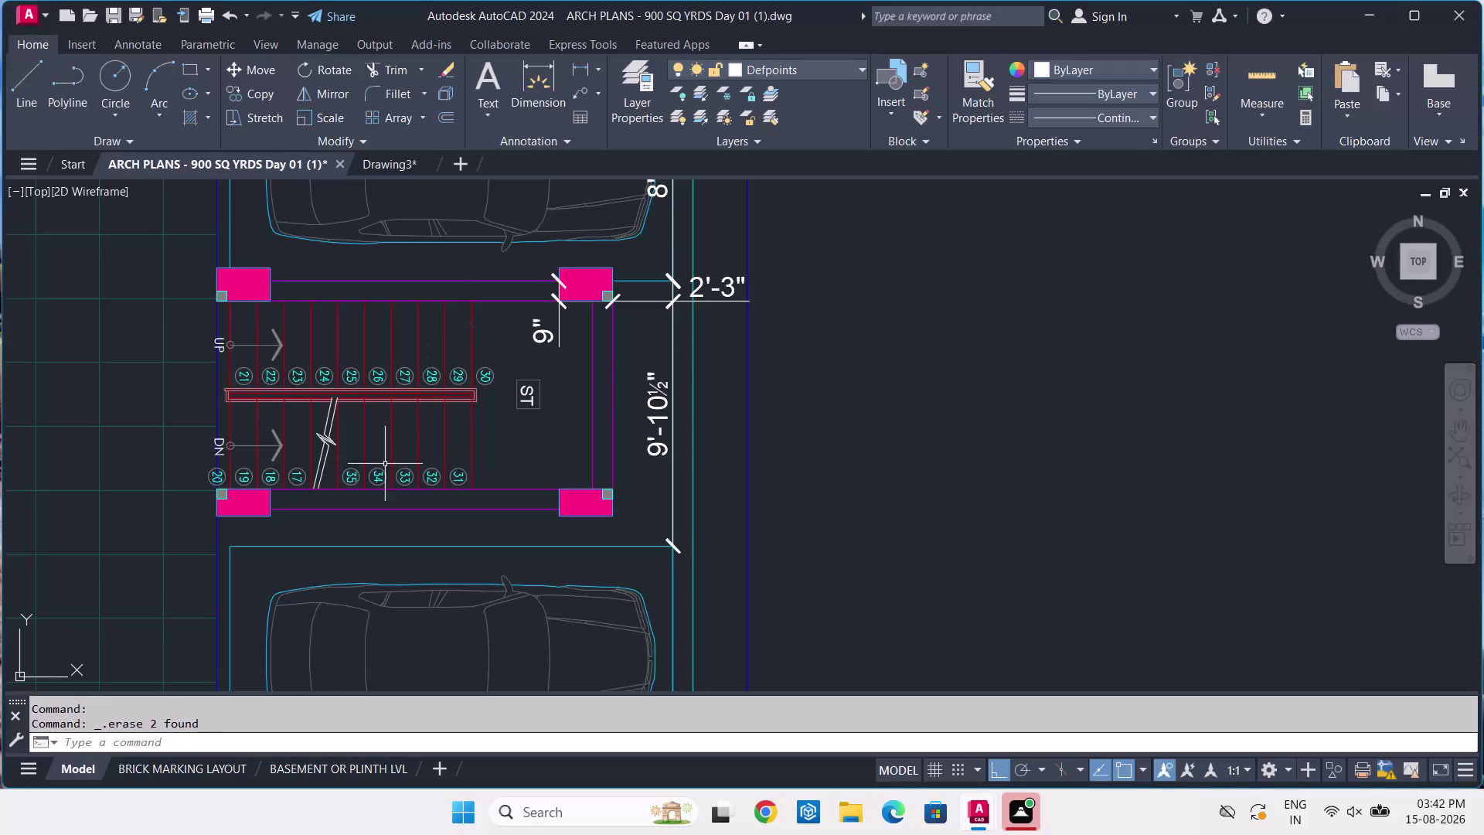
Dimension 3'-3" from the top-left column corner to the handrail end near step 21.
scroll(up, 3)
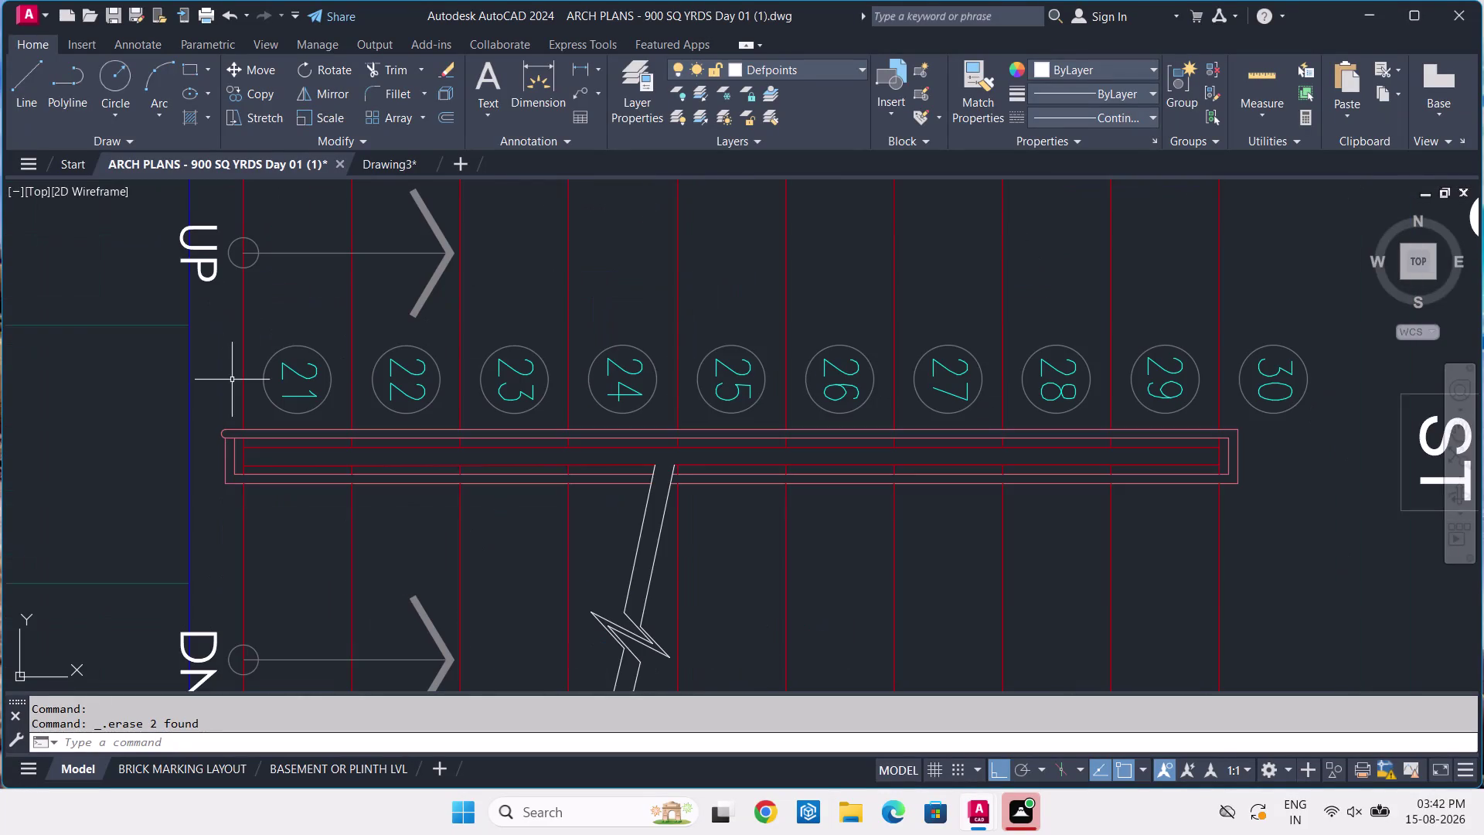
middle_drag(234, 380, 323, 385)
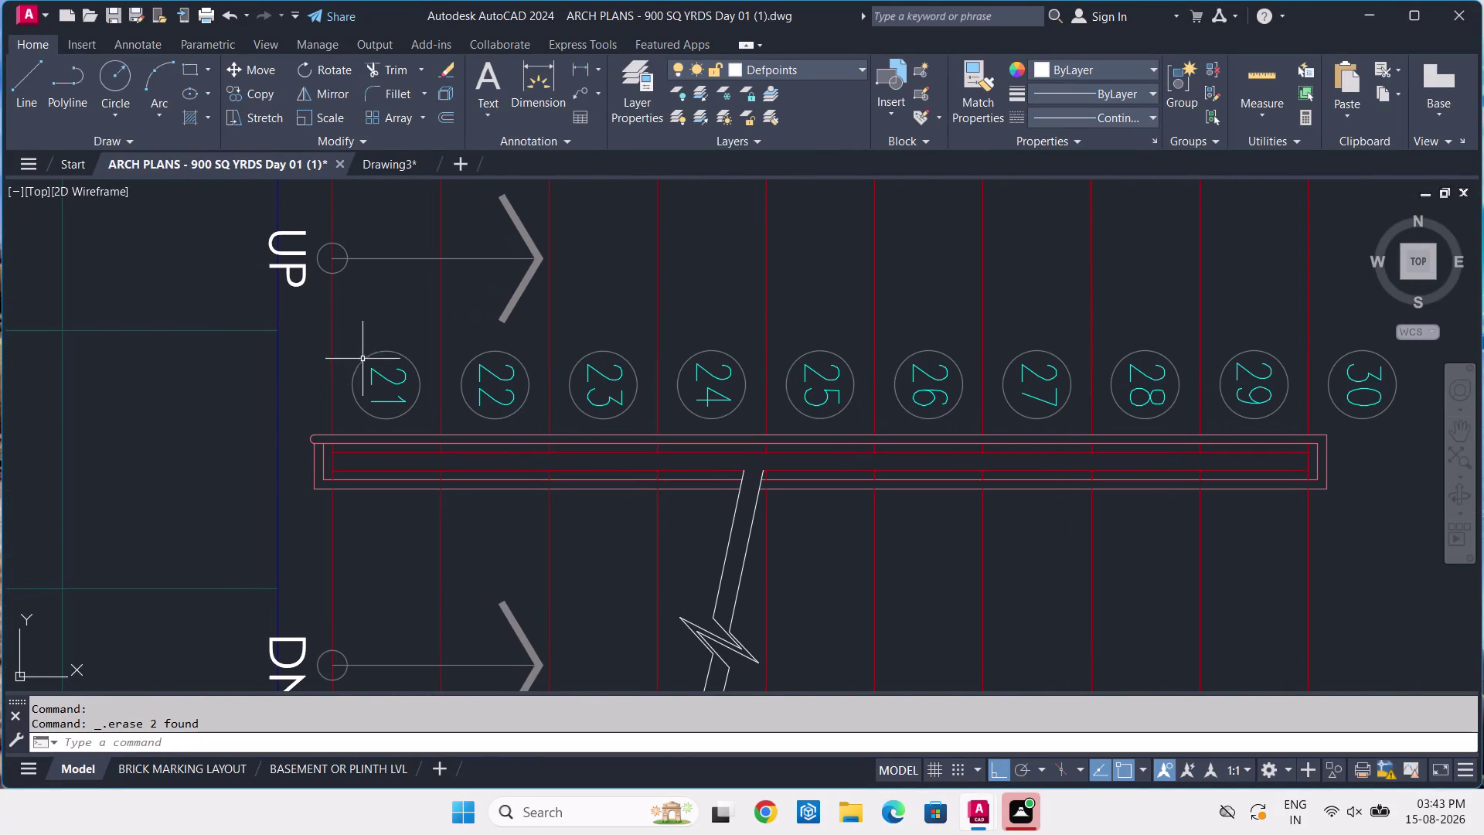
middle_drag(355, 335, 425, 445)
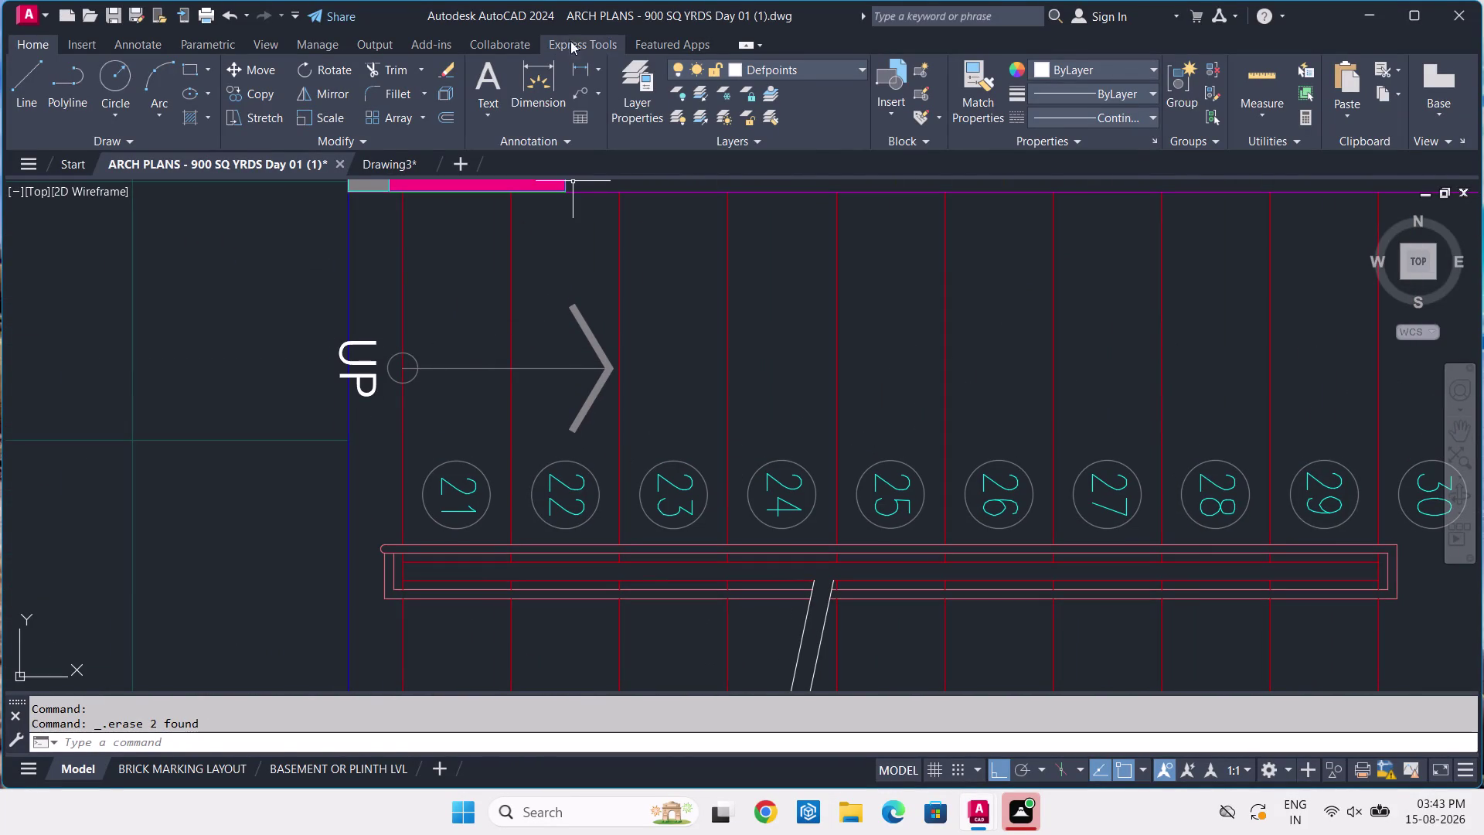
click(581, 72)
middle_drag(471, 272, 541, 339)
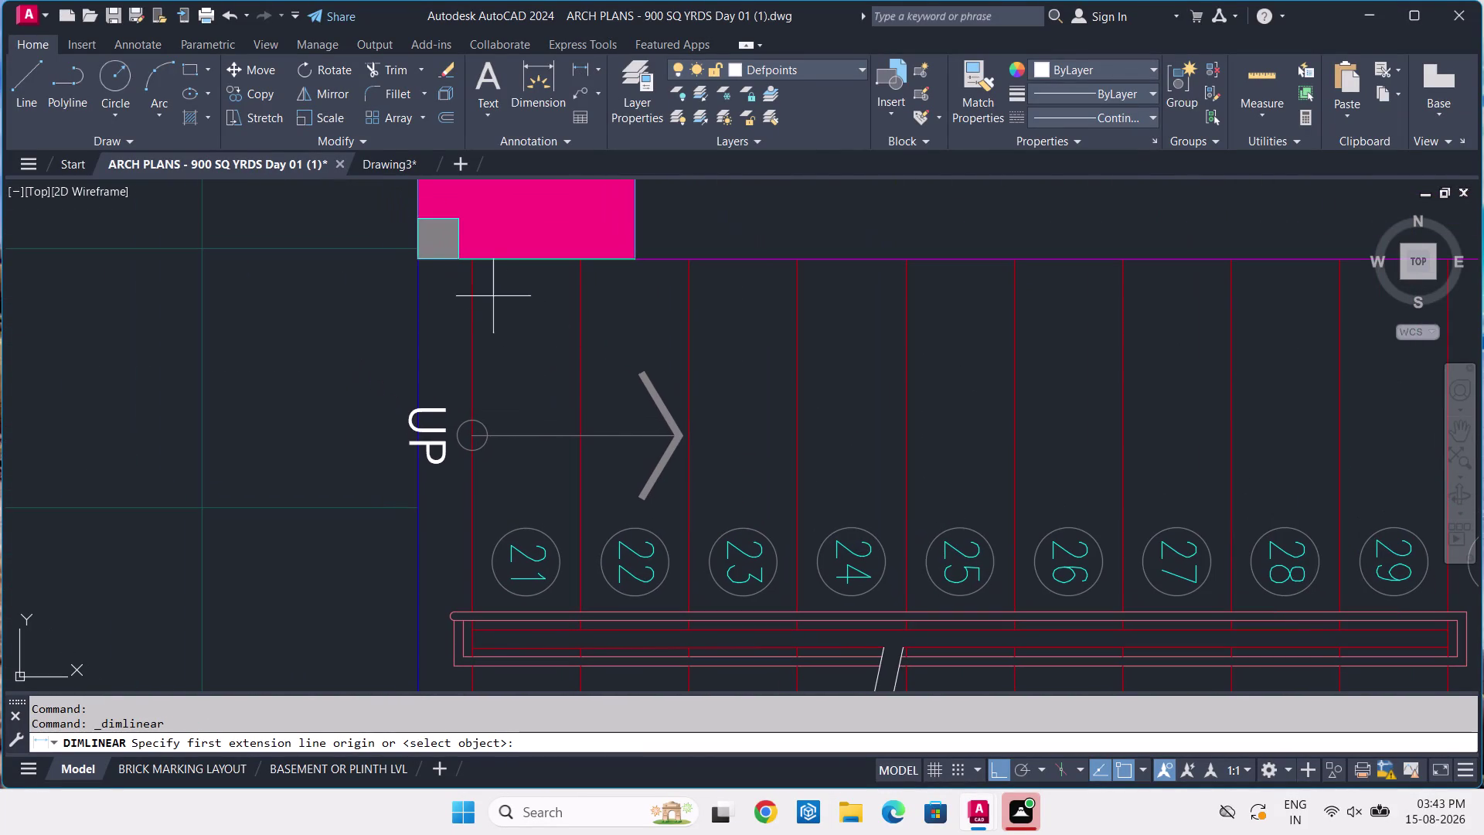
click(470, 259)
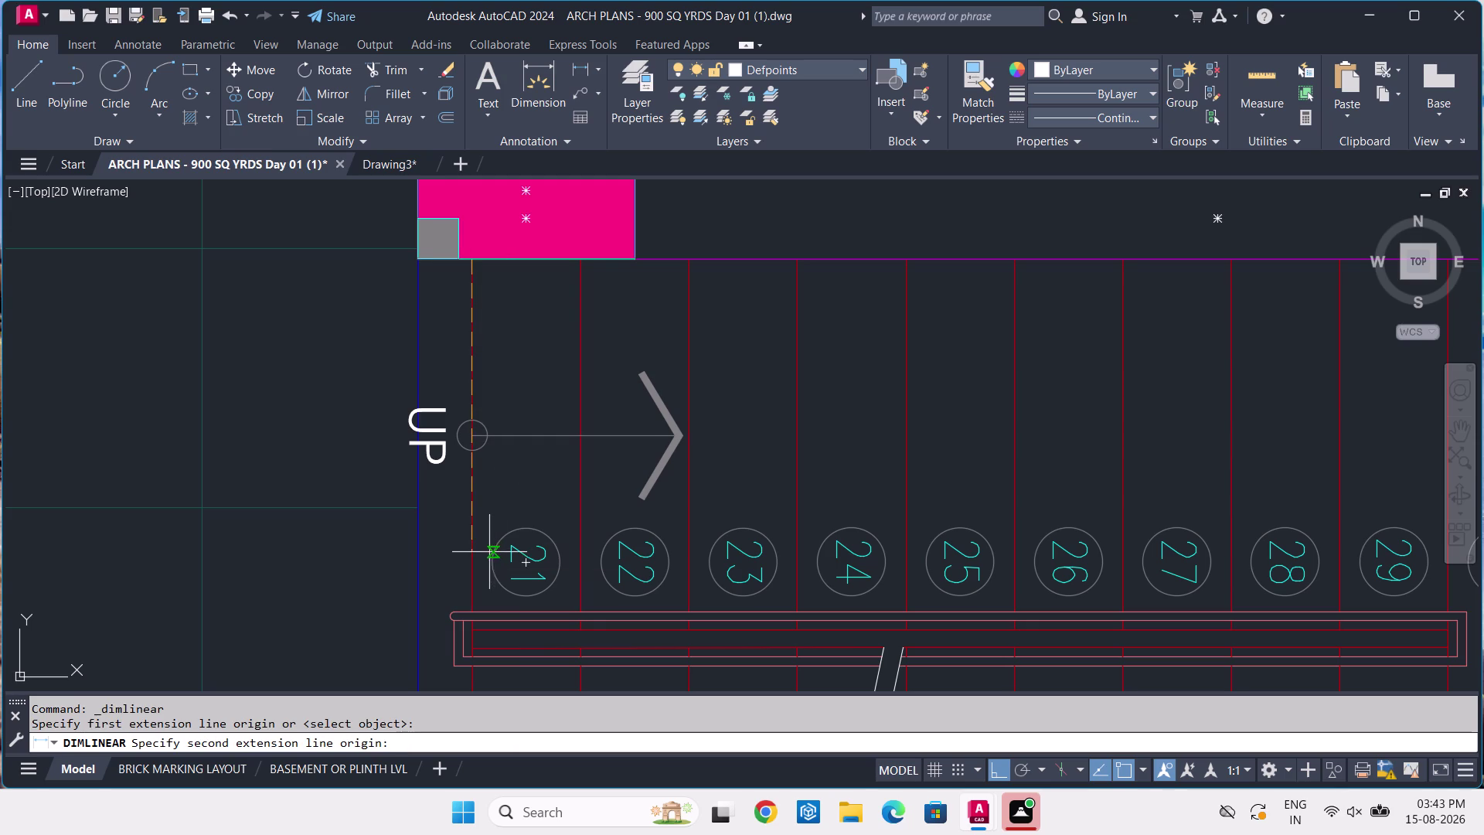
middle_drag(488, 552, 547, 394)
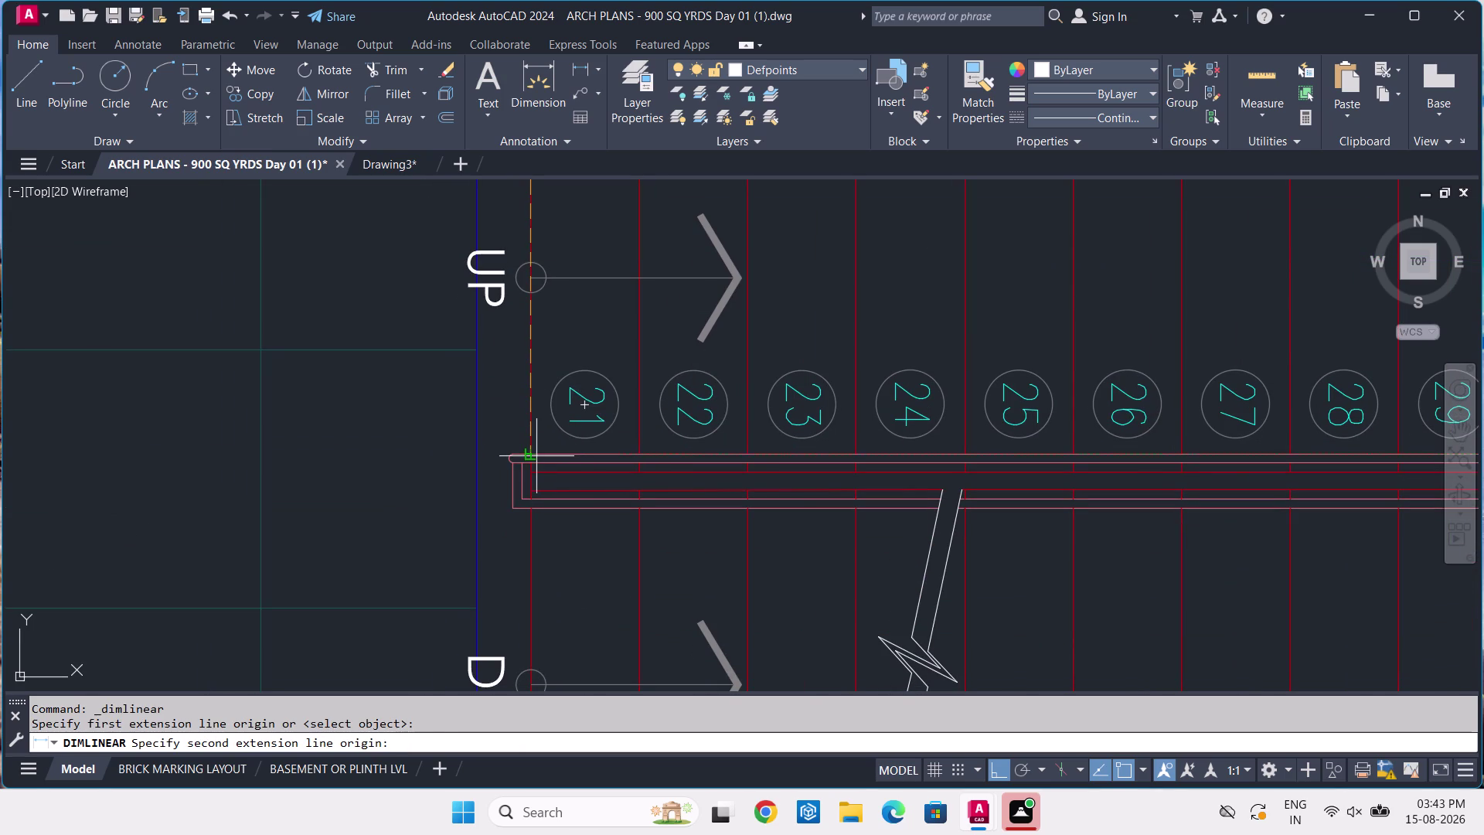
click(530, 453)
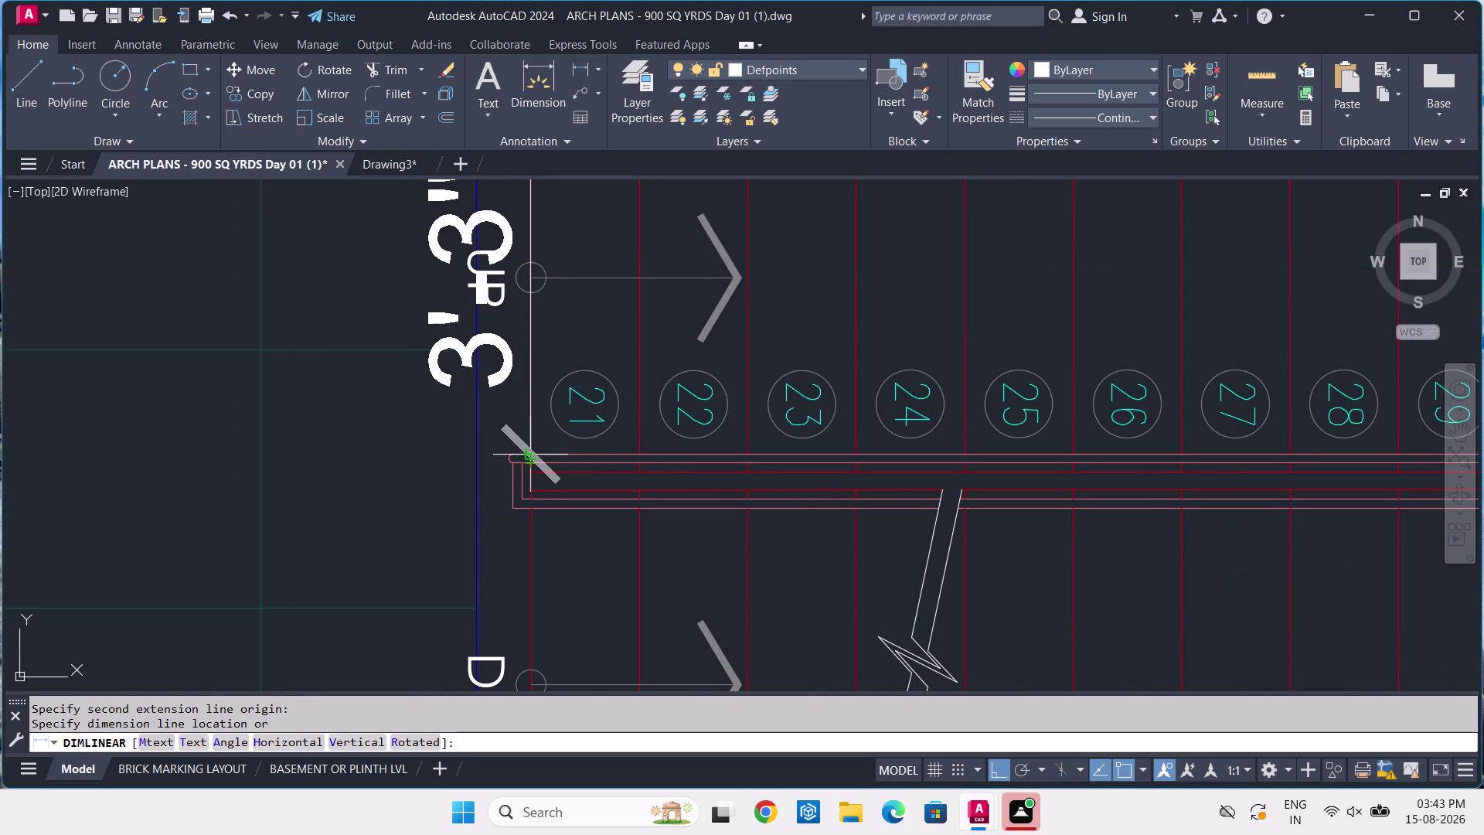
click(527, 453)
key(Return)
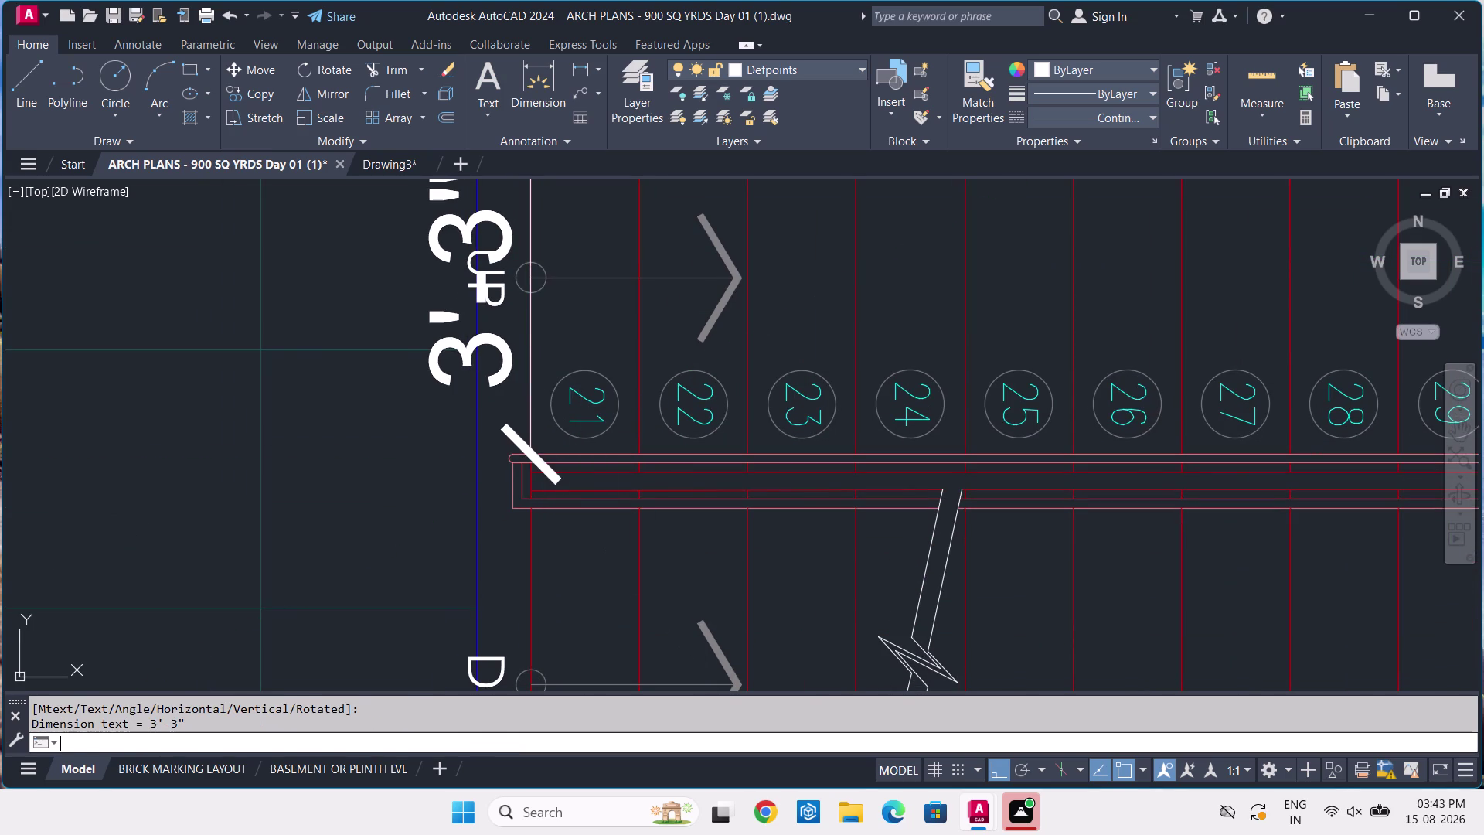
Dimension 3'-3" from the lower handrail corner to the bottom-left column.
scroll(down, 3)
middle_drag(643, 566, 656, 528)
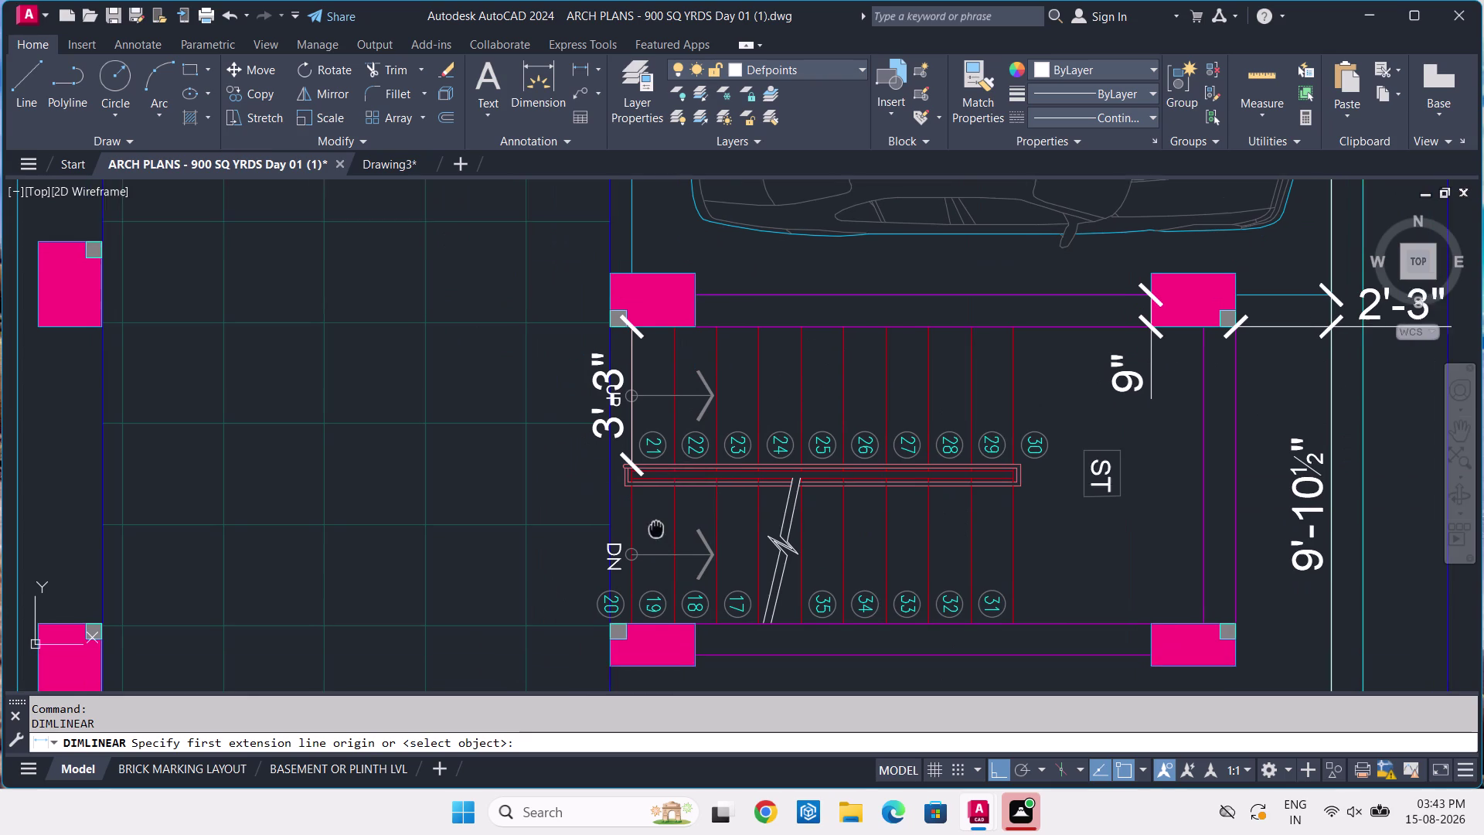
middle_drag(656, 528, 651, 510)
scroll(up, 3)
click(623, 482)
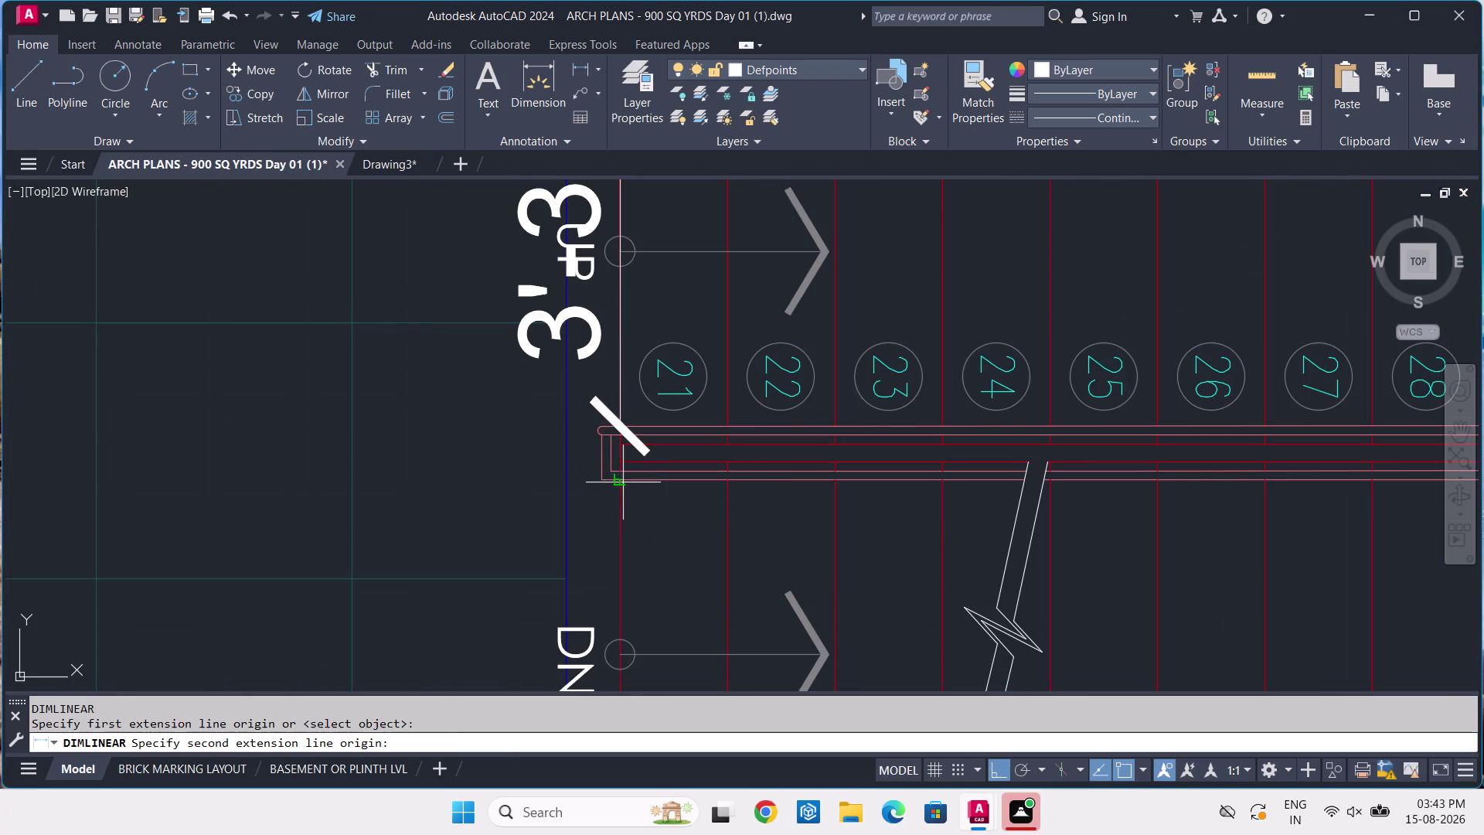
scroll(down, 3)
middle_drag(612, 594, 637, 519)
scroll(up, 3)
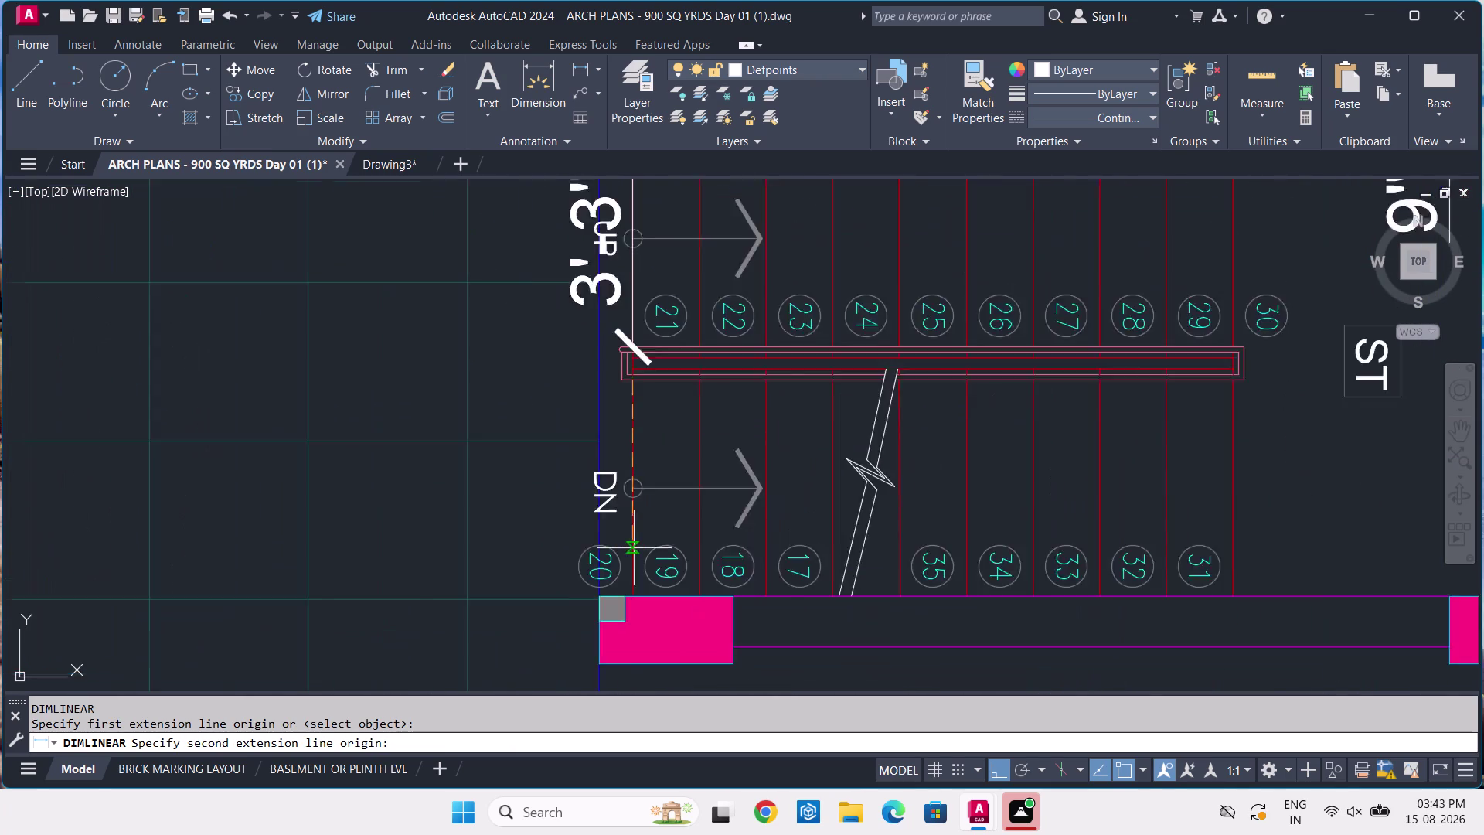
scroll(up, 3)
click(635, 629)
click(634, 629)
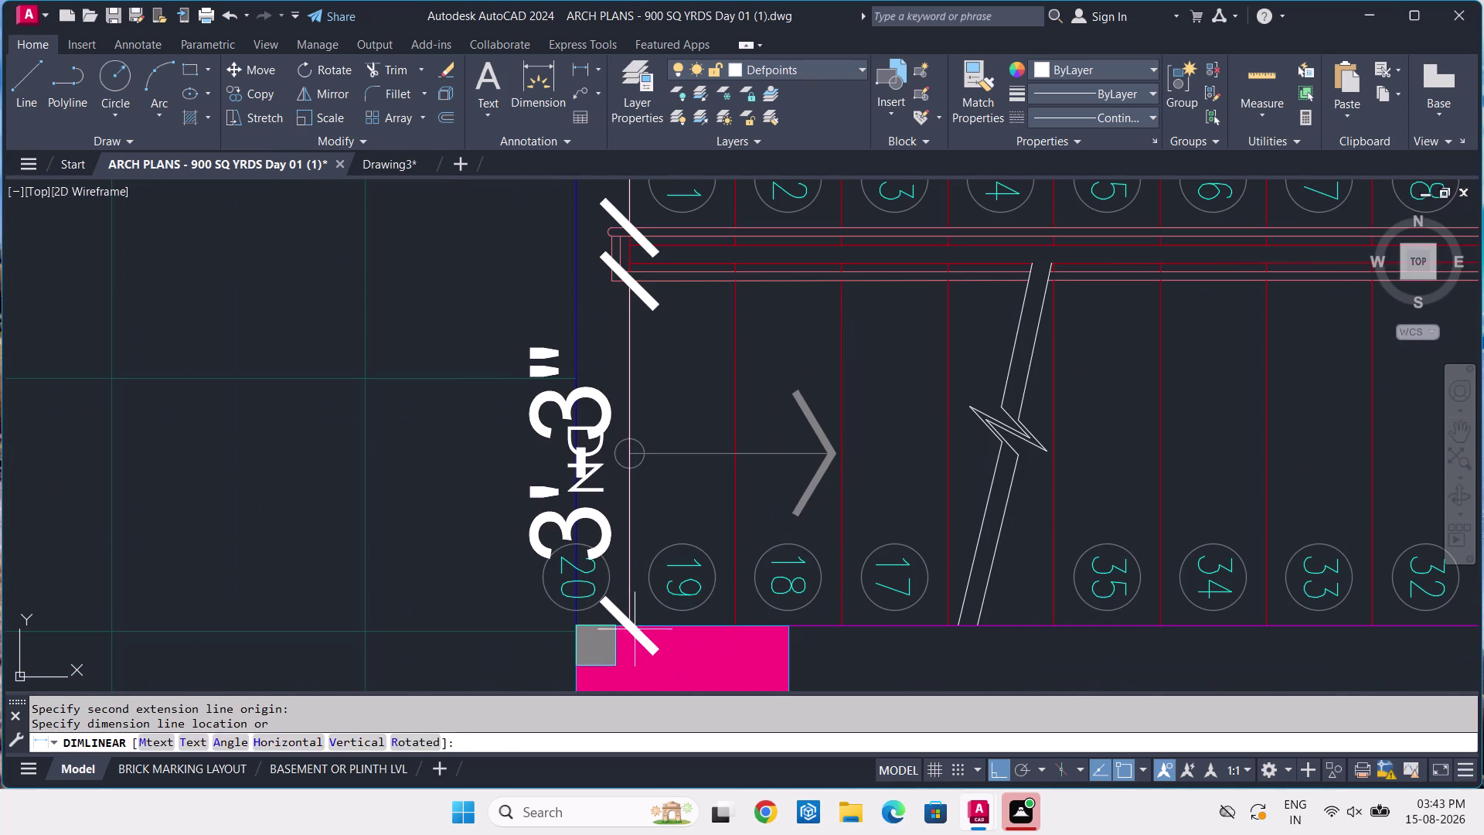
key(Return)
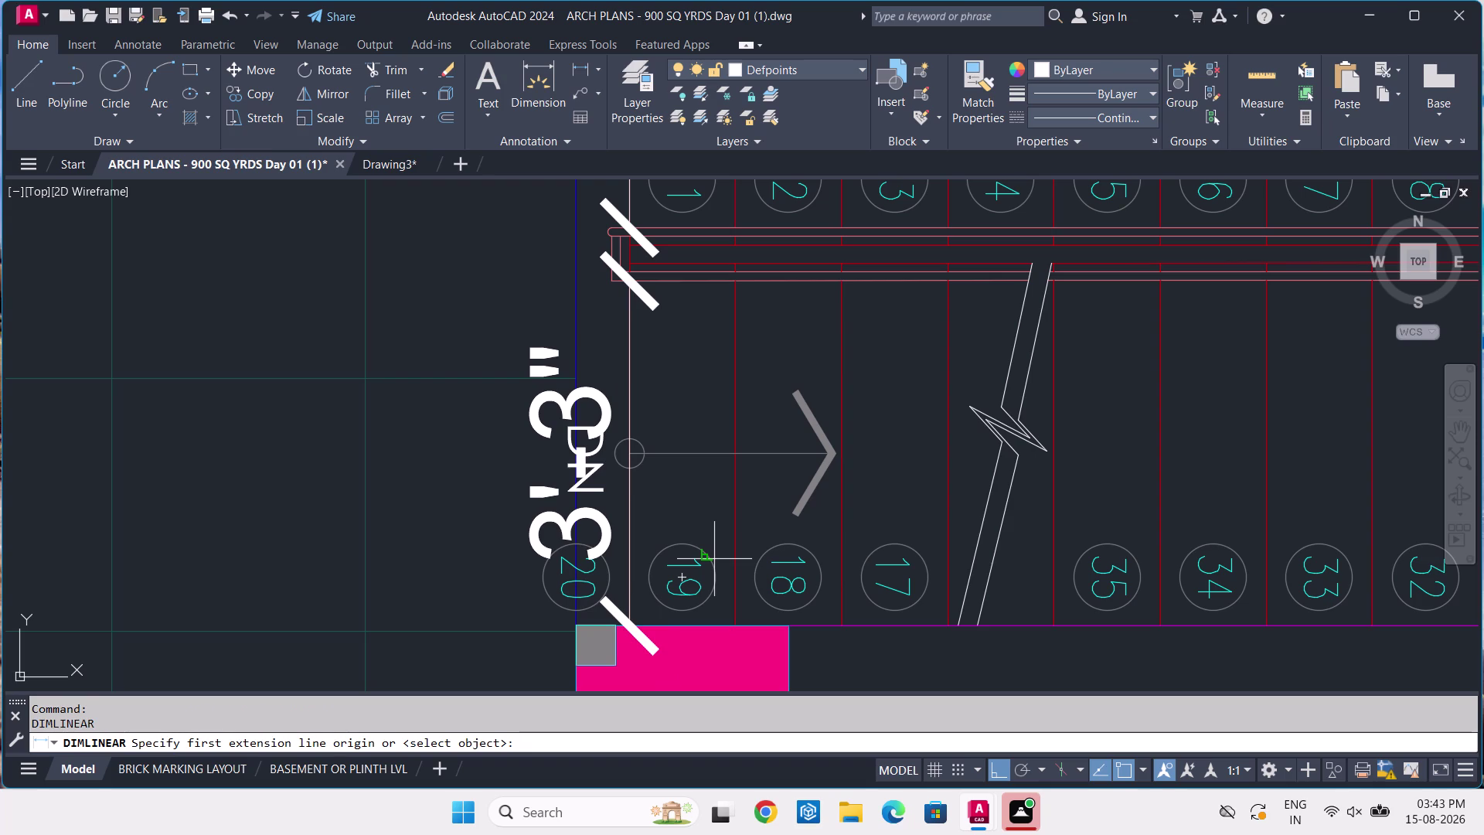
Add a 9" dimension across the handrail's far end near step 30.
scroll(down, 3)
middle_drag(1022, 414, 965, 445)
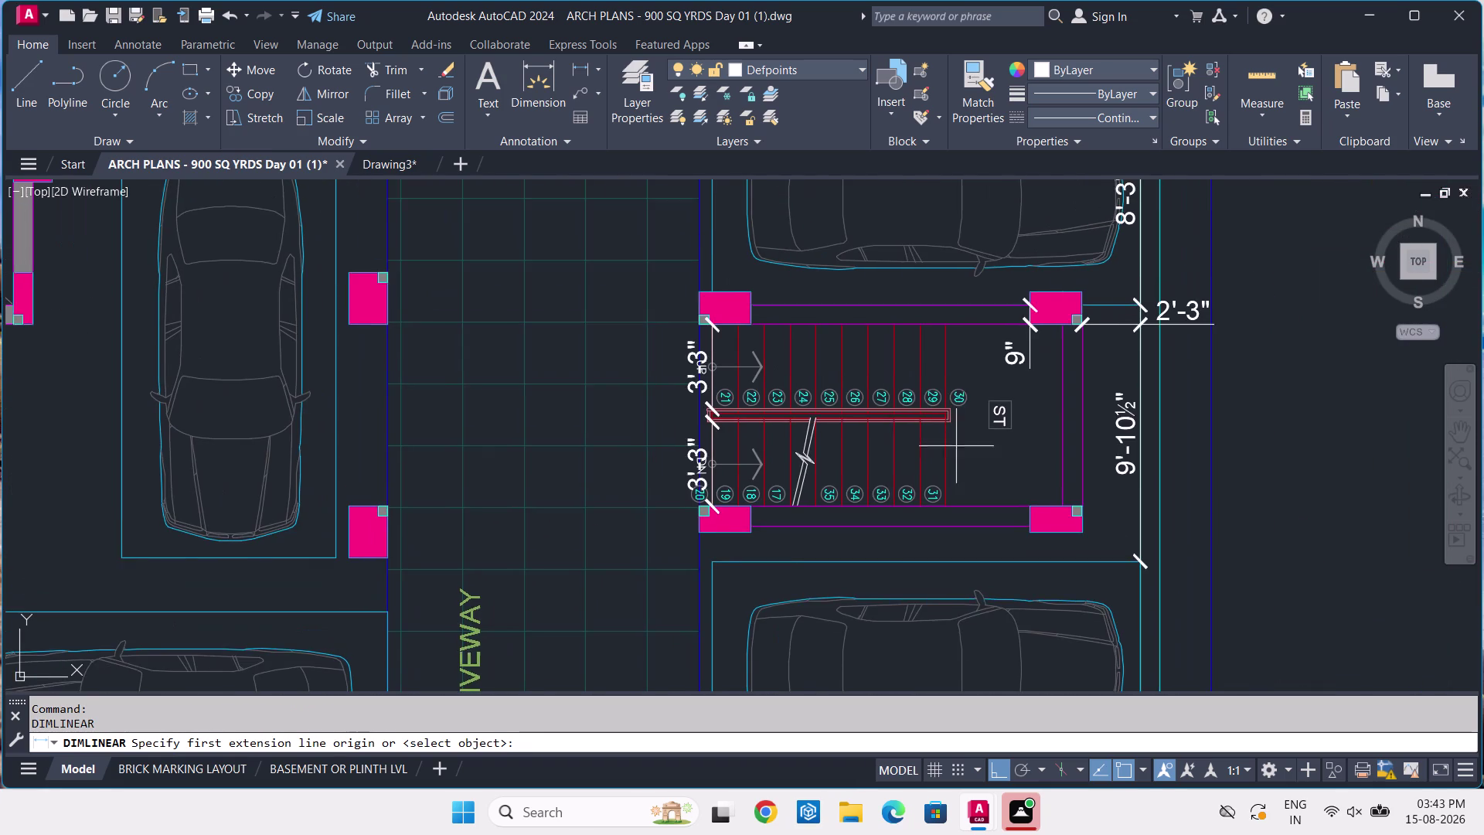
scroll(up, 3)
click(1012, 424)
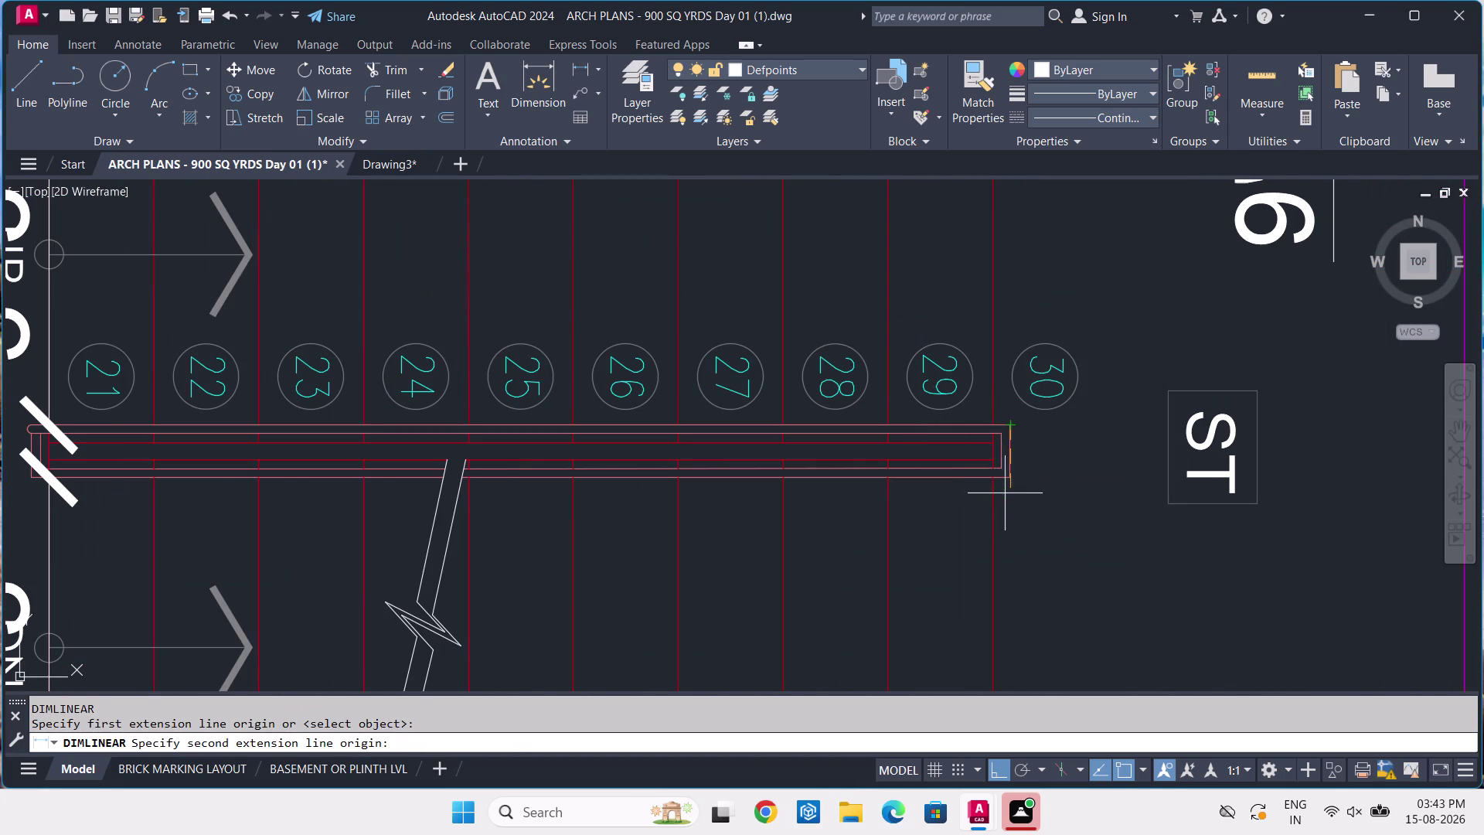
click(1008, 477)
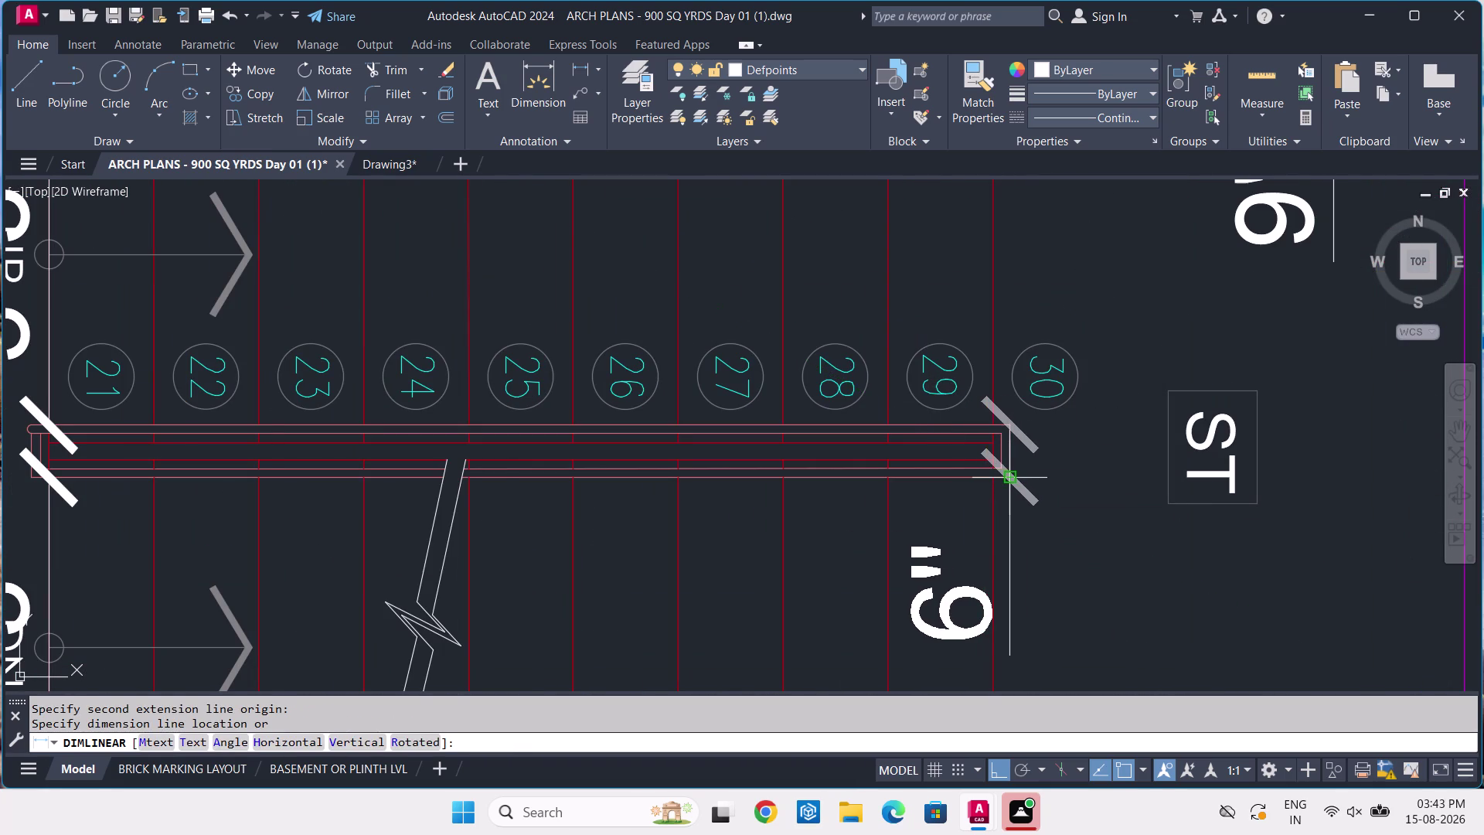
click(1009, 479)
key(Return)
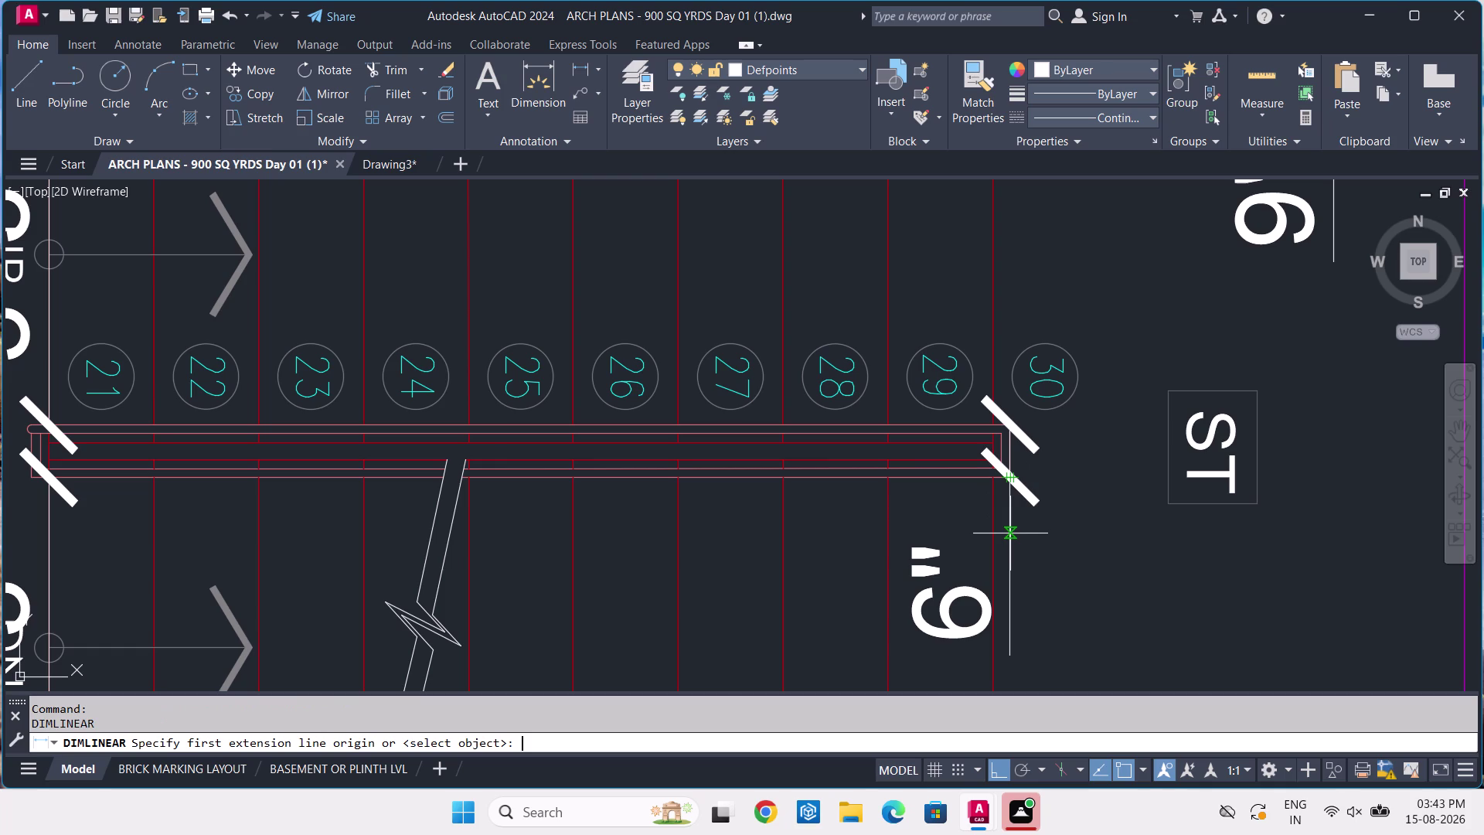
Cancel an incorrect 6¼" measurement of the handrail-to-side-line gap.
scroll(down, 3)
scroll(up, 3)
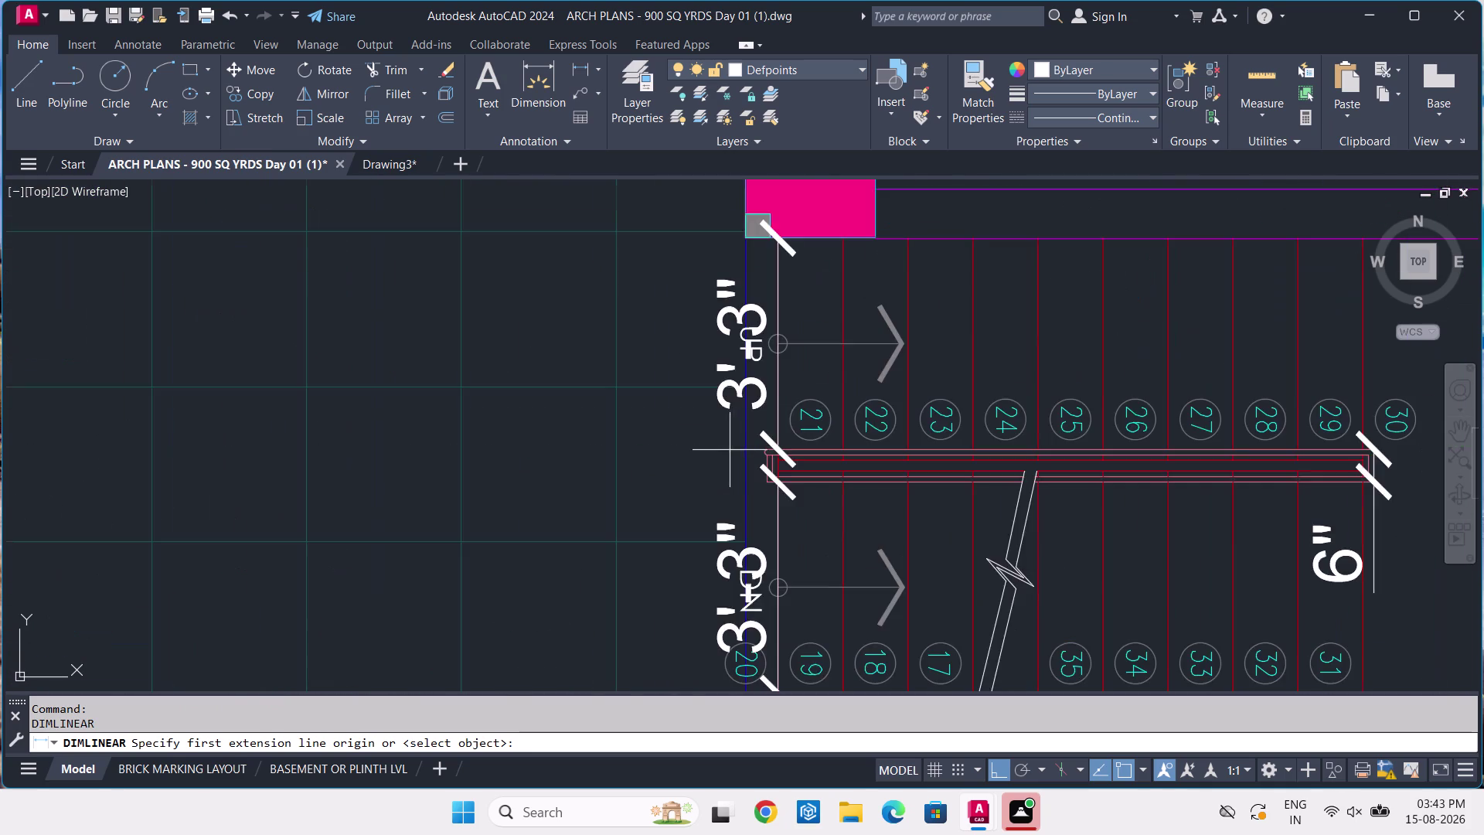
scroll(up, 3)
click(838, 540)
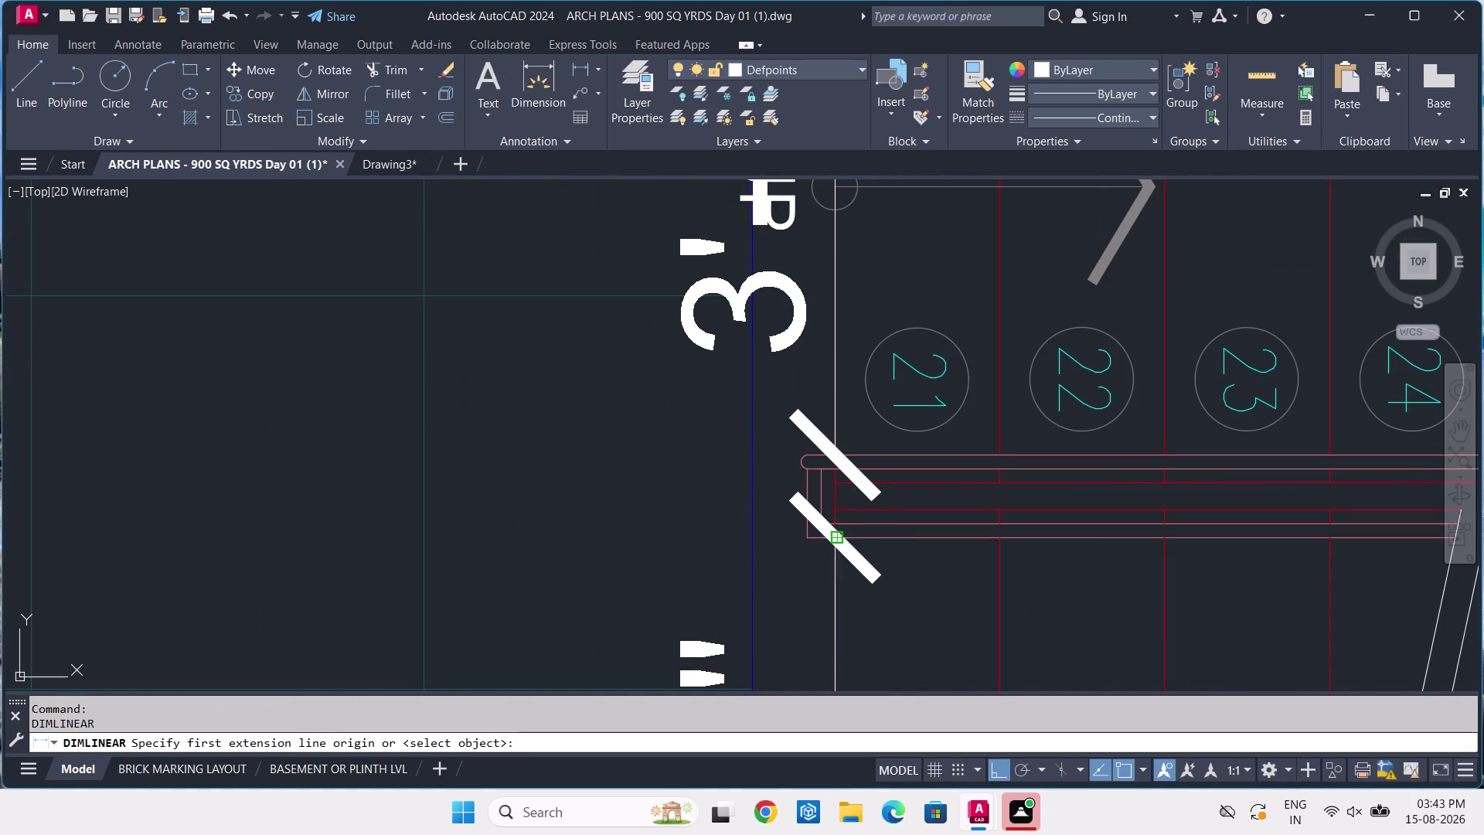
click(749, 541)
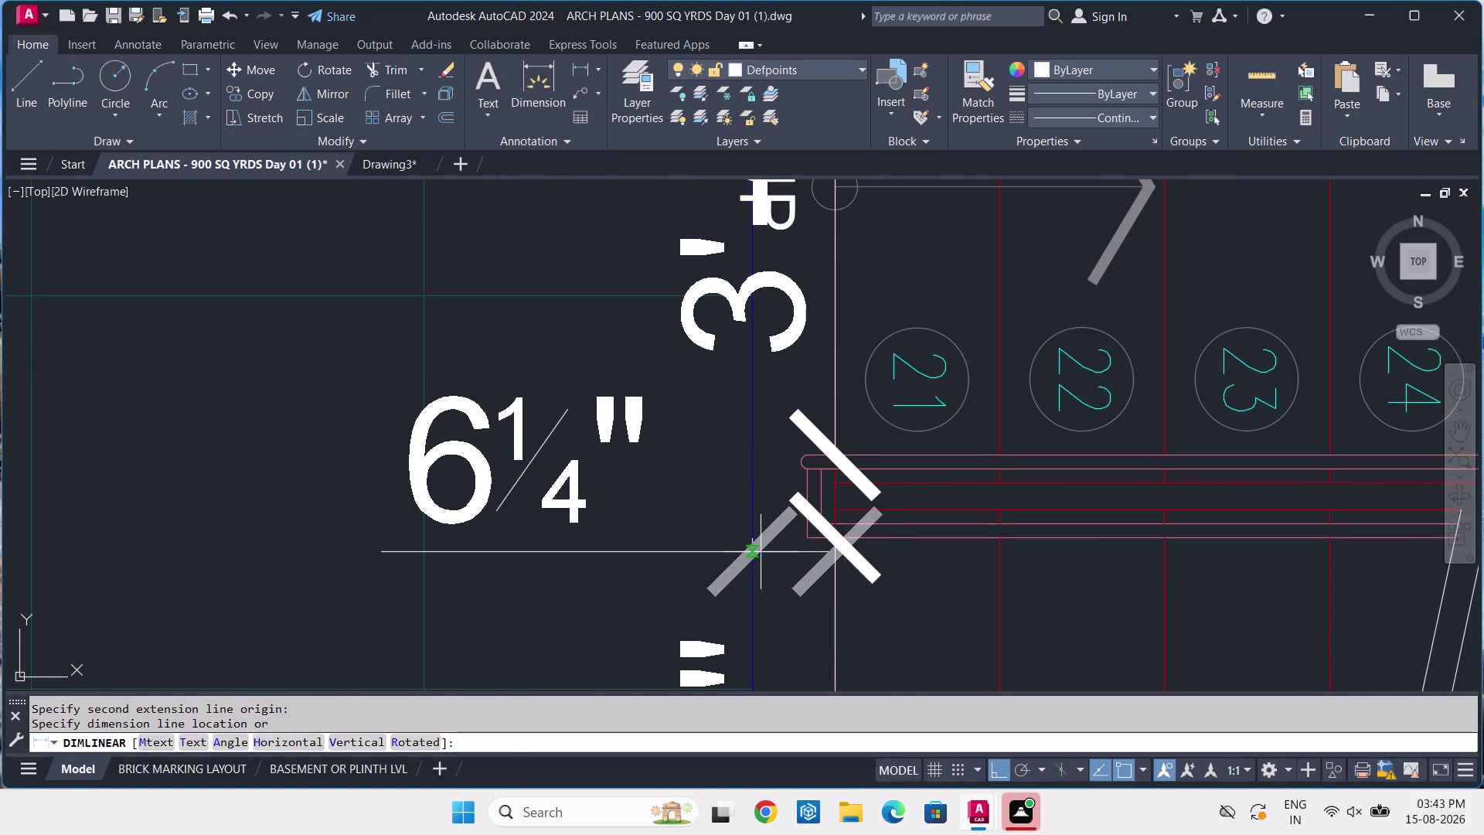
key(Return)
key(Return)
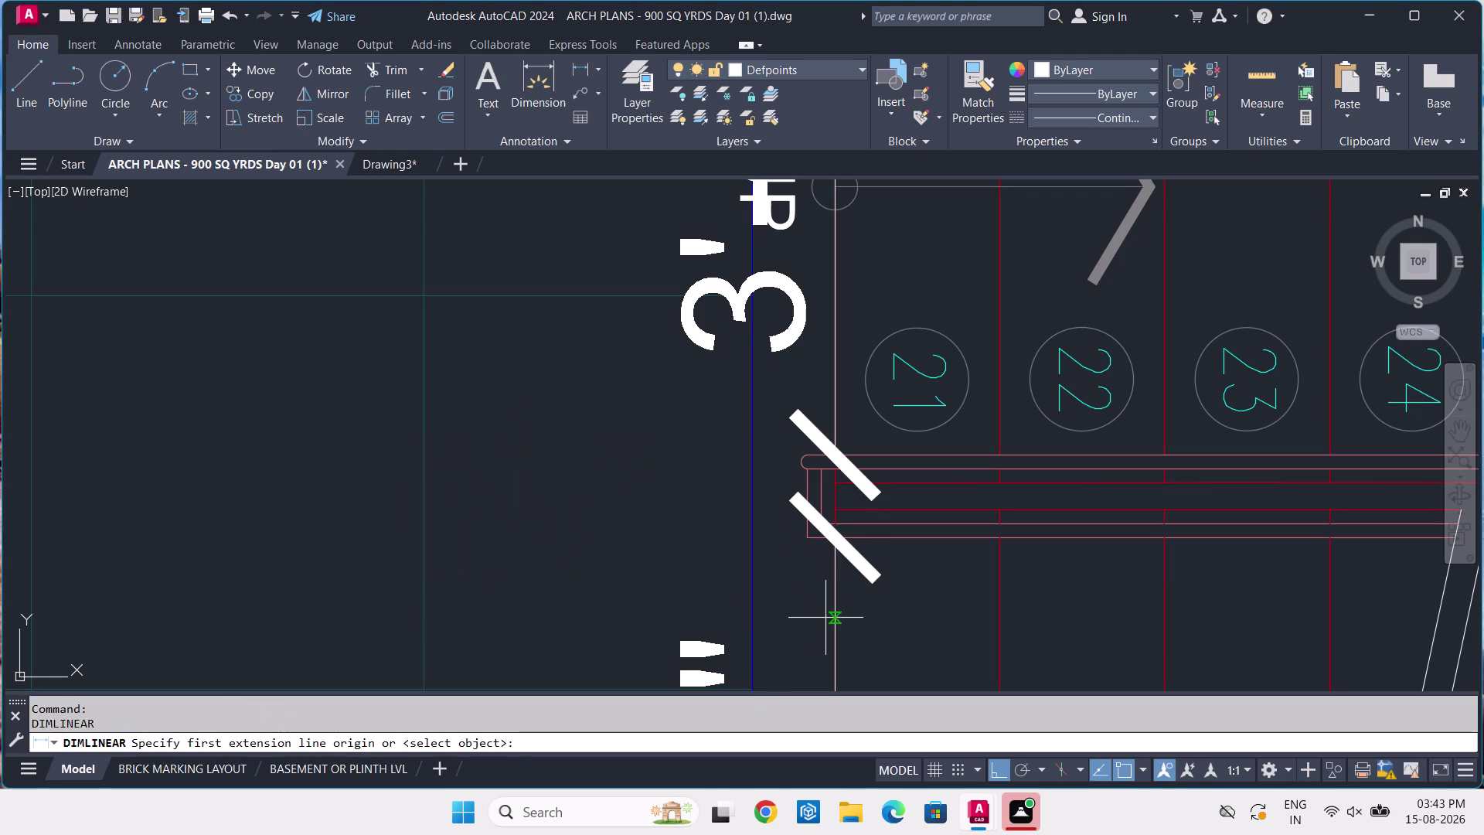
Place a 6" dimension from the handrail corner to the stair side line, then switch to Drawing3.
click(835, 610)
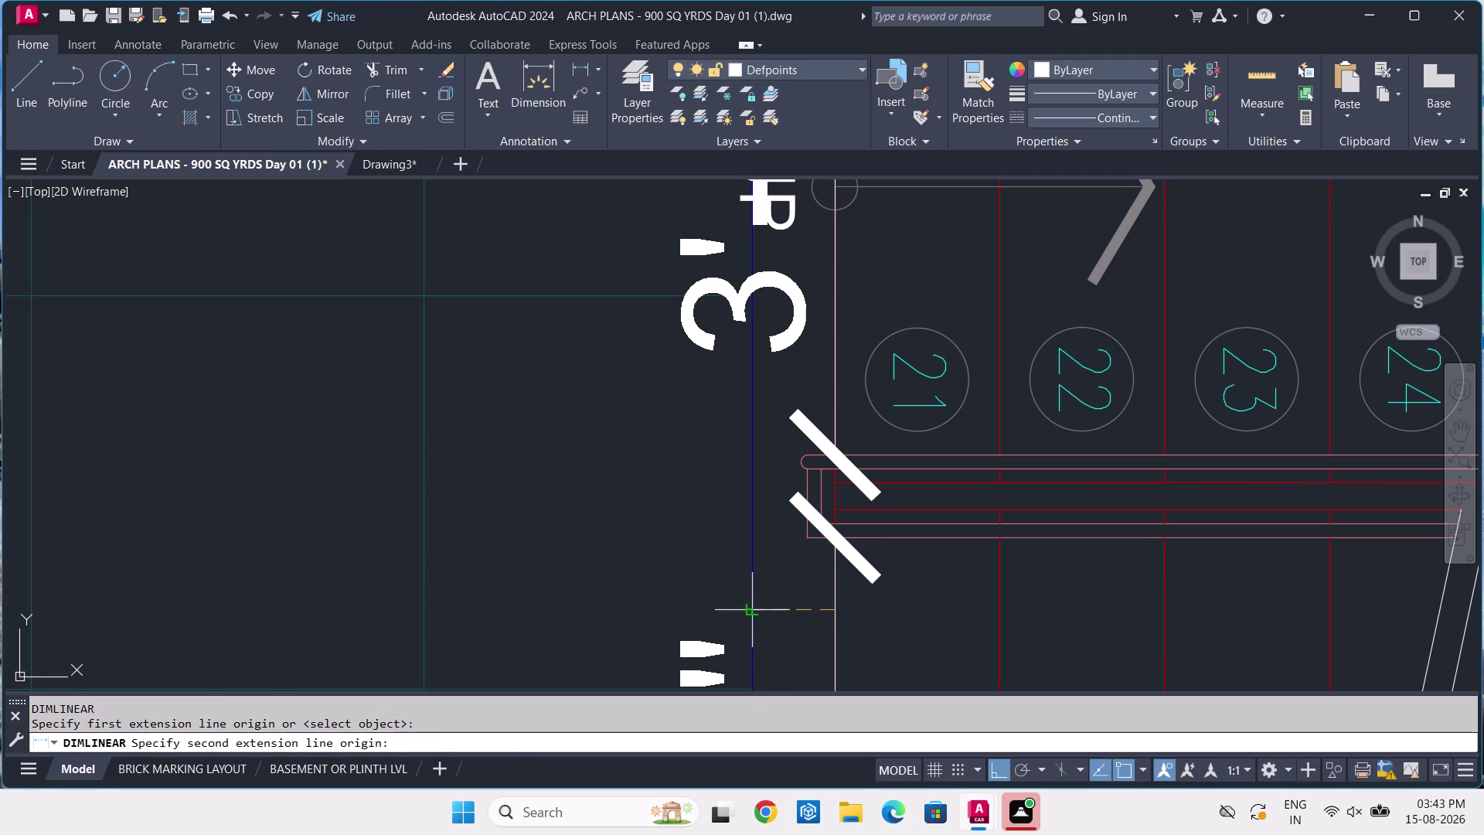
click(752, 612)
click(752, 612)
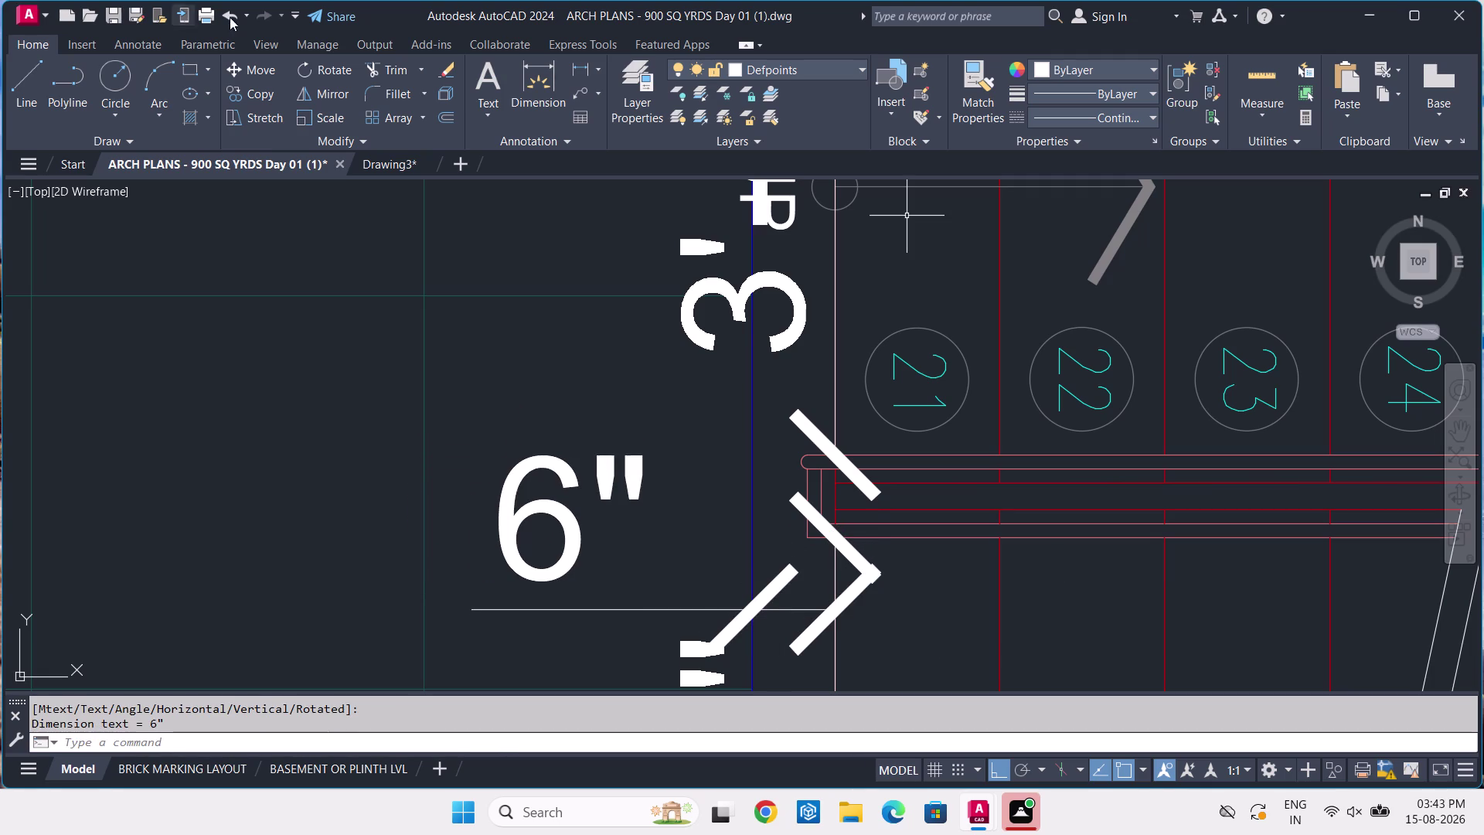
click(418, 162)
Start a line tracked 6 units down from the bay rectangle's corner.
scroll(down, 3)
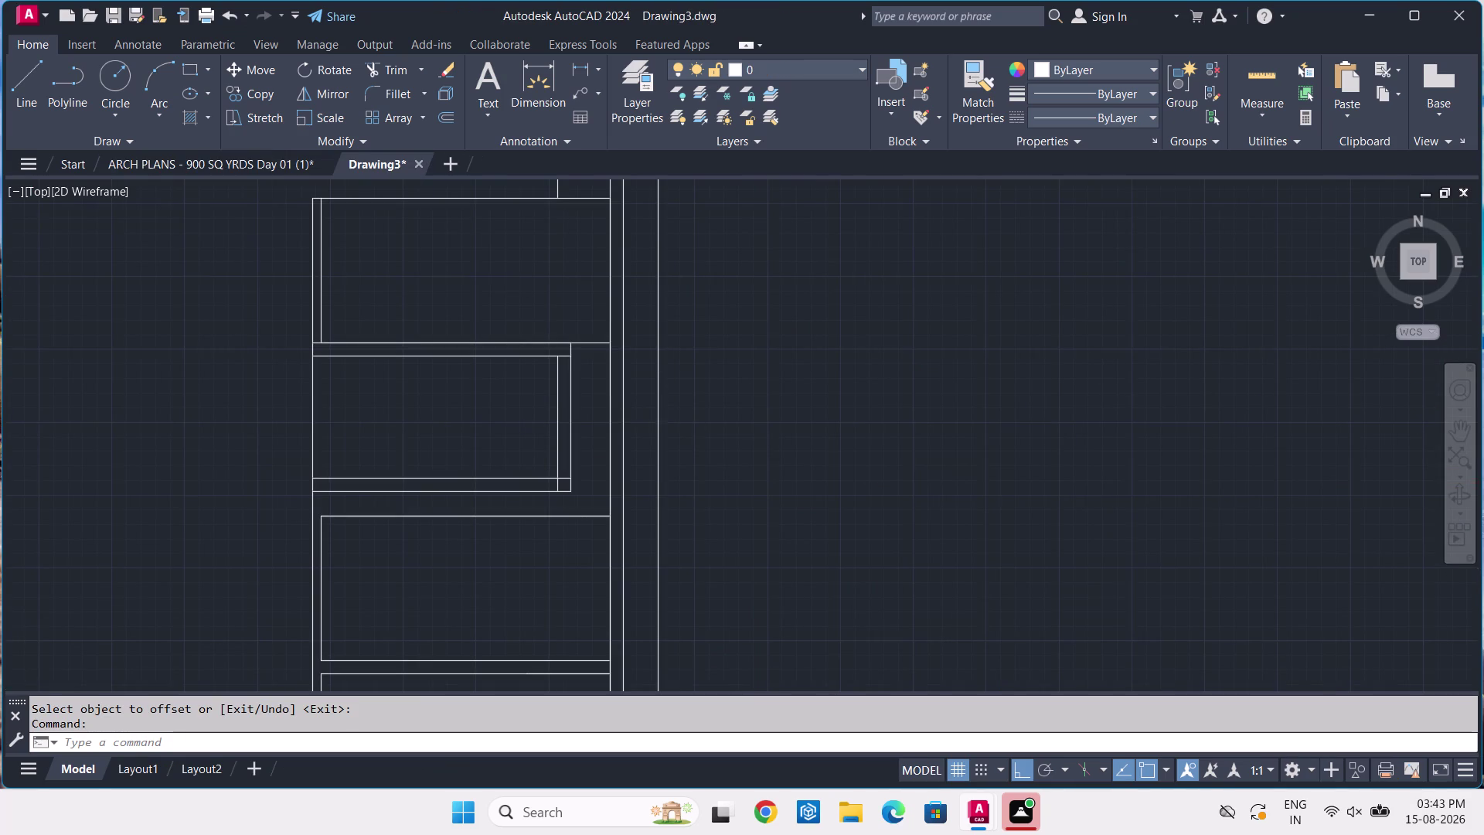
middle_drag(555, 410, 629, 421)
text(L)
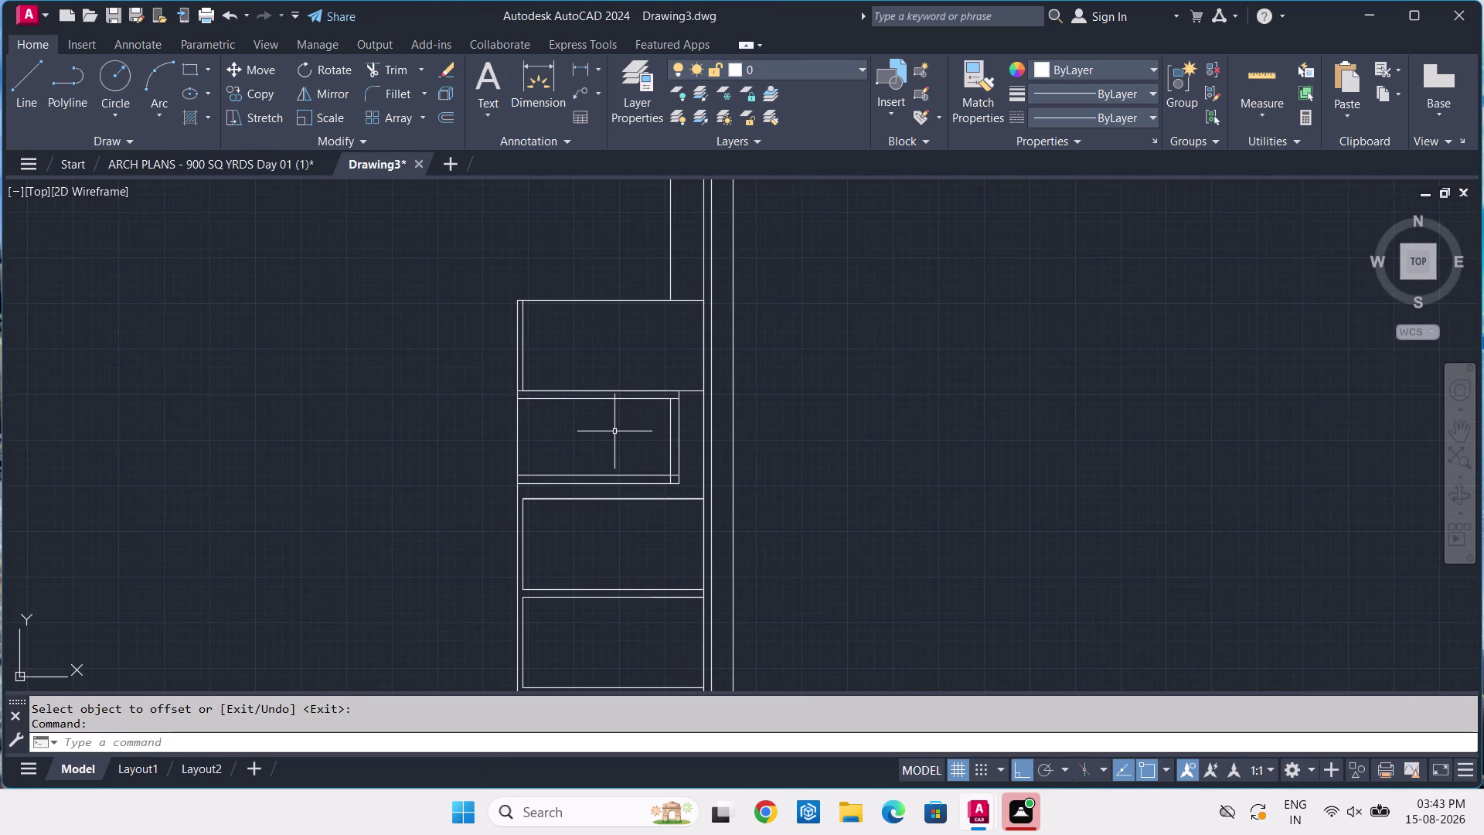
key(space)
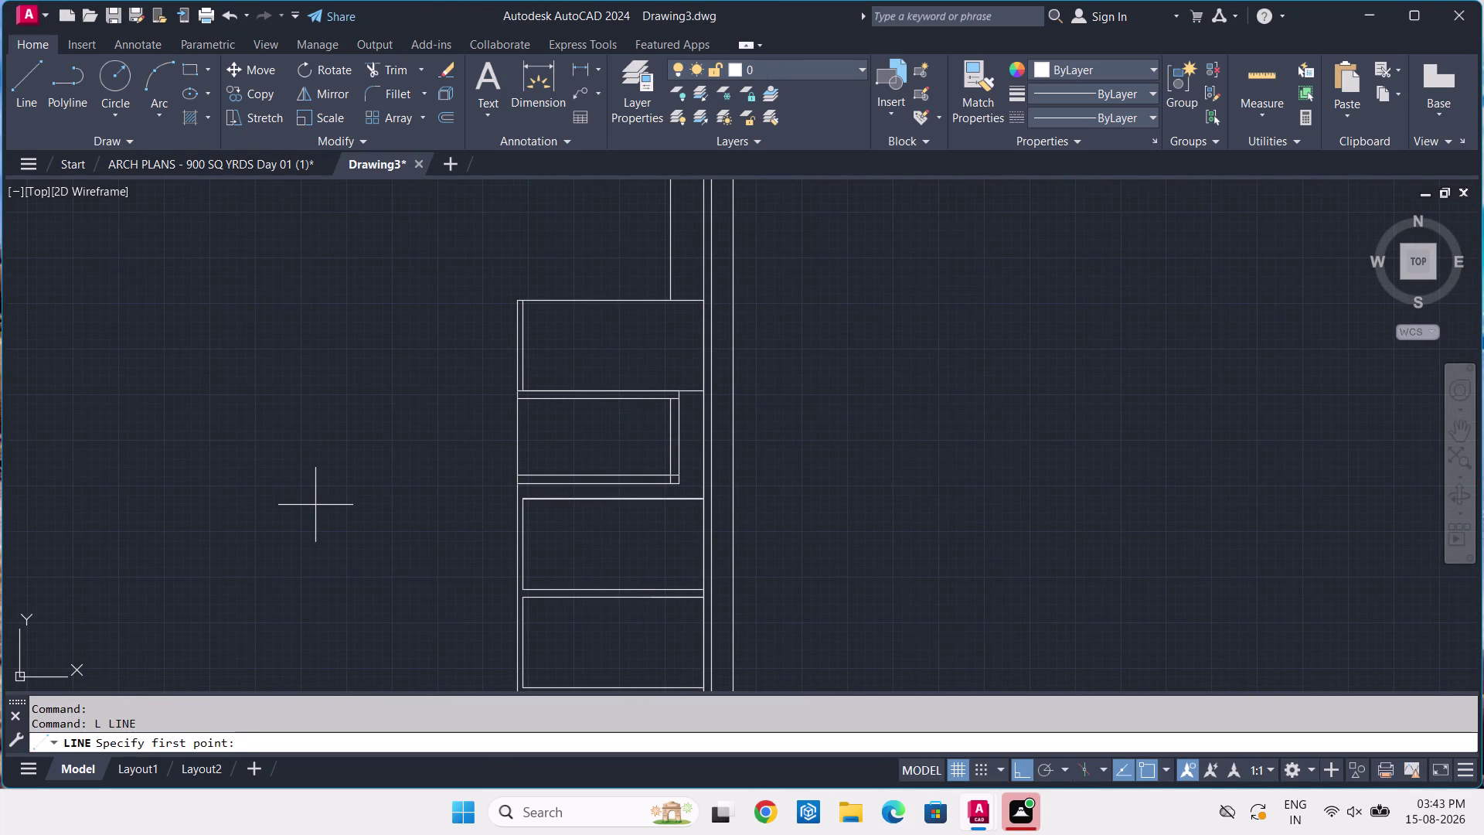
text(TK)
key(space)
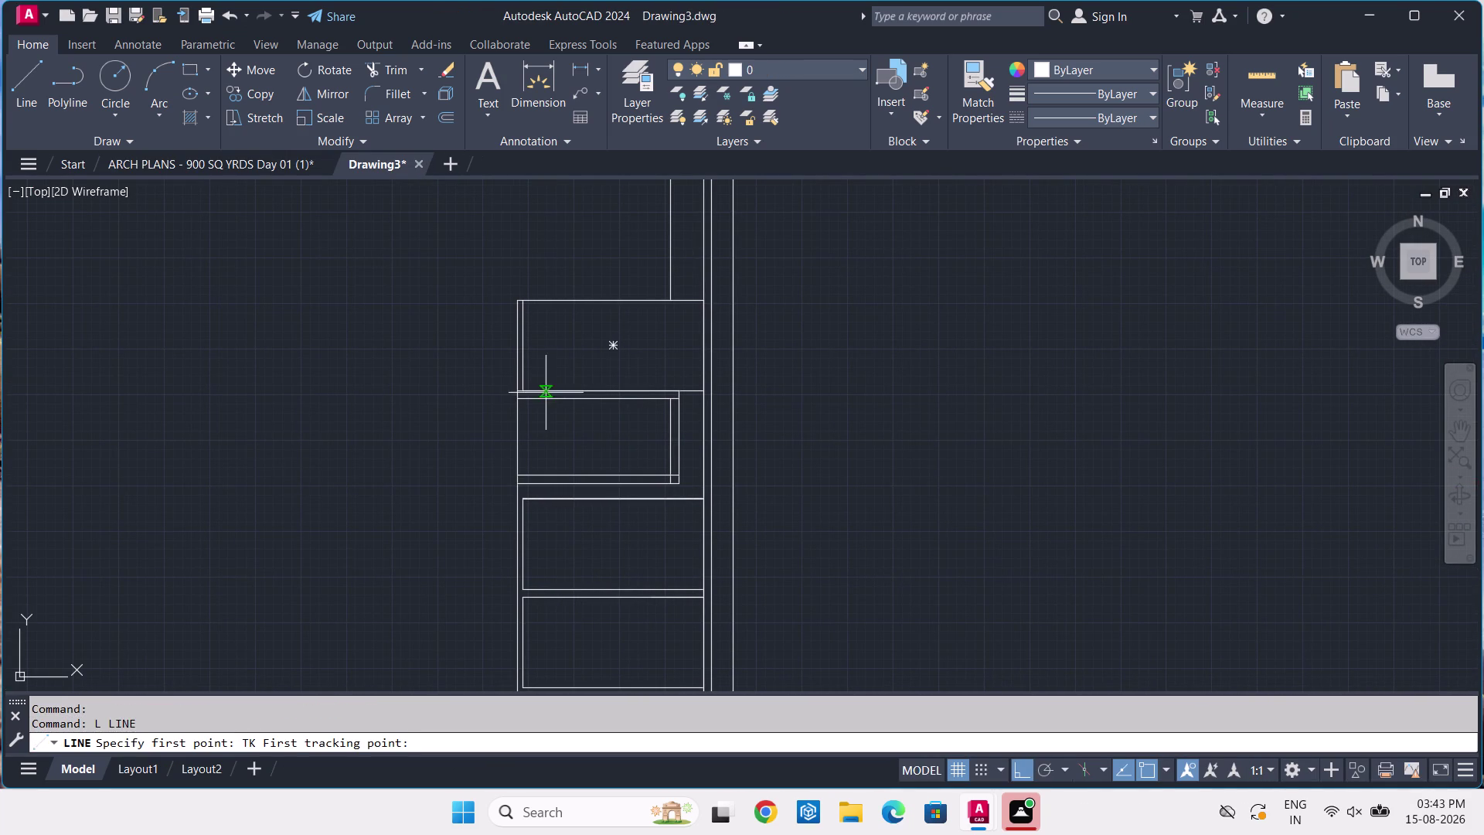
scroll(up, 3)
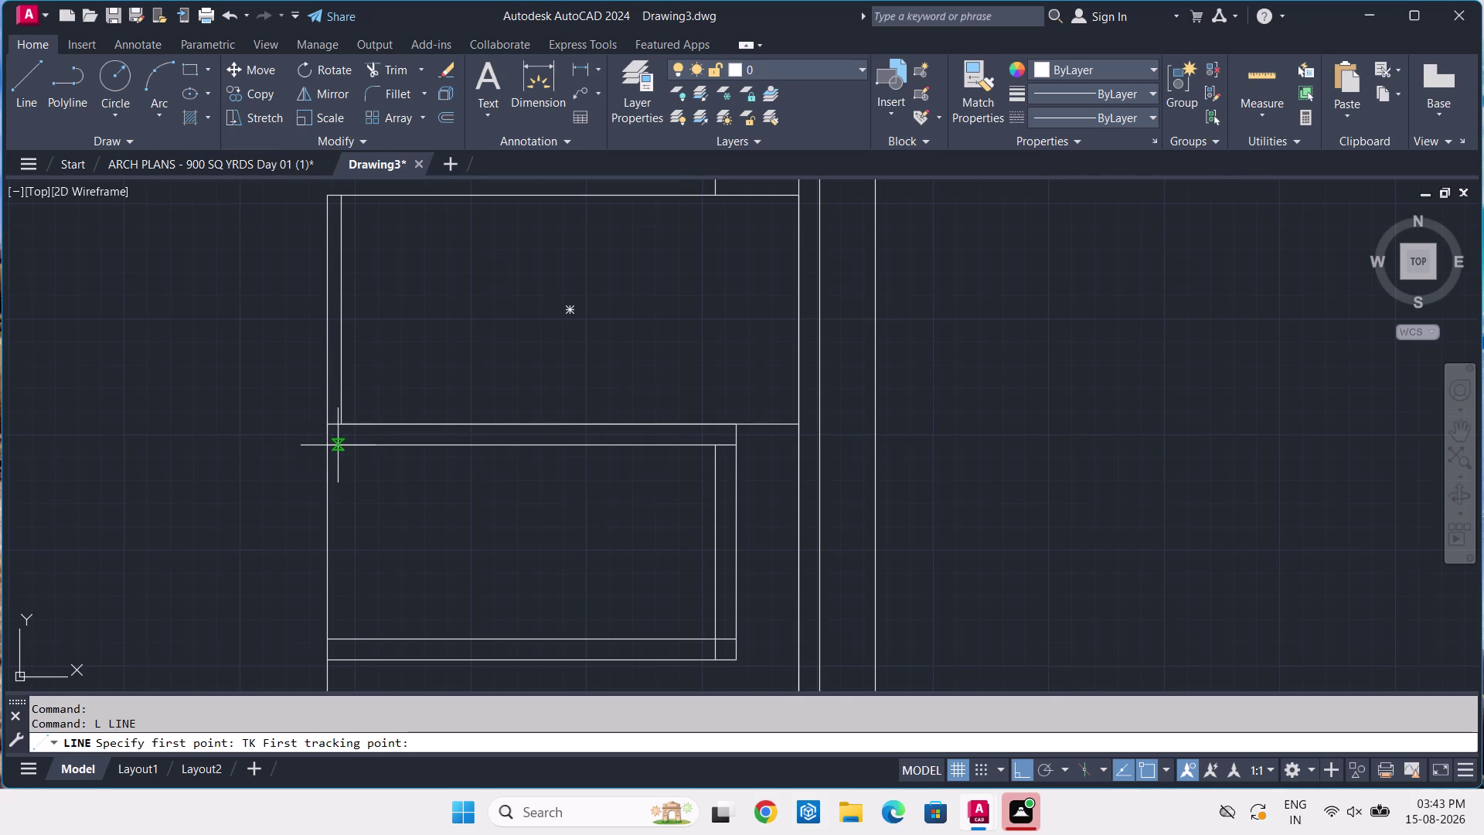
click(325, 443)
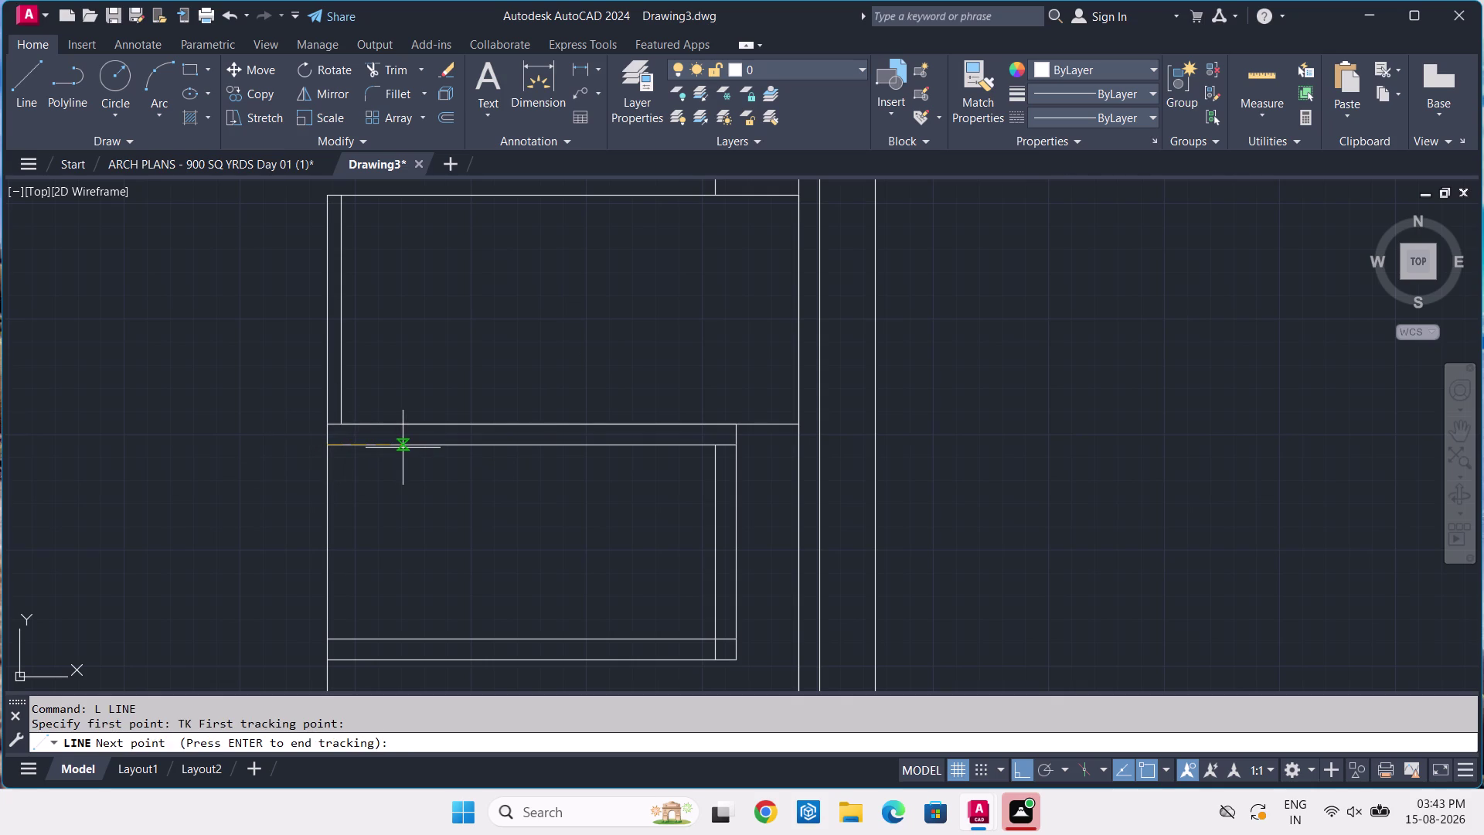
key(6)
key(Return)
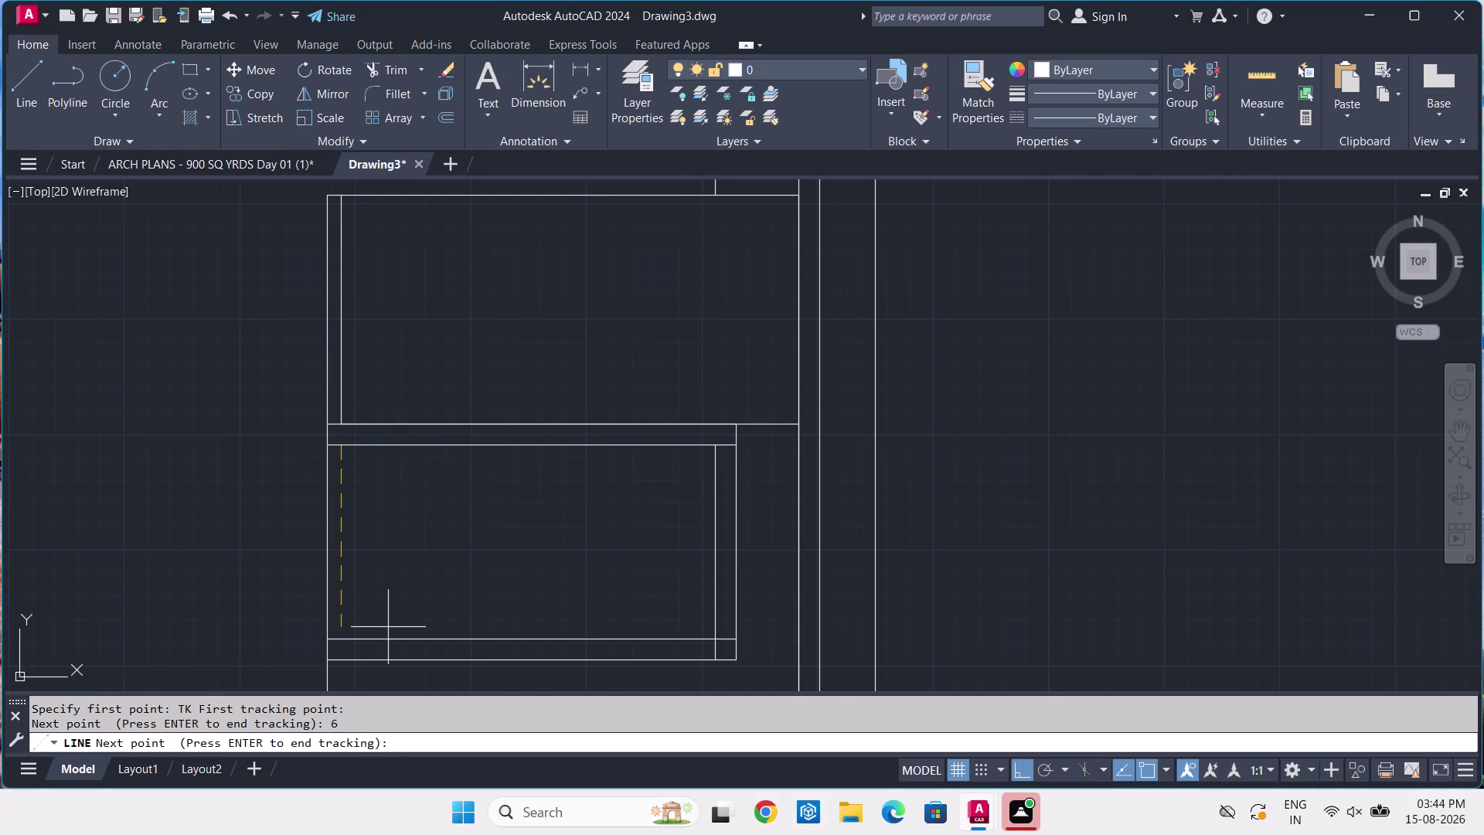
key(Return)
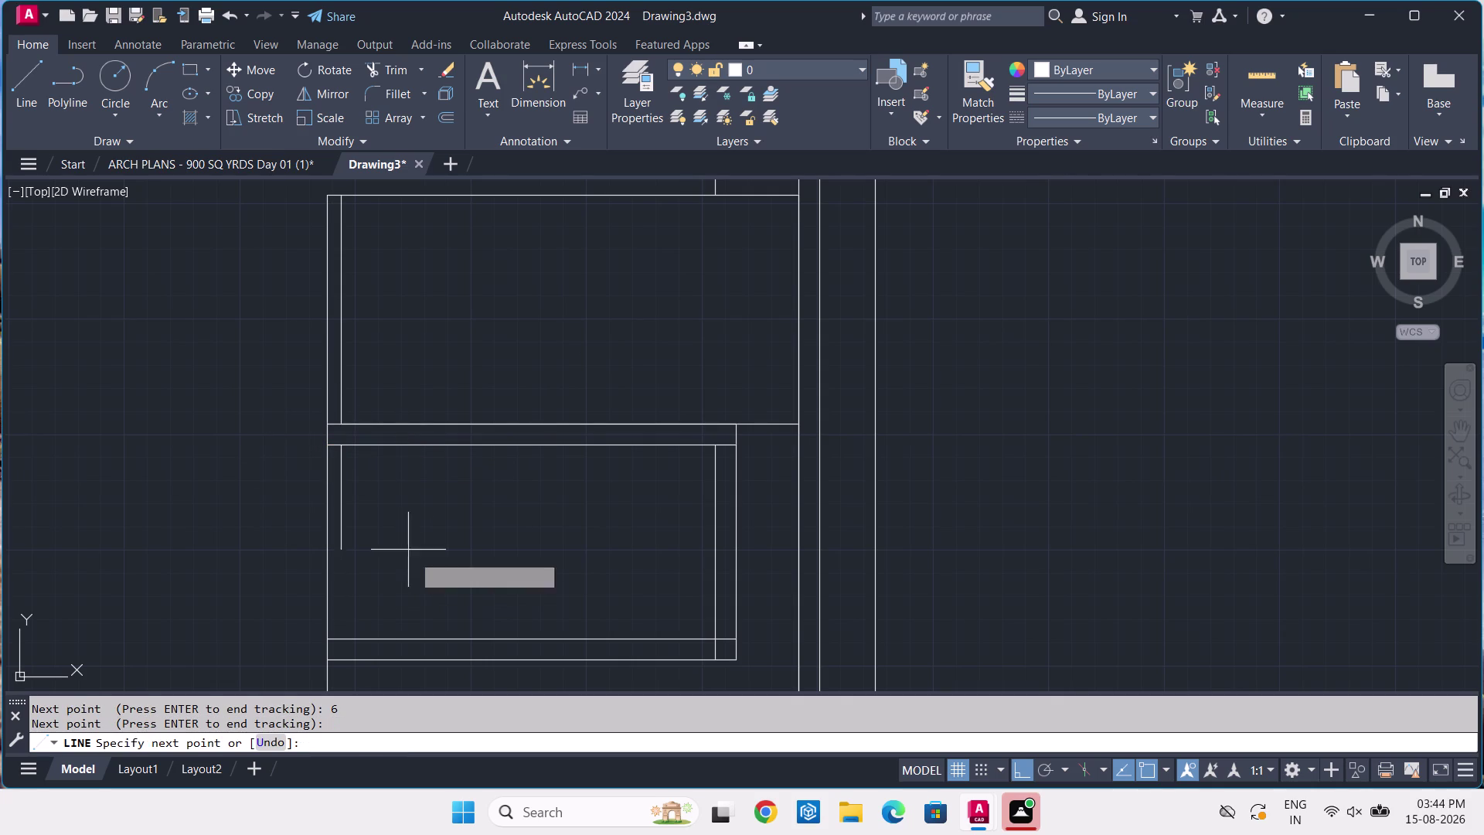
Give the line a 3'-3" length, then switch to the reference plan.
text(3')
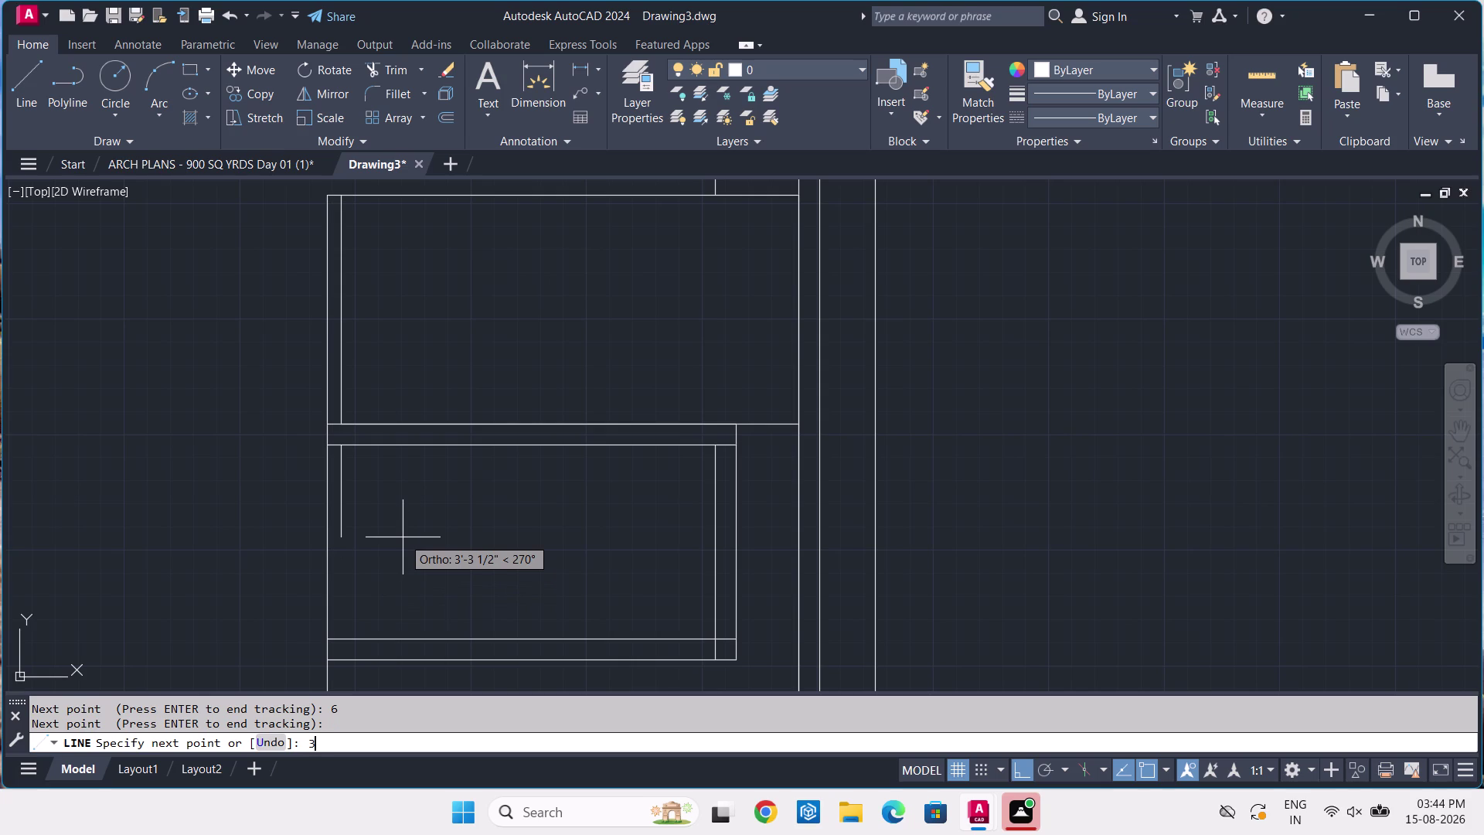
text(-)
key(3)
key(Return)
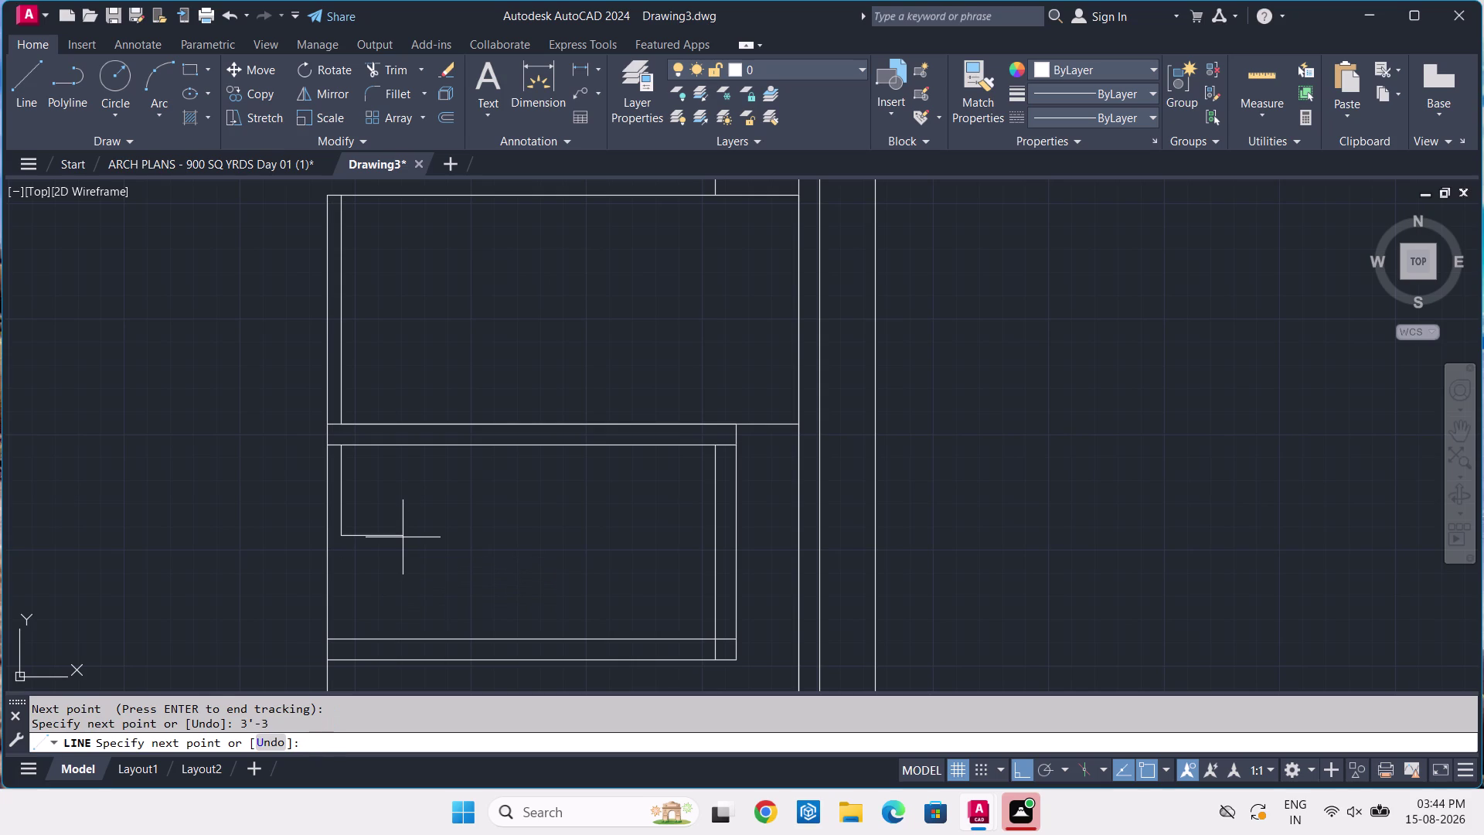
key(Return)
click(239, 154)
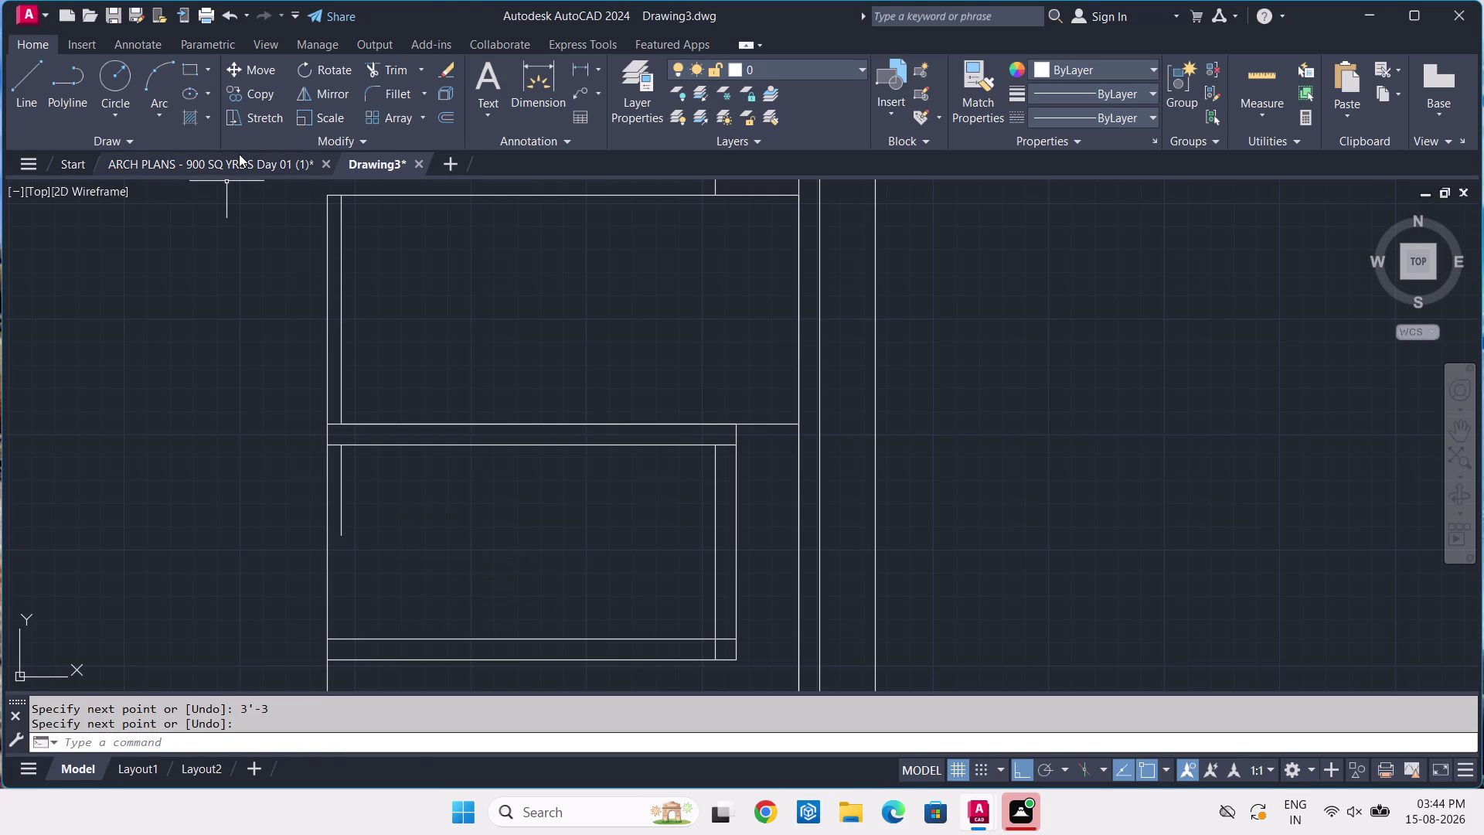
scroll(down, 3)
scroll(down, 3)
Pan to the reference staircase to read its 3'-3" and 6" dimensions, then return to Drawing3.
middle_drag(1233, 612, 901, 517)
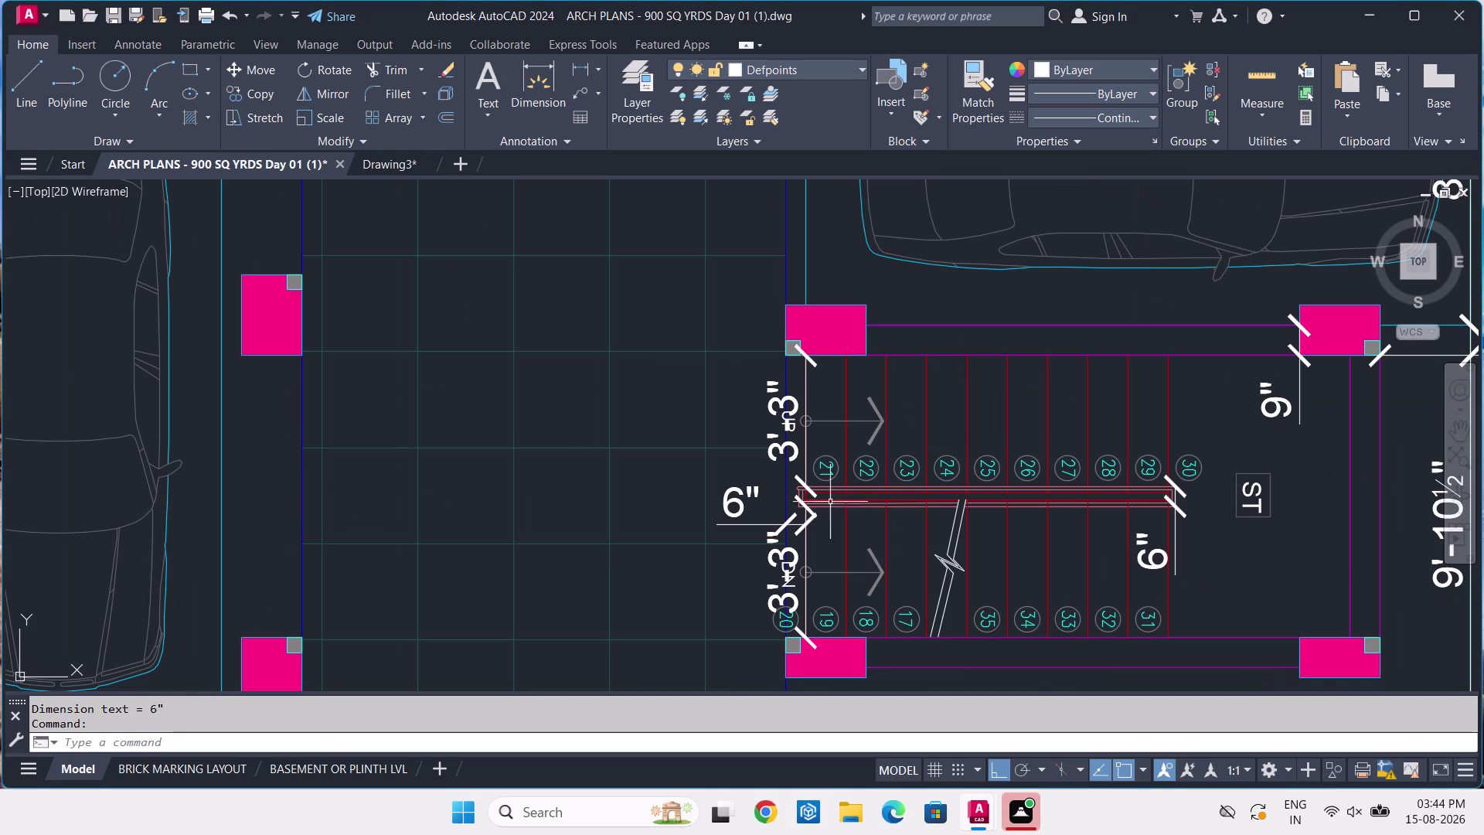
scroll(up, 3)
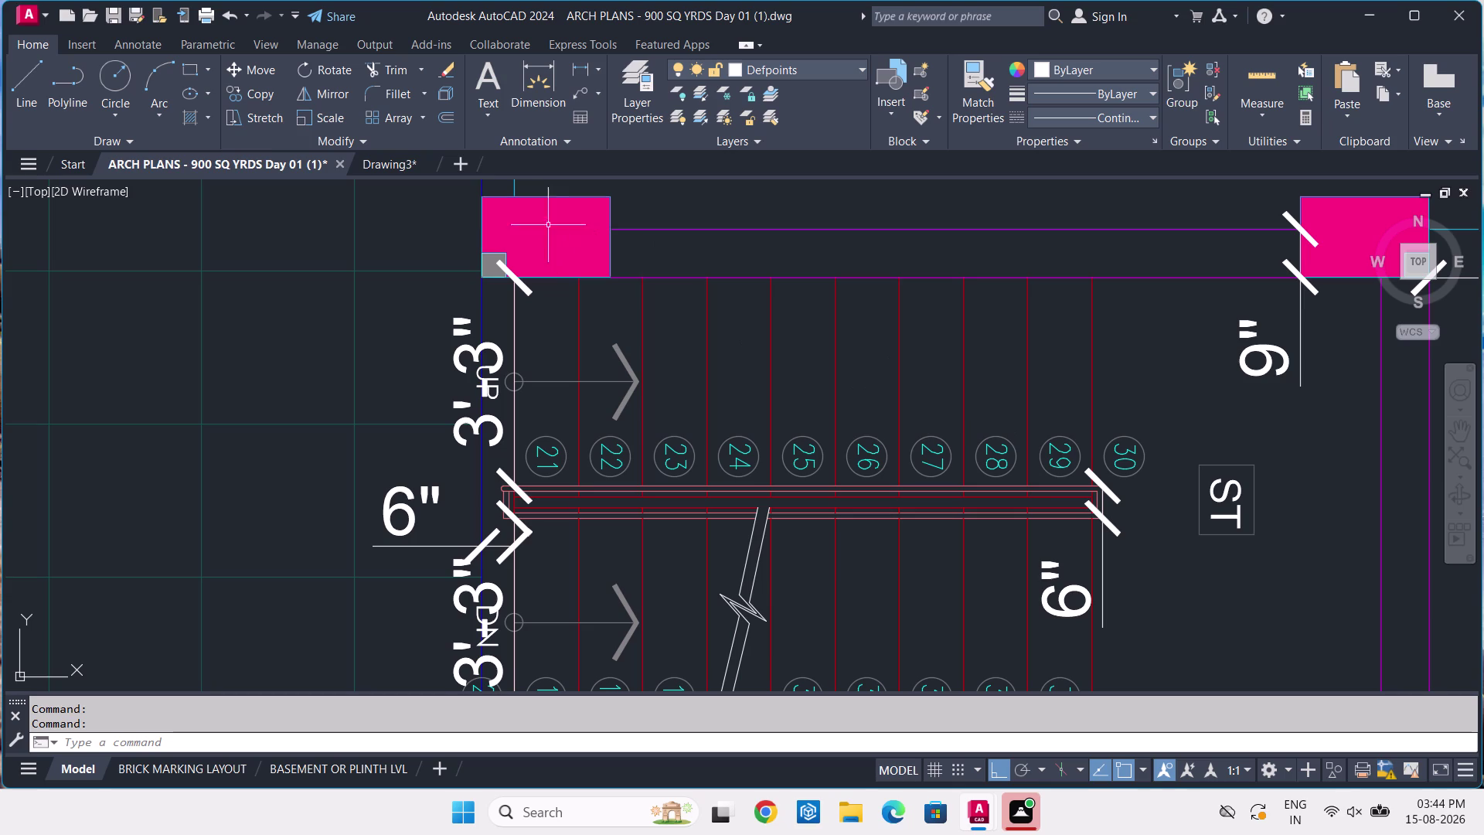
click(390, 159)
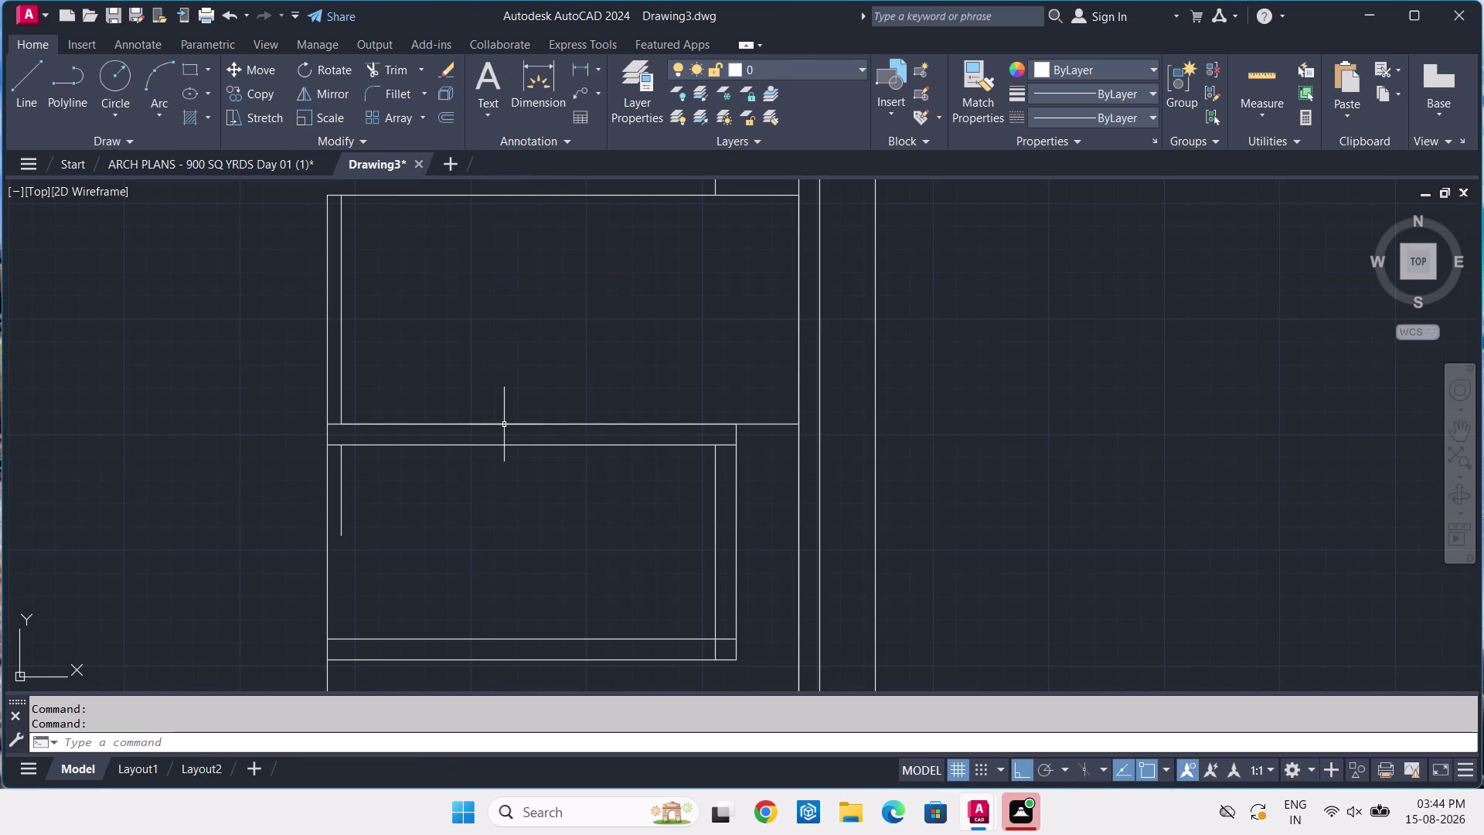
Draw a line from the inner wall edge, 6" then 3'-3" downward, then switch to ARCH PLANS.
text(L)
key(space)
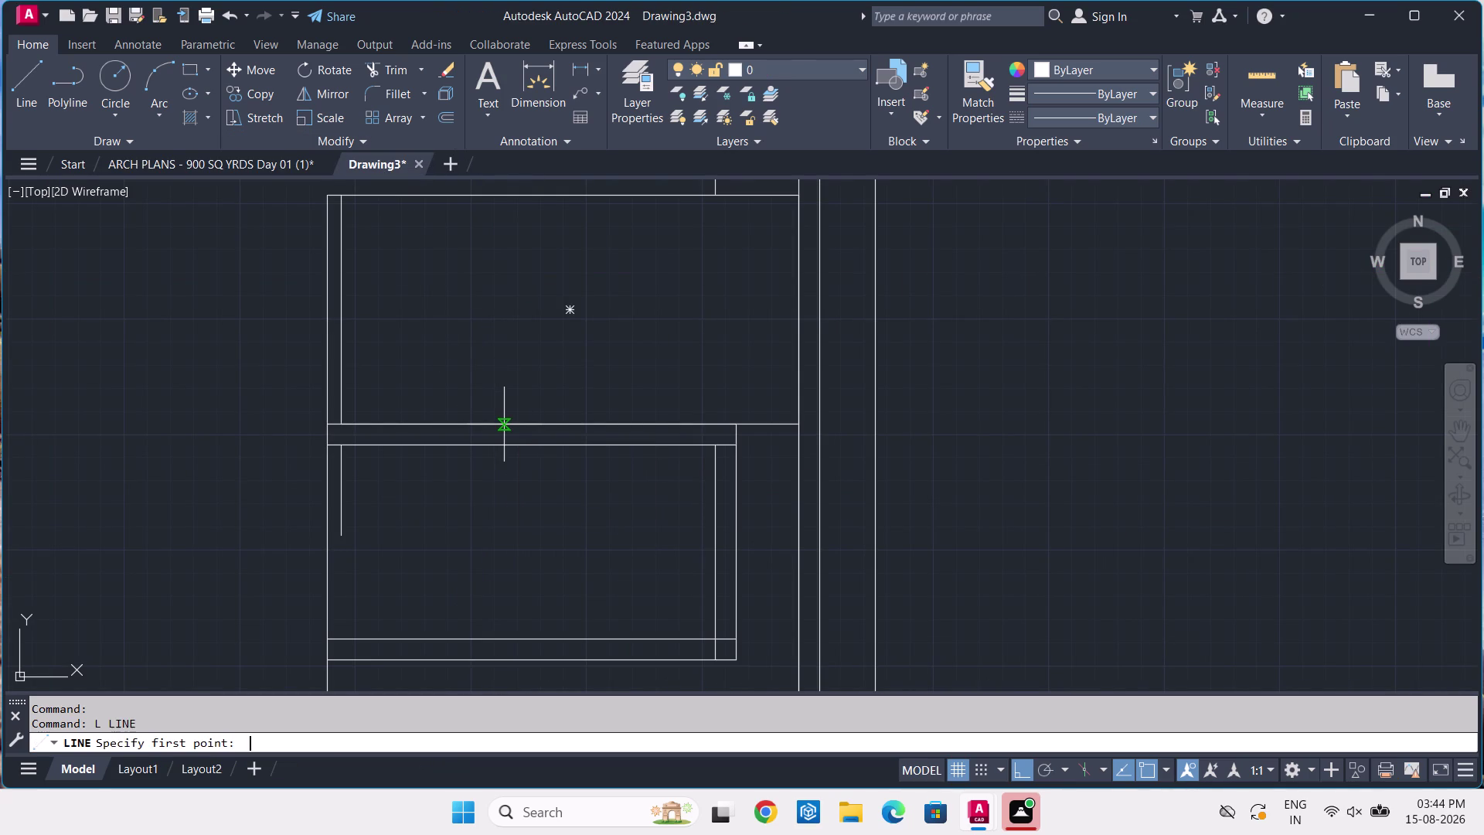
scroll(up, 3)
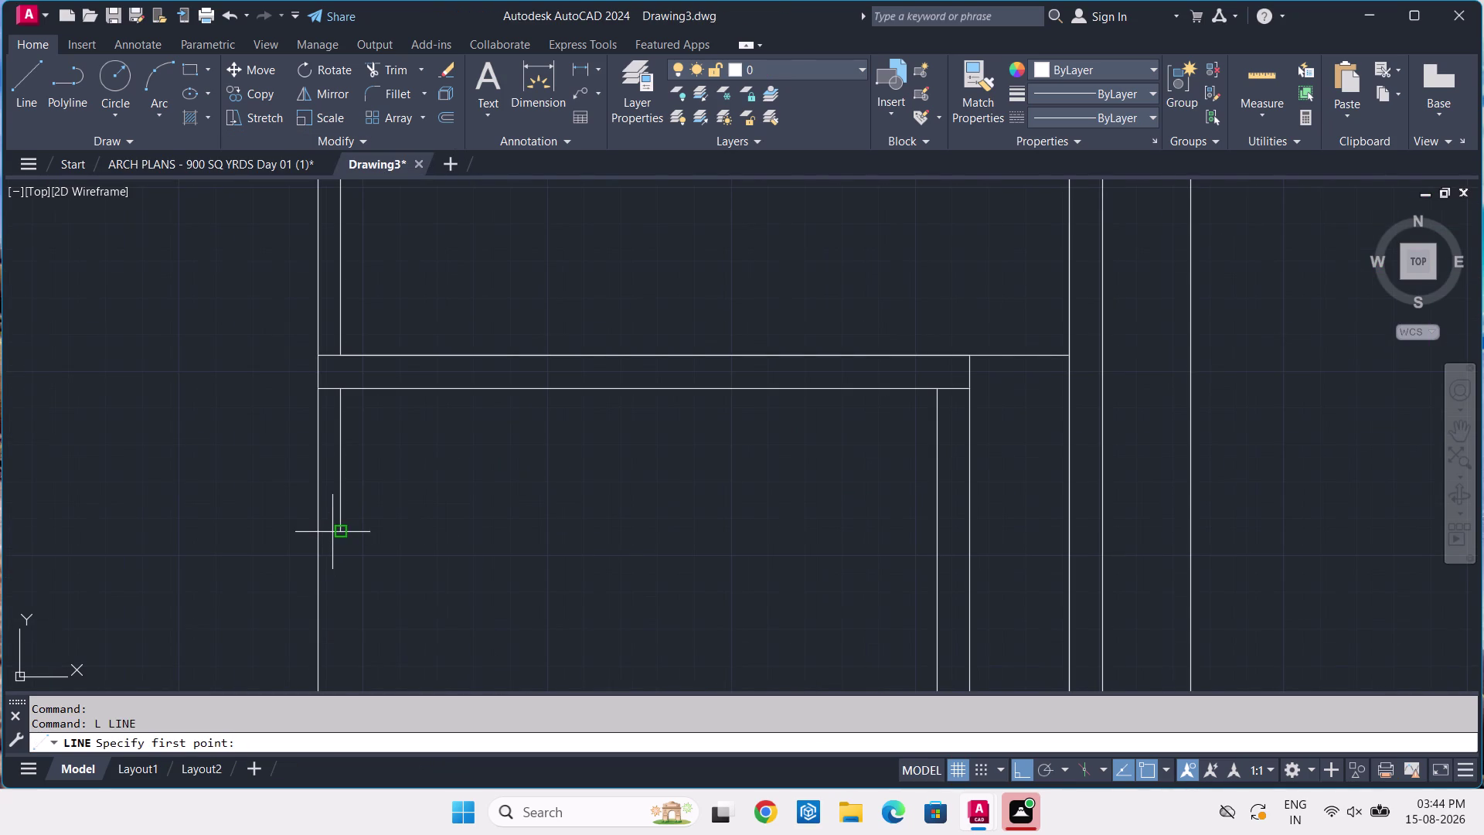
click(340, 528)
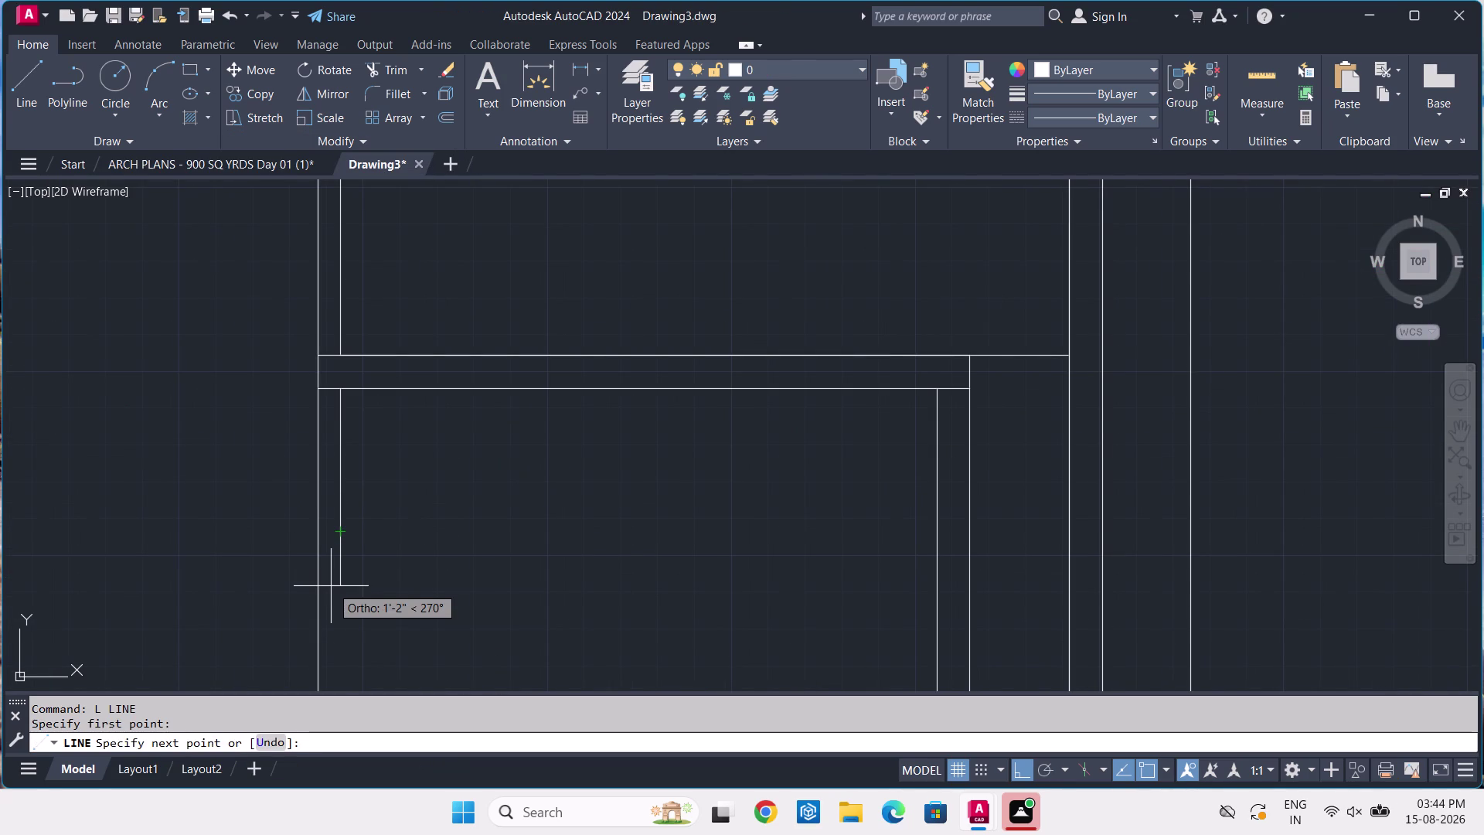
key(6)
key(Return)
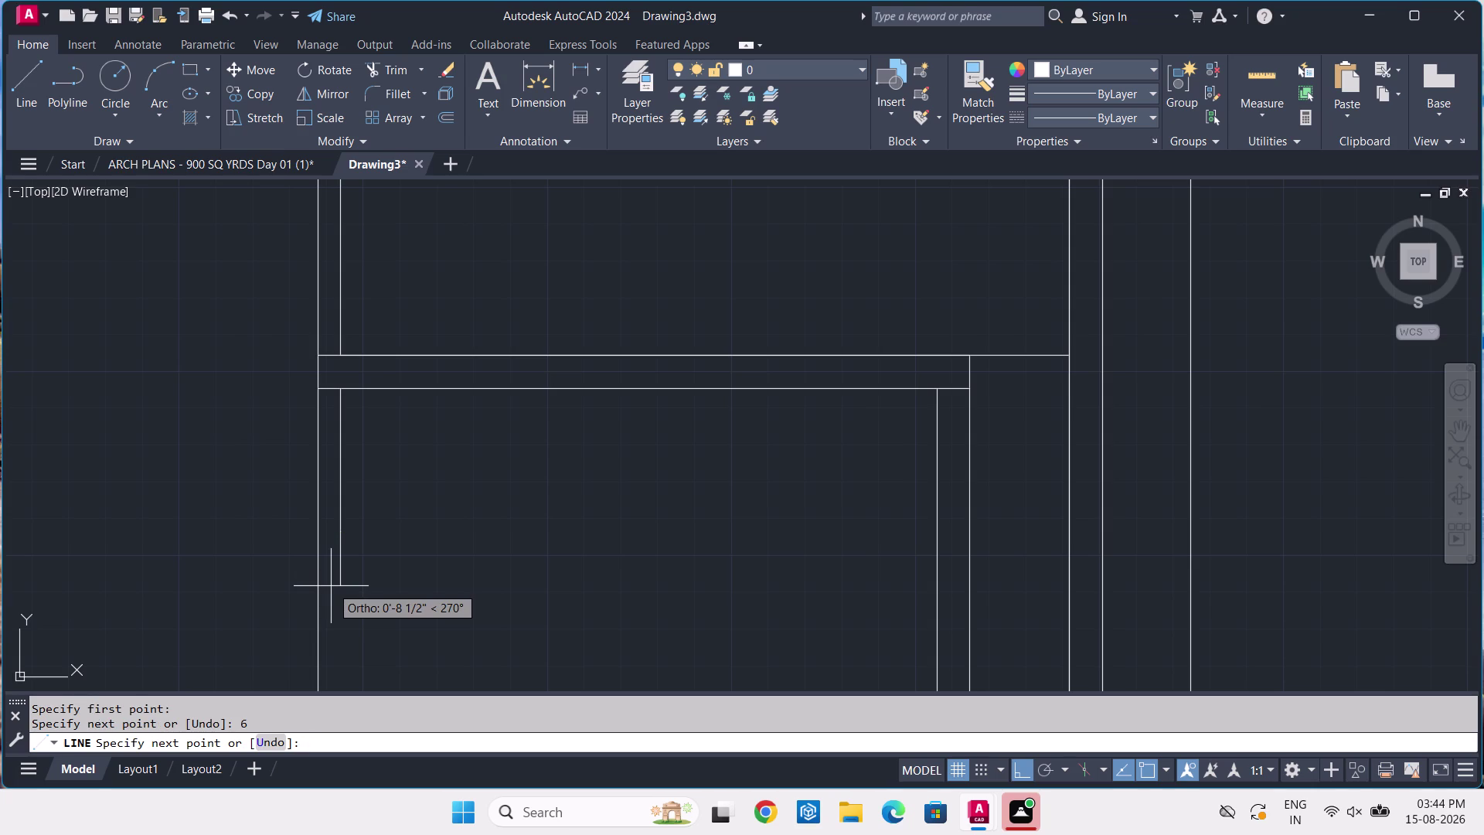
text(3)
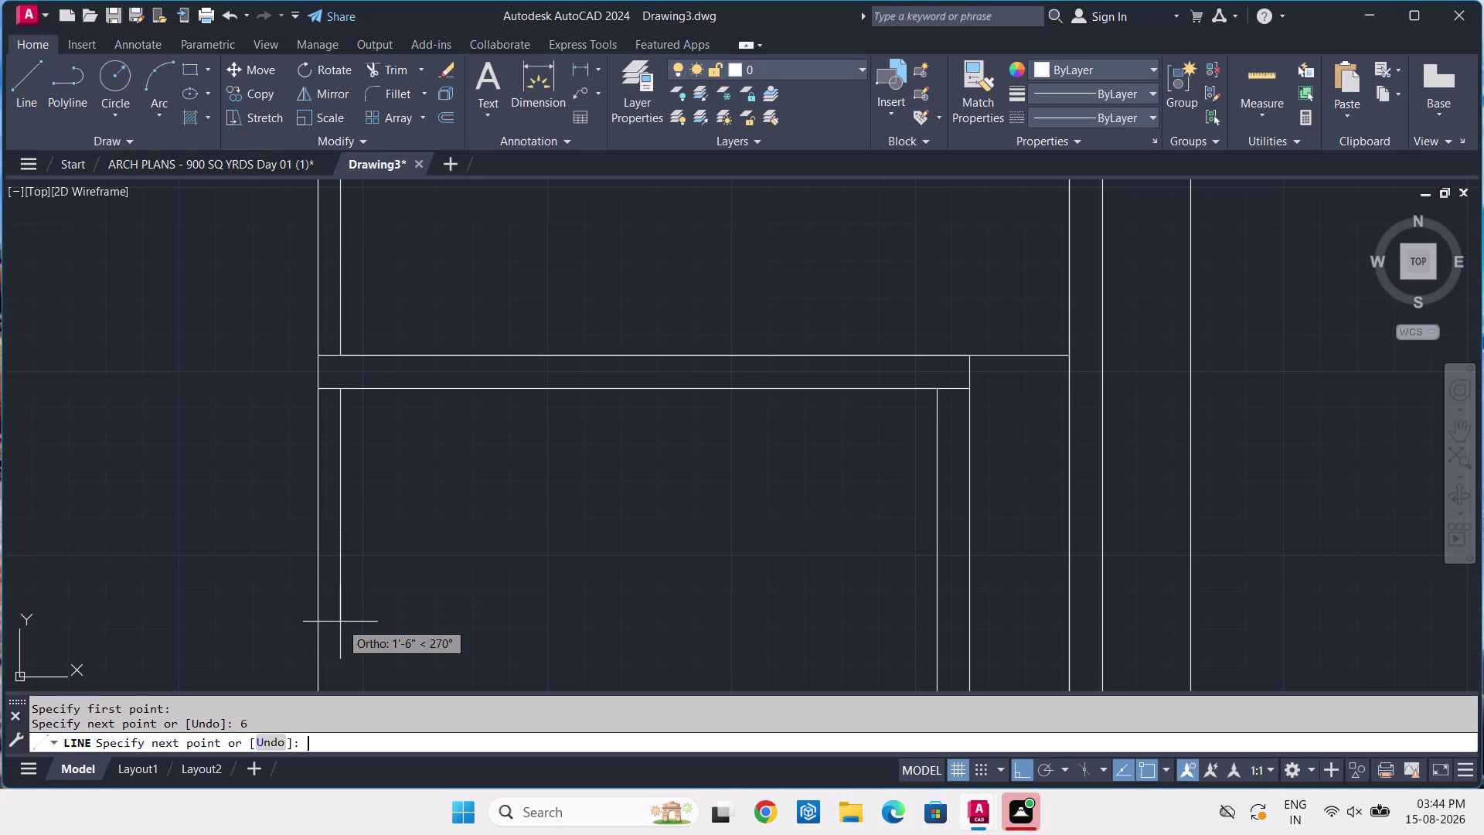
text('-3)
key(Return)
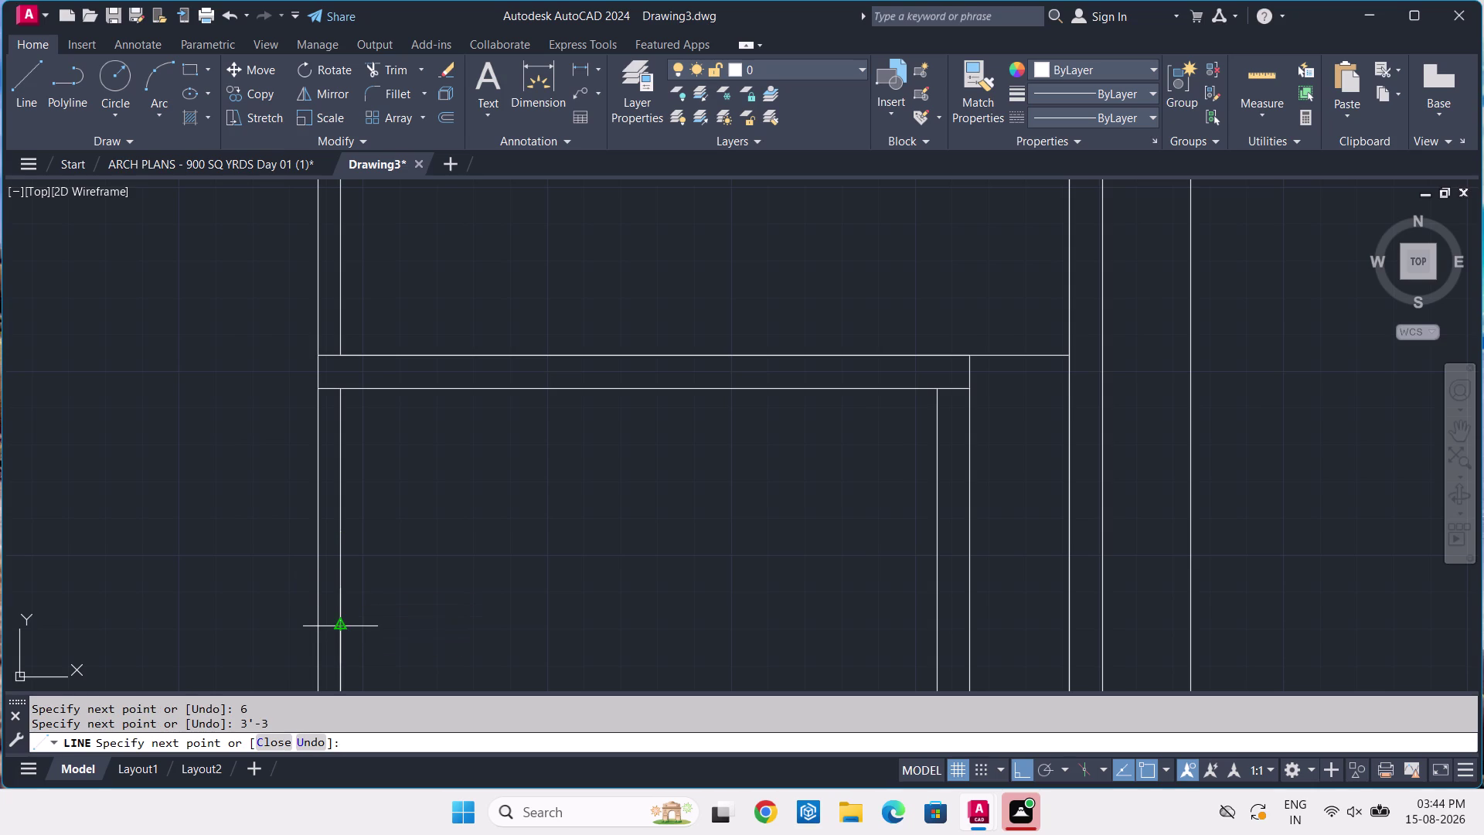
scroll(down, 3)
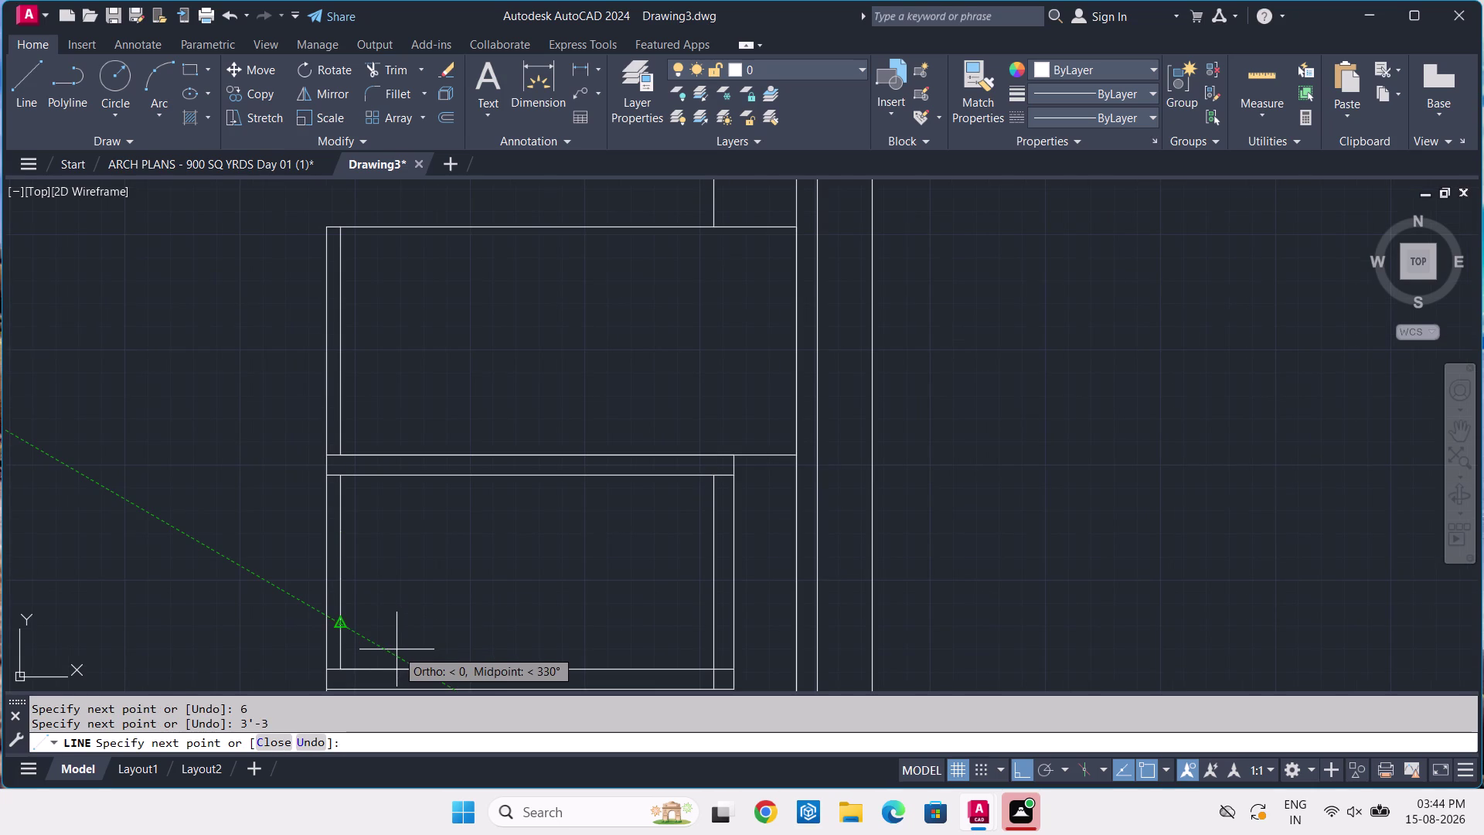
key(Return)
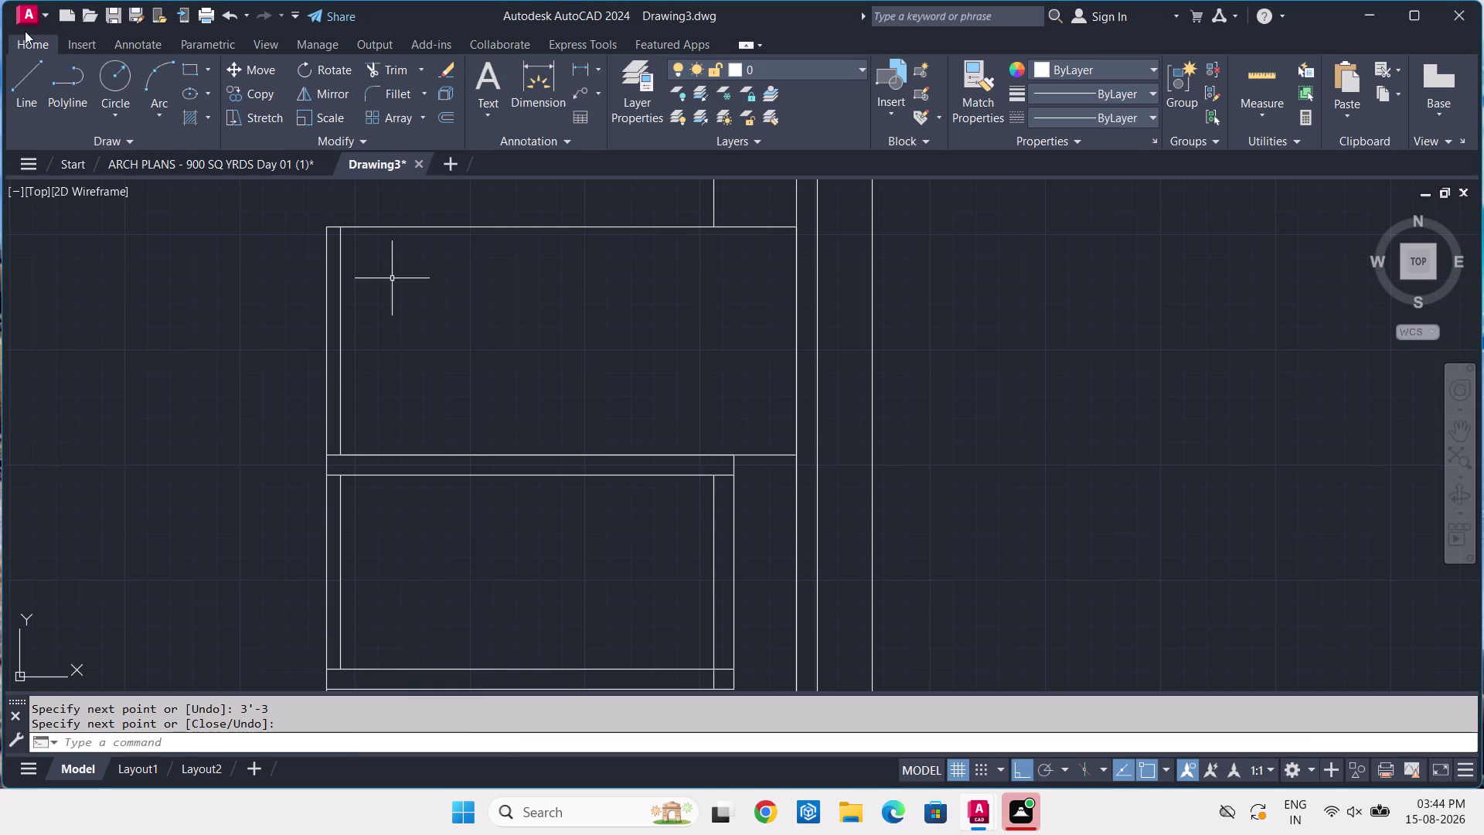
click(171, 152)
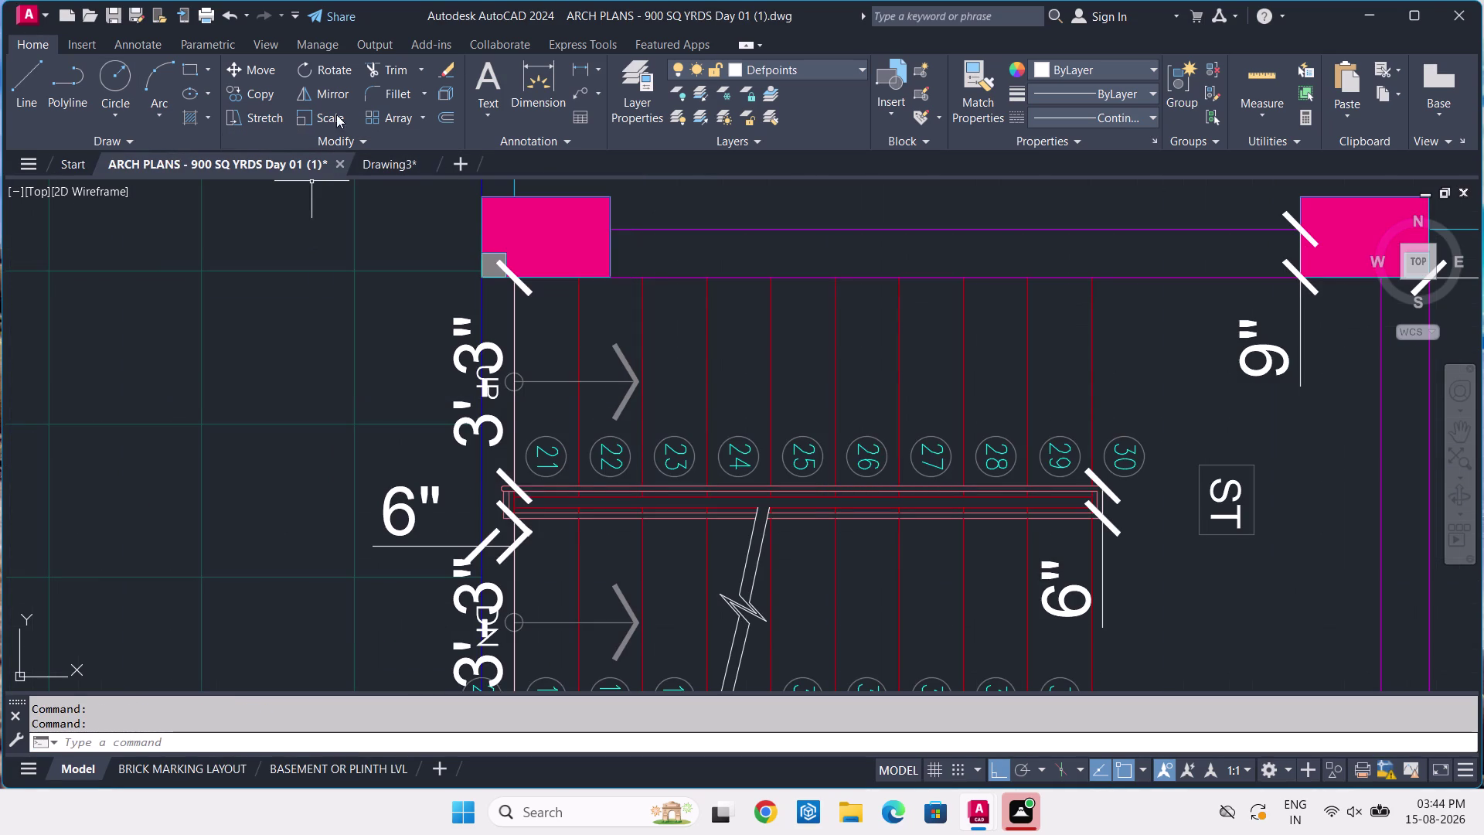
Select the upper and lower 3'-3" dimensions and the 6" dimension, and delete them.
scroll(down, 3)
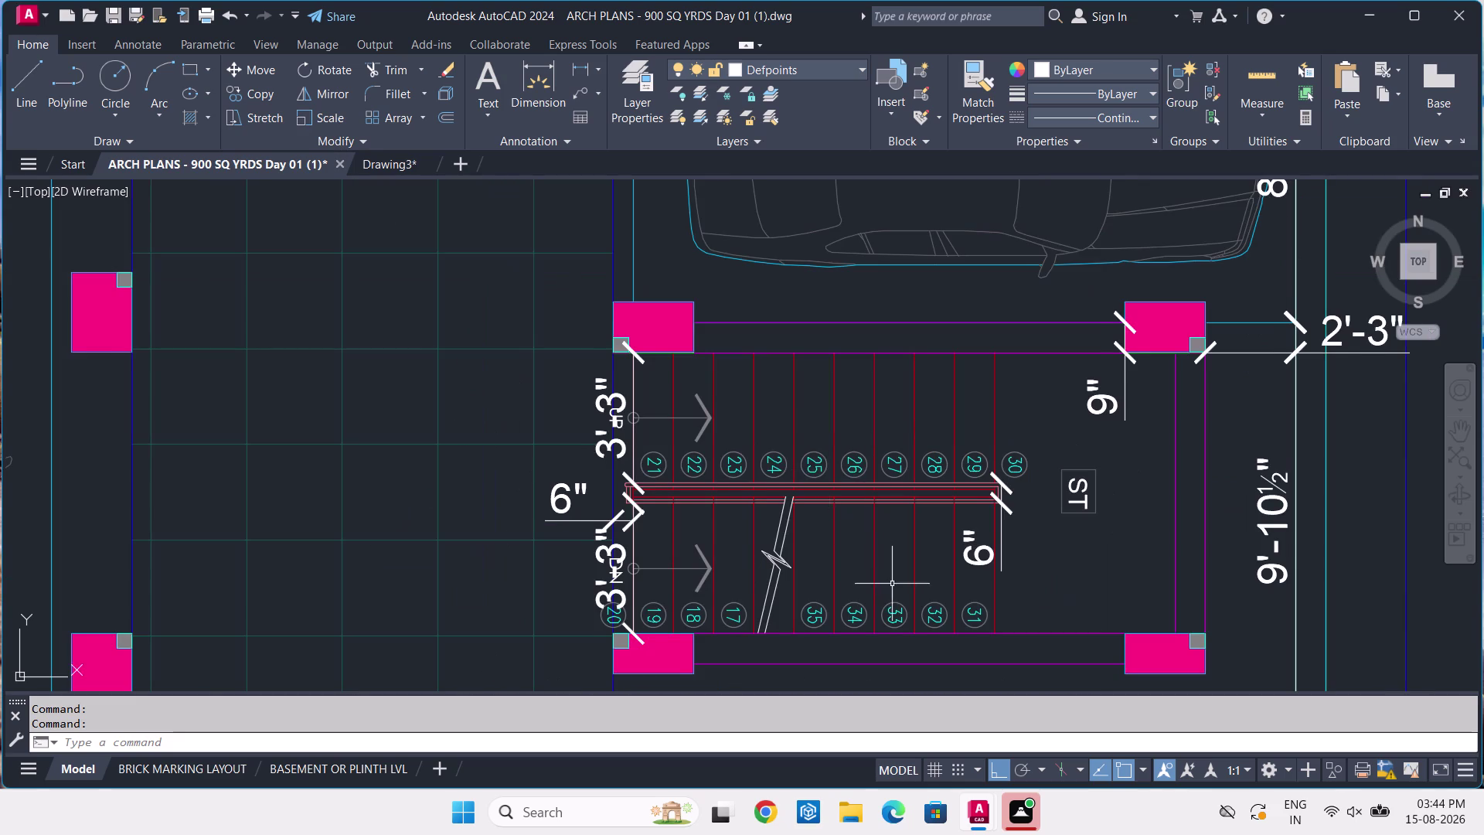
middle_drag(892, 582, 889, 455)
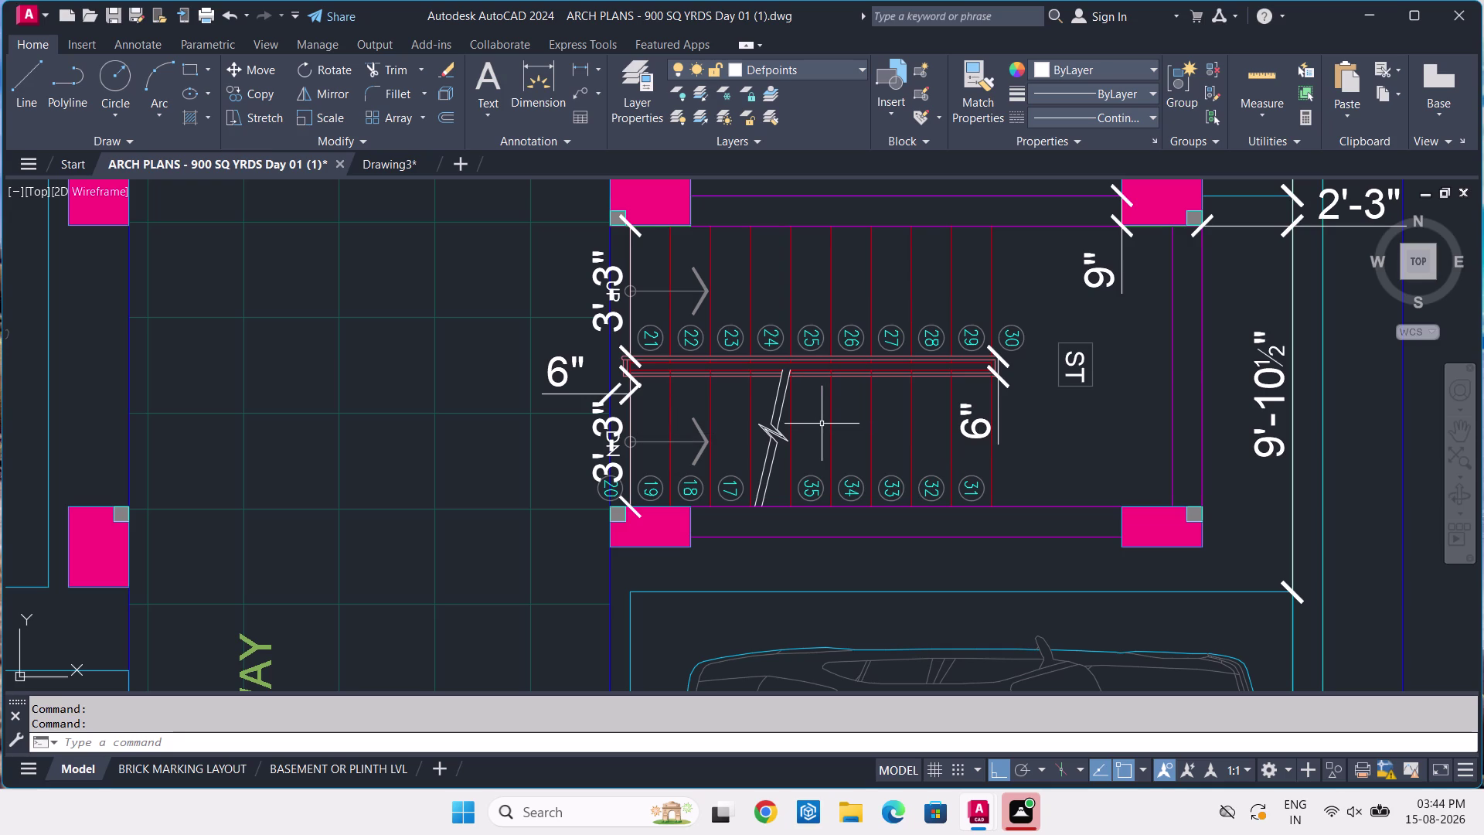
scroll(up, 3)
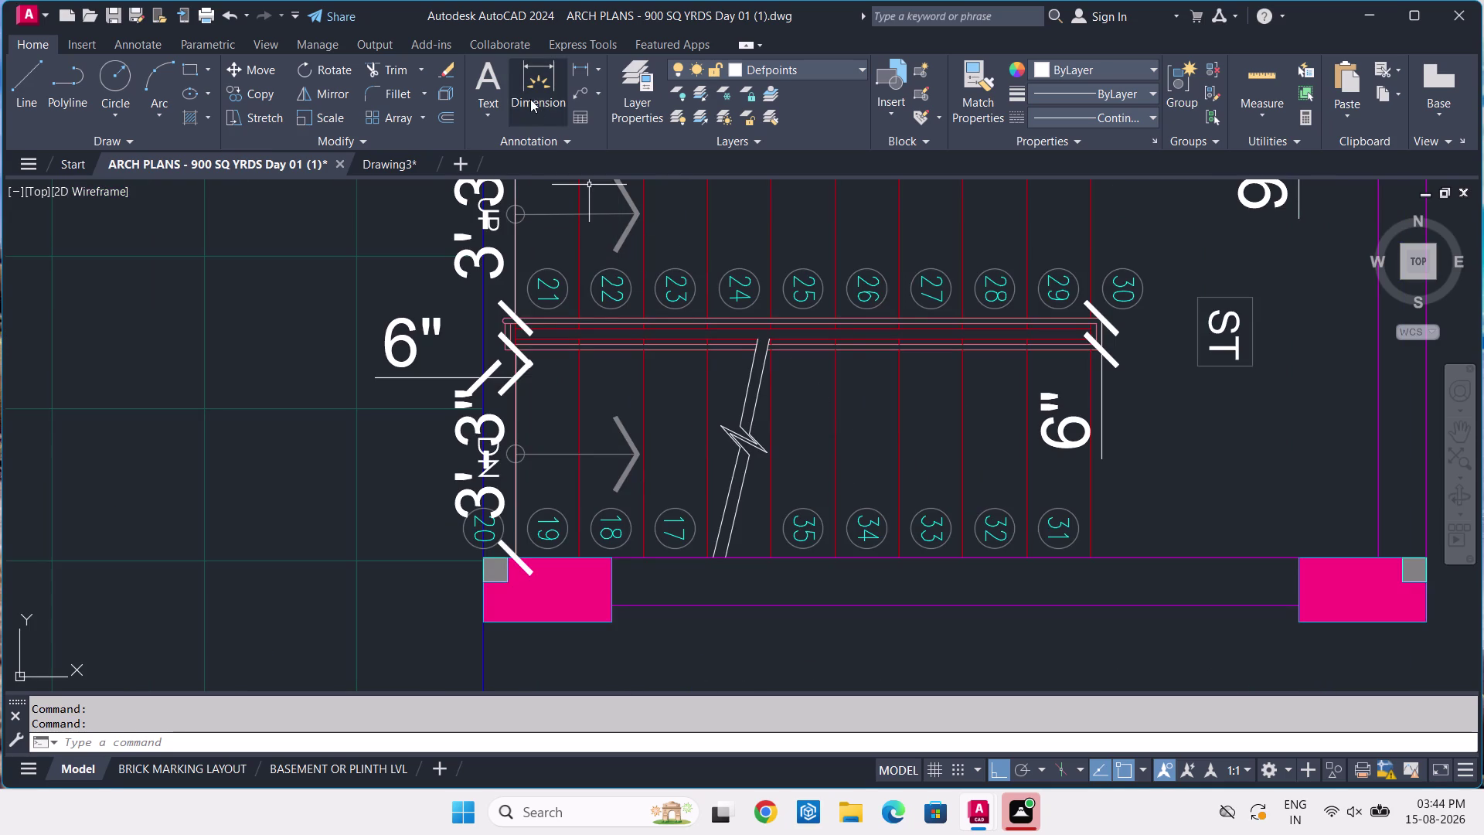
click(491, 260)
double_click(497, 269)
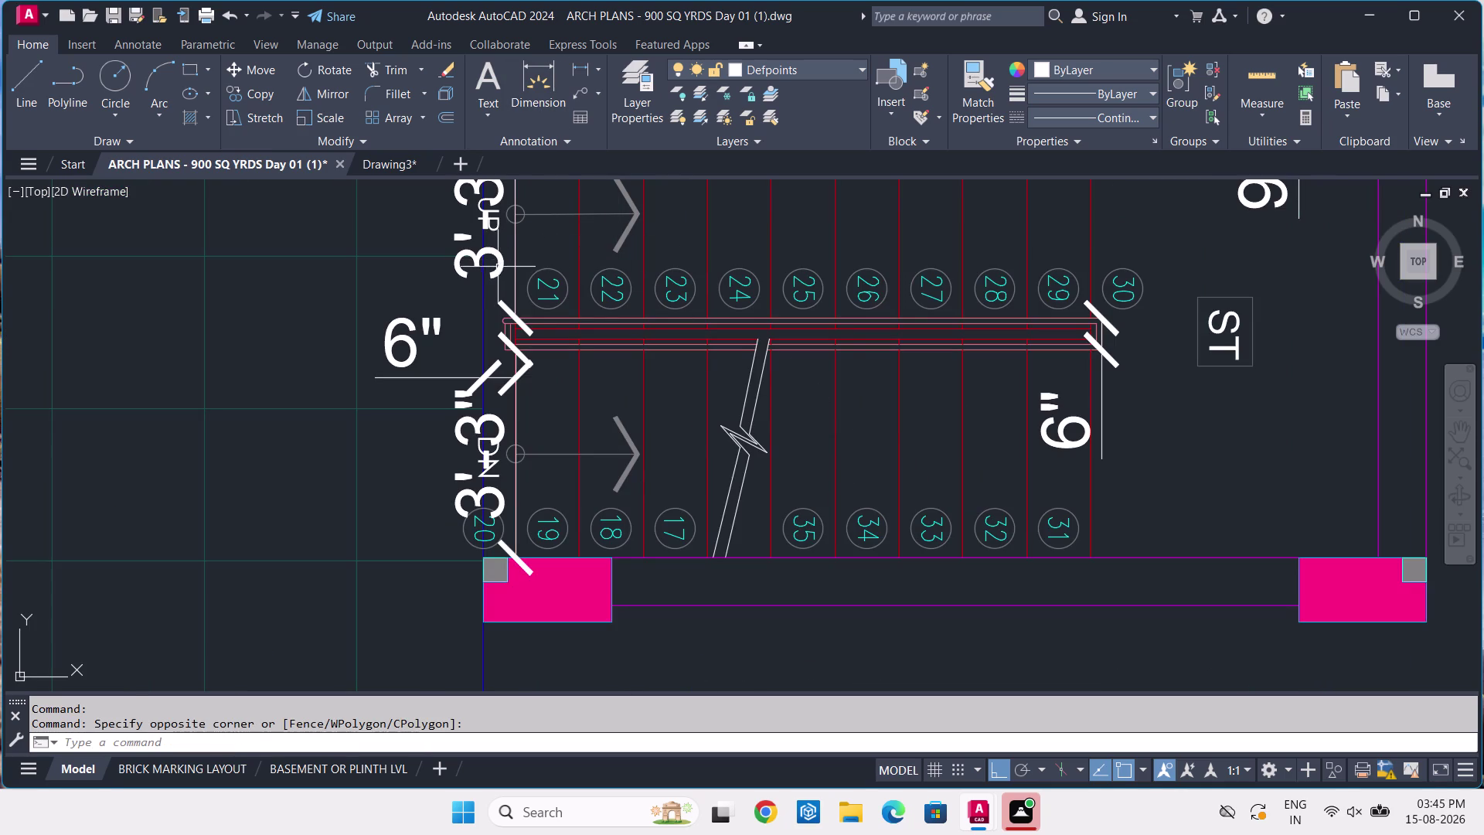
click(504, 266)
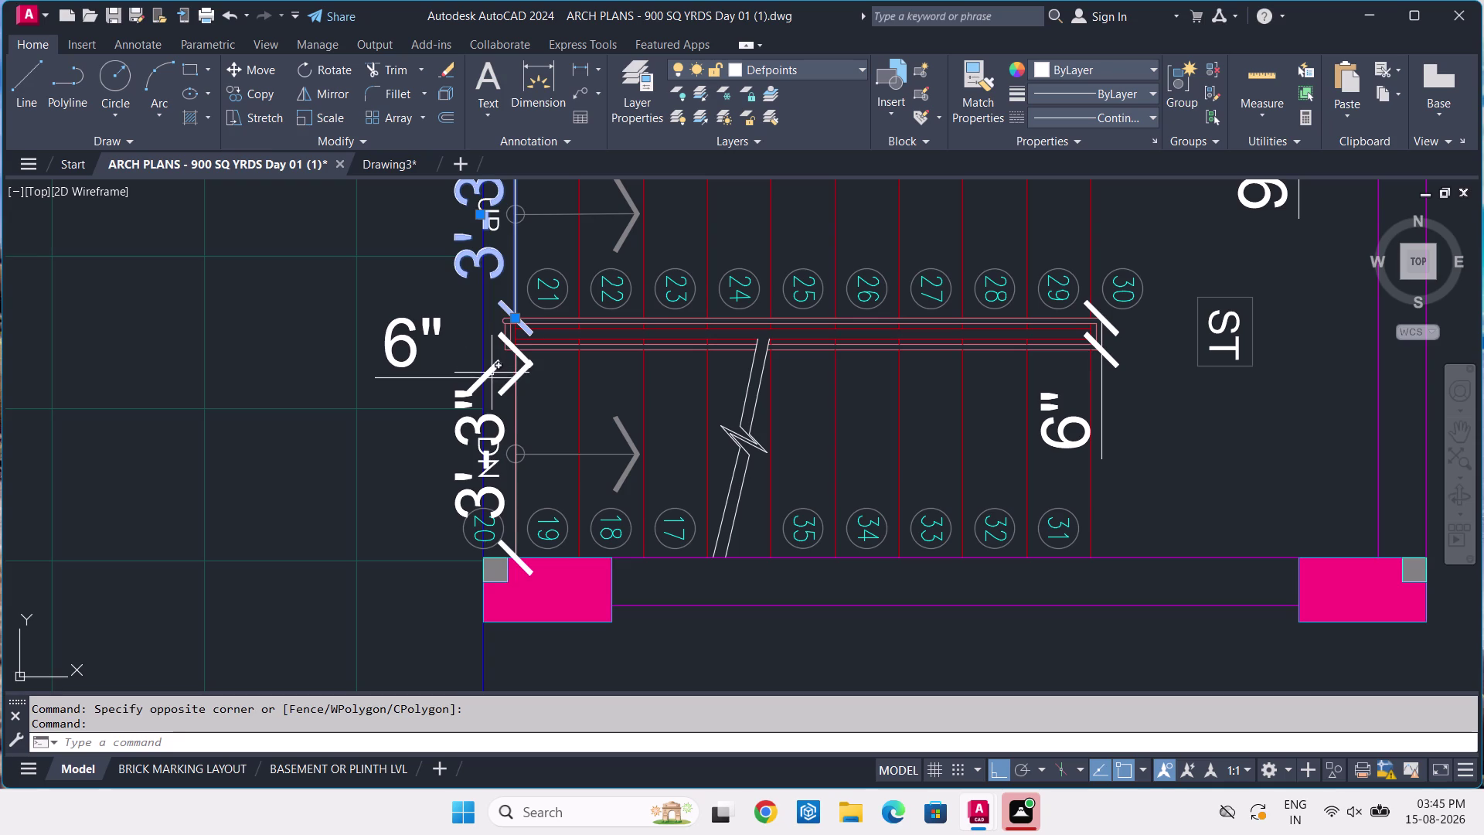
click(492, 373)
click(463, 418)
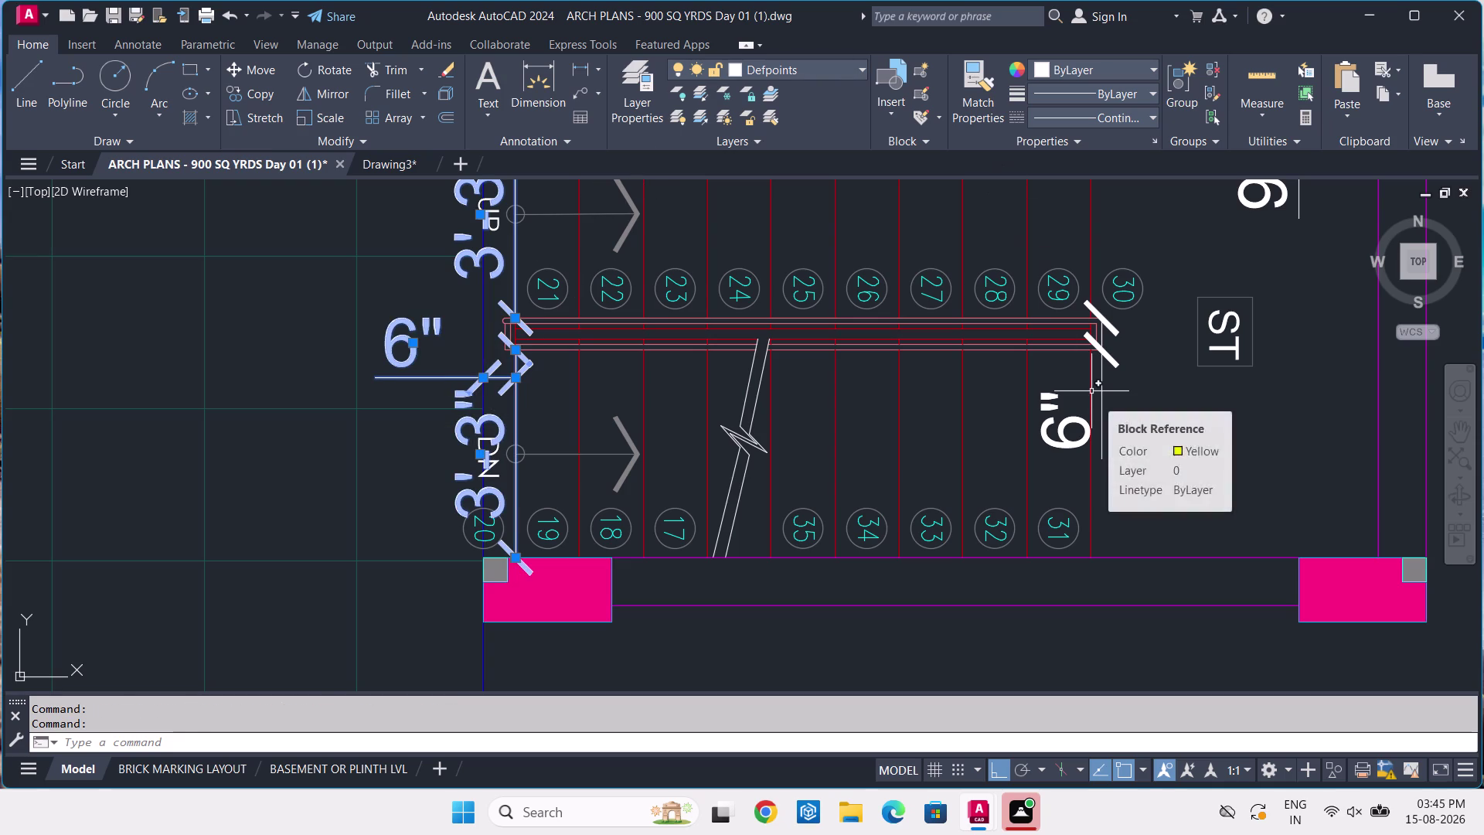
key(Delete)
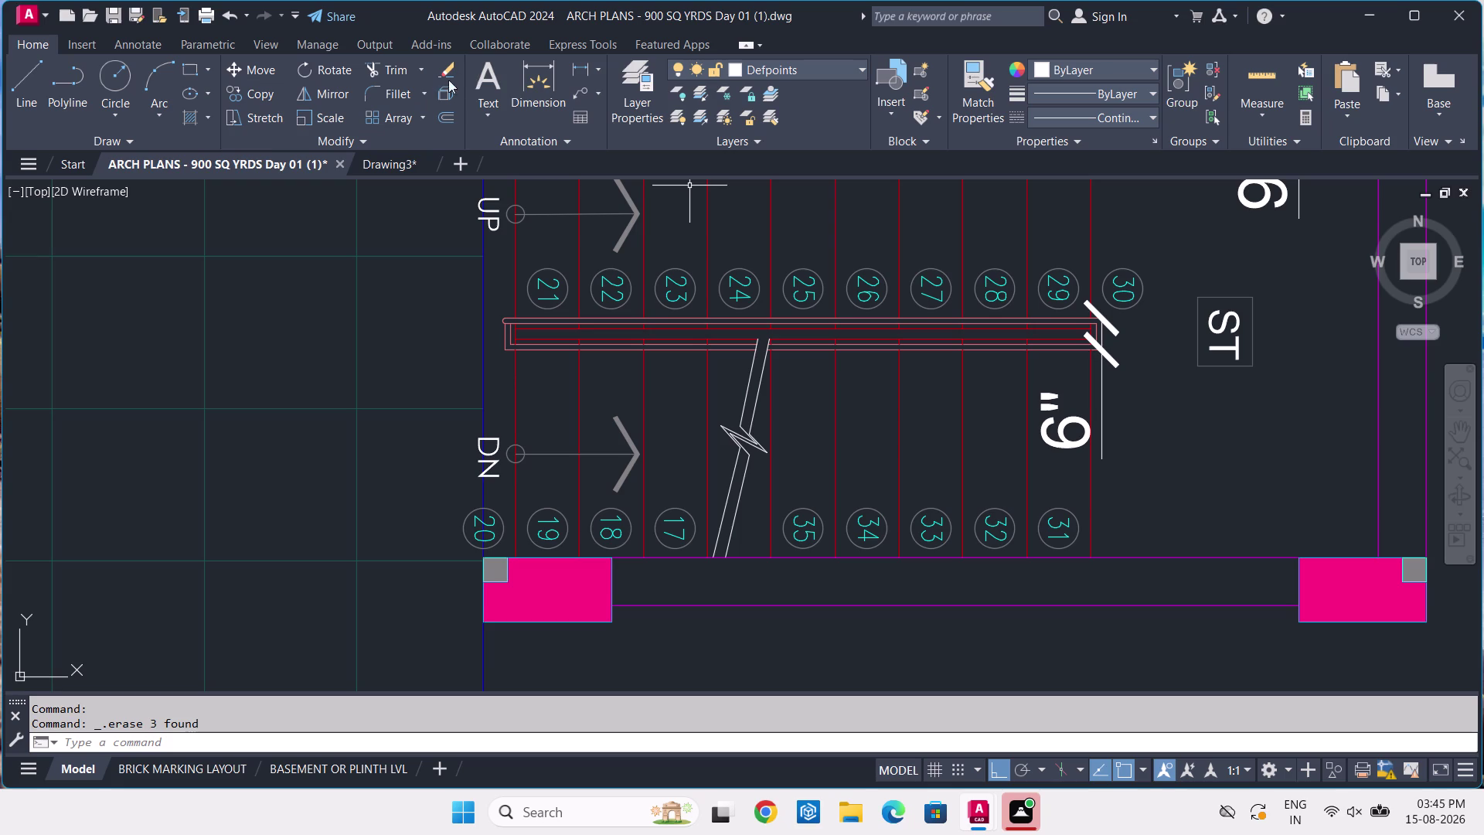
click(544, 67)
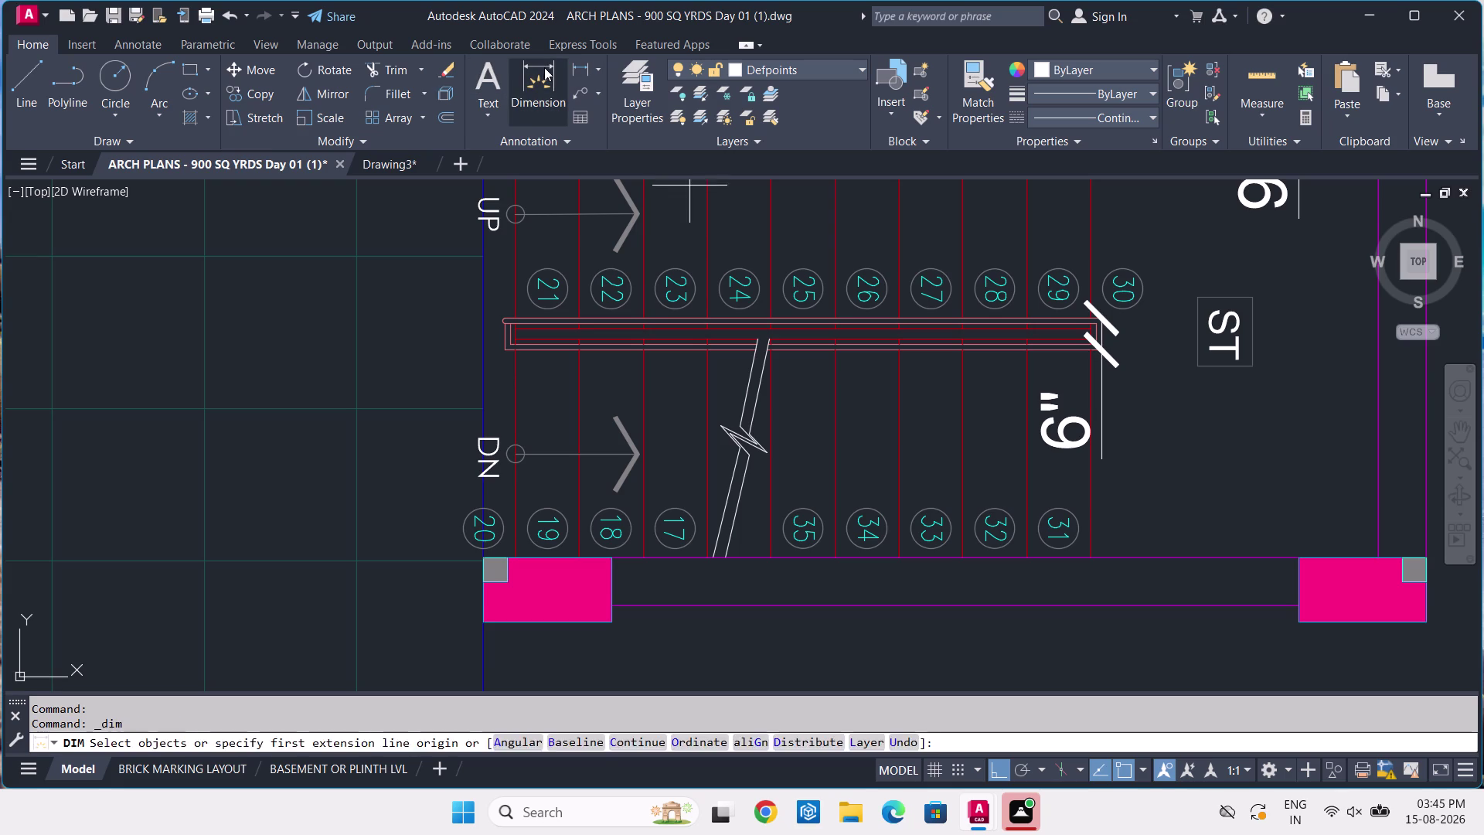
Dimension the stair's bottom edge at 9', then return to the Drawing3 plan.
scroll(up, 3)
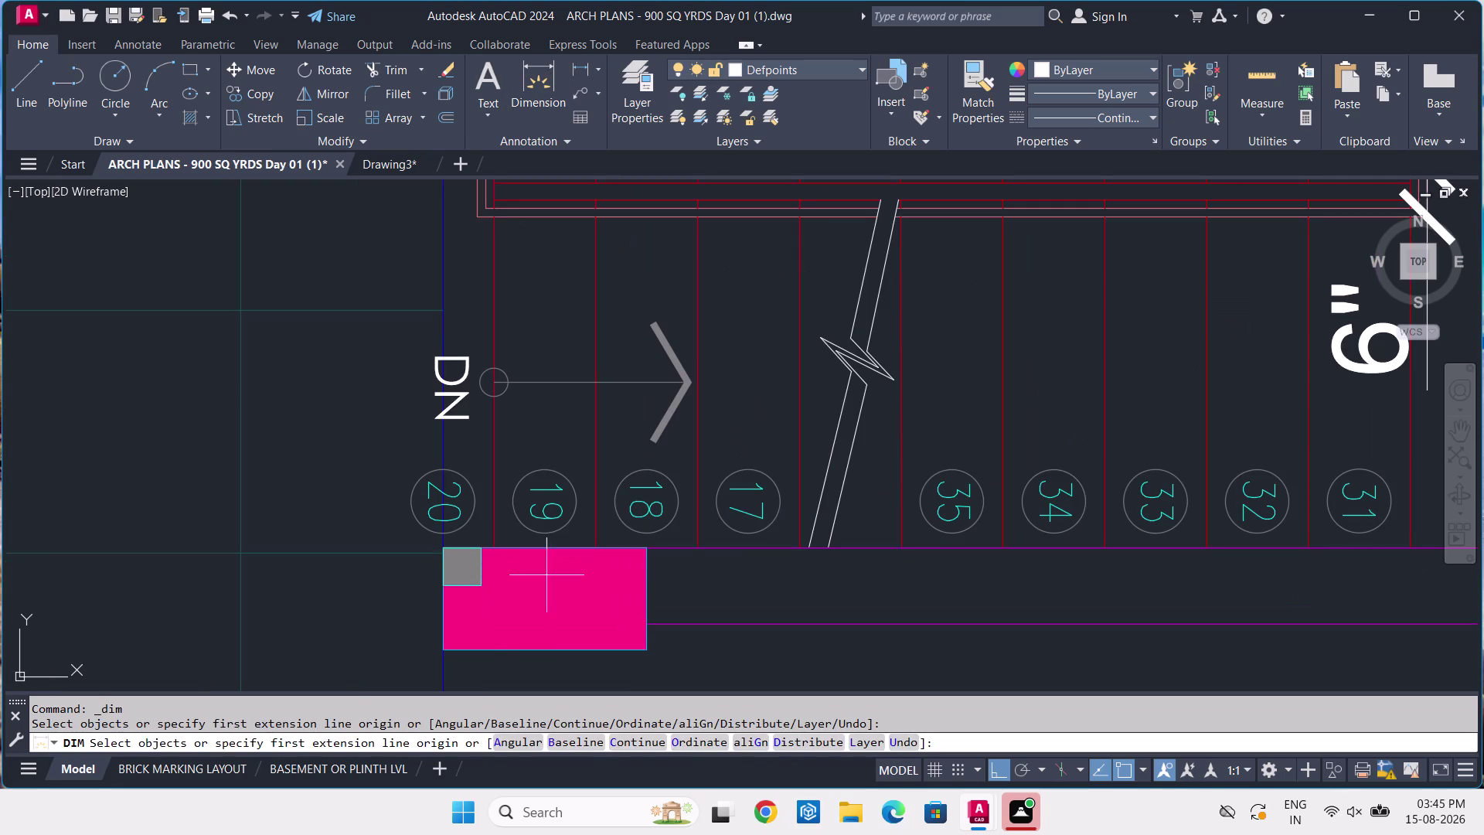
click(492, 545)
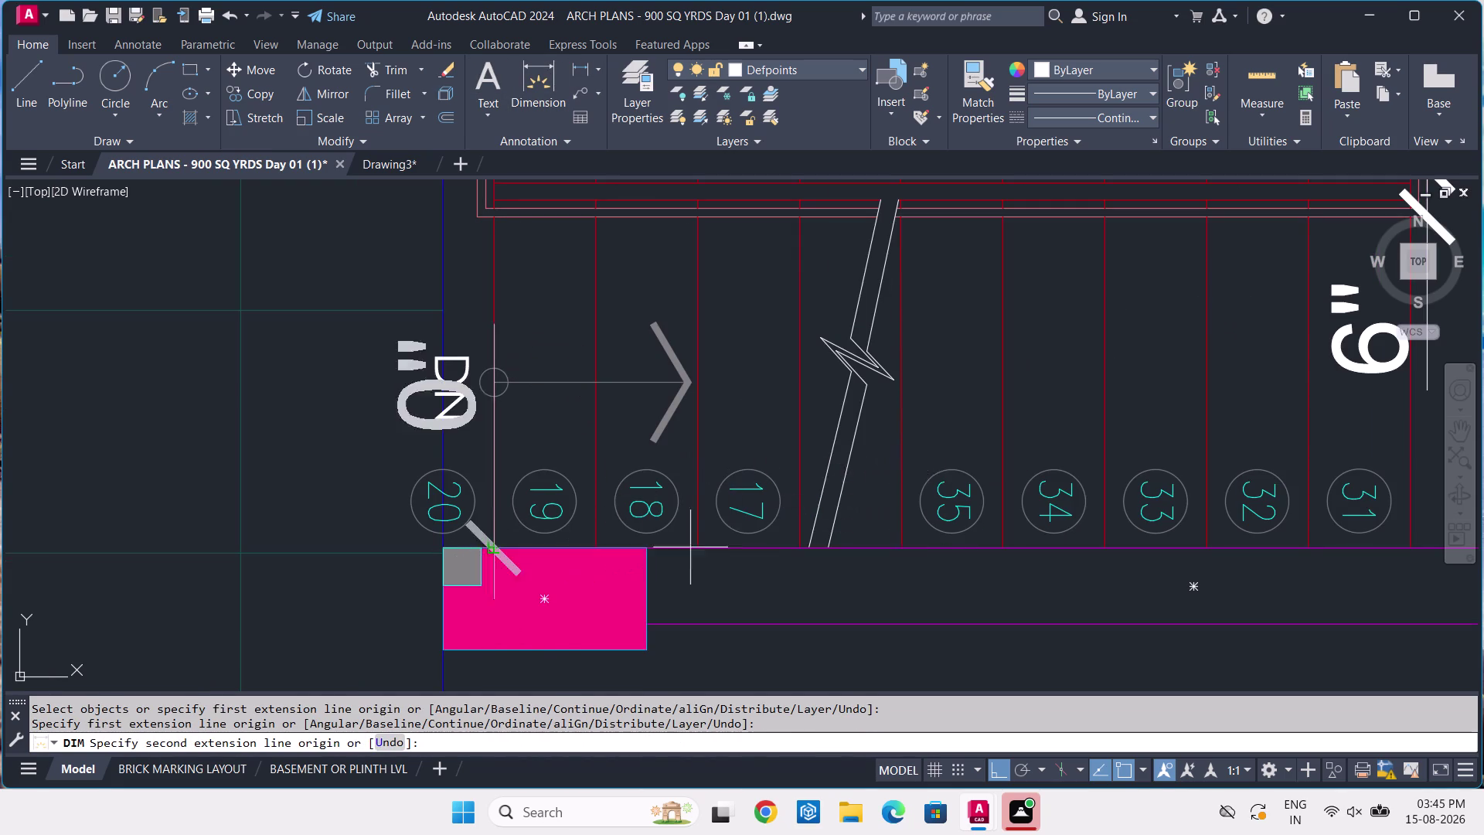
middle_drag(1043, 555, 192, 551)
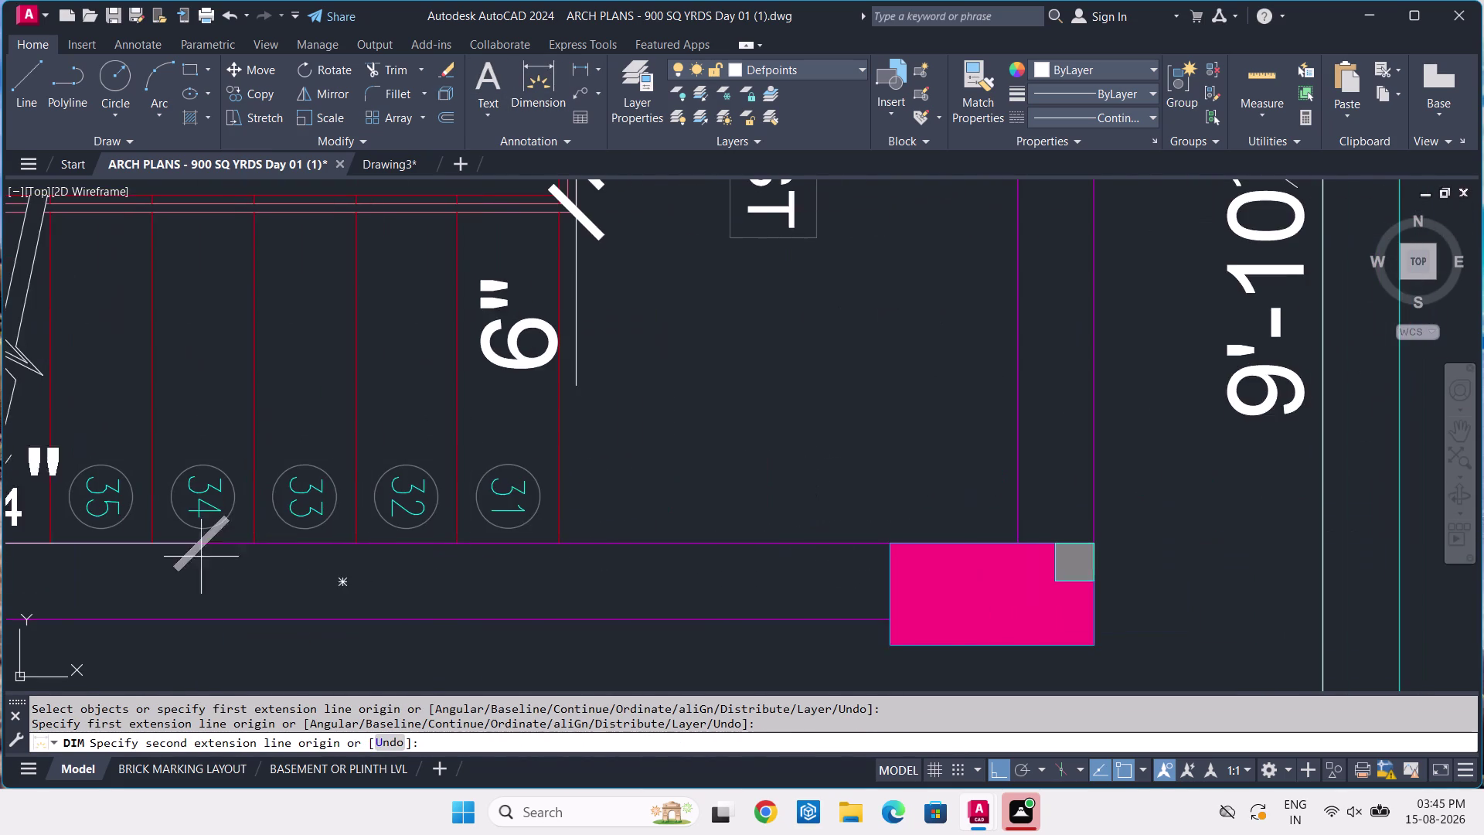
scroll(down, 3)
click(391, 540)
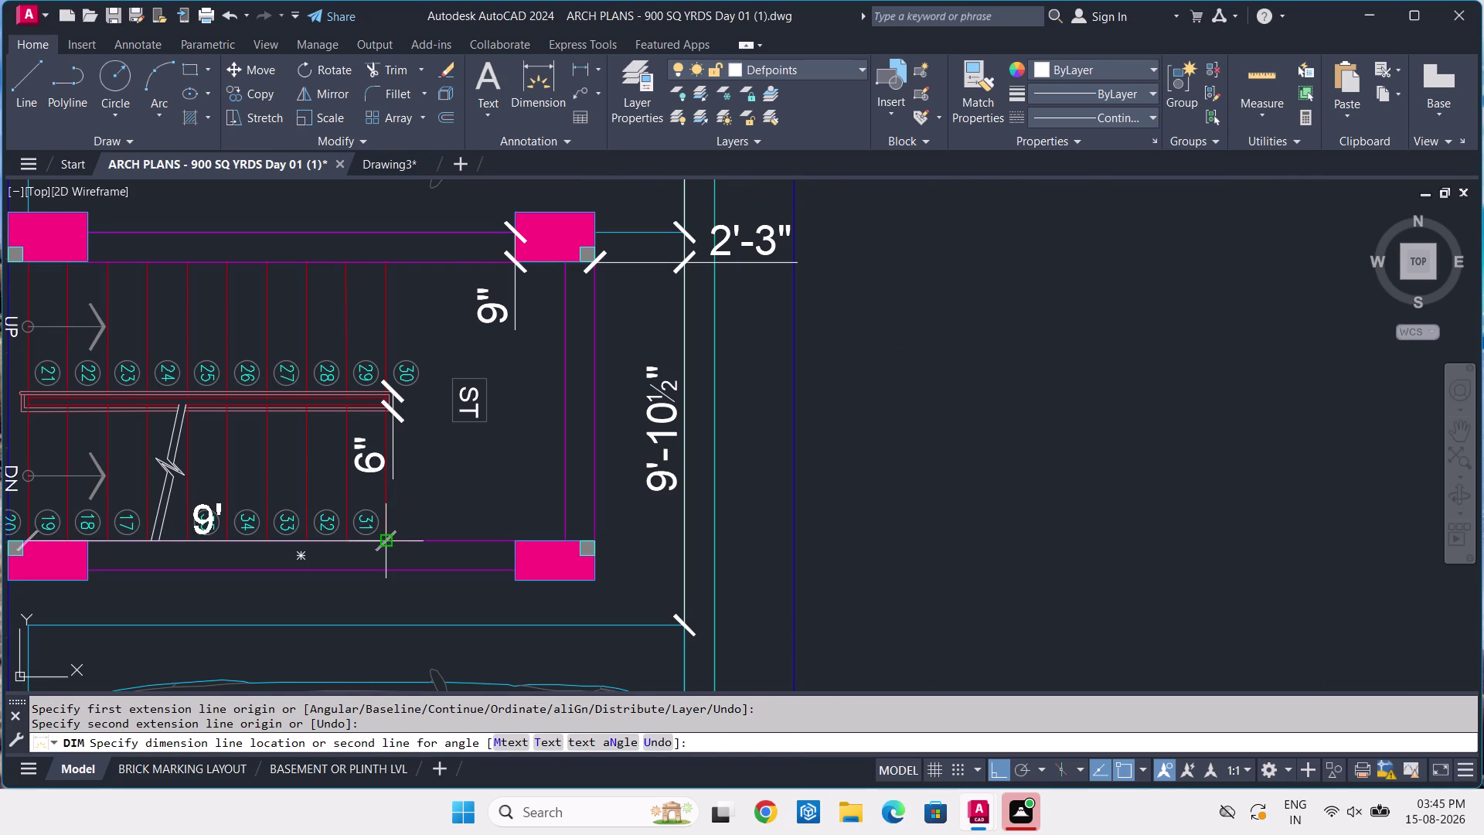
click(382, 540)
scroll(down, 3)
middle_drag(364, 522, 511, 552)
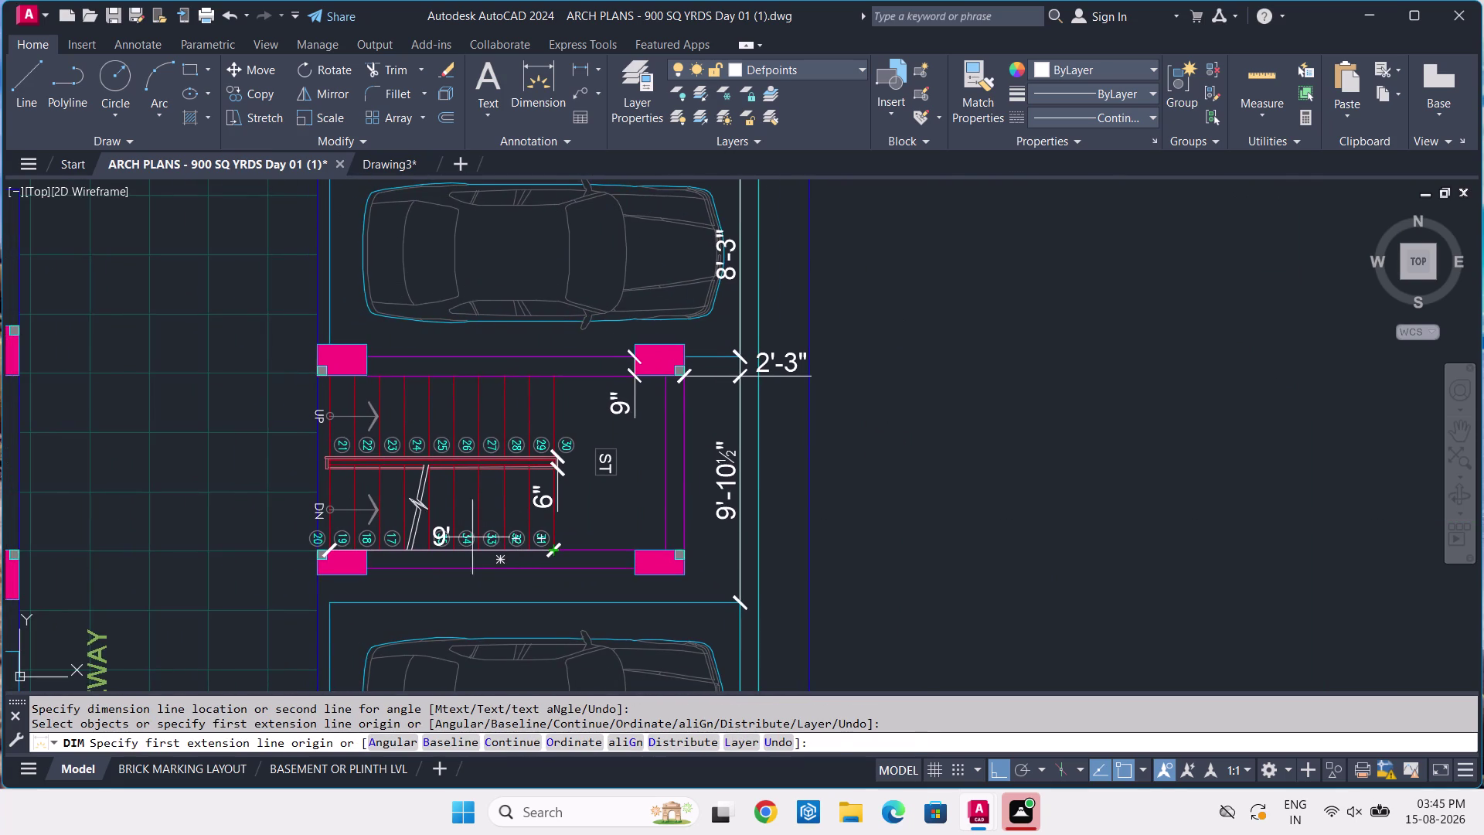
scroll(up, 3)
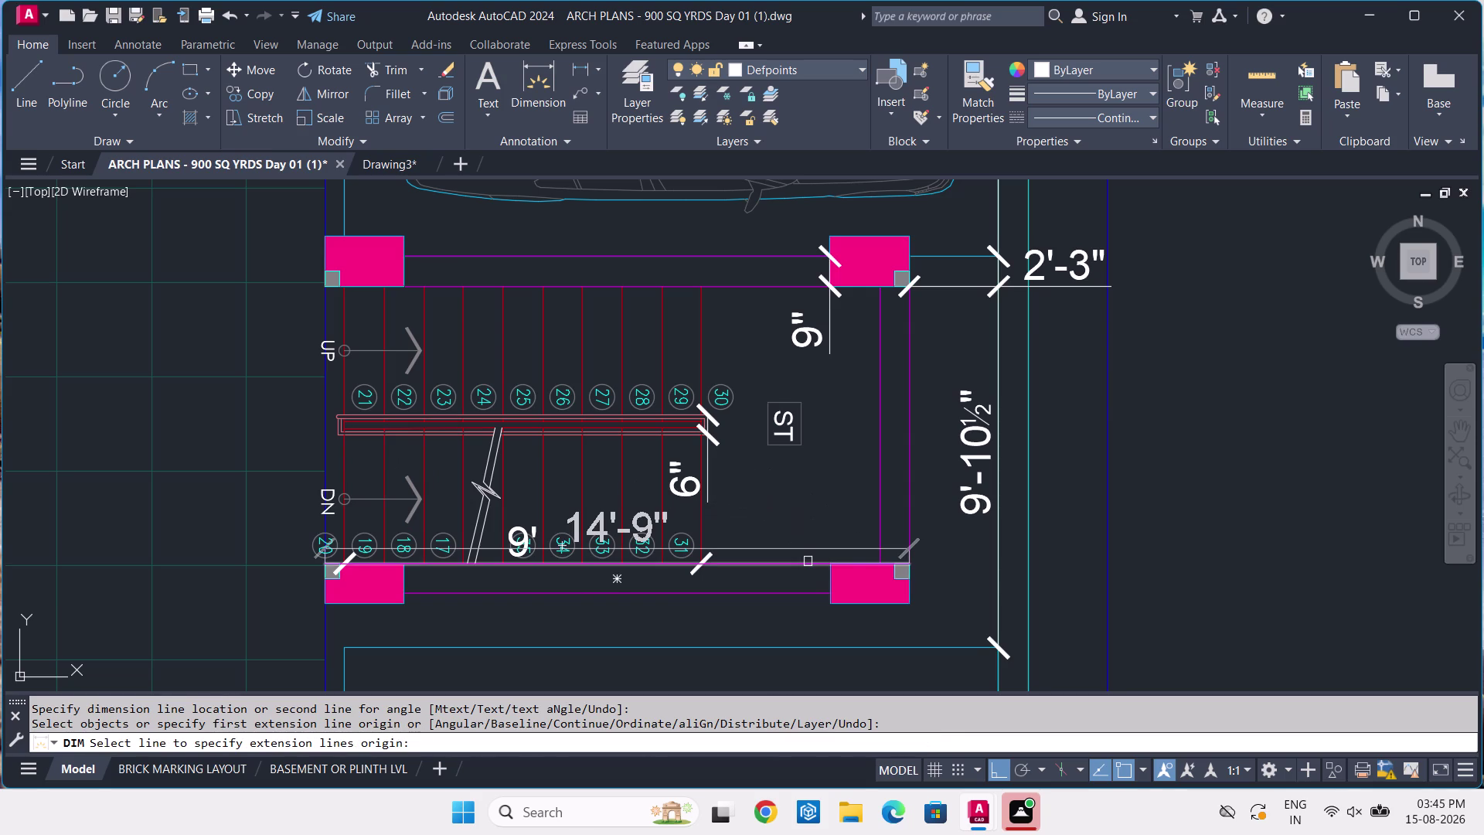
key(Escape)
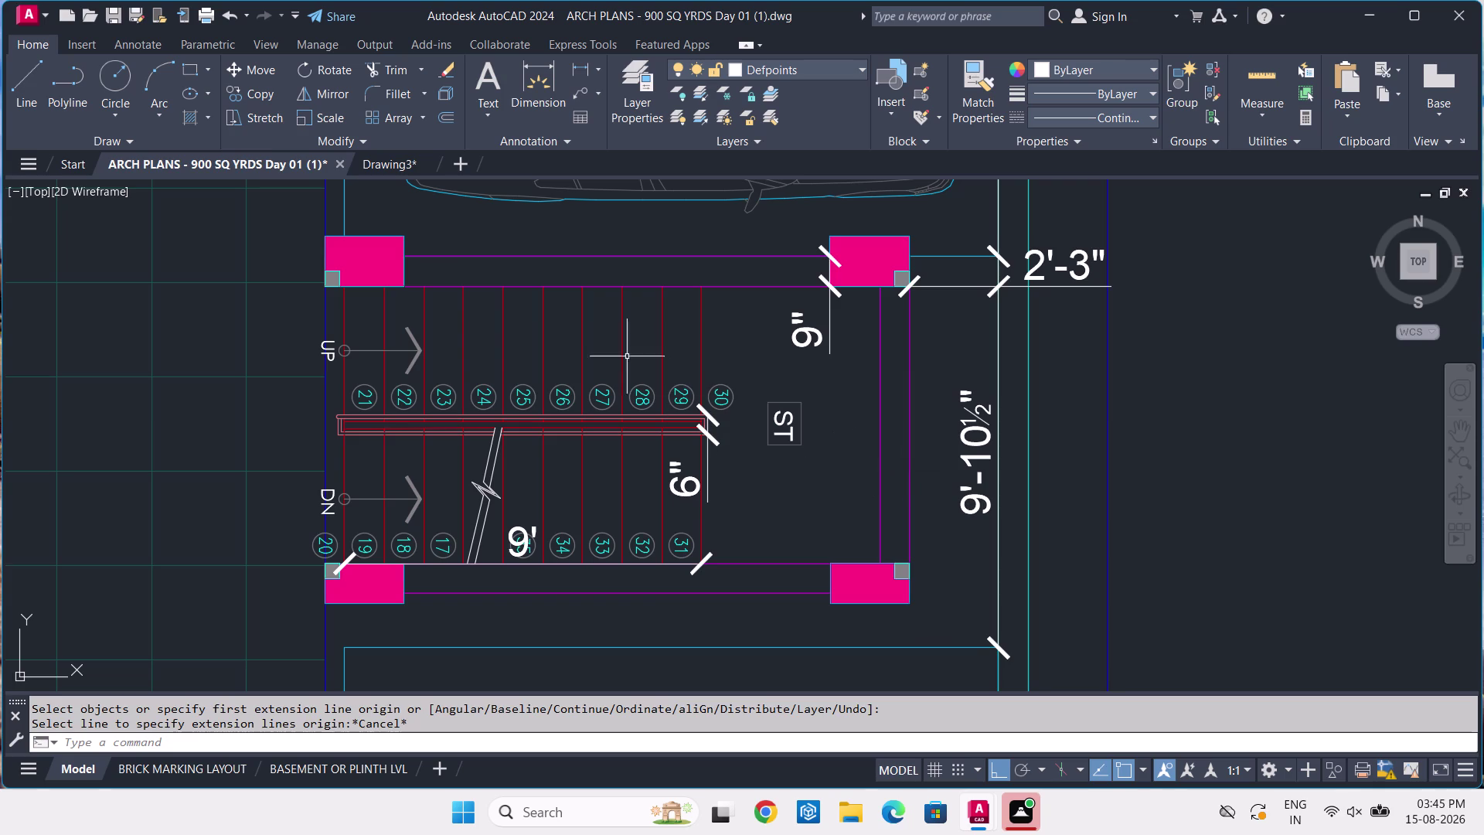
click(379, 170)
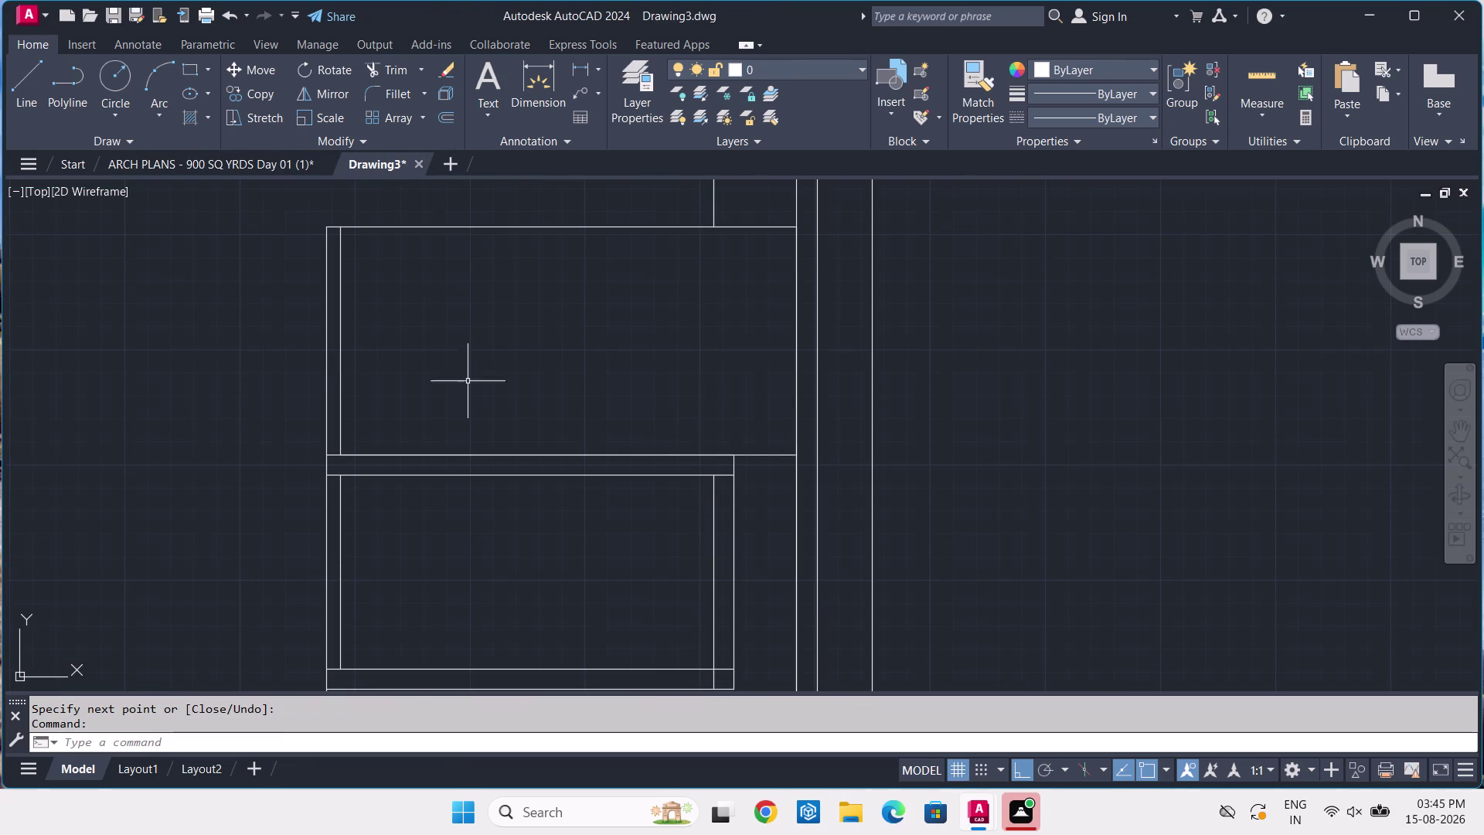
Pan to the inner vertical wall line, select it, then clear the selection.
scroll(down, 3)
middle_drag(546, 522, 661, 481)
scroll(down, 3)
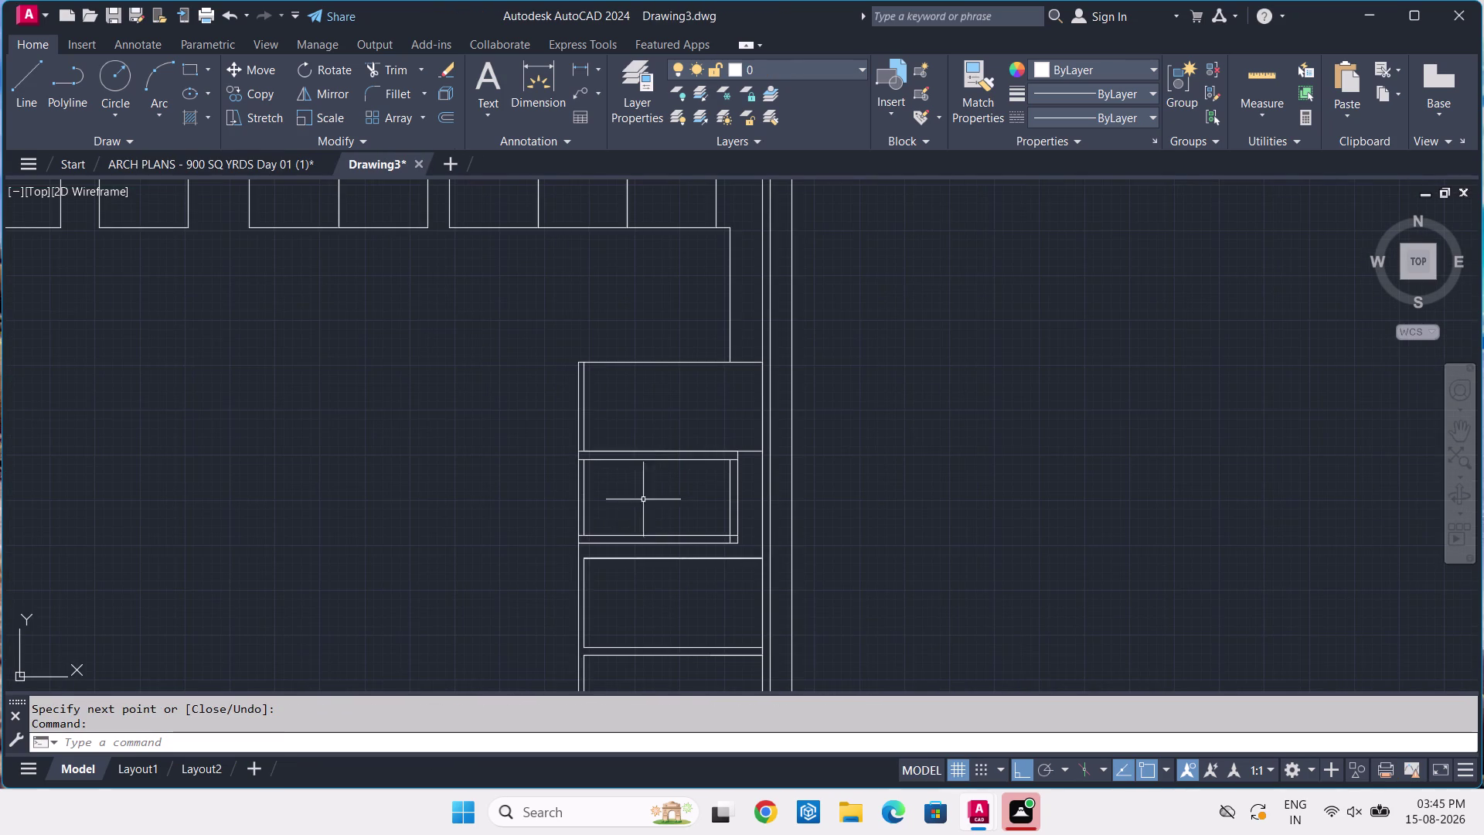
scroll(up, 3)
middle_drag(575, 533, 578, 516)
scroll(up, 3)
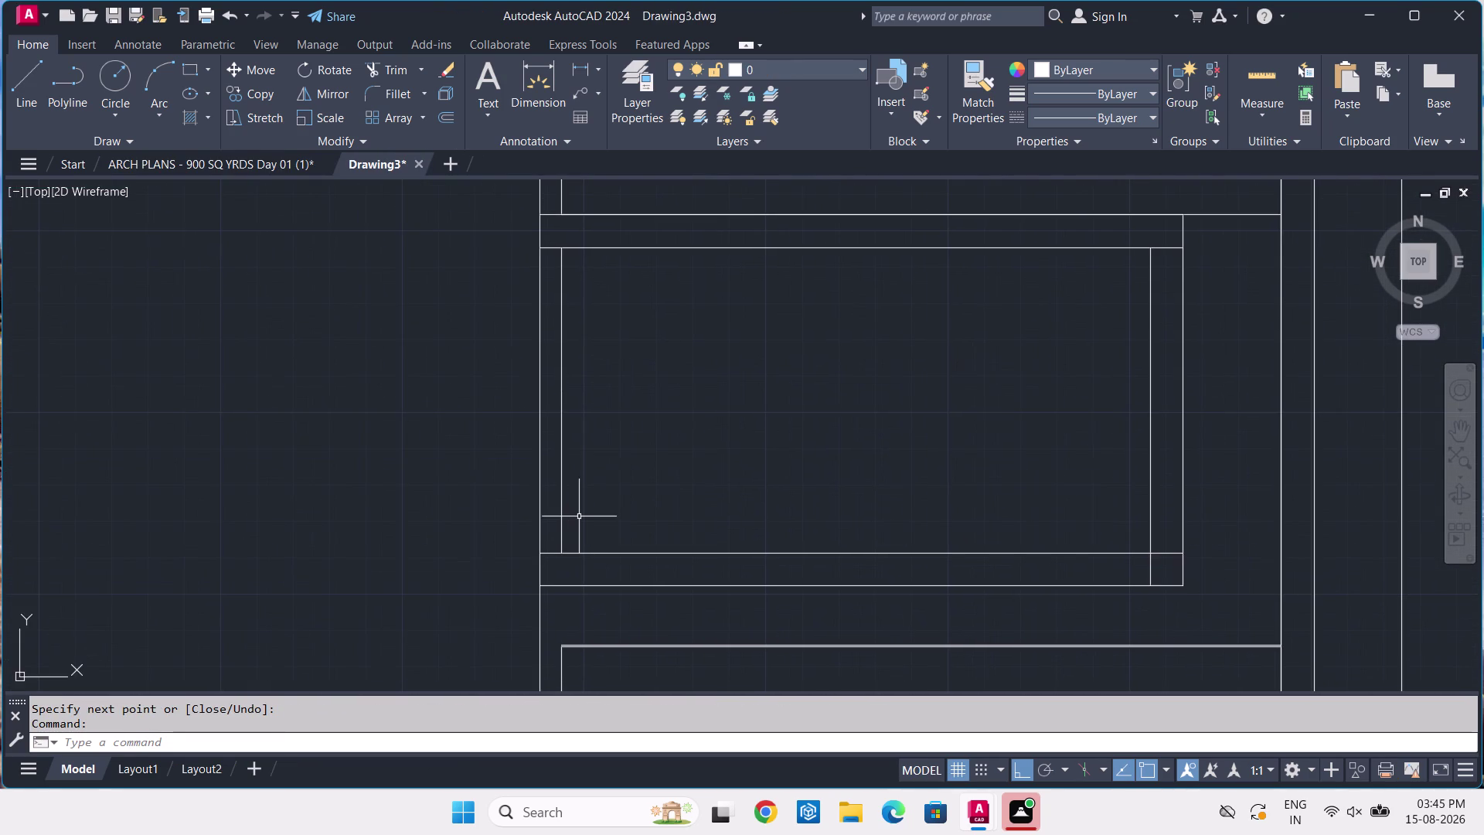
scroll(up, 3)
click(546, 459)
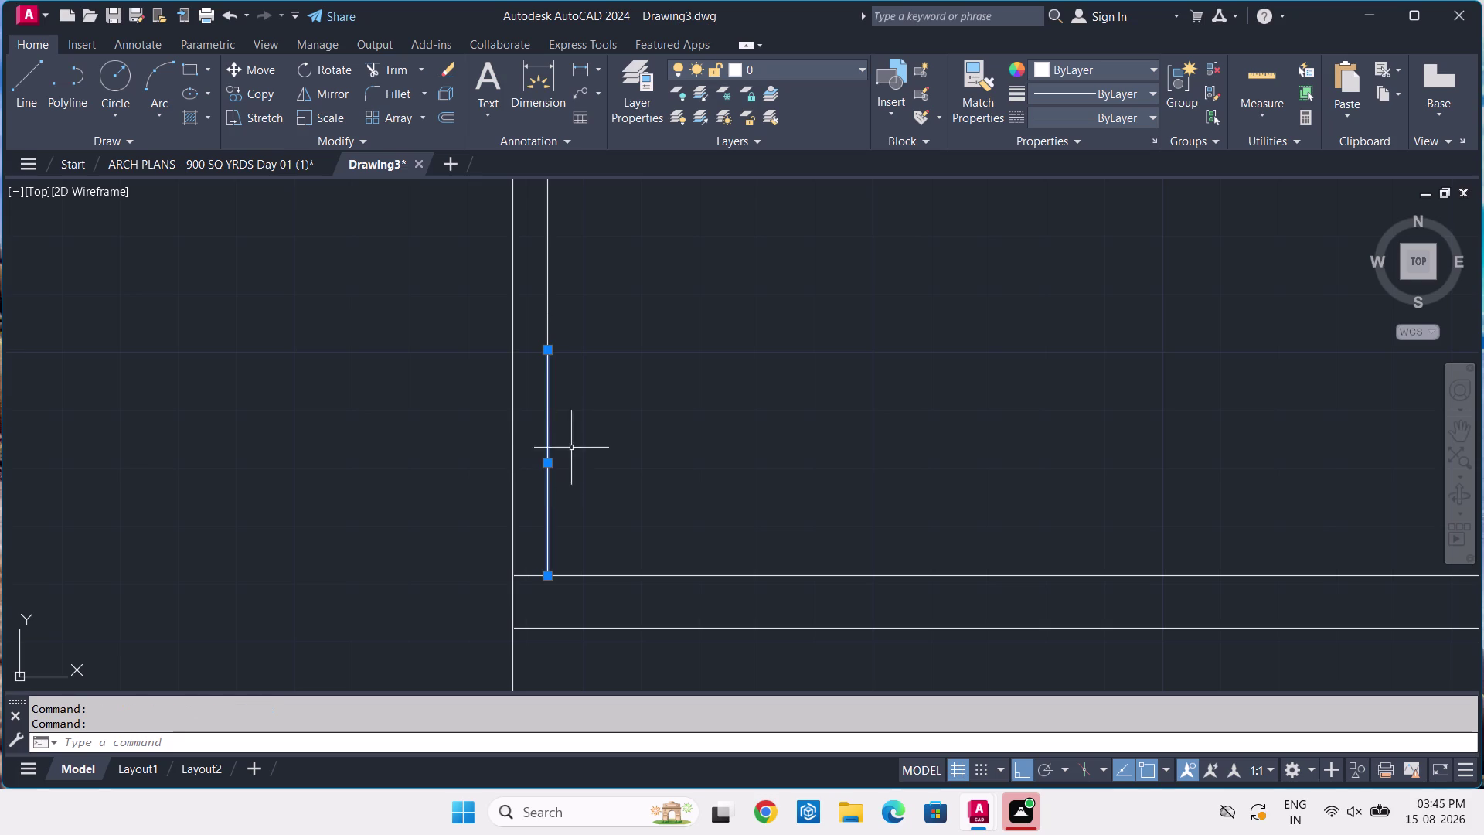
middle_drag(591, 434, 603, 603)
click(562, 405)
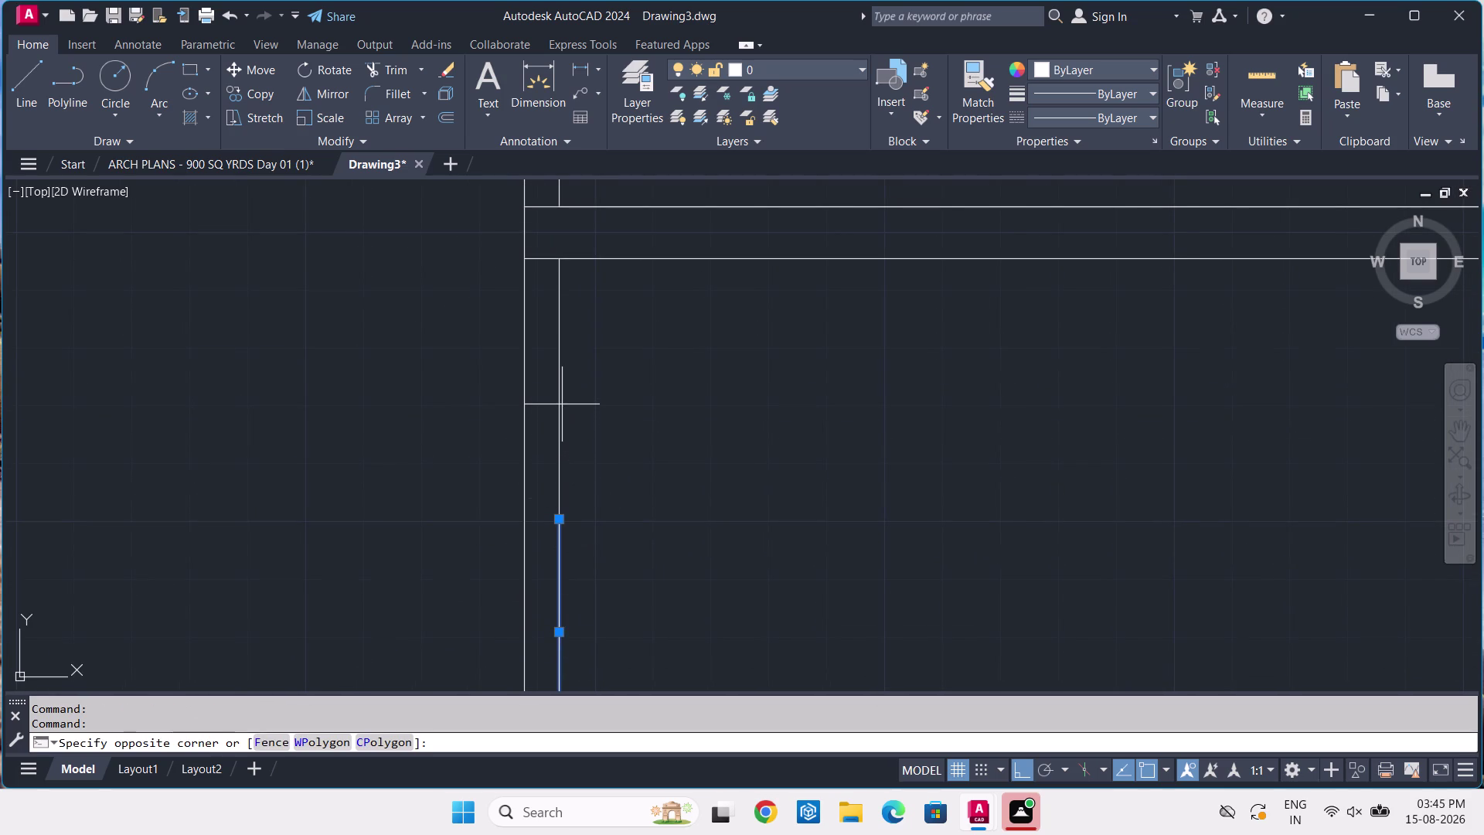
click(556, 392)
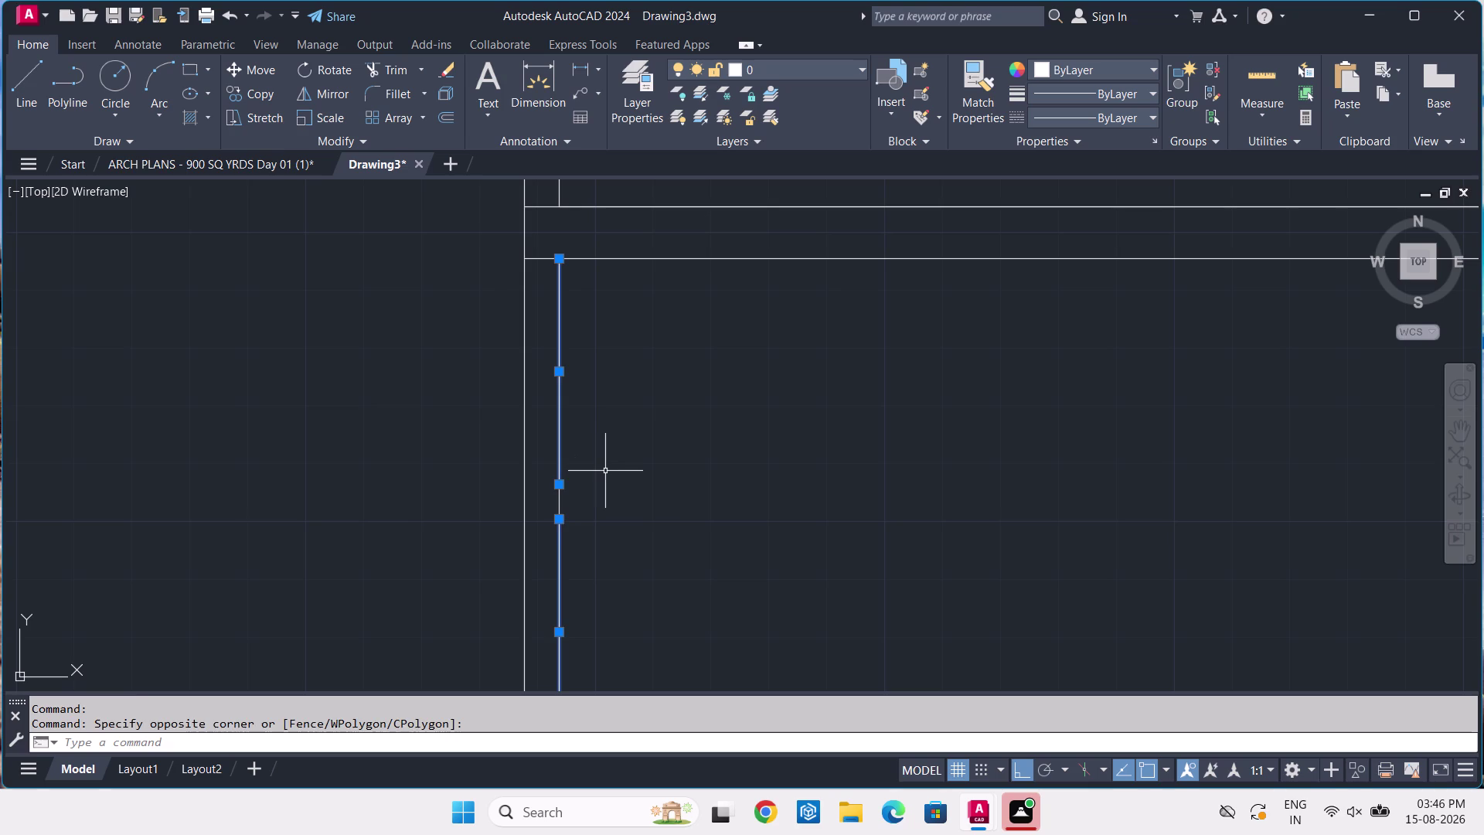
key(Escape)
Start a line with tracking (L, TK) from the upper wall corner.
text(L)
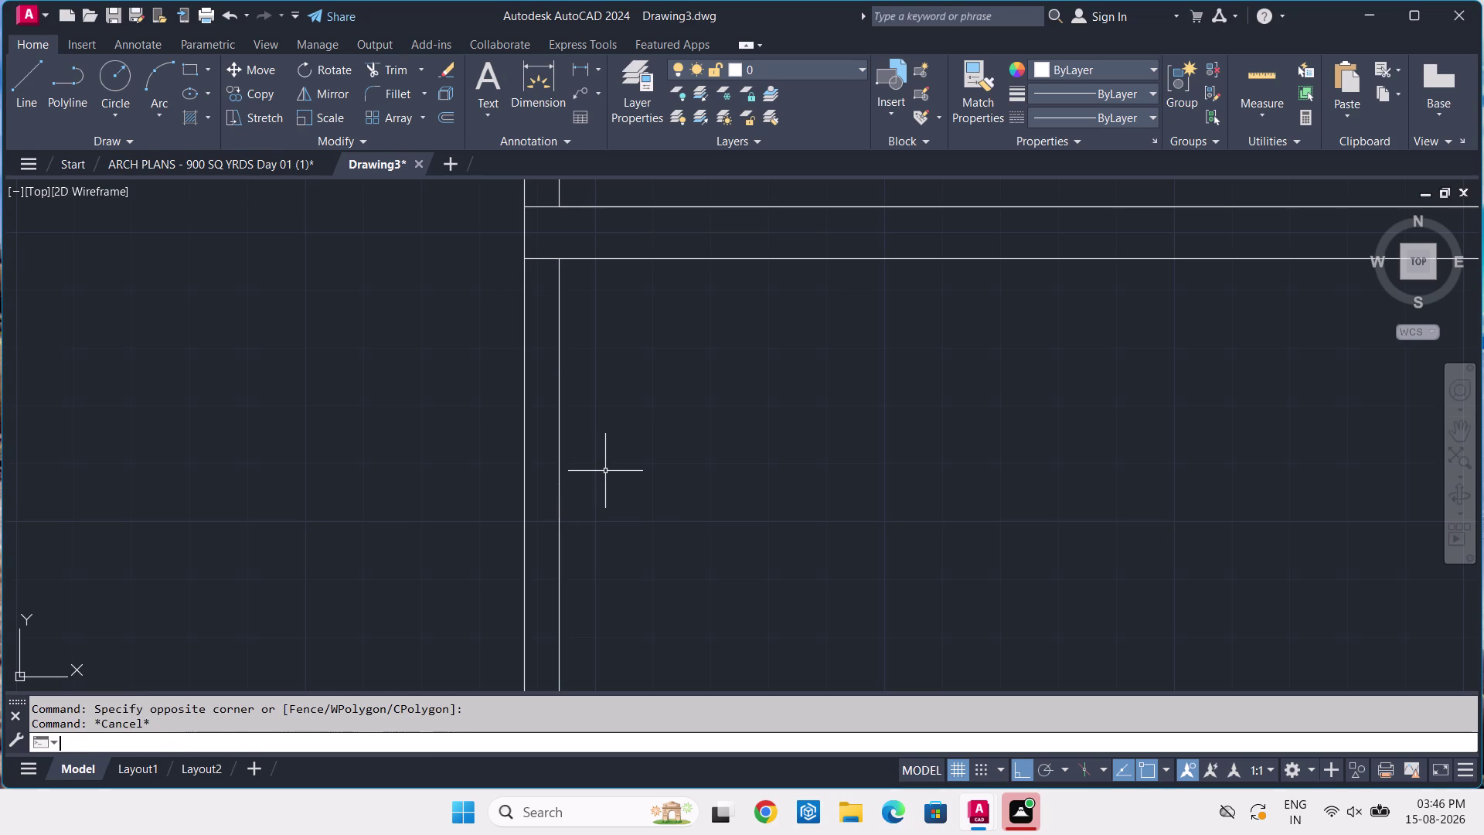
key(space)
text(TK)
key(space)
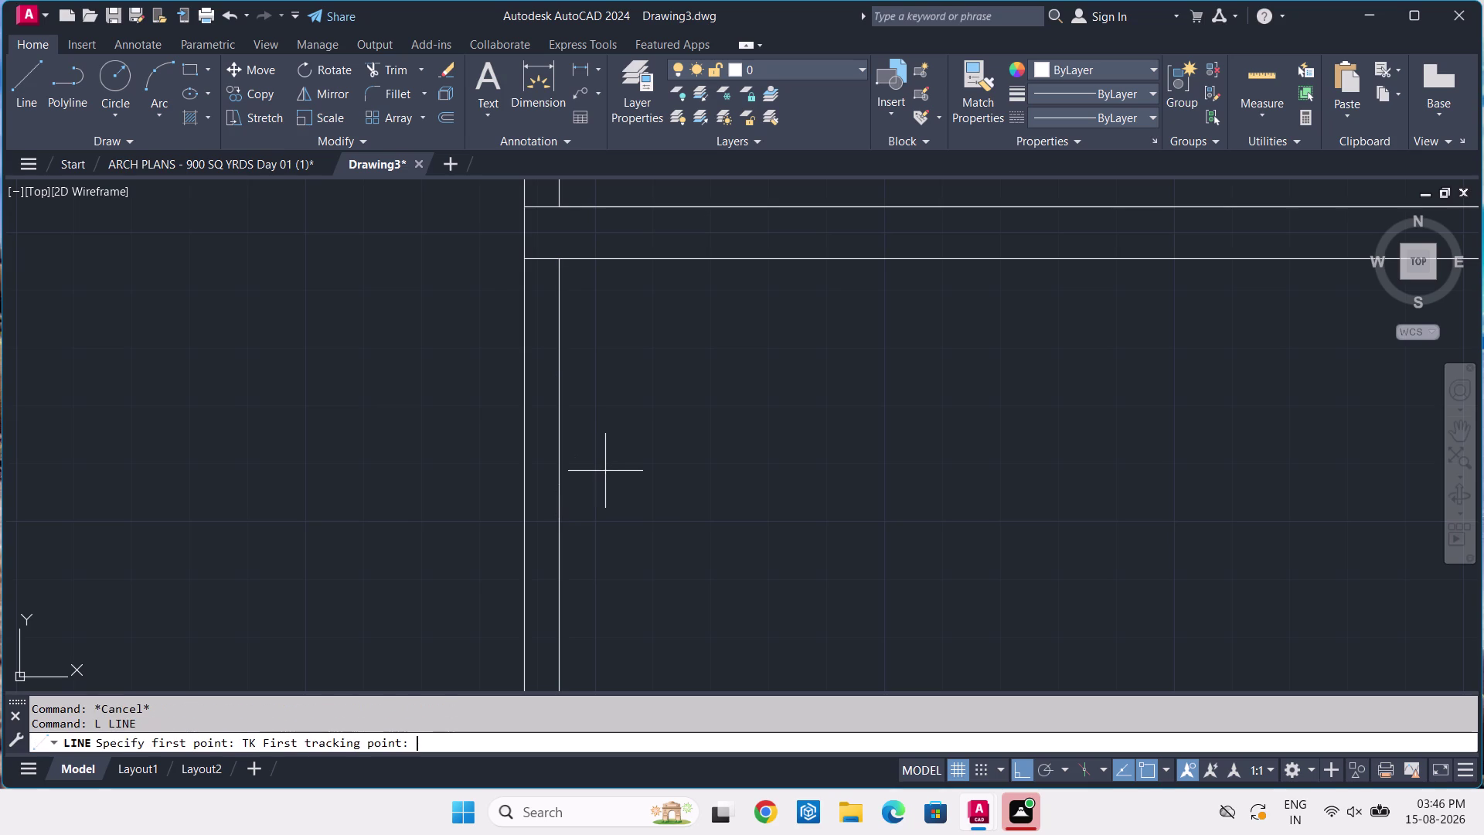
click(554, 256)
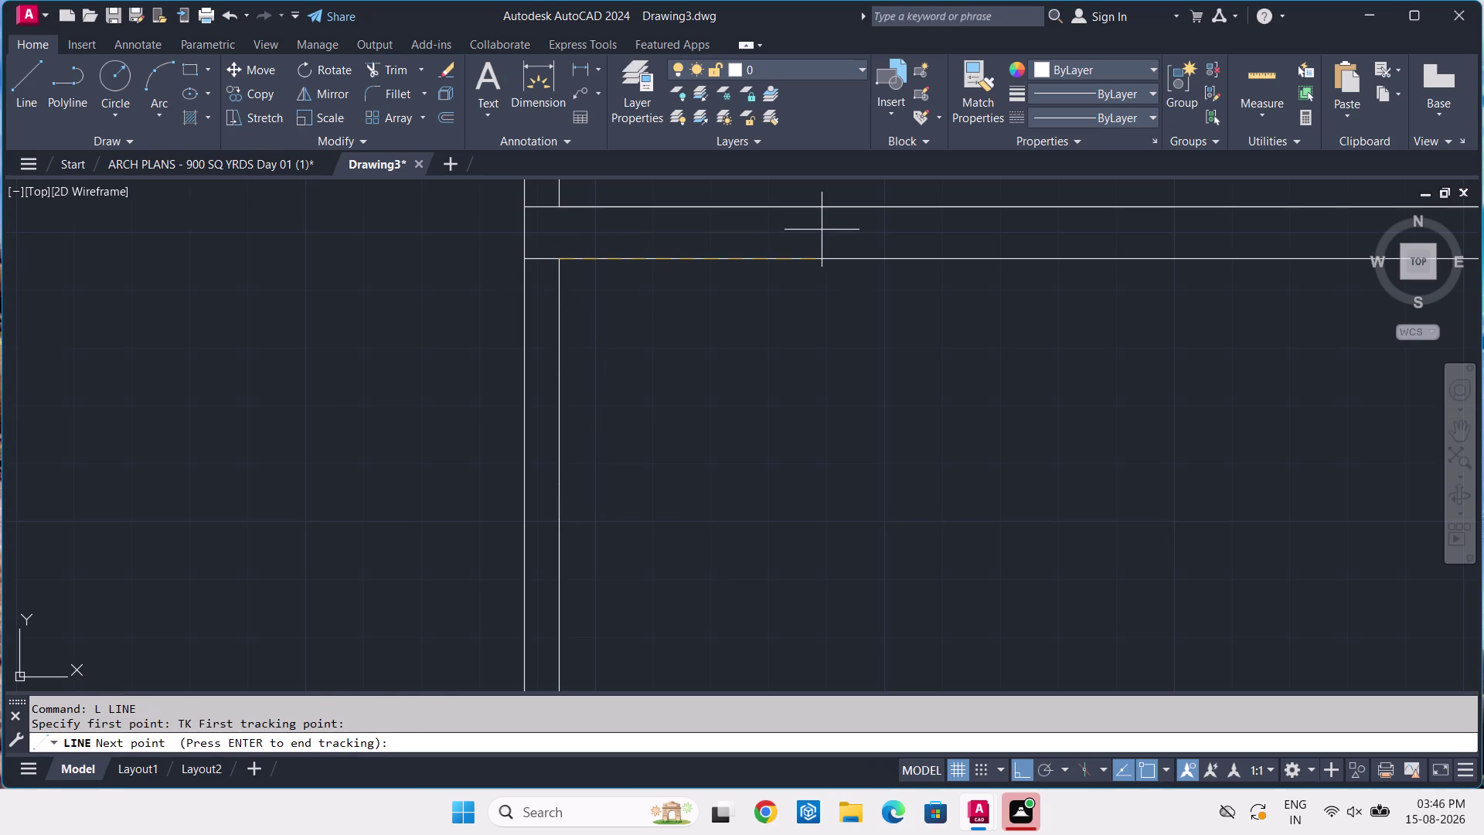
Offset the line start 1' along the top, draw it to the lower boundary, and select it.
text(1')
key(Return)
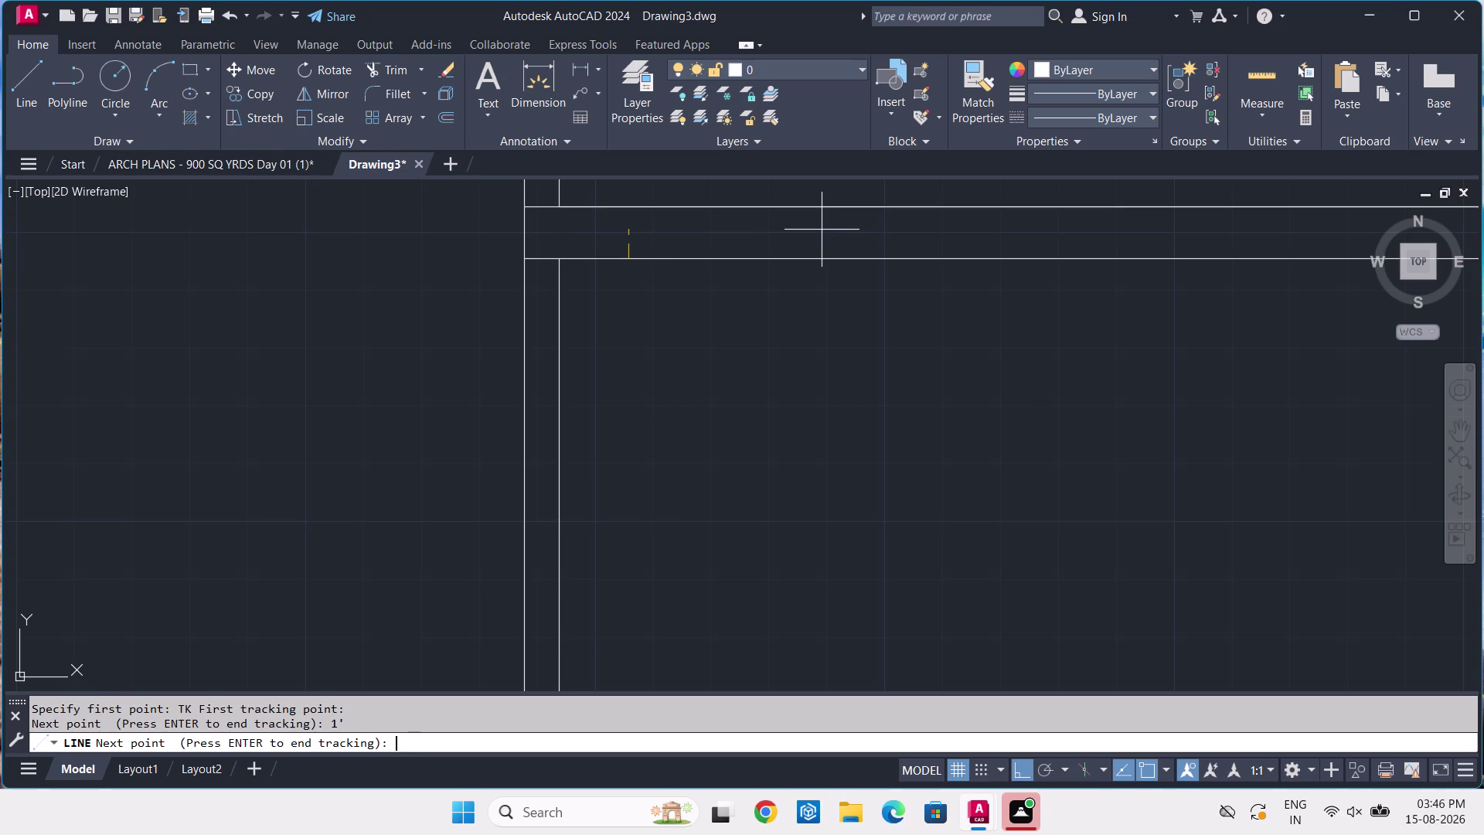
key(Return)
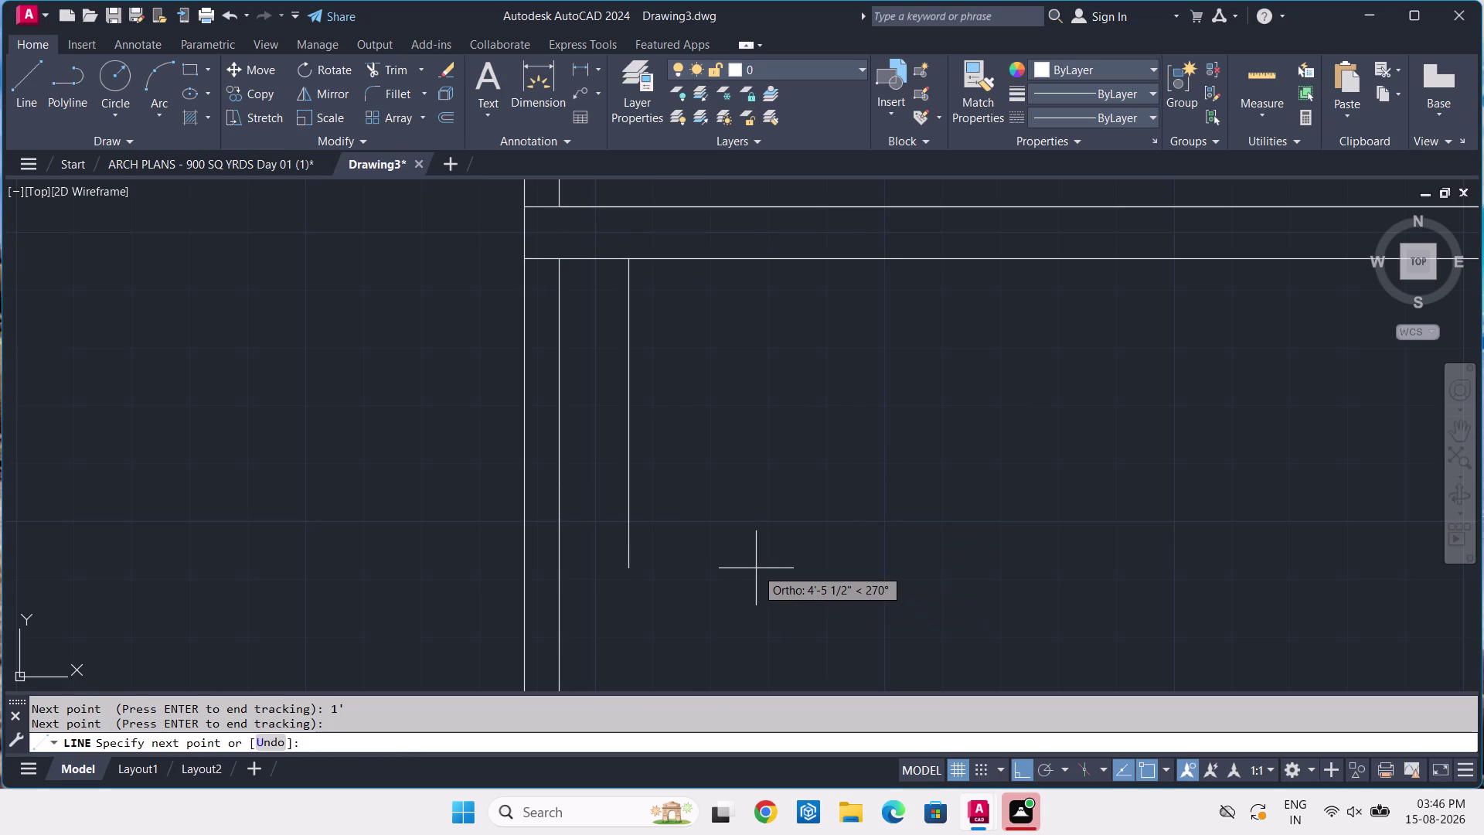
scroll(down, 3)
scroll(down, 3)
middle_drag(744, 596, 728, 520)
scroll(up, 3)
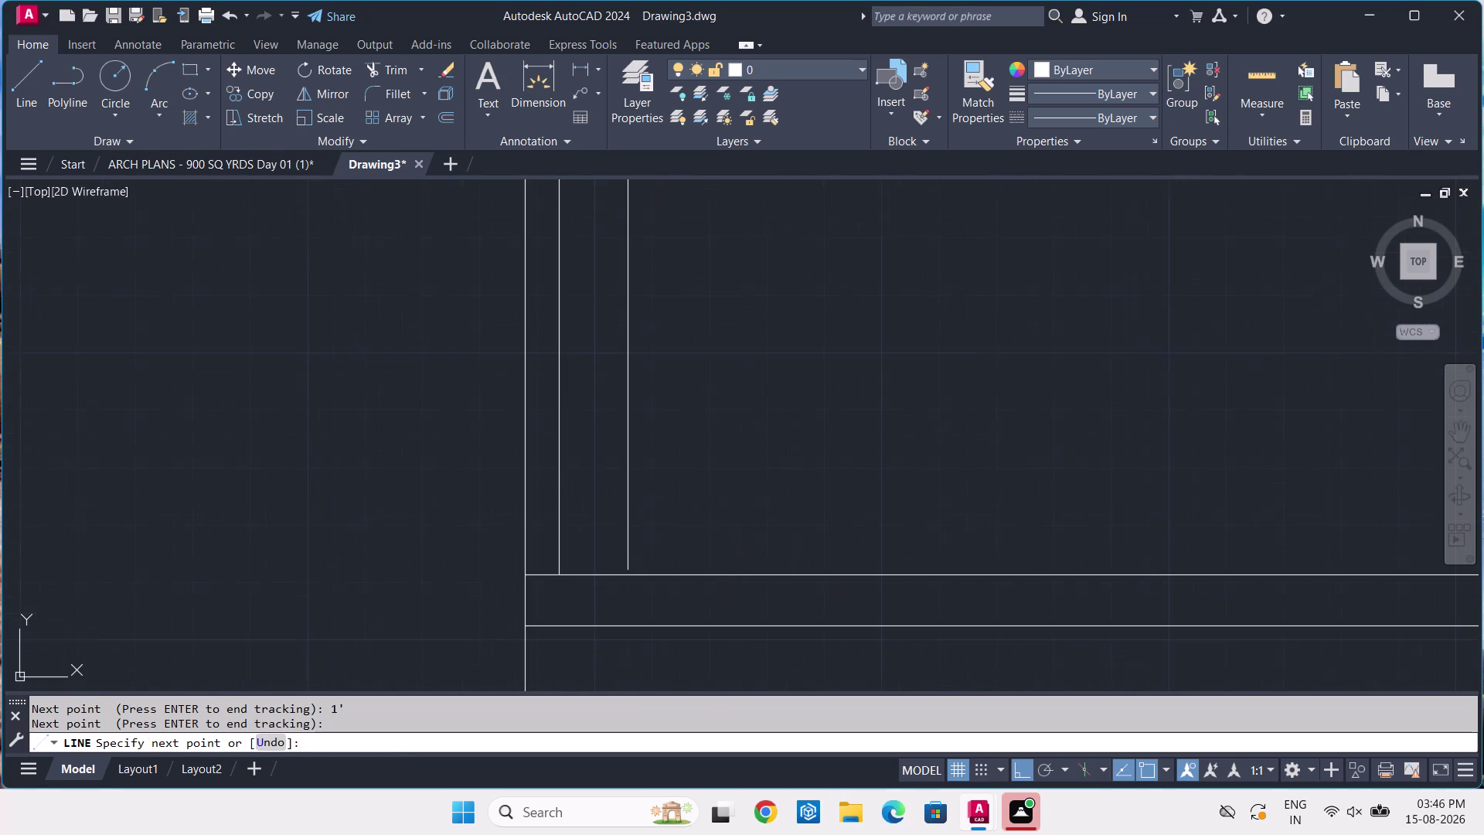
click(630, 570)
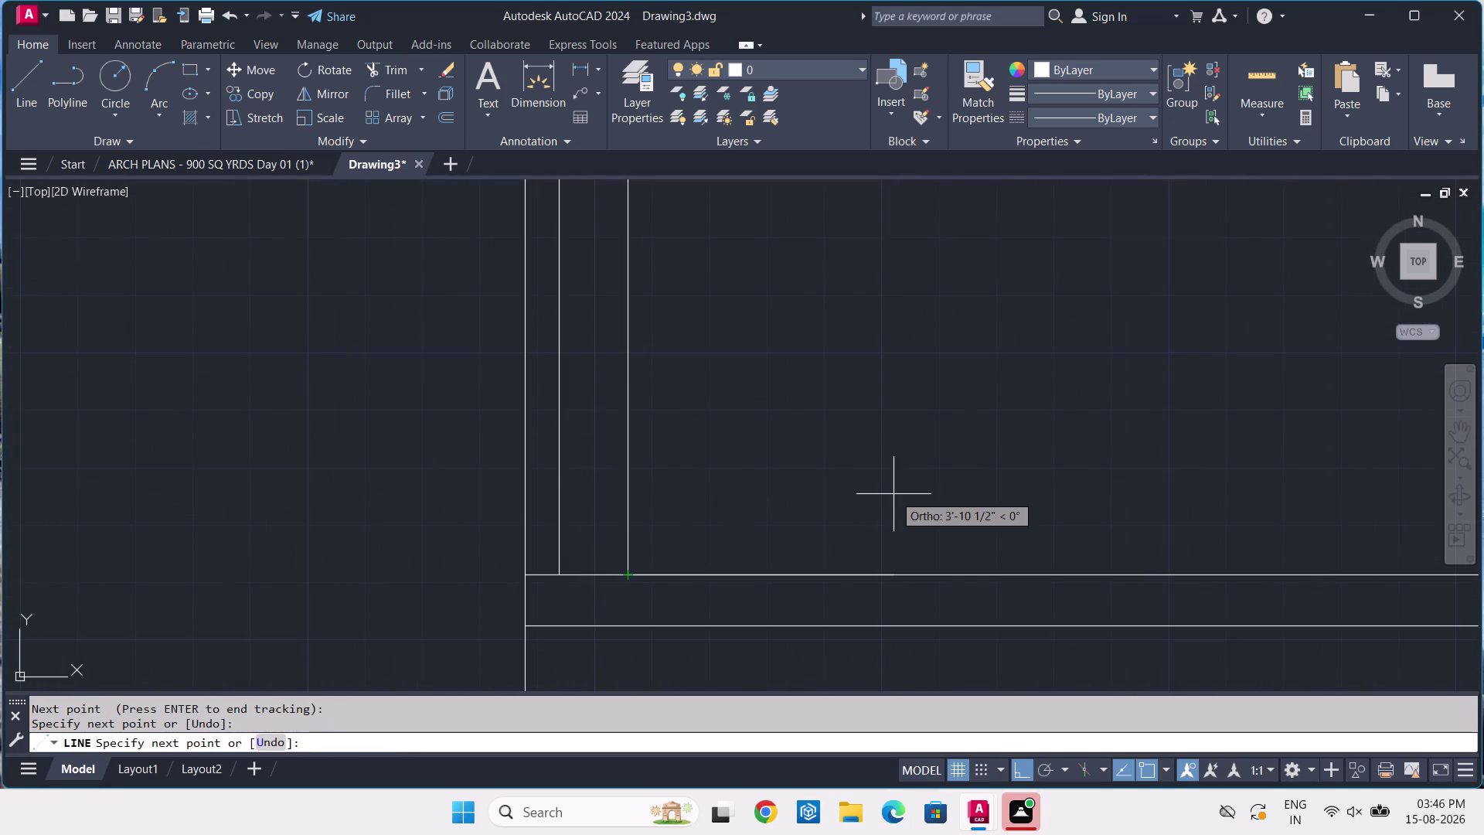
key(Return)
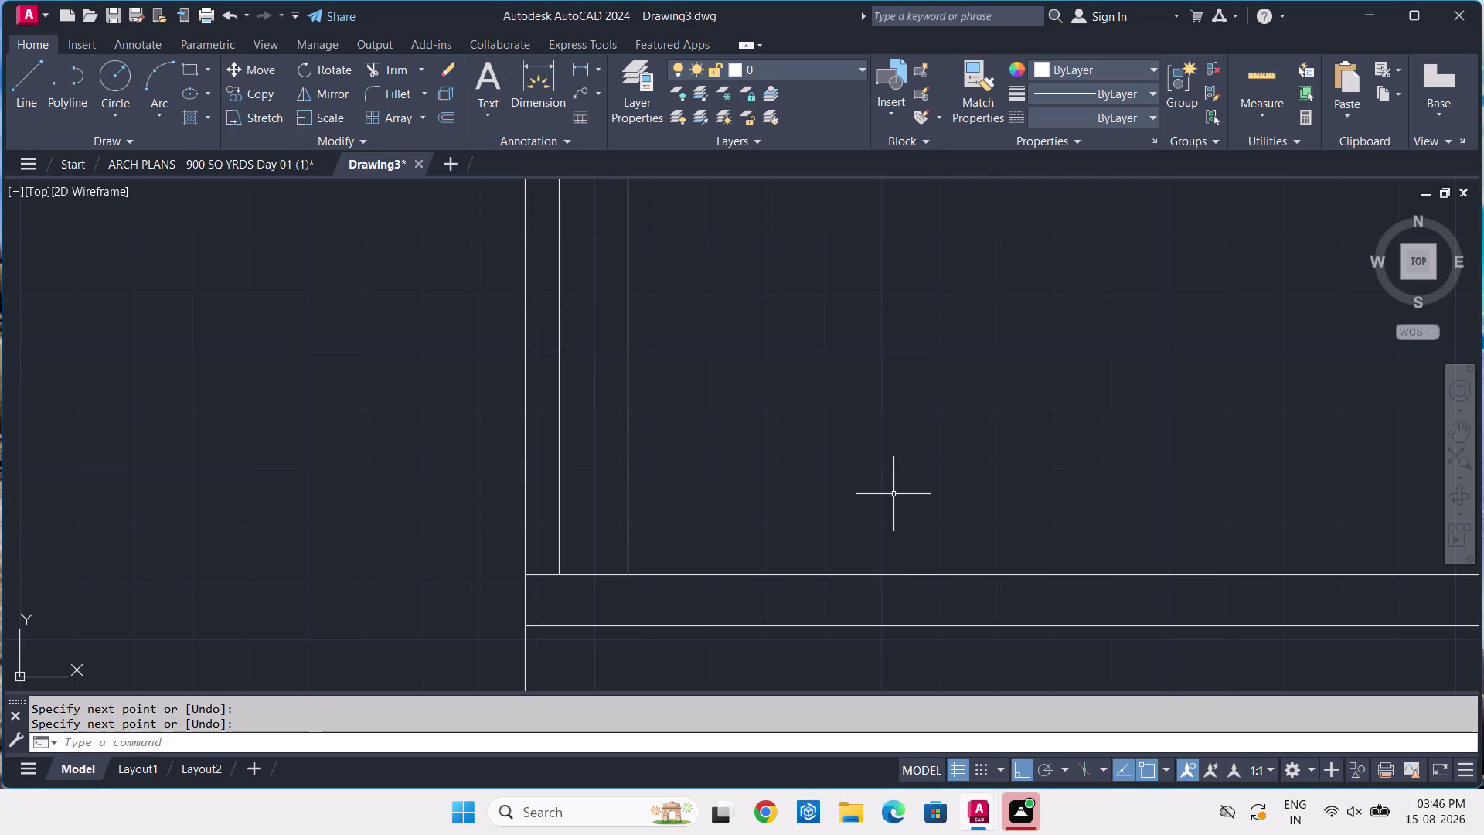
click(805, 350)
click(623, 454)
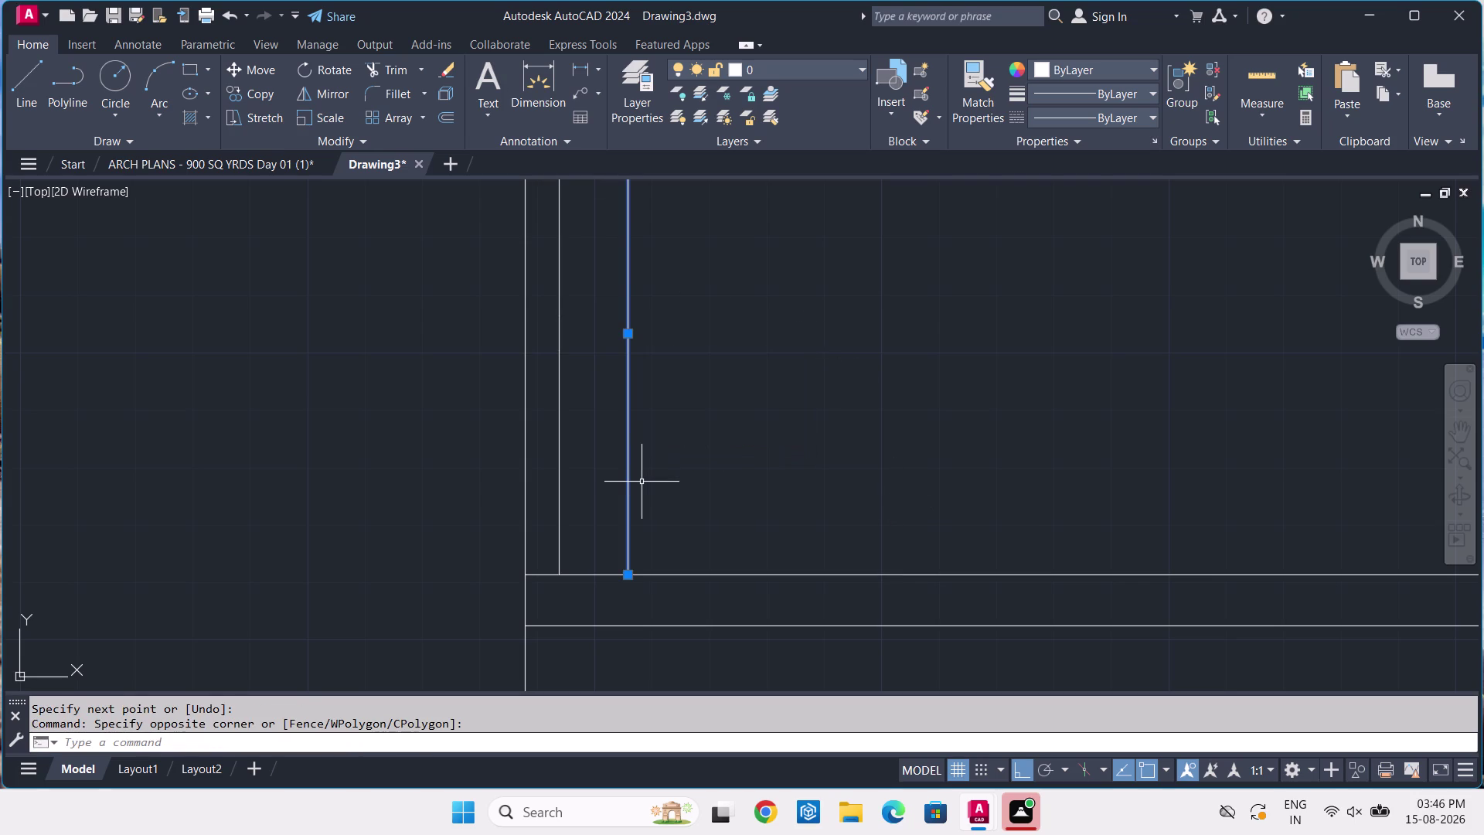
Copy the line as an array of 10 spaced 1' apart, then switch to ARCH PLANS.
text(CO)
key(space)
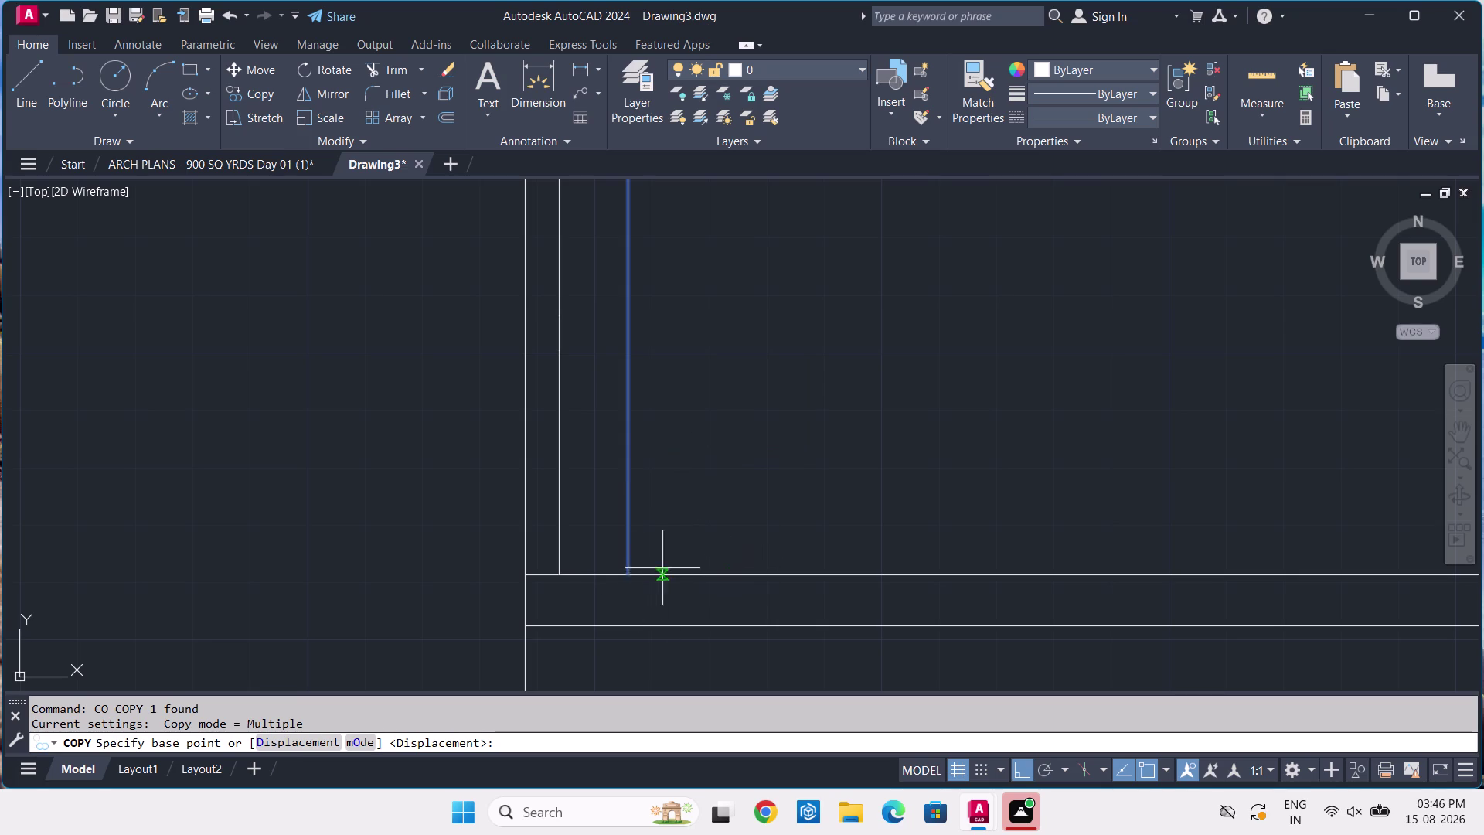
click(624, 570)
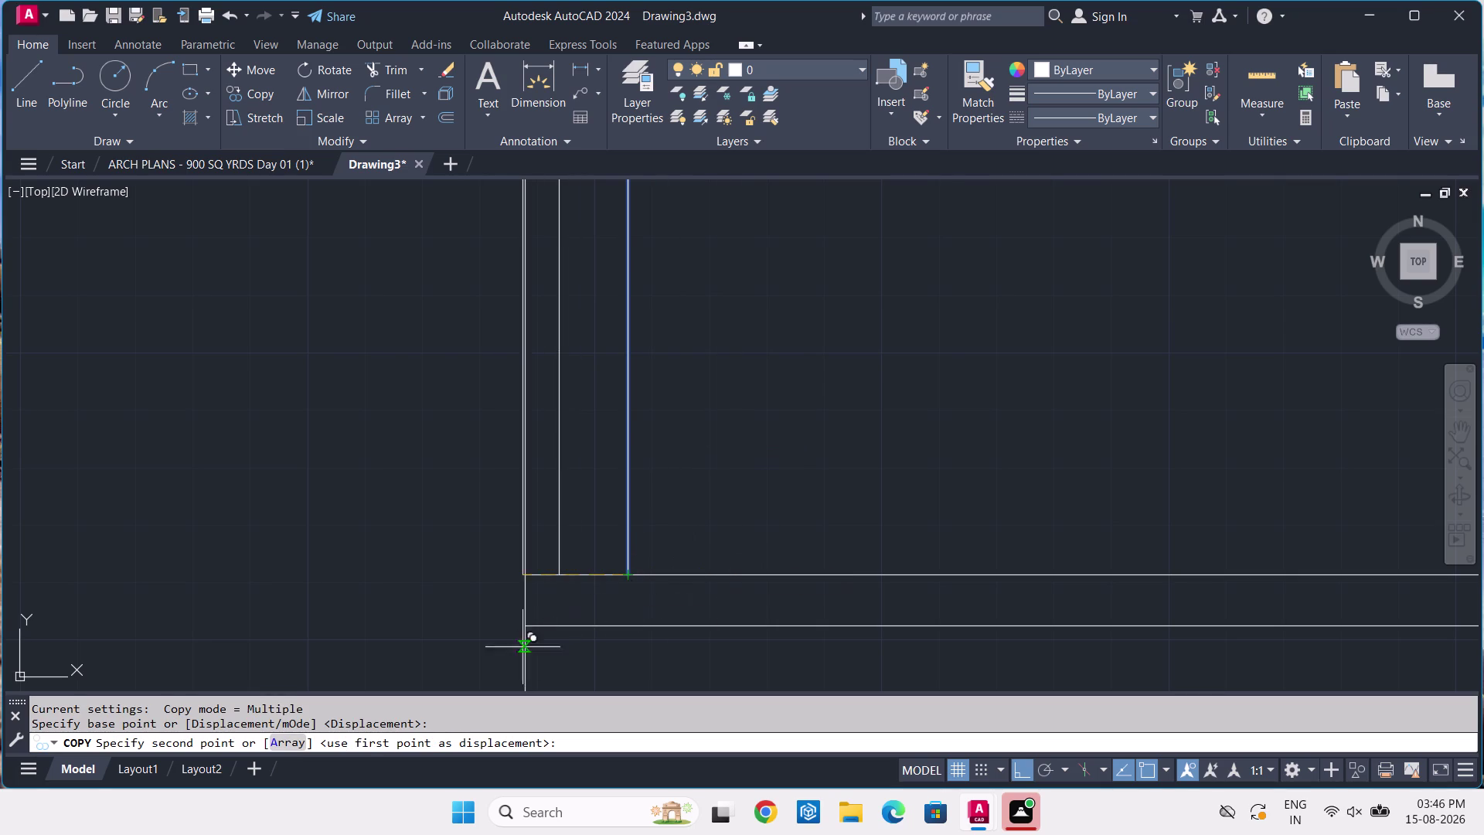
click(285, 746)
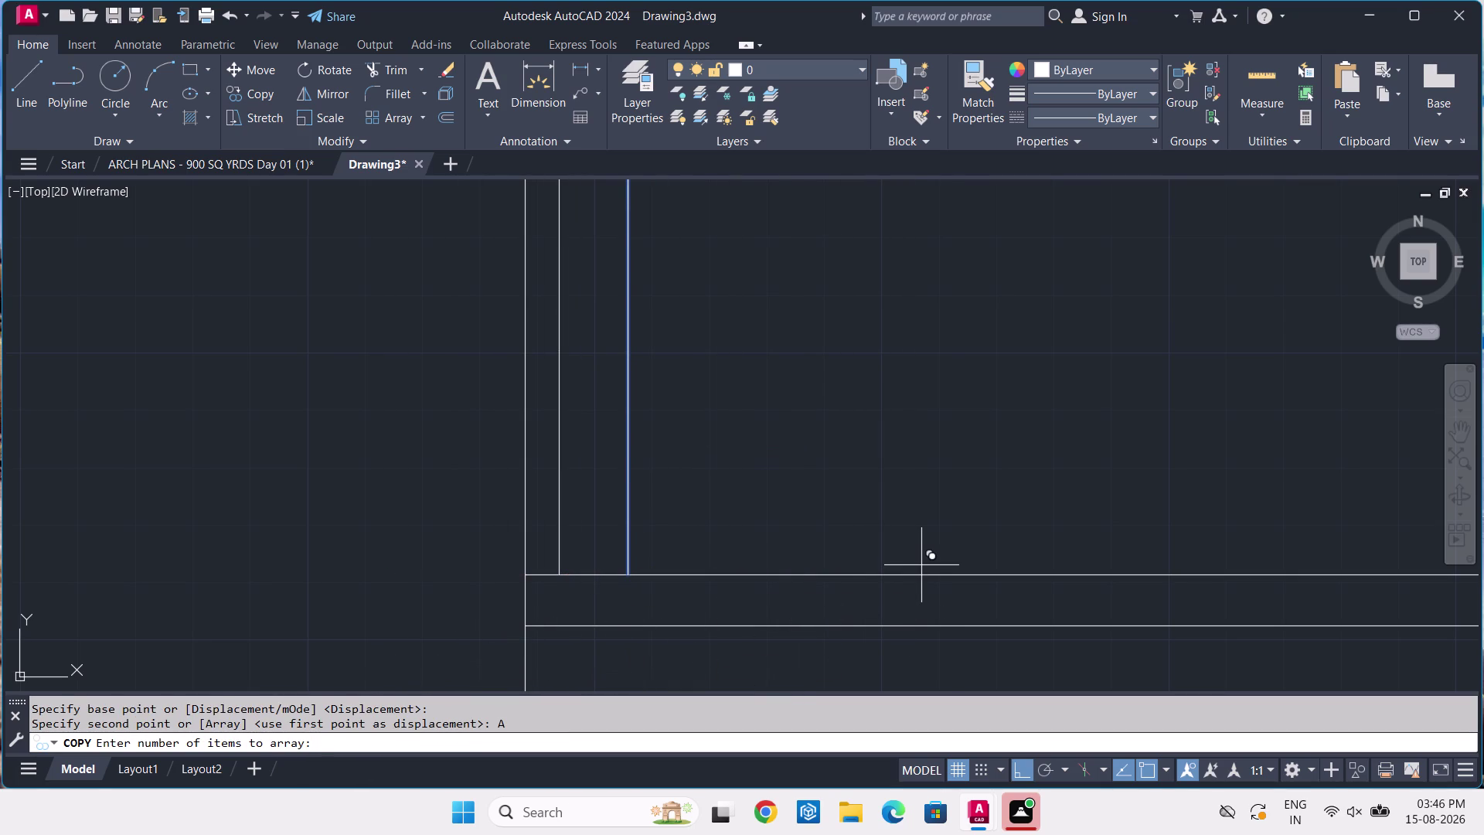
text(10)
key(Return)
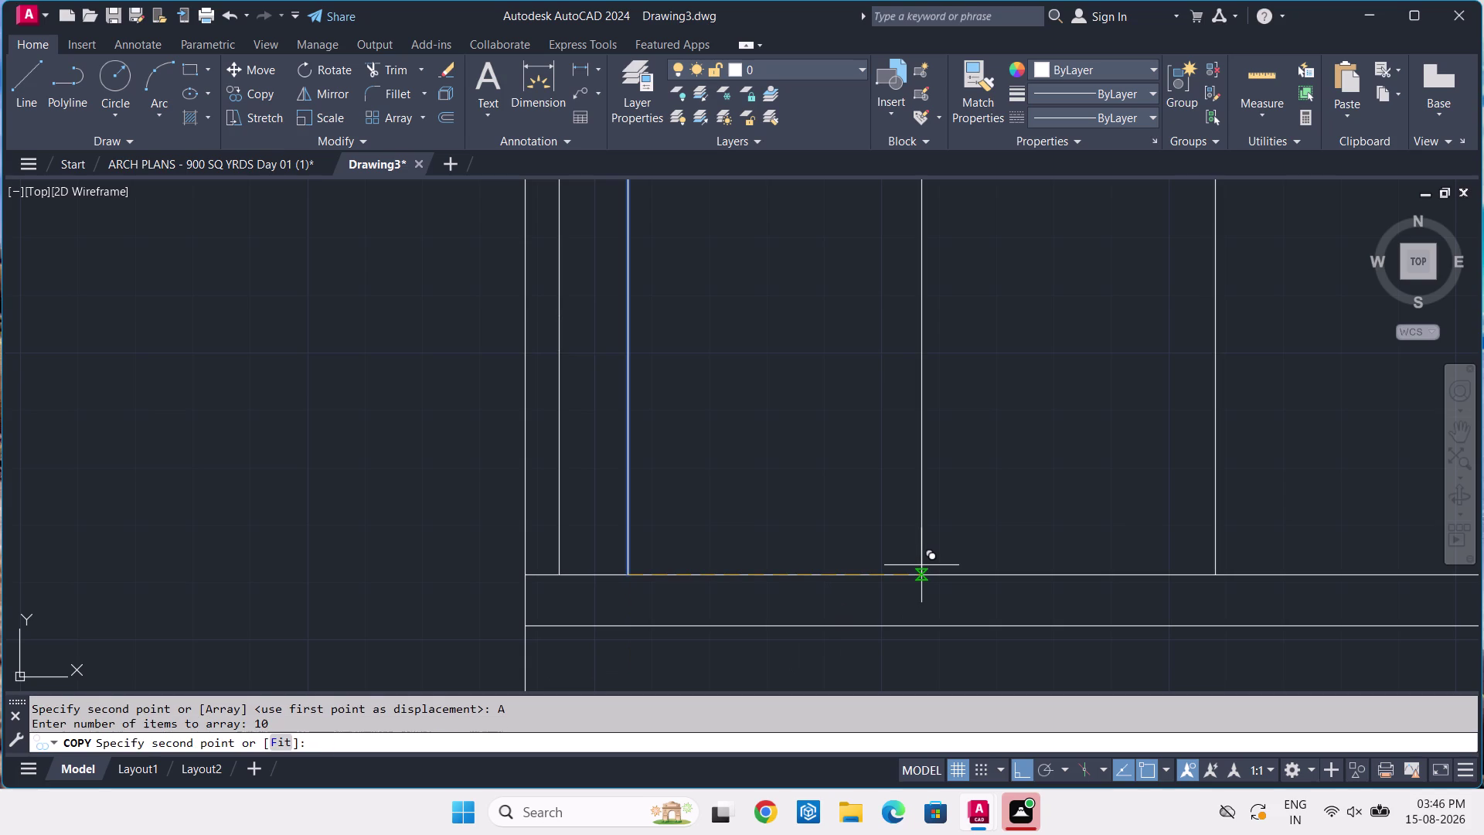
text(1')
key(Return)
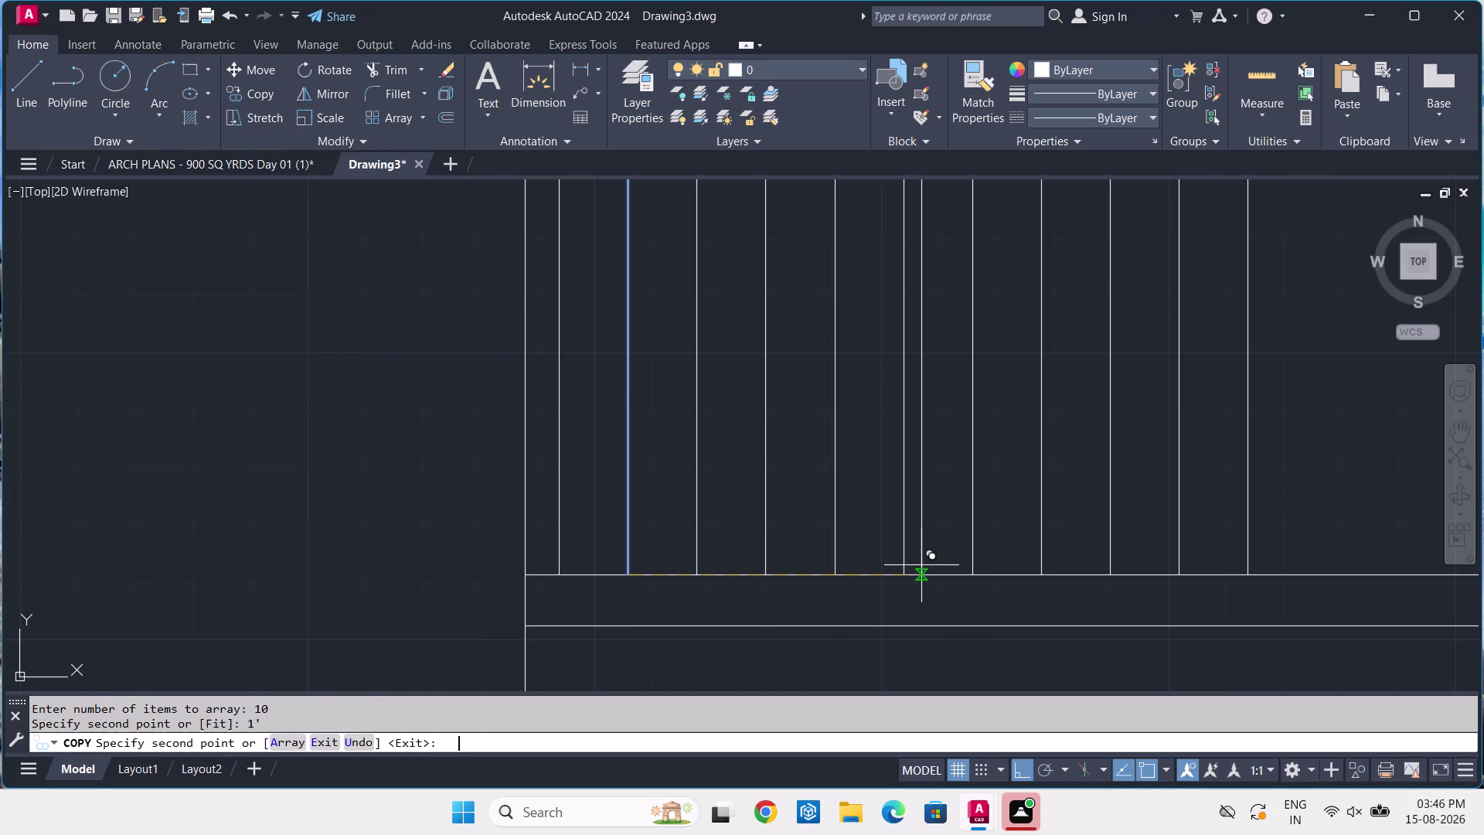
key(Return)
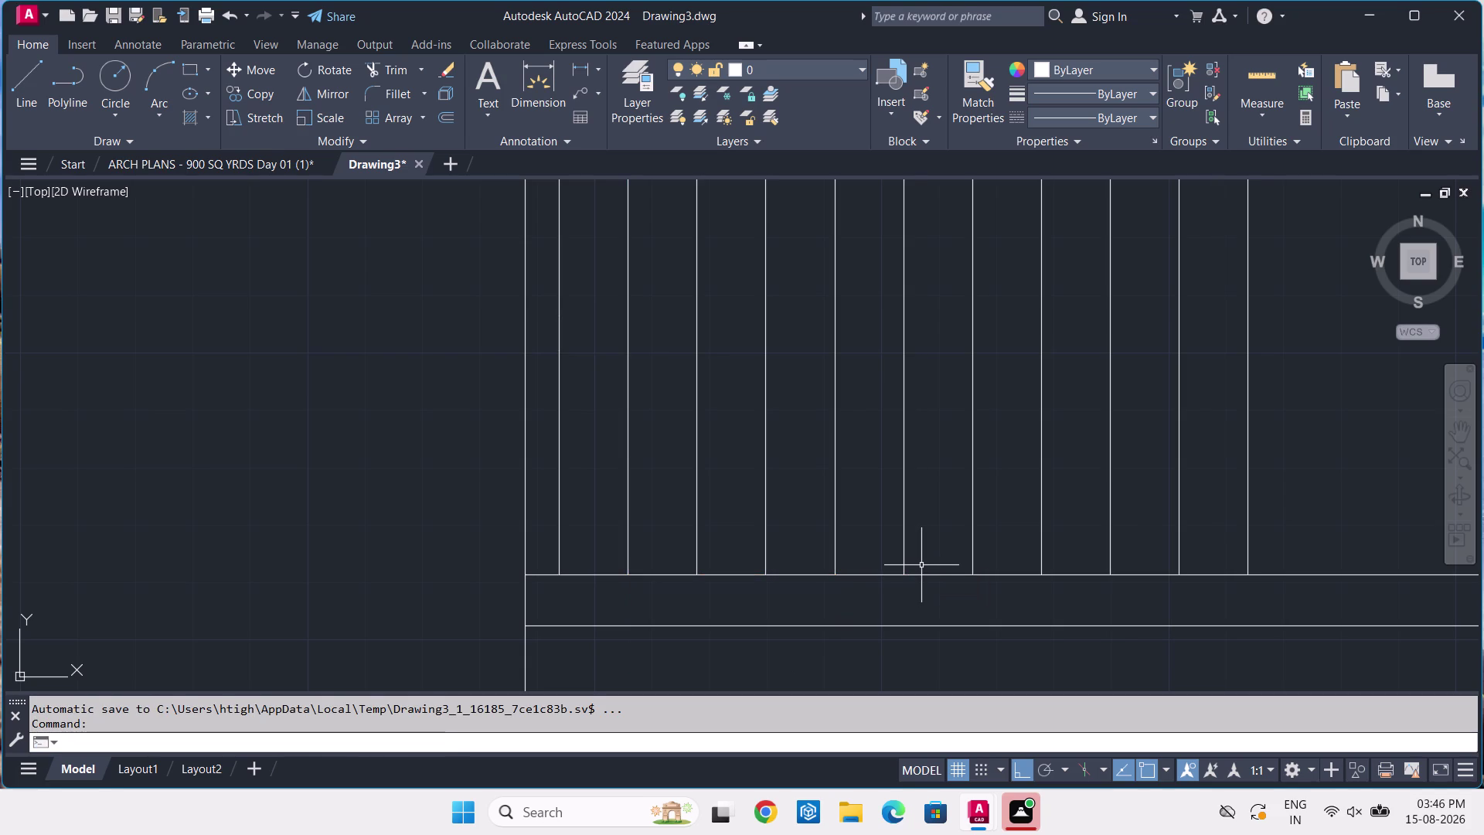
scroll(down, 3)
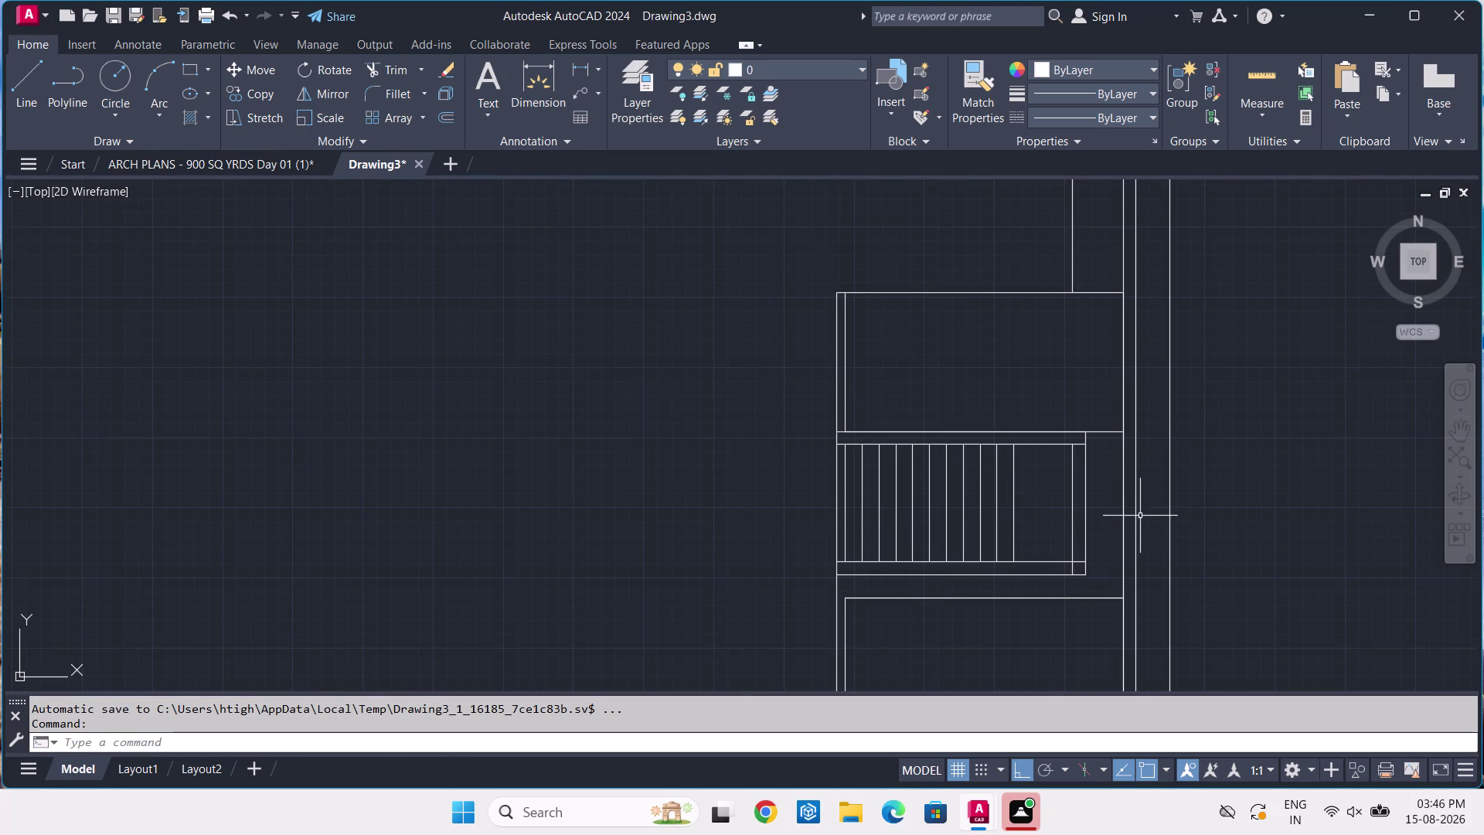
click(151, 159)
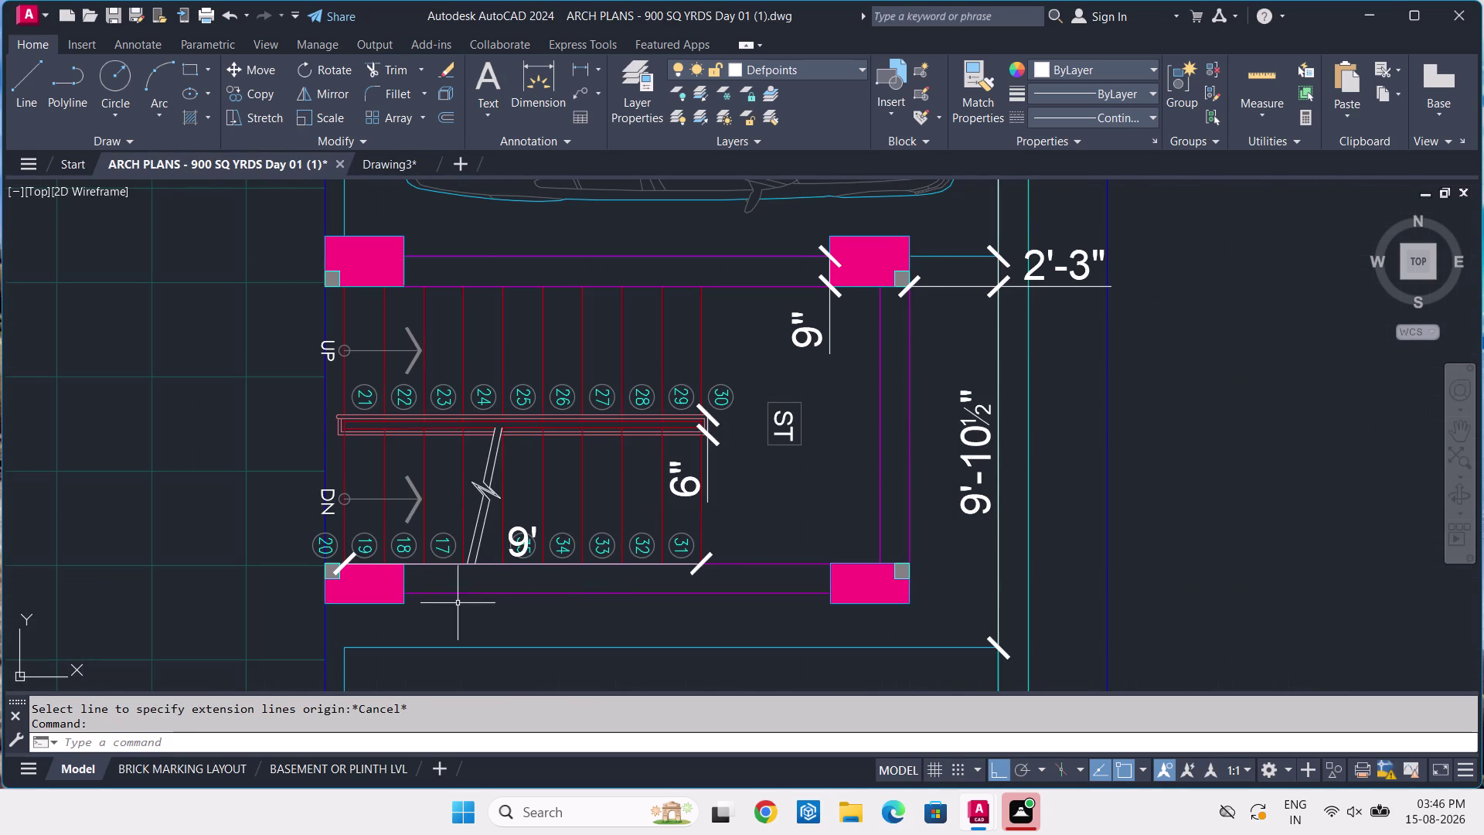
Dimension one stair tread width as 1' in the ARCH PLANS stair plan.
middle_drag(449, 603, 510, 601)
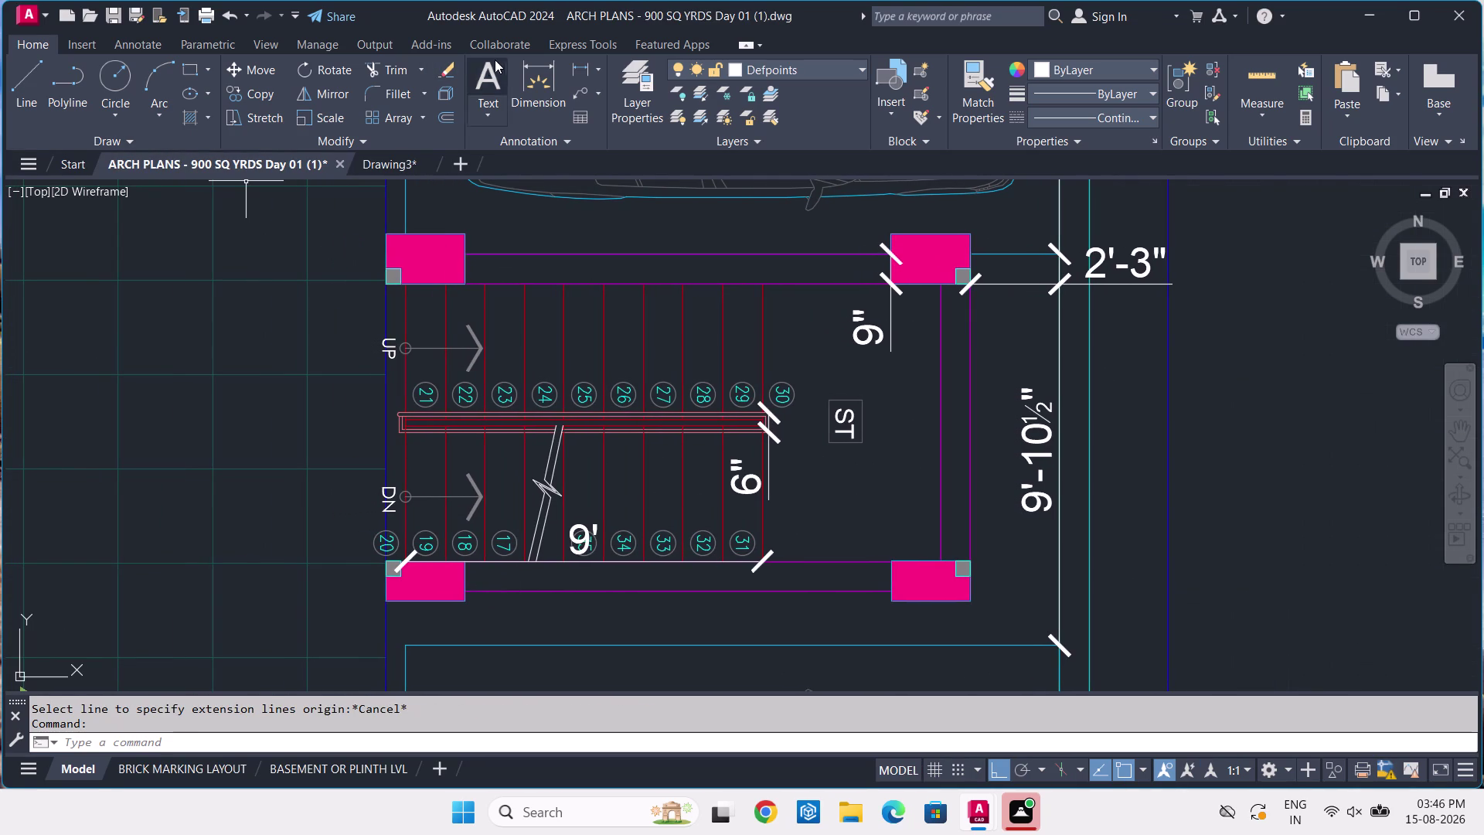
click(581, 61)
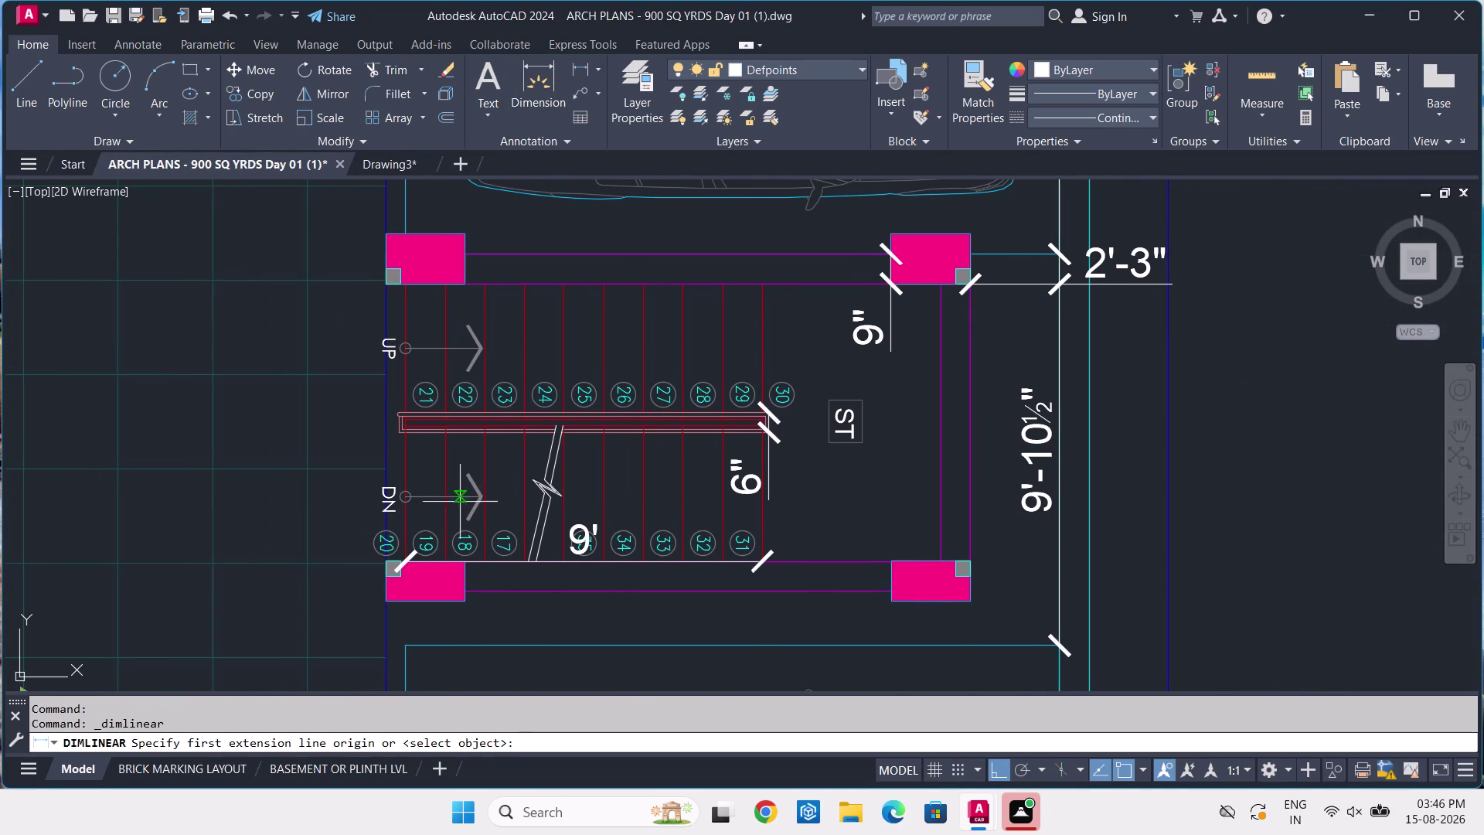
scroll(up, 3)
click(516, 657)
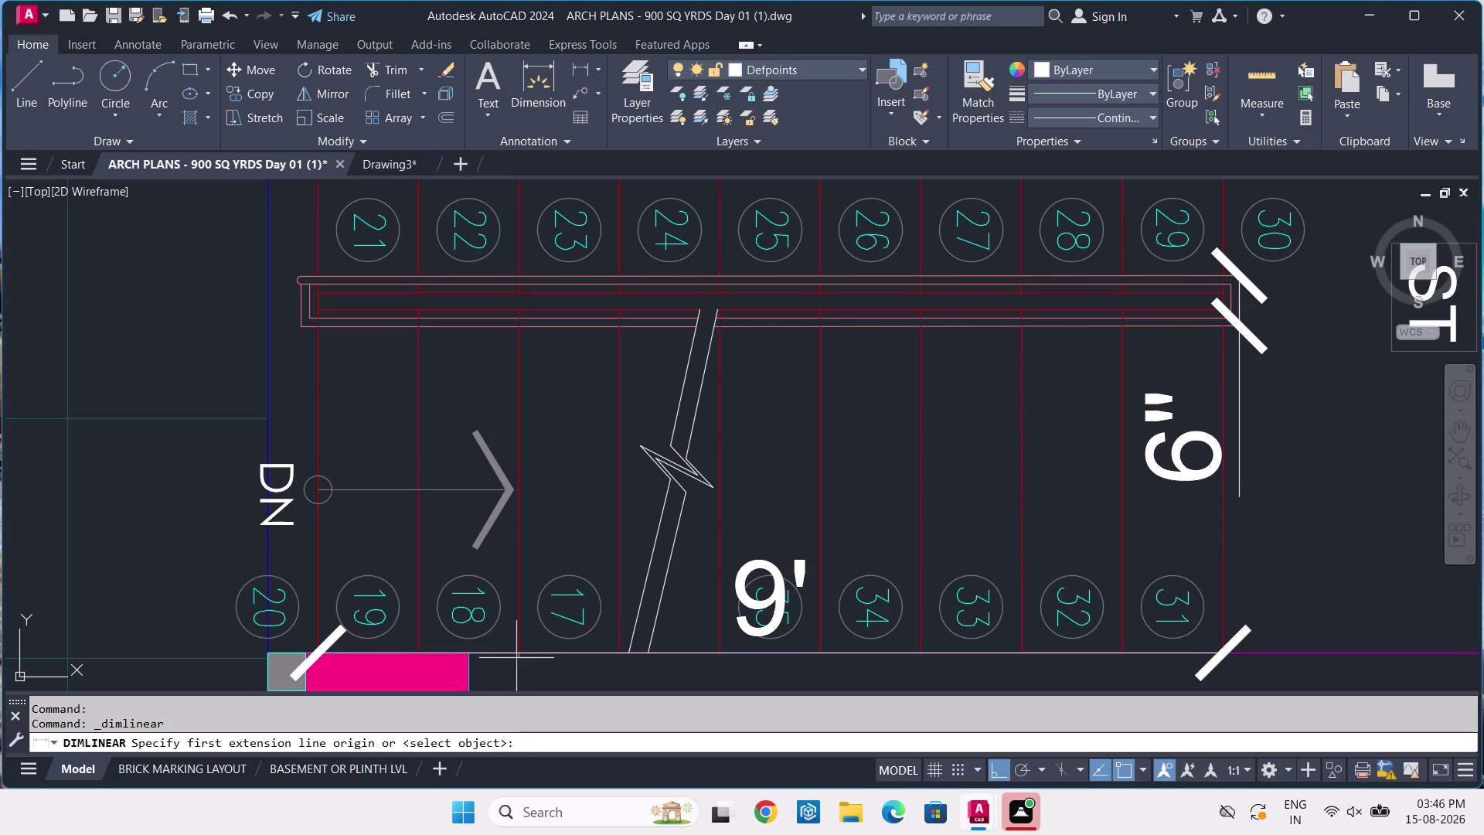
click(616, 652)
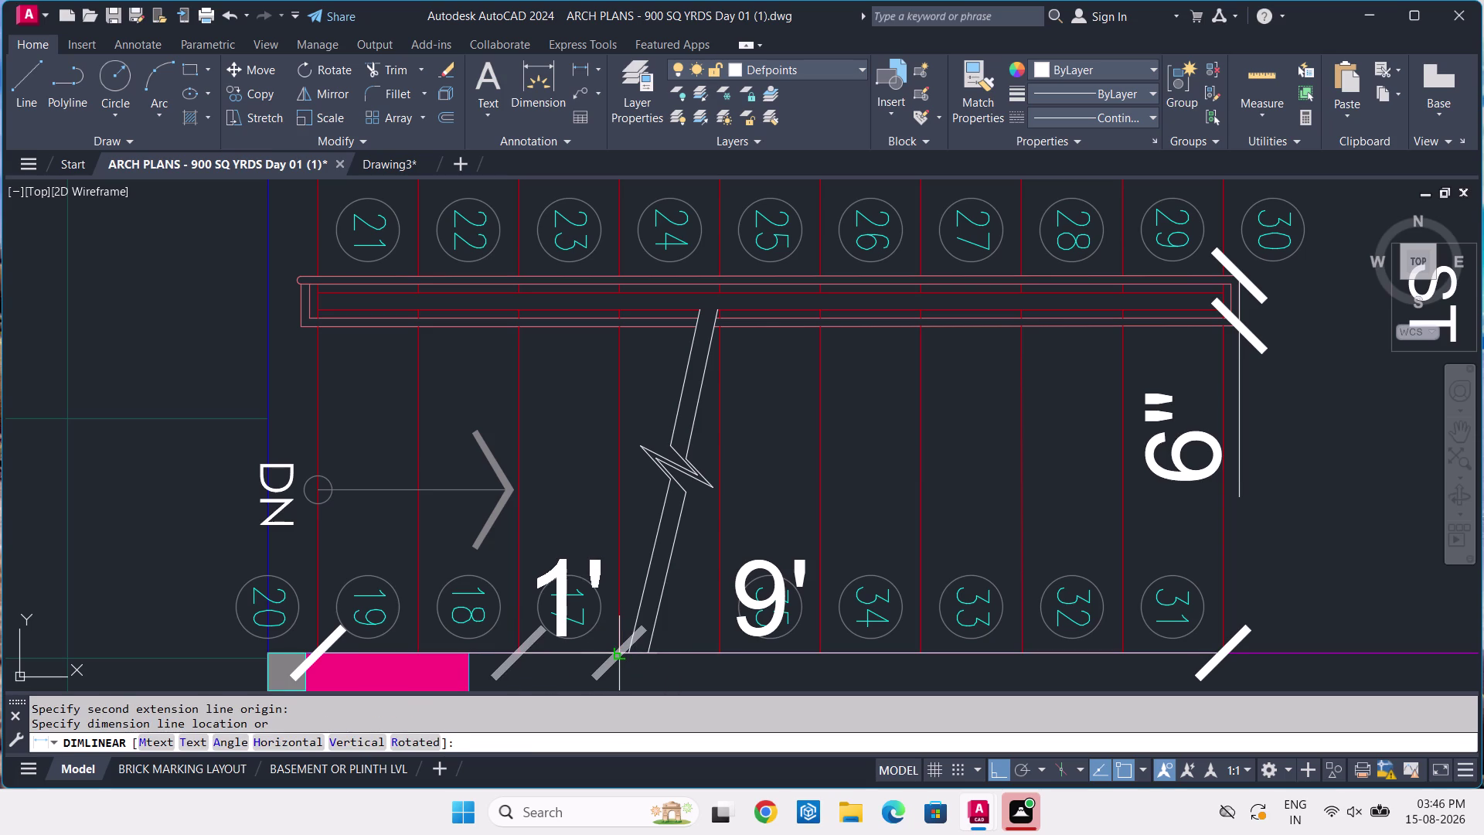
click(616, 652)
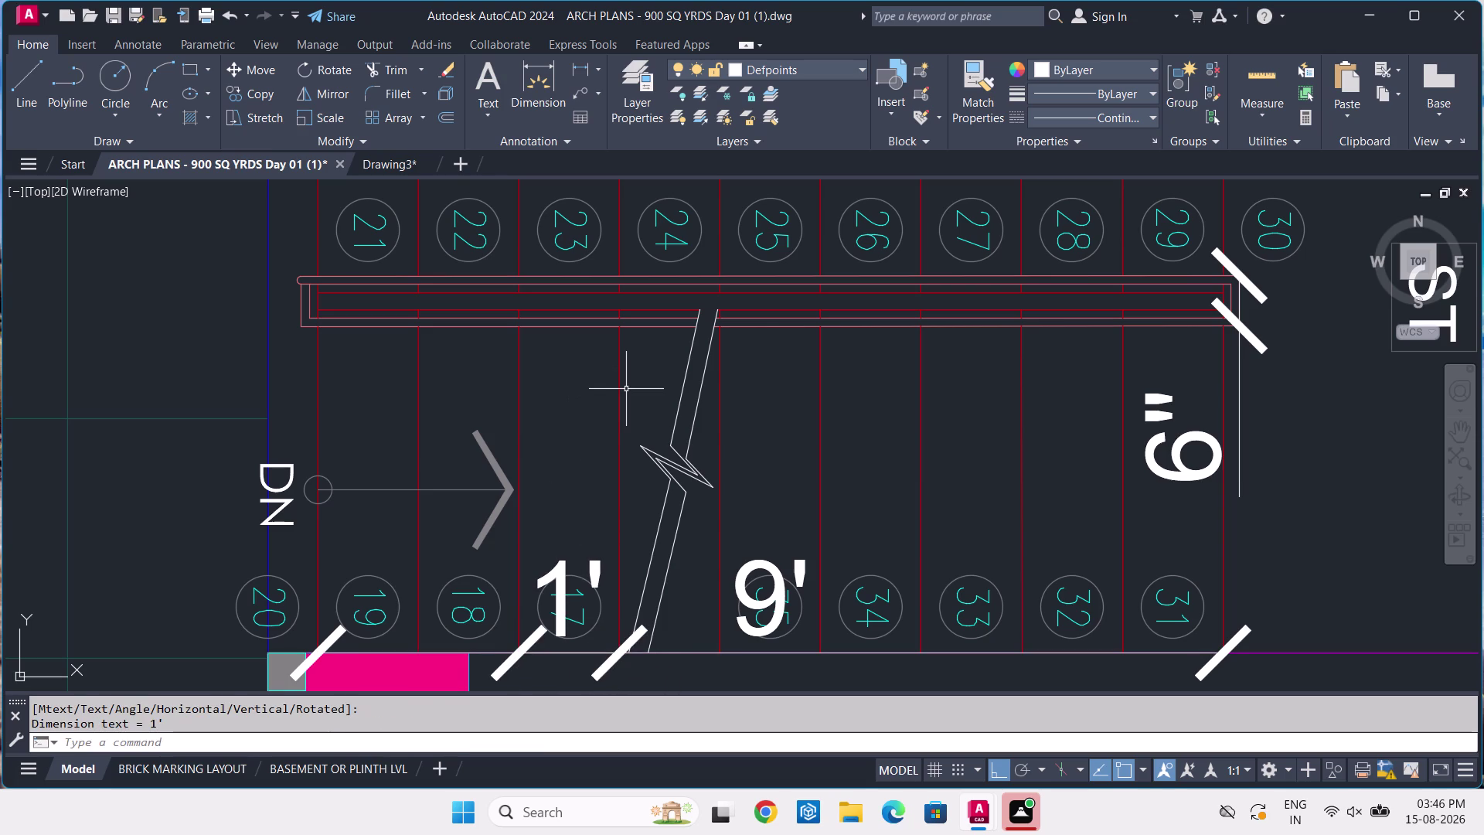
Flip to the Drawing3 cellar plan and back to ARCH PLANS.
click(368, 168)
scroll(up, 3)
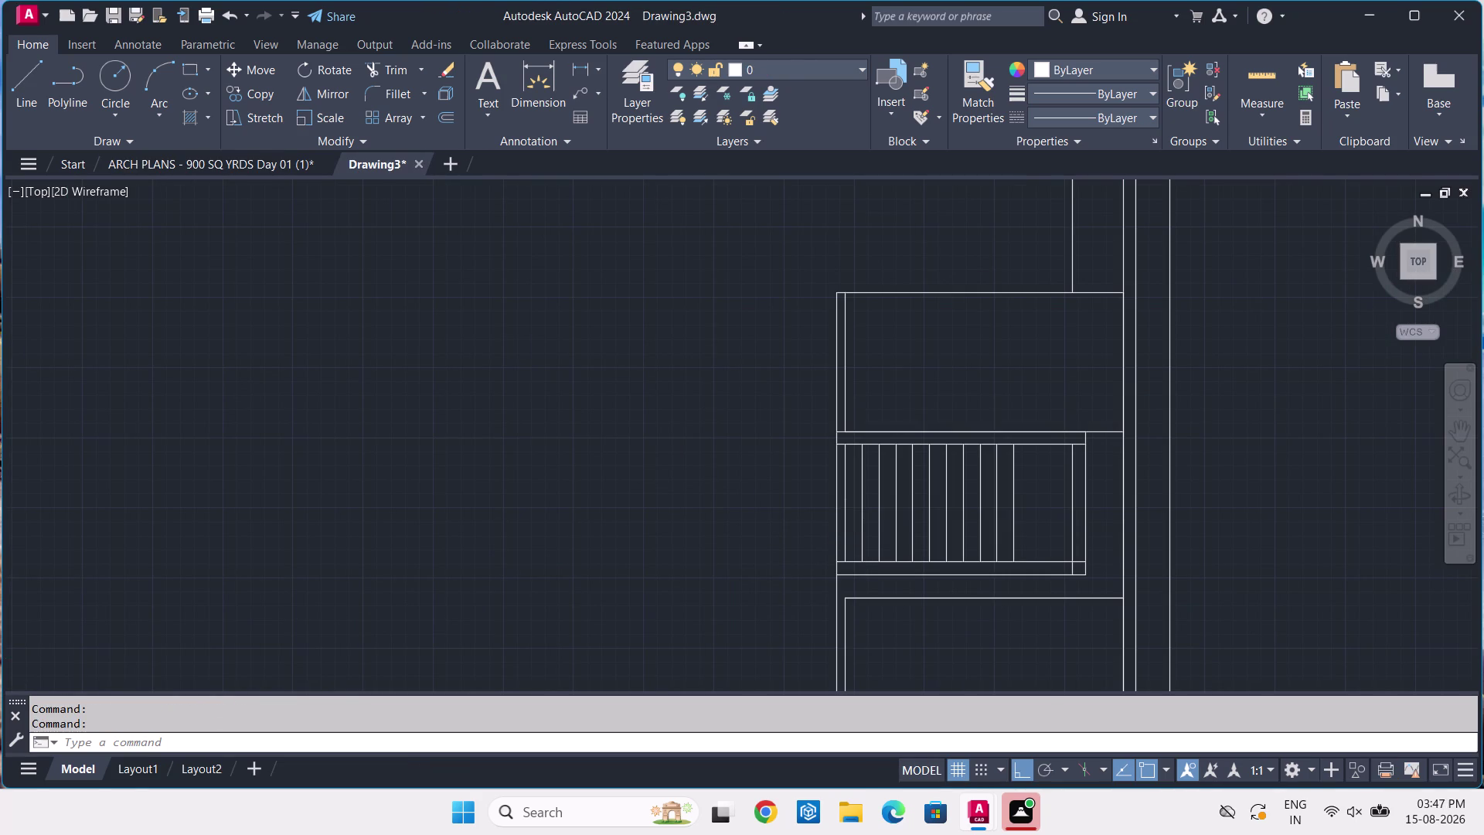
scroll(down, 3)
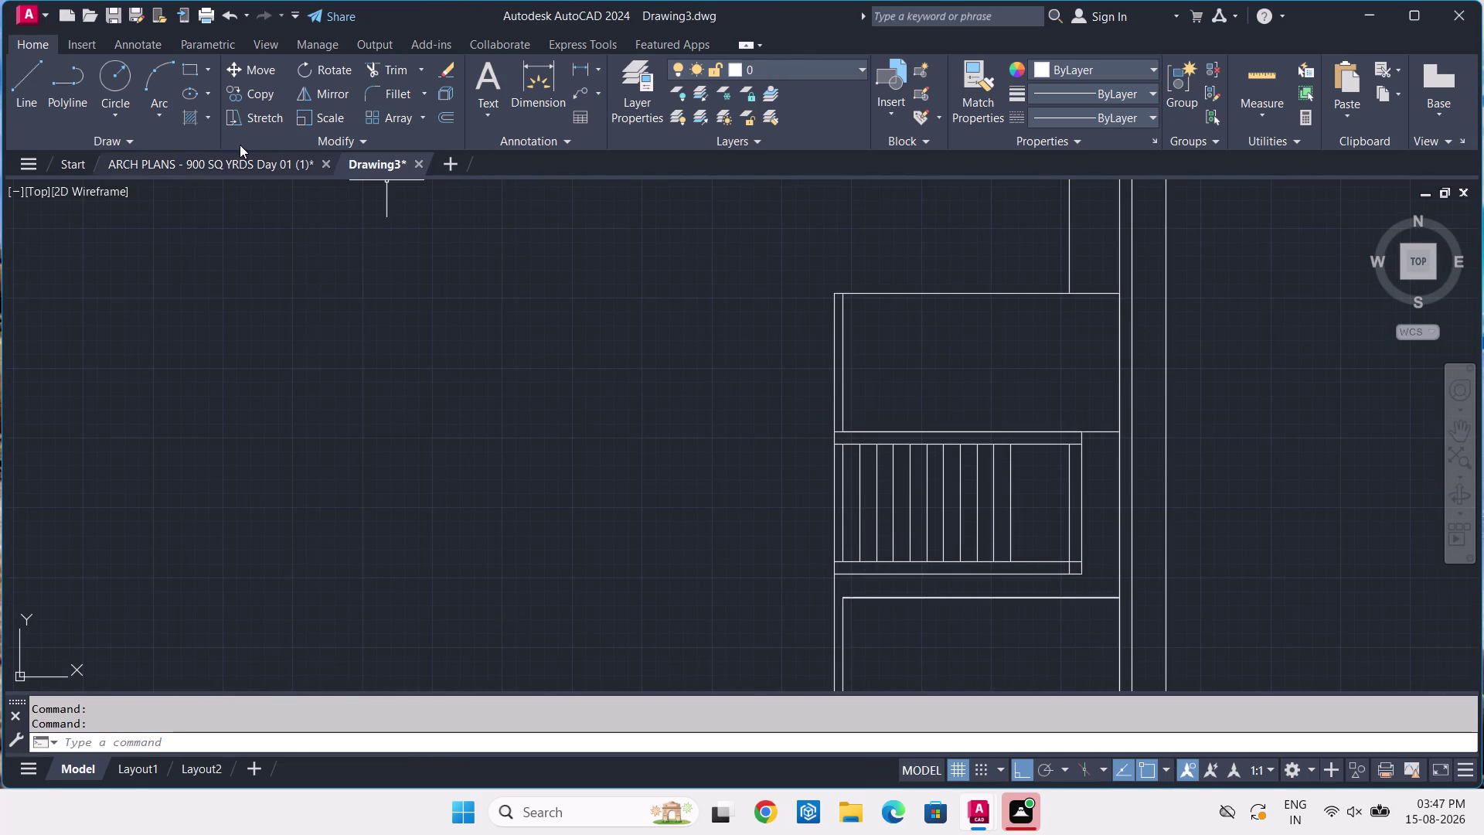
click(221, 164)
scroll(down, 3)
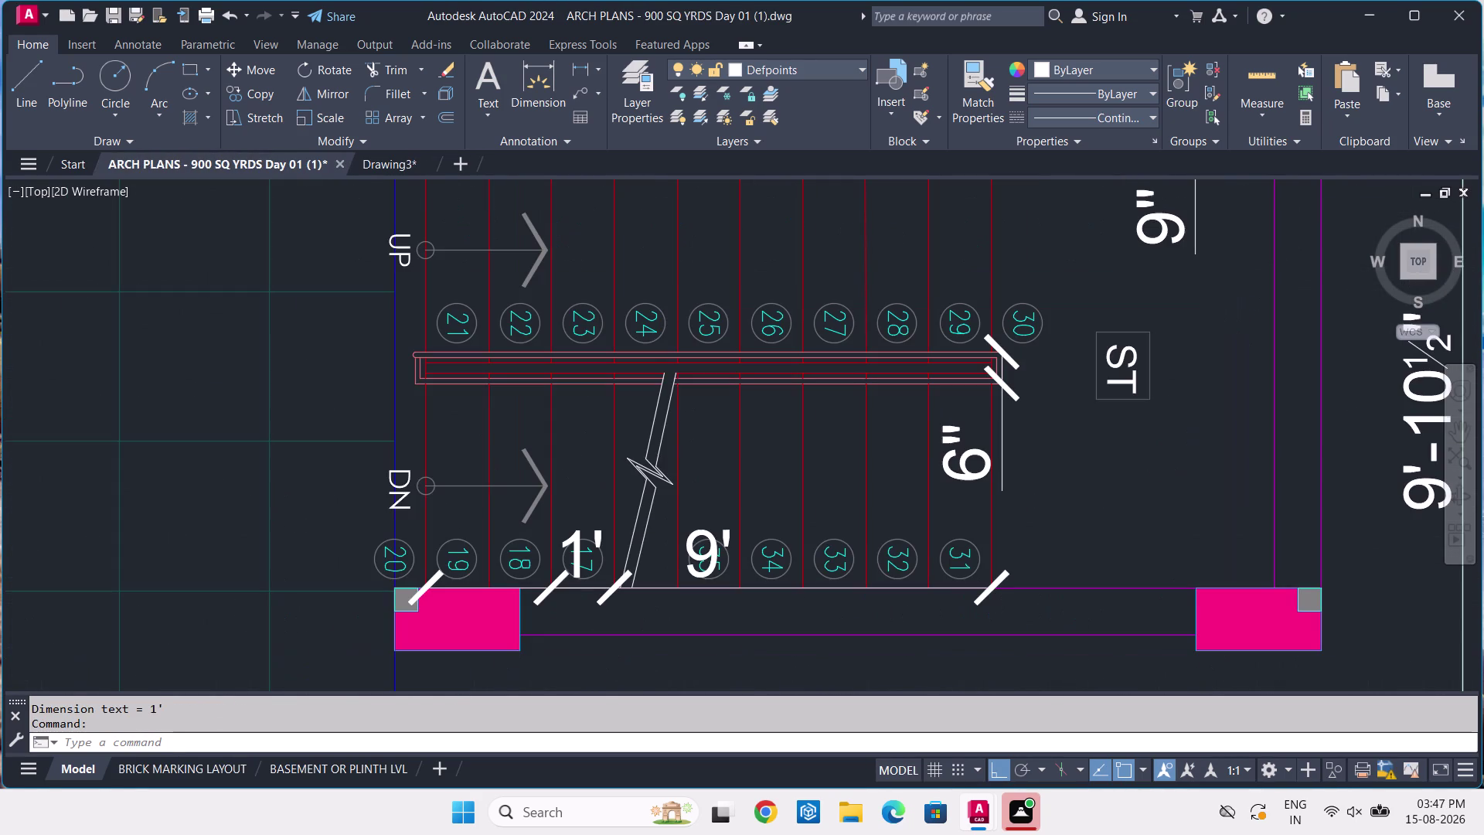
scroll(down, 3)
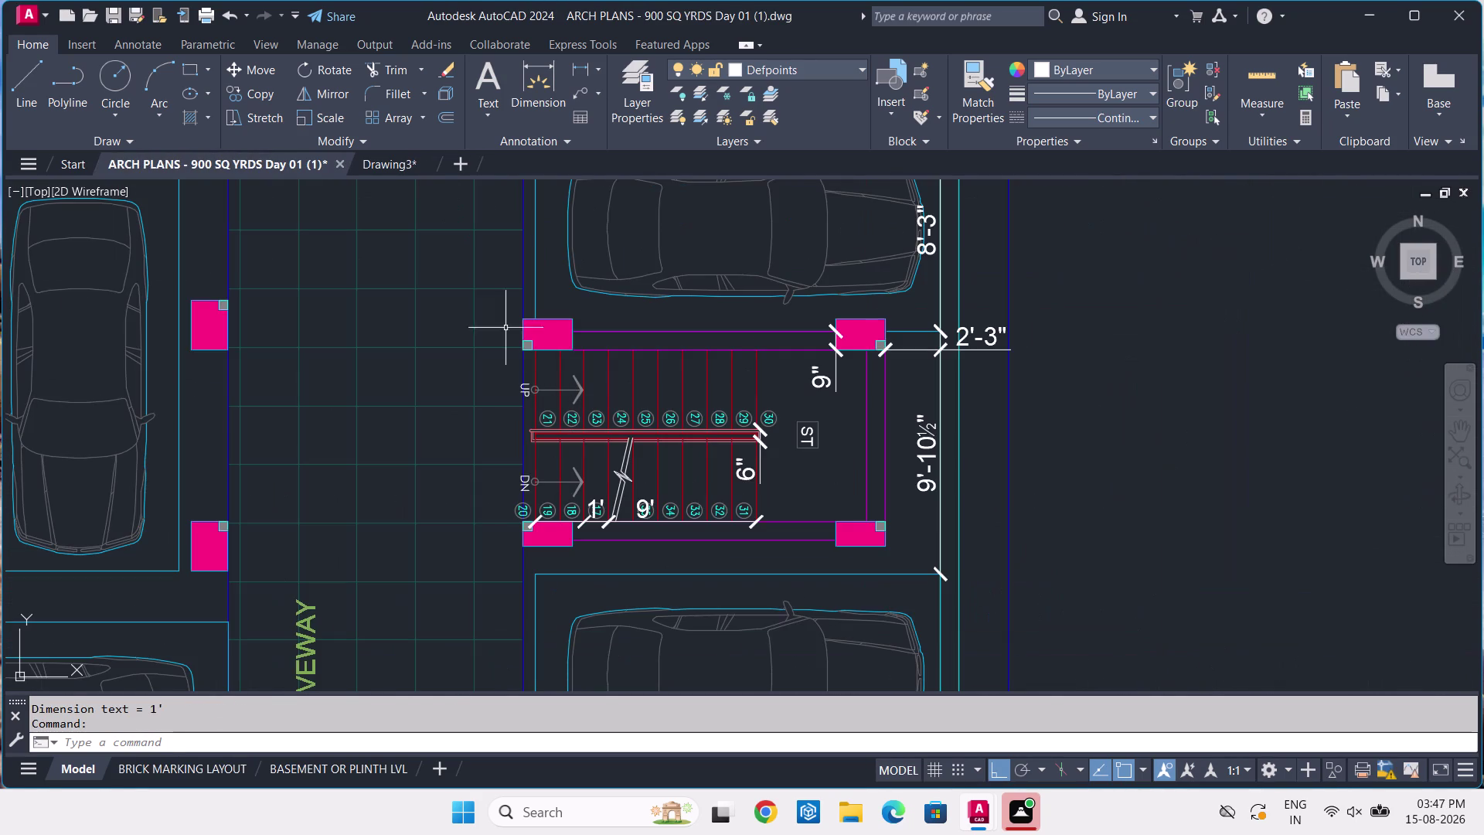
click(407, 158)
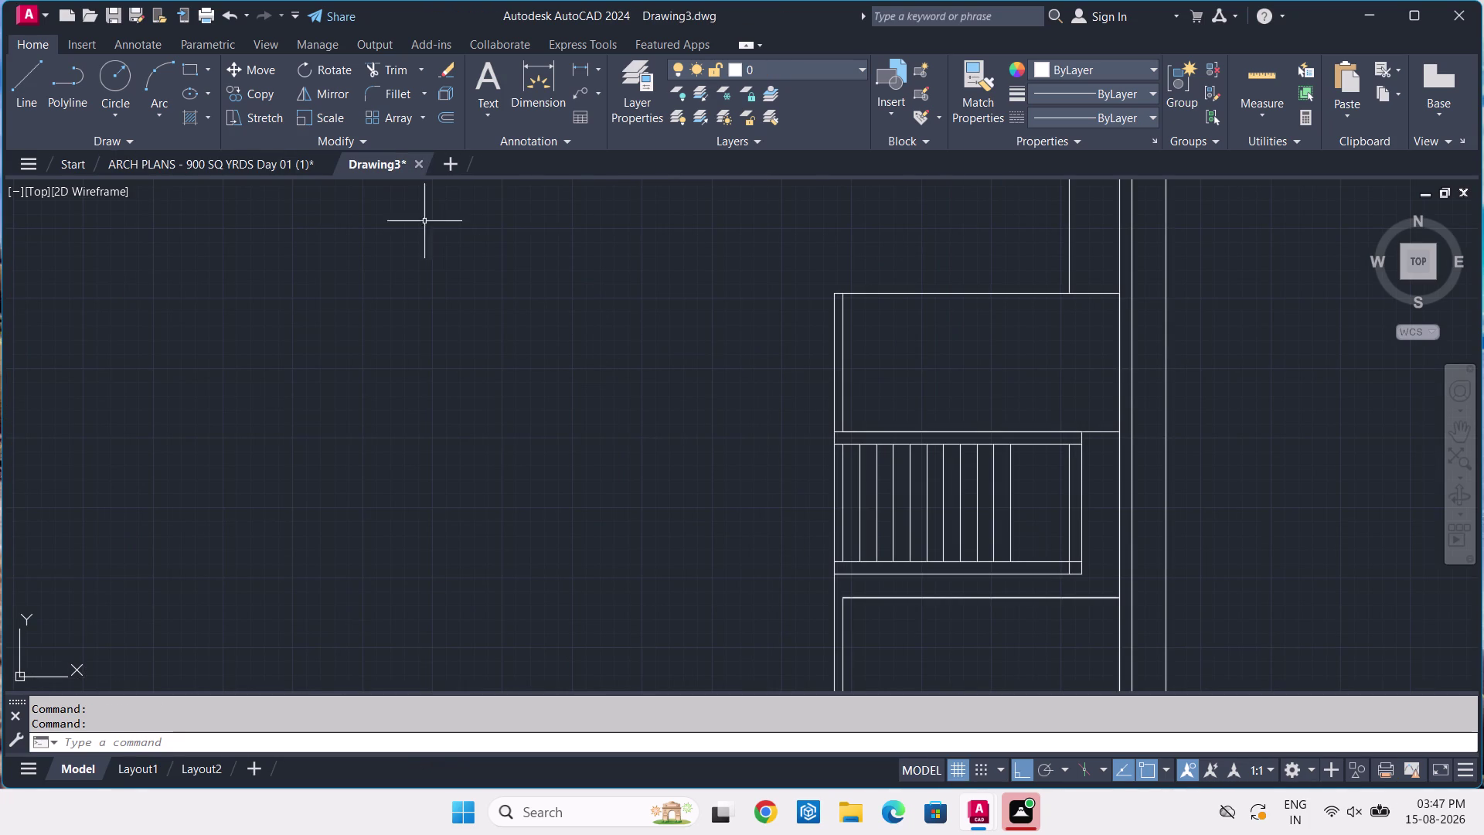
click(299, 158)
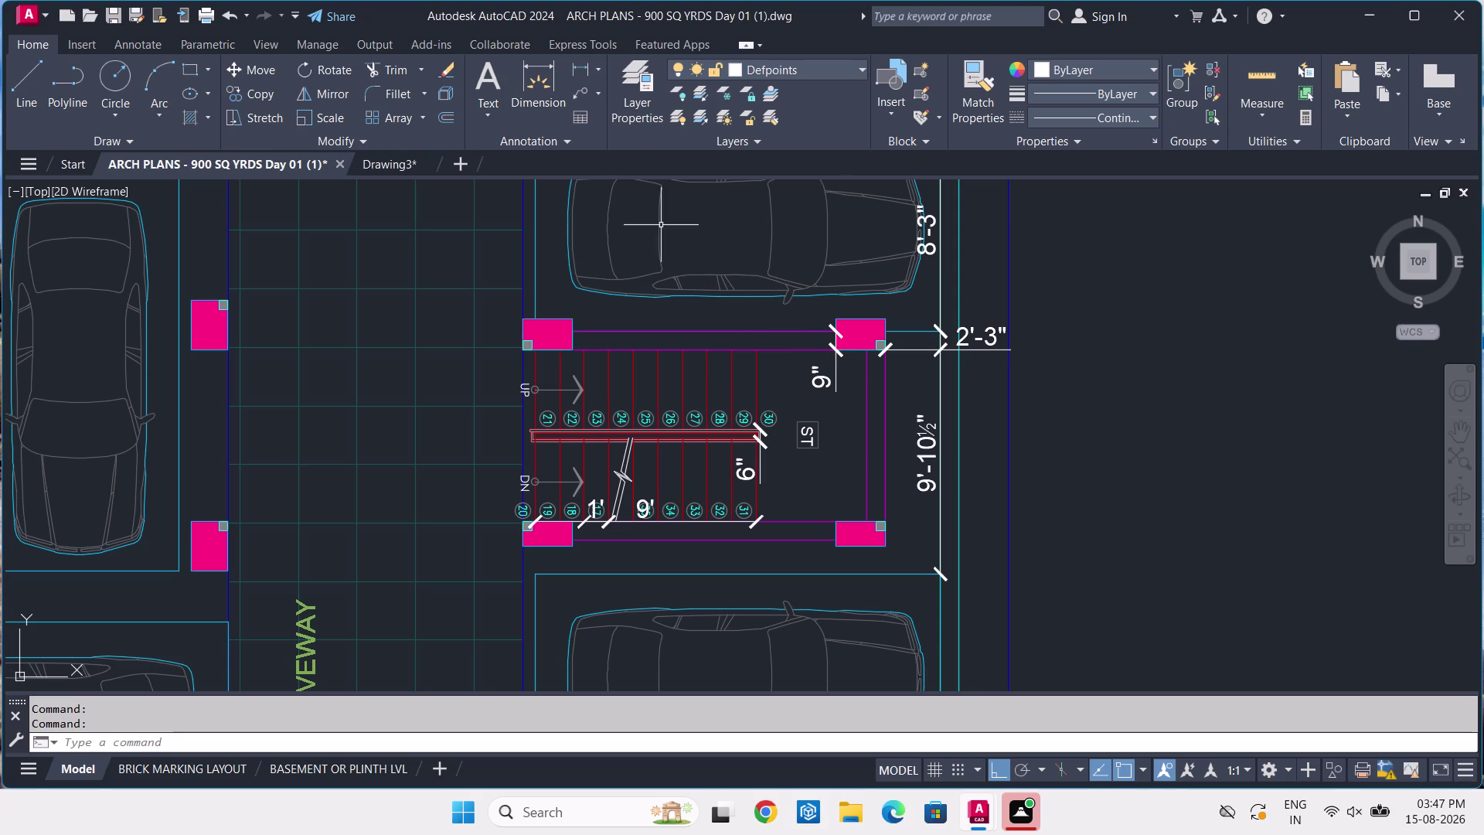
click(368, 167)
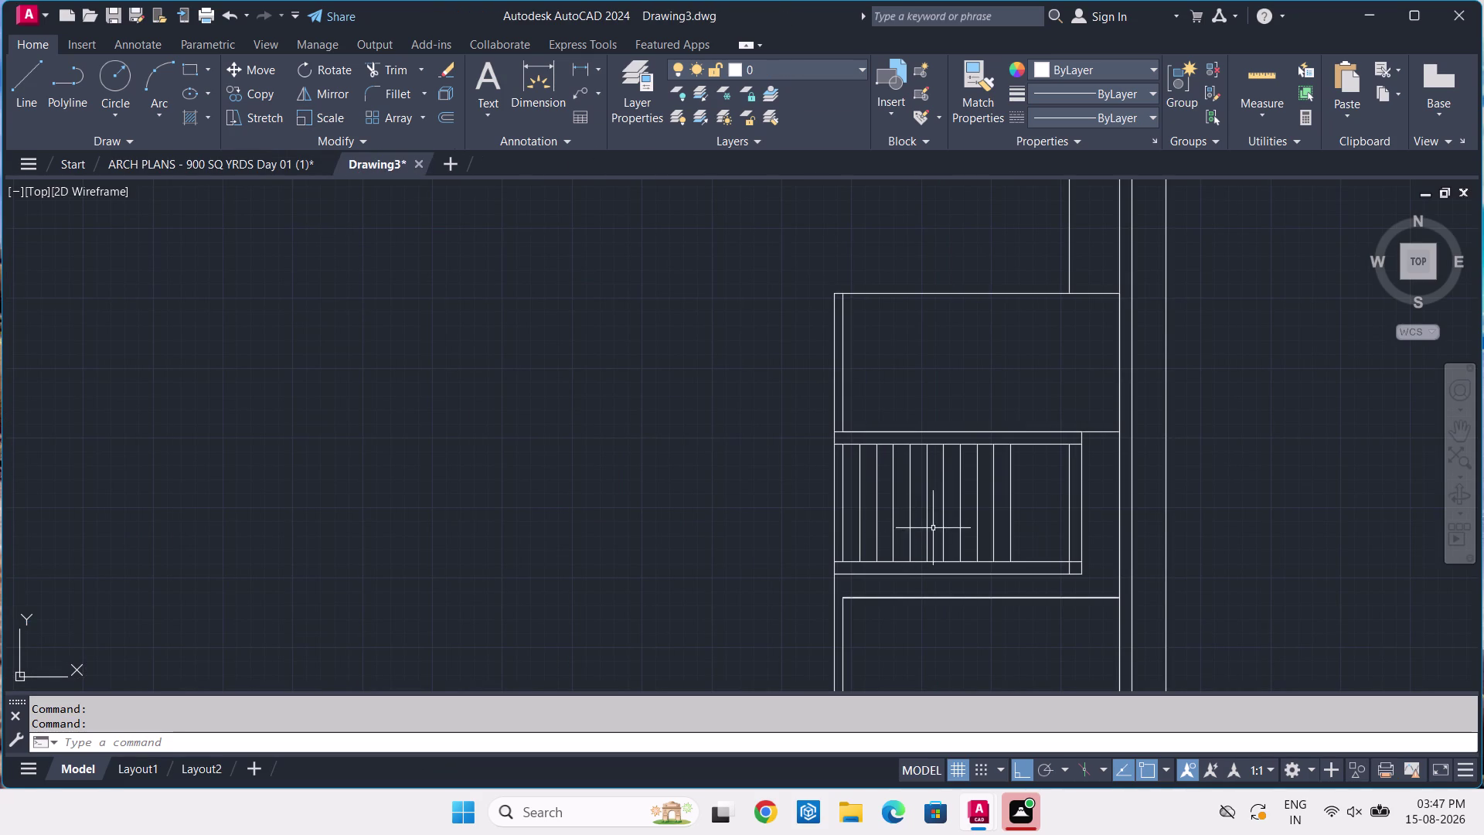
click(299, 163)
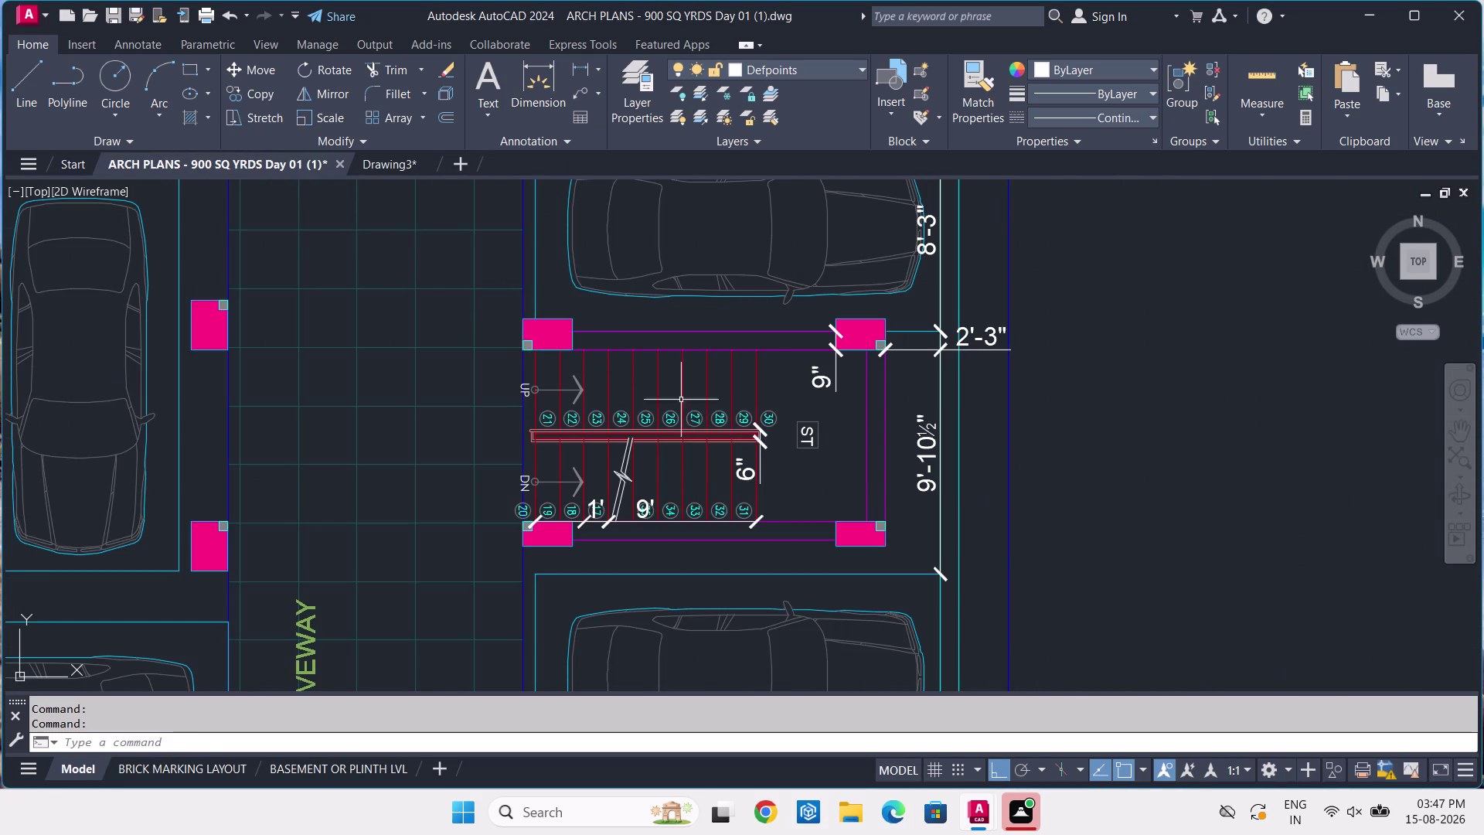
click(397, 165)
scroll(up, 3)
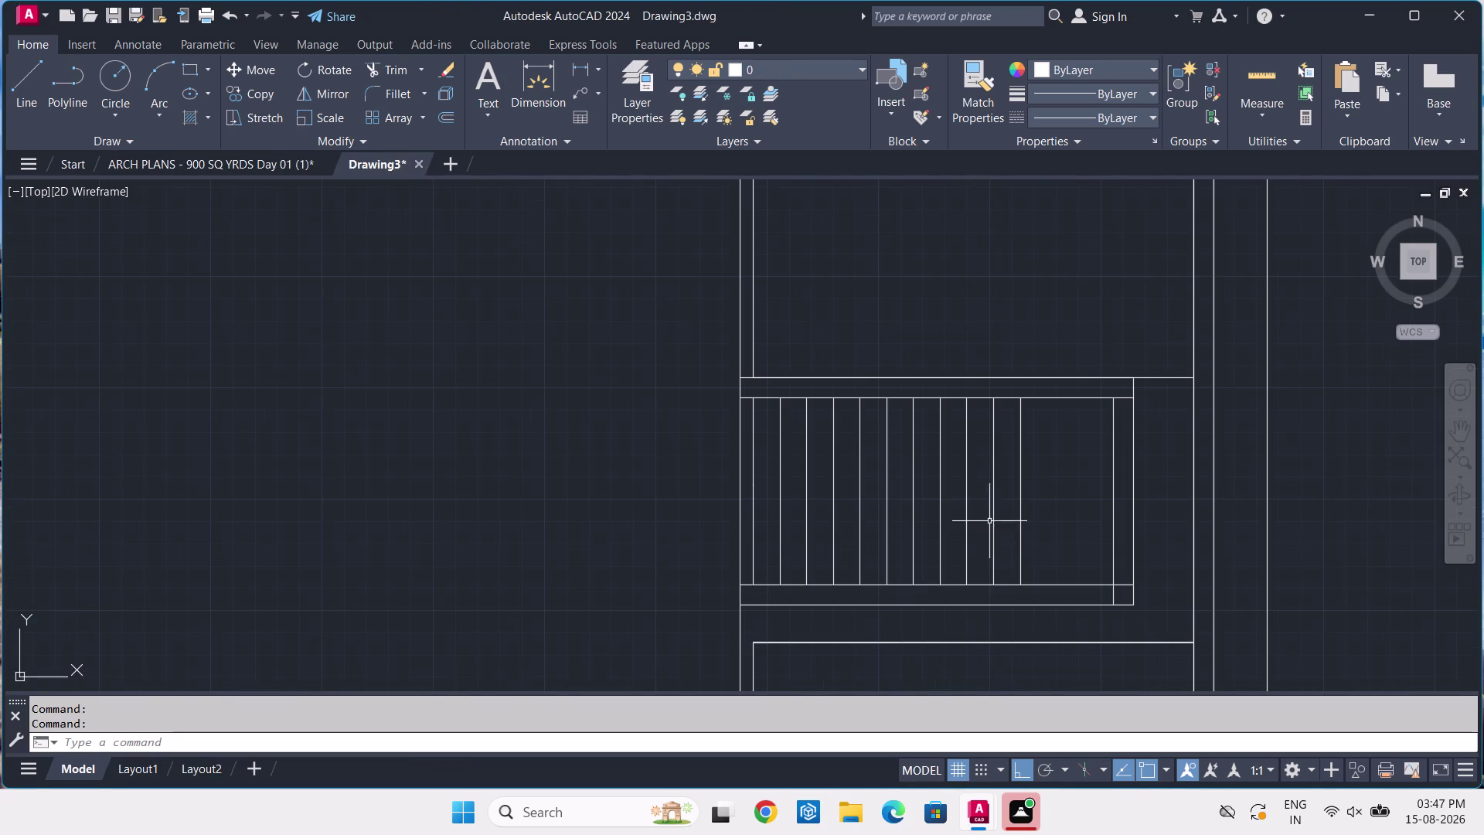
scroll(up, 3)
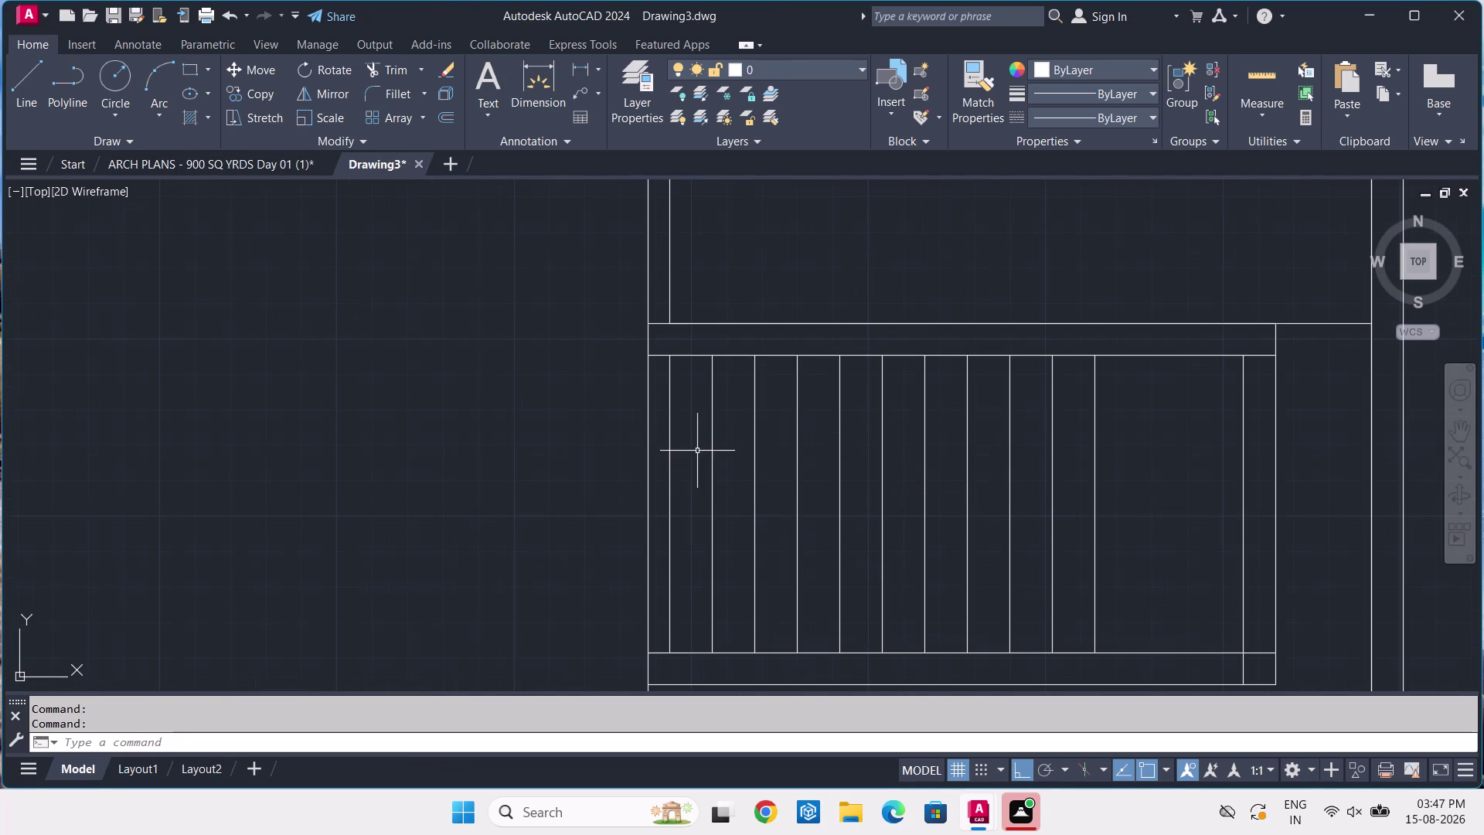
click(688, 427)
click(859, 424)
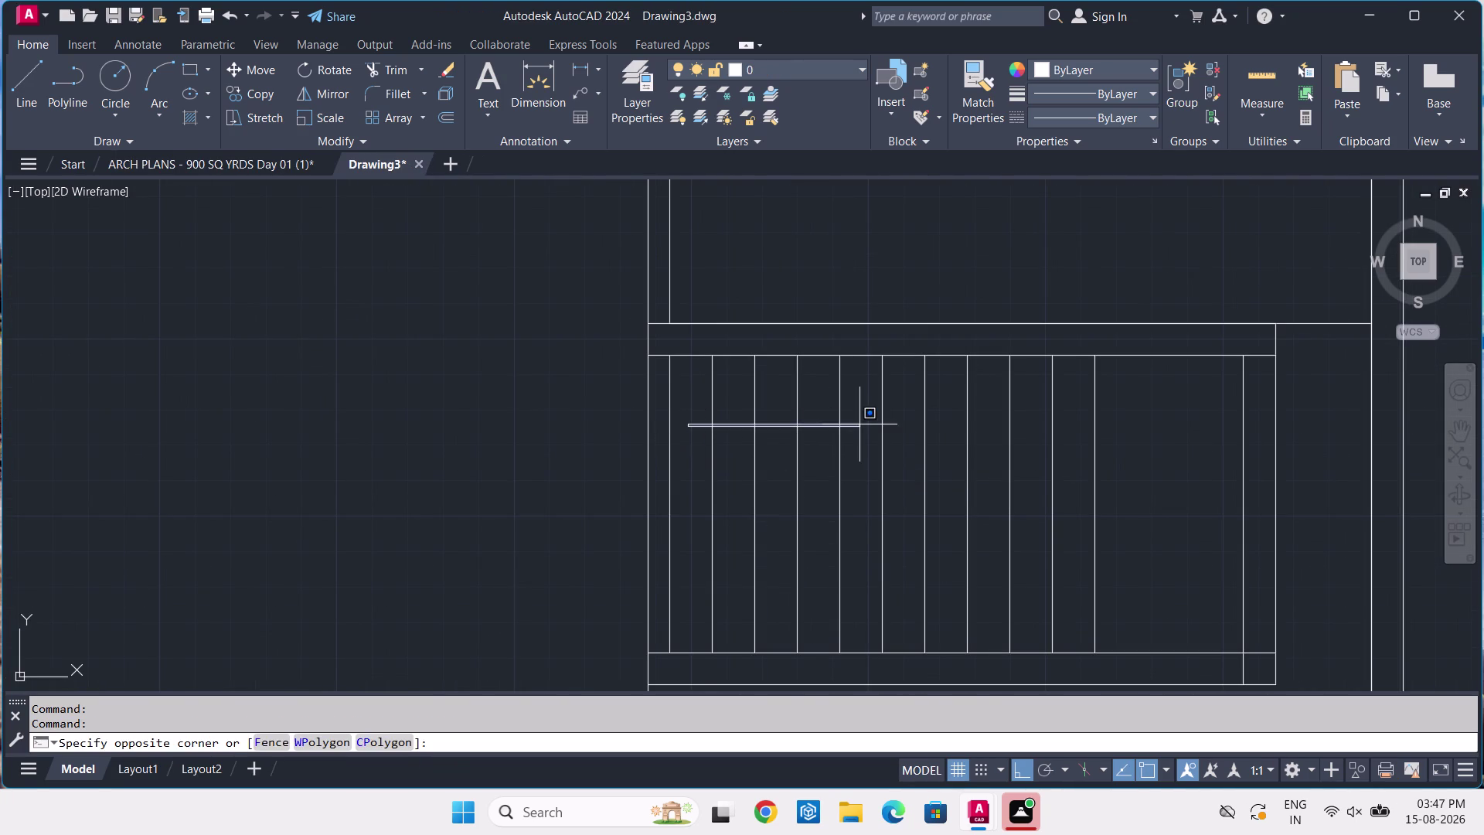
click(1209, 405)
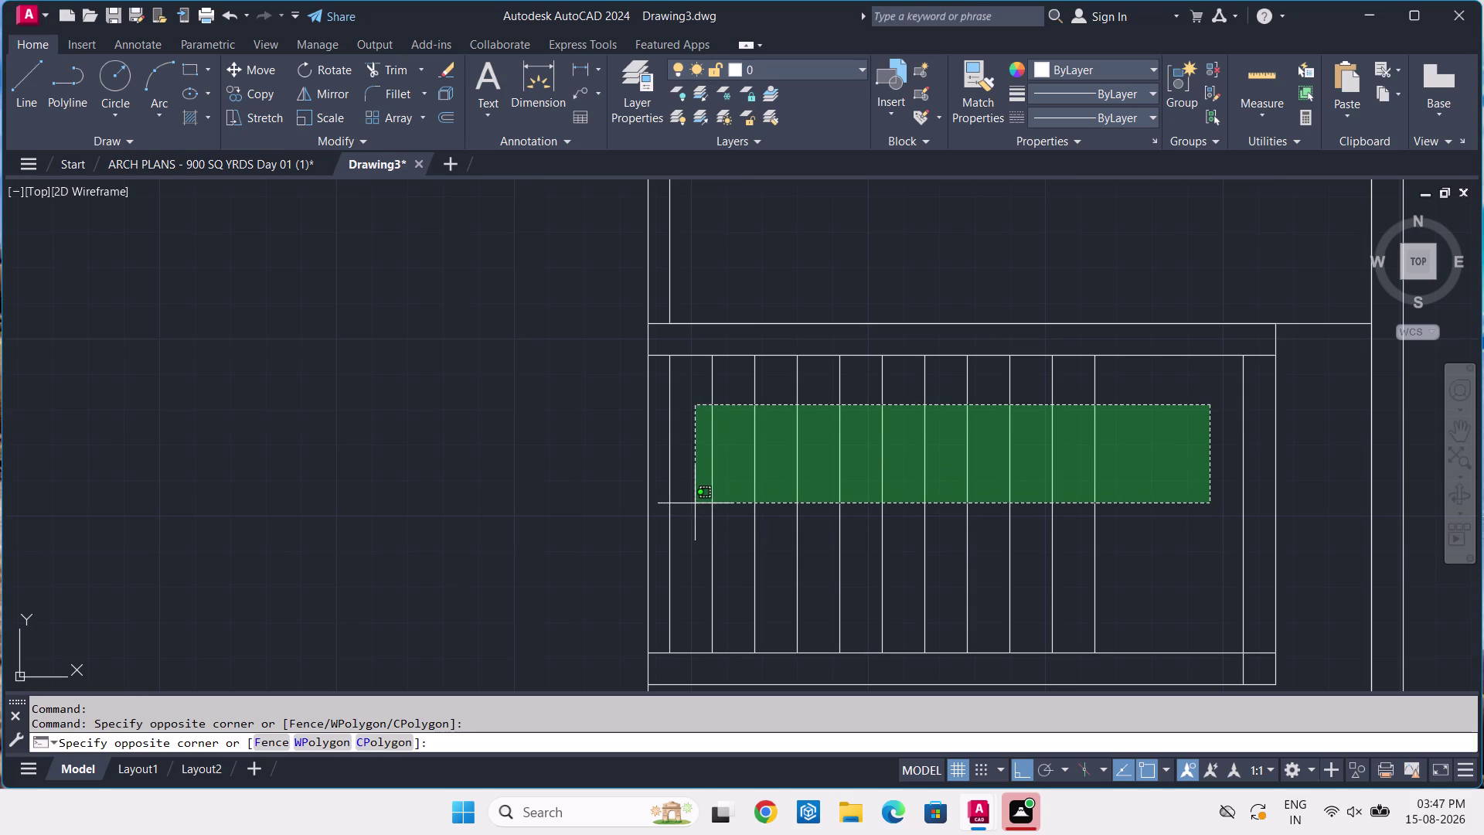
click(694, 502)
key(comma)
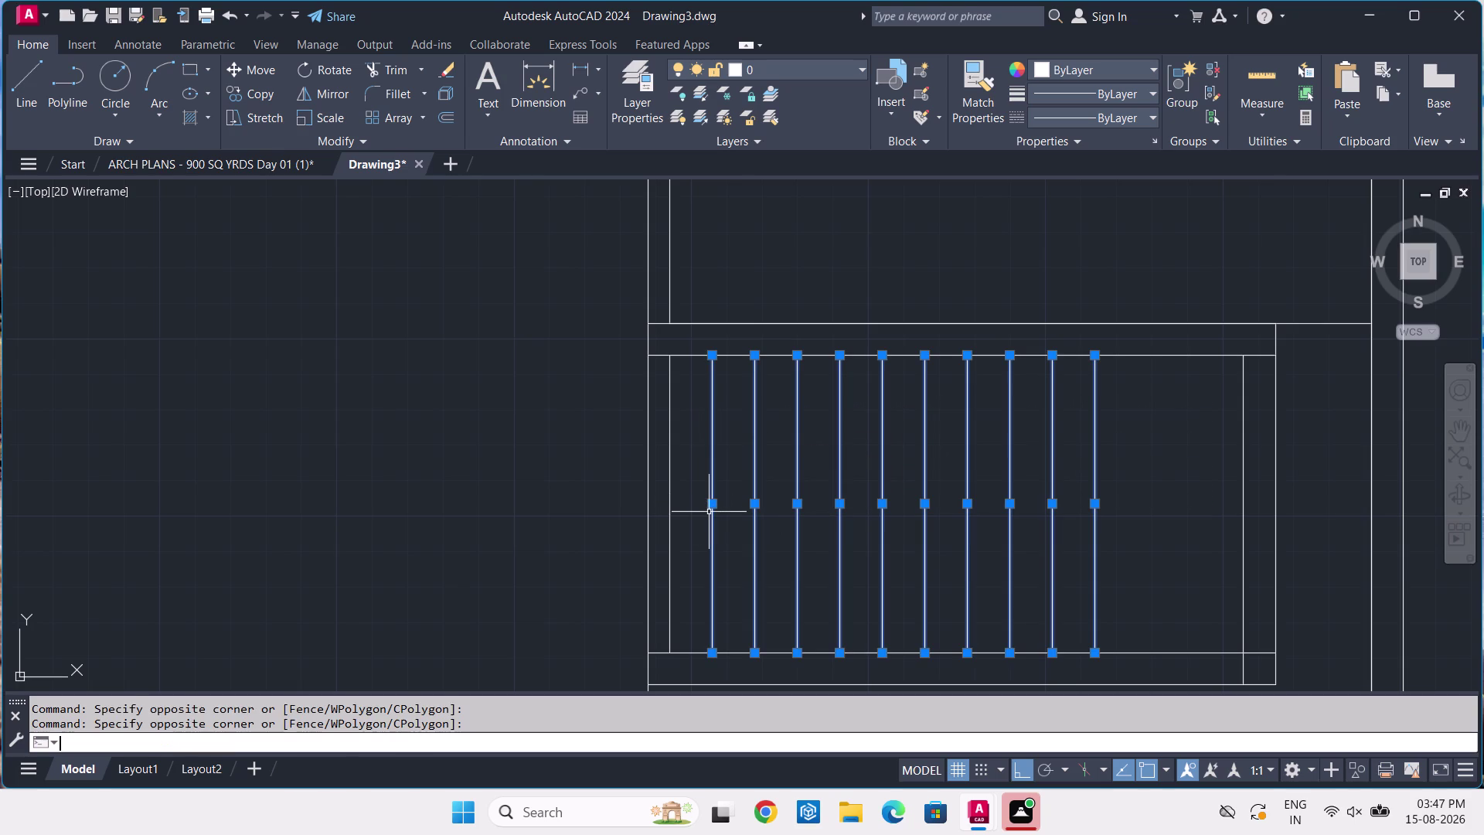
key(BackSpace)
text(MI)
key(space)
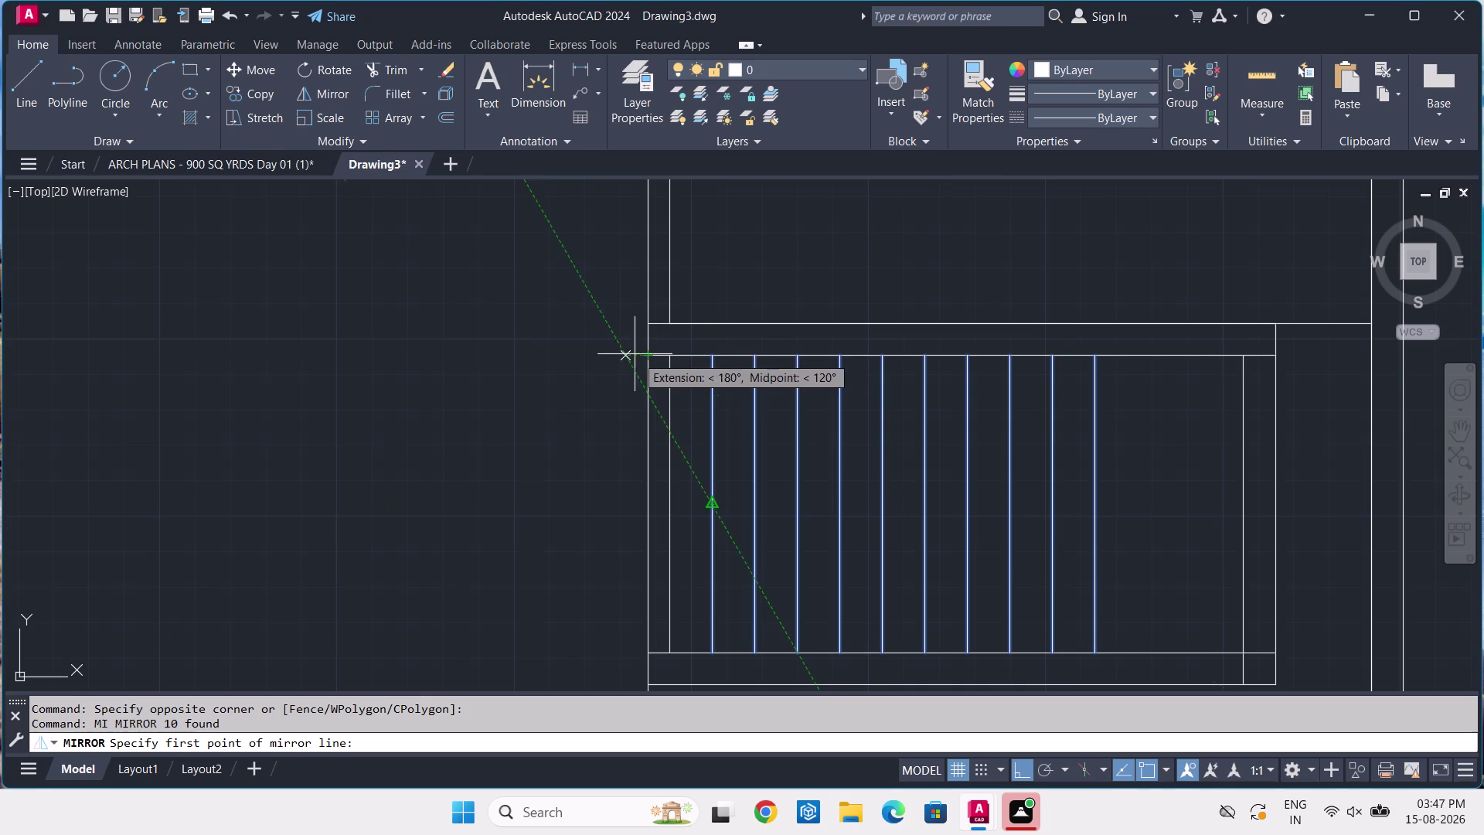
click(647, 338)
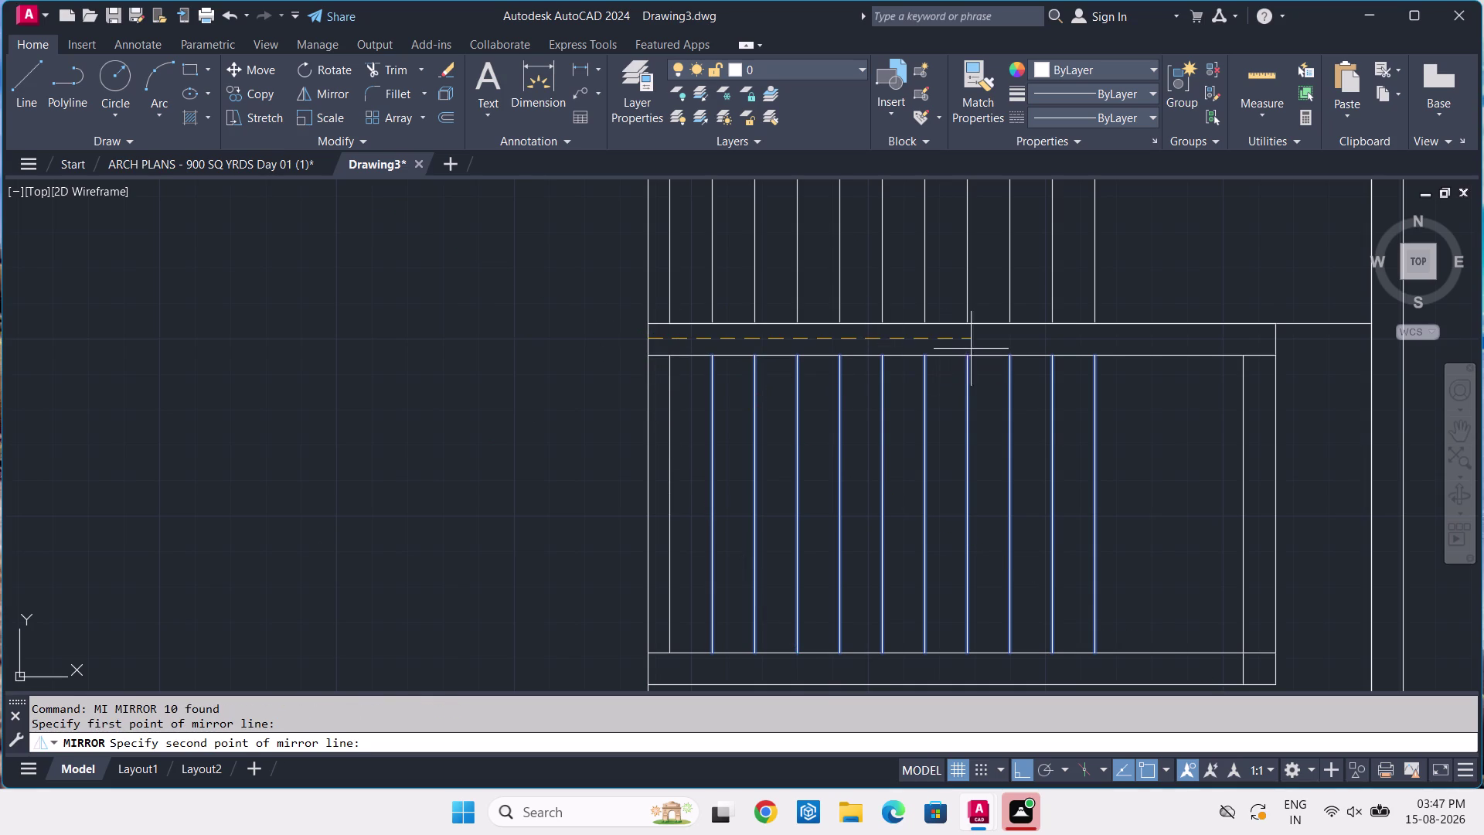
middle_drag(1085, 330, 1048, 457)
scroll(down, 3)
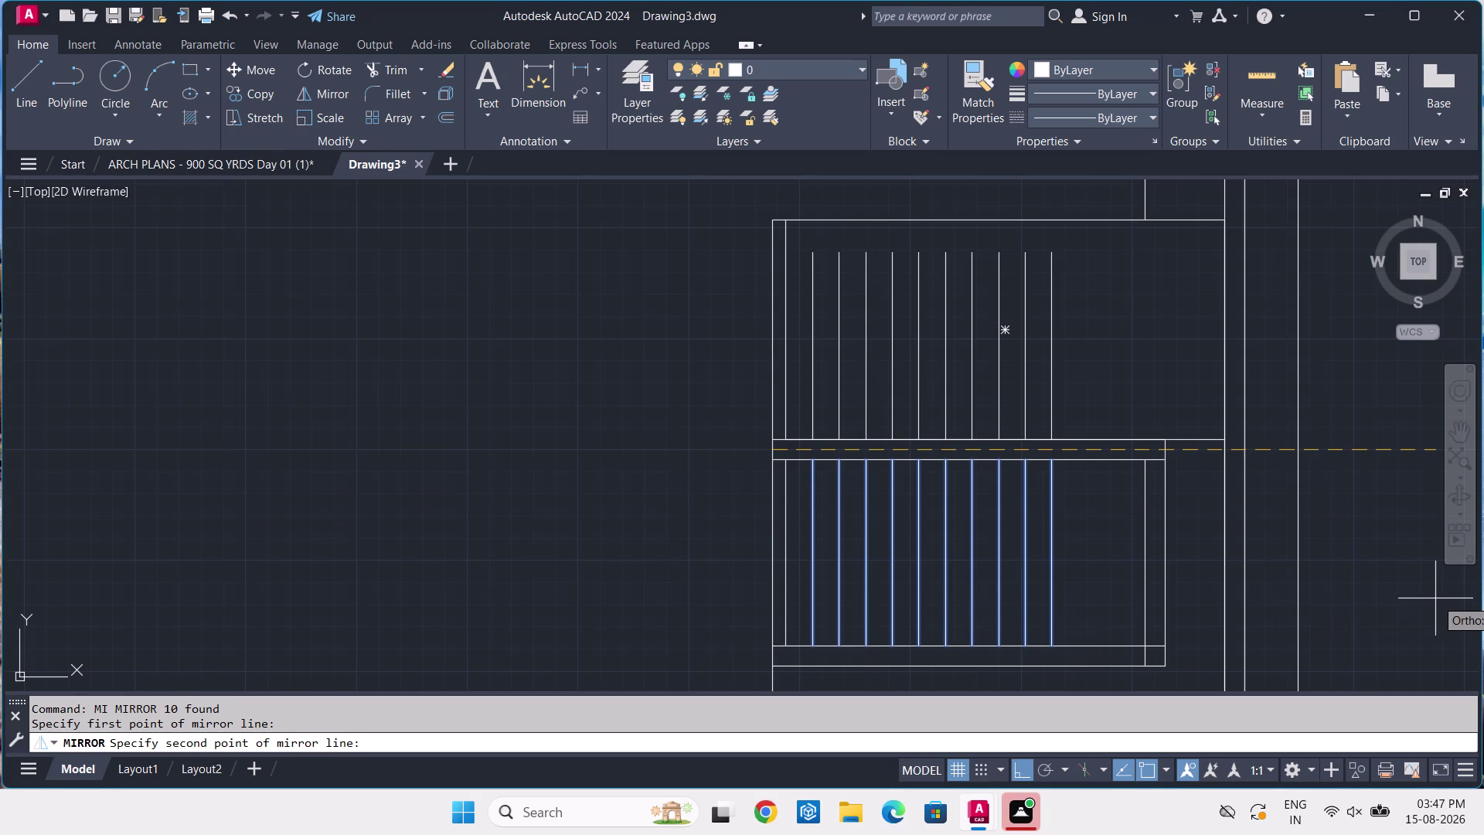
key(Escape)
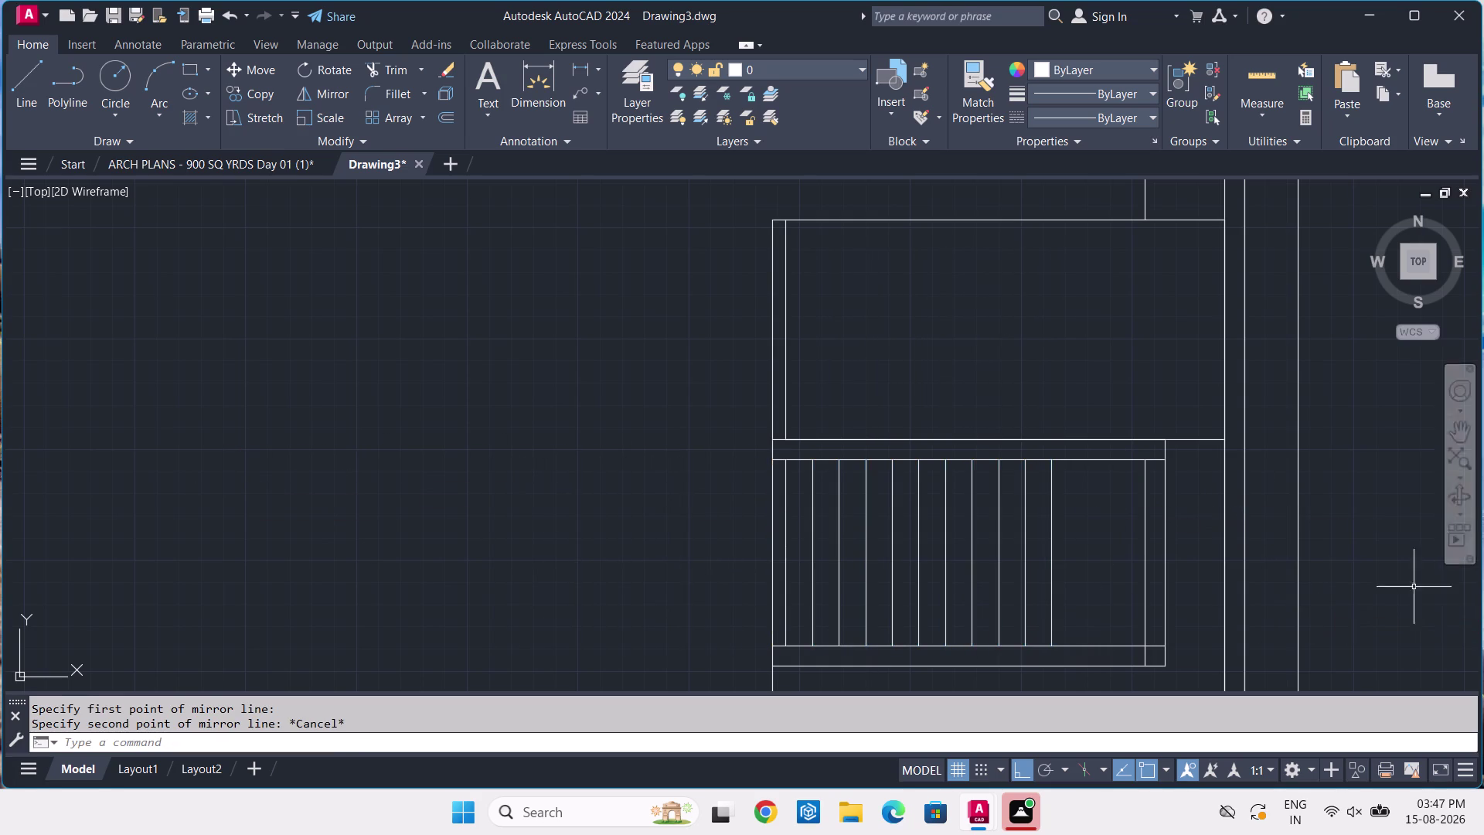
scroll(down, 3)
scroll(down, 3)
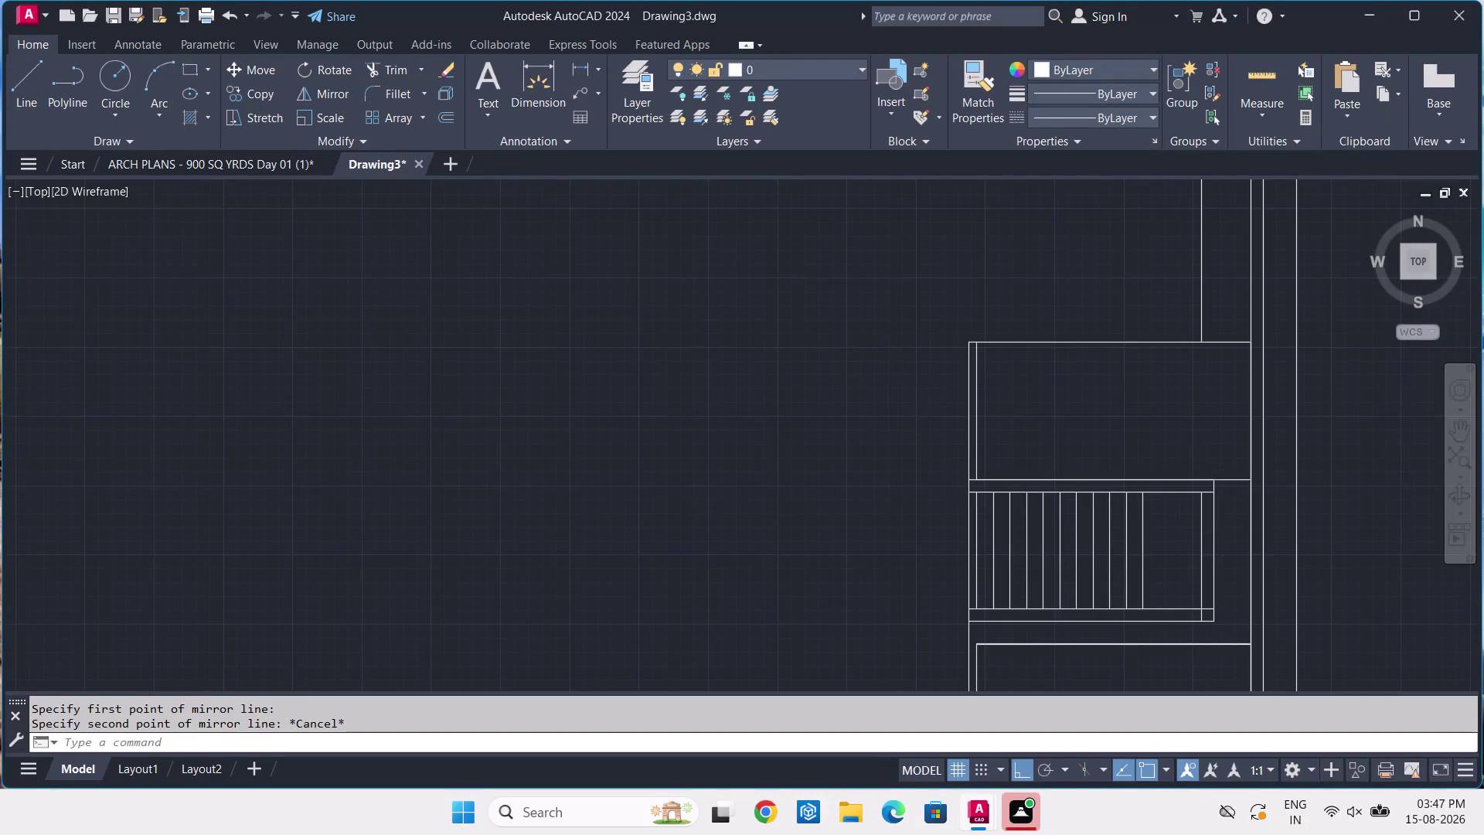
middle_drag(1150, 609, 1112, 526)
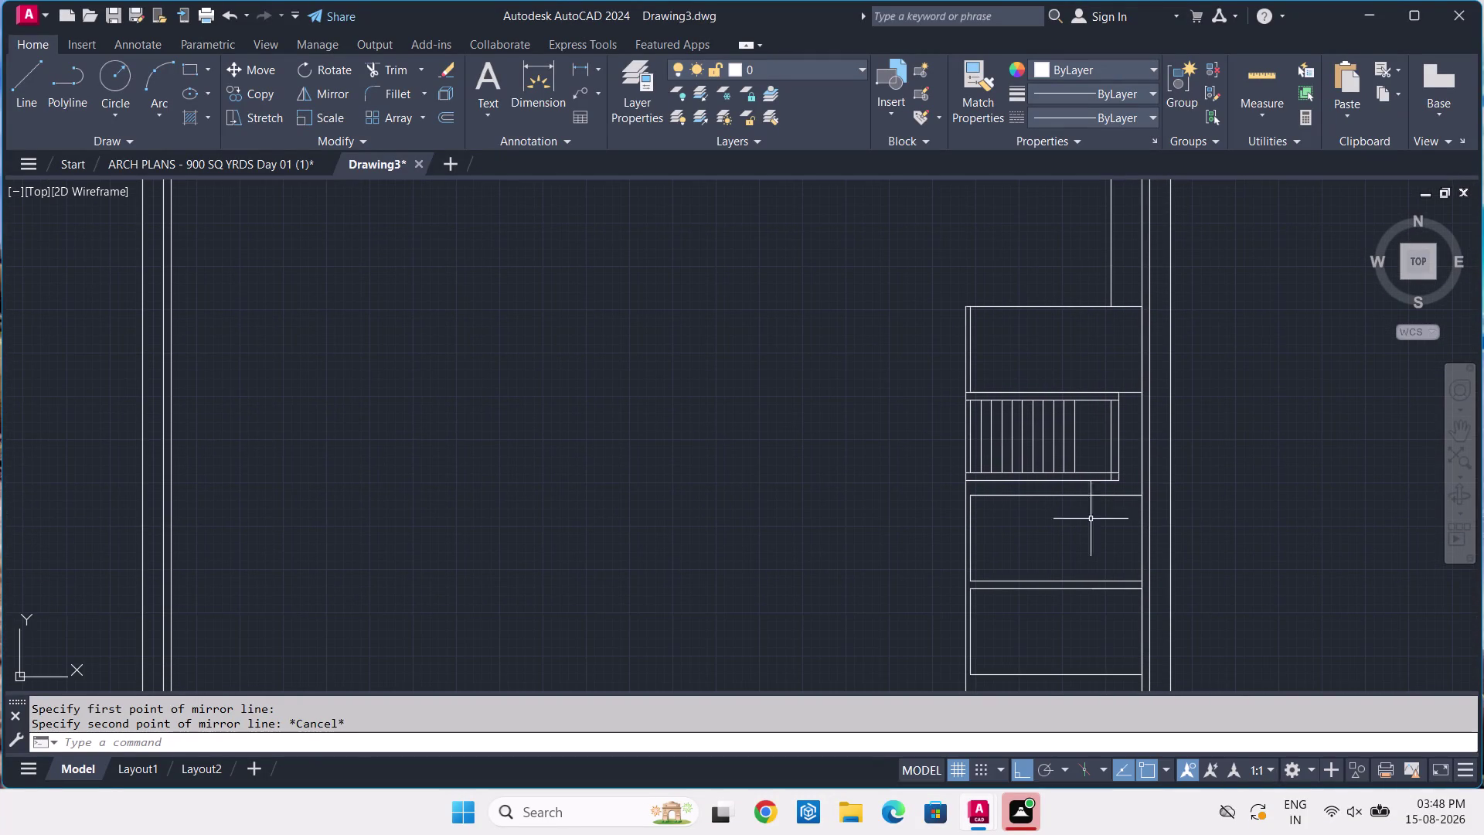
scroll(up, 3)
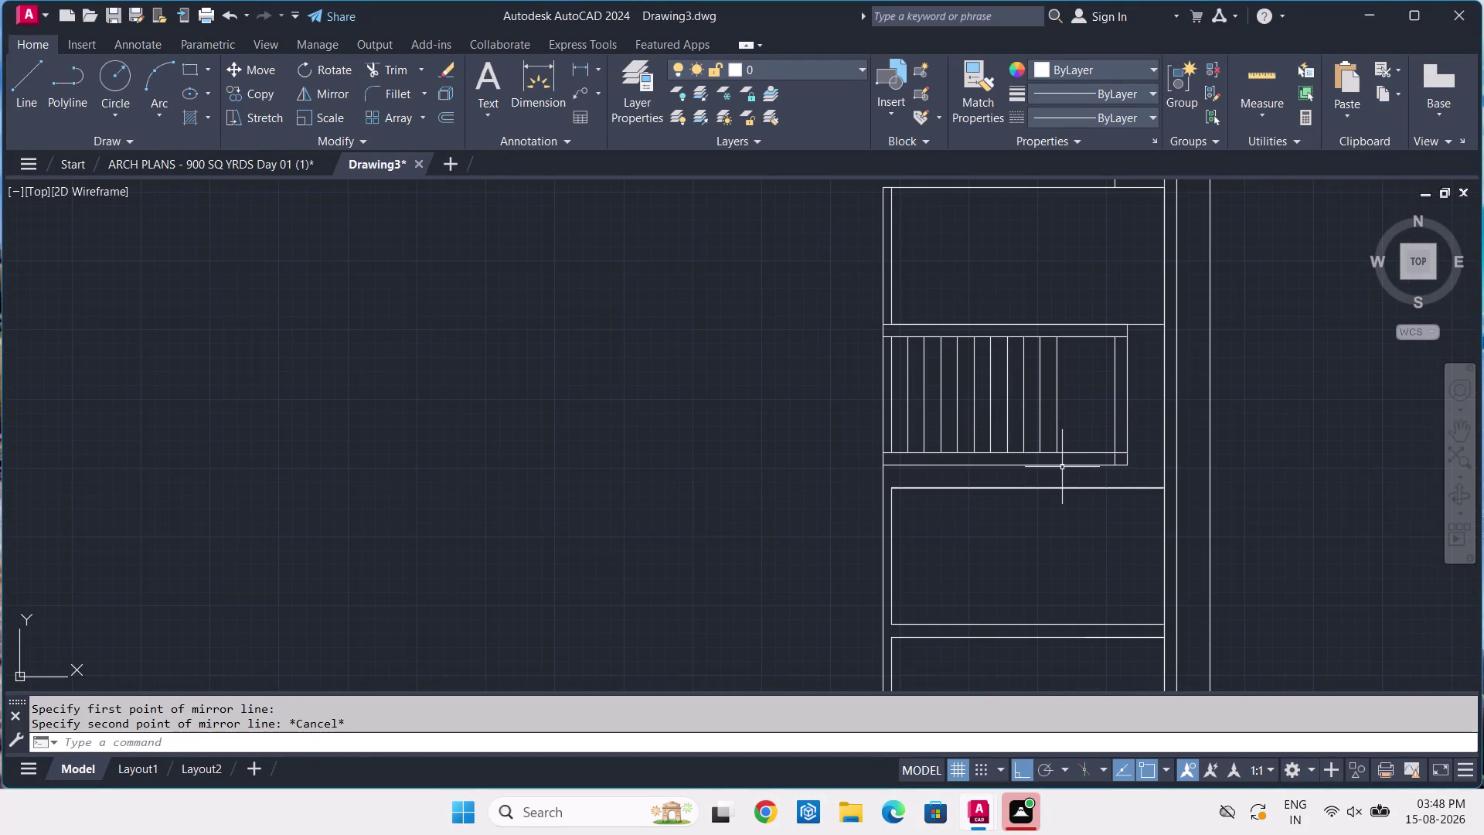
middle_drag(1062, 467, 1070, 592)
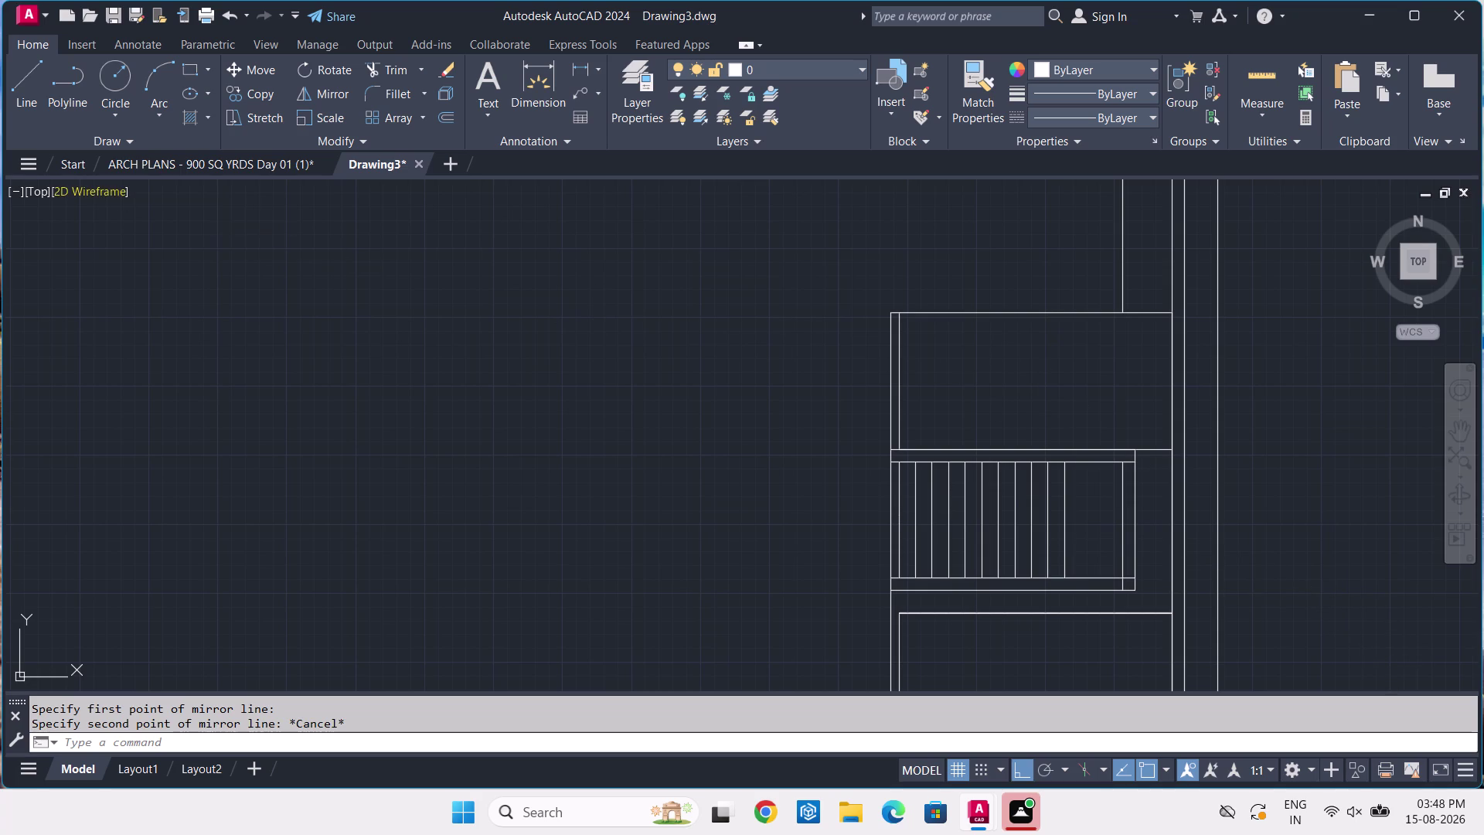
click(152, 169)
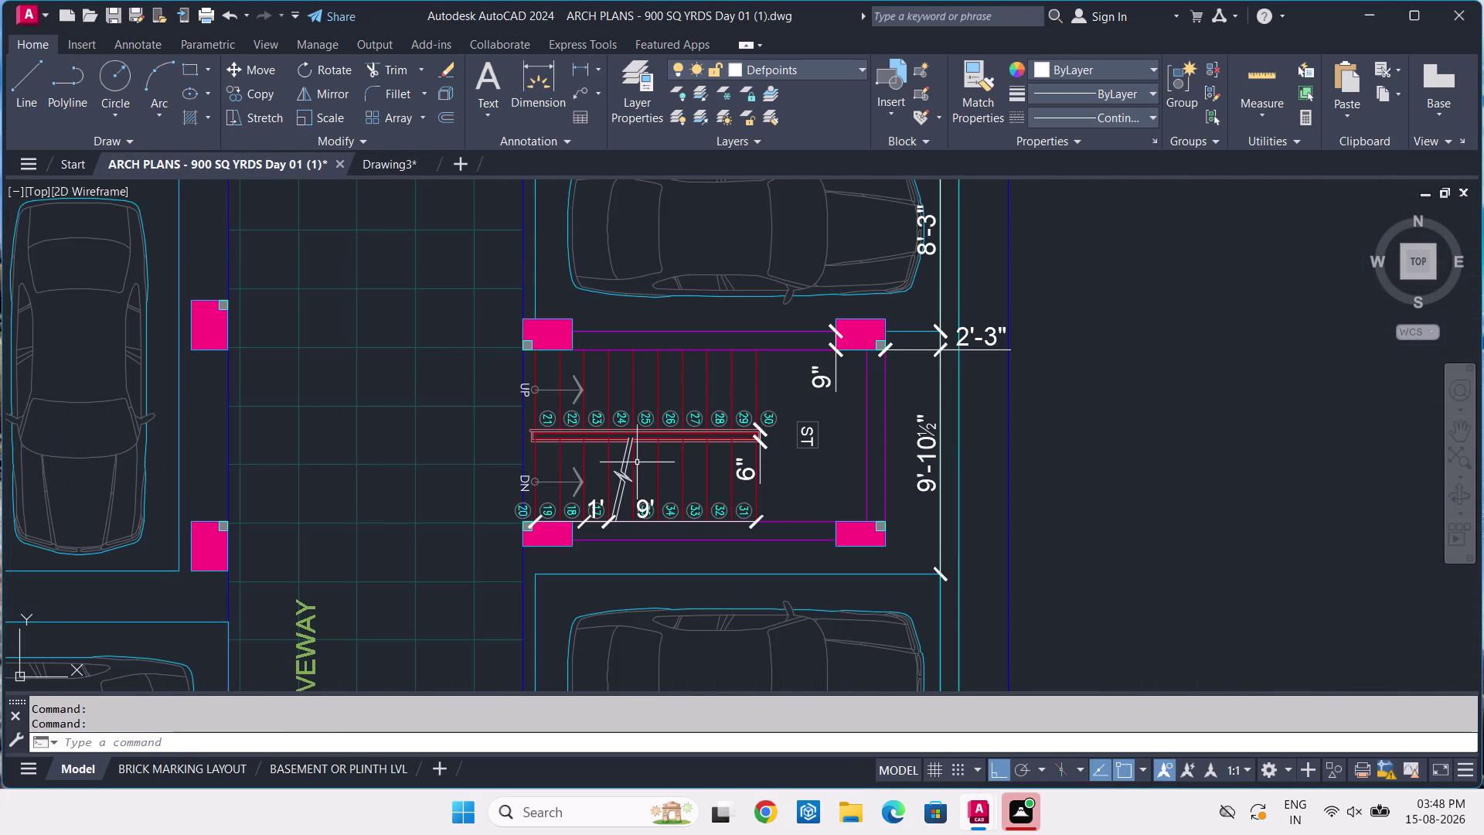
click(361, 159)
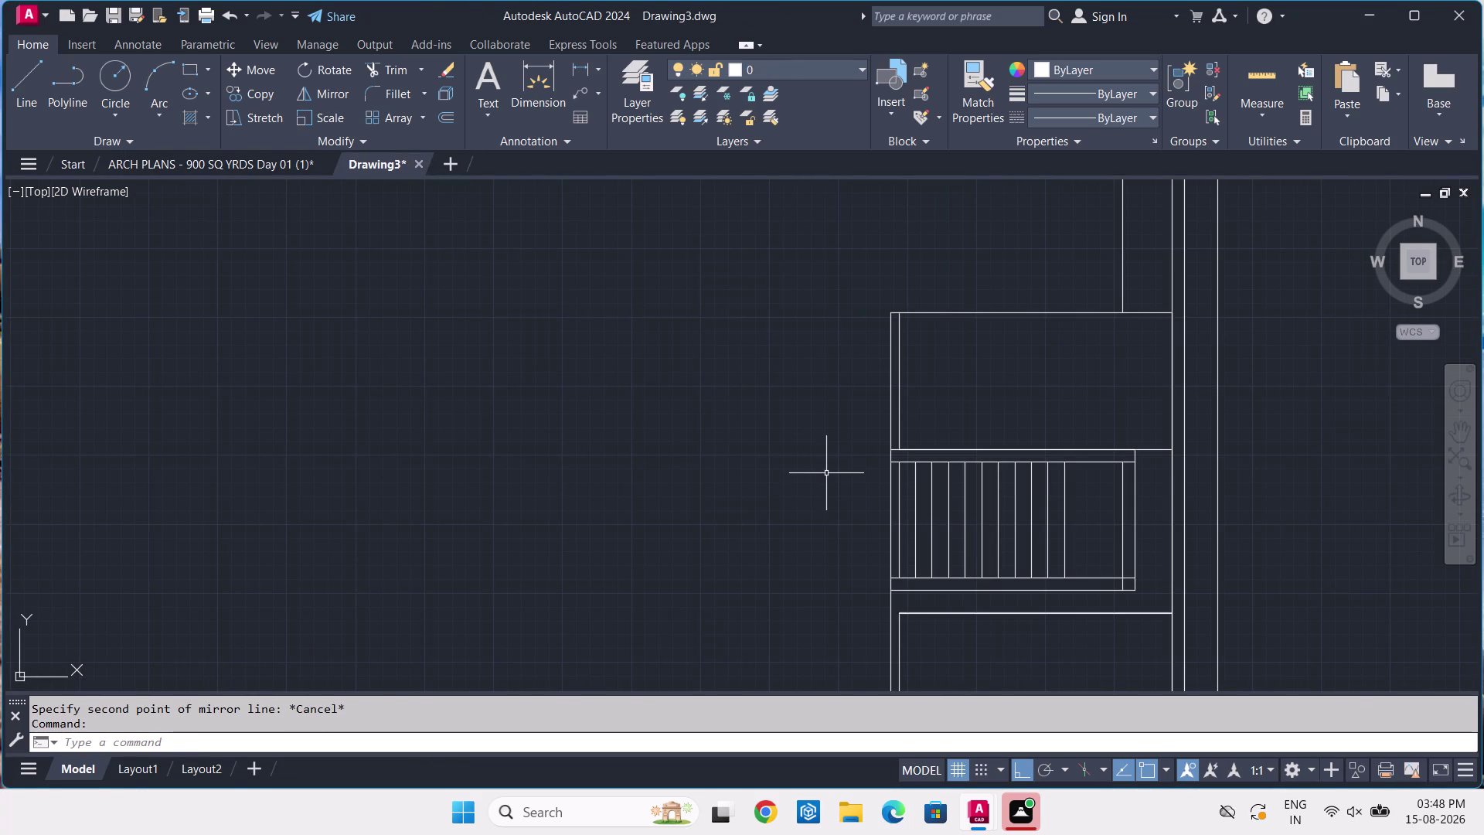
scroll(down, 3)
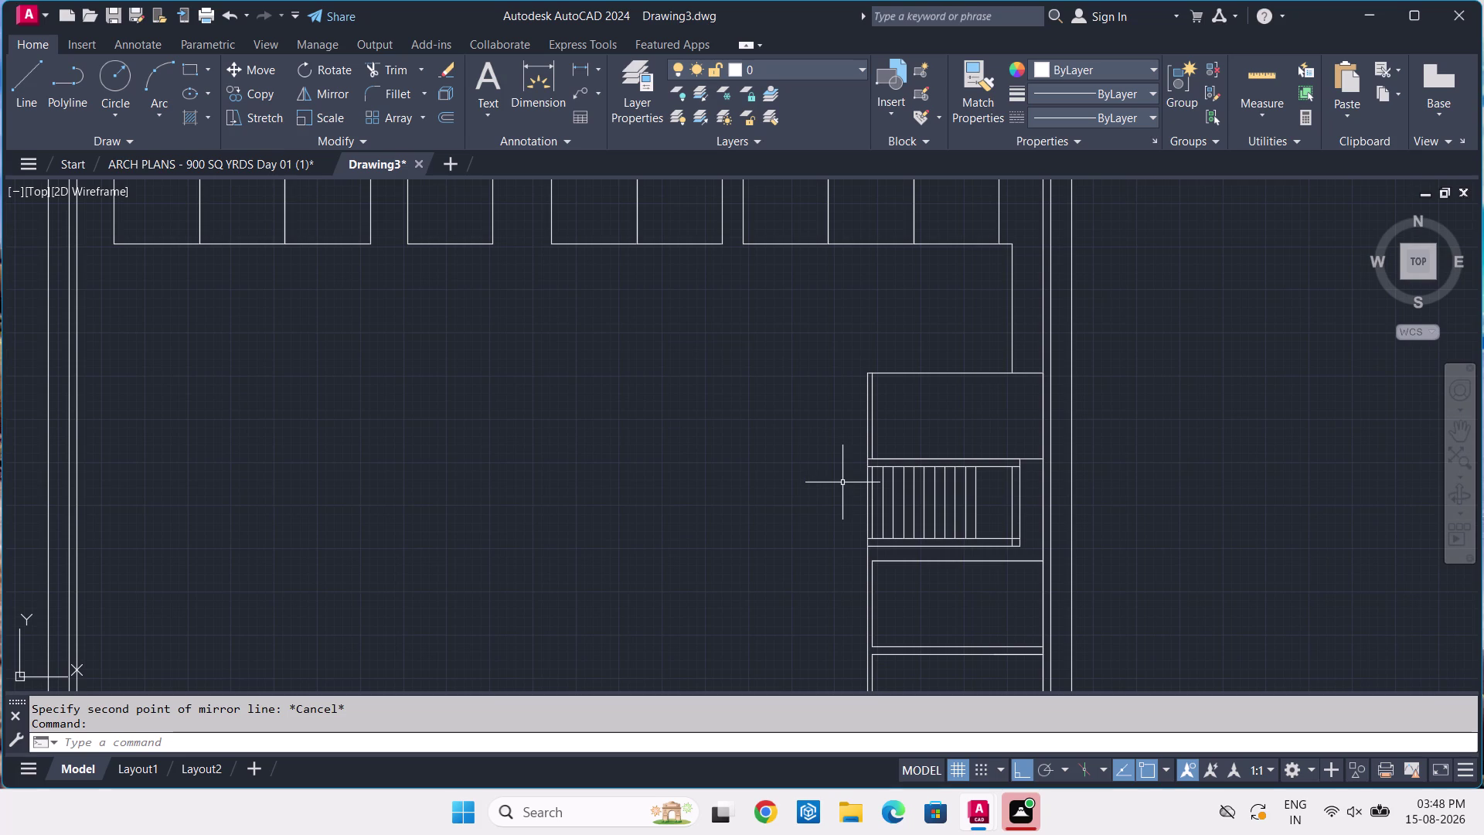
middle_drag(947, 530, 958, 473)
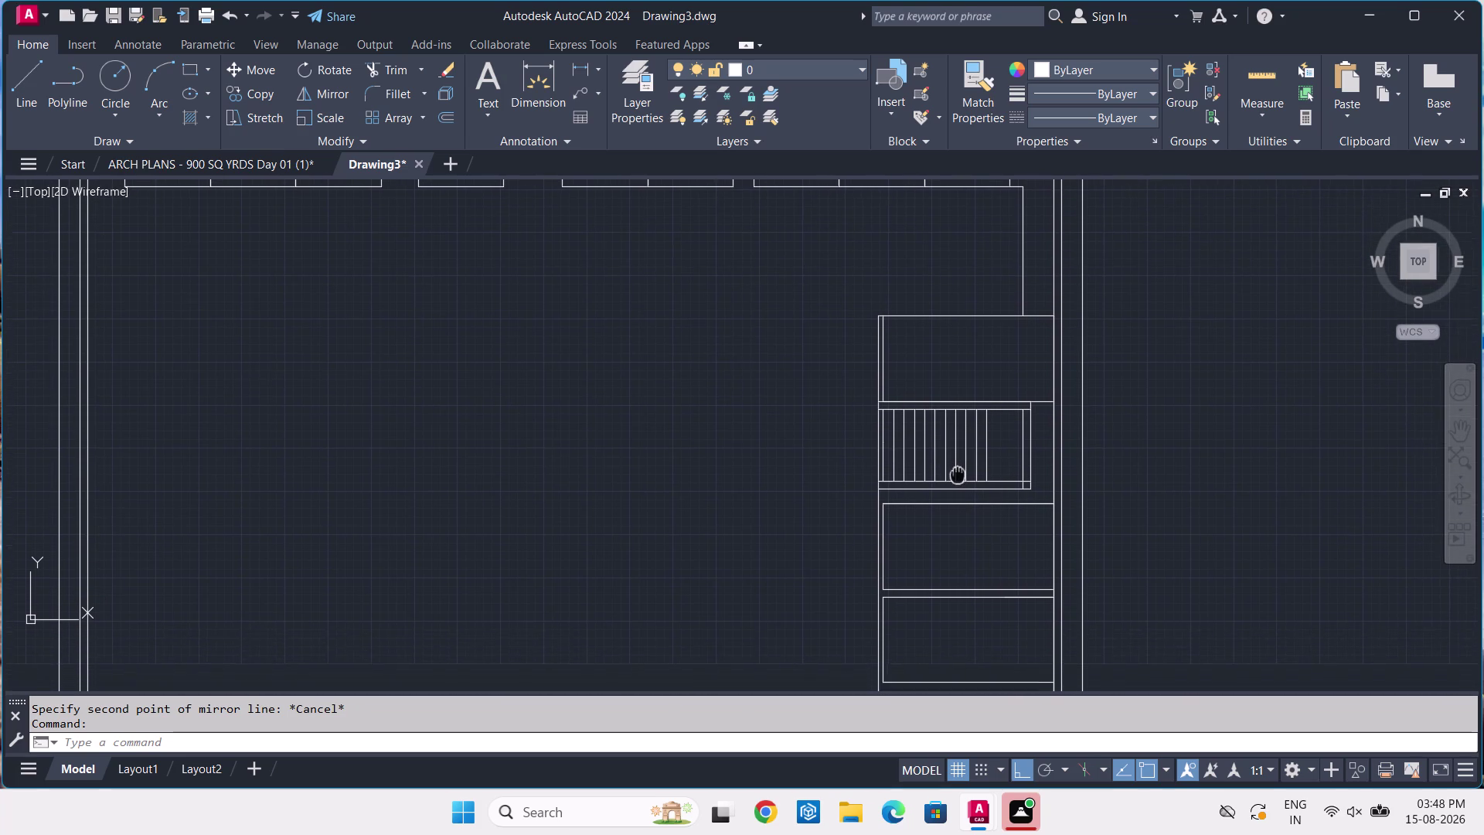
middle_drag(958, 473, 960, 472)
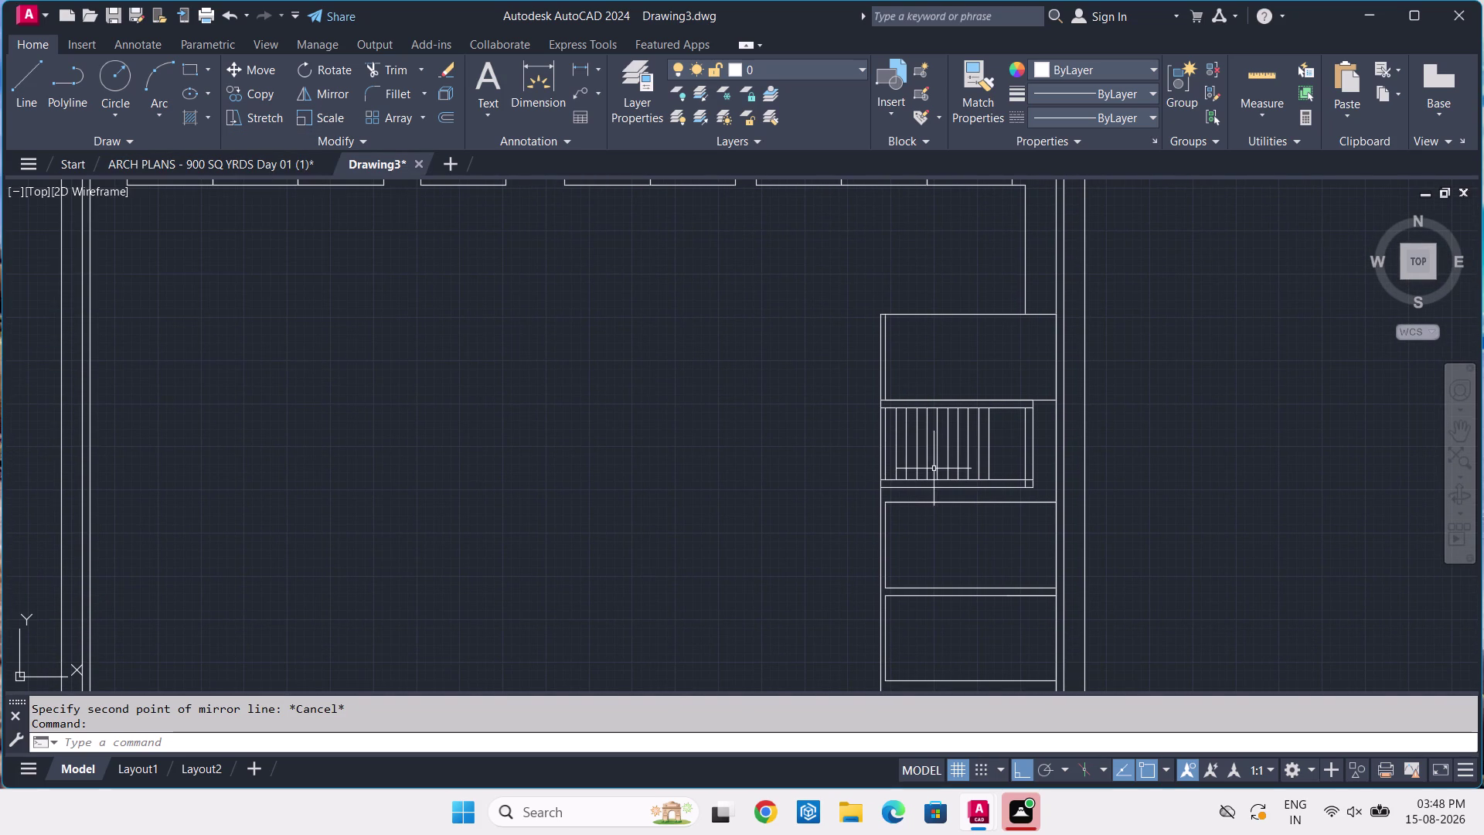
scroll(up, 3)
scroll(up, 3)
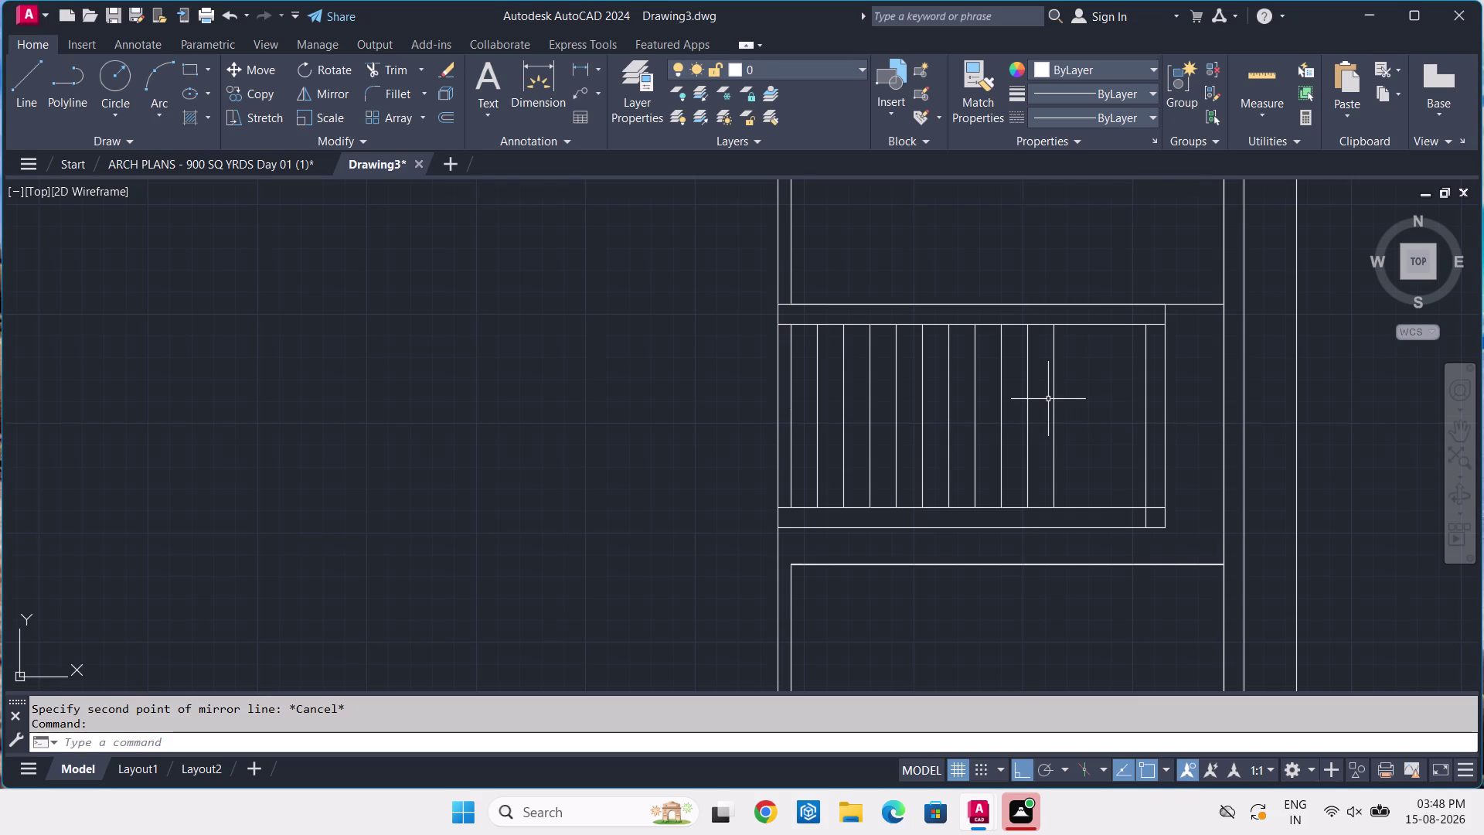
Draw lines bounding the stair's central strip, including a 6-inch segment.
text(L)
key(space)
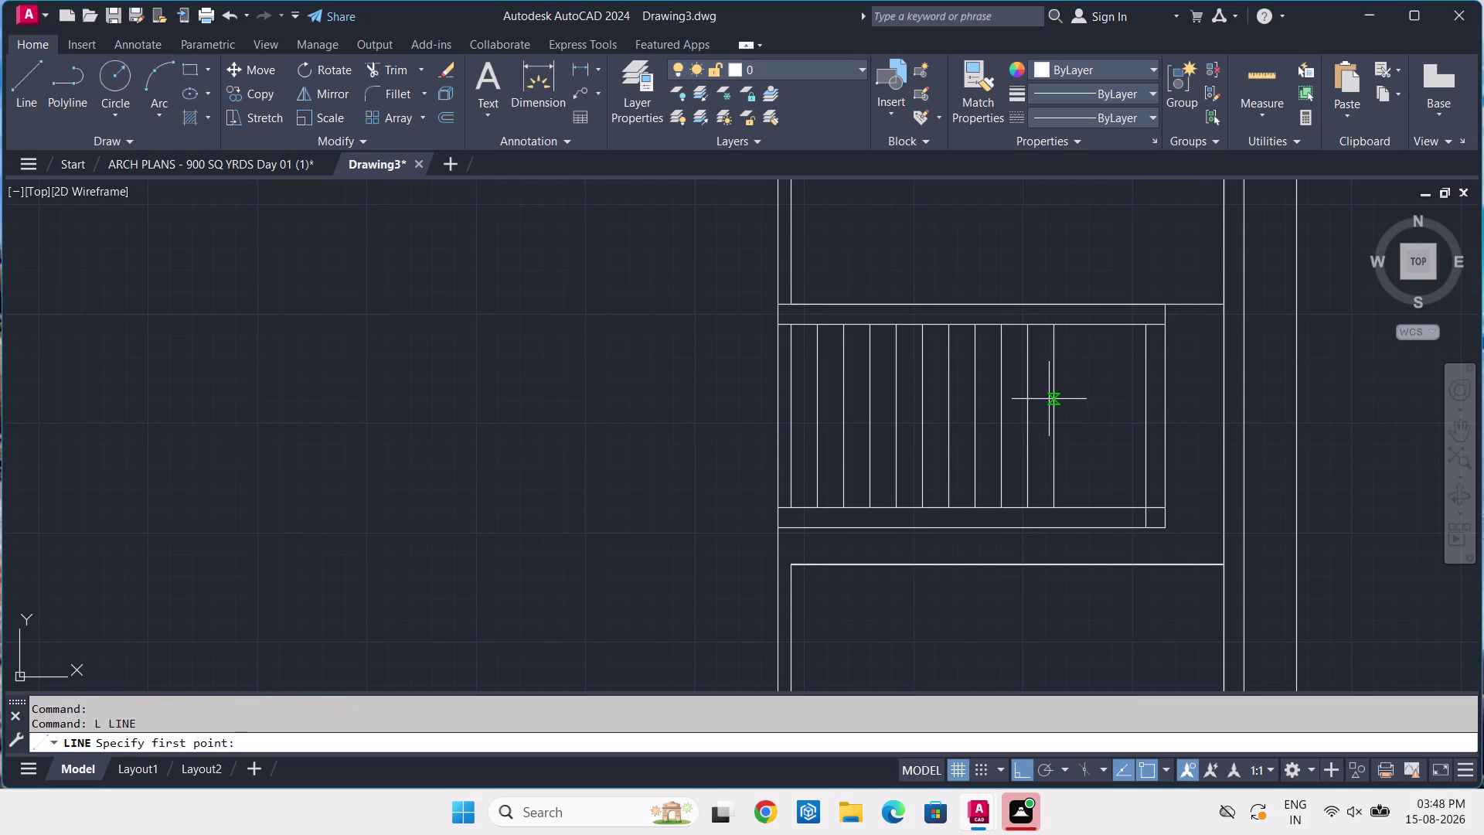
scroll(up, 3)
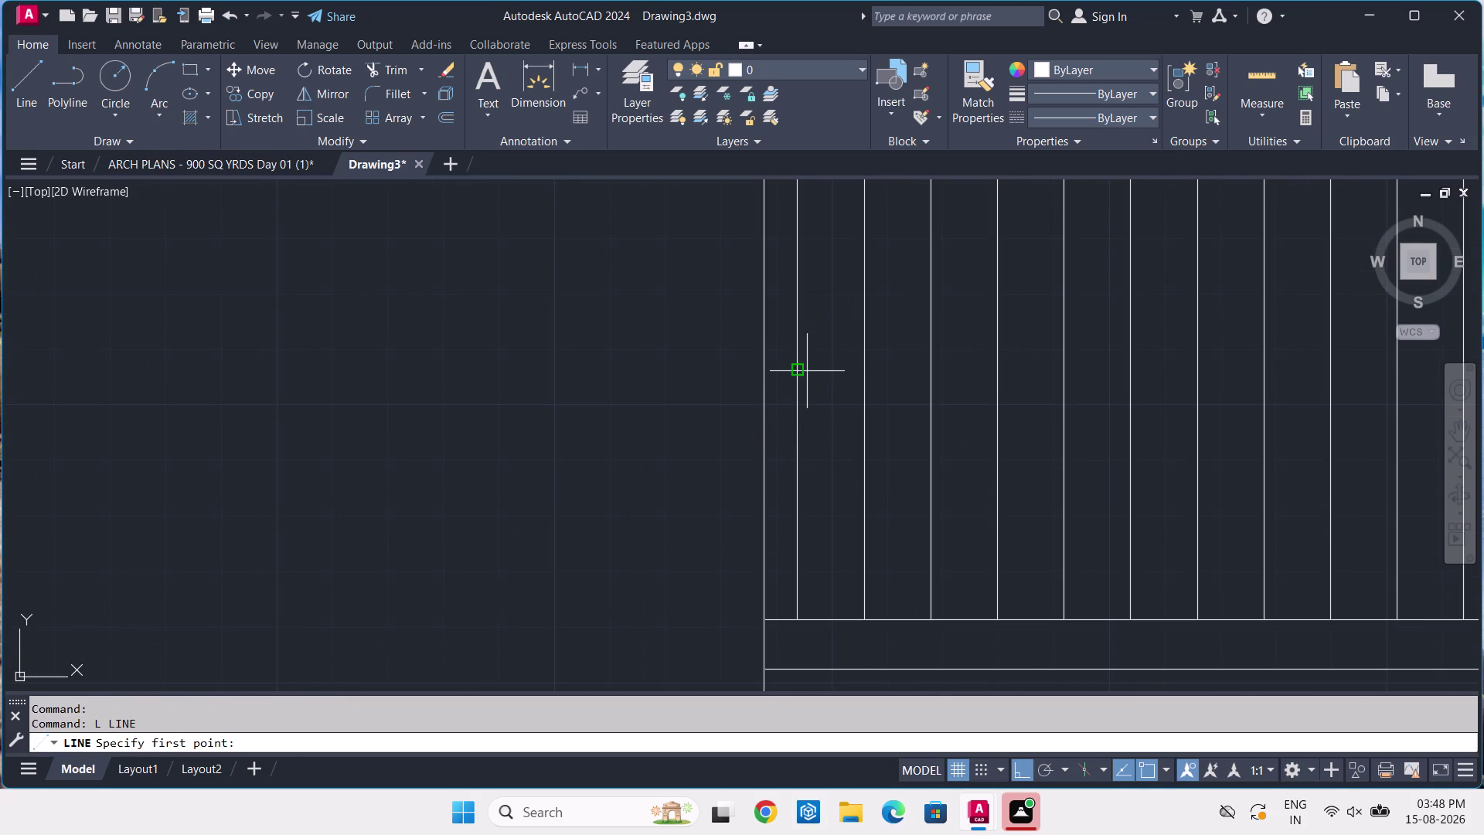
click(799, 364)
scroll(down, 3)
middle_drag(1210, 404, 935, 474)
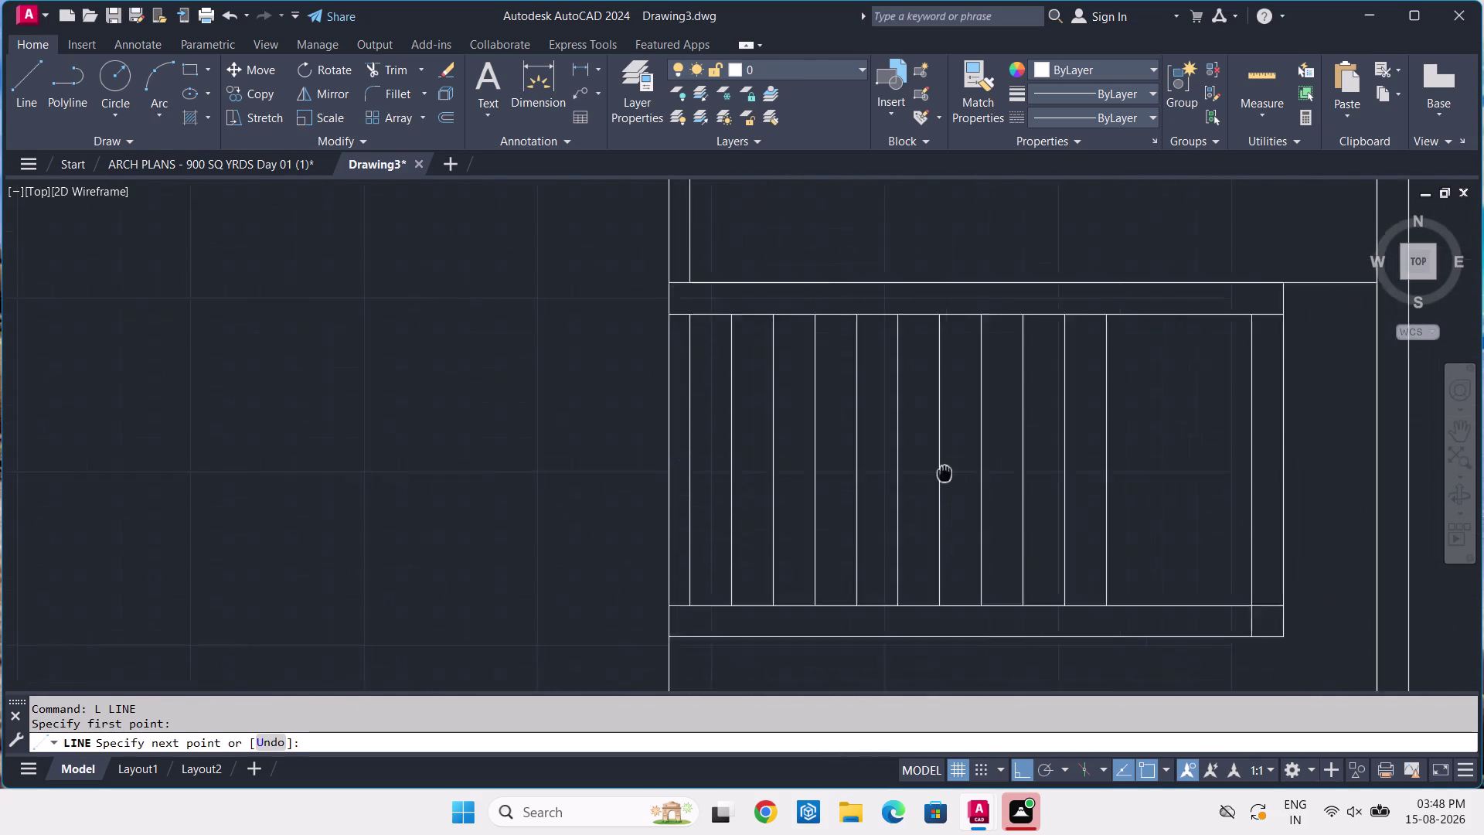
middle_drag(935, 474, 859, 486)
click(1164, 466)
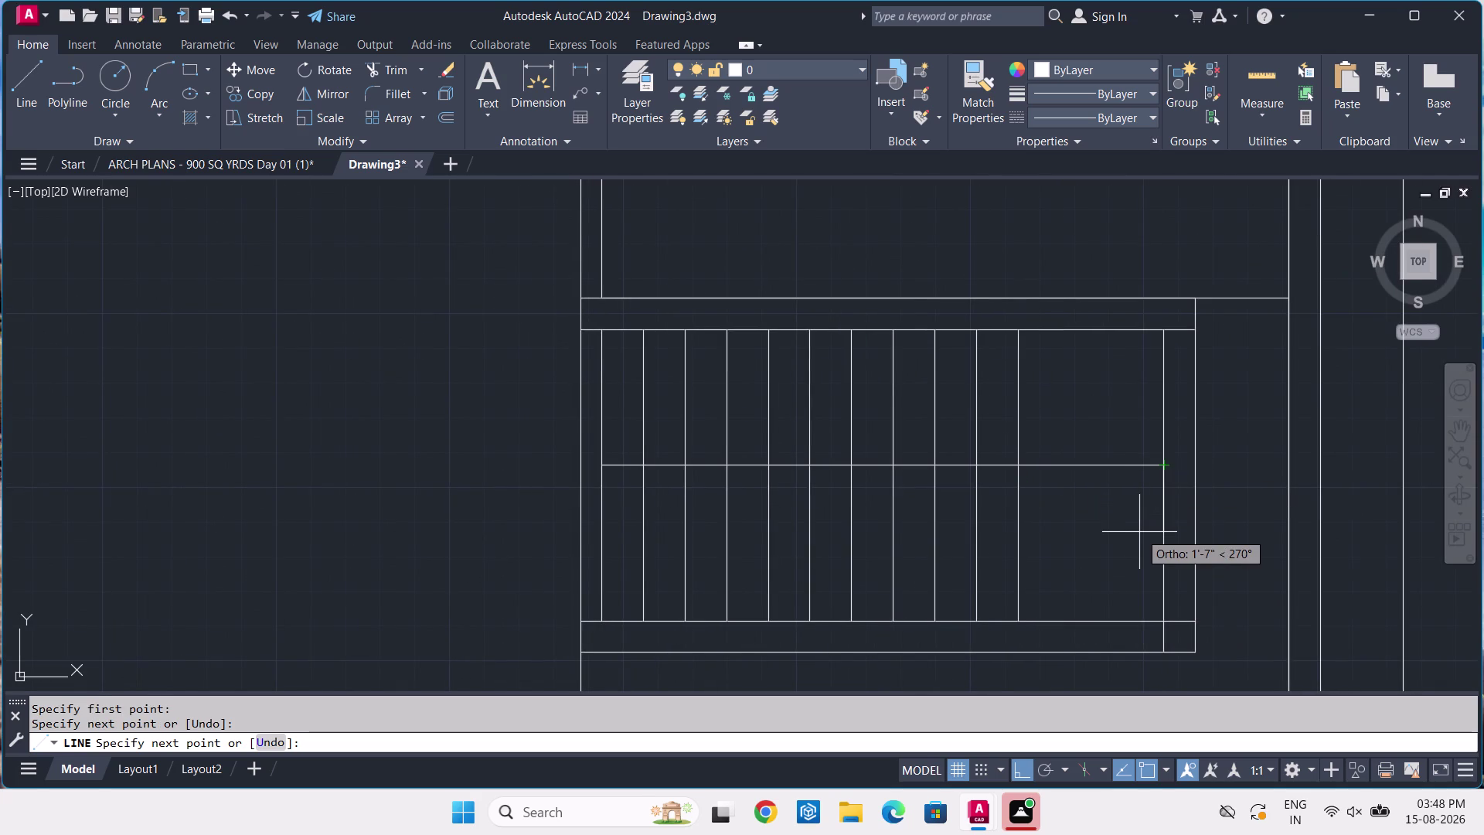
key(6)
key(Return)
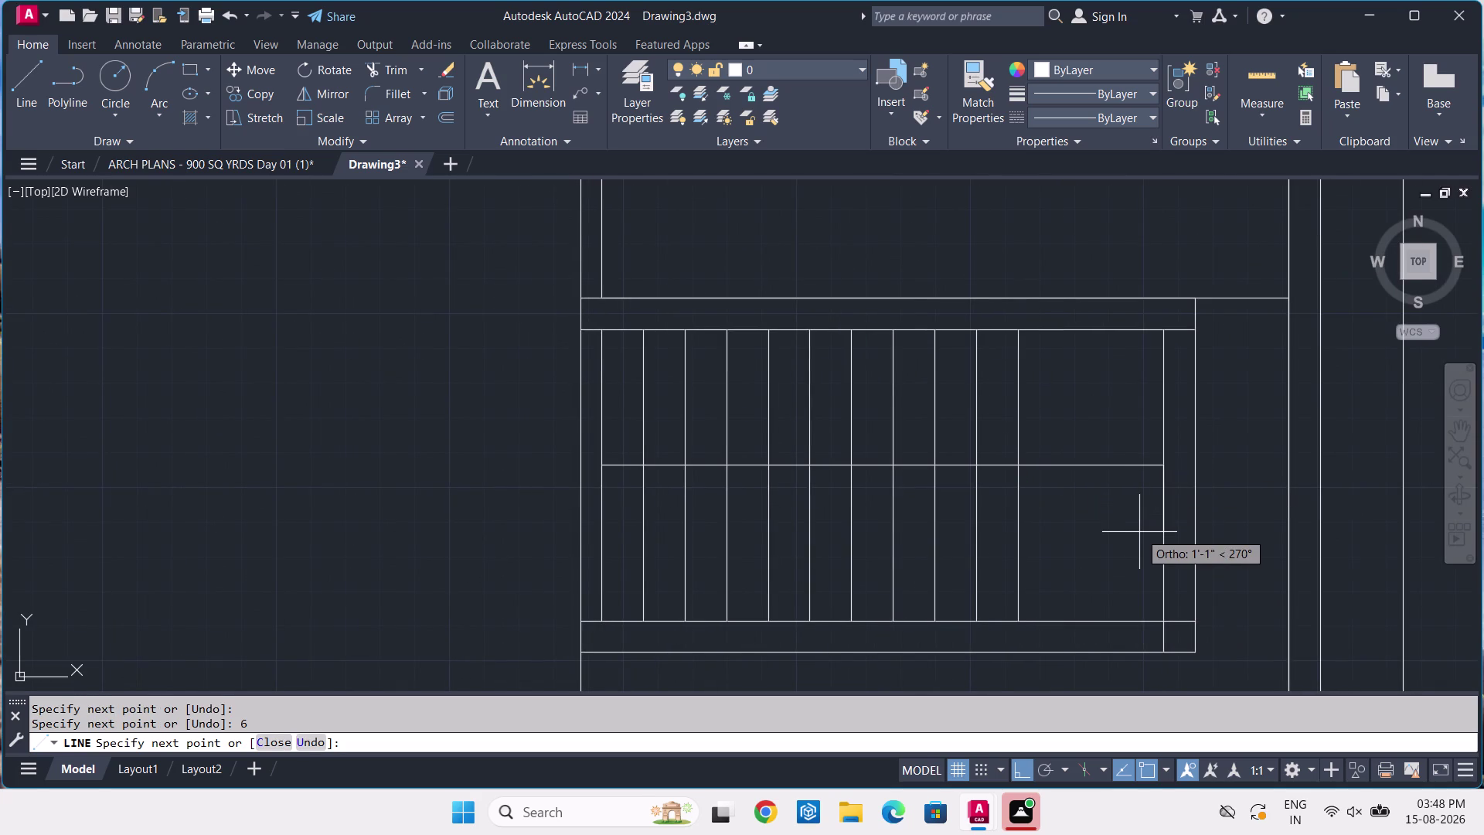
click(600, 490)
click(600, 471)
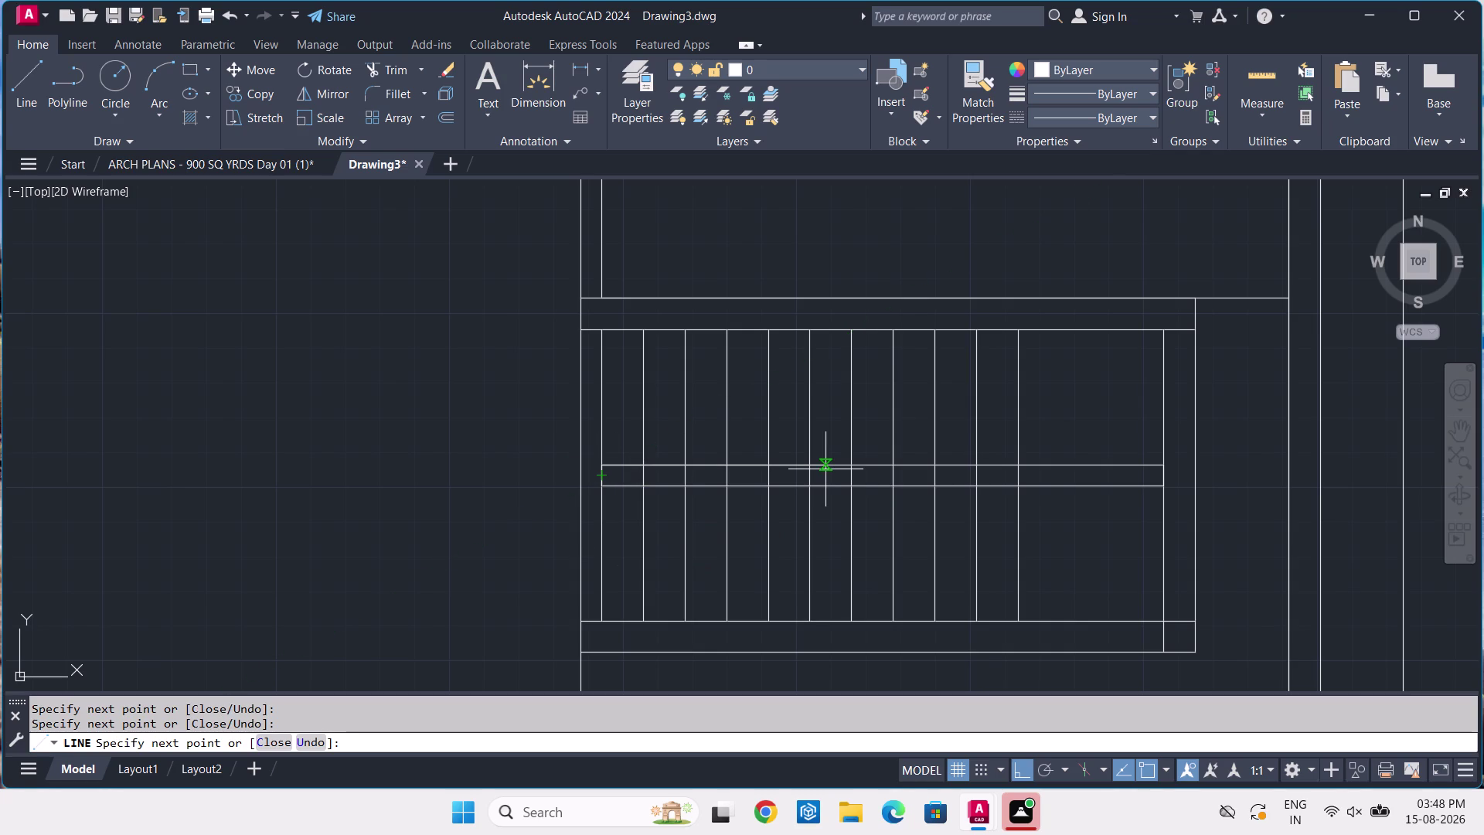
key(Return)
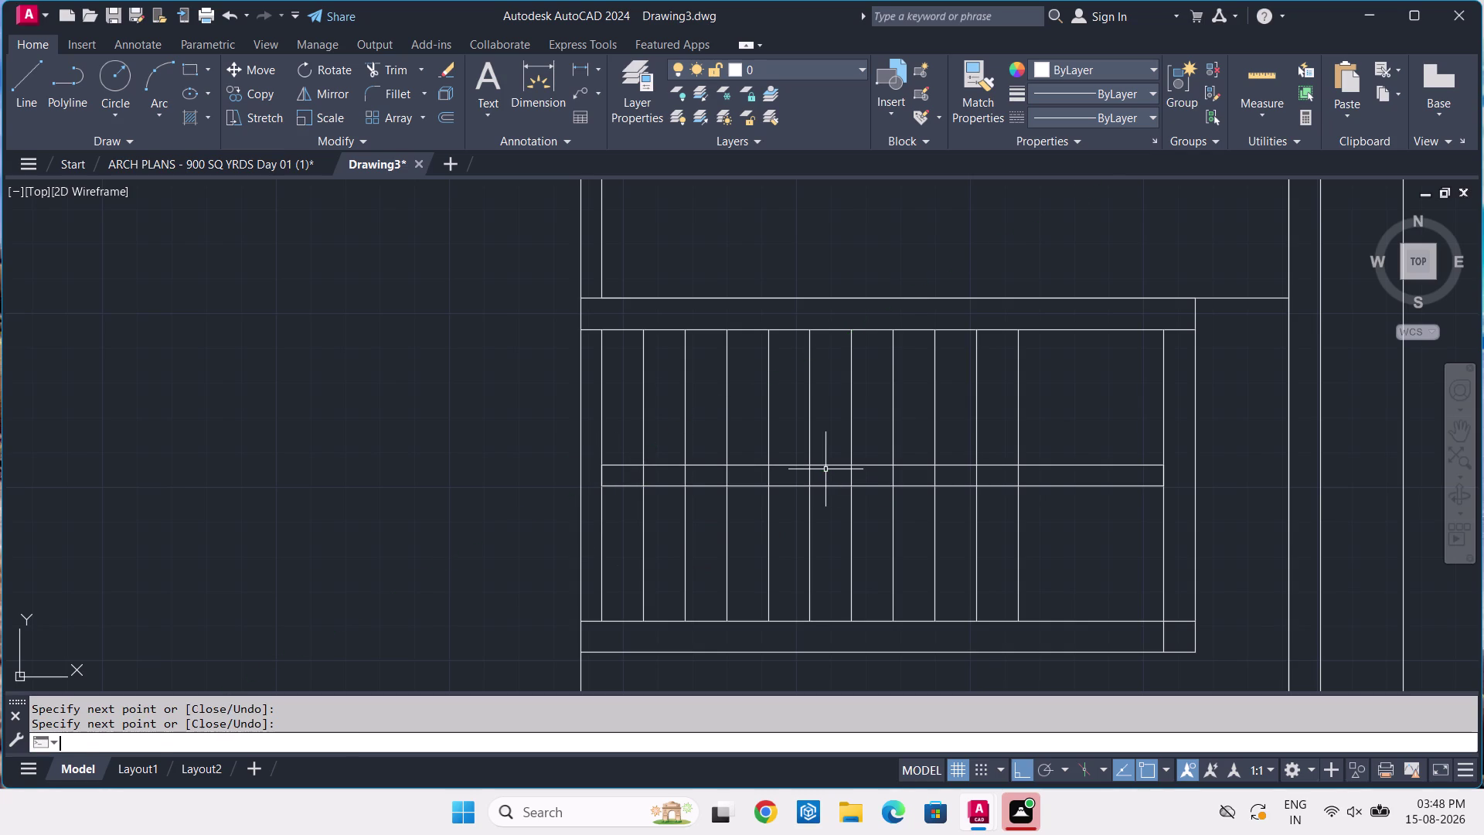
Fence-trim the tread lines out of the central strip, then show ARCH PLANS.
click(259, 158)
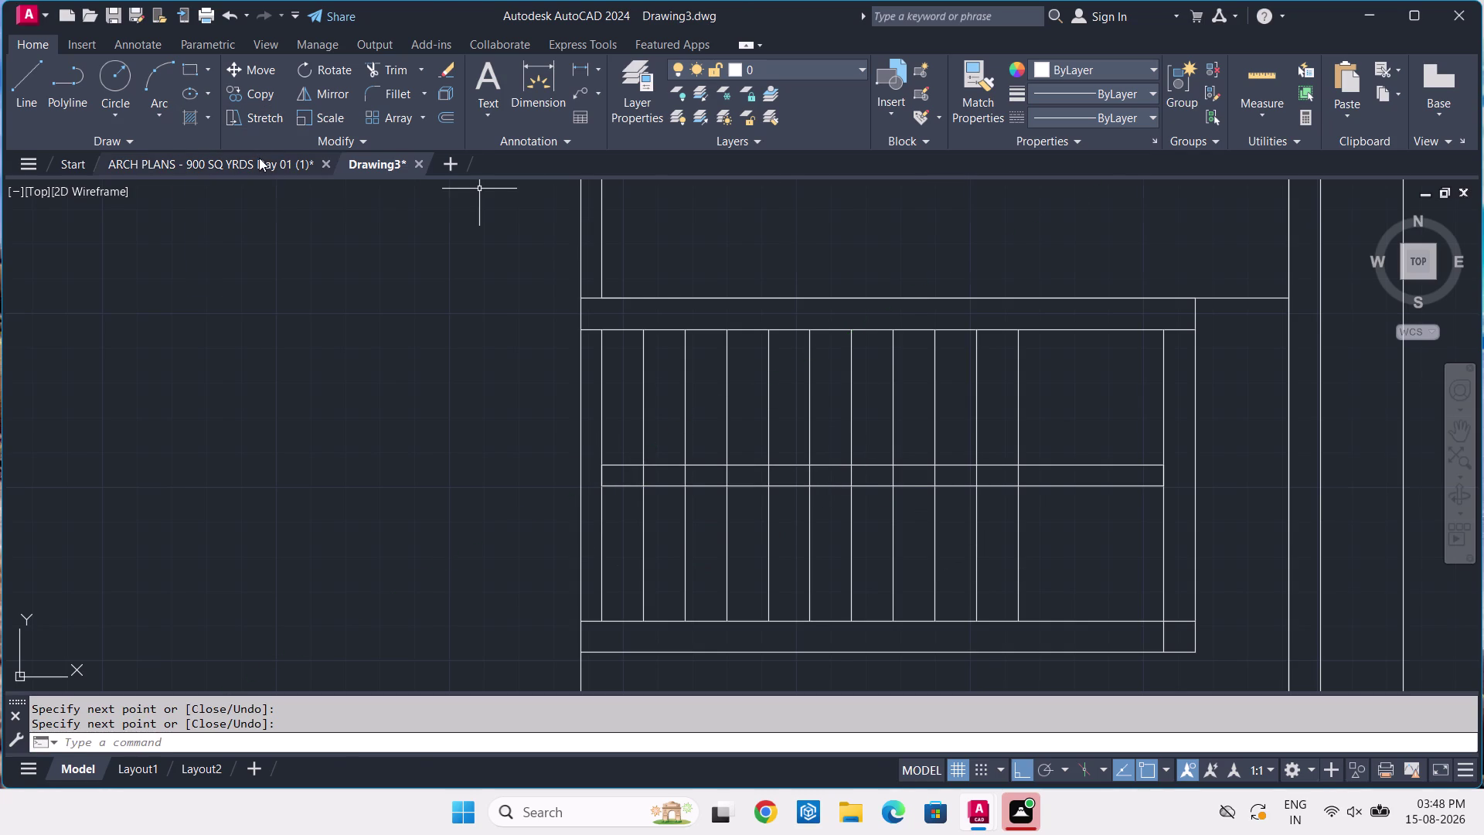
click(407, 166)
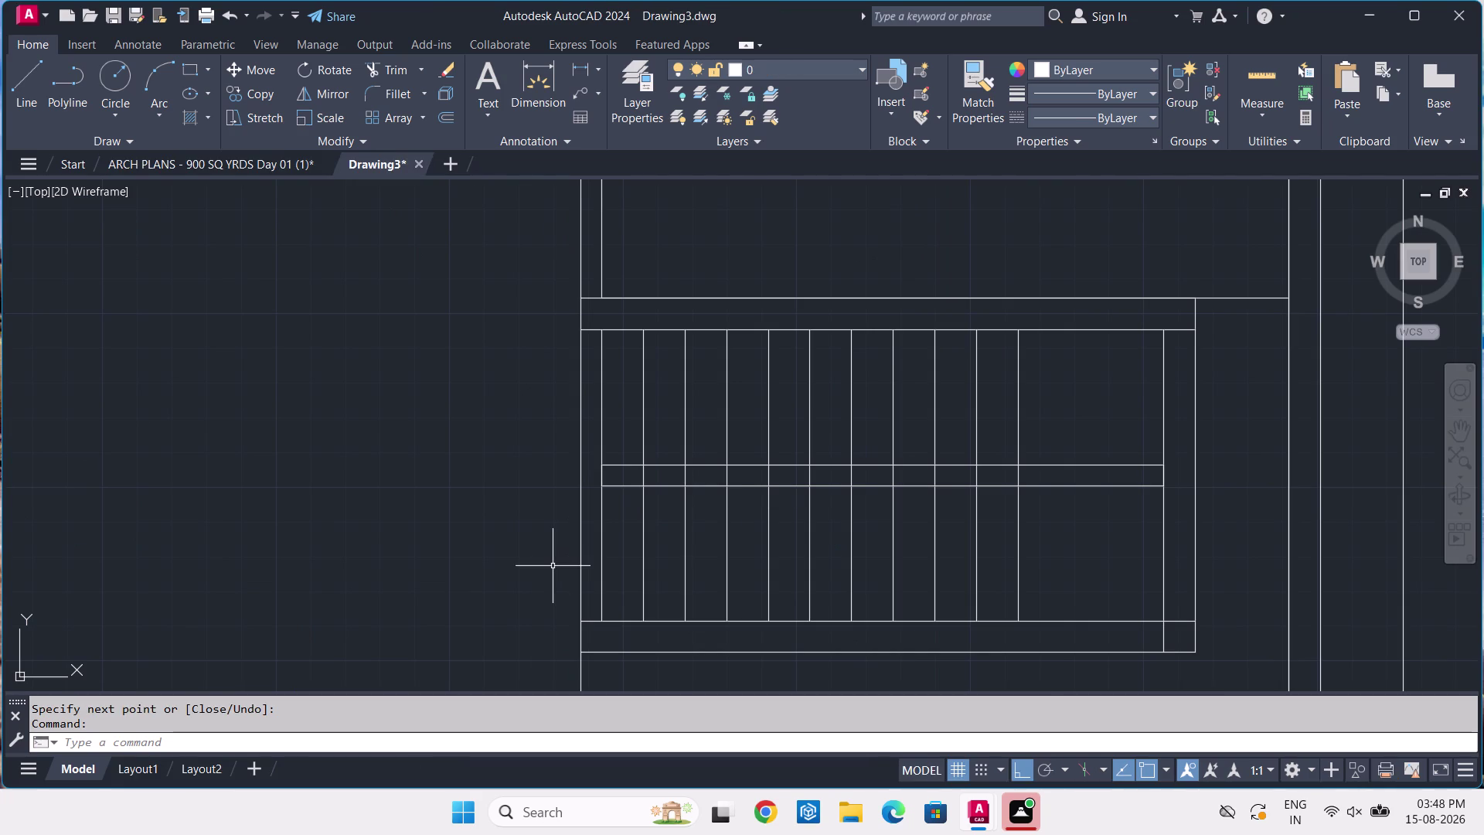
text(TR)
key(space)
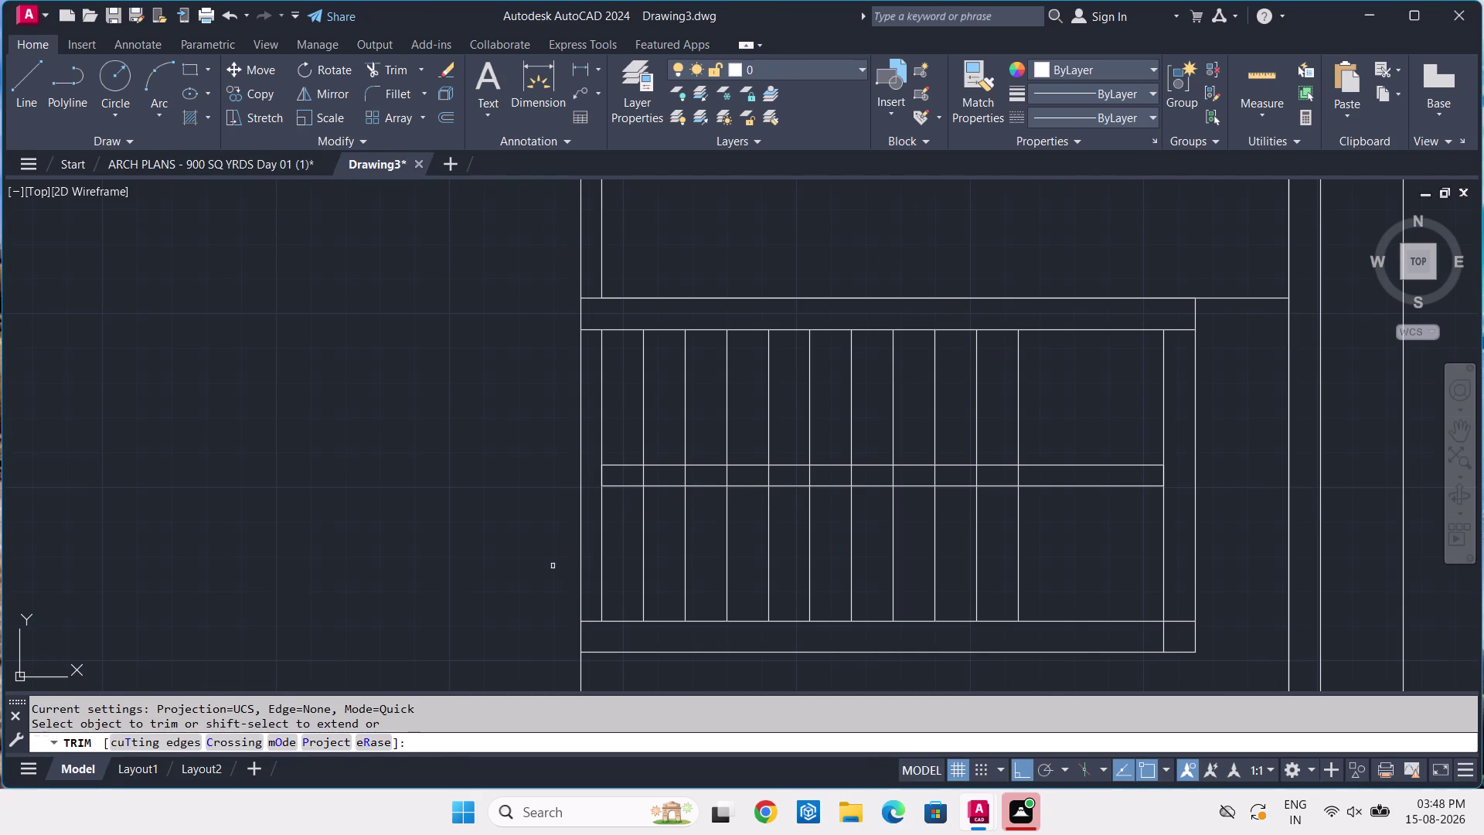
scroll(up, 3)
click(649, 513)
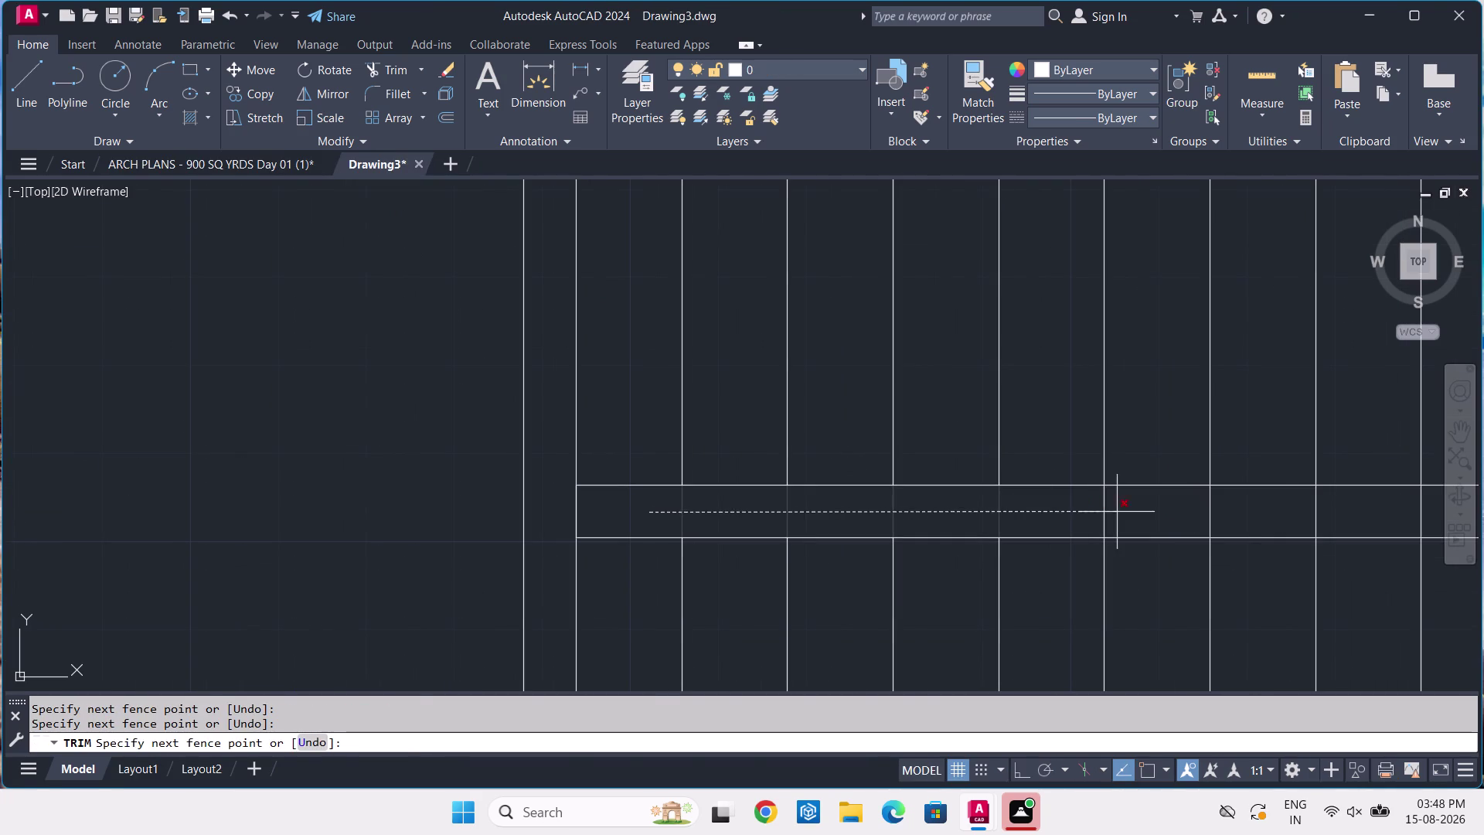
click(1322, 512)
middle_drag(1323, 512, 350, 496)
click(348, 496)
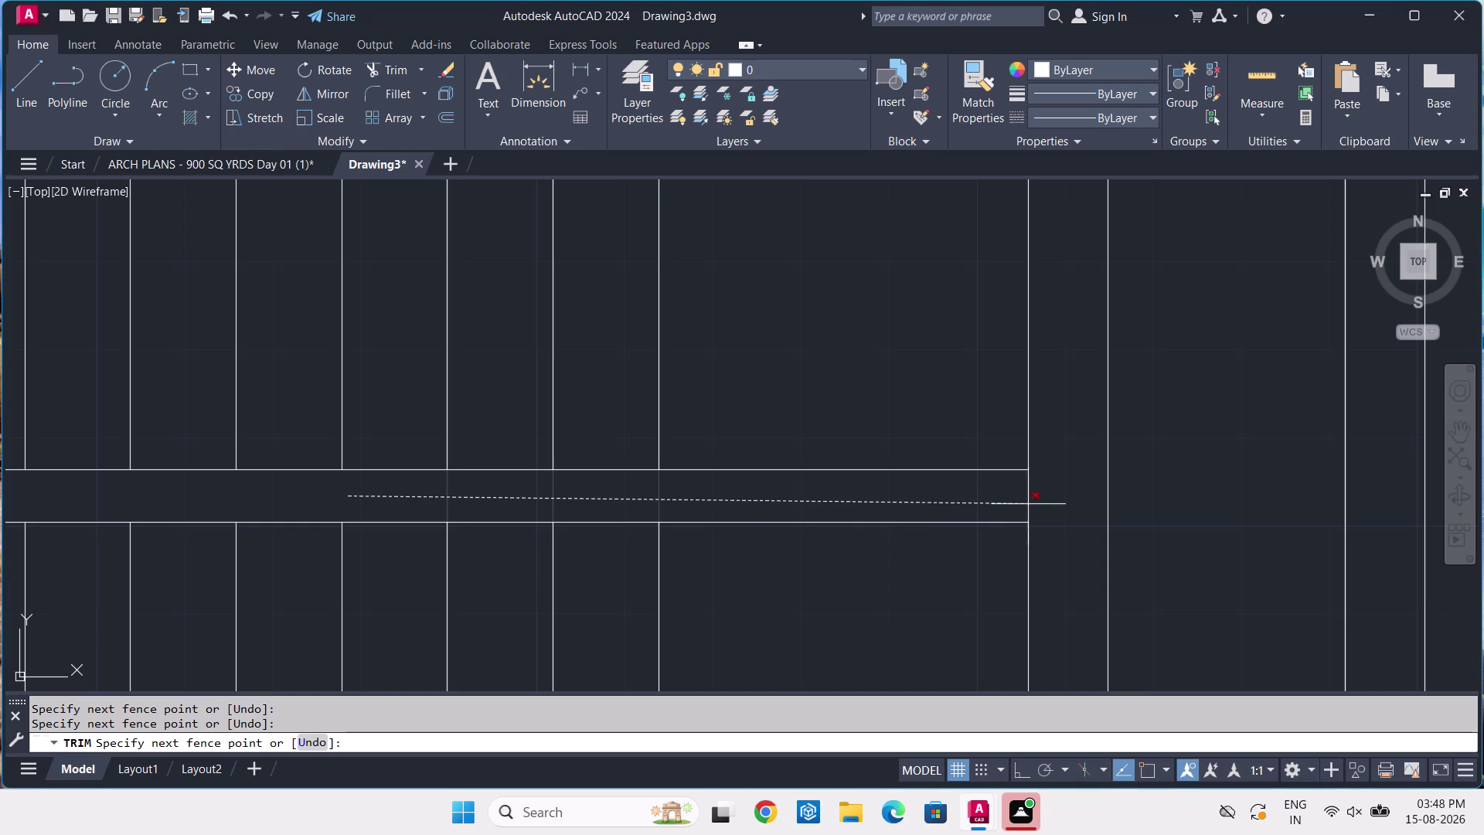
click(881, 510)
scroll(down, 3)
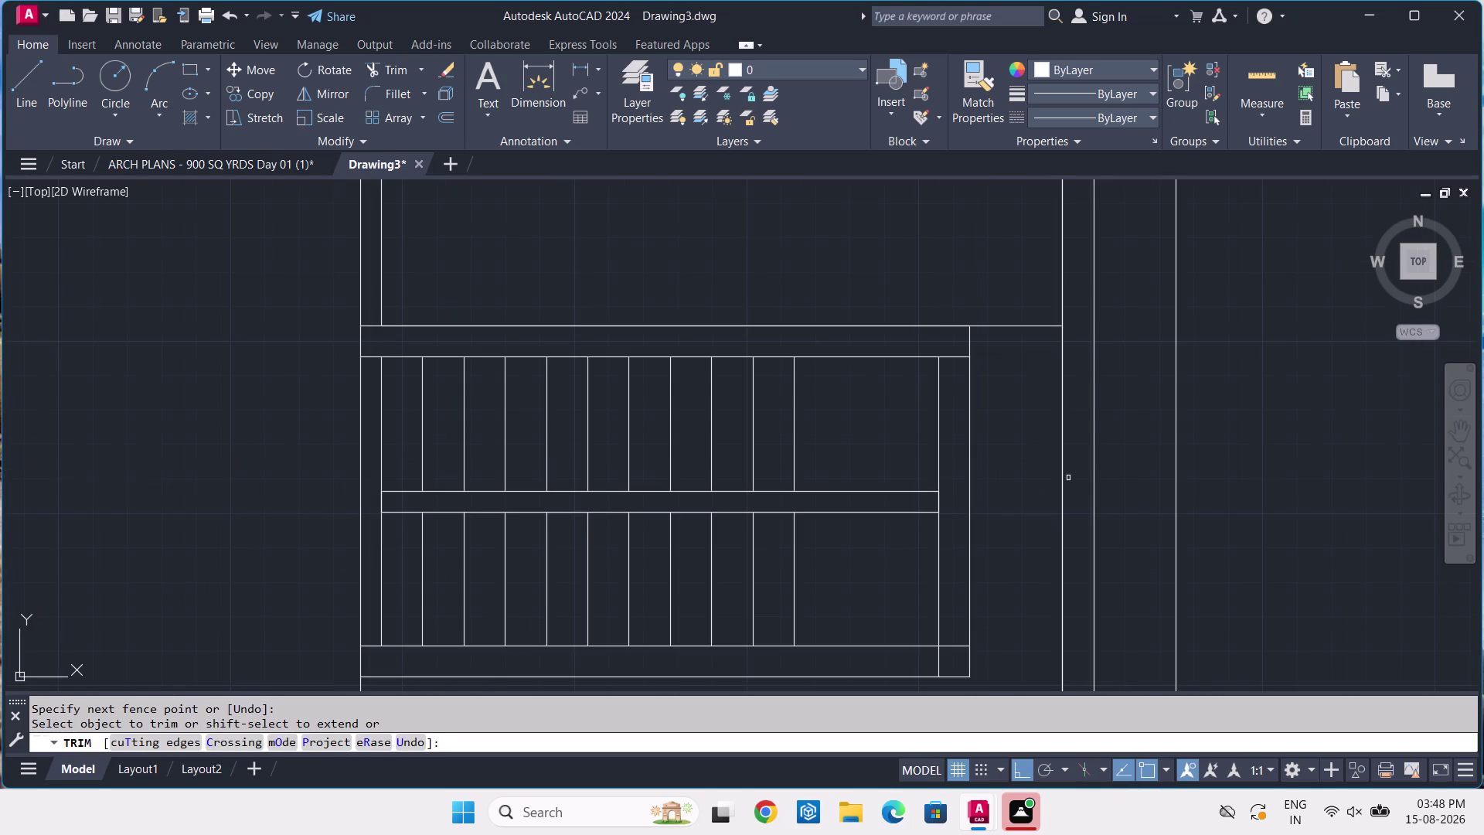
key(Return)
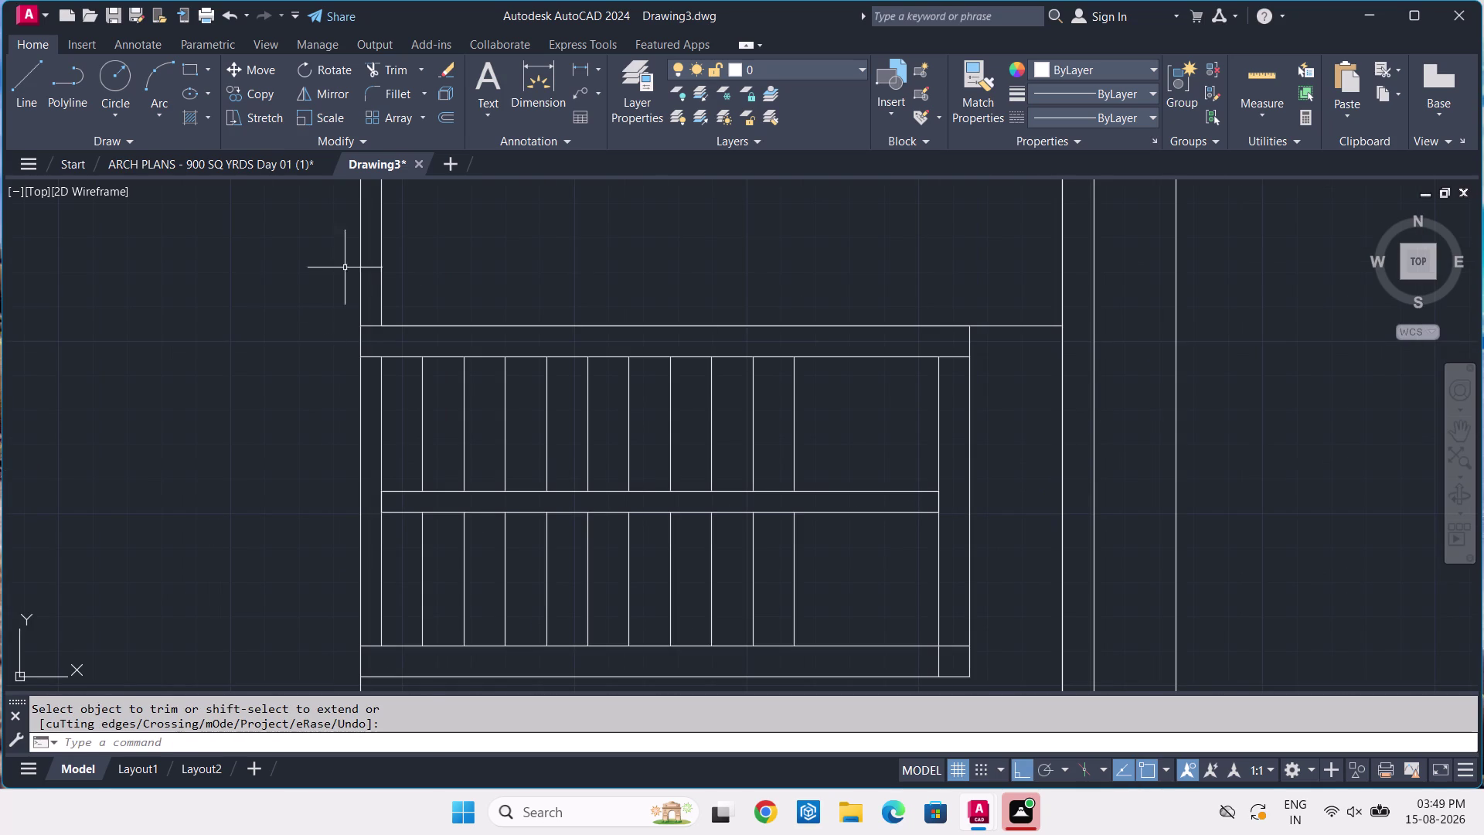
click(238, 171)
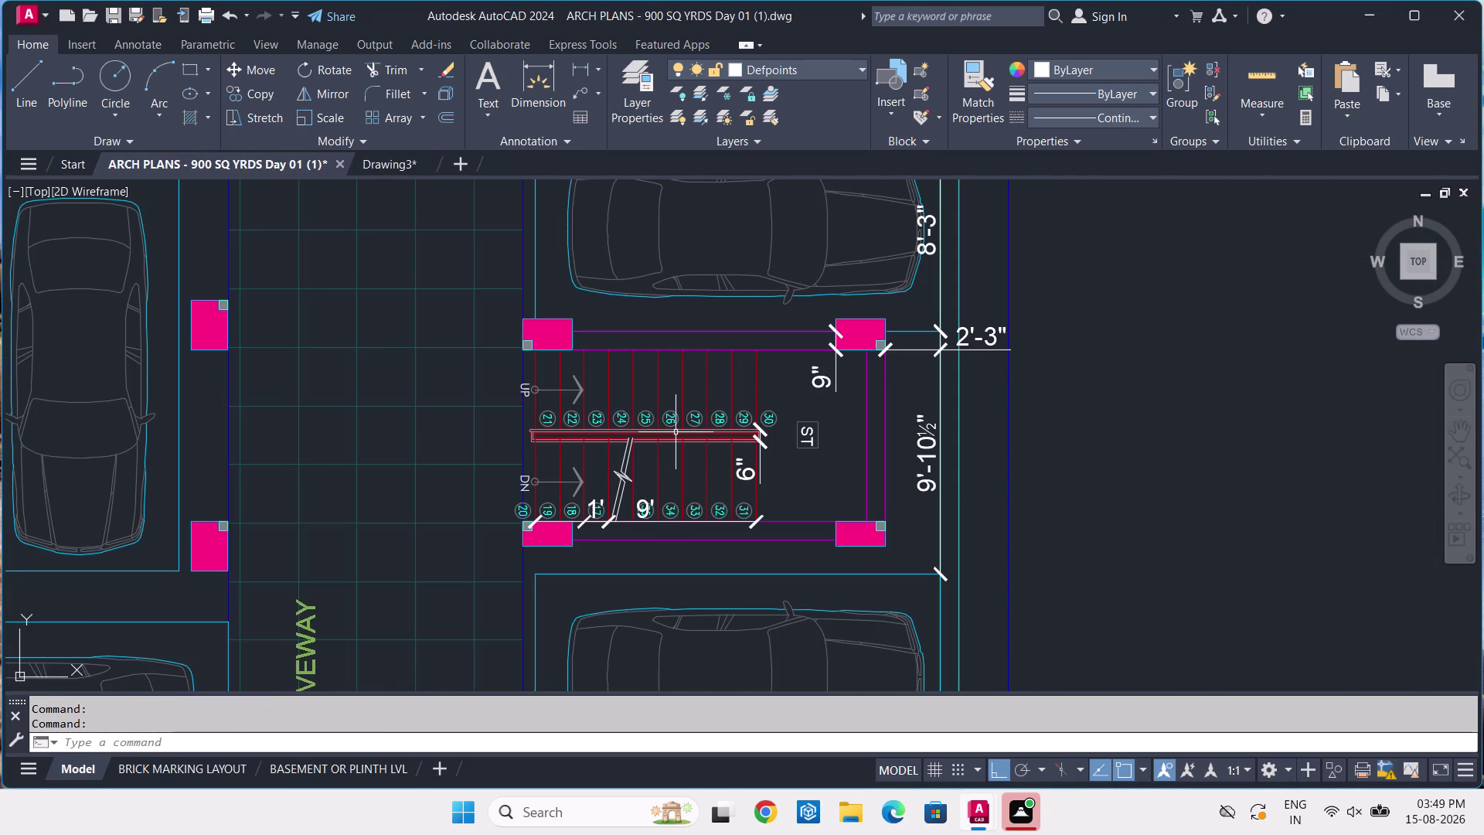
Inspect the reference stair's numbered risers in ARCH PLANS, comparing with Drawing3.
scroll(up, 3)
scroll(up, 3)
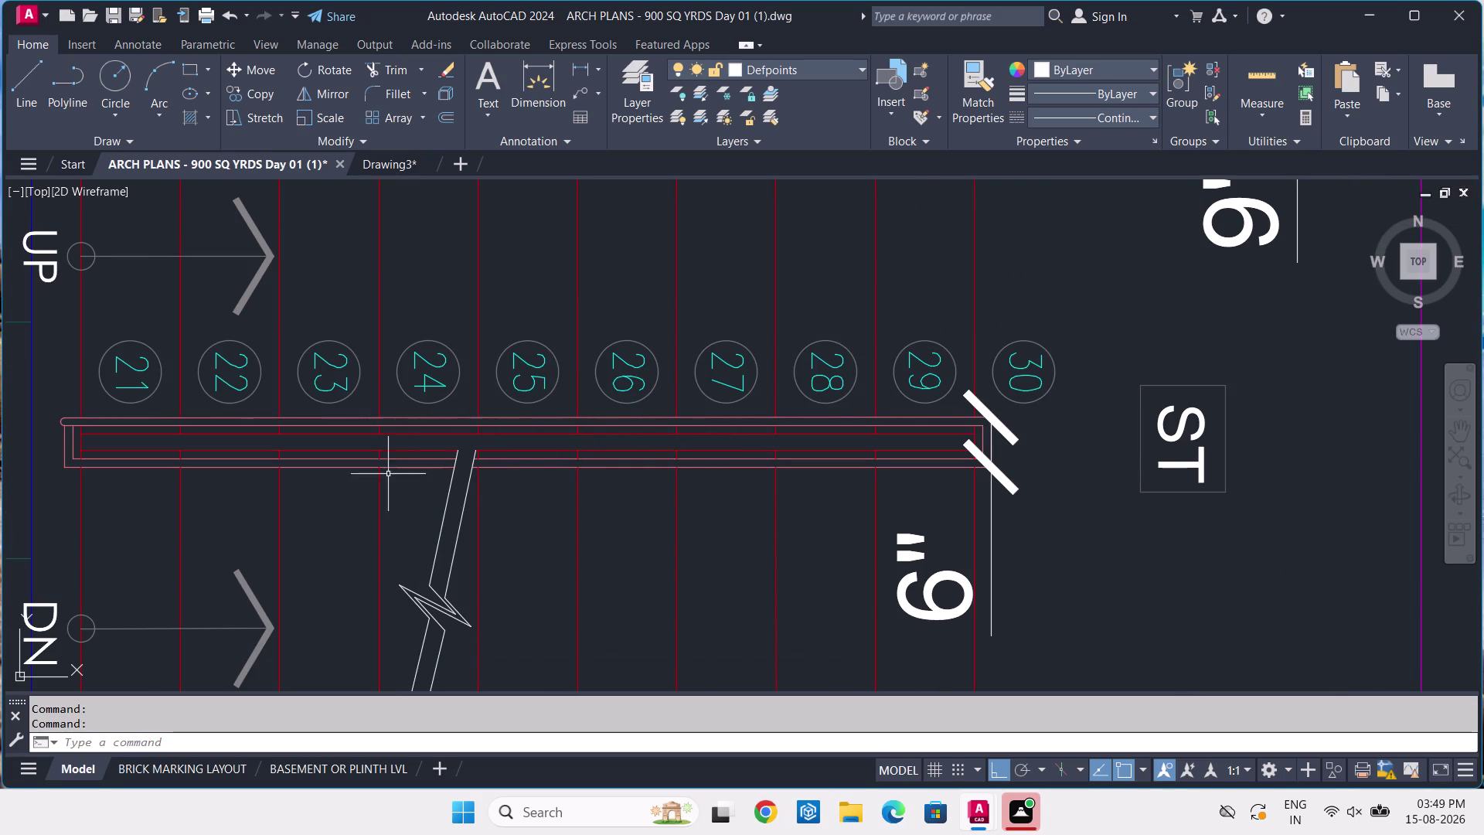
scroll(up, 3)
middle_drag(182, 447, 433, 507)
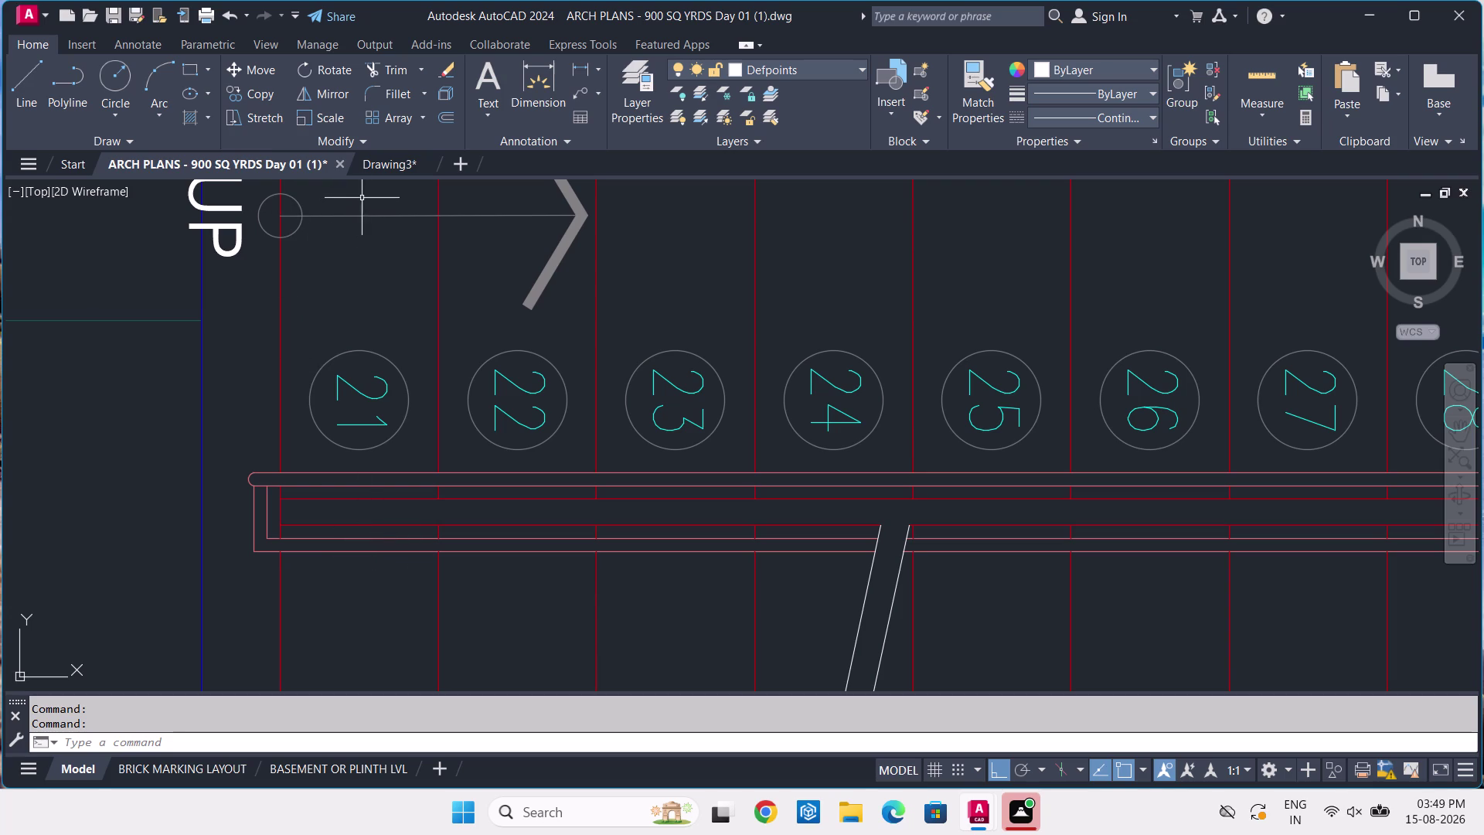
click(381, 167)
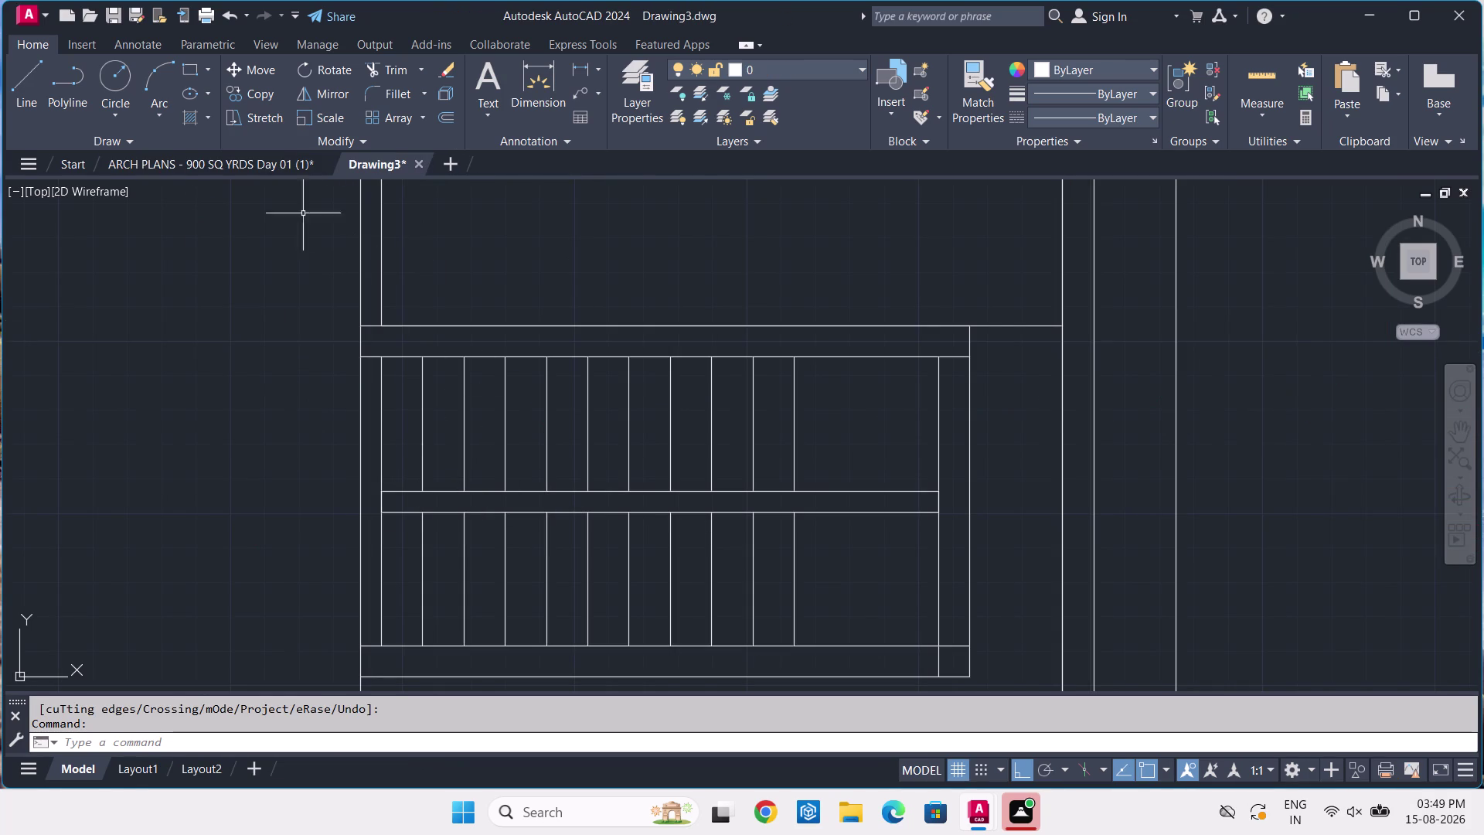
click(247, 165)
scroll(down, 3)
scroll(down, 3)
scroll(down, 3)
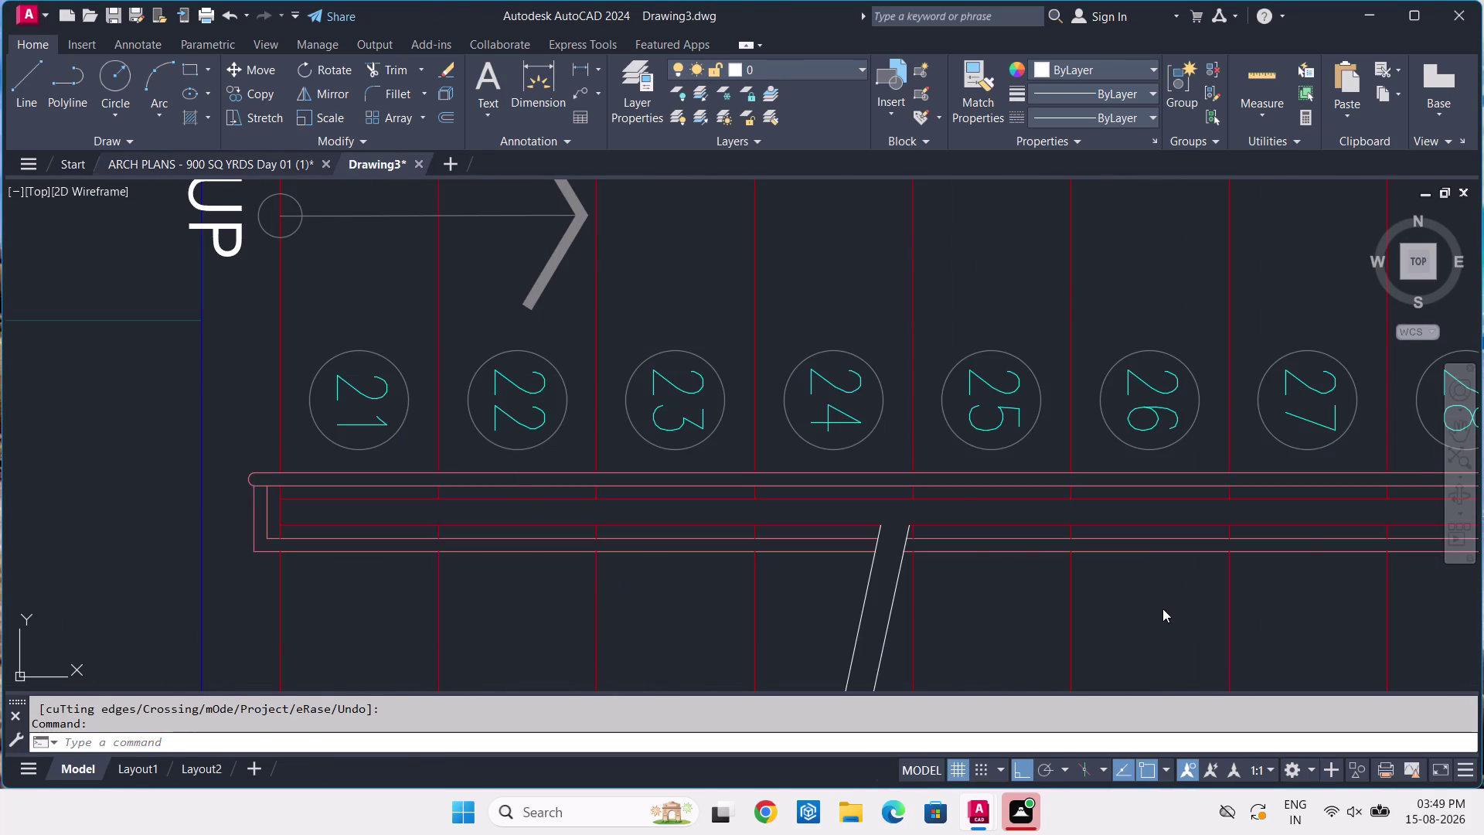
scroll(down, 3)
middle_drag(1295, 632, 1030, 530)
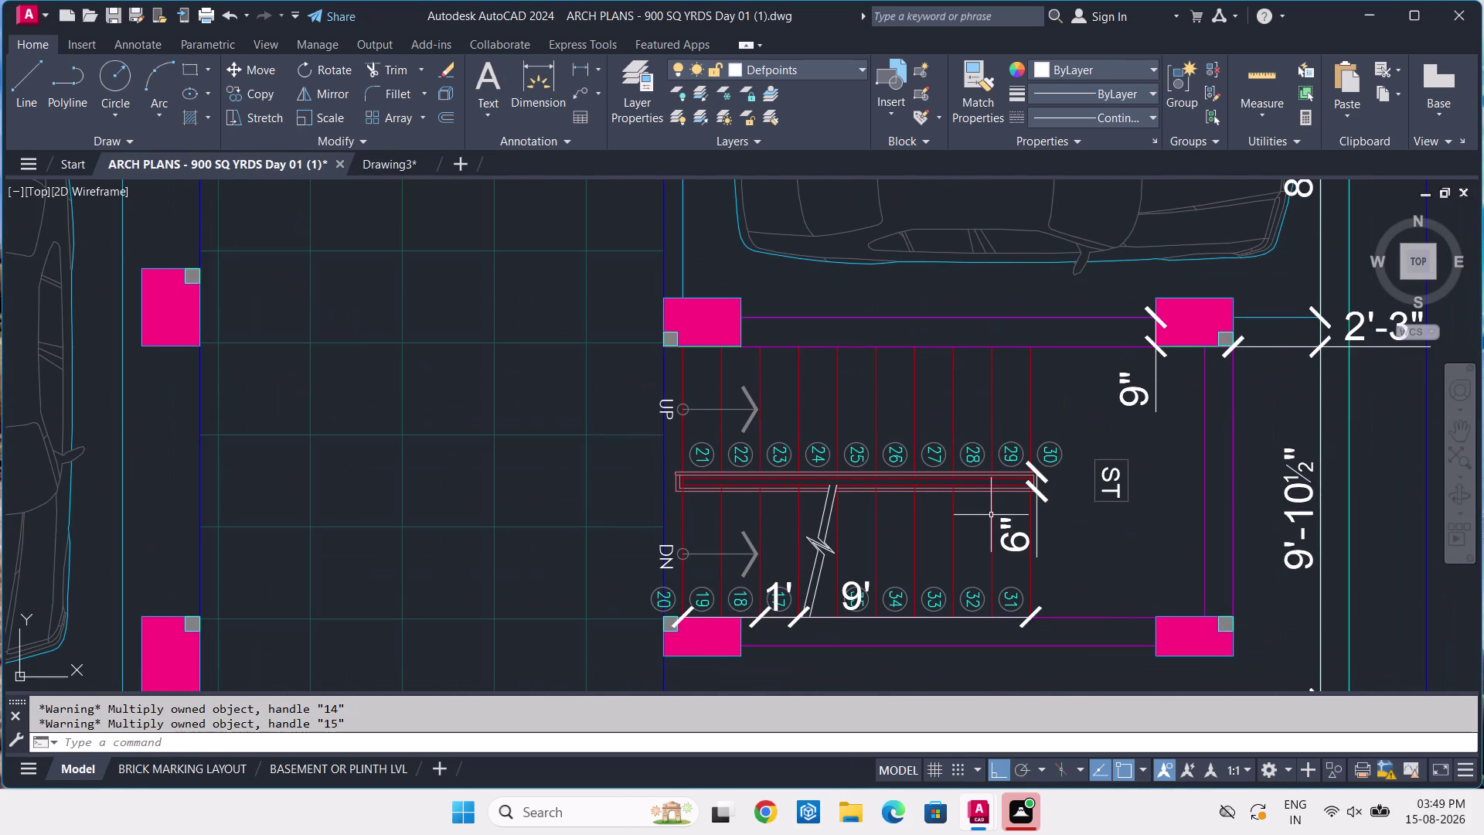
Crossing-select and delete the rightmost tread lines in the Drawing3 stair.
click(382, 162)
click(909, 448)
click(829, 576)
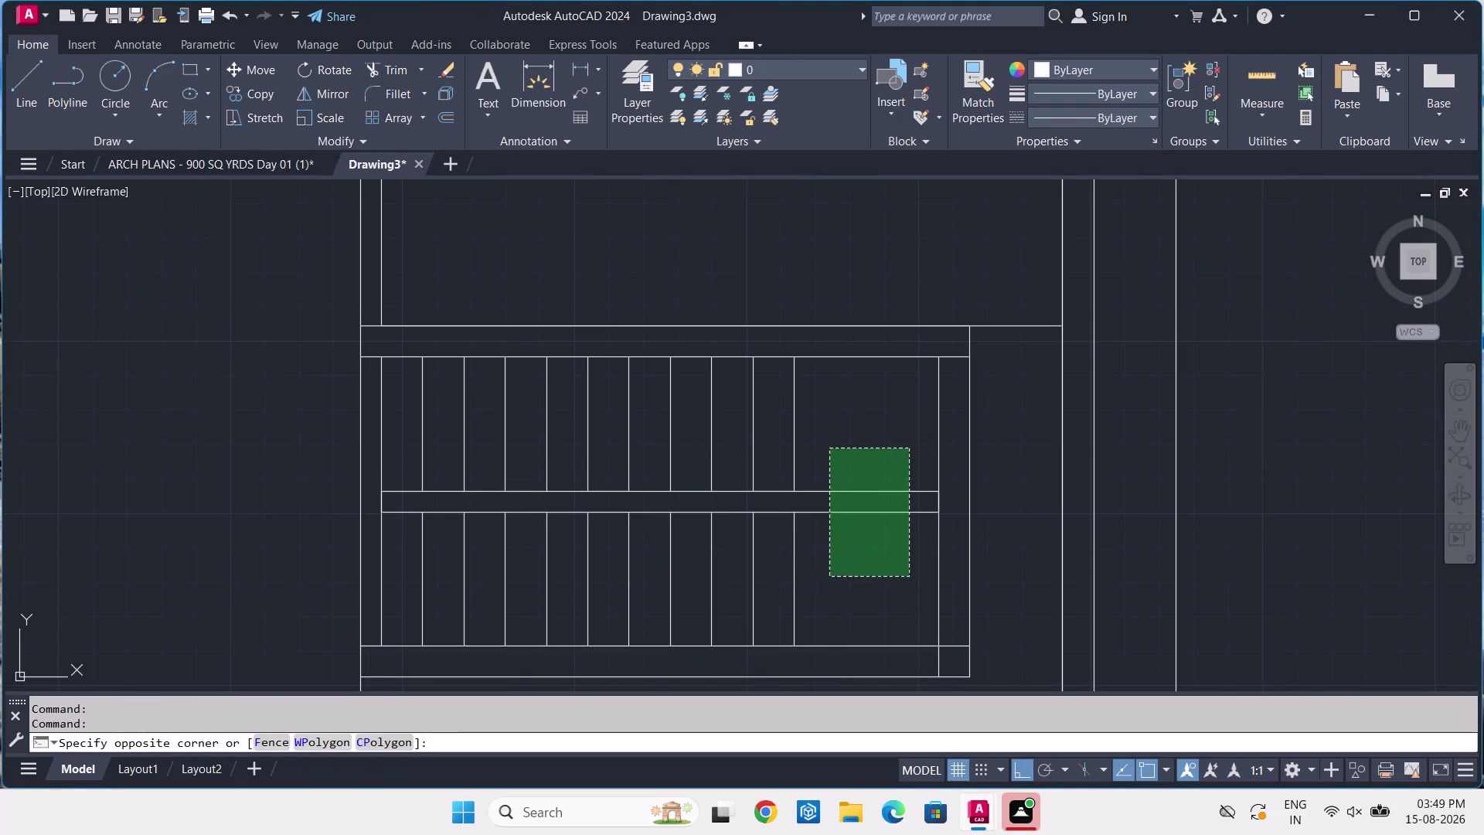
key(Delete)
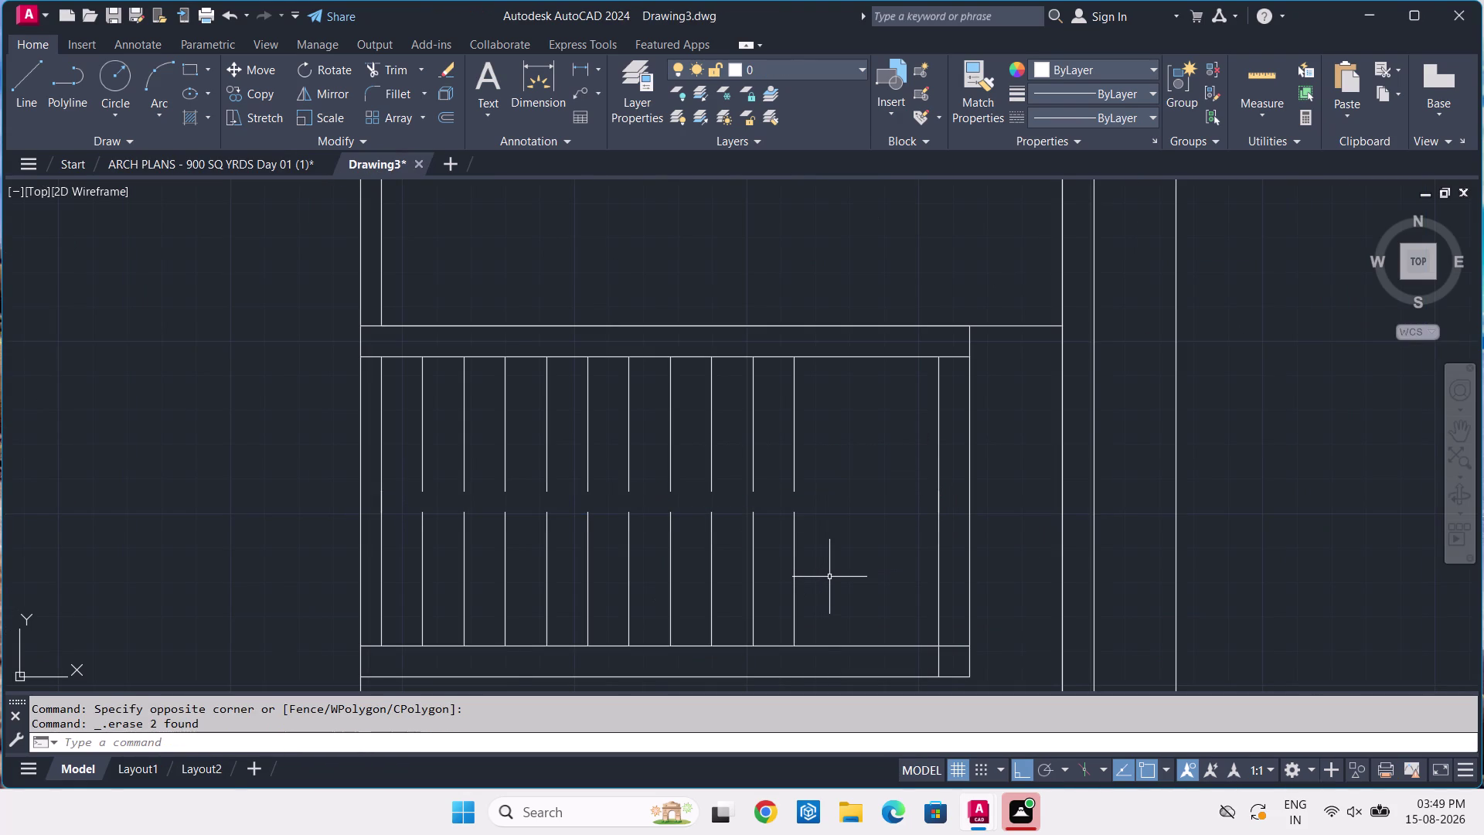
Delete the two short line stubs at the strip's left end.
click(381, 500)
key(Delete)
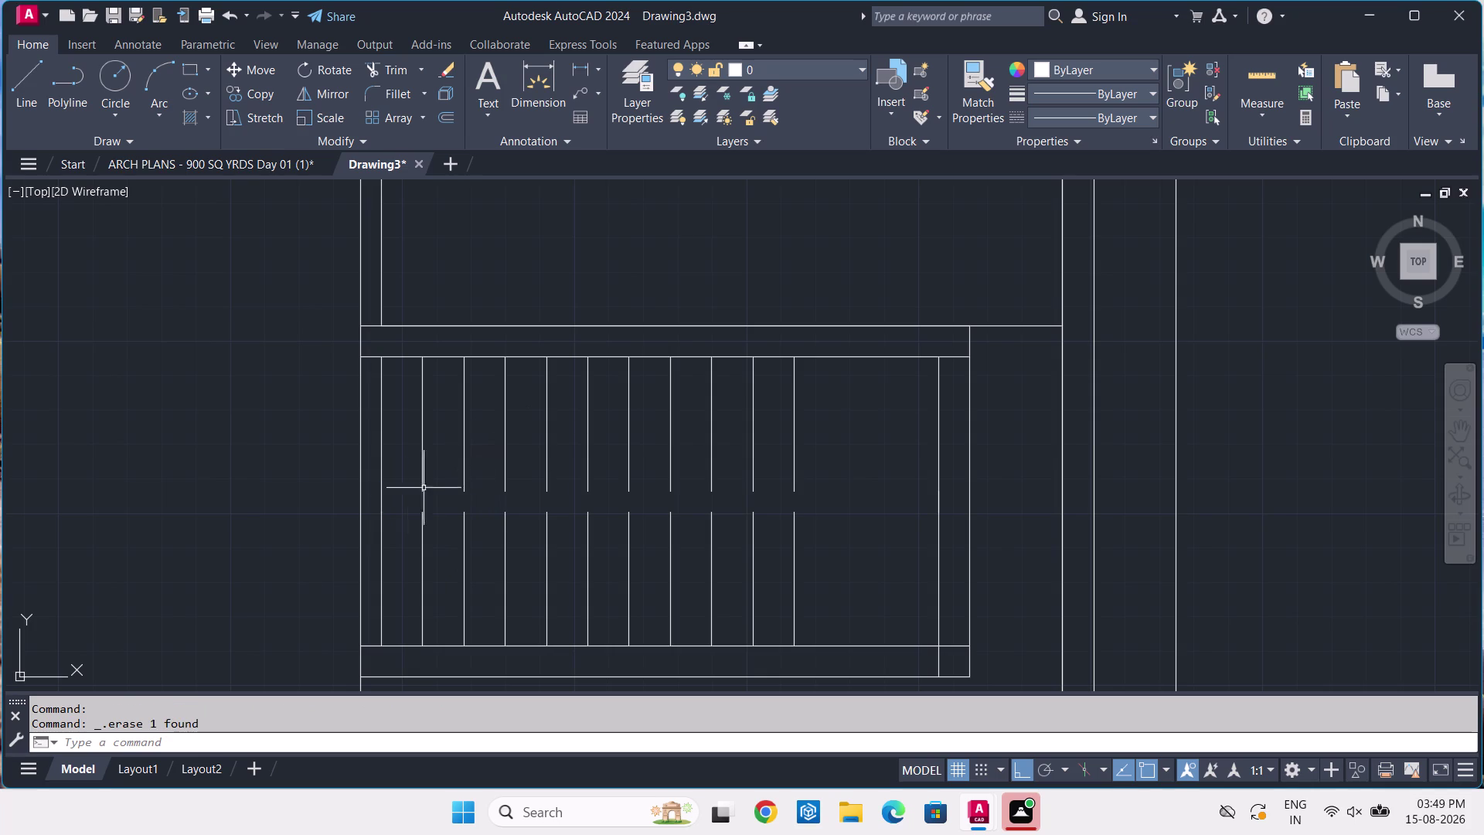
click(381, 500)
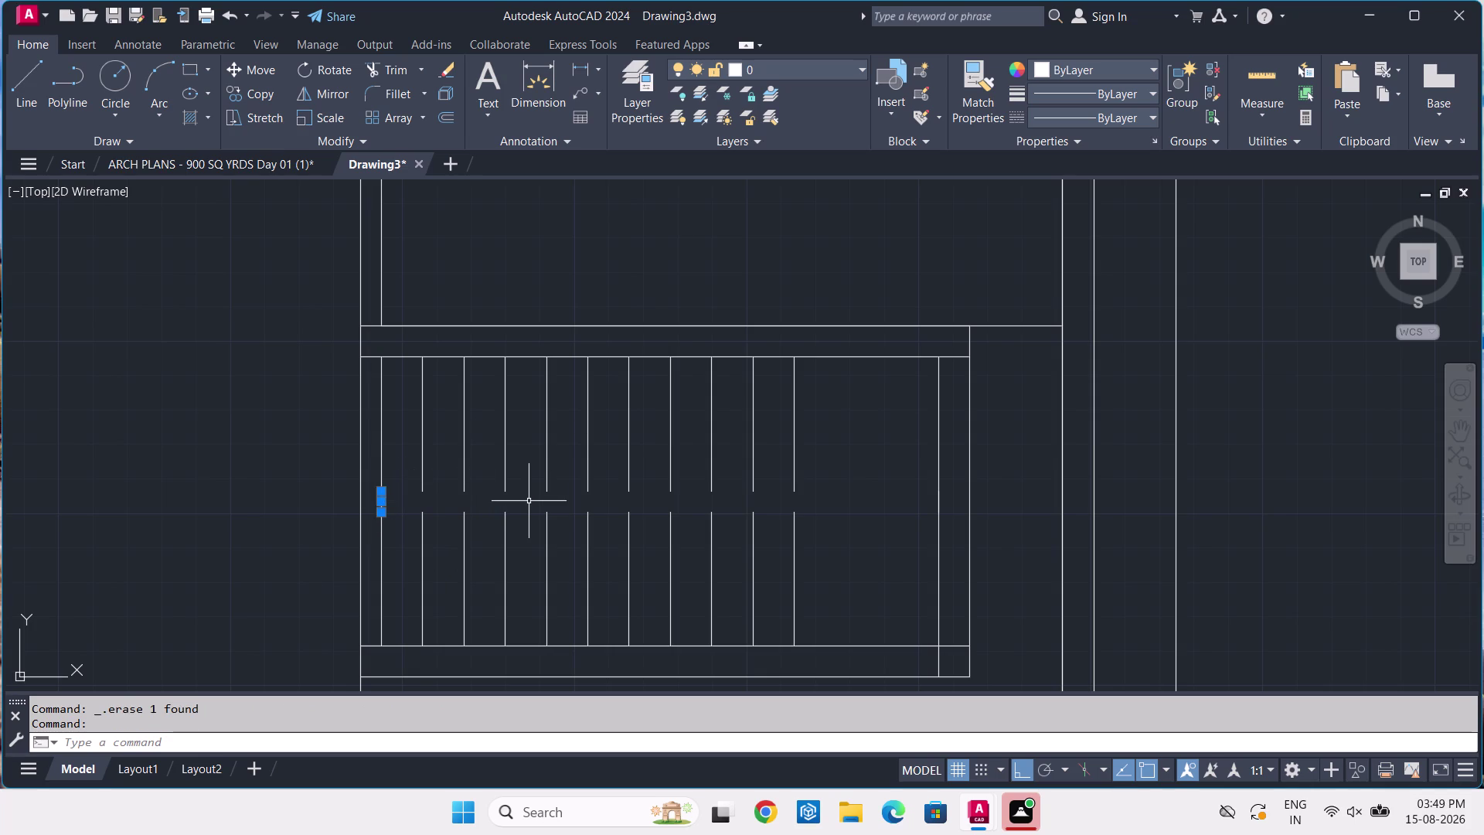
key(Delete)
Start the strip outline at the first tread end, stepping 1 inch over and down.
text(L)
key(space)
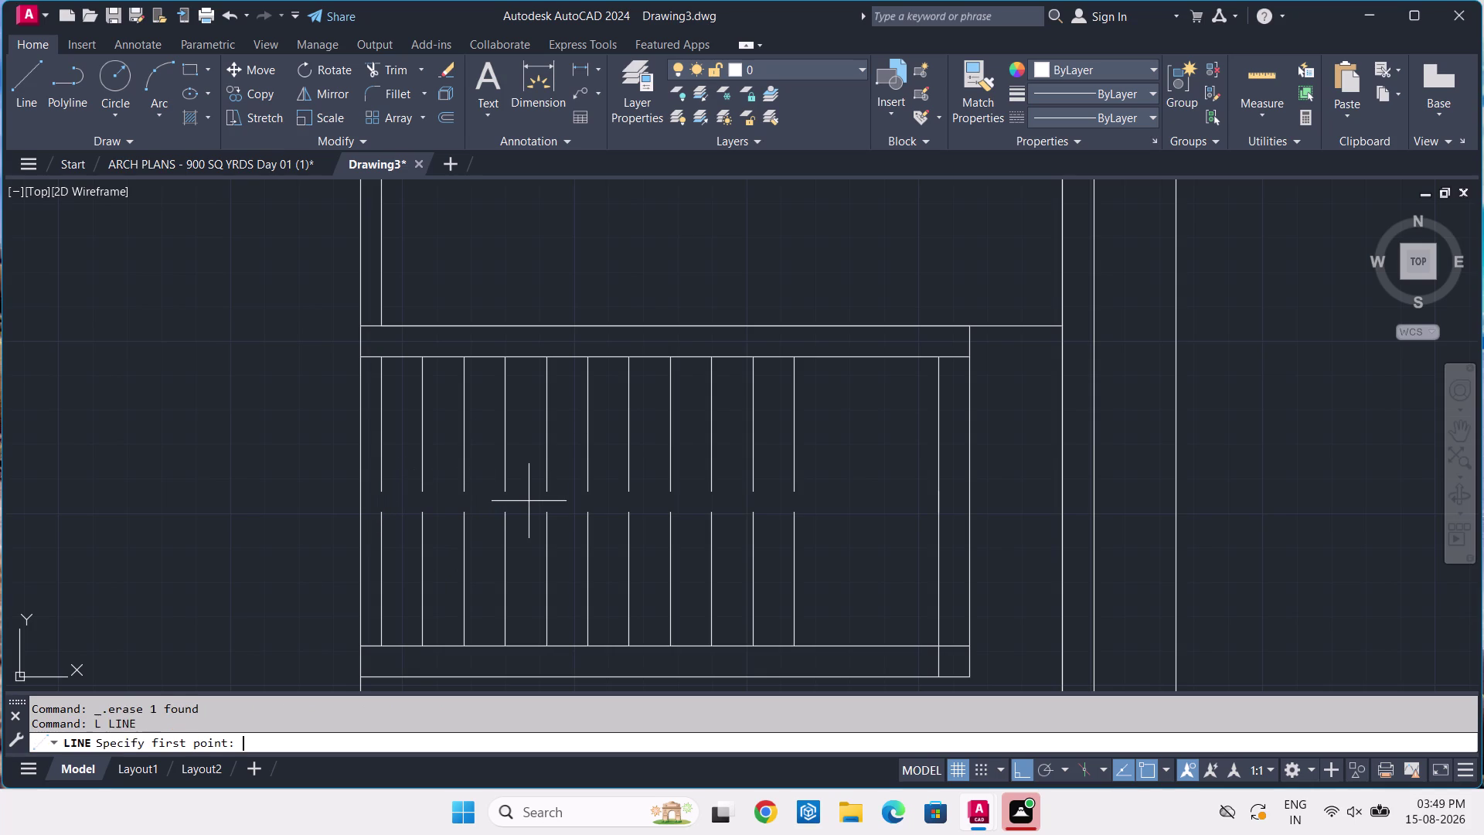
scroll(up, 3)
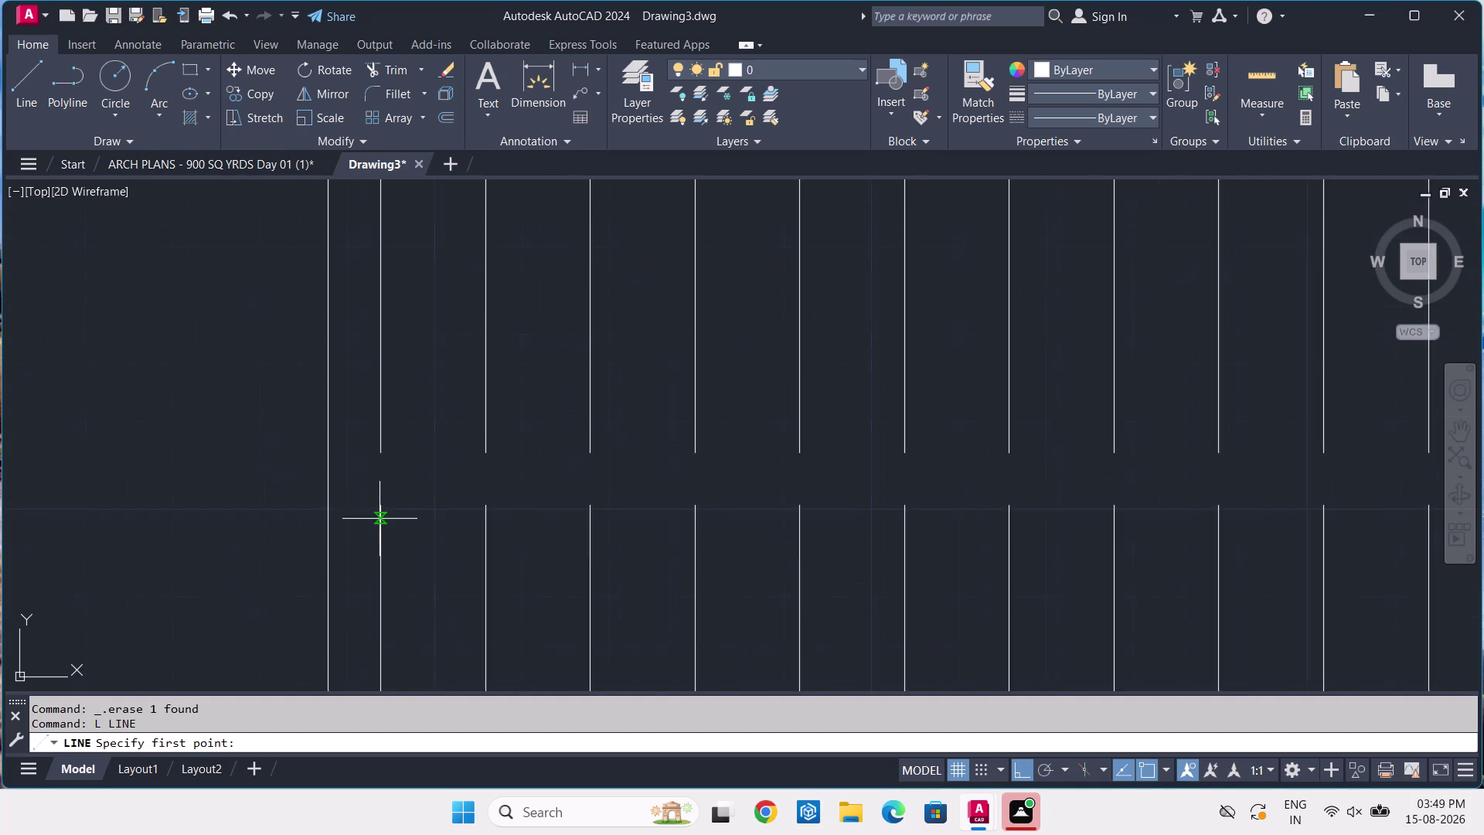
click(380, 412)
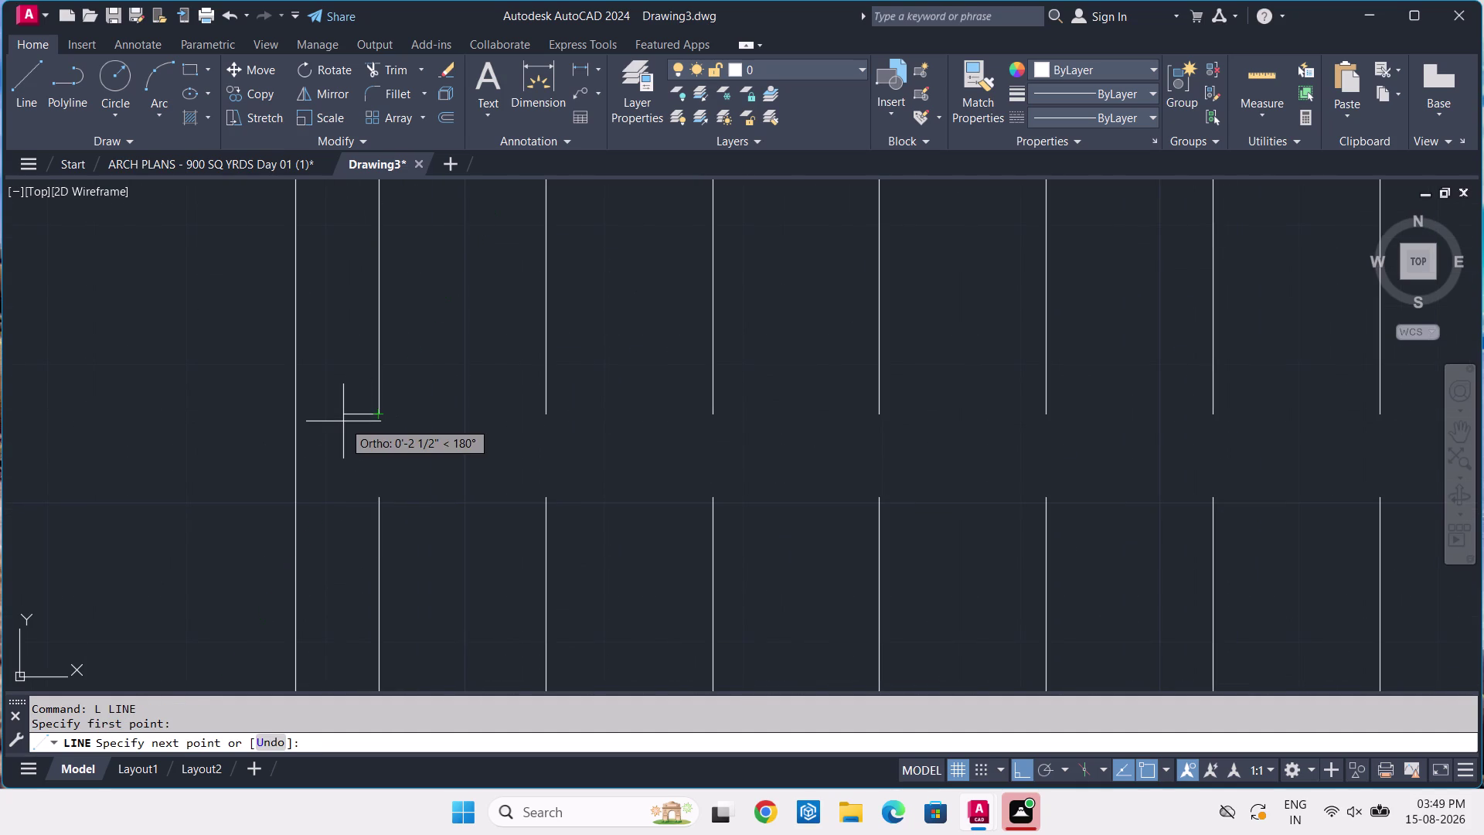
key(1)
key(Return)
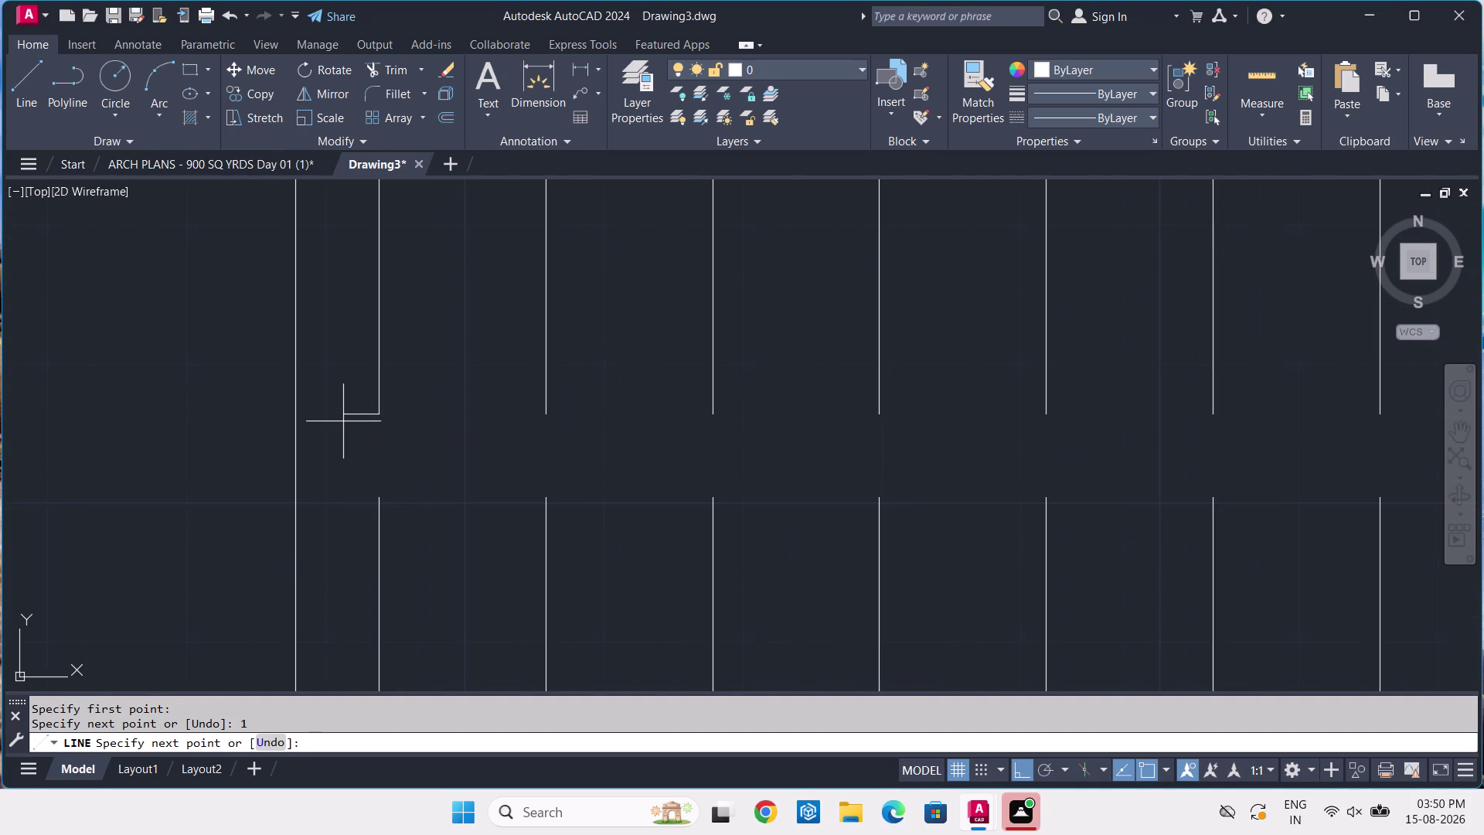
click(364, 498)
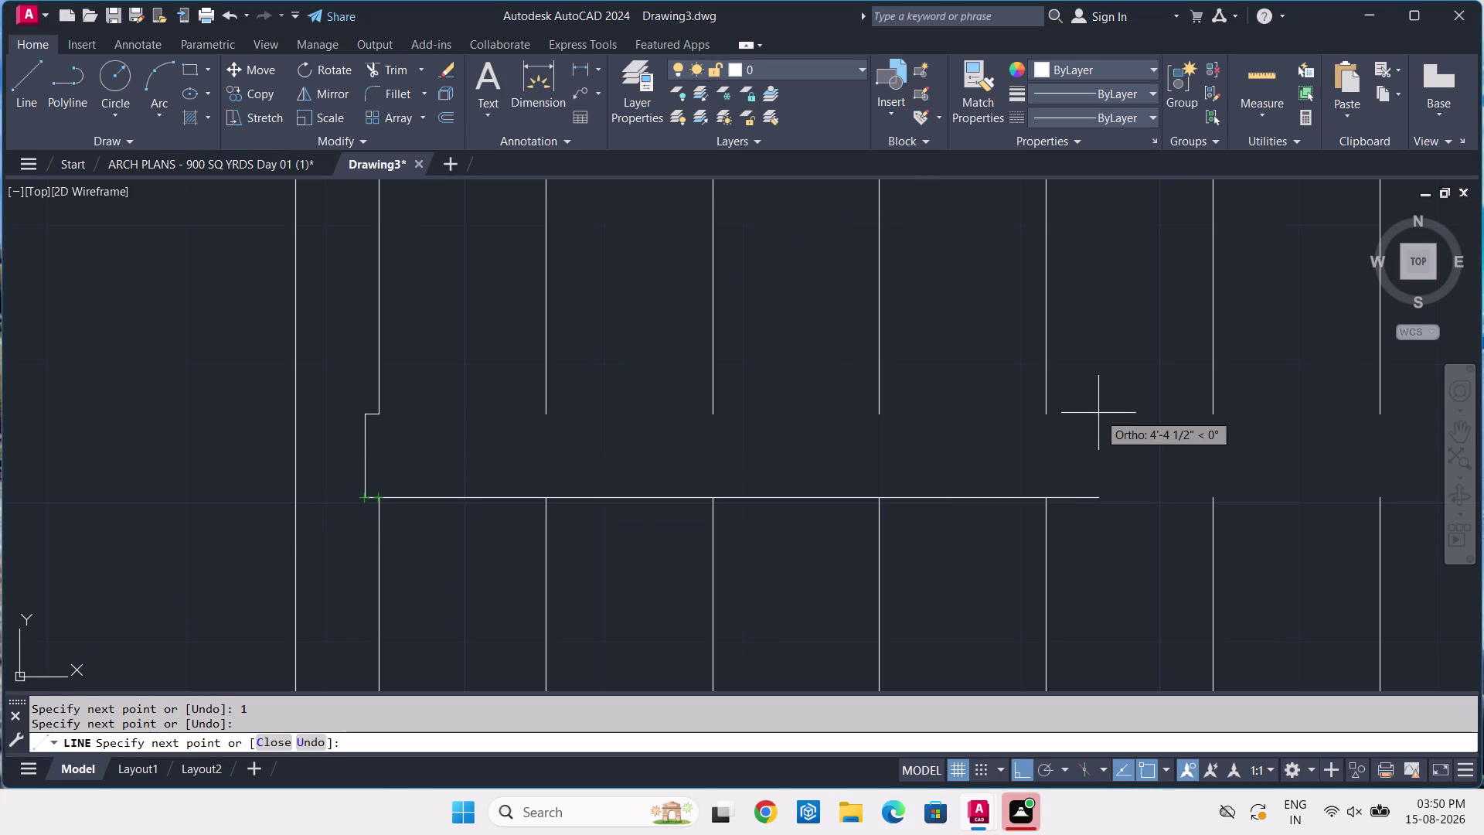
Trace the lower edge with a 1-inch extension, close the outline, and show ARCH PLANS.
scroll(down, 3)
middle_drag(1126, 447, 436, 535)
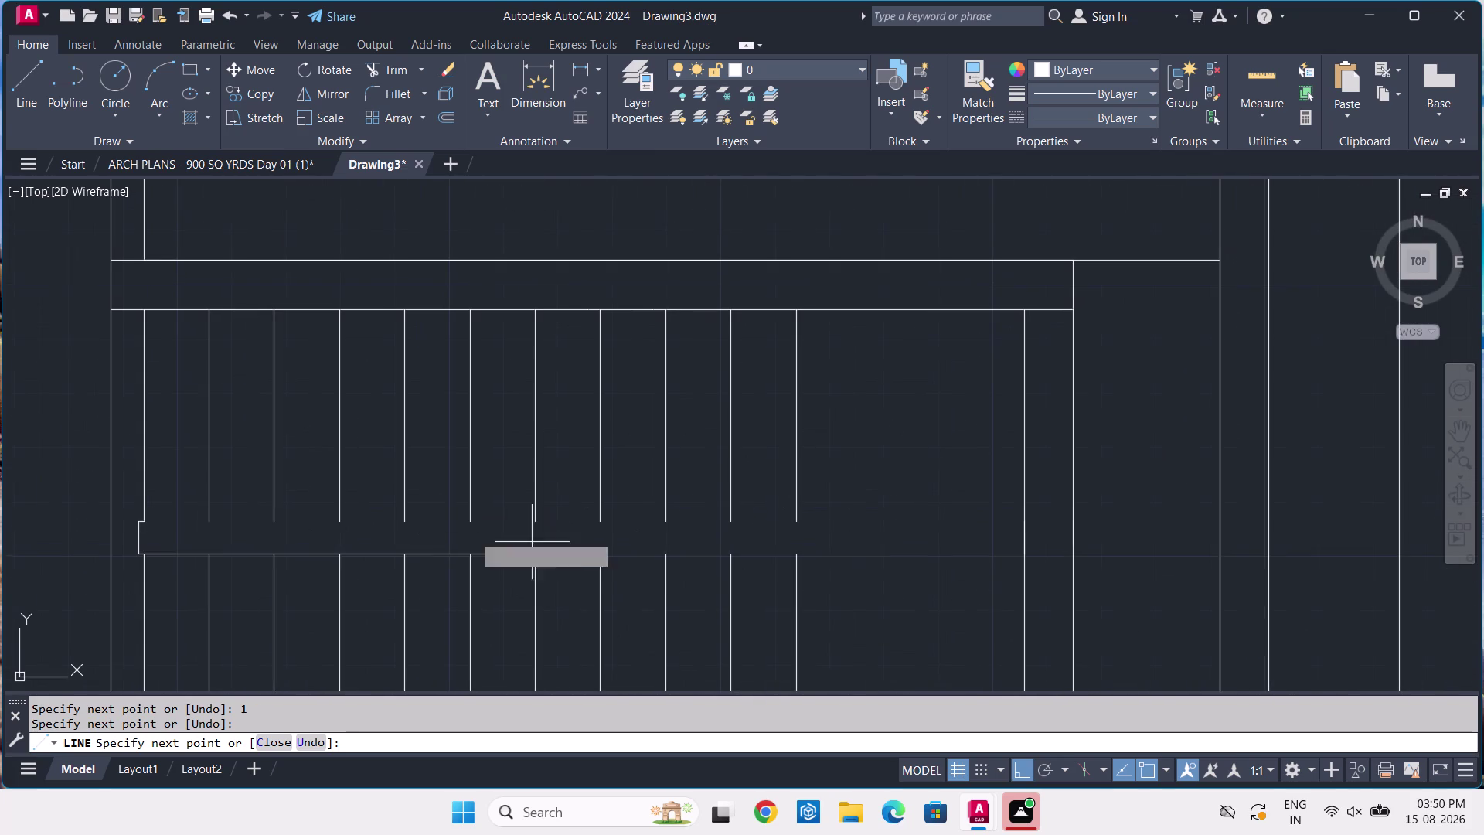
click(801, 557)
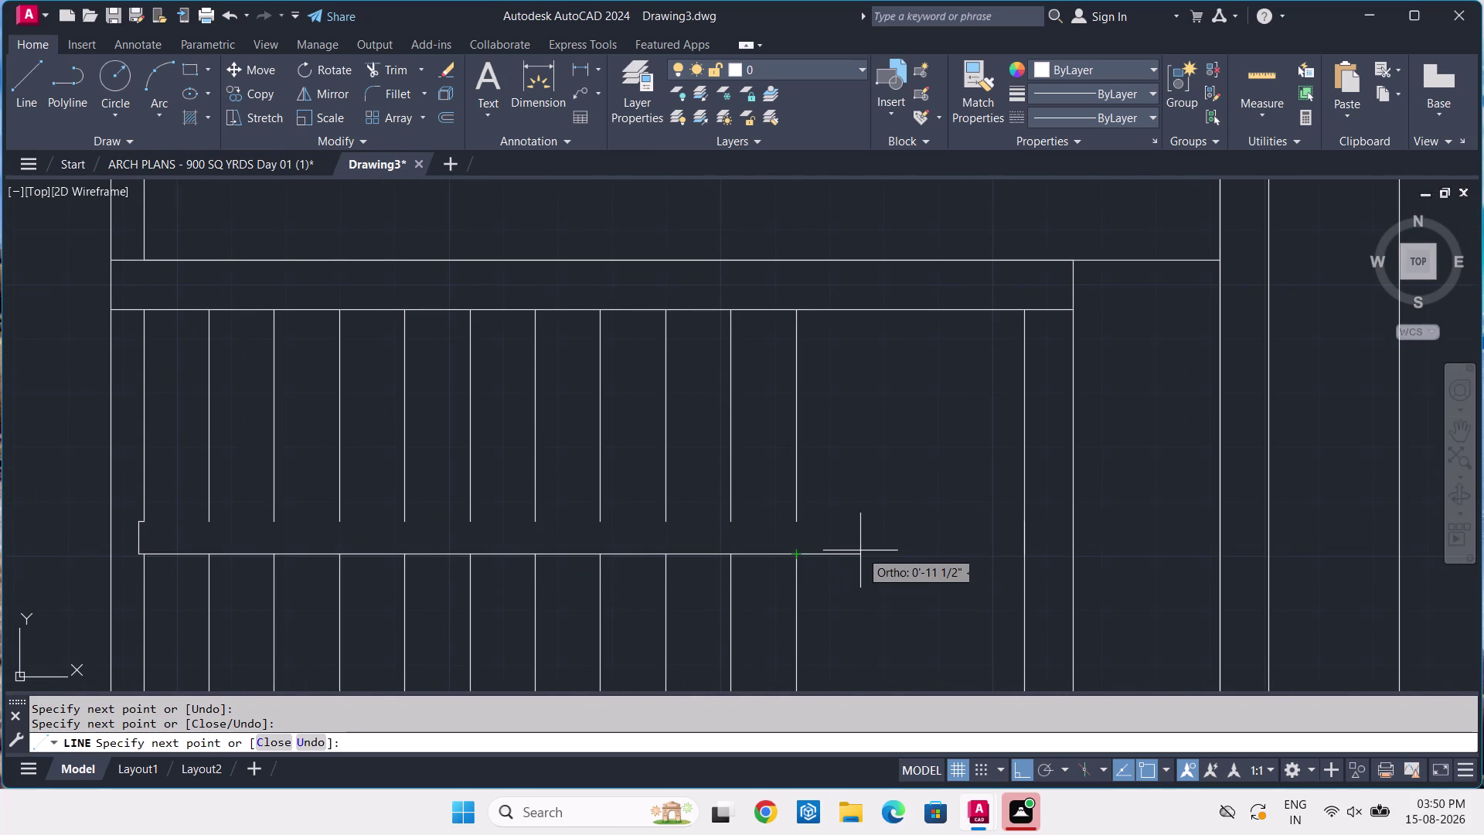
key(1)
key(Return)
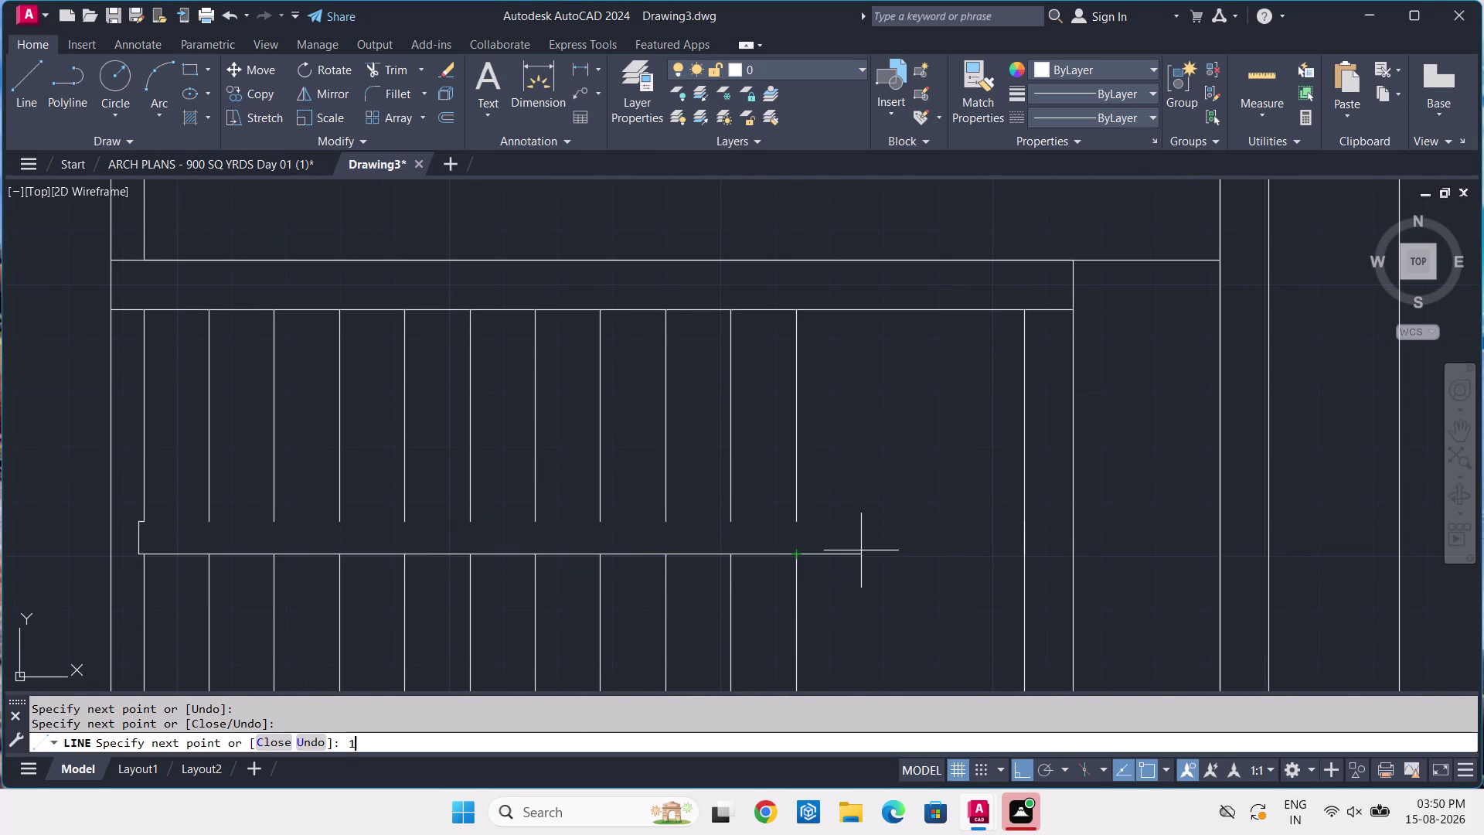
scroll(up, 3)
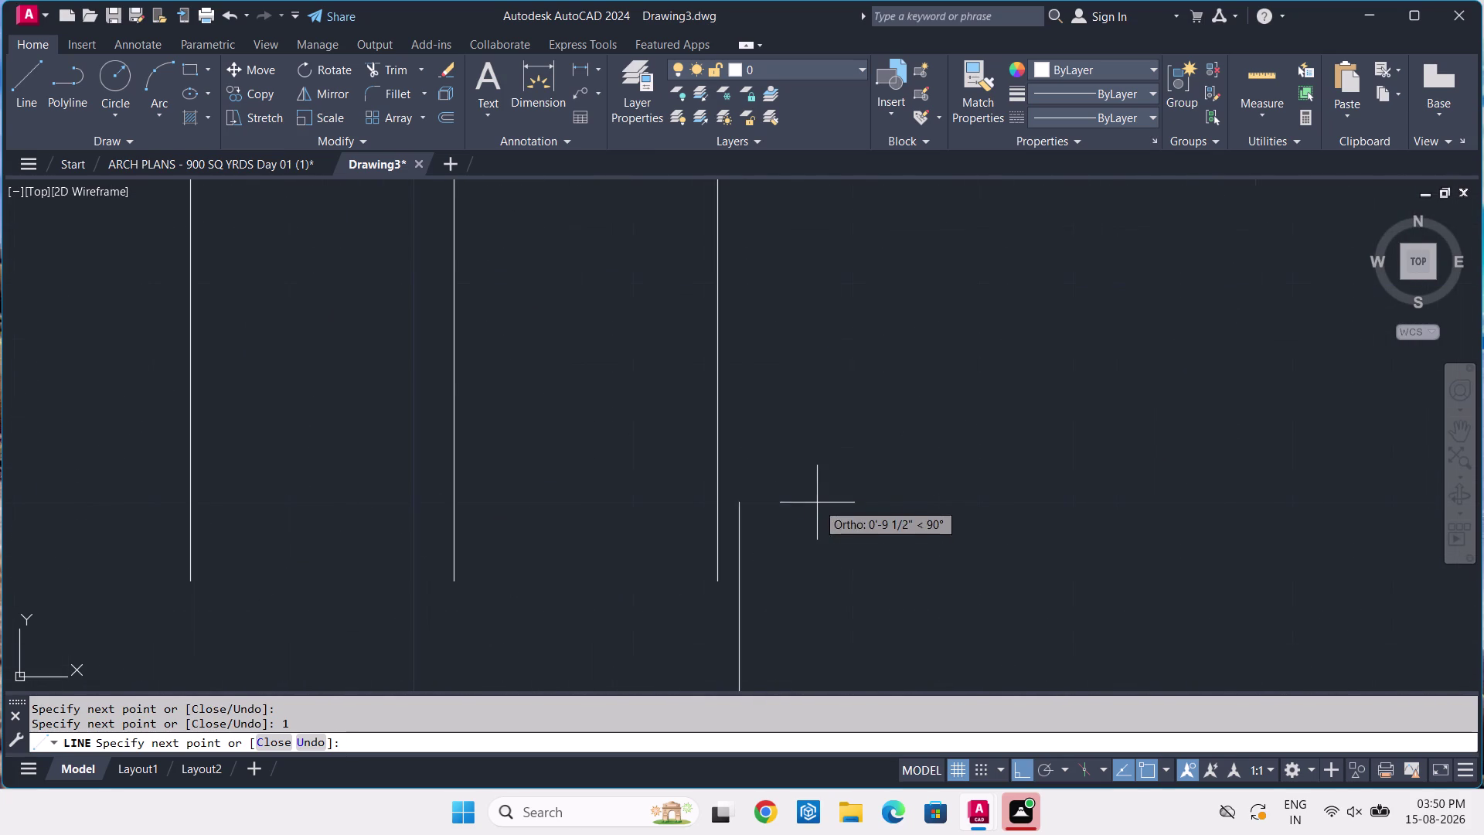
click(740, 580)
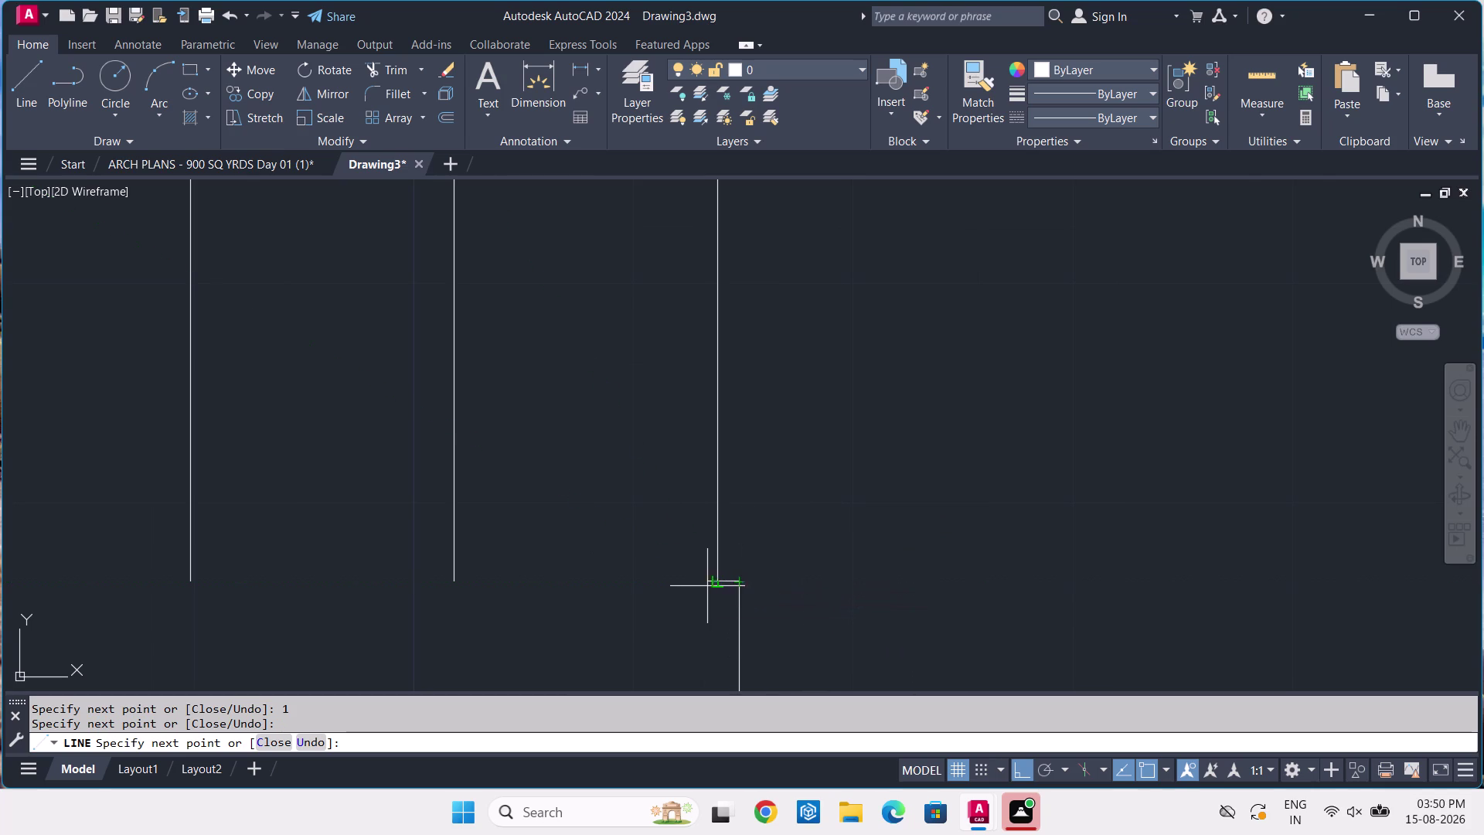
scroll(down, 3)
middle_drag(123, 514, 1007, 522)
scroll(up, 3)
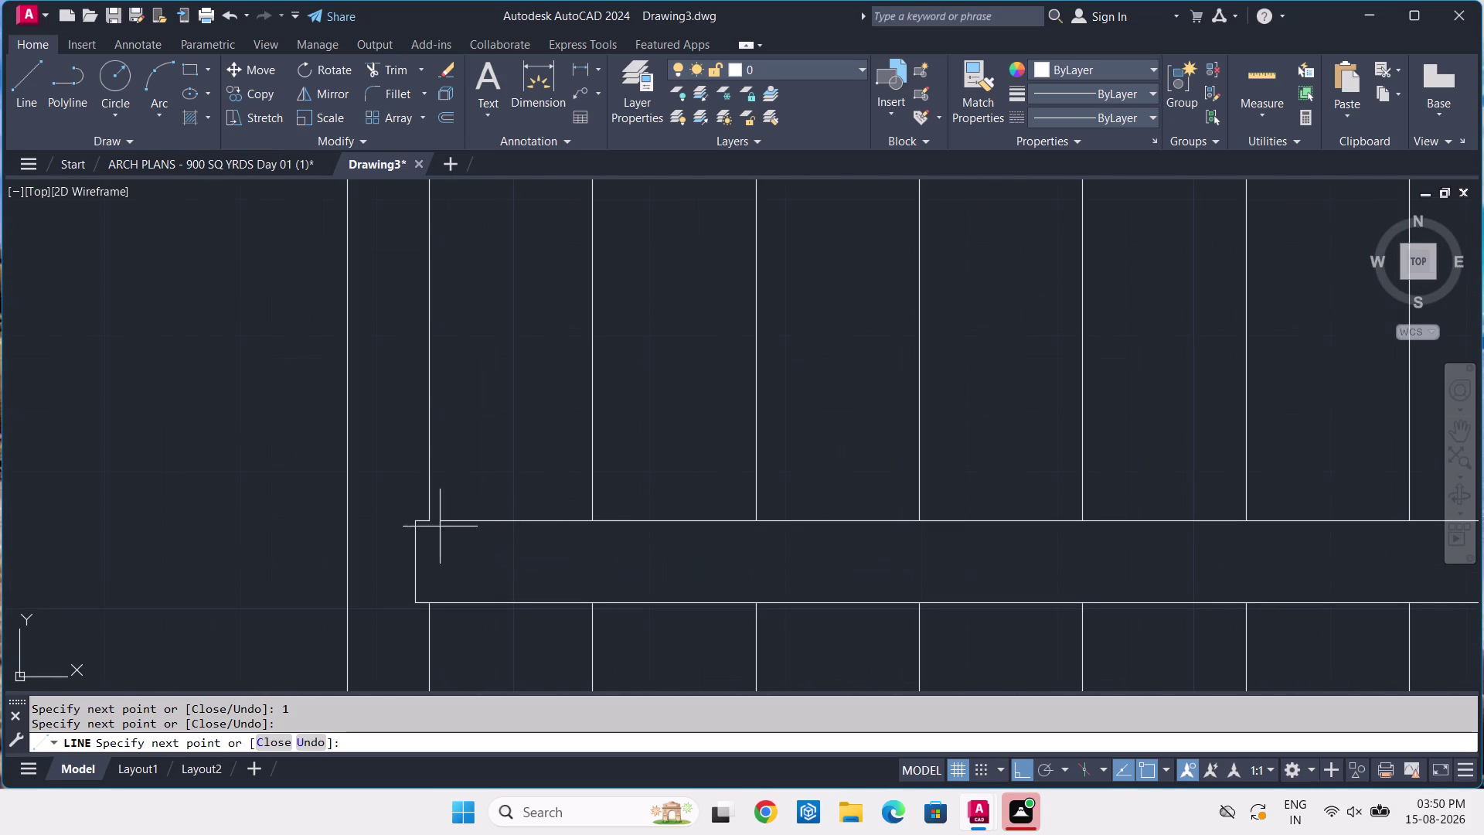
click(426, 526)
key(Return)
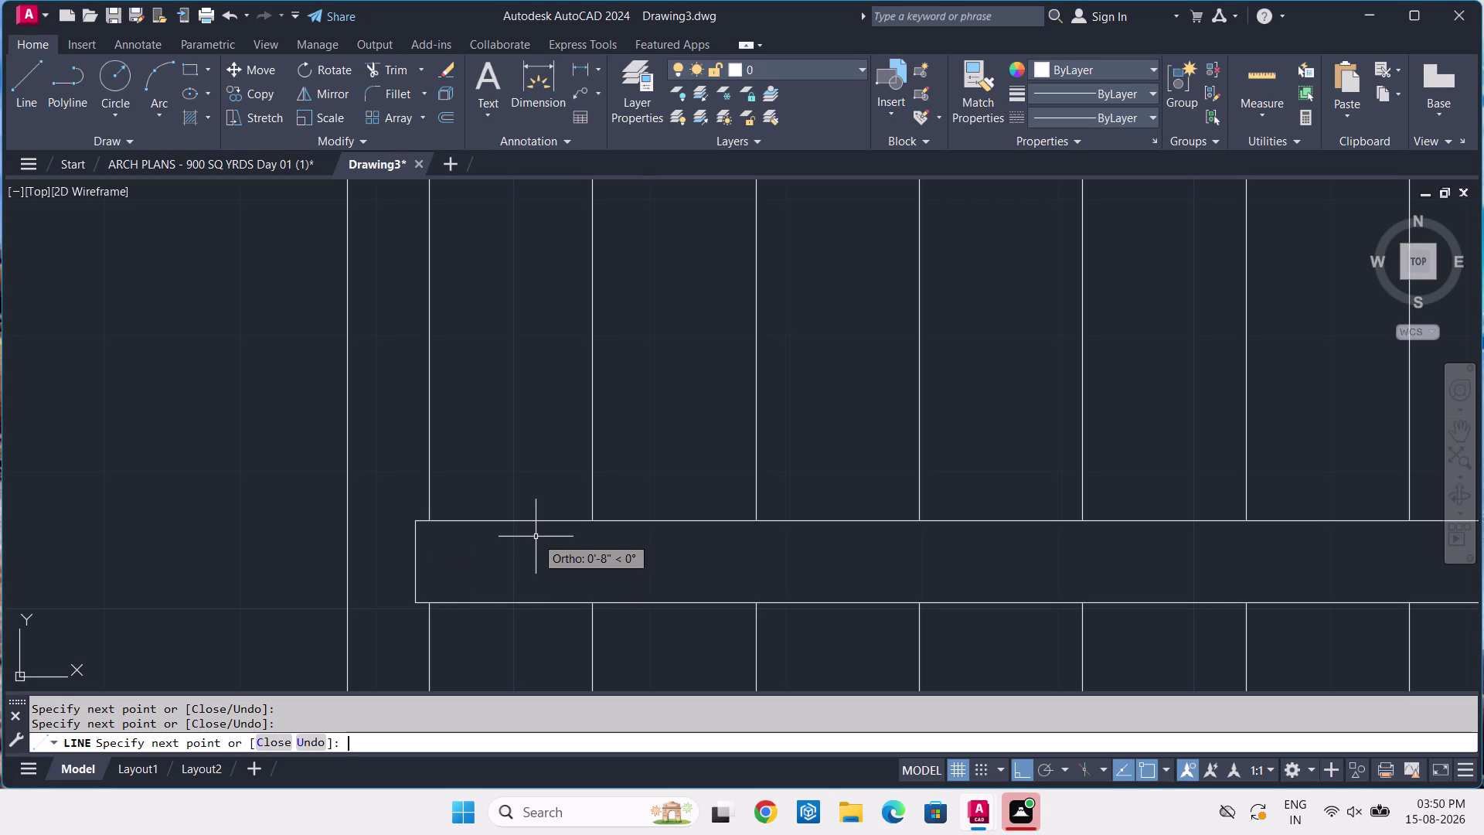
click(259, 165)
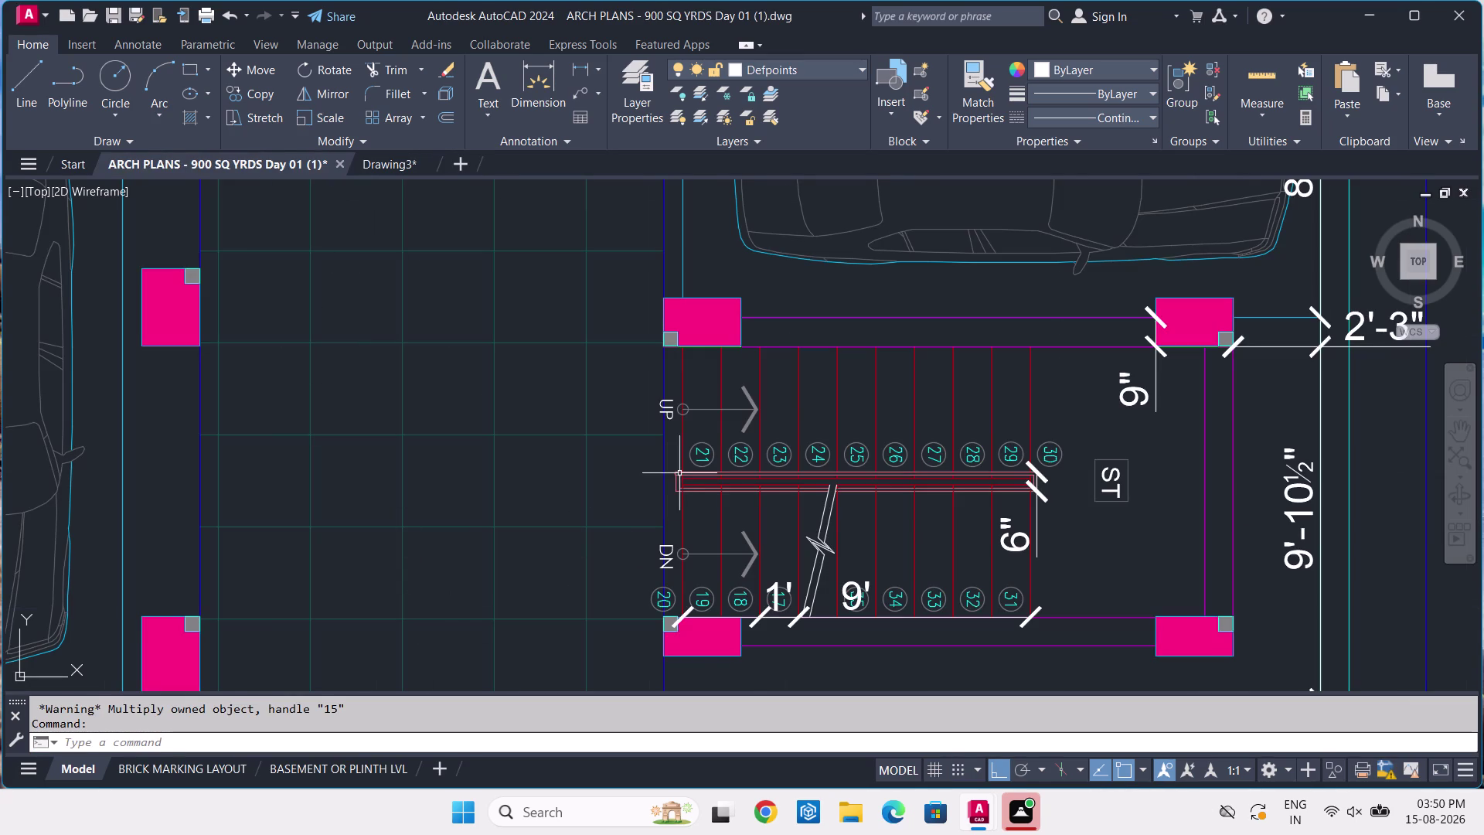
Return to Drawing3 and pick the central strip's top edge.
scroll(up, 3)
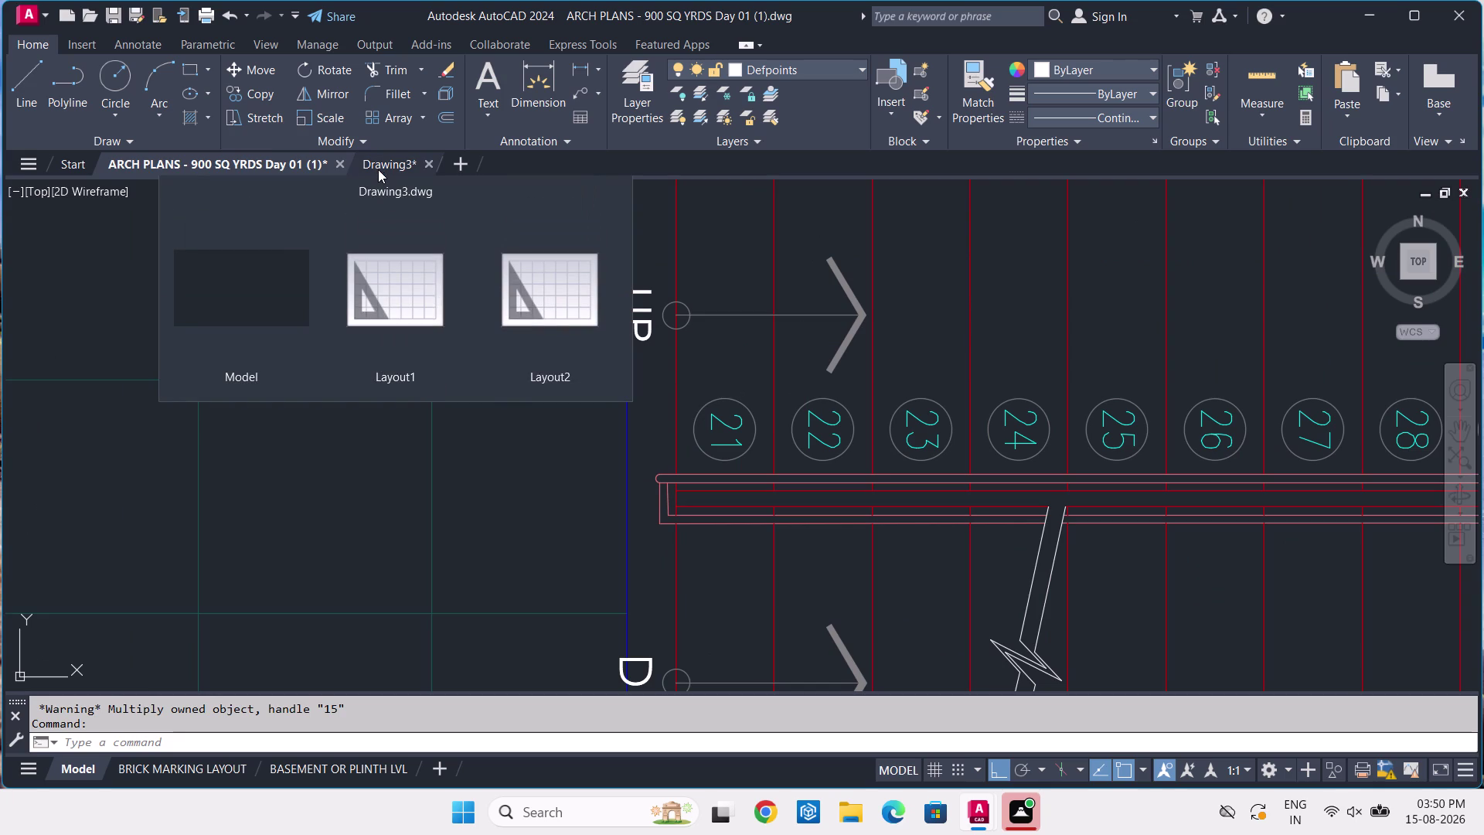
click(391, 153)
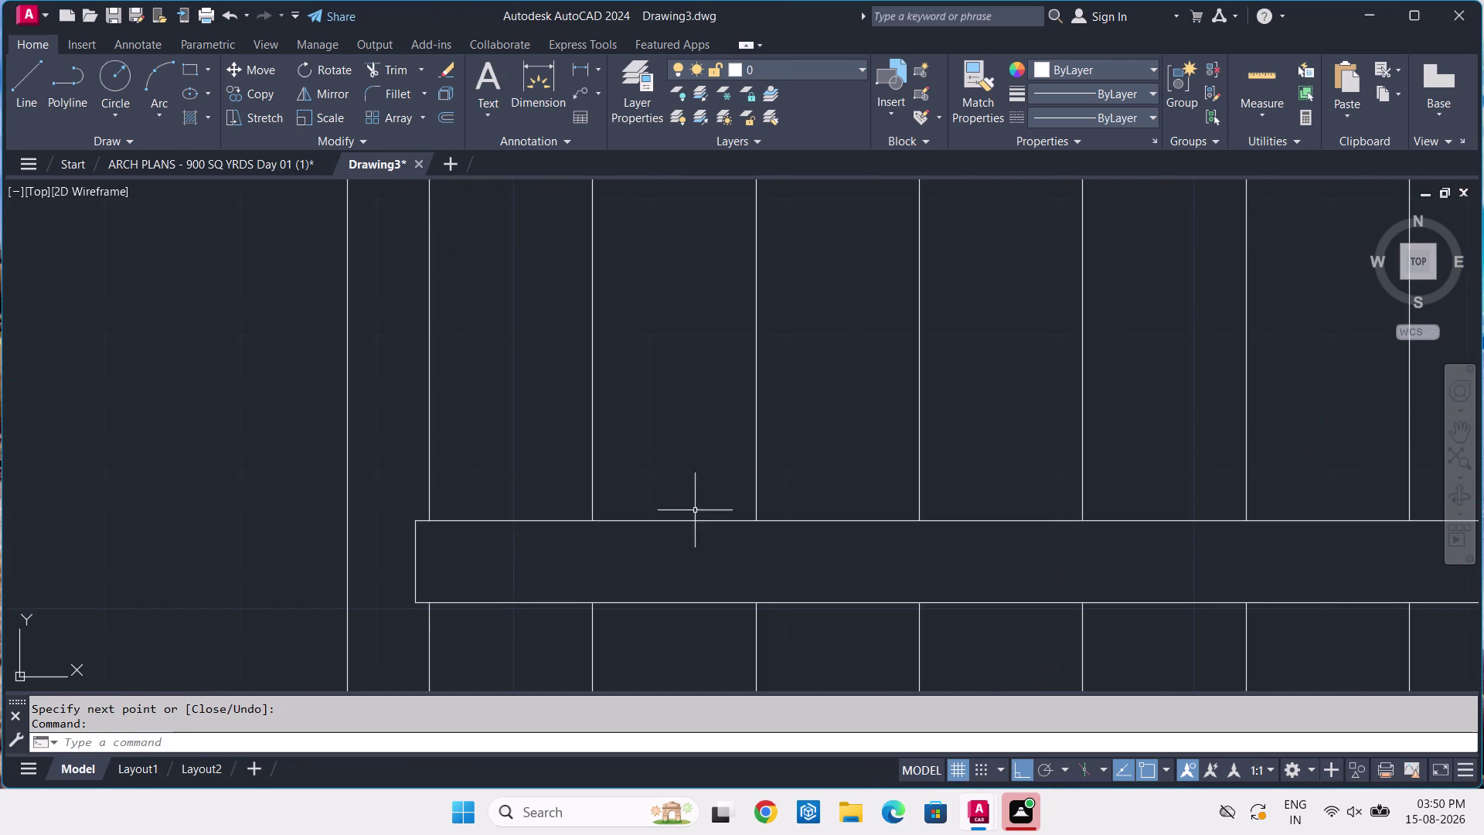
click(699, 520)
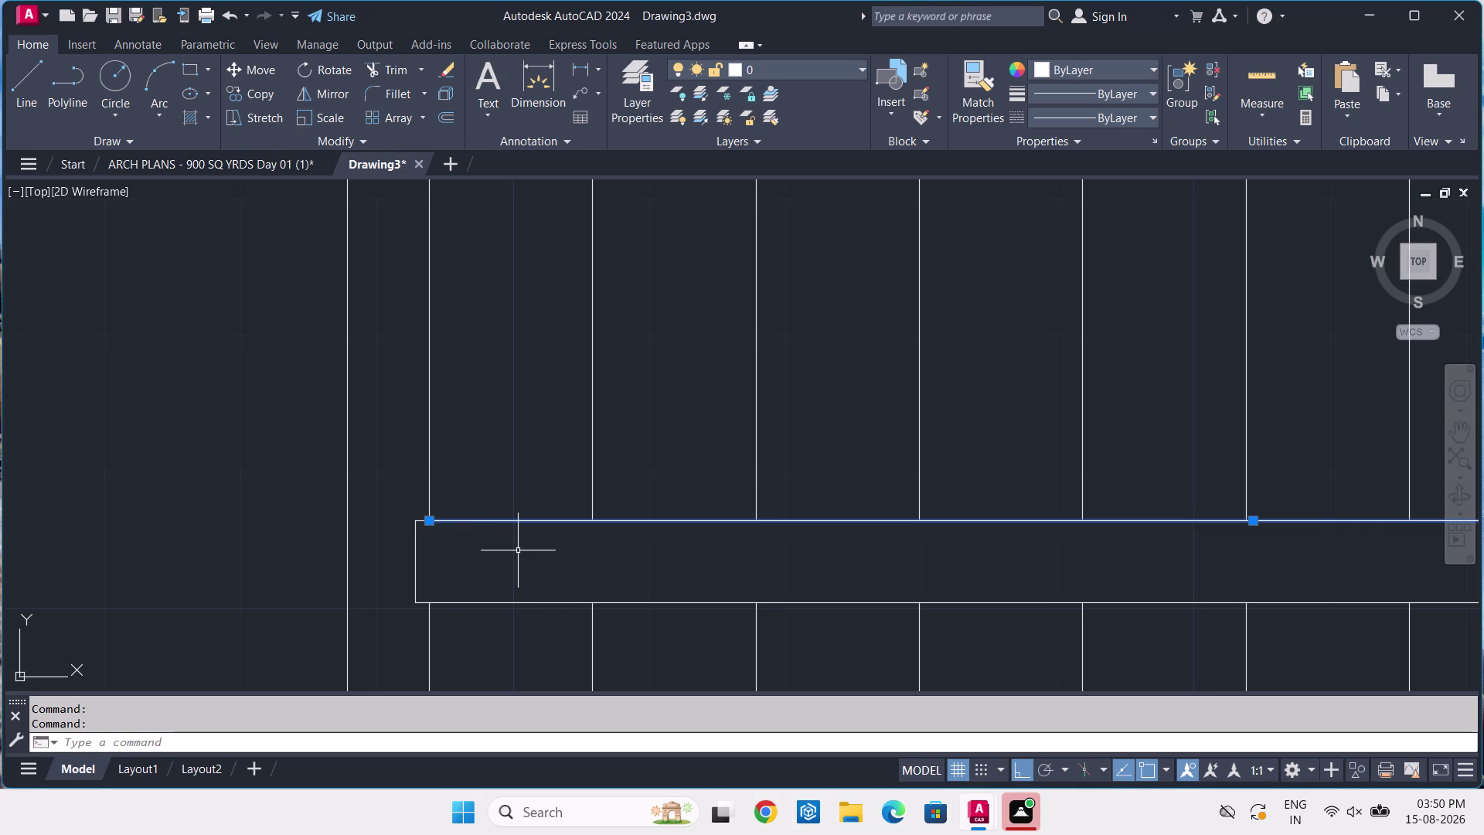
Try offsetting the strip's edge through a value of 2, then cancel.
text(O)
key(space)
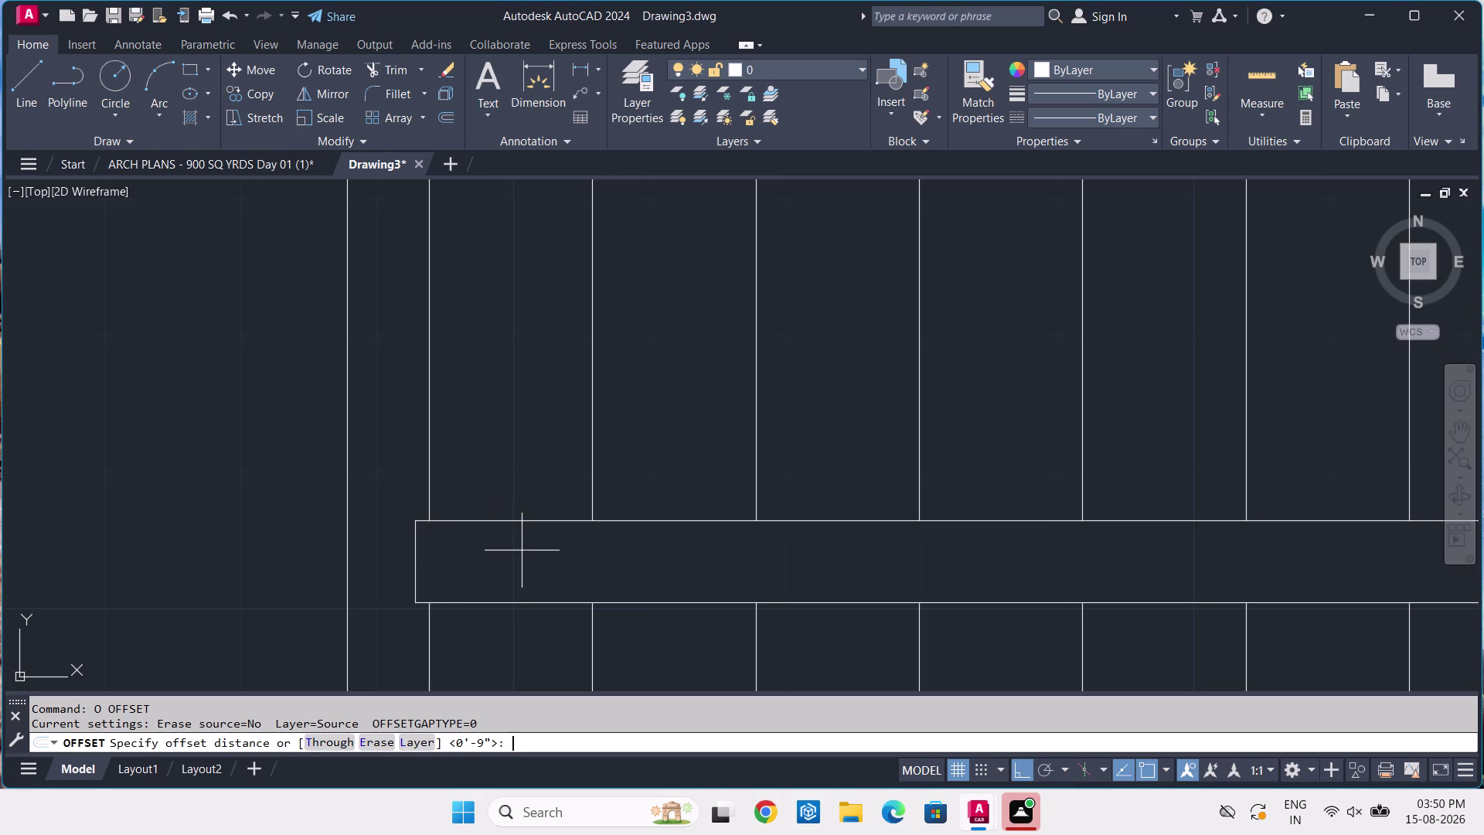
click(323, 742)
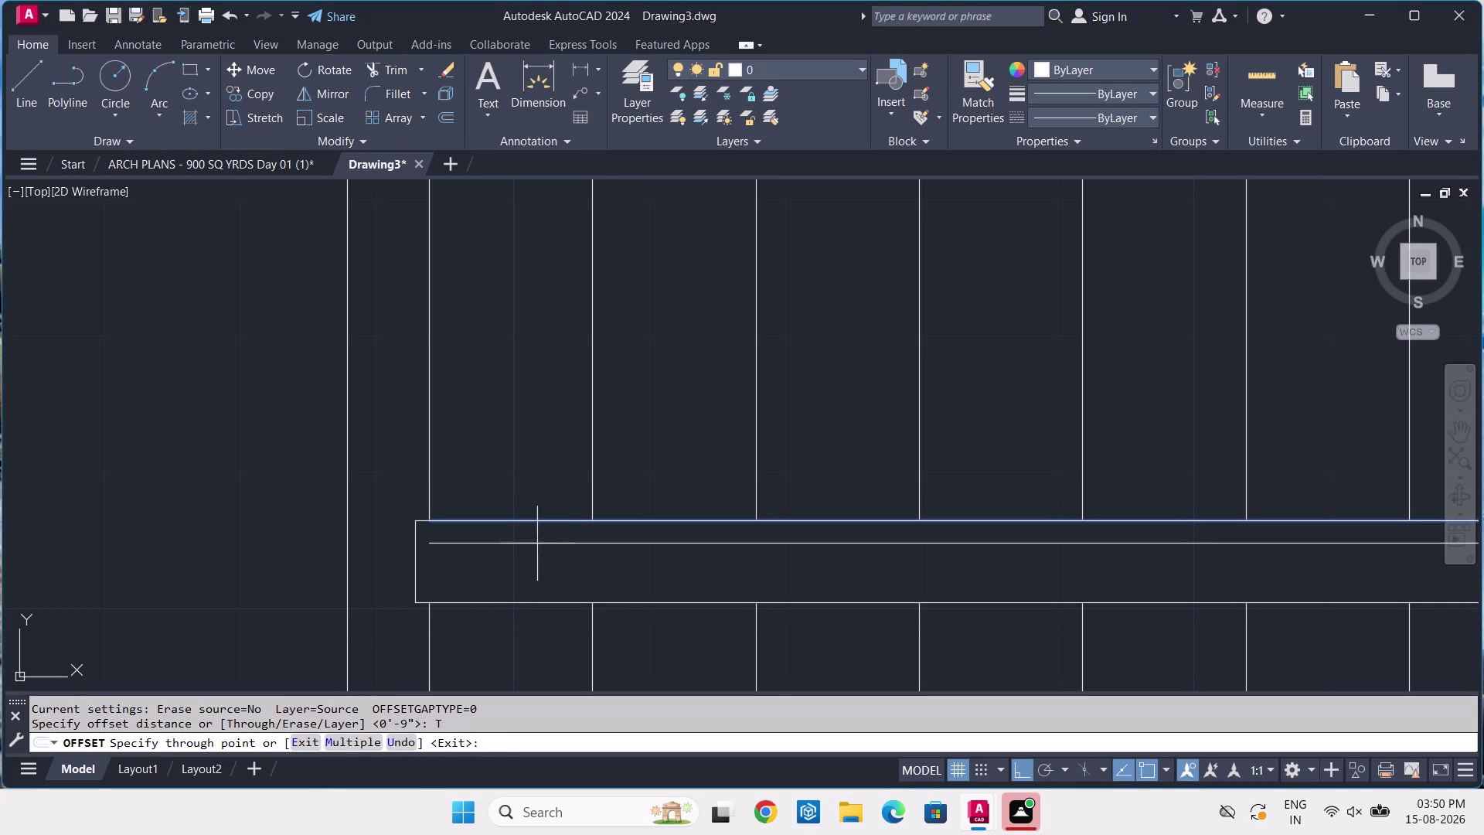
middle_drag(555, 536, 276, 529)
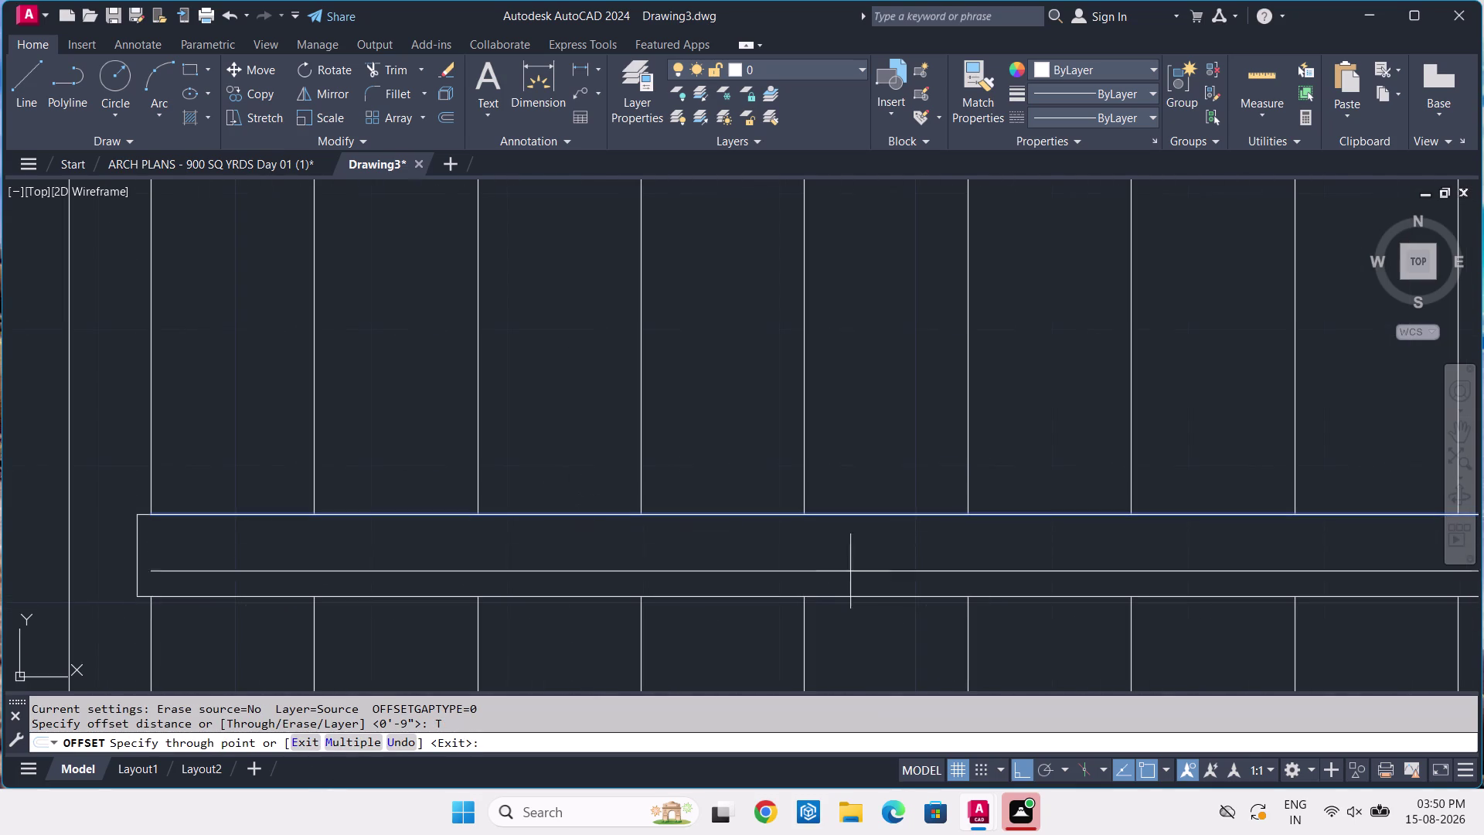
middle_drag(1014, 530, 366, 549)
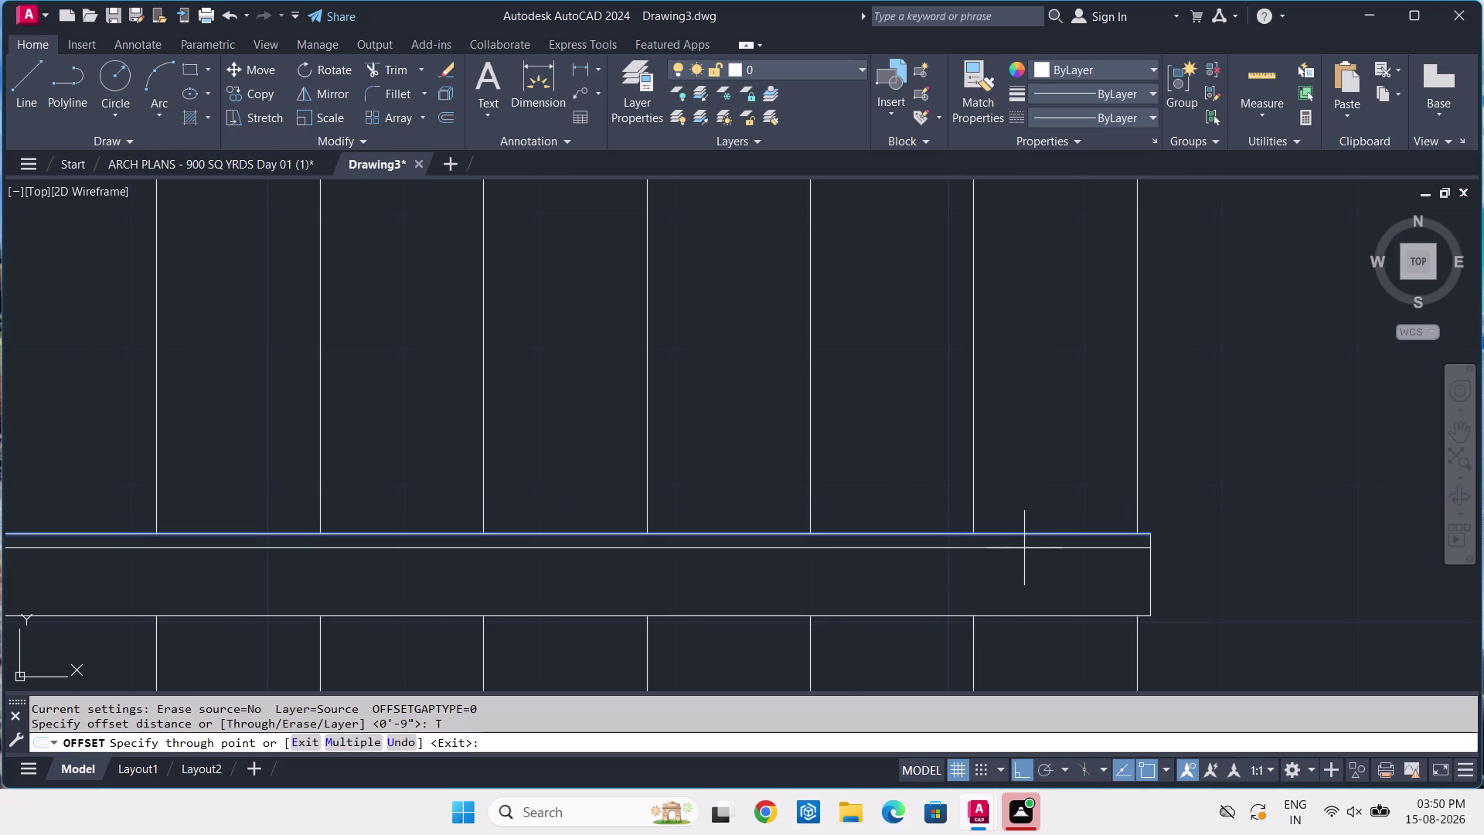
key(2)
key(Return)
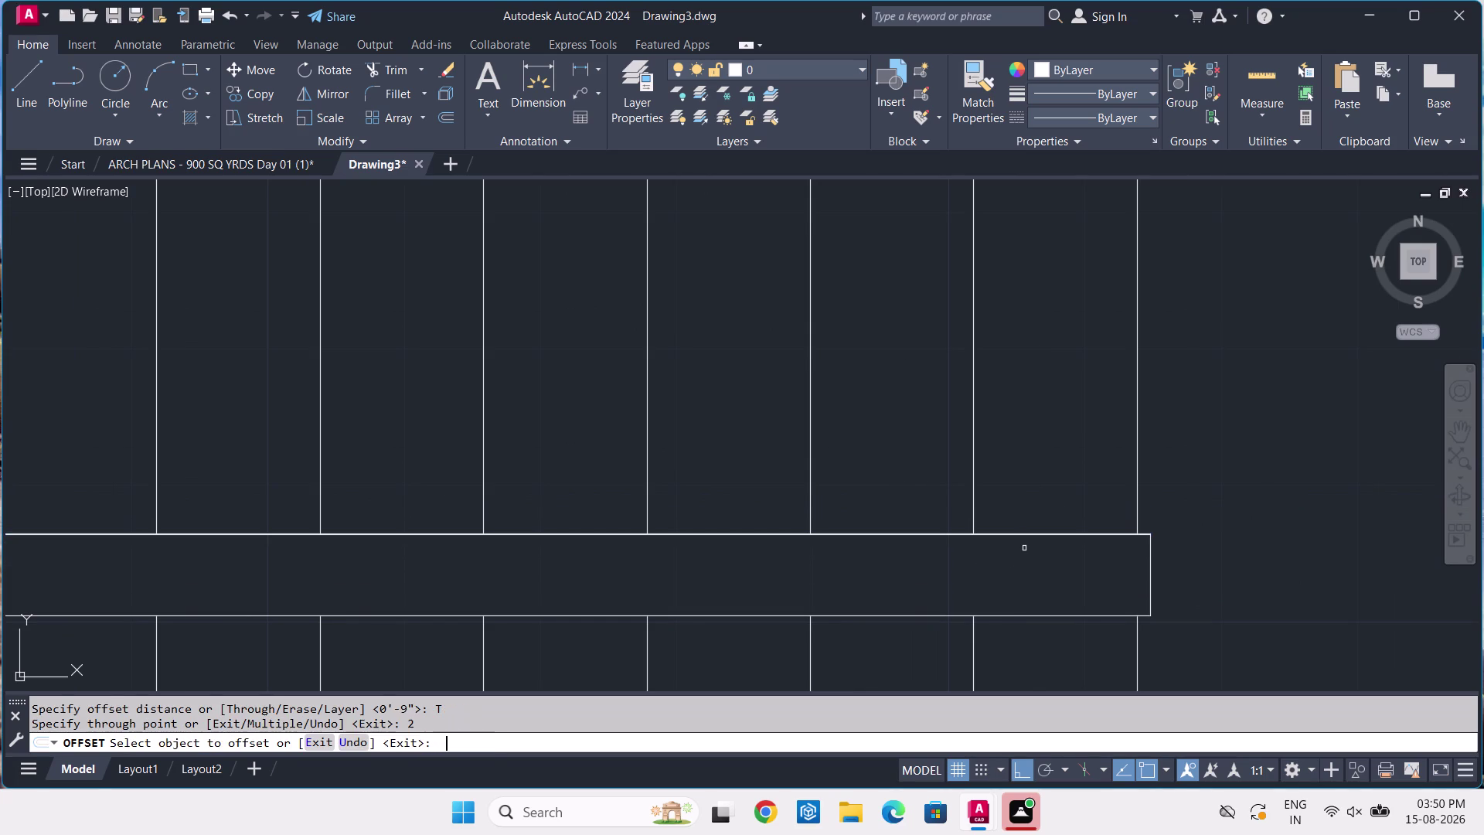
scroll(up, 3)
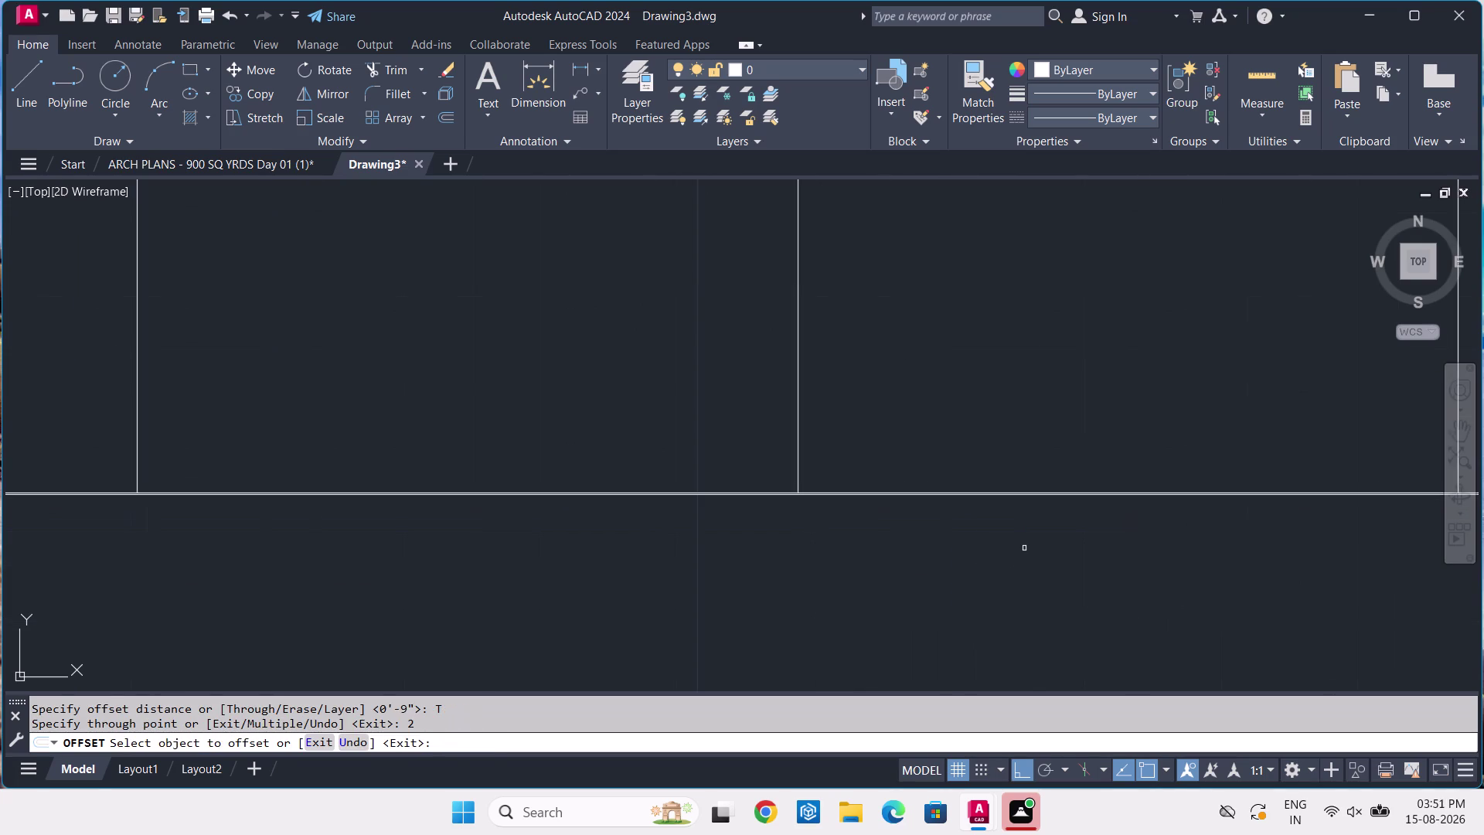
scroll(up, 3)
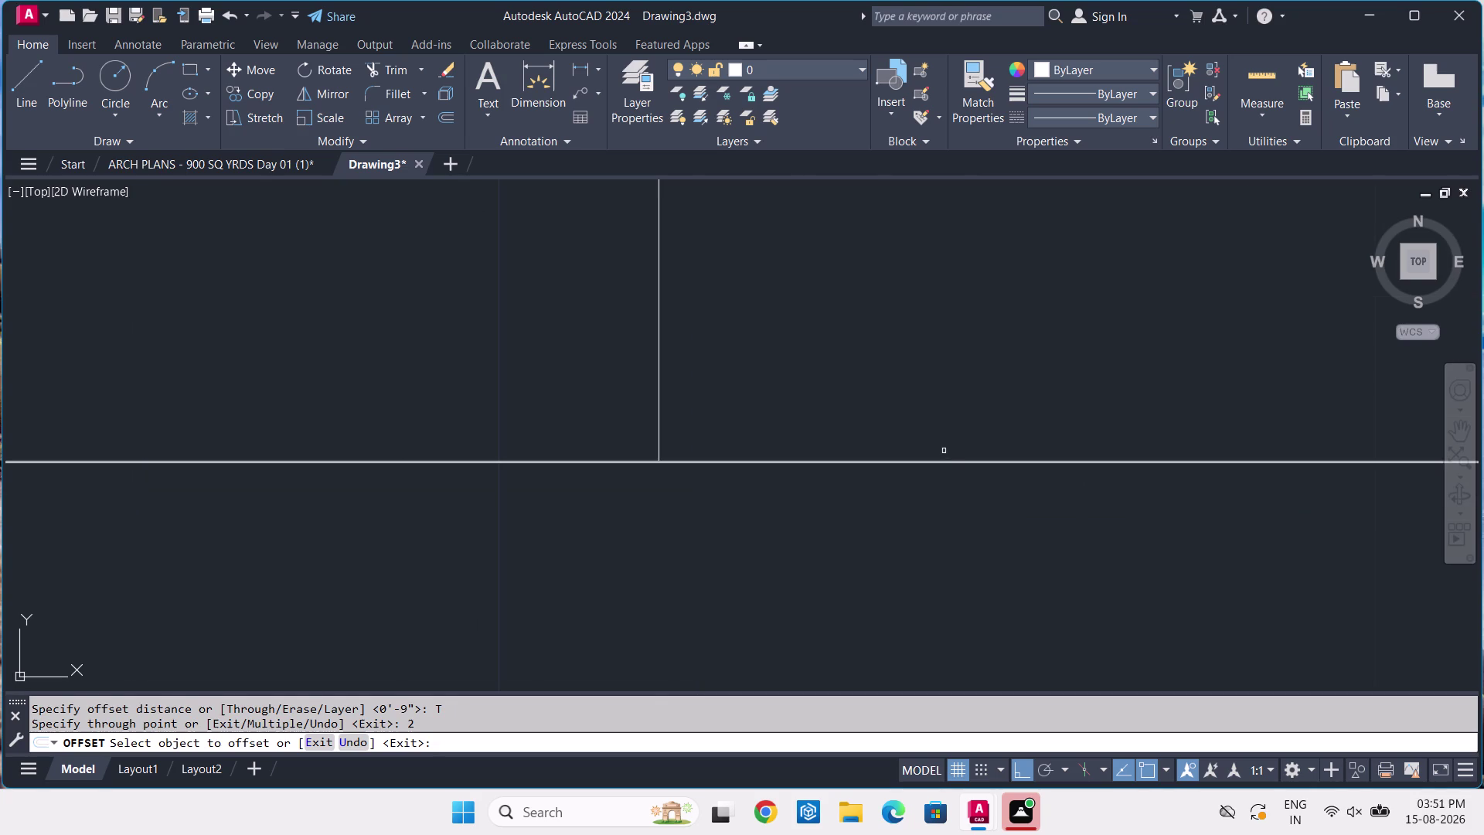
key(Escape)
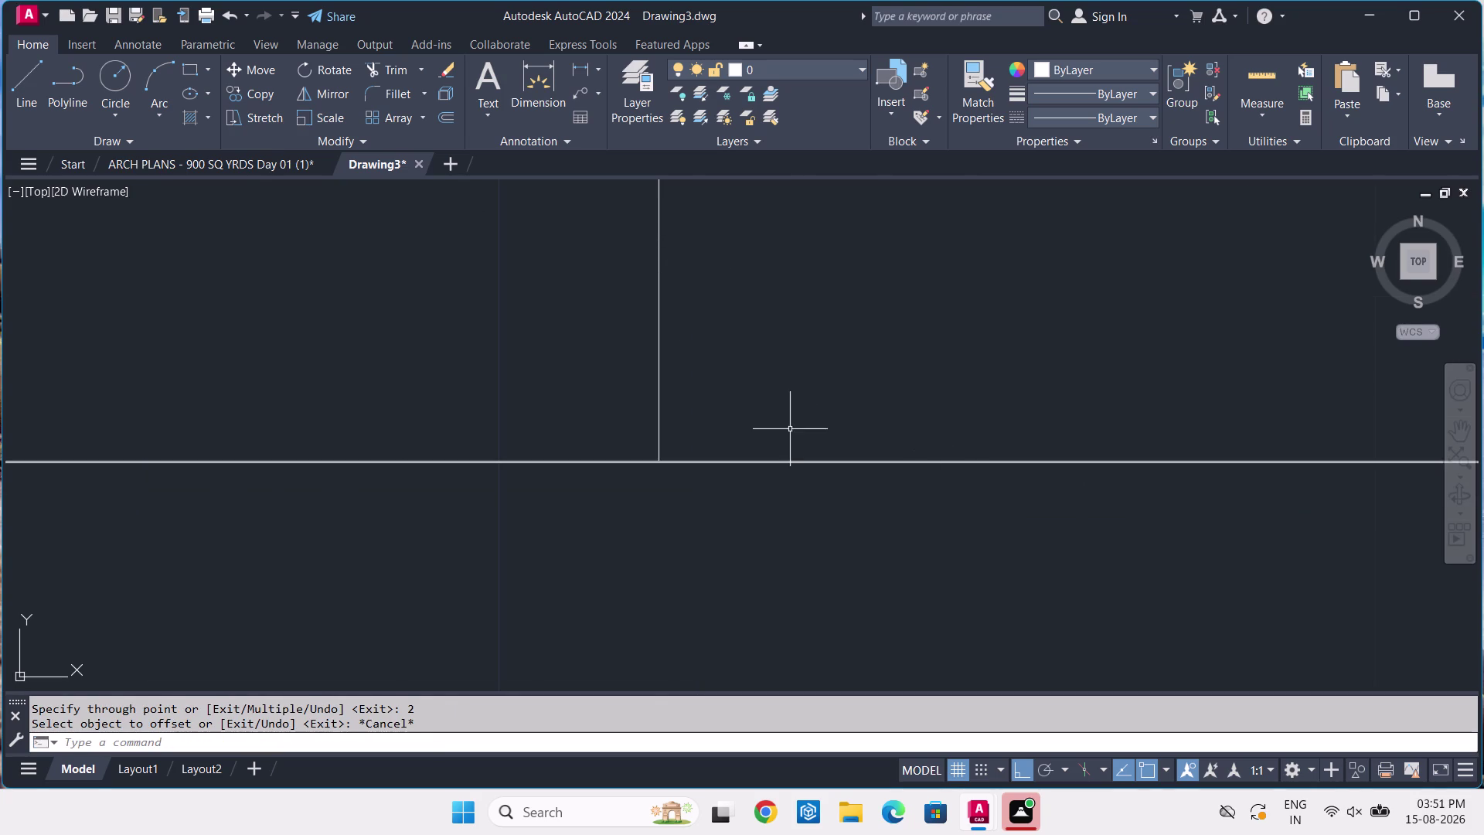
Delete the extra duplicate horizontal line.
scroll(up, 3)
click(770, 563)
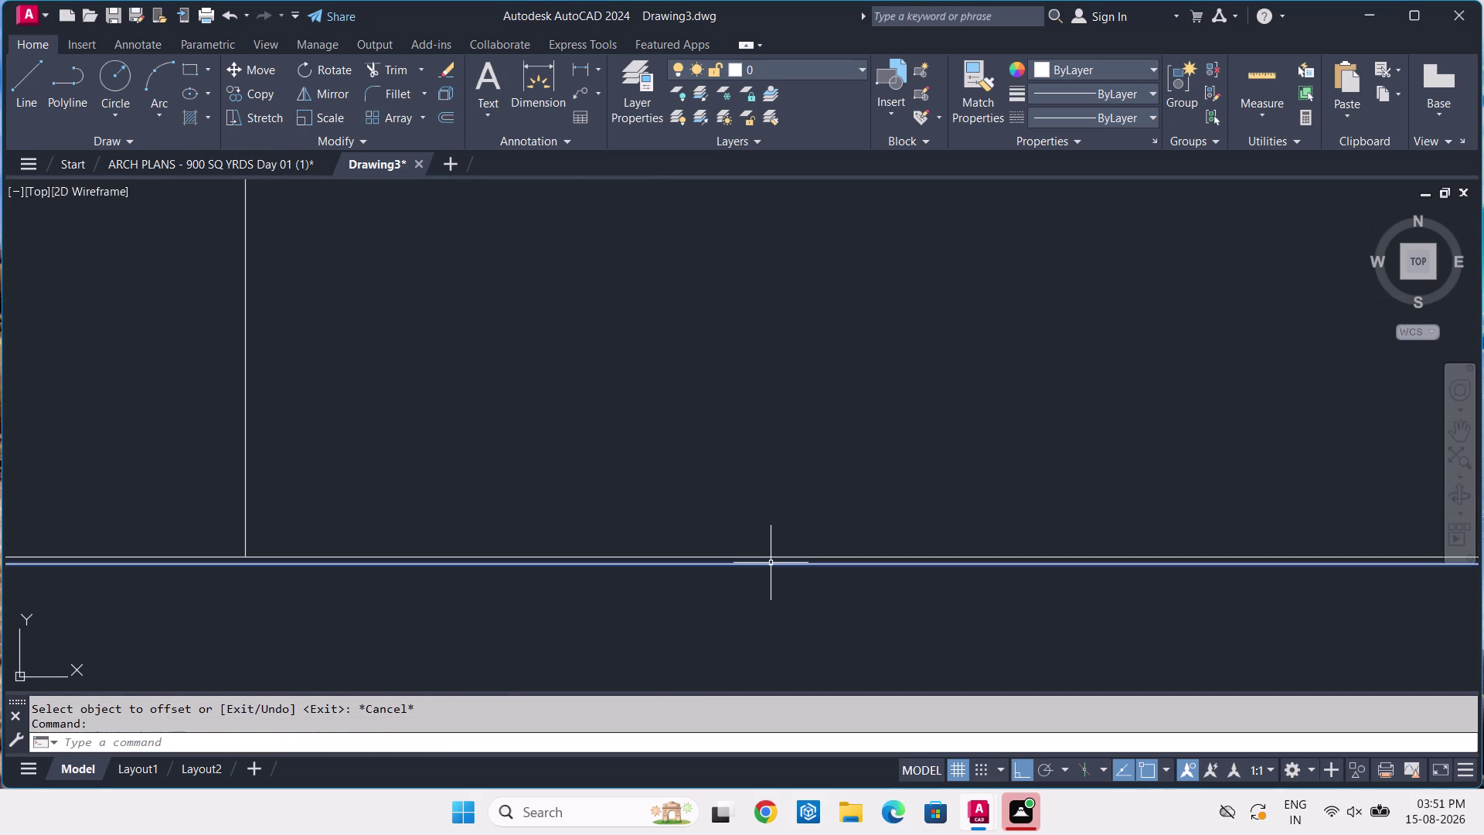
key(Delete)
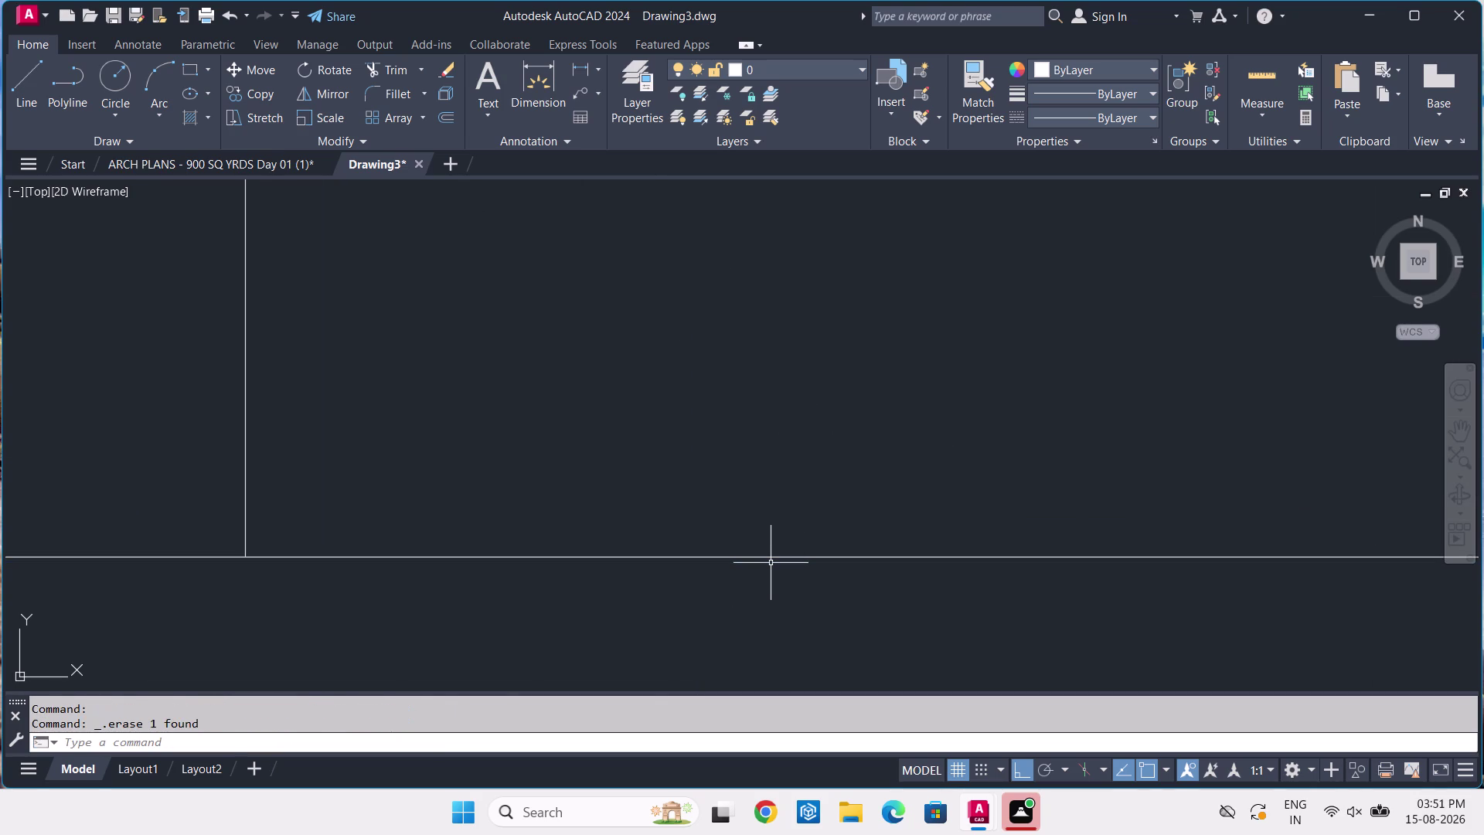
click(810, 522)
click(730, 629)
Set a 9-inch offset distance and select the long horizontal line to offset.
key(9)
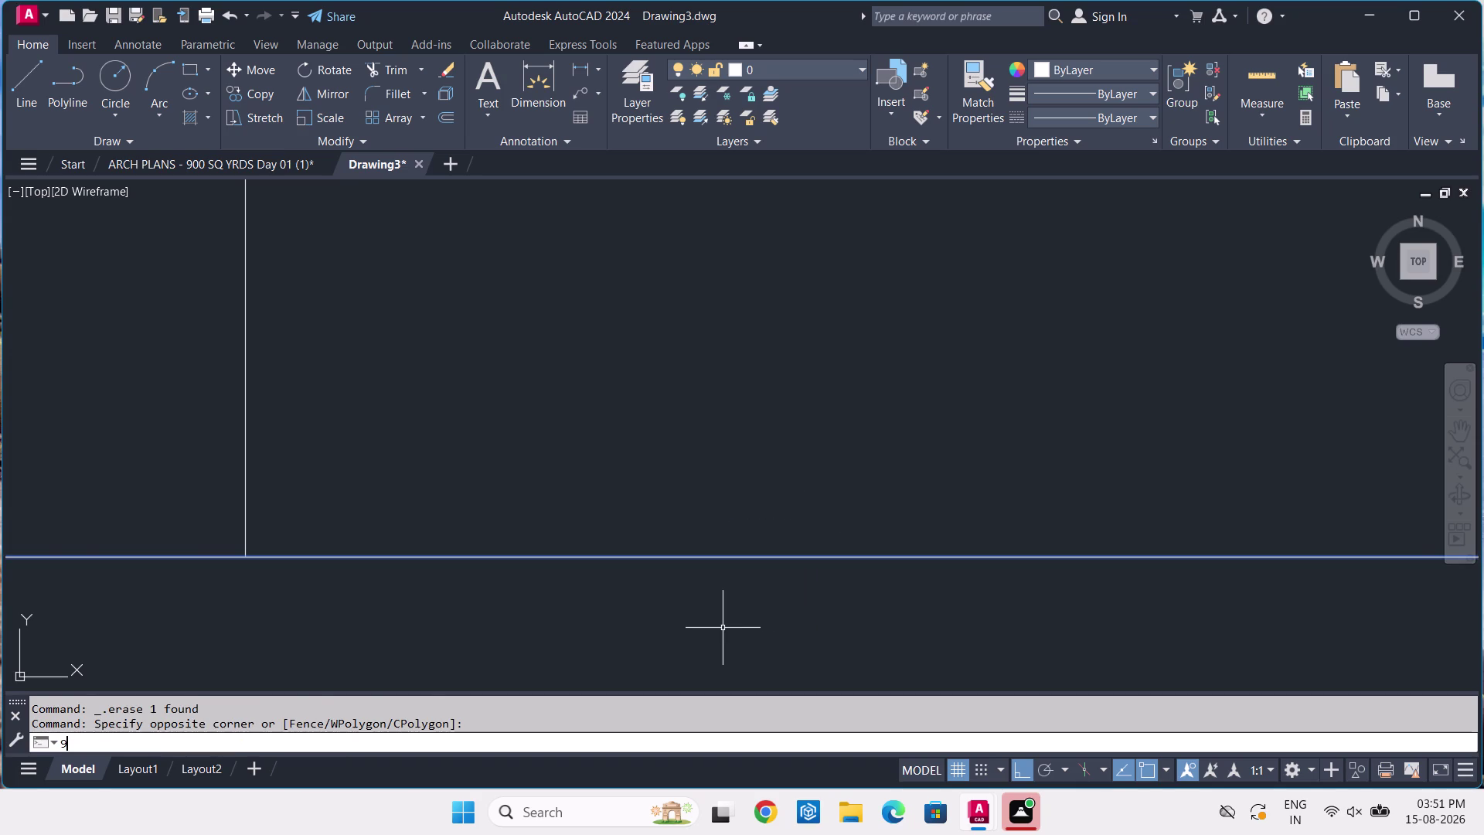
key(BackSpace)
key(o)
key(Return)
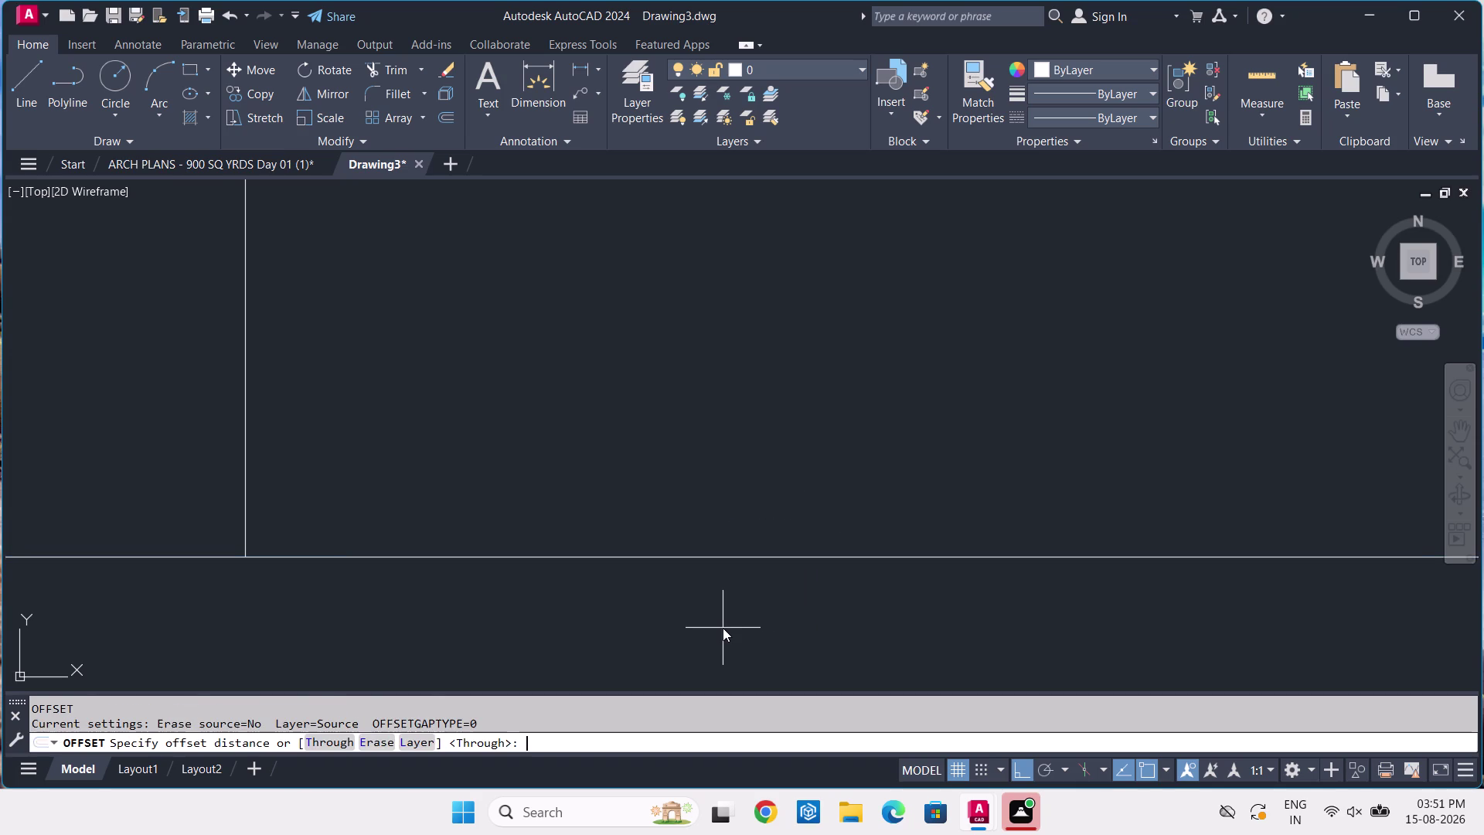
key(9)
key(Return)
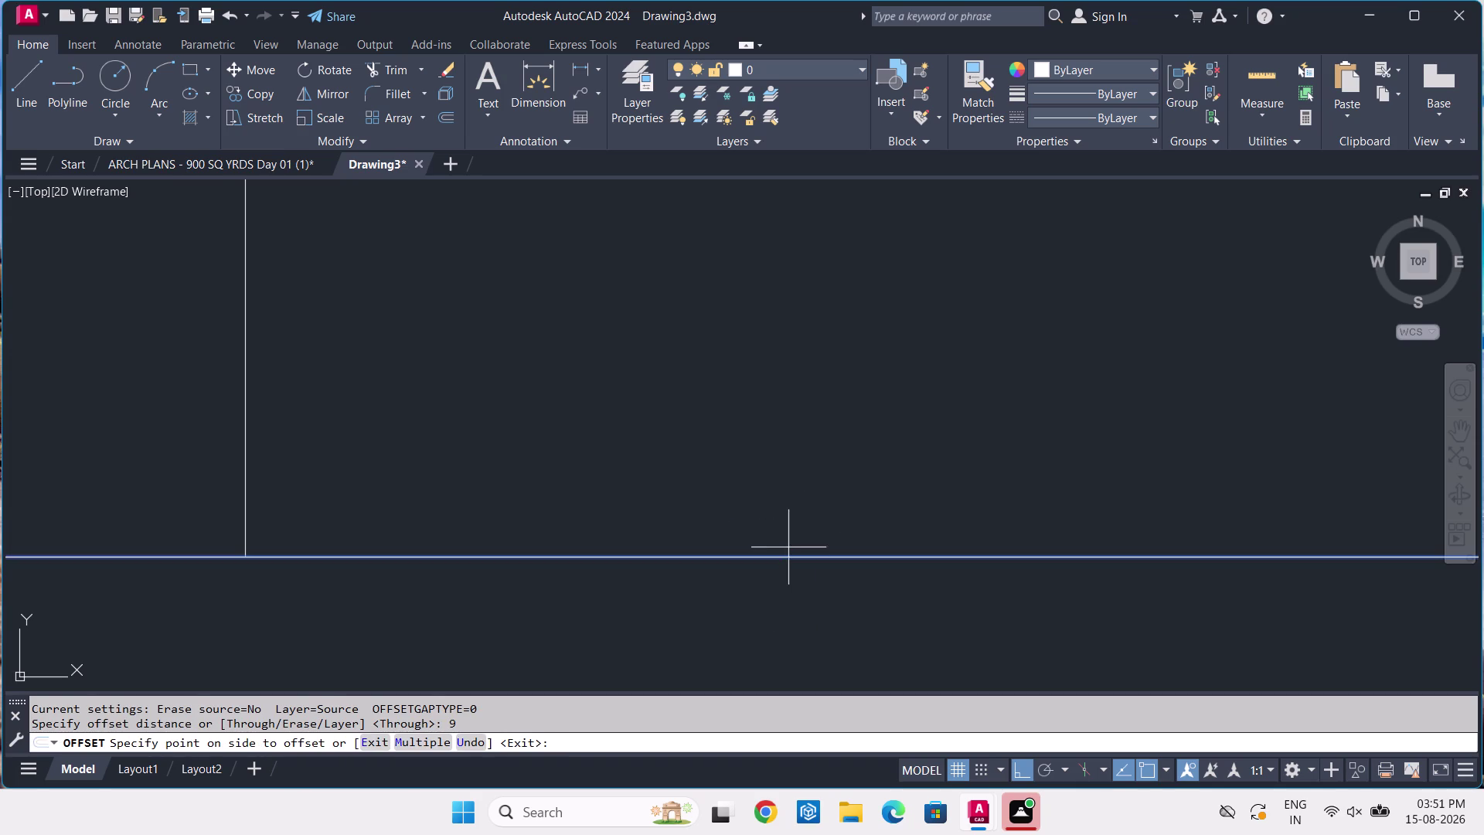
scroll(down, 3)
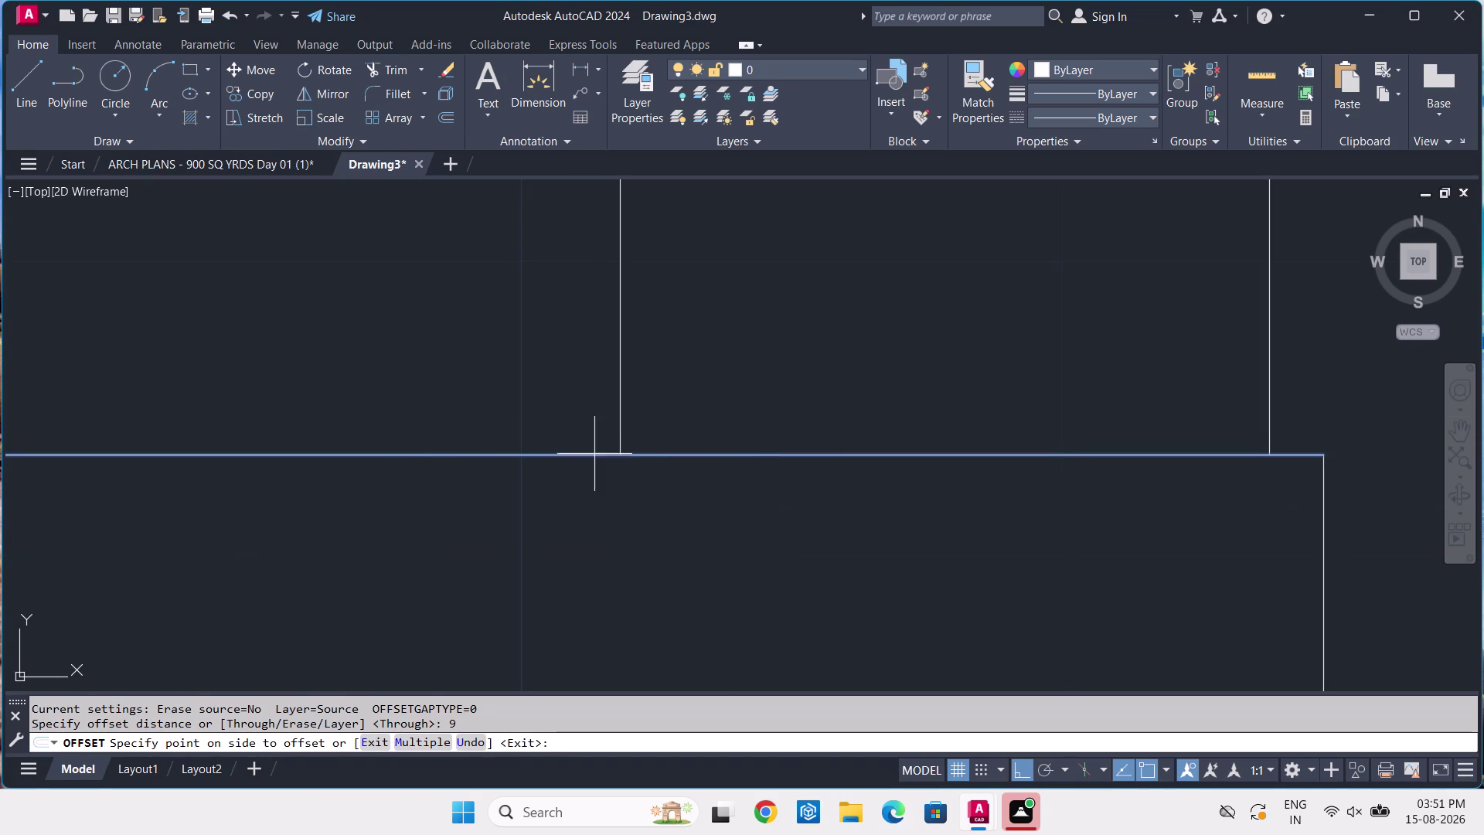
key(Escape)
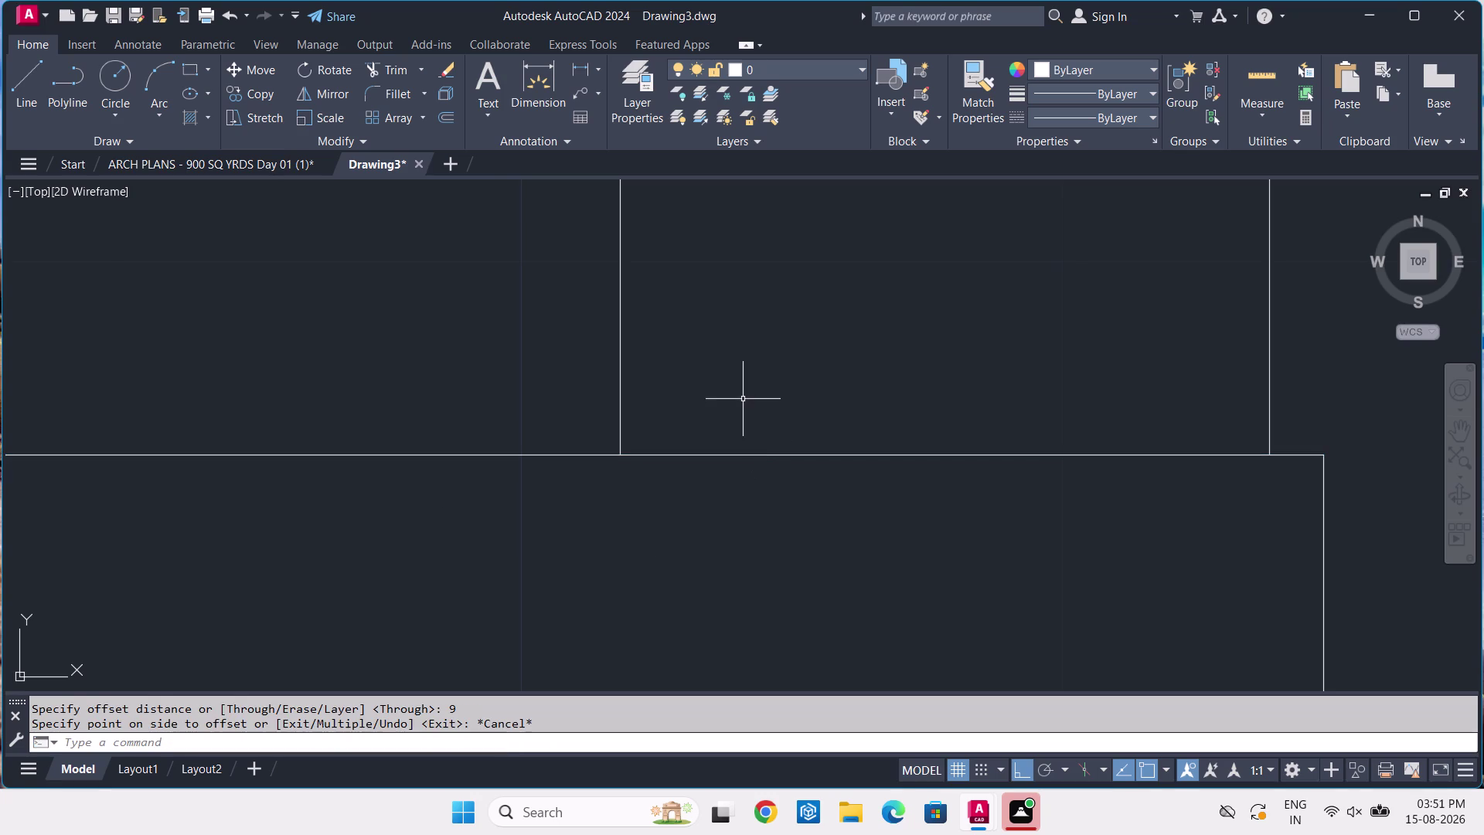
click(732, 454)
key(o)
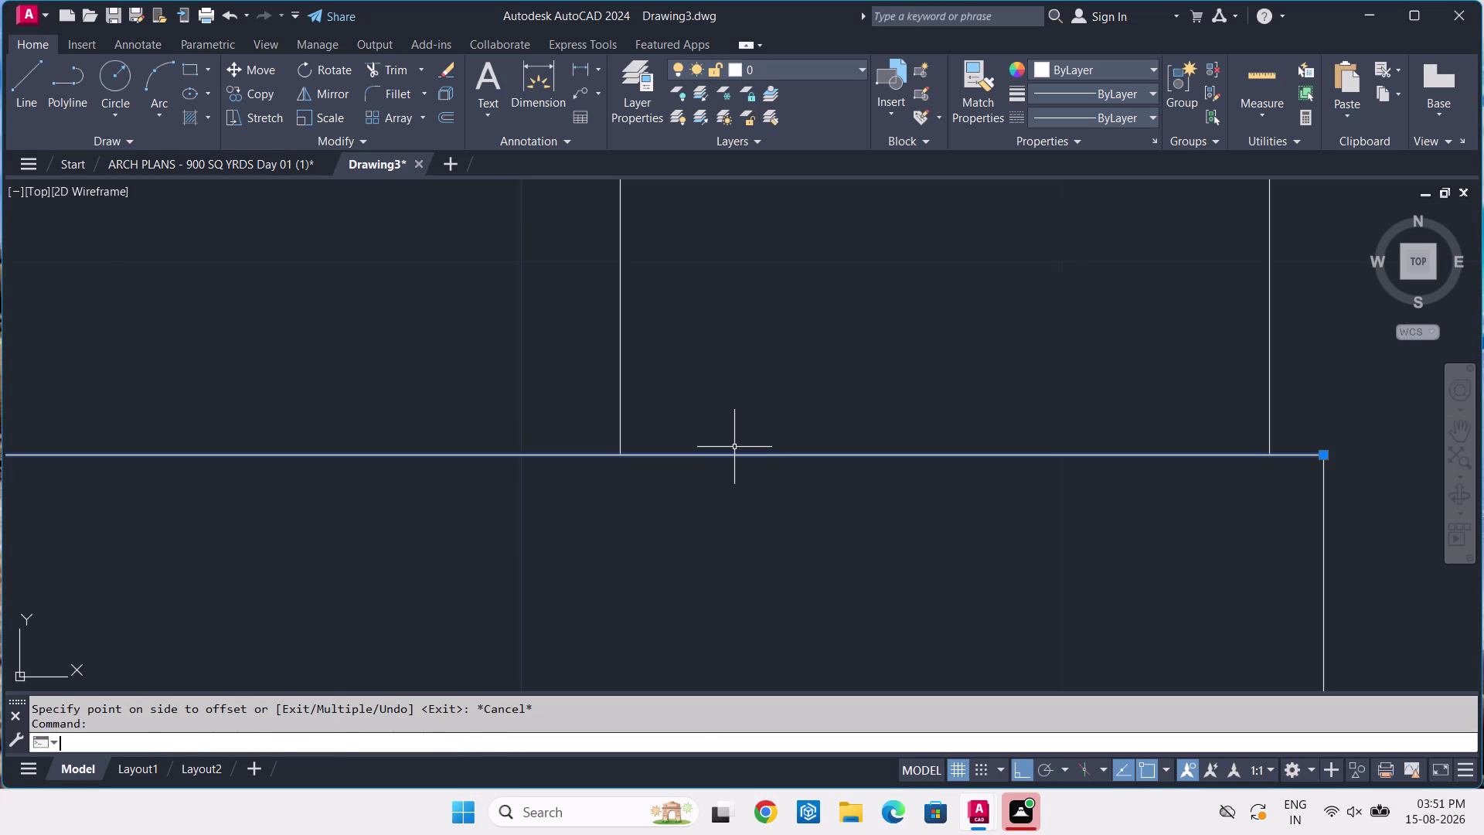
key(space)
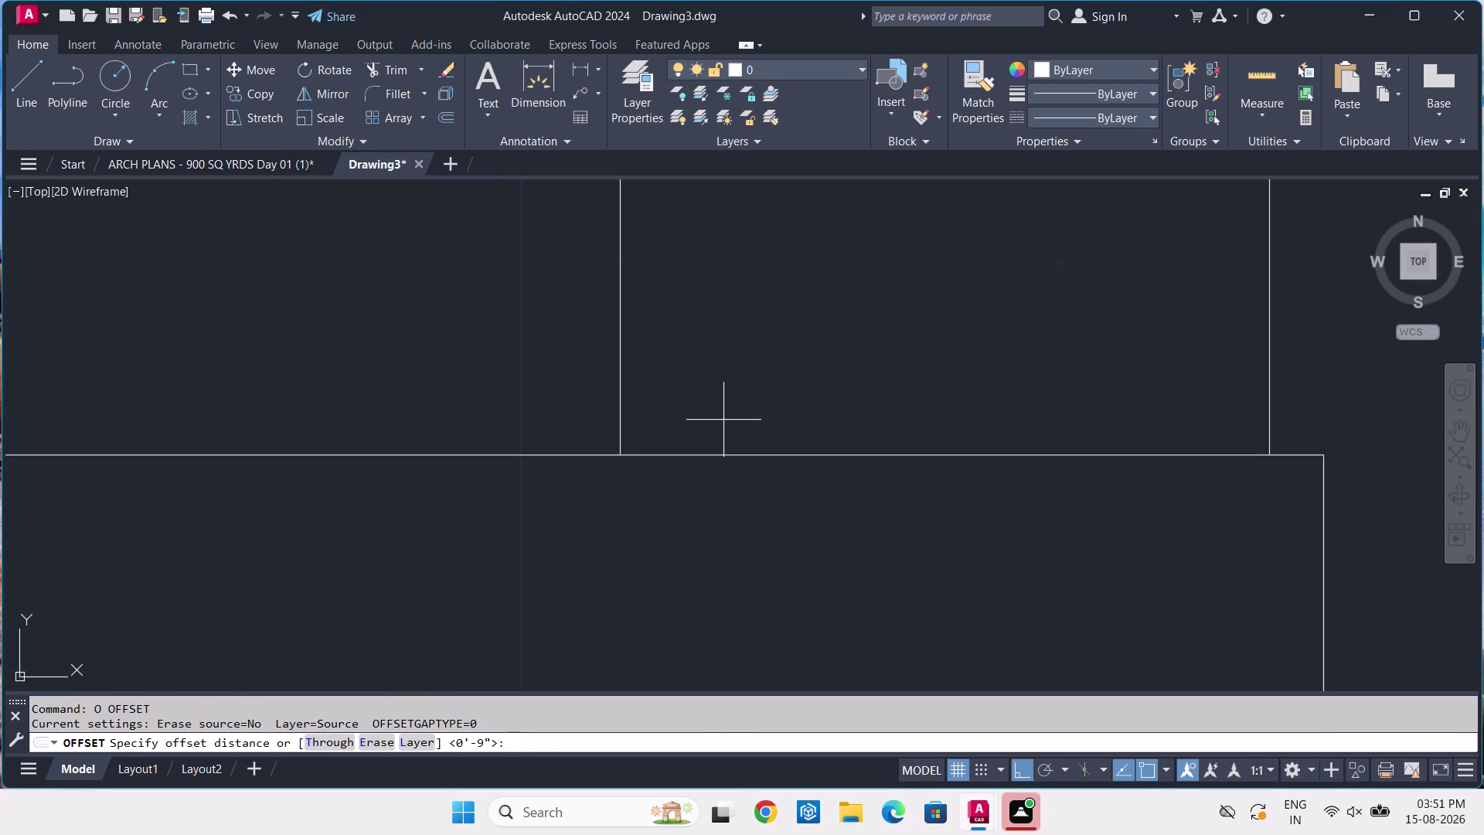
Enter 1.5 as the offset distance, then cancel the command.
text(1.5)
key(apostrophe)
key(Return)
scroll(down, 3)
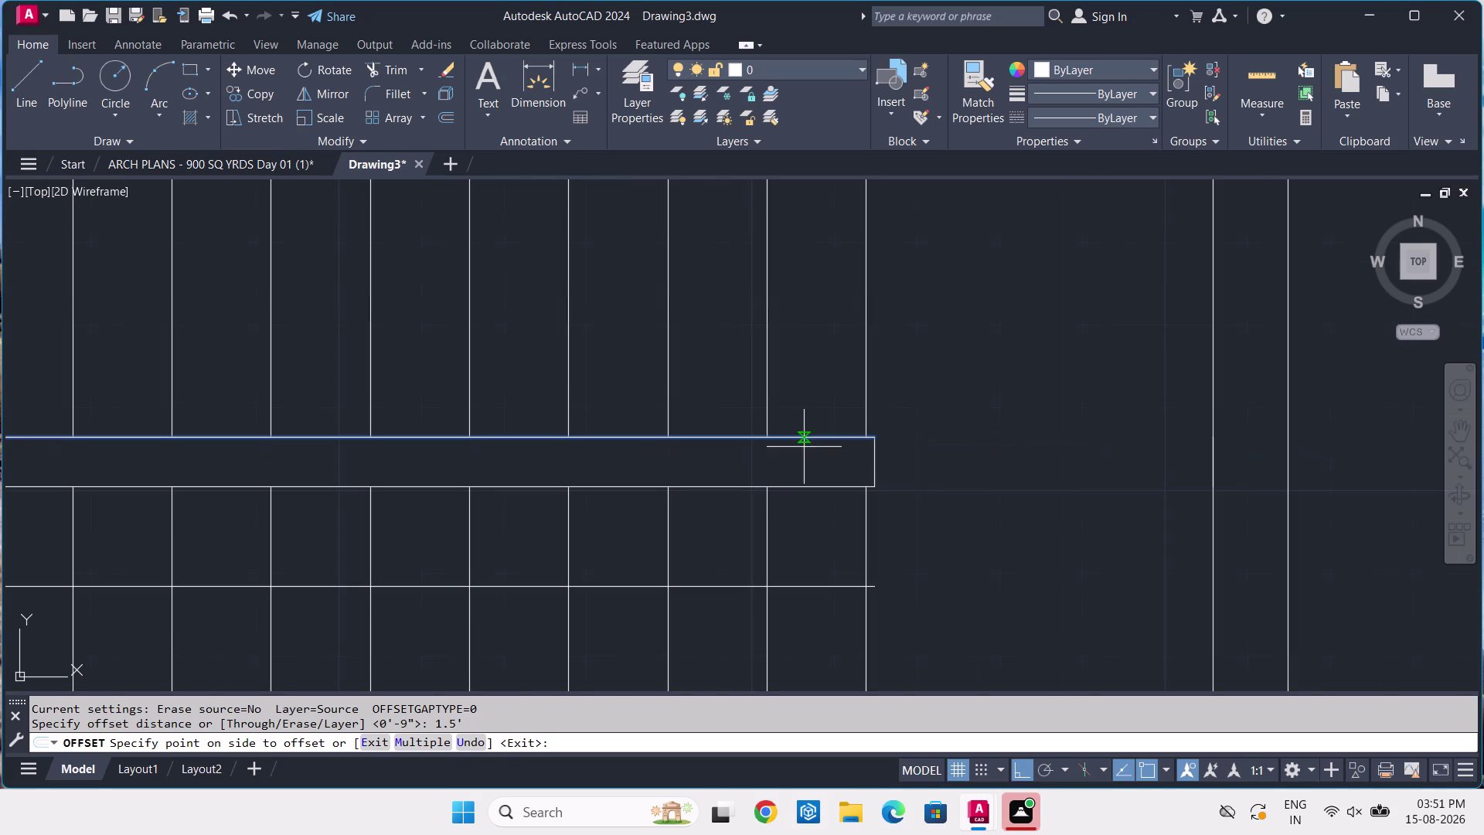
key(Escape)
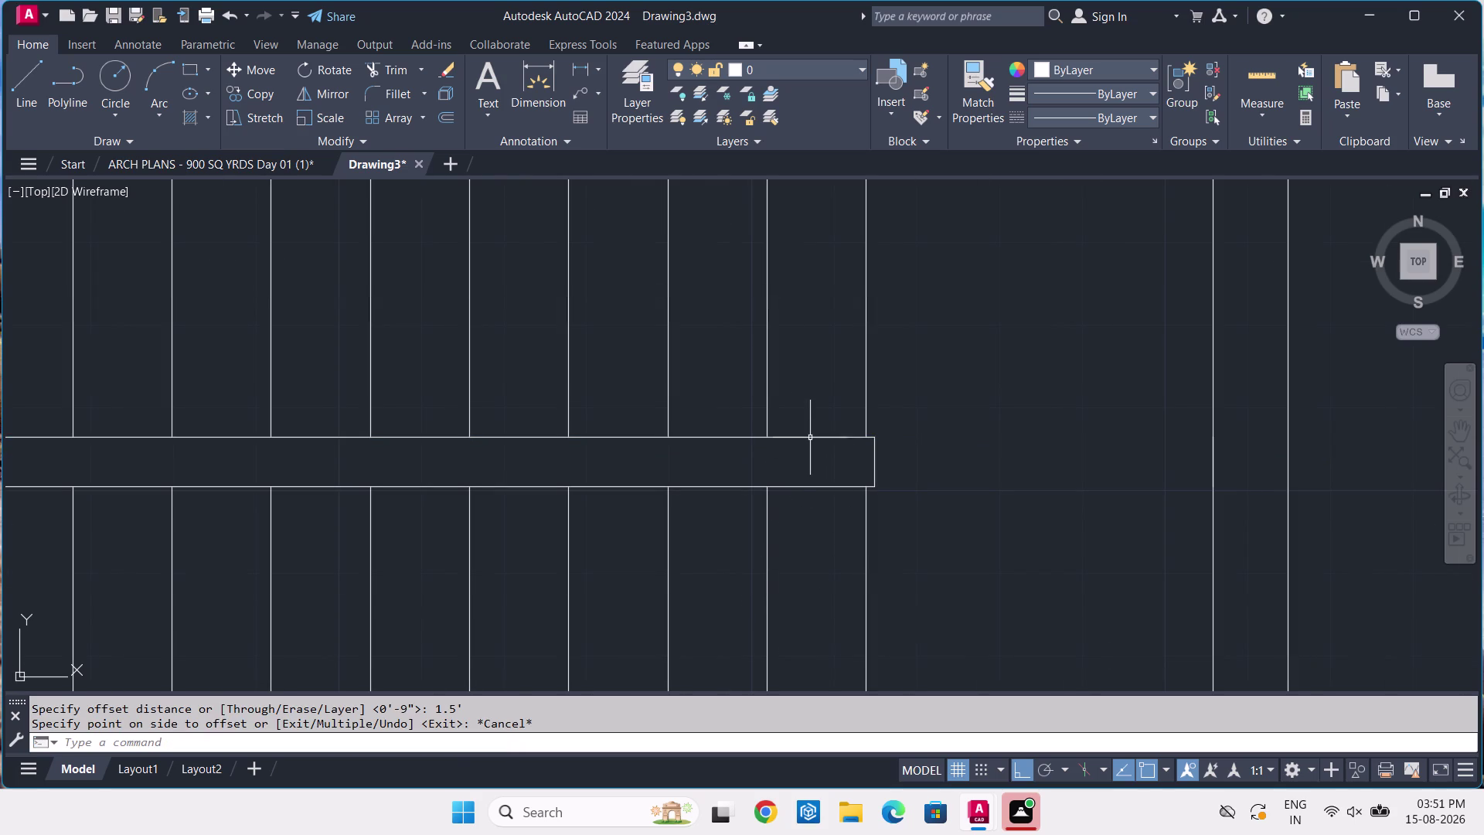
Offset the band's top edge 1.5 inches down to place a line inside the band.
click(810, 435)
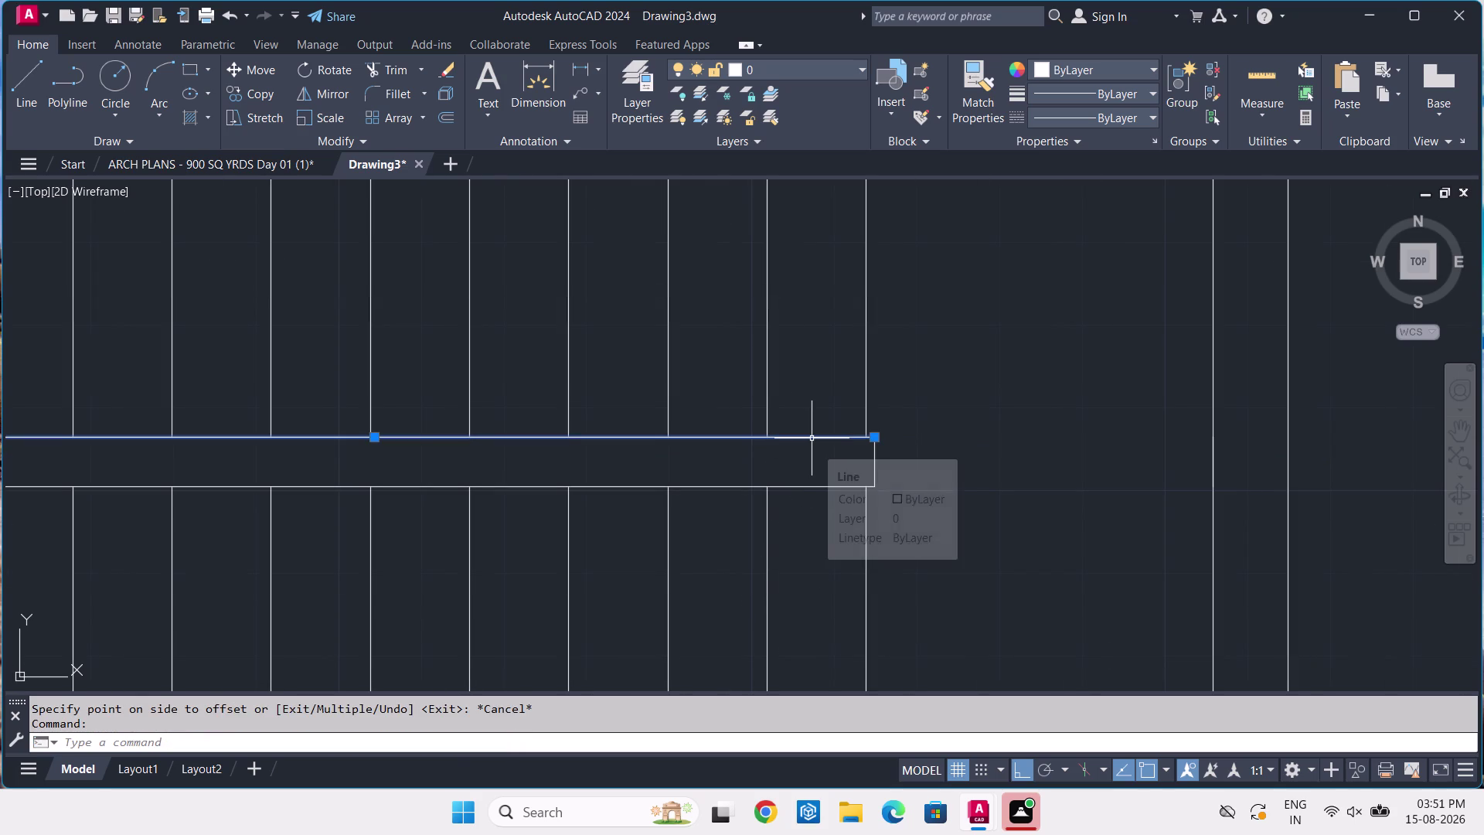
key(o)
key(Return)
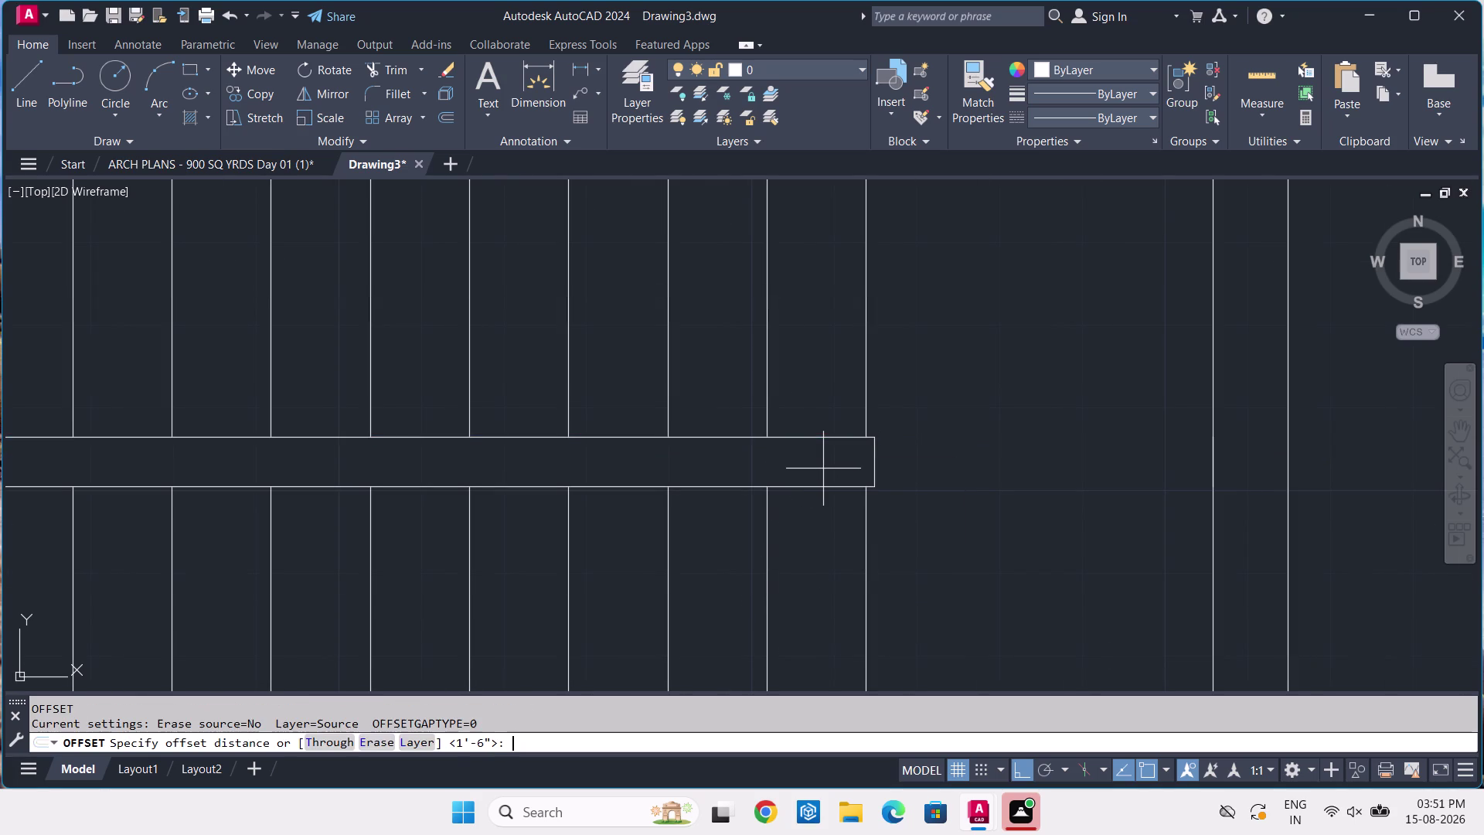
key(1)
key(period)
key(5)
key(Return)
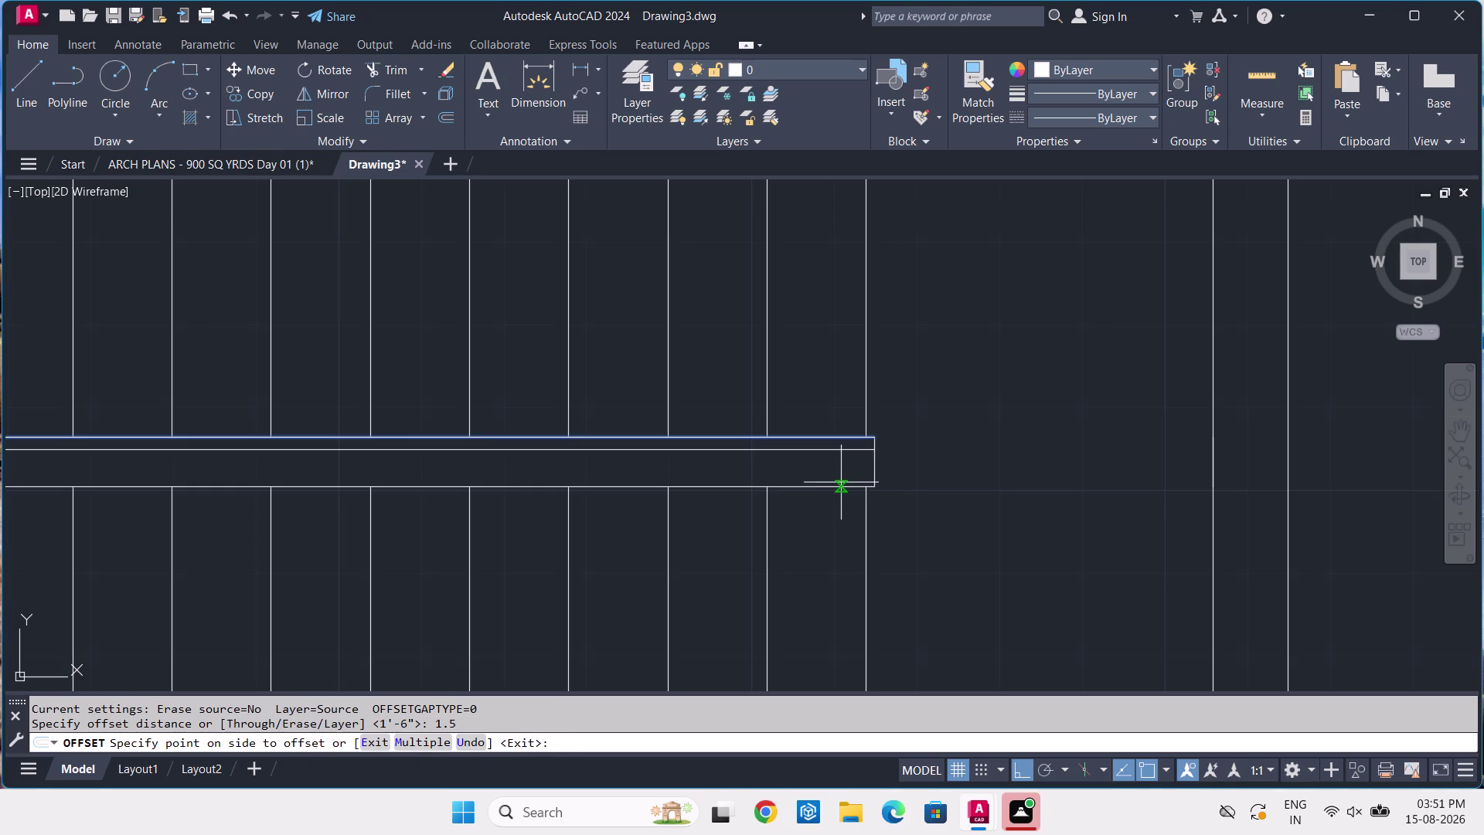
click(831, 474)
scroll(down, 3)
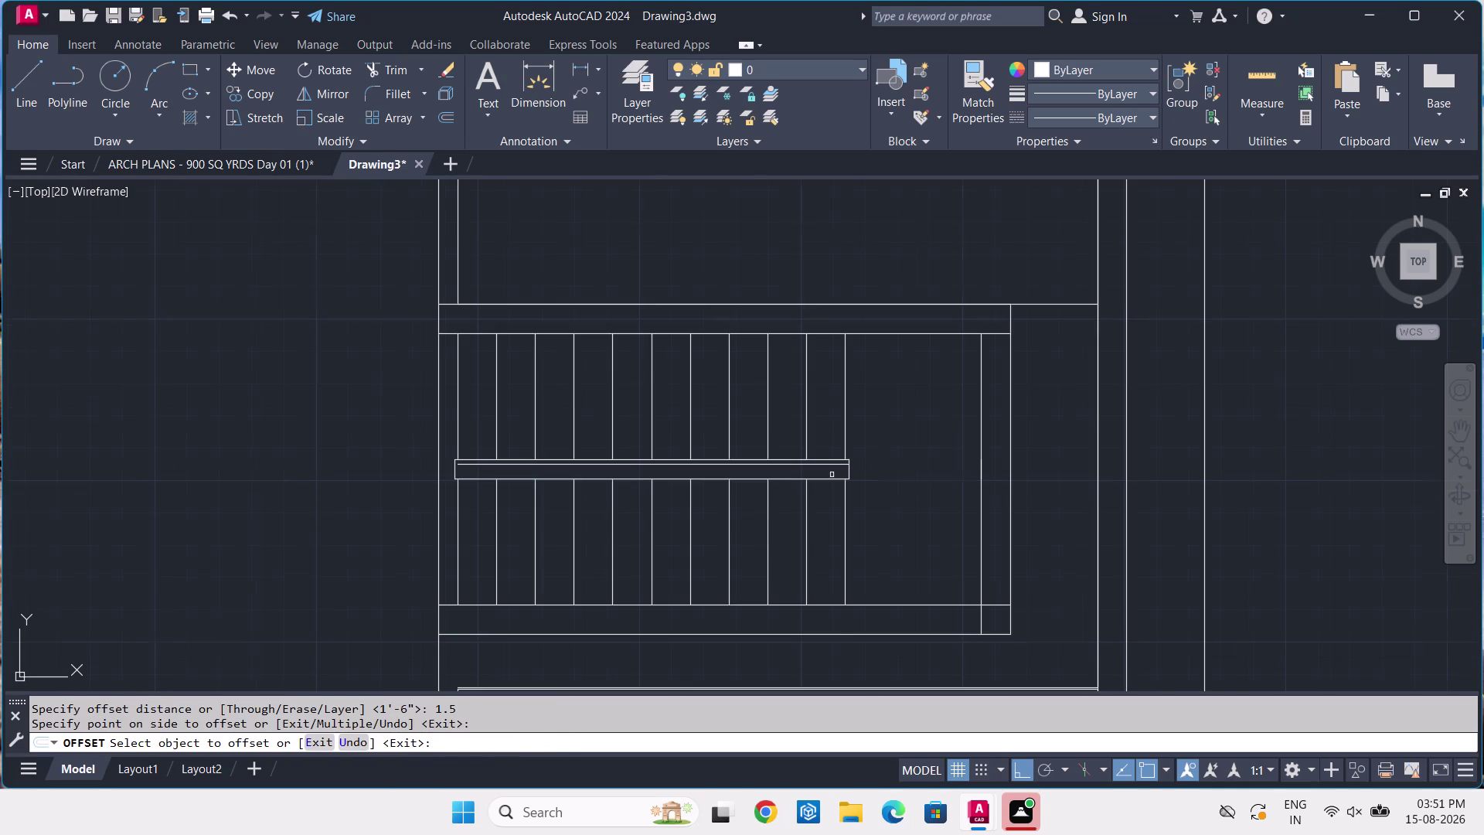
Start FILLET and pick lines in the central band.
key(space)
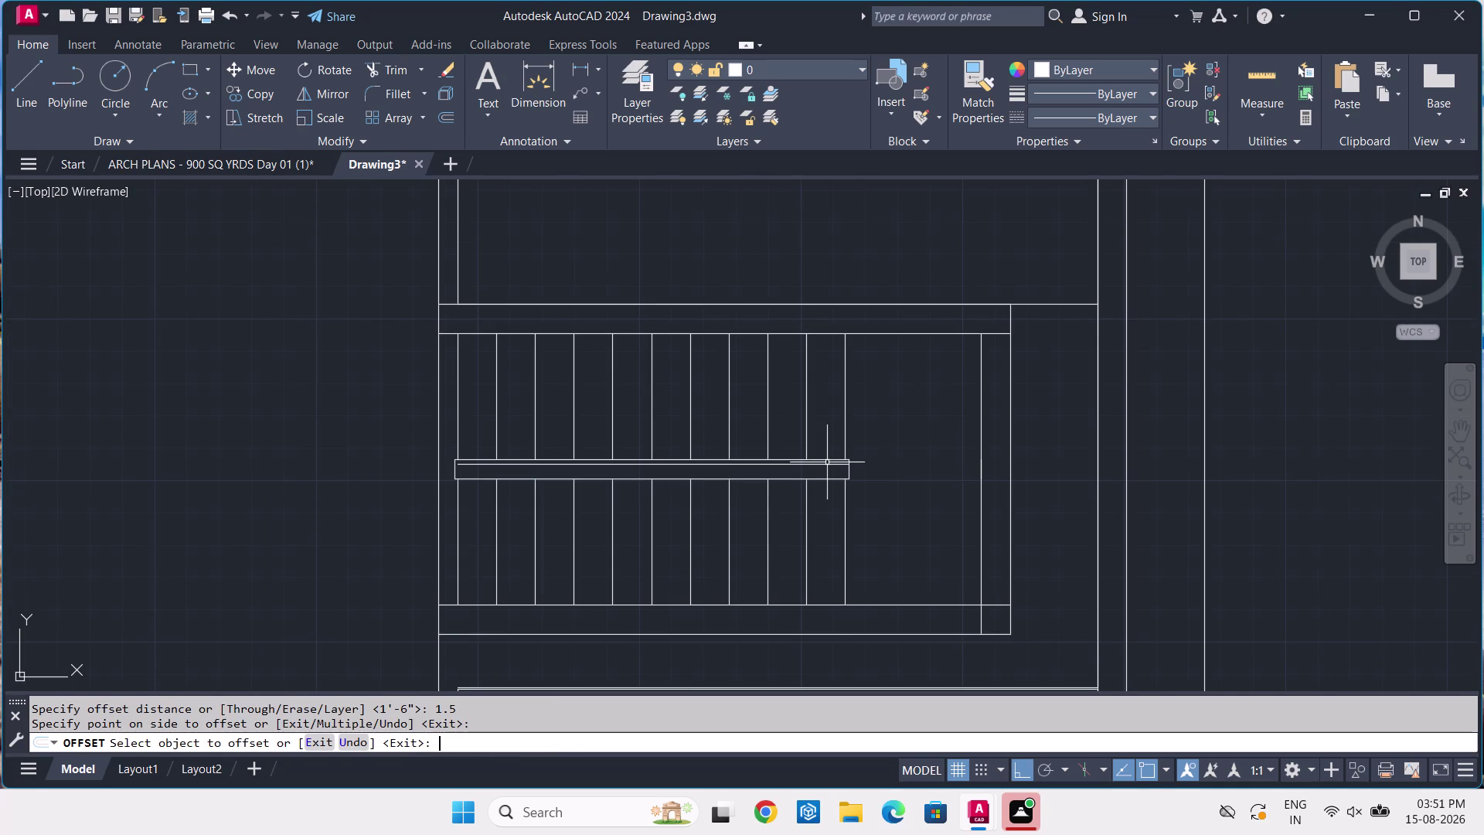
key(f)
key(space)
scroll(up, 3)
click(412, 461)
click(412, 454)
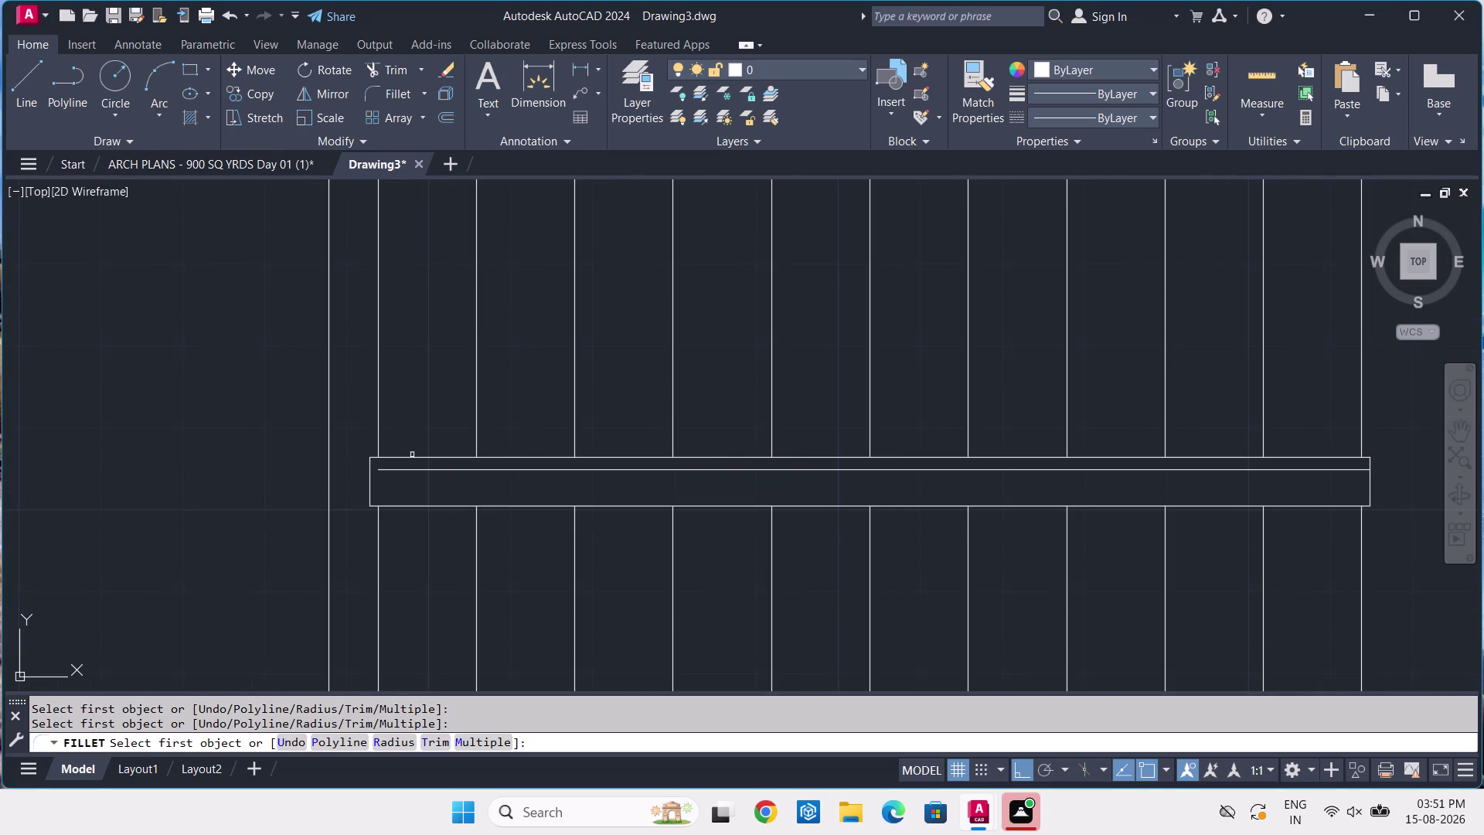
Round off the two stair band lines into a rounded end cap.
click(411, 456)
click(411, 471)
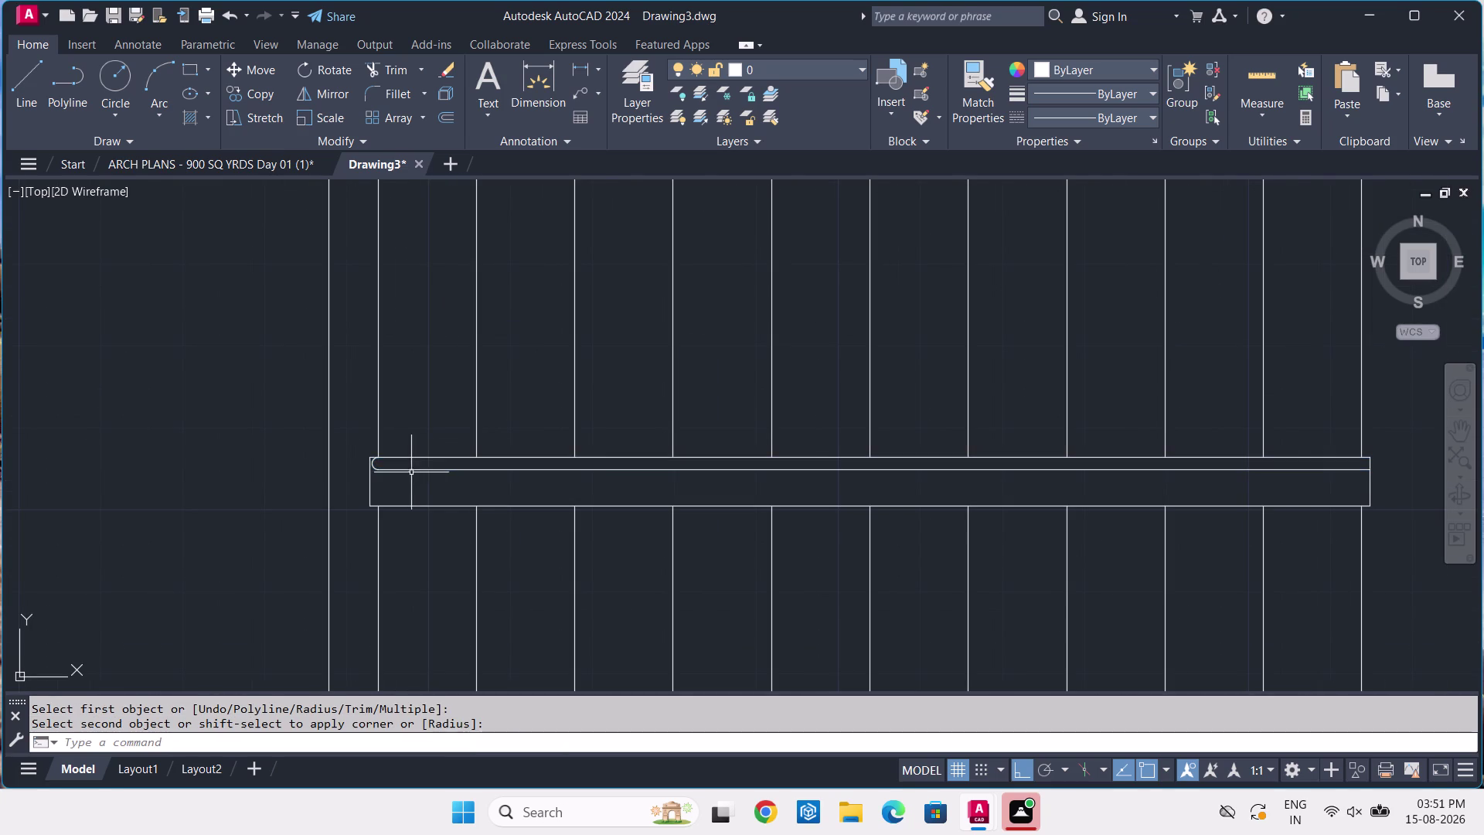
scroll(up, 3)
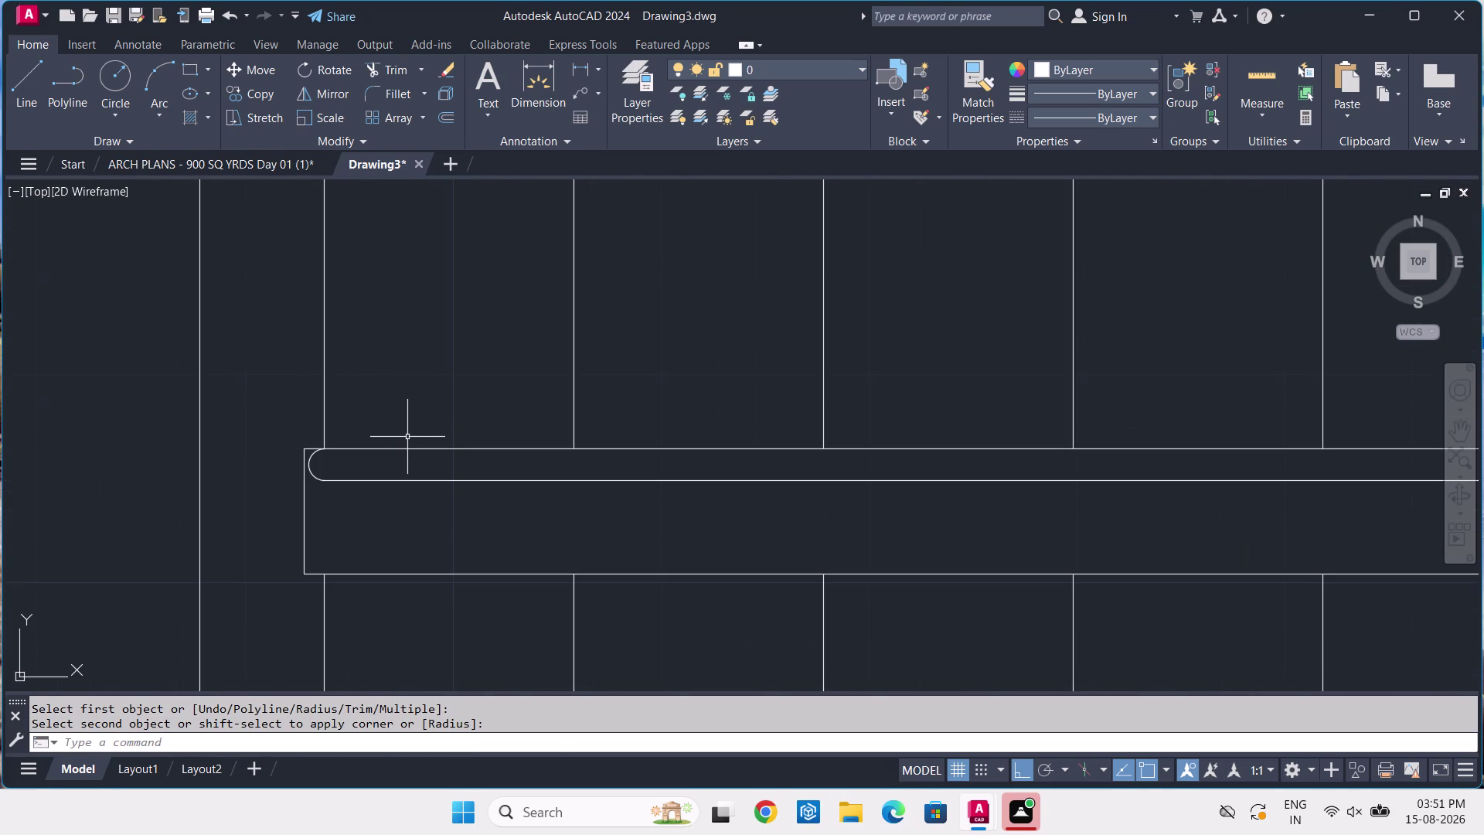
scroll(up, 3)
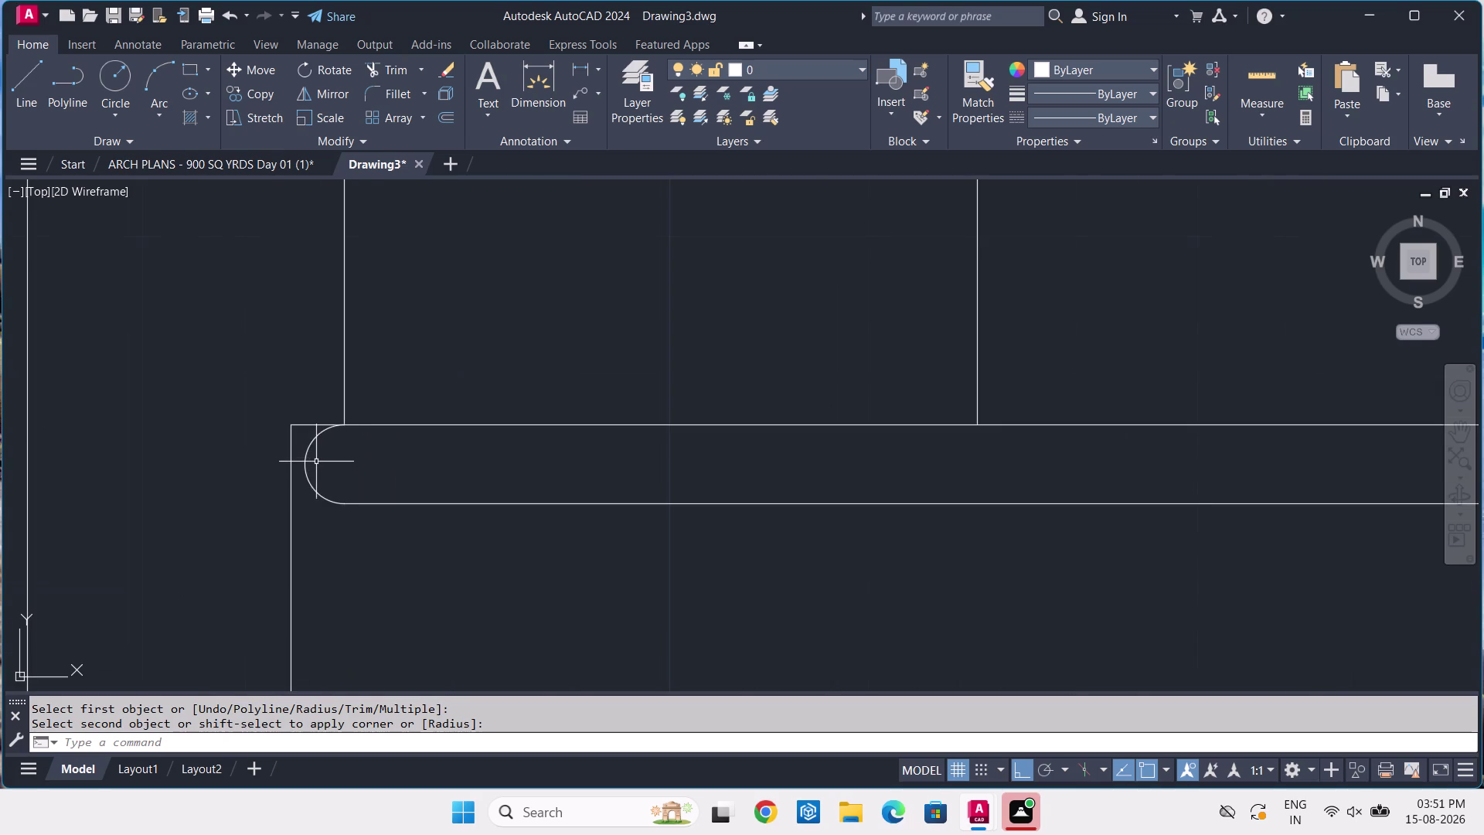
Move the rounded end arc from its top end to outside the band's left edge.
click(308, 452)
key(m)
key(space)
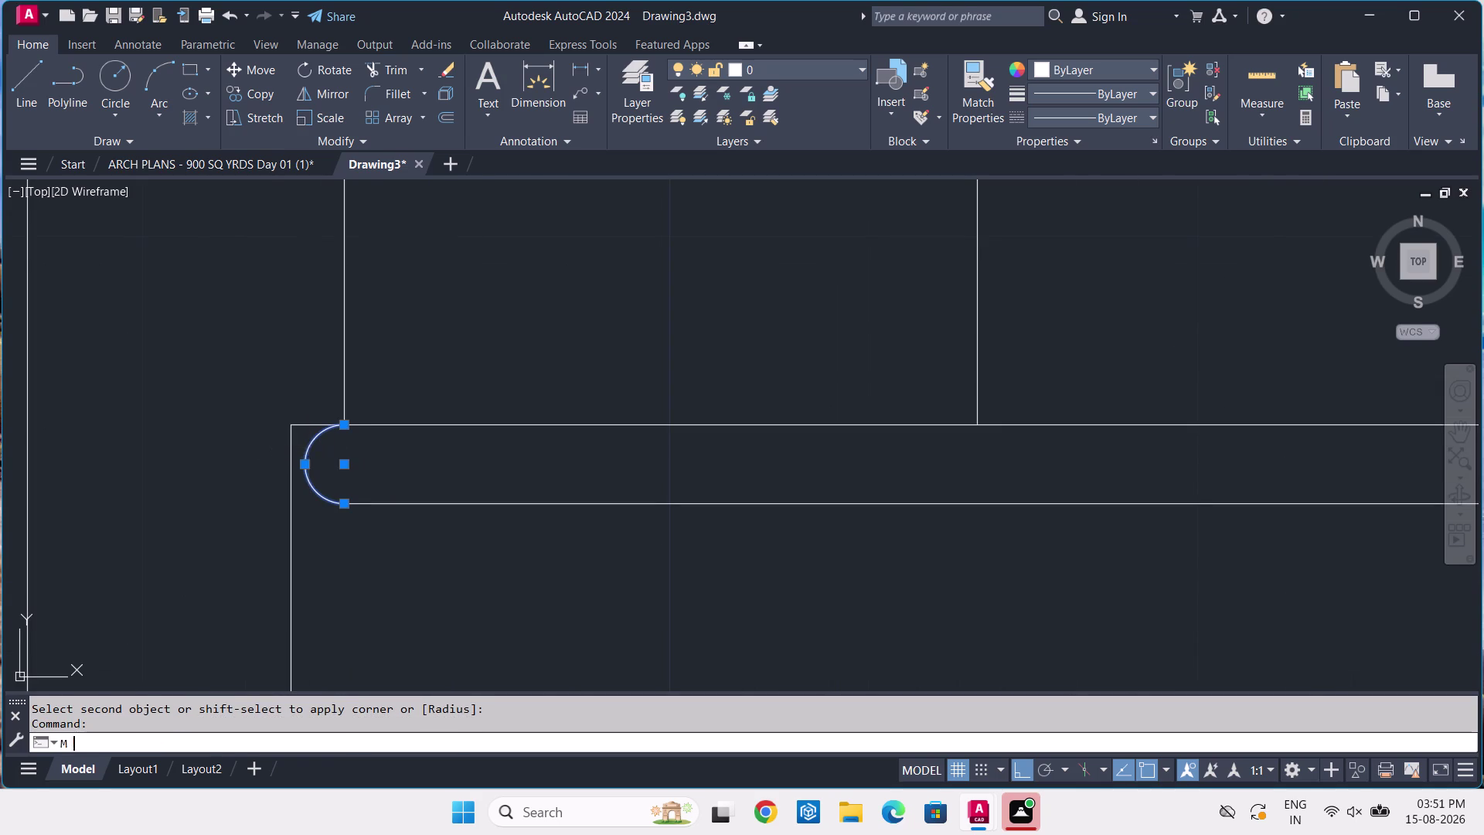
click(303, 464)
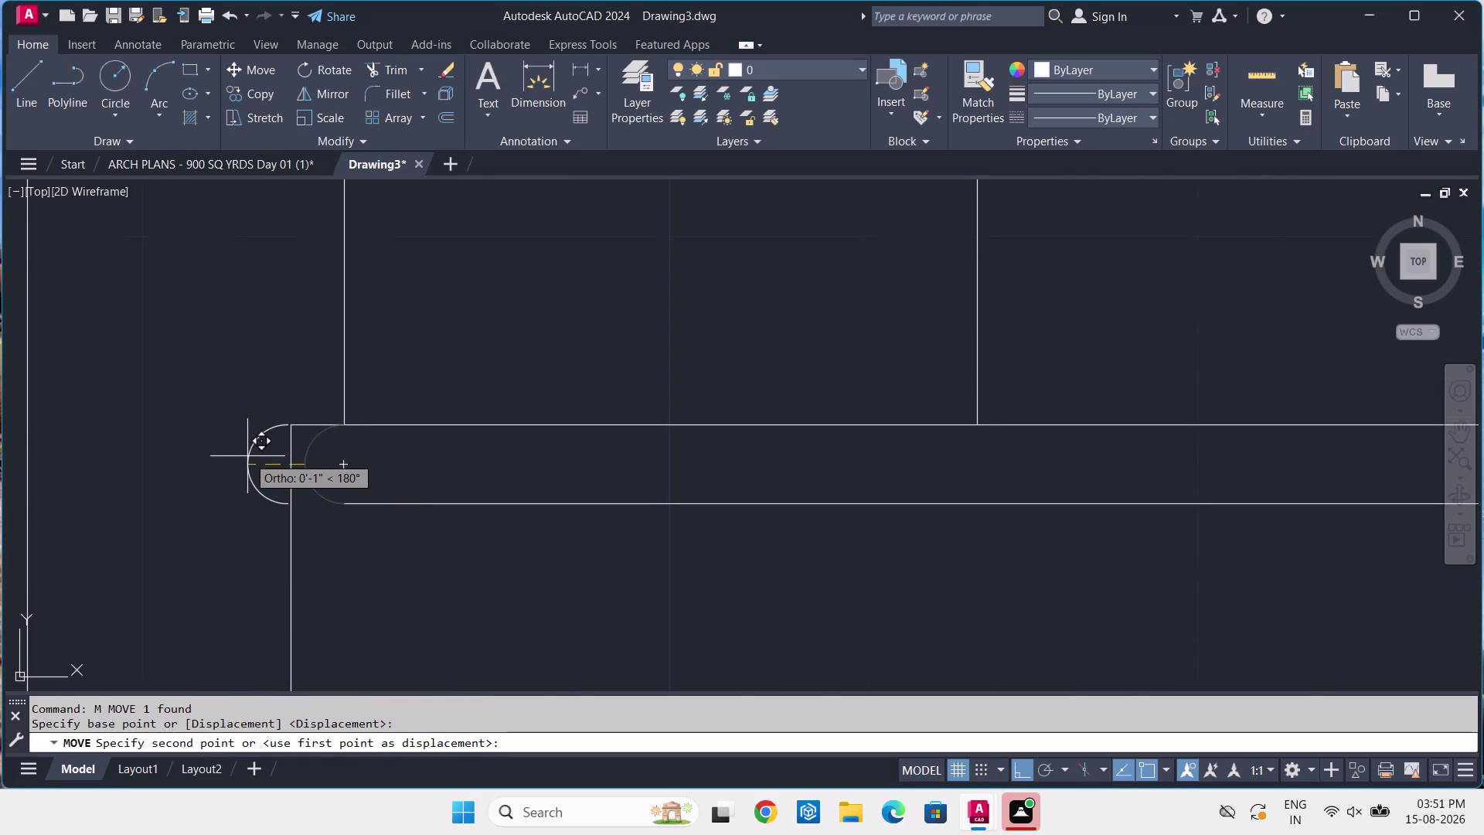
key(Escape)
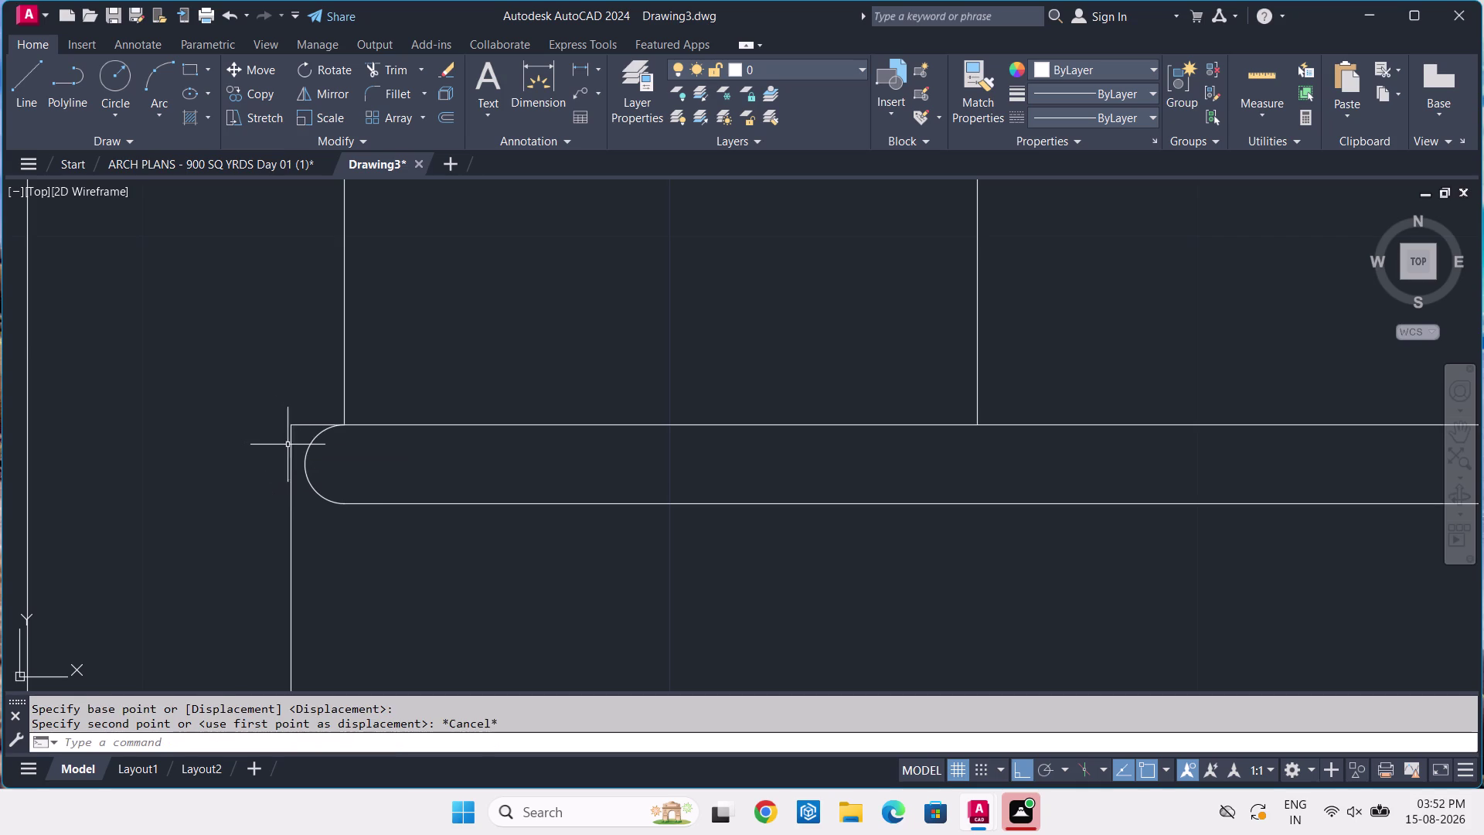
click(310, 446)
text(M)
key(space)
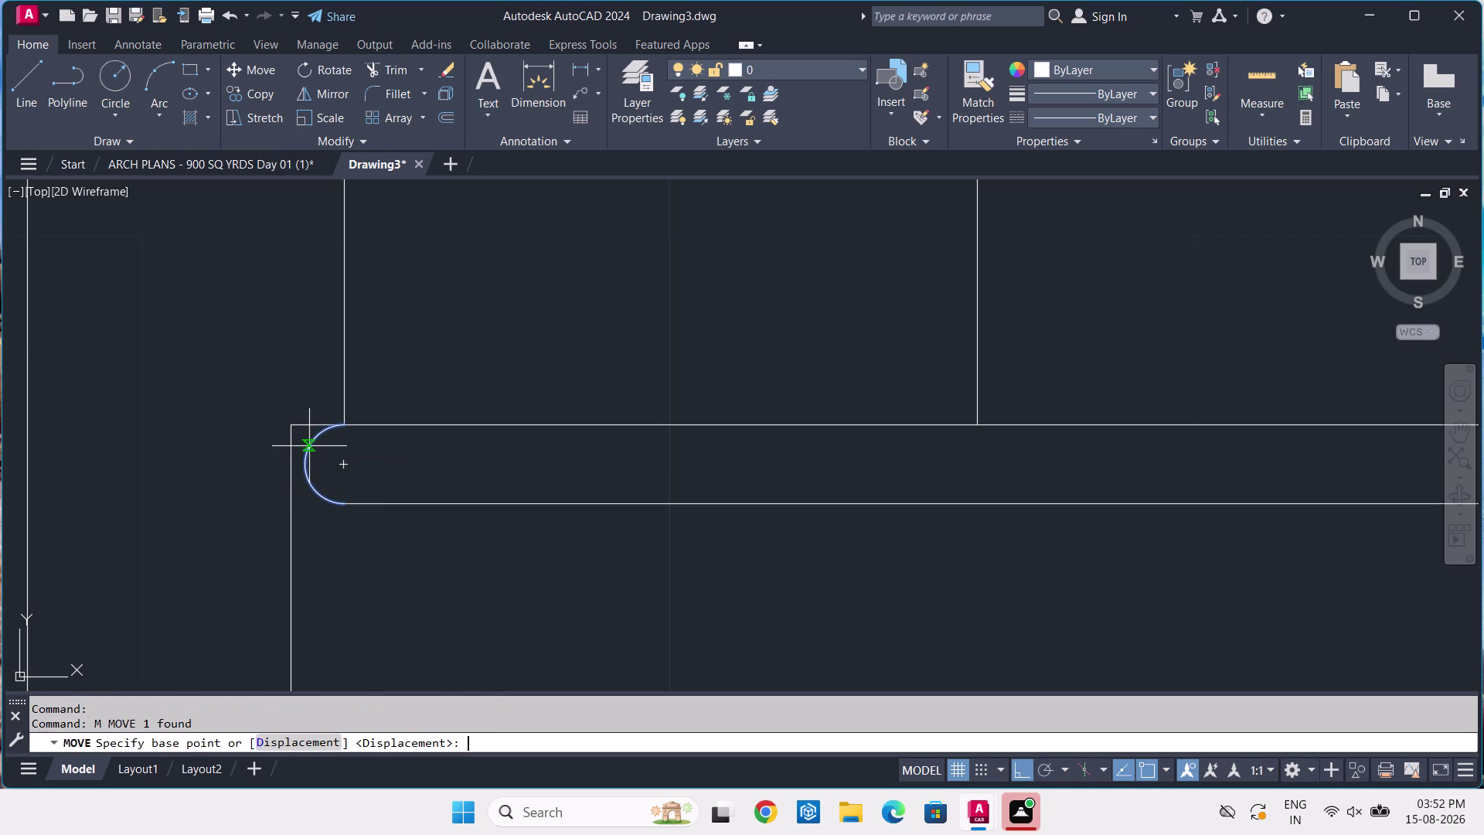
click(339, 428)
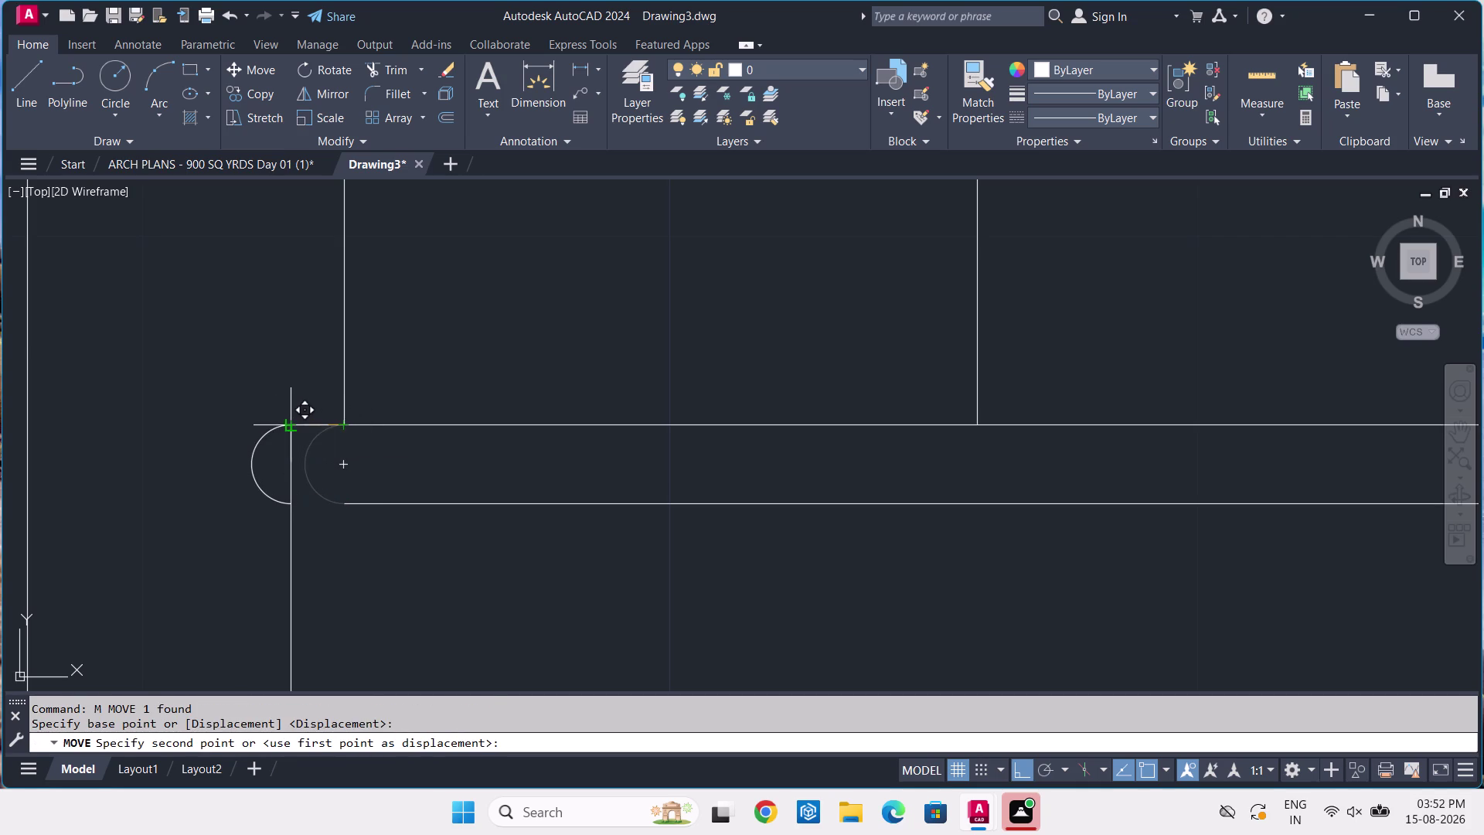
click(292, 426)
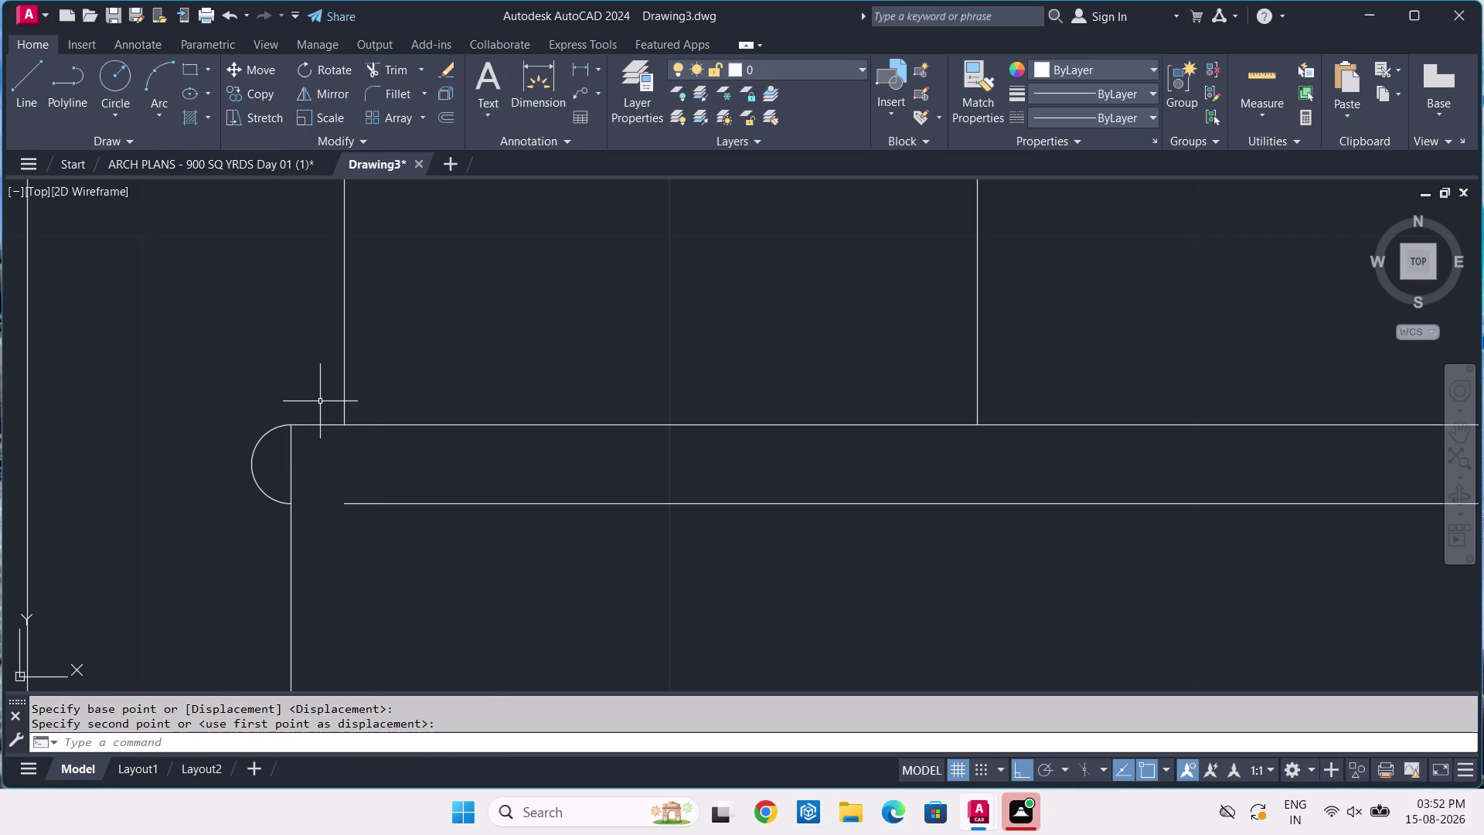
Extend two handrail lines to their boundary edges with EXTEND.
text(EX)
key(space)
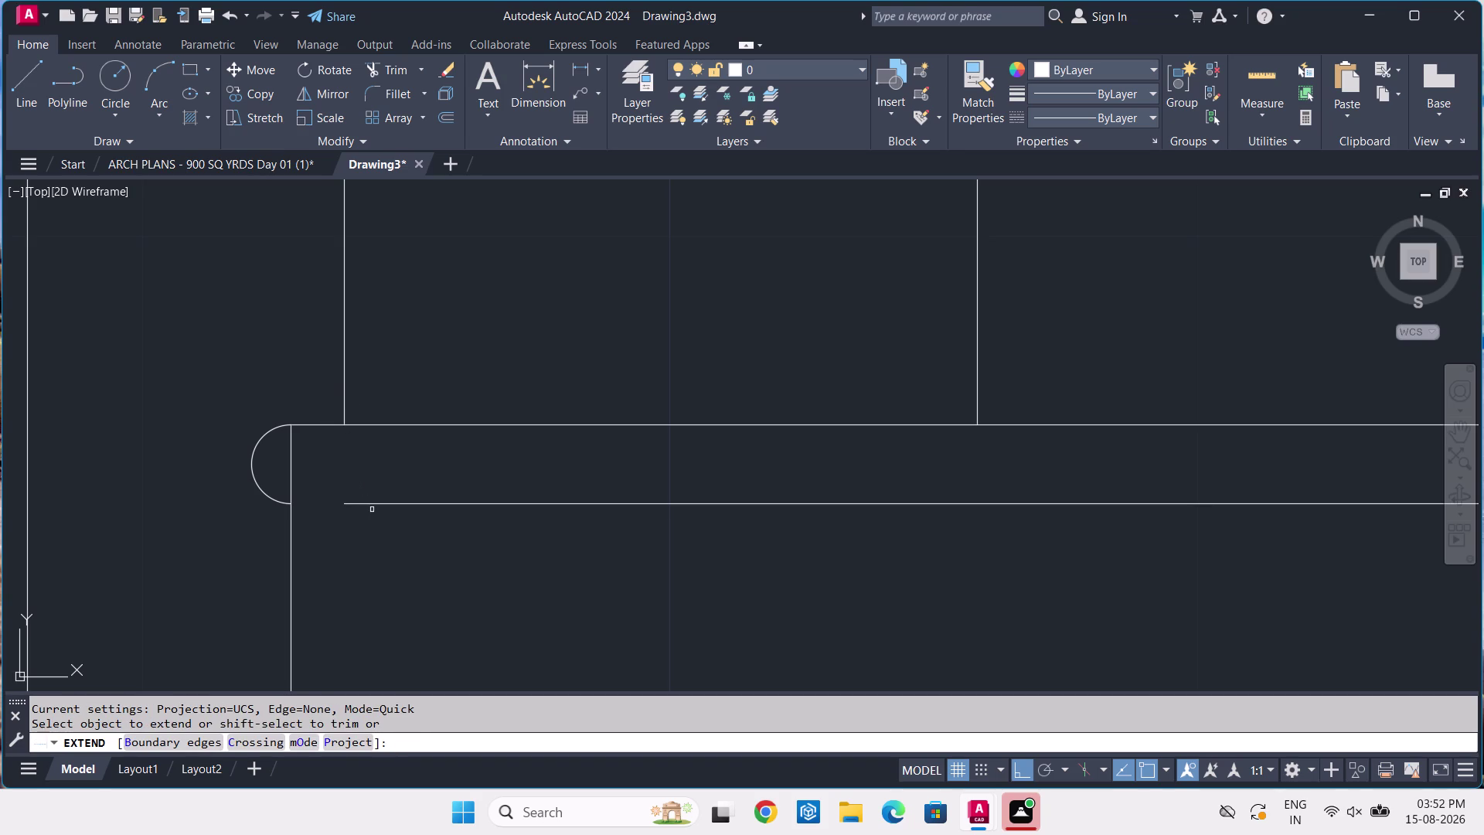
click(360, 505)
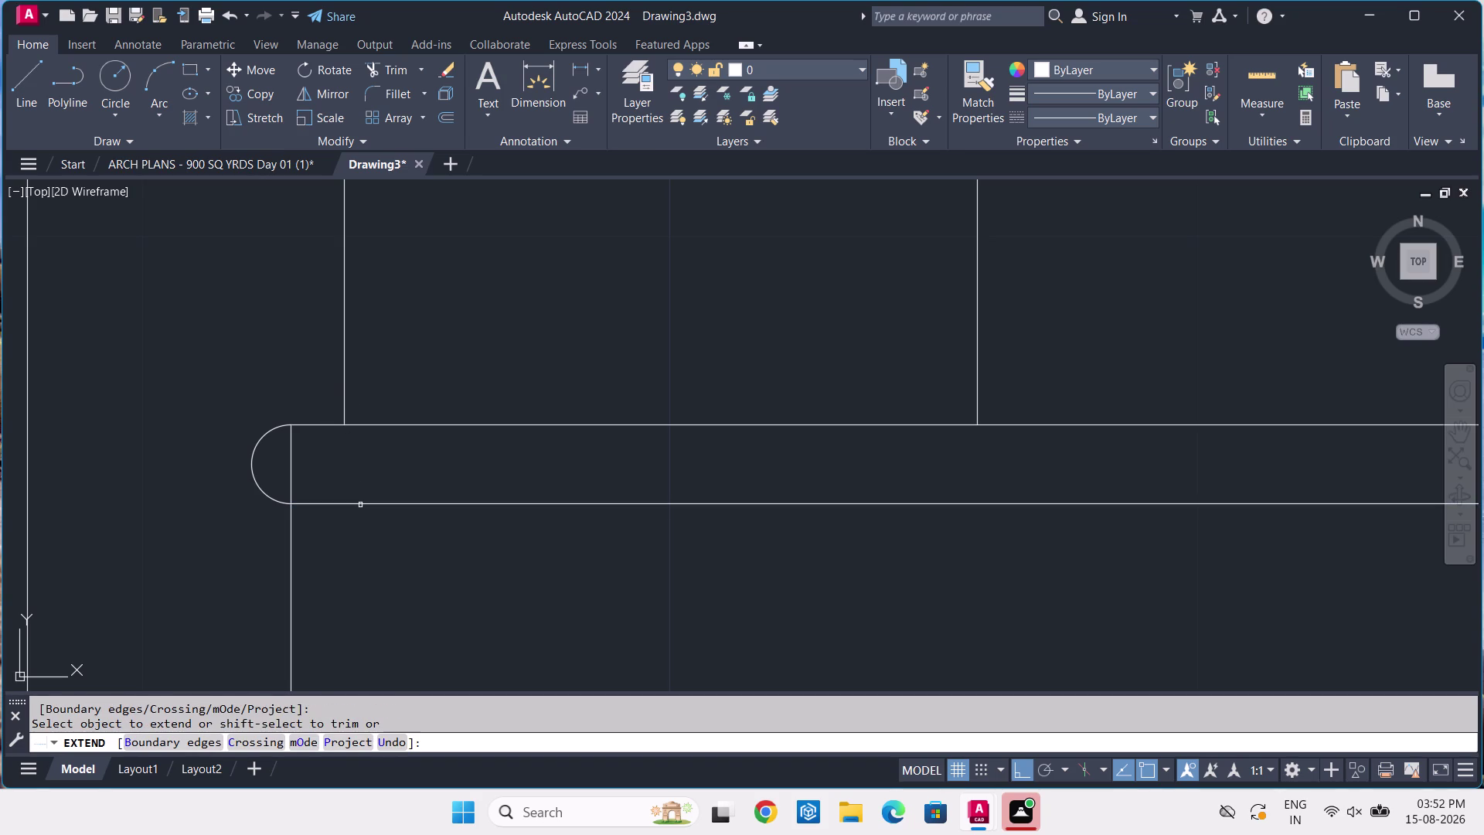
click(289, 448)
scroll(down, 3)
scroll(down, 3)
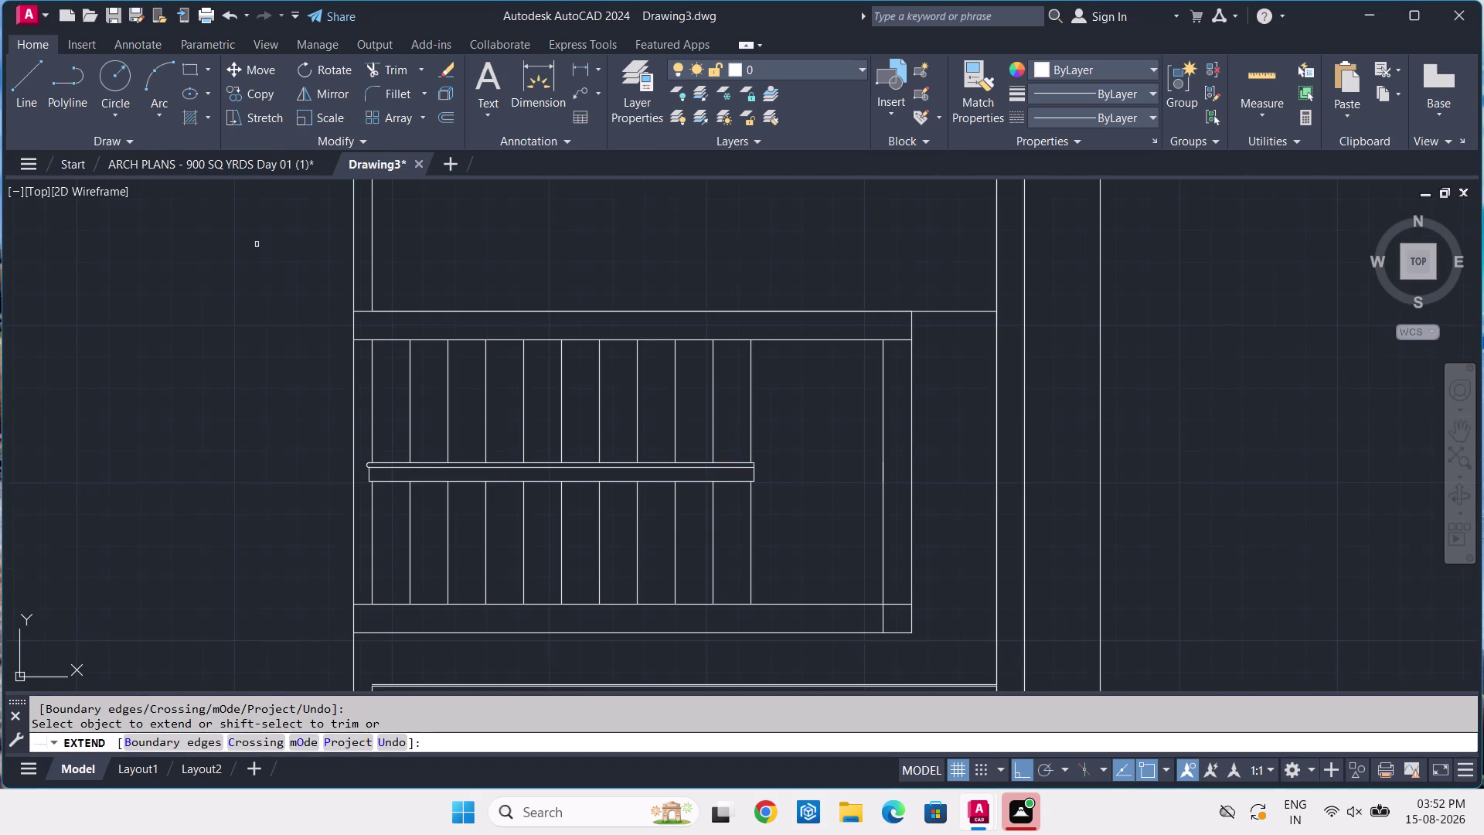
key(Escape)
click(270, 160)
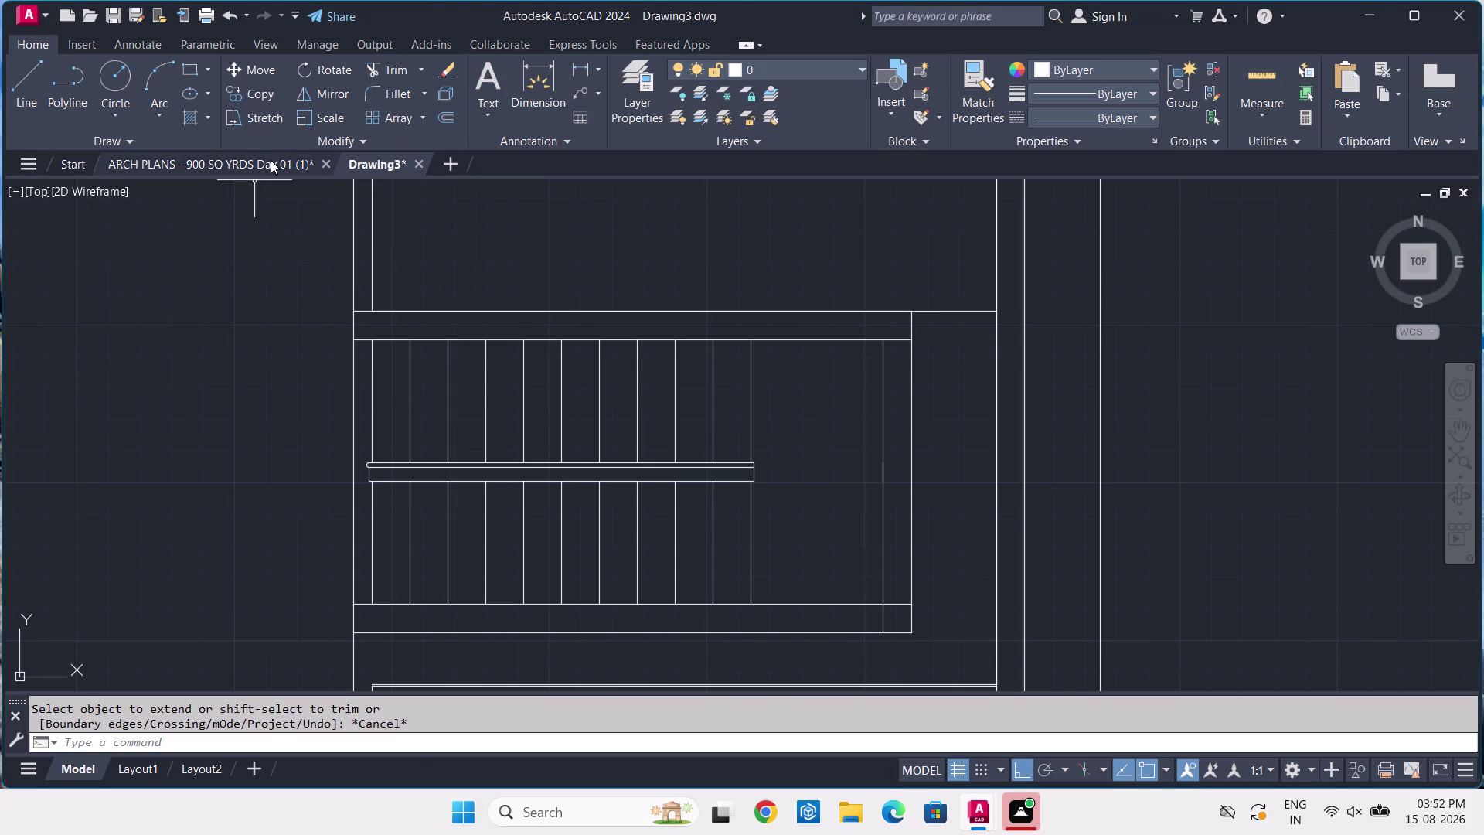
Erase the two slanted break marks at the handrail's far end in ARCH PLANS.
scroll(down, 3)
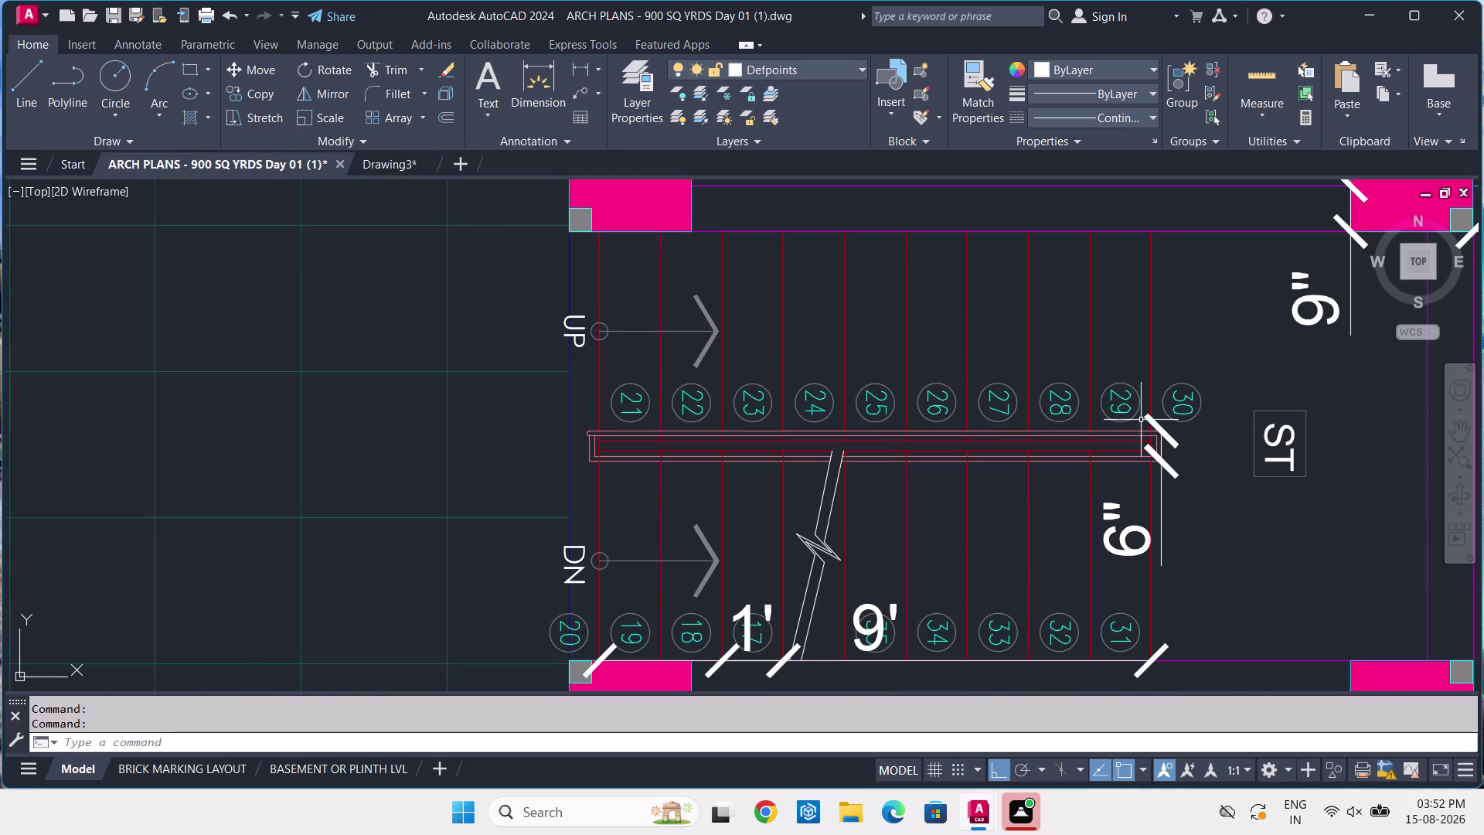
scroll(up, 3)
click(1199, 488)
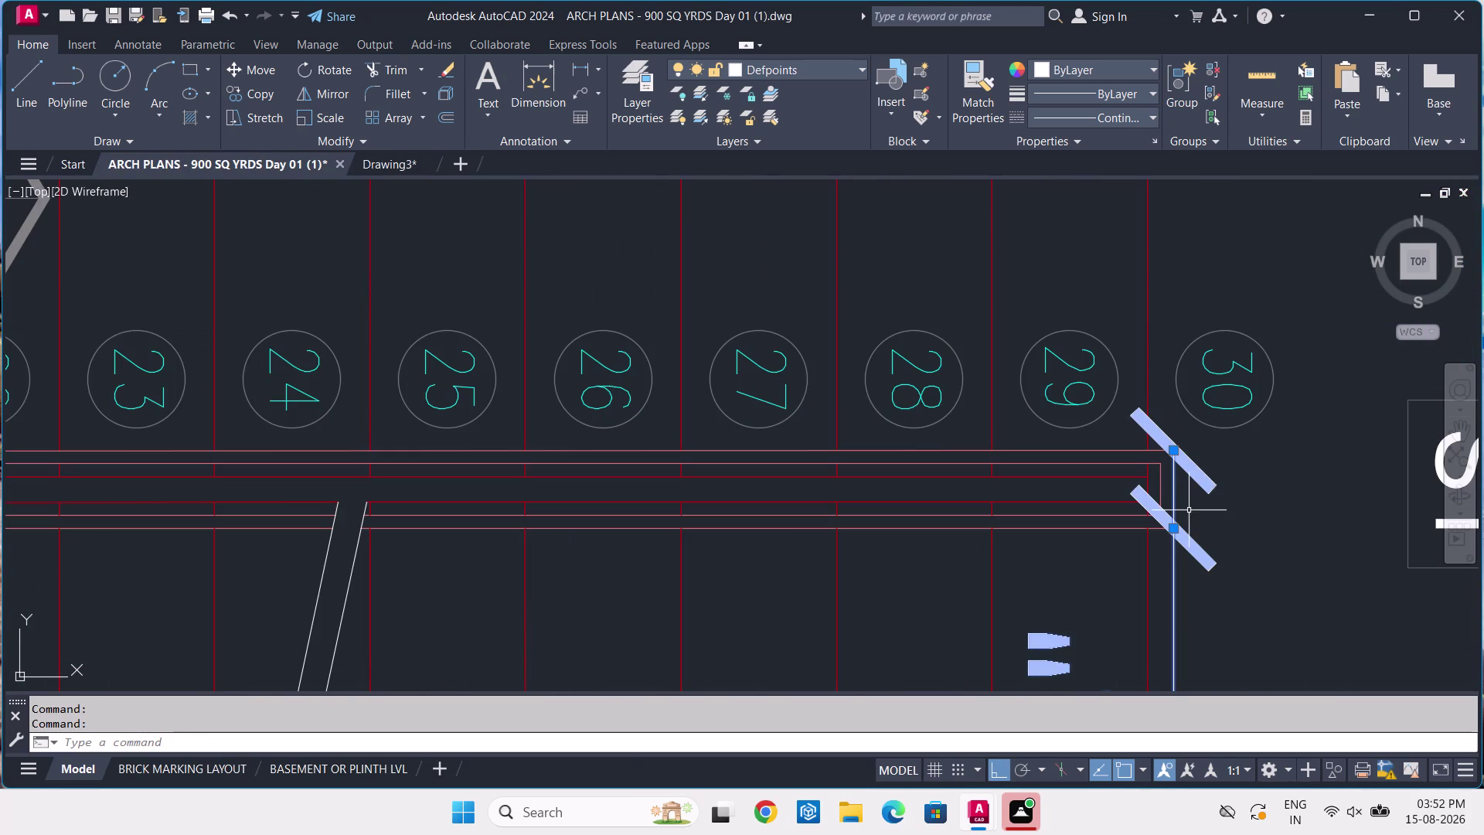
key(Delete)
scroll(down, 3)
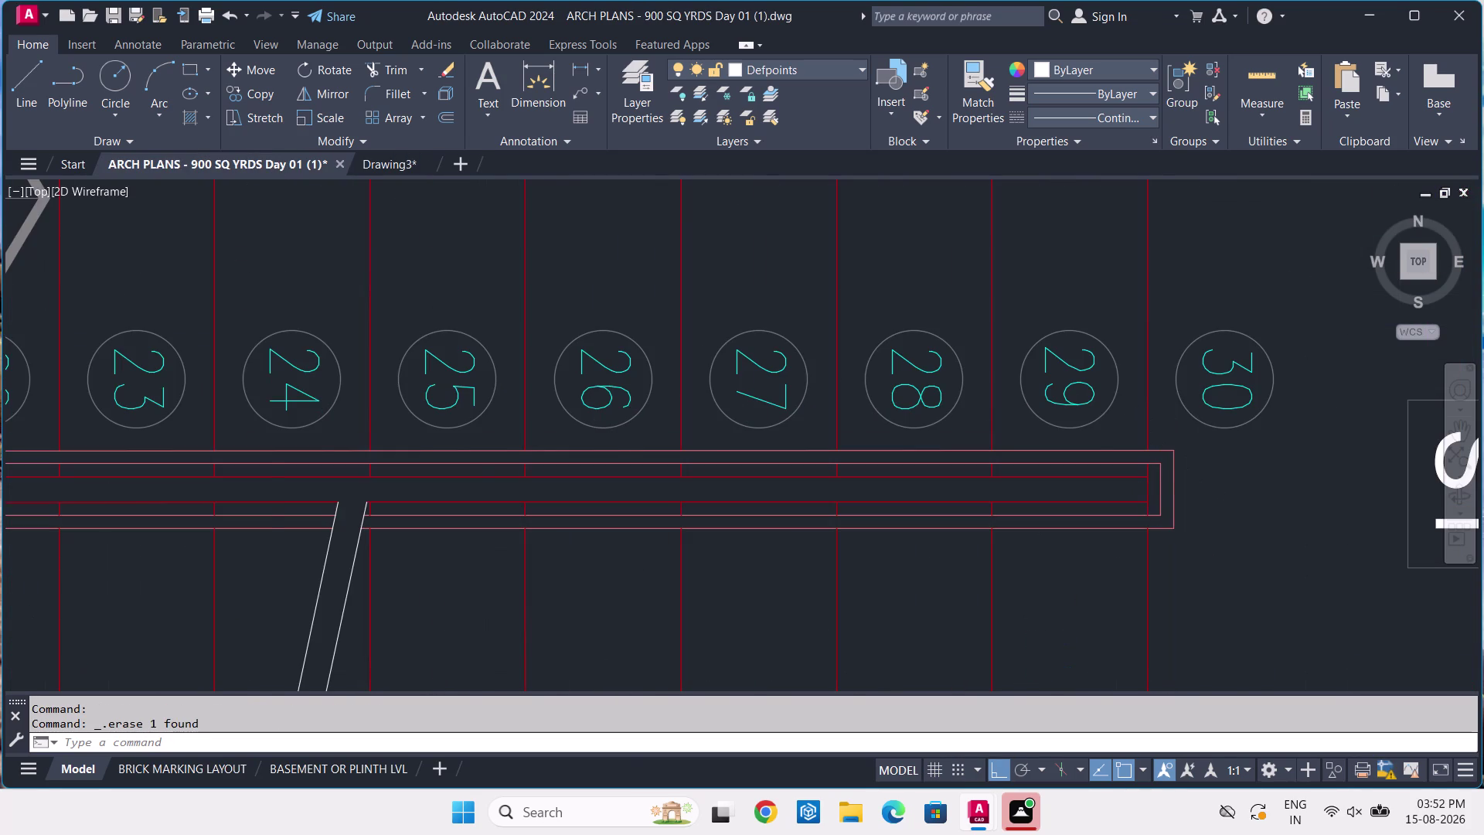
middle_drag(1195, 496, 1177, 443)
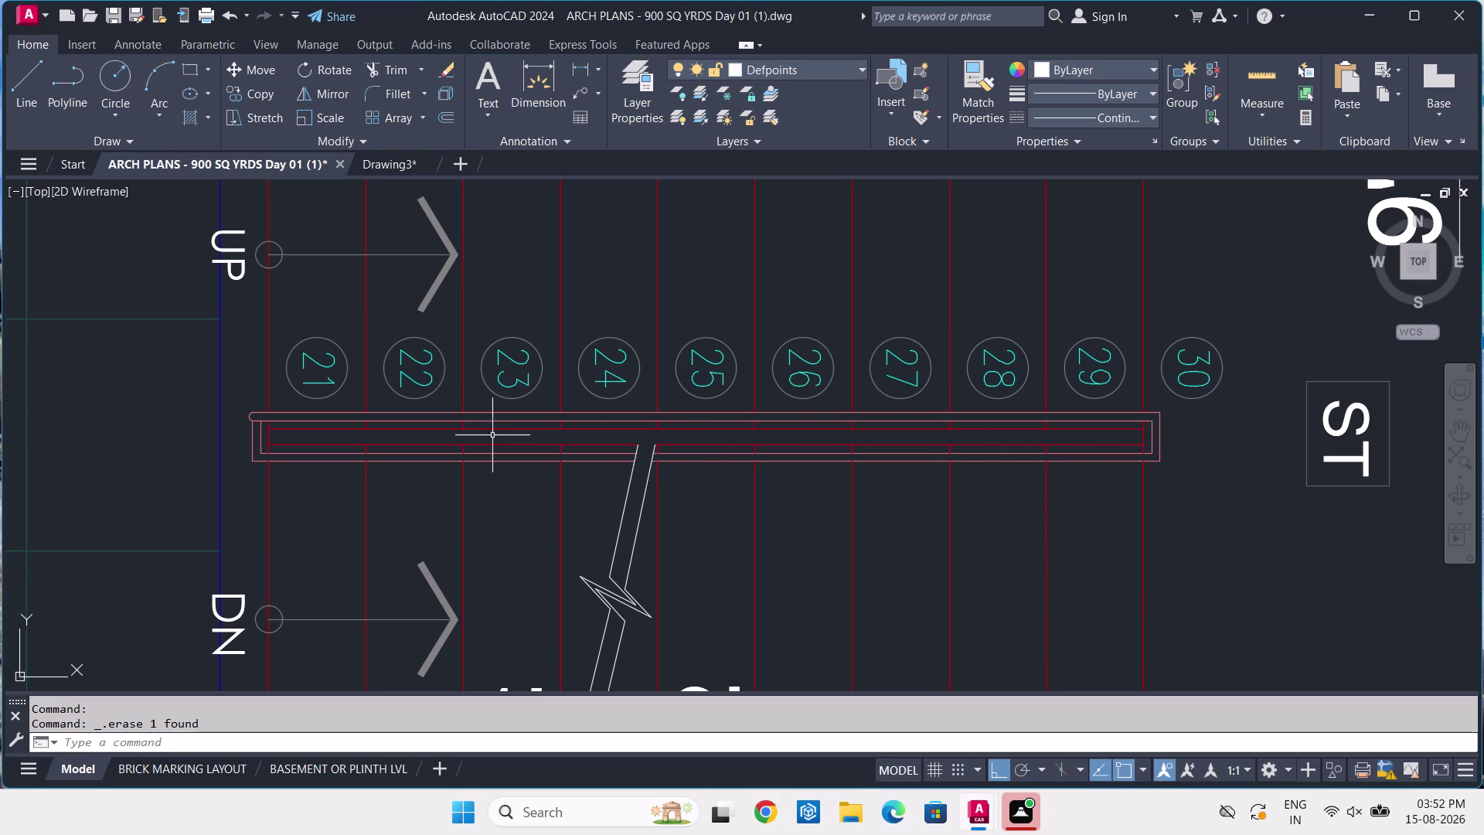
click(383, 154)
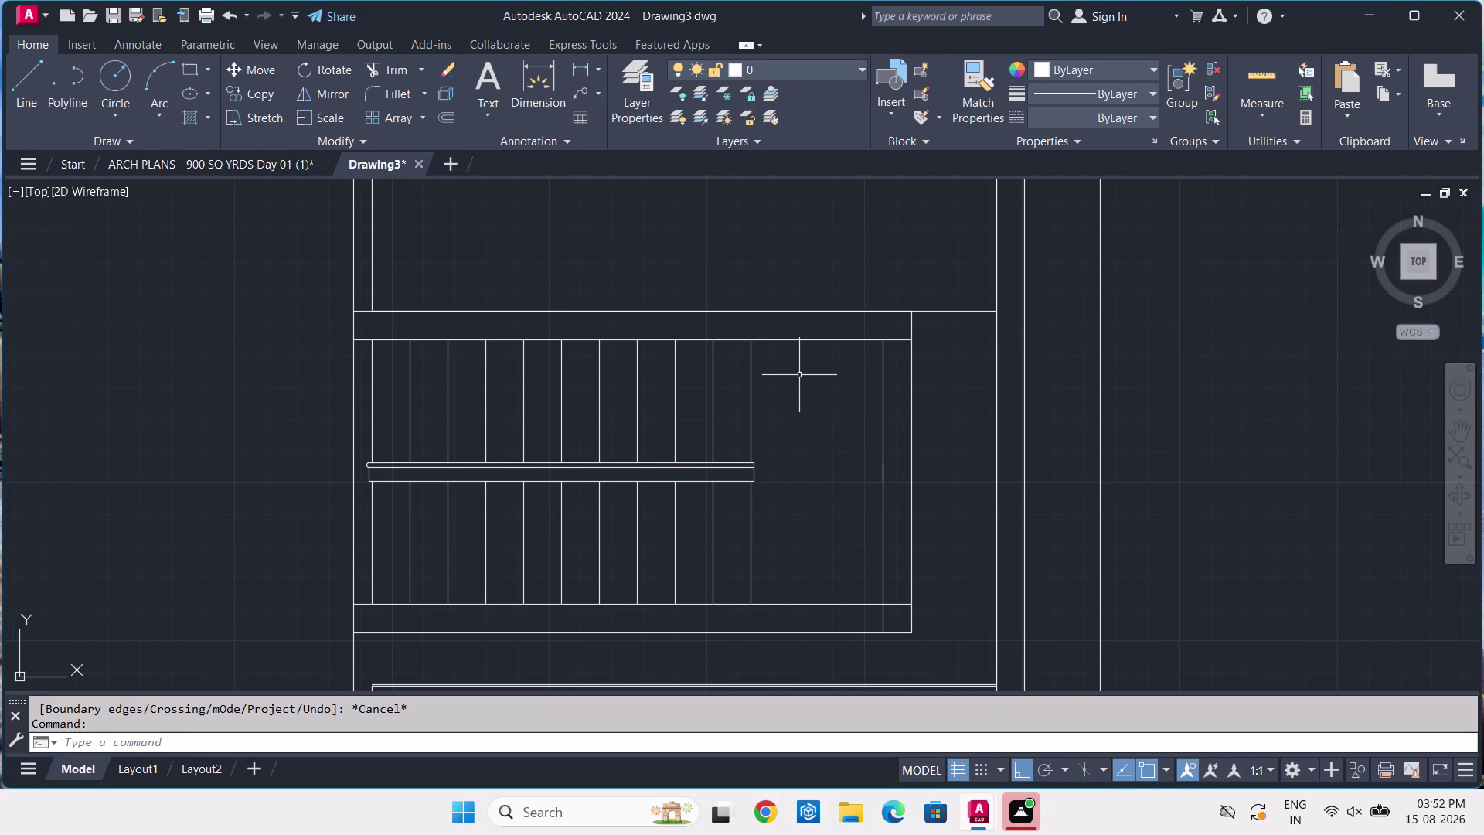
Try a line tracked 1.5 from the handrail end, then cancel the misplaced attempt.
key(l)
key(space)
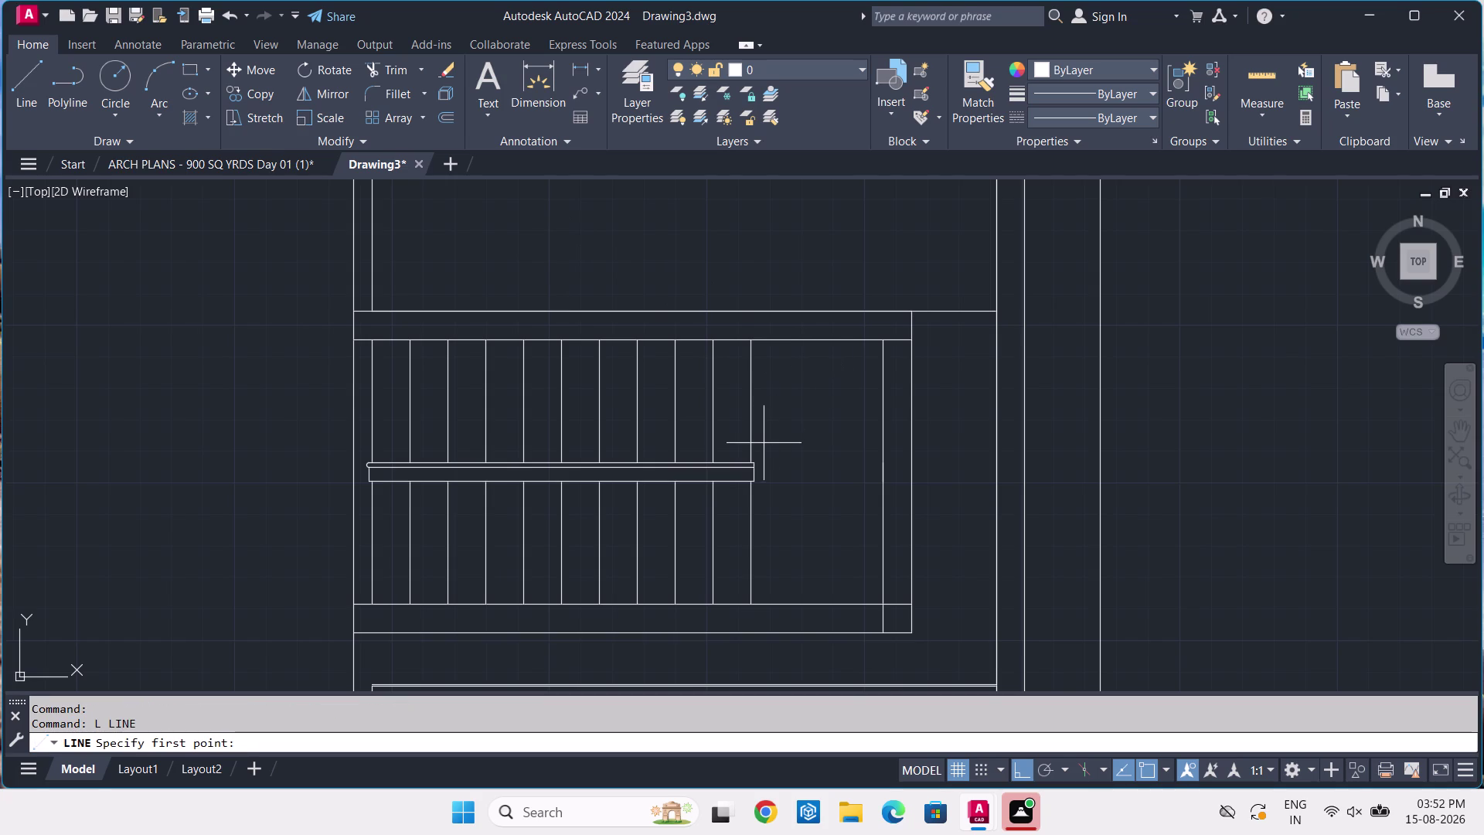
key(t)
key(k)
key(space)
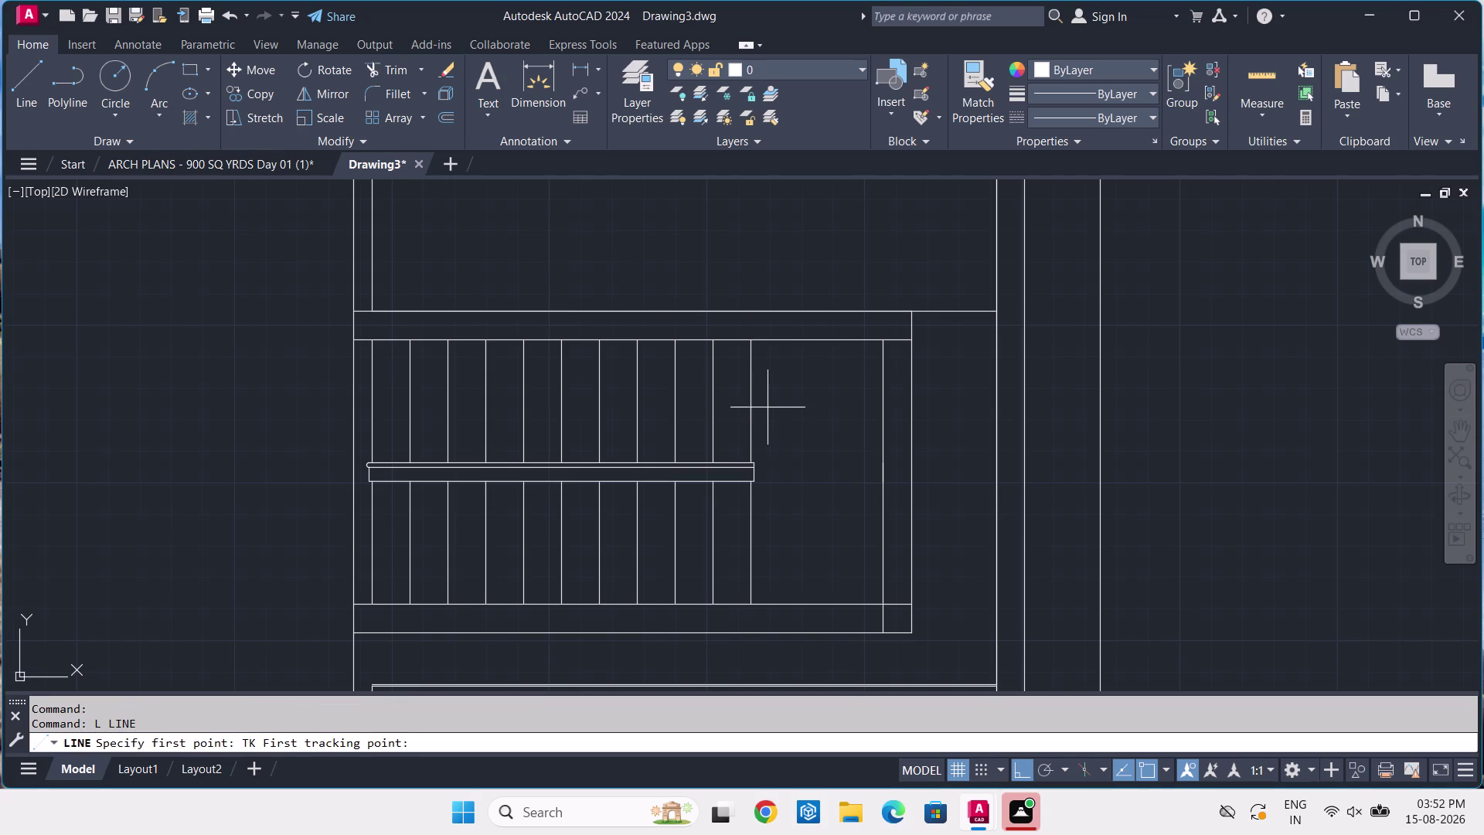
scroll(up, 3)
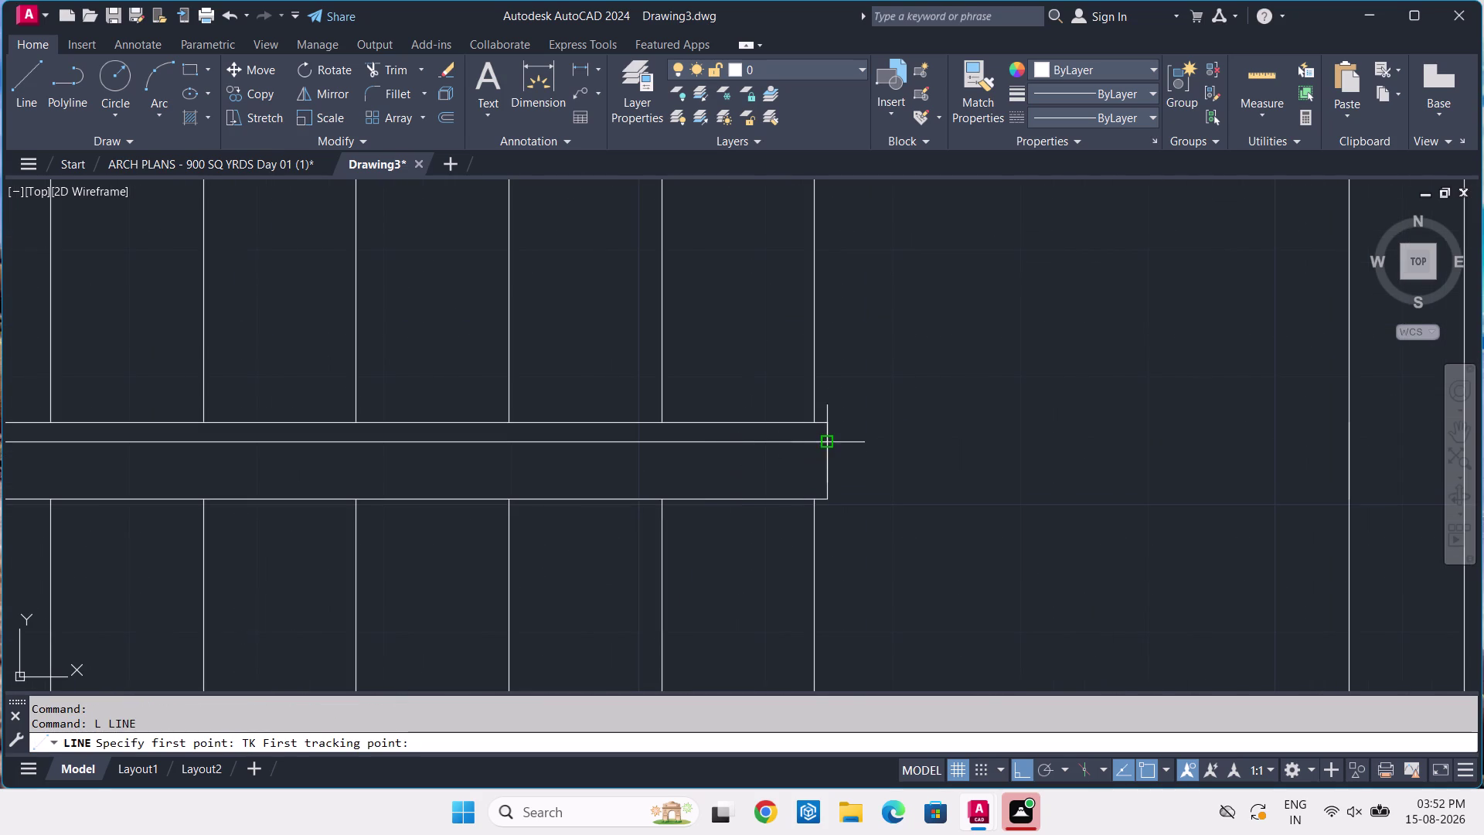
click(825, 442)
text(1.)
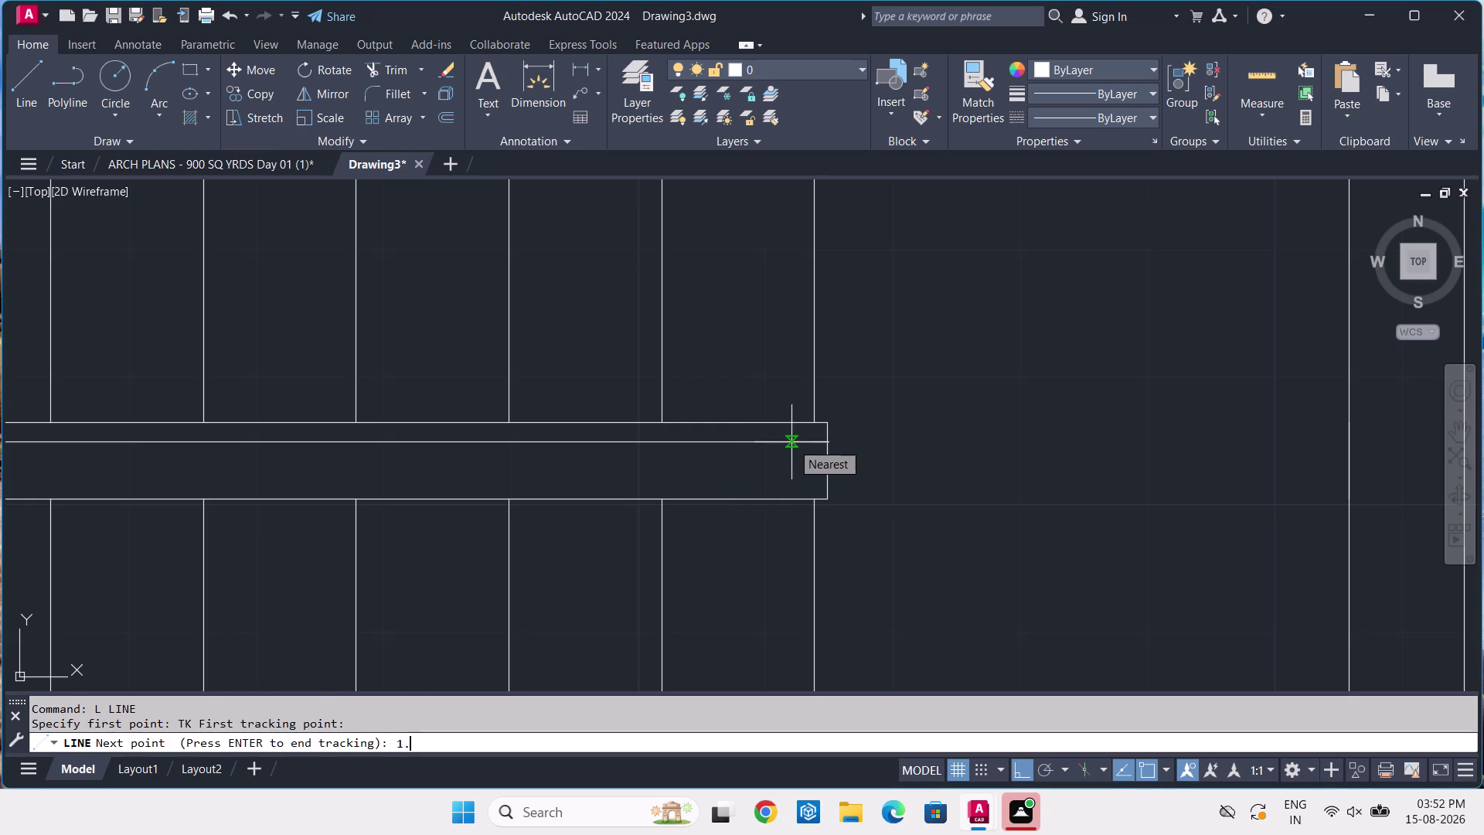
text(5)
key(Return)
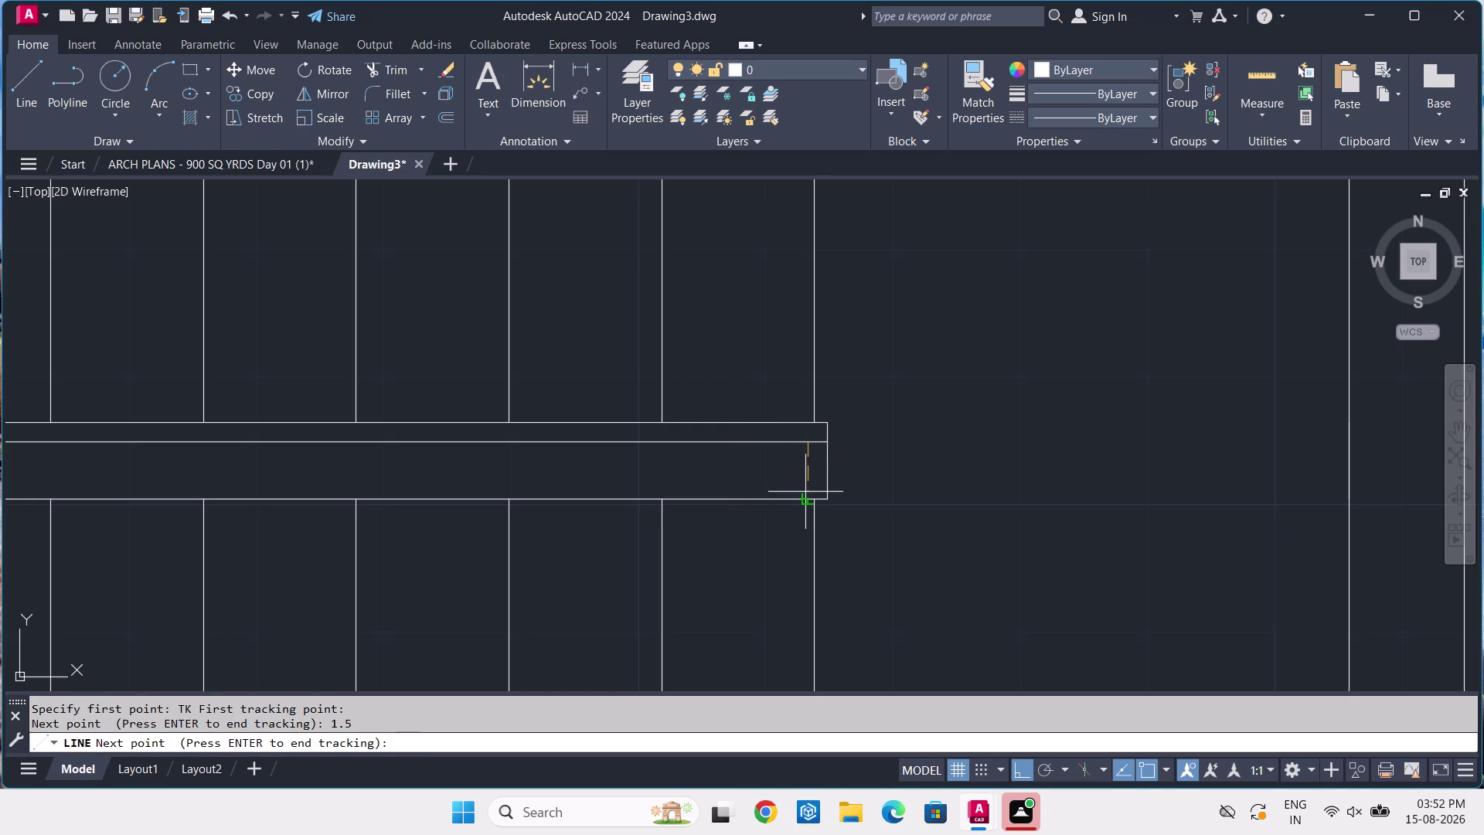
key(Return)
click(808, 495)
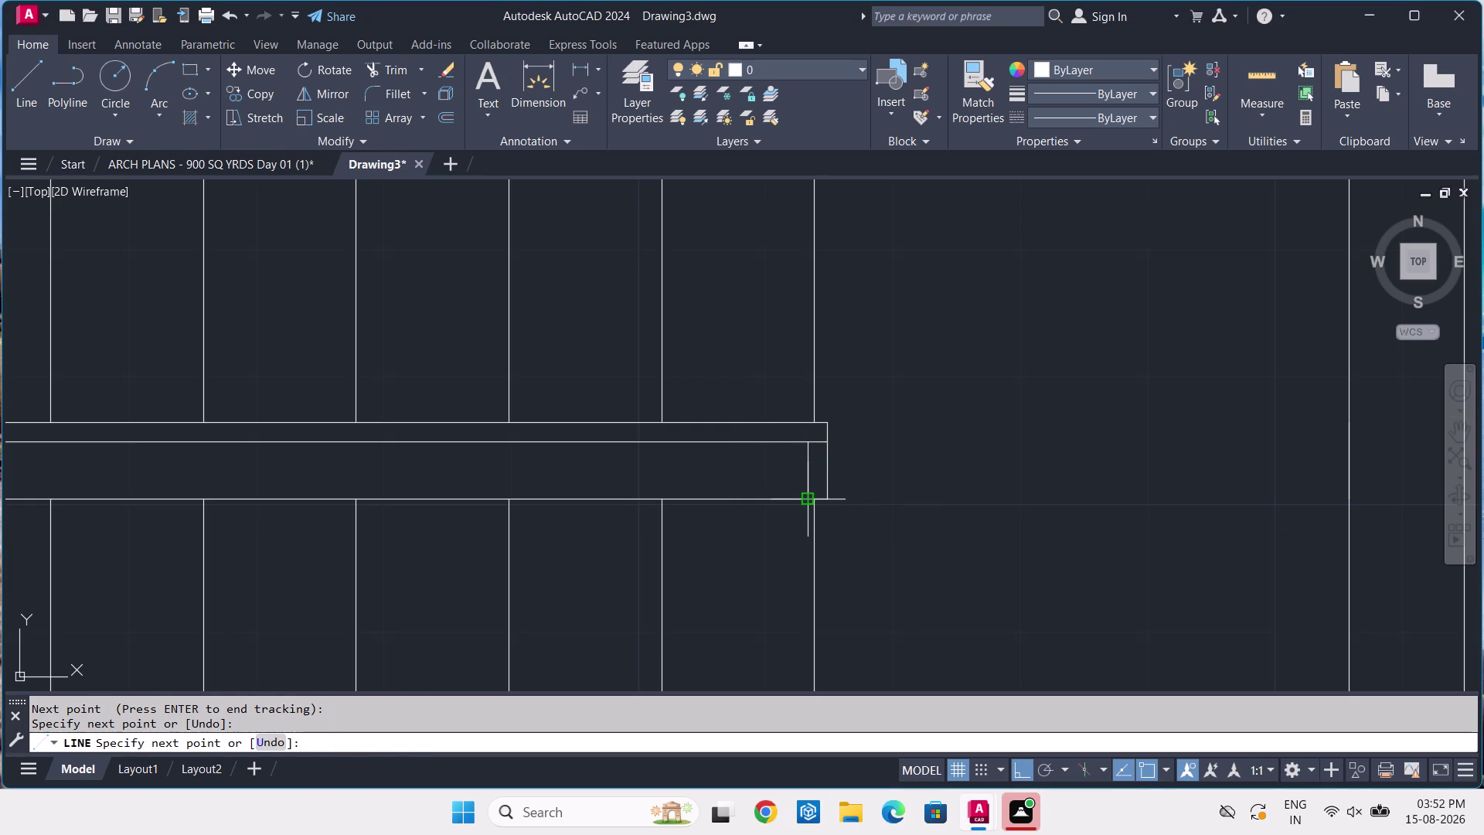
key(Return)
Restart the line at a point tracked 1.5 in from the handrail's right end.
key(Return)
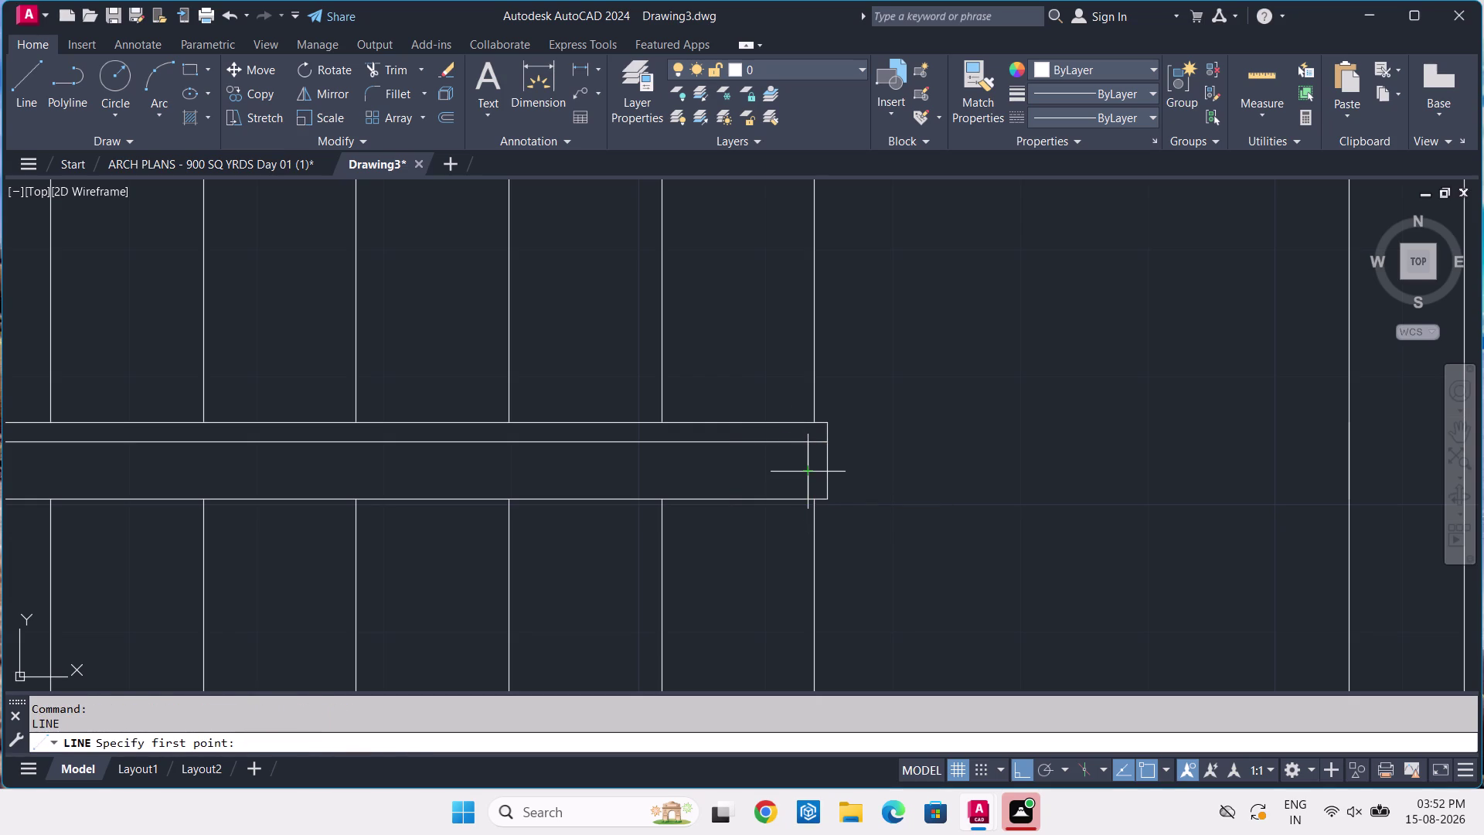
text(TK)
key(space)
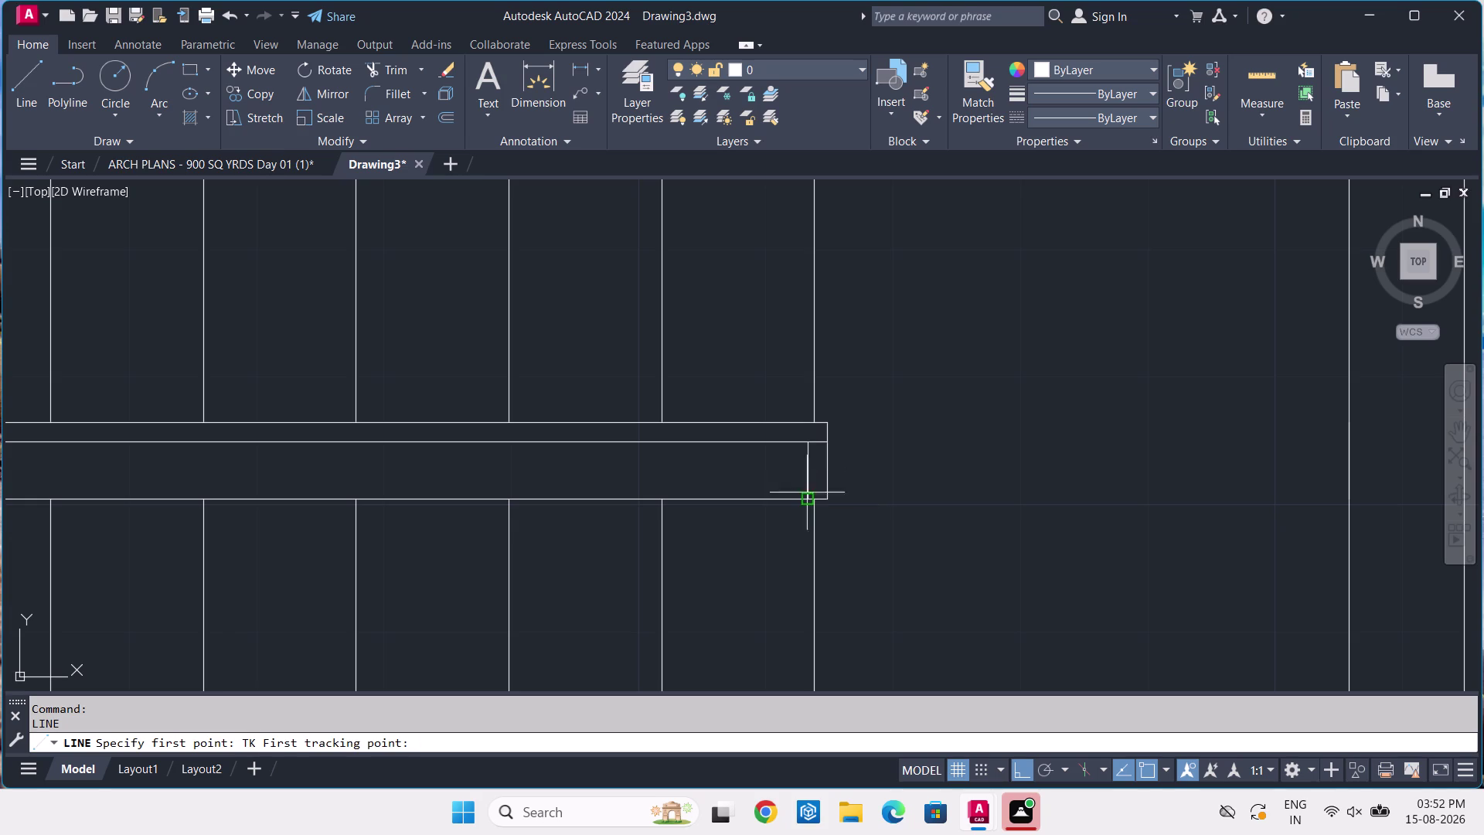
click(806, 495)
text(1)
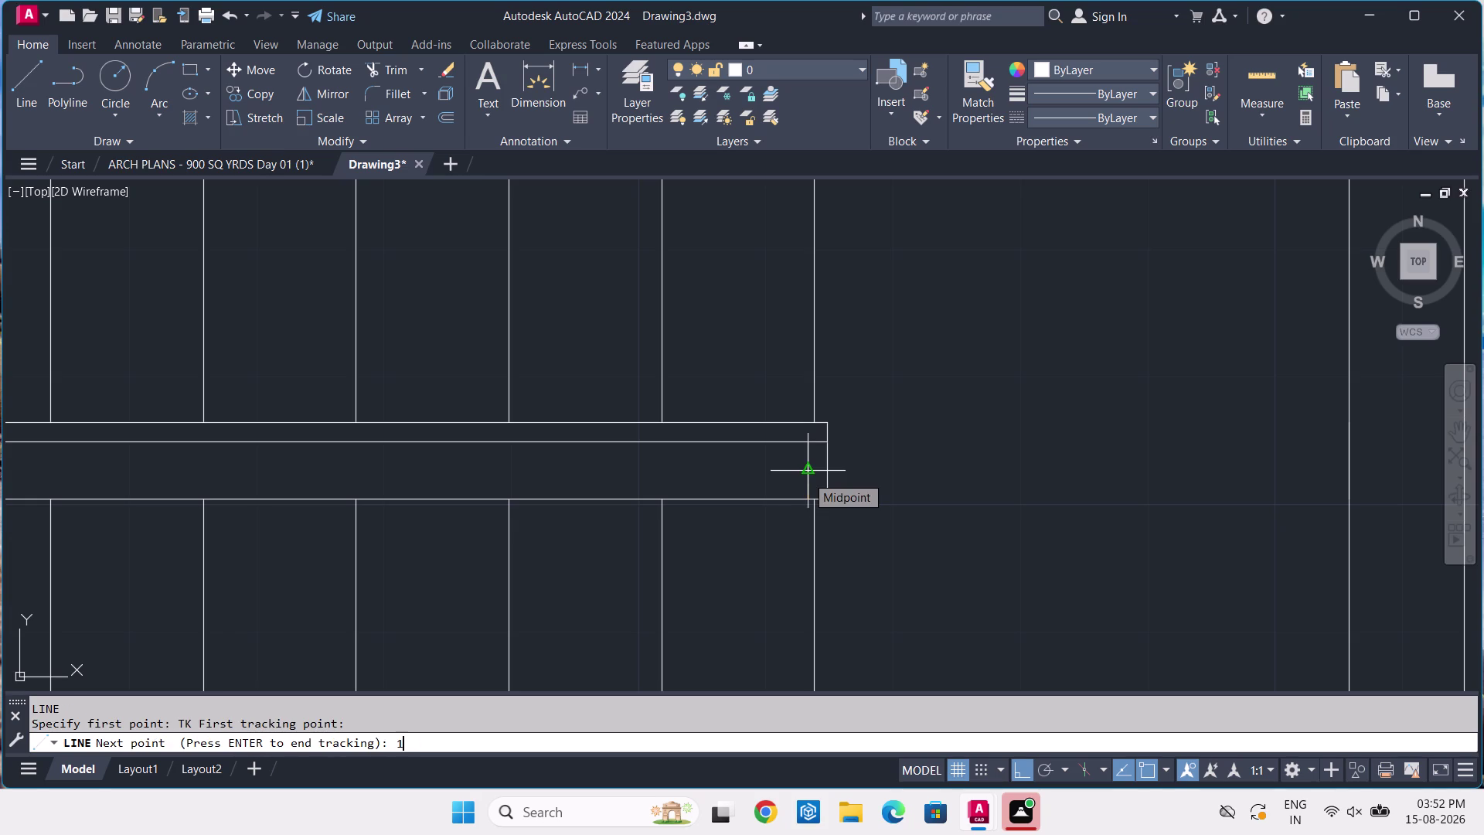
text(.5)
key(Return)
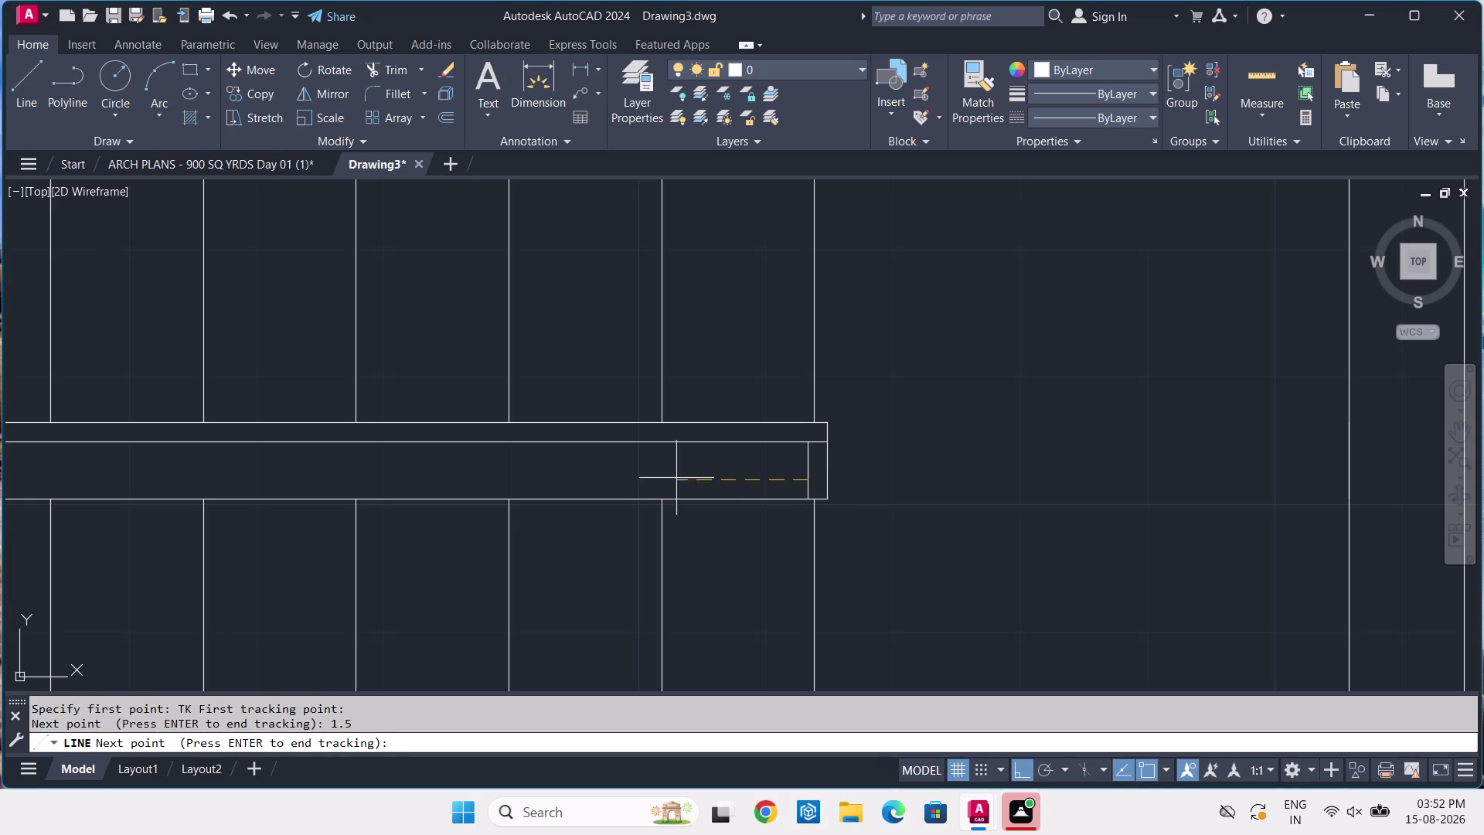
key(Return)
scroll(down, 3)
middle_drag(460, 487, 1094, 510)
scroll(up, 3)
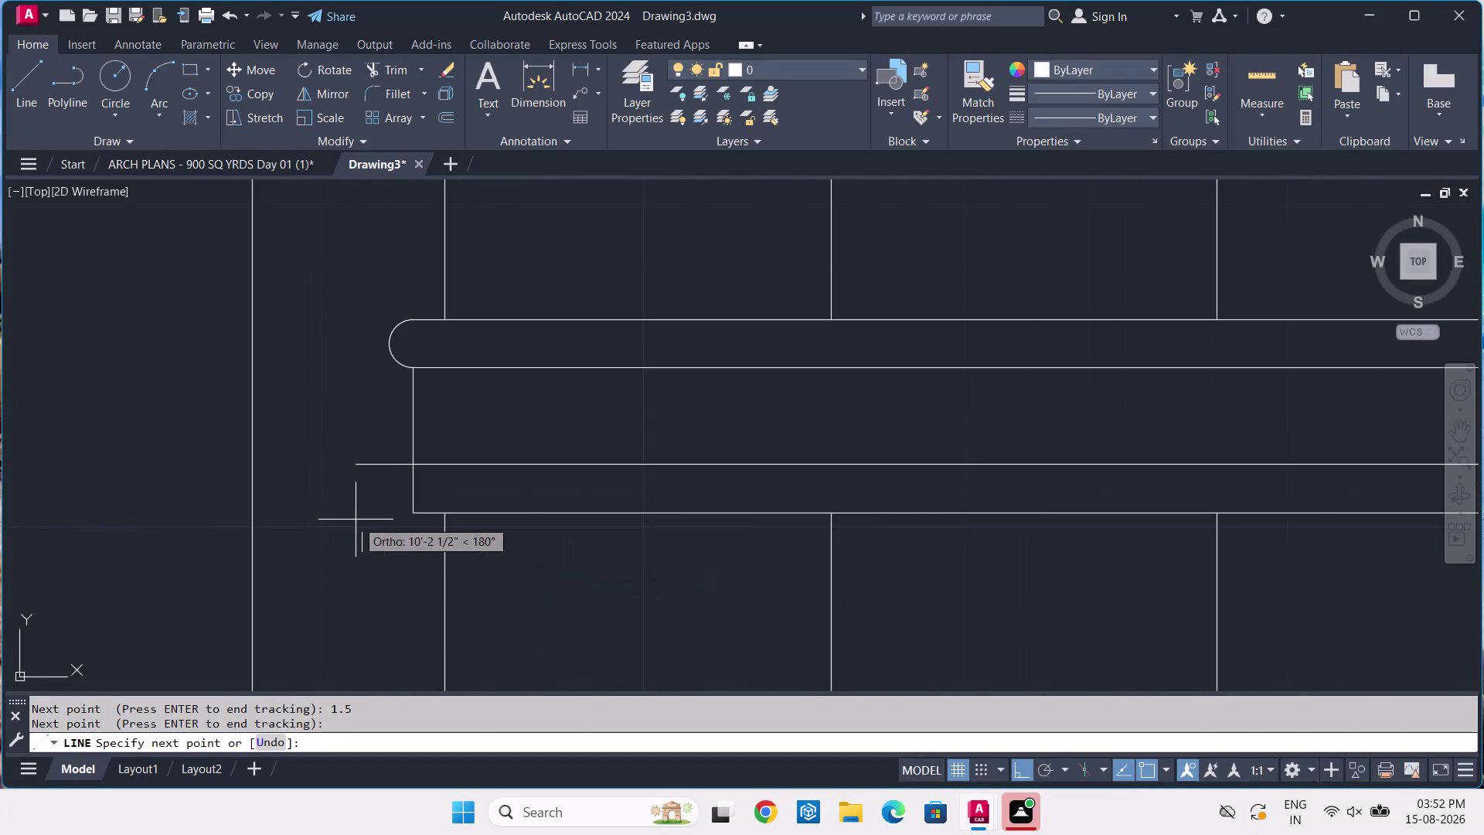
End the centre line at the left end and draw a cross line tracked 1.5 in.
click(417, 462)
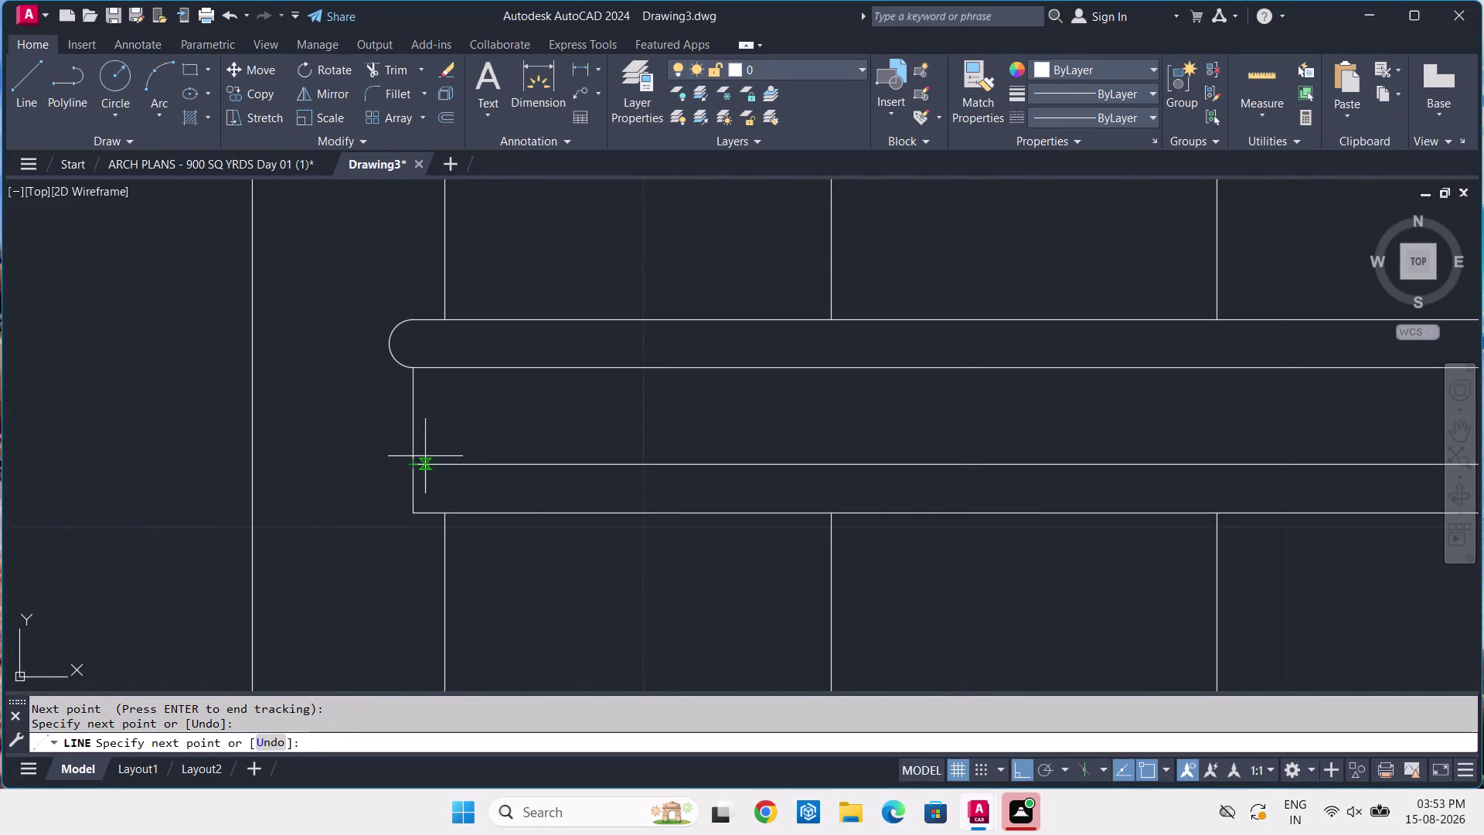
key(space)
key(space)
key(l)
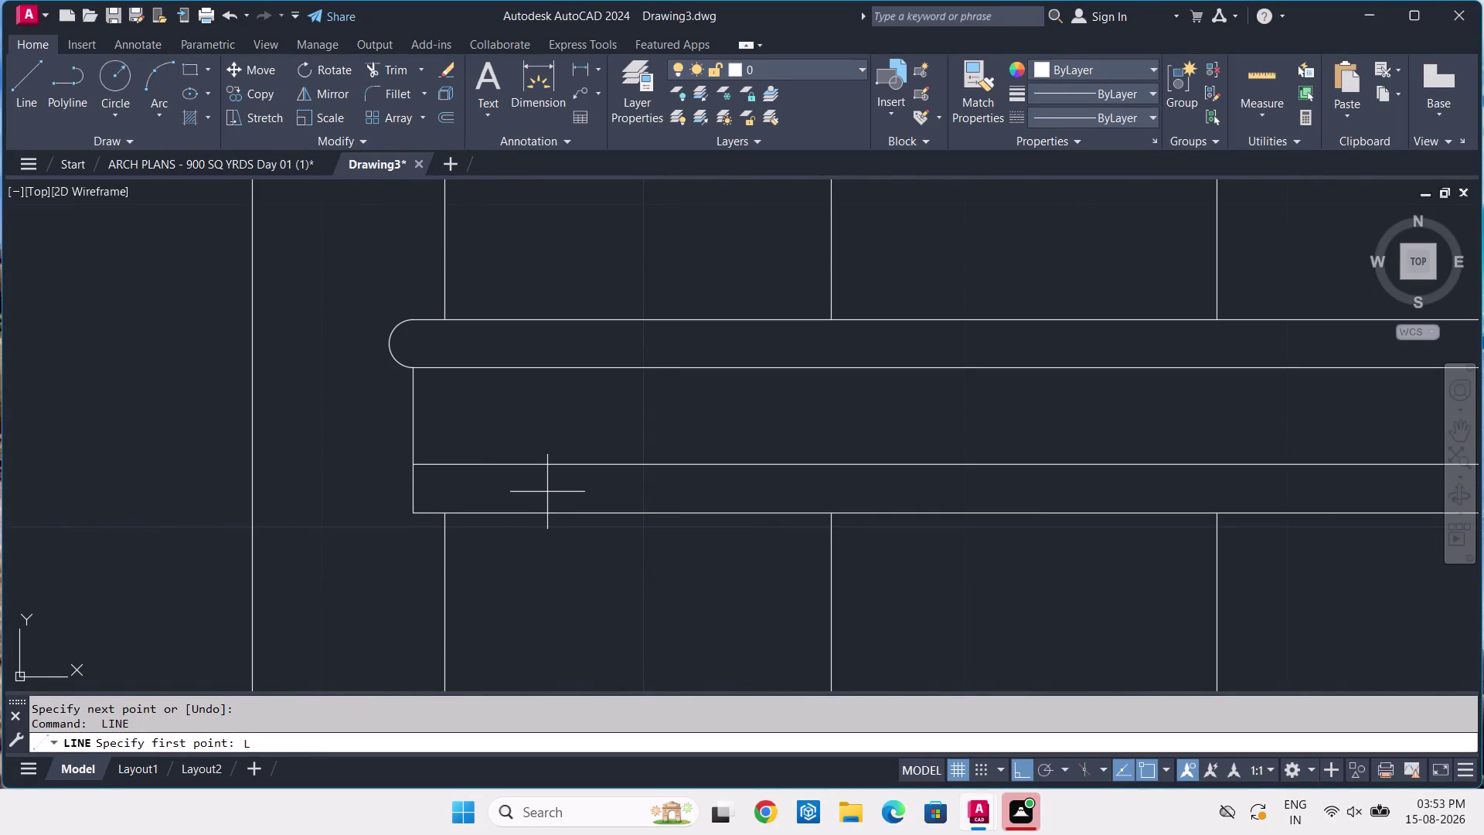
key(BackSpace)
text(T)
text(K)
key(space)
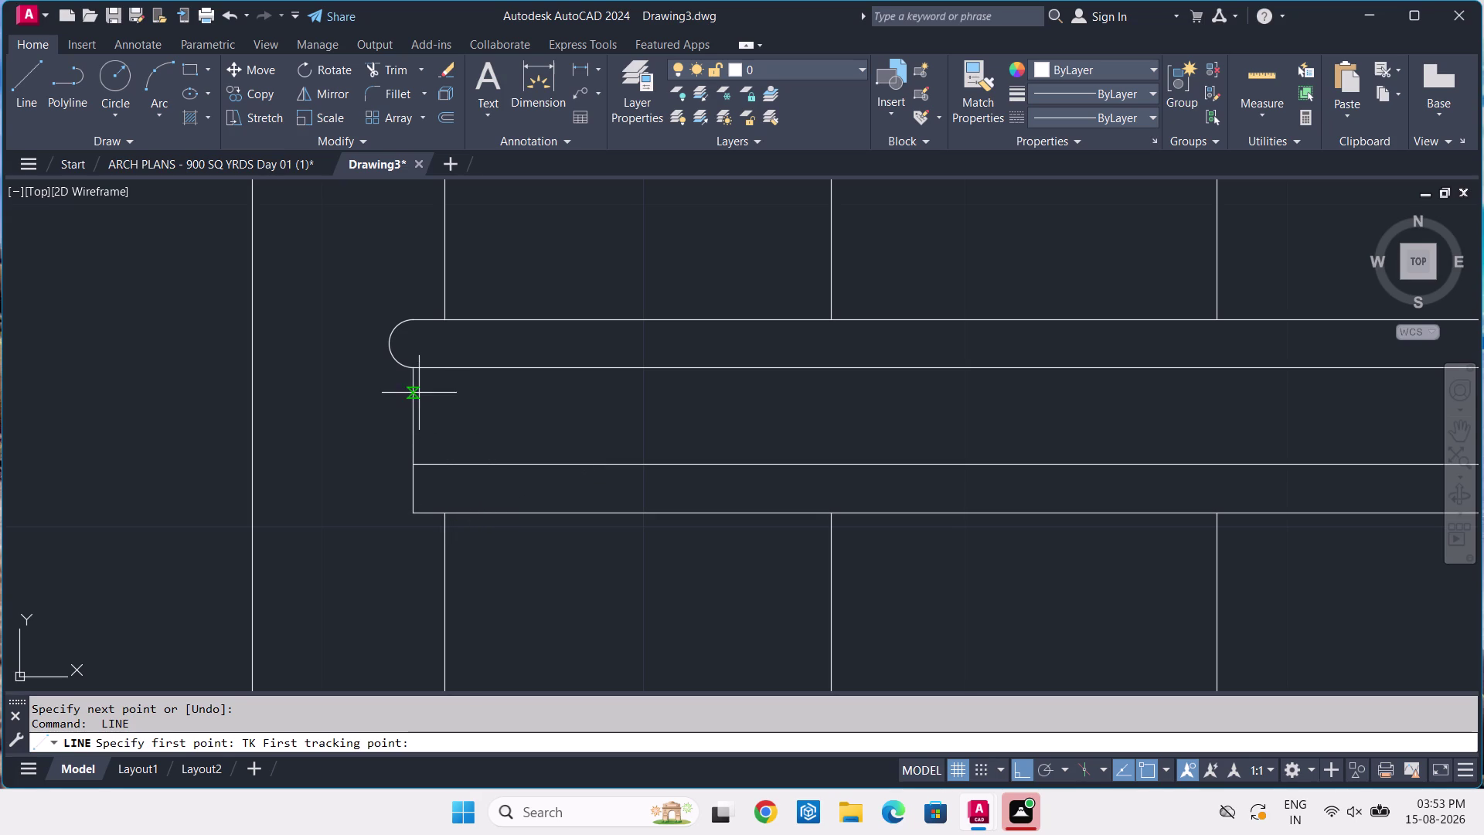
click(415, 509)
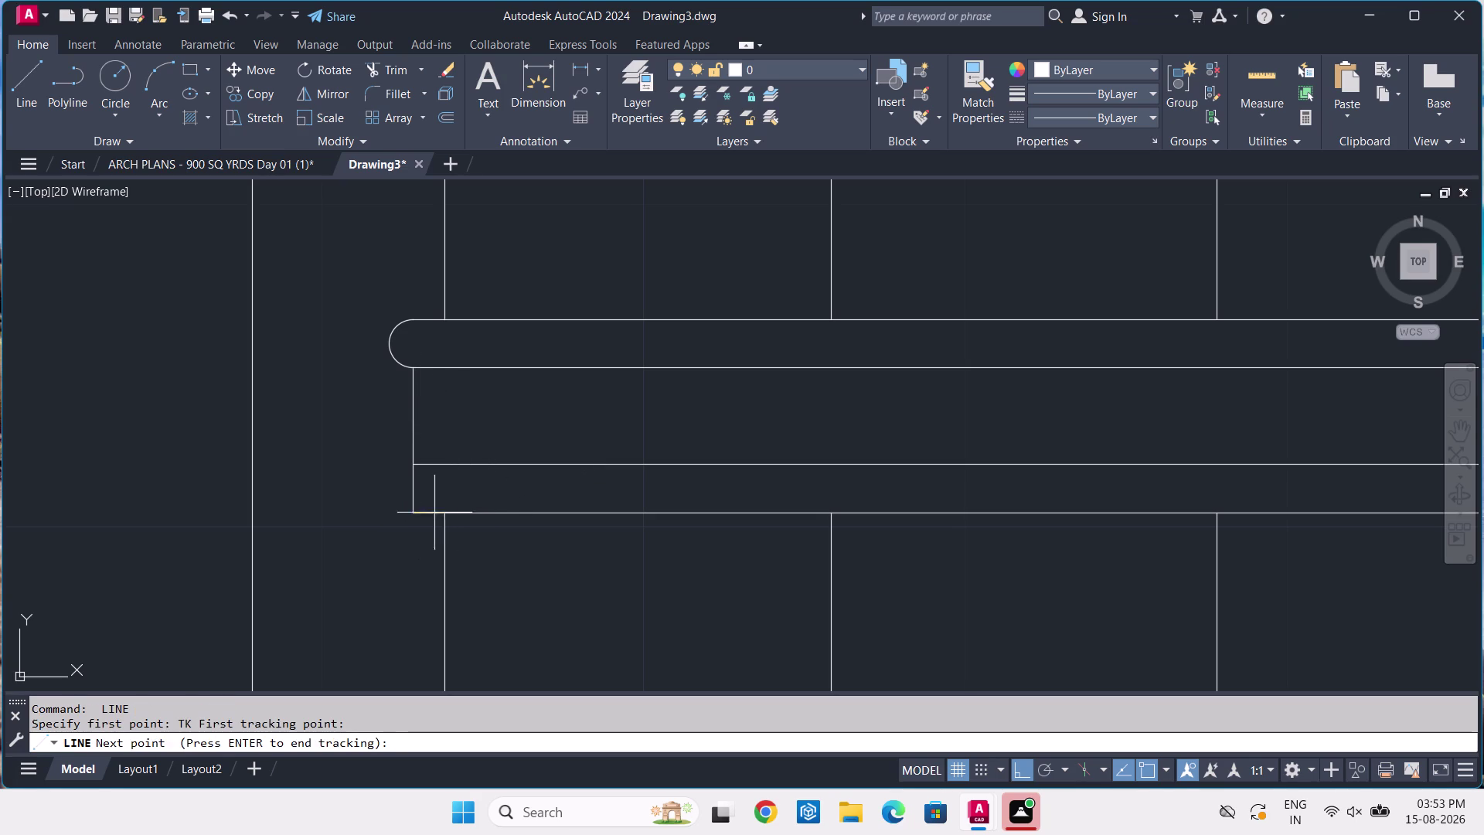
key(1)
text(.5)
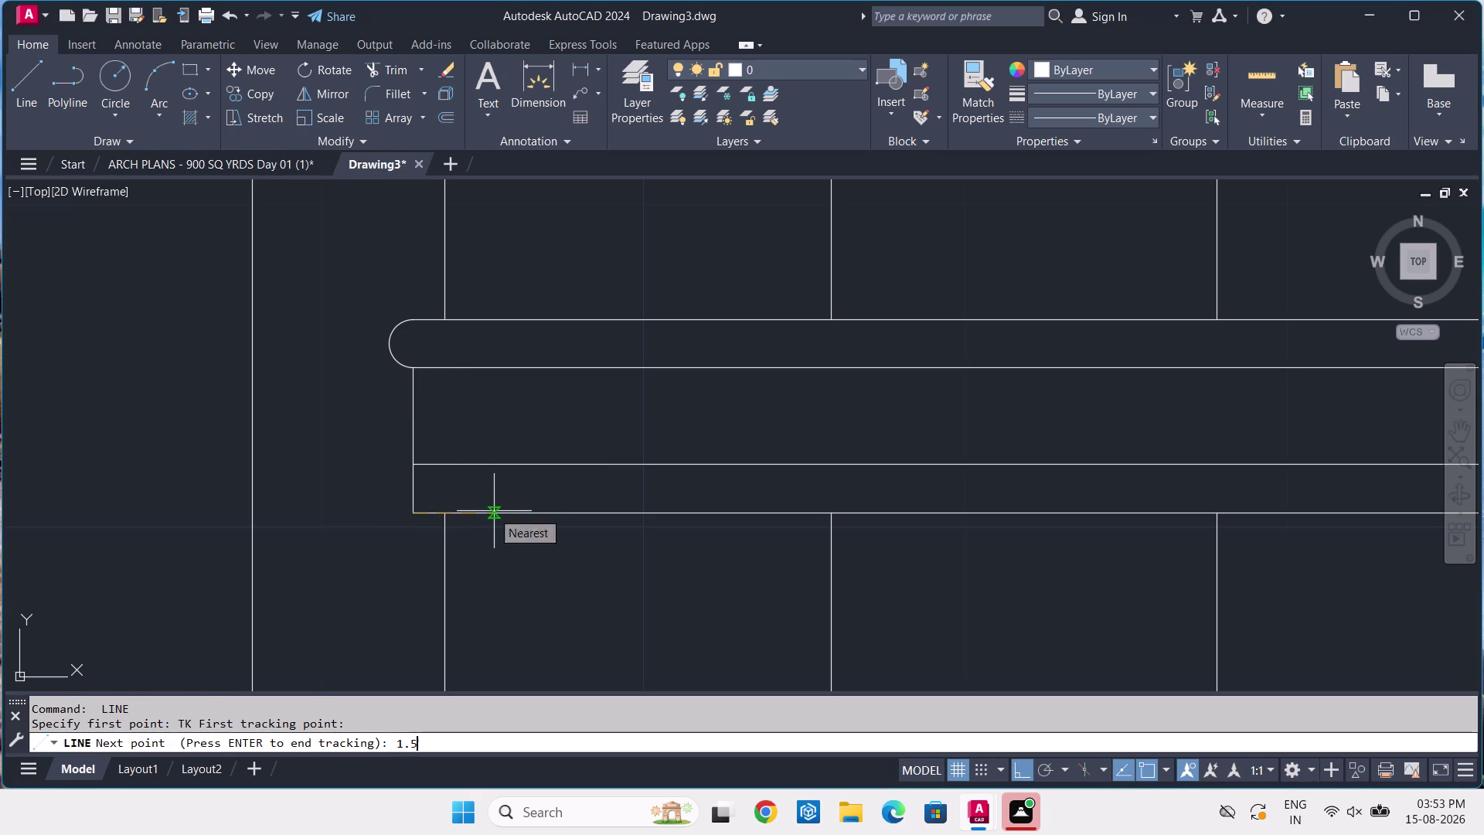
key(Return)
key(Return)
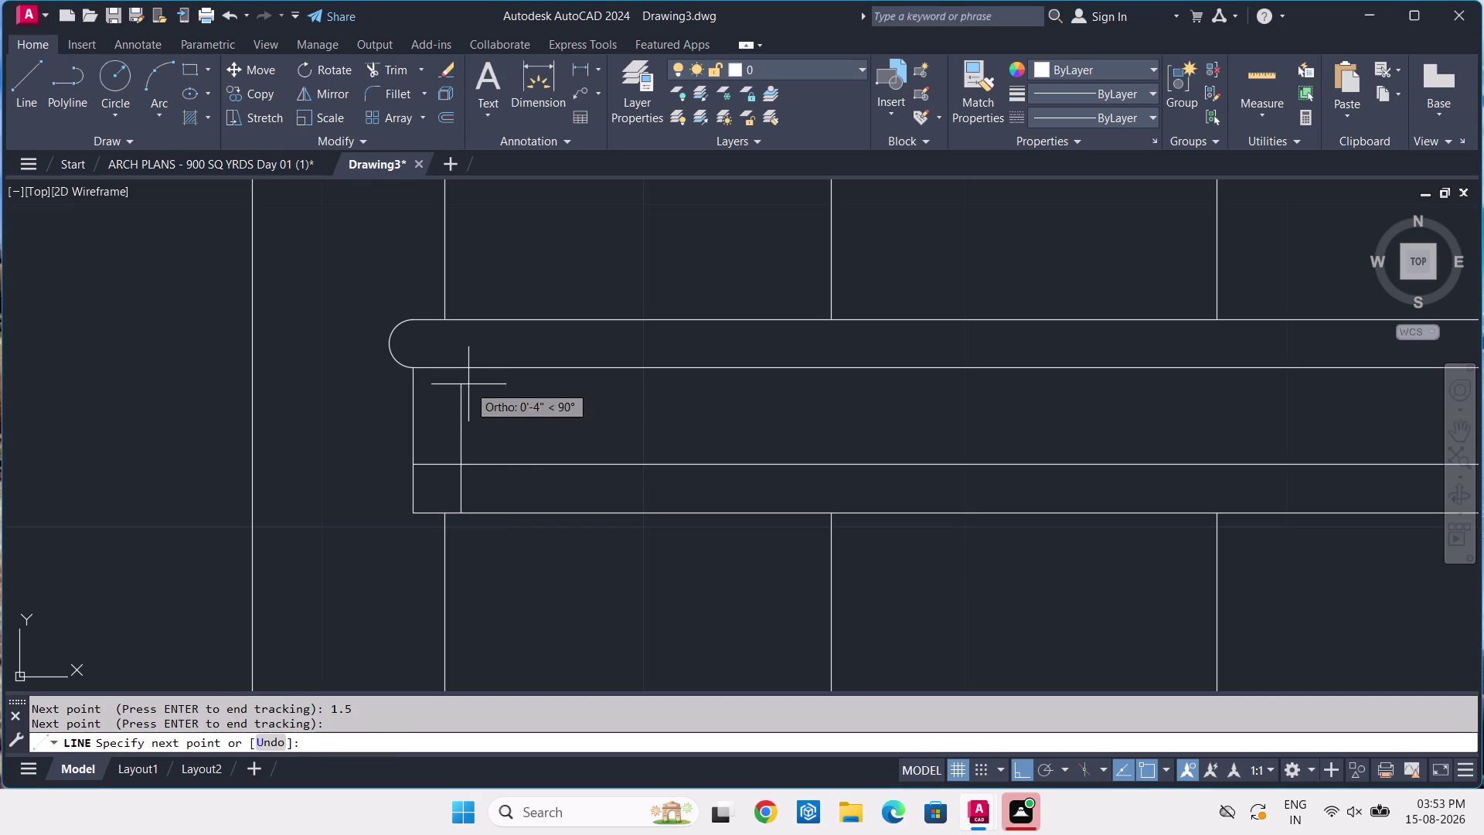
click(462, 371)
key(space)
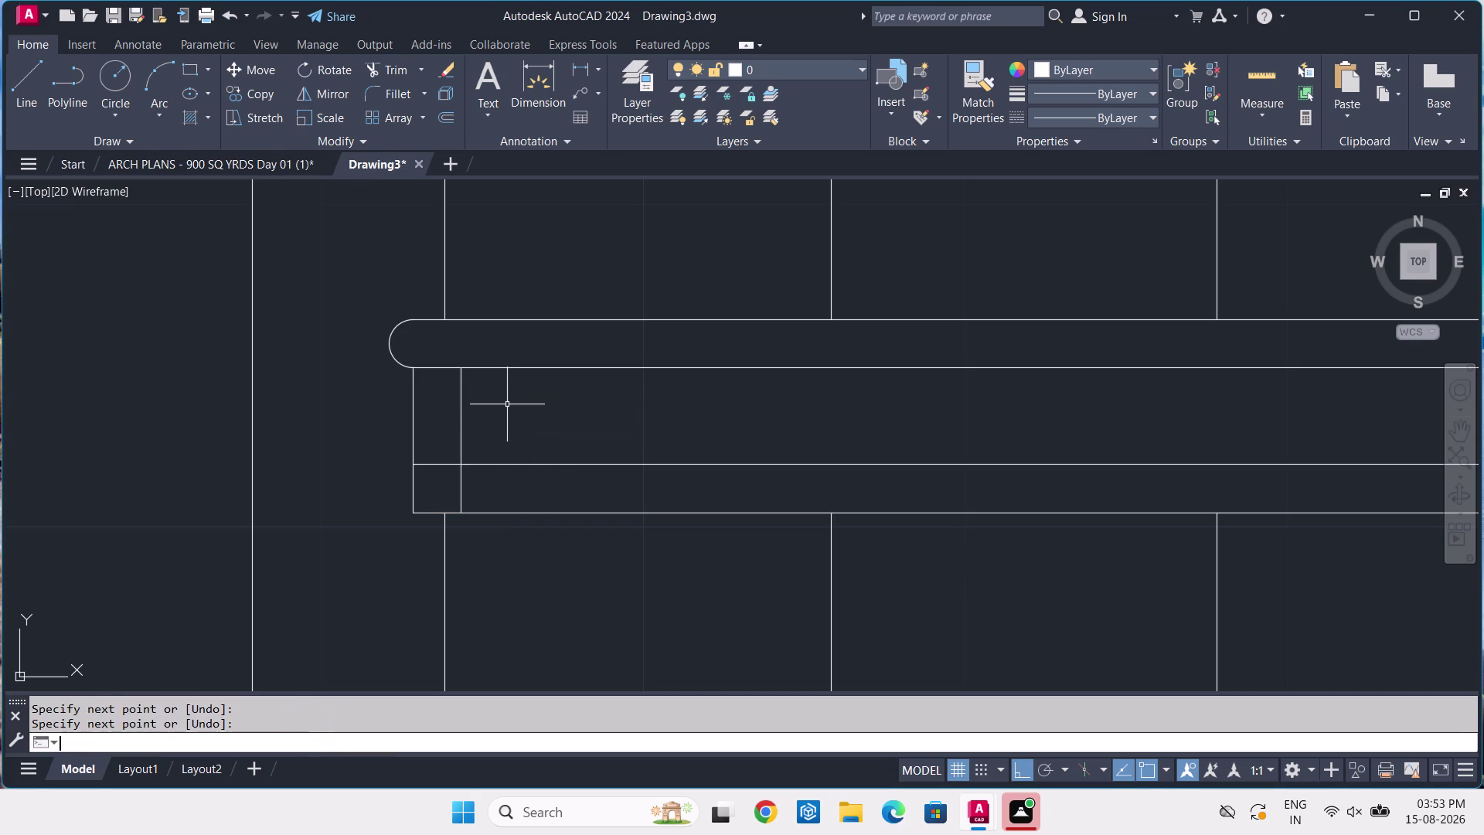
Trim the overhanging line ends at both handrail ends using fence selections.
key(t)
text(R)
key(space)
click(430, 457)
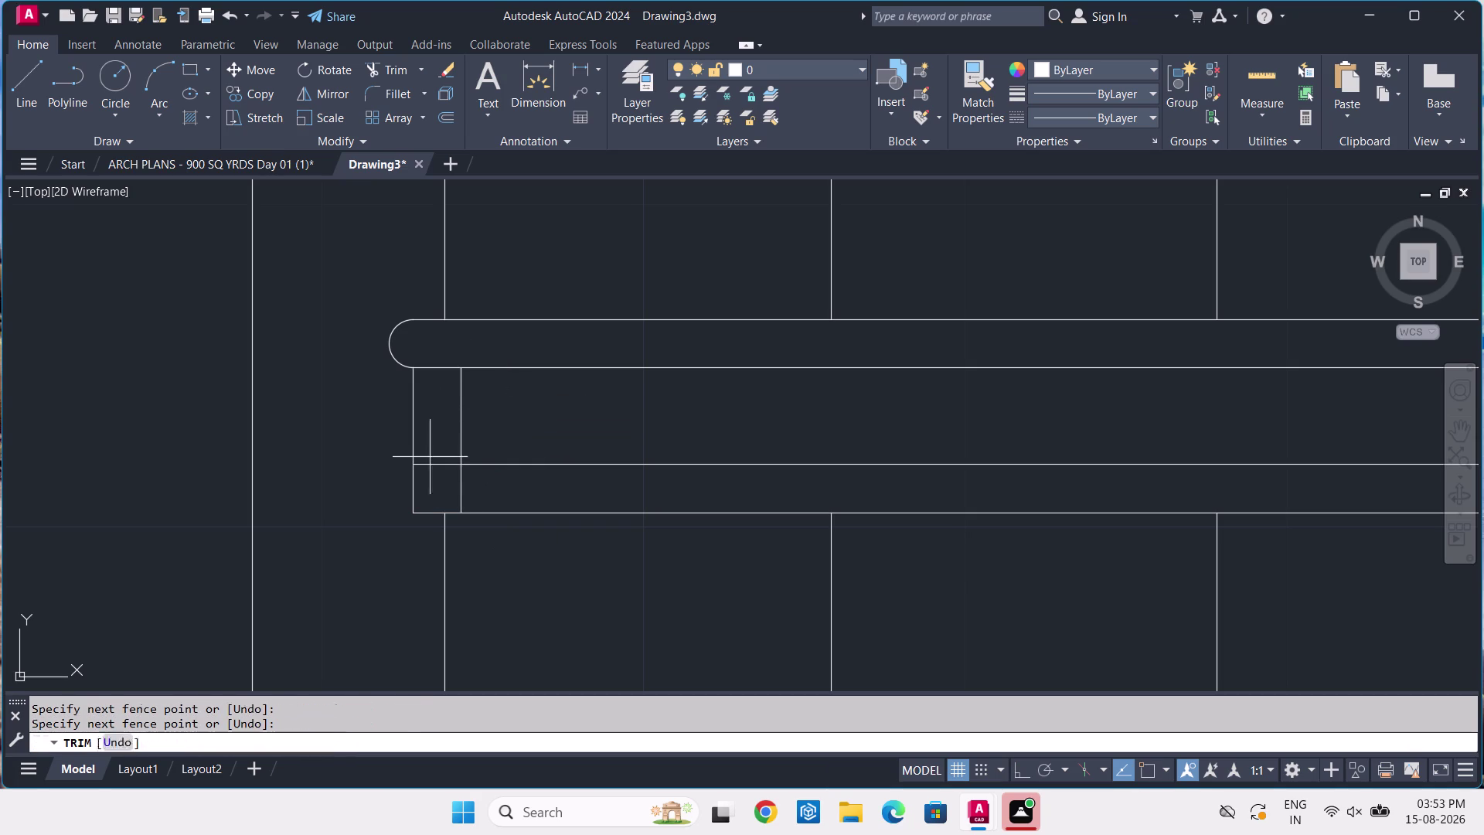
click(465, 488)
scroll(down, 3)
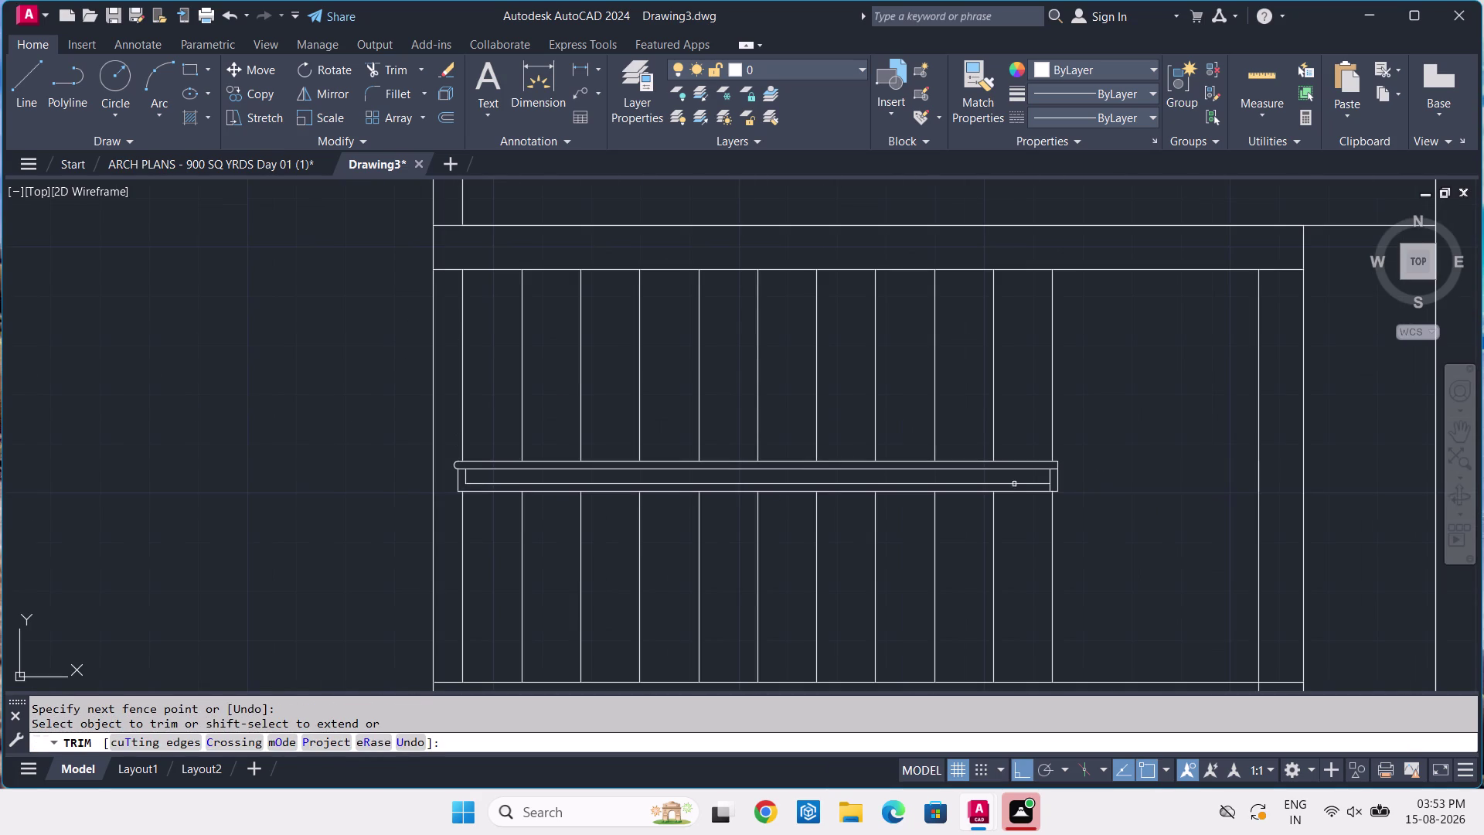
scroll(up, 3)
click(1020, 484)
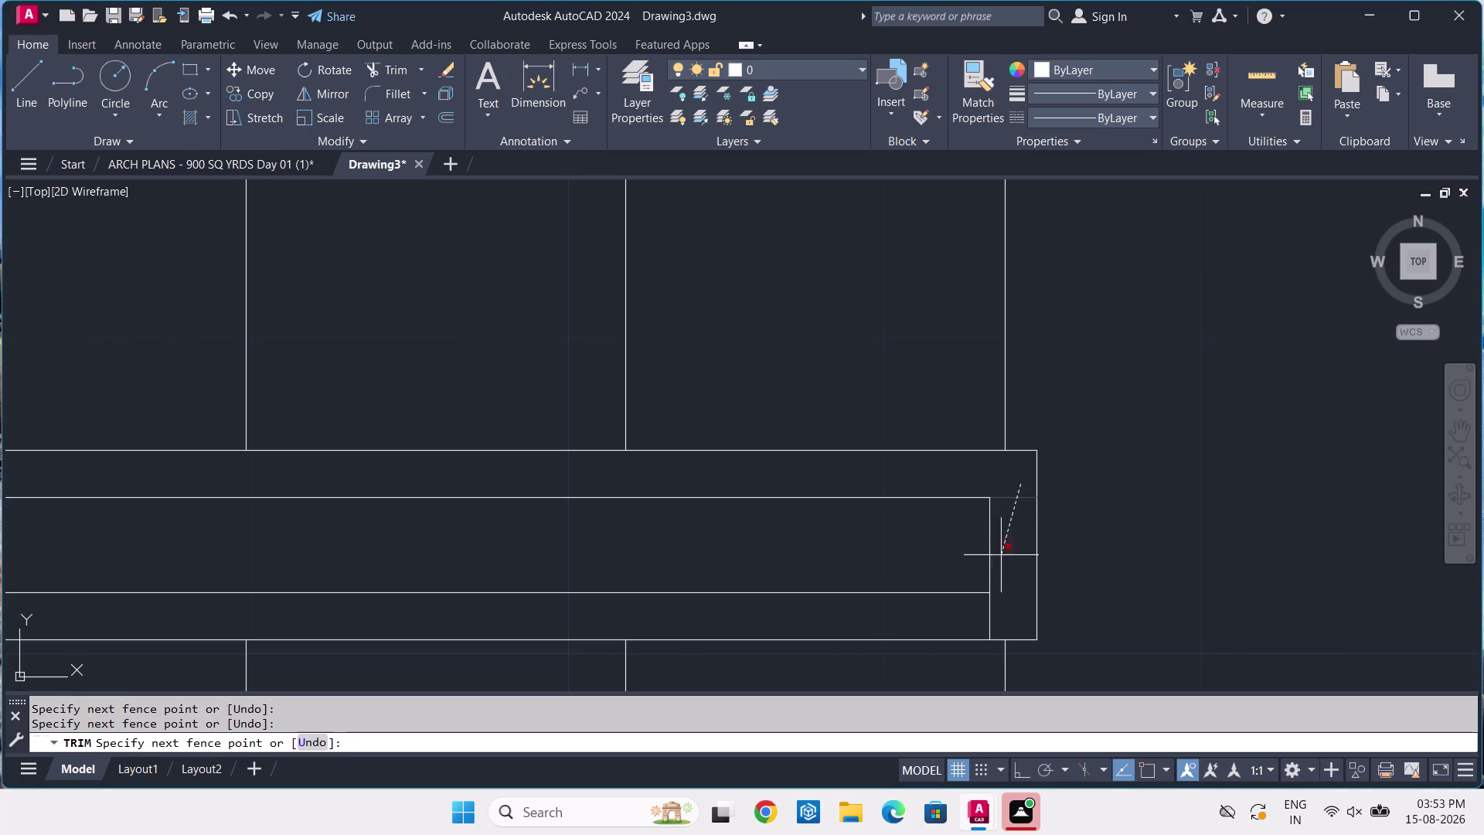
click(987, 633)
scroll(down, 3)
scroll(down, 3)
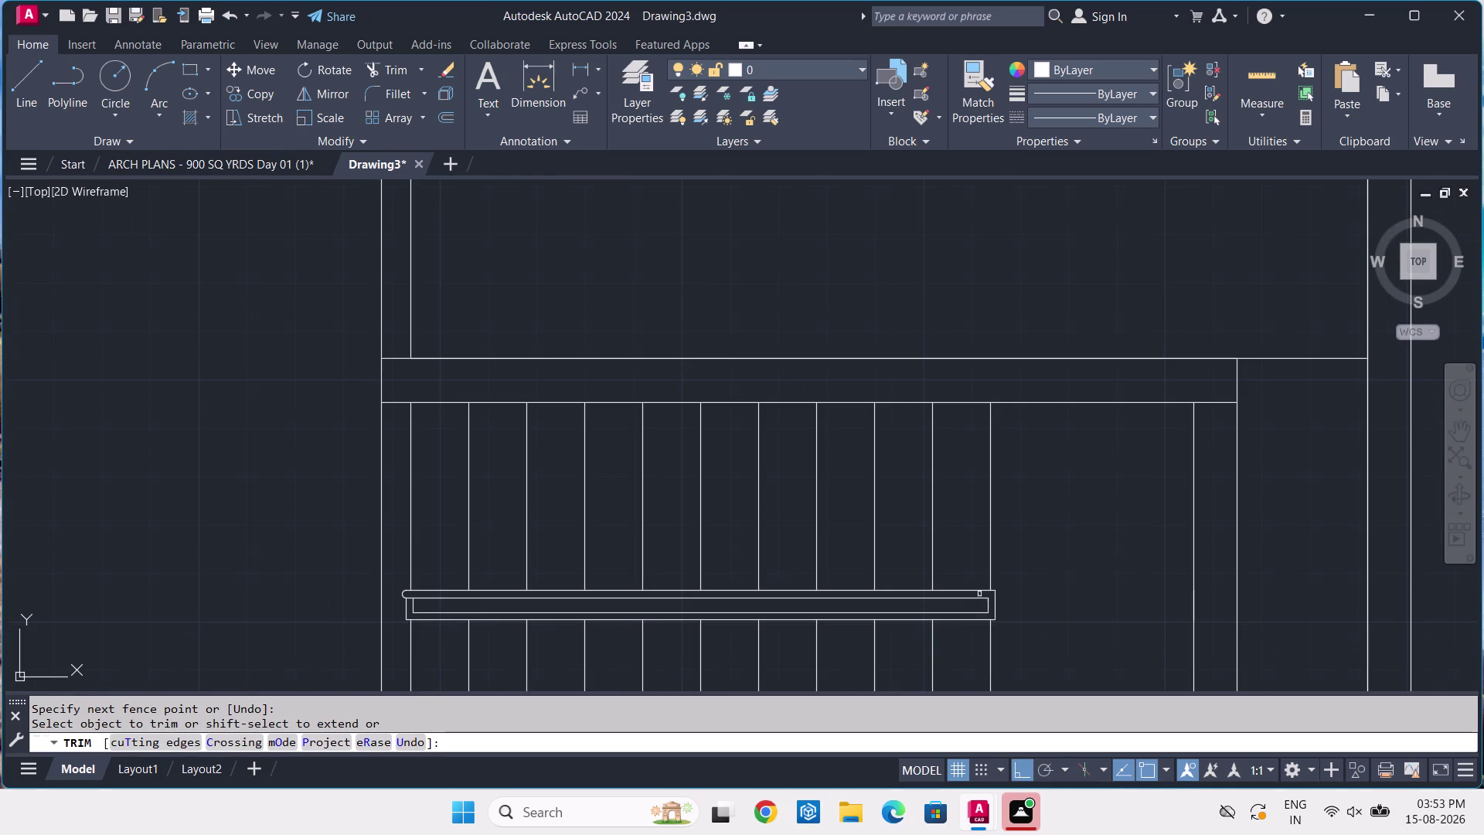
key(Return)
click(278, 164)
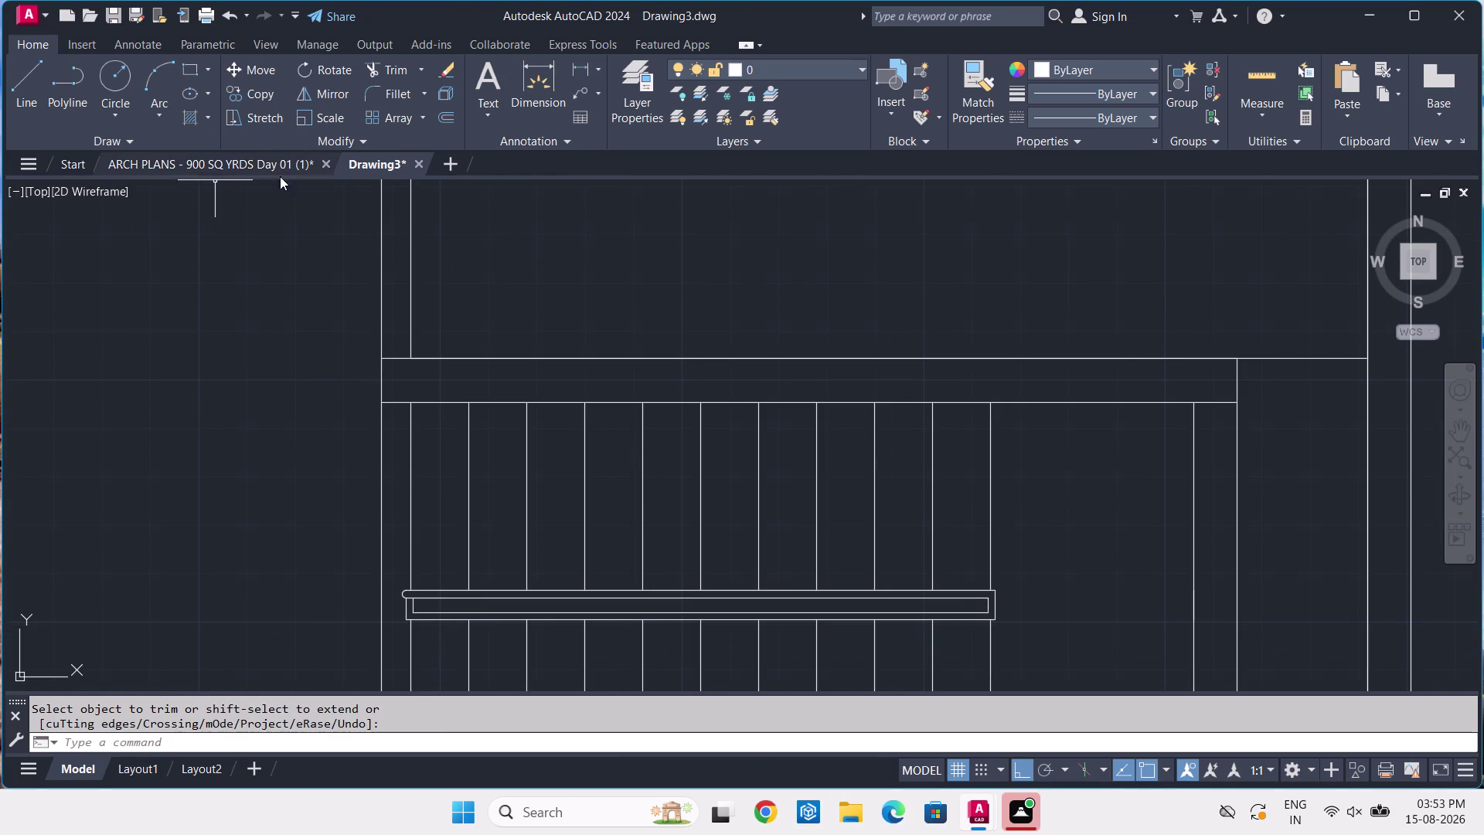
Compare the double-lined handrail in ARCH PLANS, then return to Drawing3.
middle_drag(503, 459, 525, 448)
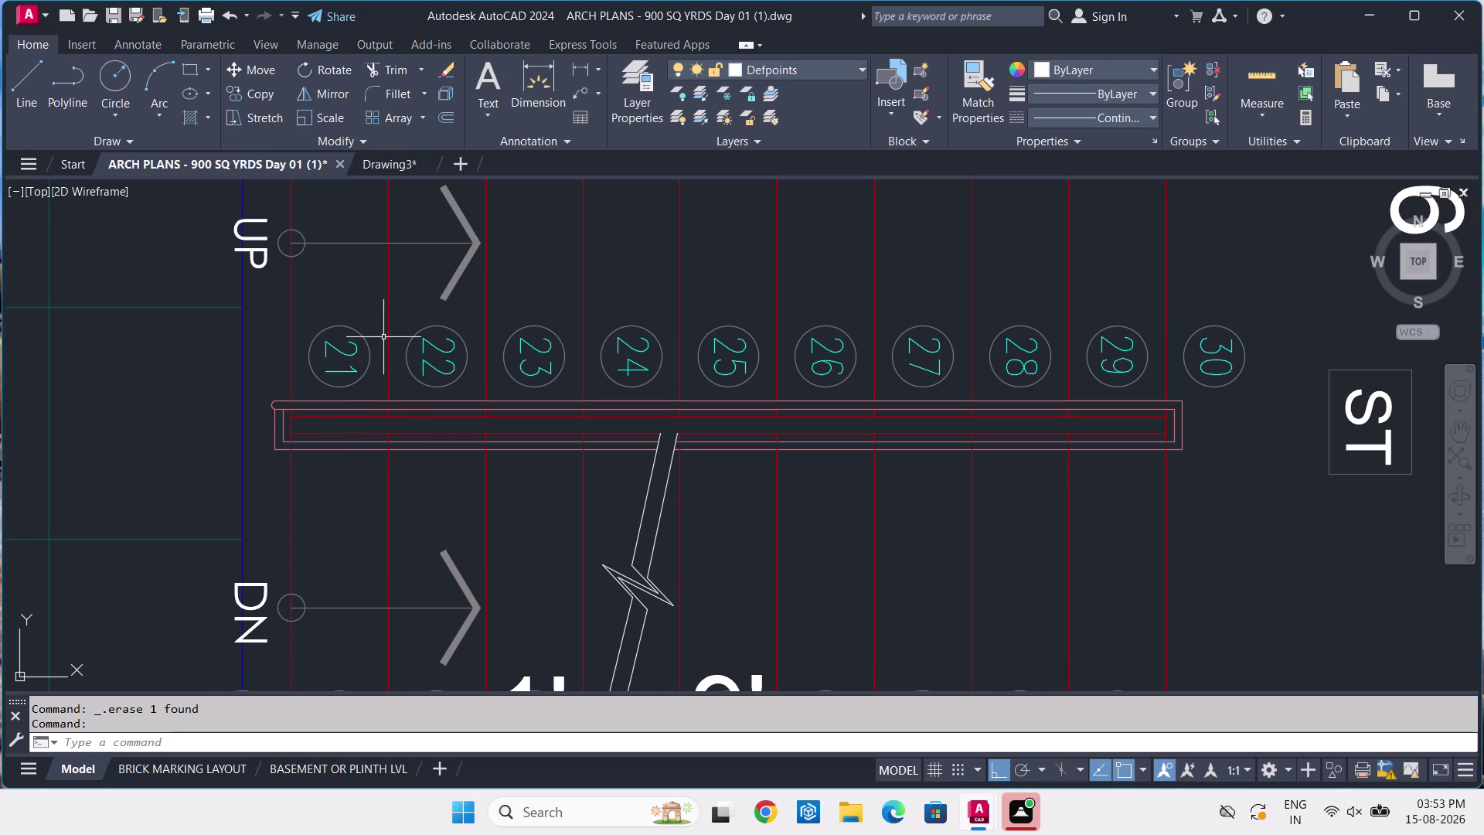
click(396, 162)
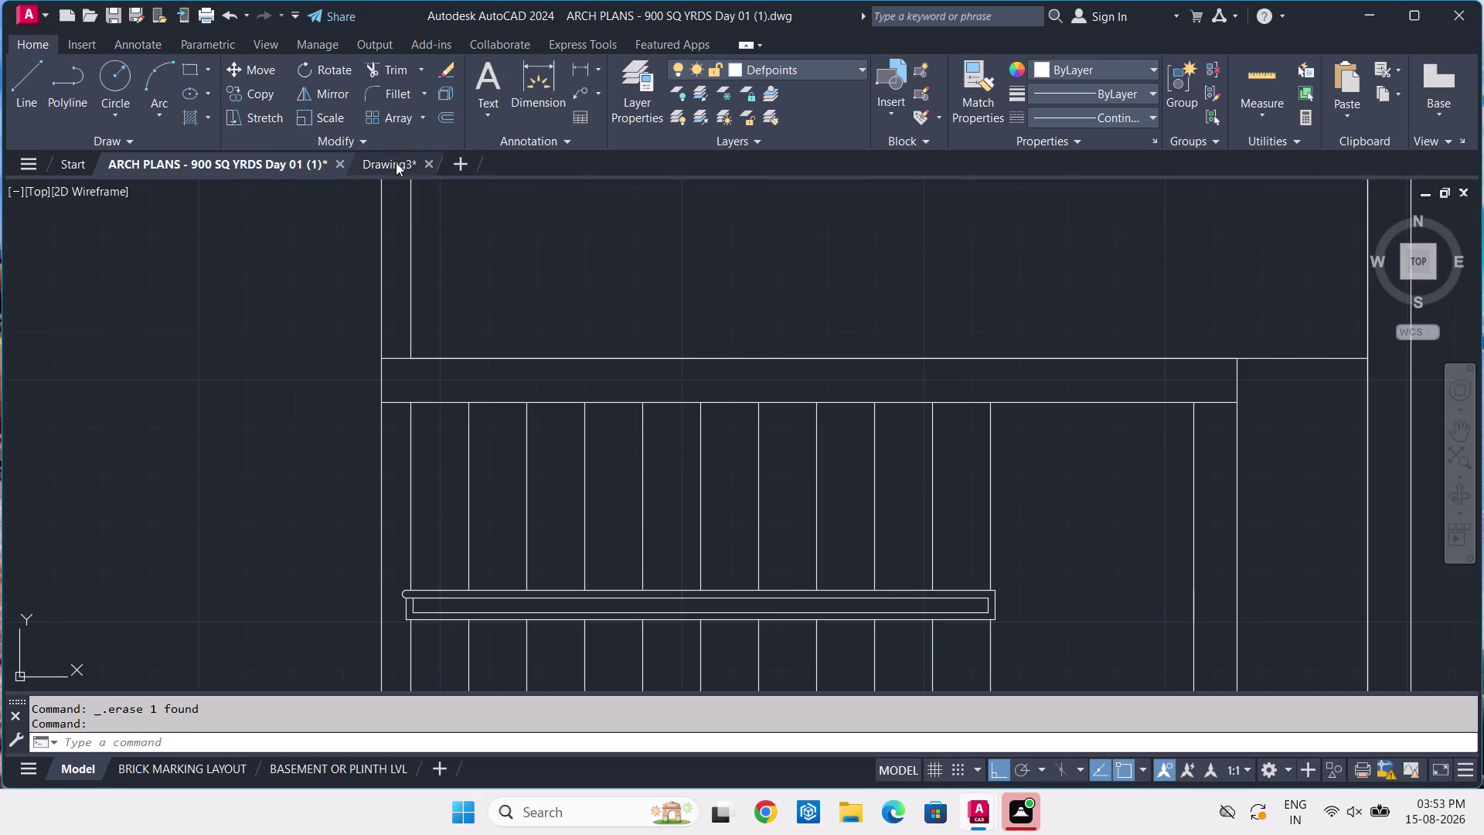
click(265, 164)
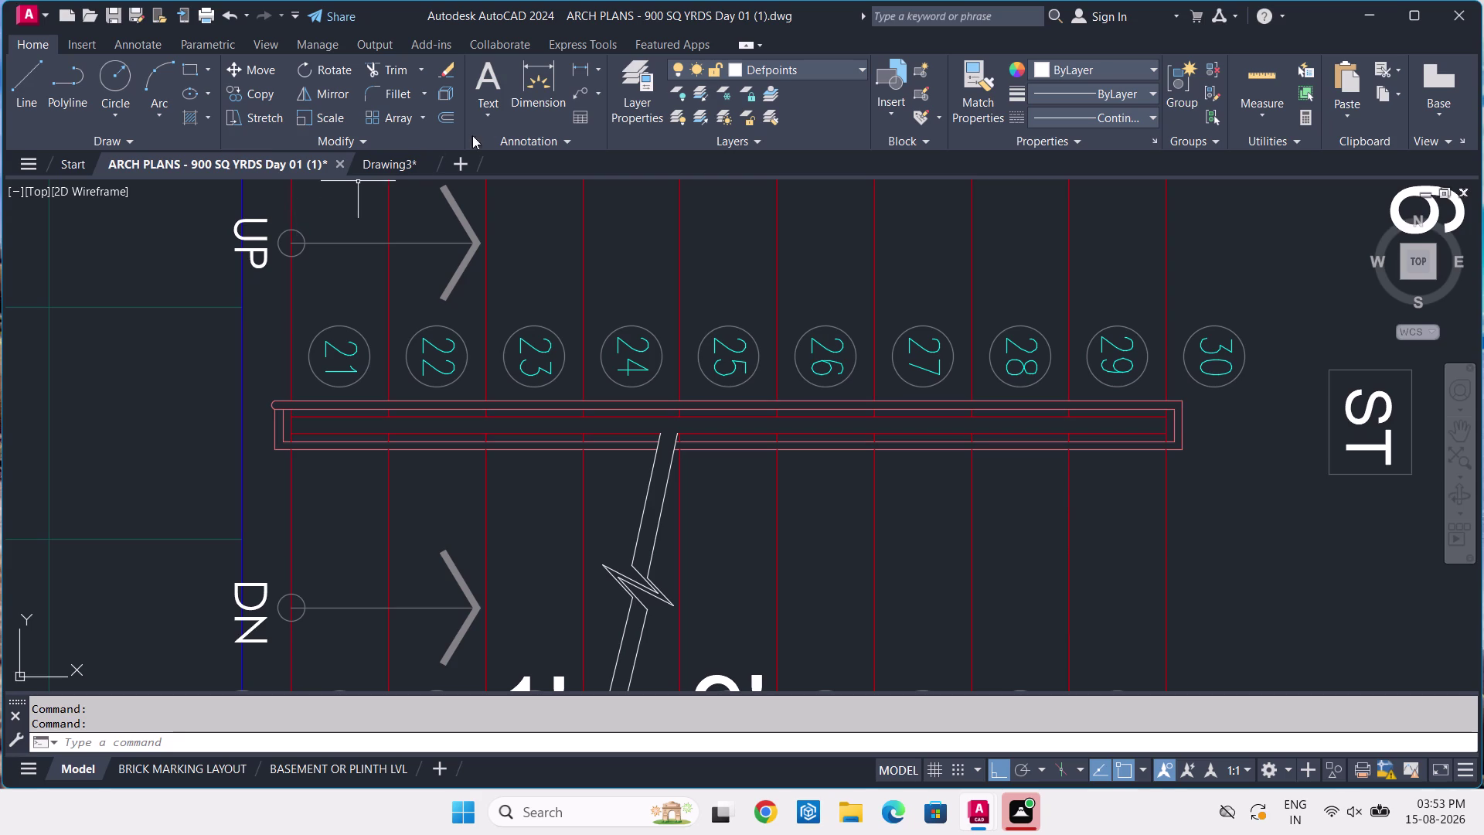
click(419, 157)
Start a polyline on the stair strip, then undo and cancel the misplaced segment.
text(P)
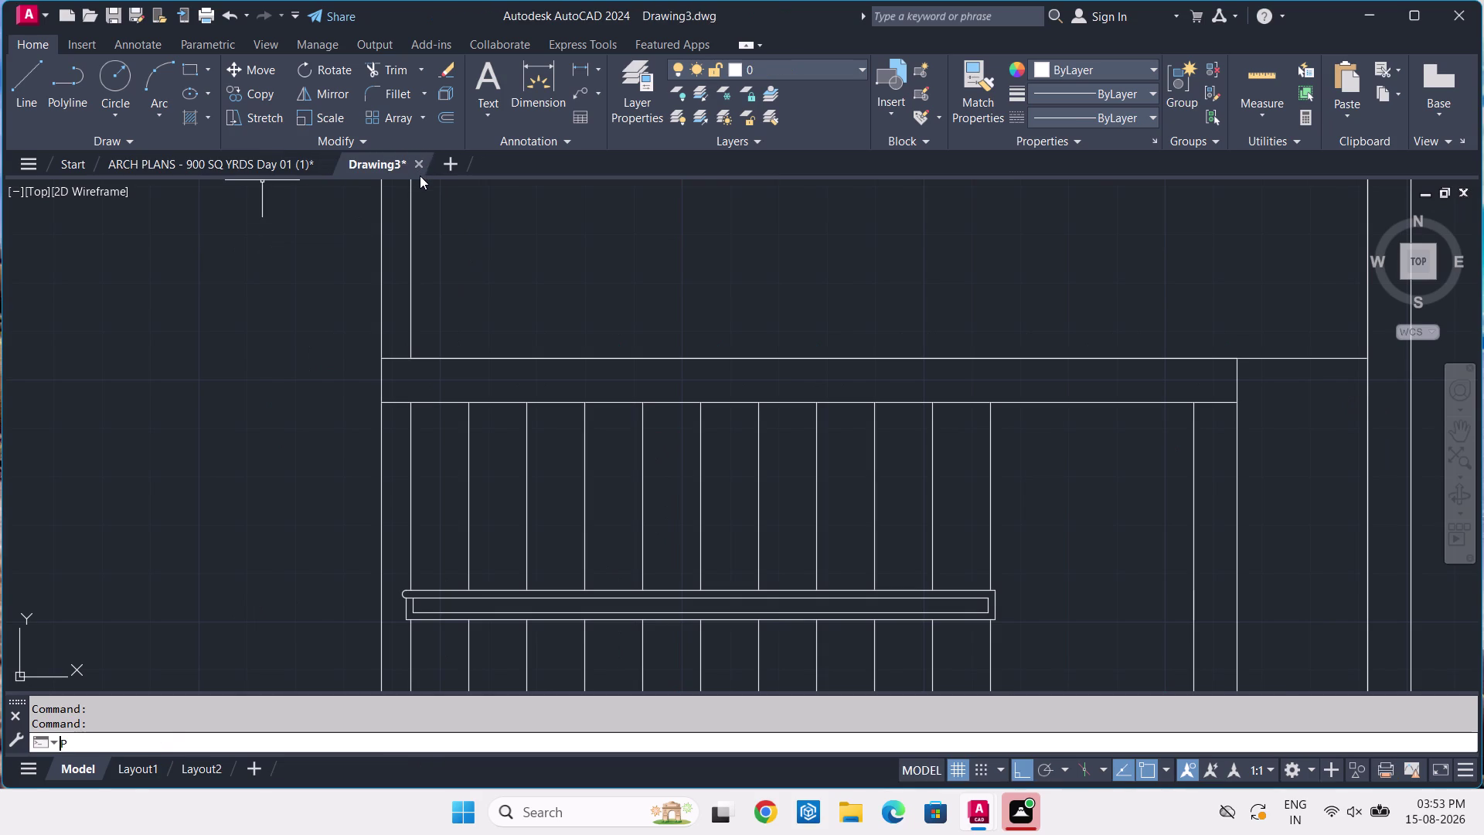
text(L)
key(space)
middle_drag(507, 520, 572, 457)
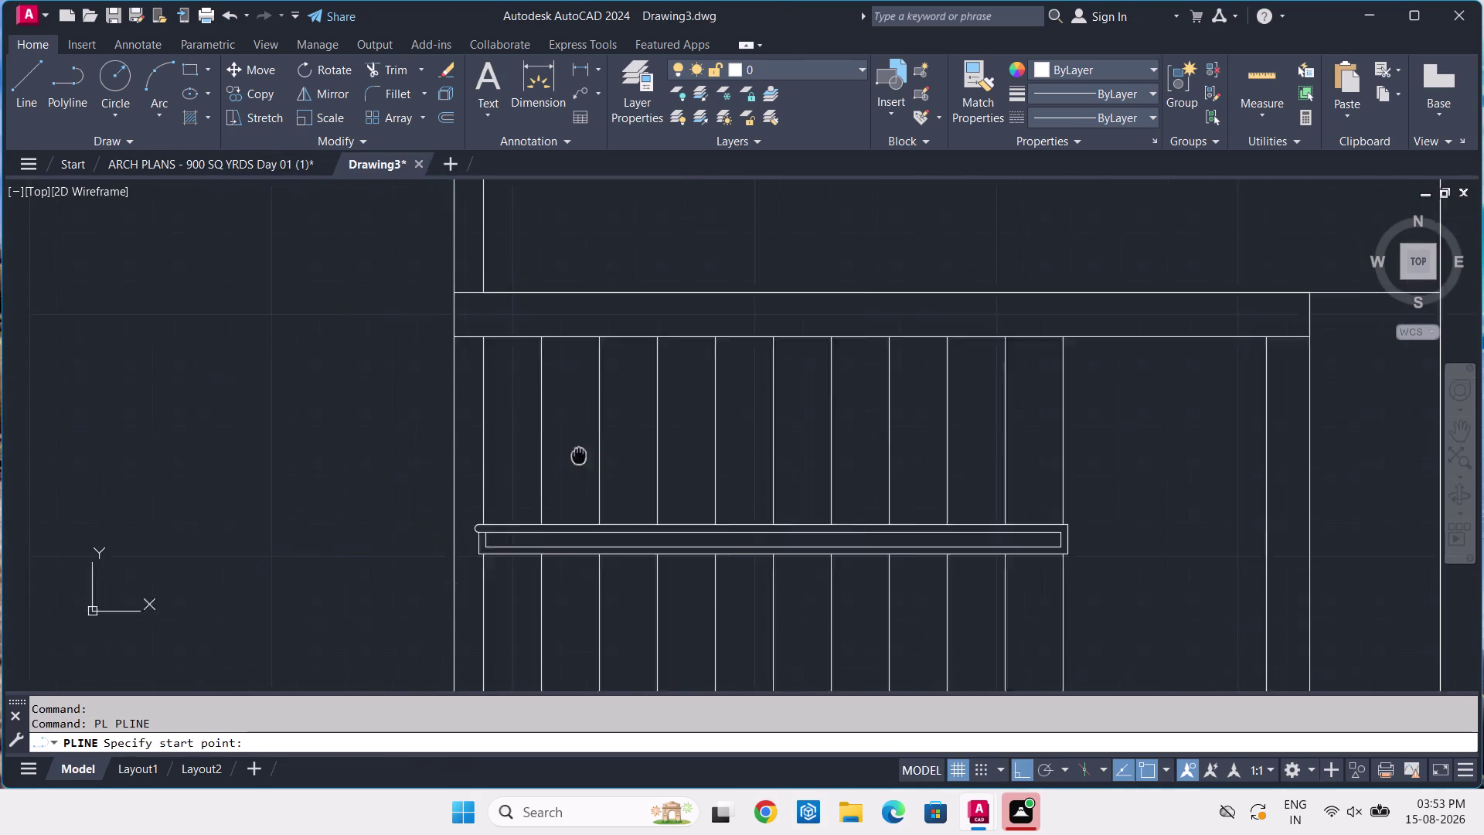
middle_drag(572, 457, 641, 423)
scroll(up, 3)
scroll(up, 3)
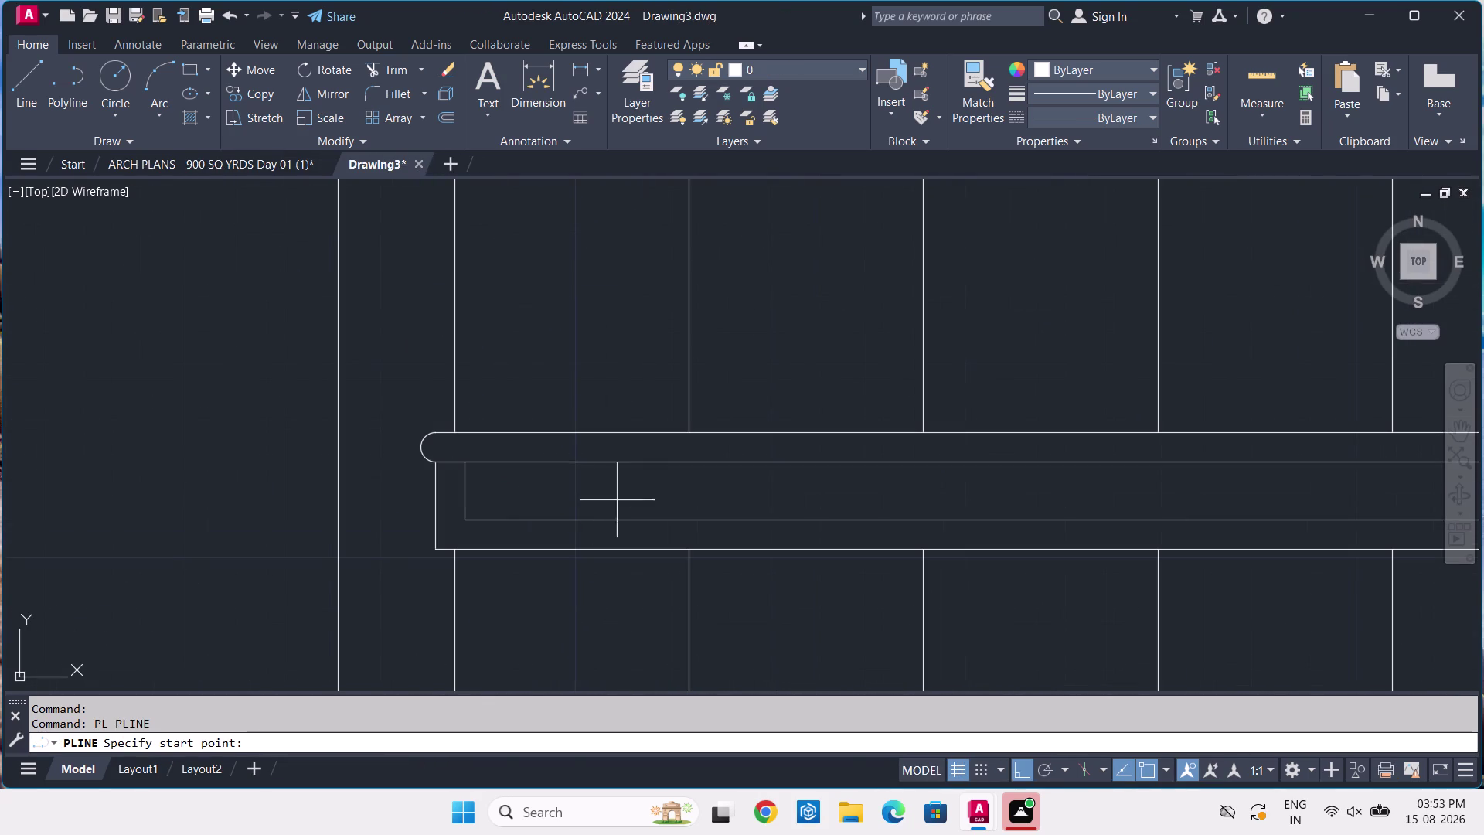
click(688, 463)
click(690, 520)
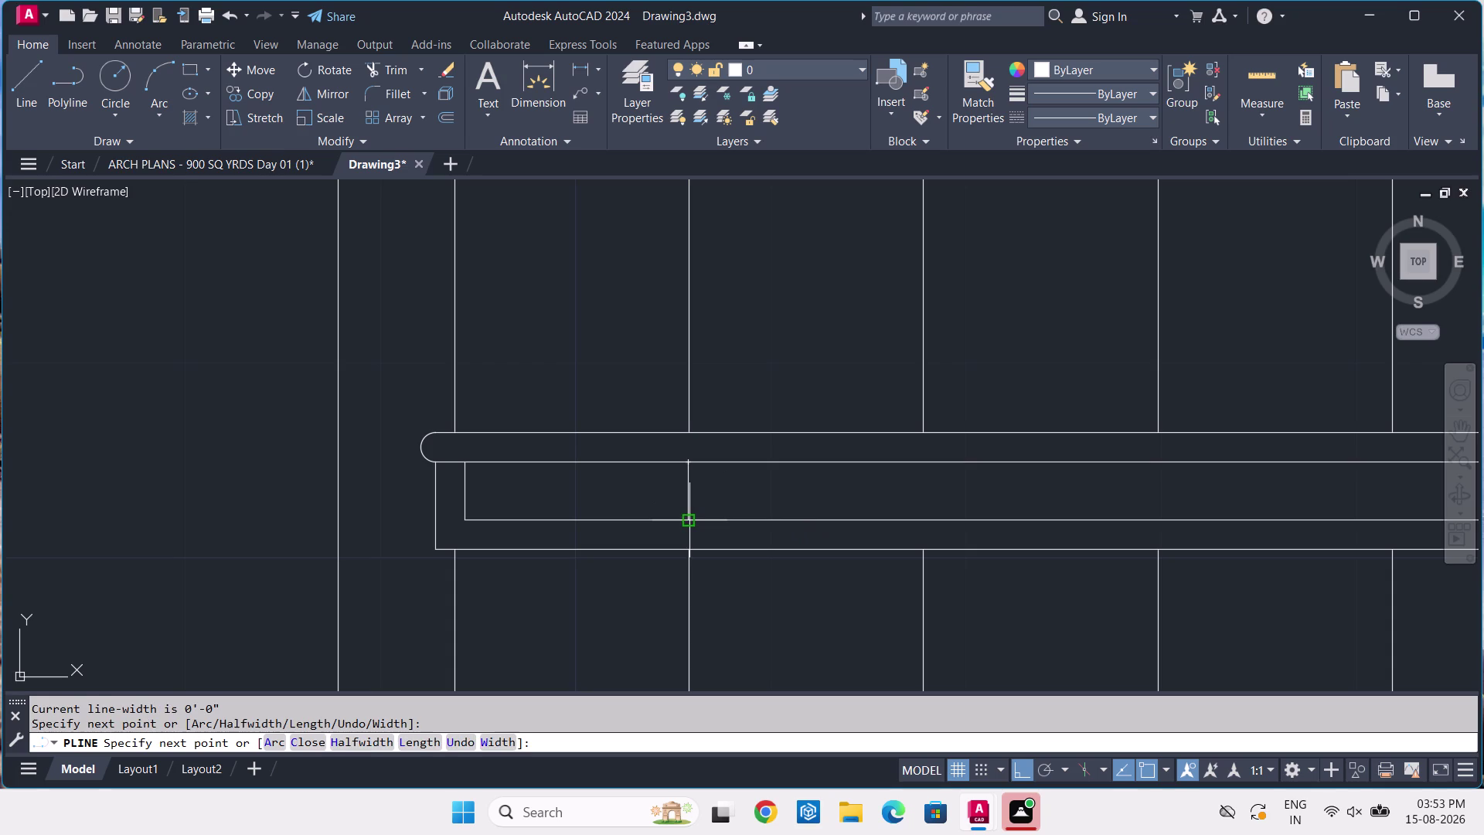
scroll(up, 3)
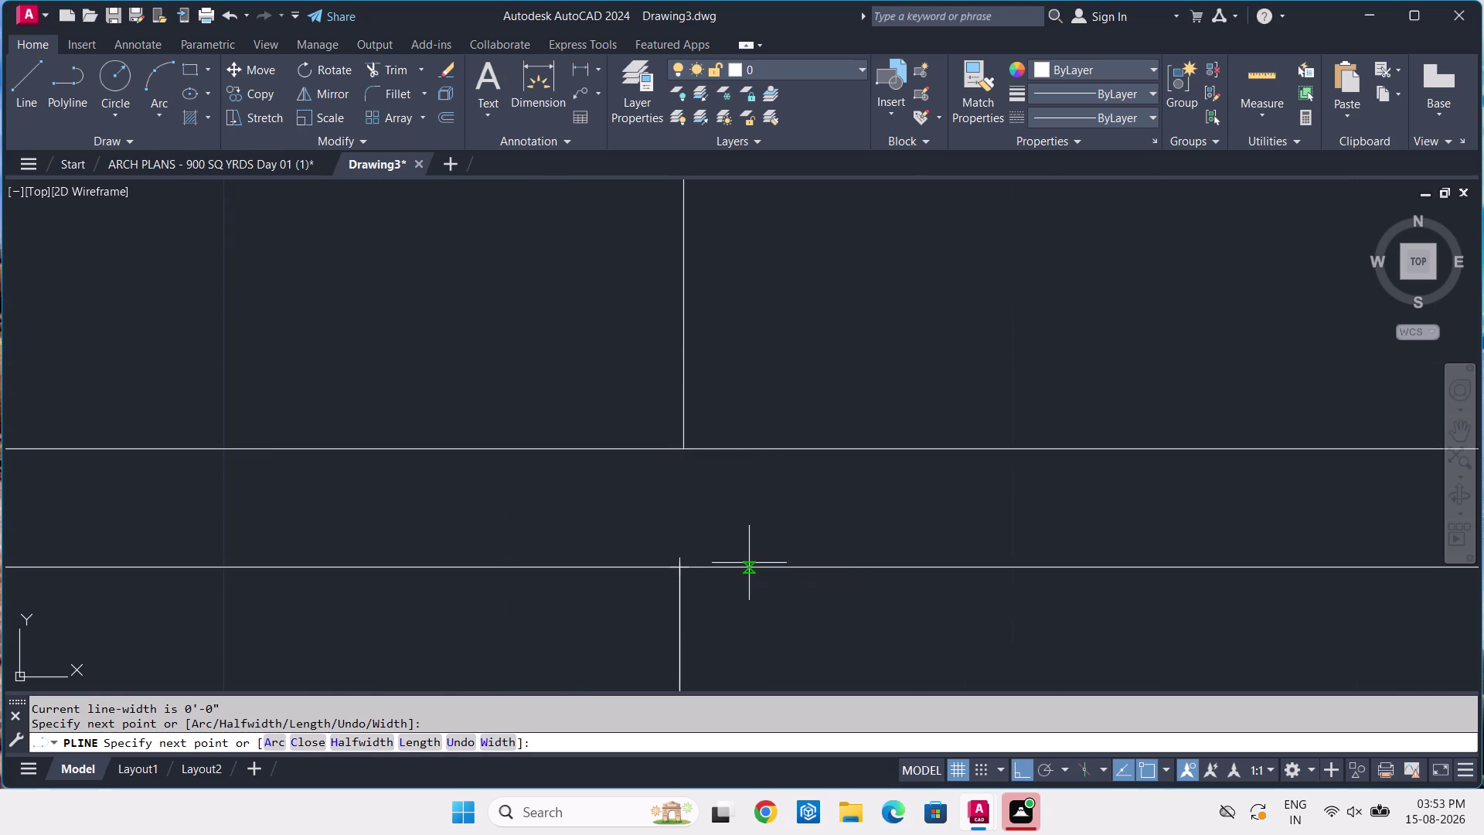
key(ctrl+z)
key(ctrl+z)
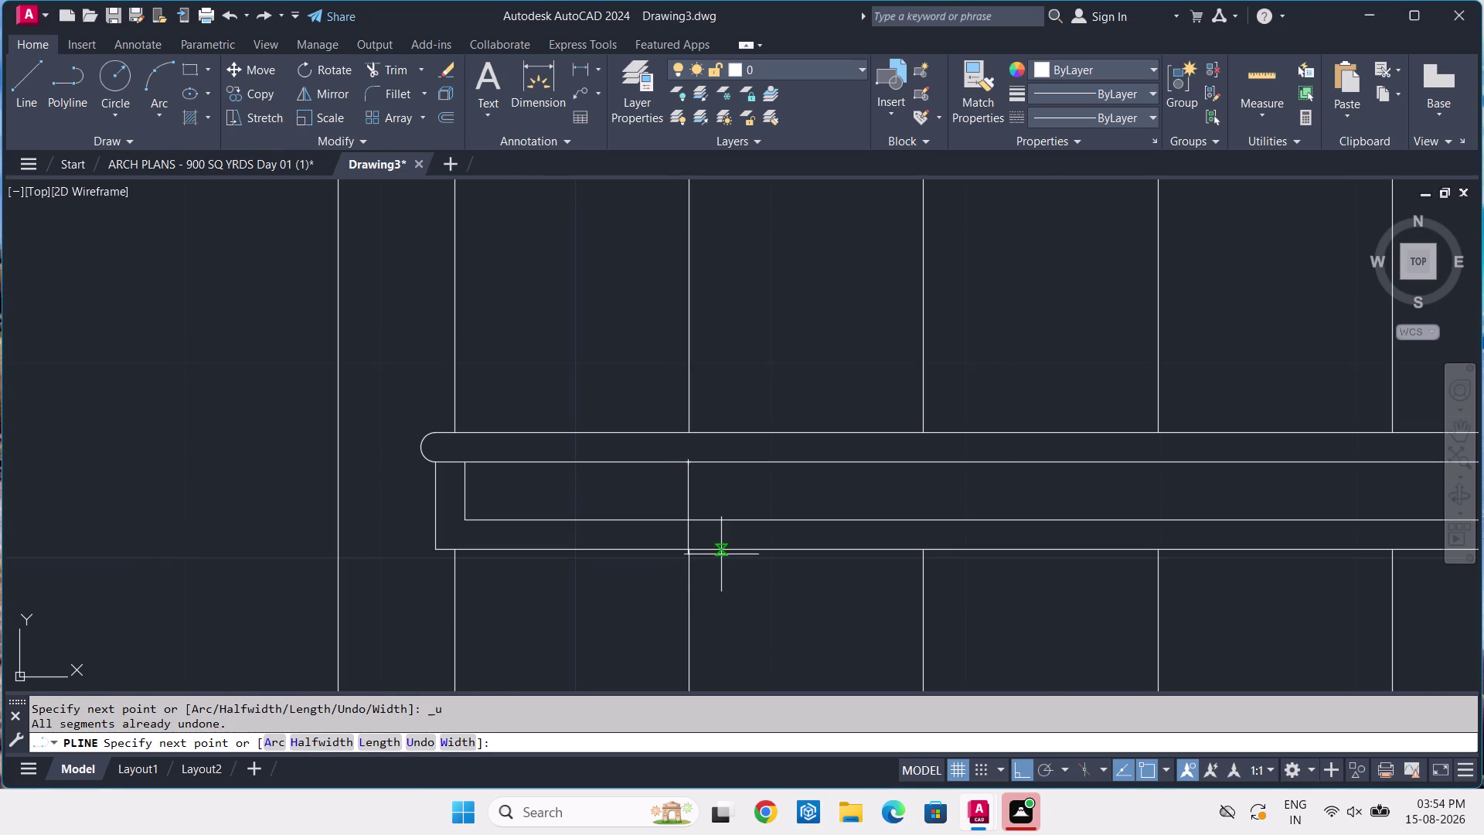
key(Escape)
Draw the short divider polyline from the strip's upper edge to its lower edge.
key(space)
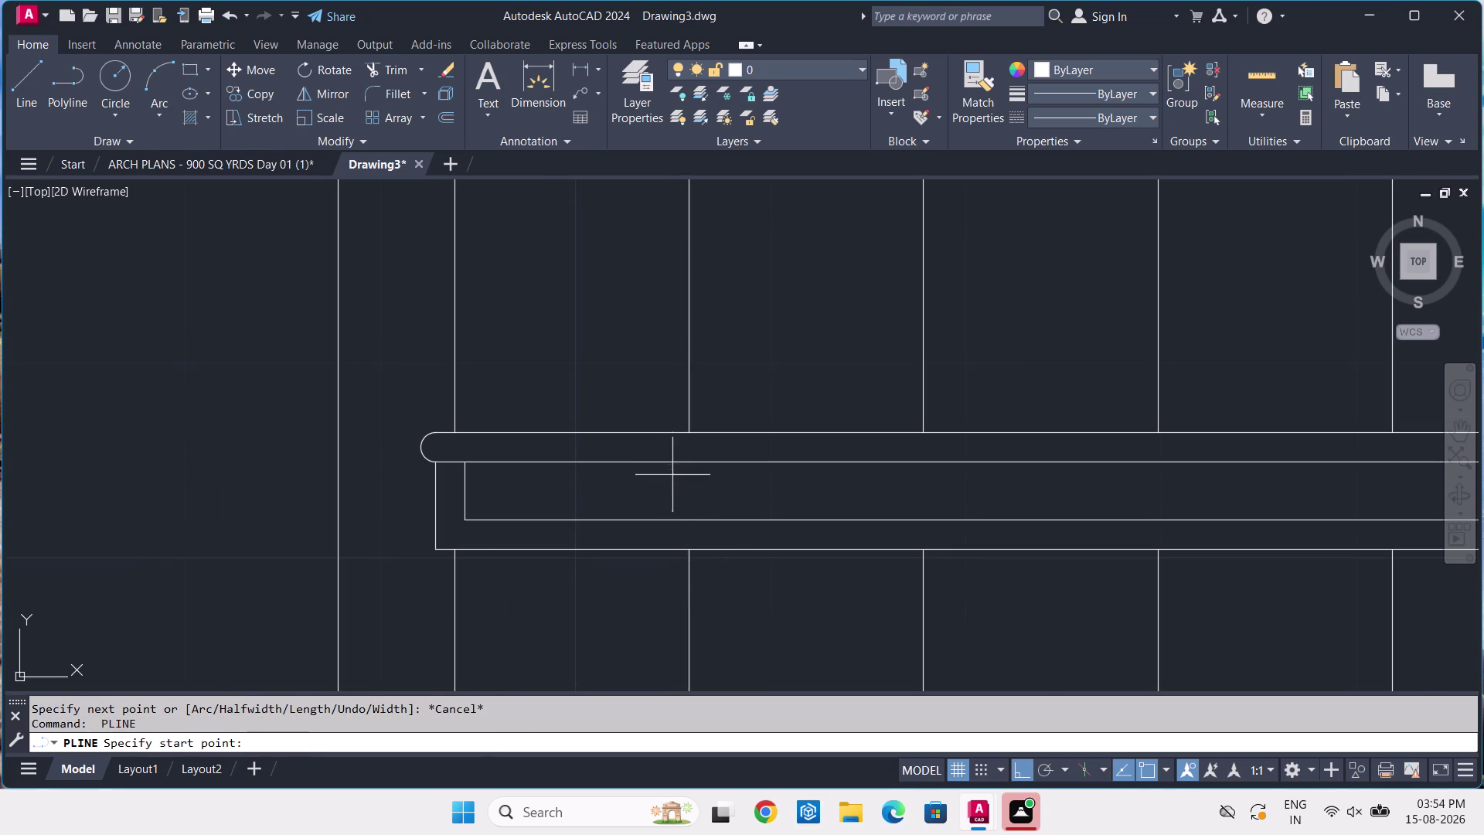
scroll(up, 3)
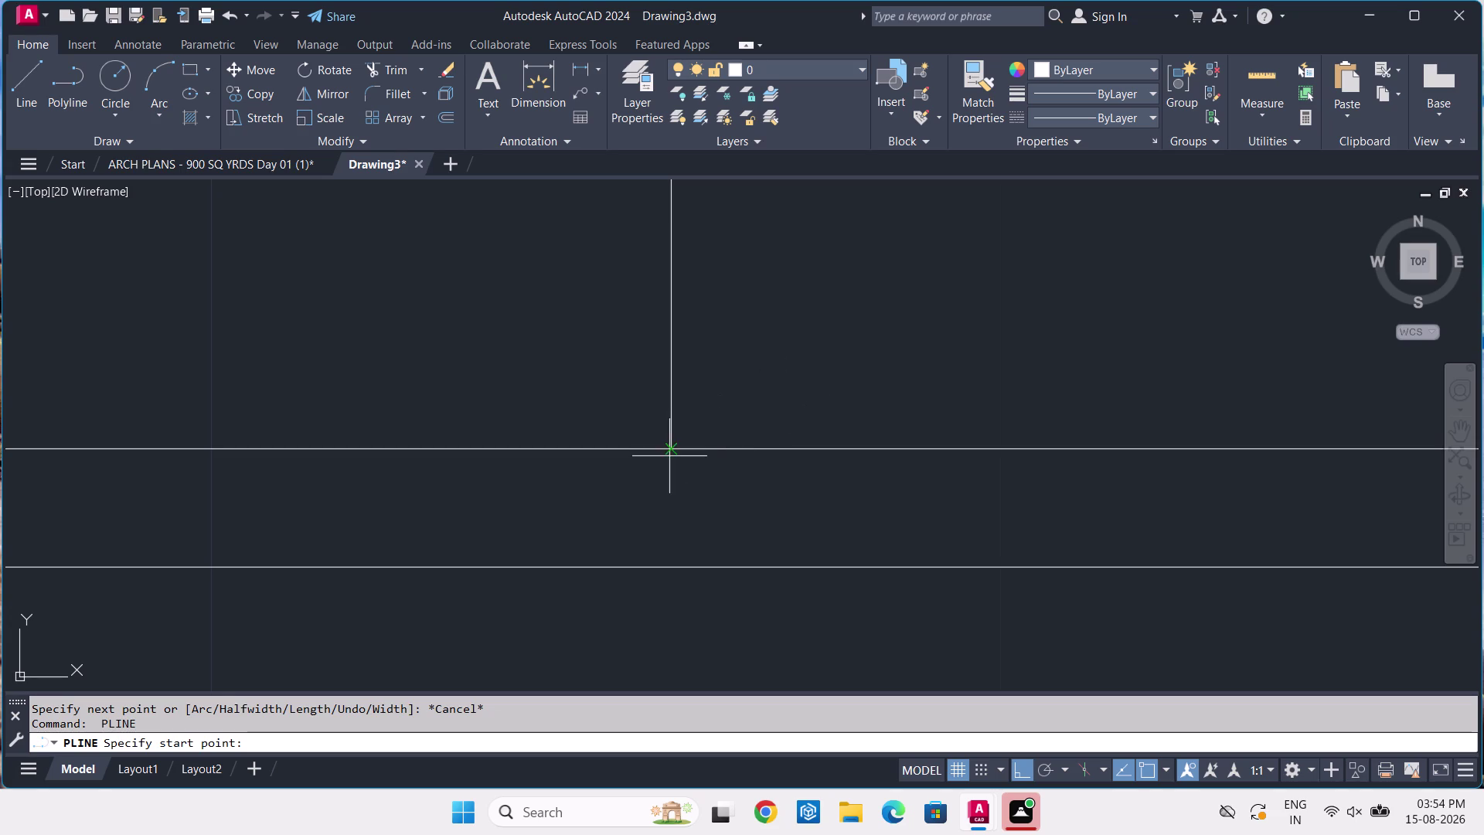
click(672, 564)
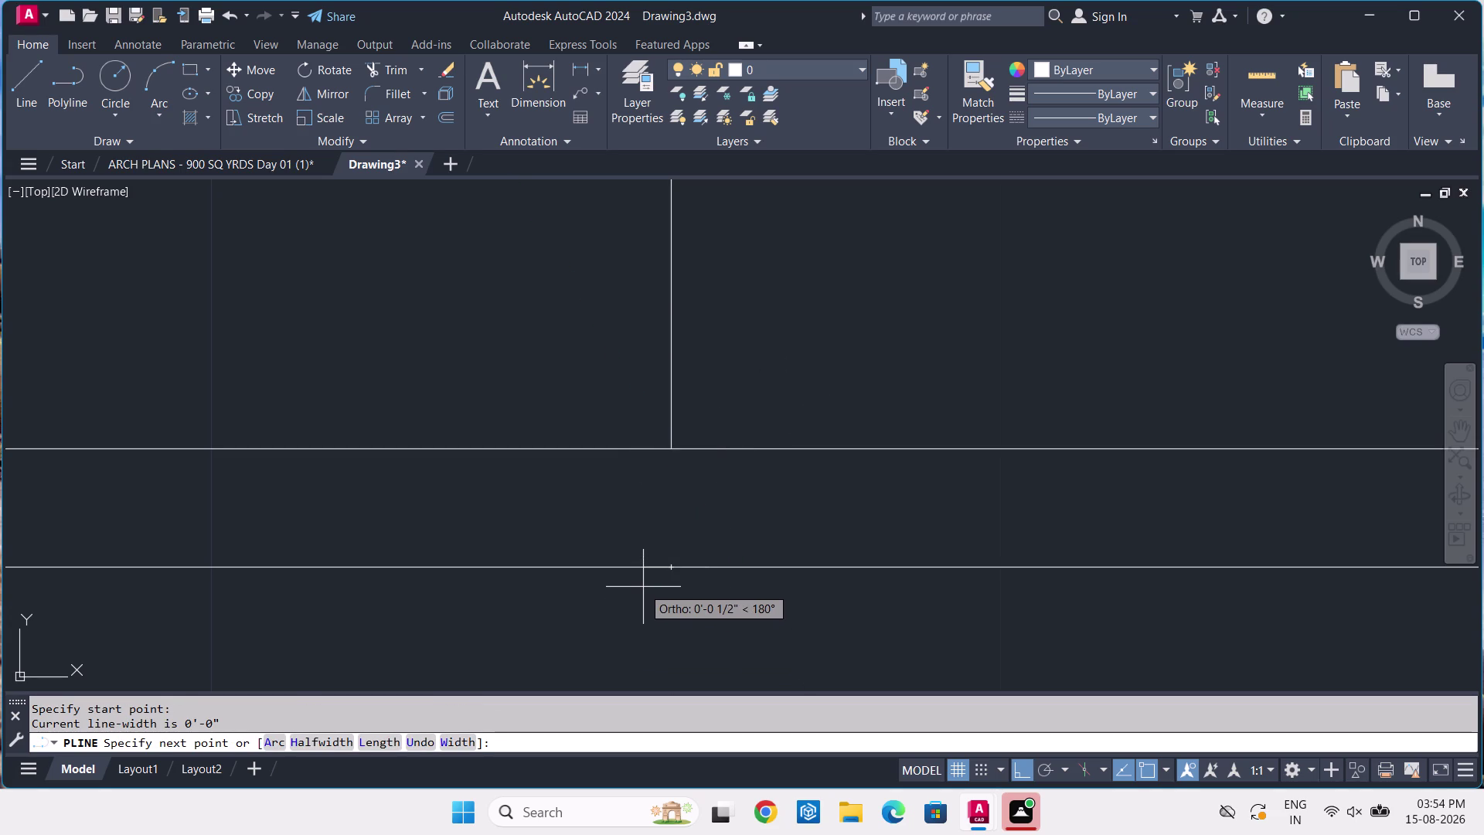
scroll(up, 3)
scroll(up, 3)
scroll(down, 3)
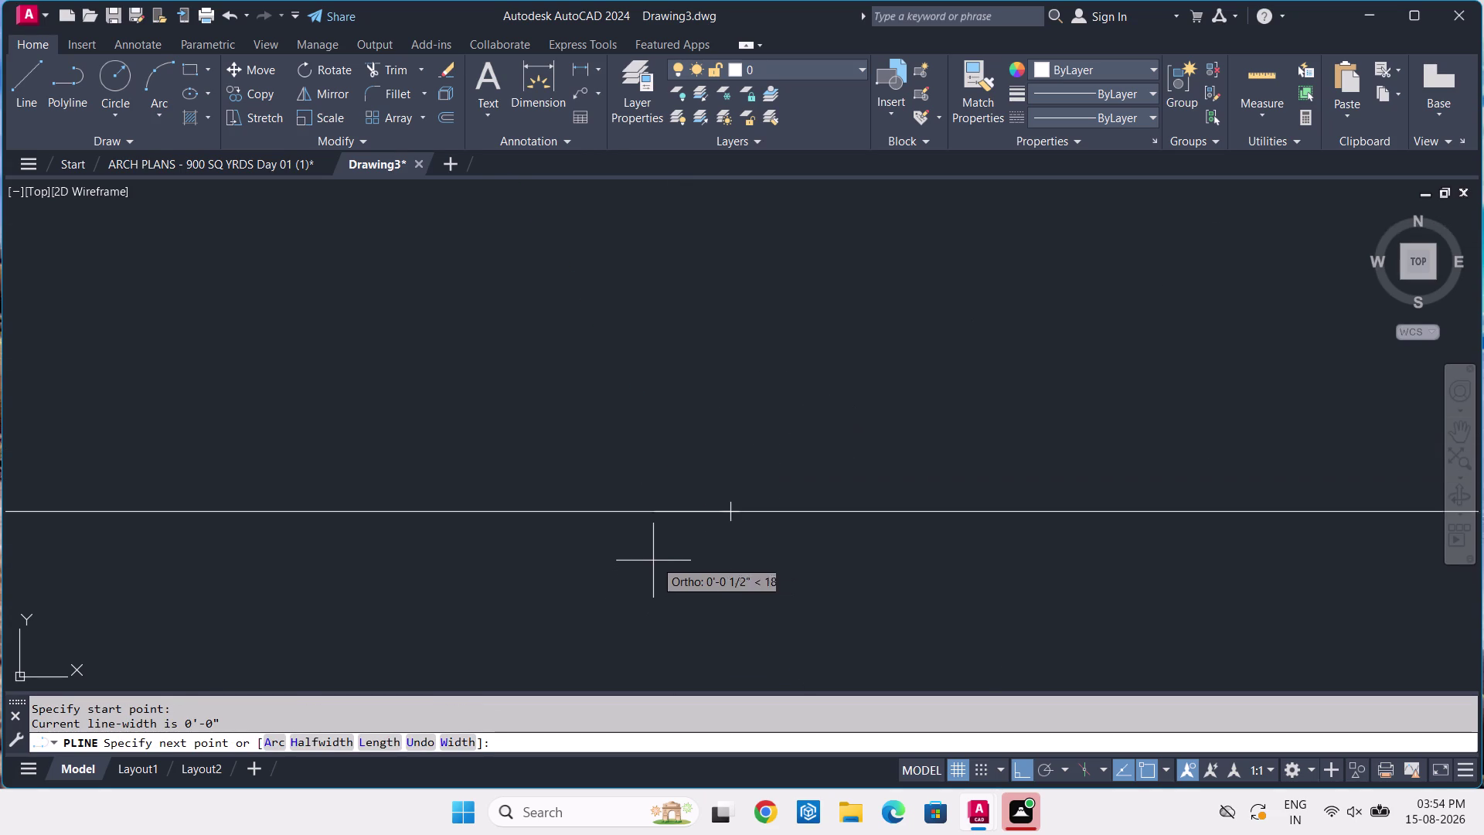
scroll(down, 3)
middle_drag(663, 578, 691, 390)
scroll(down, 3)
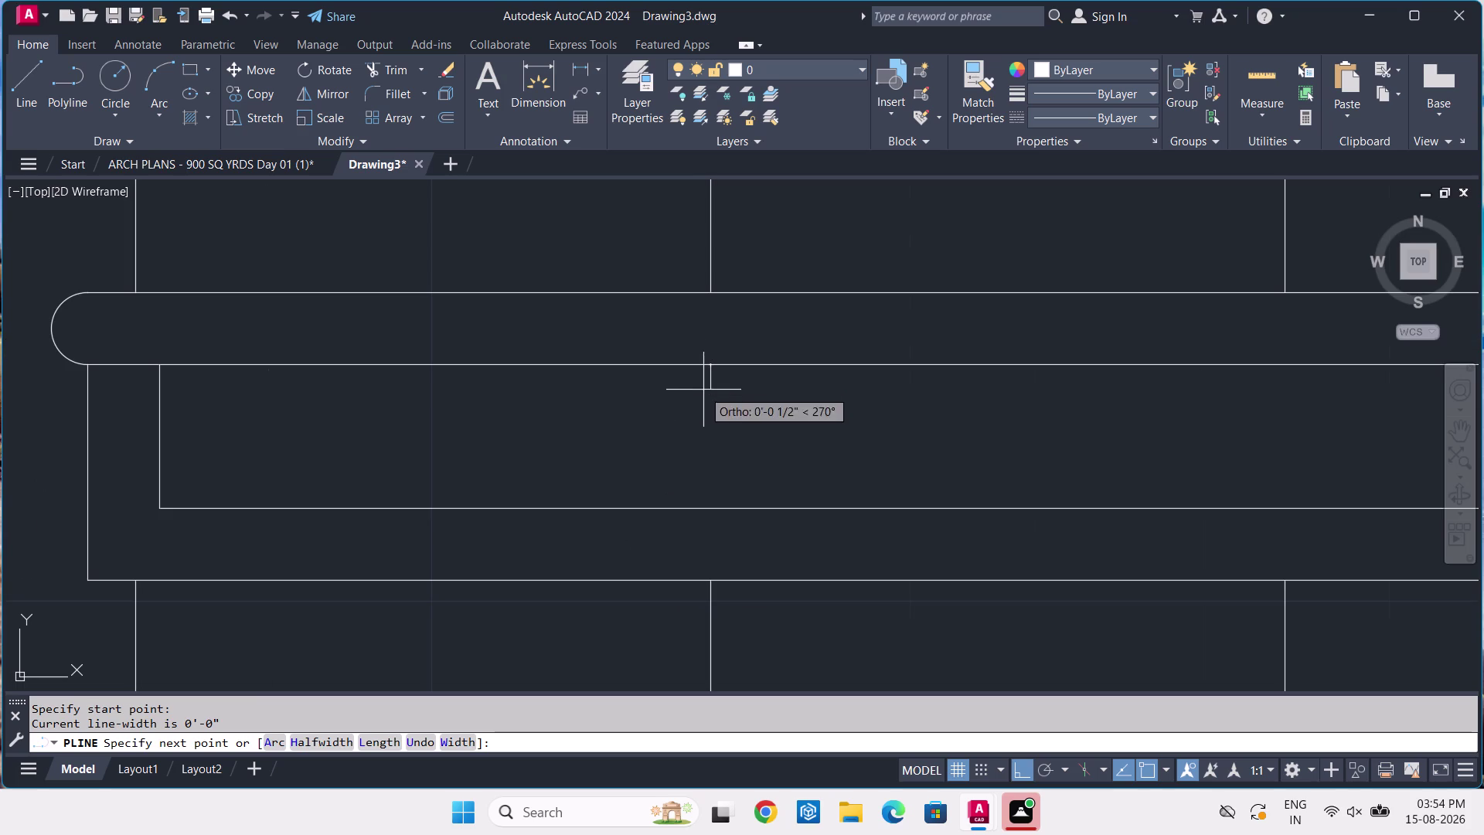
click(706, 510)
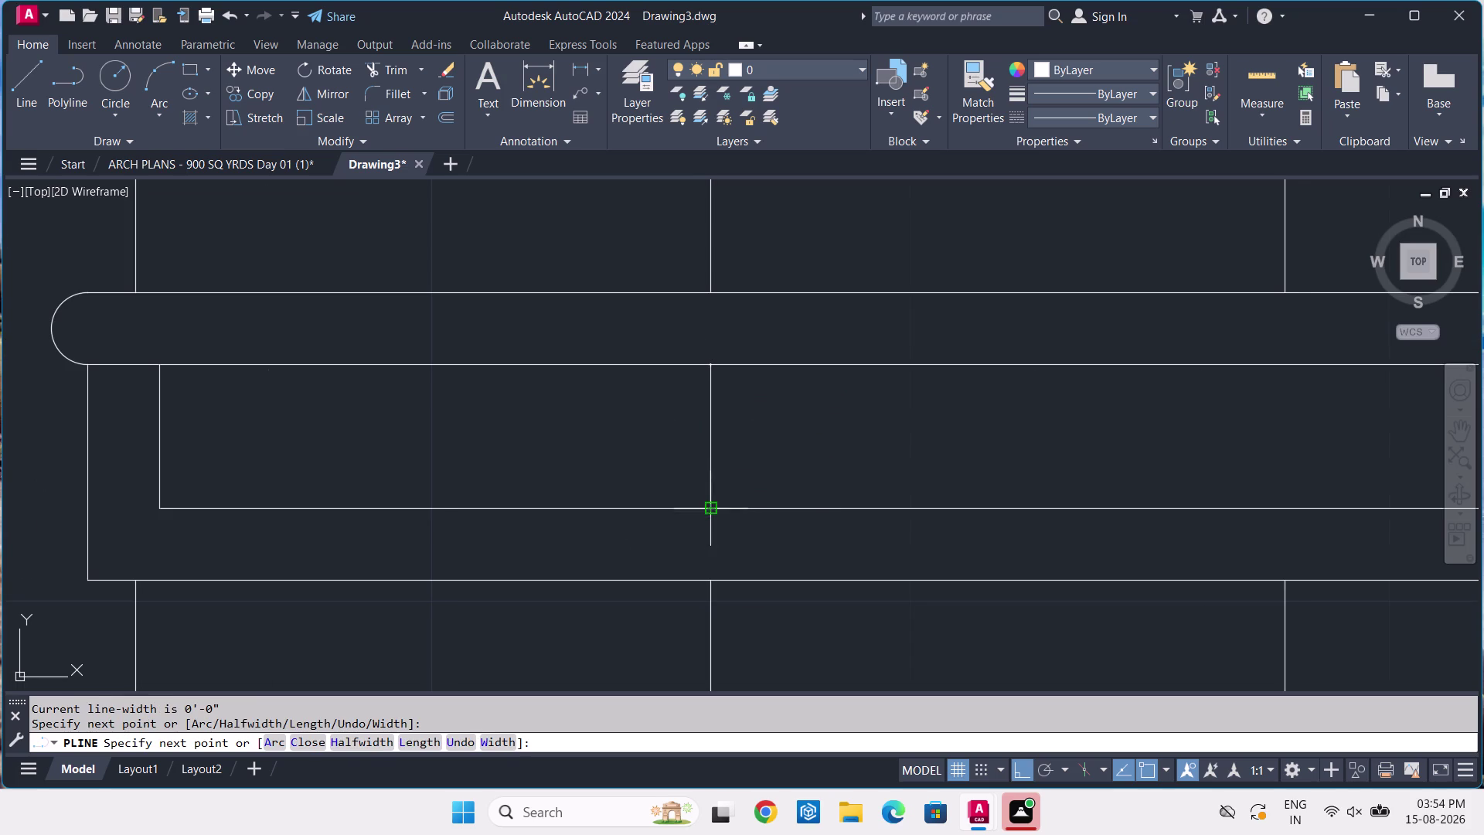
key(space)
scroll(up, 3)
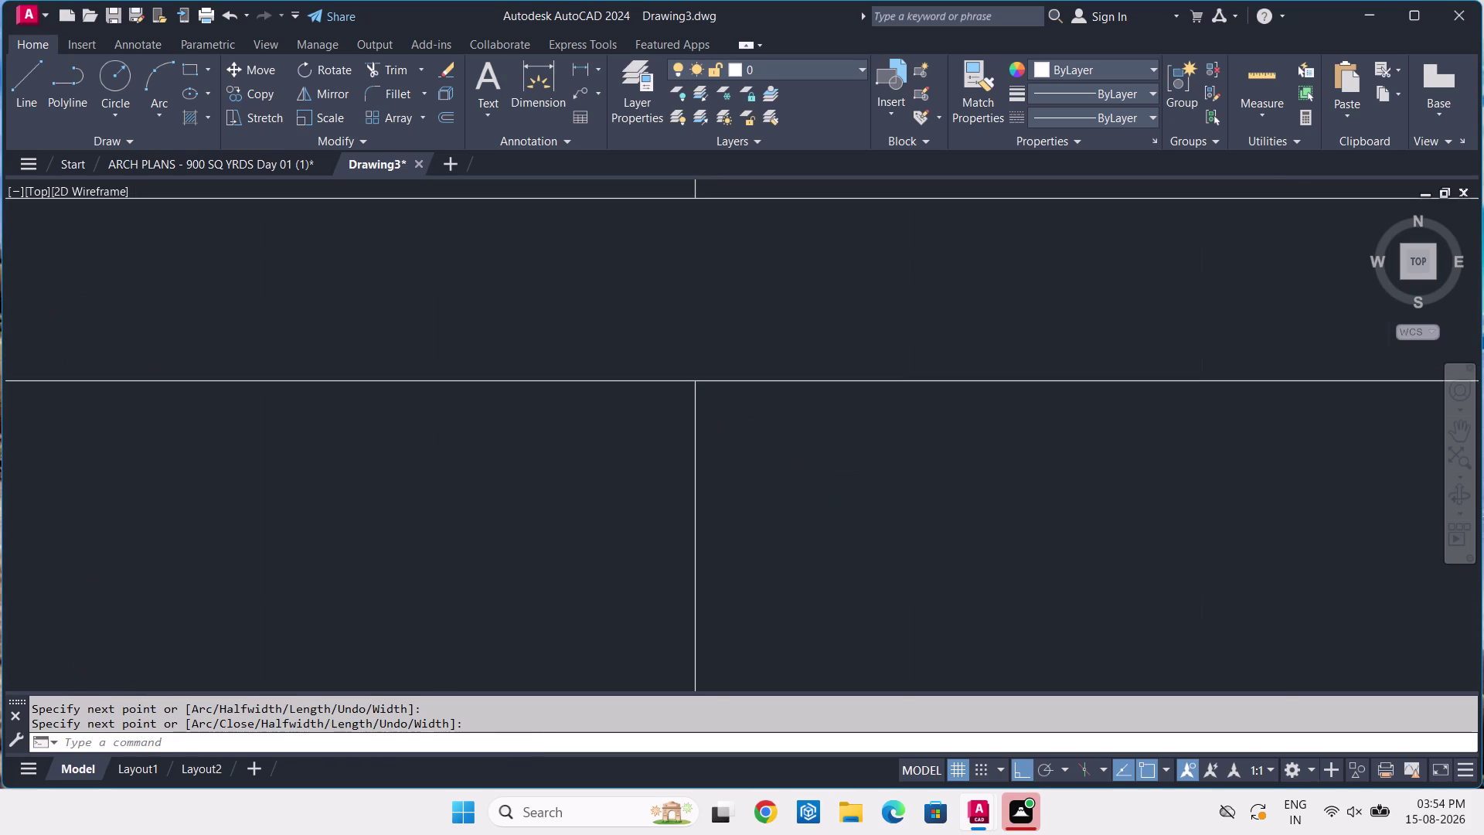
scroll(up, 3)
scroll(down, 3)
scroll(down, 3)
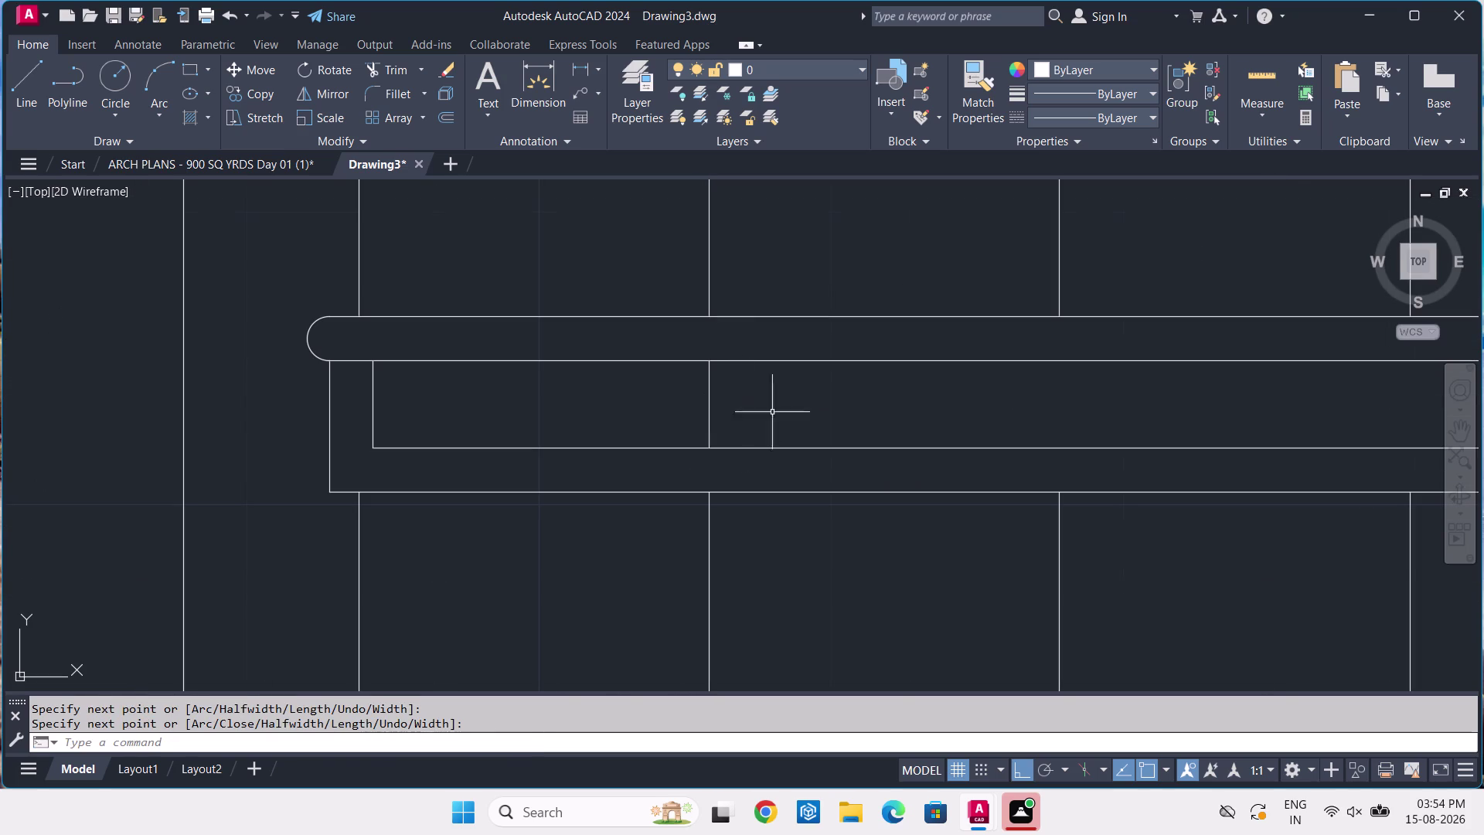
Select the divider and start copying it from its lower endpoint.
click(751, 416)
click(699, 406)
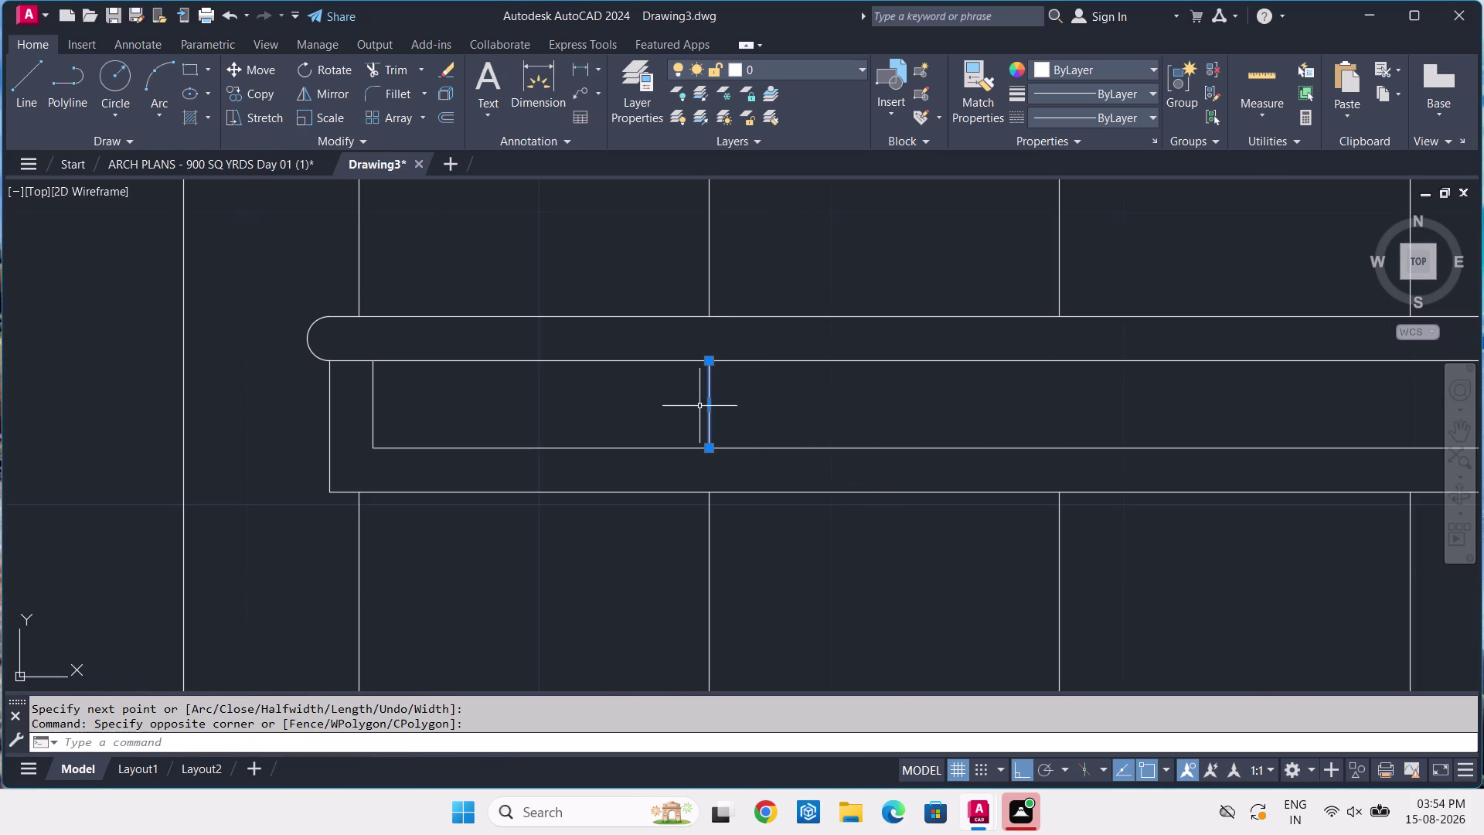
key(o)
key(BackSpace)
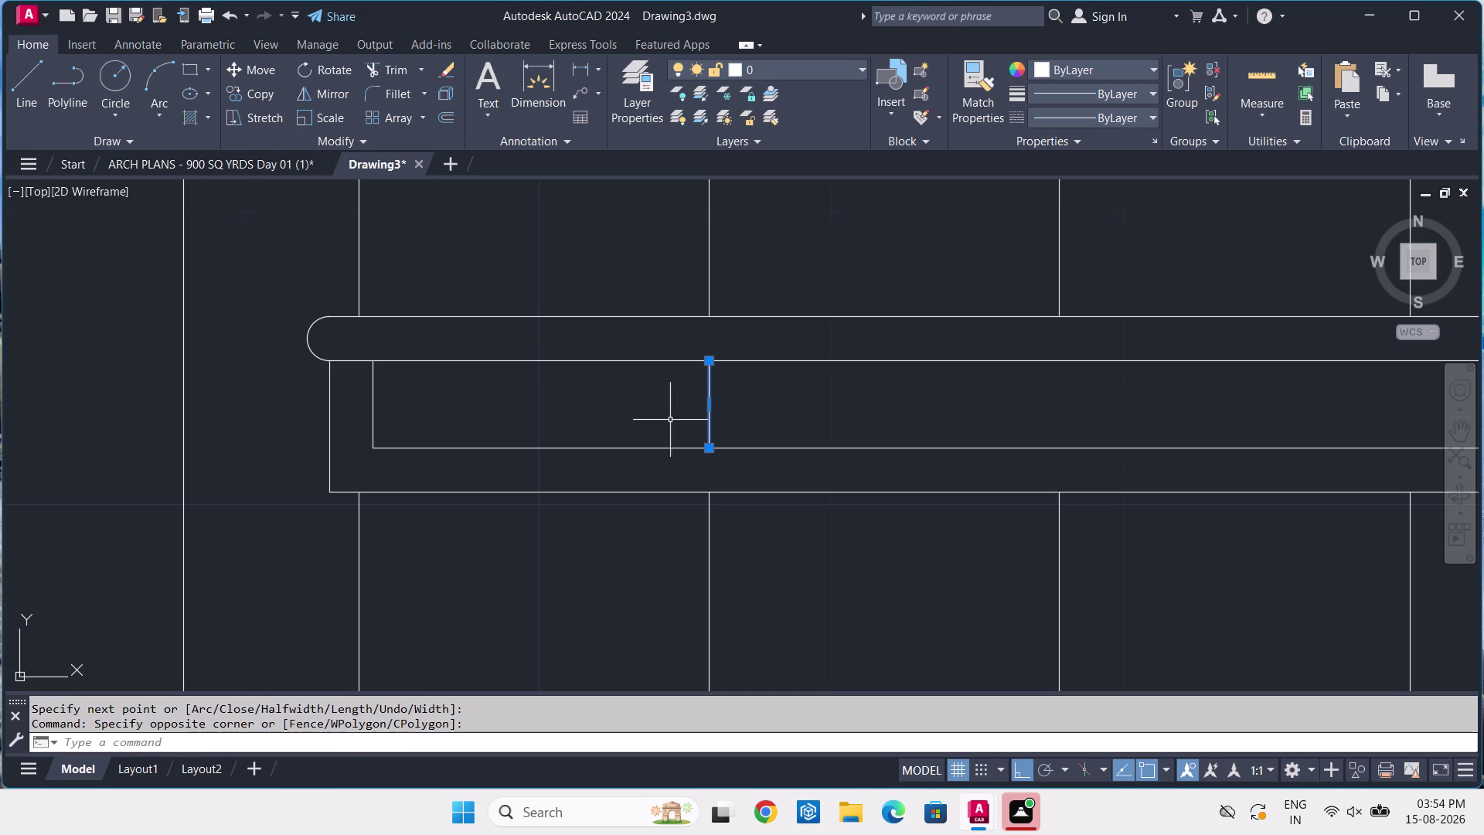
key(c)
key(o)
key(space)
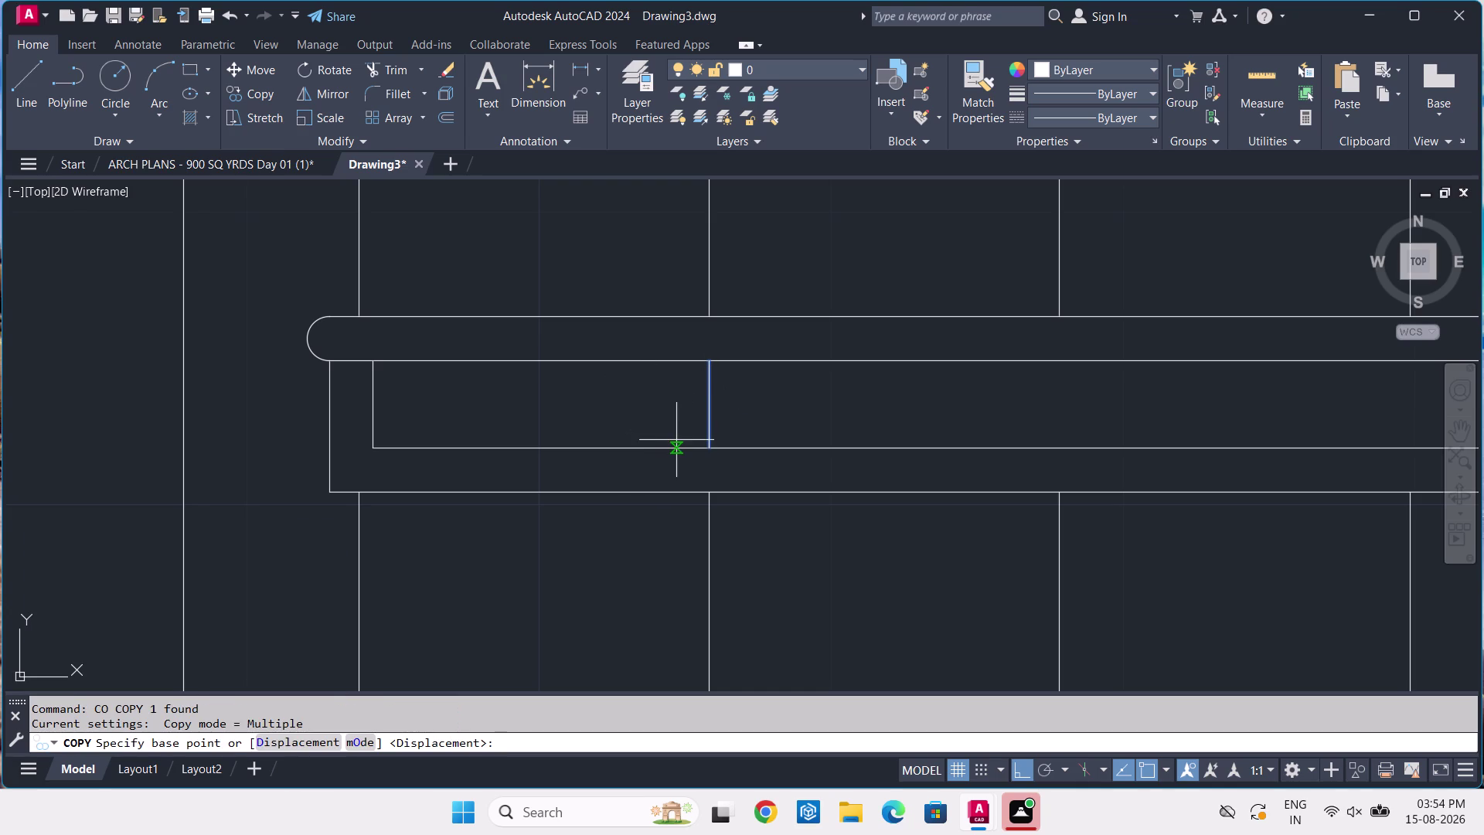
key(9)
key(equal)
click(712, 446)
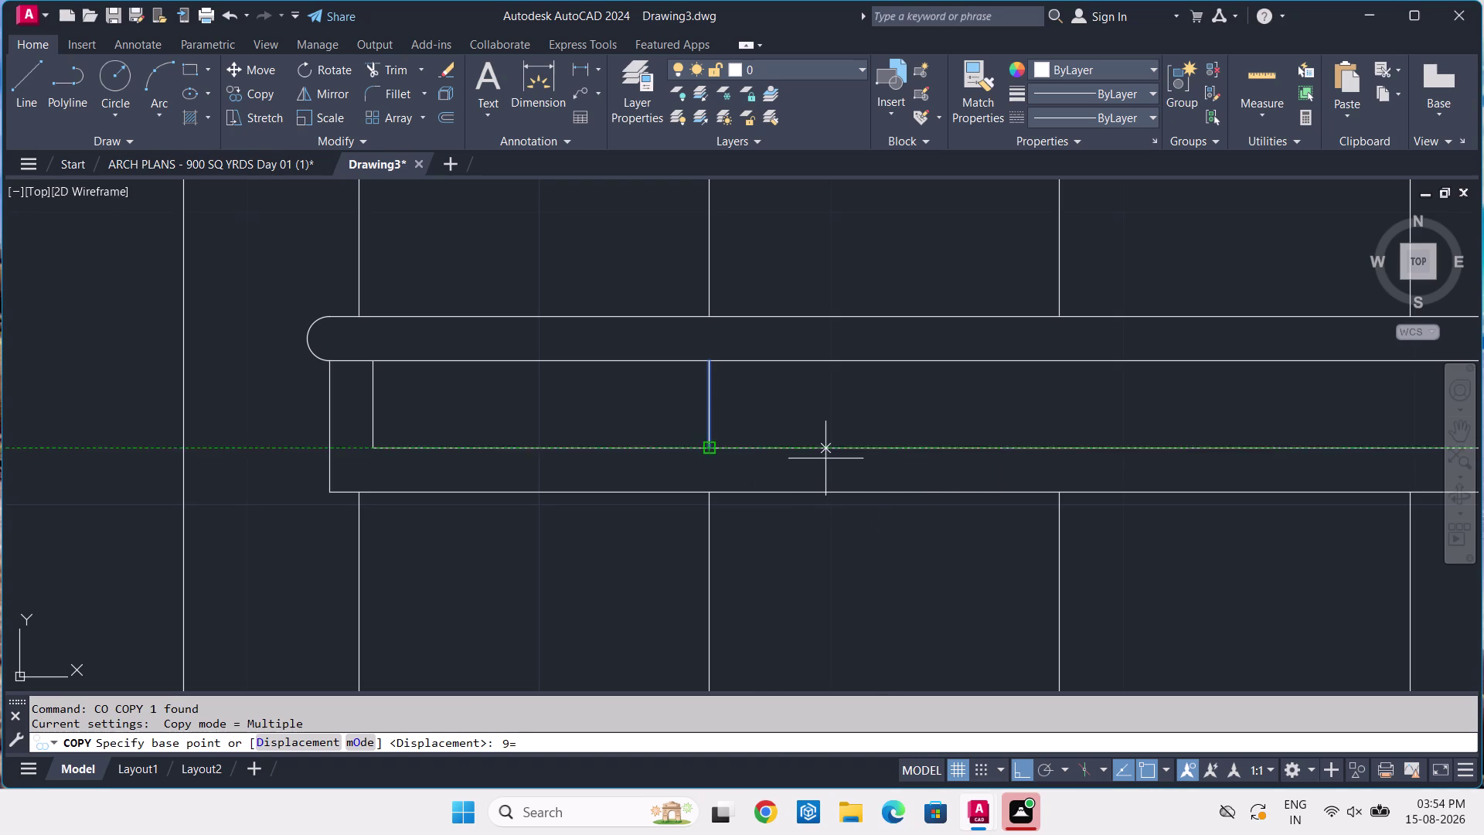
key(BackSpace)
key(BackSpace)
key(BackSpace)
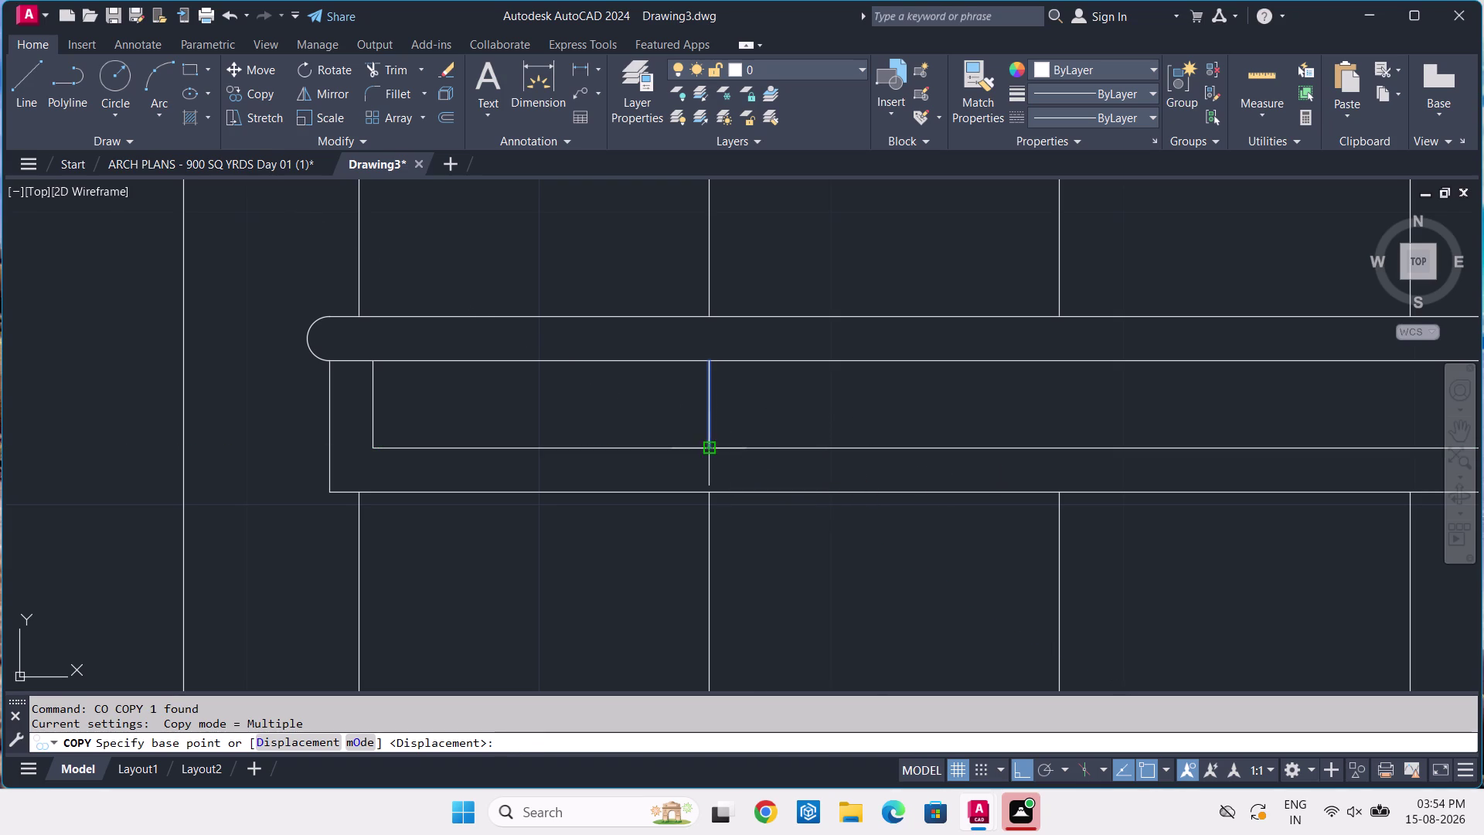
click(703, 444)
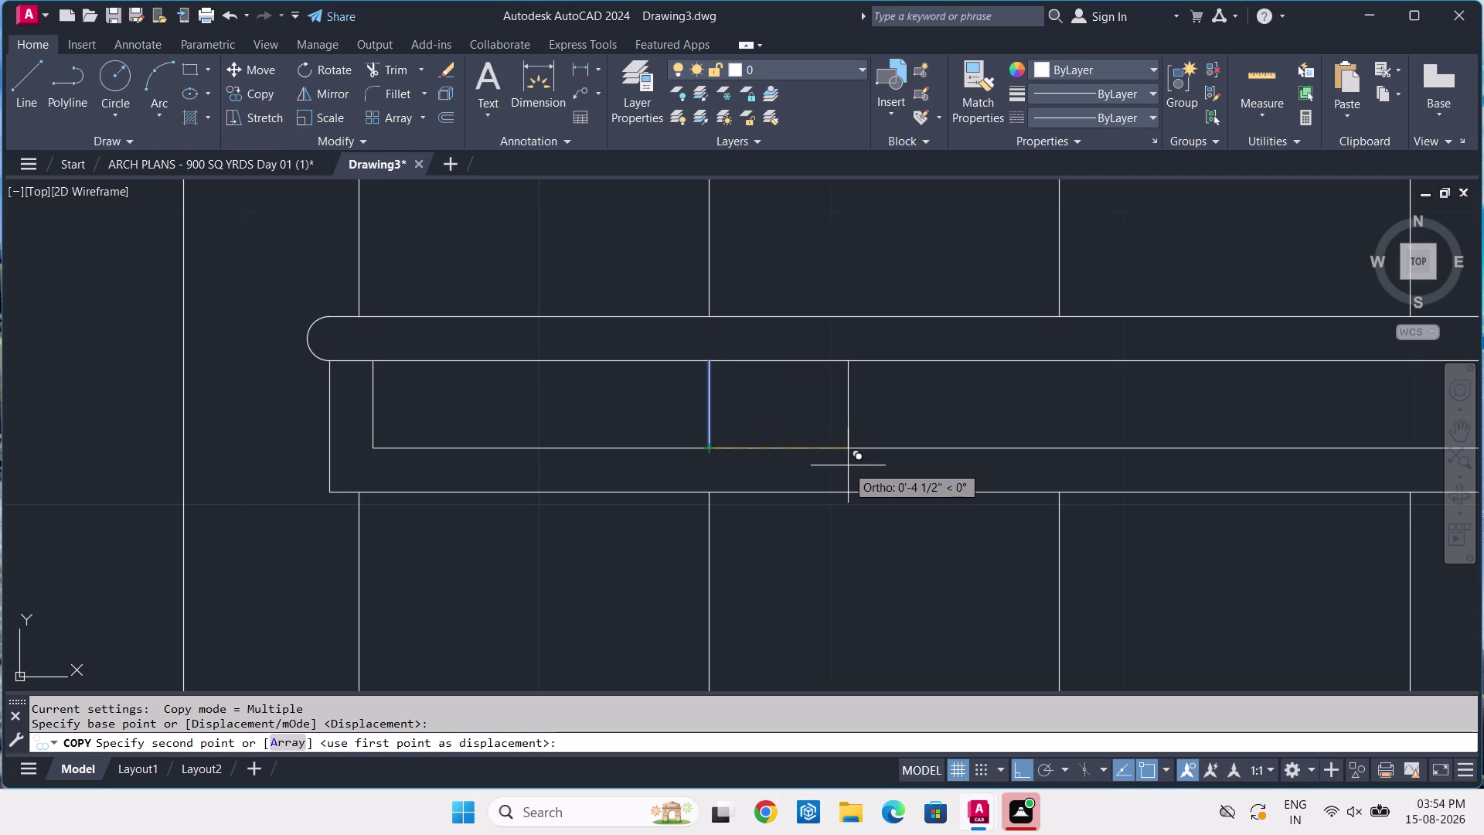
Array the divider copies as nine items spaced 1' apart along the strip.
key(a)
key(space)
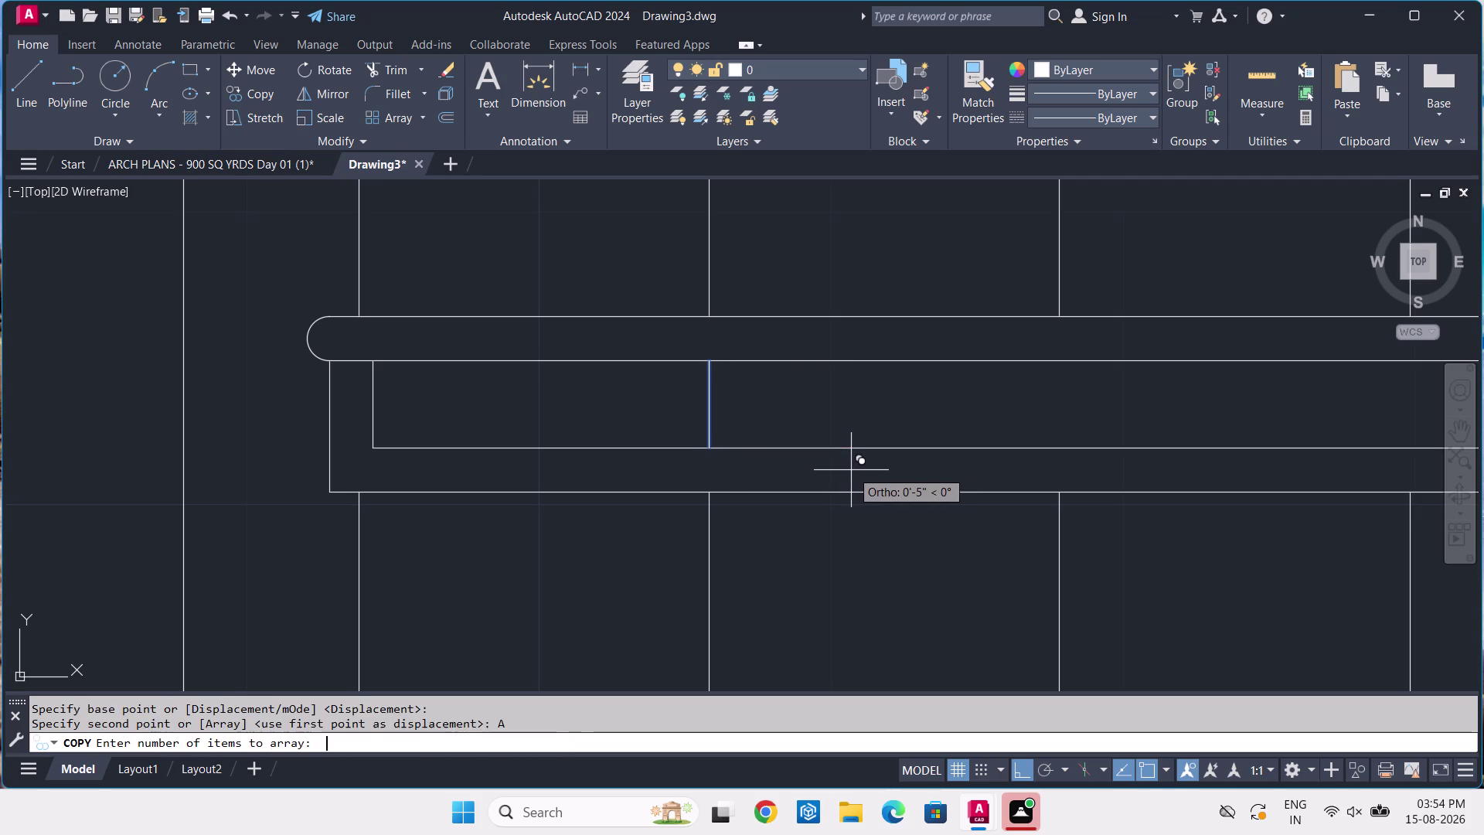
key(9)
key(Return)
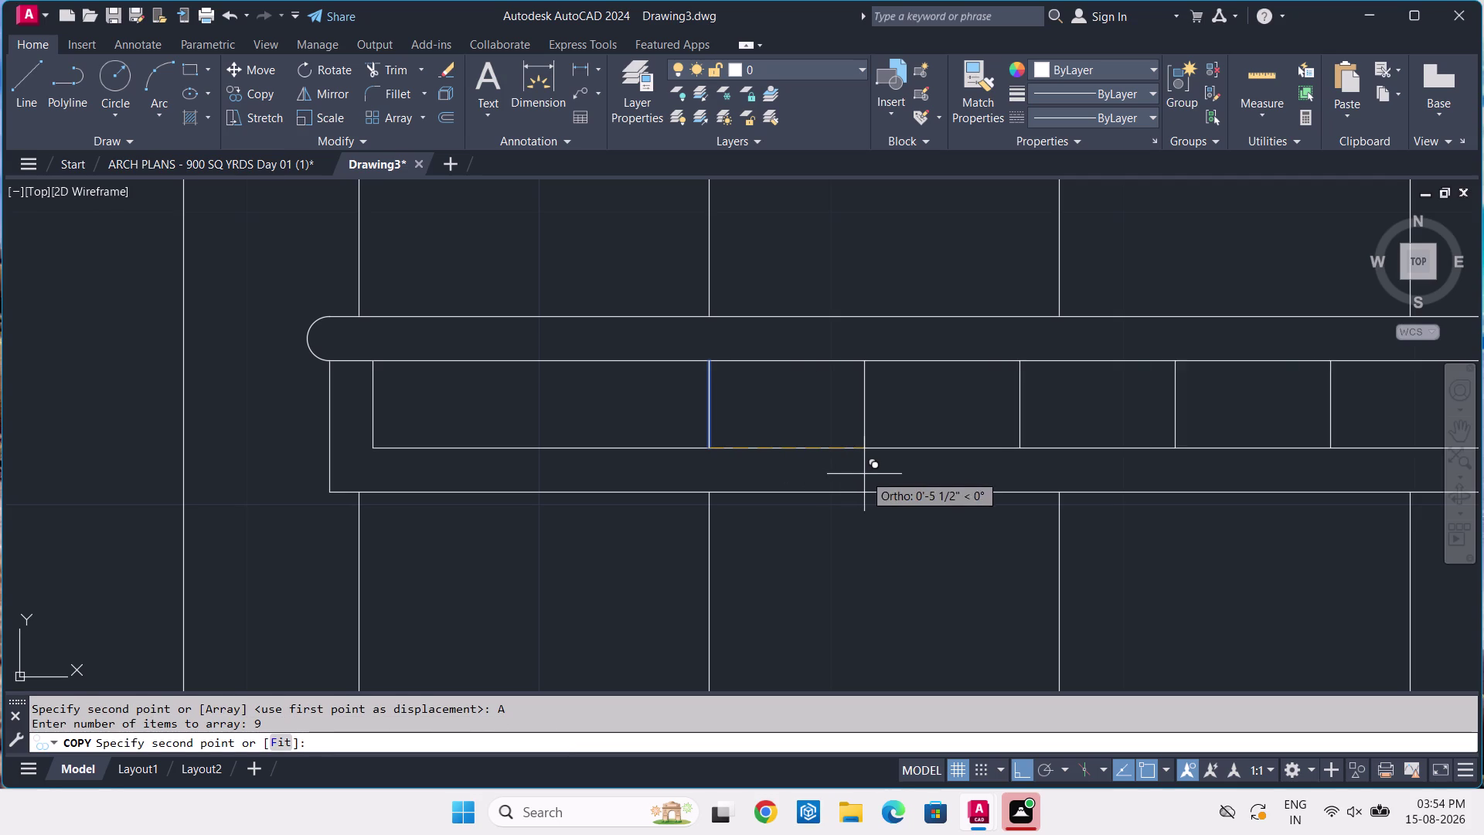
key(1)
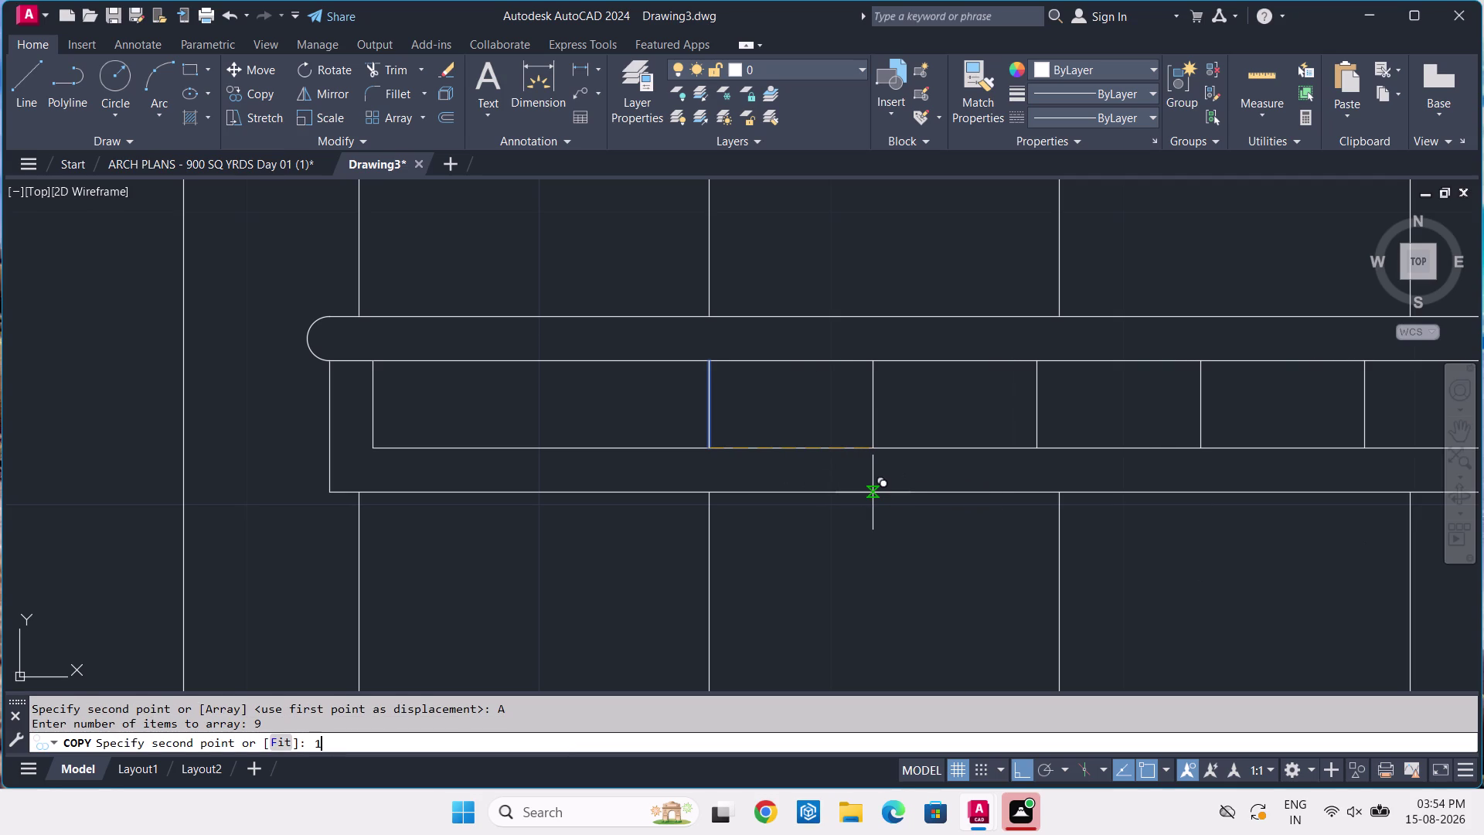
key(apostrophe)
key(Return)
scroll(down, 3)
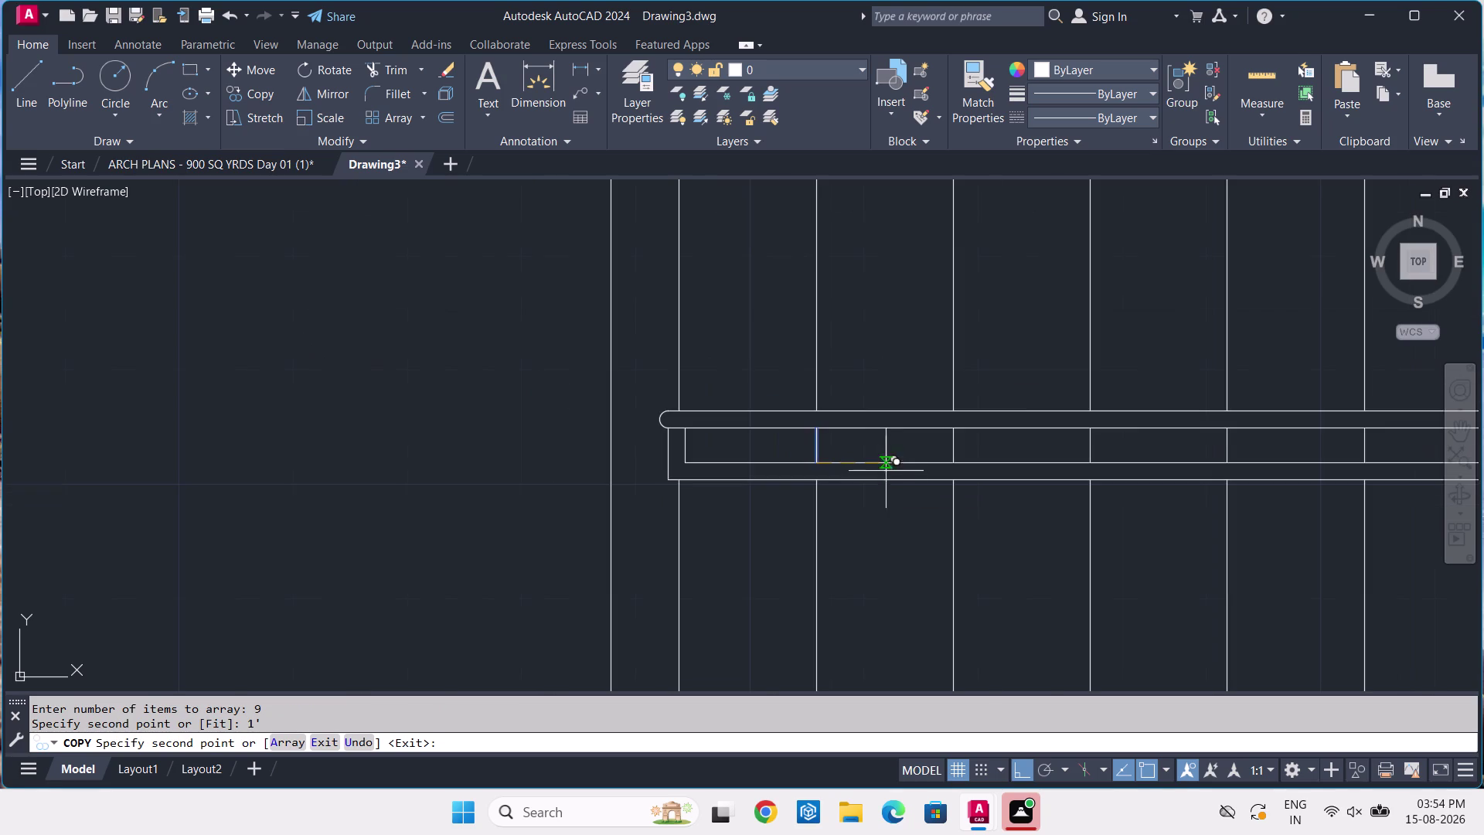
scroll(down, 3)
middle_drag(1230, 460, 958, 474)
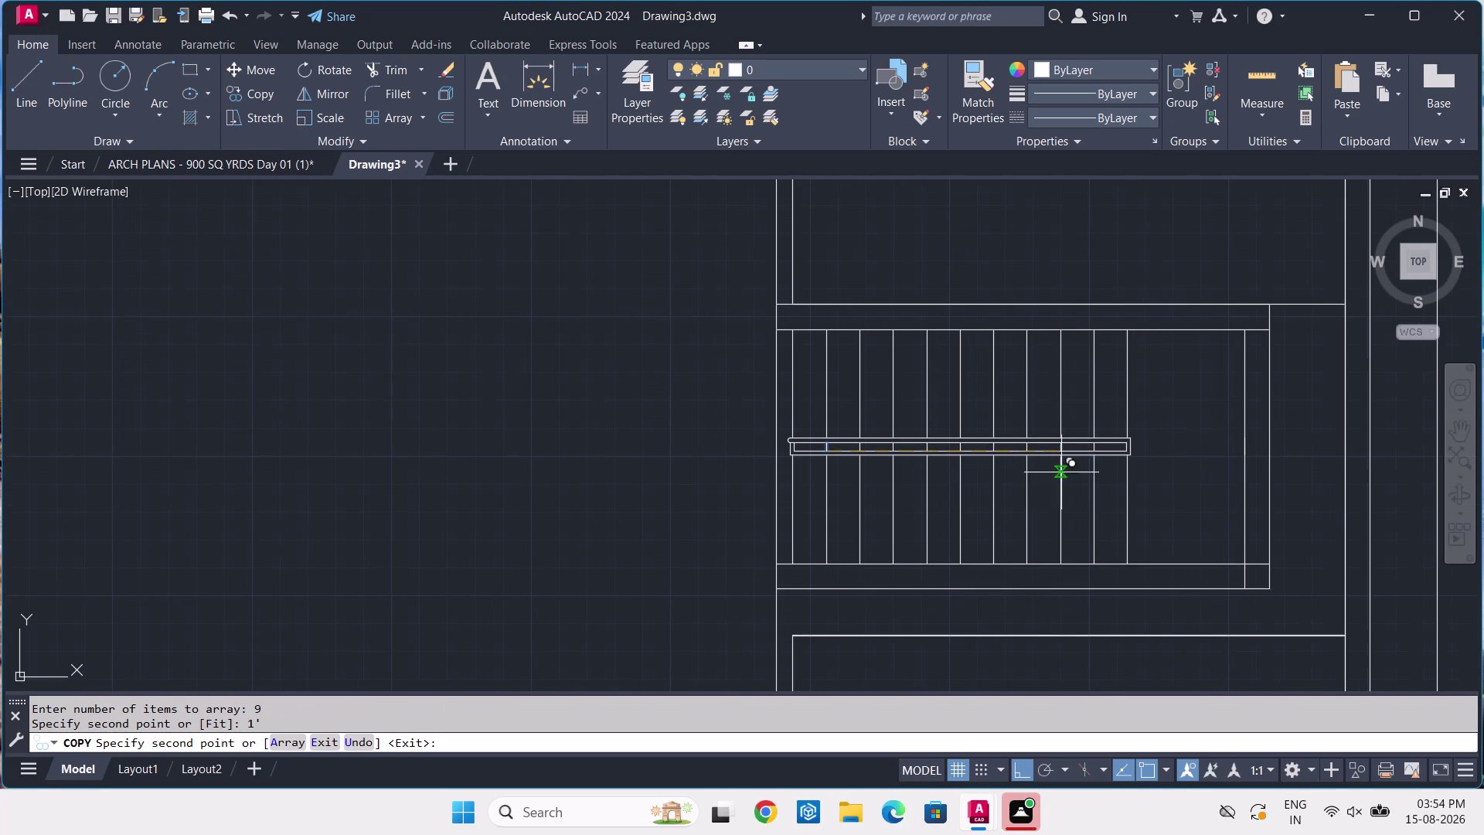
key(Return)
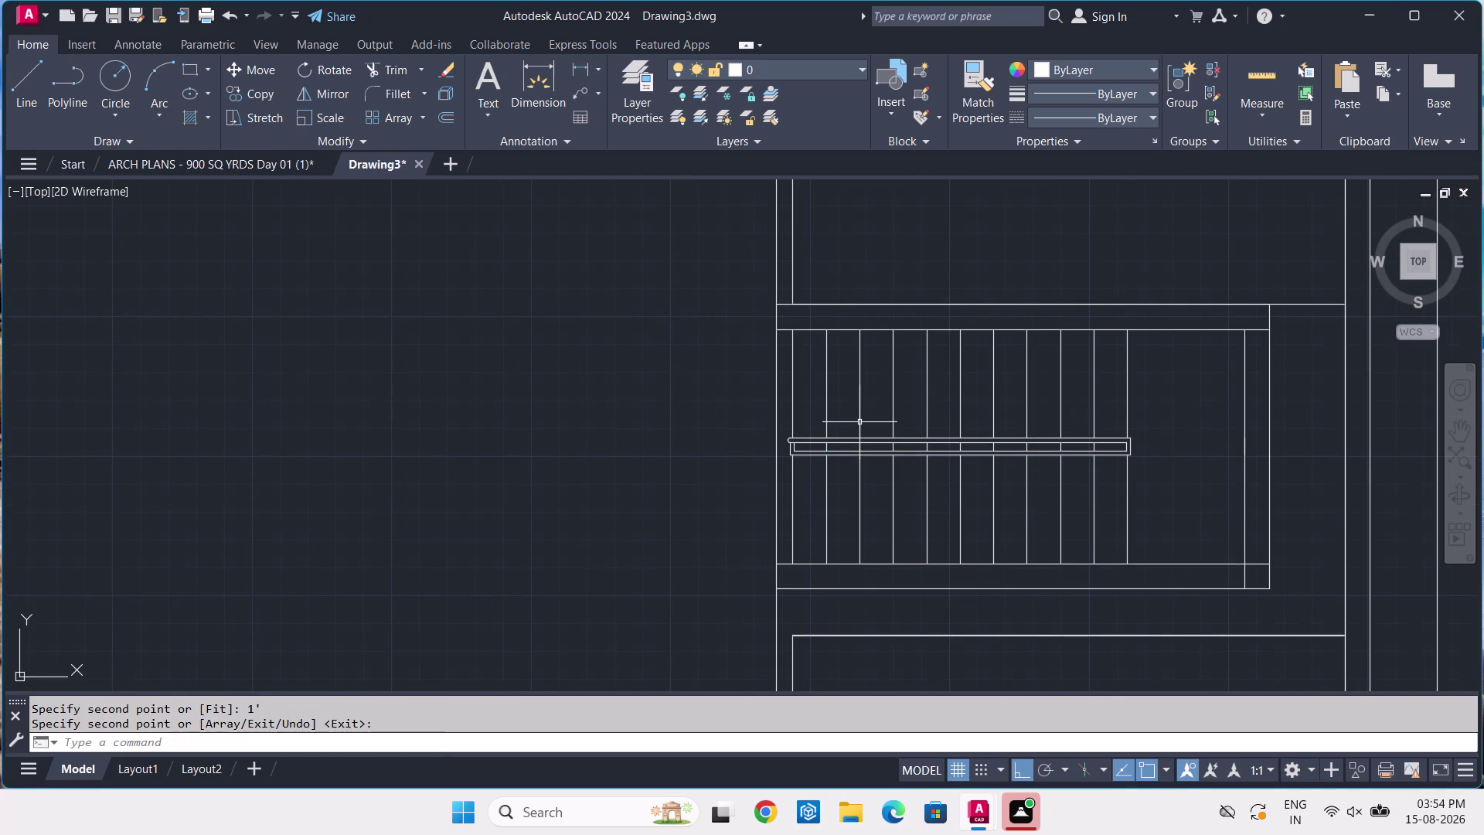
scroll(up, 3)
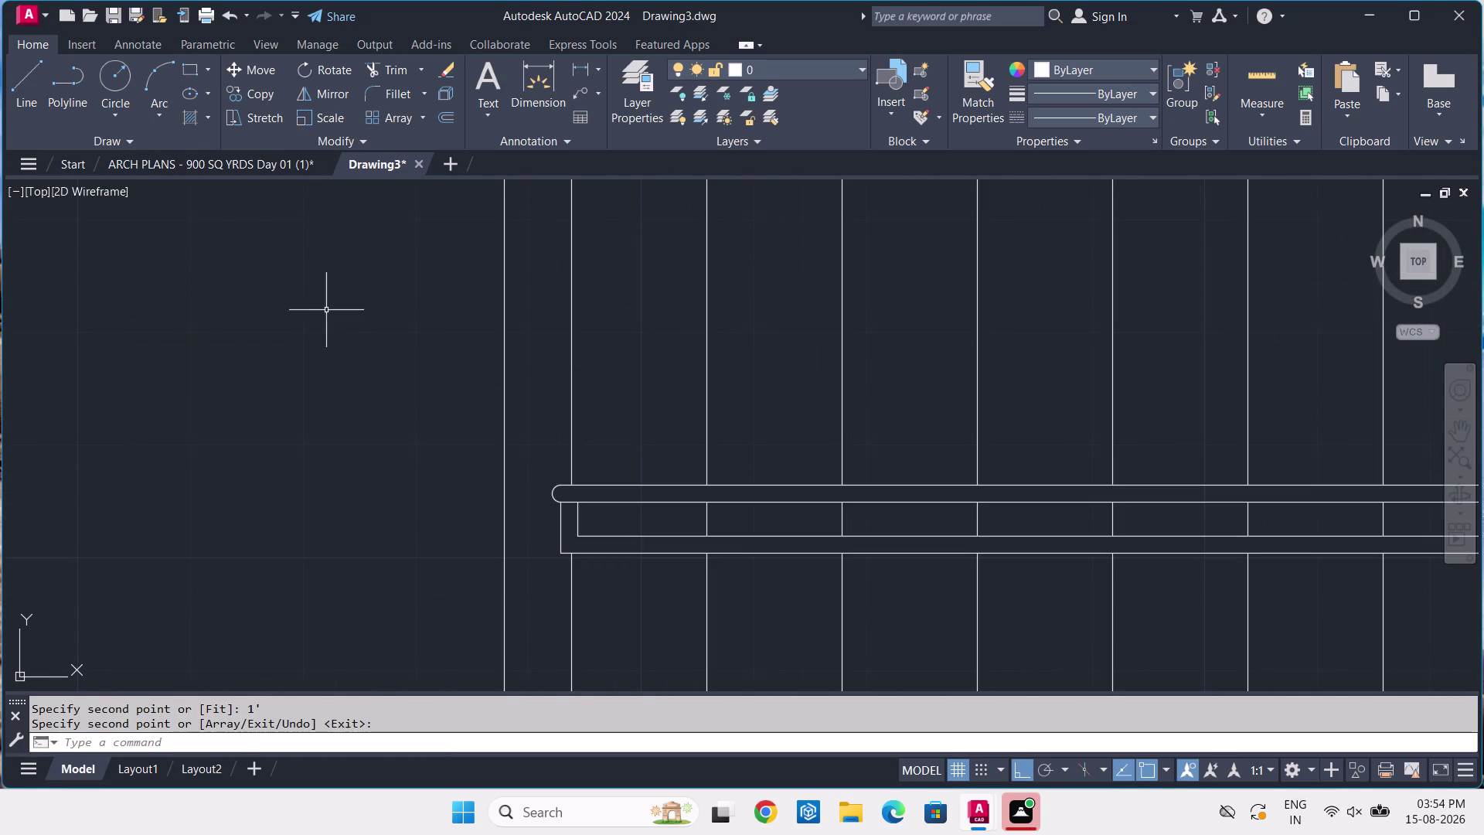
click(309, 163)
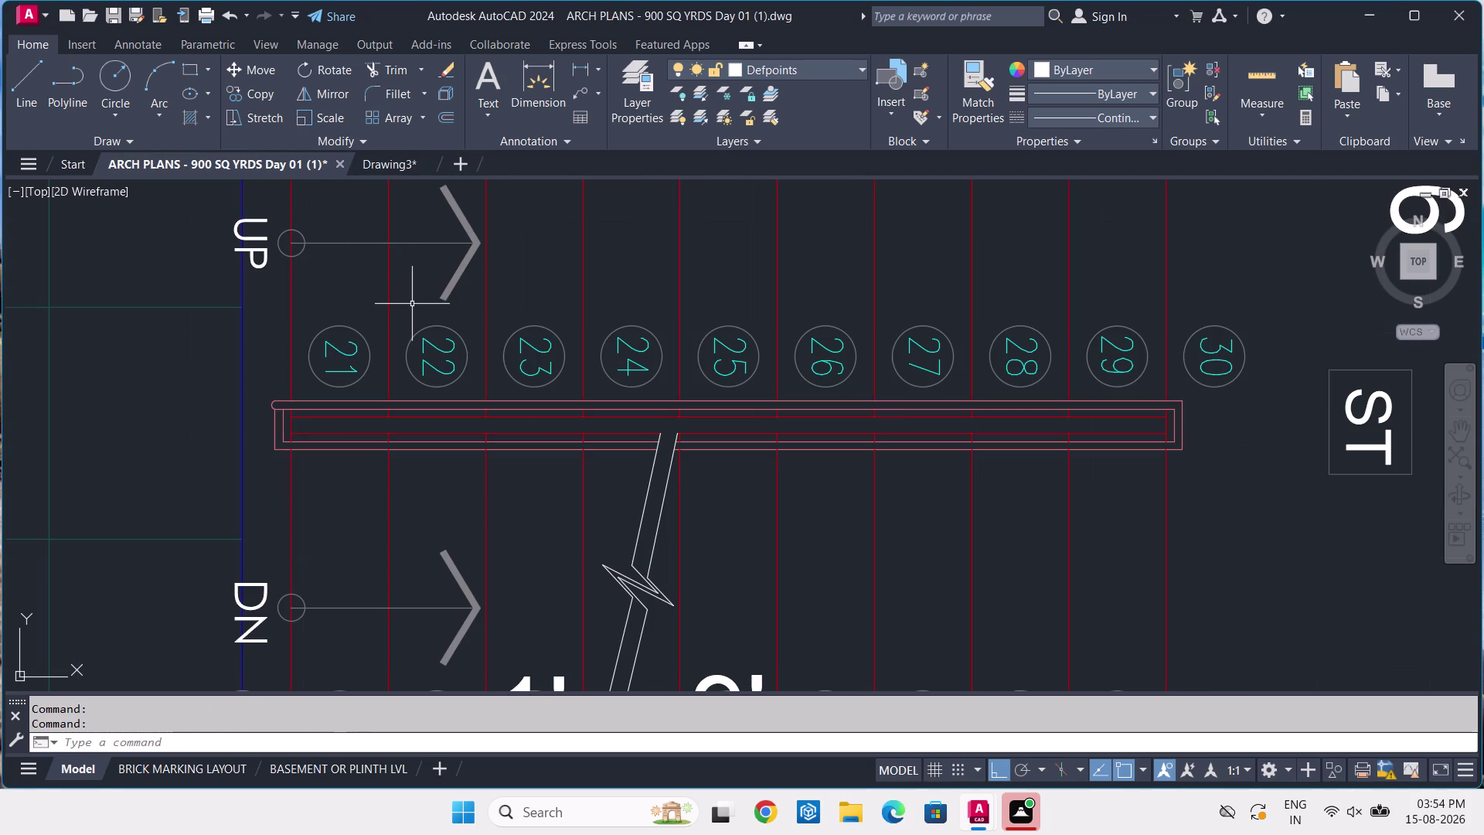
Leave the reference plan and bring the Drawing3 cellar plan to the front.
scroll(down, 3)
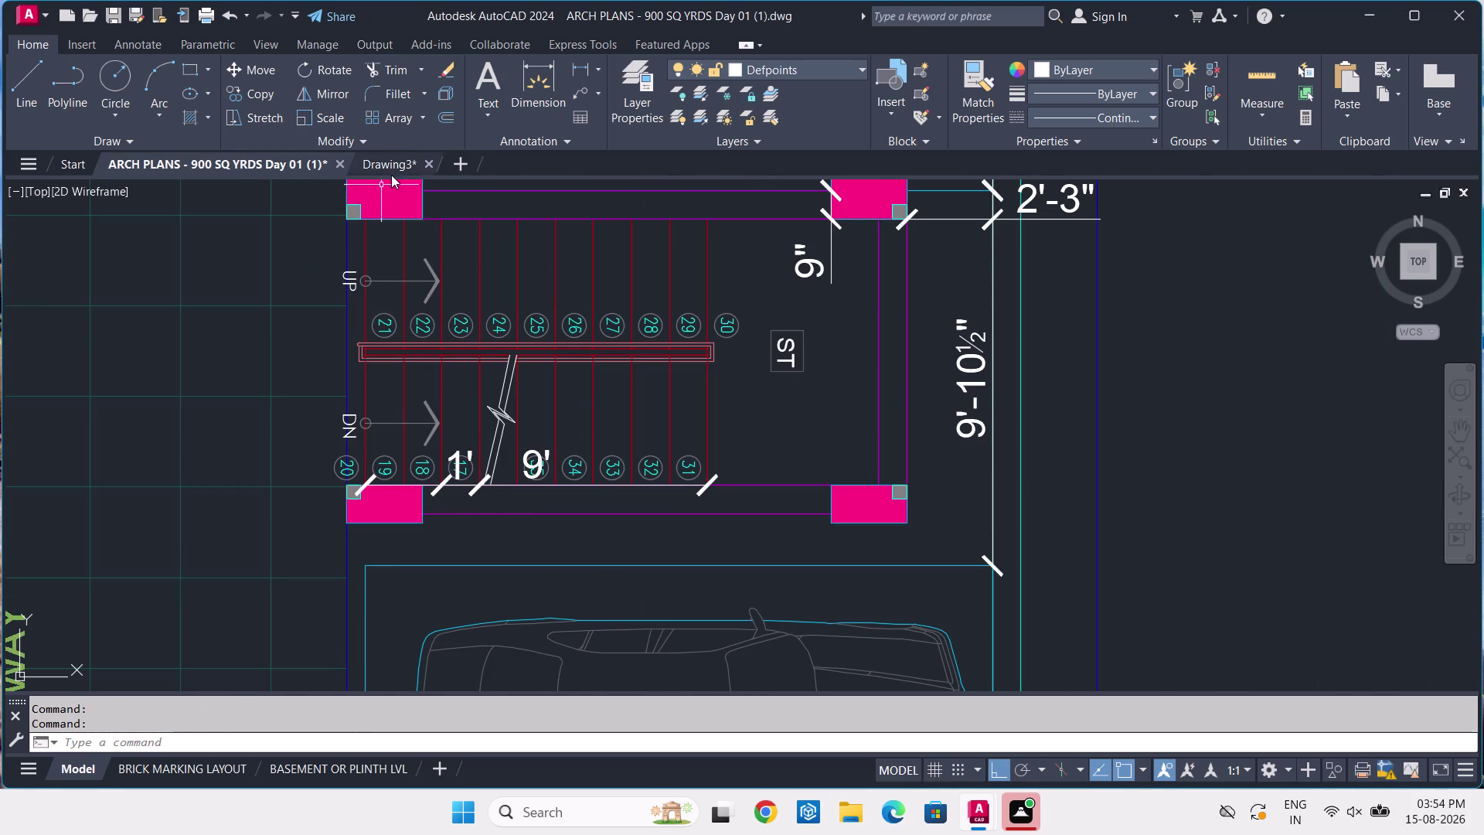
click(394, 169)
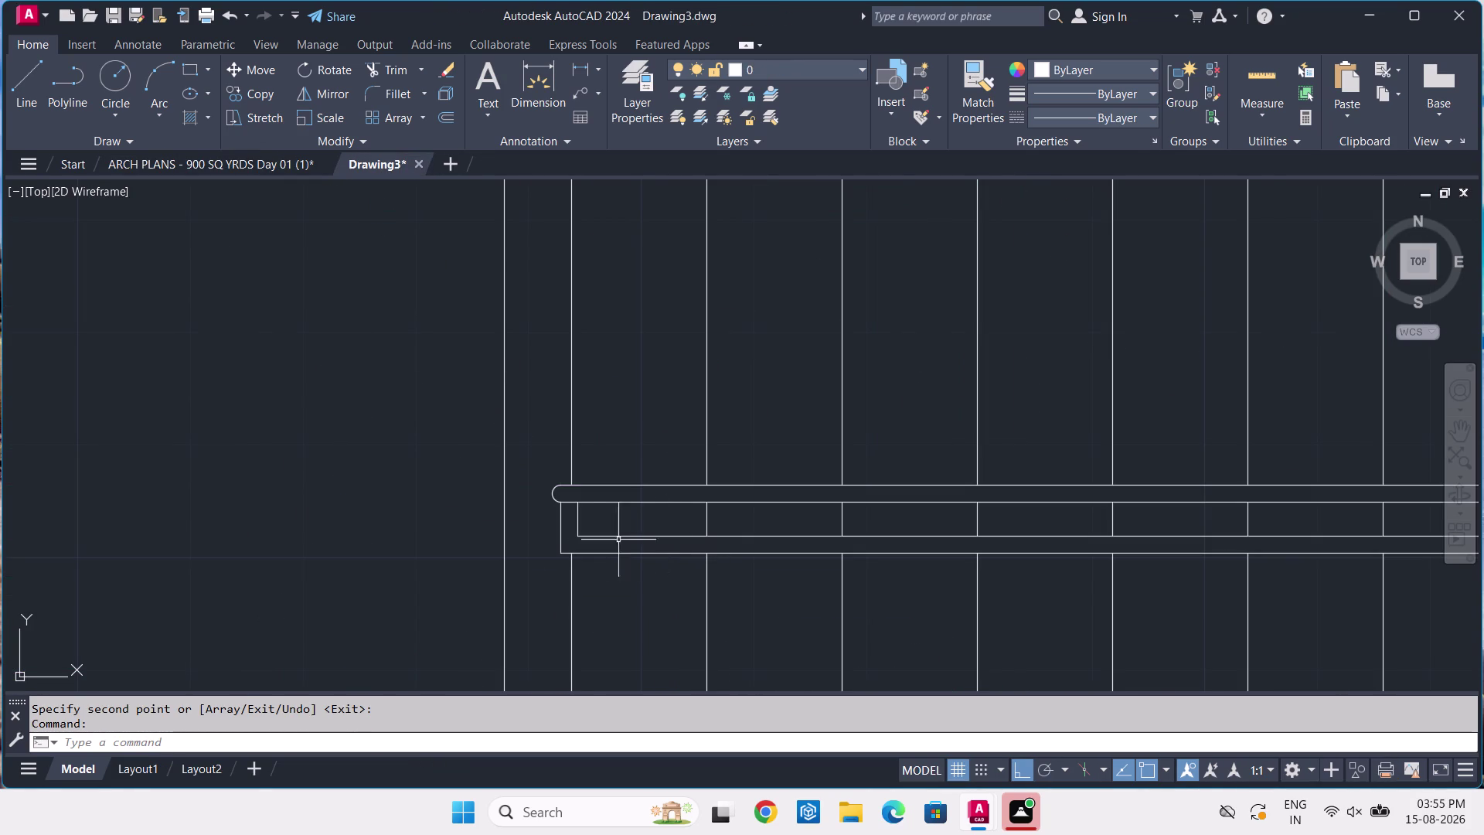
click(280, 160)
scroll(up, 3)
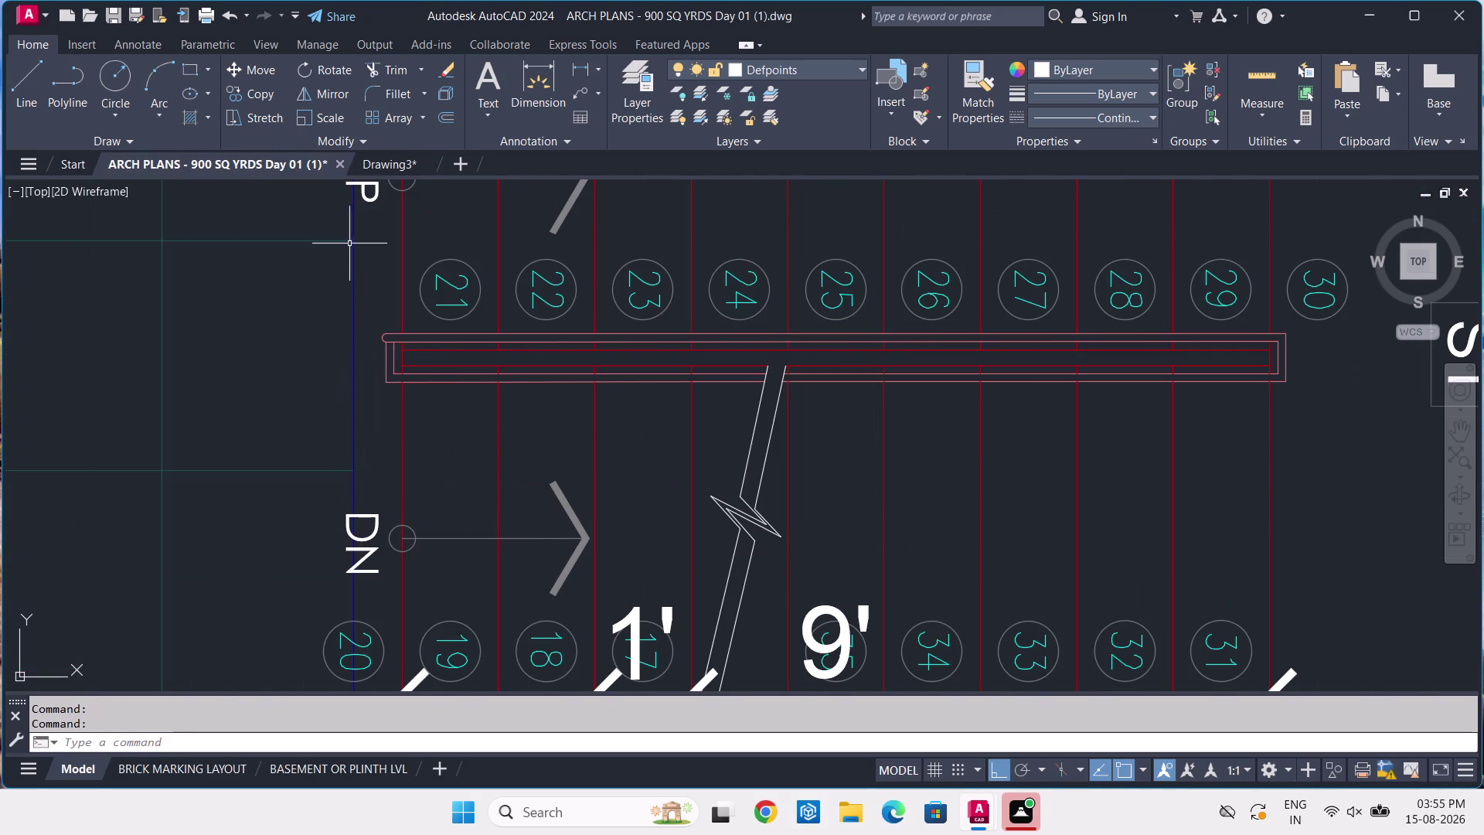
click(399, 166)
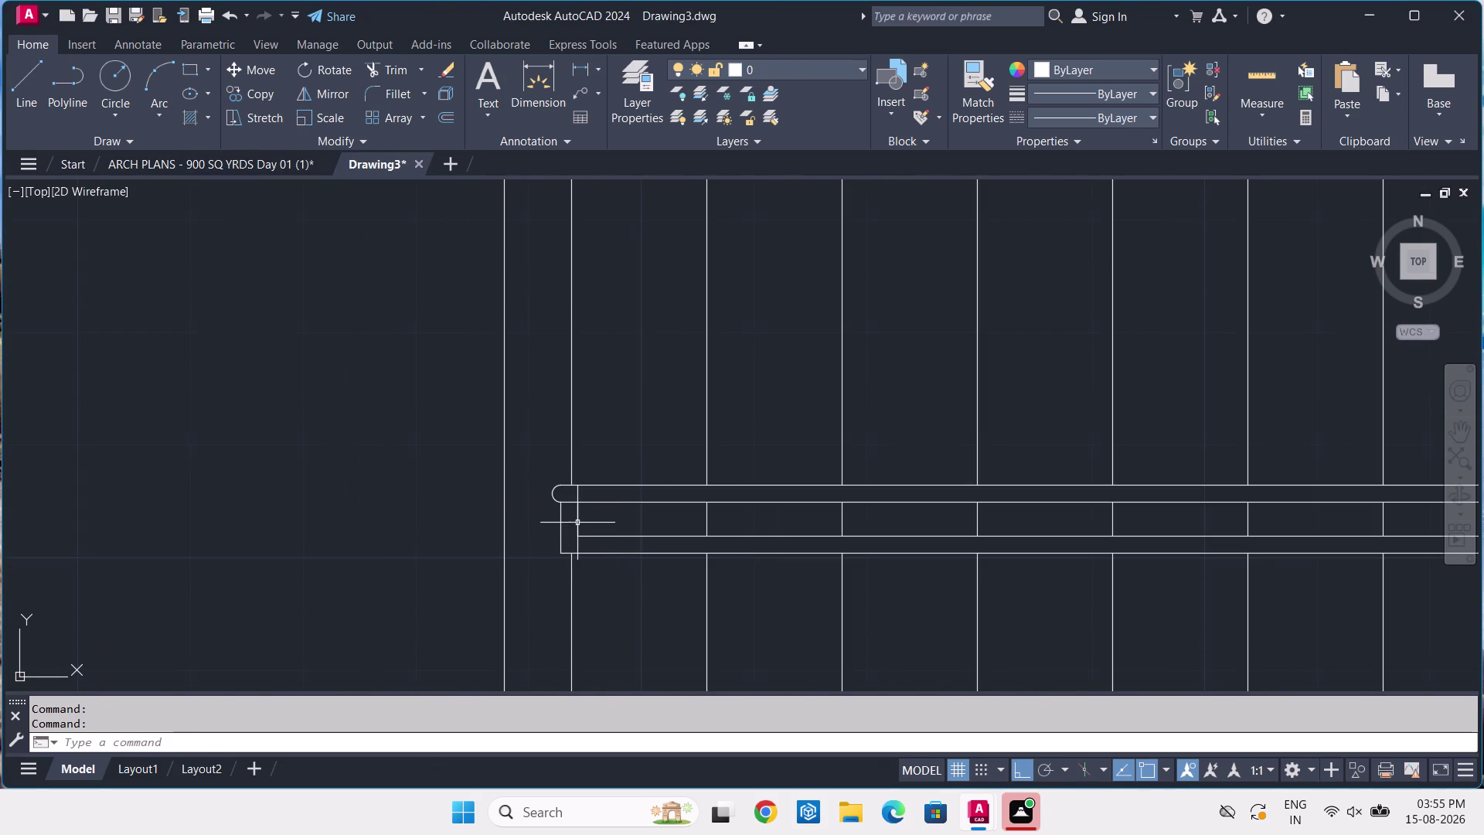
Cancel the pending command in Drawing3 and start a new LINE with L.
click(579, 520)
key(Escape)
text(L)
key(space)
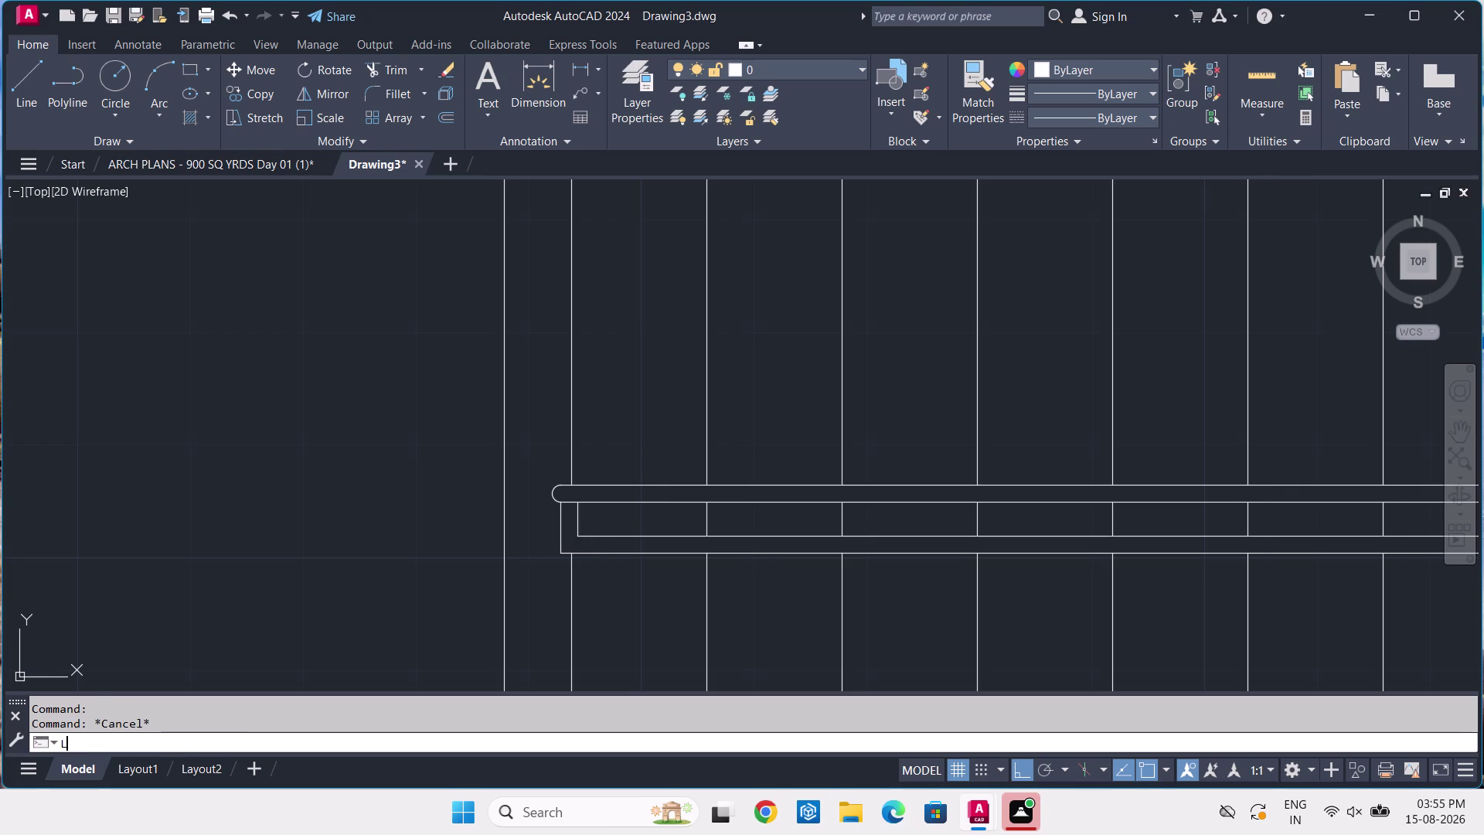
Draw a long line through the inner strip from its left end to its right end.
click(578, 521)
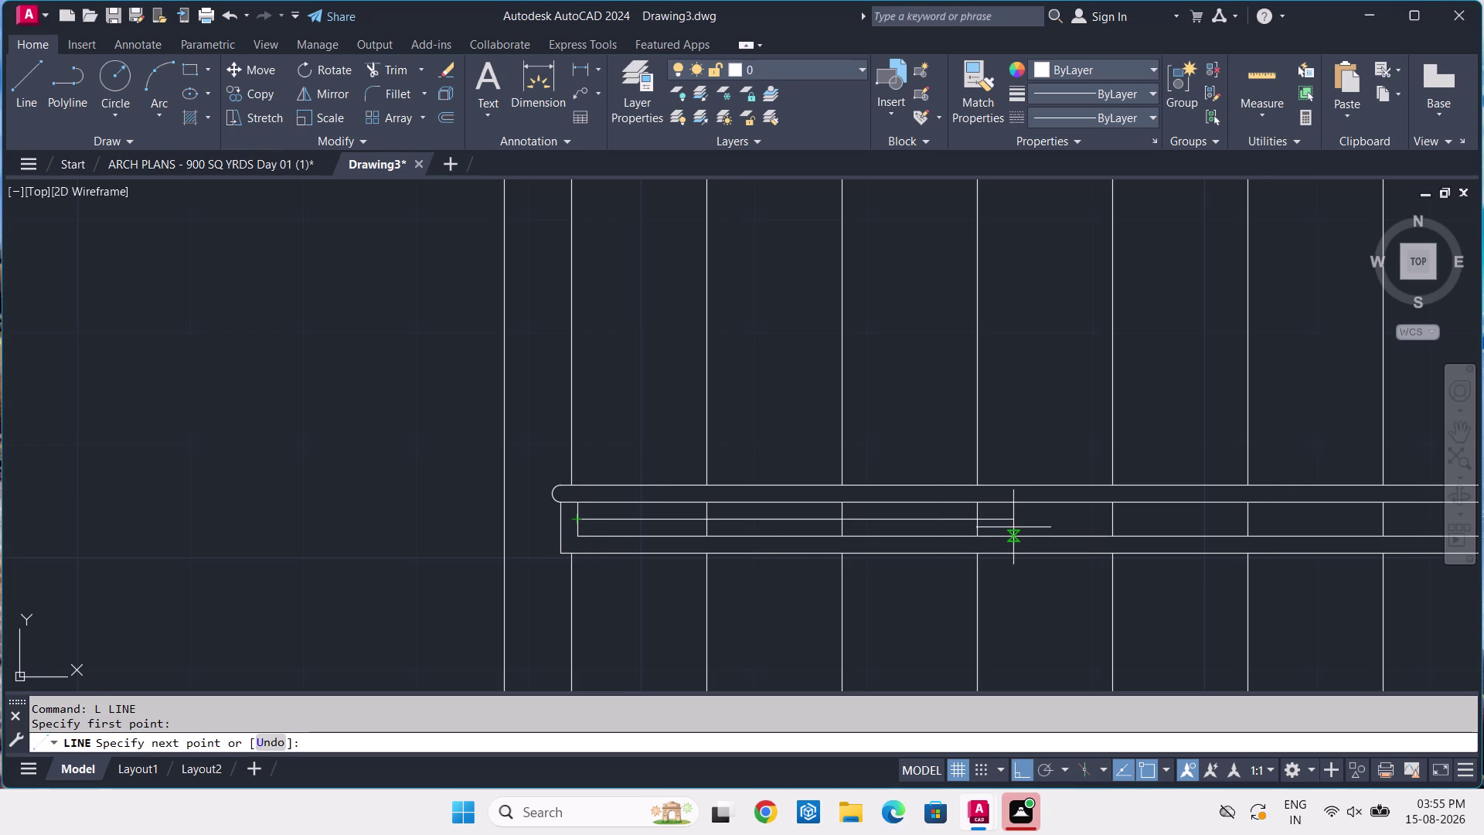
middle_drag(1018, 527, 547, 513)
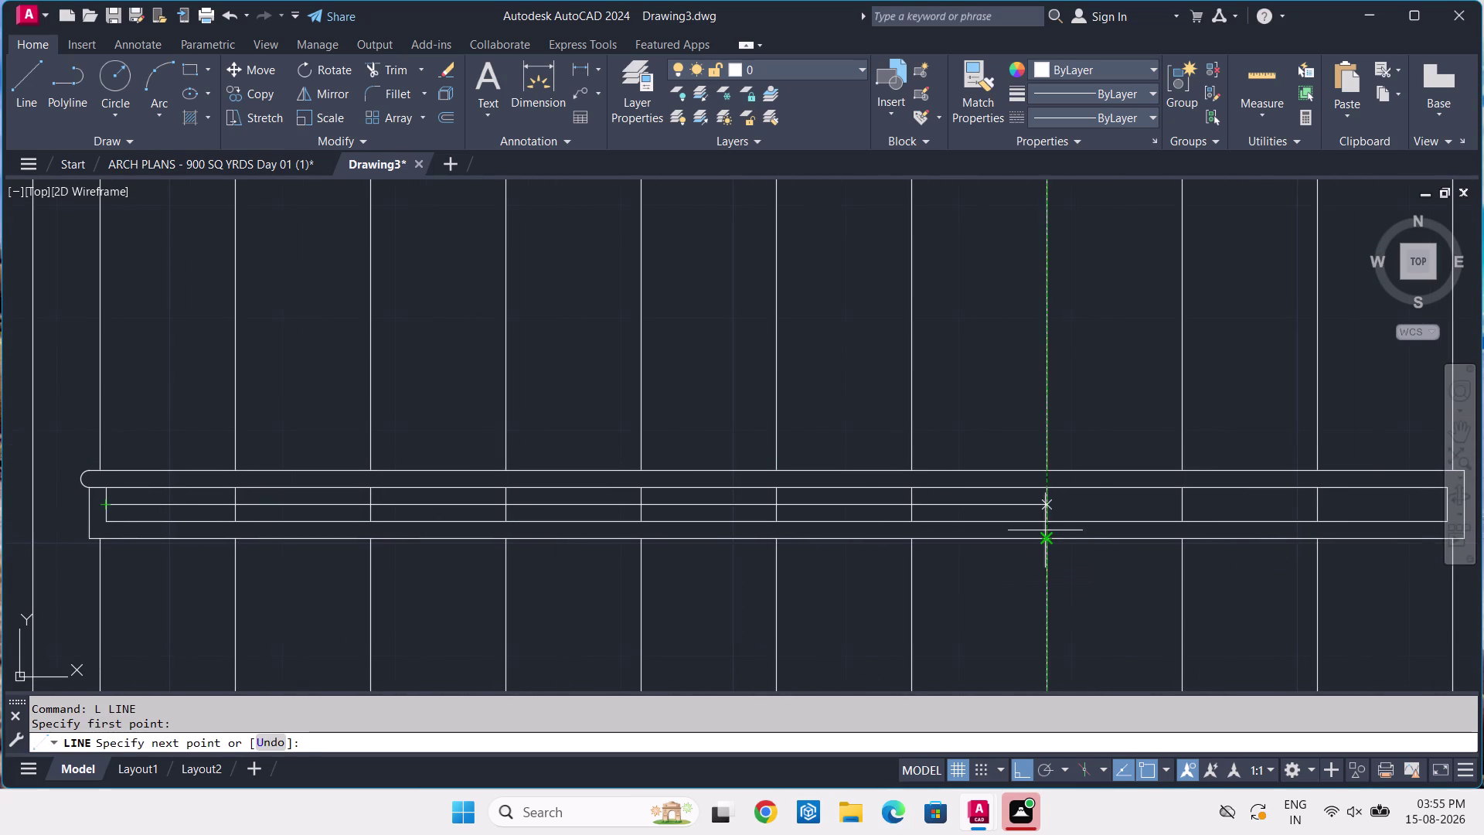
middle_drag(1061, 507, 795, 515)
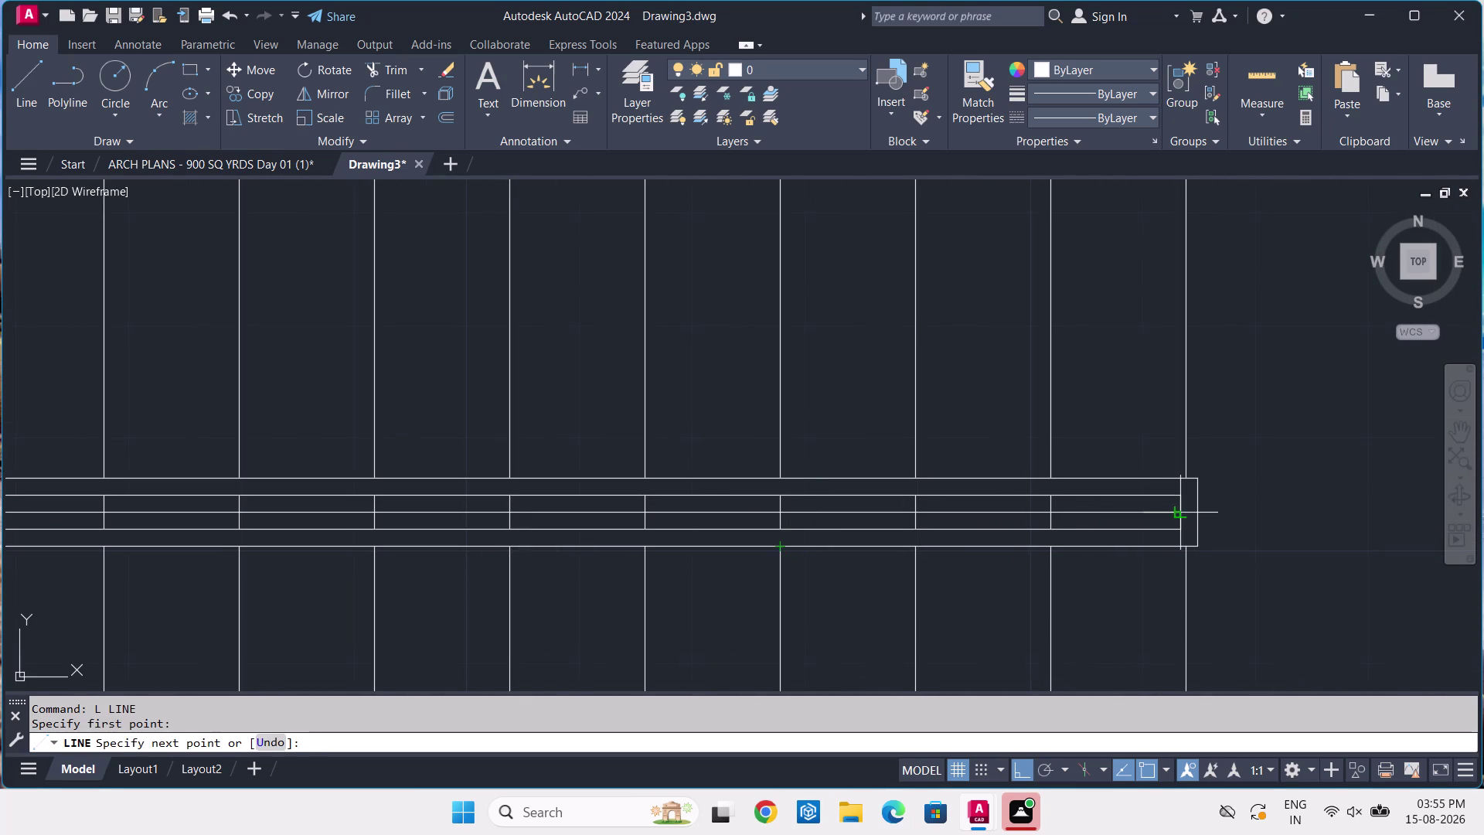
click(1178, 515)
key(space)
Offset the line by 1 unit, making two parallel copies.
click(1171, 513)
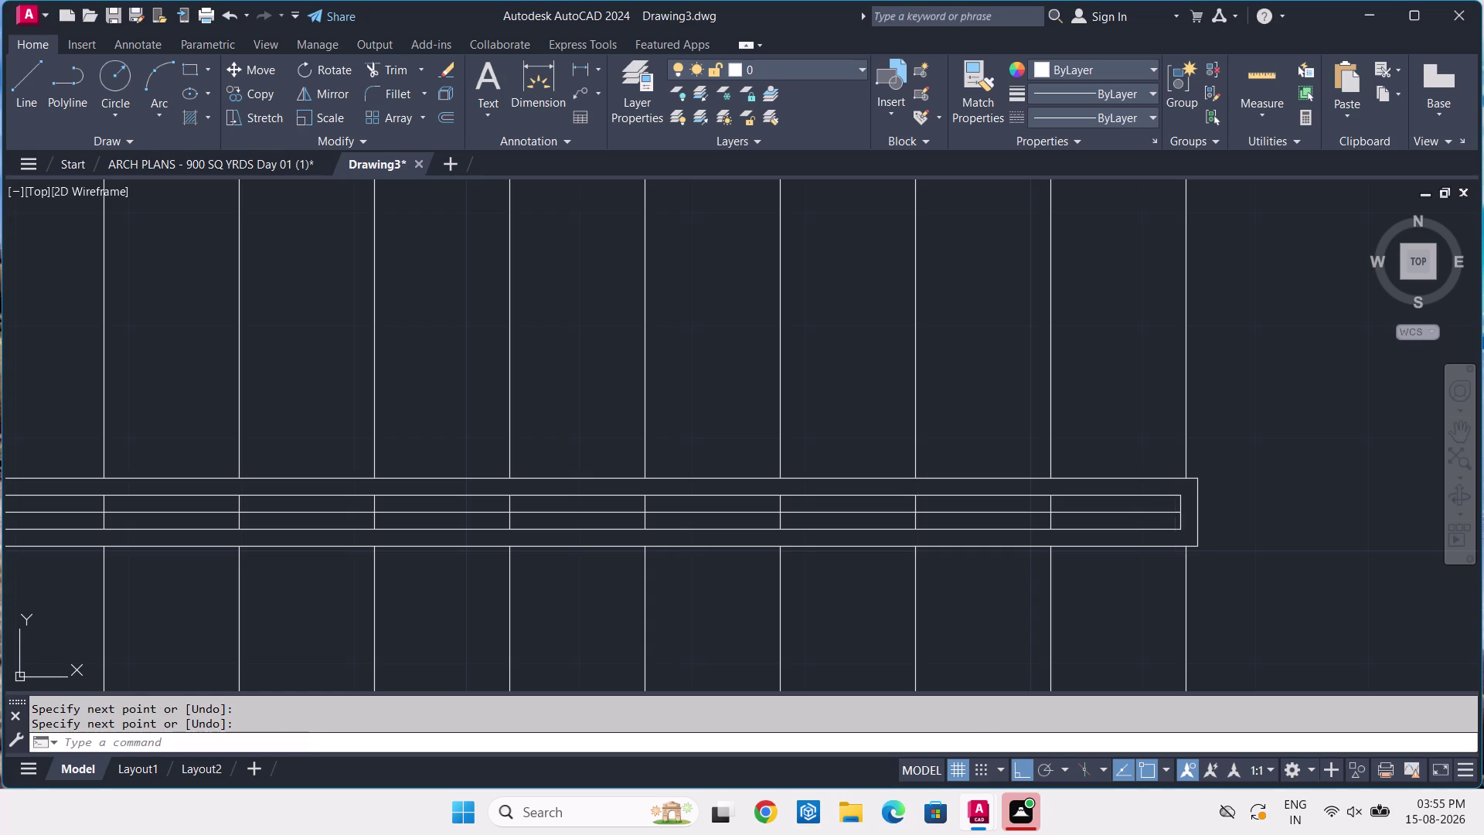
text(O)
key(space)
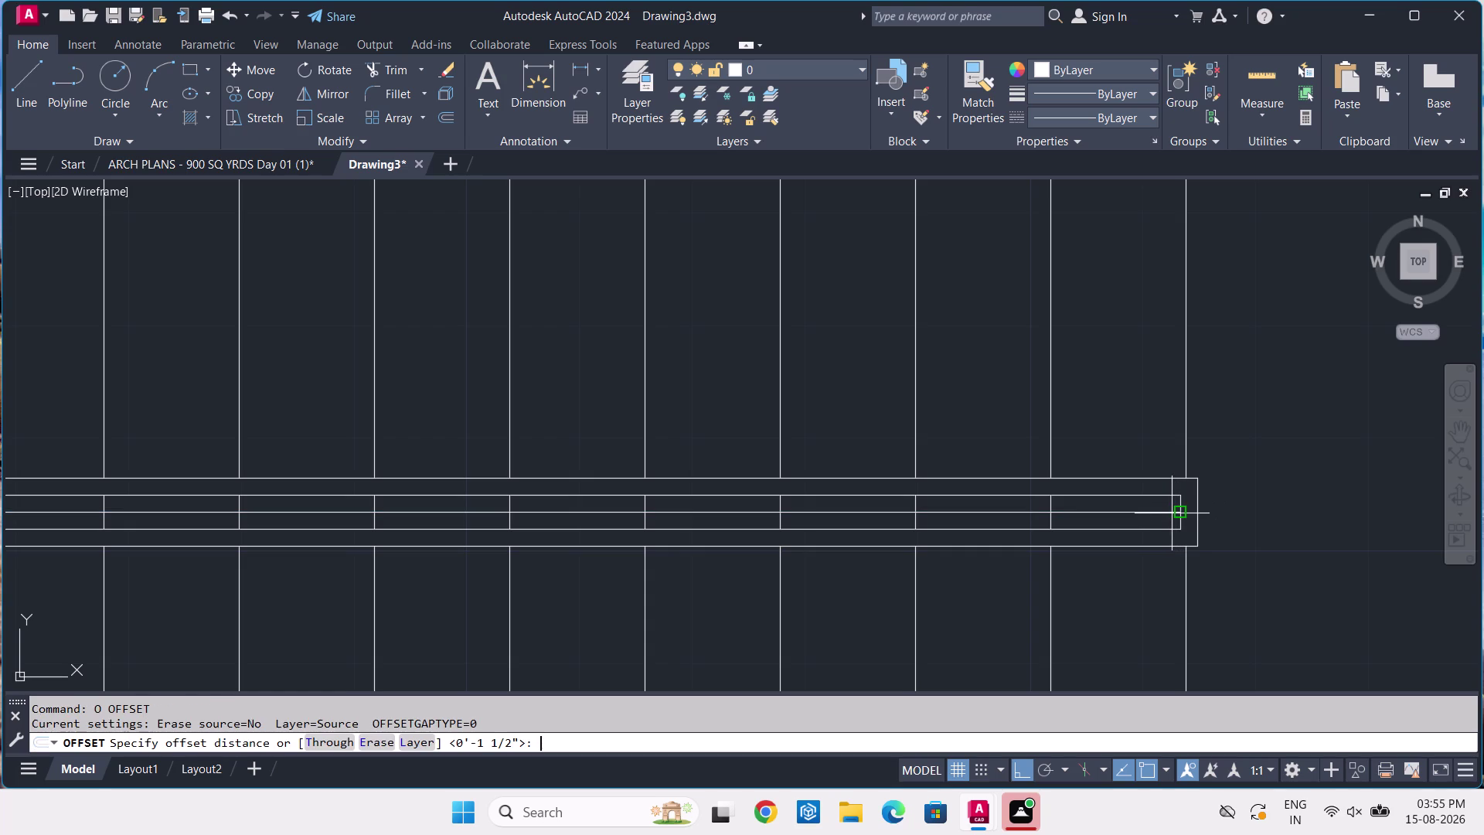
key(1)
key(Return)
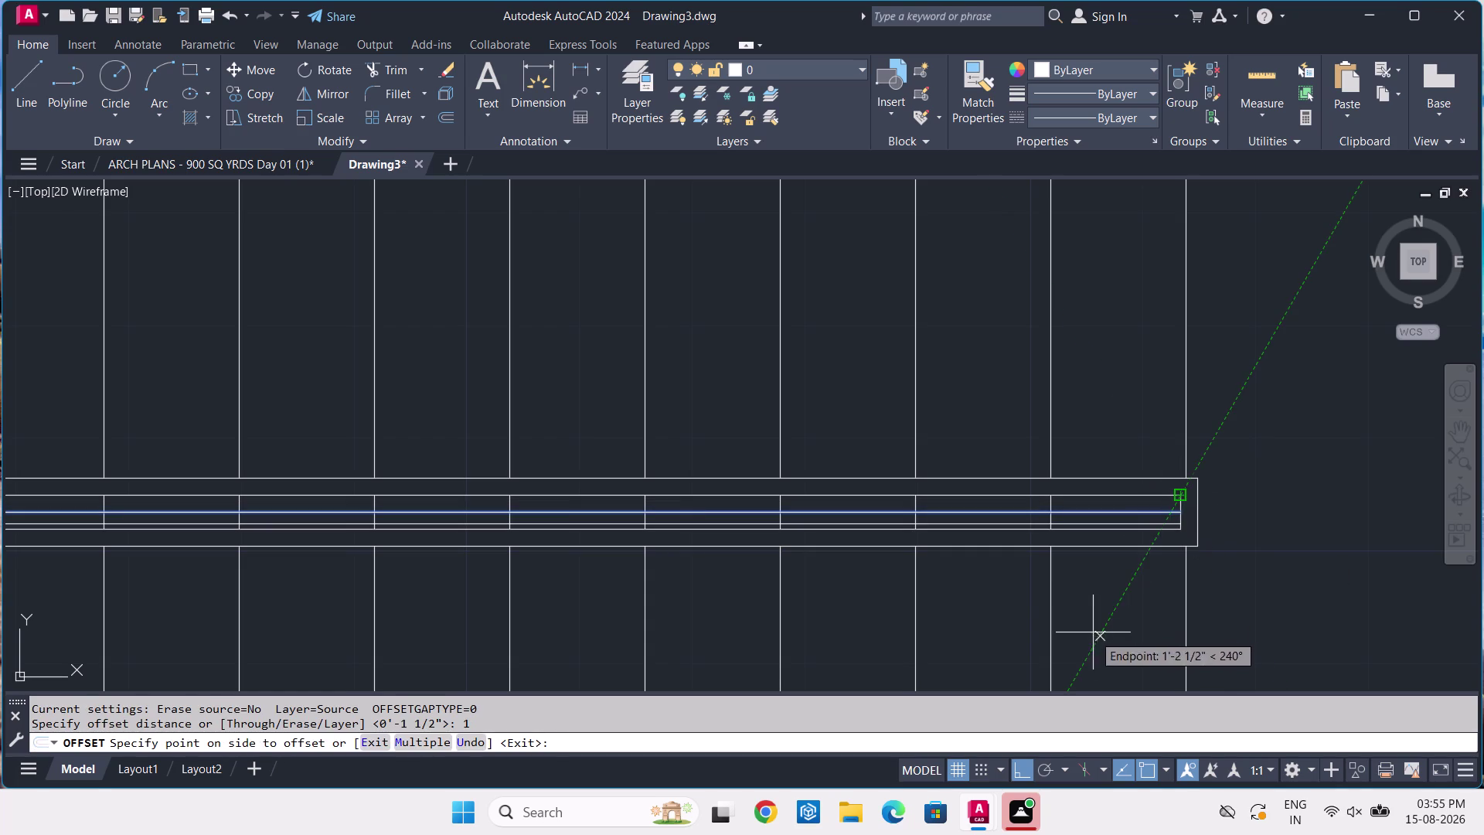
scroll(up, 3)
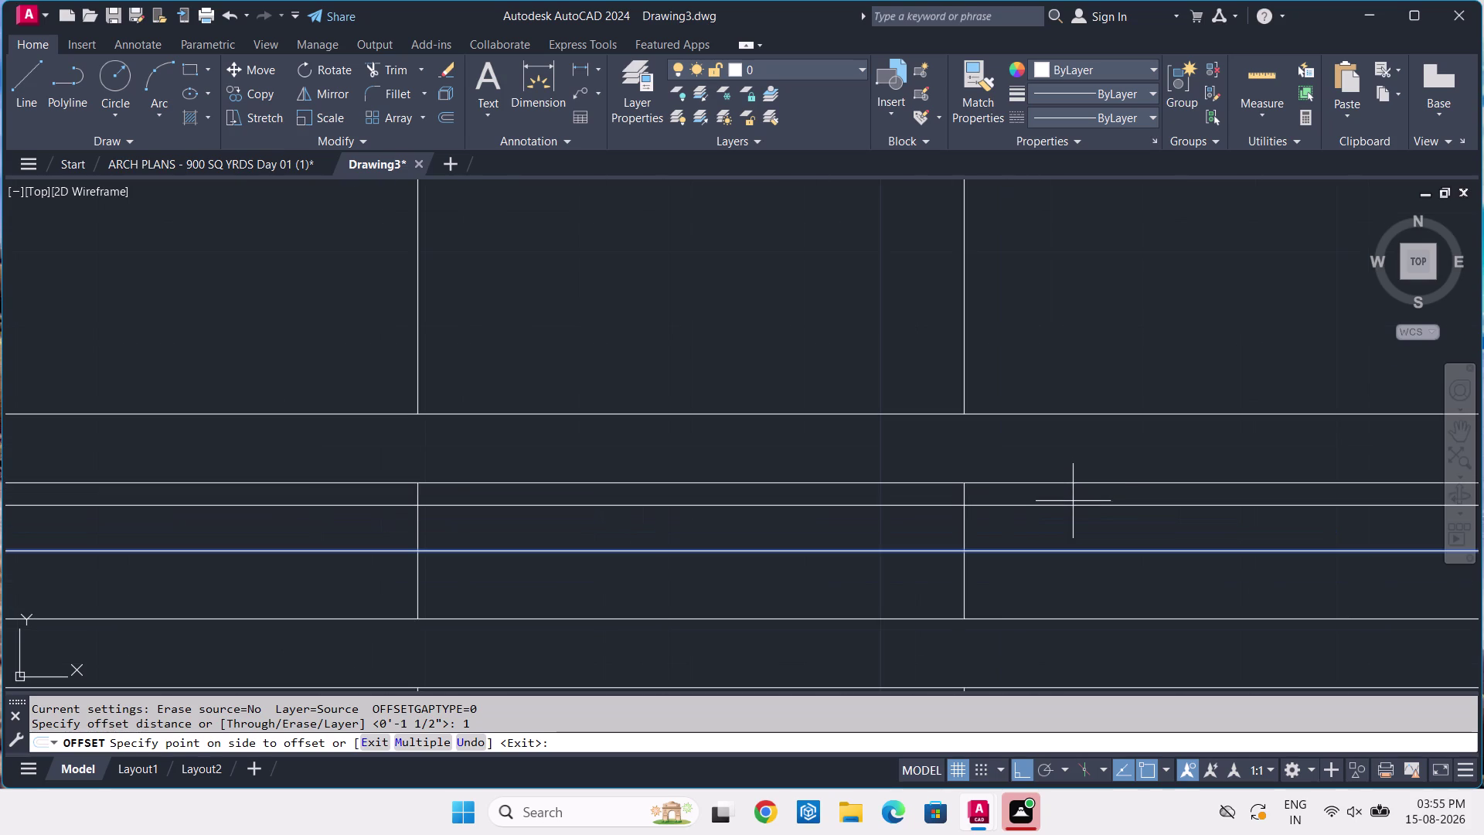
click(1073, 501)
click(1075, 552)
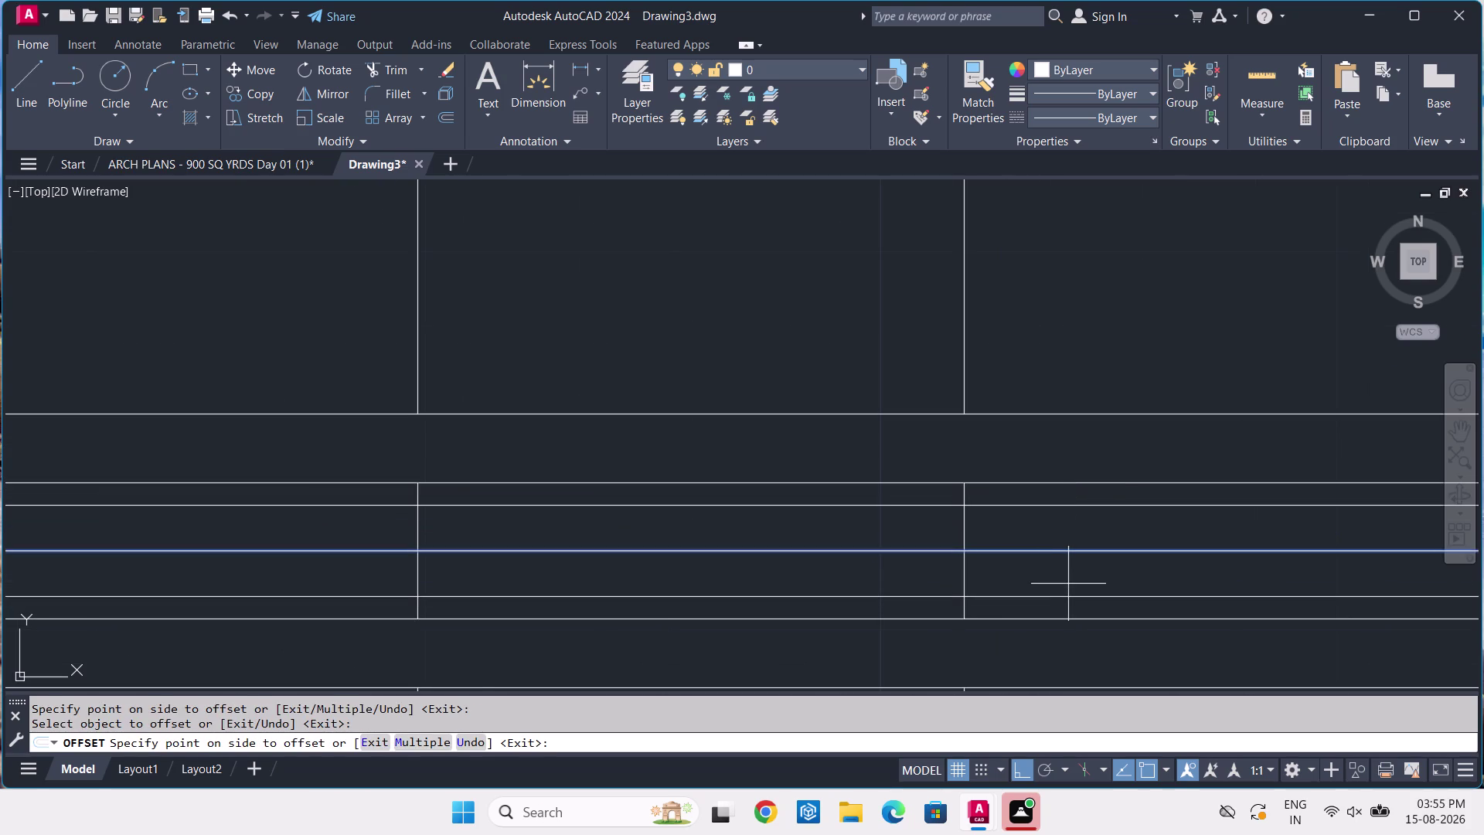
click(1068, 583)
key(Return)
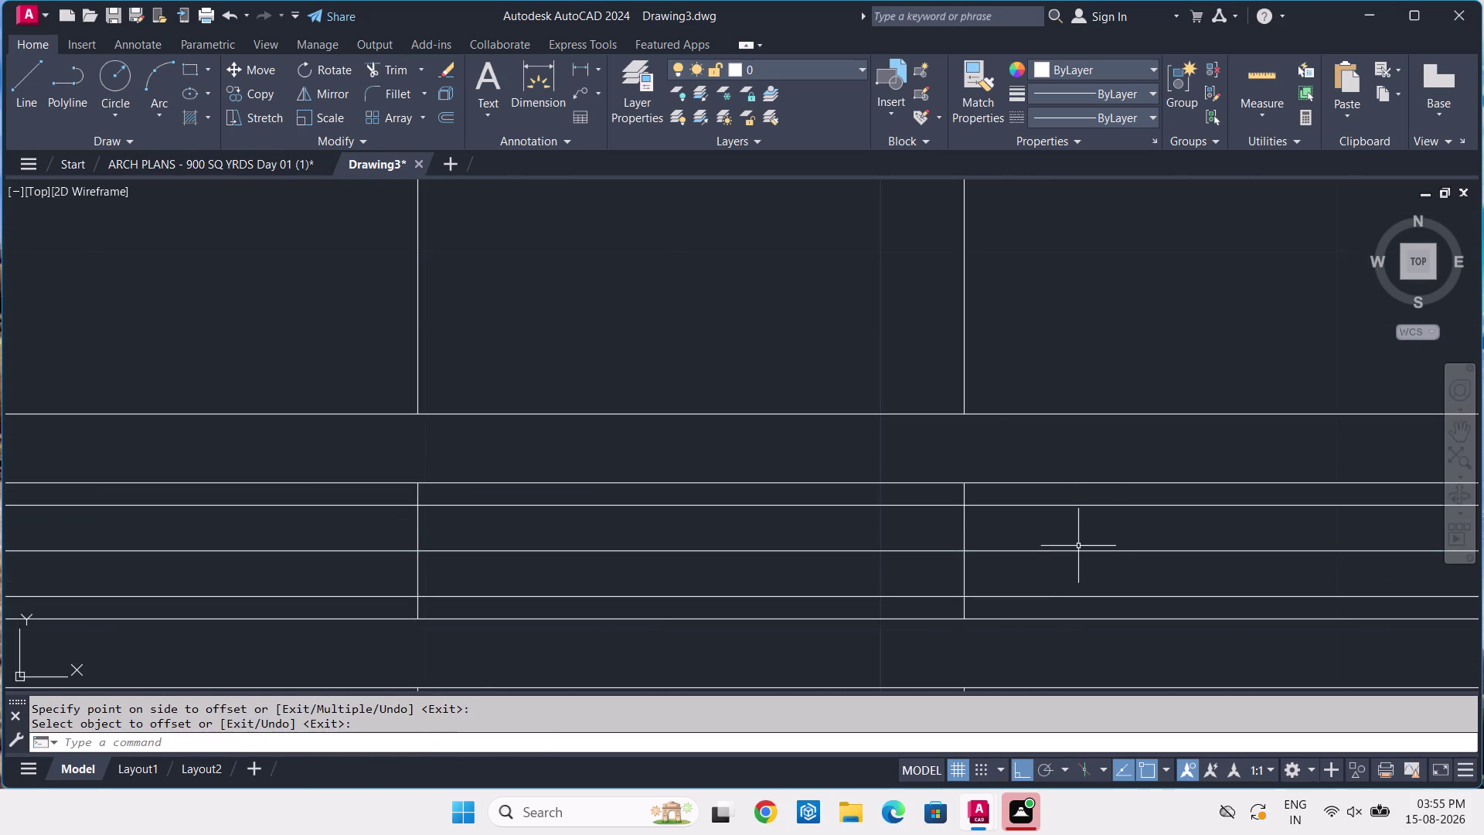
Delete the leftover extra line.
click(1077, 553)
key(Delete)
key(Delete)
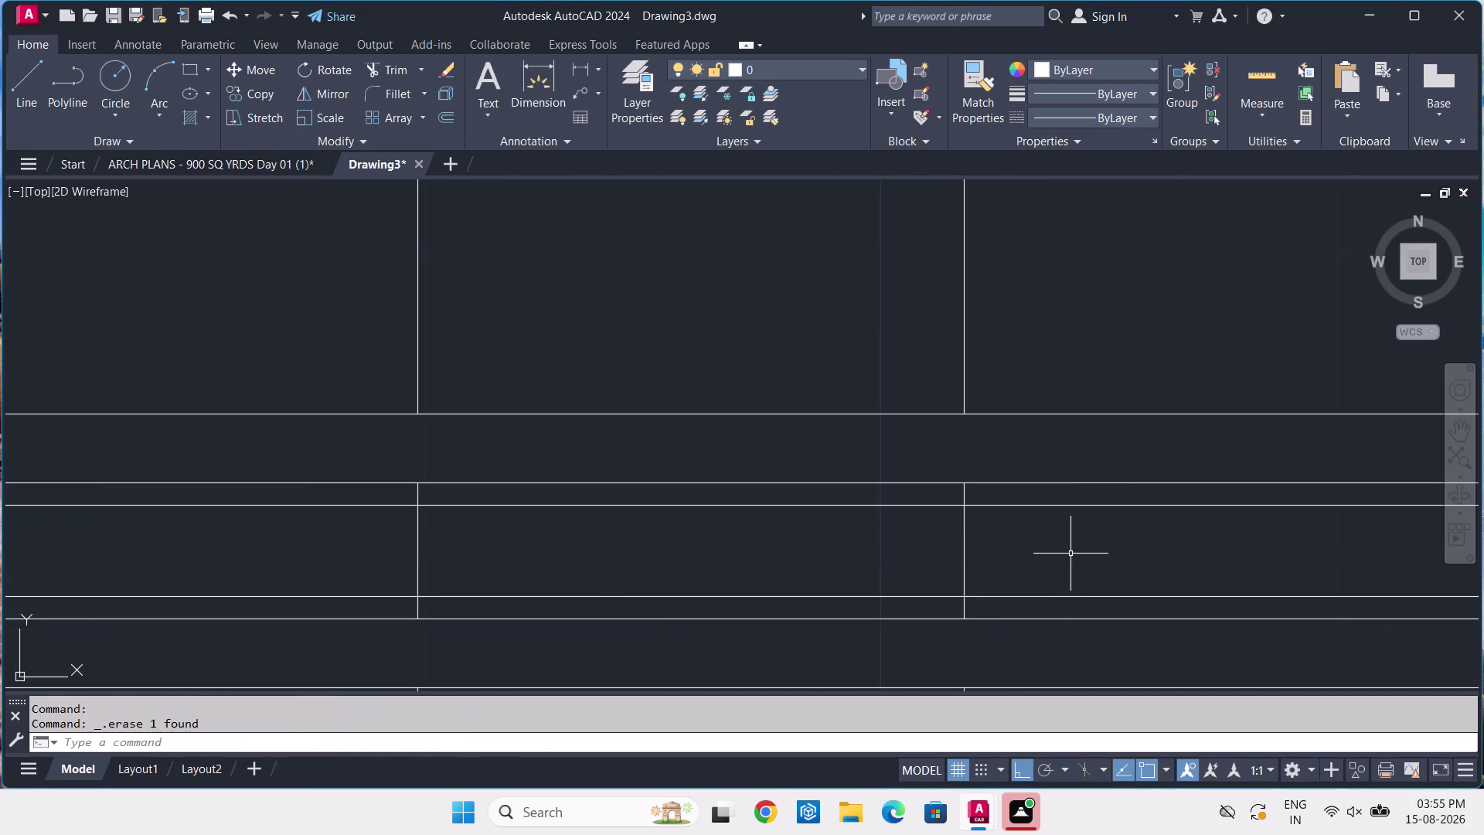
scroll(down, 3)
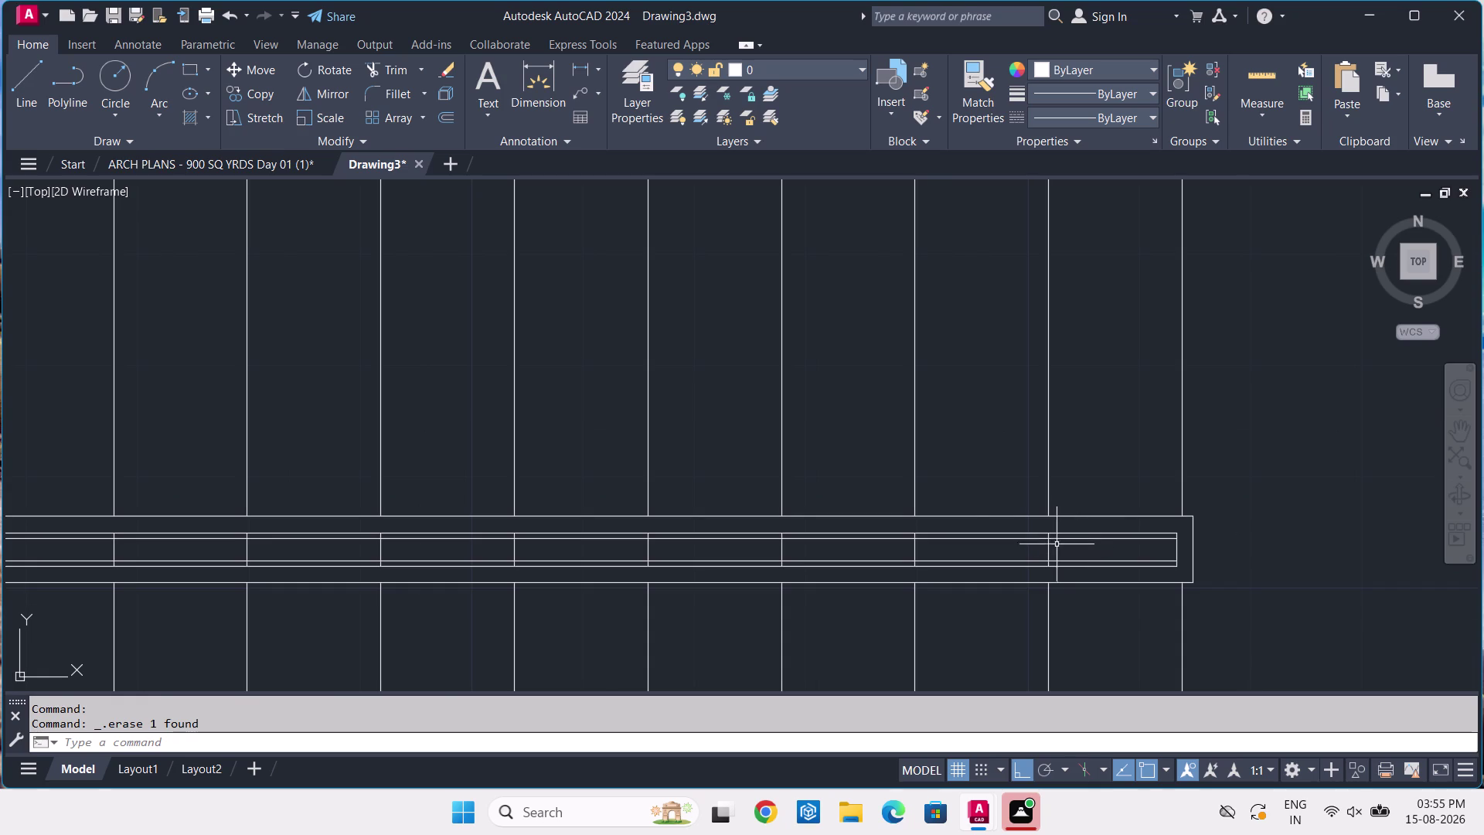
click(273, 161)
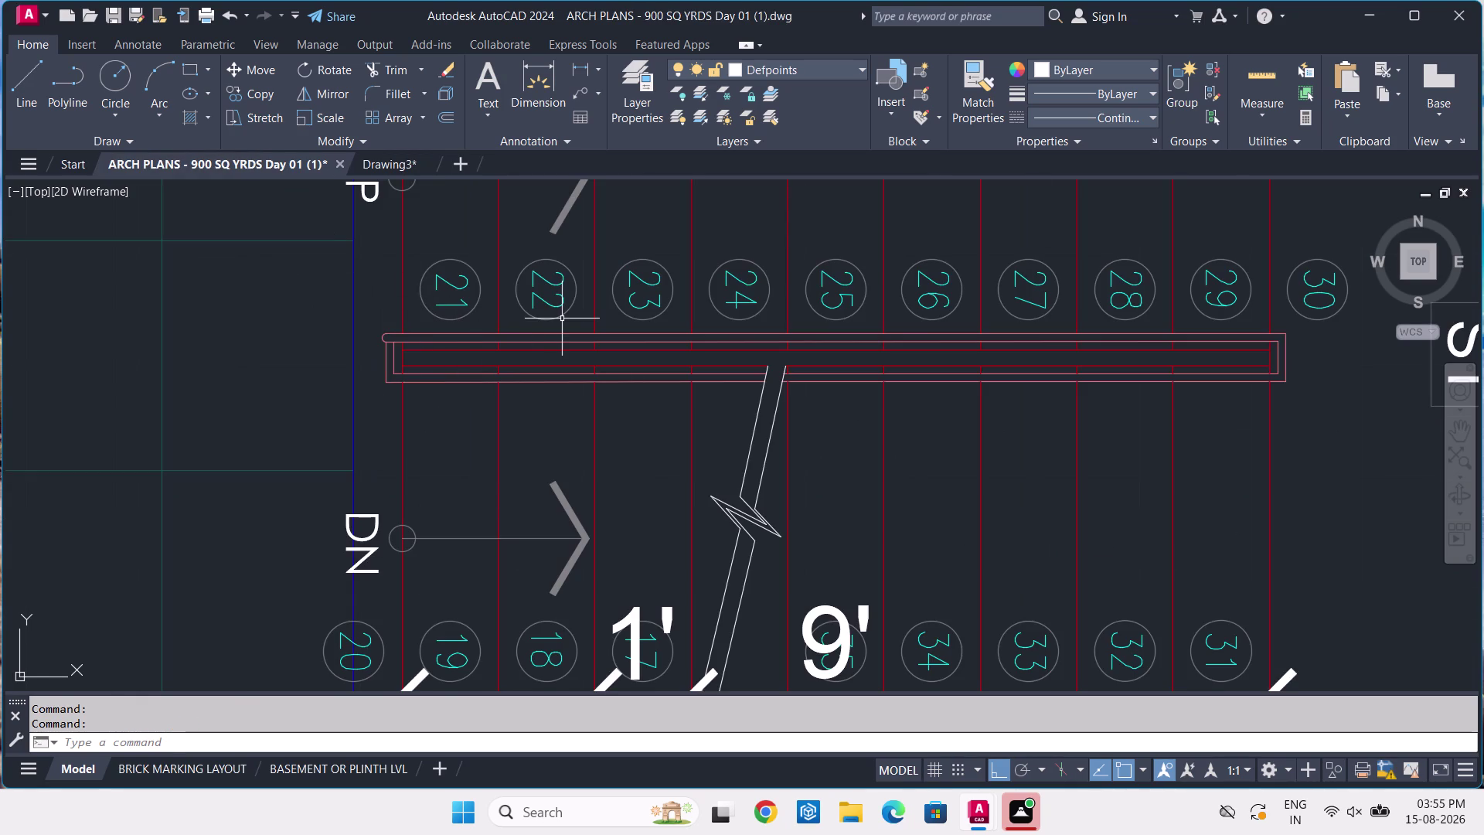
Start TRIM in Drawing3 and fence-trim bay lines crossing the strip's left part.
key(t)
text(R)
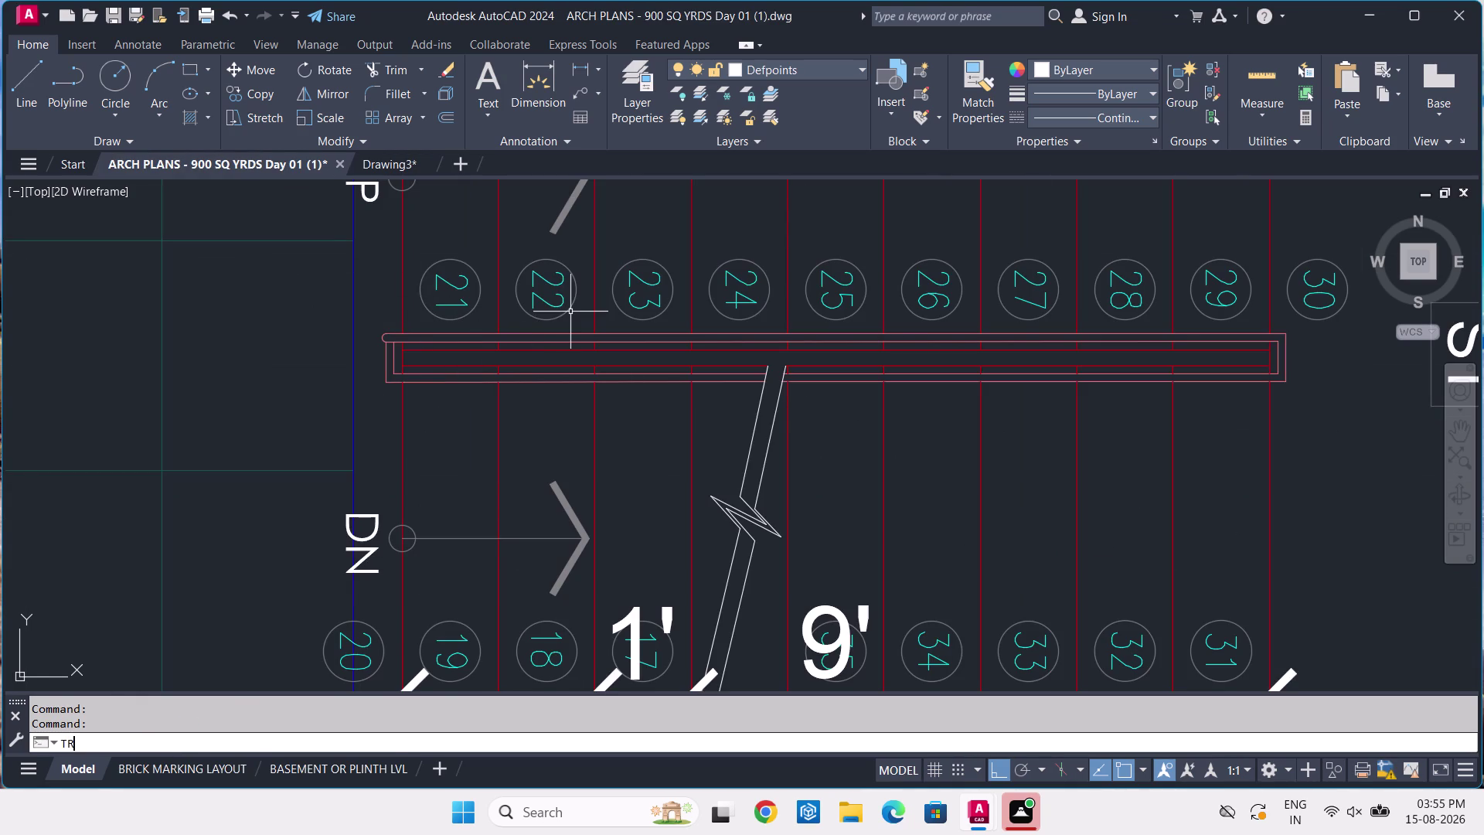
key(space)
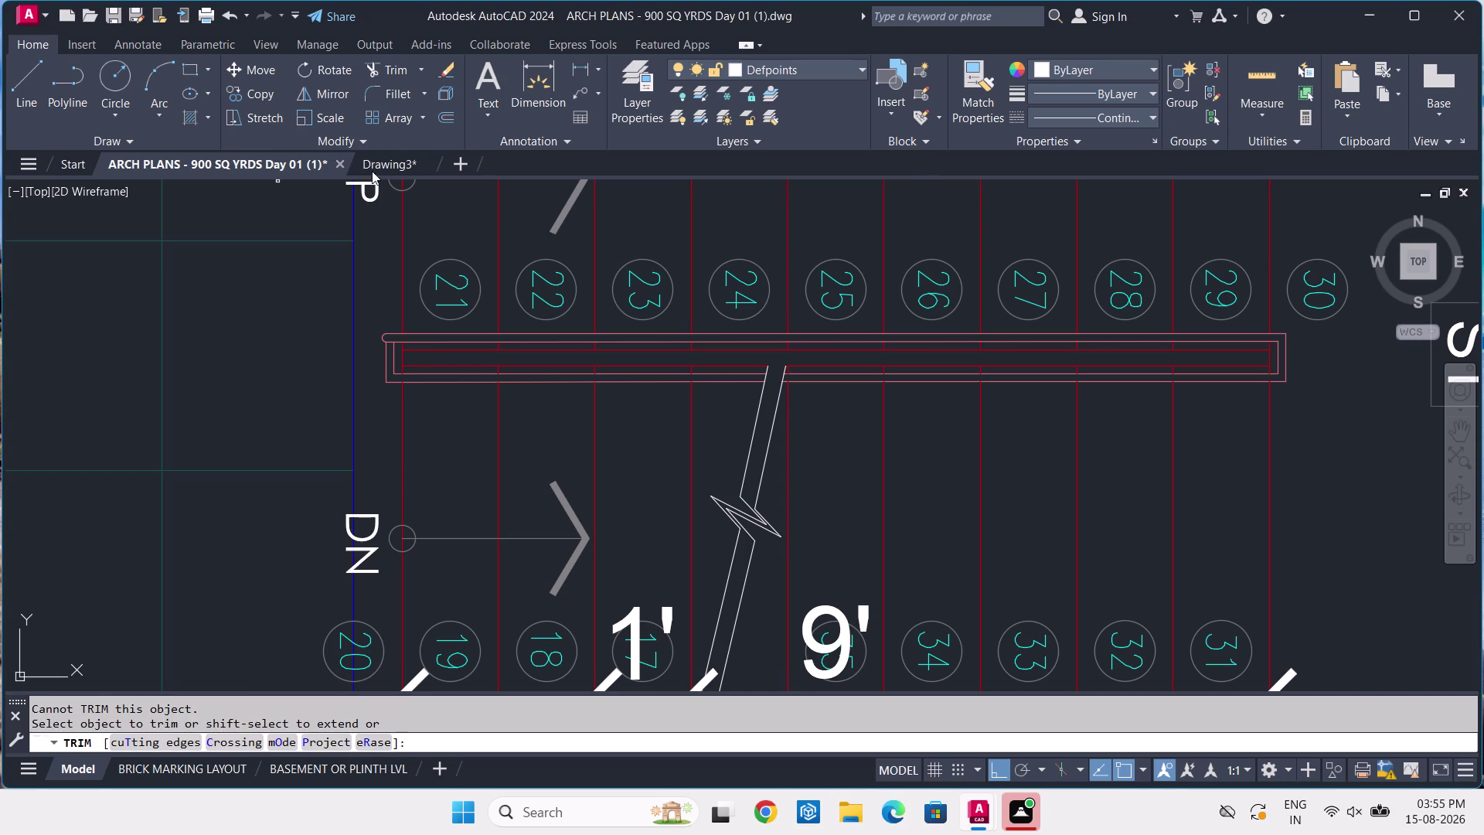
click(385, 169)
text(TR)
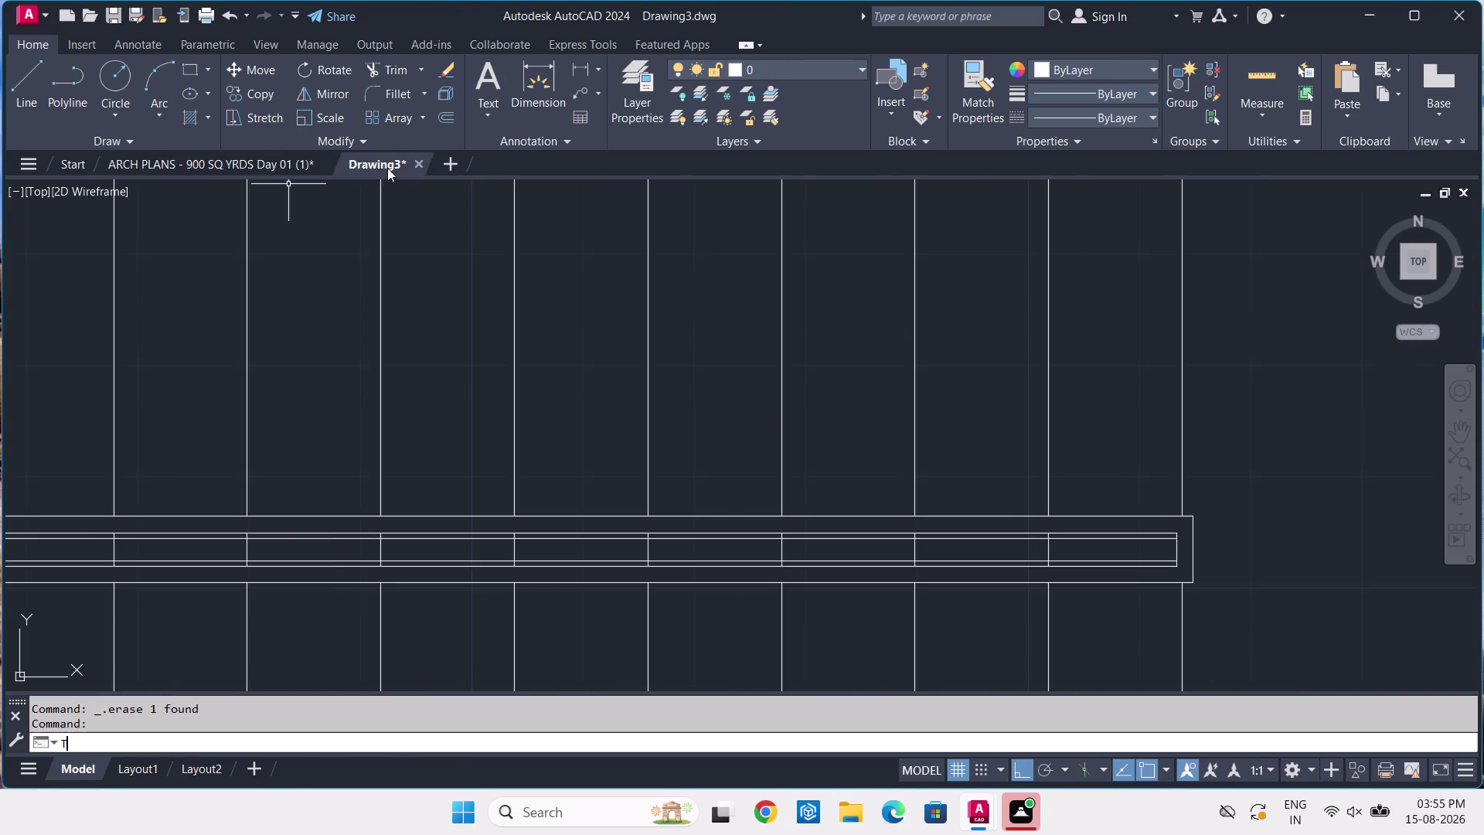
key(space)
scroll(down, 3)
middle_drag(296, 460, 425, 505)
scroll(up, 3)
scroll(up, 3)
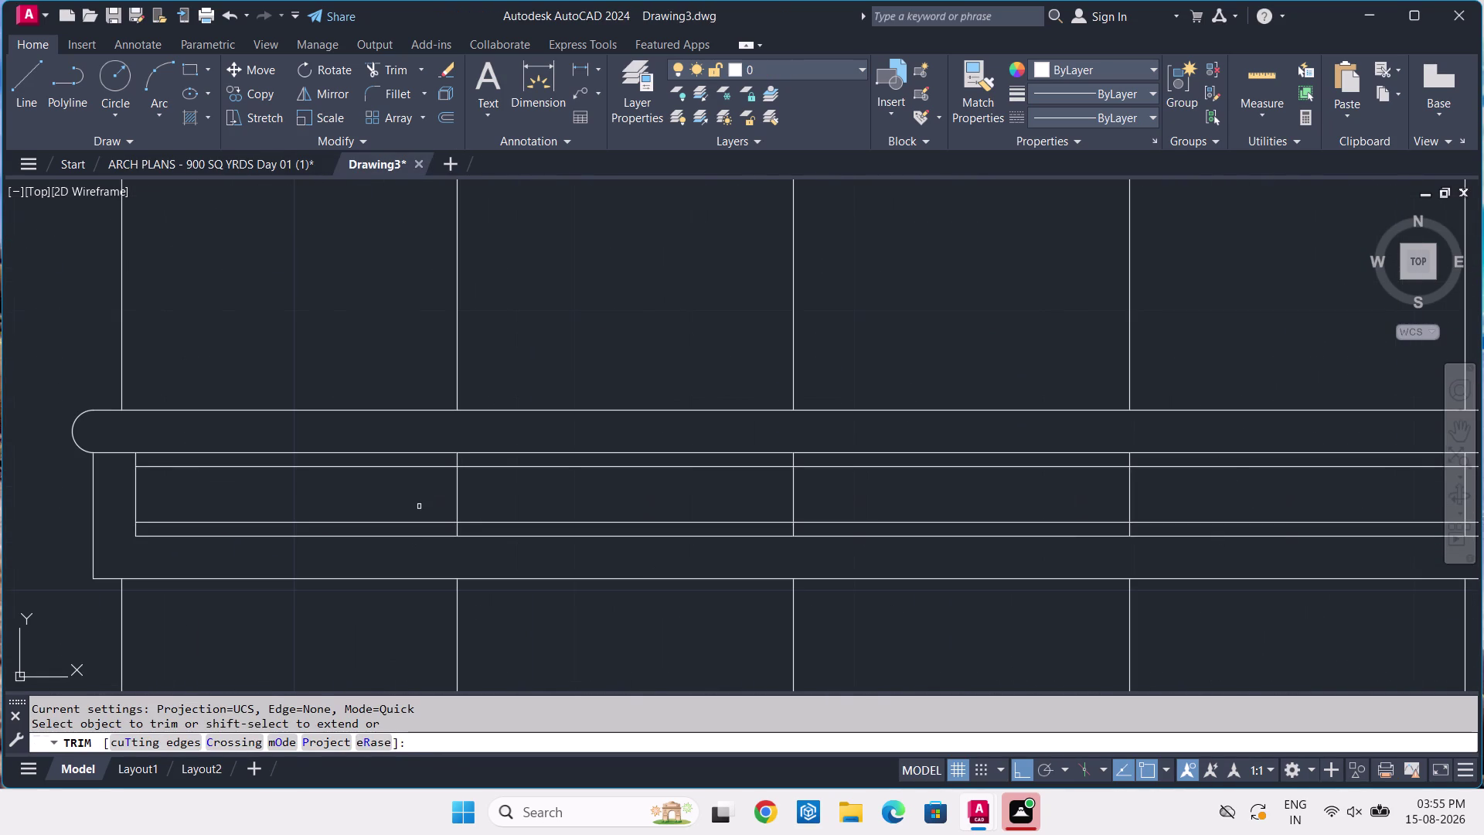
click(419, 505)
click(1179, 489)
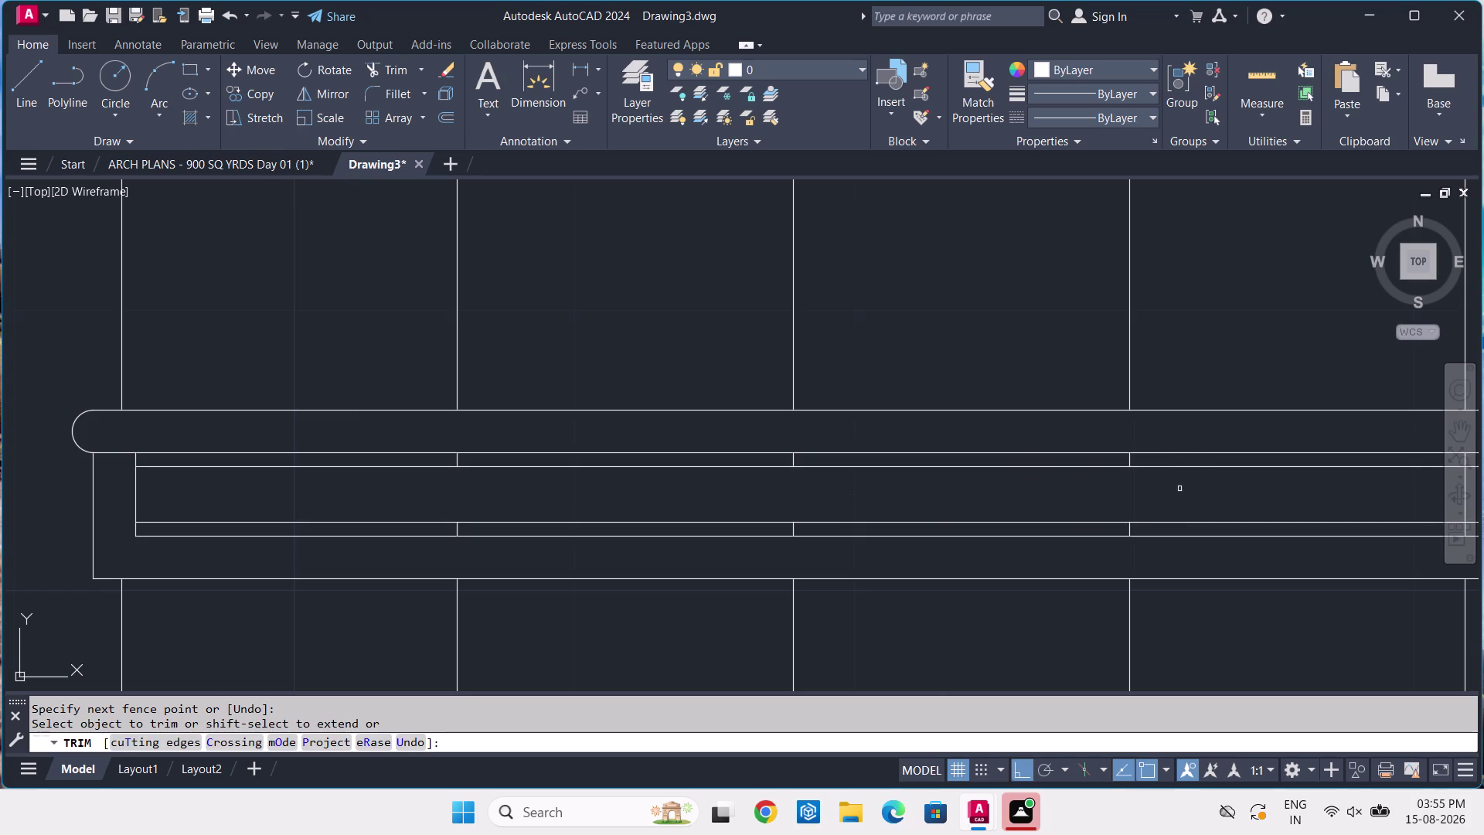
Fence-trim more crossing bay lines along the middle of the strip.
scroll(down, 3)
middle_drag(1186, 483, 618, 498)
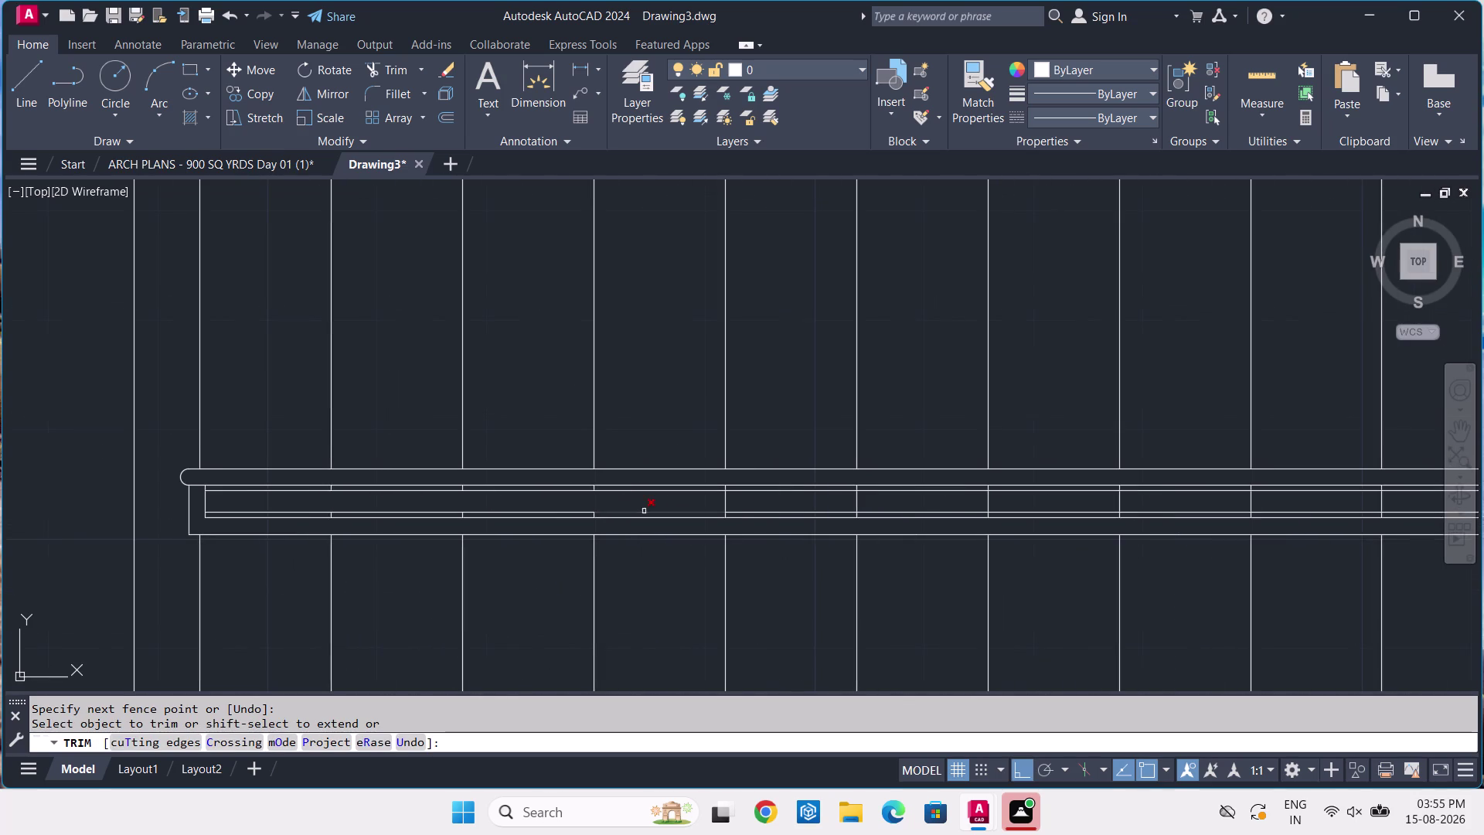
scroll(up, 3)
click(811, 508)
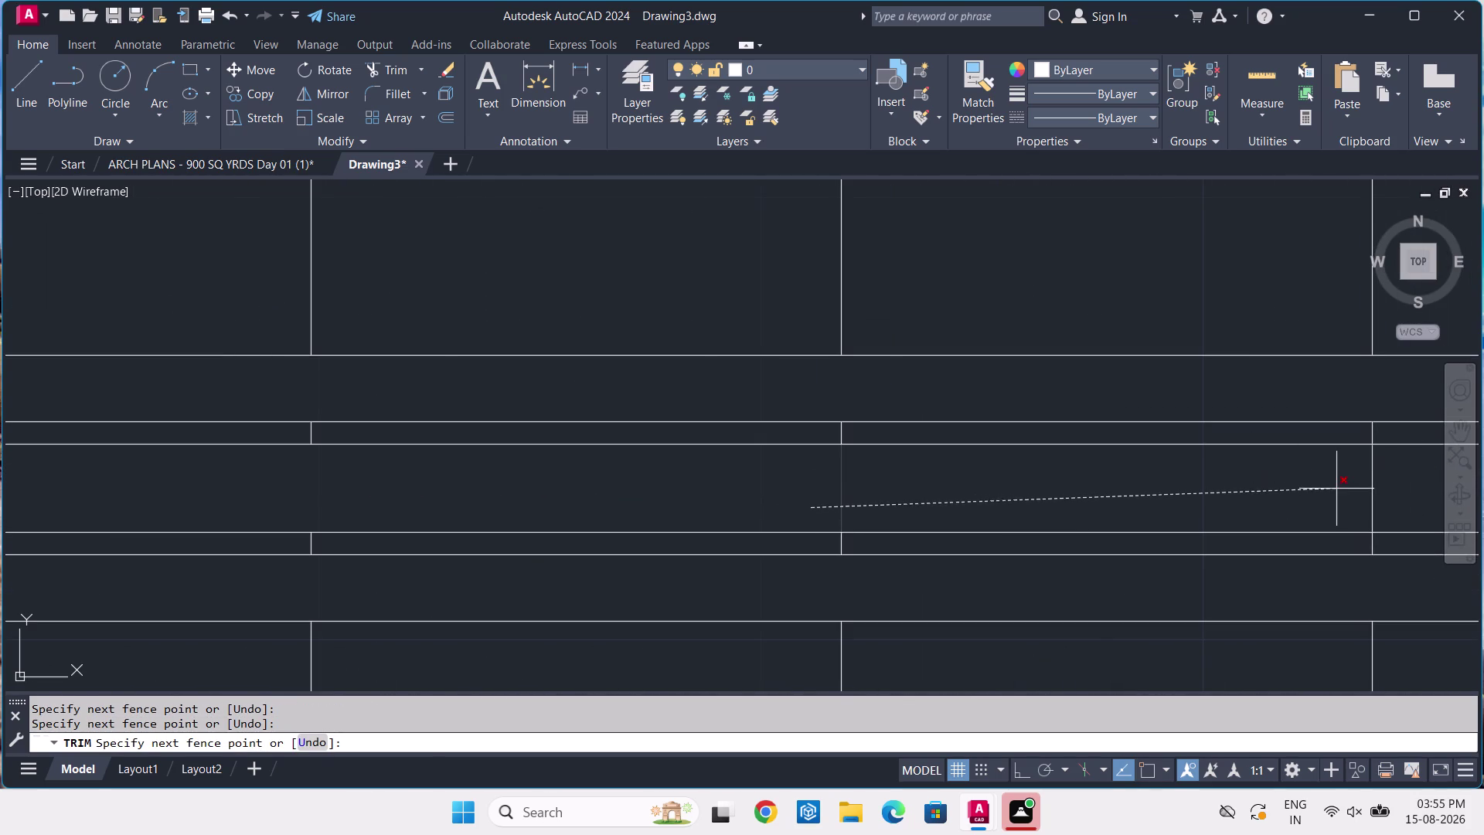
click(1383, 503)
scroll(down, 3)
middle_drag(1380, 500, 674, 541)
click(938, 542)
click(1391, 534)
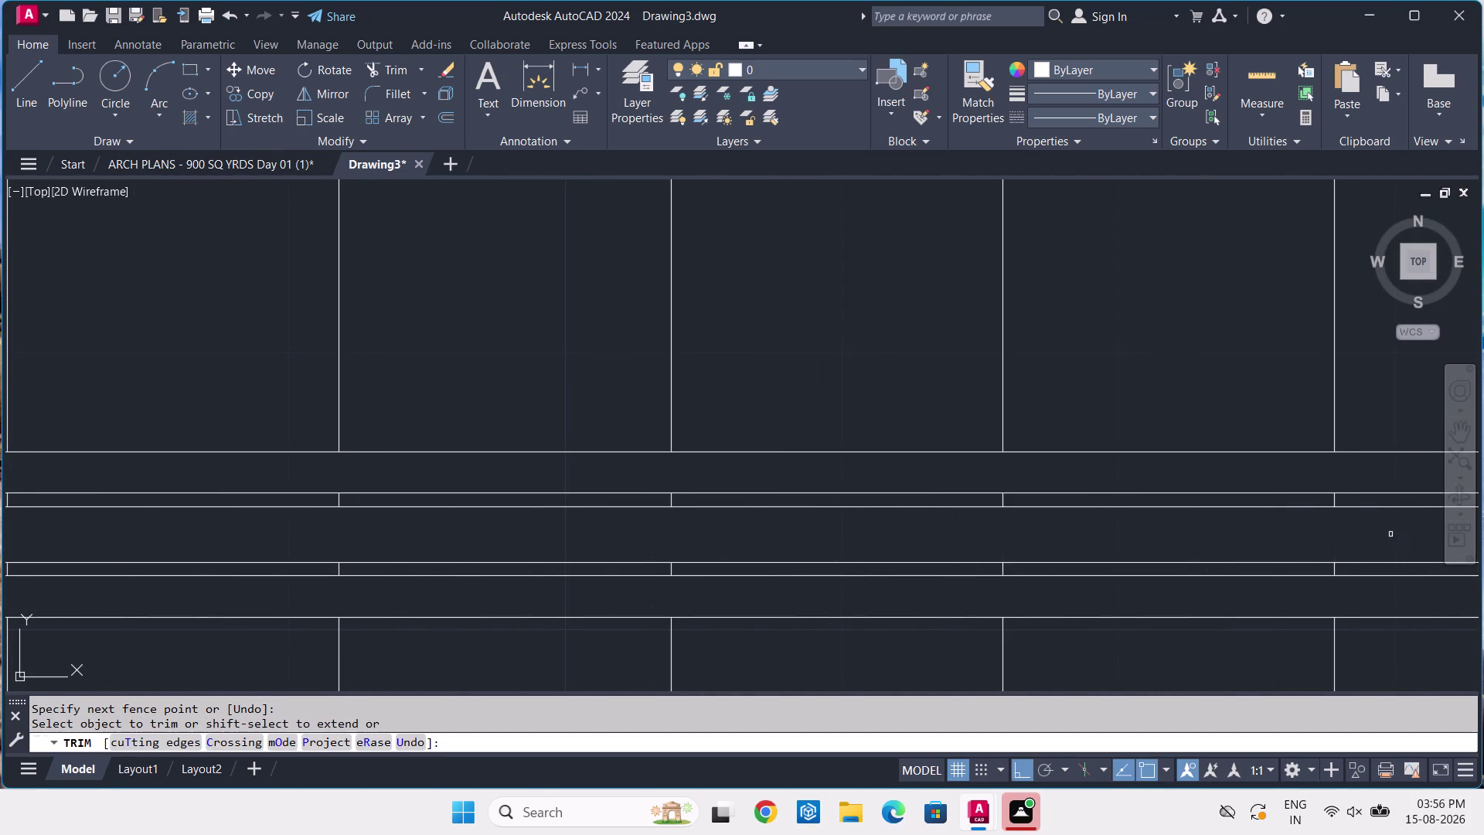
Trim the remaining crossing bay lines at the strip's right part and compare with the reference.
scroll(down, 3)
middle_drag(1390, 535, 792, 516)
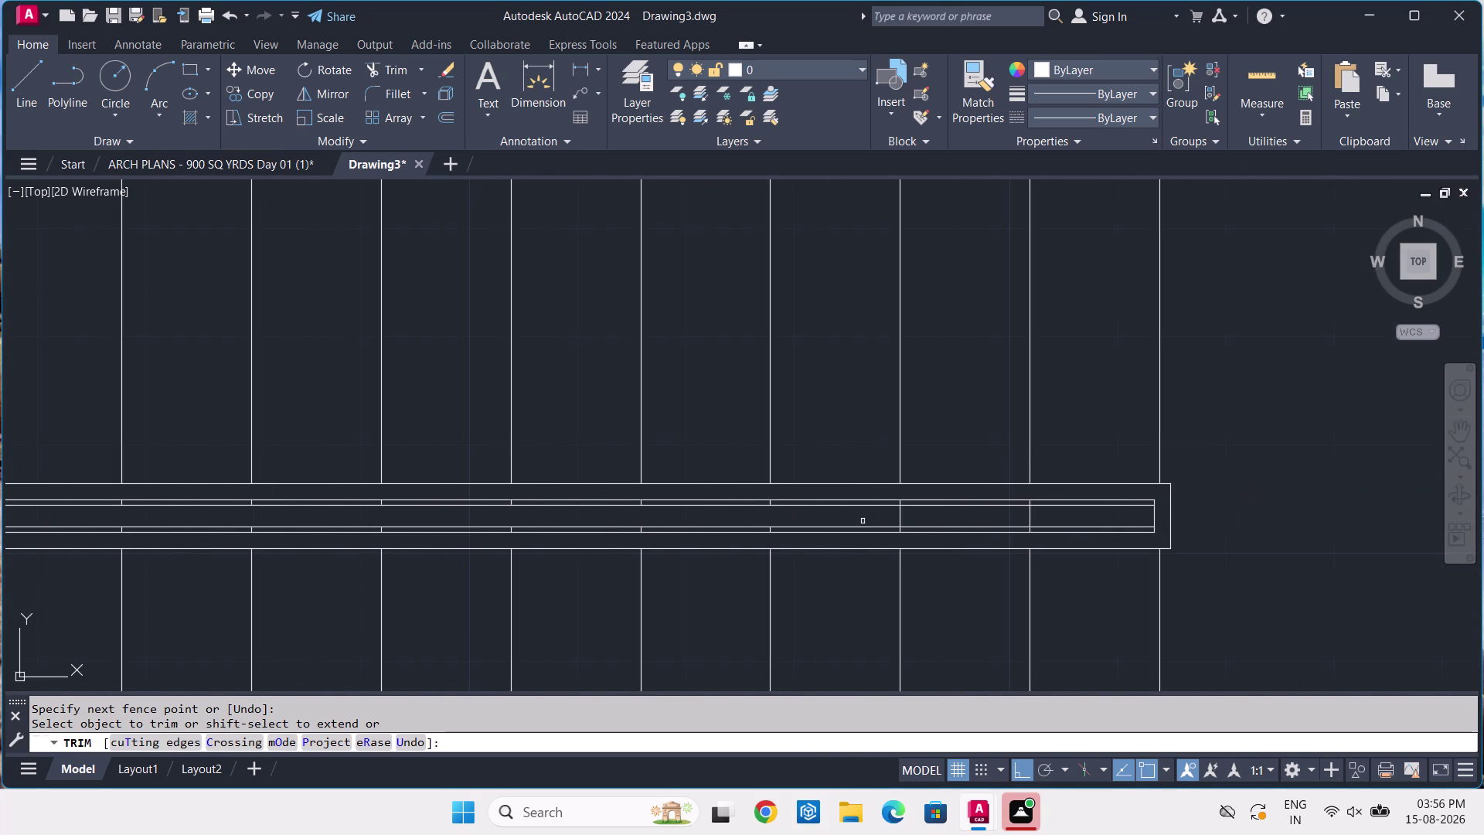
scroll(up, 3)
click(890, 523)
click(1156, 516)
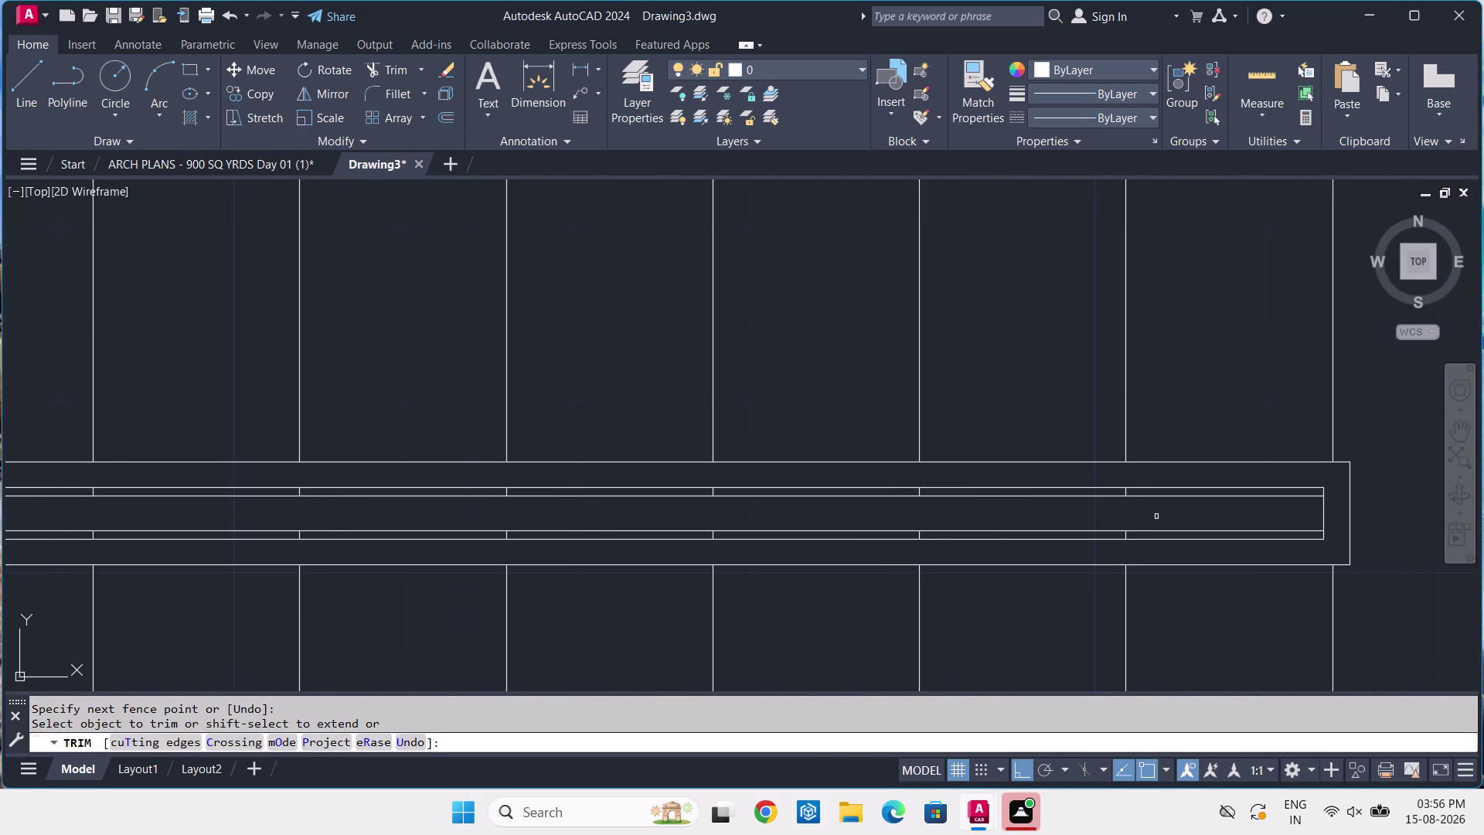
key(Return)
scroll(down, 3)
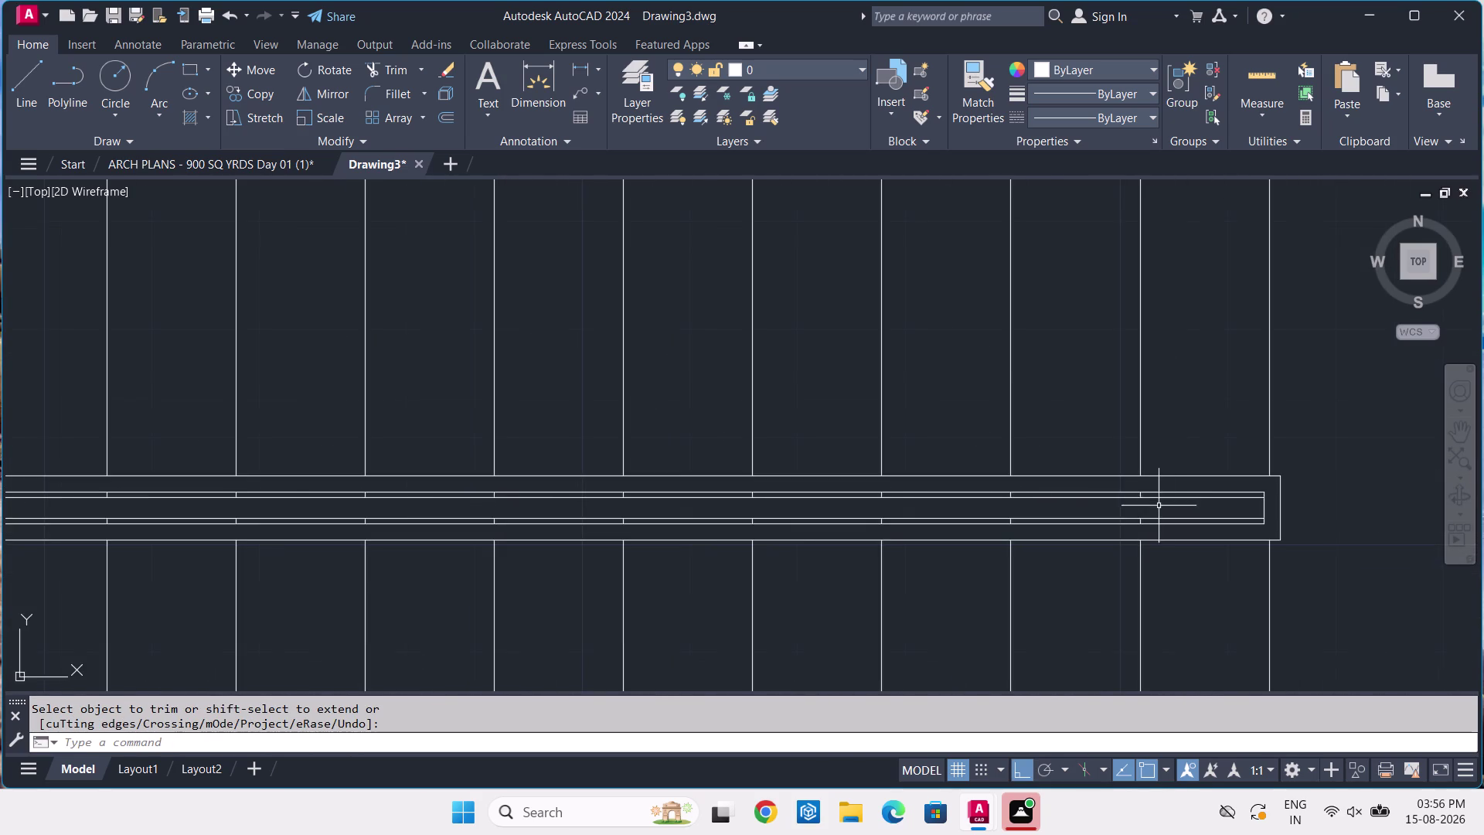
scroll(down, 3)
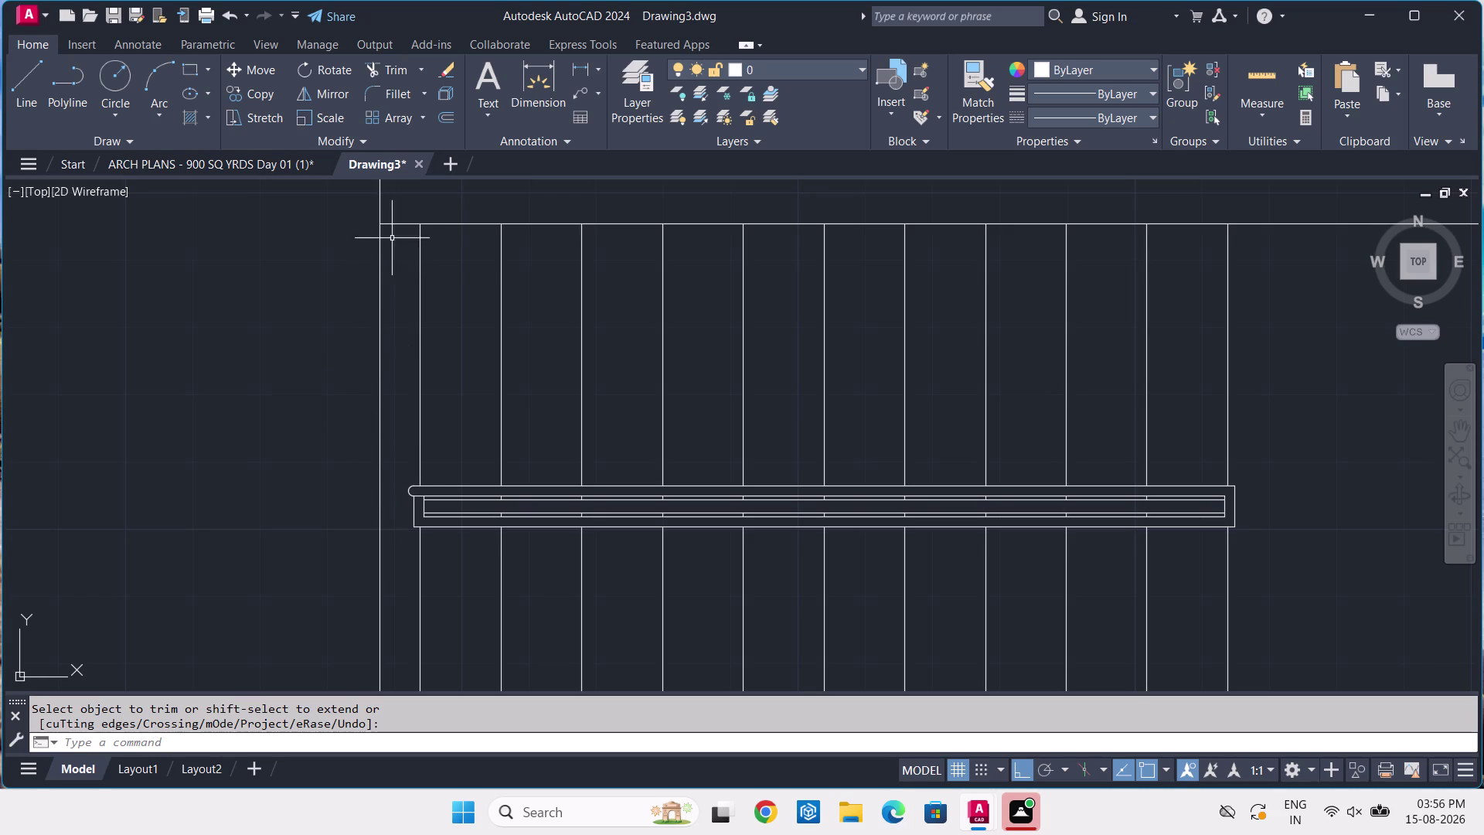
click(259, 169)
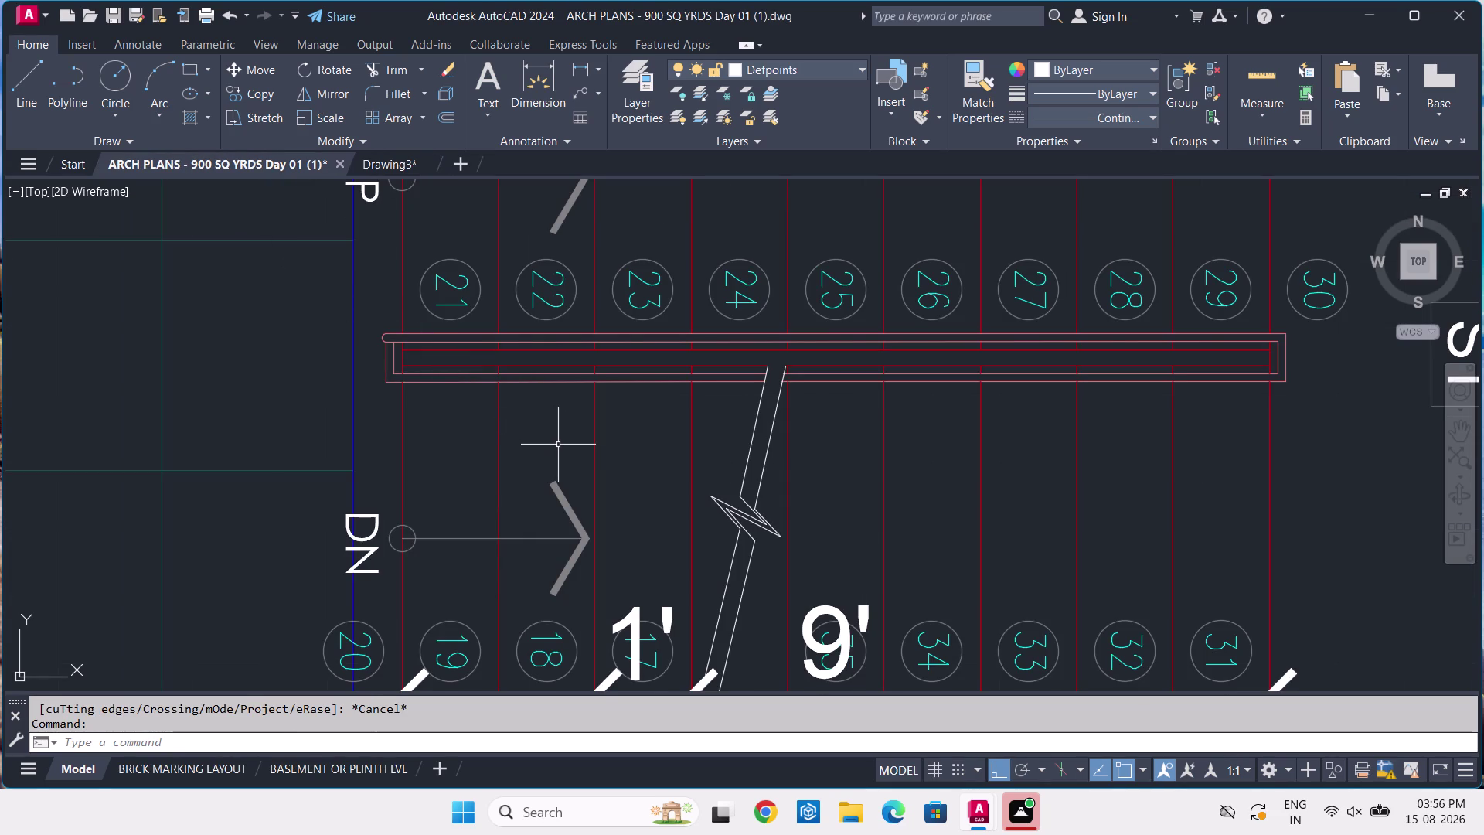
click(368, 170)
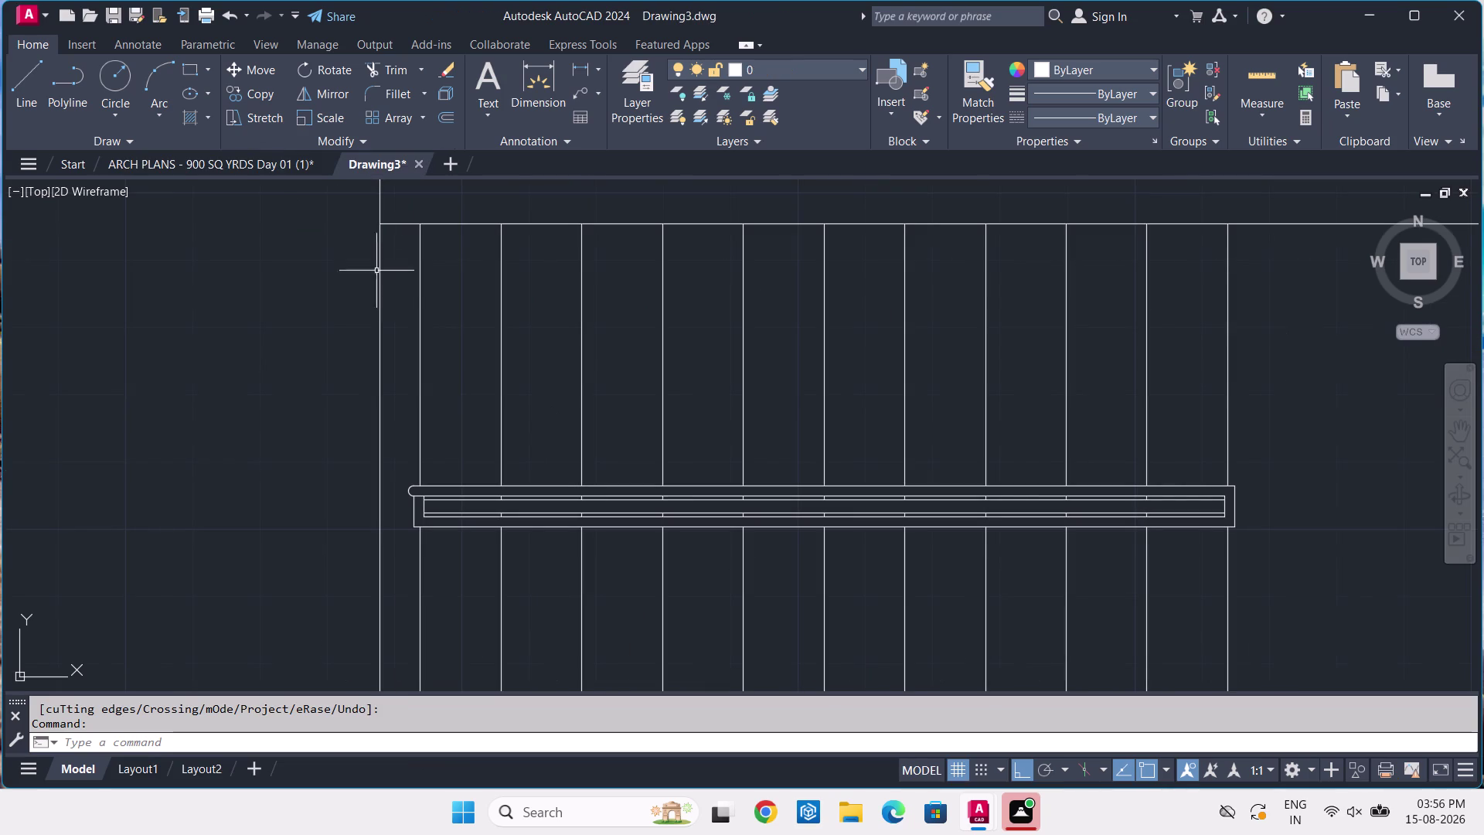
Select the strip's top line and start a move, then cancel it.
scroll(up, 3)
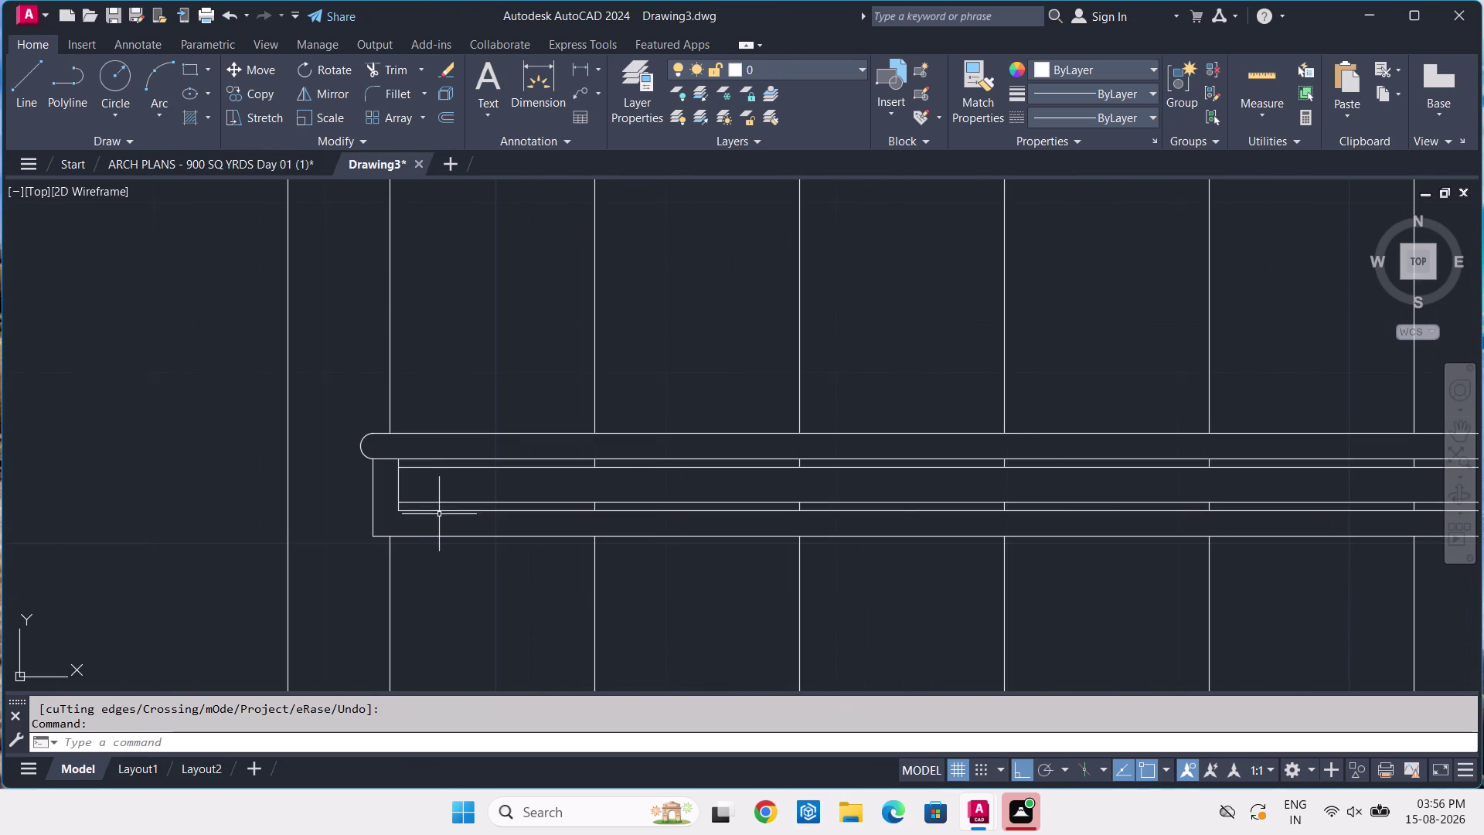
click(454, 469)
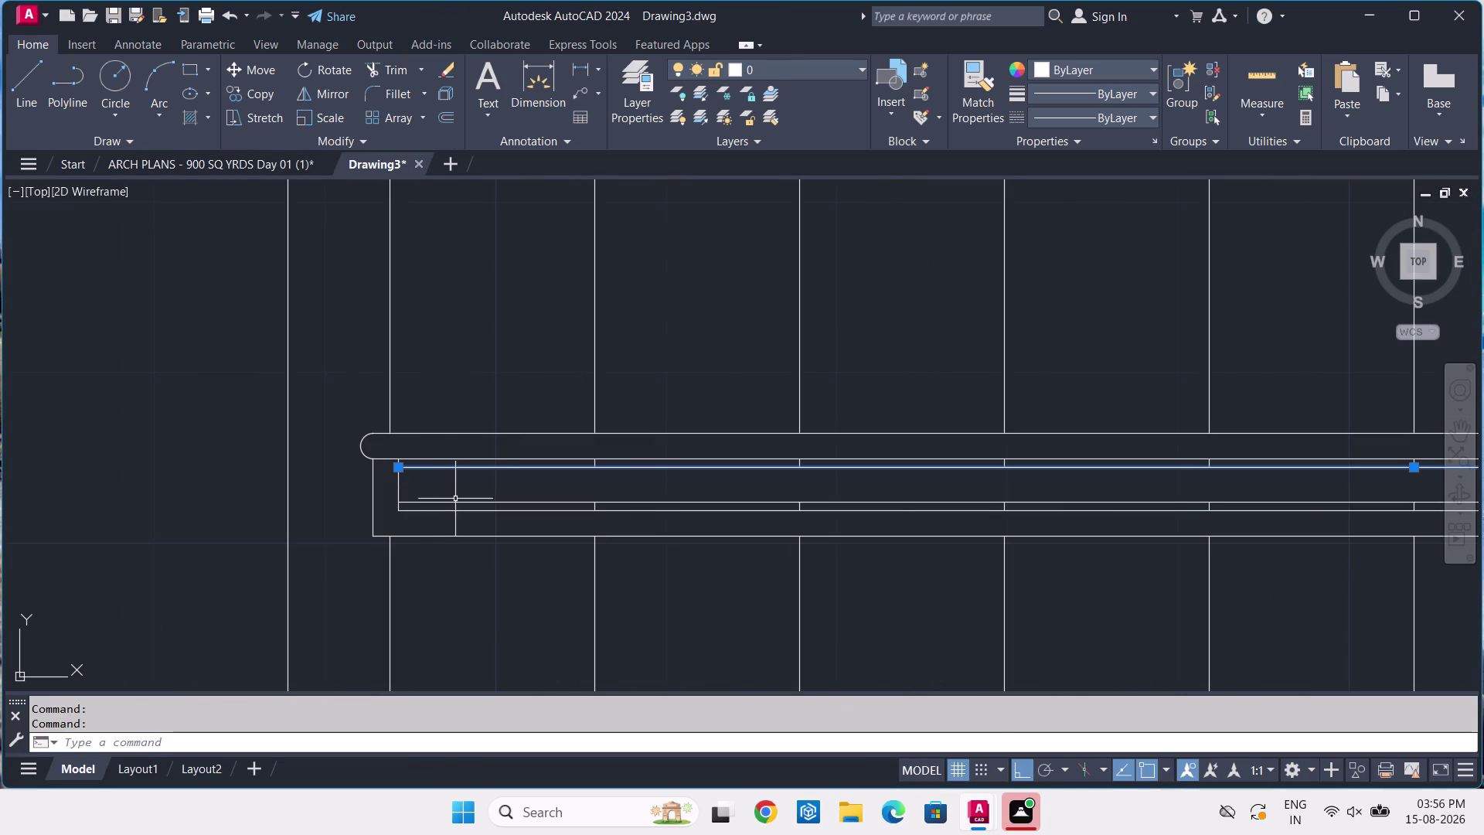
text(M)
key(space)
key(Return)
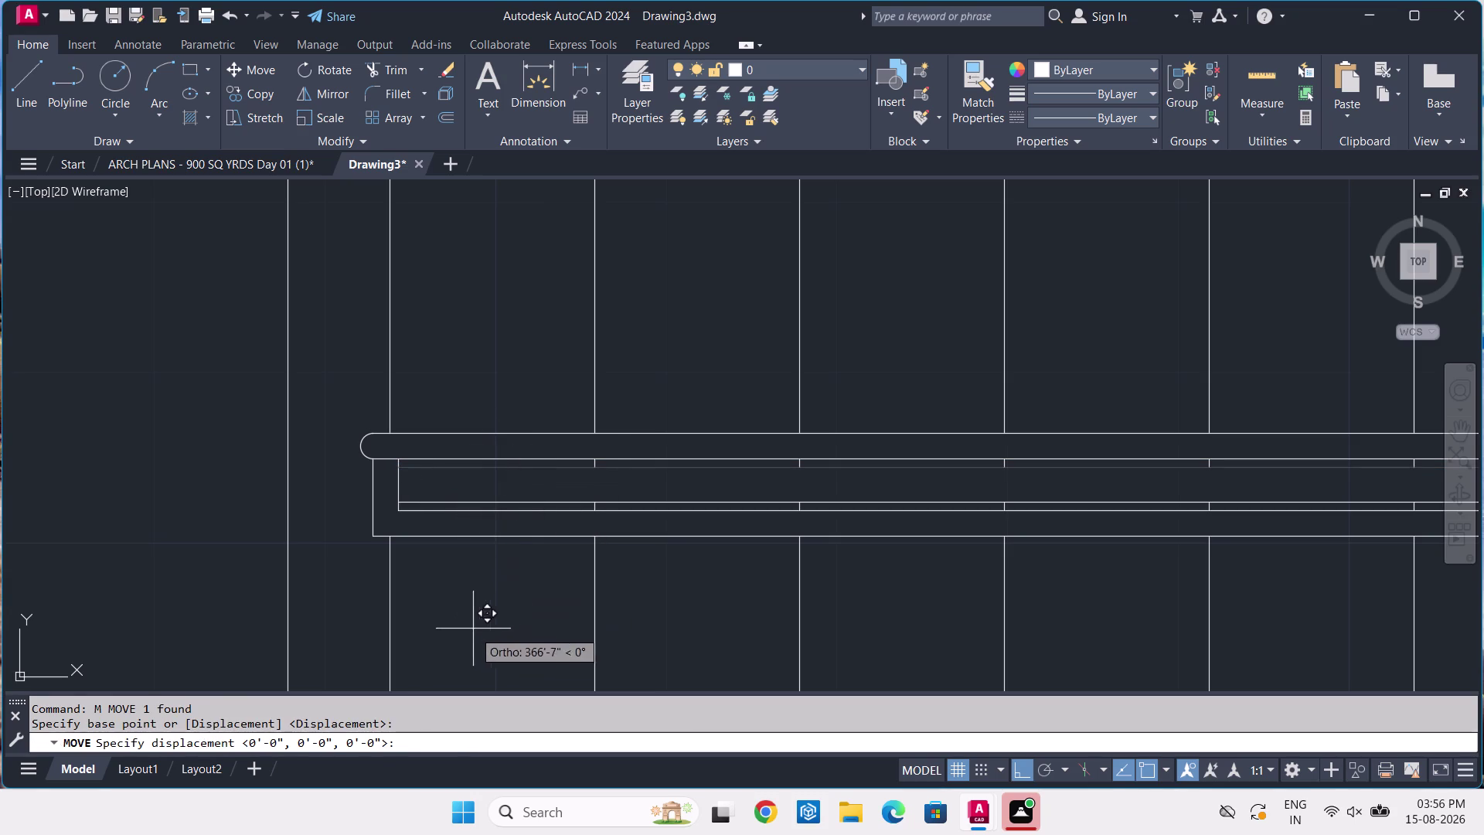
key(Escape)
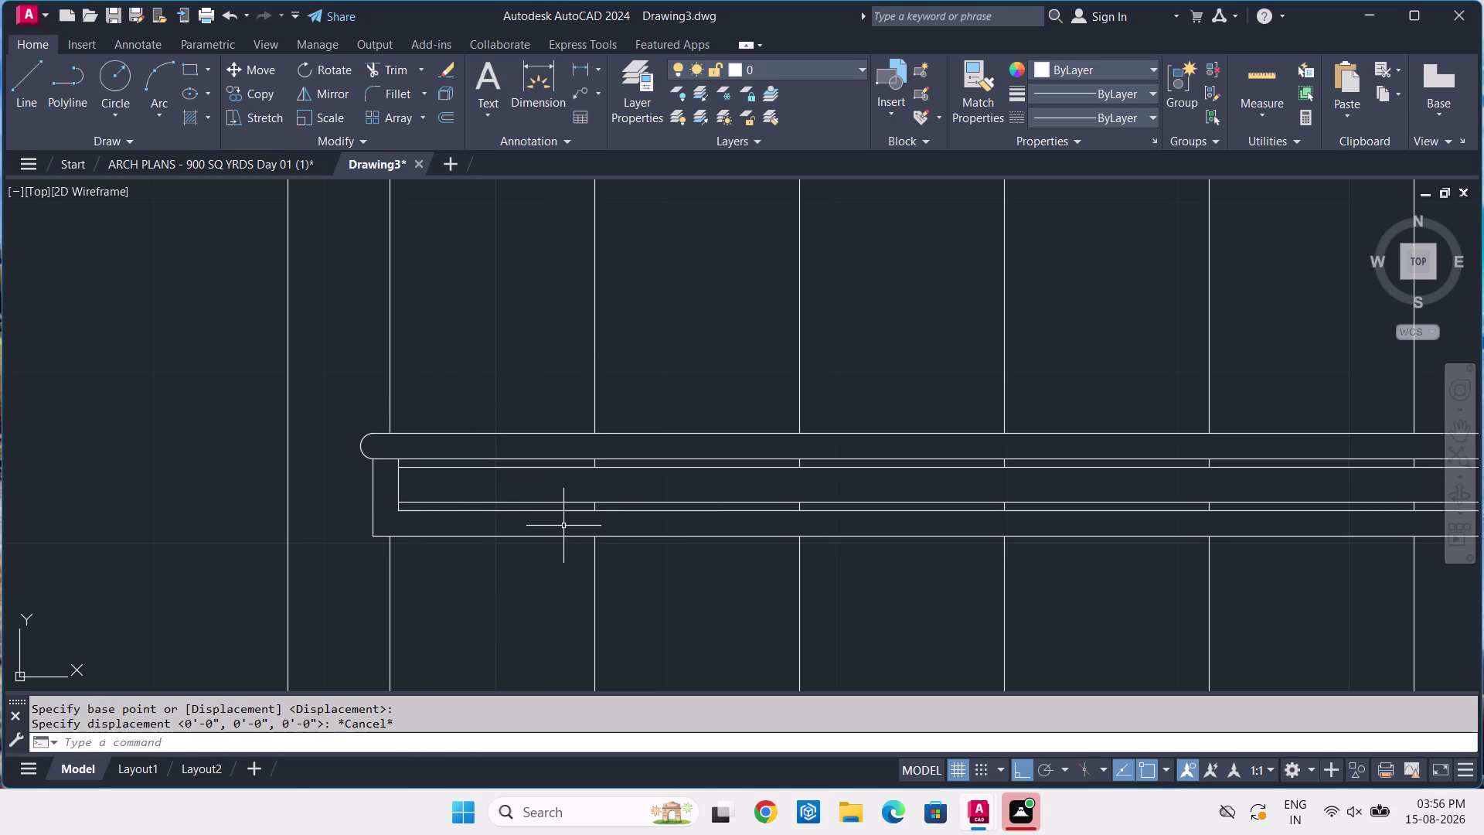
Move the upper inner line down 0.5, then undo that shift.
click(529, 469)
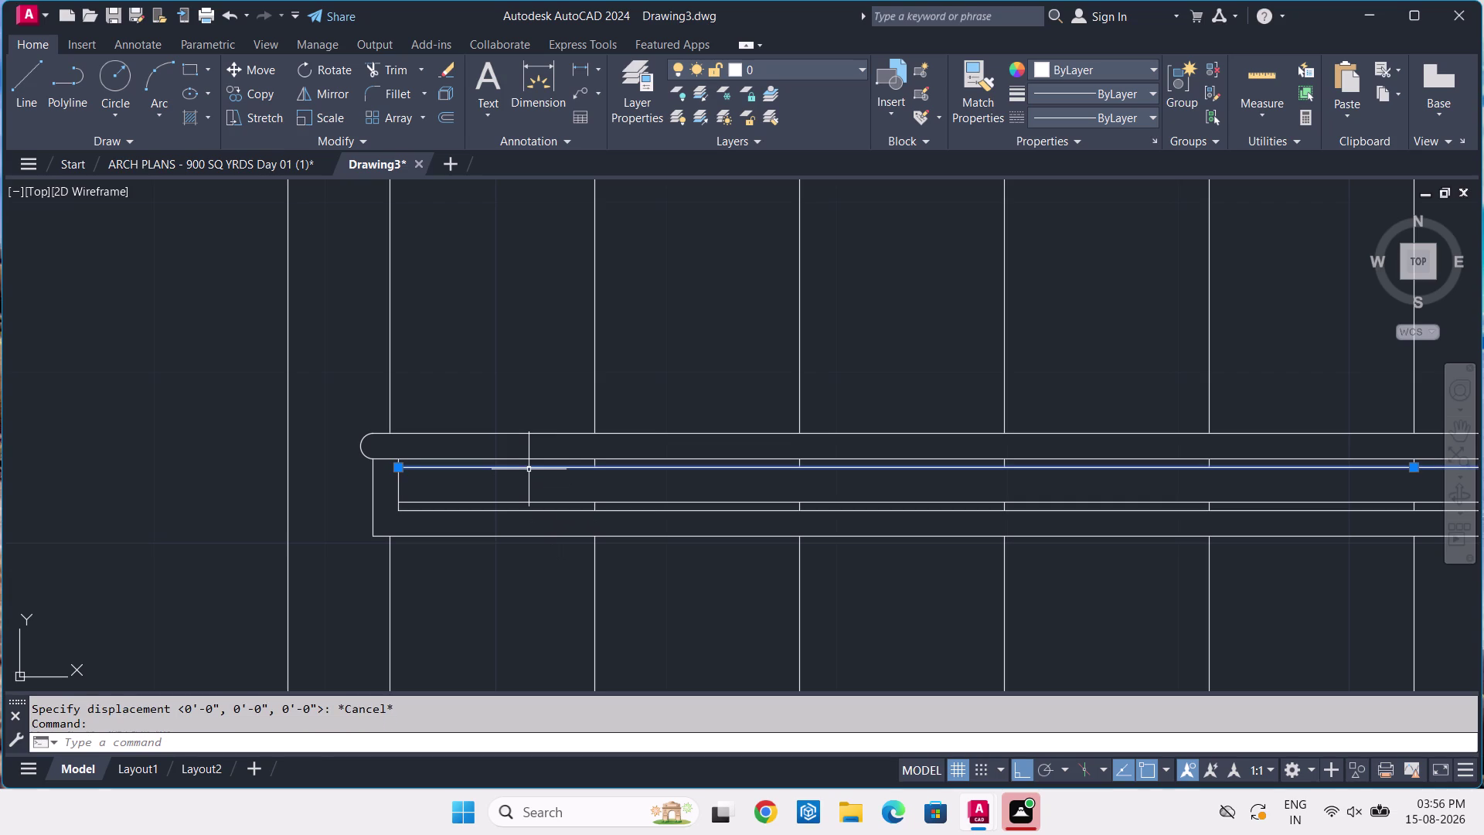
key(m)
key(space)
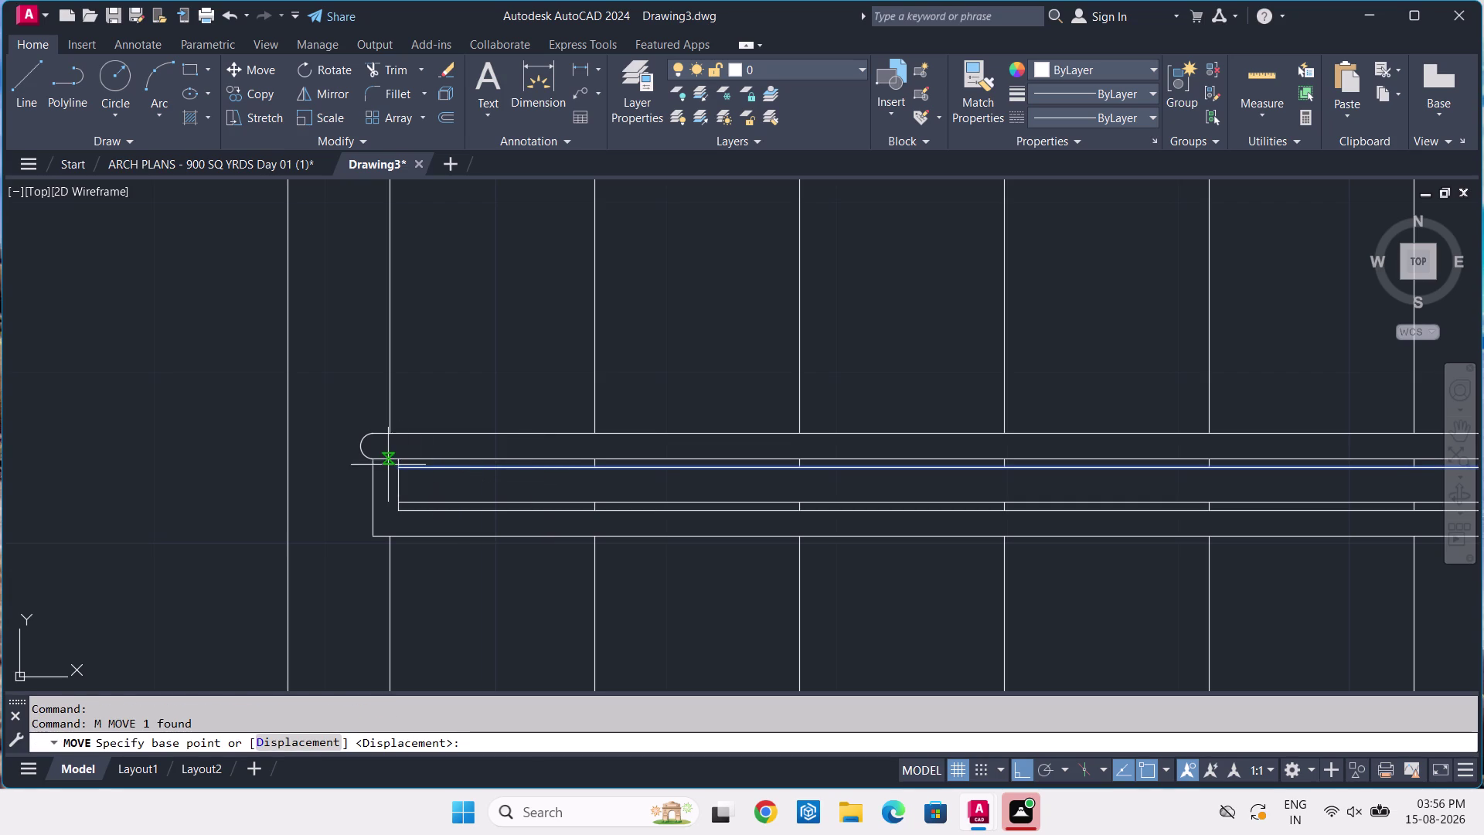
scroll(up, 3)
click(402, 466)
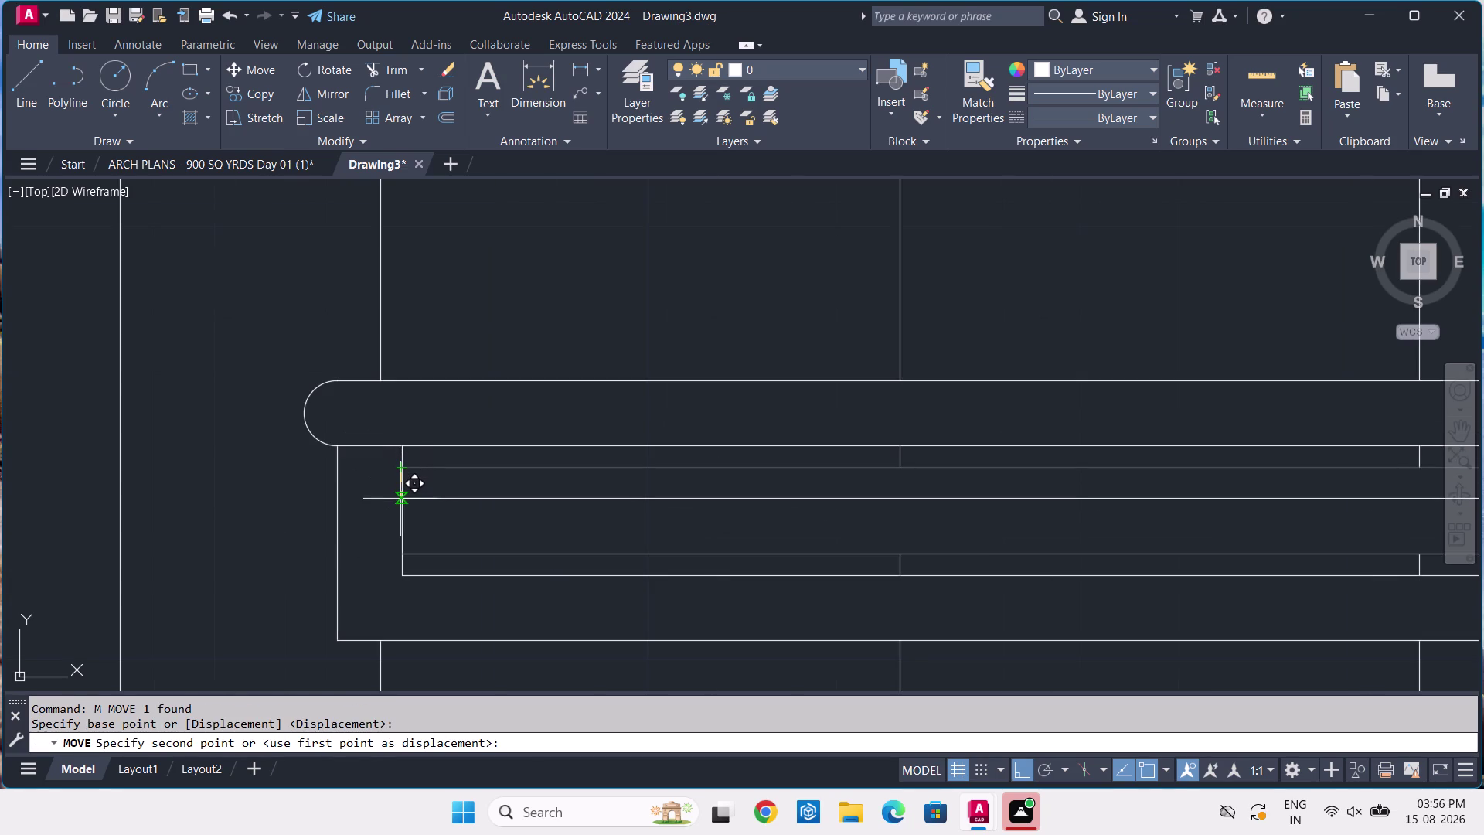
text(.5)
key(Return)
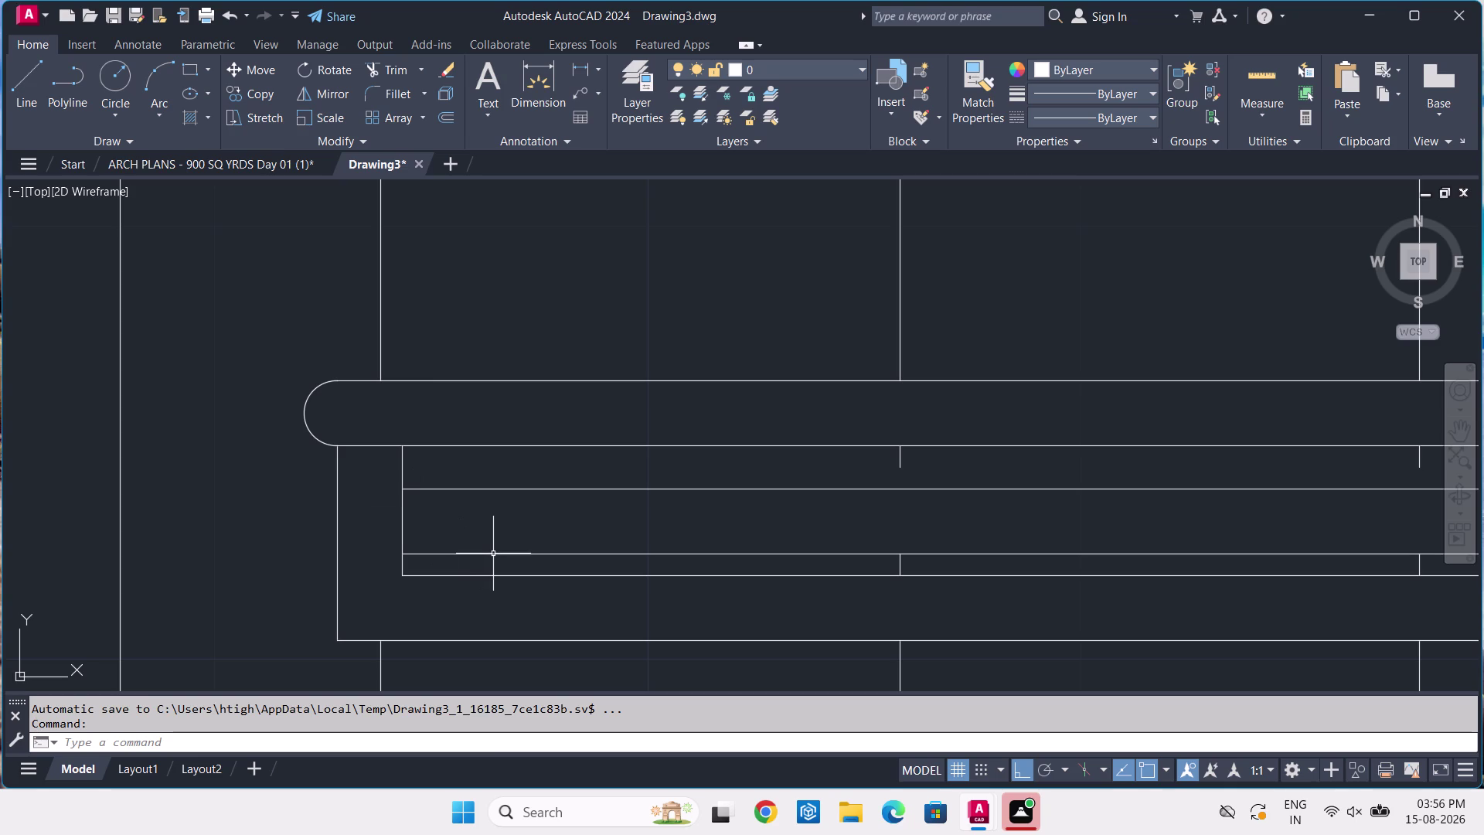
click(493, 554)
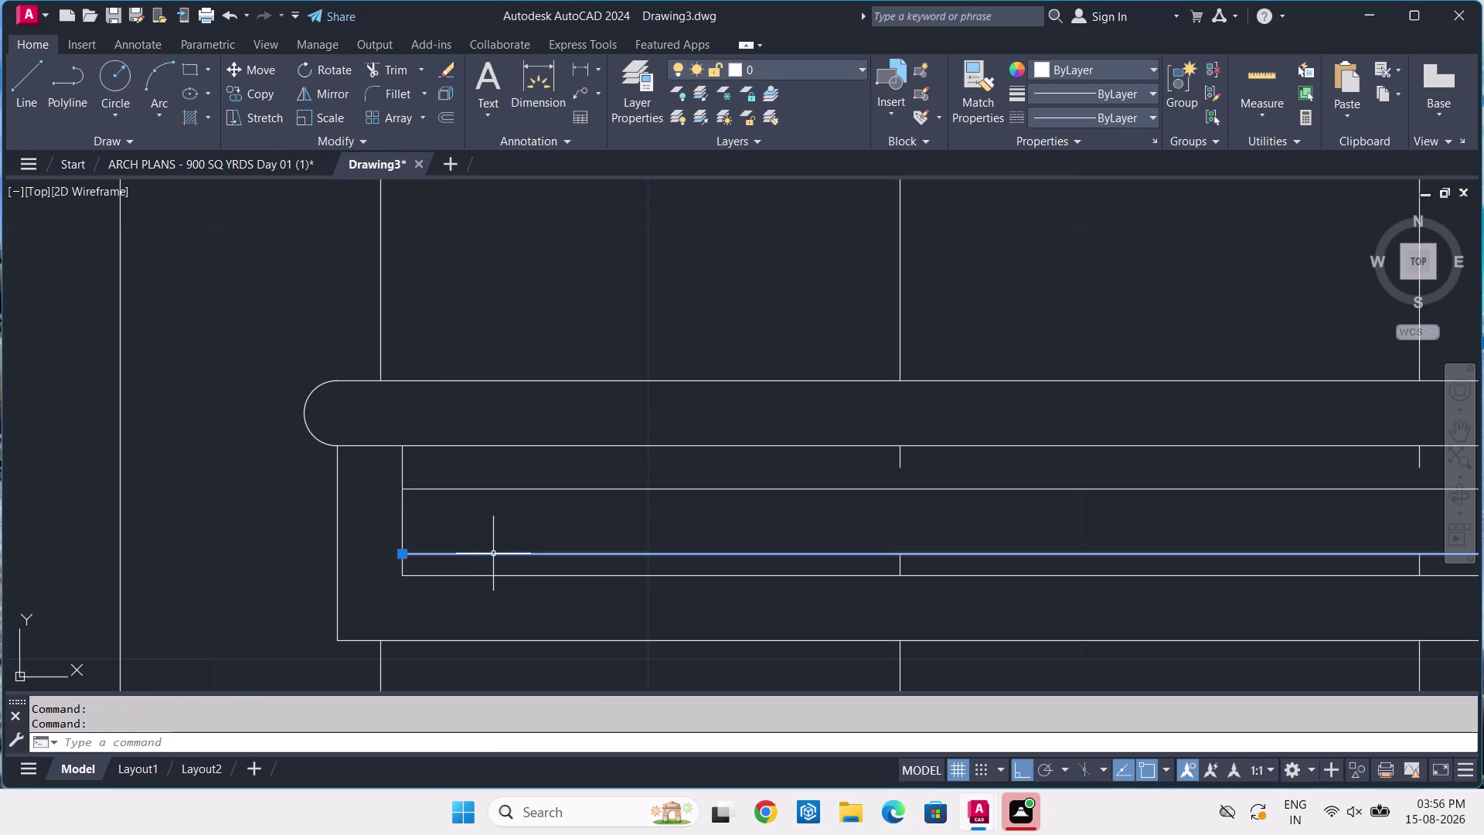
key(Escape)
key(ctrl+z)
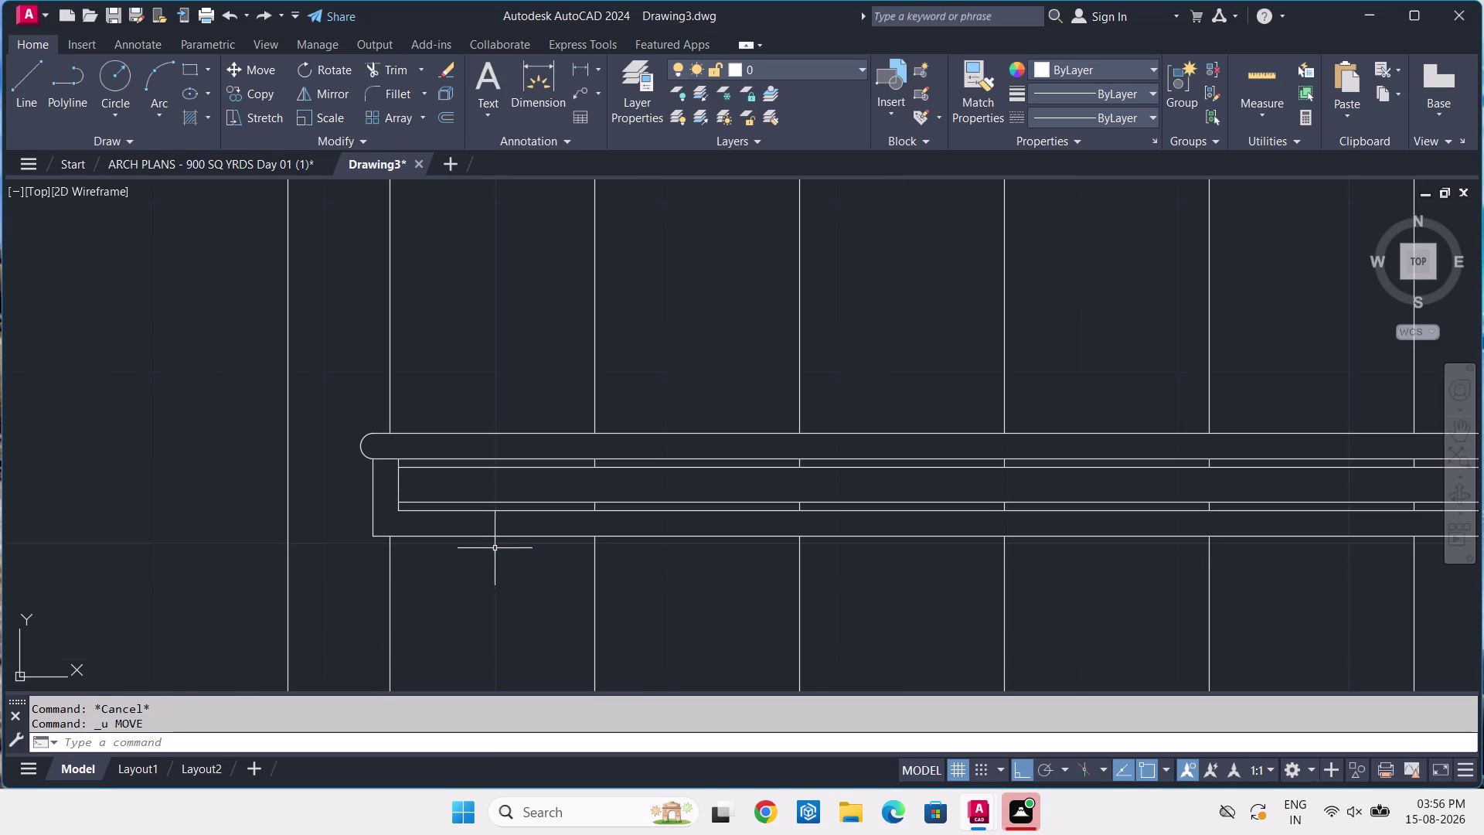
Reselect the upper inner line and start a 0.25 move, cancelling the false start.
scroll(up, 3)
click(496, 422)
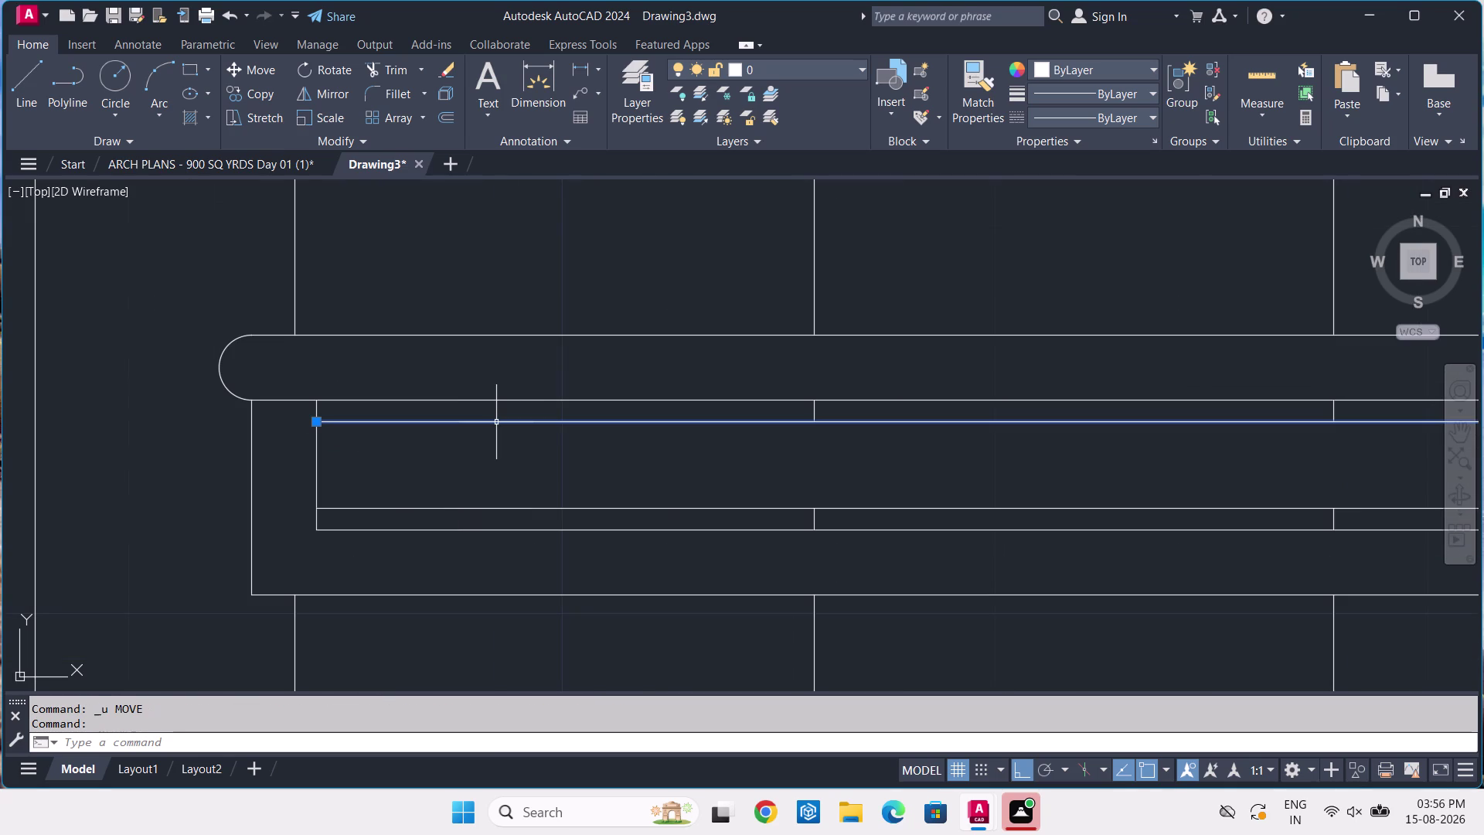
key(o)
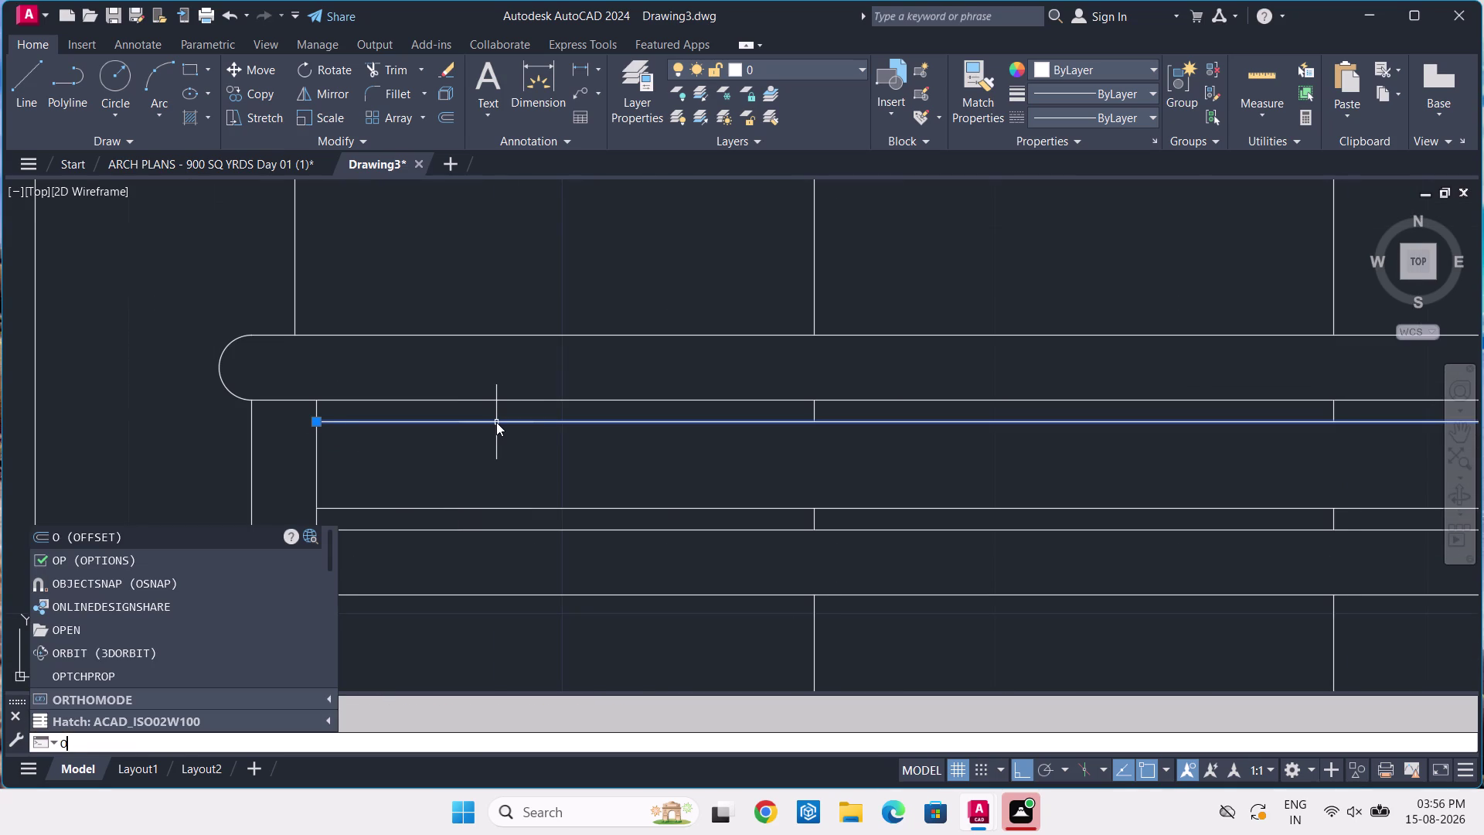
key(Escape)
text(M)
key(space)
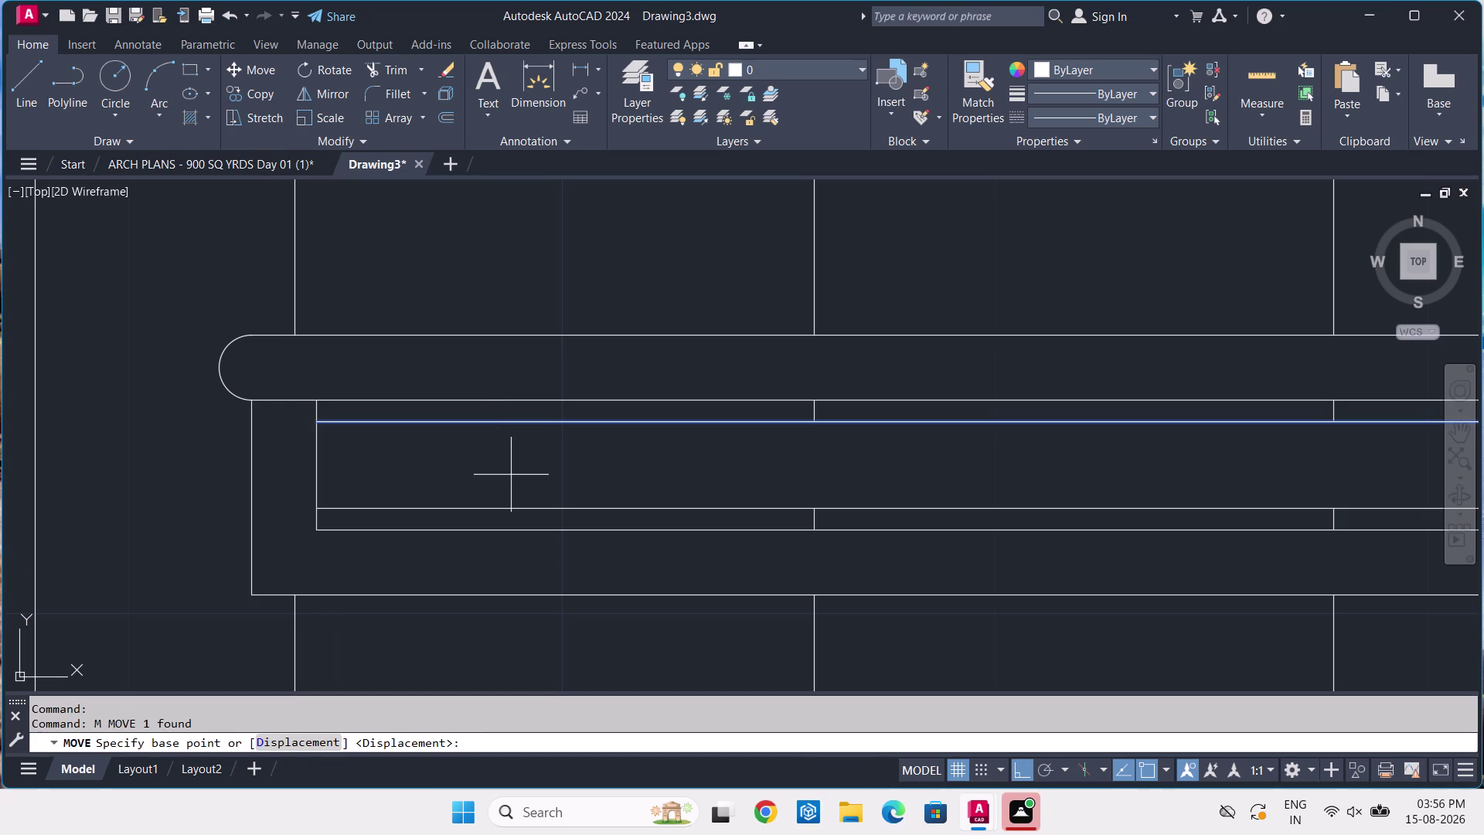
key(period)
key(2)
key(5)
key(Return)
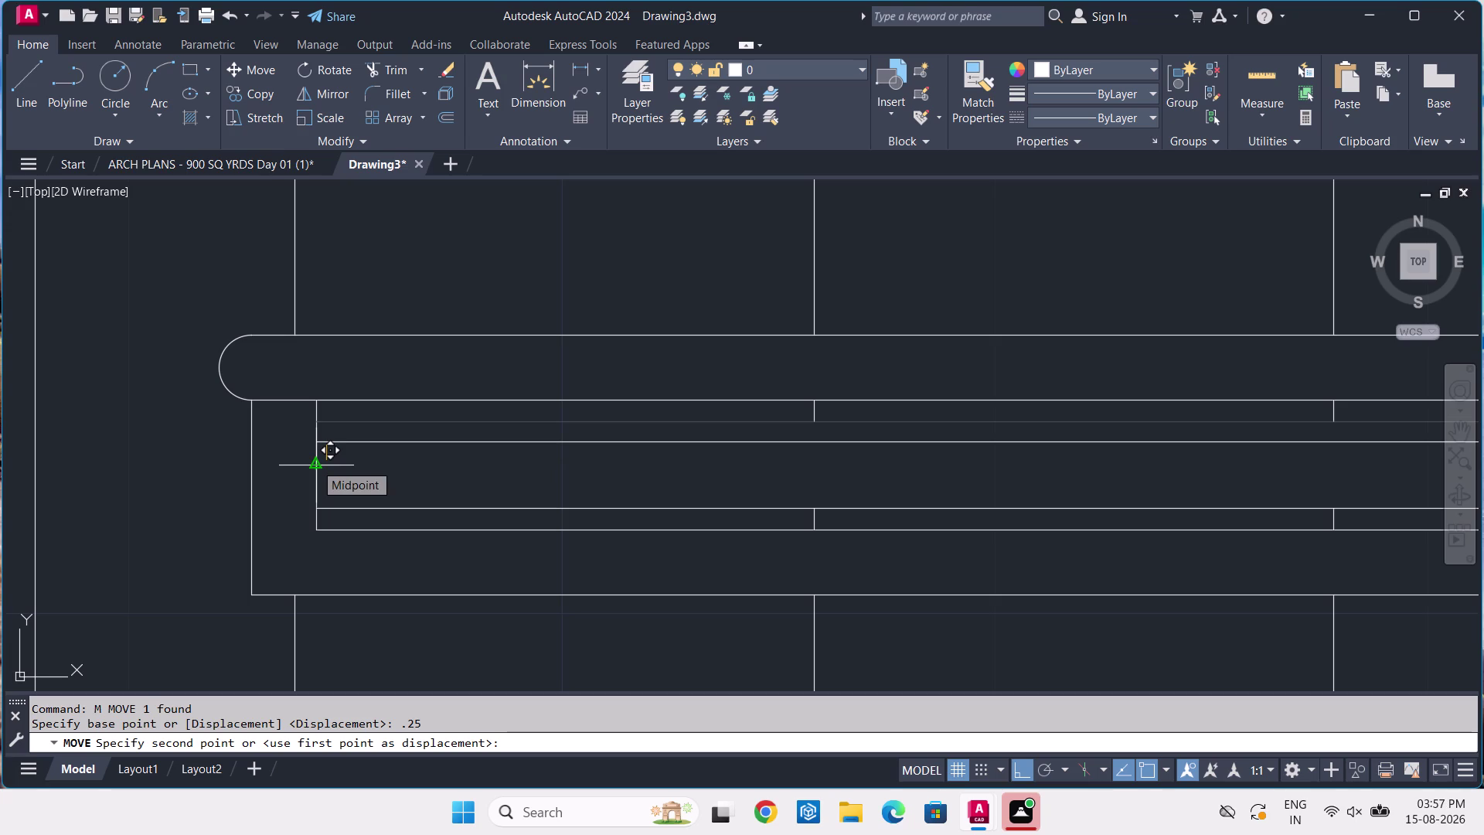
key(Escape)
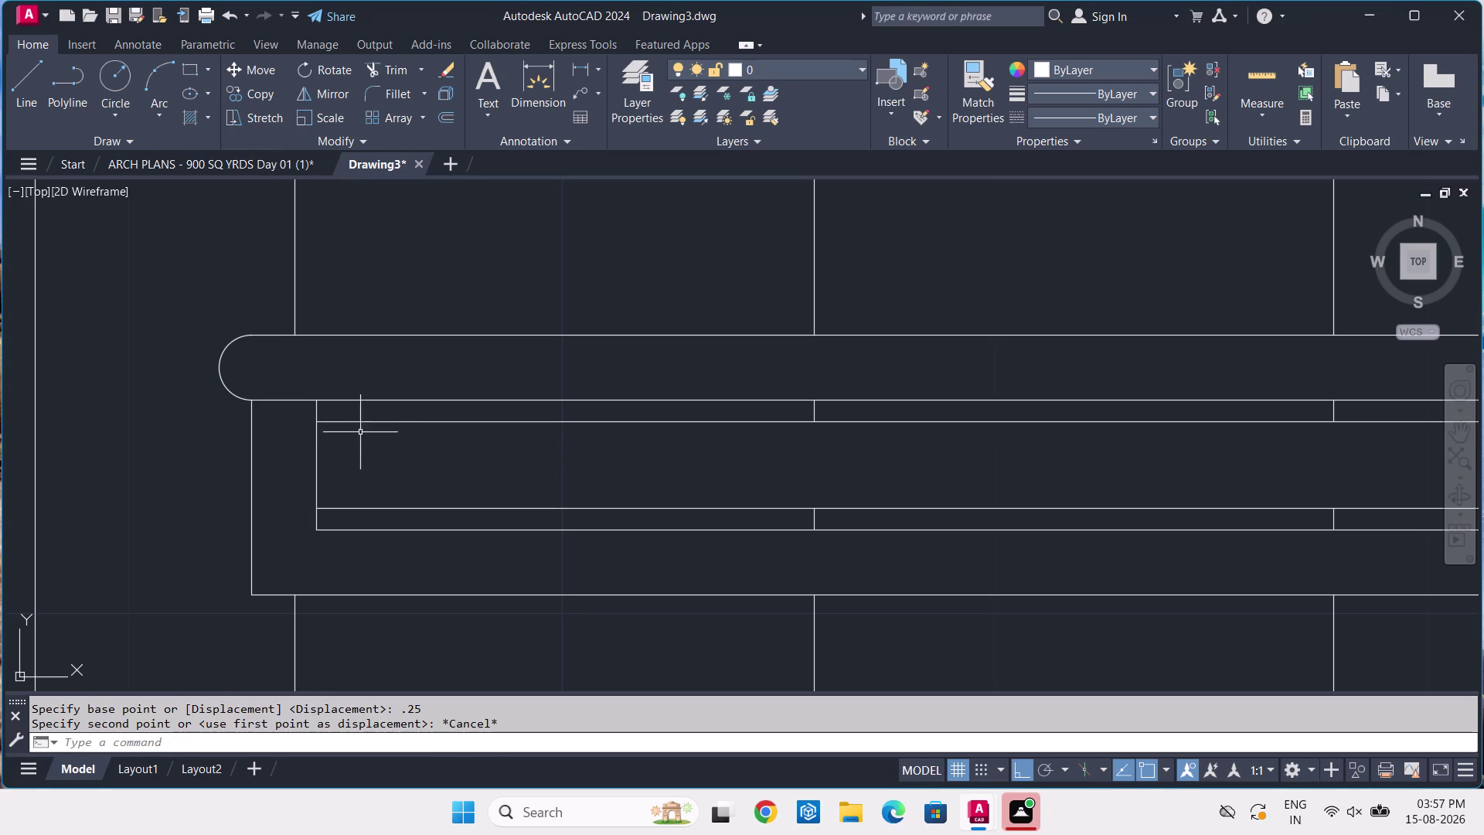
Move the upper inner line down 0.25 from its left end.
click(381, 422)
text(M)
key(space)
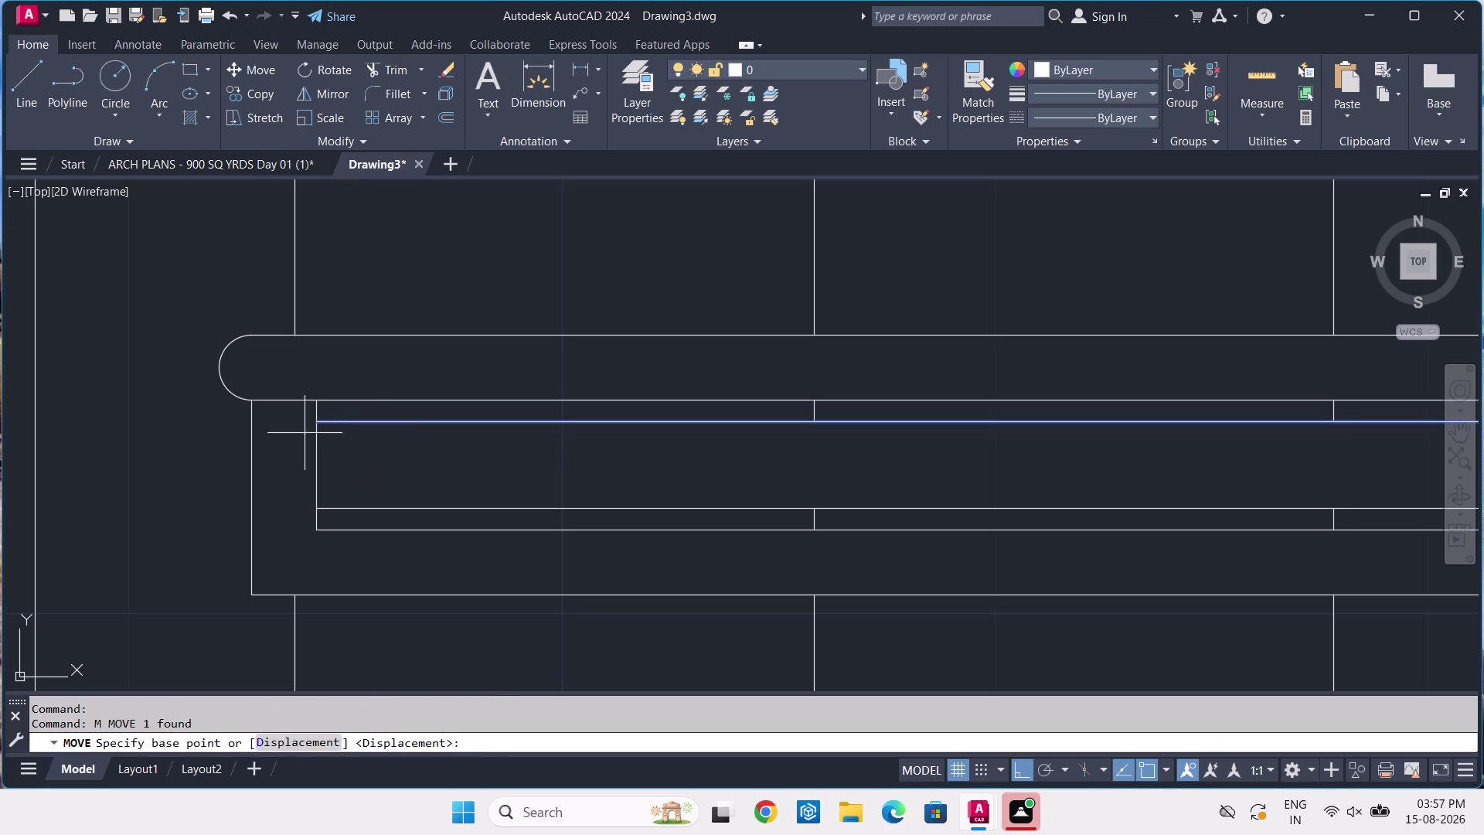
click(313, 423)
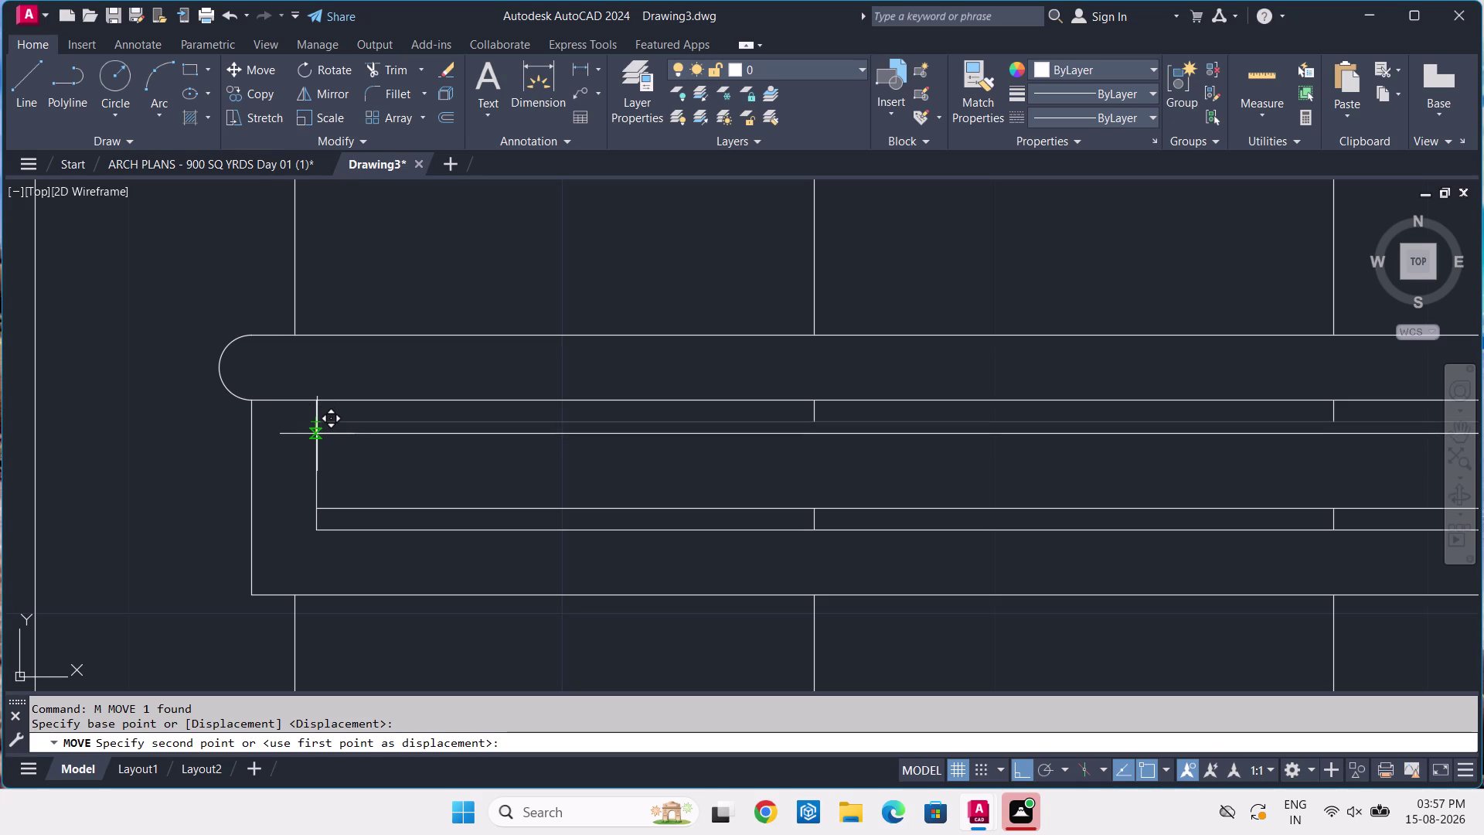
key(period)
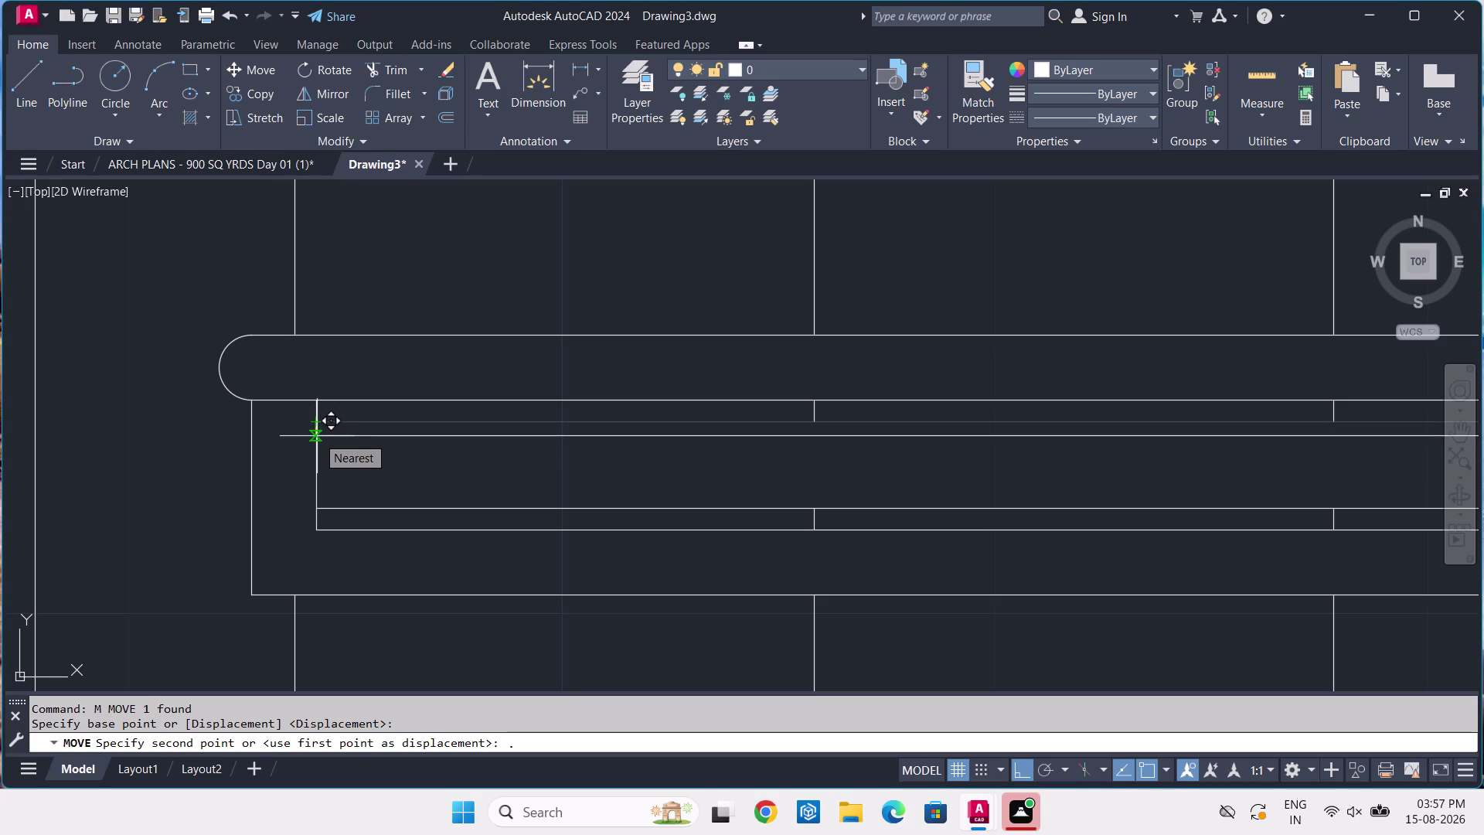
text(25)
key(Return)
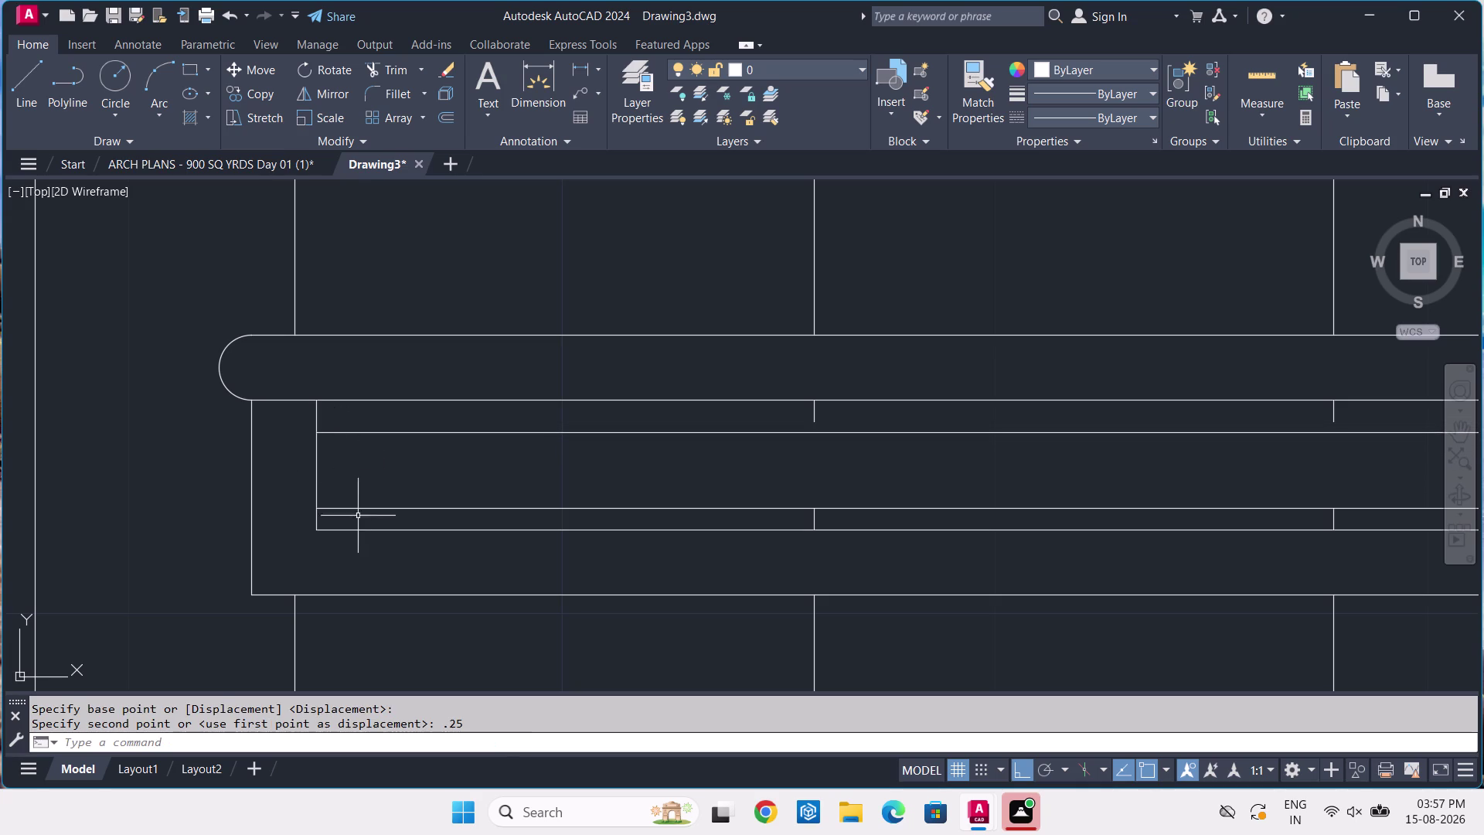
Move the lower inner line up 0.25 from its left end.
click(357, 510)
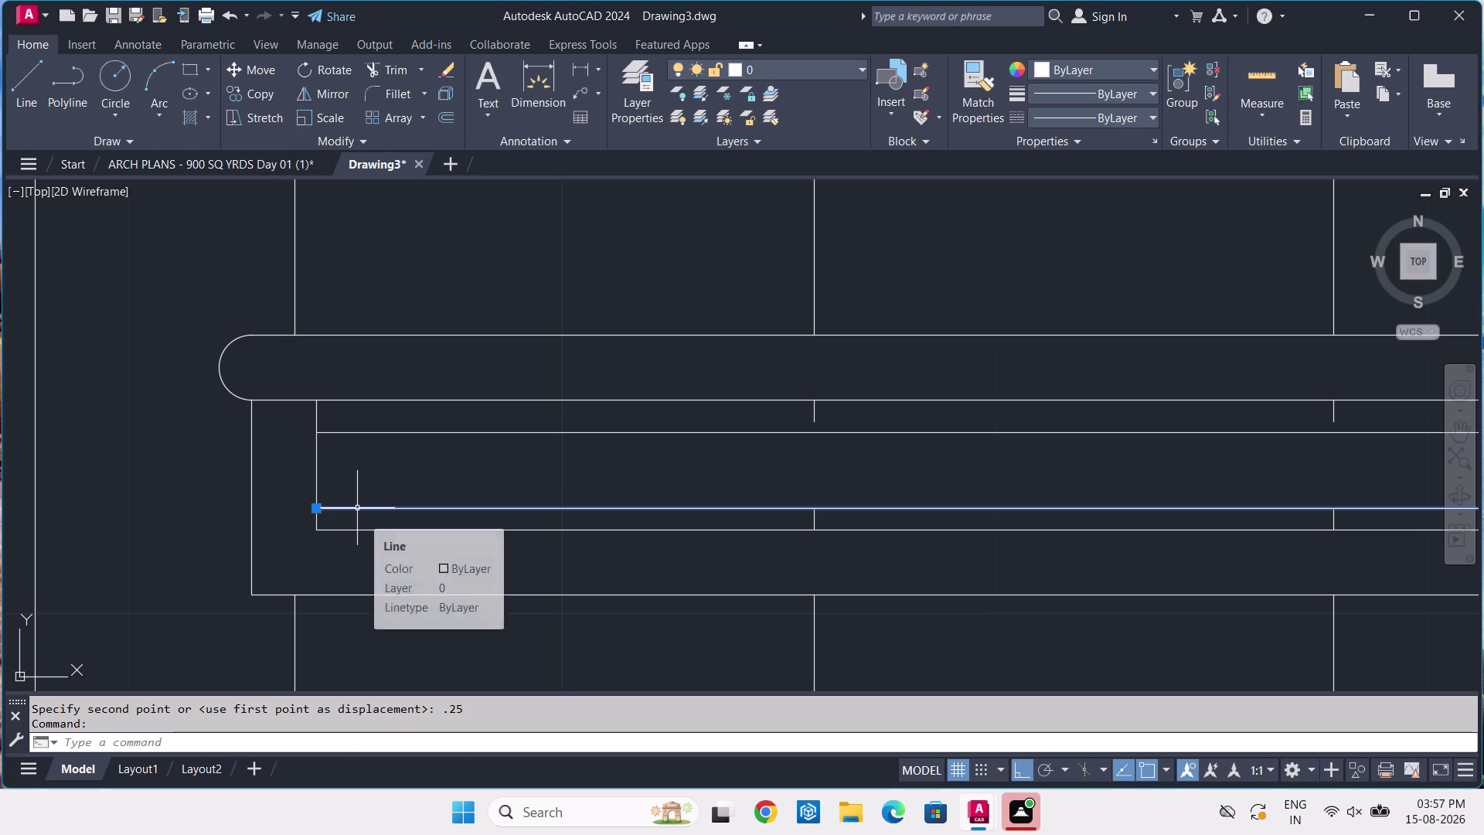
text(M)
key(space)
key(period)
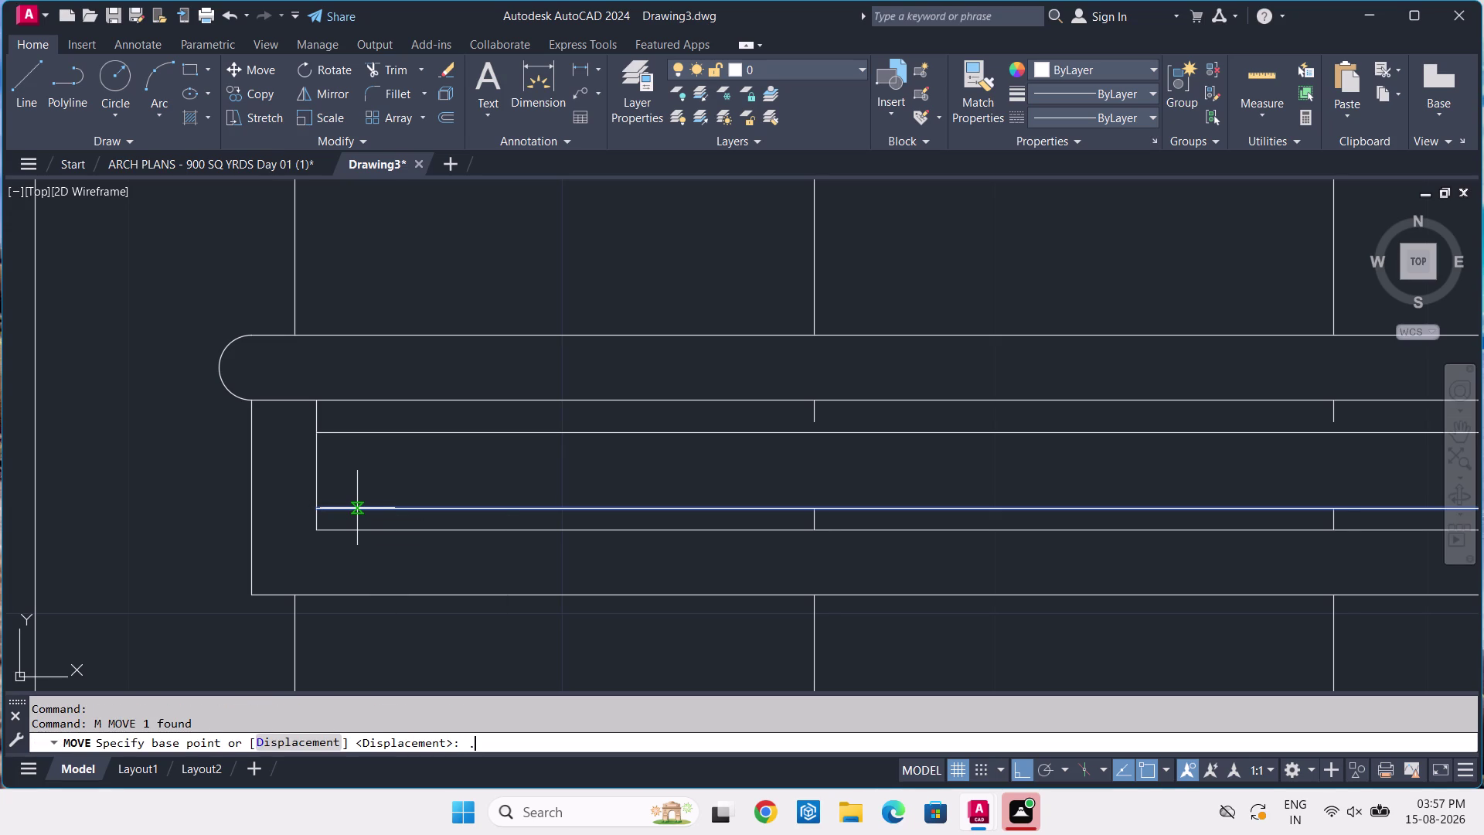
key(BackSpace)
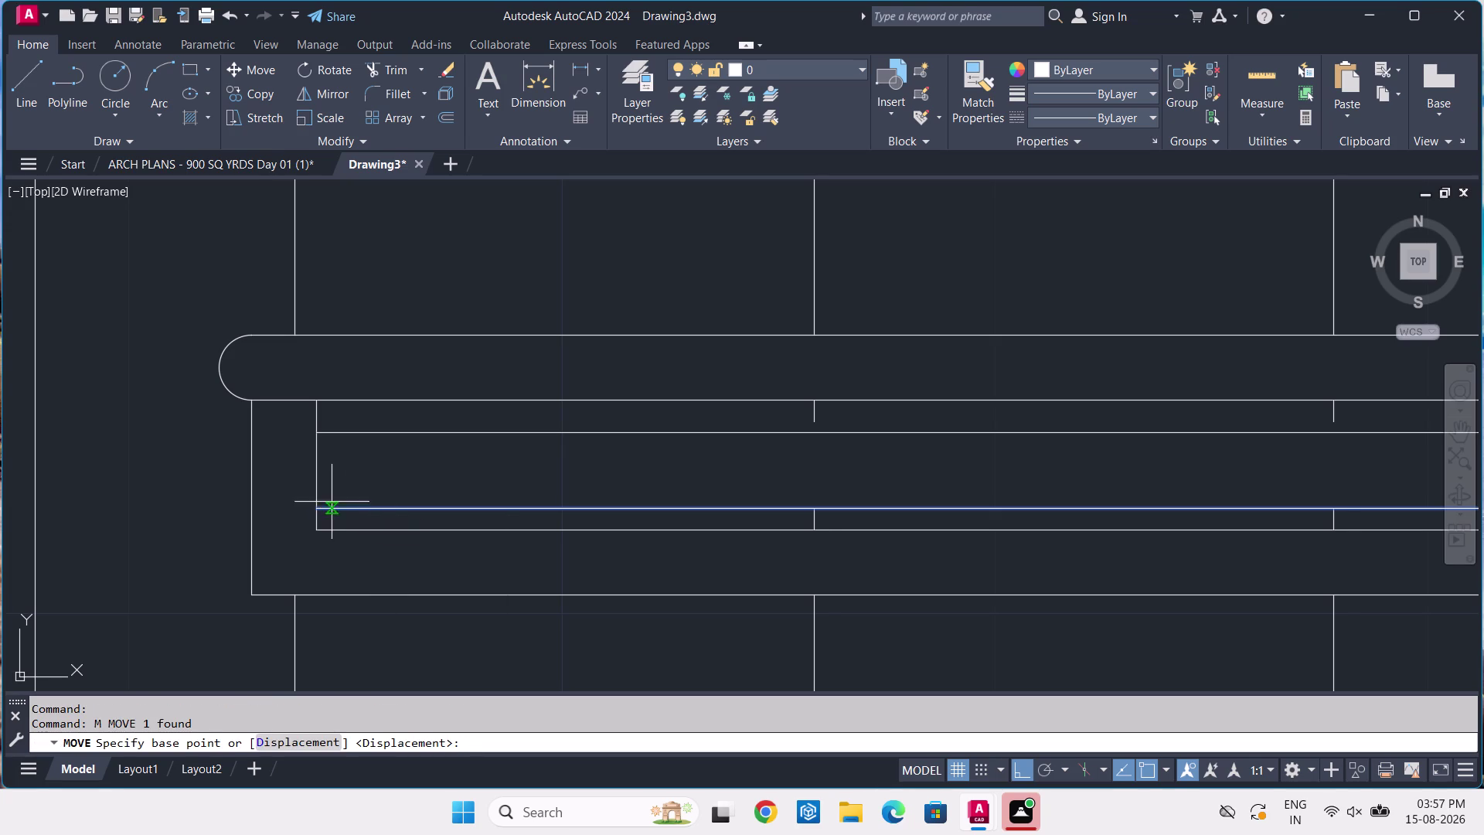
click(317, 510)
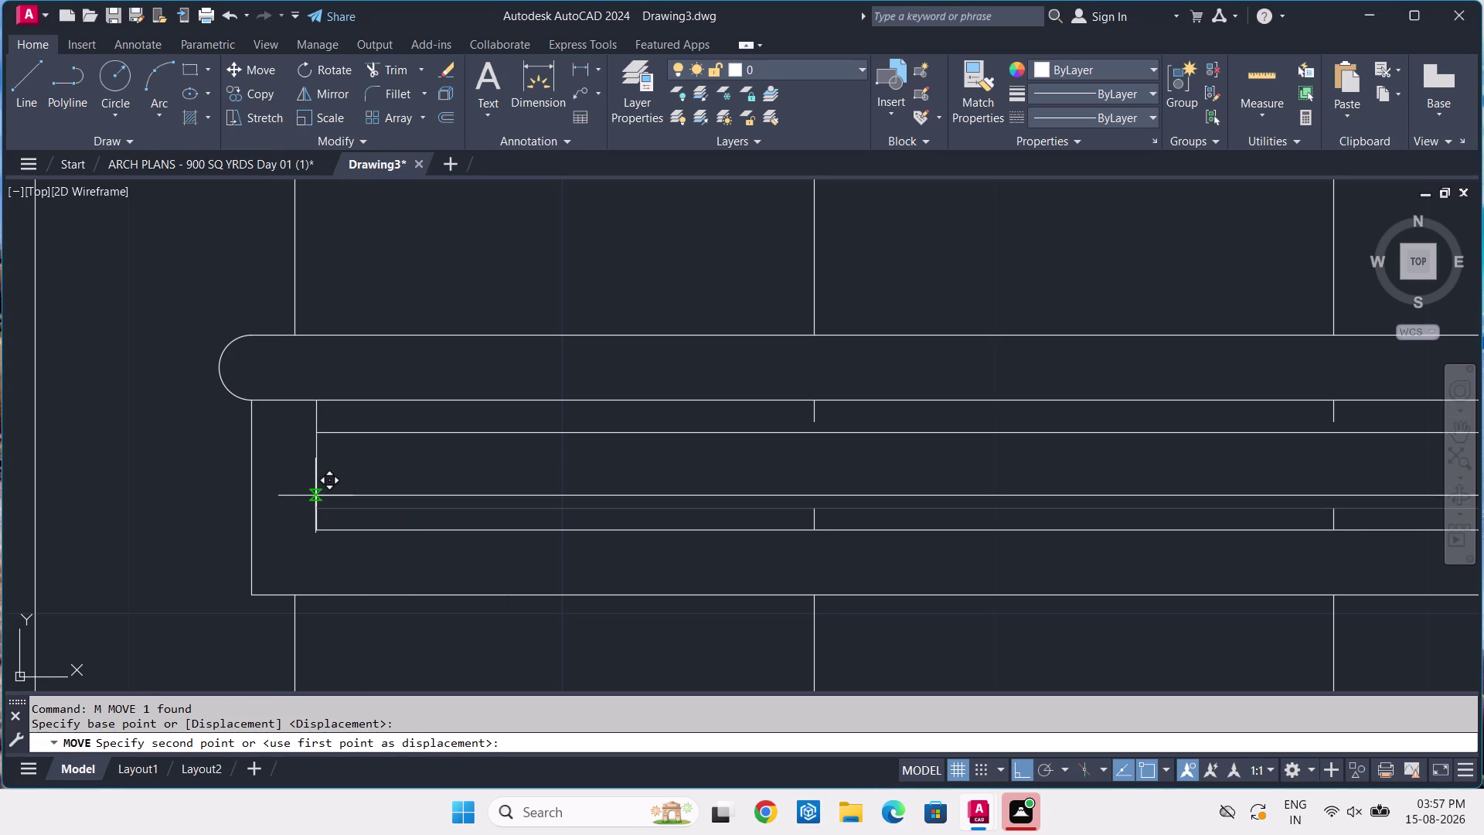
text(.25)
key(Return)
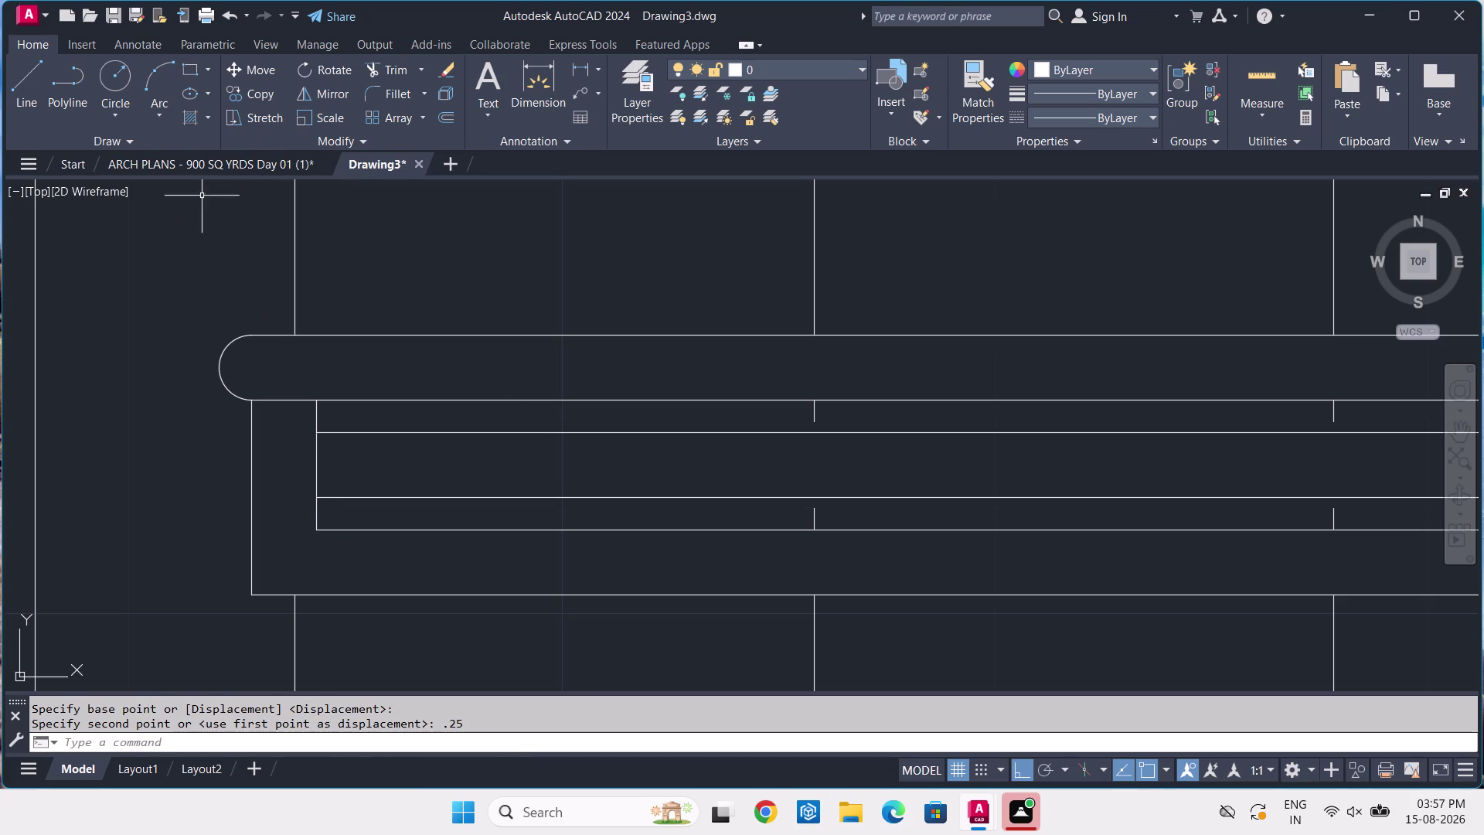
Start EXTEND and extend the first short vertical lines to the inner strip lines.
text(EX)
key(space)
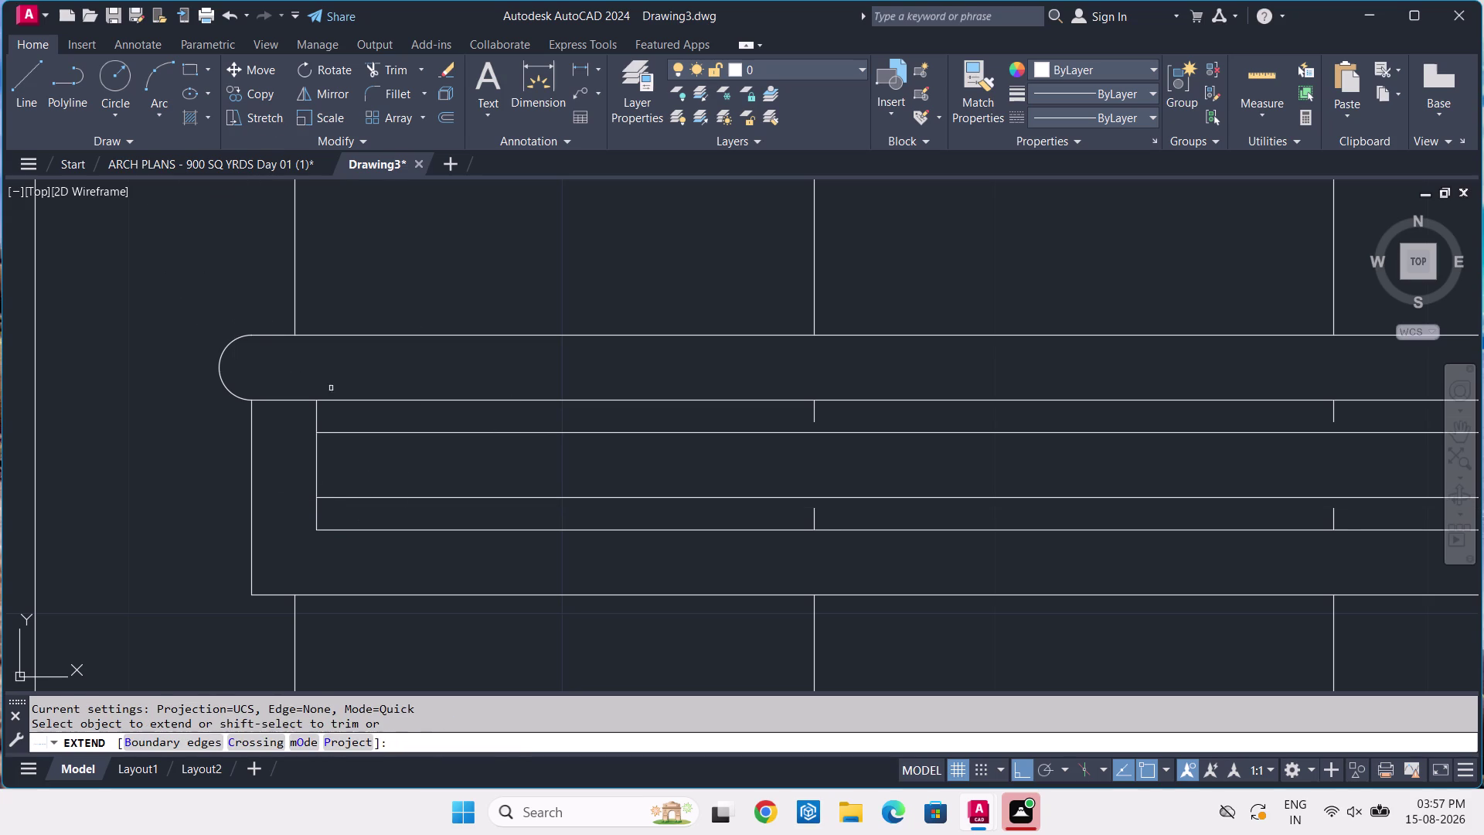
click(786, 405)
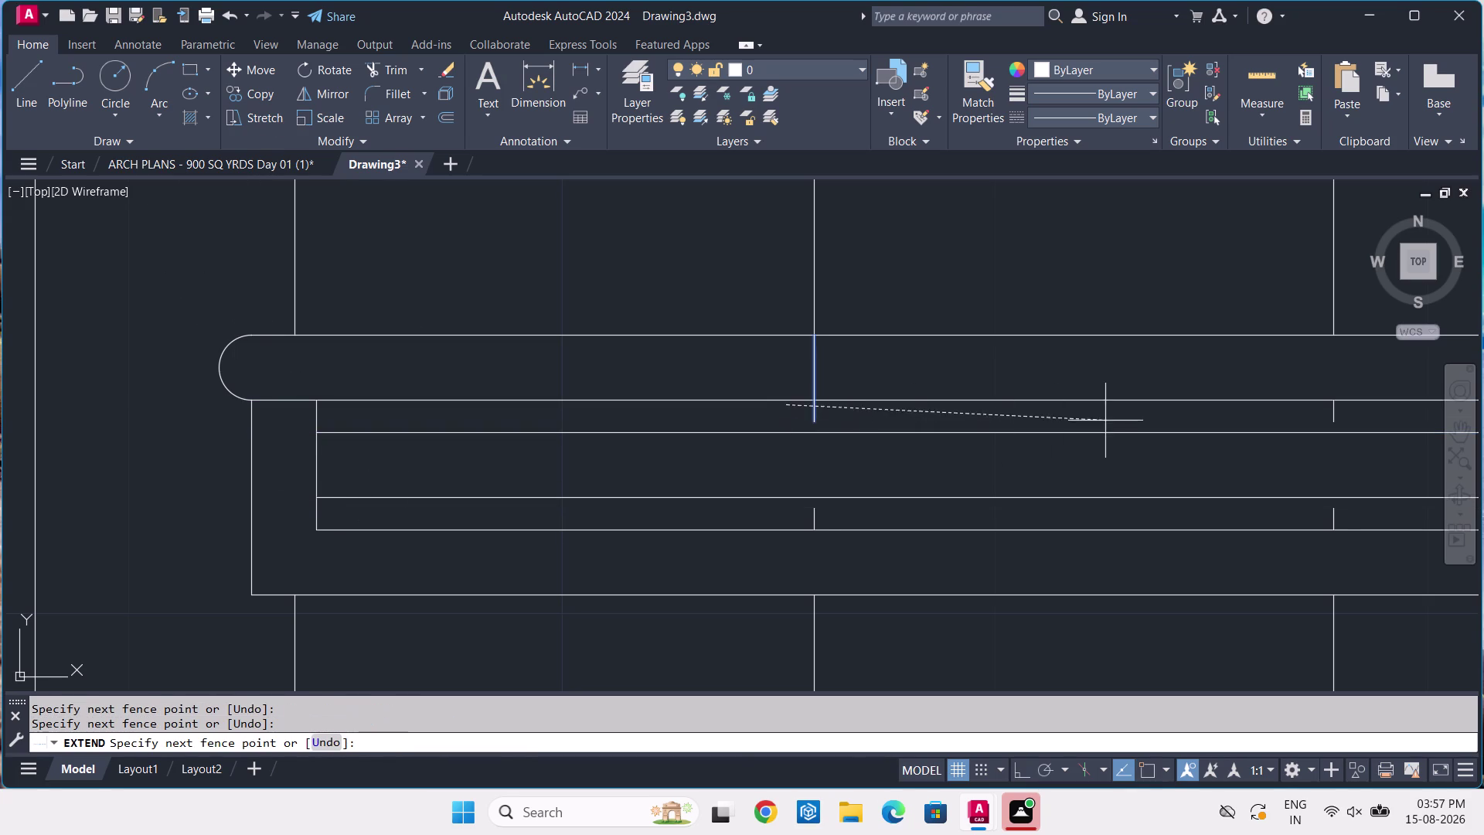
click(848, 428)
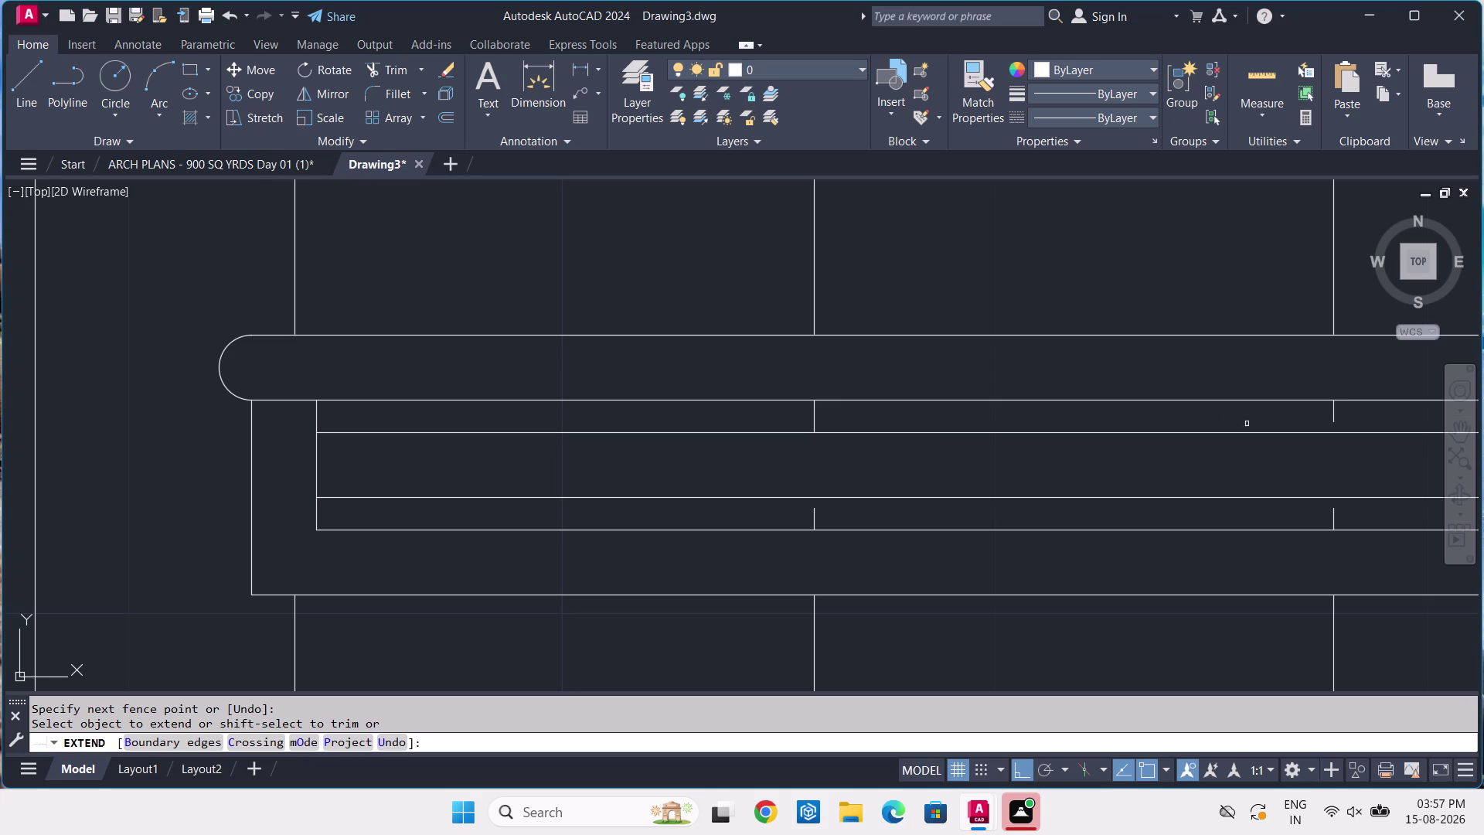
click(1345, 408)
click(1315, 433)
click(812, 512)
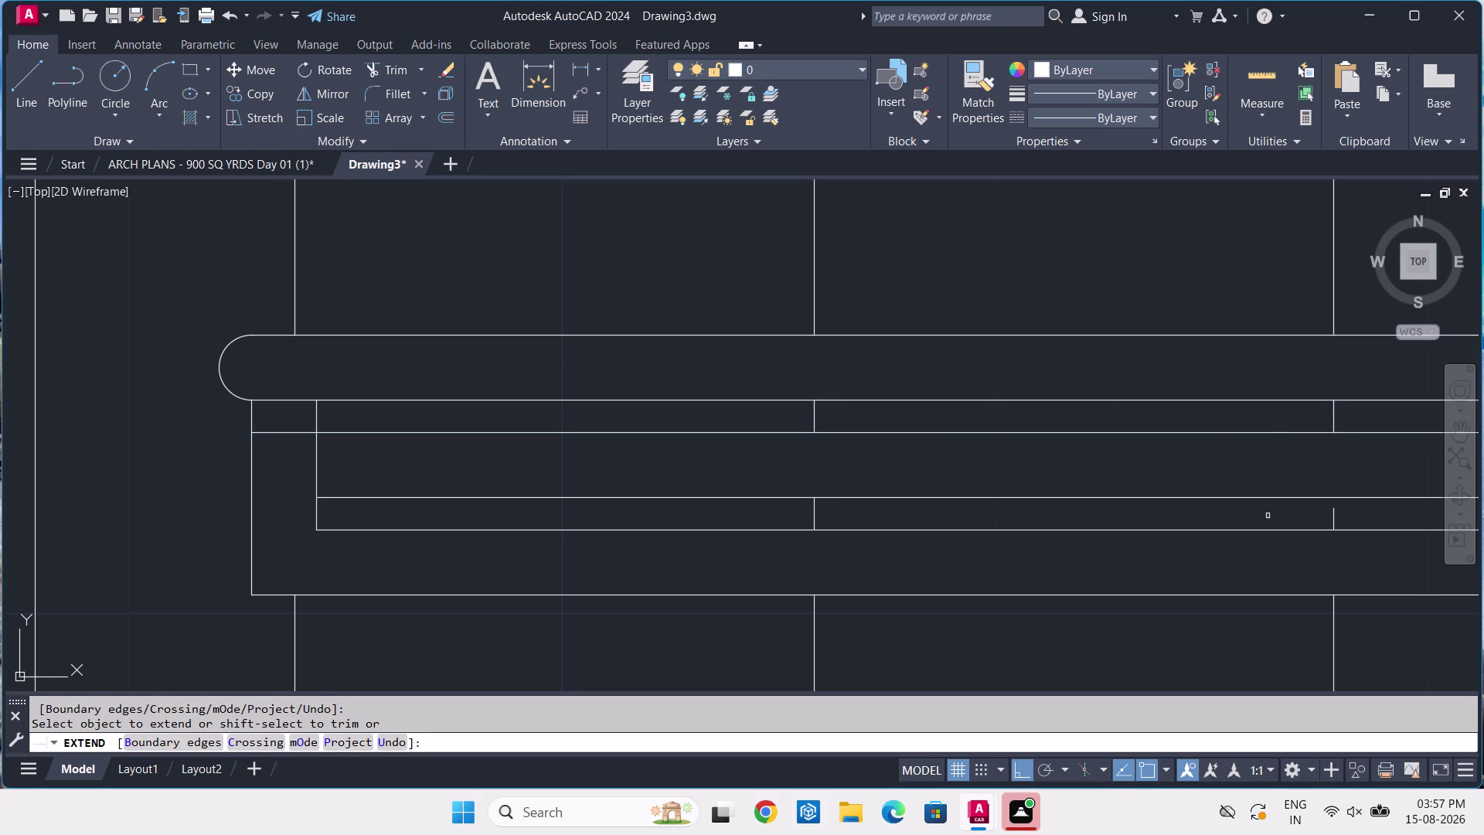
click(1334, 509)
Extend the short vertical ticks further along the strip.
scroll(down, 3)
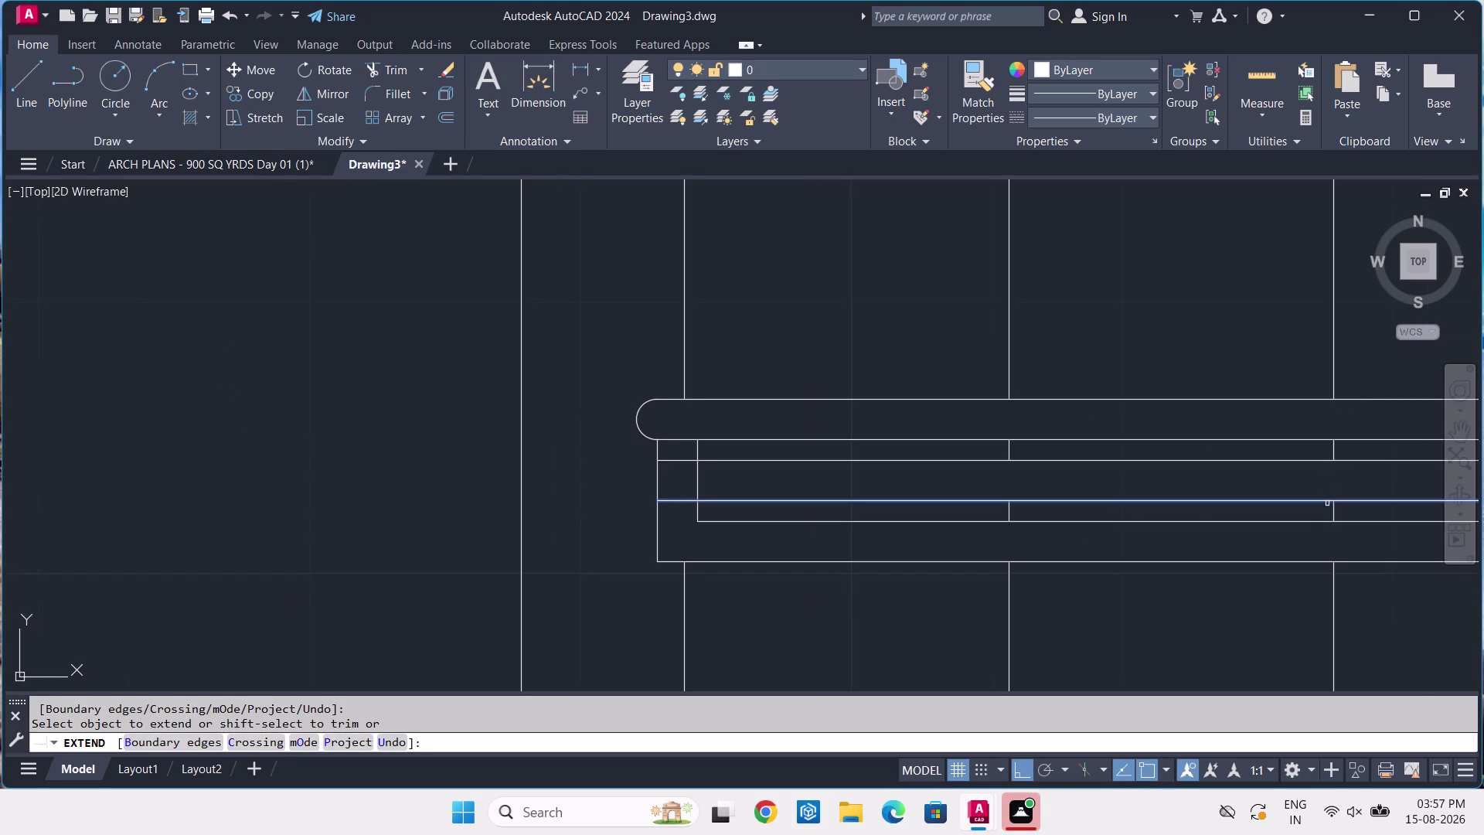
middle_drag(1327, 503, 555, 500)
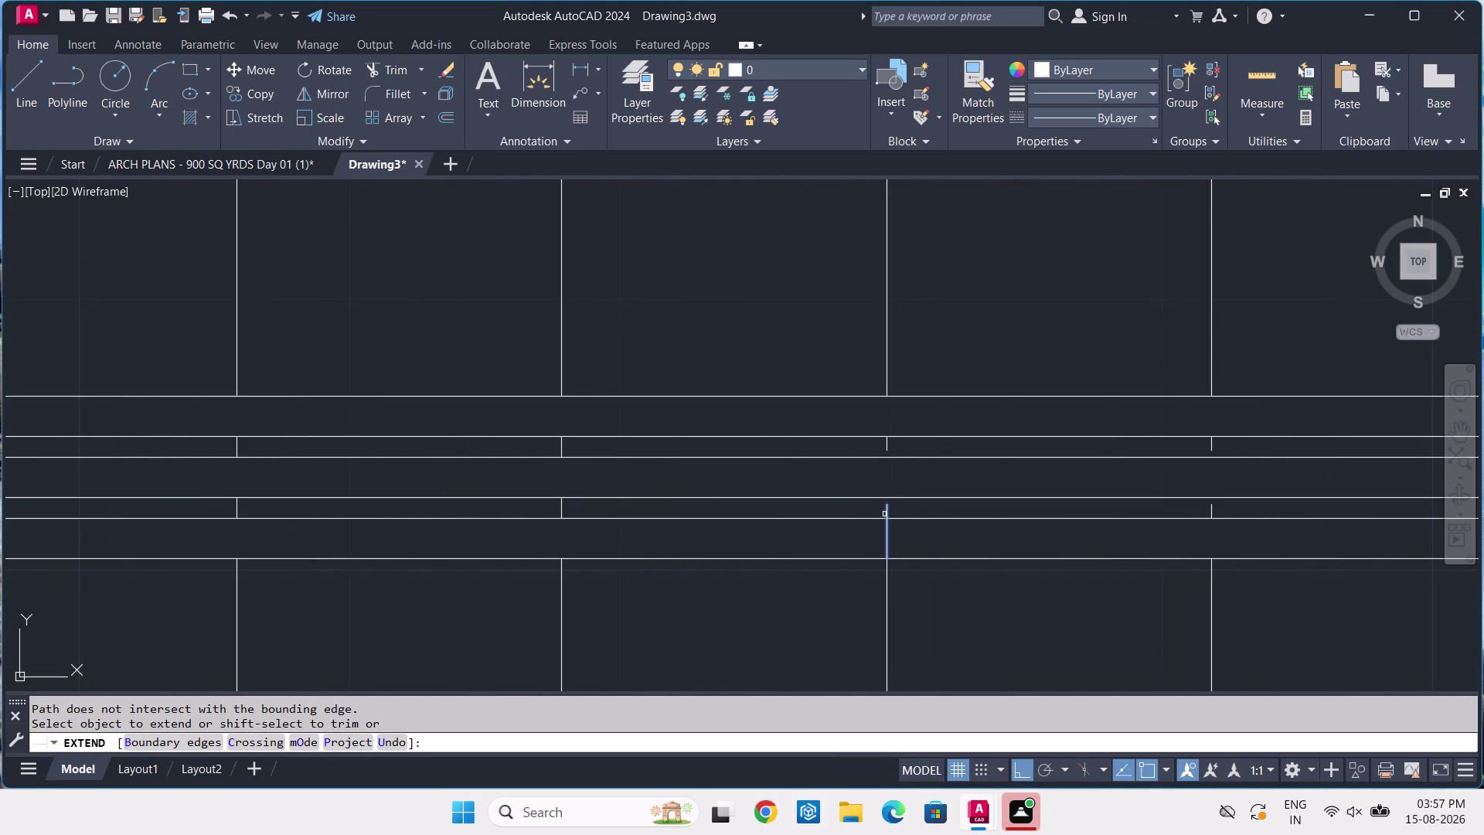
click(885, 509)
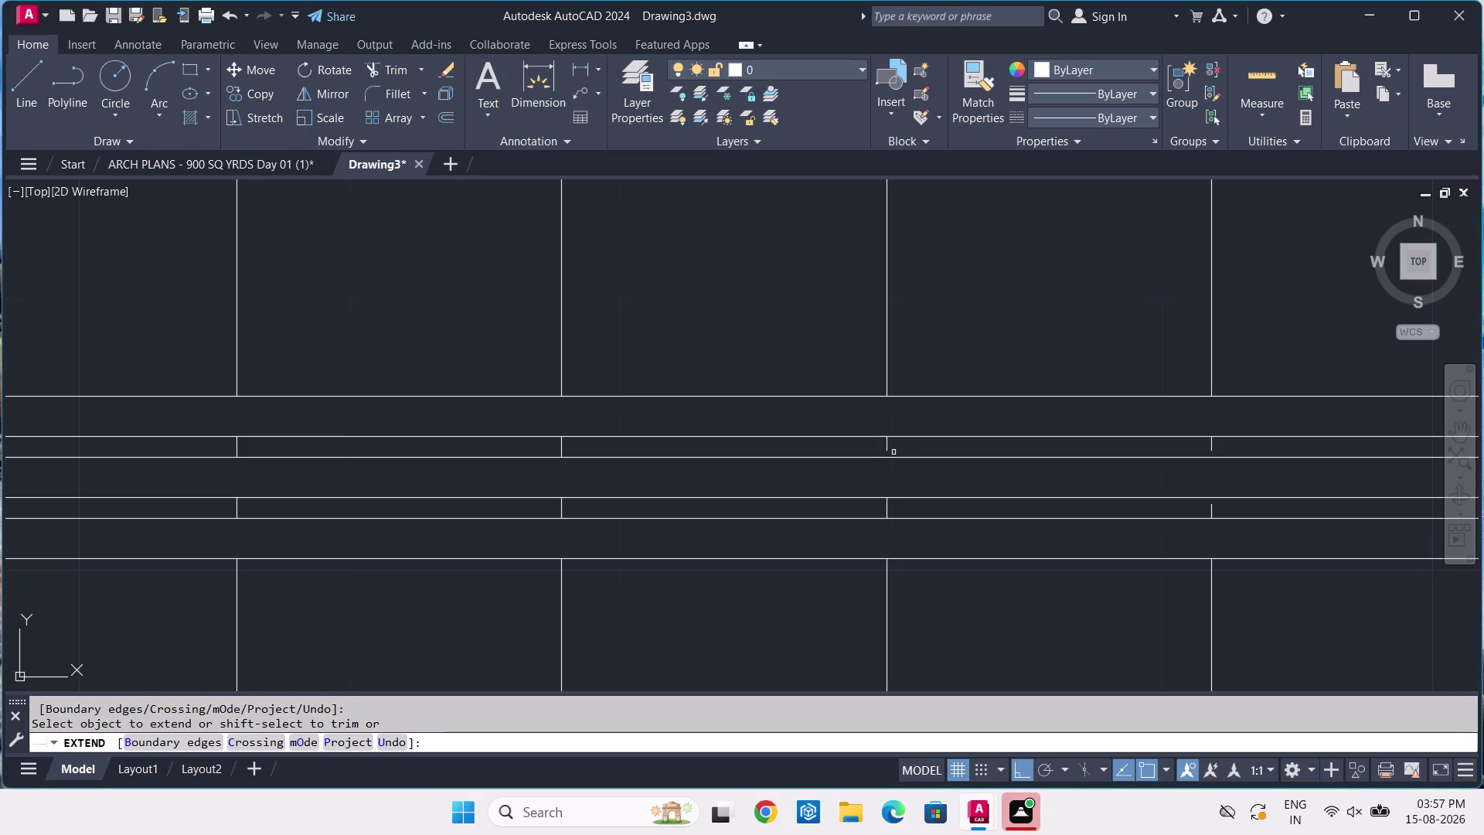
click(887, 447)
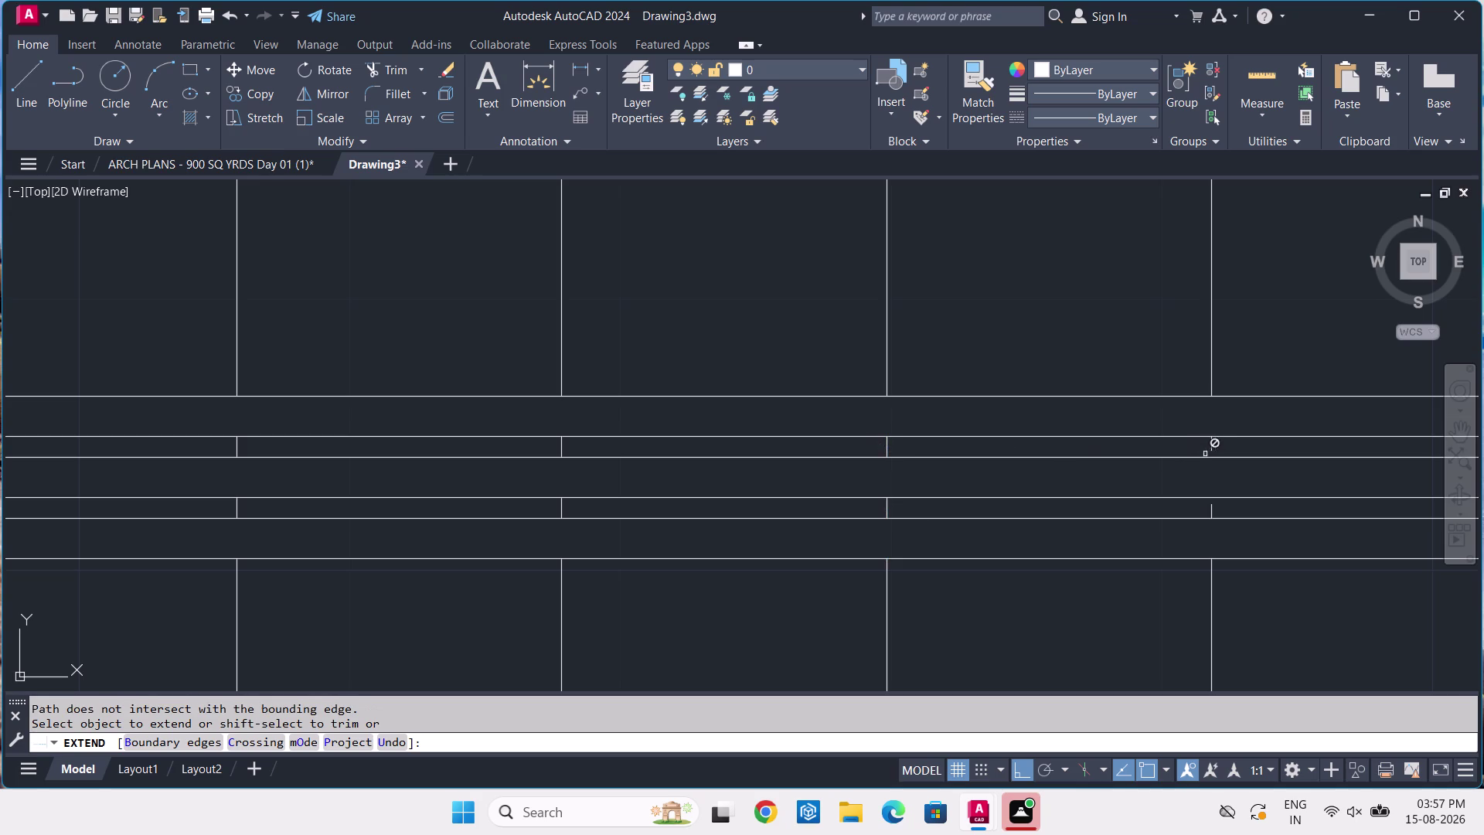
click(1209, 451)
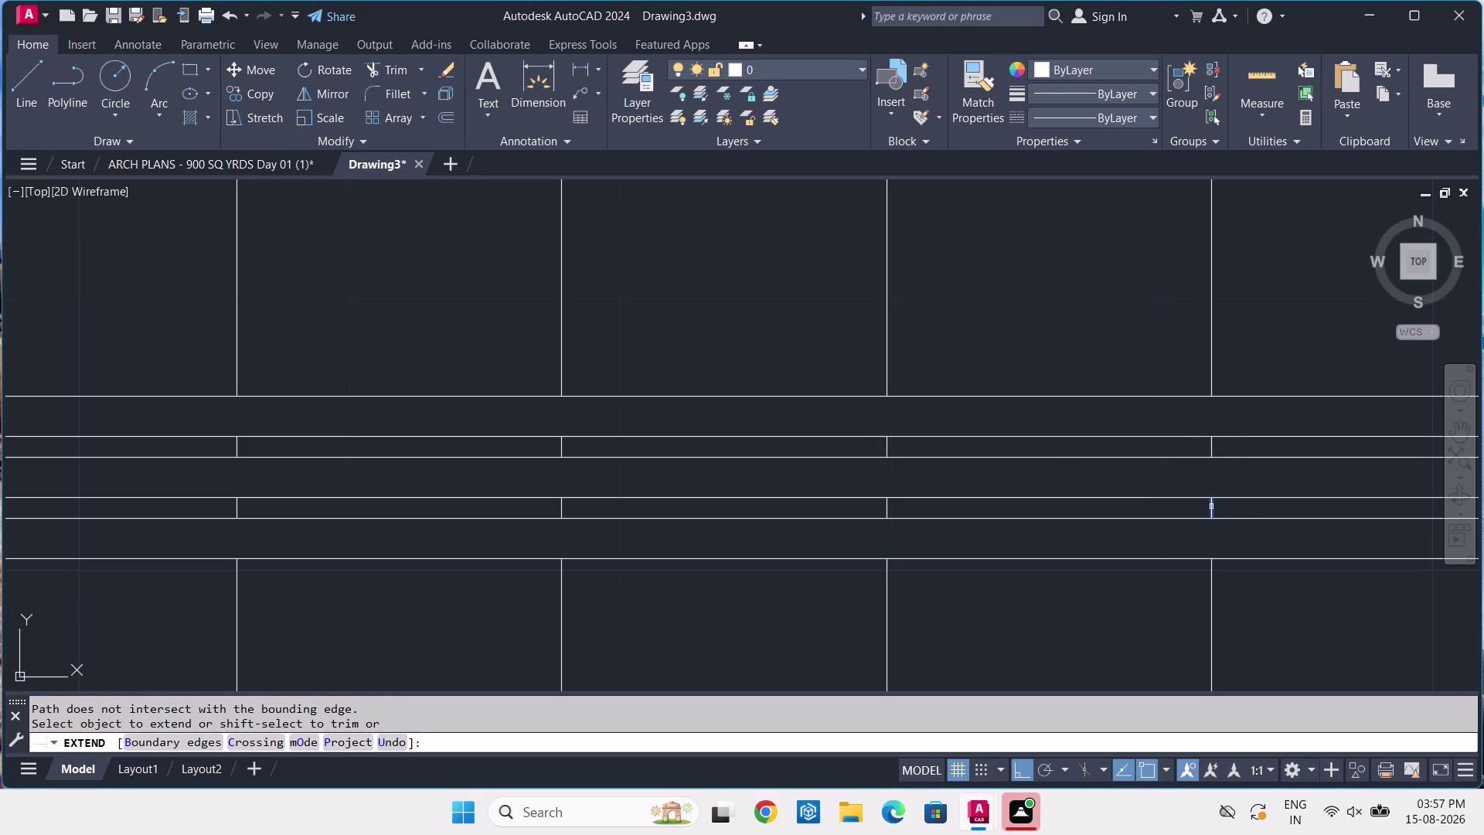
click(1211, 506)
scroll(down, 3)
middle_drag(1223, 468, 943, 468)
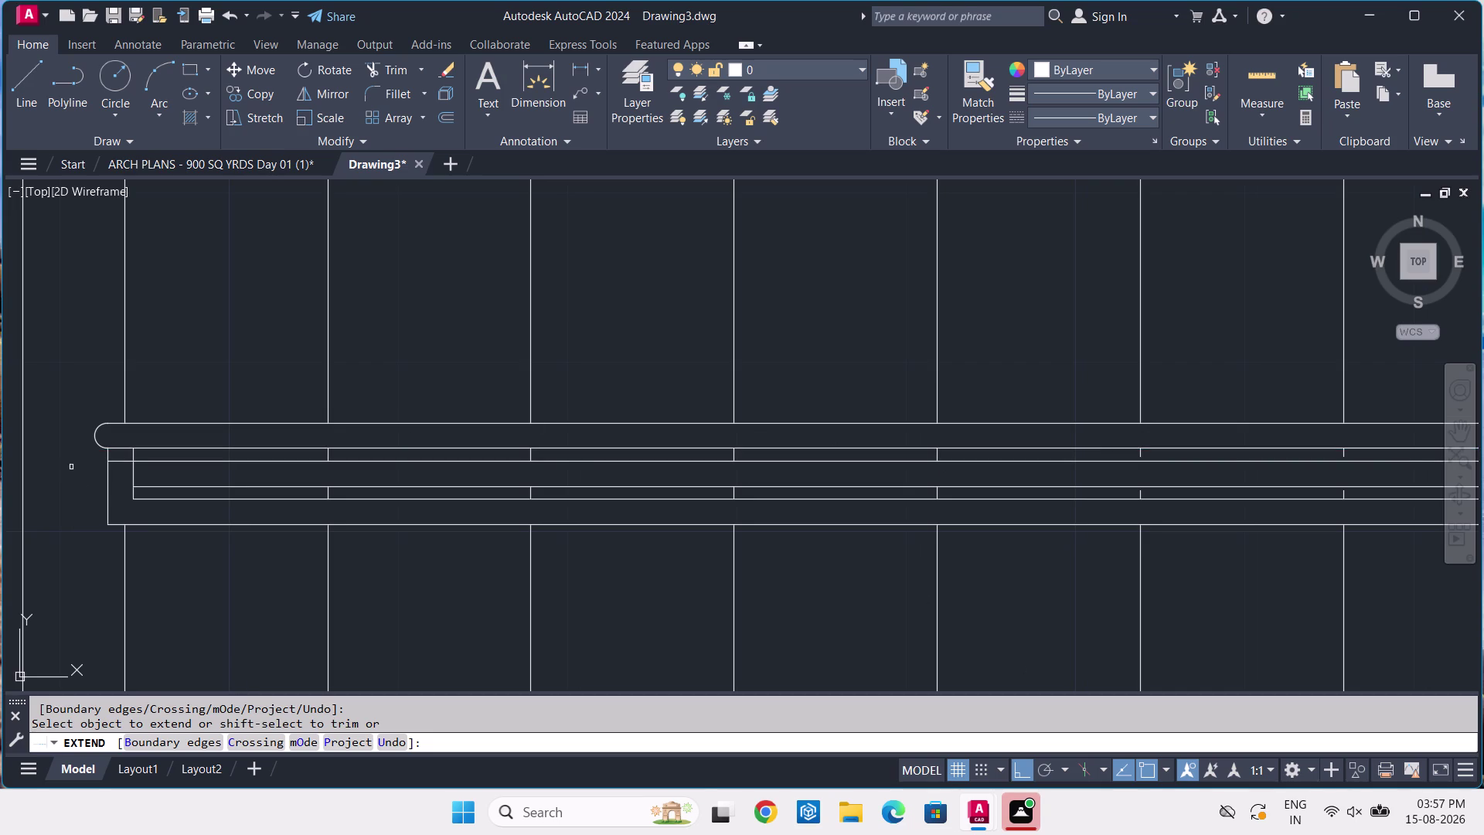
Extend the tread lines on both sides of the handrail strip.
click(121, 459)
scroll(down, 3)
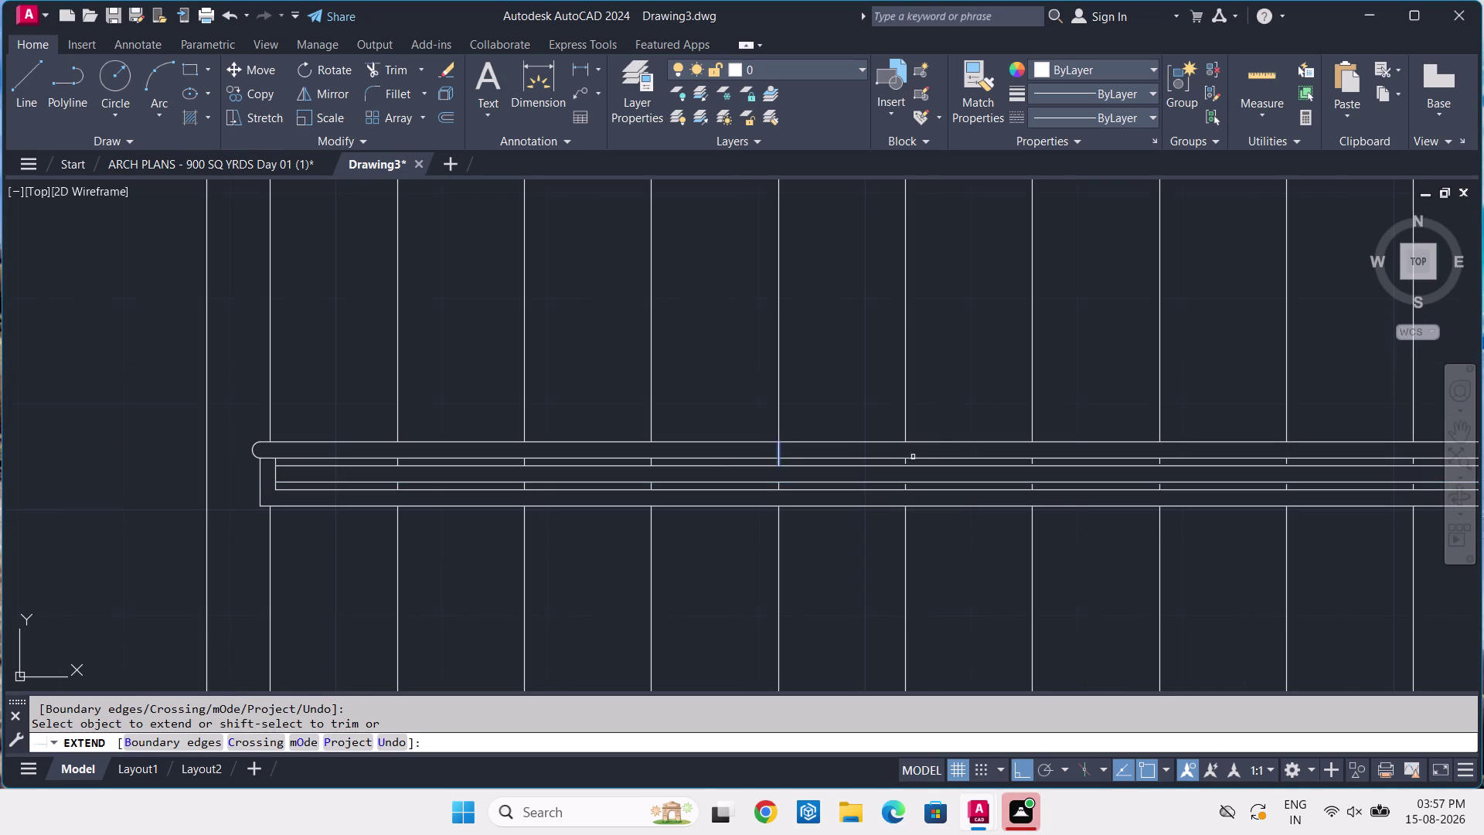
middle_drag(928, 457, 226, 438)
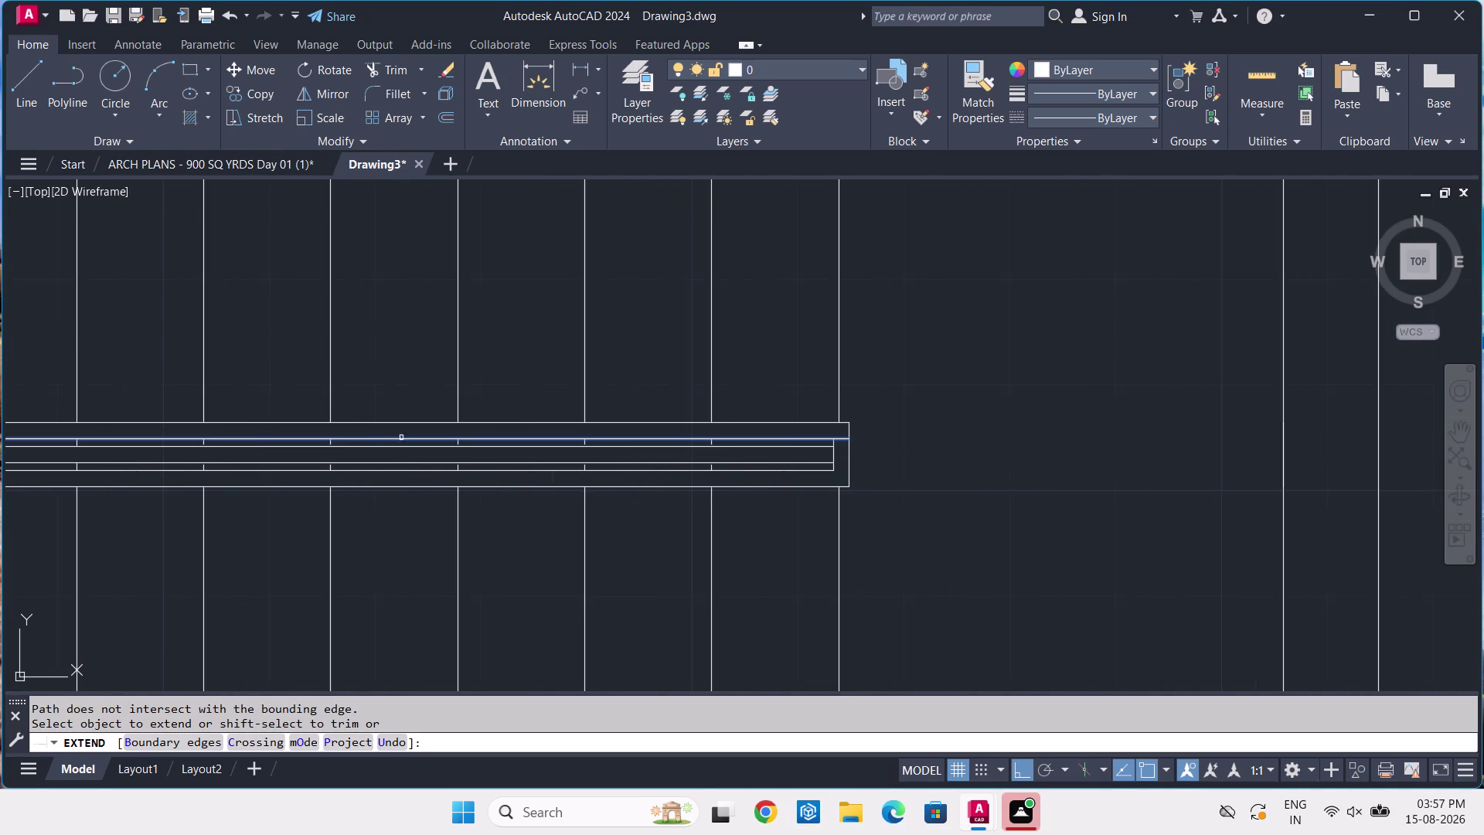
scroll(up, 3)
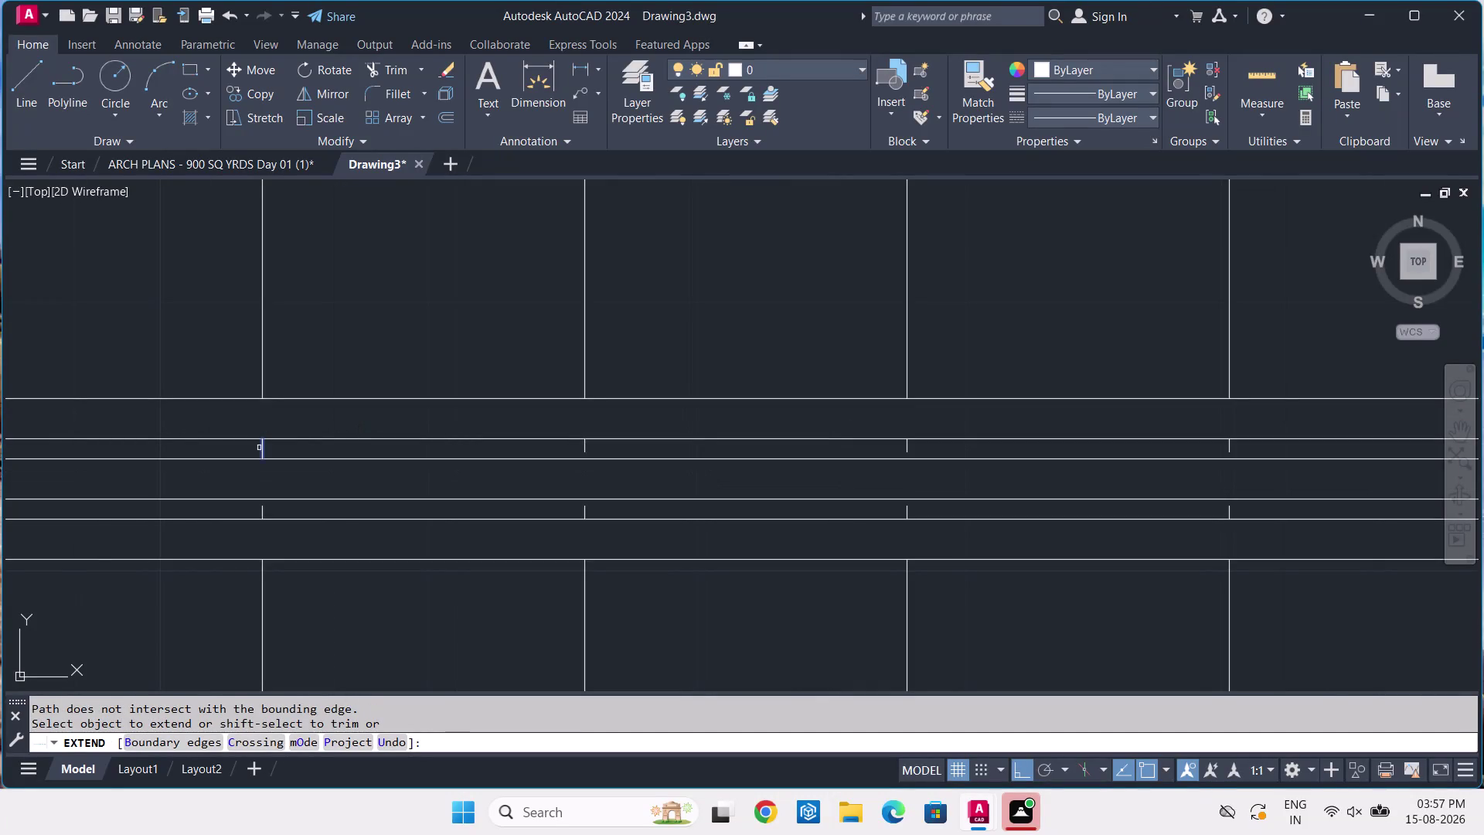
click(262, 447)
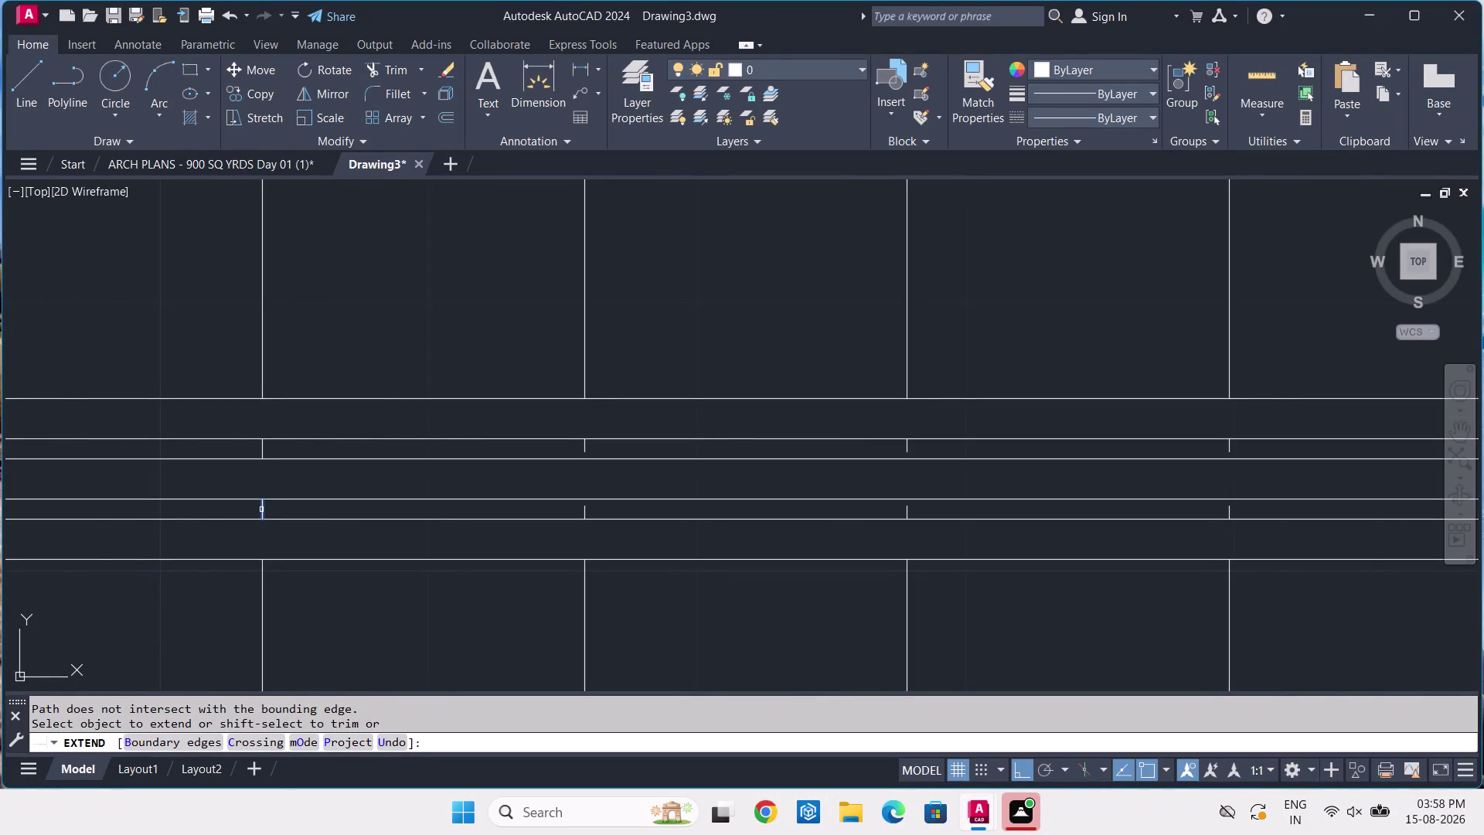
click(261, 509)
click(583, 508)
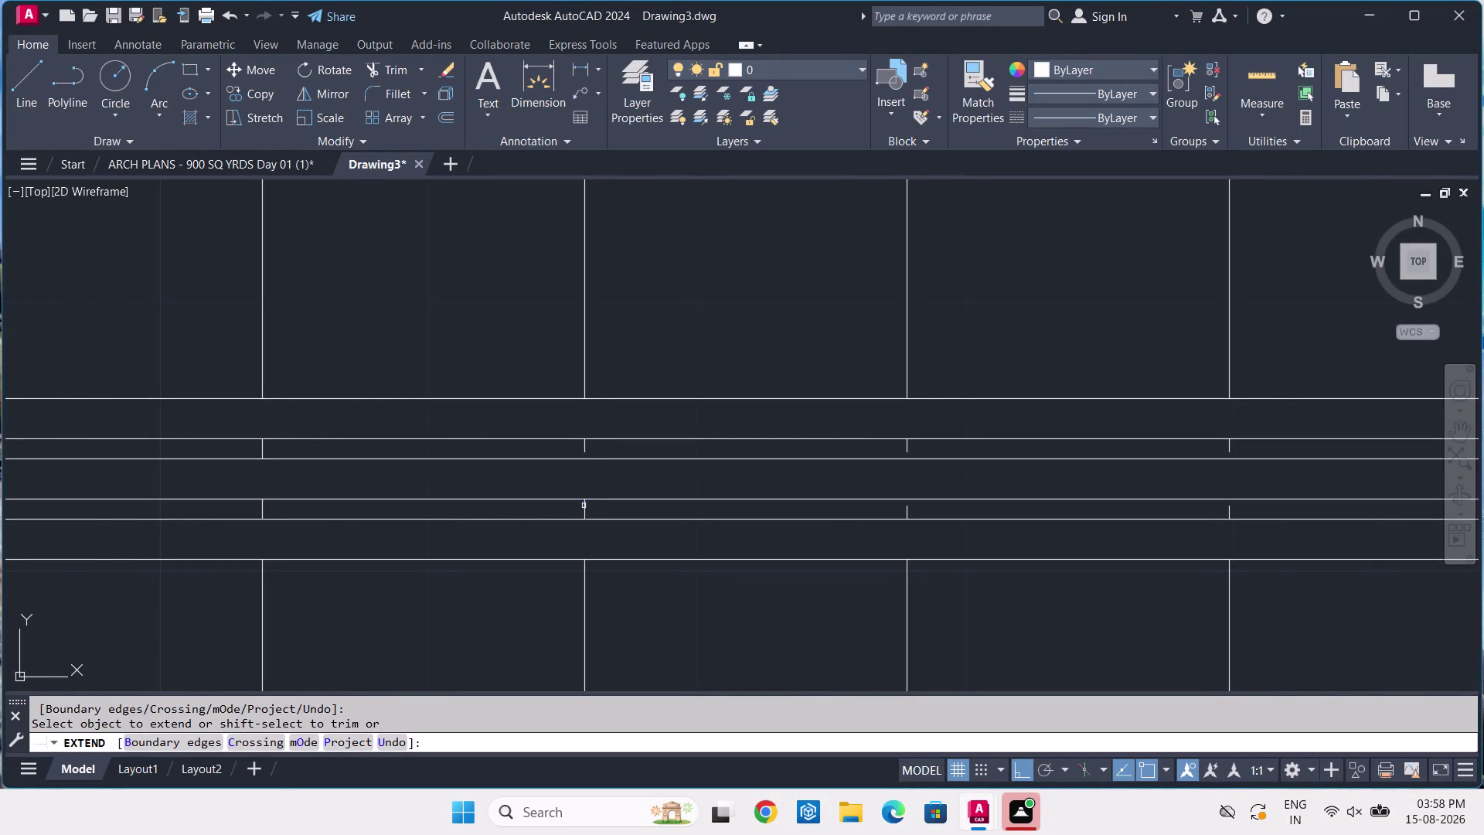
click(586, 449)
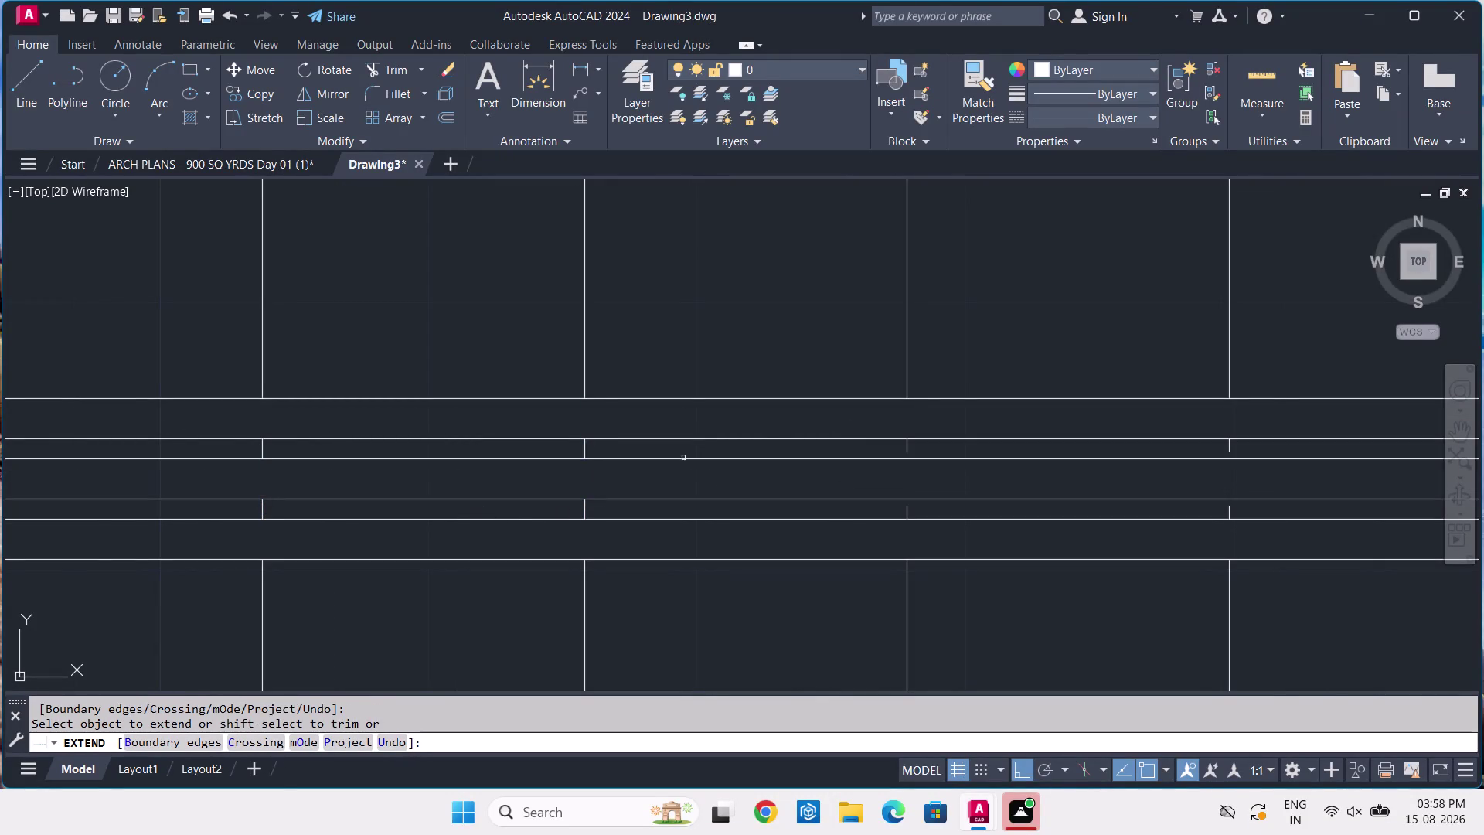
click(906, 454)
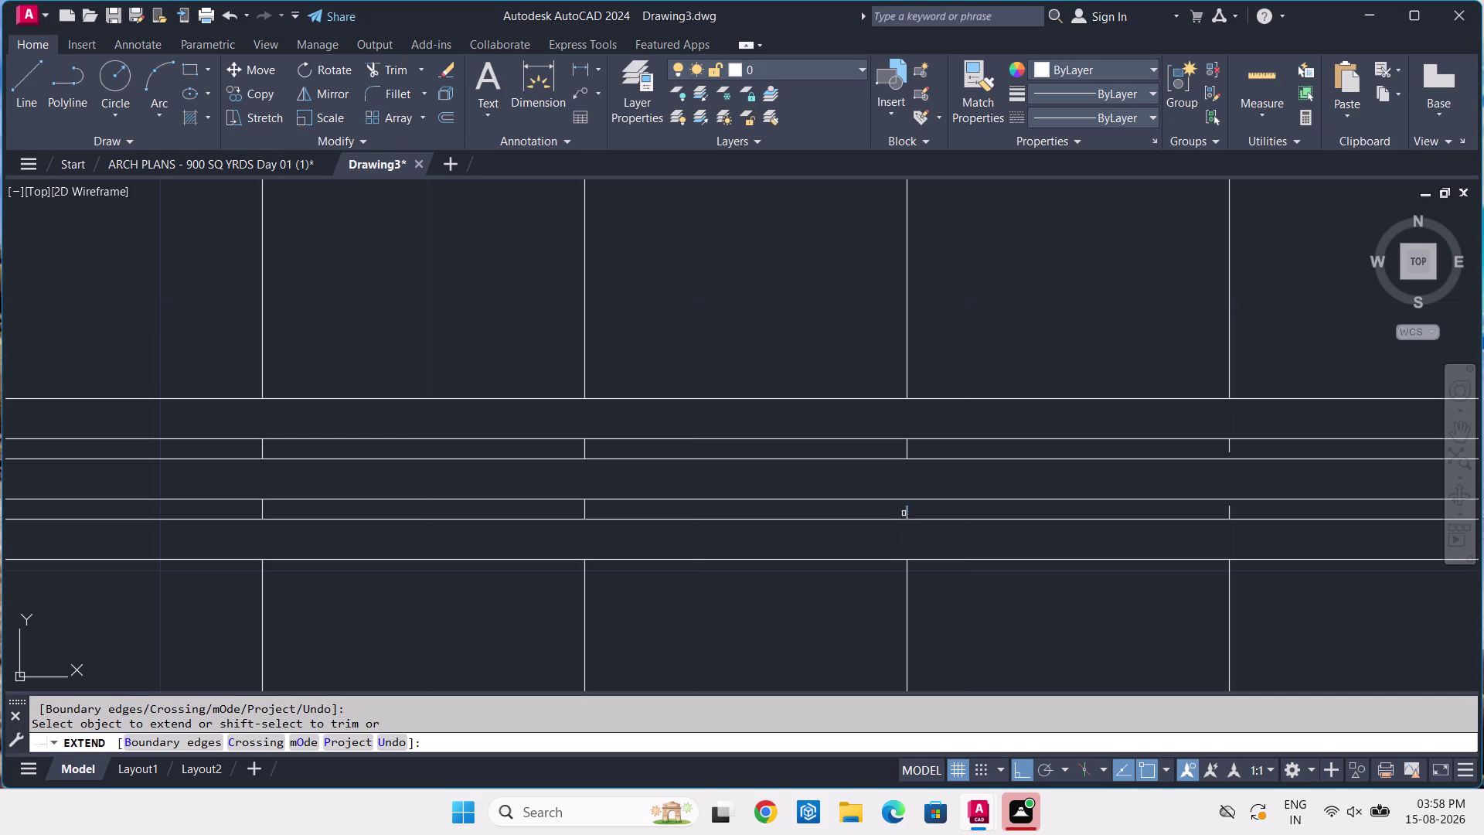
click(906, 508)
click(1228, 508)
click(1231, 451)
Extend the last two tread lines and end the EXTEND command.
scroll(down, 3)
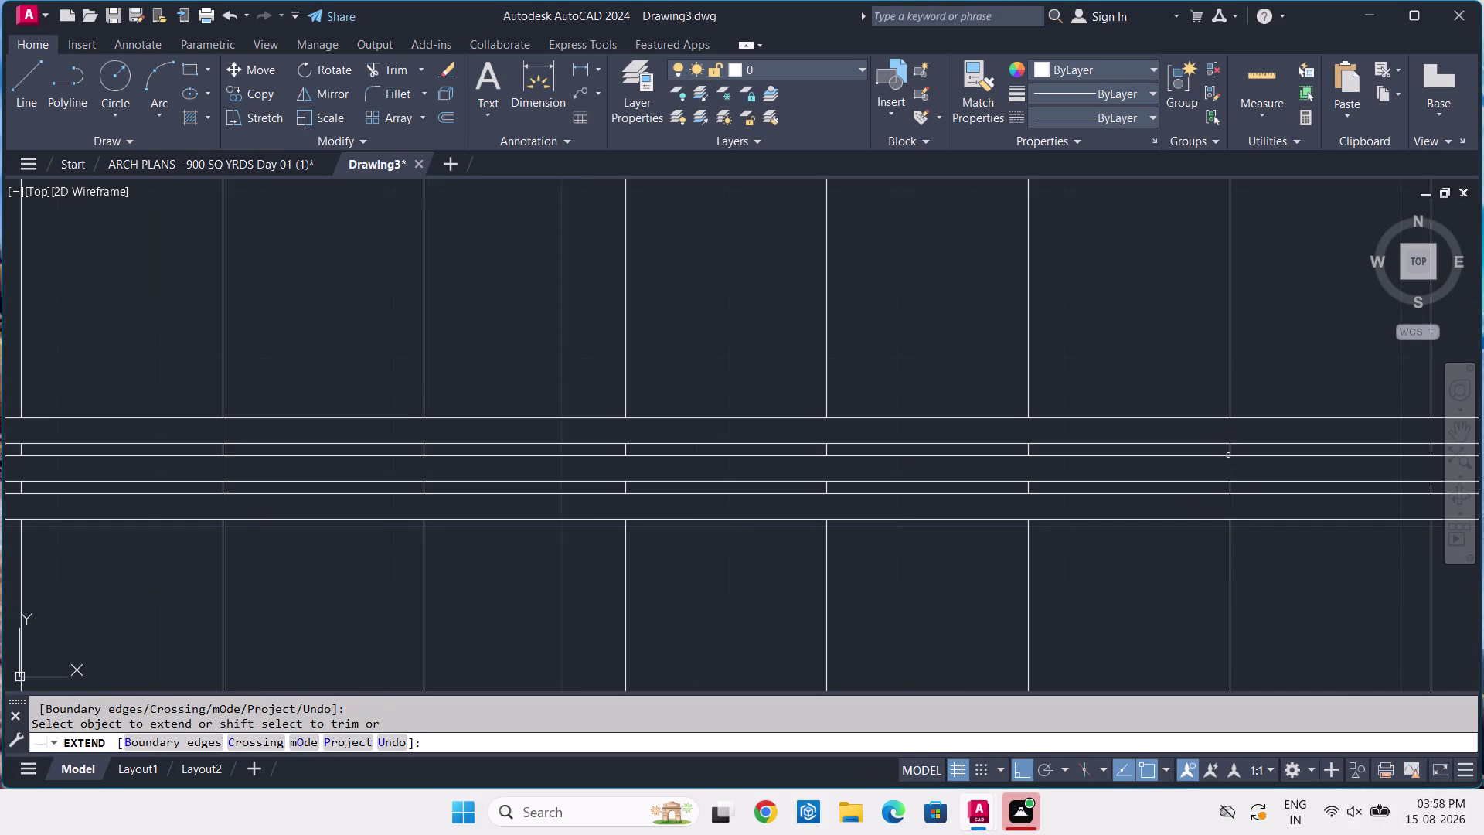
middle_drag(1229, 476, 670, 525)
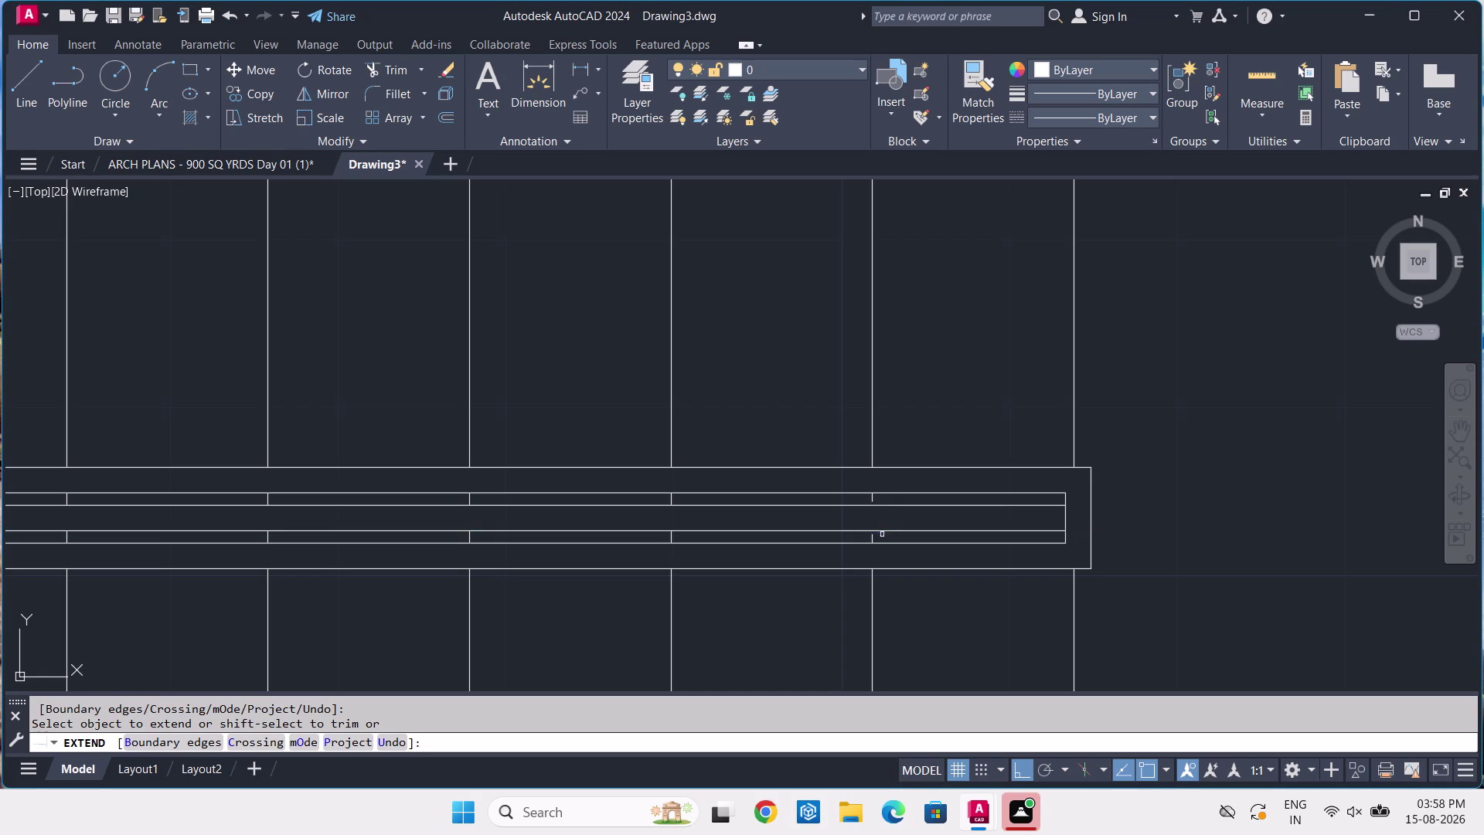
click(872, 537)
click(871, 501)
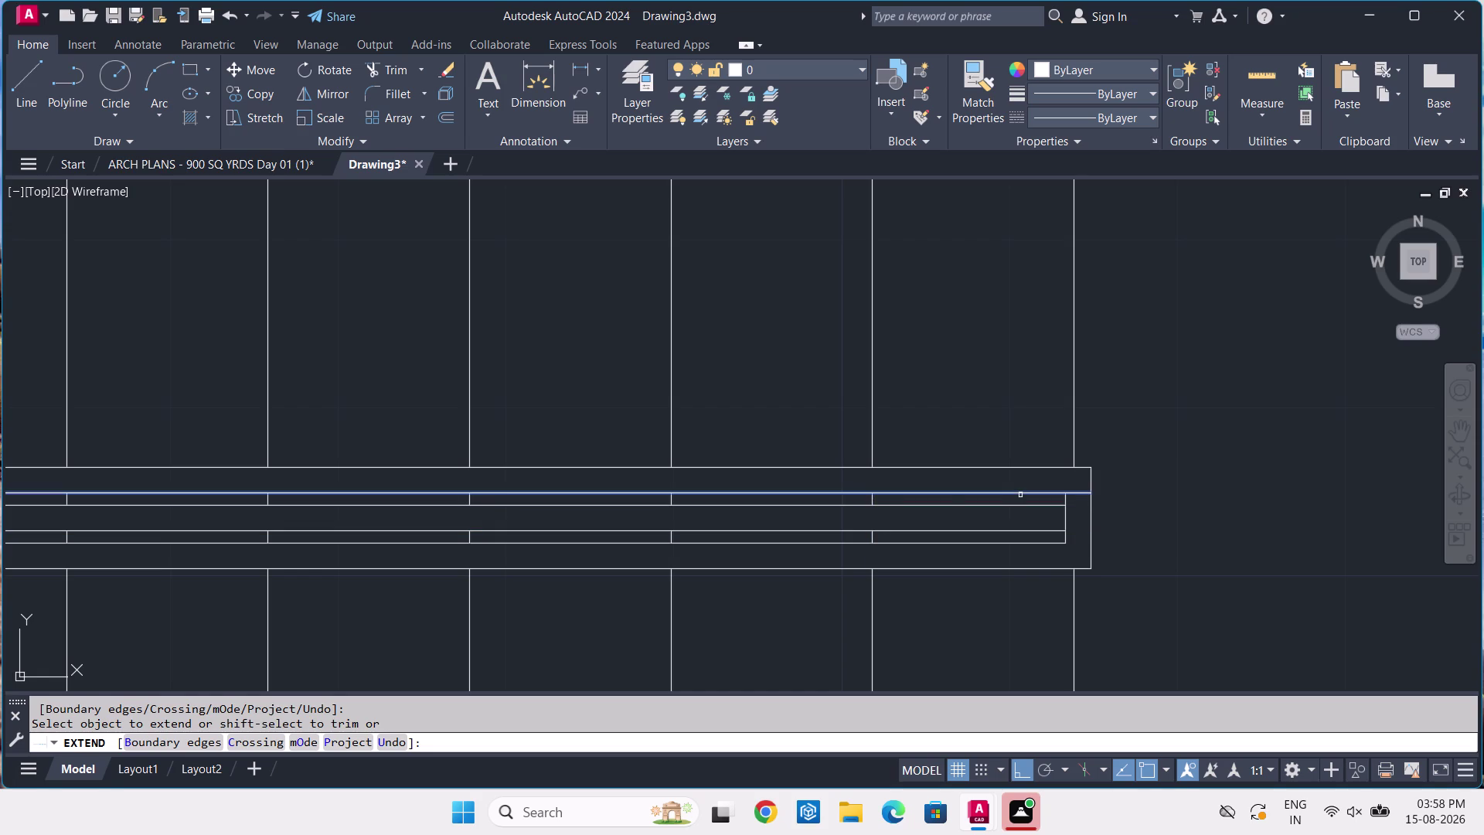
key(Return)
scroll(down, 3)
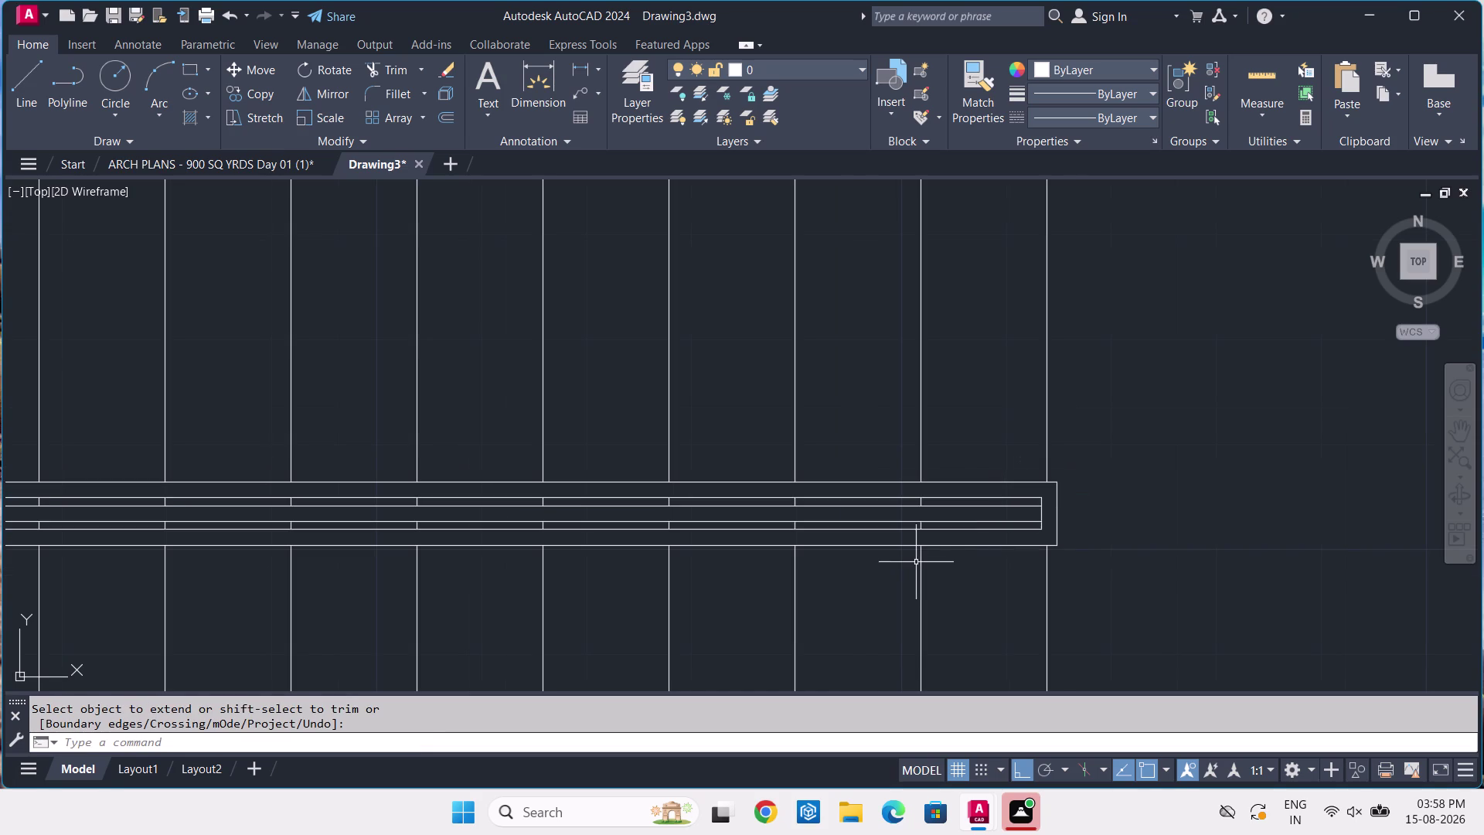
middle_drag(916, 562, 1312, 424)
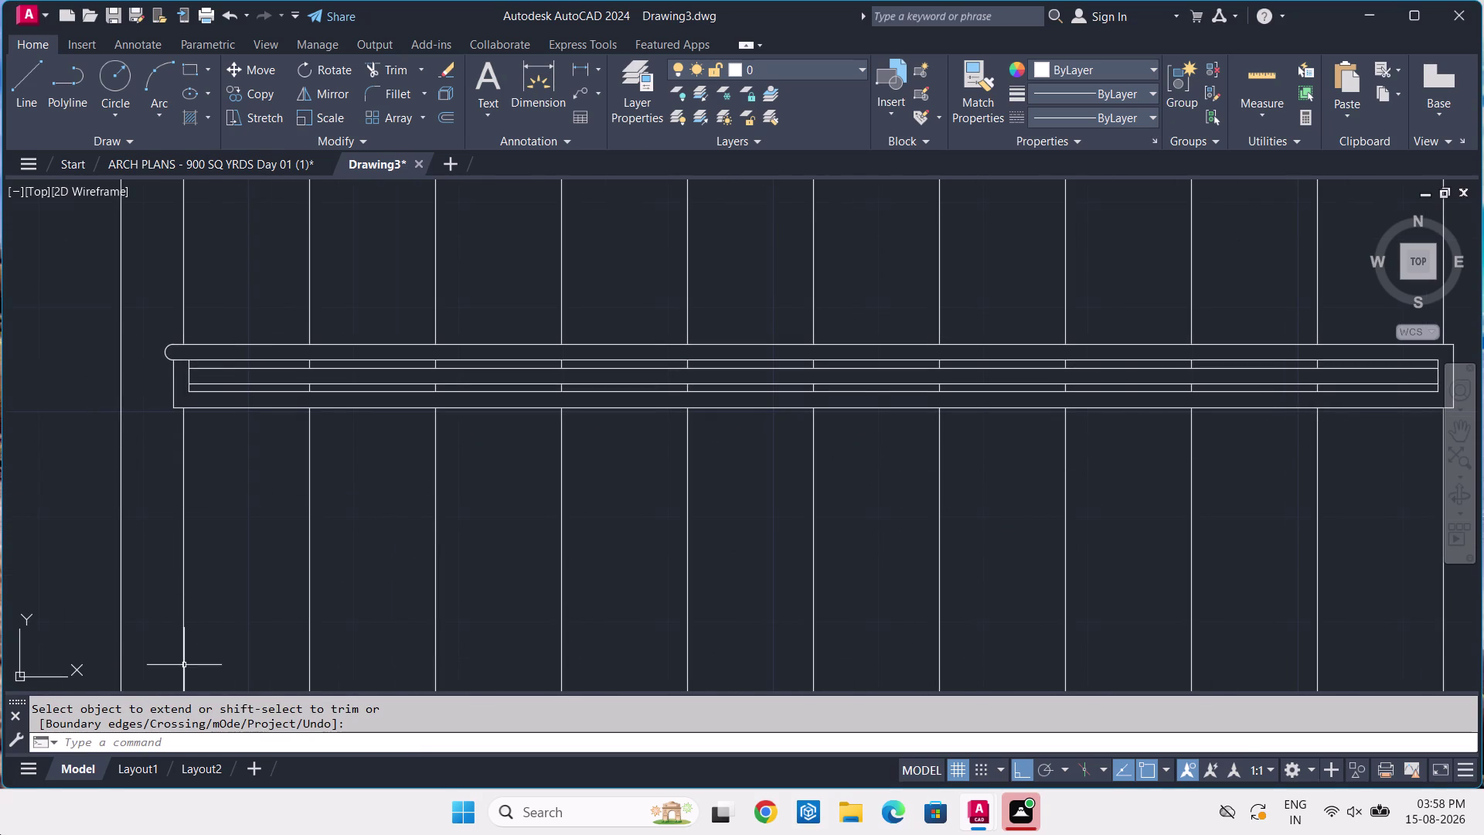
click(225, 160)
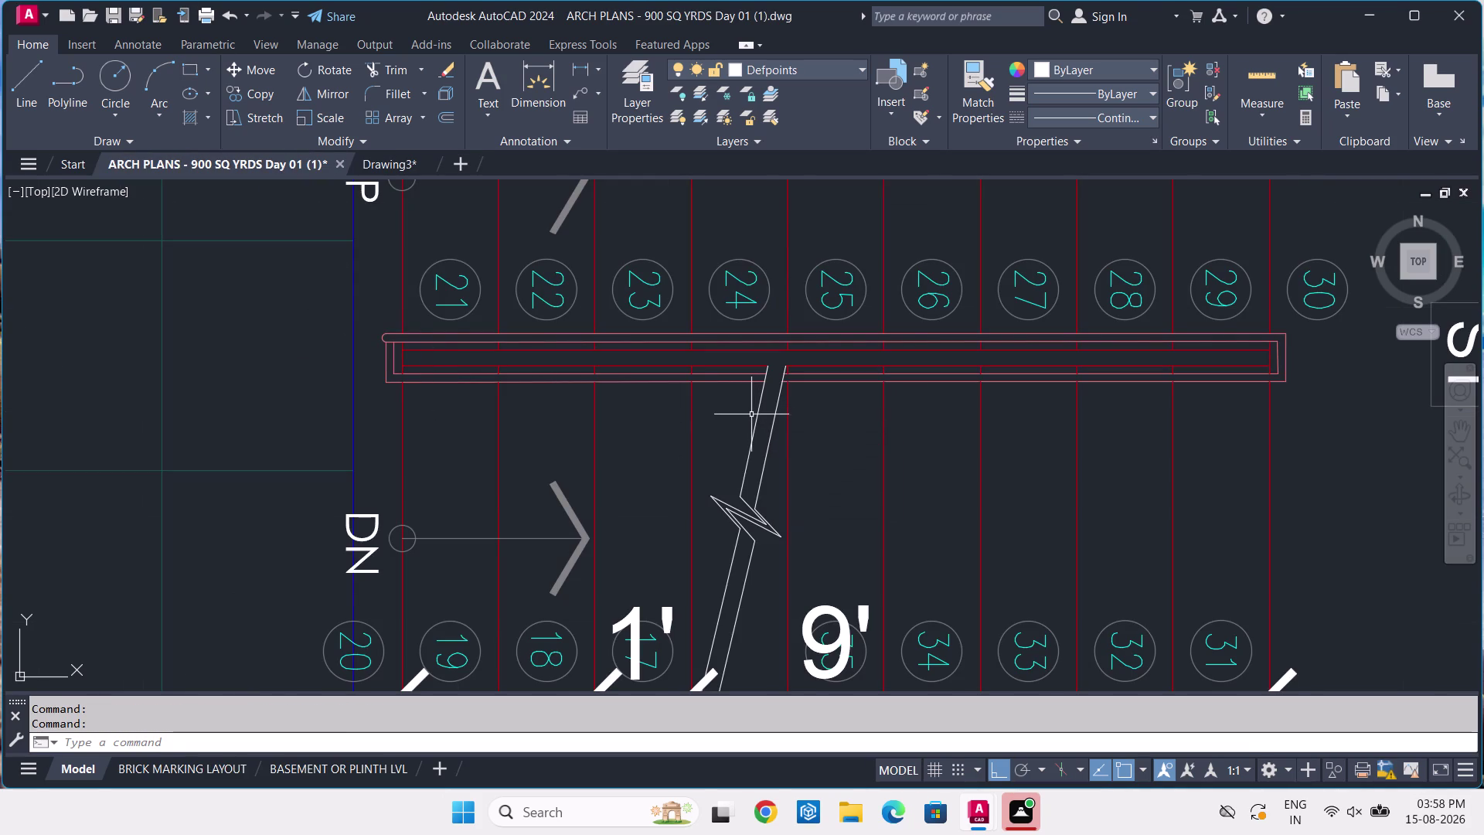
scroll(down, 3)
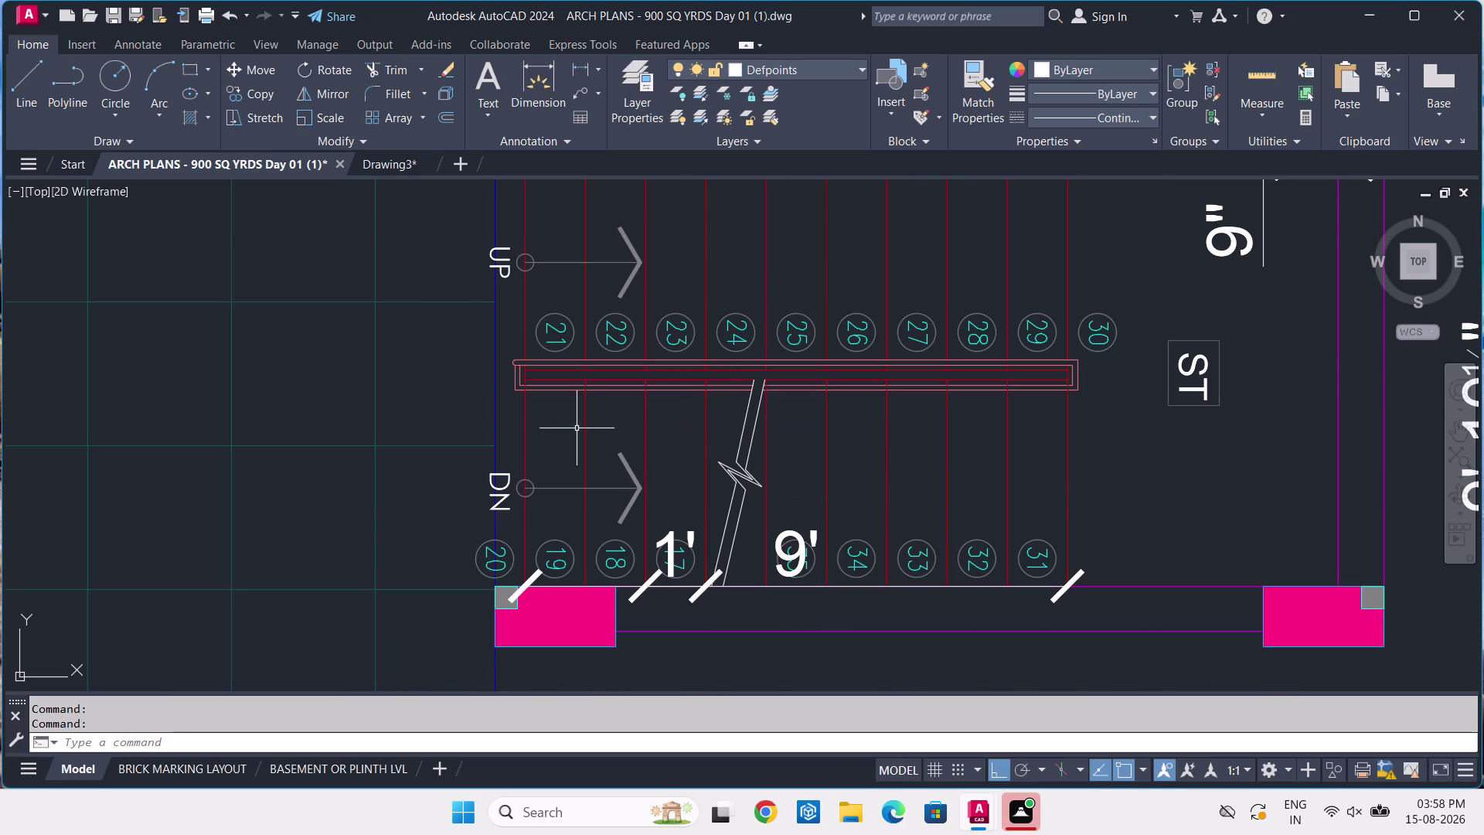
click(389, 162)
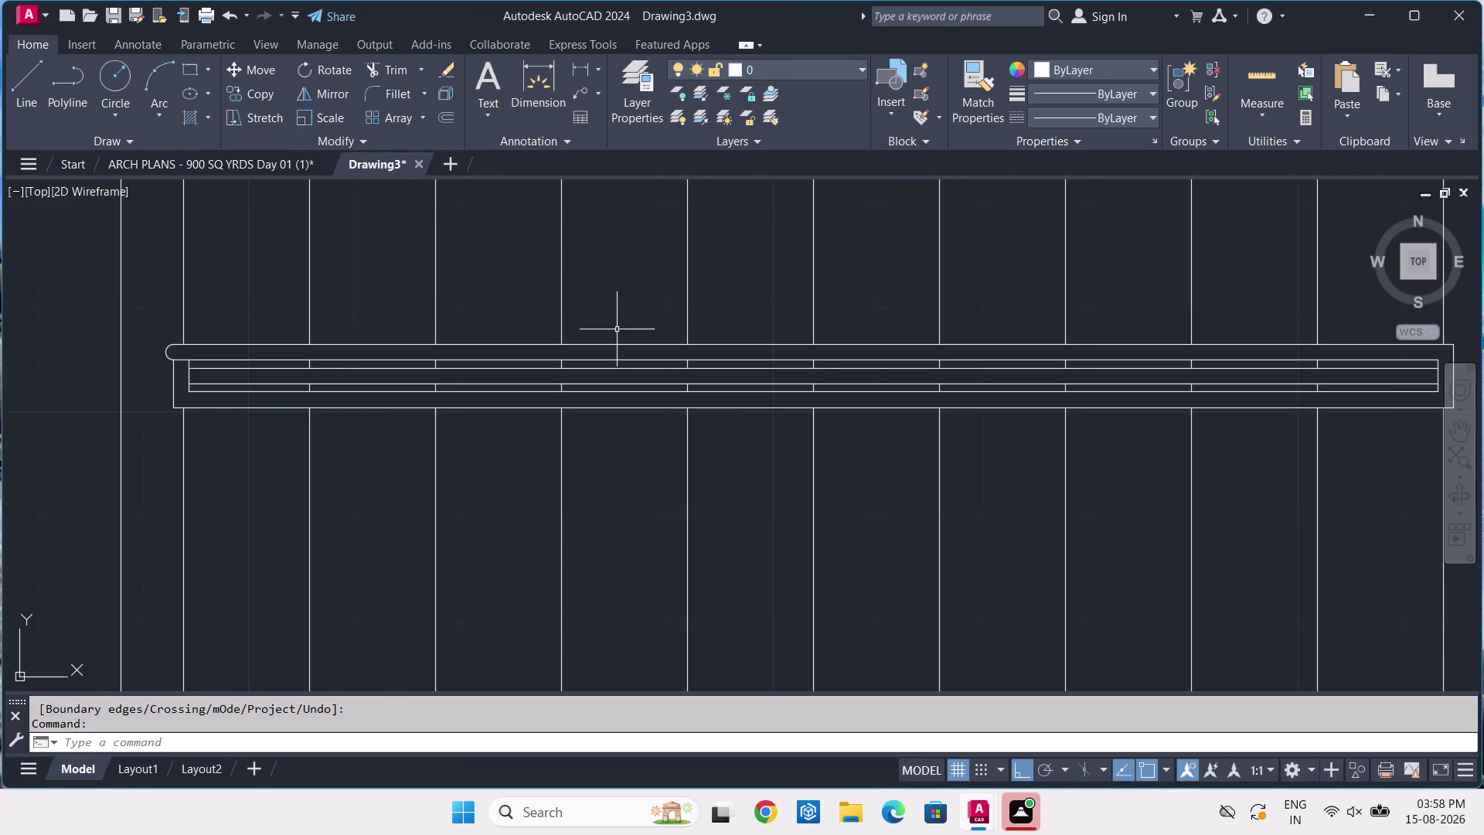
scroll(down, 3)
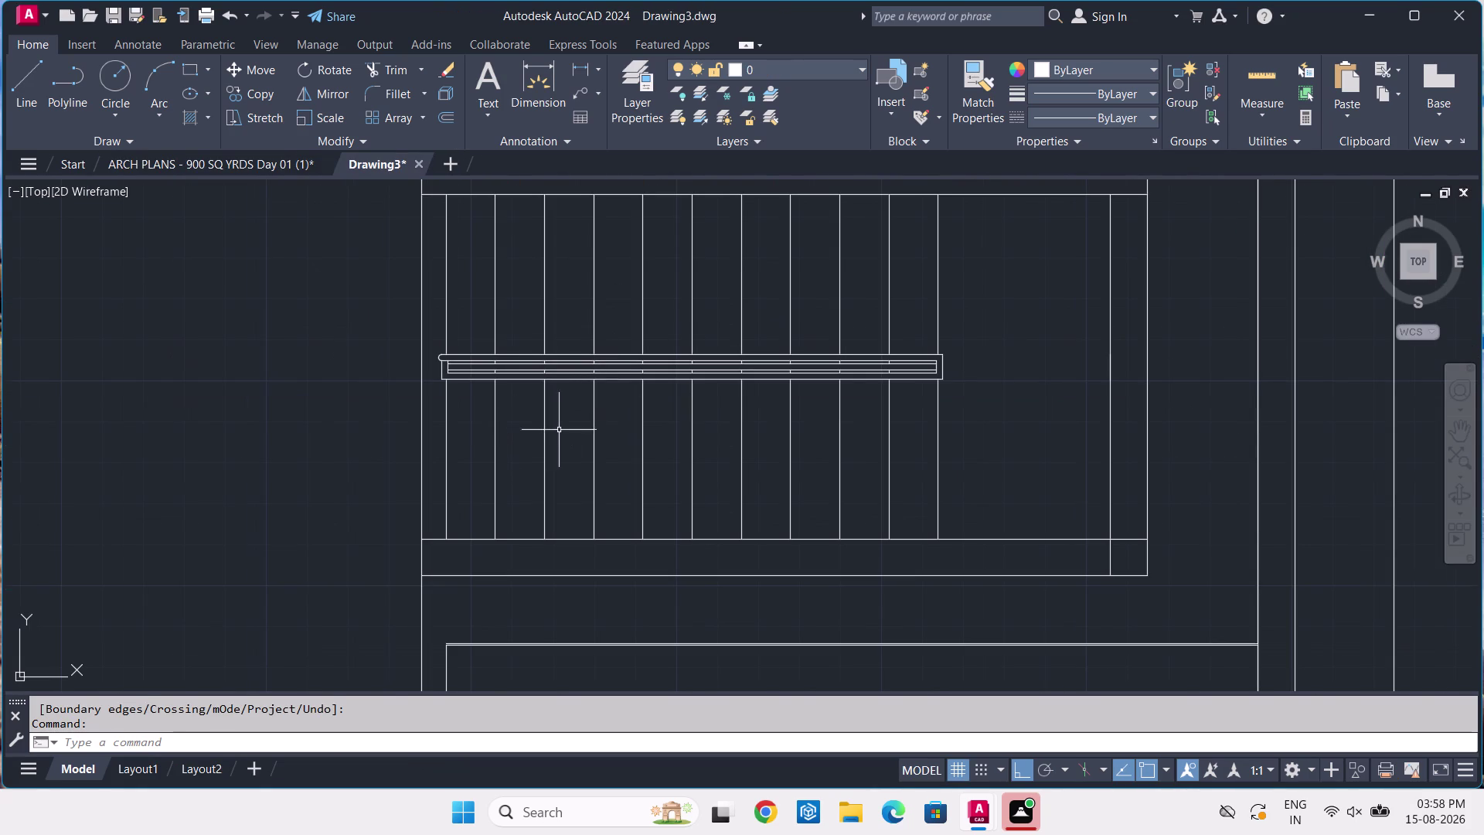
click(271, 160)
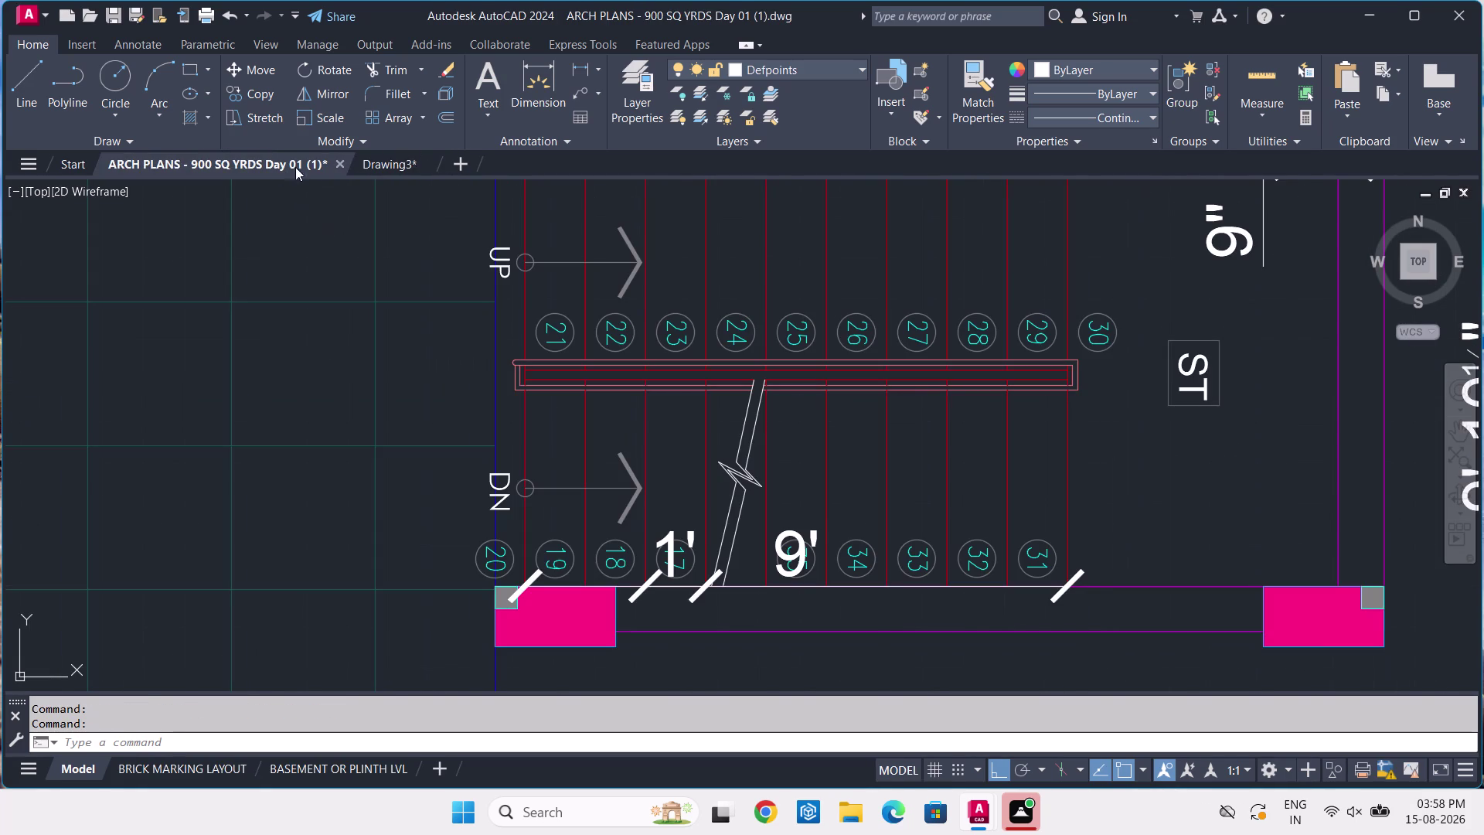
click(356, 157)
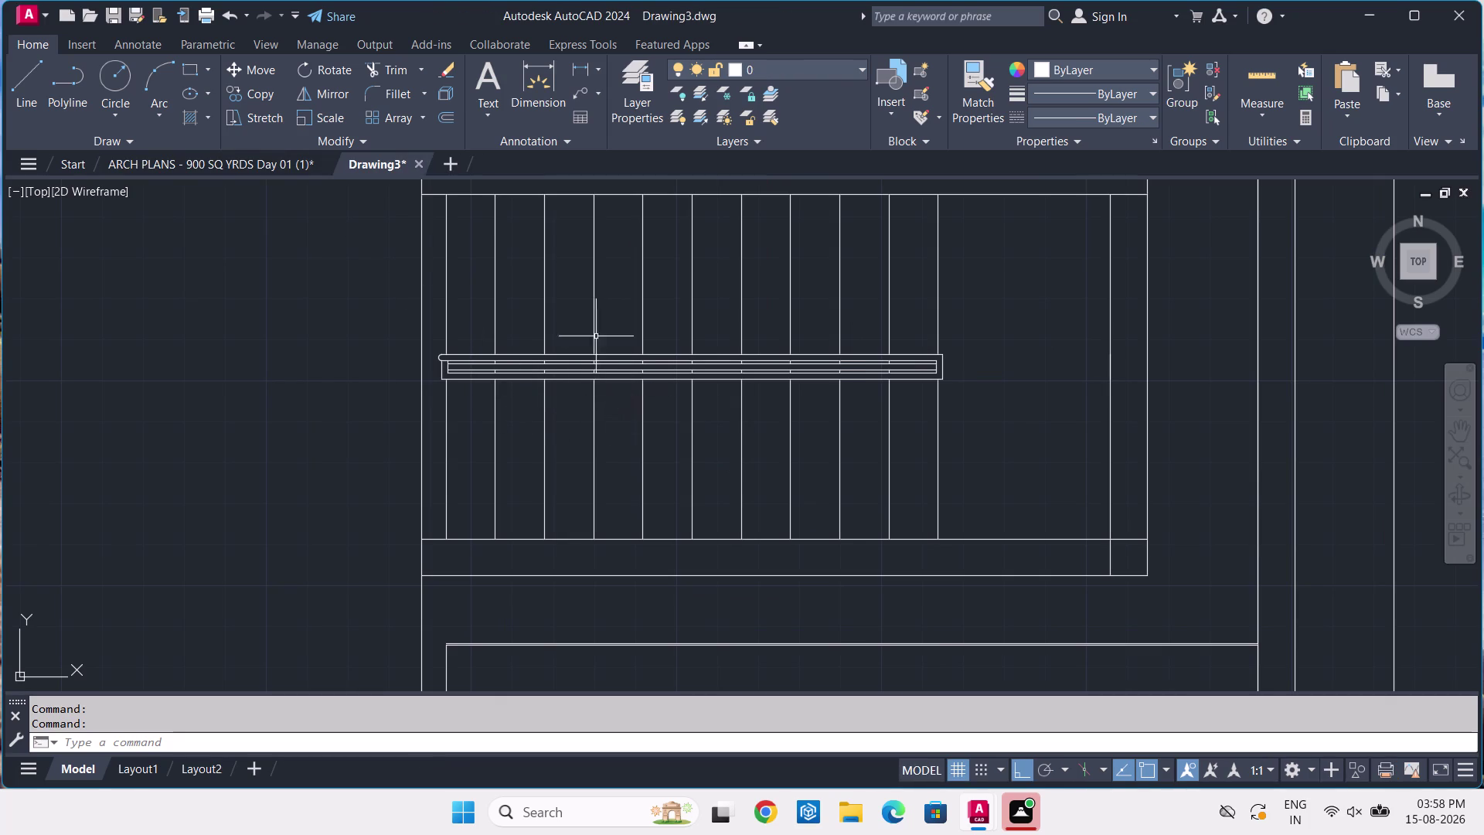
click(269, 165)
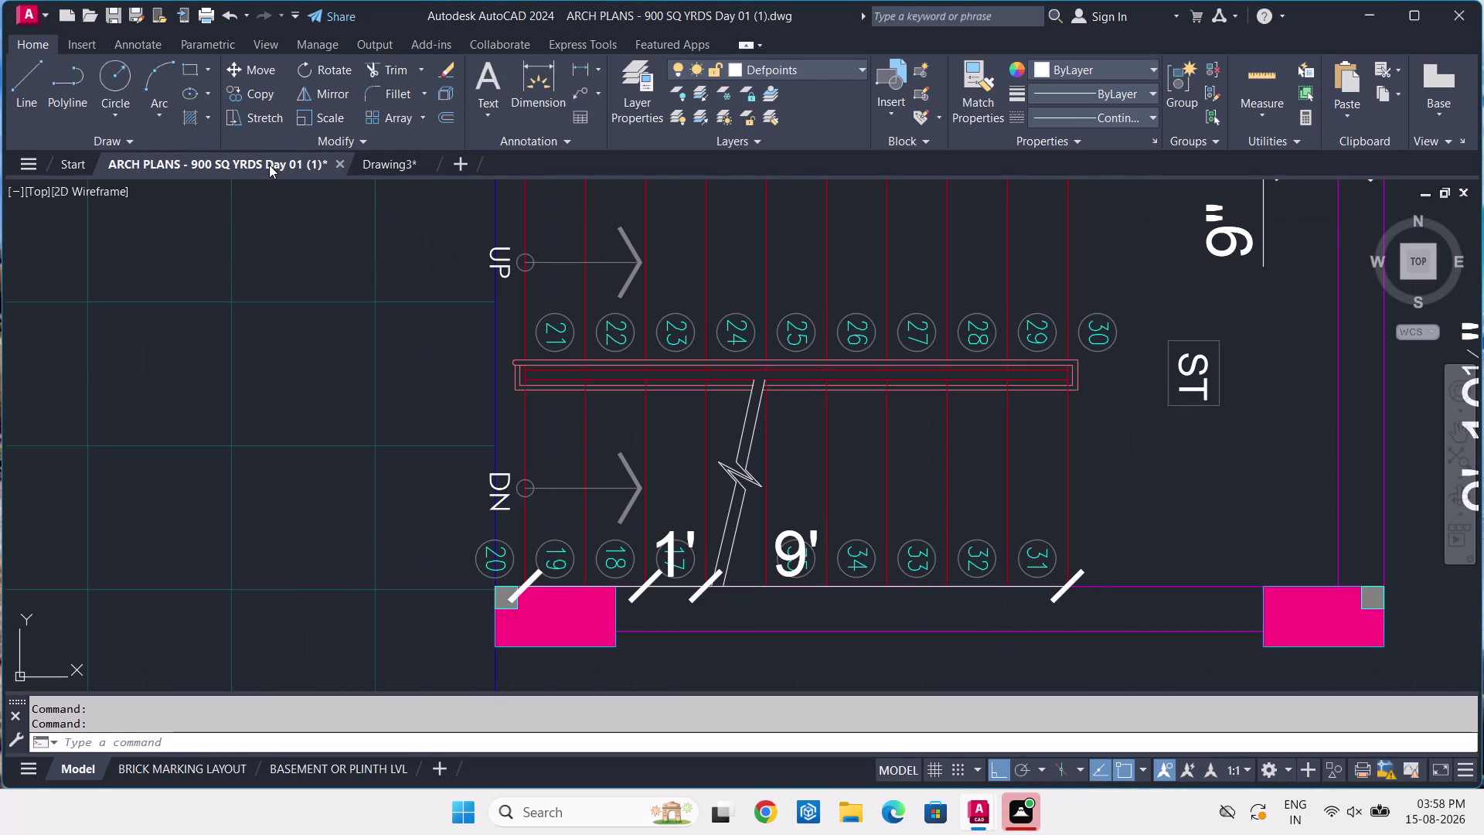
key(l)
key(Escape)
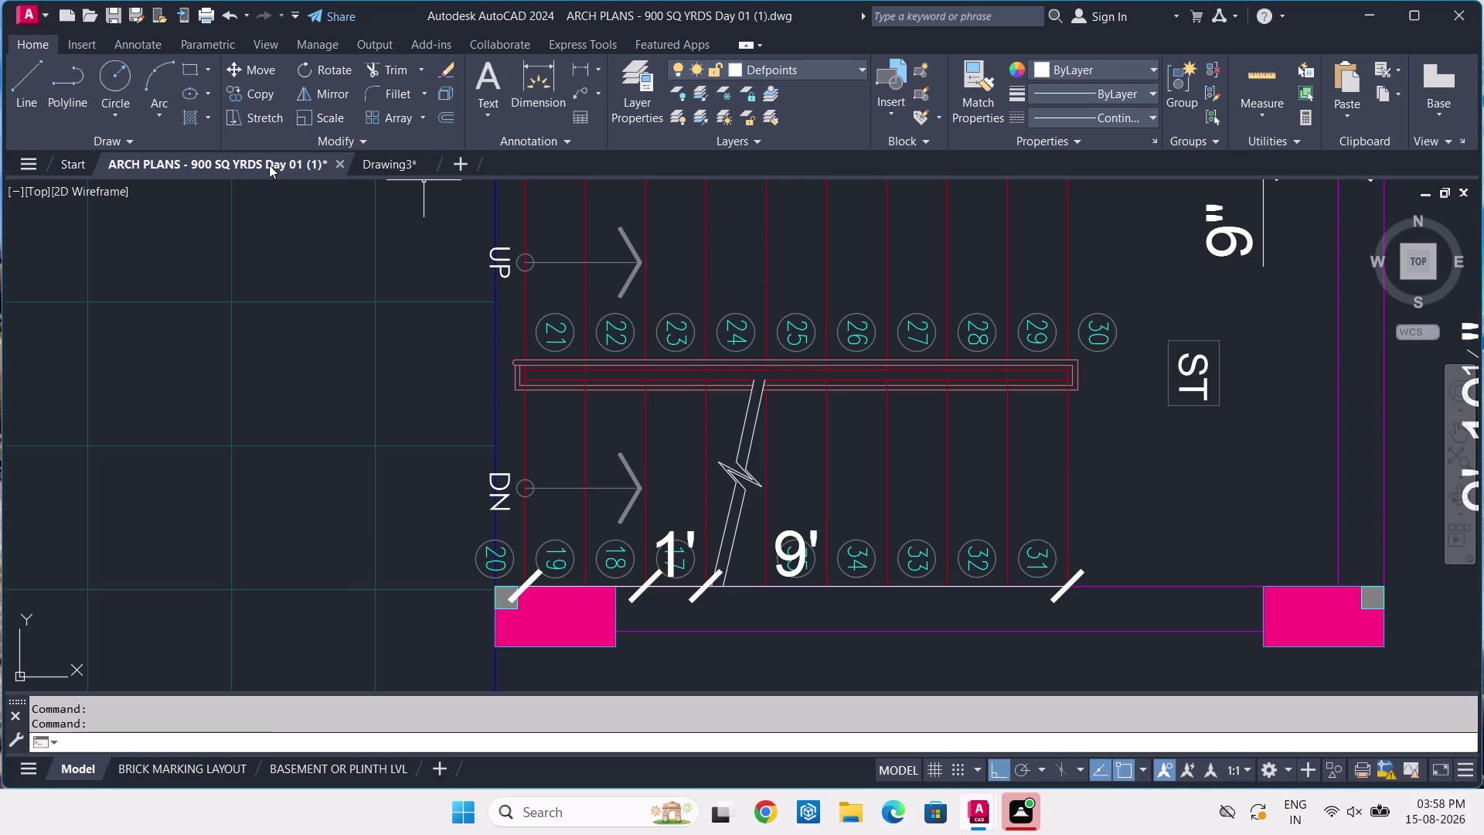
scroll(up, 3)
scroll(up, 3)
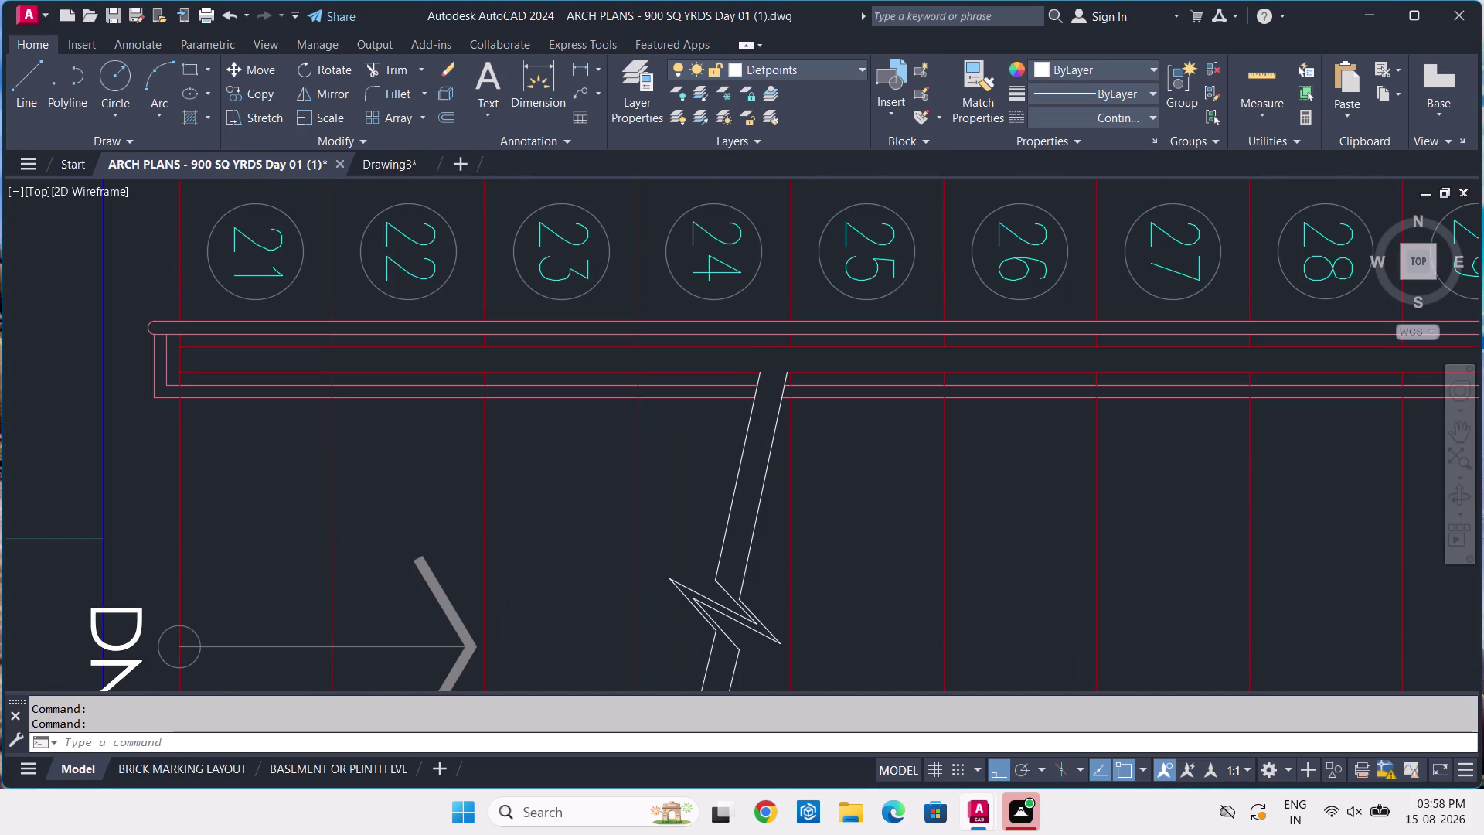
scroll(up, 3)
scroll(up, 3)
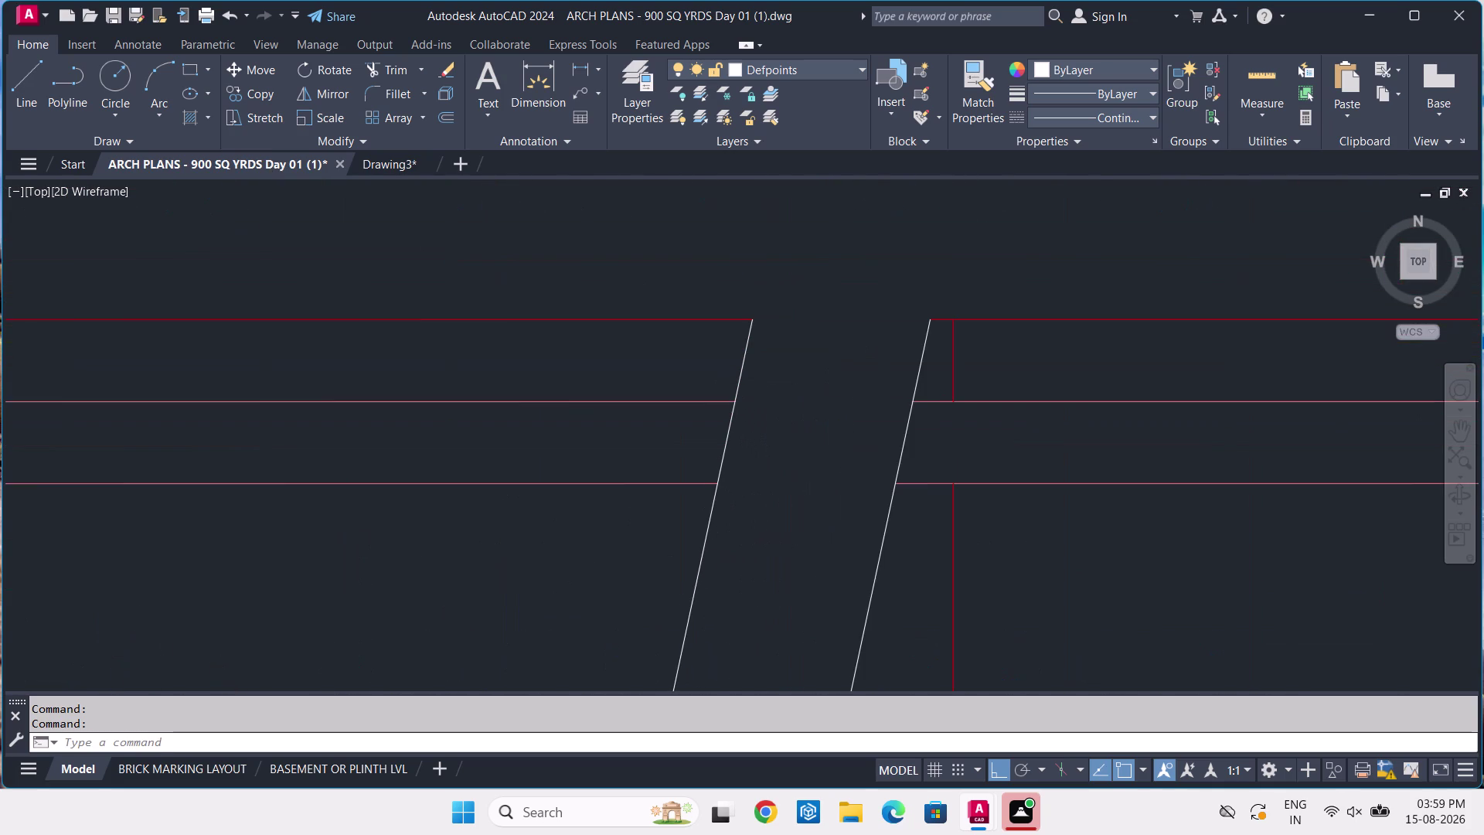
scroll(down, 3)
scroll(down, 3)
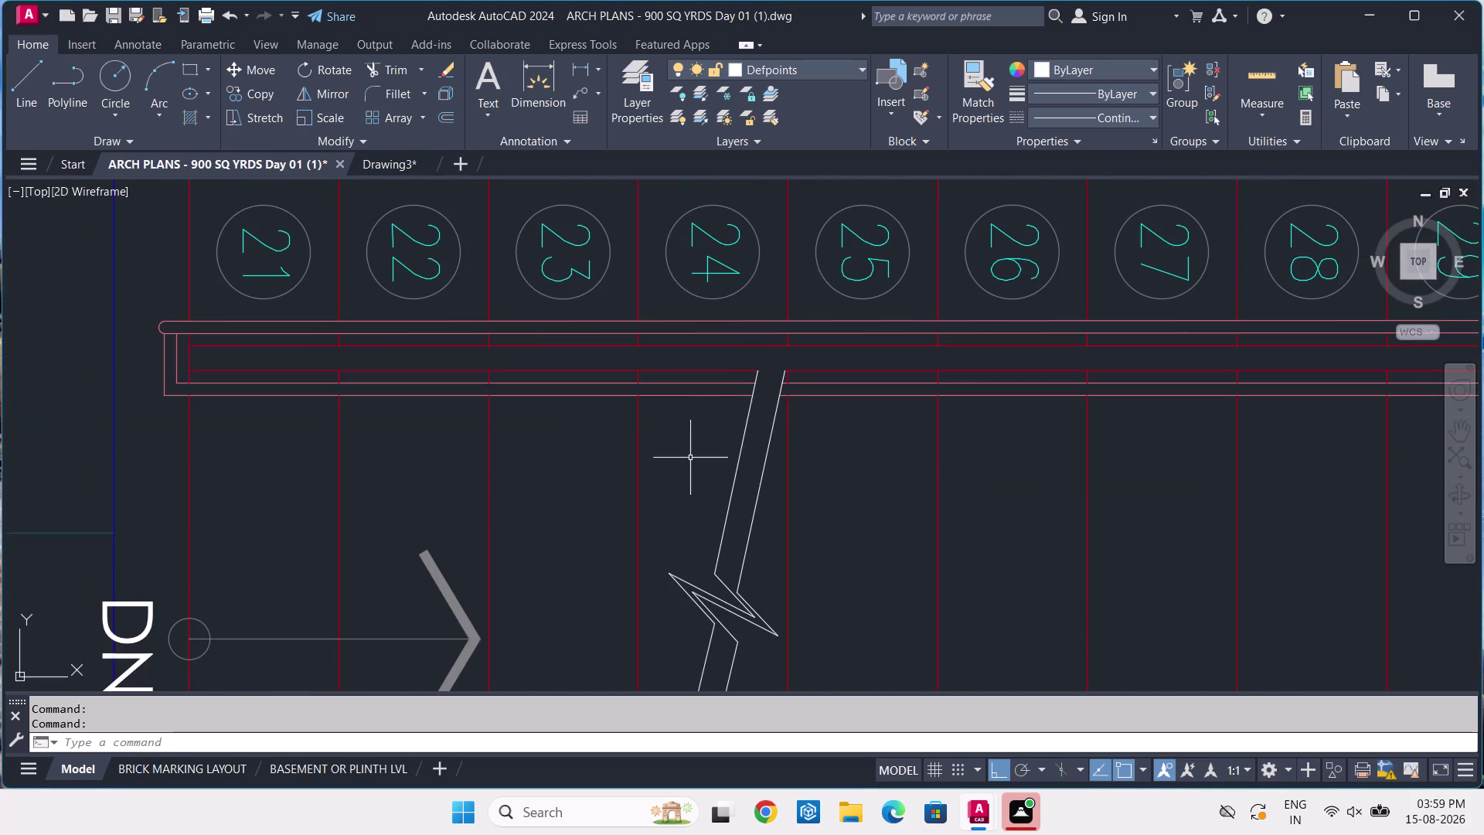
scroll(down, 3)
middle_drag(680, 497, 693, 400)
scroll(up, 3)
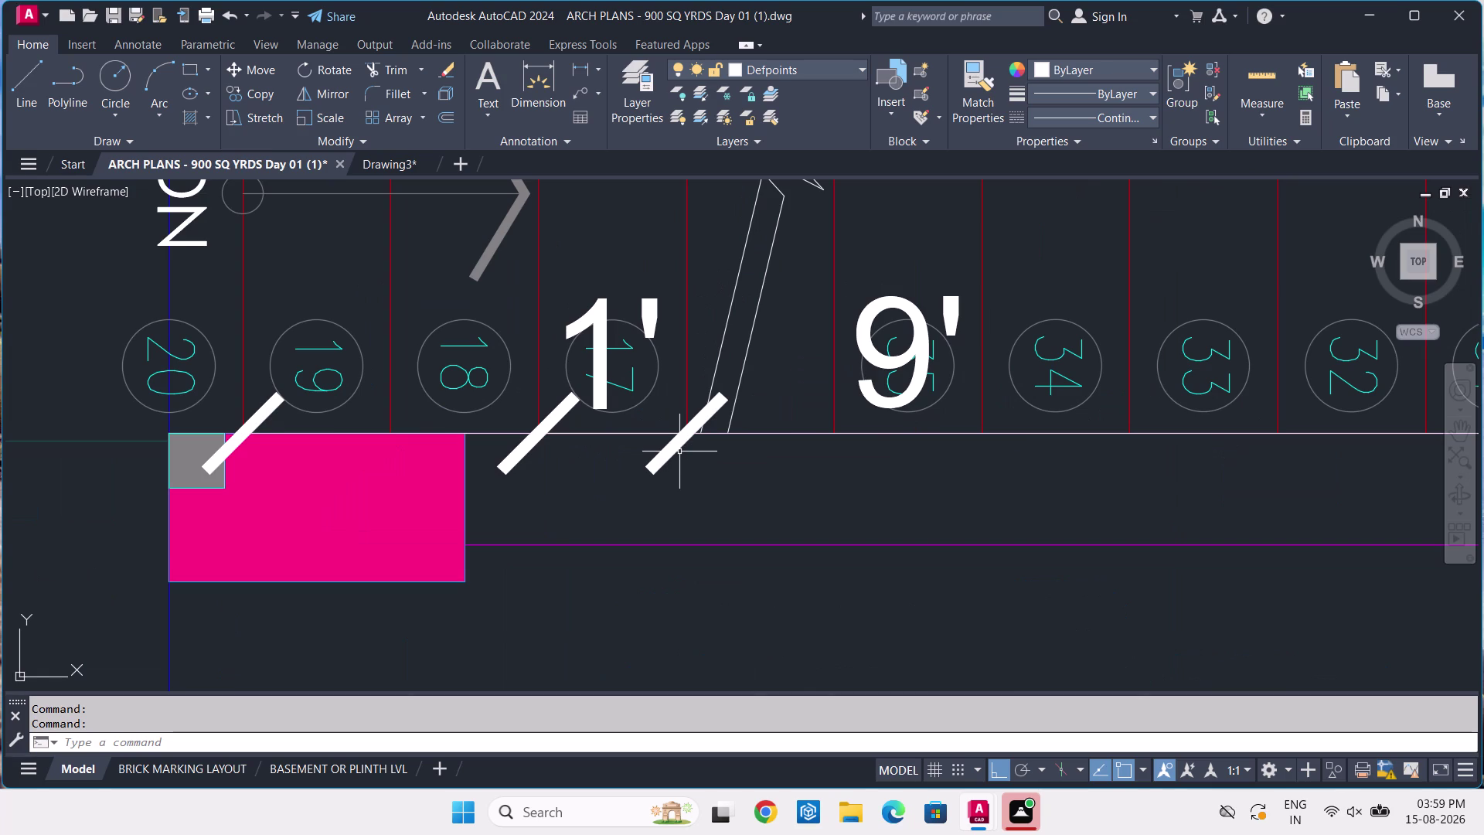
click(406, 161)
text(L)
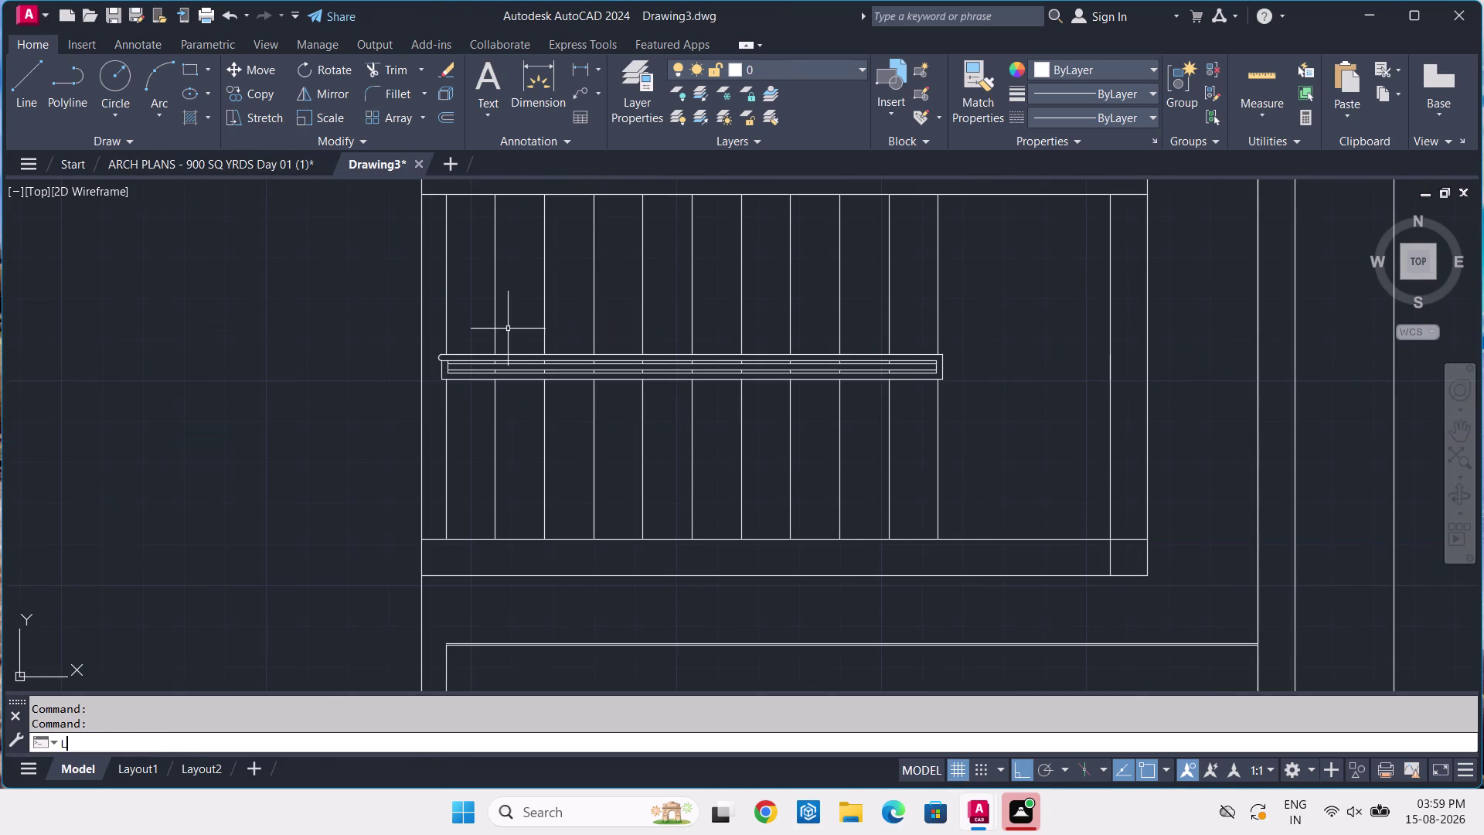
Start a line on the stair tread with ortho turned off for an angled run.
key(space)
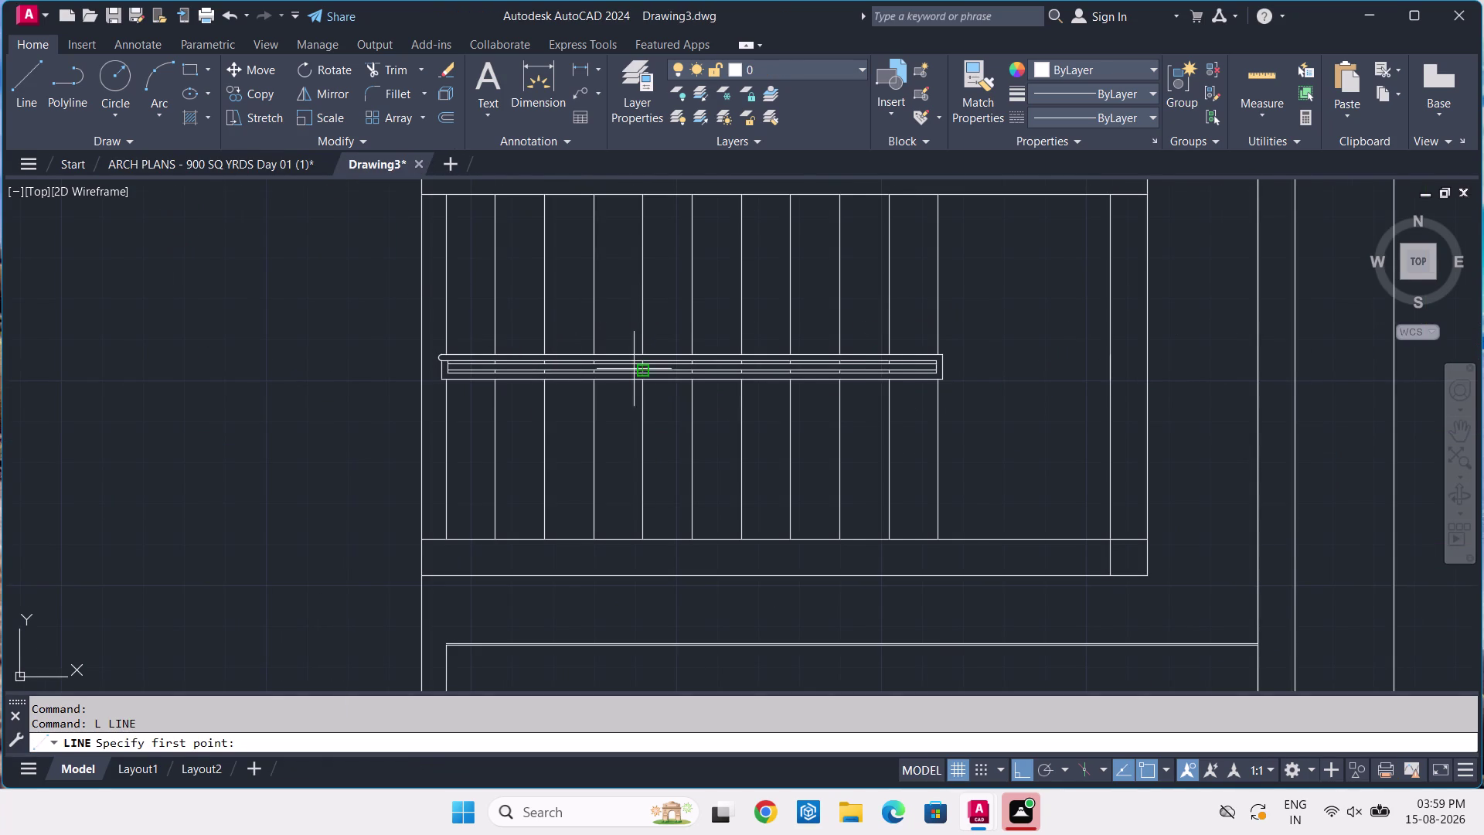
scroll(up, 3)
scroll(up, 3)
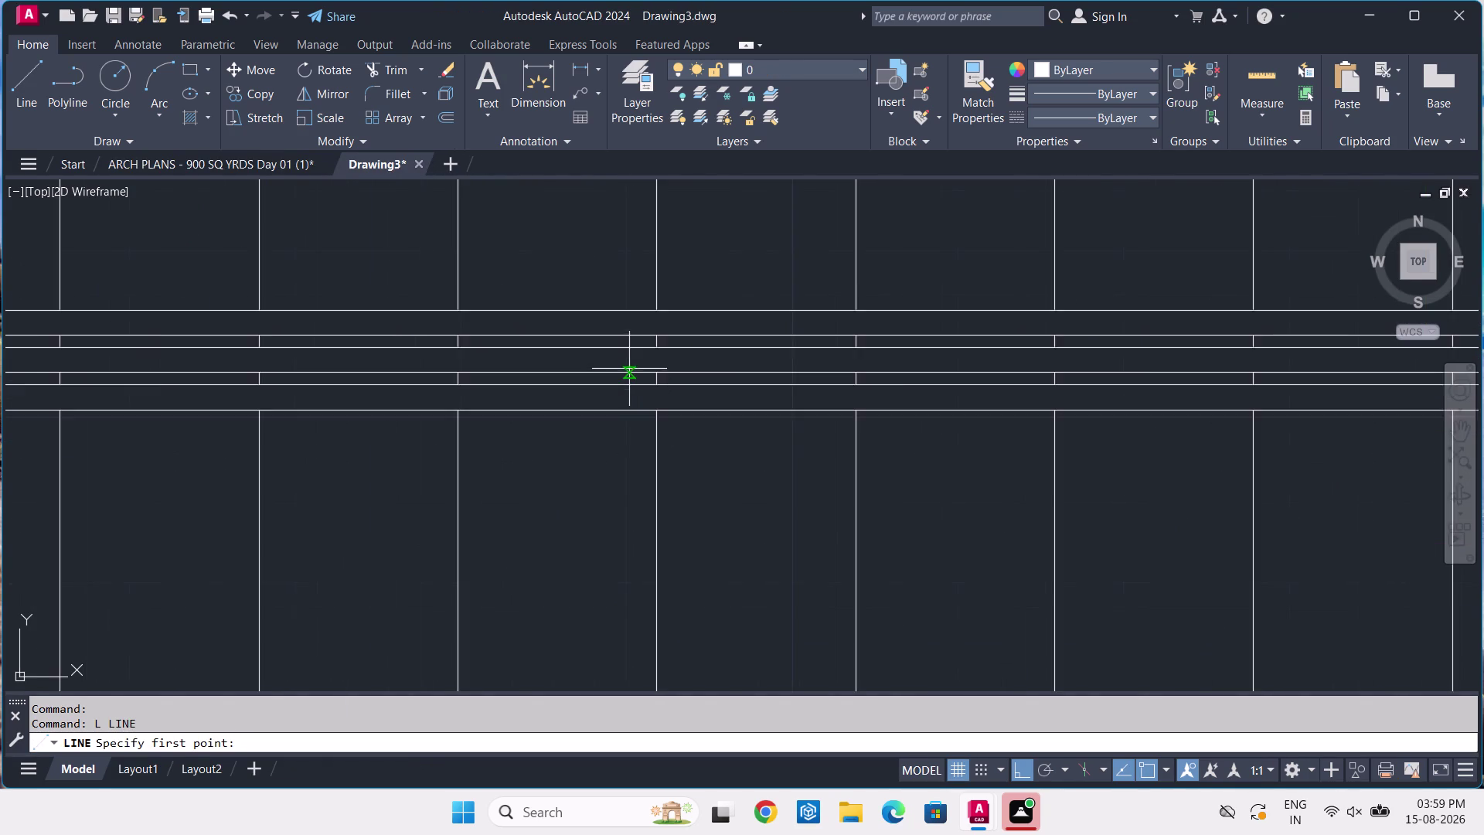
scroll(up, 3)
scroll(up, 3)
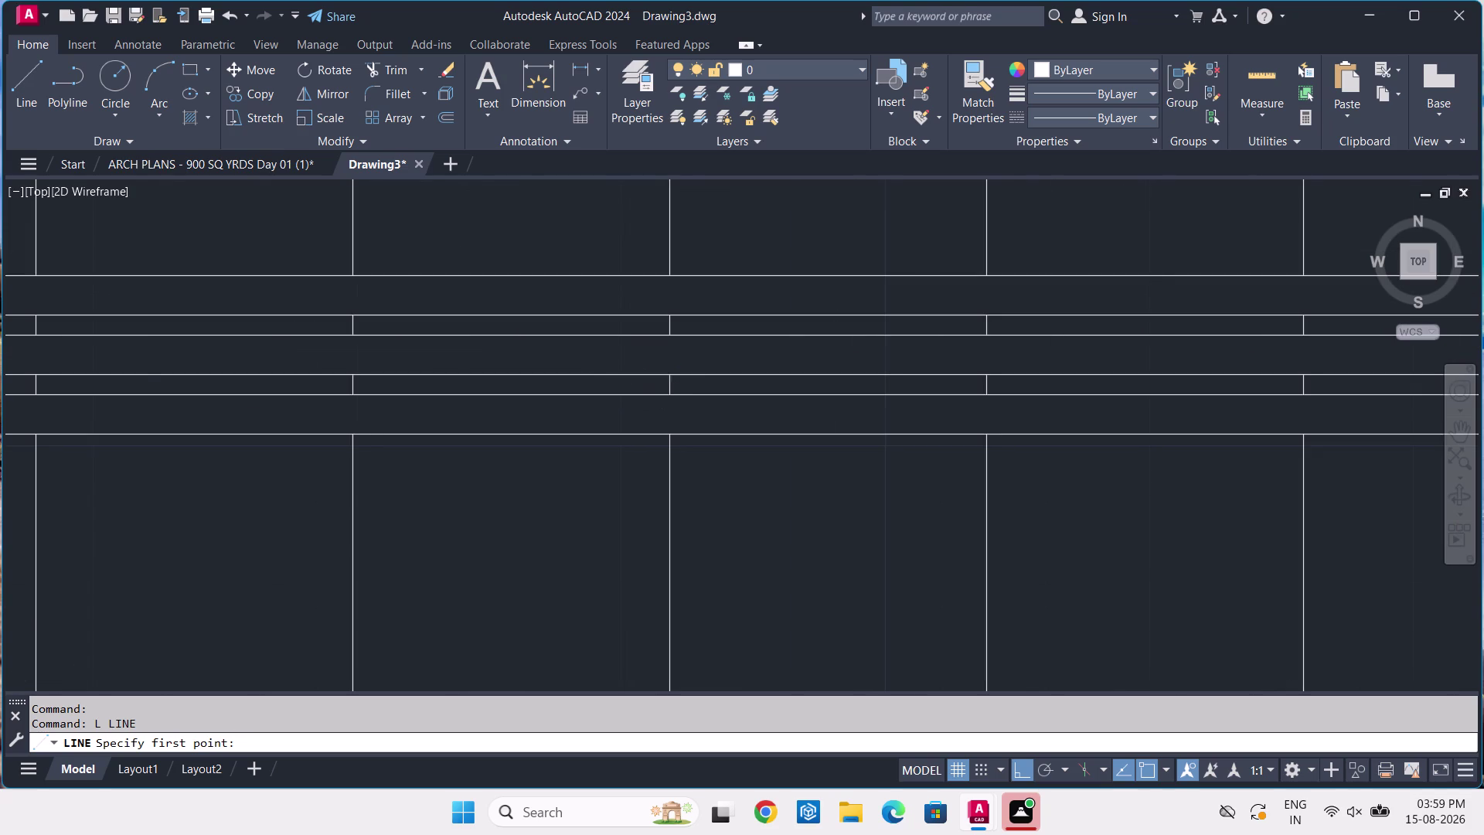
scroll(up, 3)
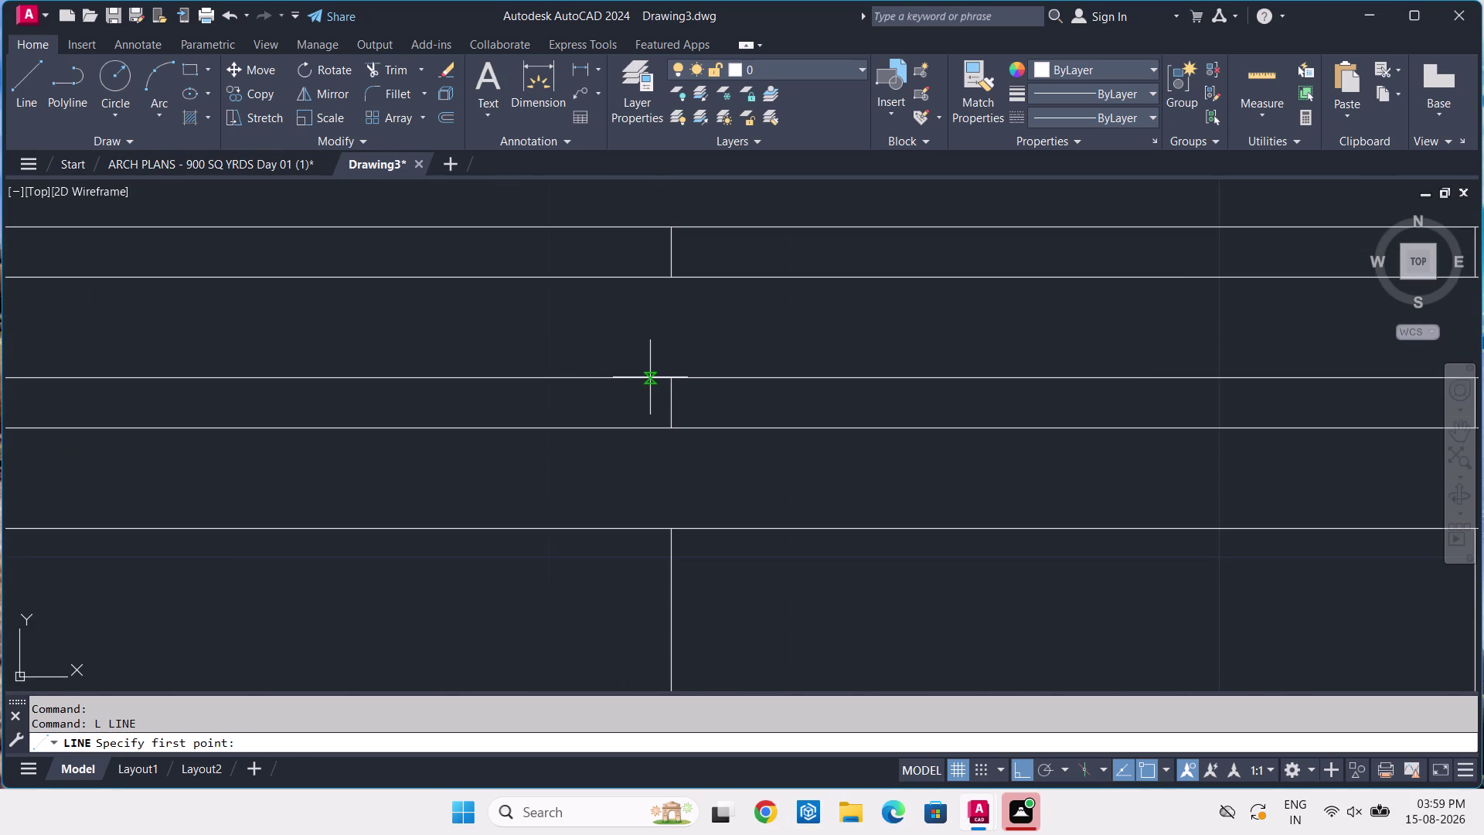
click(652, 377)
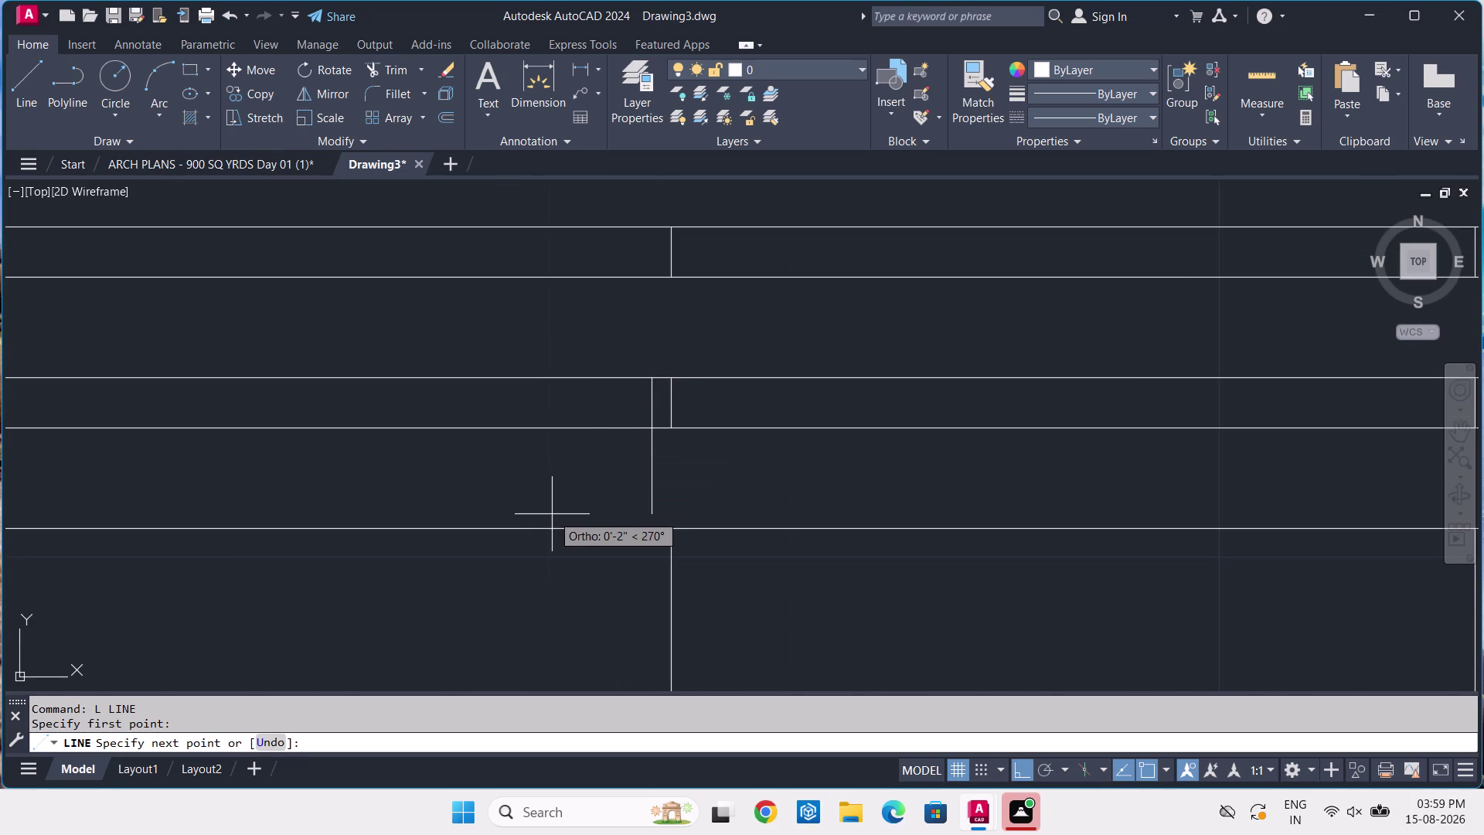
key(F8)
End the slanted break line on the stair's lower edge and bring up the reference plan.
scroll(down, 3)
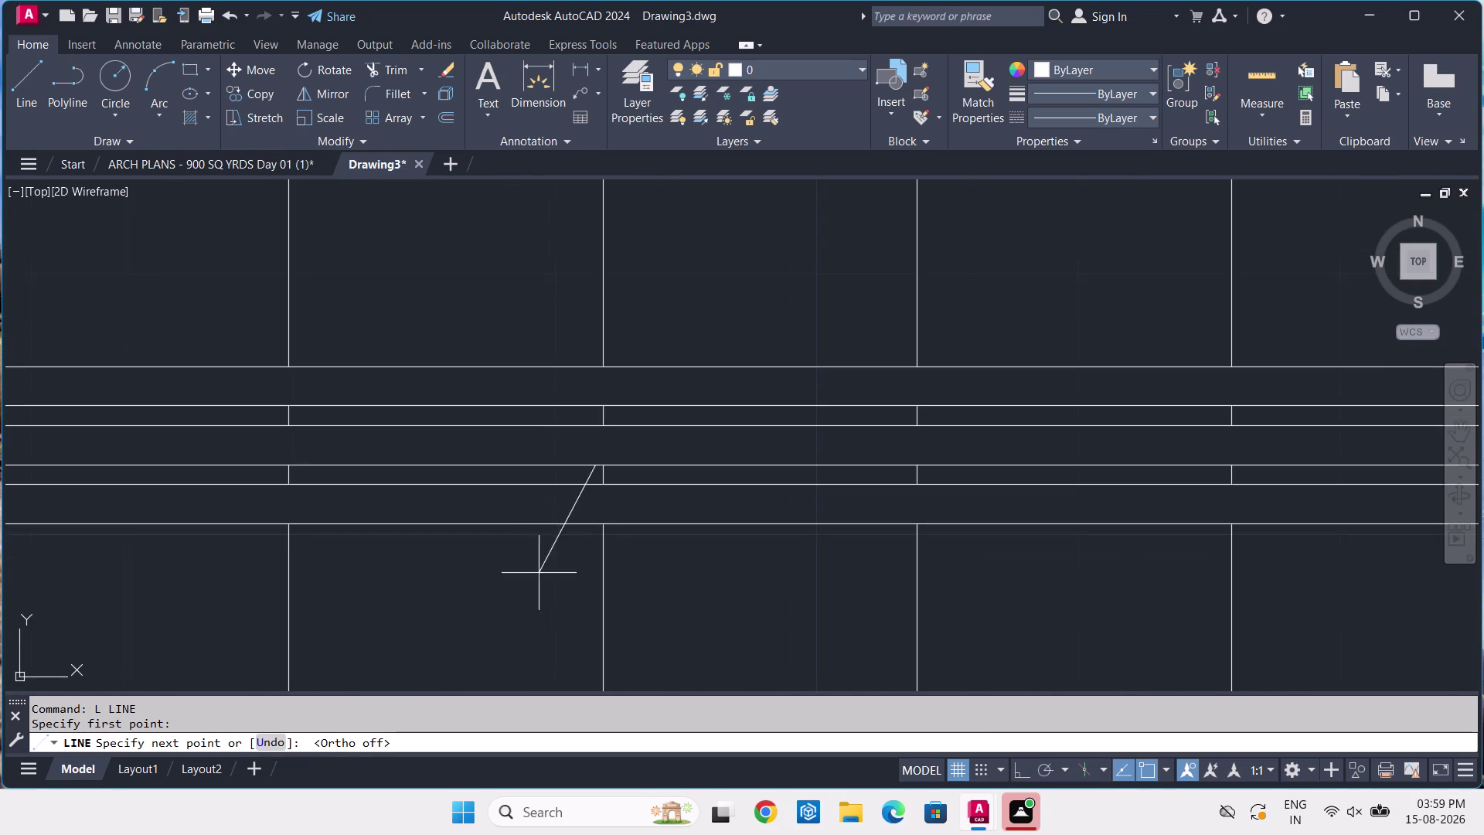
middle_drag(538, 573, 726, 393)
scroll(down, 3)
middle_drag(652, 579, 744, 365)
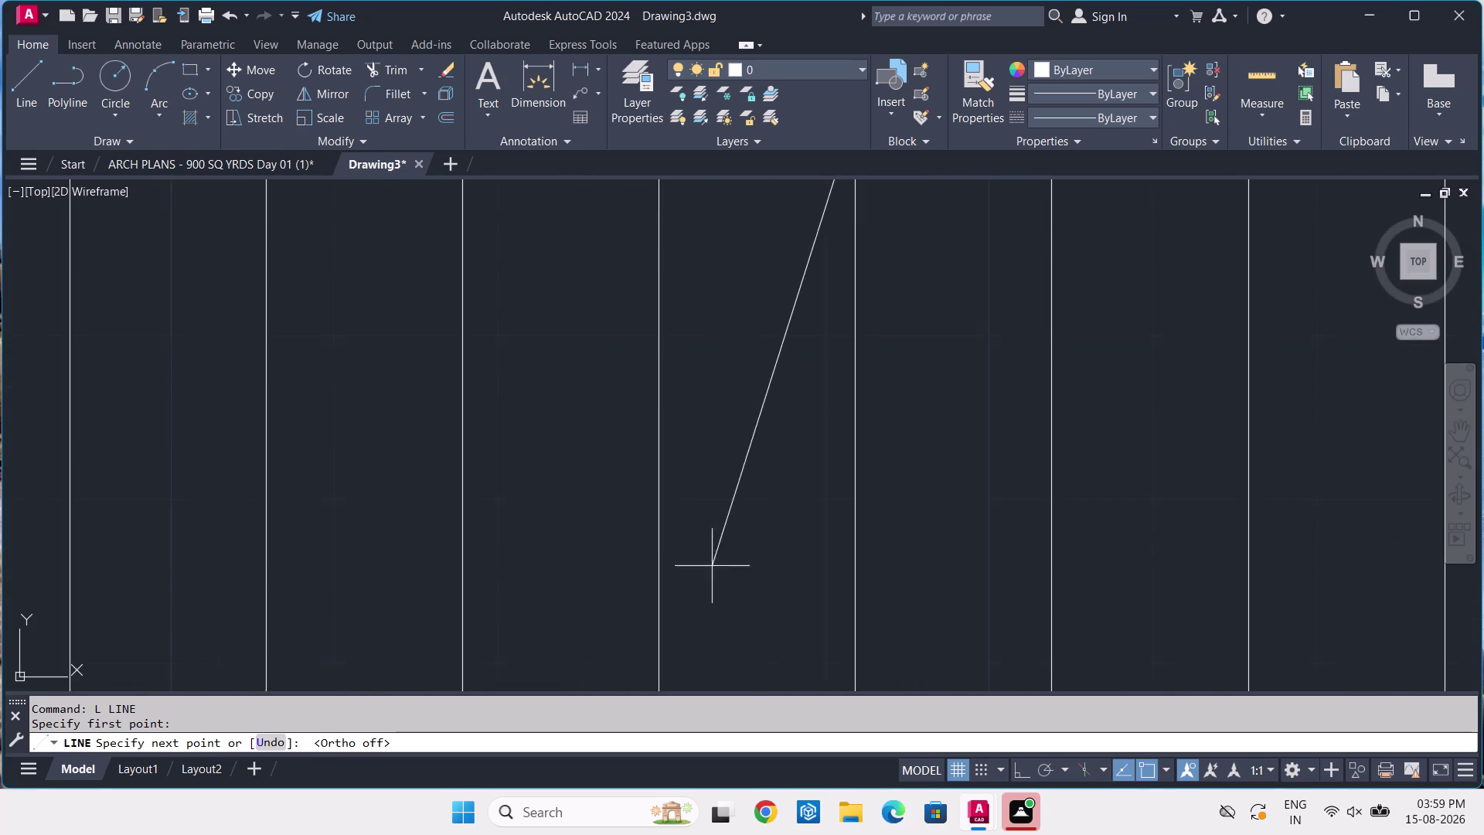
middle_drag(730, 534, 751, 432)
scroll(down, 3)
scroll(up, 3)
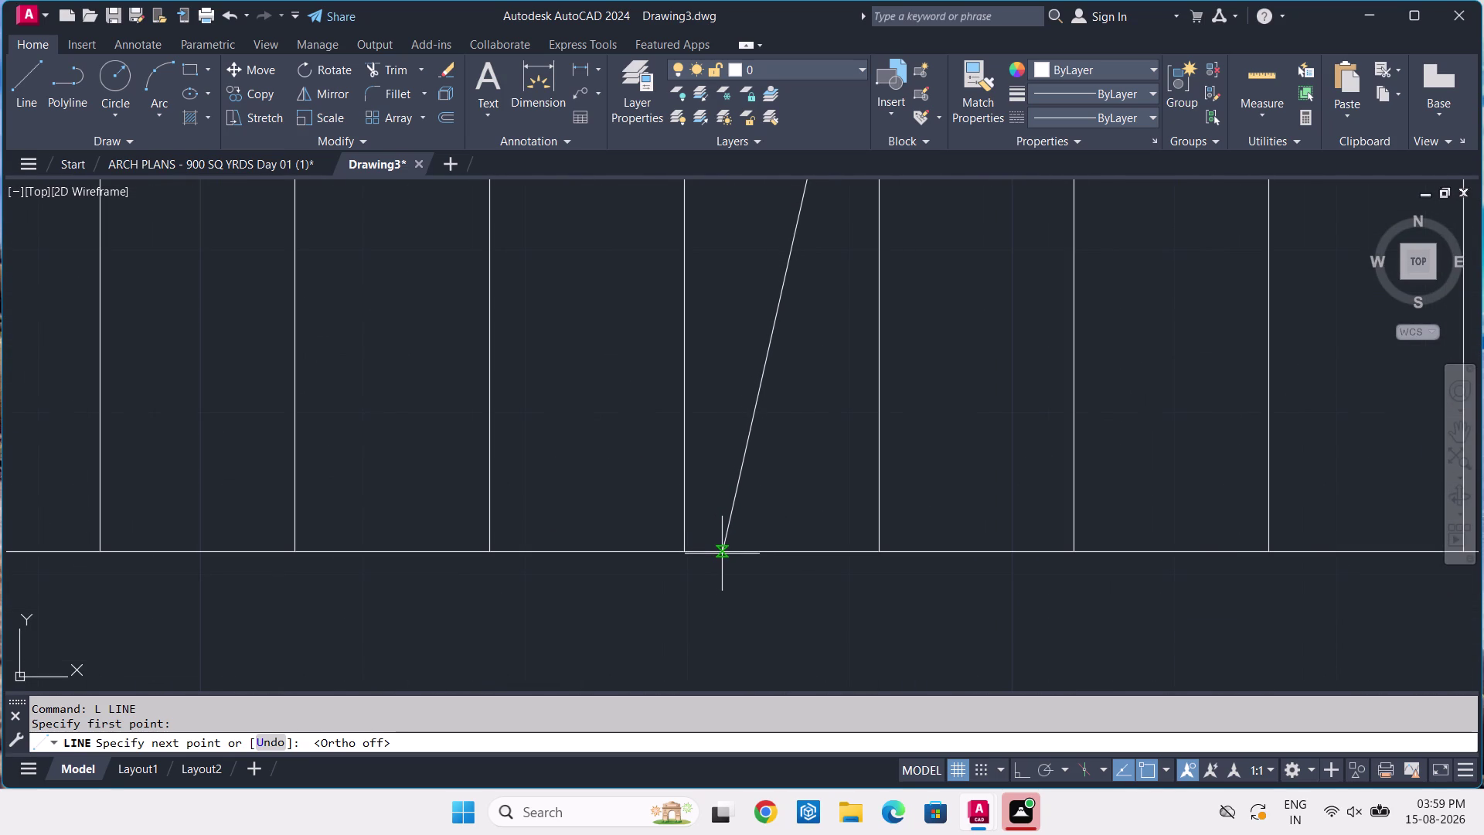
scroll(up, 3)
click(714, 558)
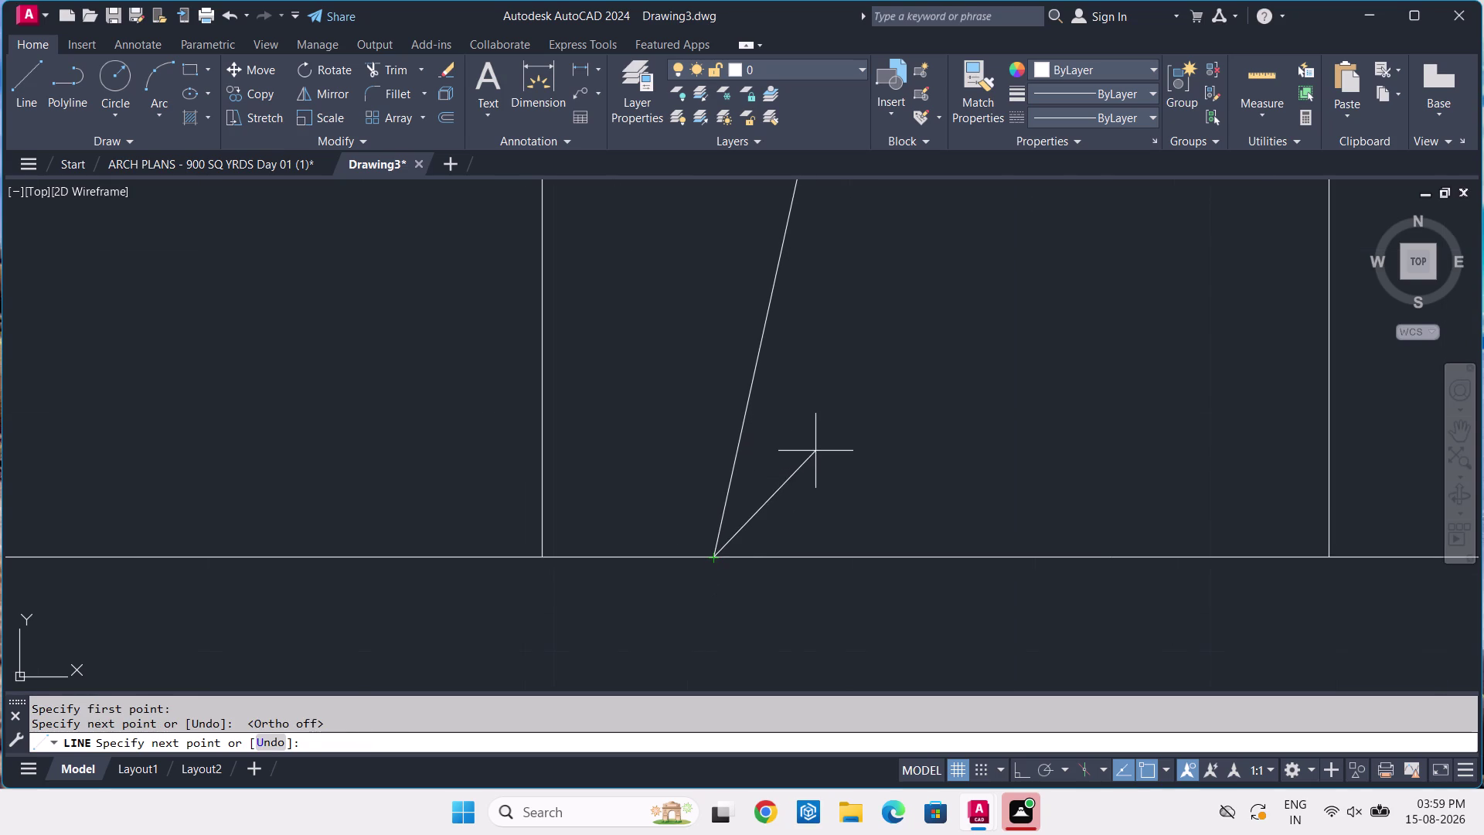
key(space)
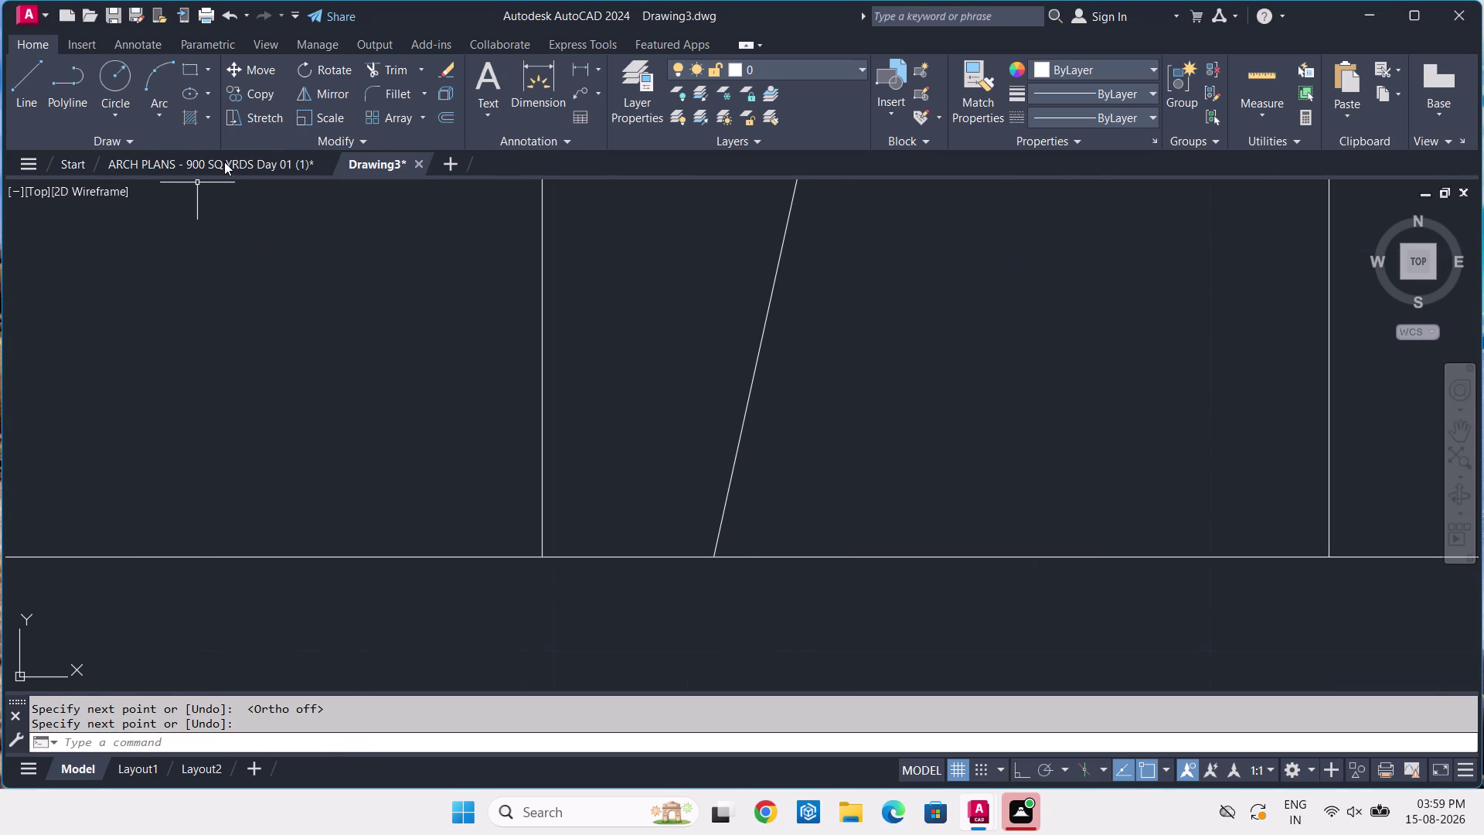
click(224, 162)
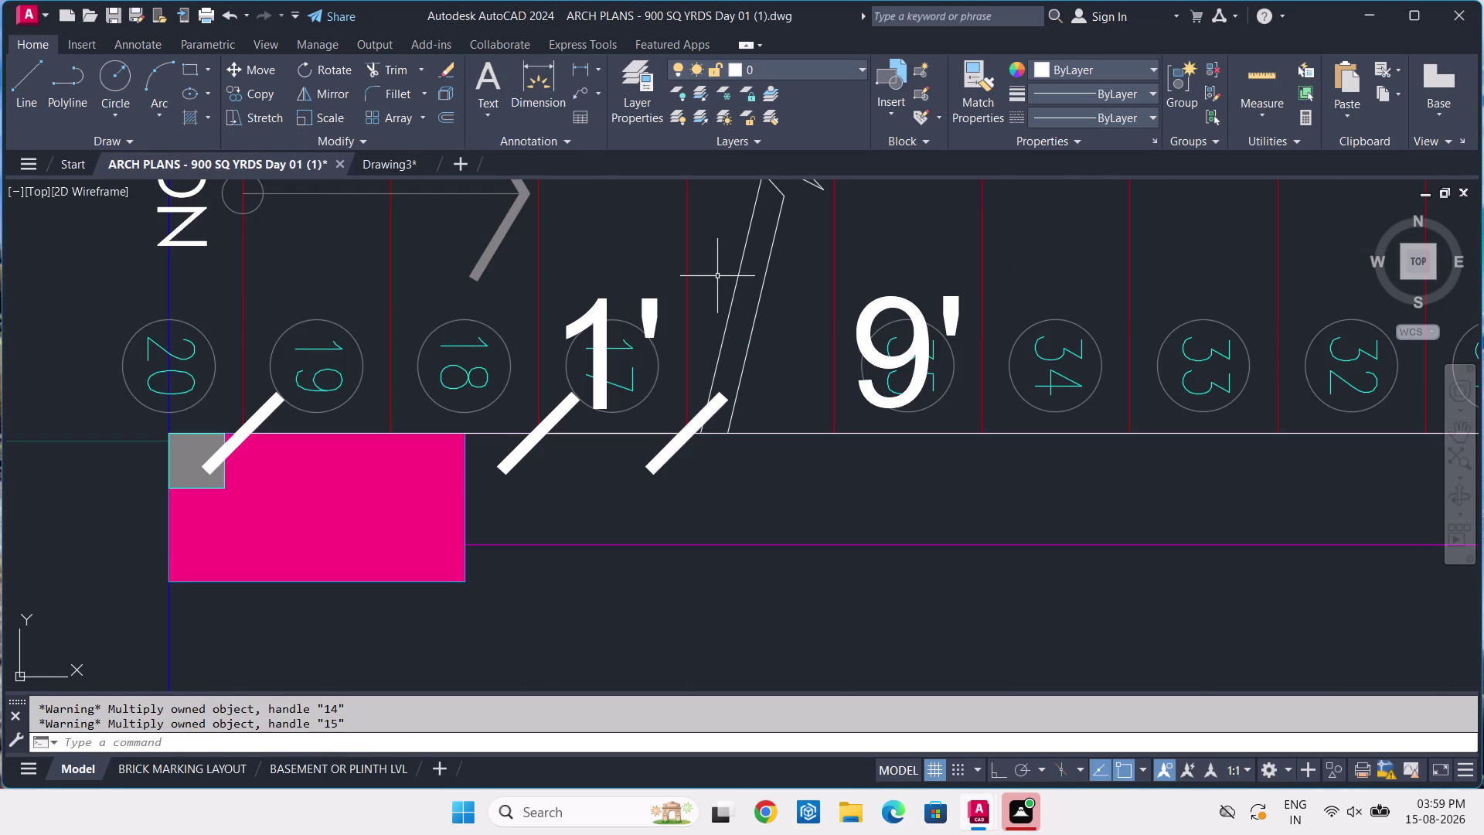
Measure the roughly 2¼-inch gap between the reference plan's slanted lines, then return to Drawing3.
click(571, 76)
scroll(up, 3)
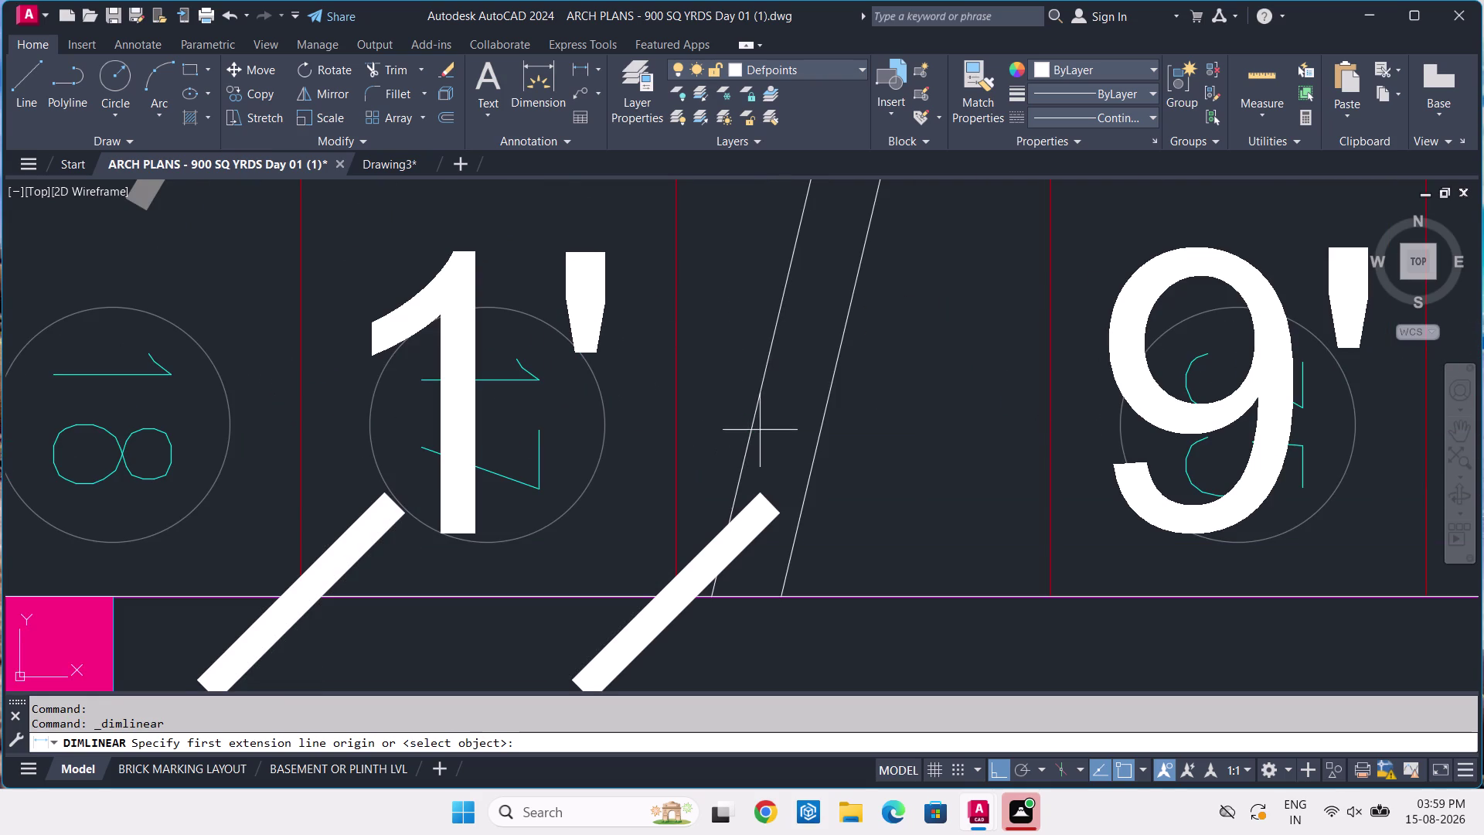
click(597, 64)
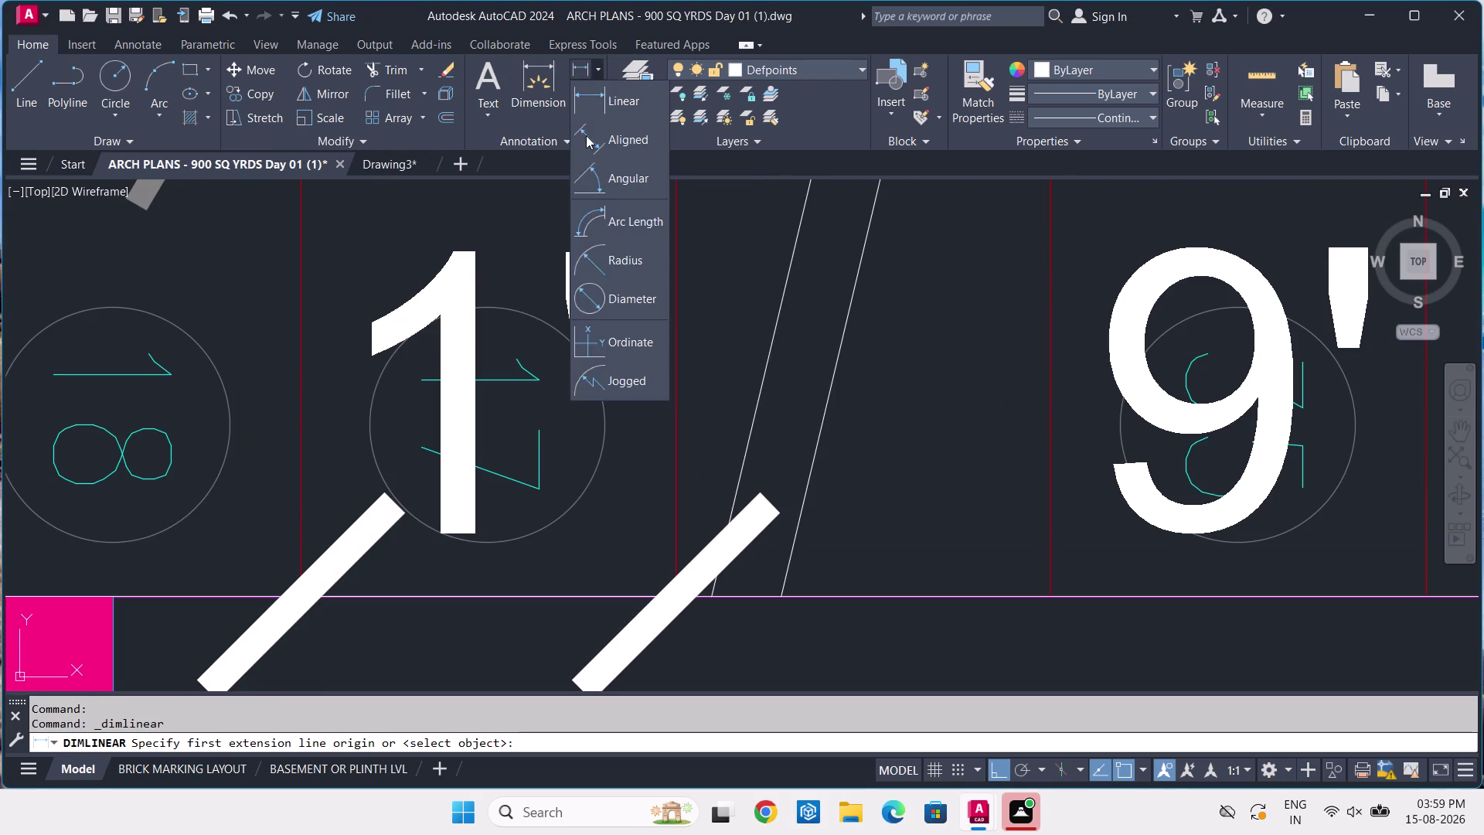
click(586, 137)
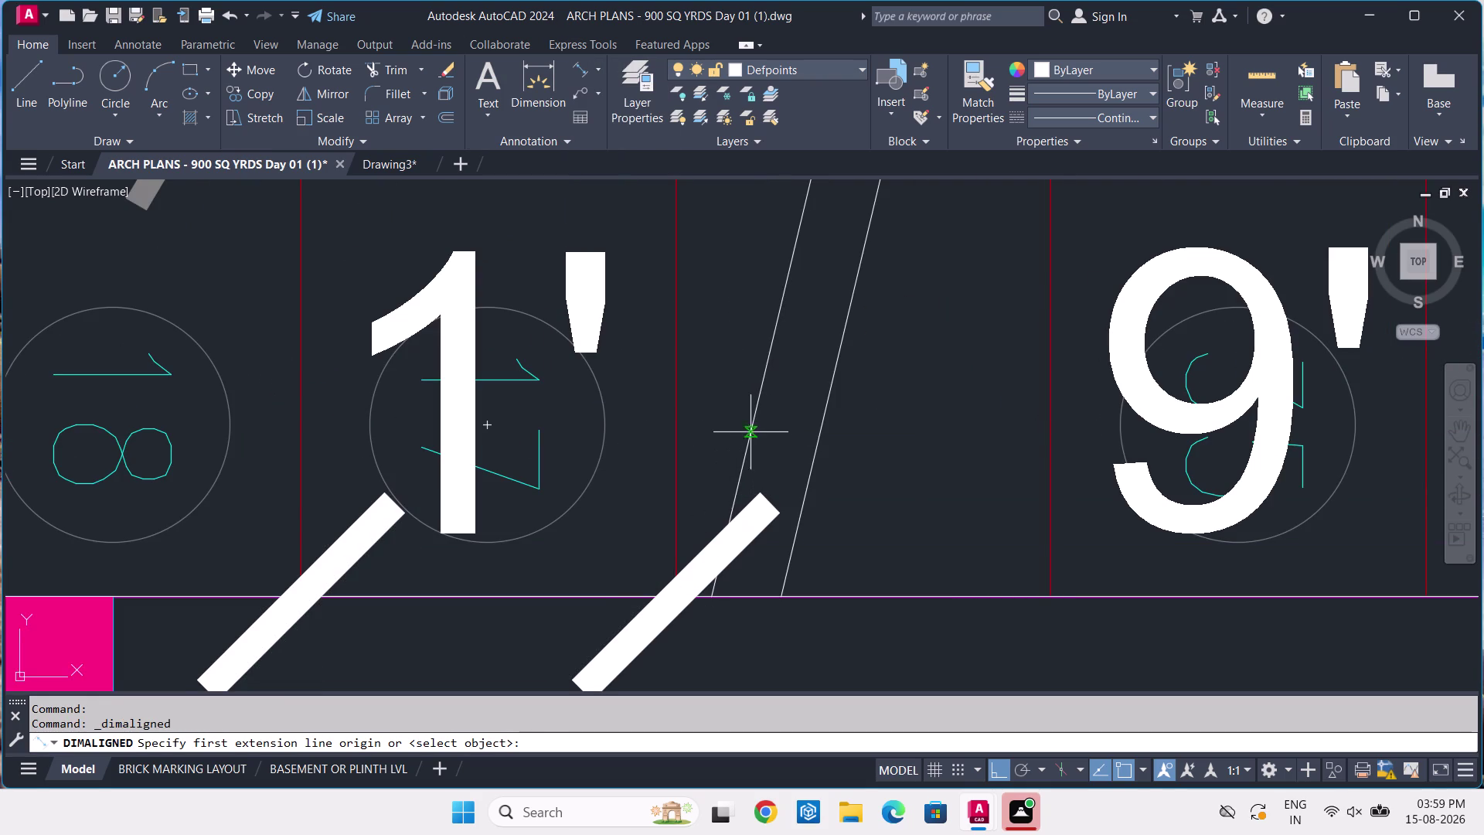
click(748, 431)
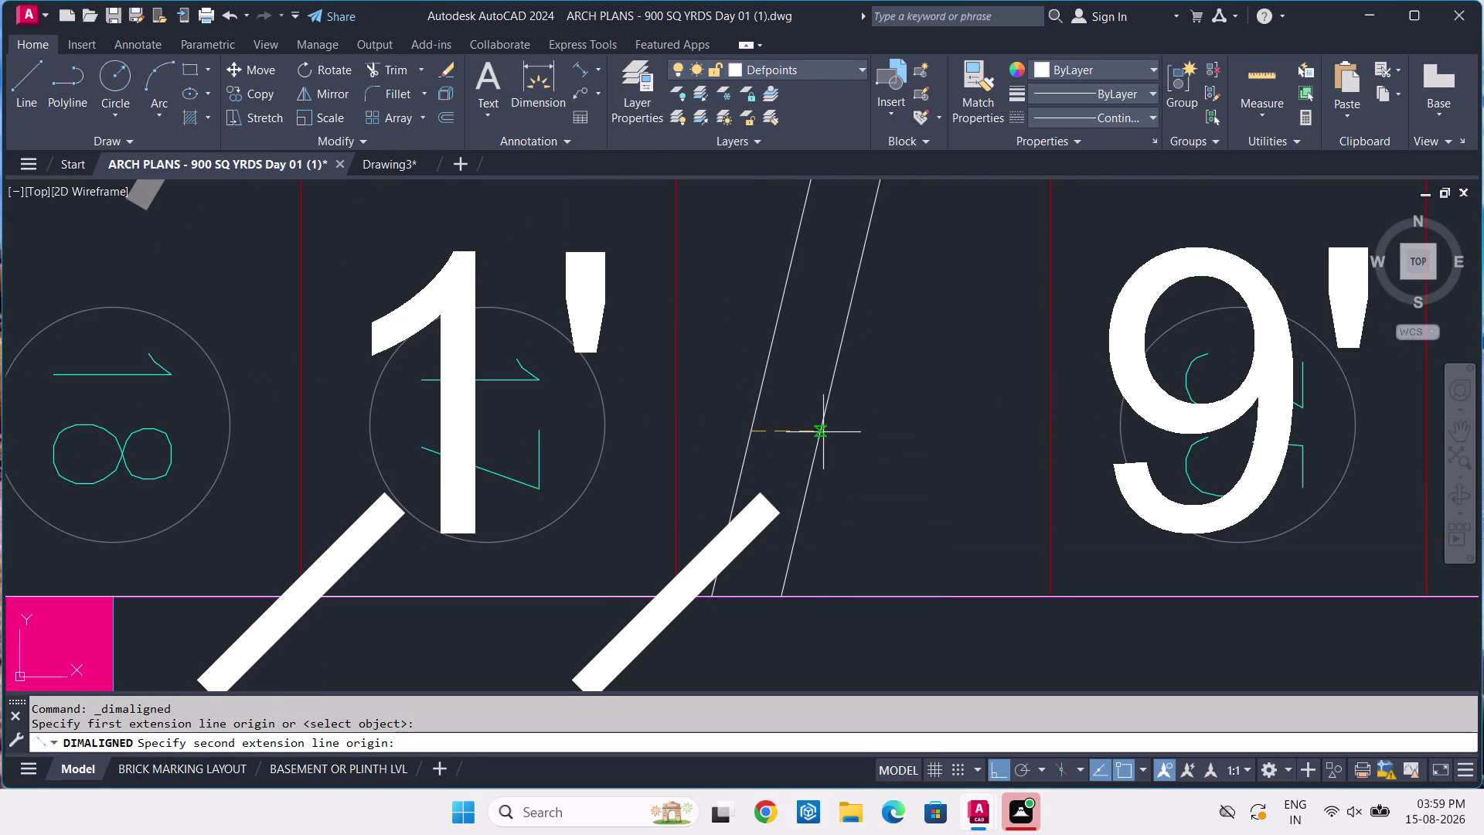
click(822, 431)
scroll(down, 3)
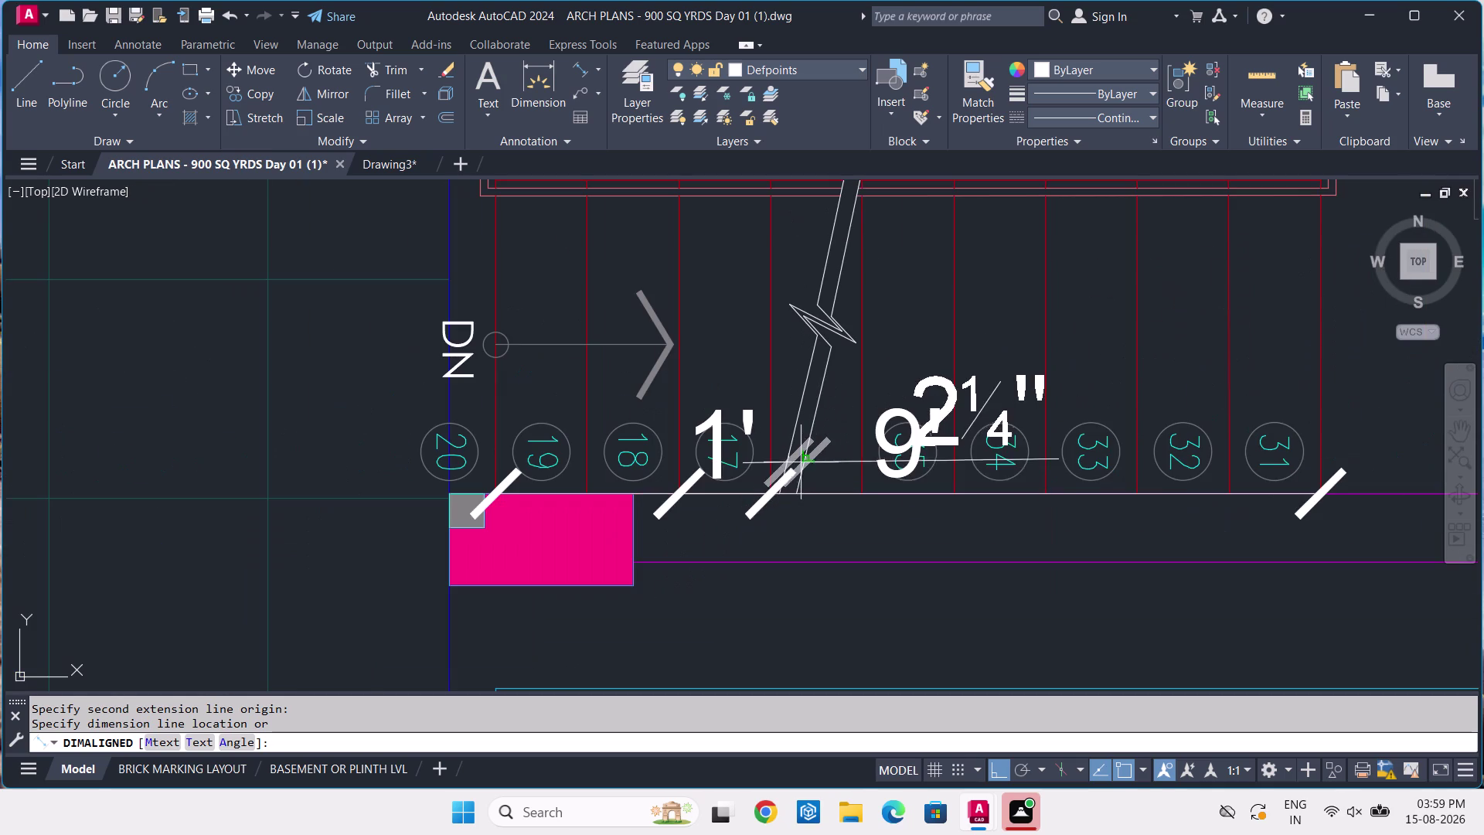
key(Escape)
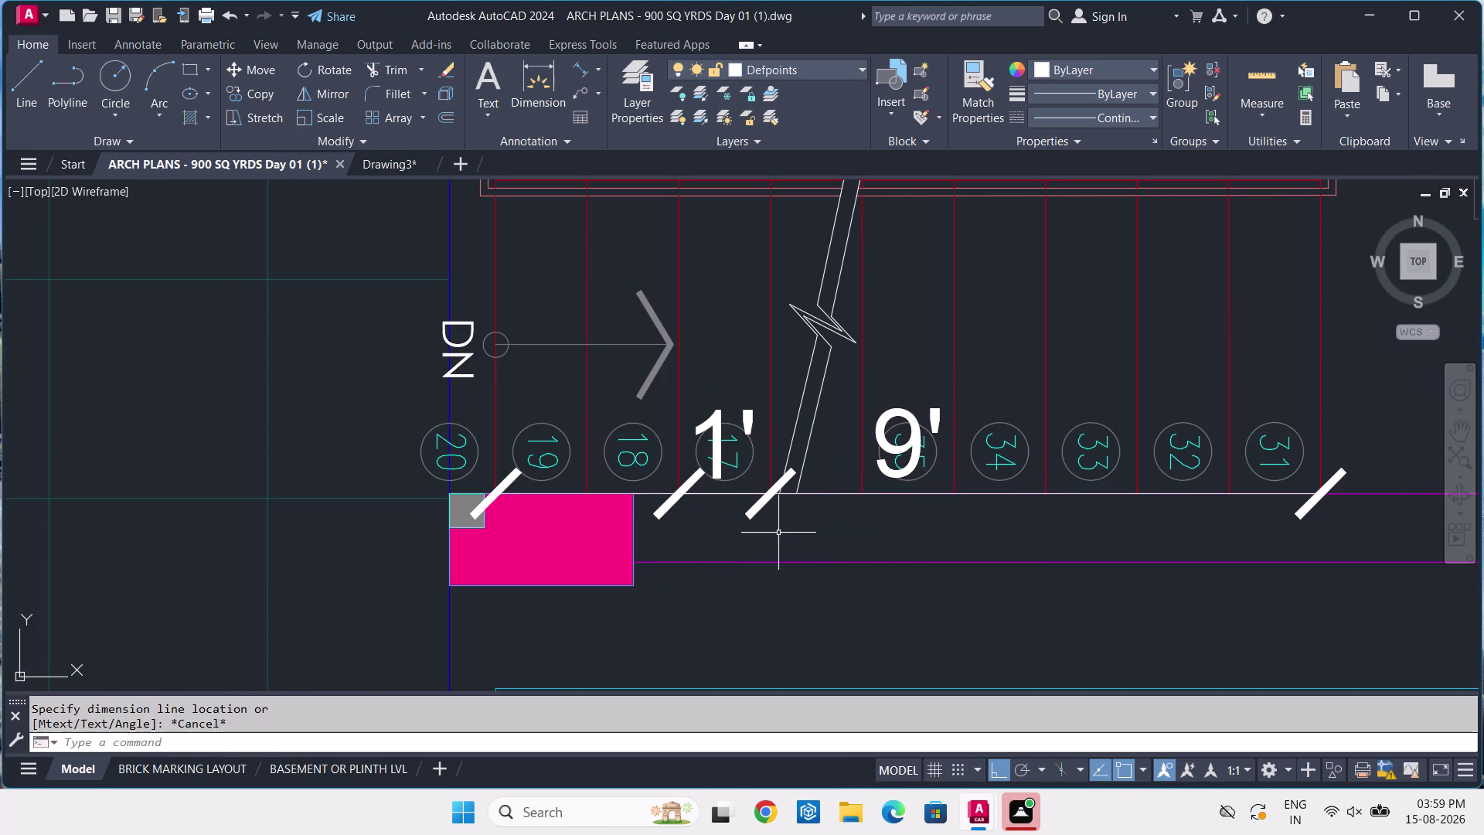
click(406, 171)
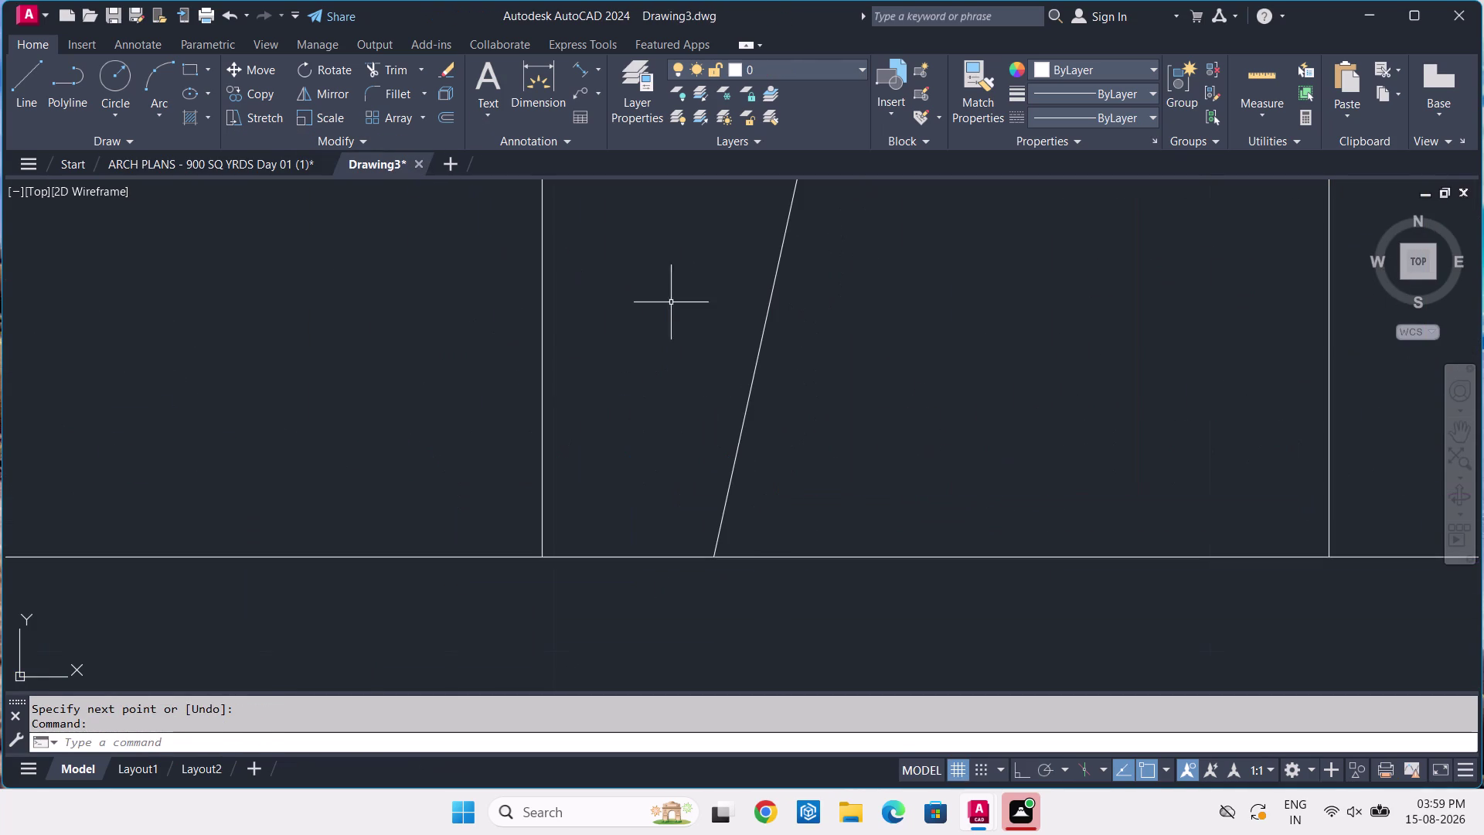
Offset Drawing3's slanted break line by 2 inches, placing two parallel copies.
click(759, 352)
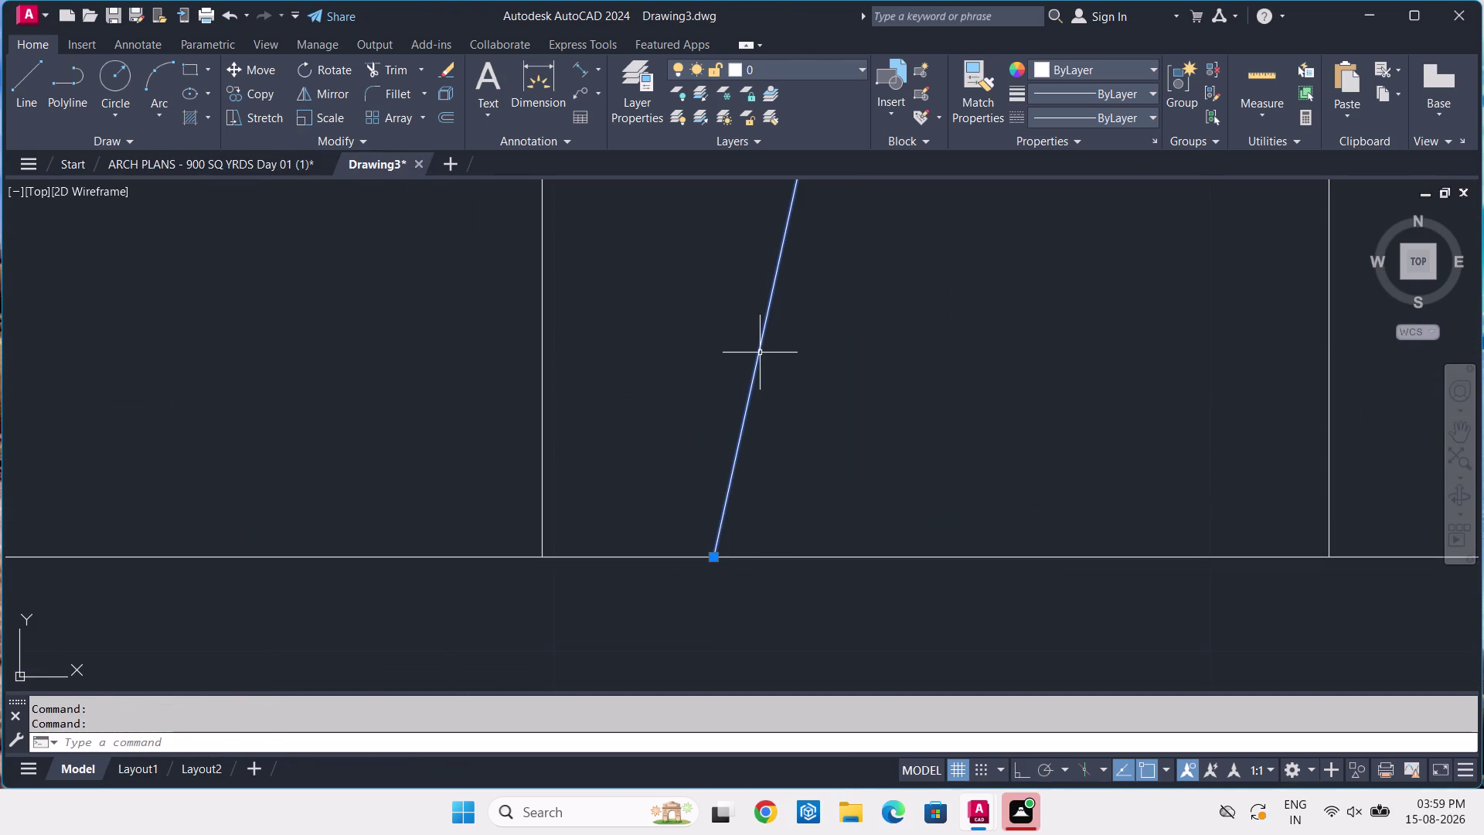
text(O)
key(space)
key(2)
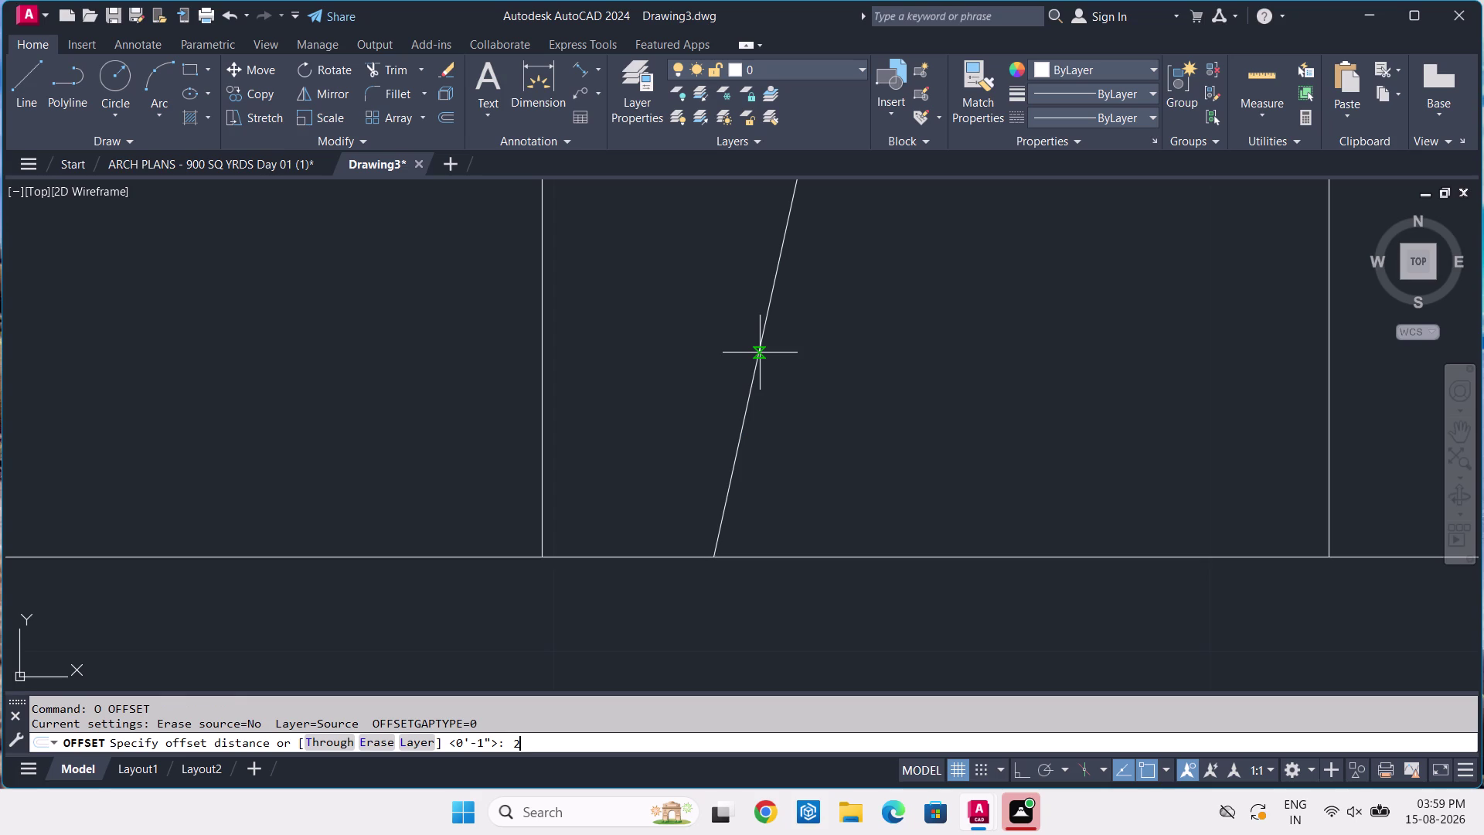
key(Return)
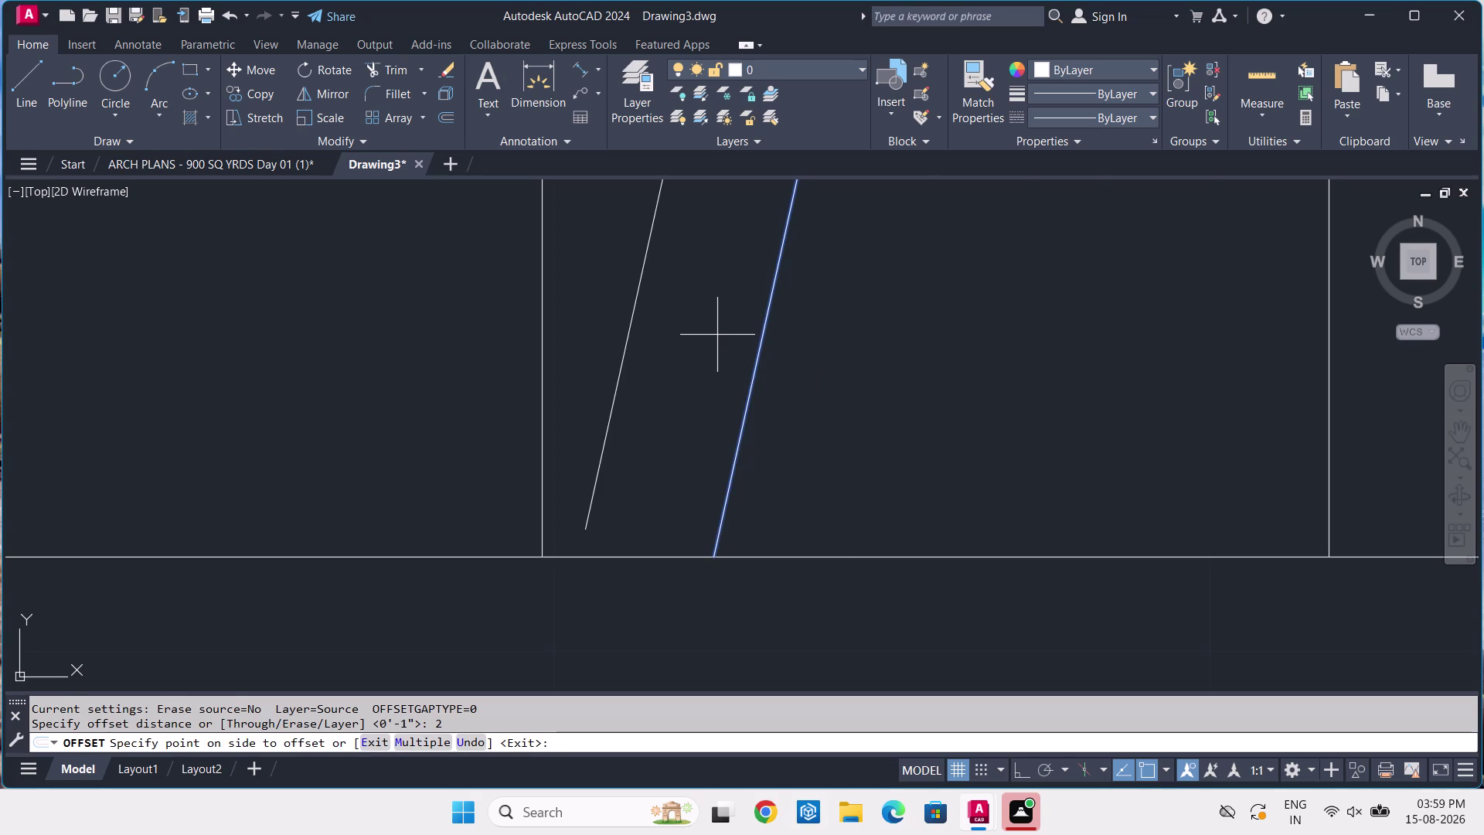
scroll(down, 3)
middle_drag(718, 335, 776, 457)
scroll(down, 3)
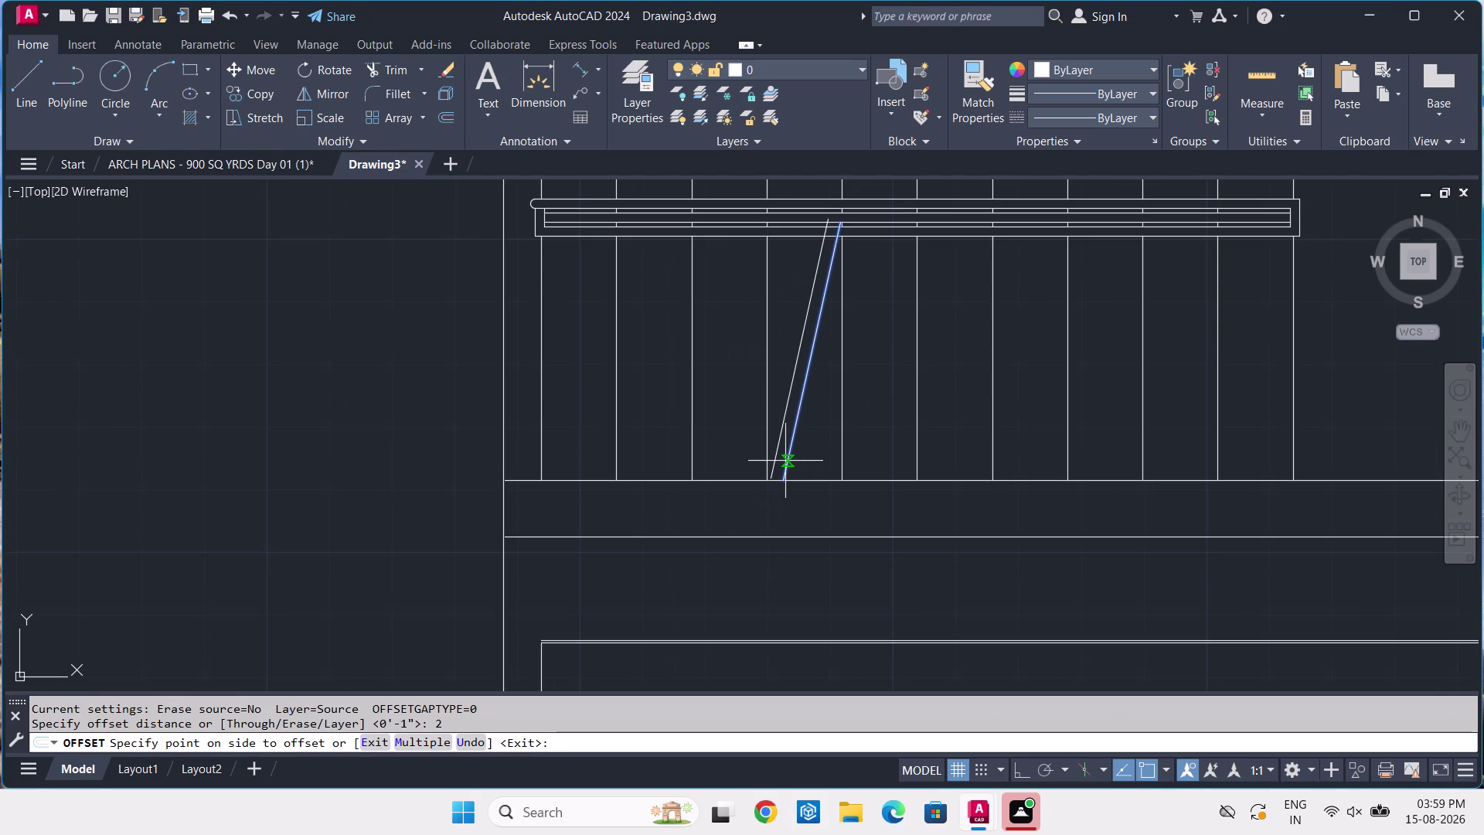
click(785, 459)
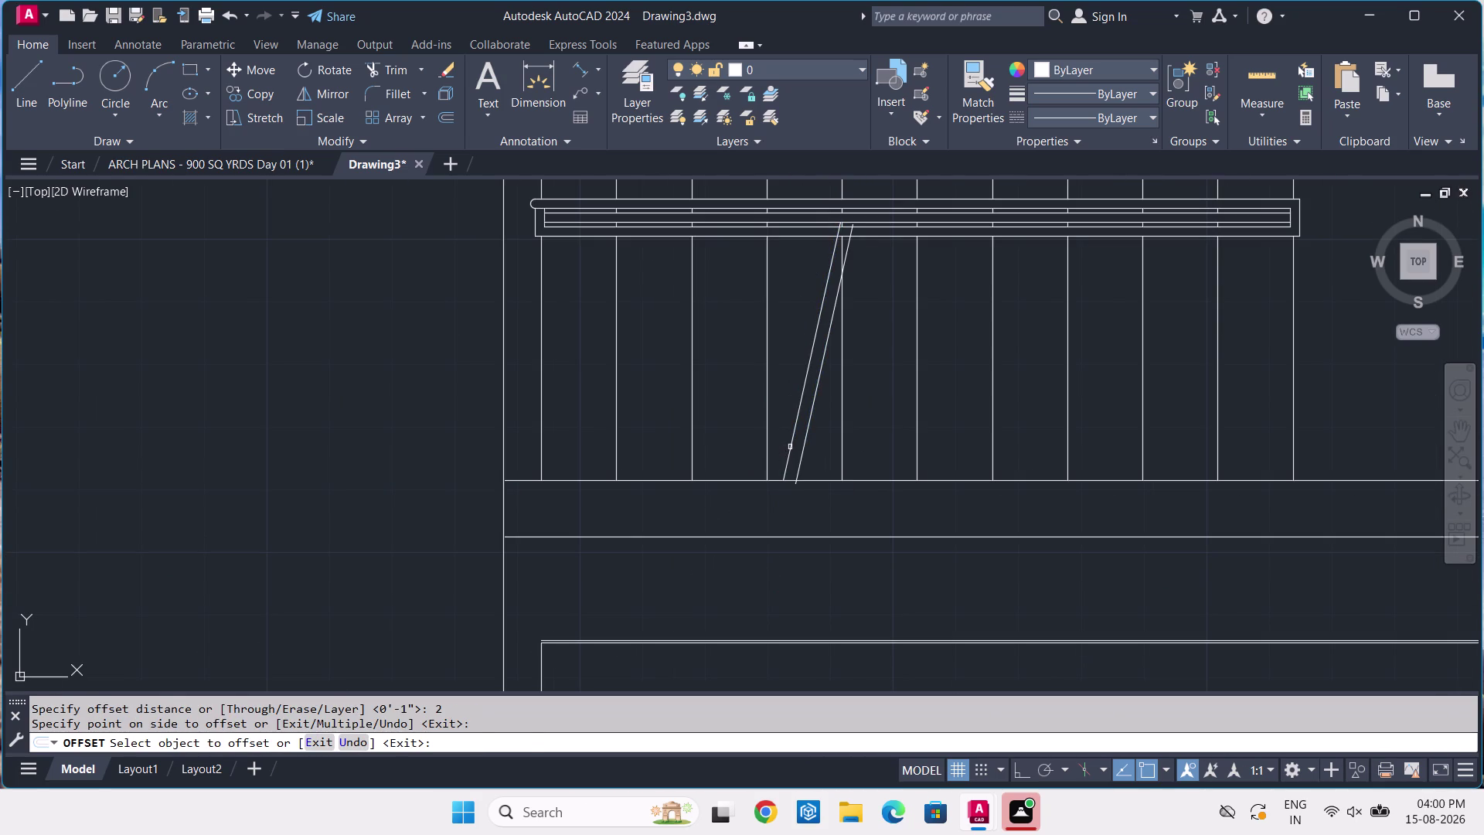
click(790, 447)
click(744, 405)
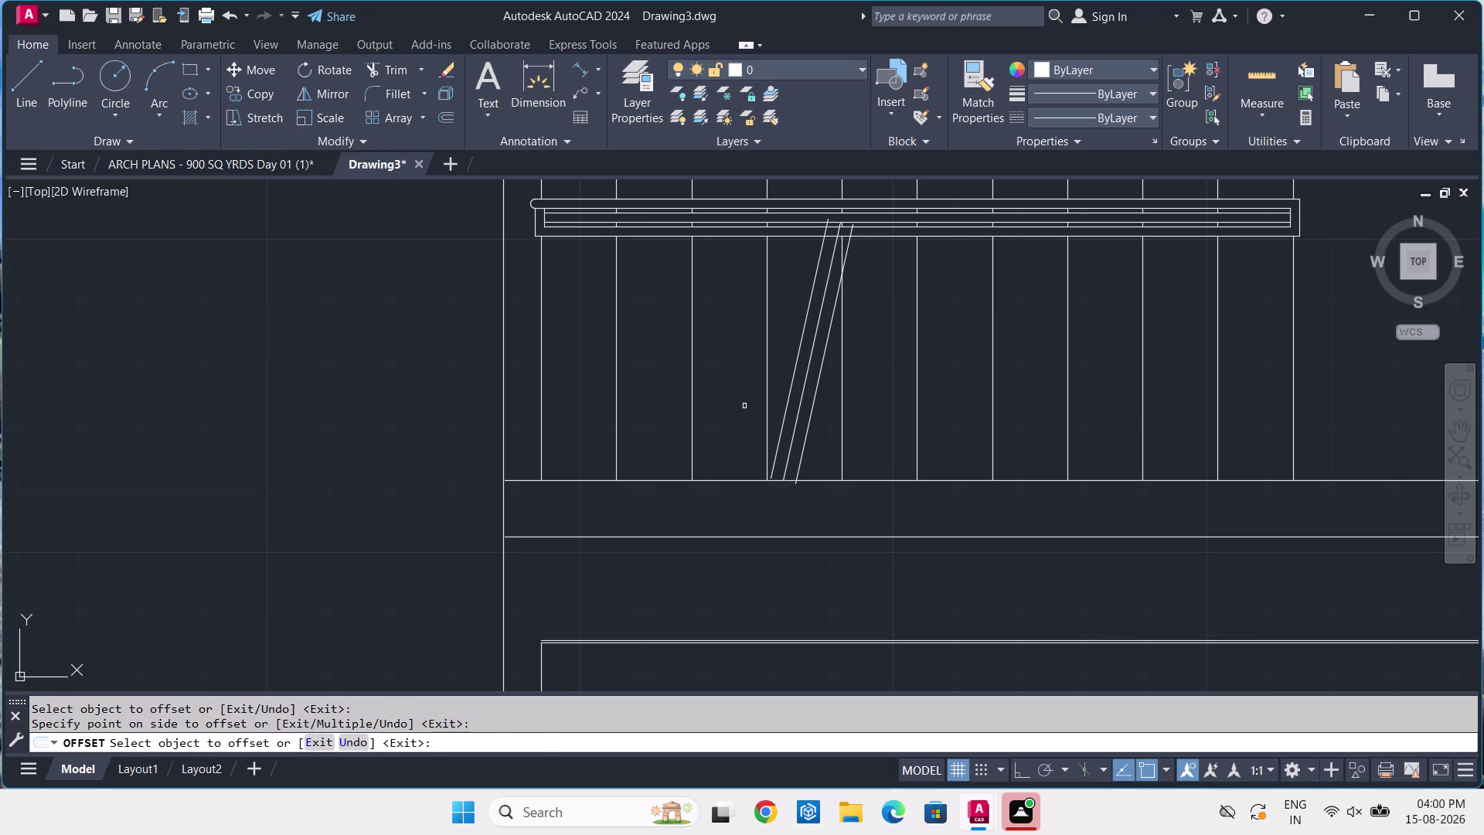
key(Return)
Delete the extra slanted copy and extend the remaining line toward the band.
click(807, 423)
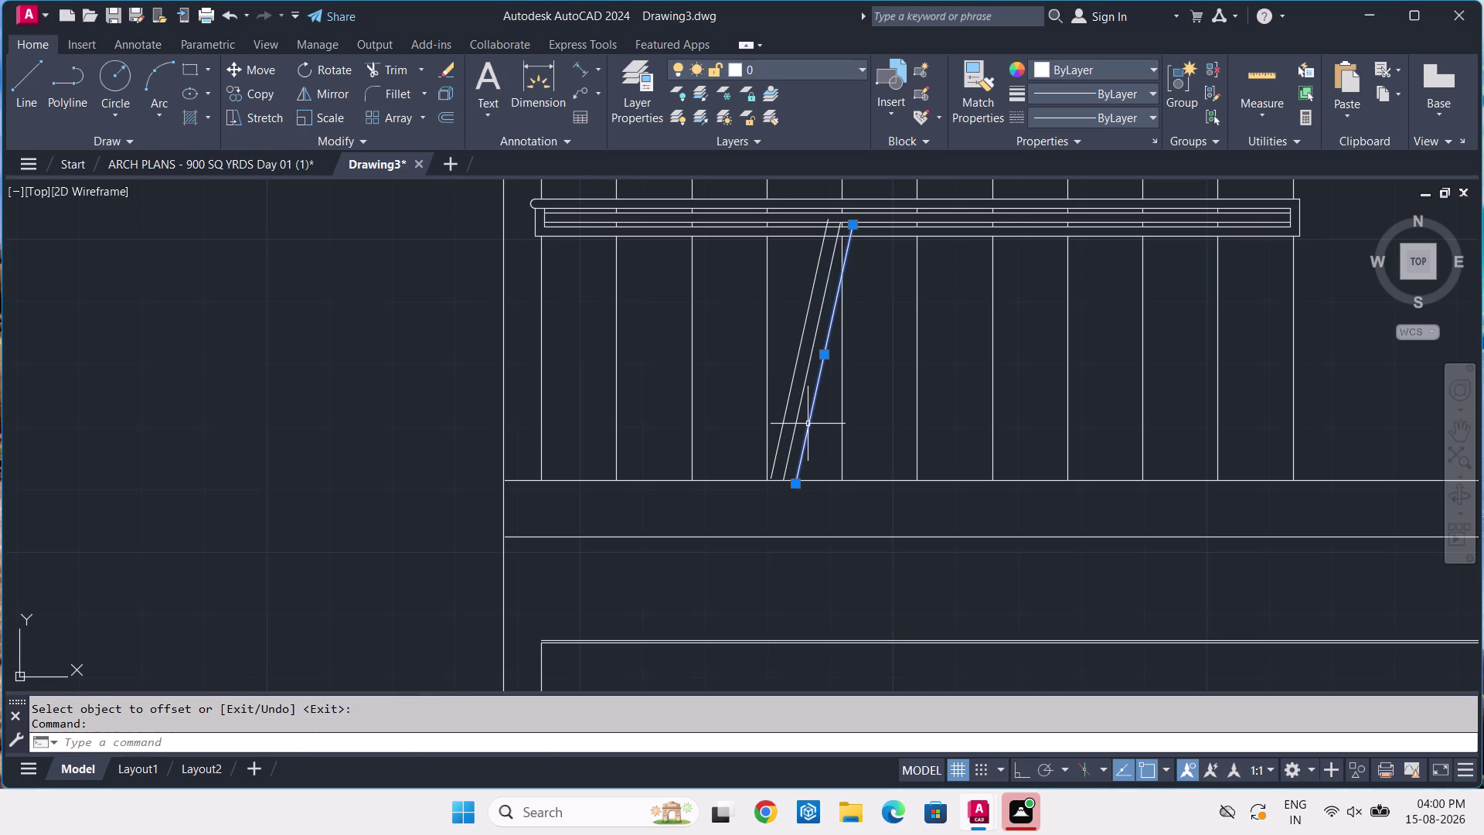
key(Delete)
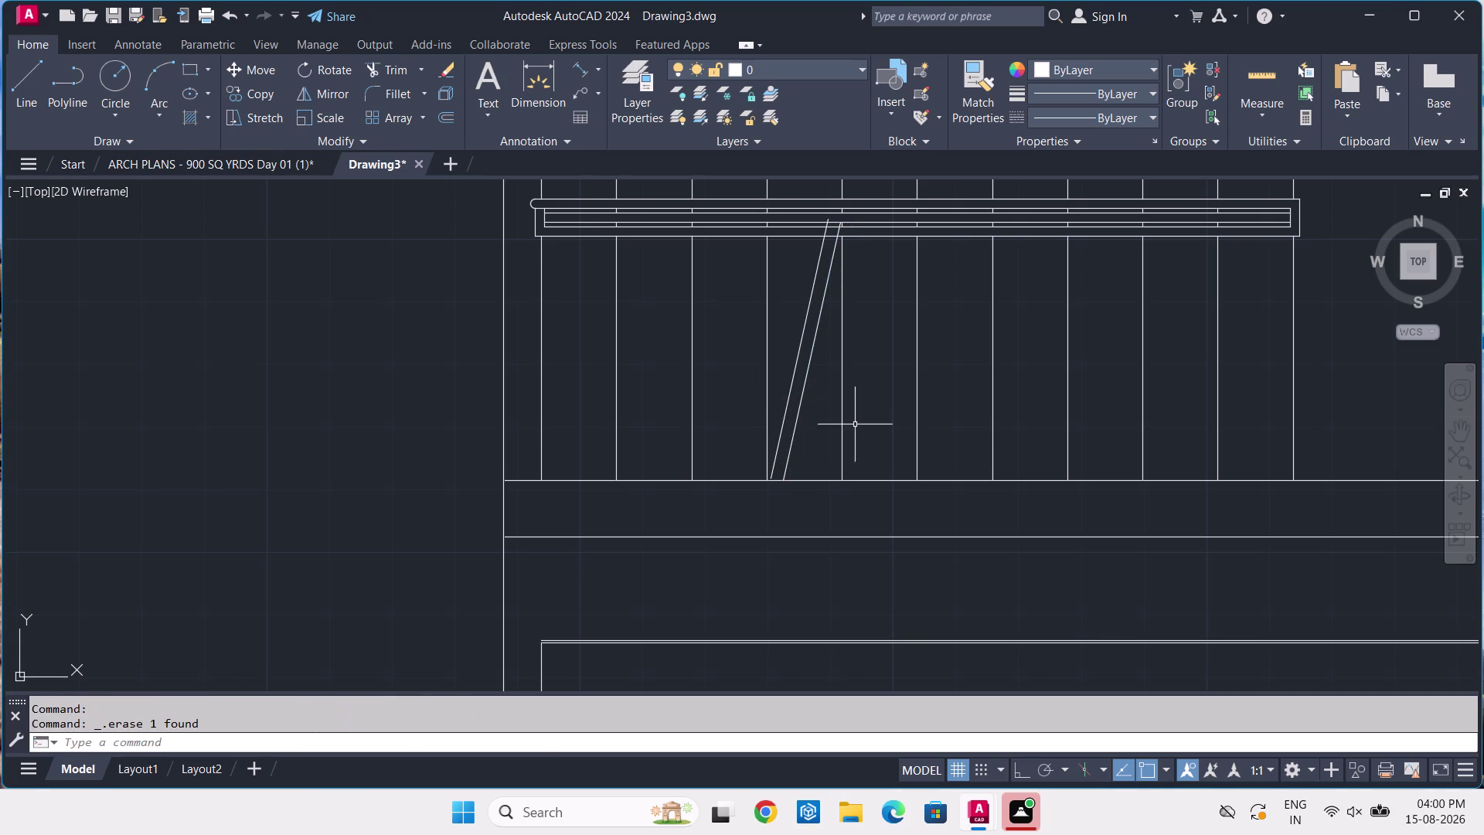
key(e)
text(X)
key(space)
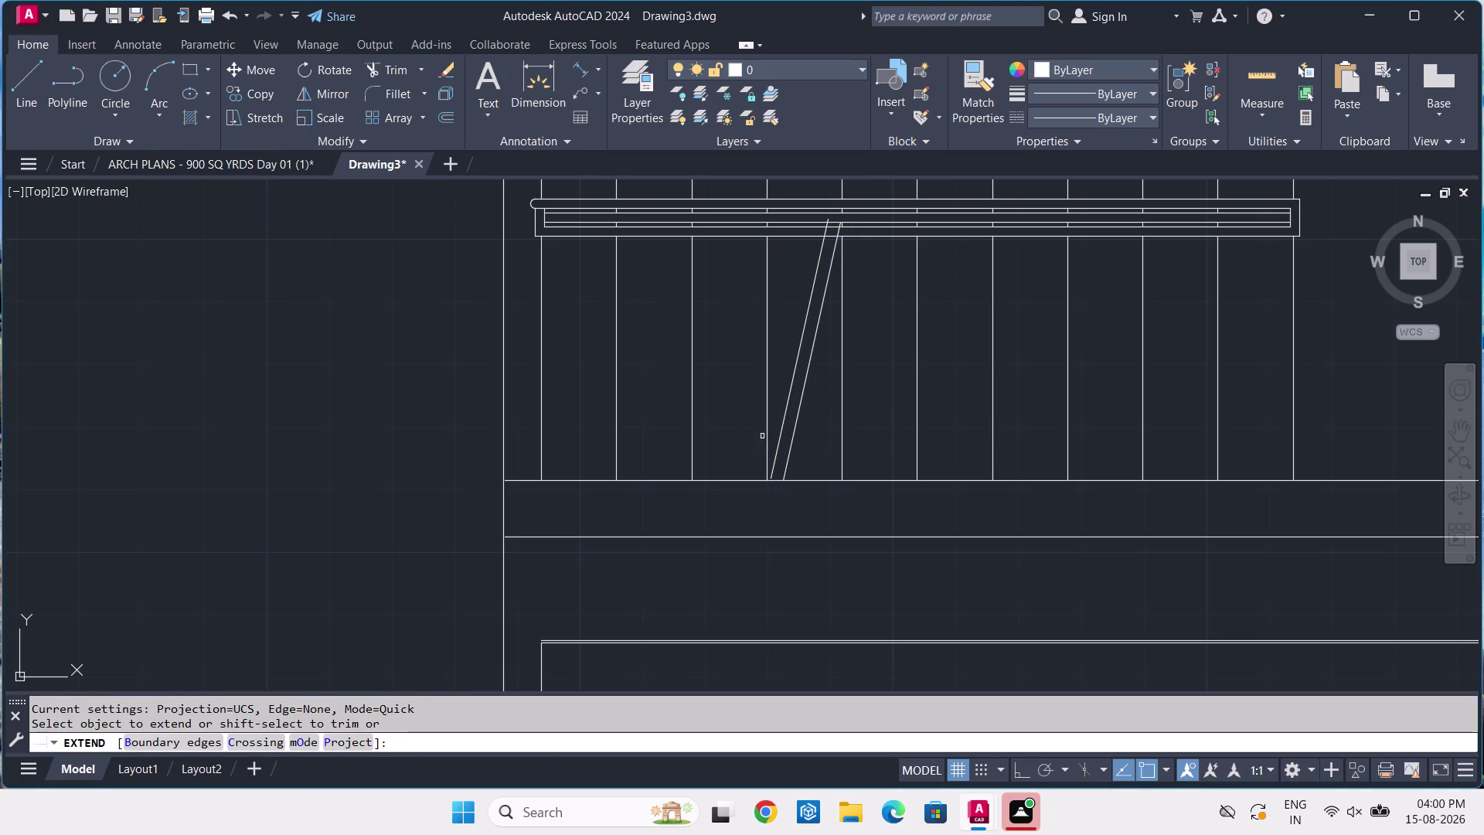
scroll(up, 3)
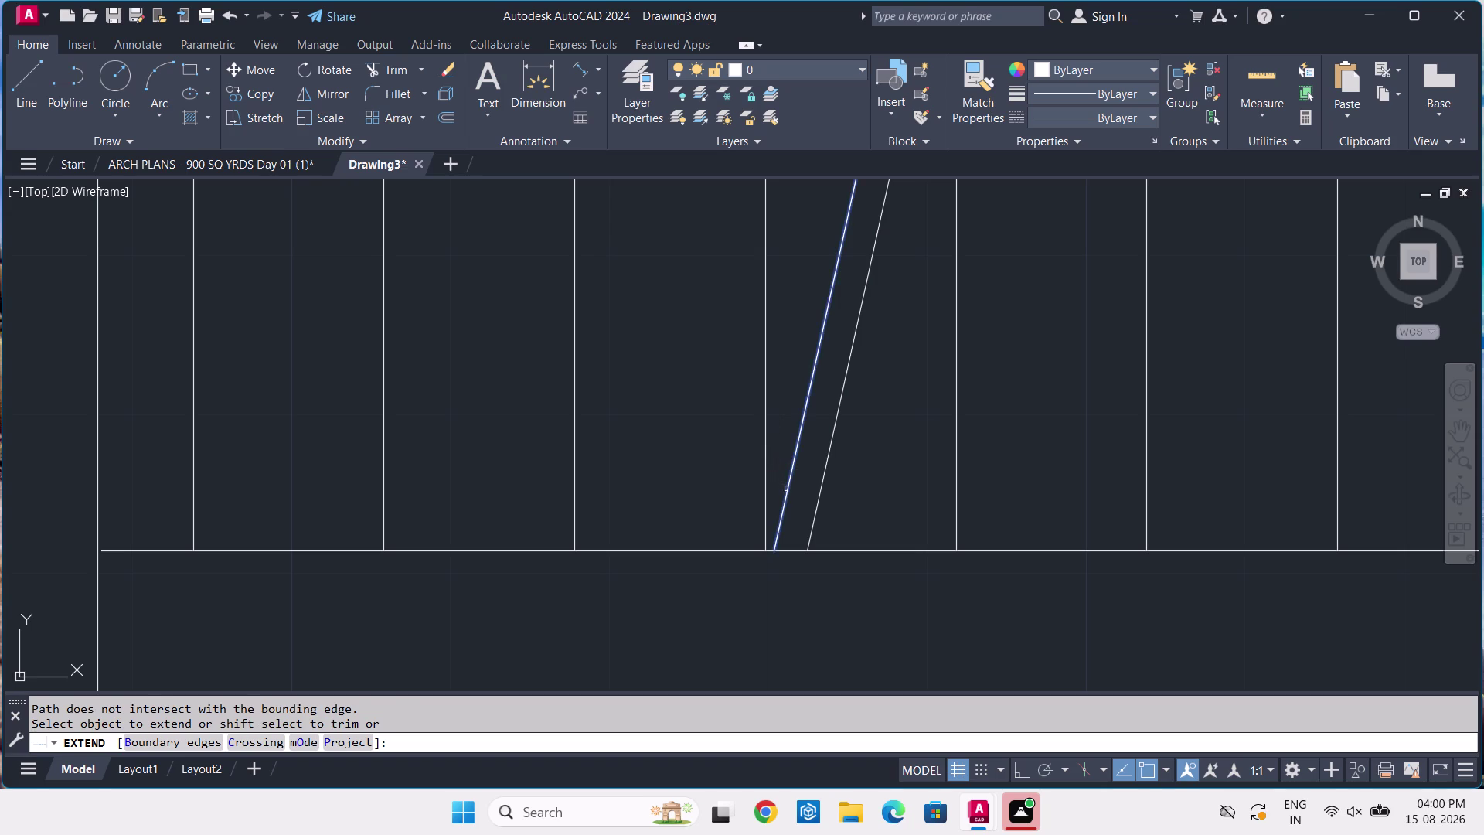
click(786, 489)
Try extending the line tops to the band, then cancel and show the reference plan.
scroll(down, 3)
middle_drag(792, 413, 768, 633)
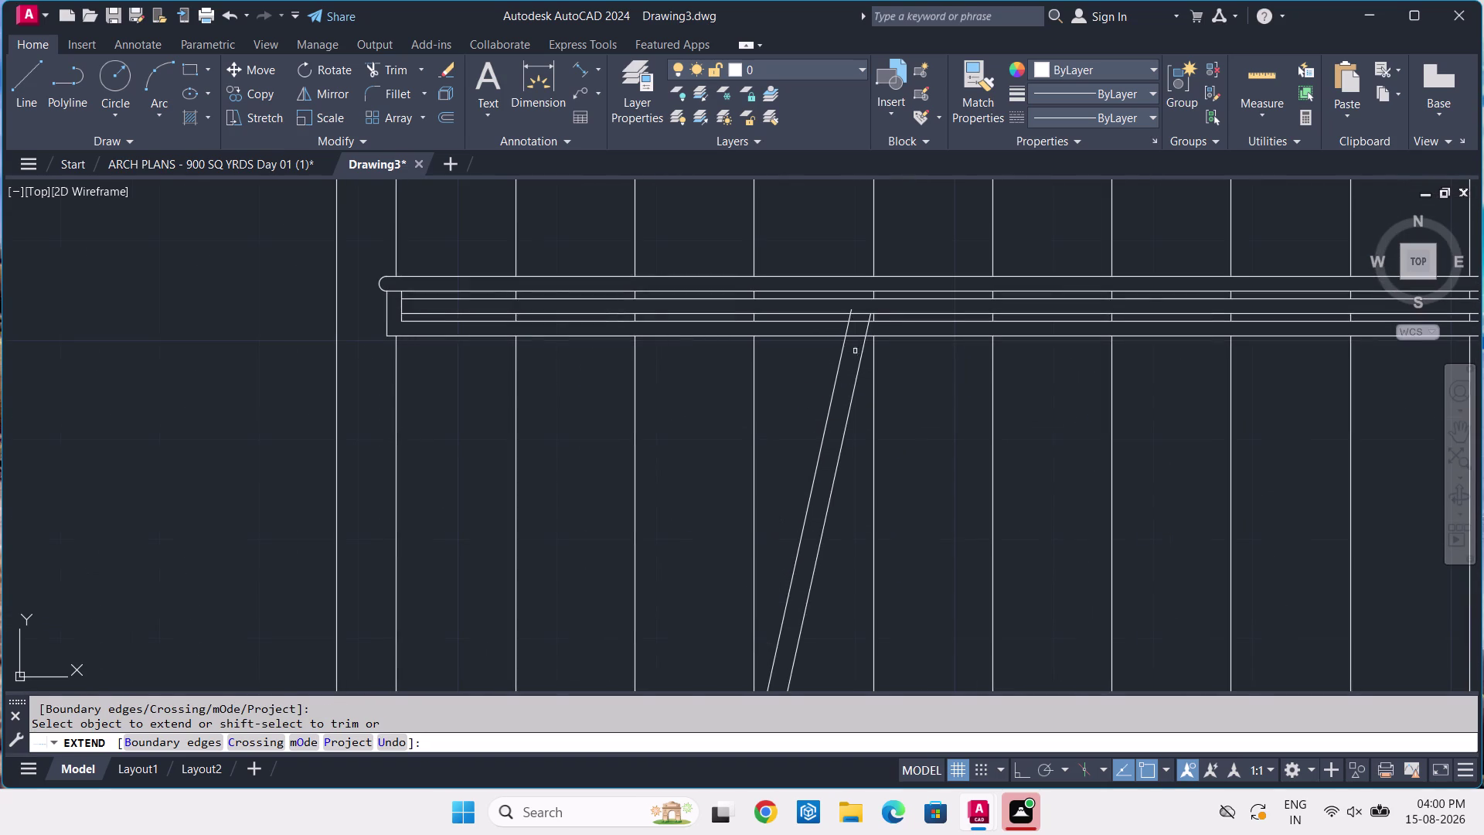
scroll(up, 3)
scroll(up, 3)
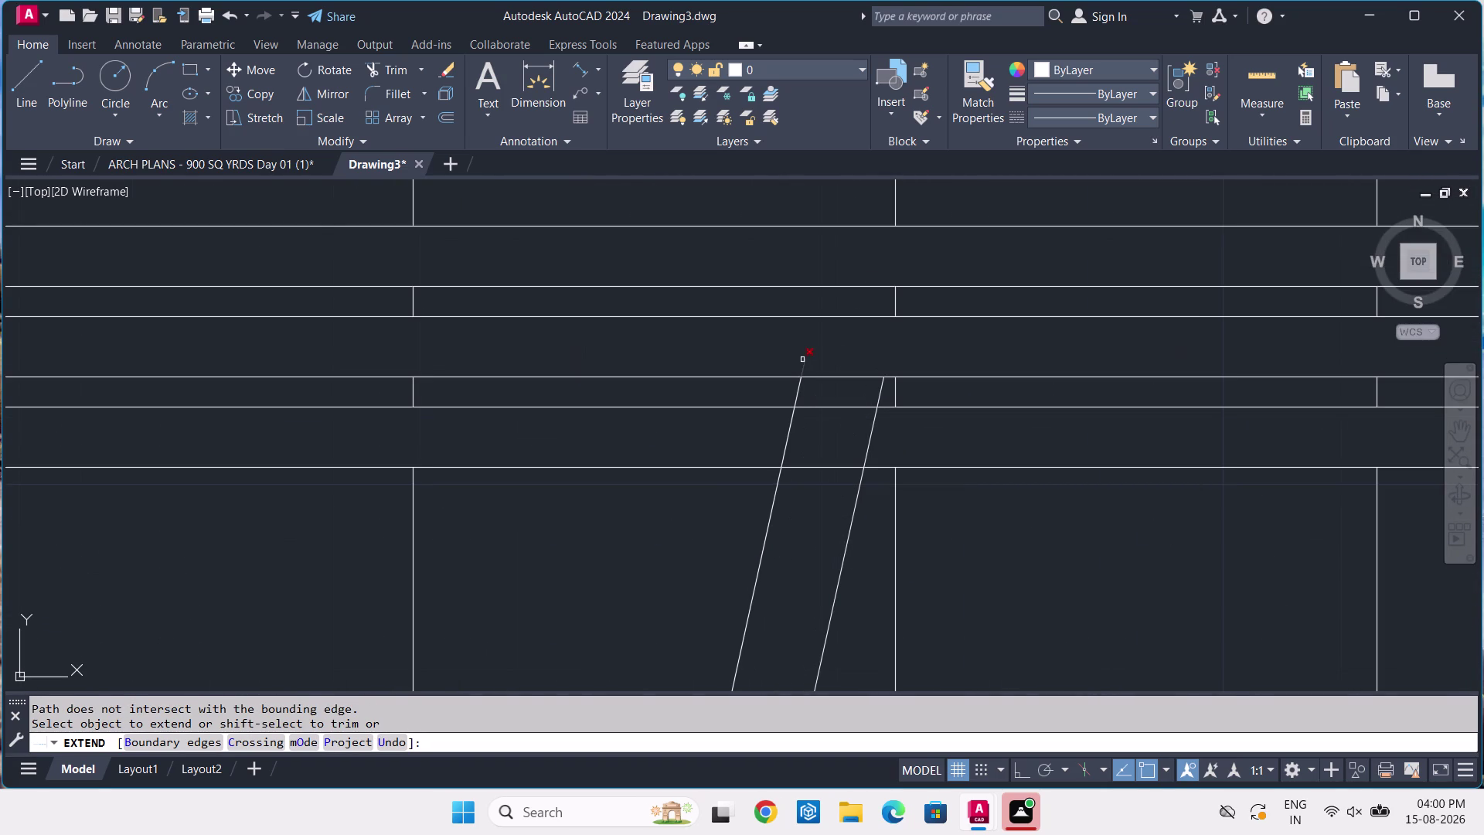
click(806, 359)
key(Escape)
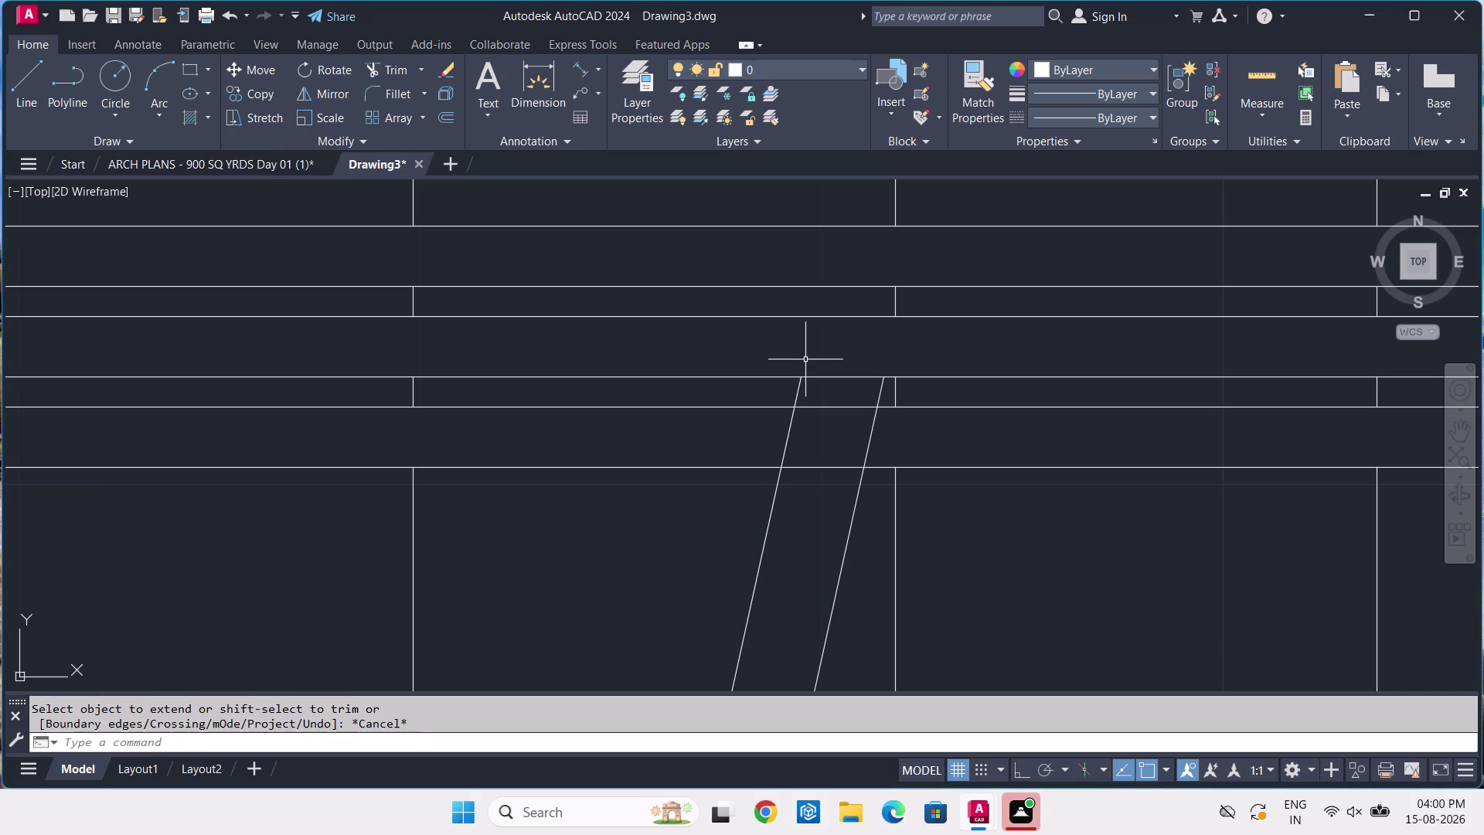
click(297, 168)
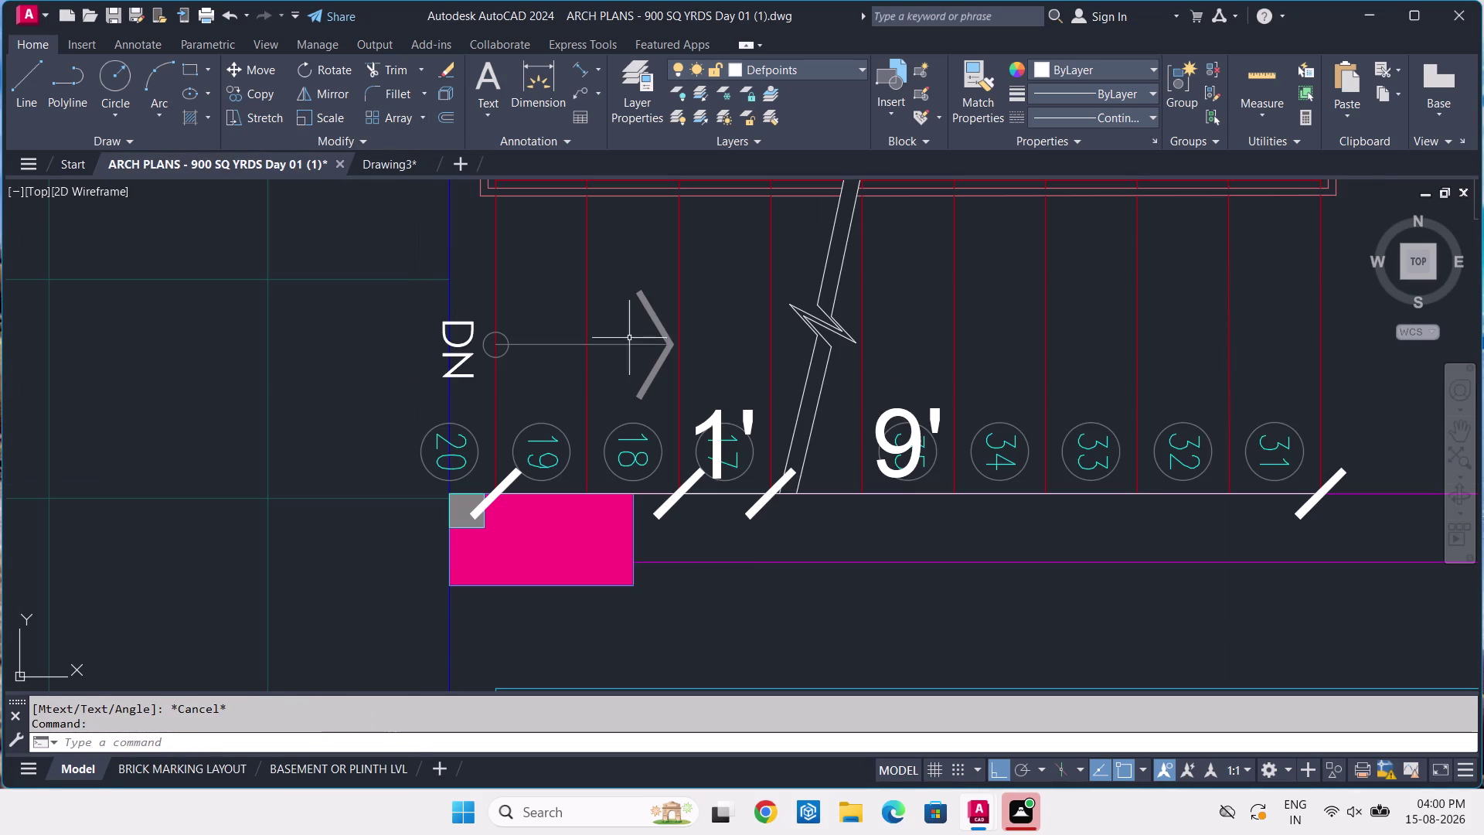
Fence-trim the slanted line pair at the handrail band in Drawing3, then revisit the reference plan.
middle_drag(790, 299, 797, 372)
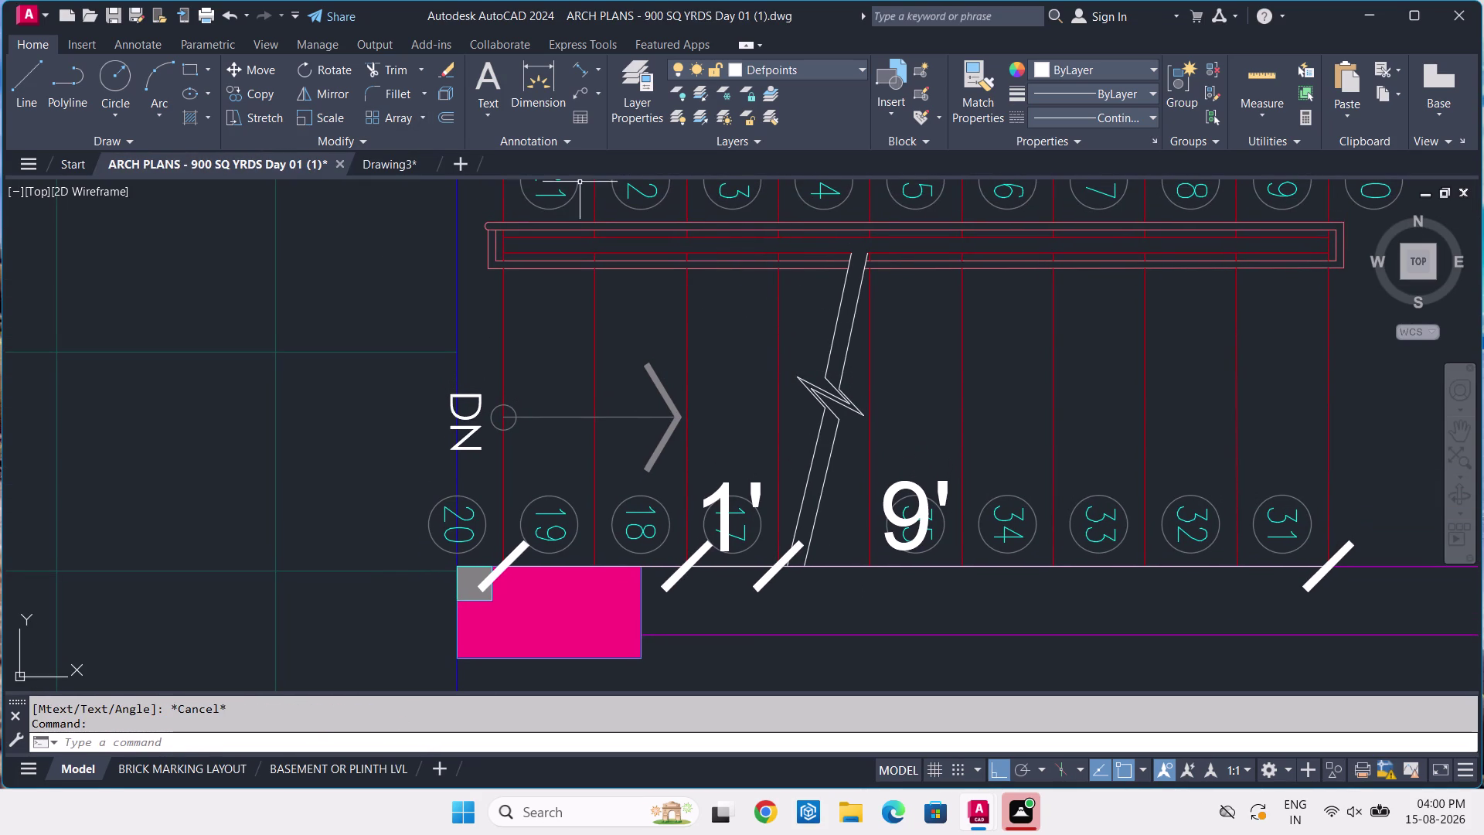
click(392, 171)
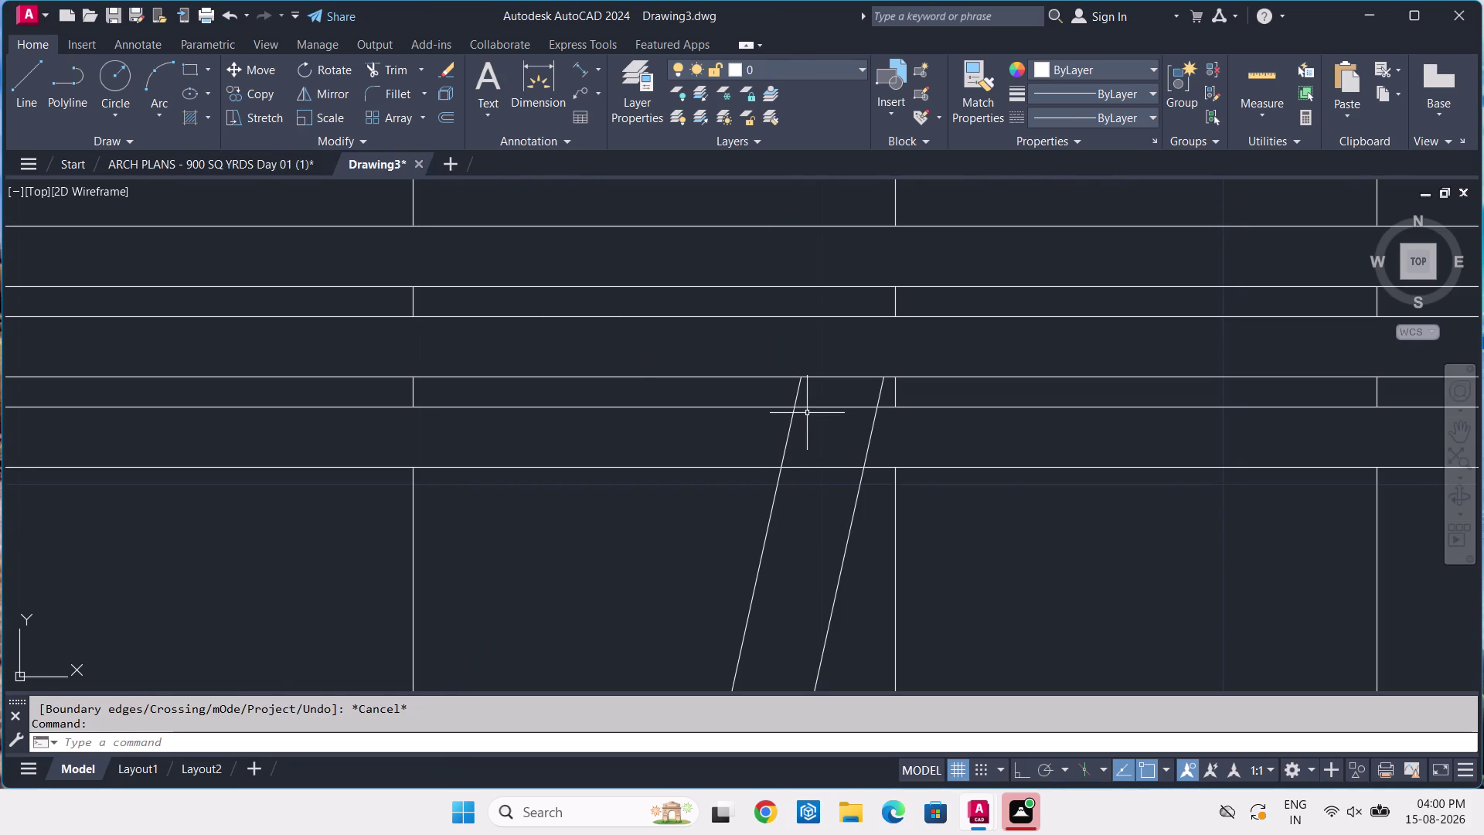
text(TR)
key(space)
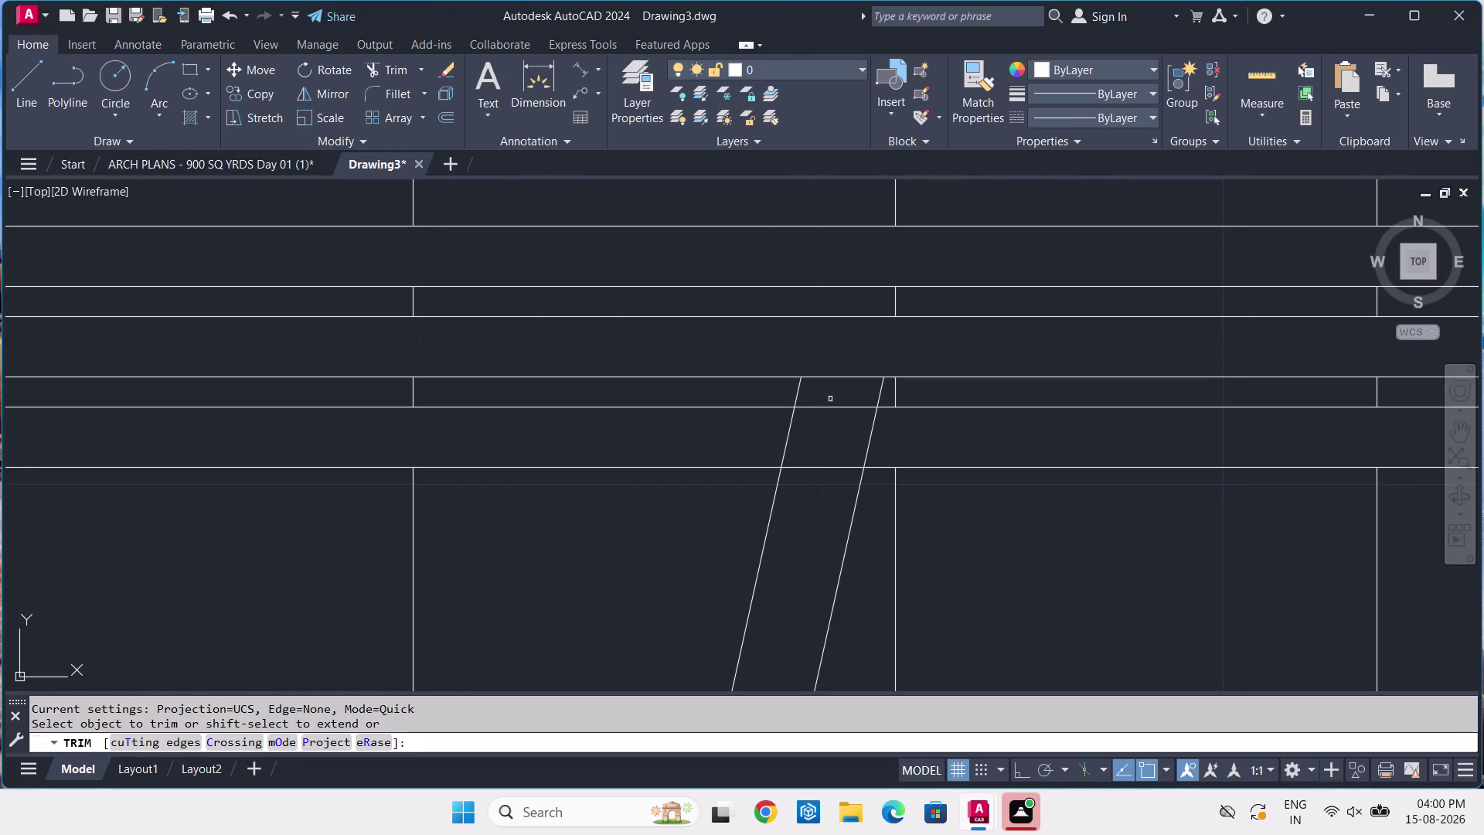
click(830, 399)
click(823, 540)
scroll(down, 3)
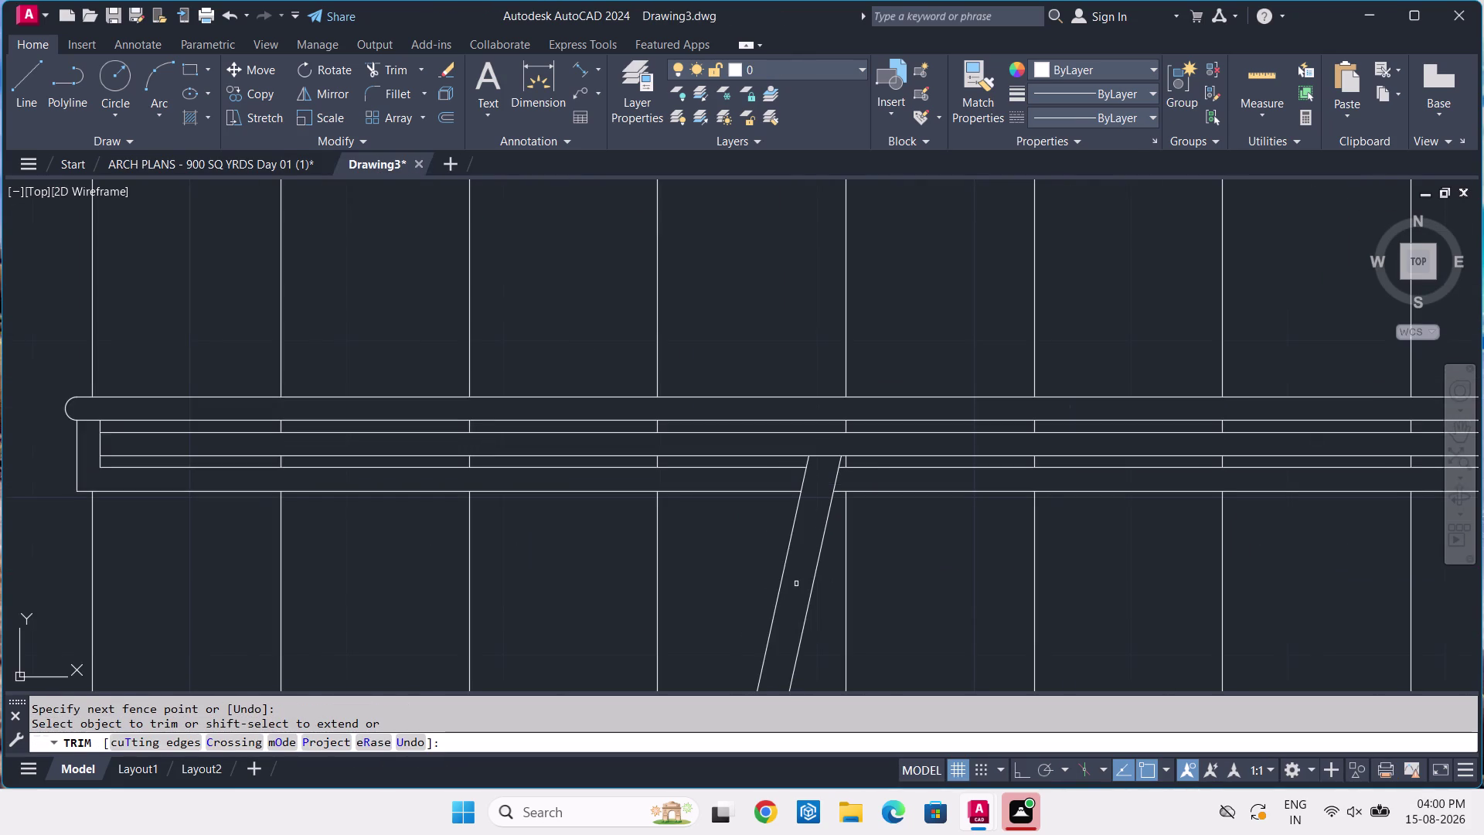
middle_drag(796, 583, 797, 472)
scroll(down, 3)
scroll(down, 3)
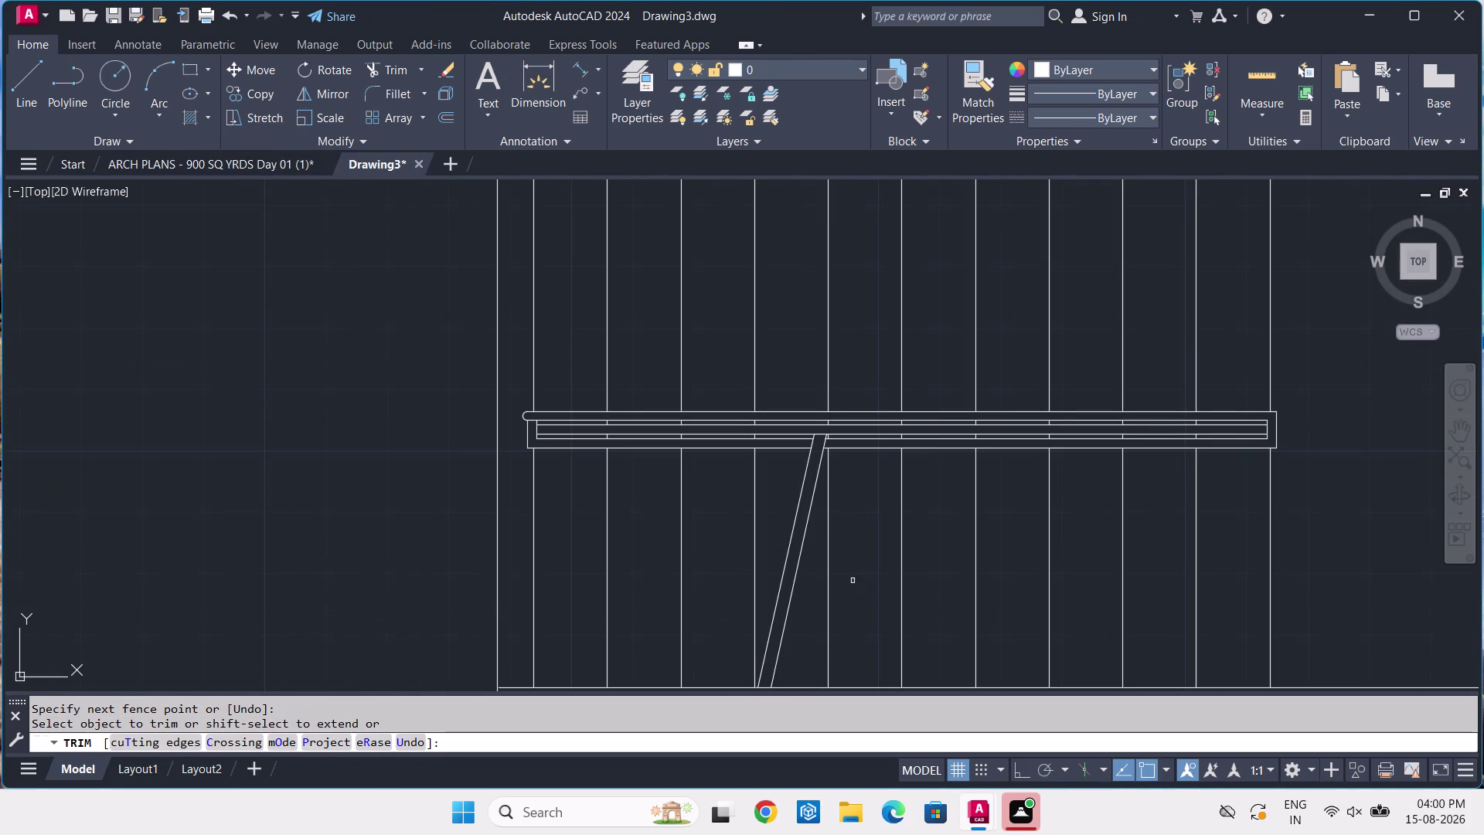
key(space)
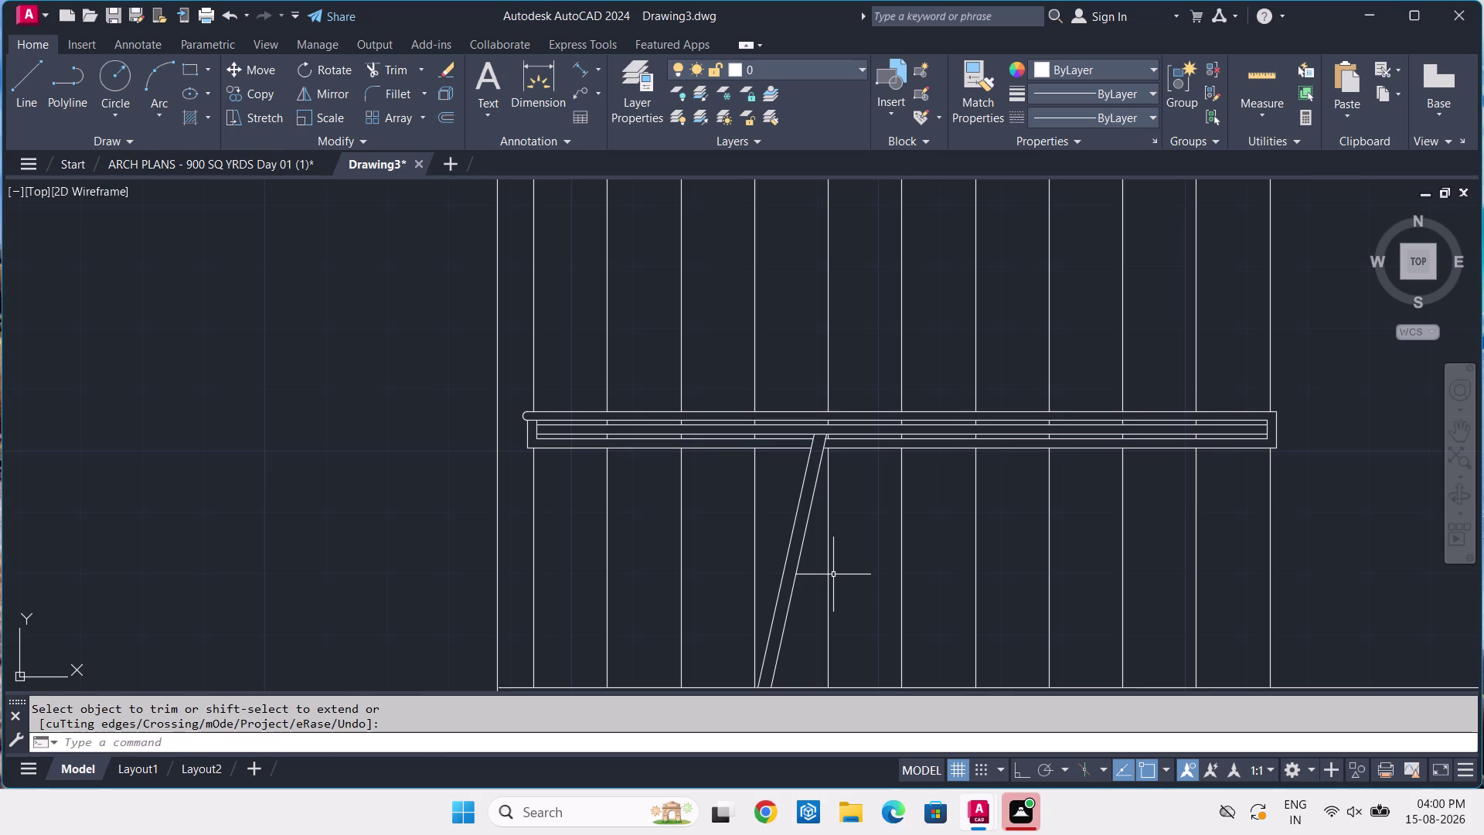
click(137, 160)
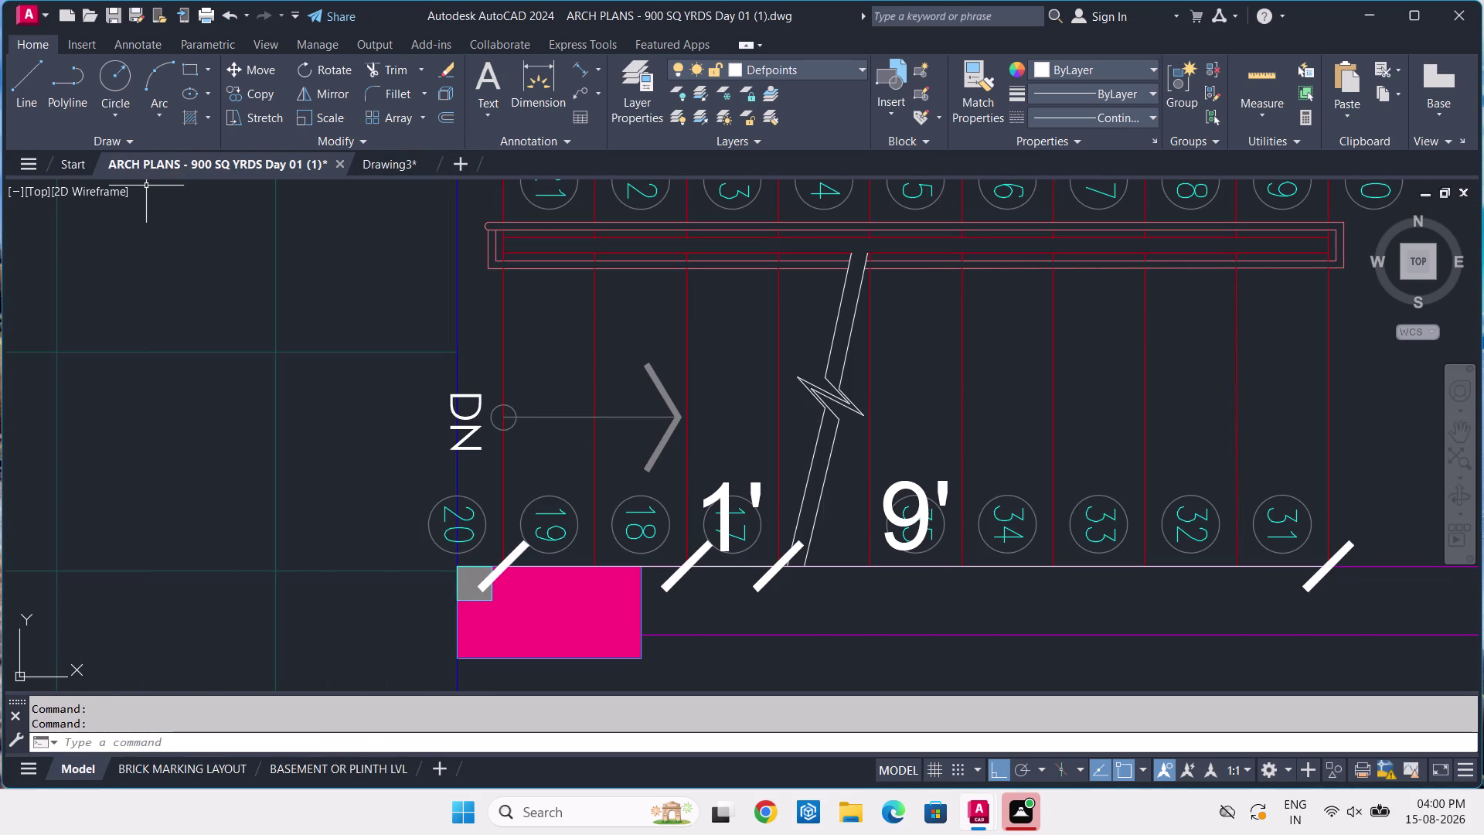
Draw a four-point zigzag line across the slanted double line in Drawing3.
scroll(up, 3)
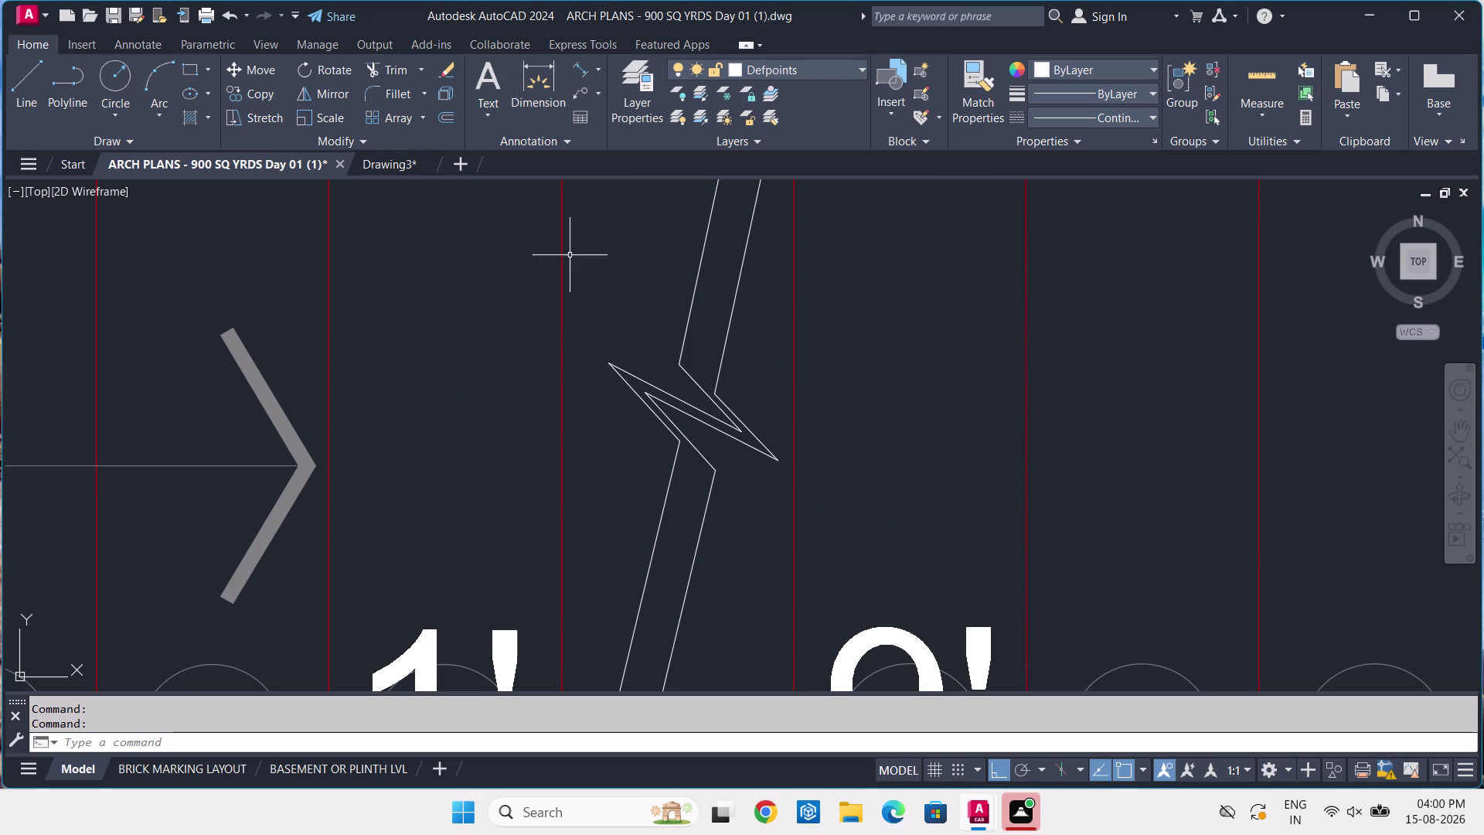
click(367, 163)
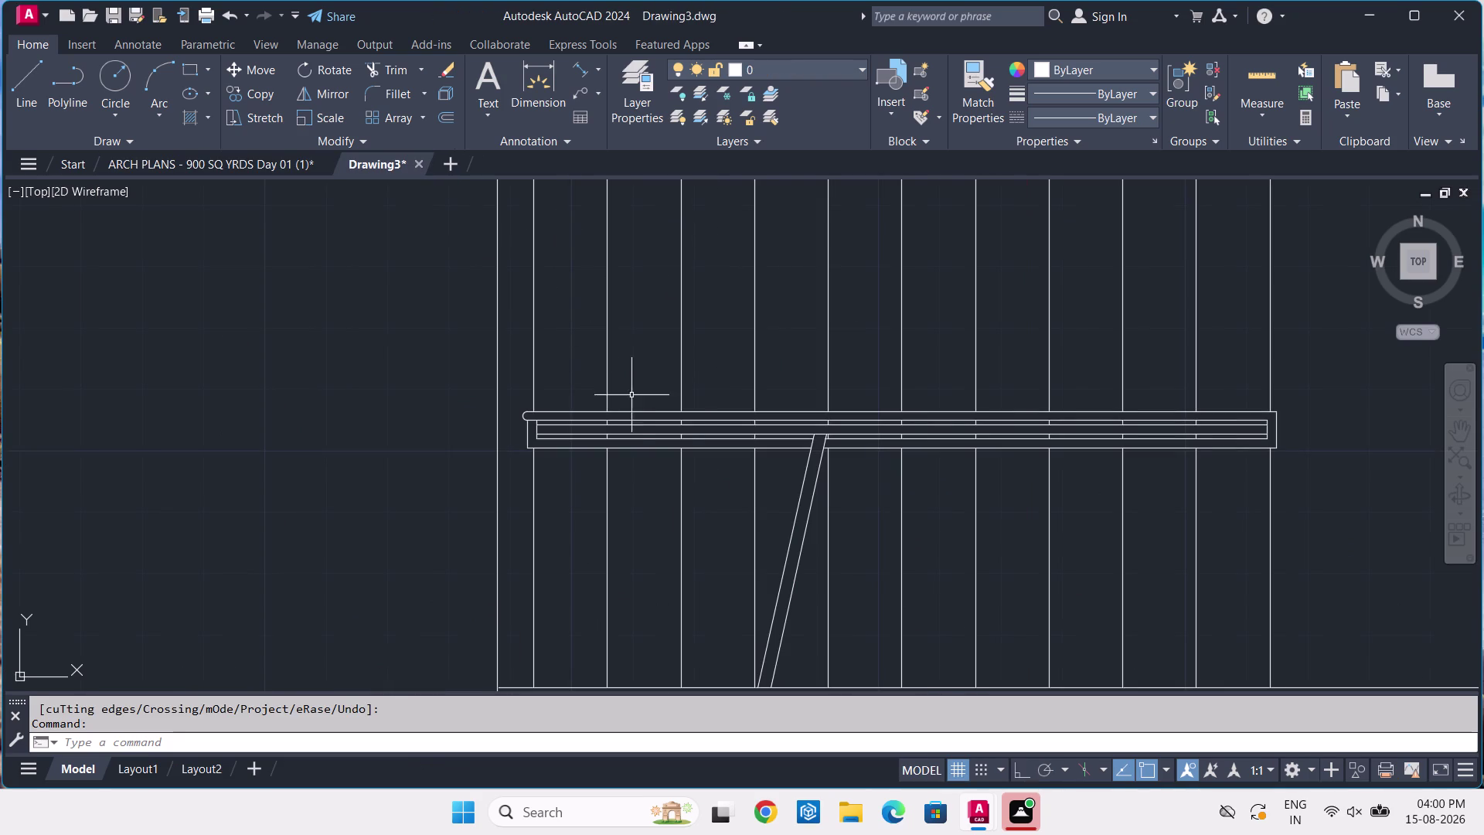
text(L)
key(space)
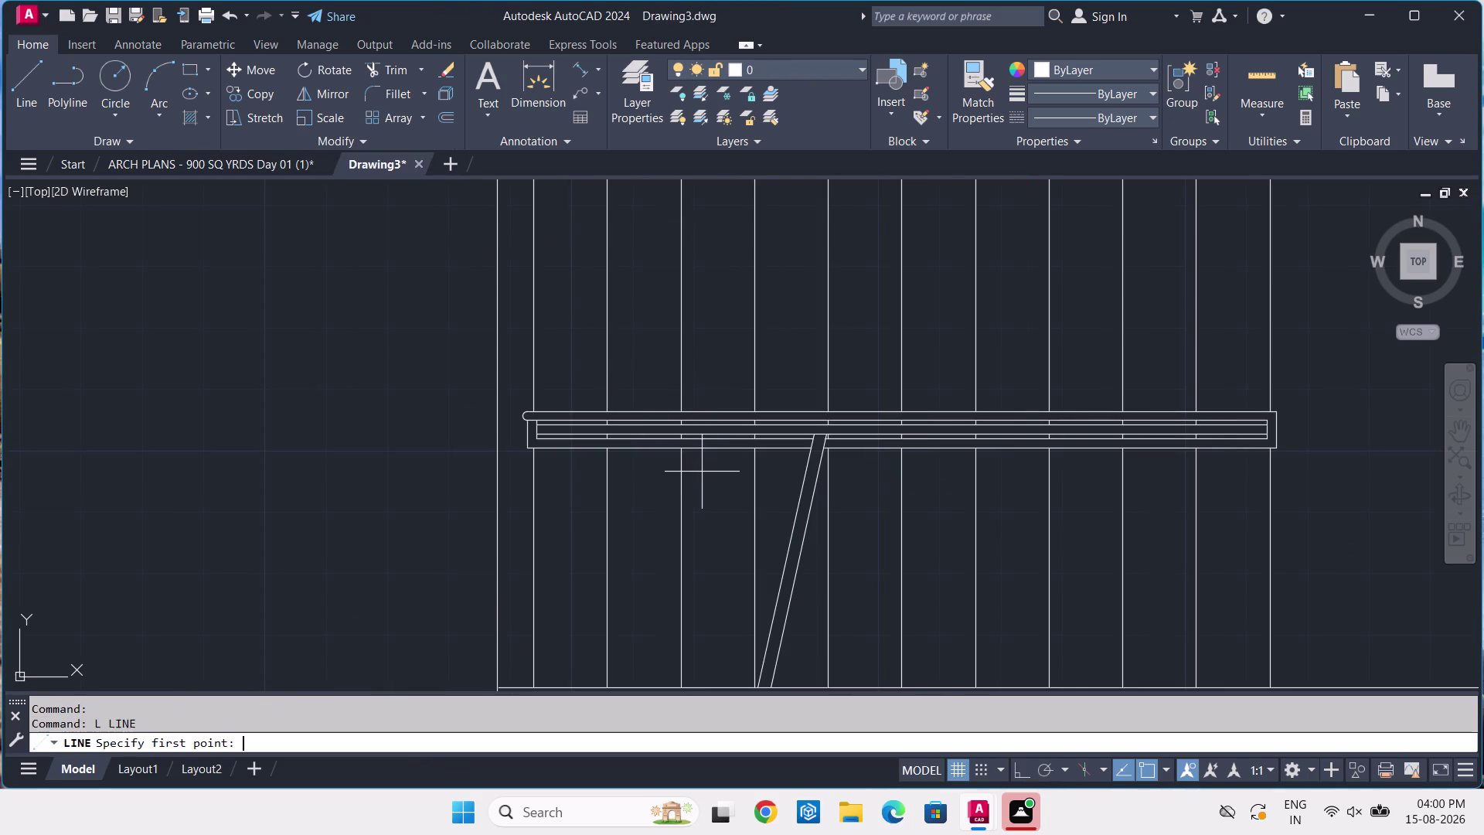
scroll(up, 3)
scroll(up, 3)
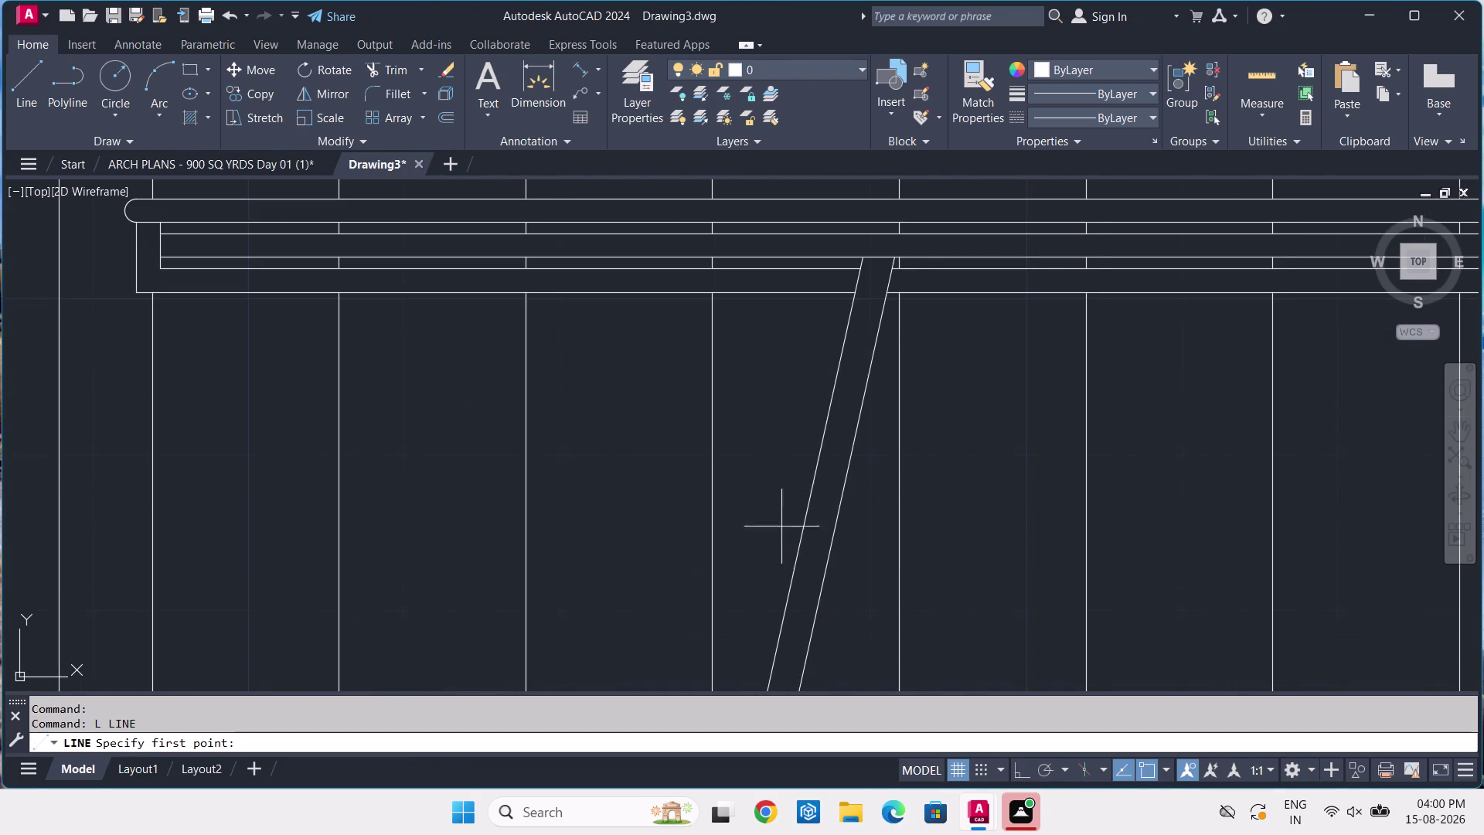
click(817, 462)
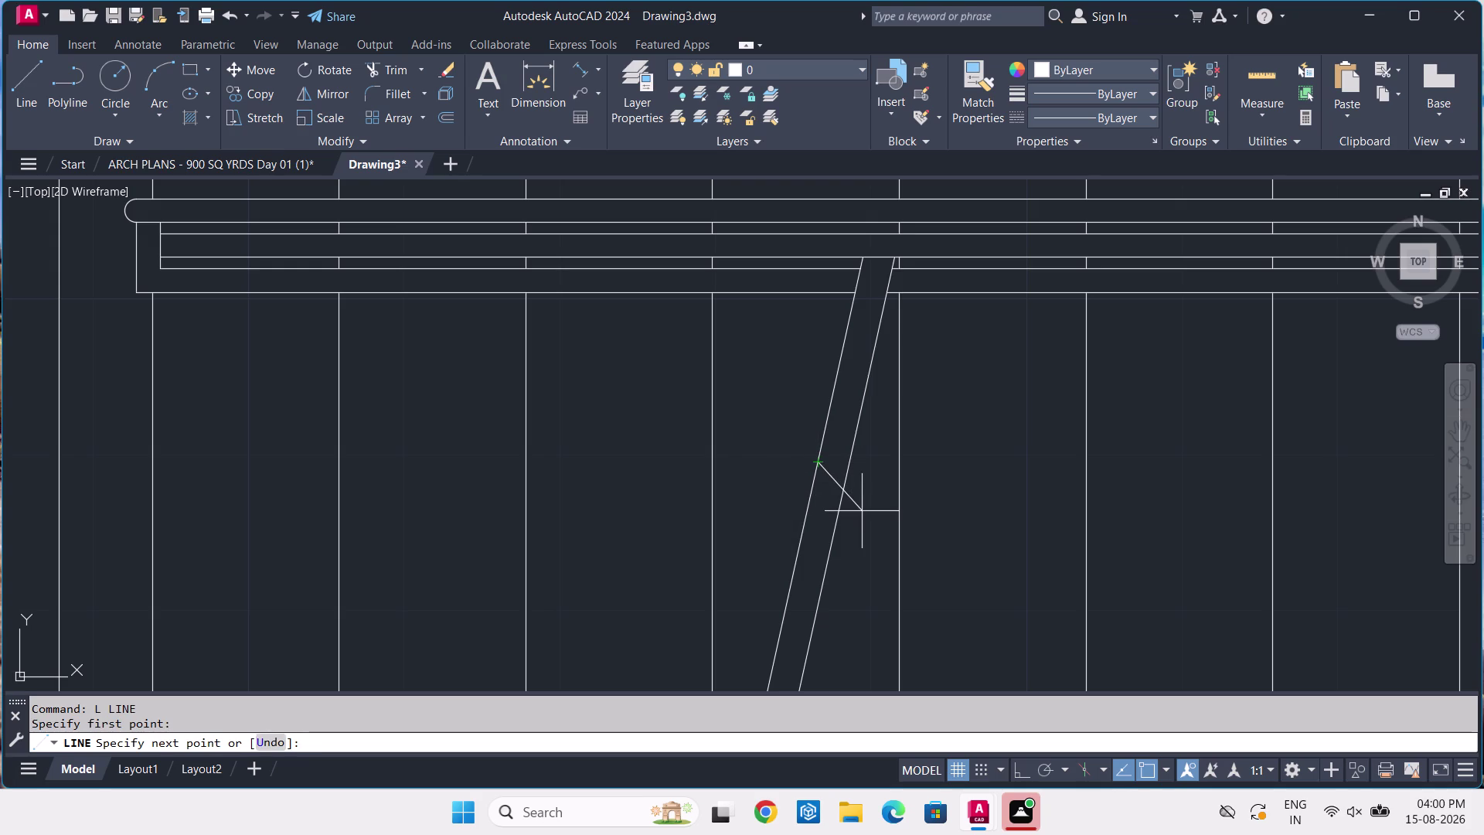
click(857, 514)
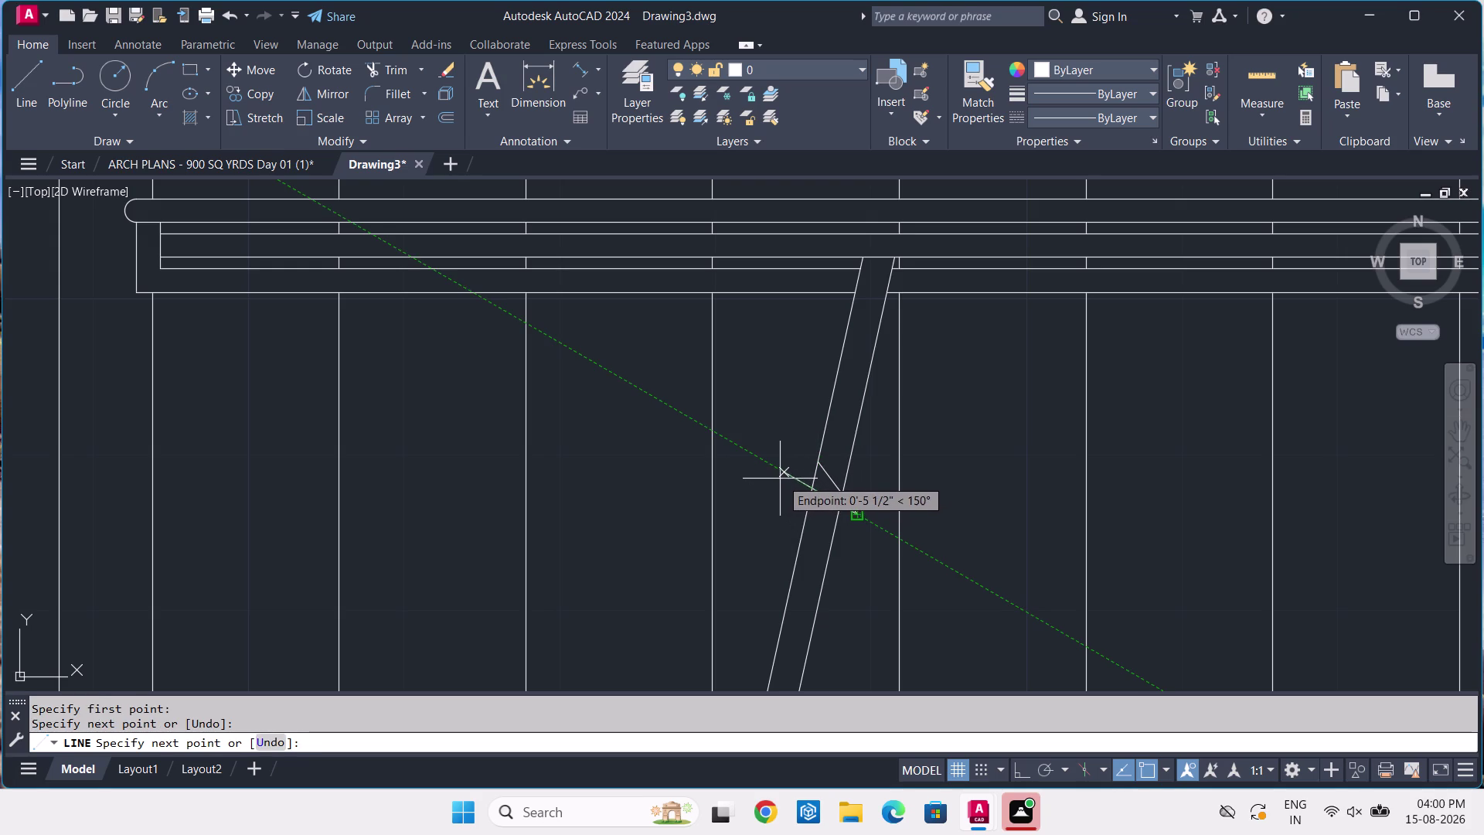
click(762, 469)
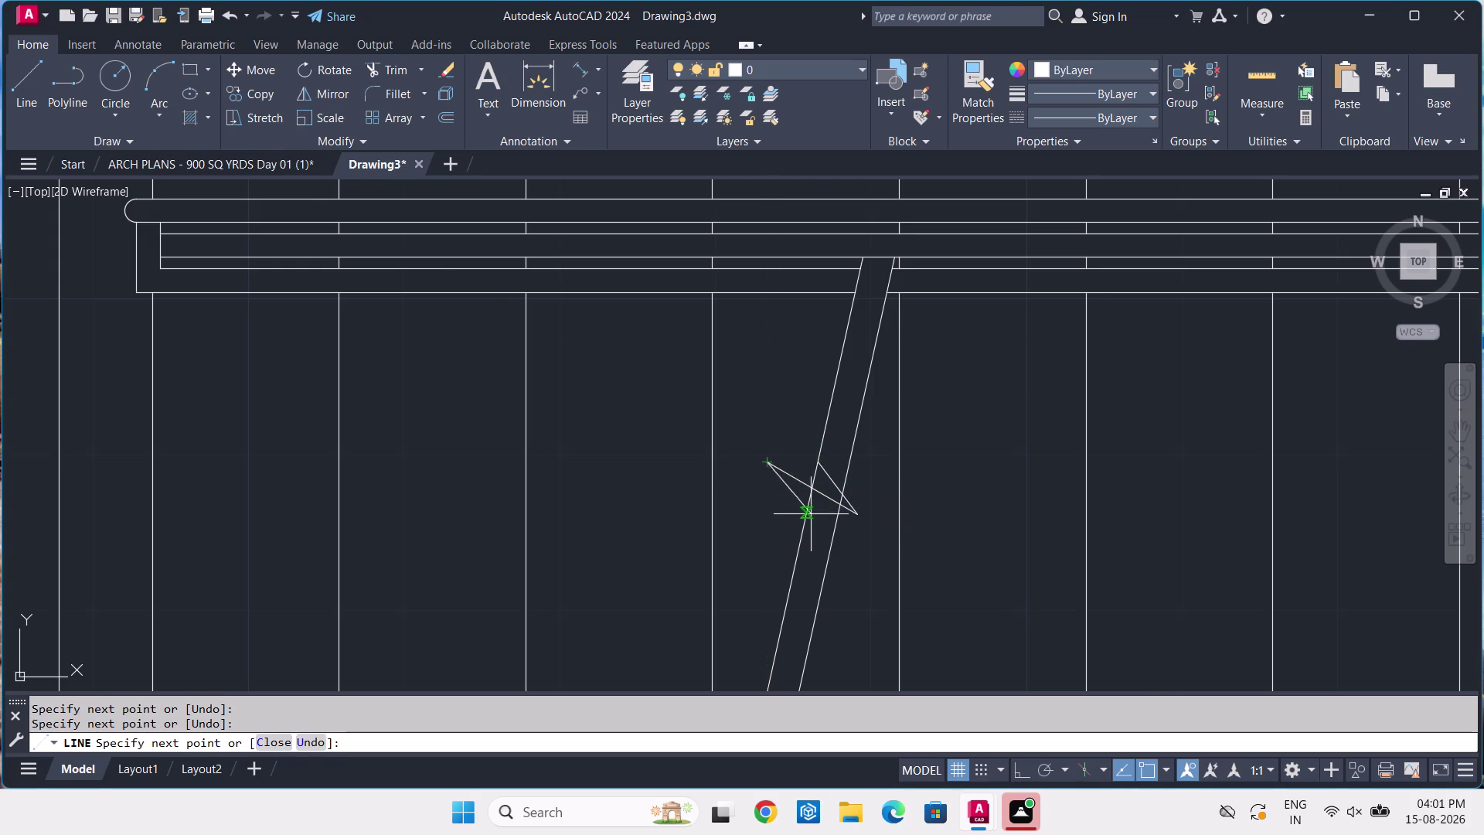
click(803, 518)
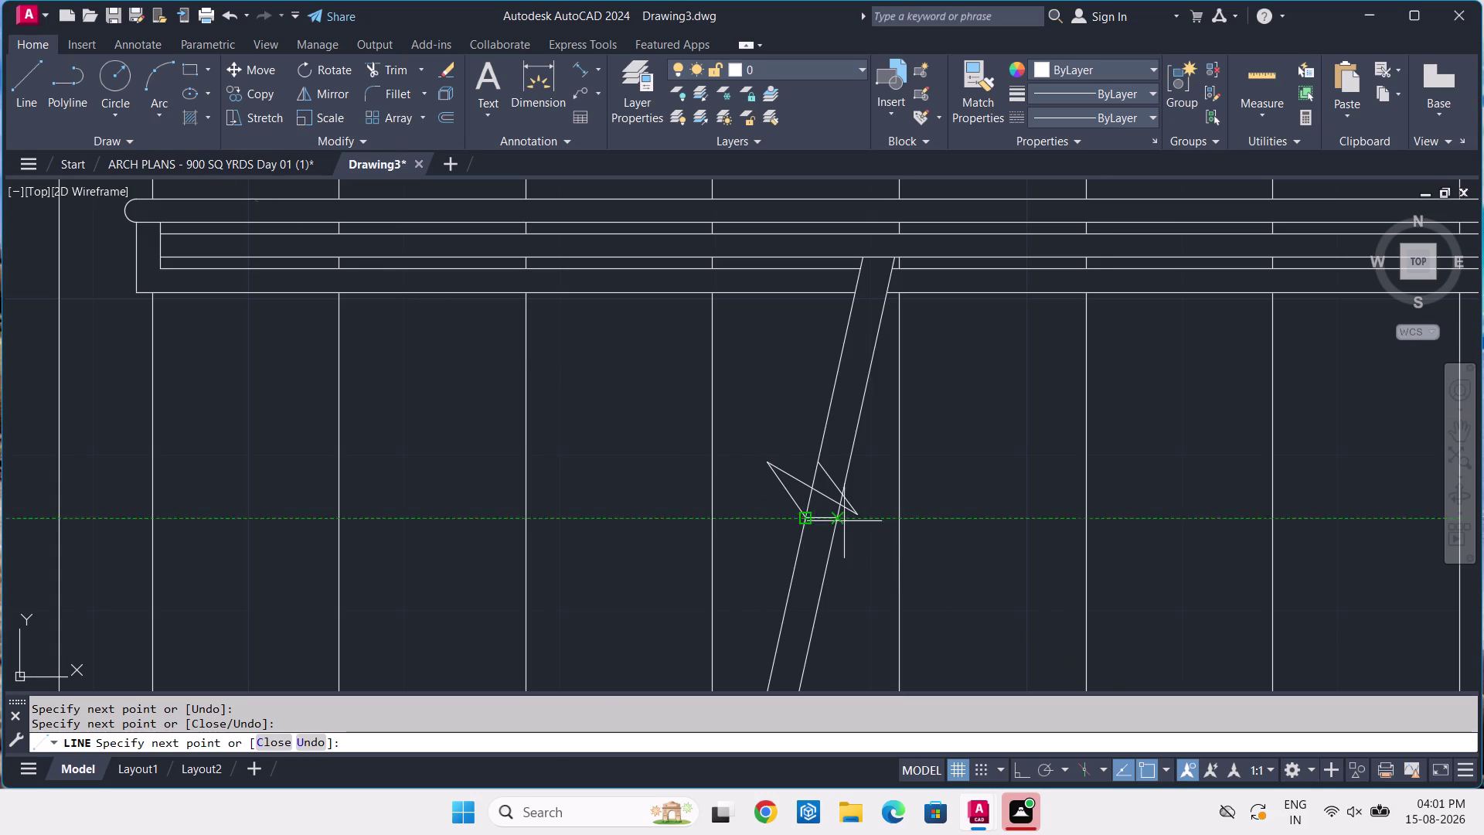
key(space)
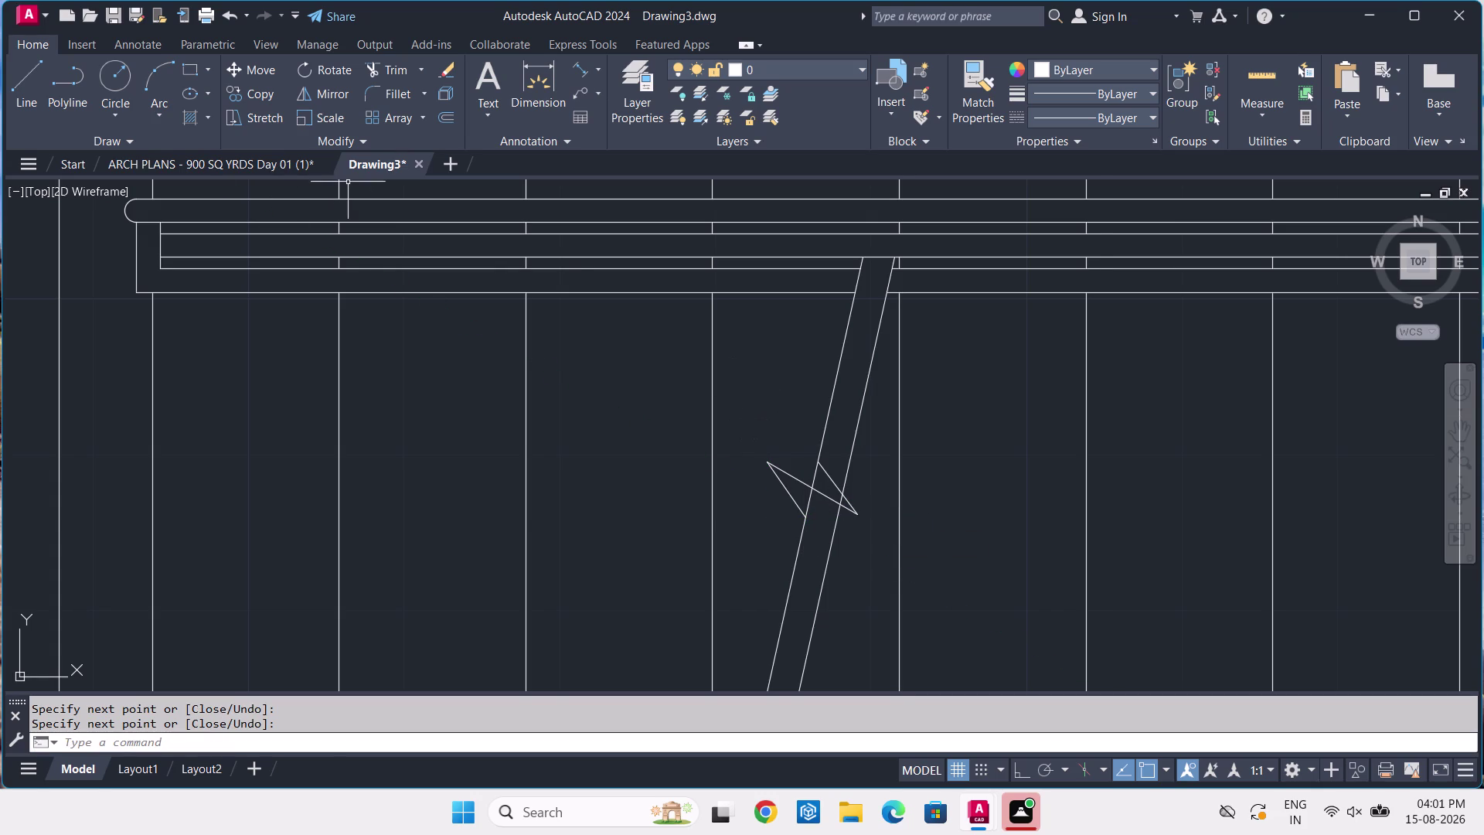
Compare the break mark with the reference plan and restart the line command in Drawing3.
click(273, 171)
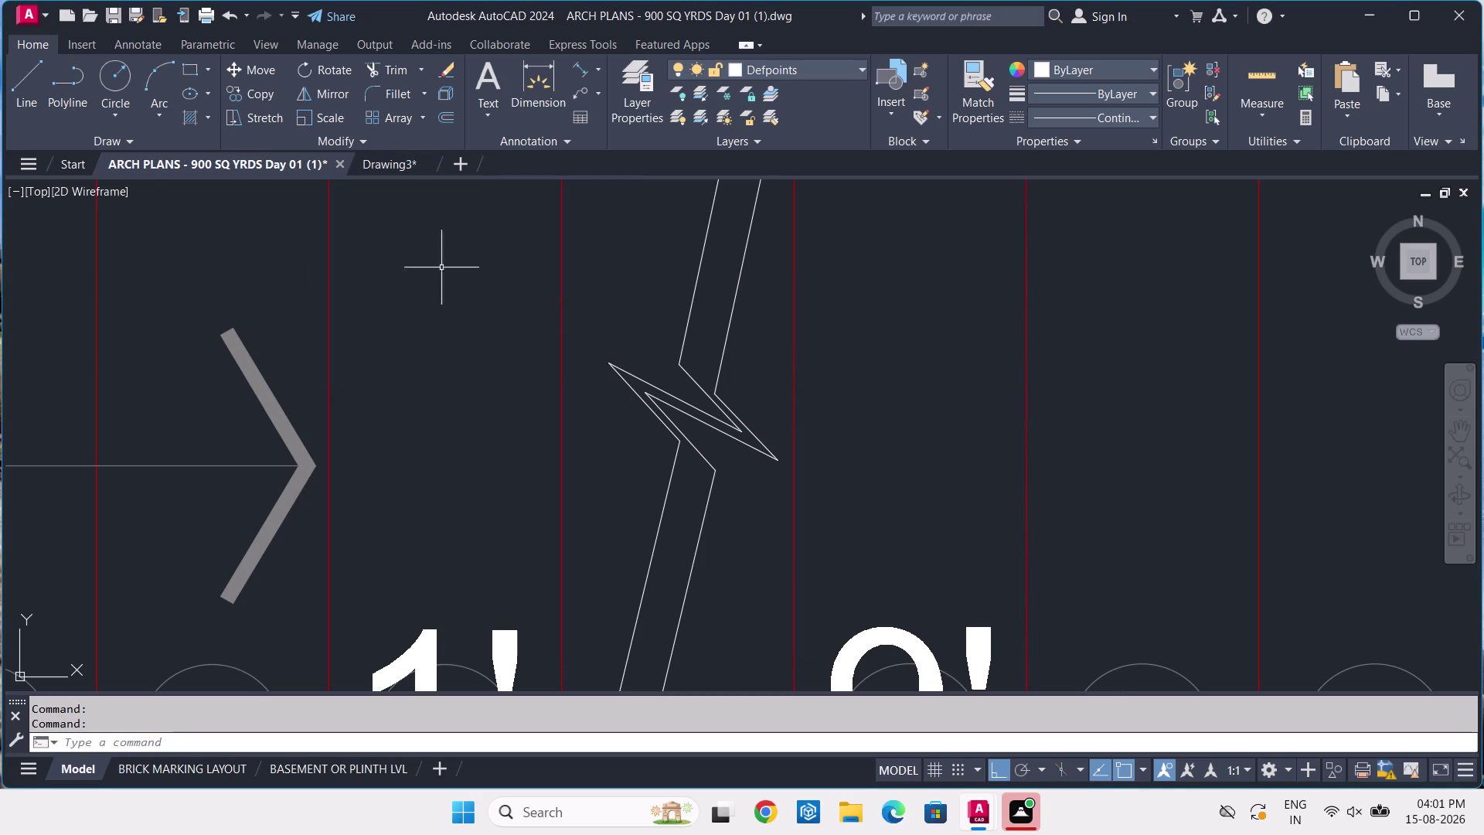
click(399, 163)
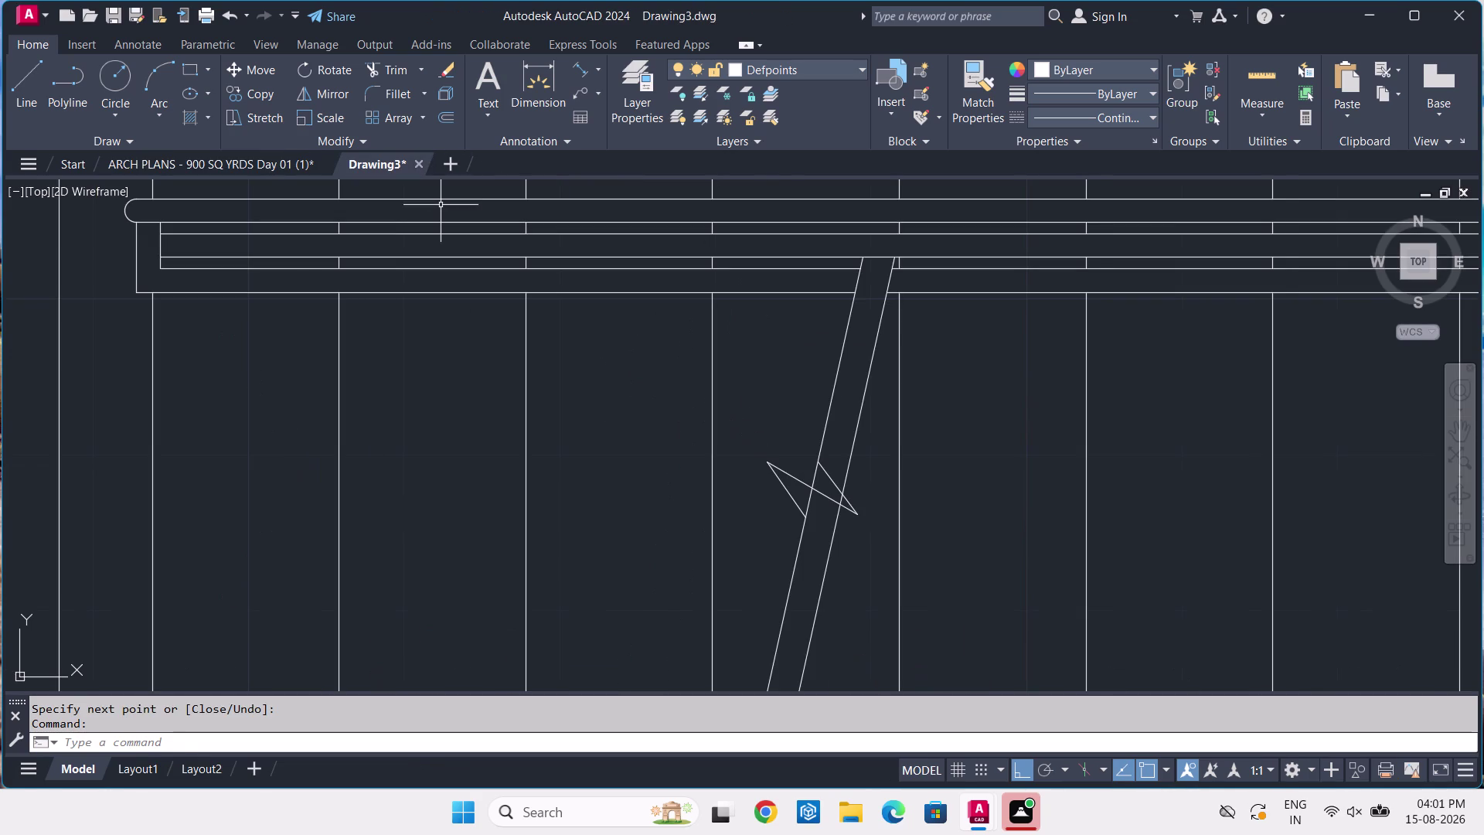
key(space)
scroll(up, 3)
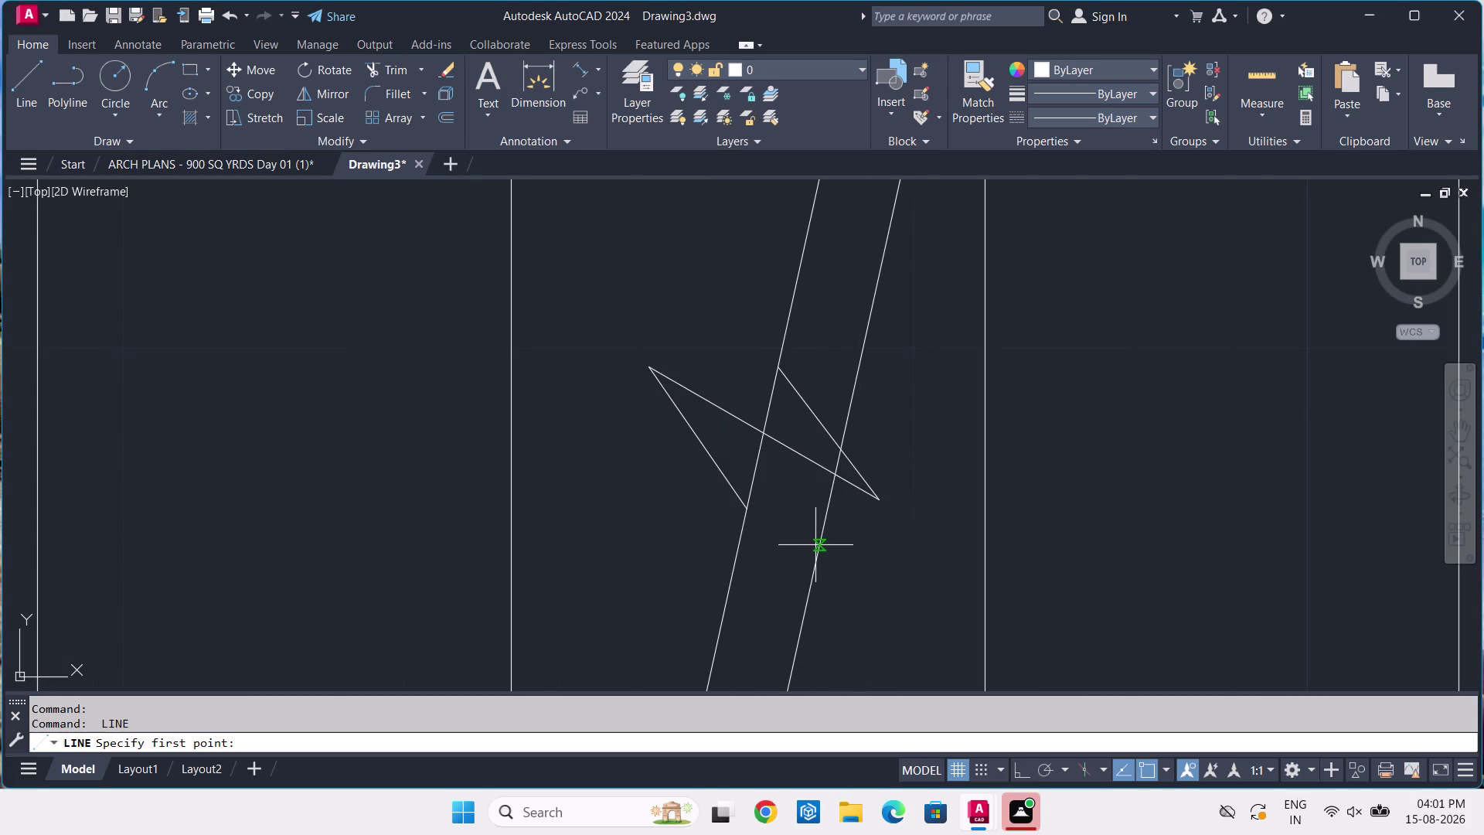
Begin the inner zigzag outline from the break-mark corners, cancelling and undoing misplaced segments.
click(818, 546)
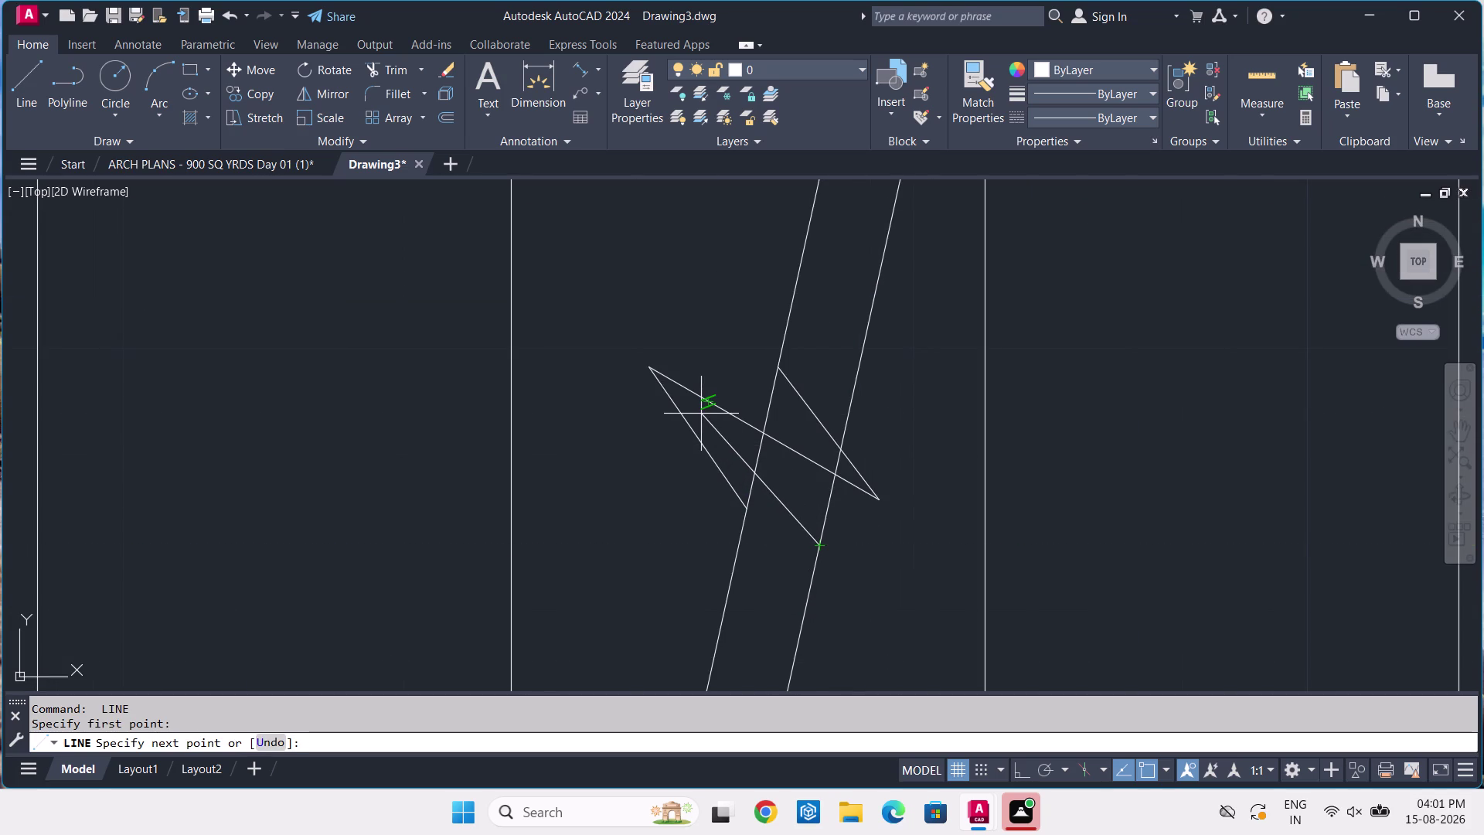
key(Escape)
key(space)
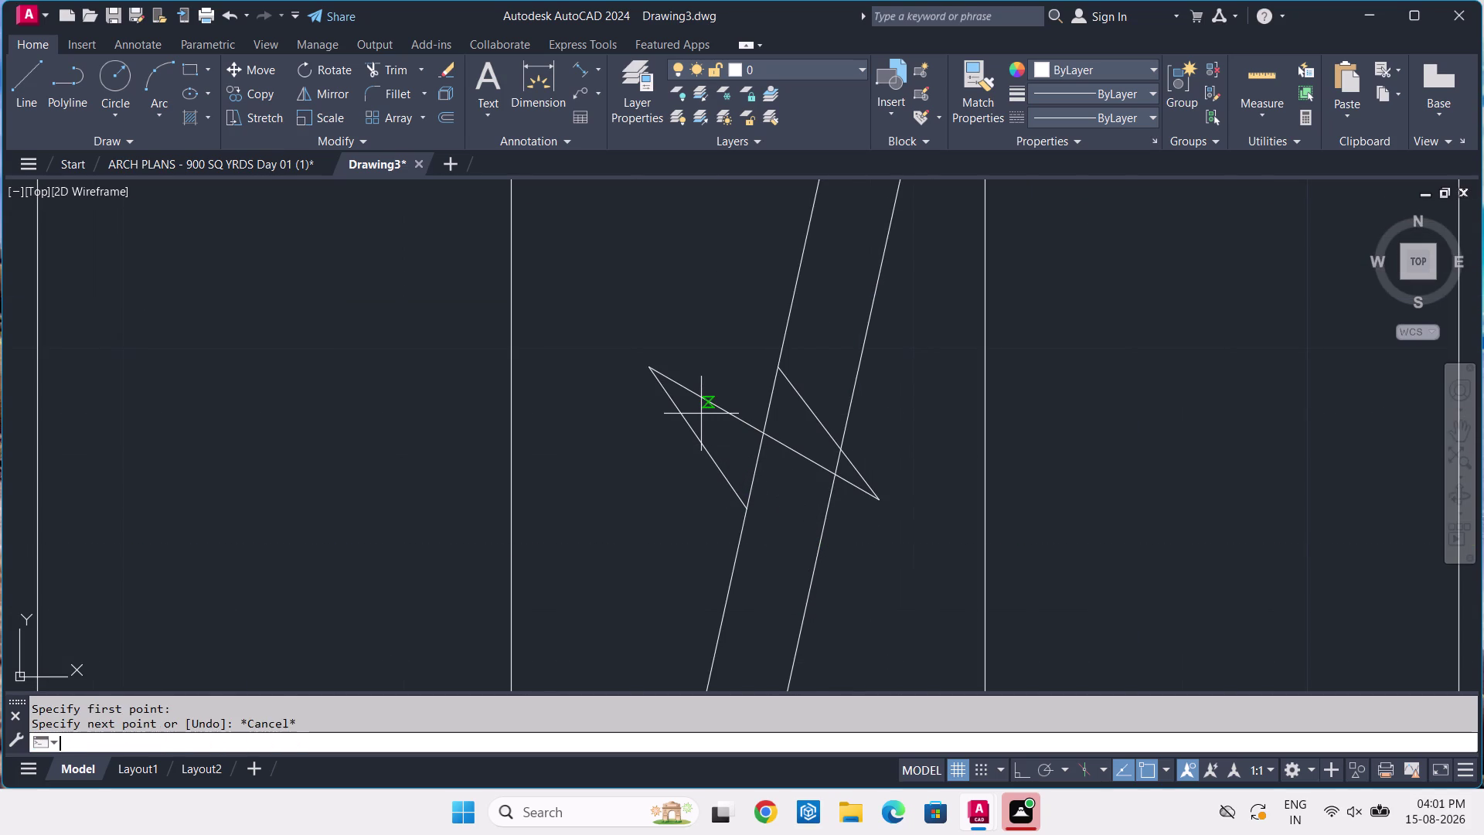
click(747, 492)
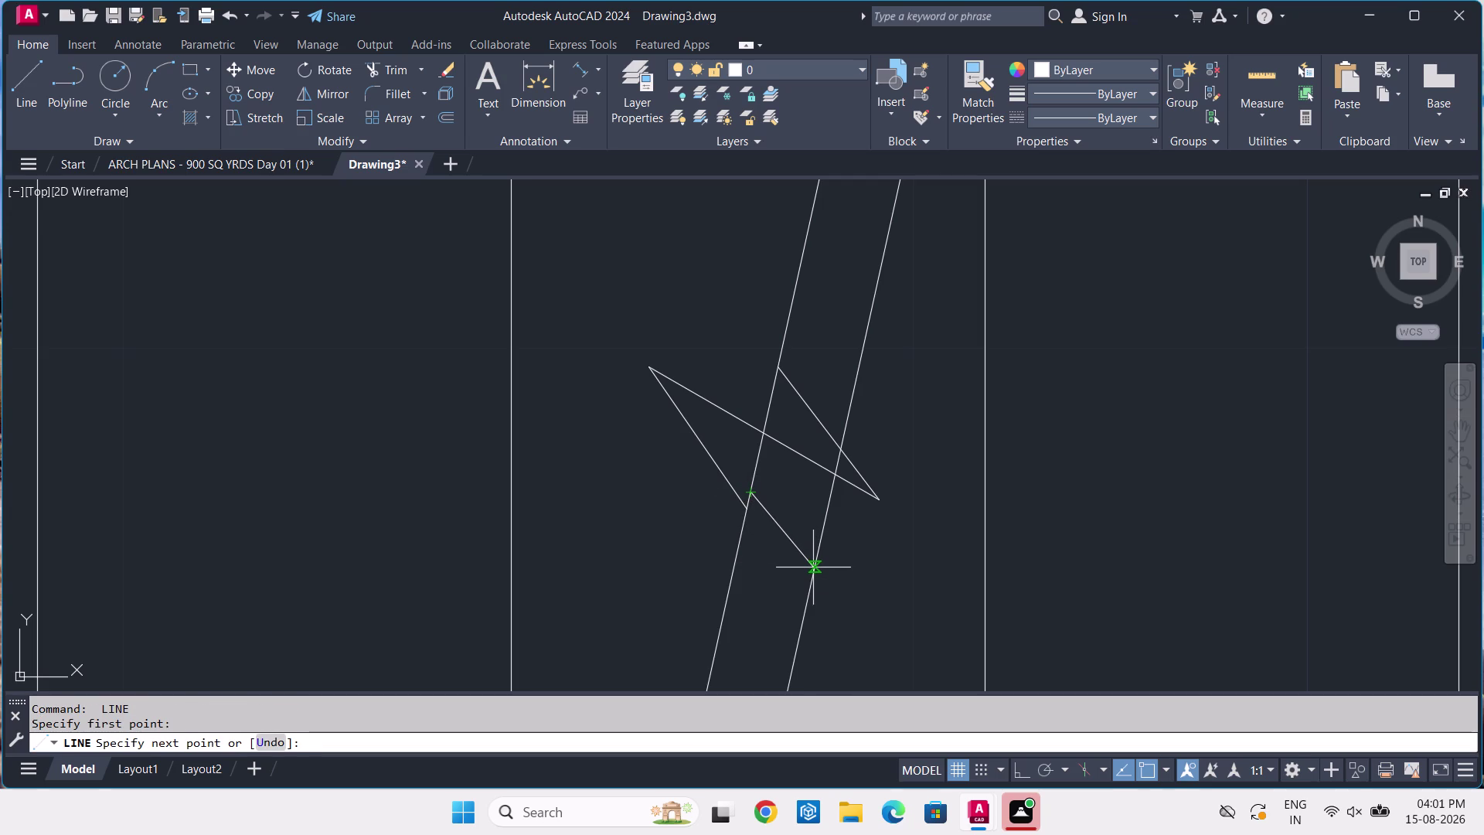
click(814, 567)
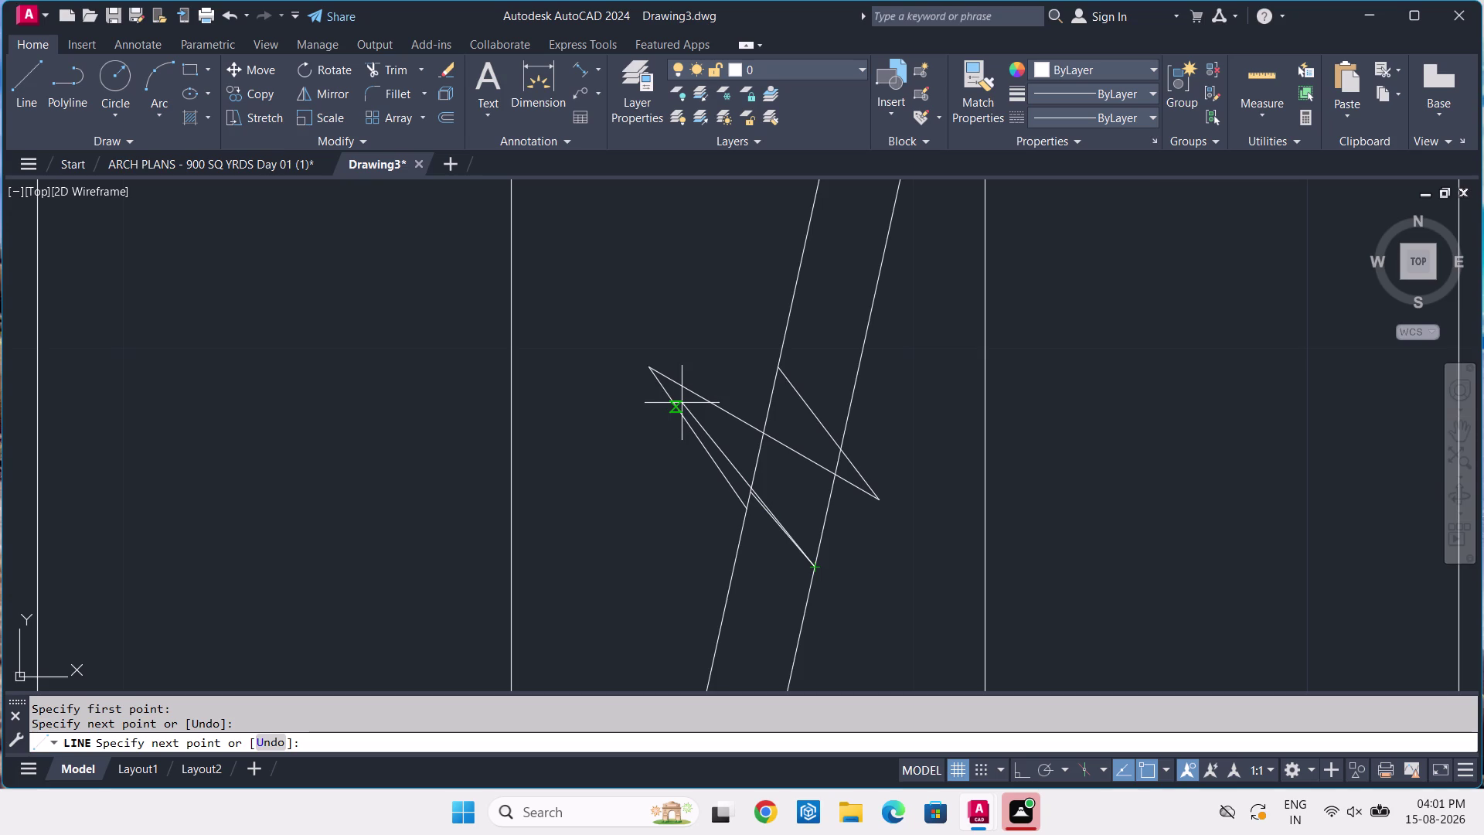
scroll(up, 3)
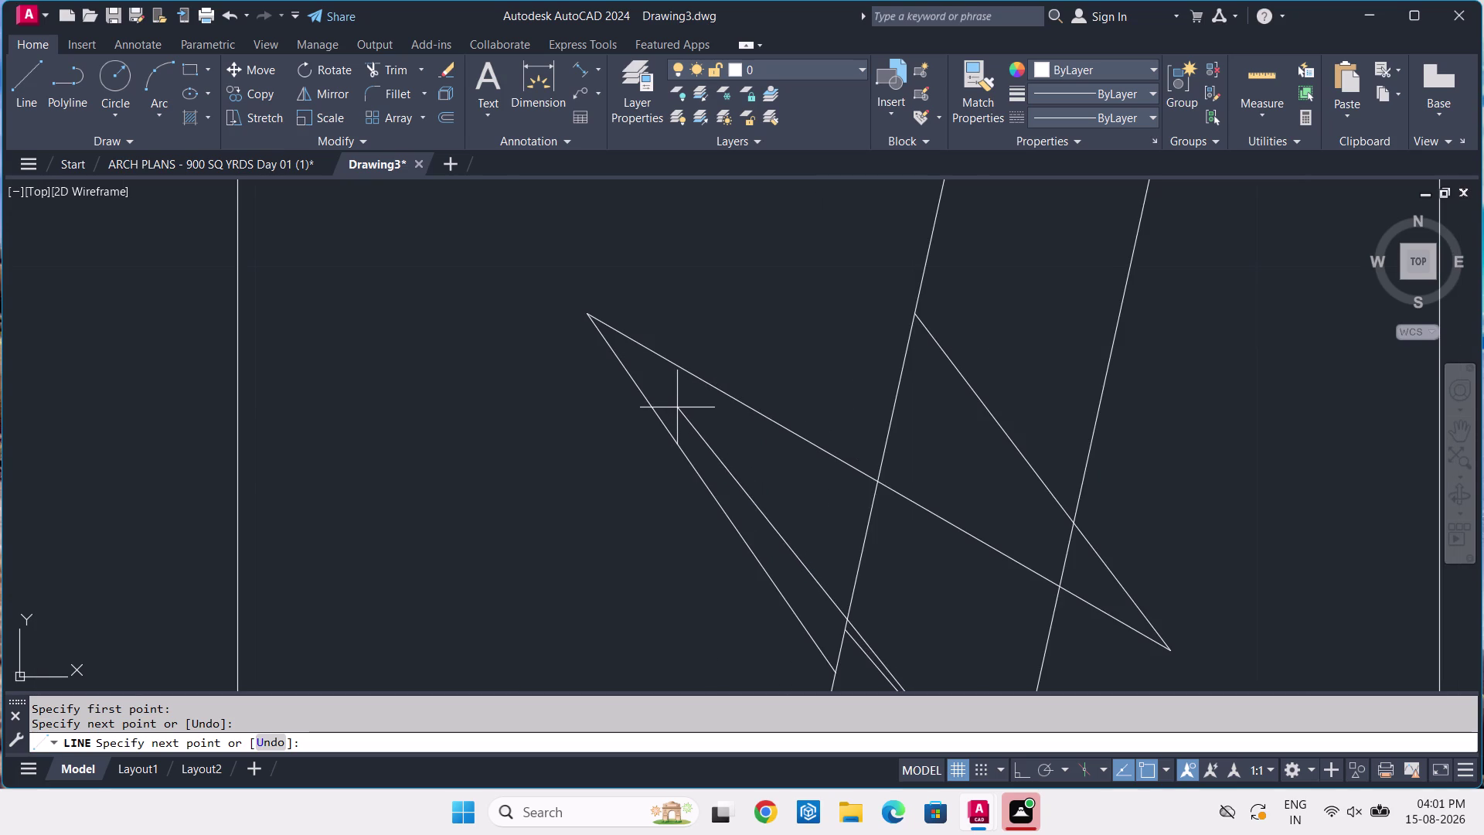
key(Escape)
scroll(down, 3)
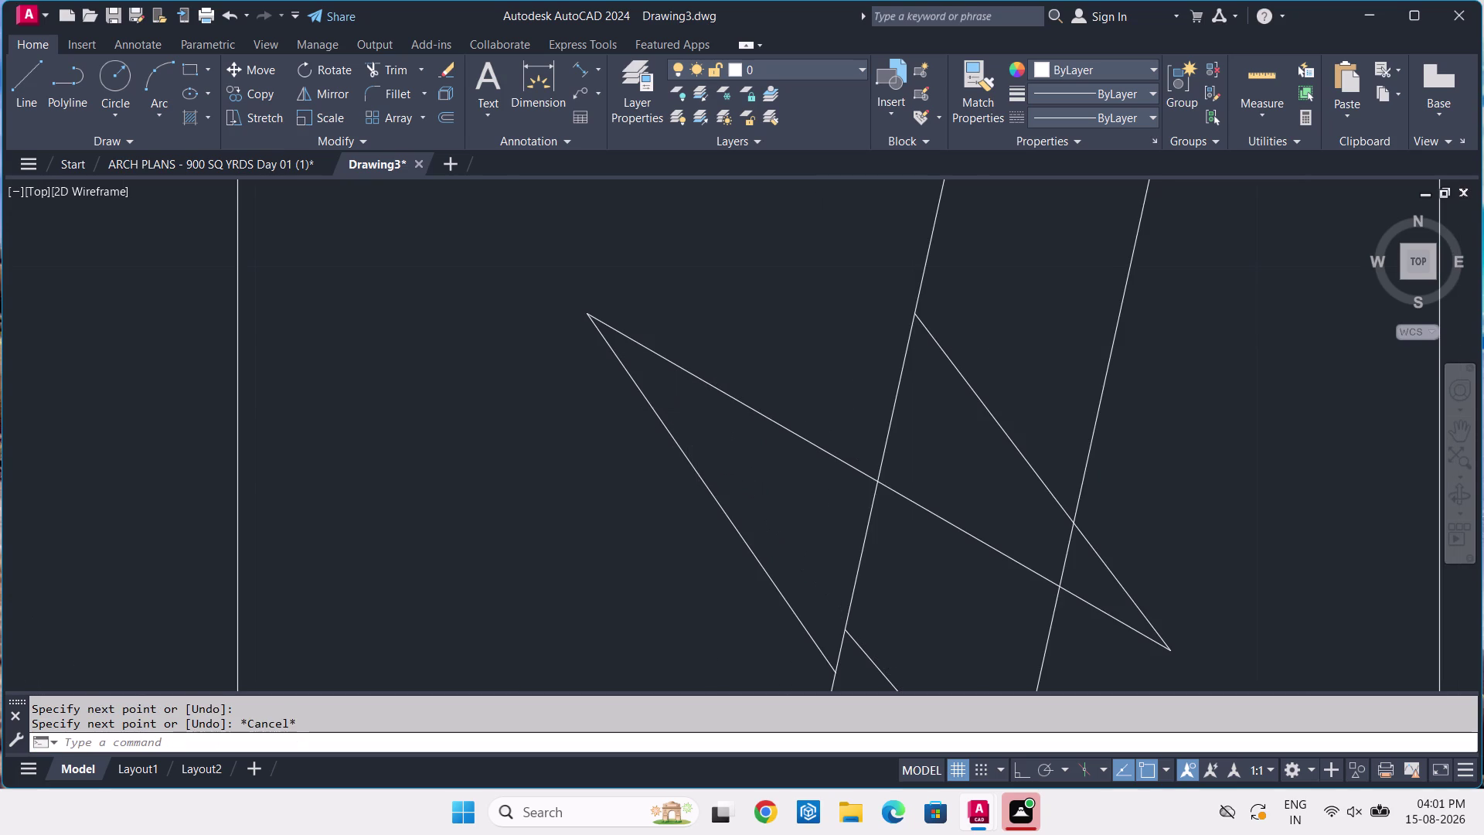
key(space)
click(785, 556)
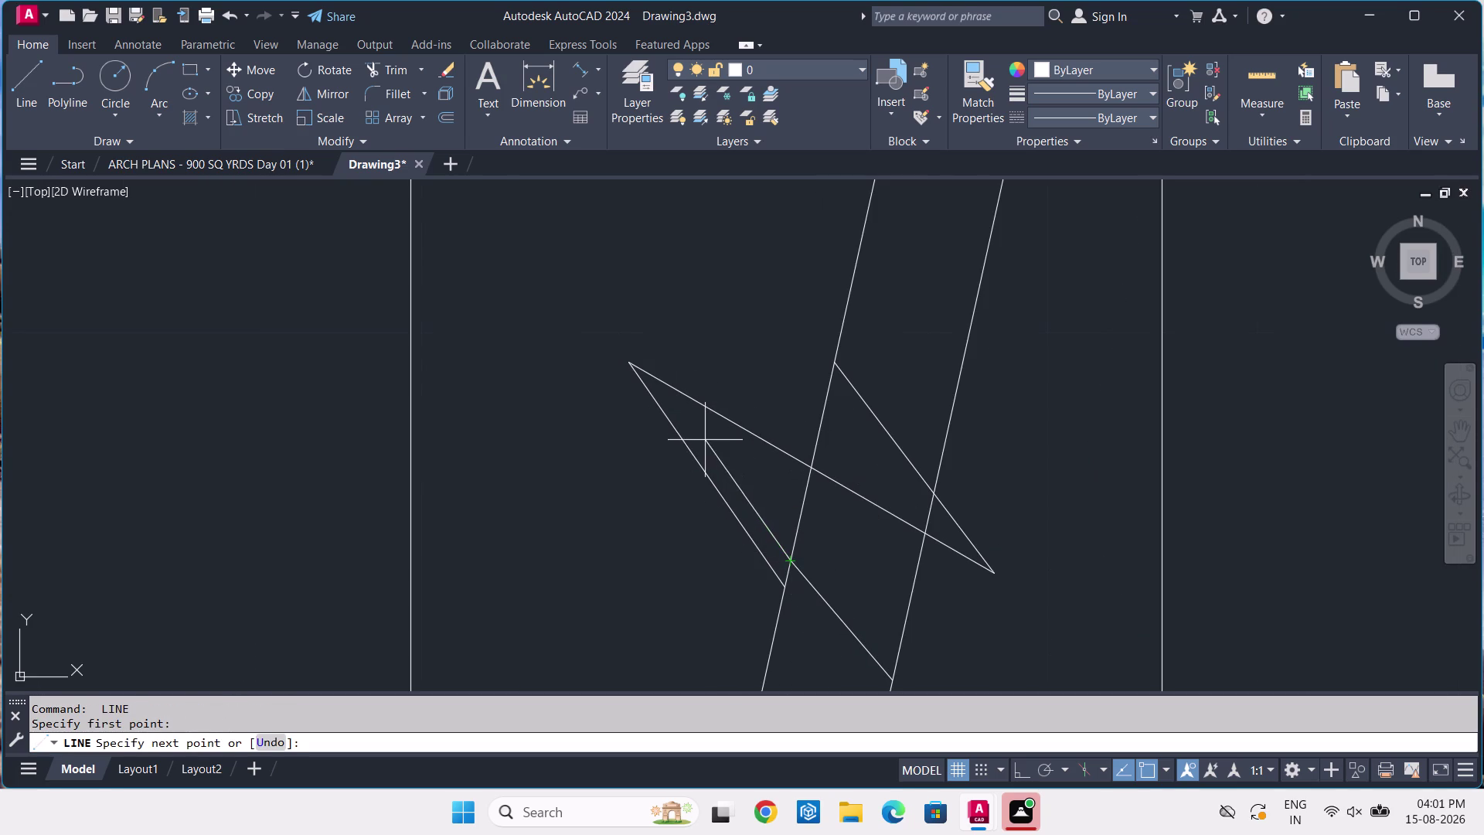
click(653, 387)
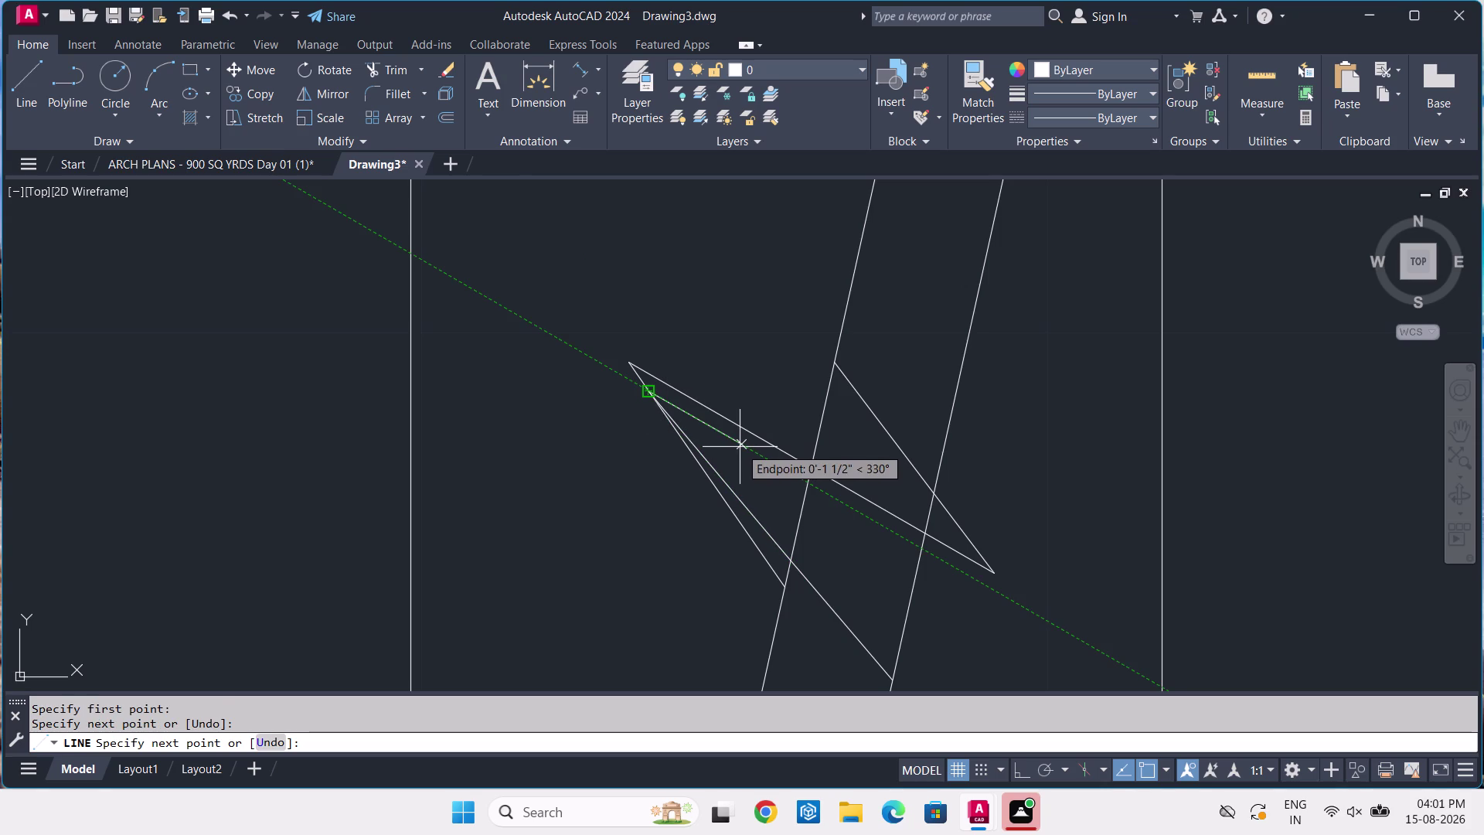
key(ctrl+z)
Draw the inner zigzag segment along the tracked direction to its far corner intersection.
scroll(up, 3)
scroll(up, 3)
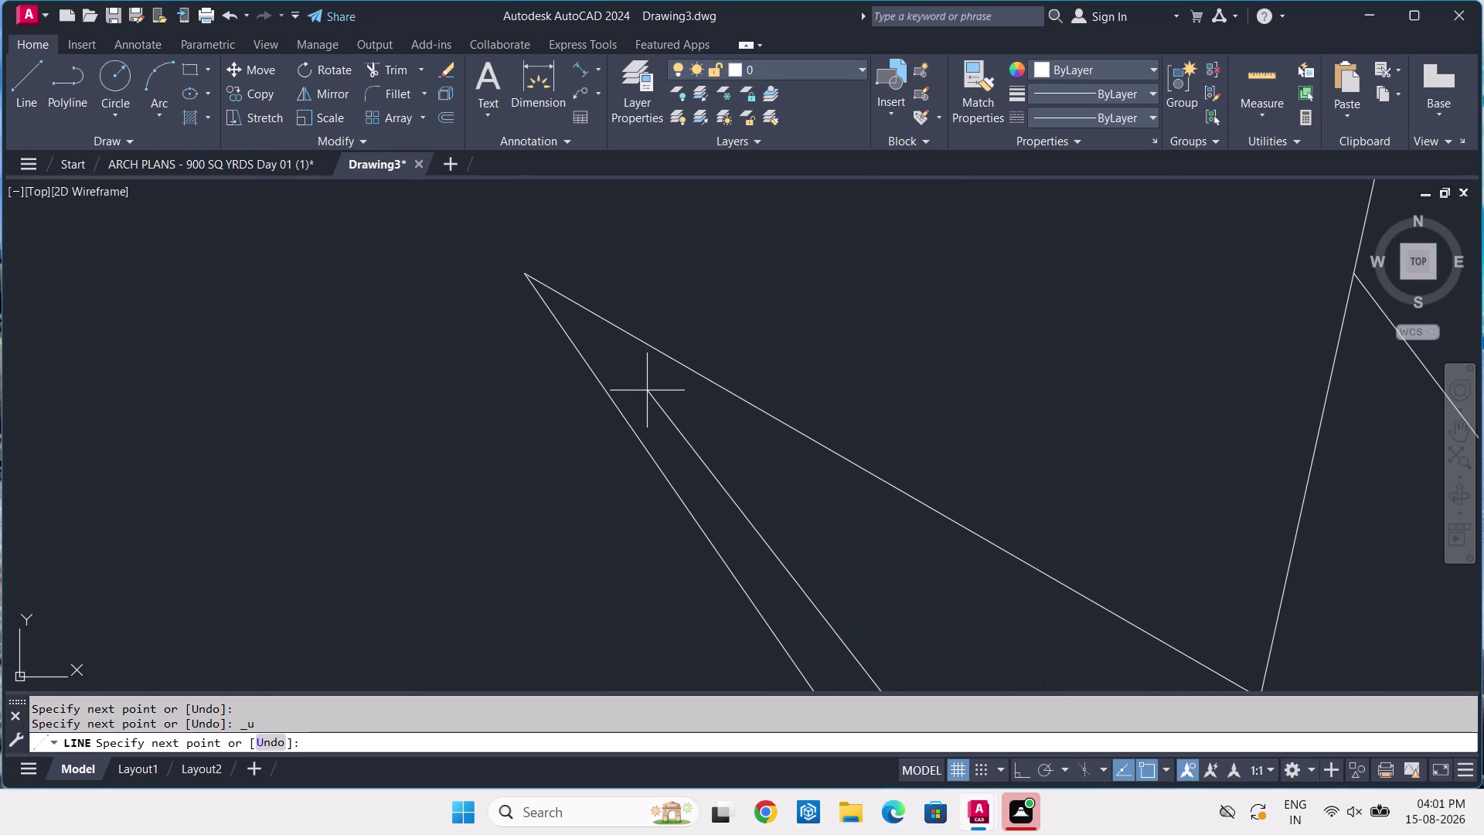
click(641, 388)
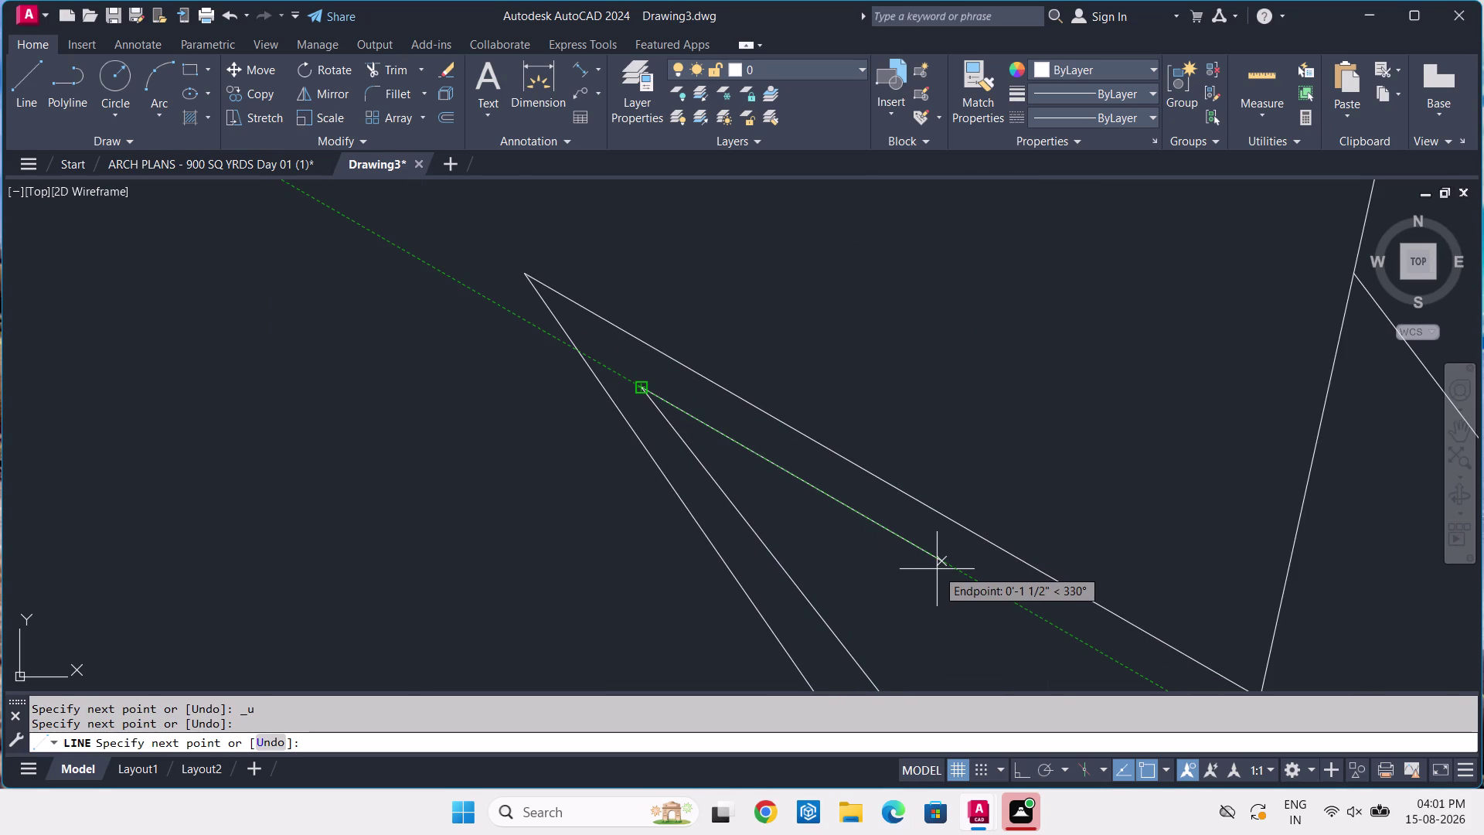
click(944, 569)
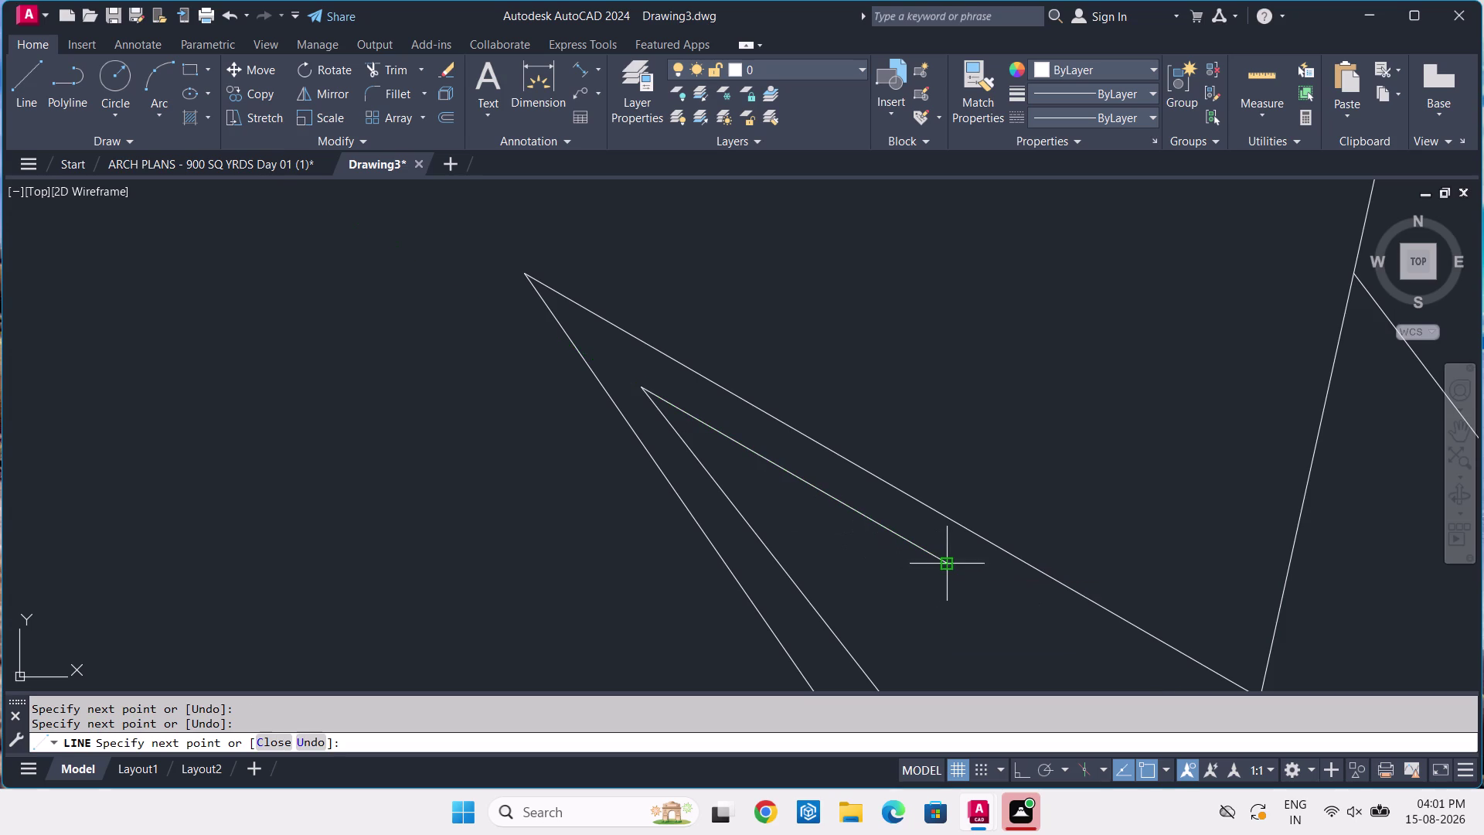
scroll(down, 3)
middle_drag(1113, 645, 1109, 641)
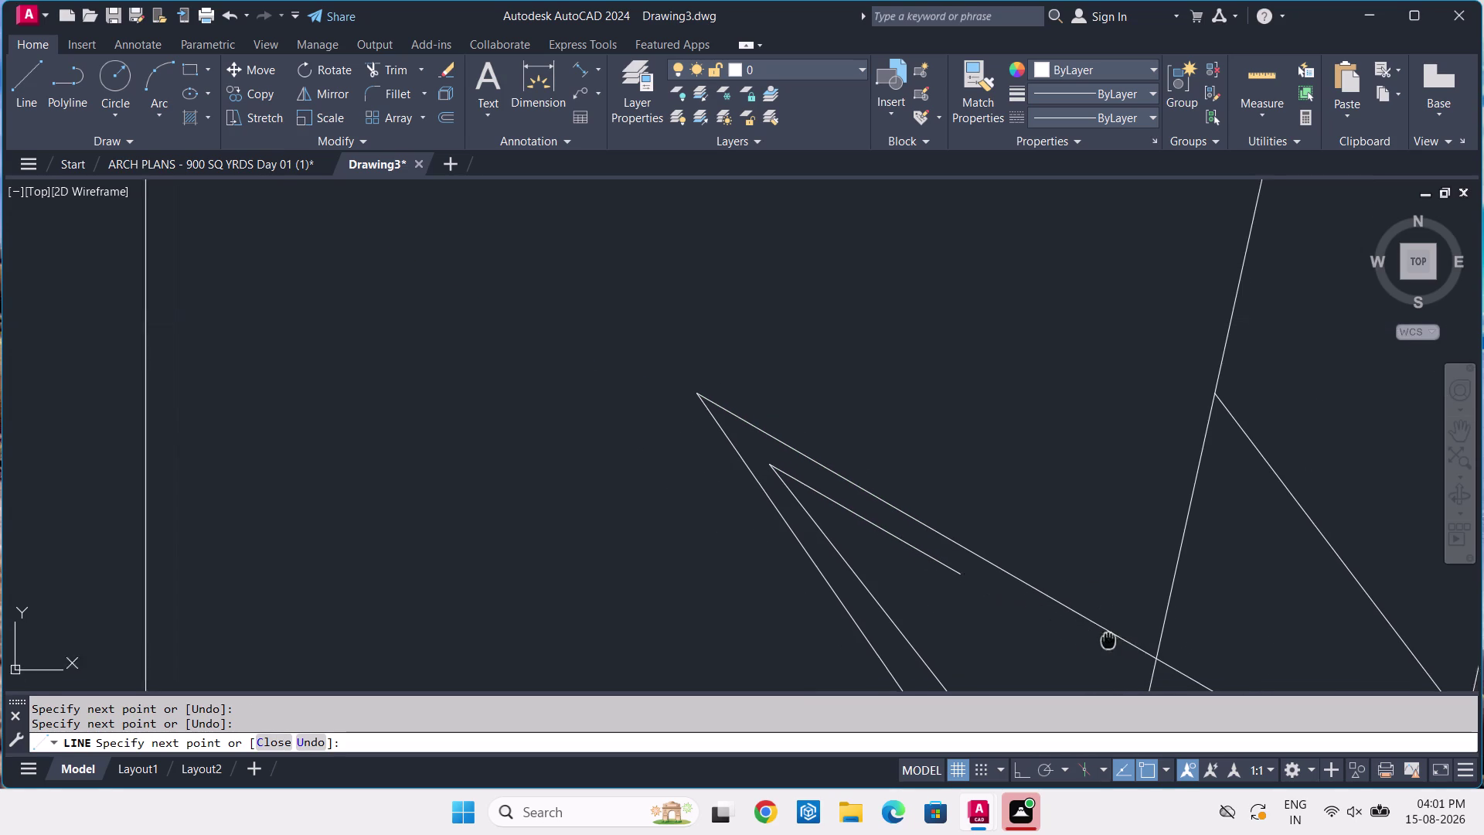
middle_drag(1108, 641, 831, 516)
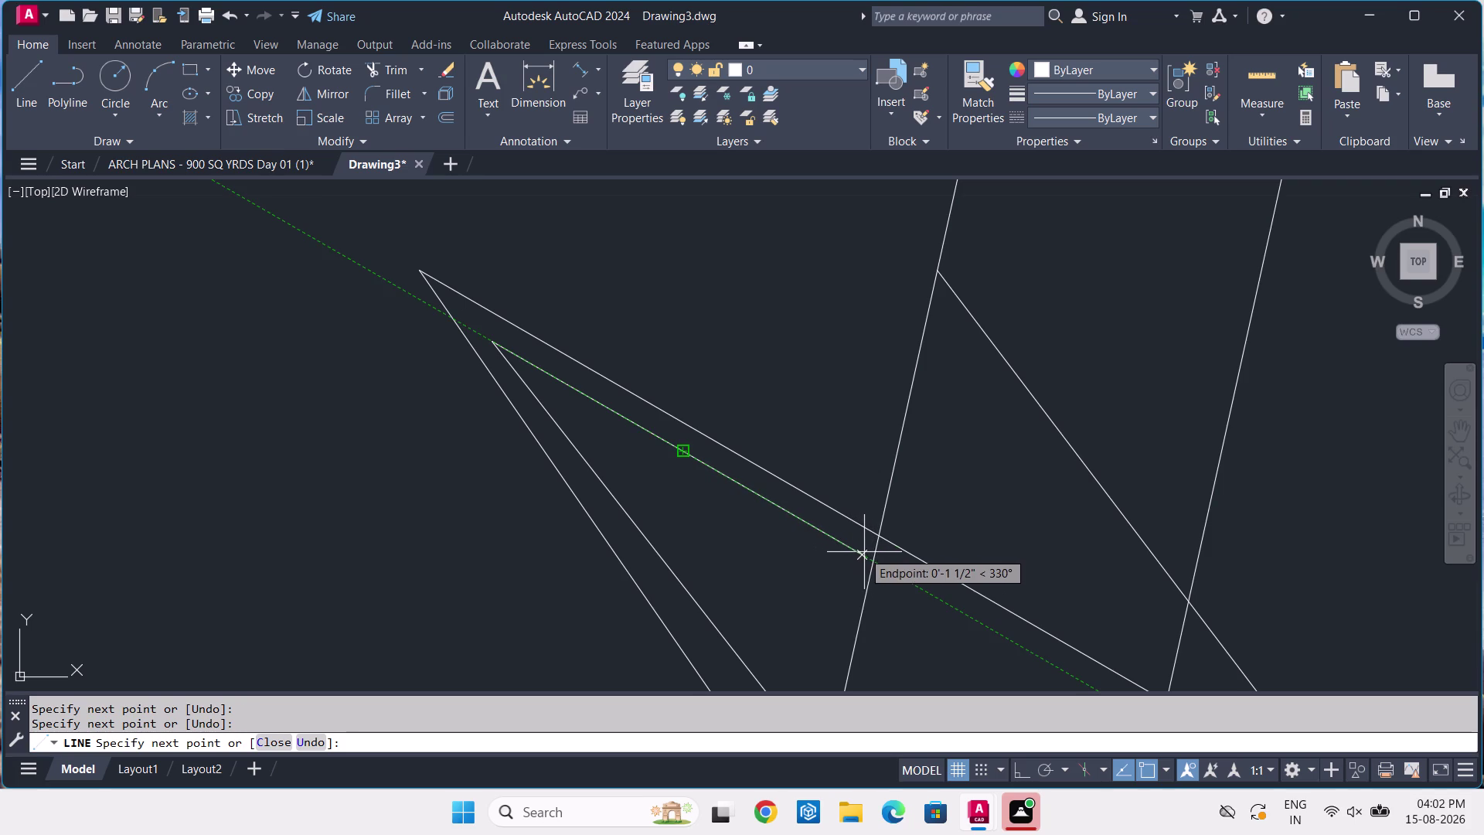
click(870, 558)
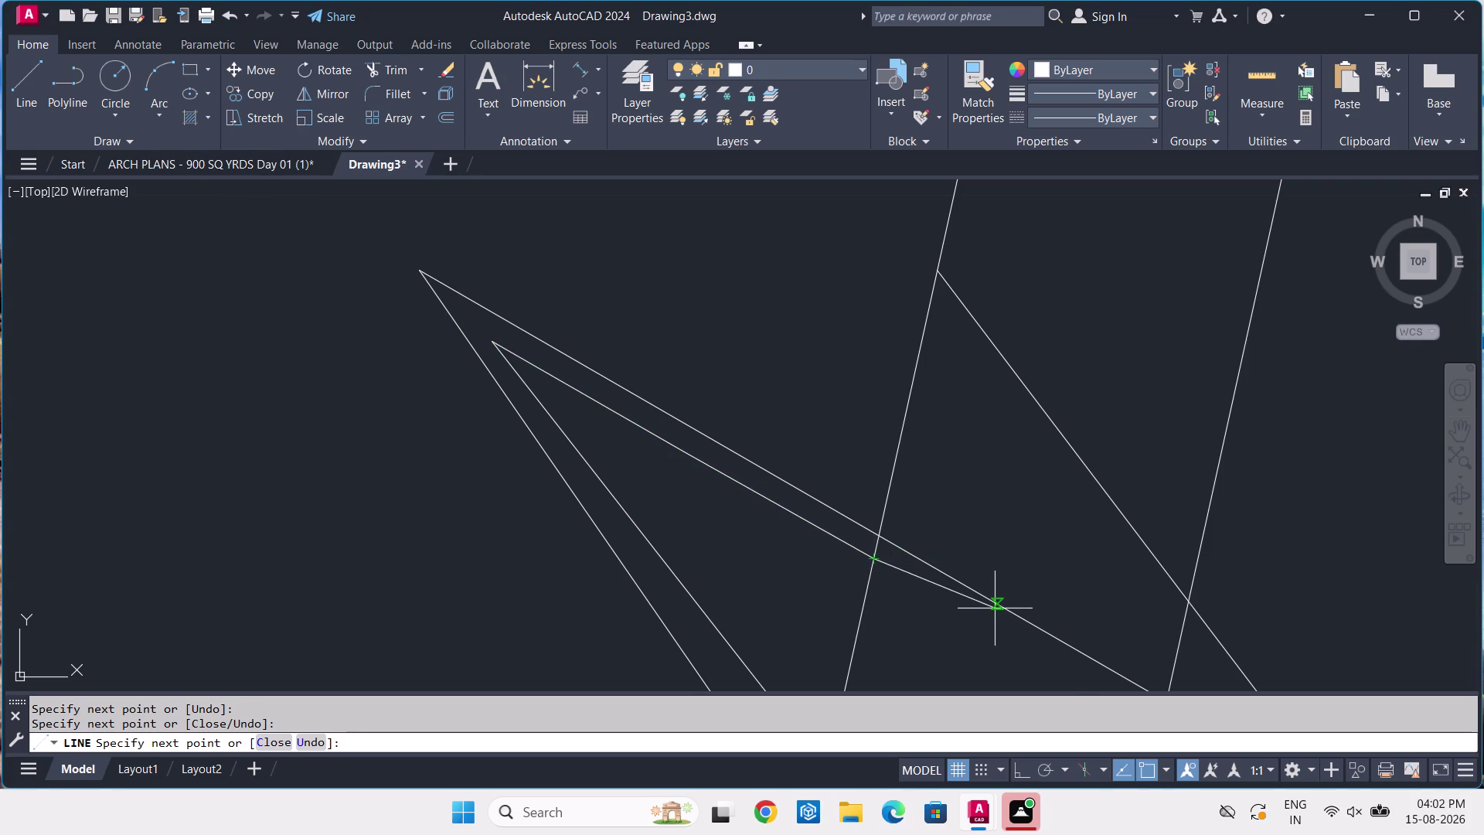
scroll(down, 3)
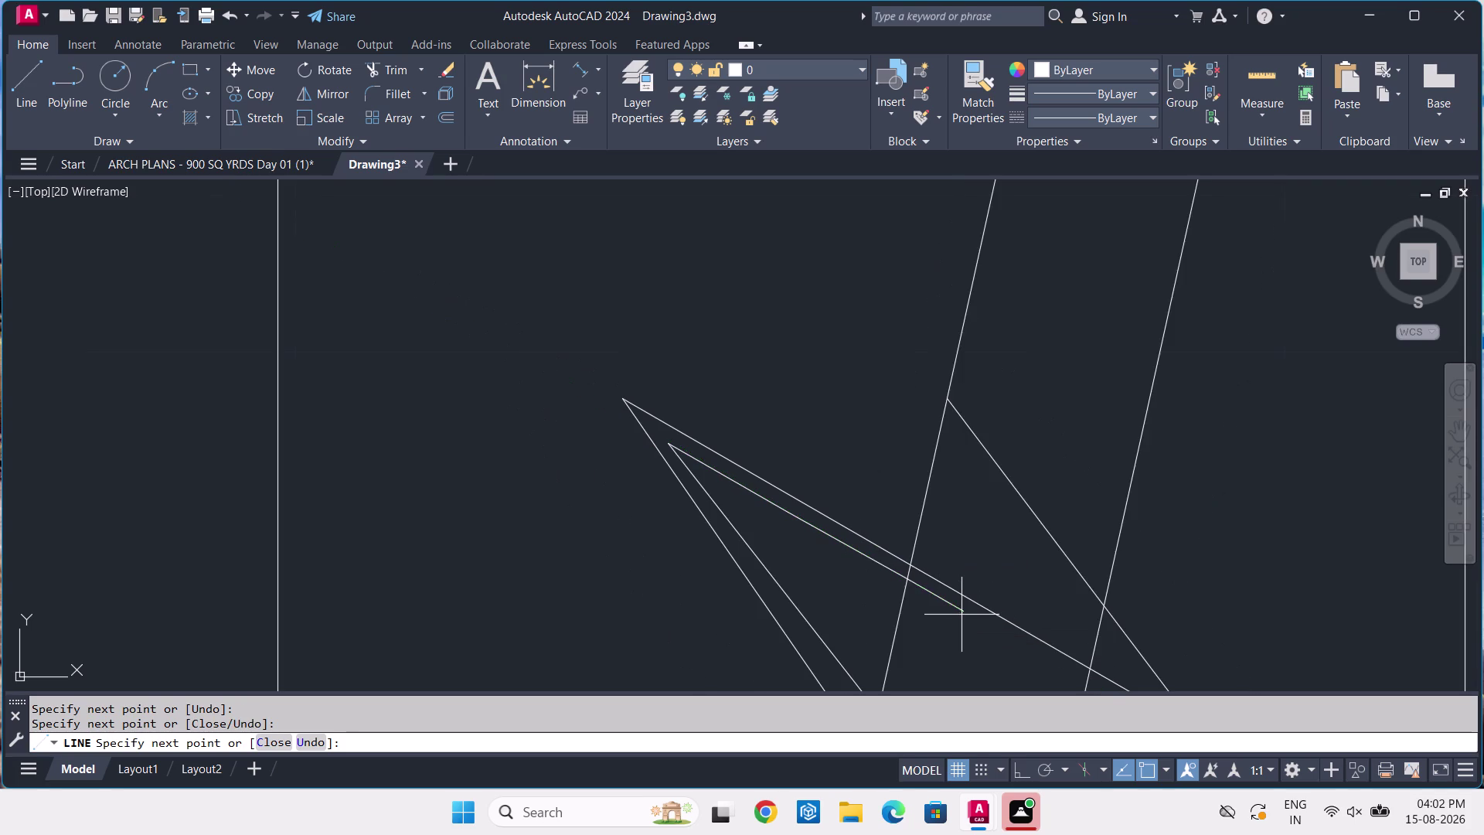
middle_drag(960, 613, 832, 532)
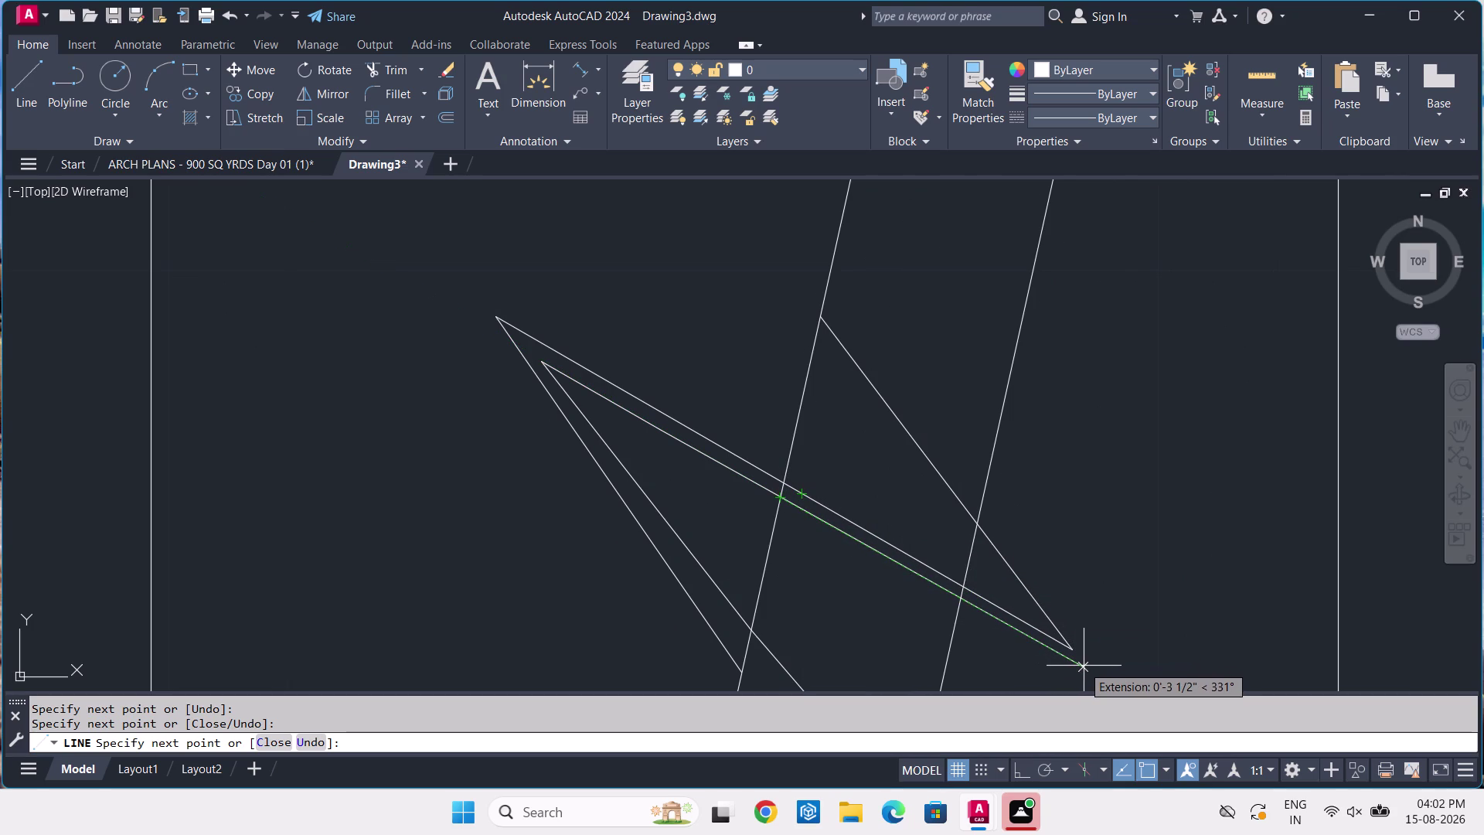
click(1091, 666)
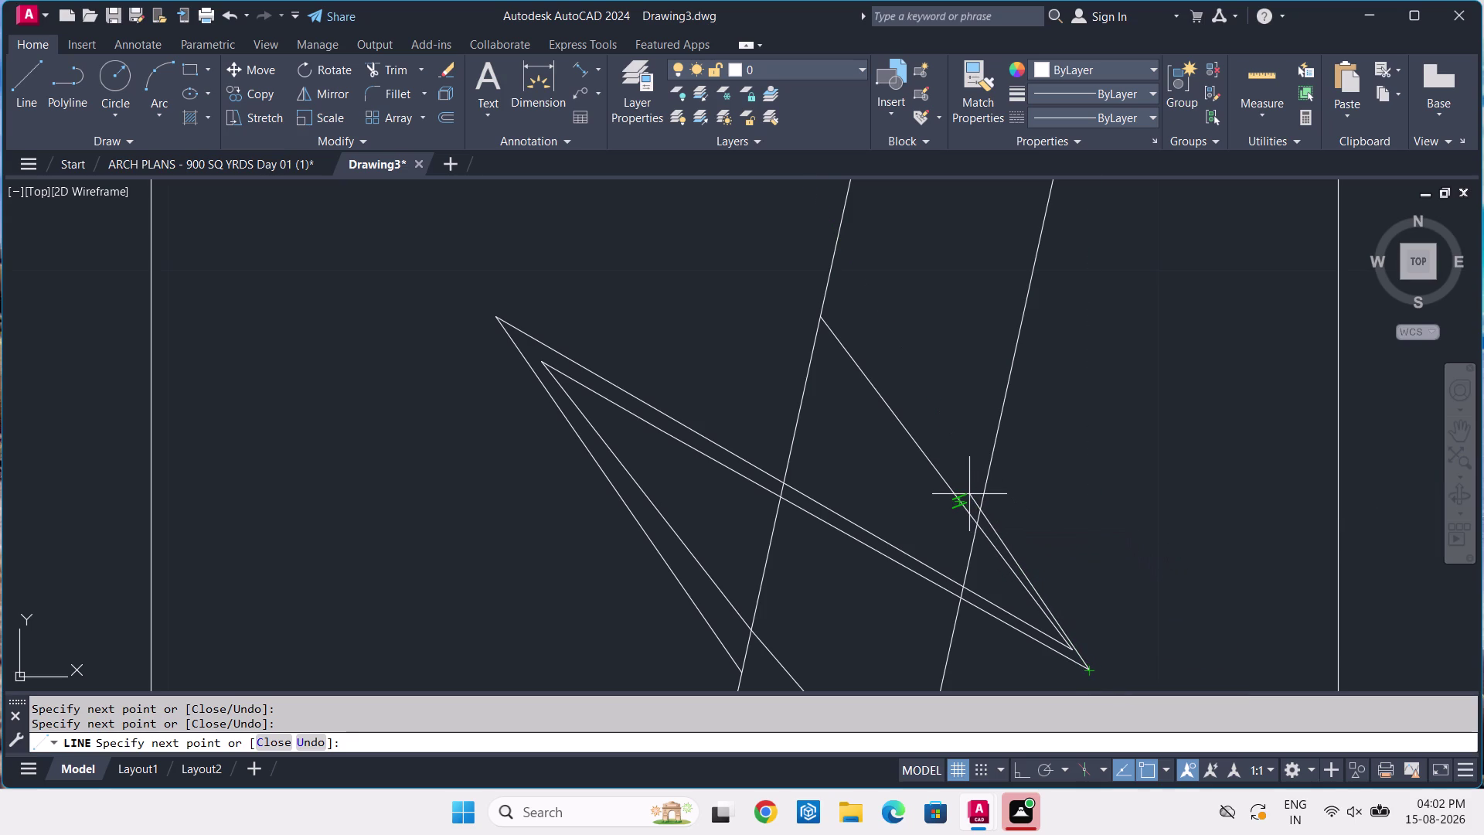
key(ctrl+z)
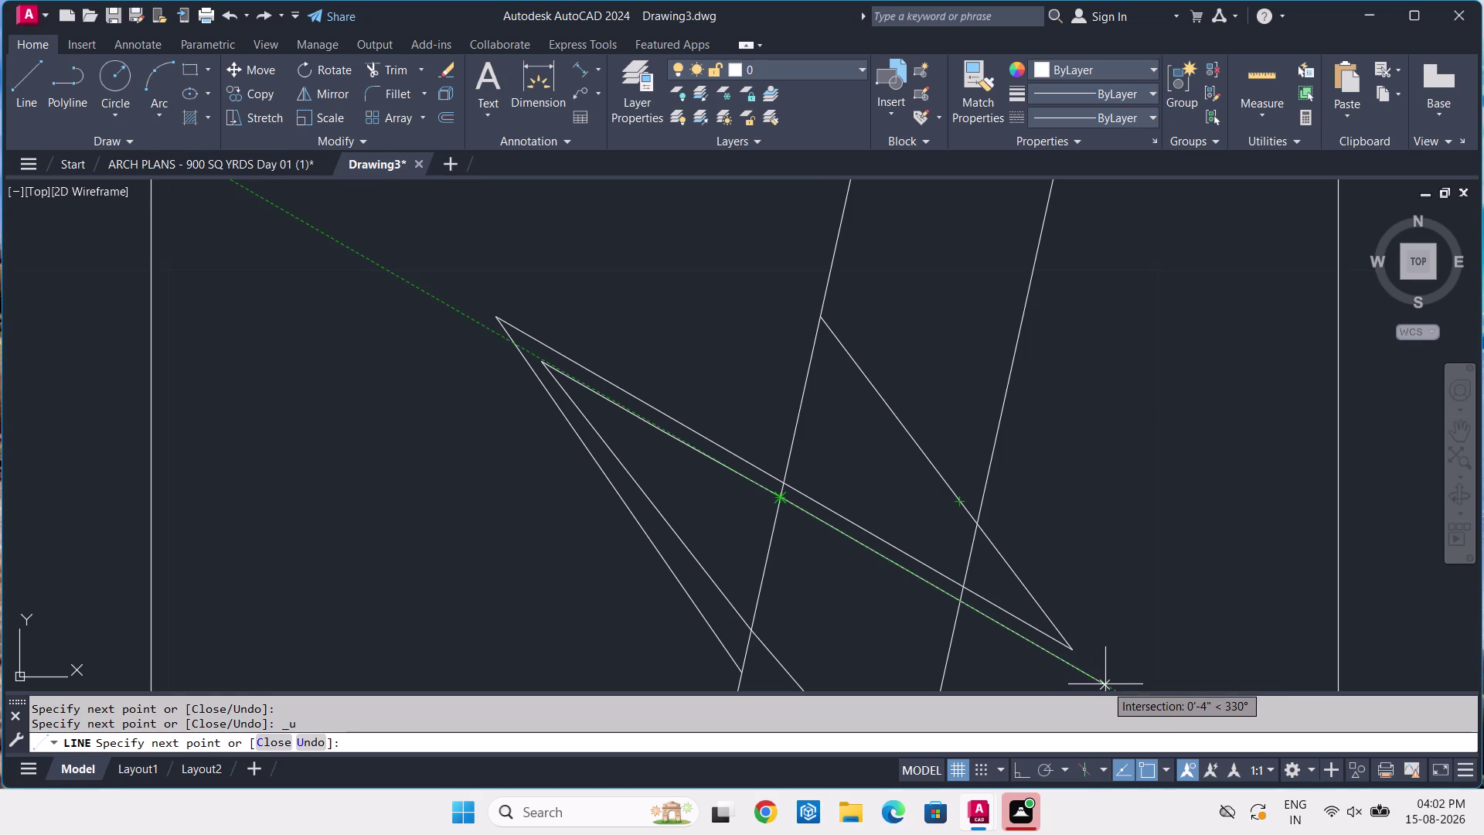
click(1106, 684)
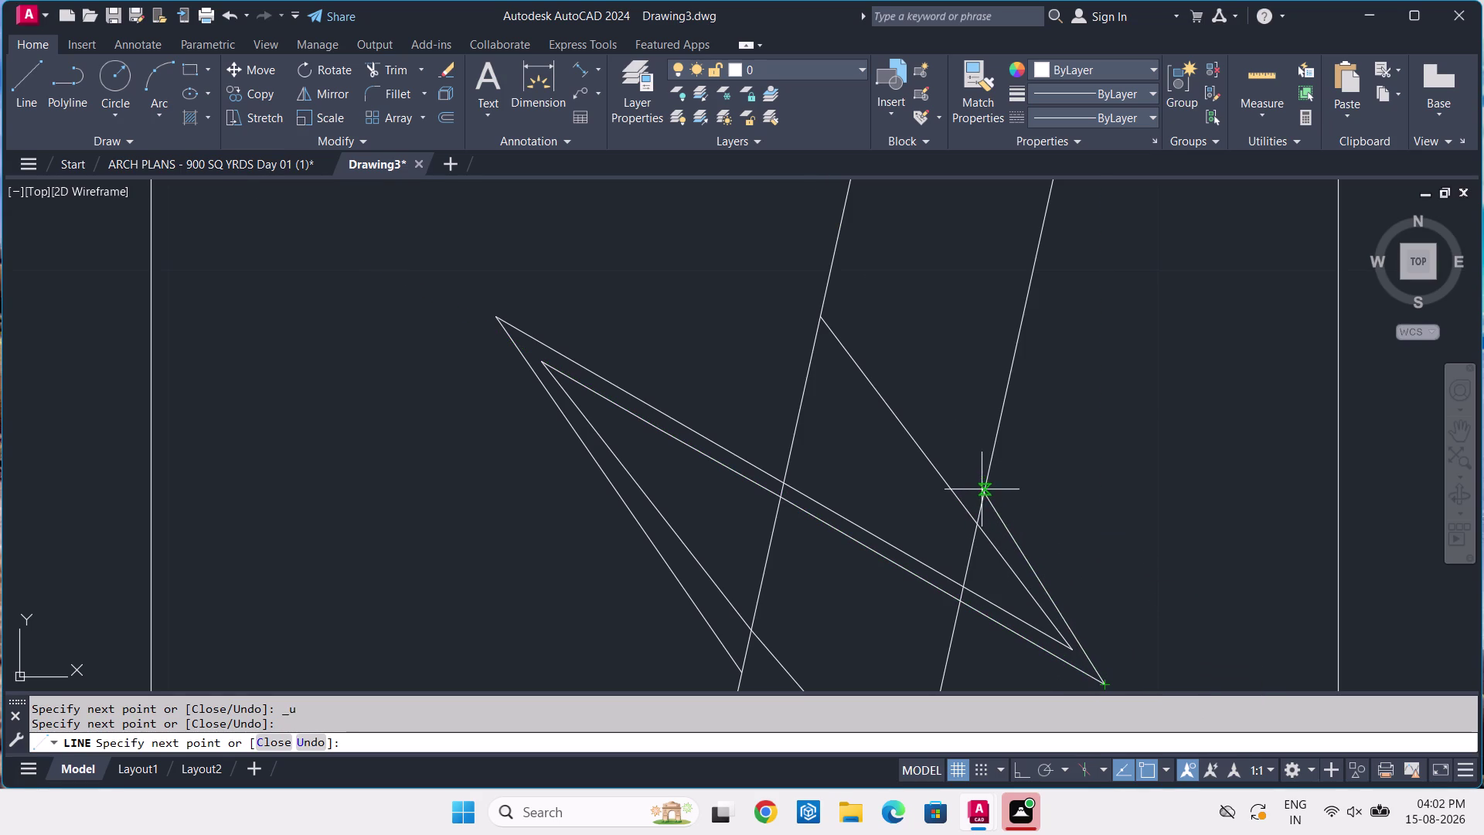
Snap the final vertices at the line crossings to complete the inner zigzag outline.
middle_drag(978, 488, 746, 399)
scroll(up, 3)
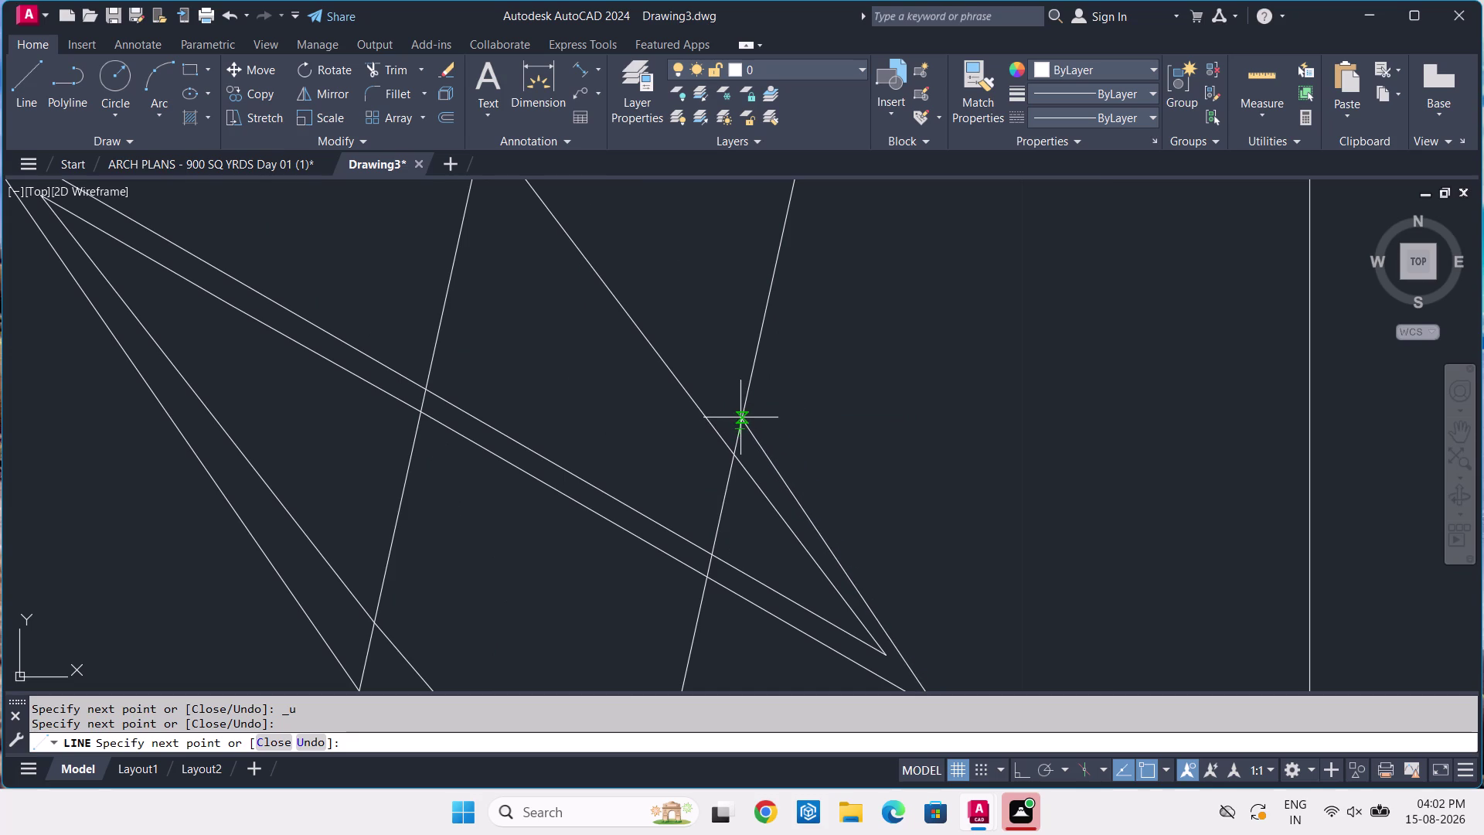
click(743, 407)
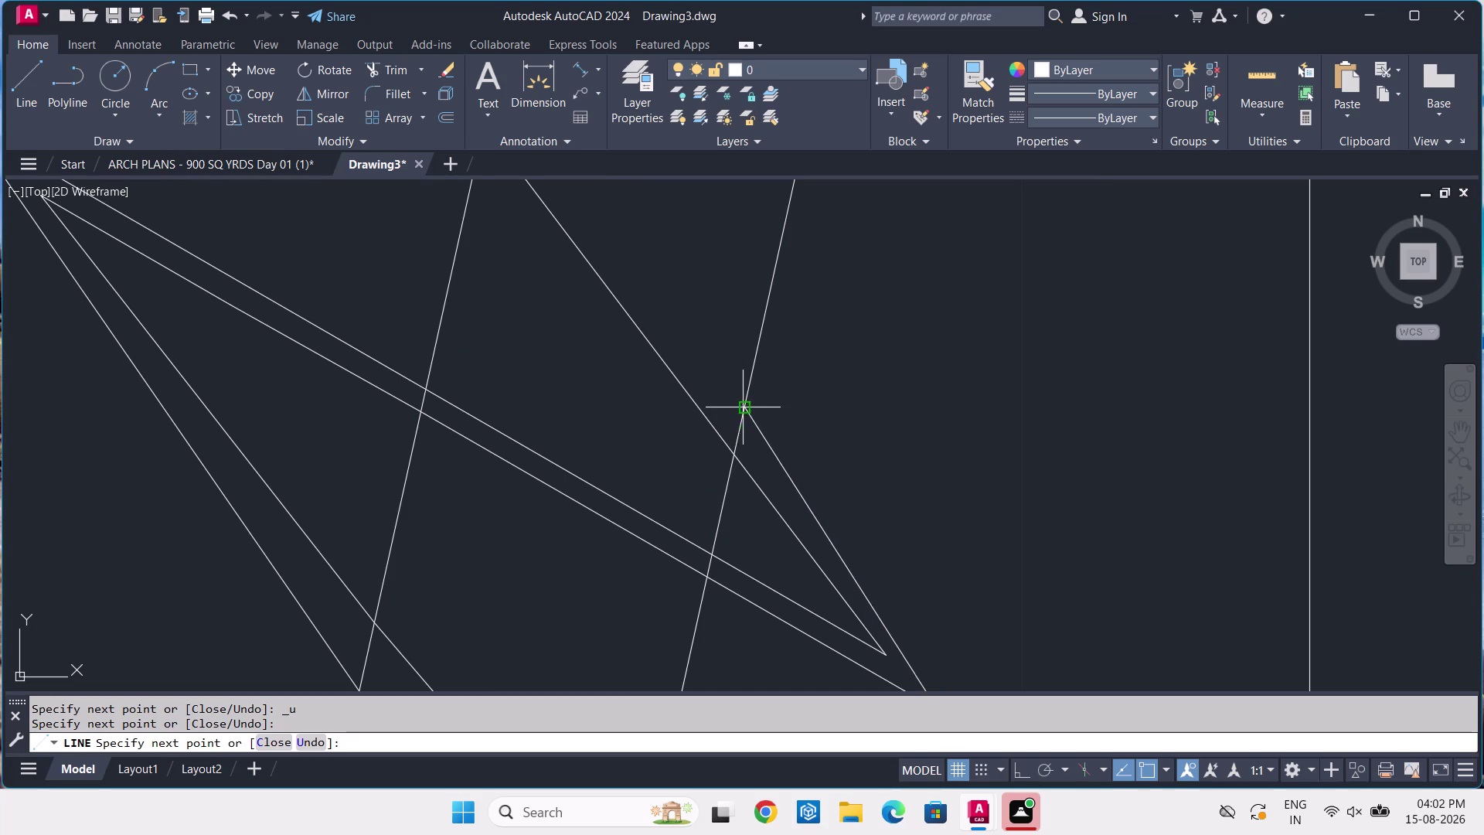
middle_drag(661, 271, 793, 517)
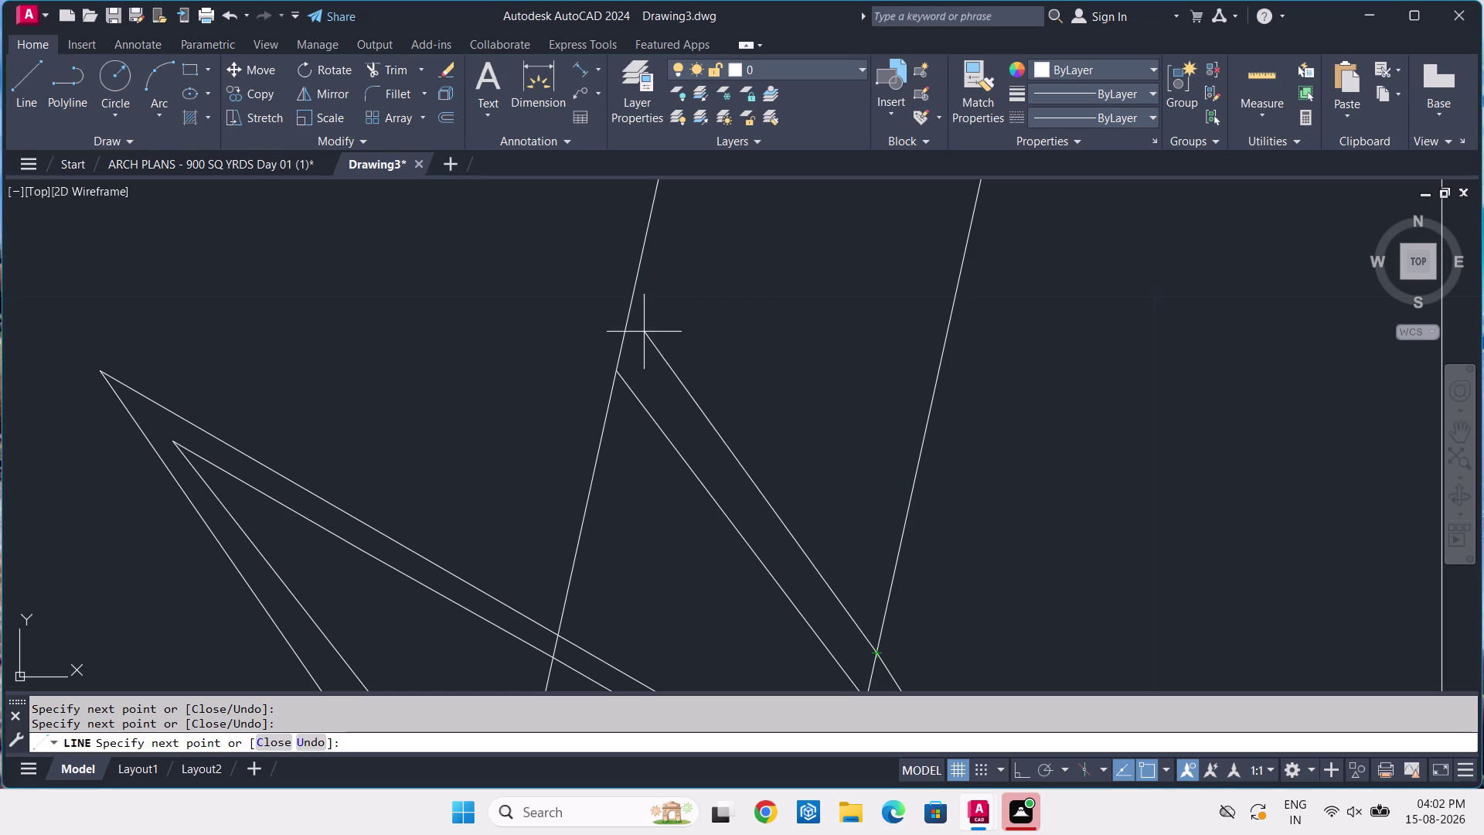
click(627, 318)
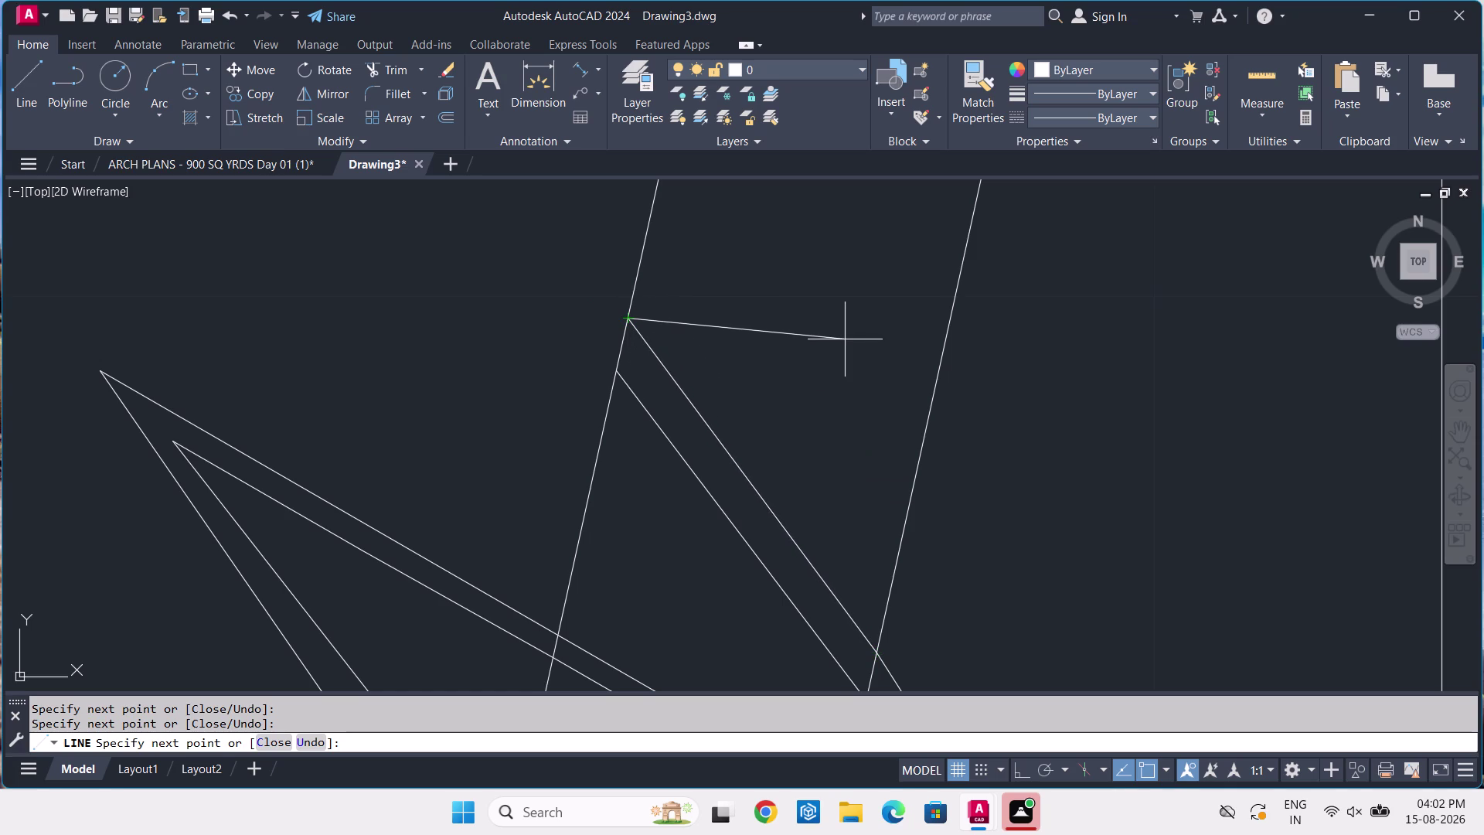
key(space)
scroll(down, 3)
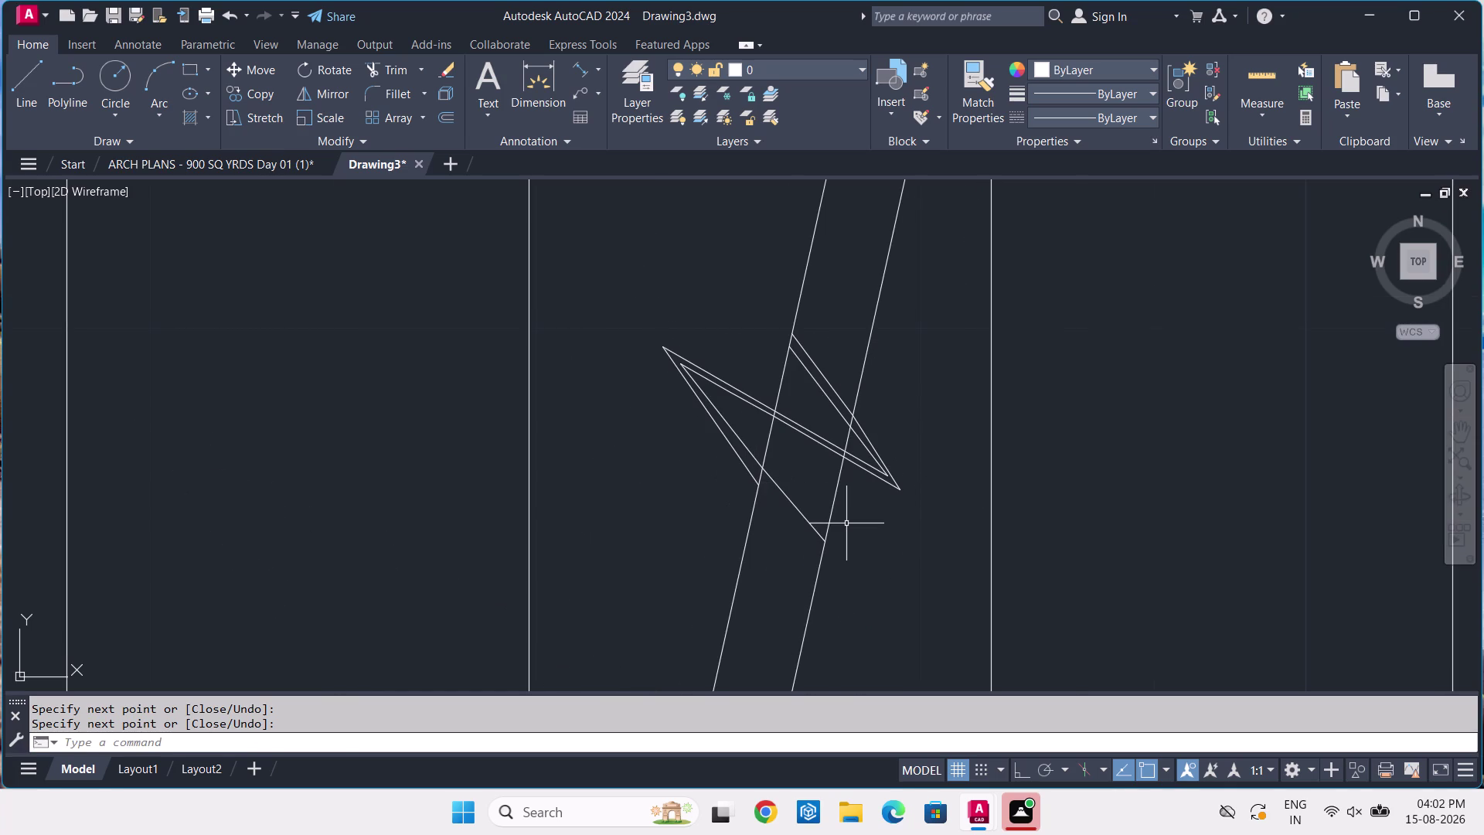
text(TR)
key(space)
Trim the four line pieces crossing inside the double zigzag and compare with the reference plan.
click(777, 398)
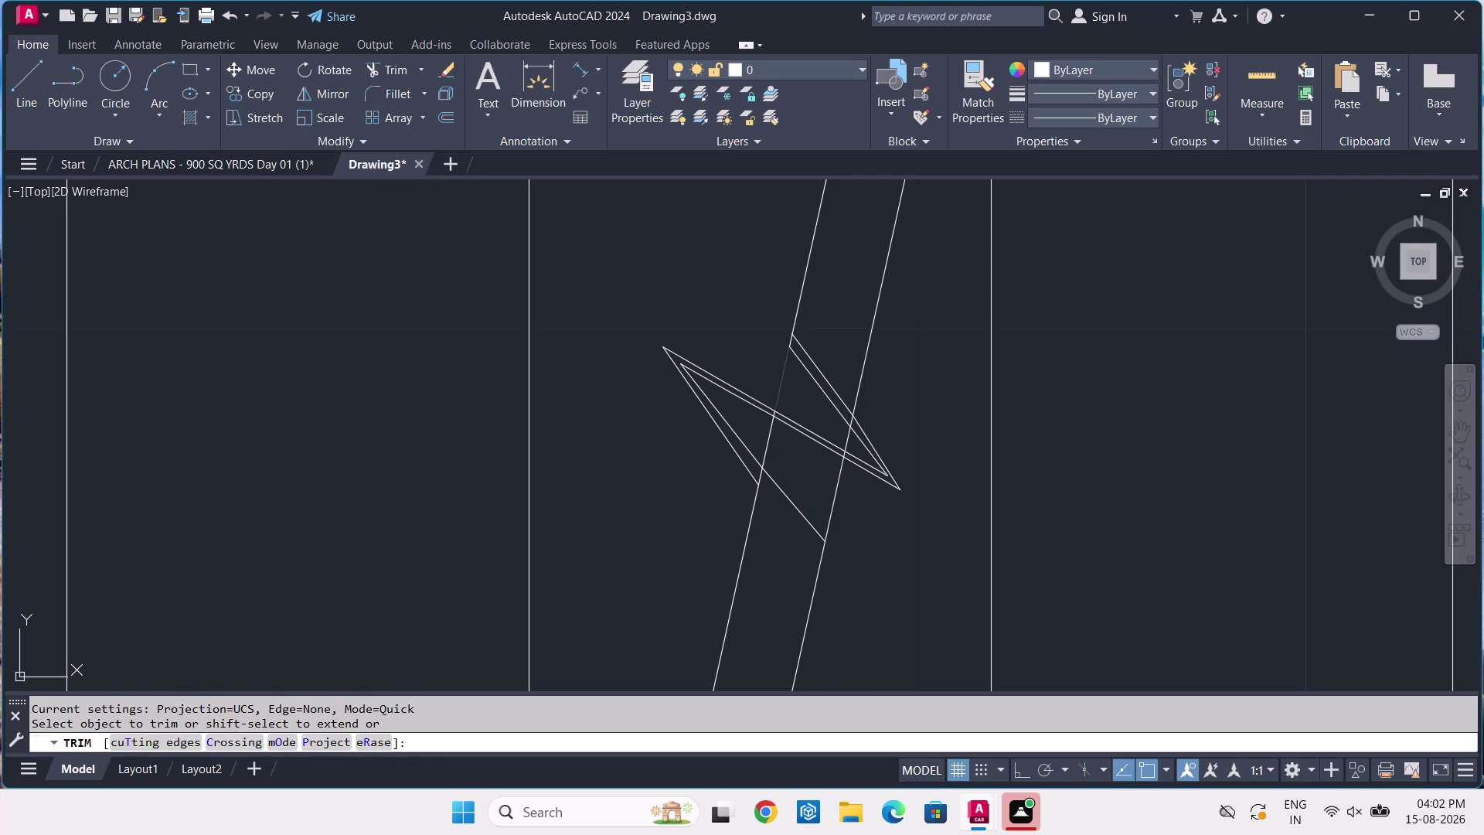
click(847, 441)
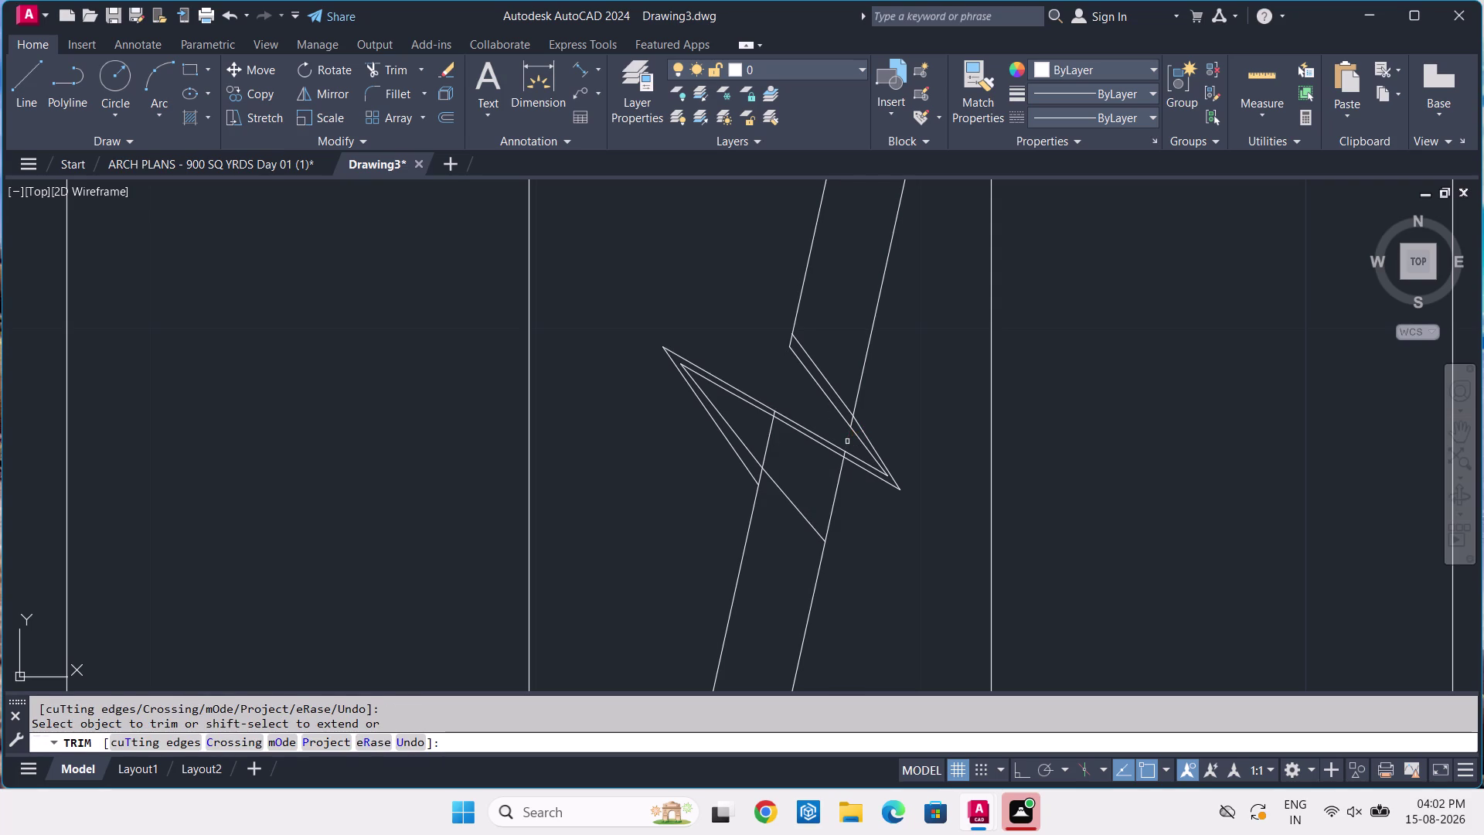
click(760, 440)
click(898, 543)
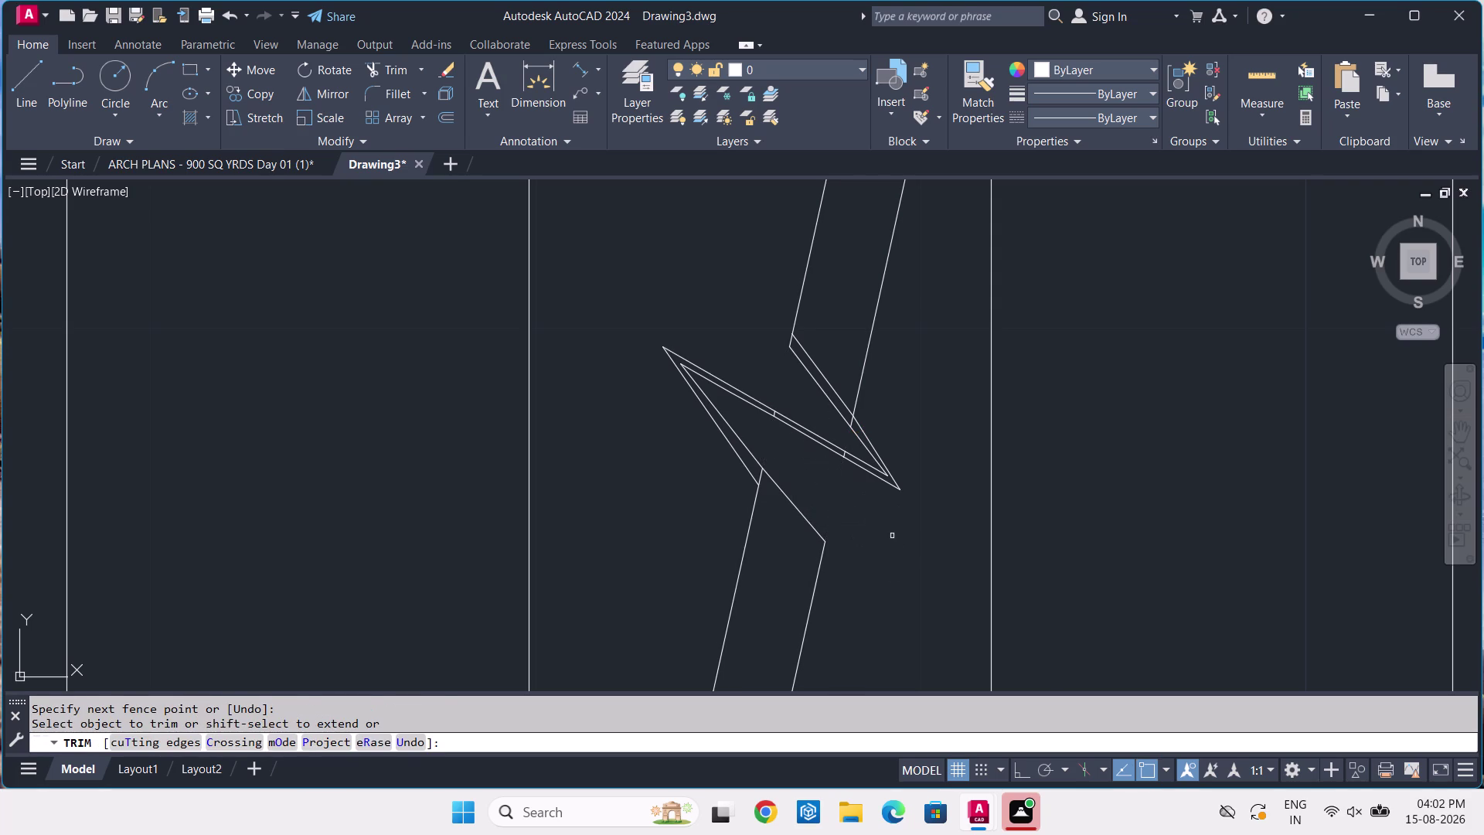
scroll(down, 3)
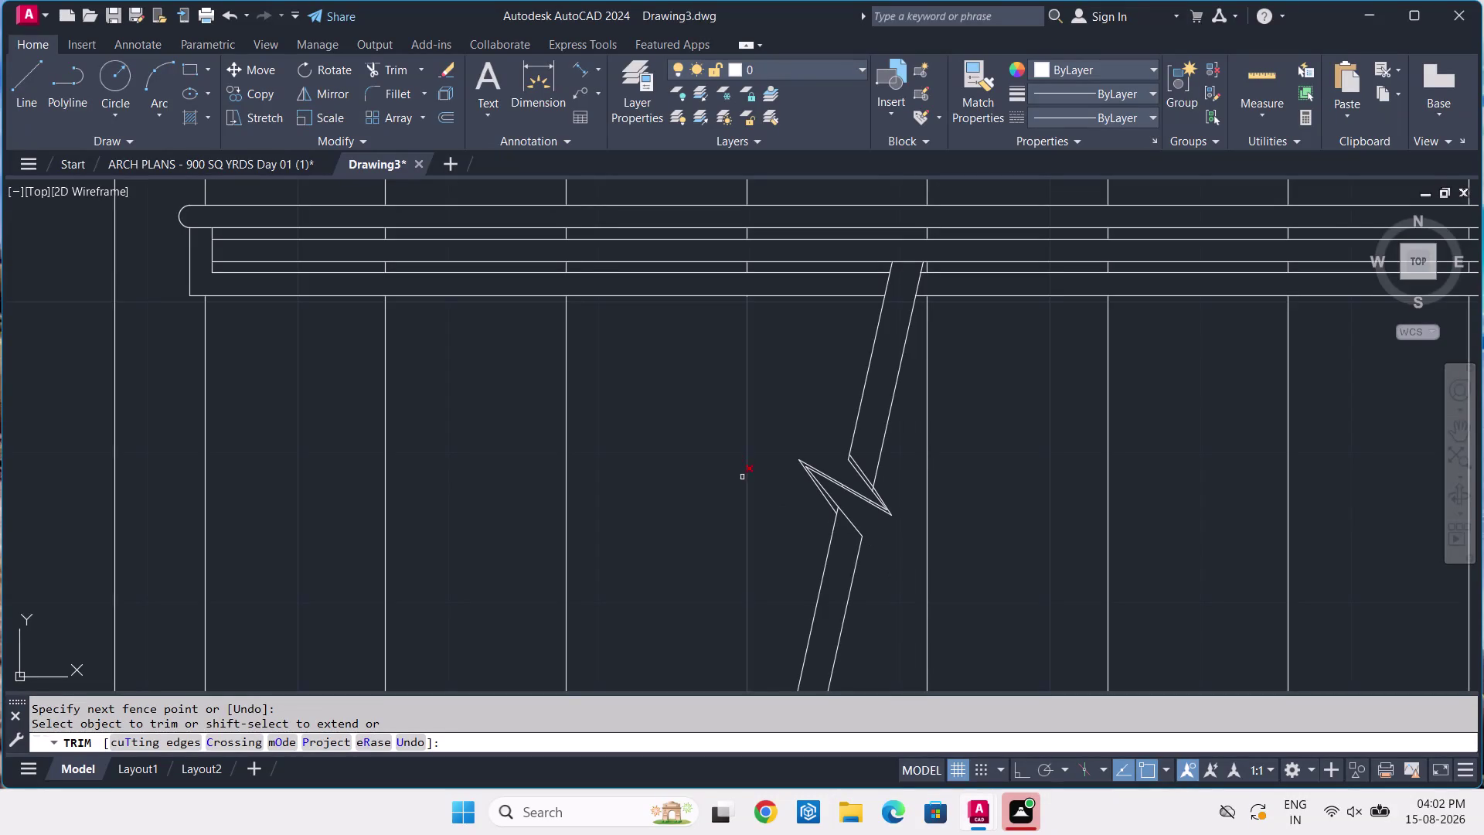
key(Escape)
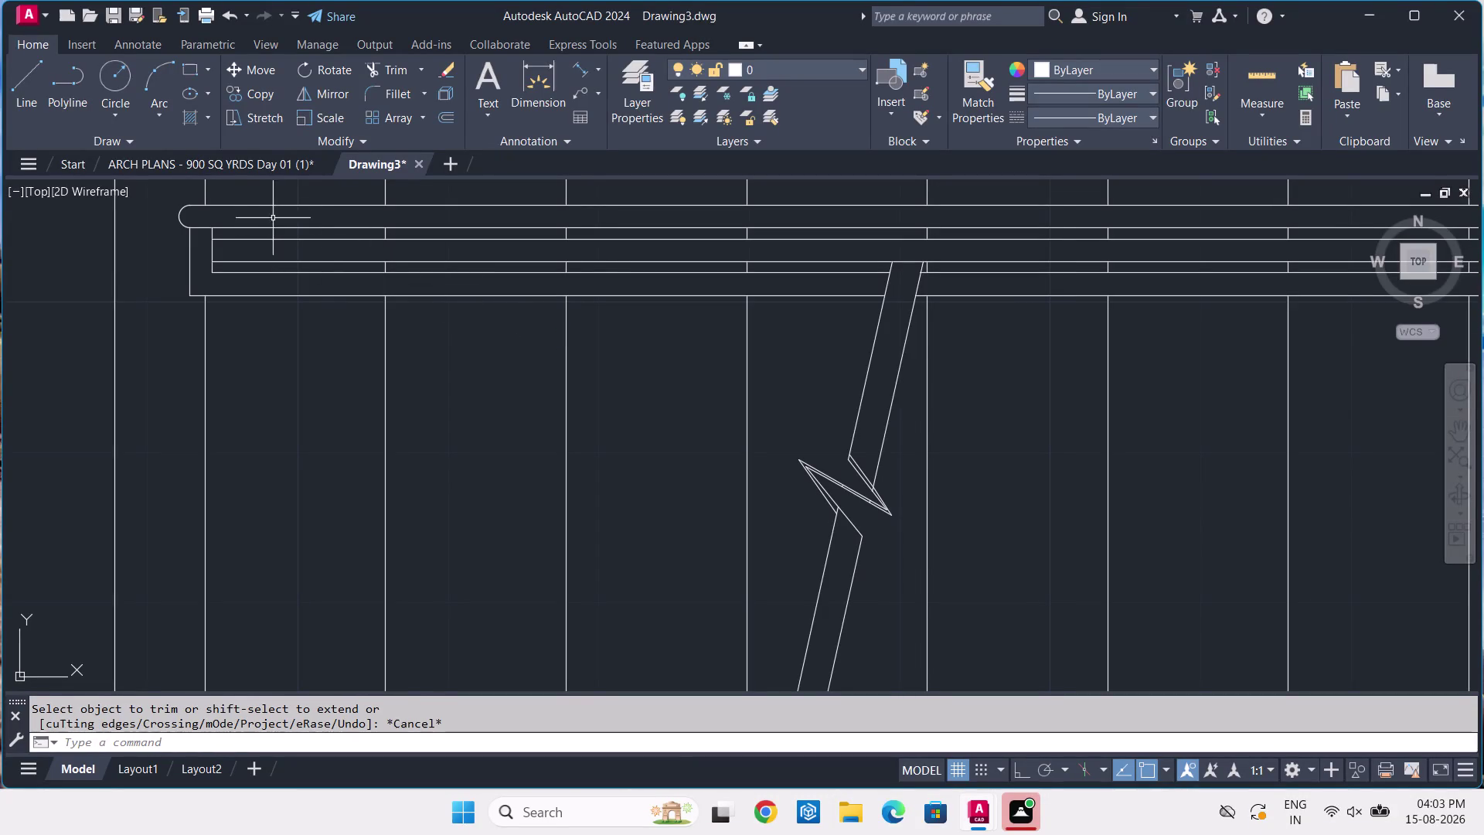
click(300, 163)
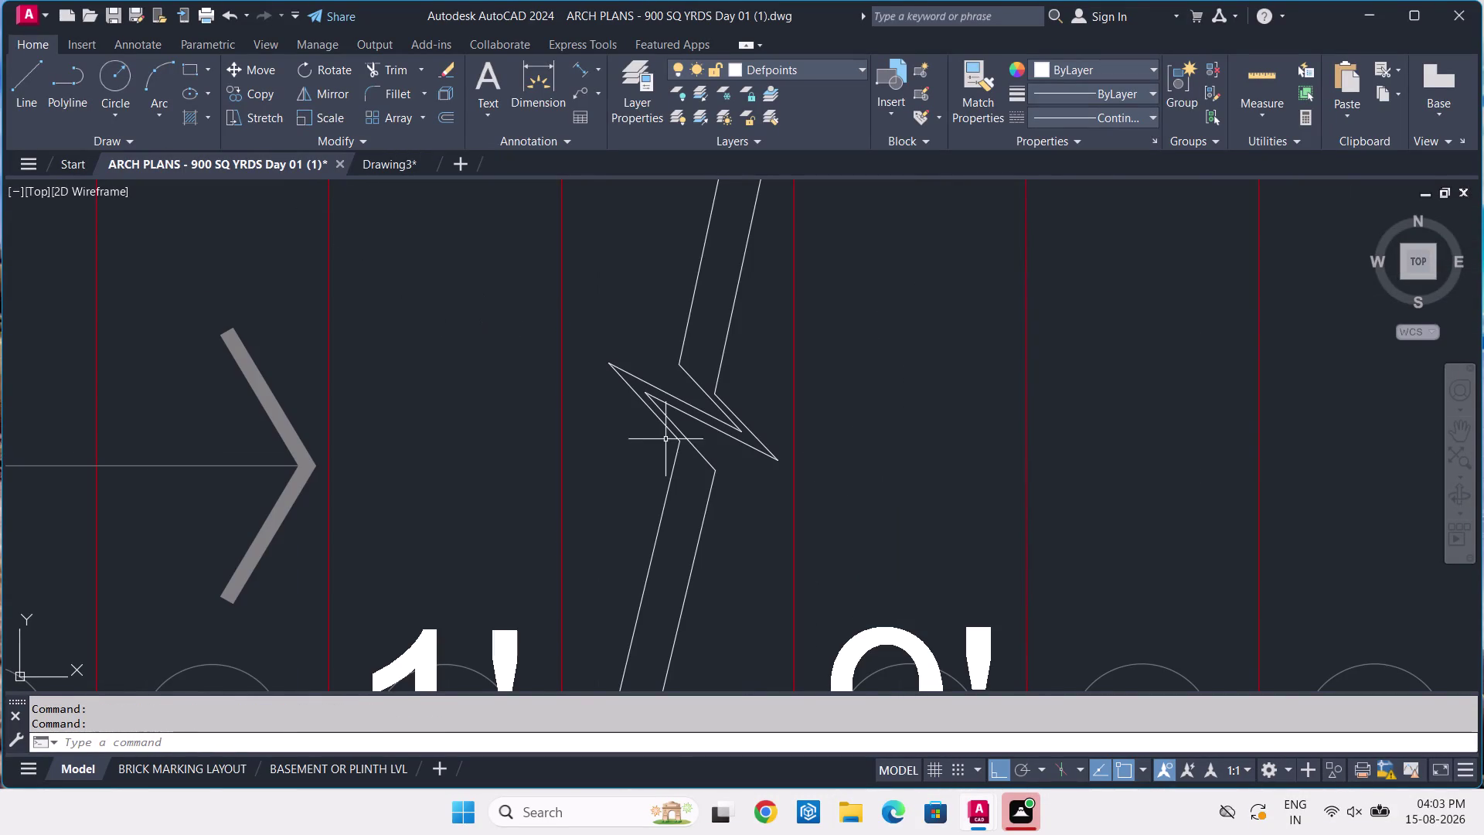
click(399, 162)
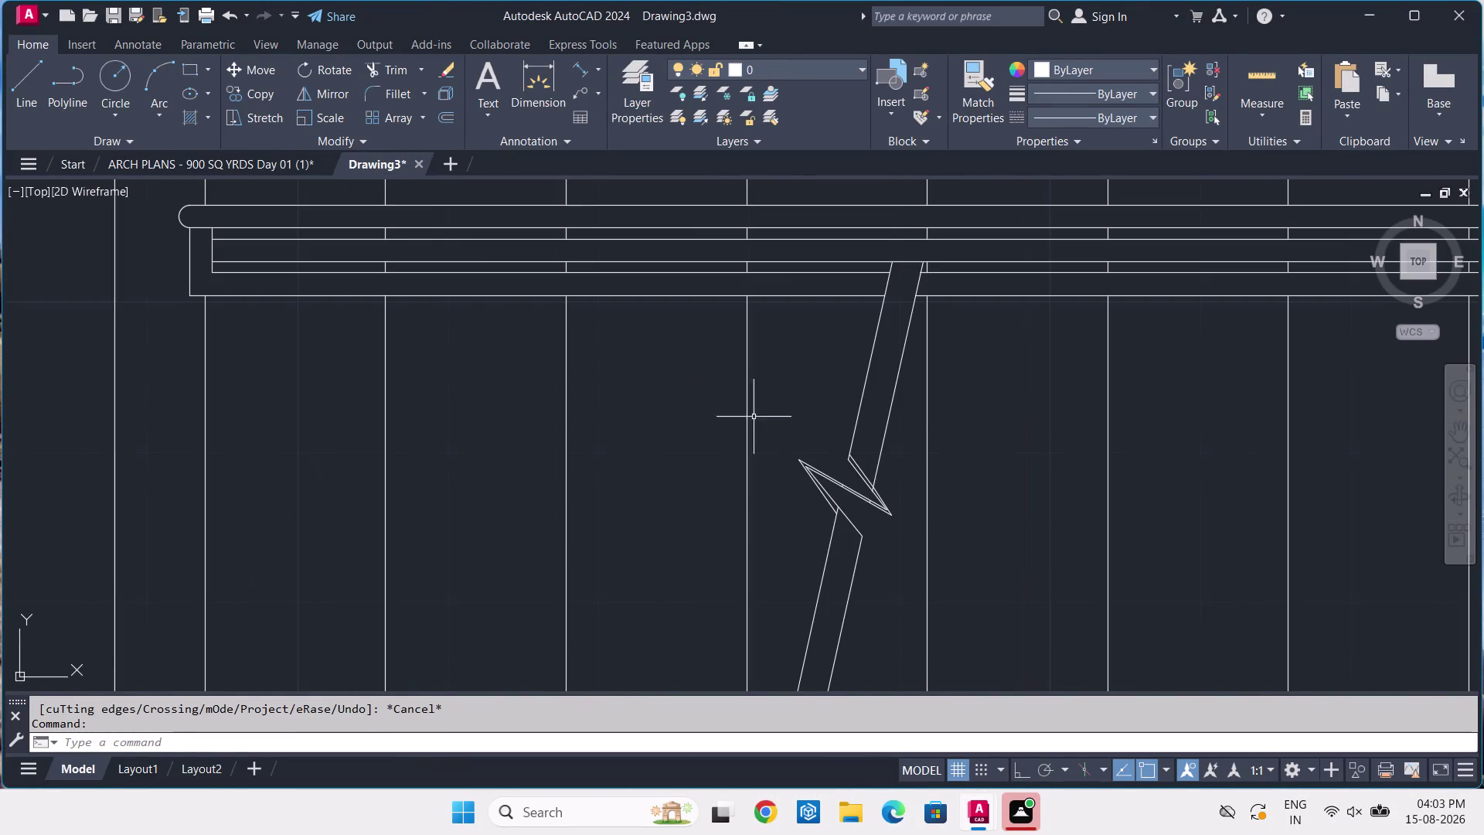
scroll(up, 3)
Fence-trim the remaining stray pieces along the doubled break line.
key(space)
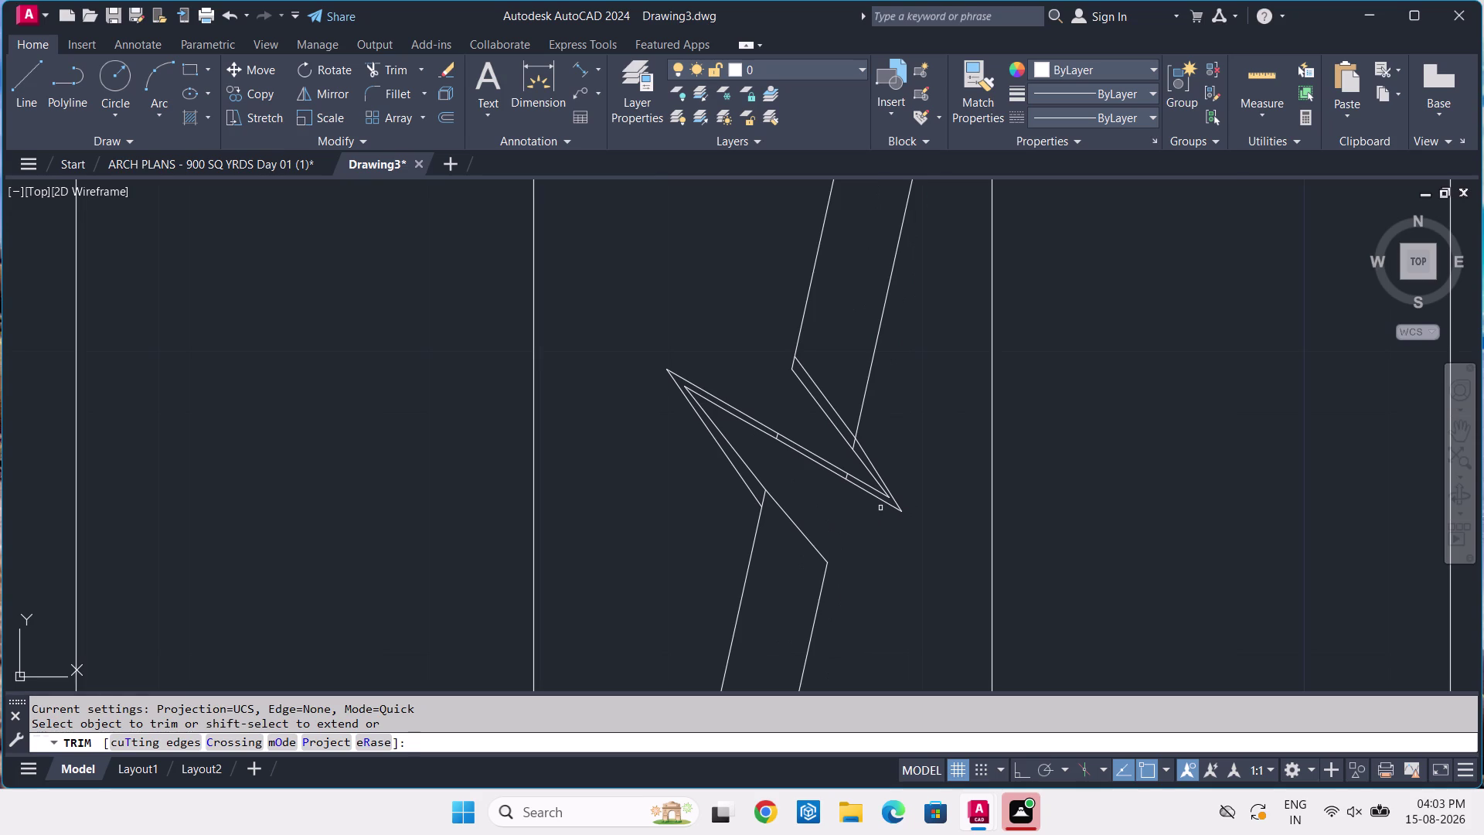
scroll(up, 3)
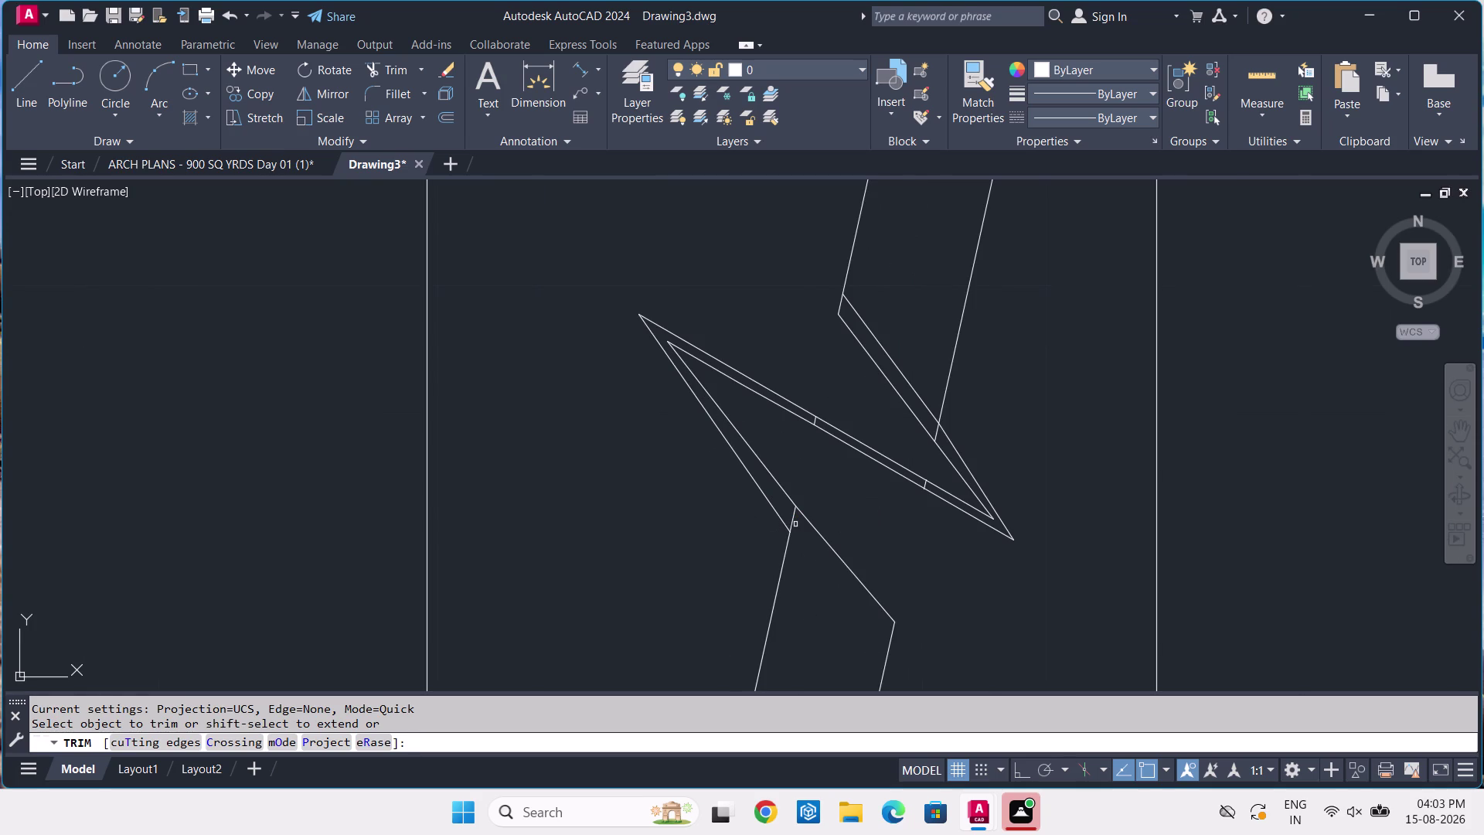
click(793, 521)
scroll(up, 3)
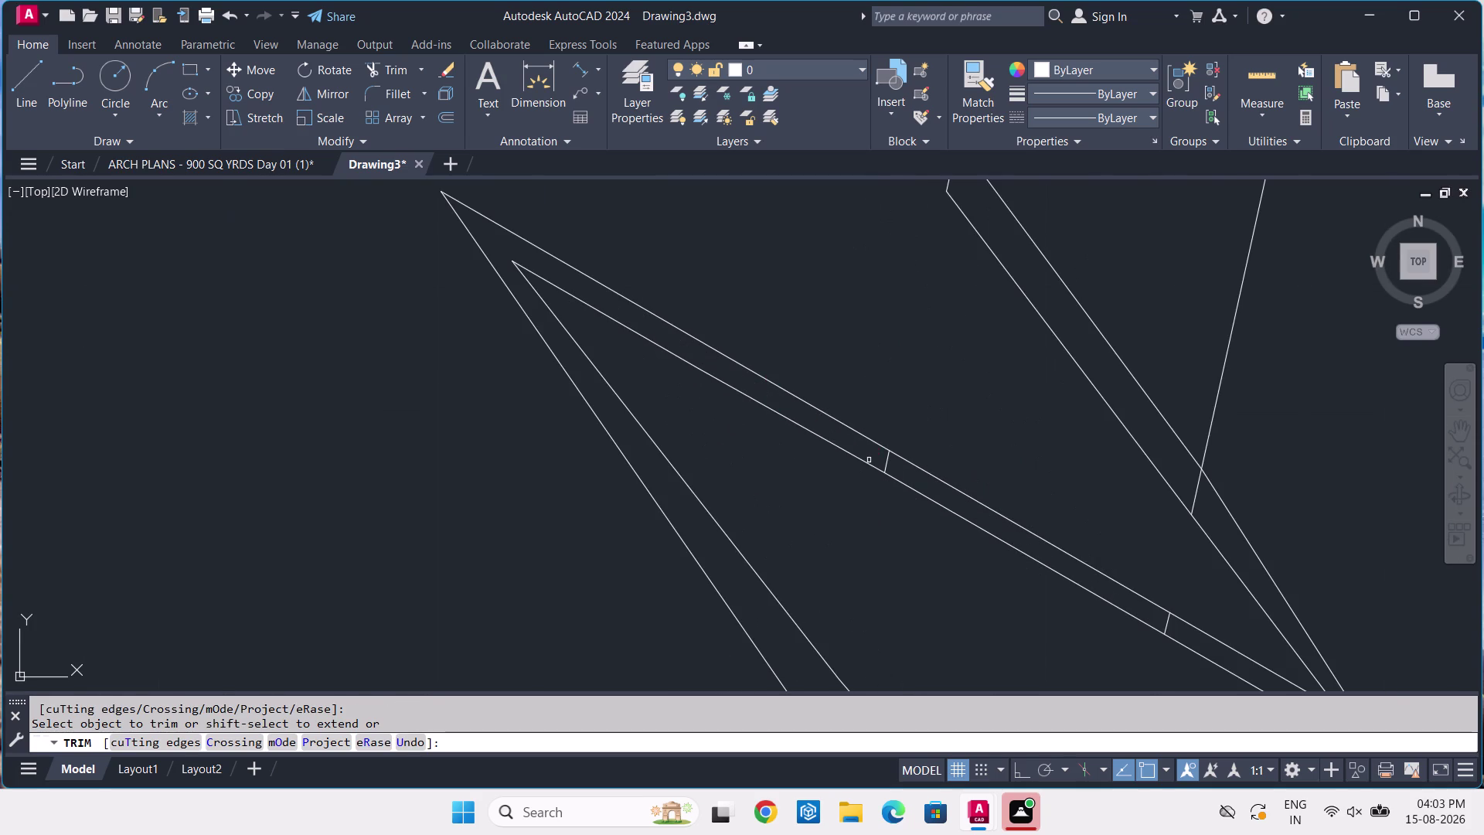
click(877, 453)
click(1177, 627)
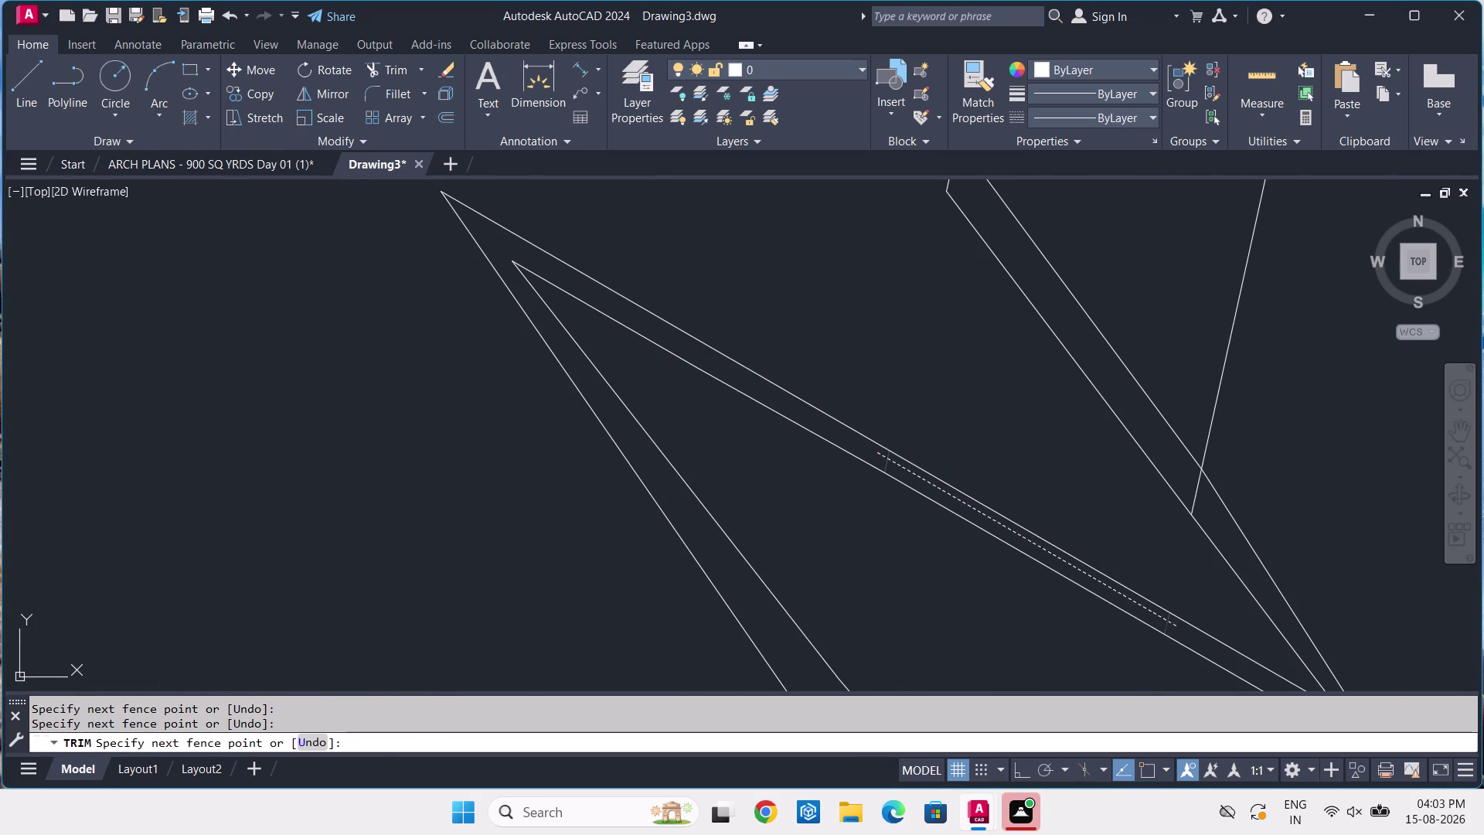
click(1199, 490)
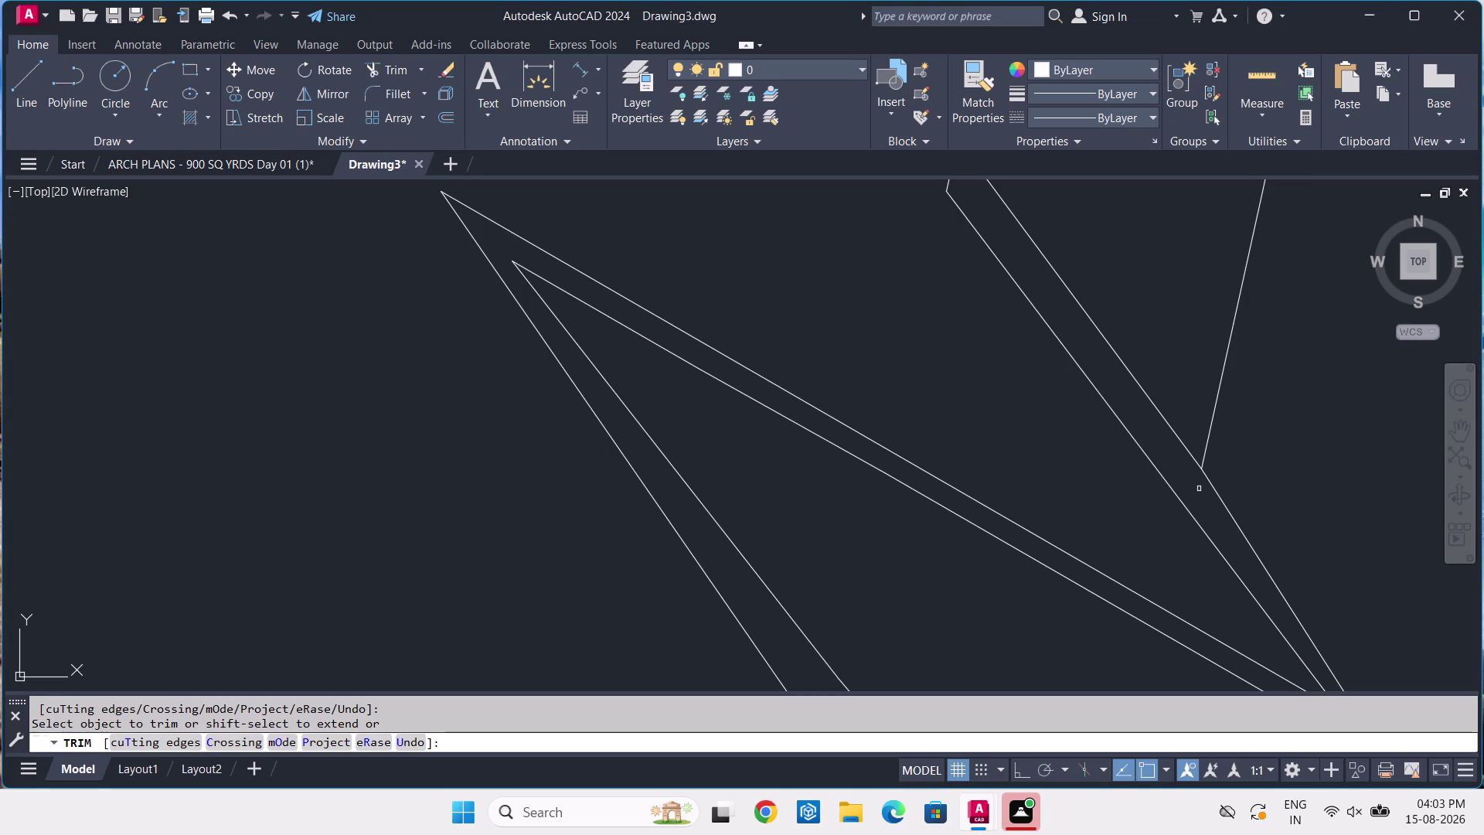
scroll(down, 3)
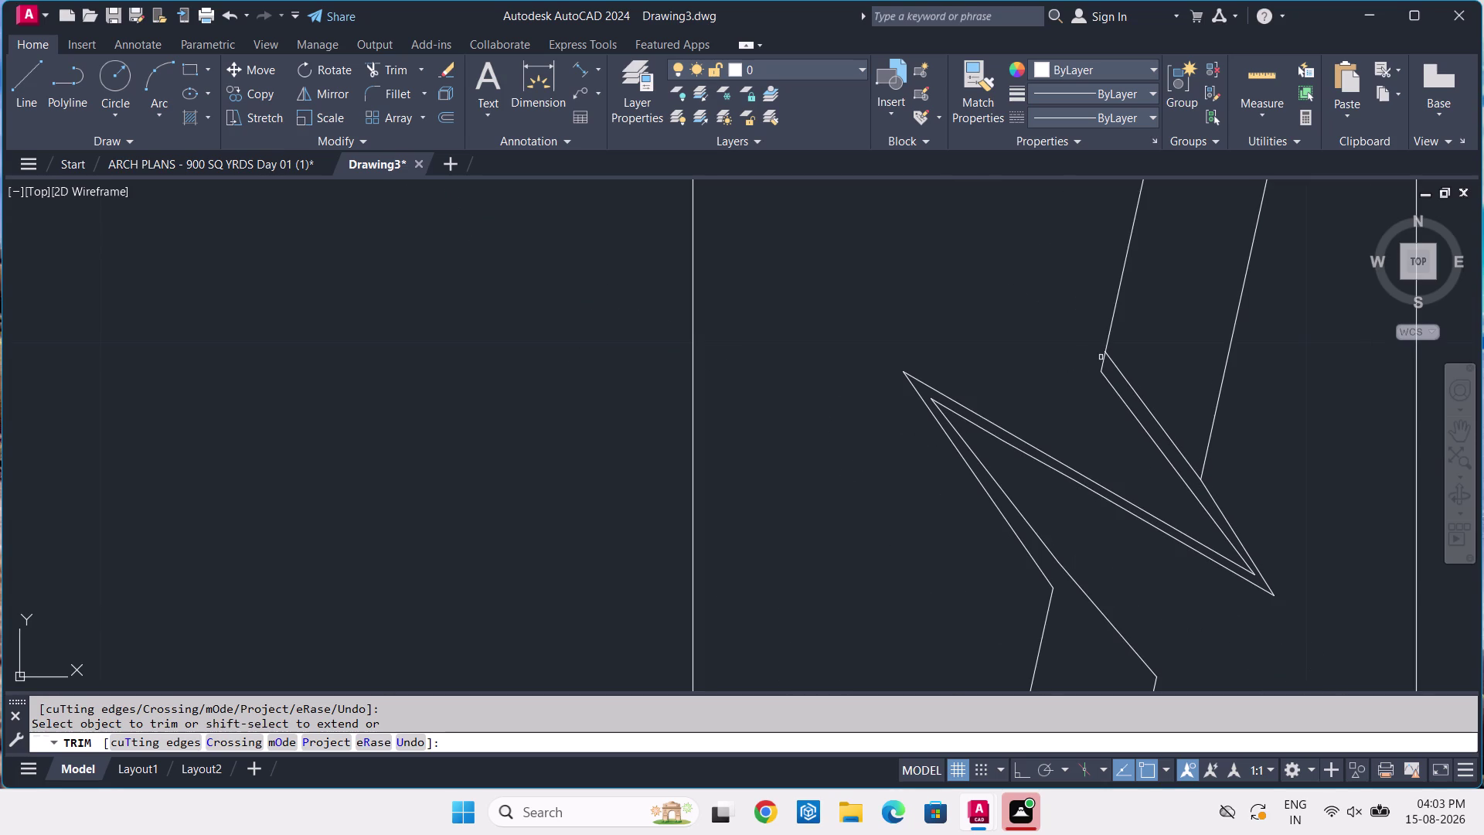
click(1111, 354)
key(Escape)
scroll(down, 3)
scroll(down, 3)
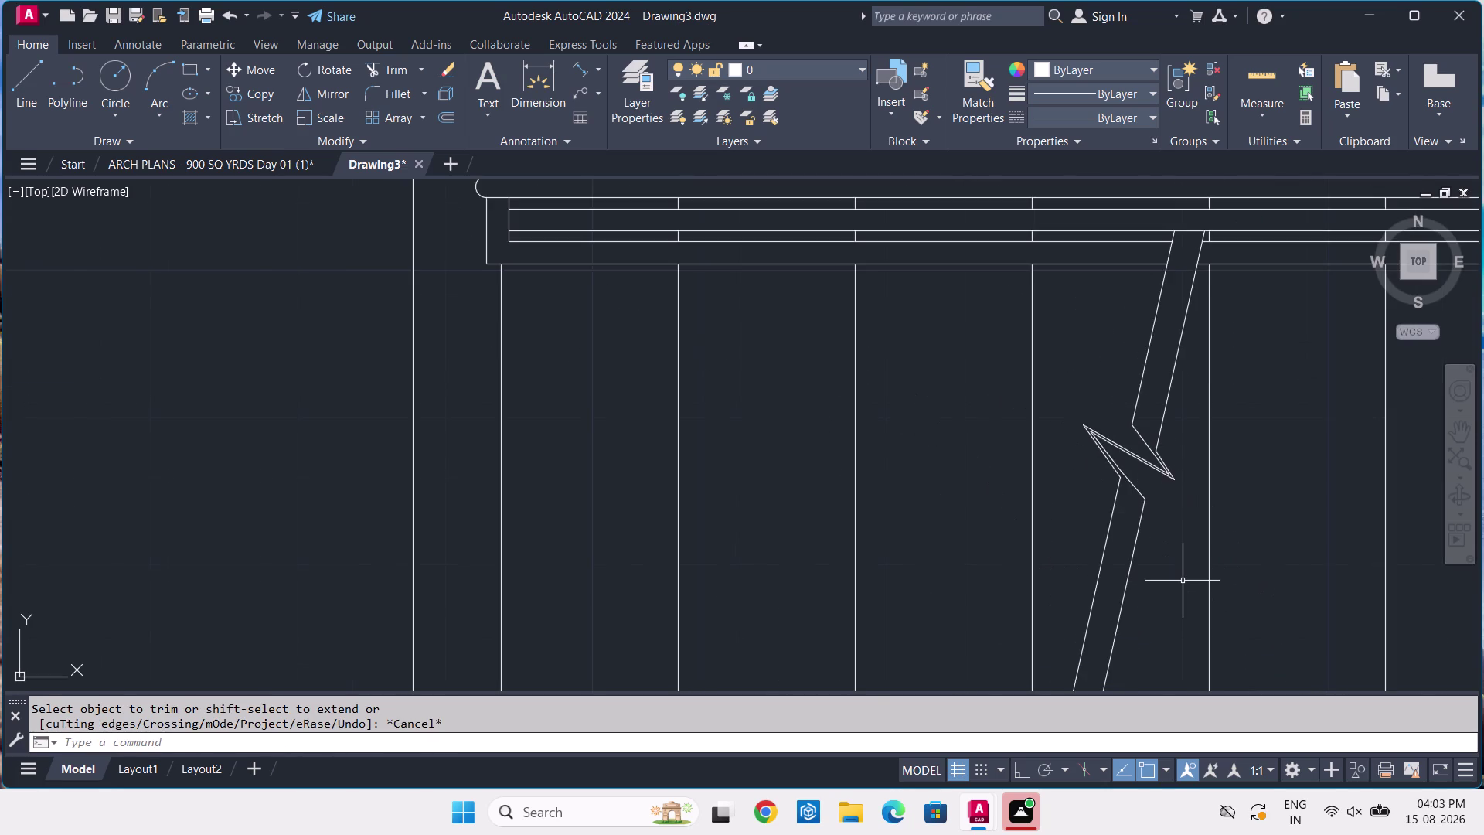
scroll(down, 3)
middle_drag(1175, 590, 1102, 489)
Pan around Drawing3 to see the stair block in context.
scroll(down, 3)
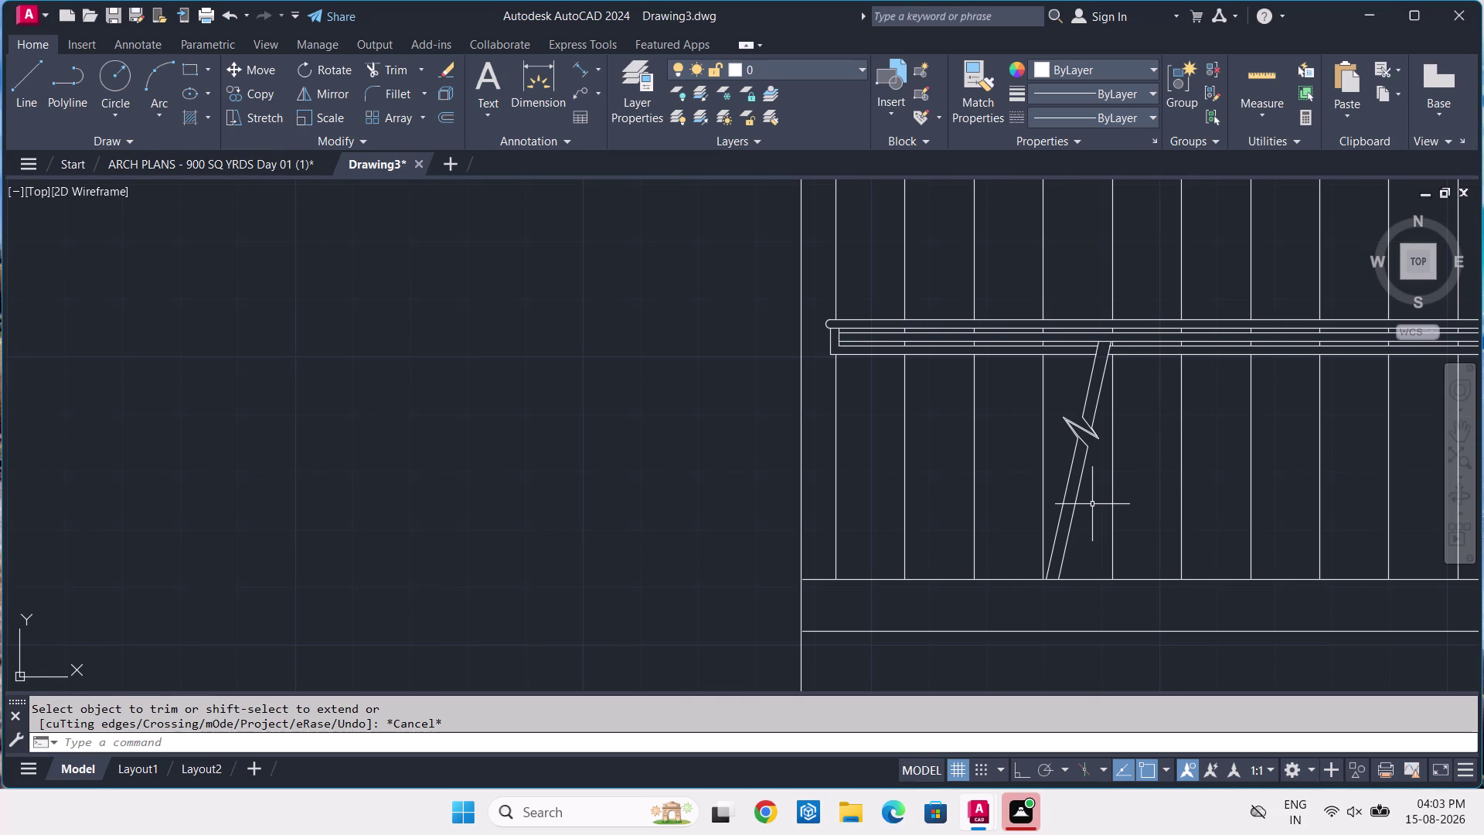
scroll(down, 3)
middle_drag(1194, 421, 1156, 380)
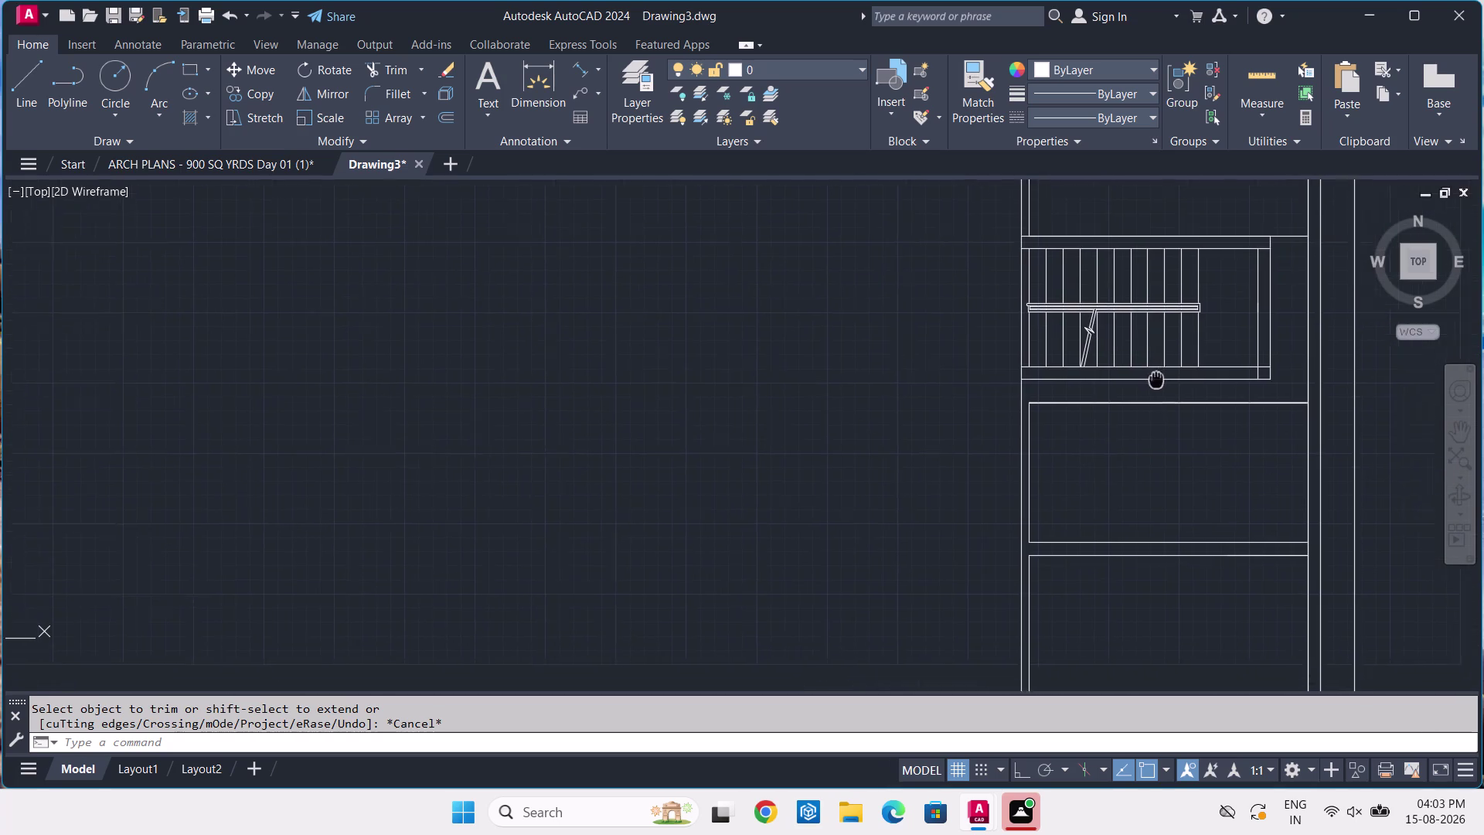
middle_drag(1156, 380, 1095, 380)
Switch to the reference plan and pan across its stair area and cellar floor.
click(243, 168)
scroll(down, 3)
middle_drag(709, 270, 727, 414)
scroll(down, 3)
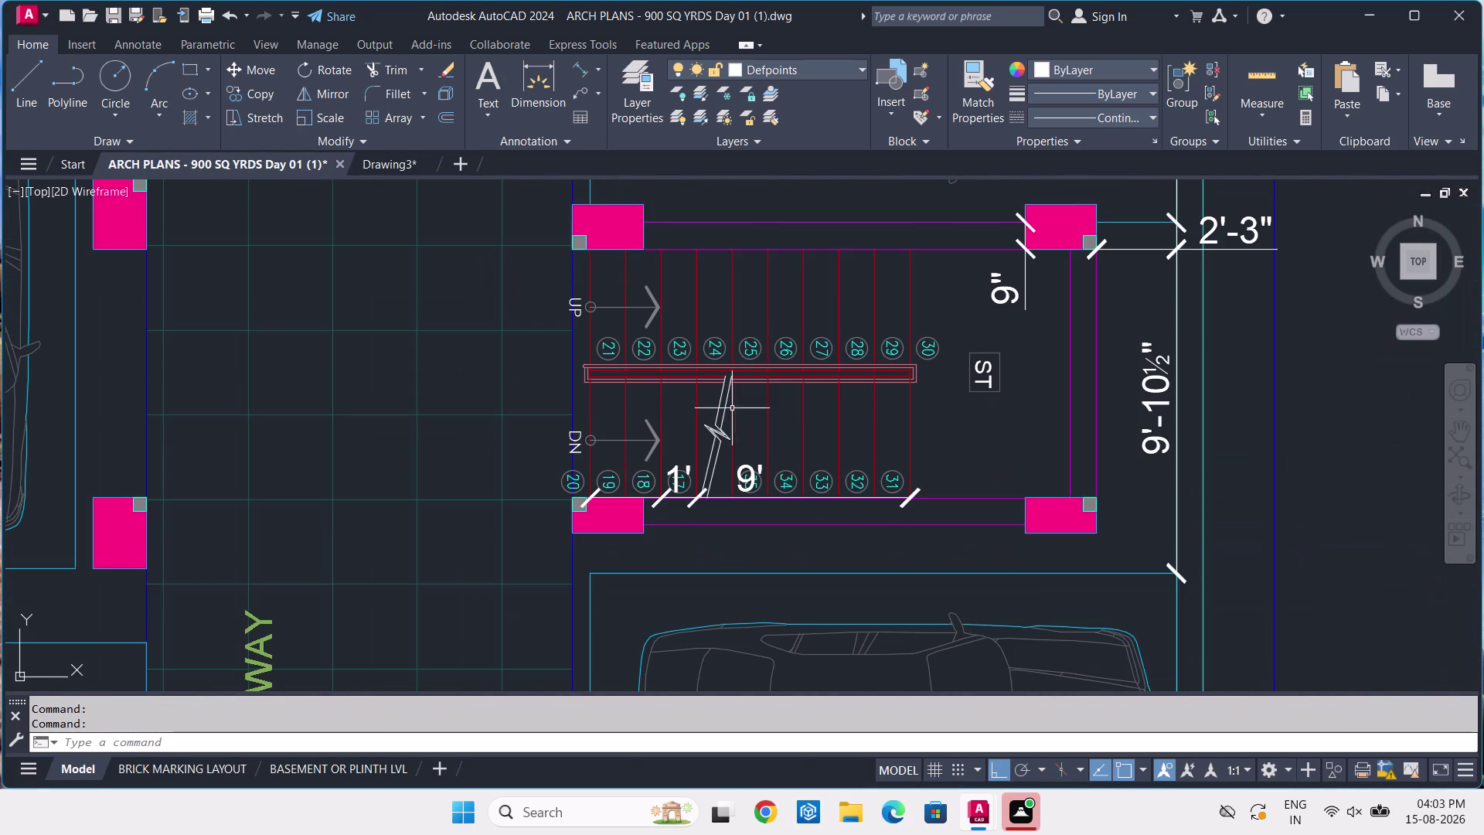
middle_drag(772, 420, 719, 323)
scroll(down, 3)
scroll(down, 3)
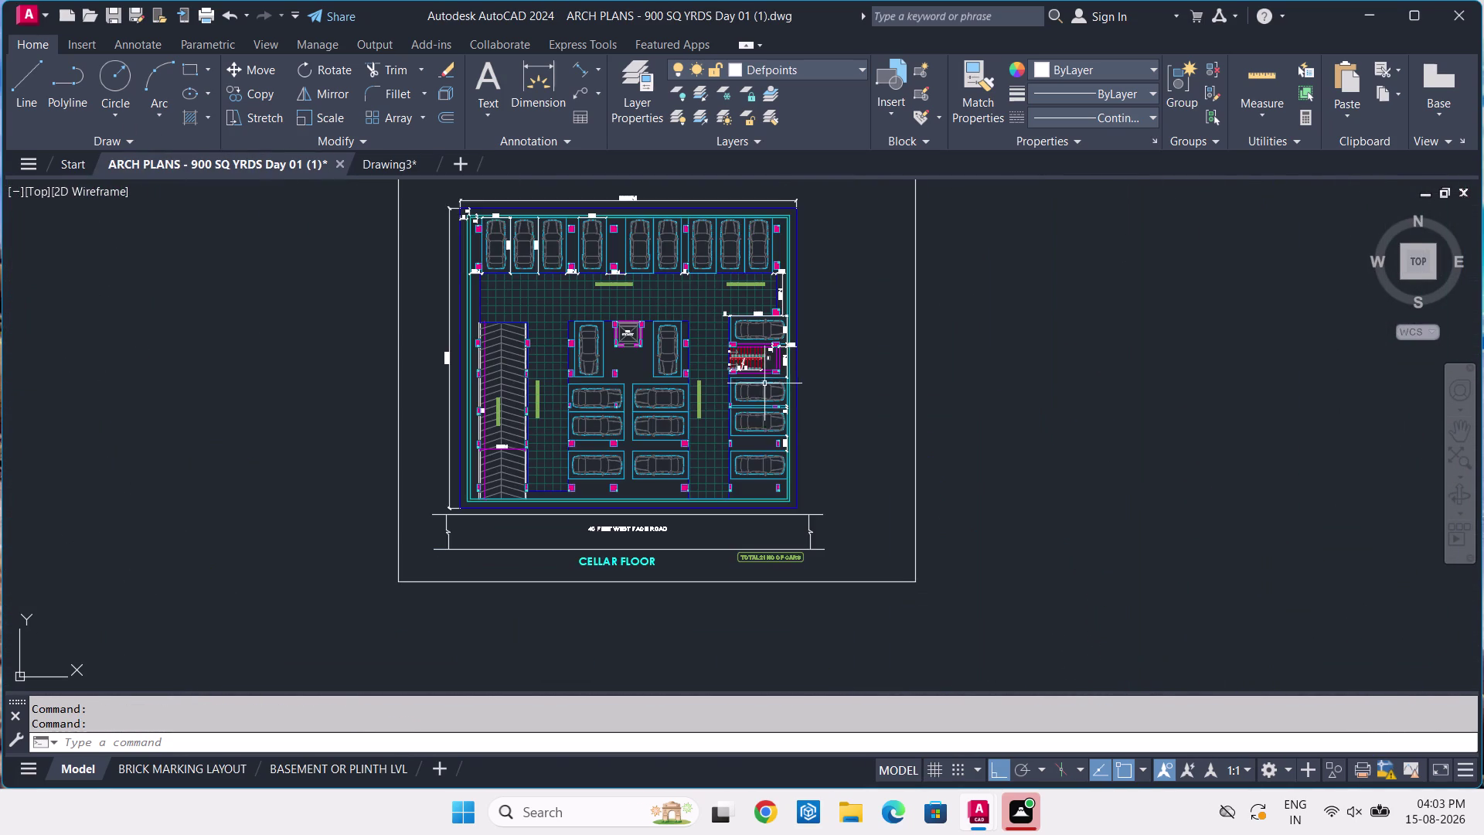
middle_drag(757, 433, 930, 237)
middle_drag(925, 286, 931, 328)
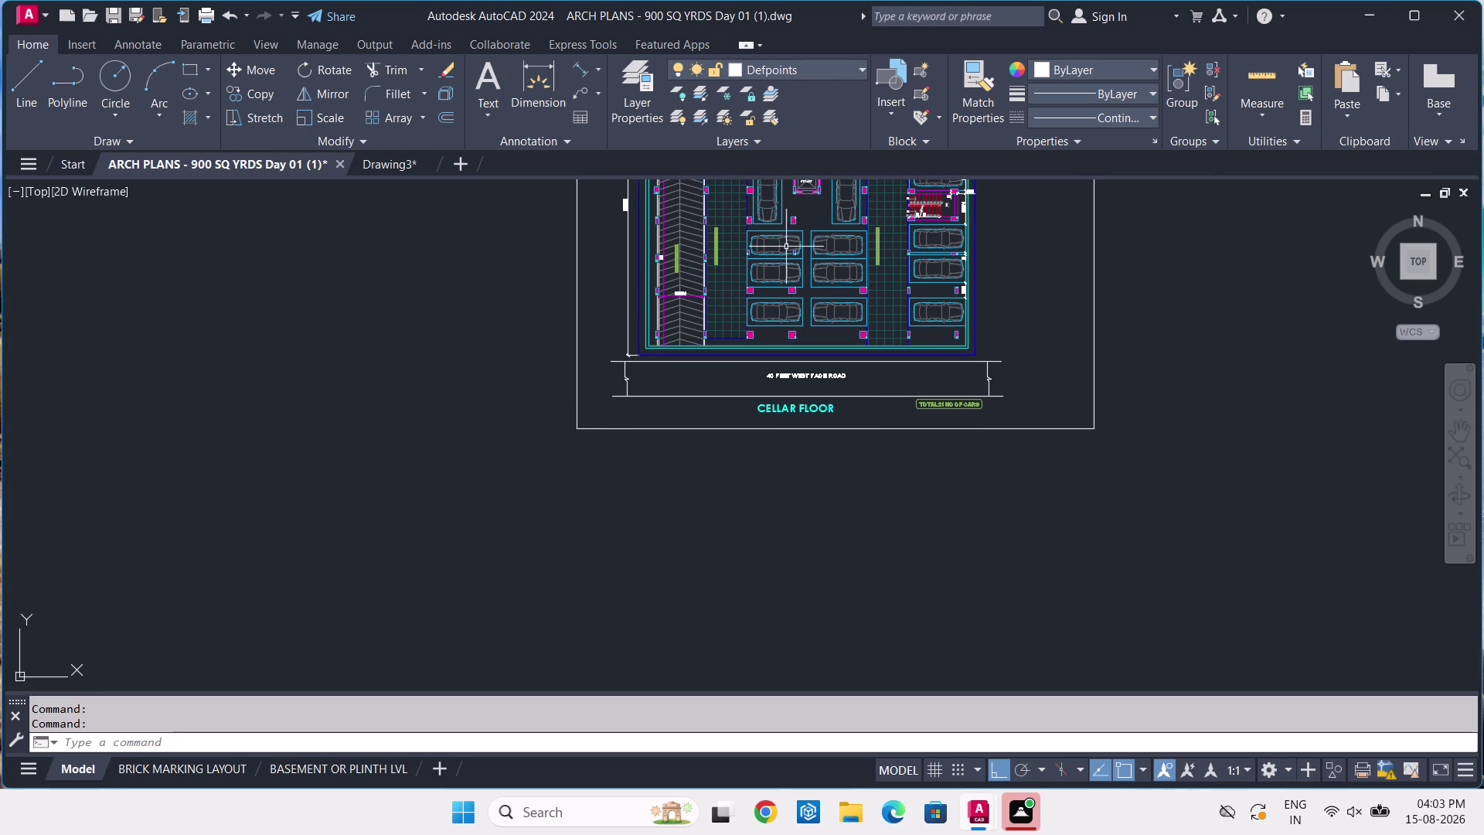
Glance at Drawing3, then return to the reference plan and zoom toward the car bays.
click(360, 164)
scroll(down, 3)
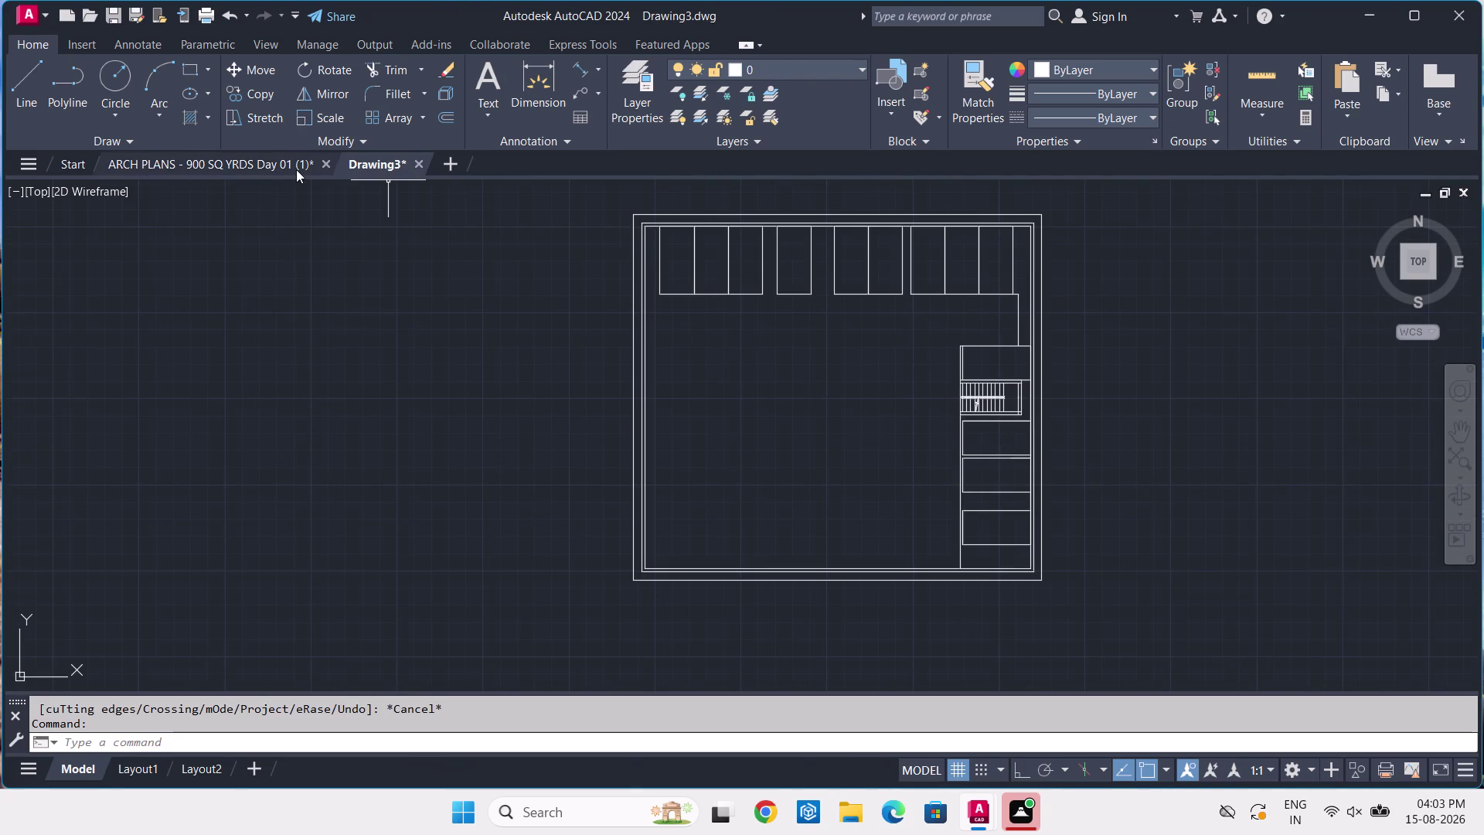
click(285, 168)
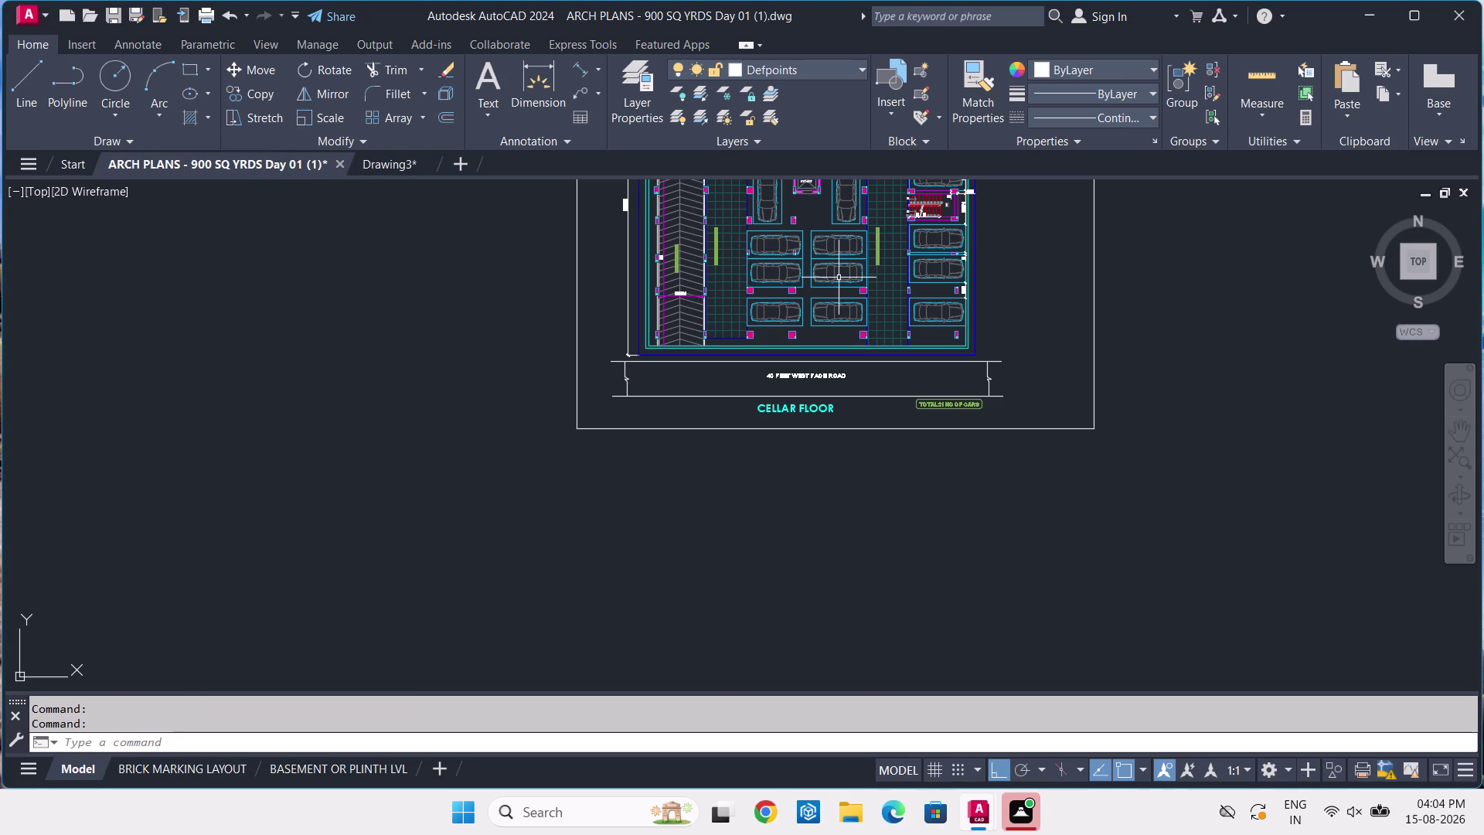
scroll(up, 3)
middle_drag(876, 436, 975, 375)
scroll(up, 3)
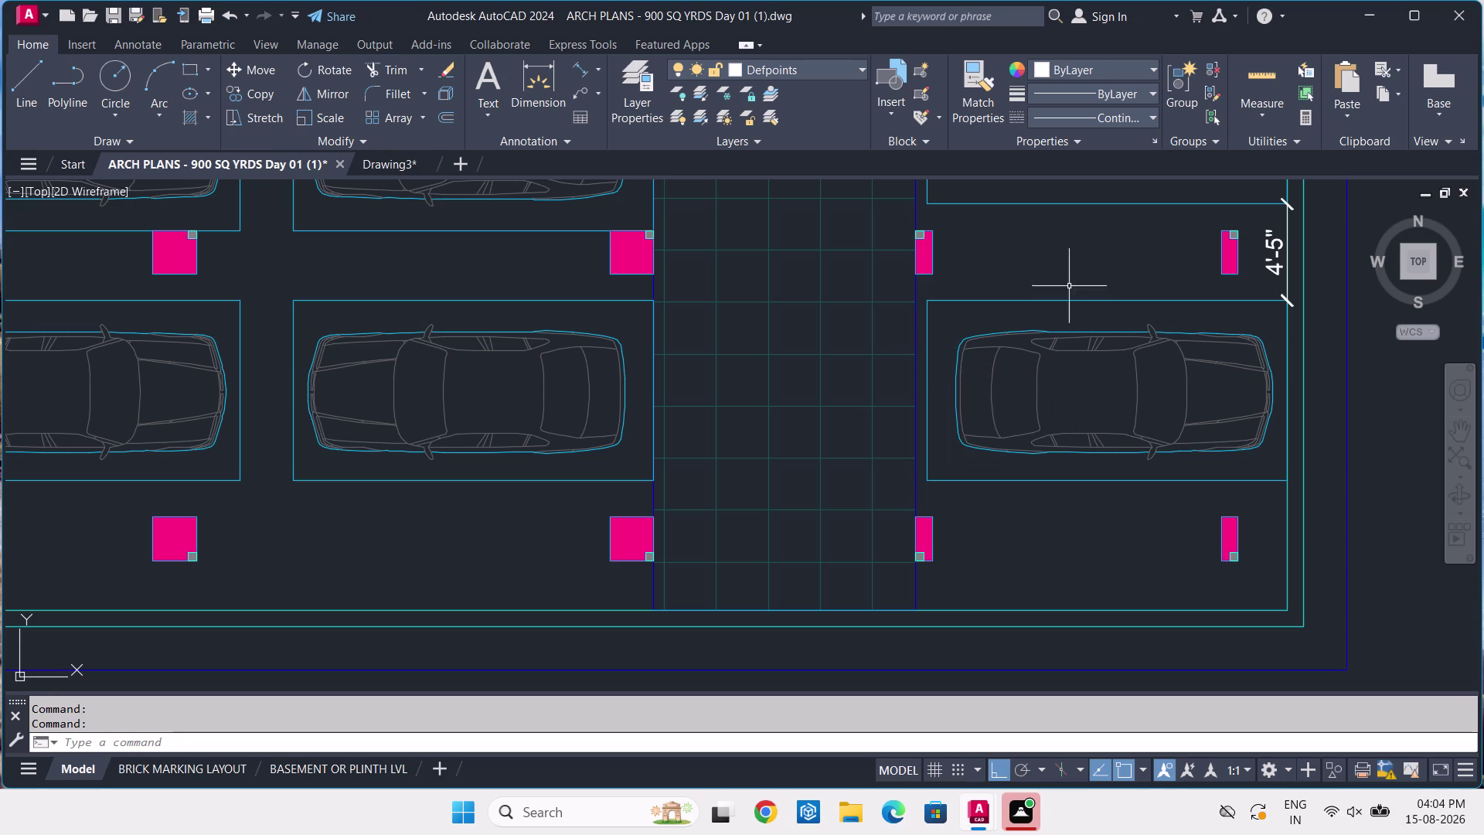
Add a 12' linear dimension across the aisle below the car bay.
click(578, 67)
click(602, 70)
click(601, 111)
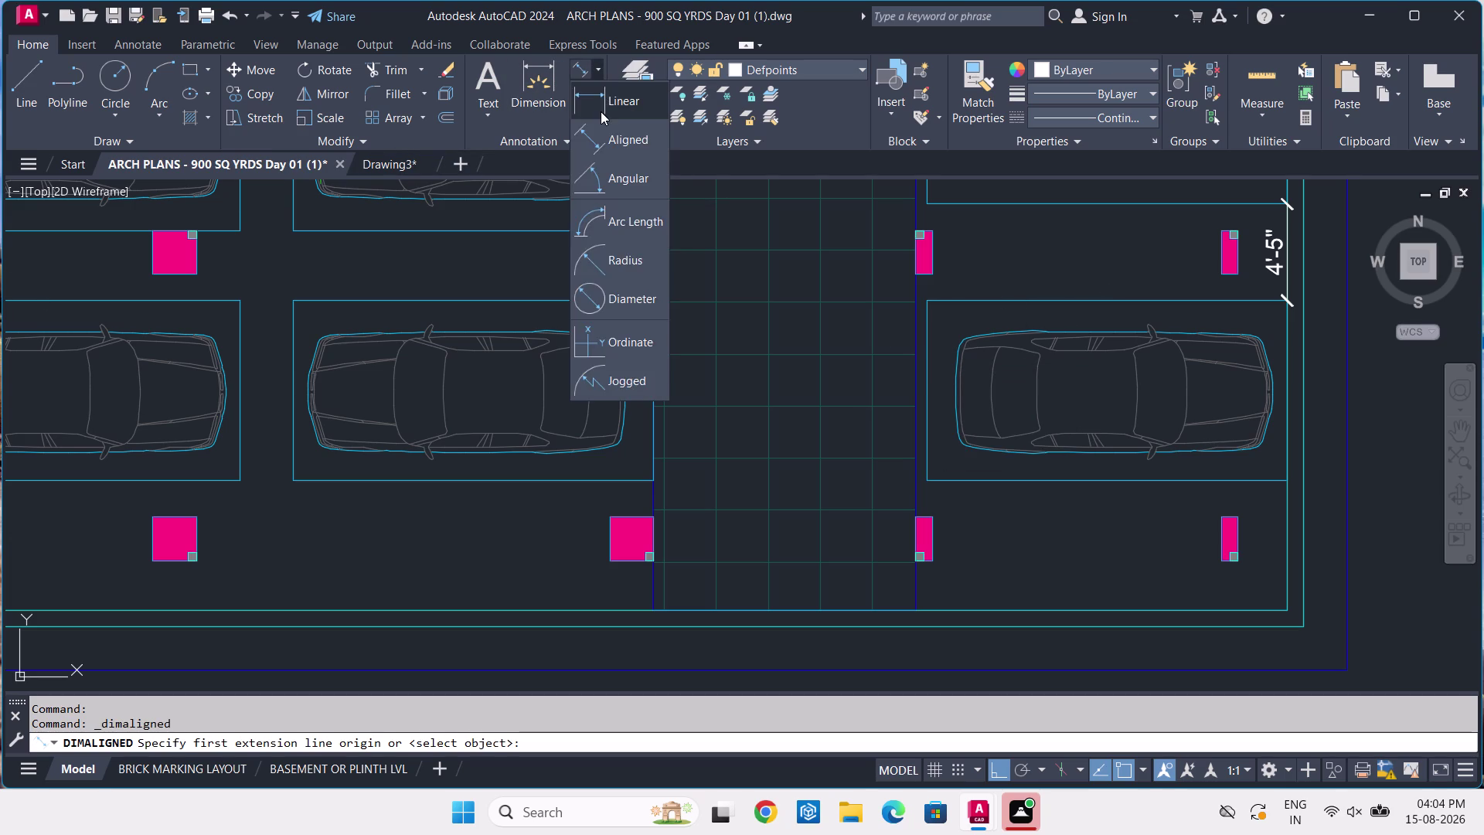
click(920, 611)
click(659, 611)
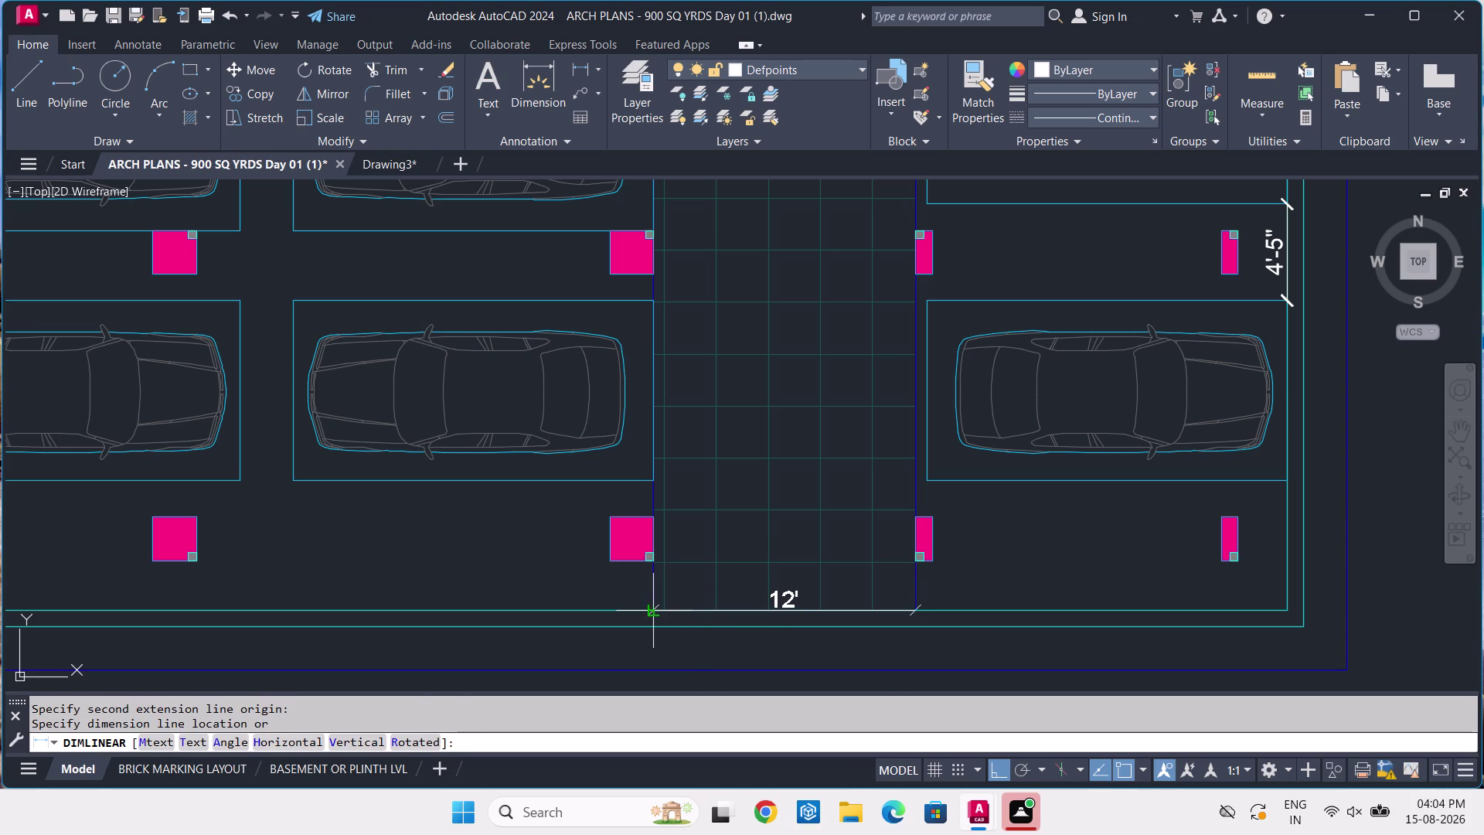
click(653, 610)
Add a second 12' dimension across the driveway to the bay corner.
scroll(down, 3)
middle_drag(769, 486, 771, 534)
scroll(down, 3)
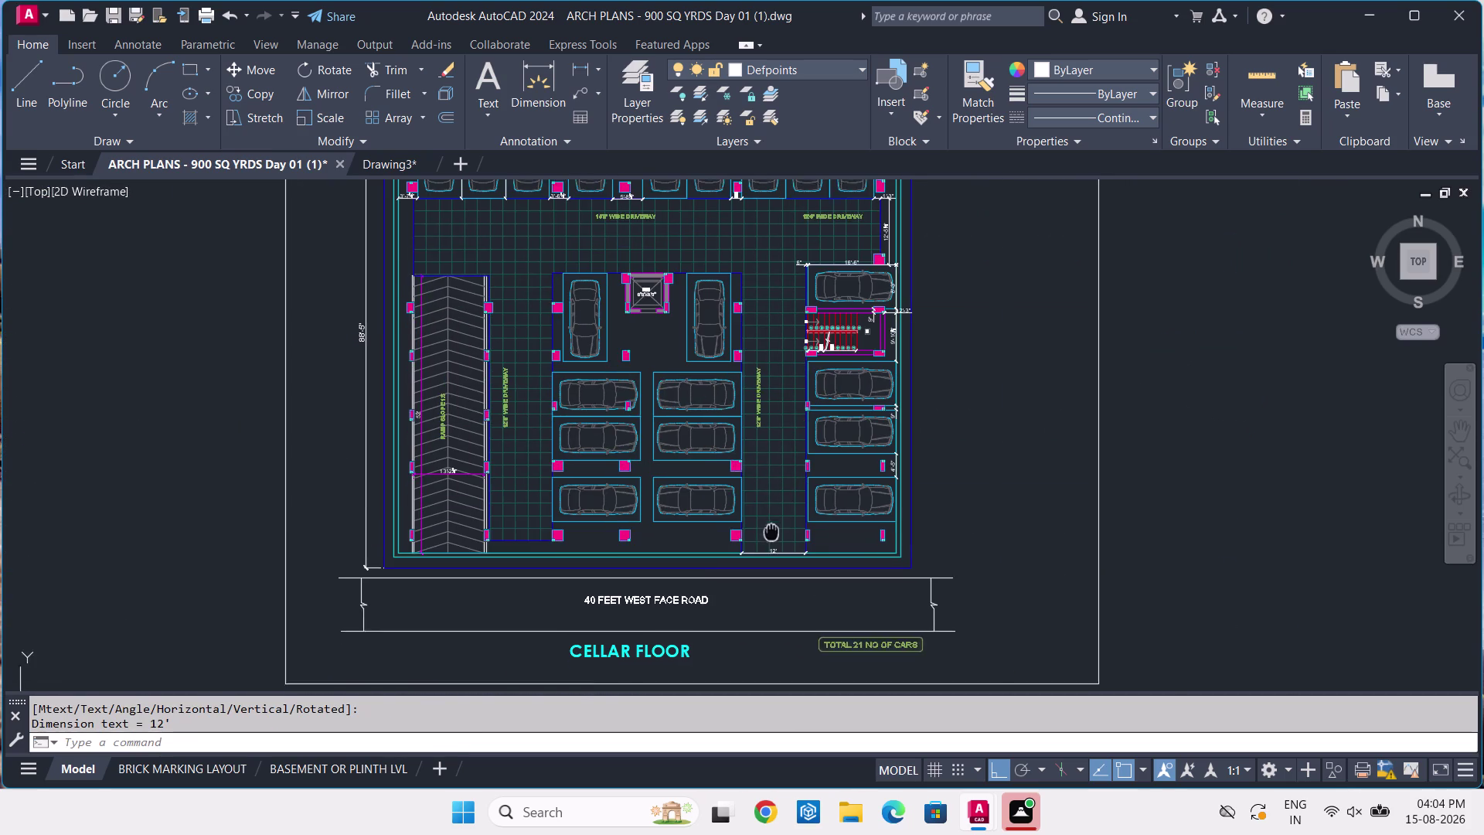
middle_drag(771, 534, 774, 539)
scroll(up, 3)
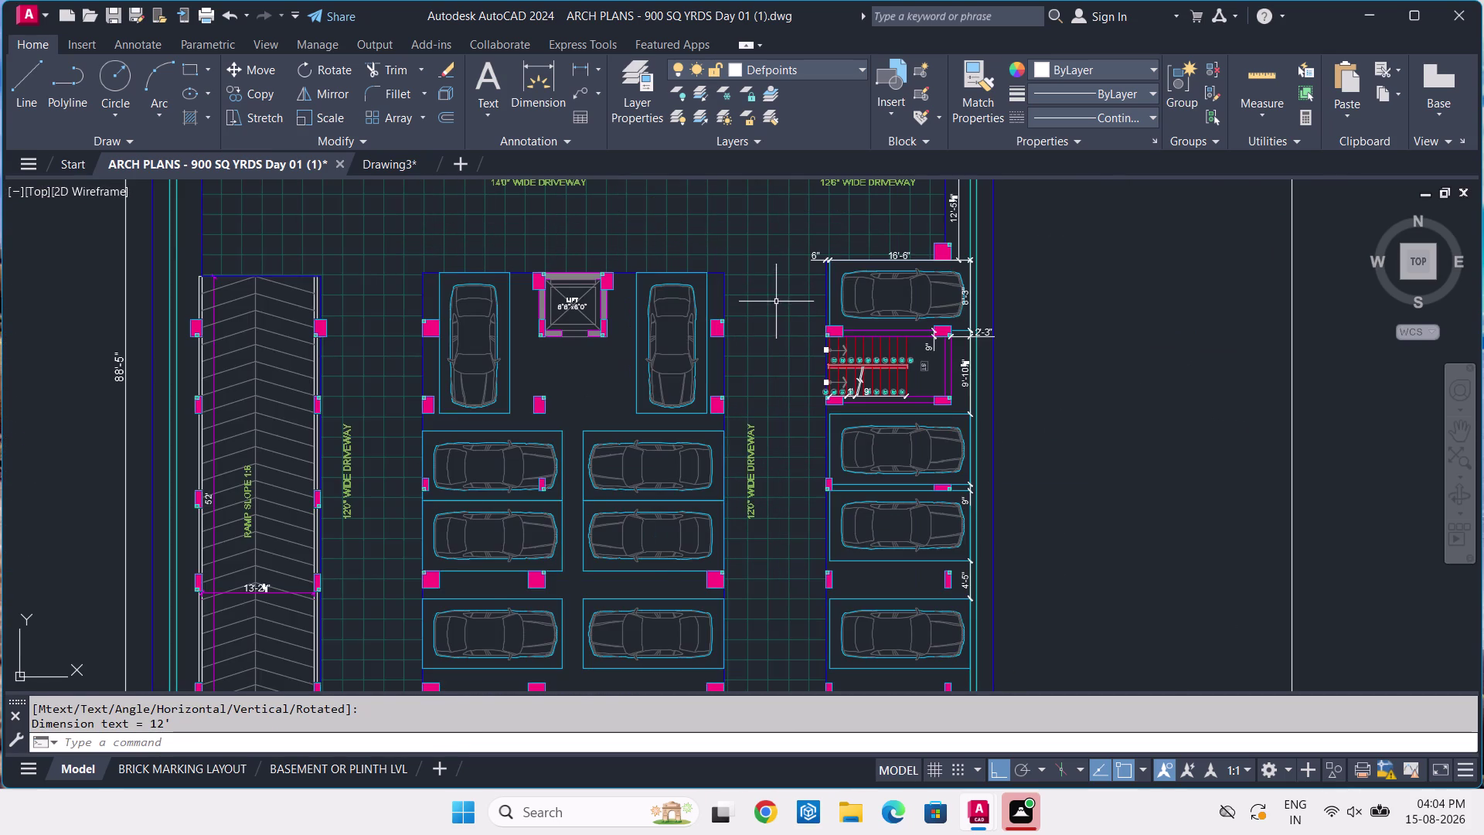
scroll(up, 3)
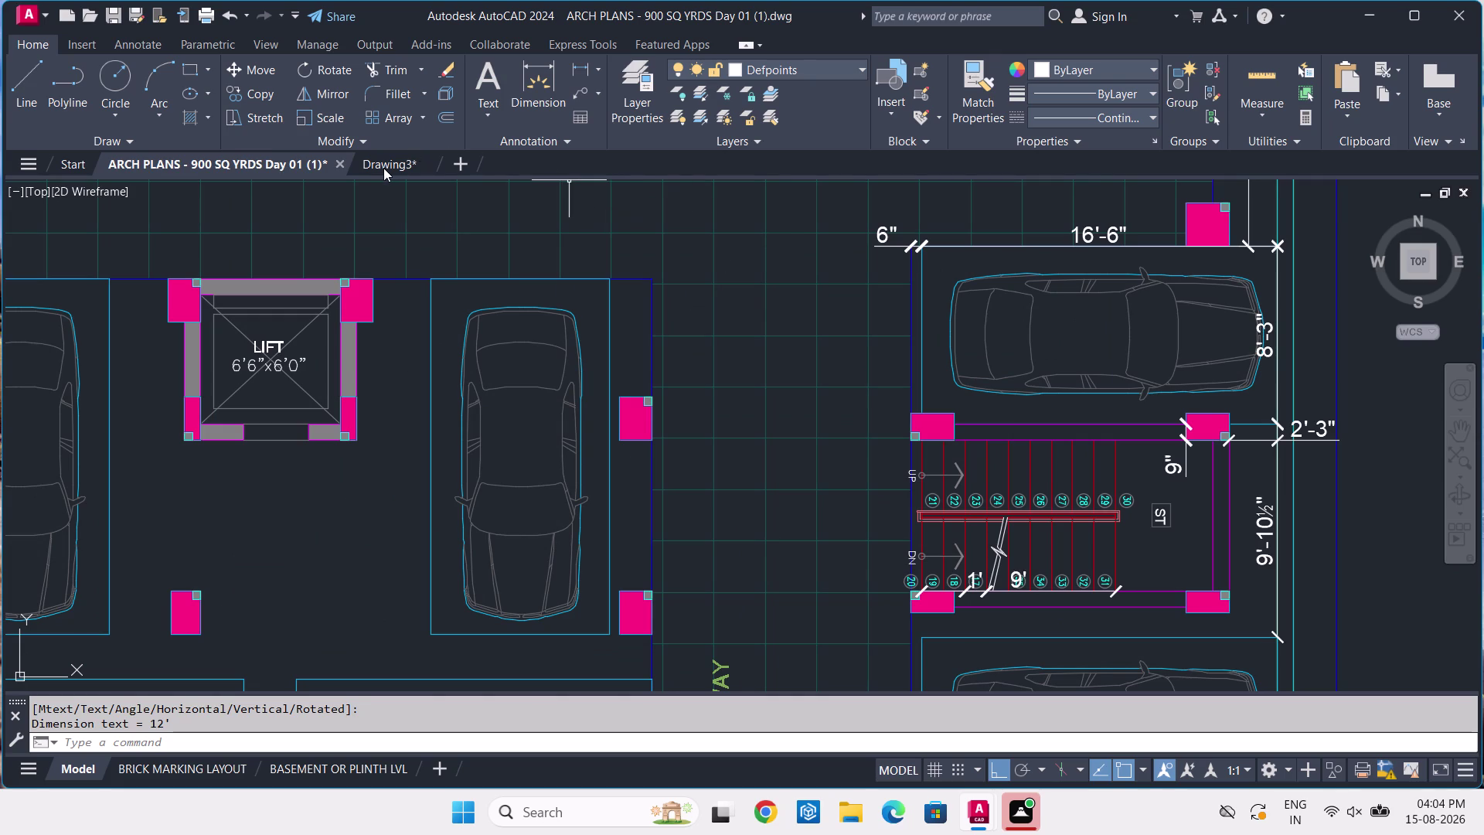
click(588, 64)
click(655, 284)
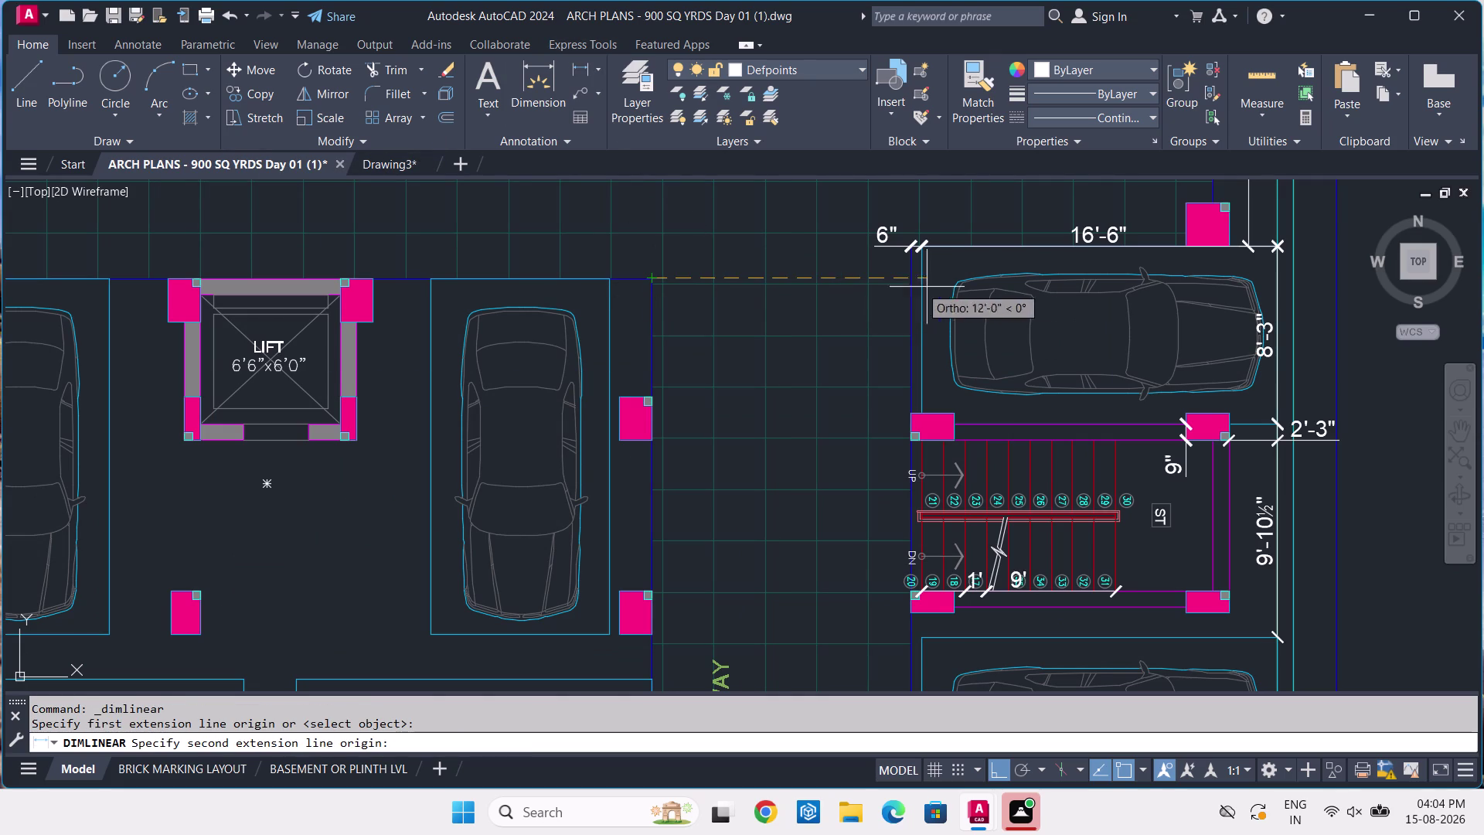
click(911, 275)
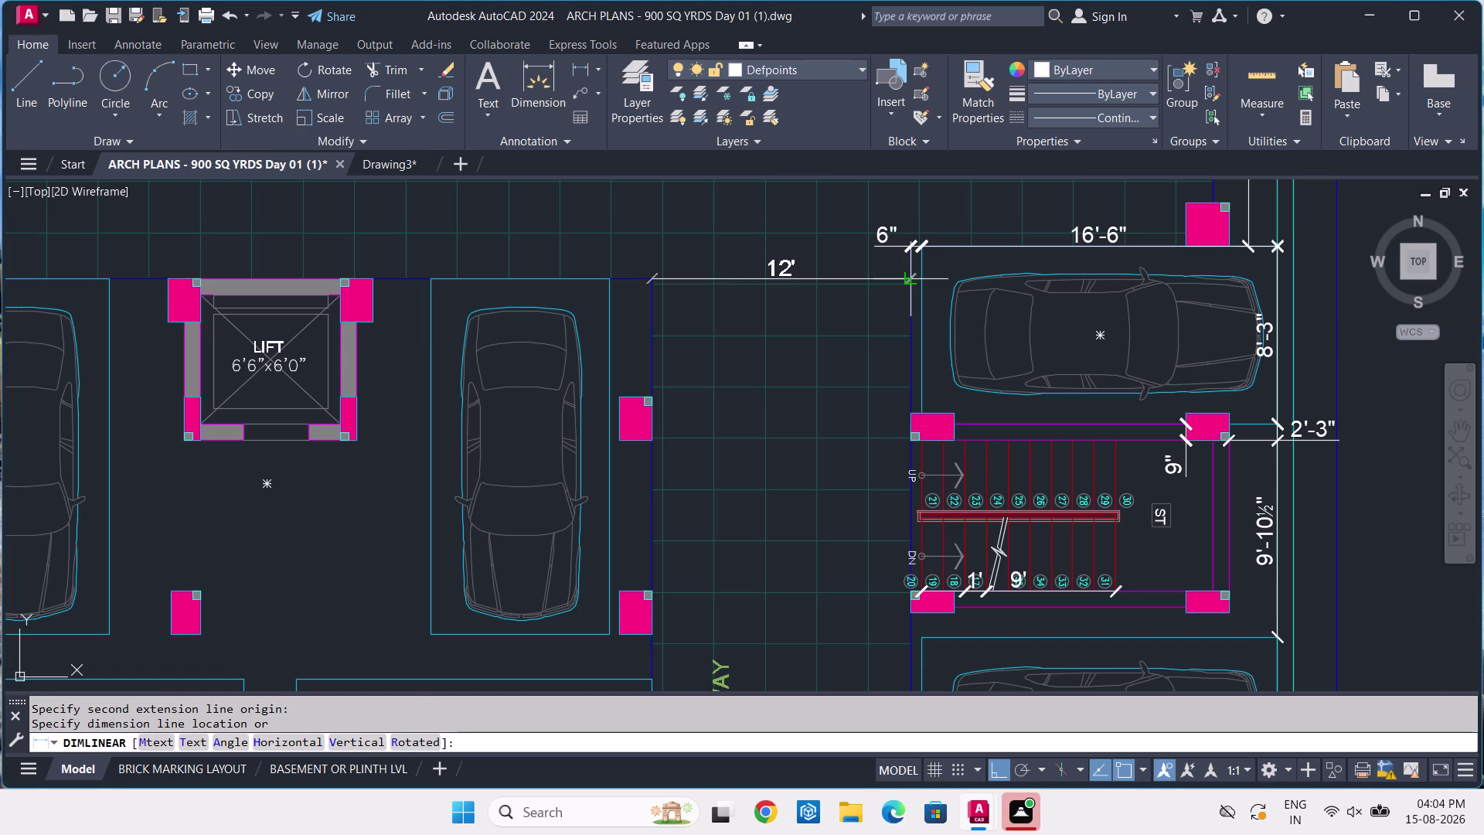
click(909, 283)
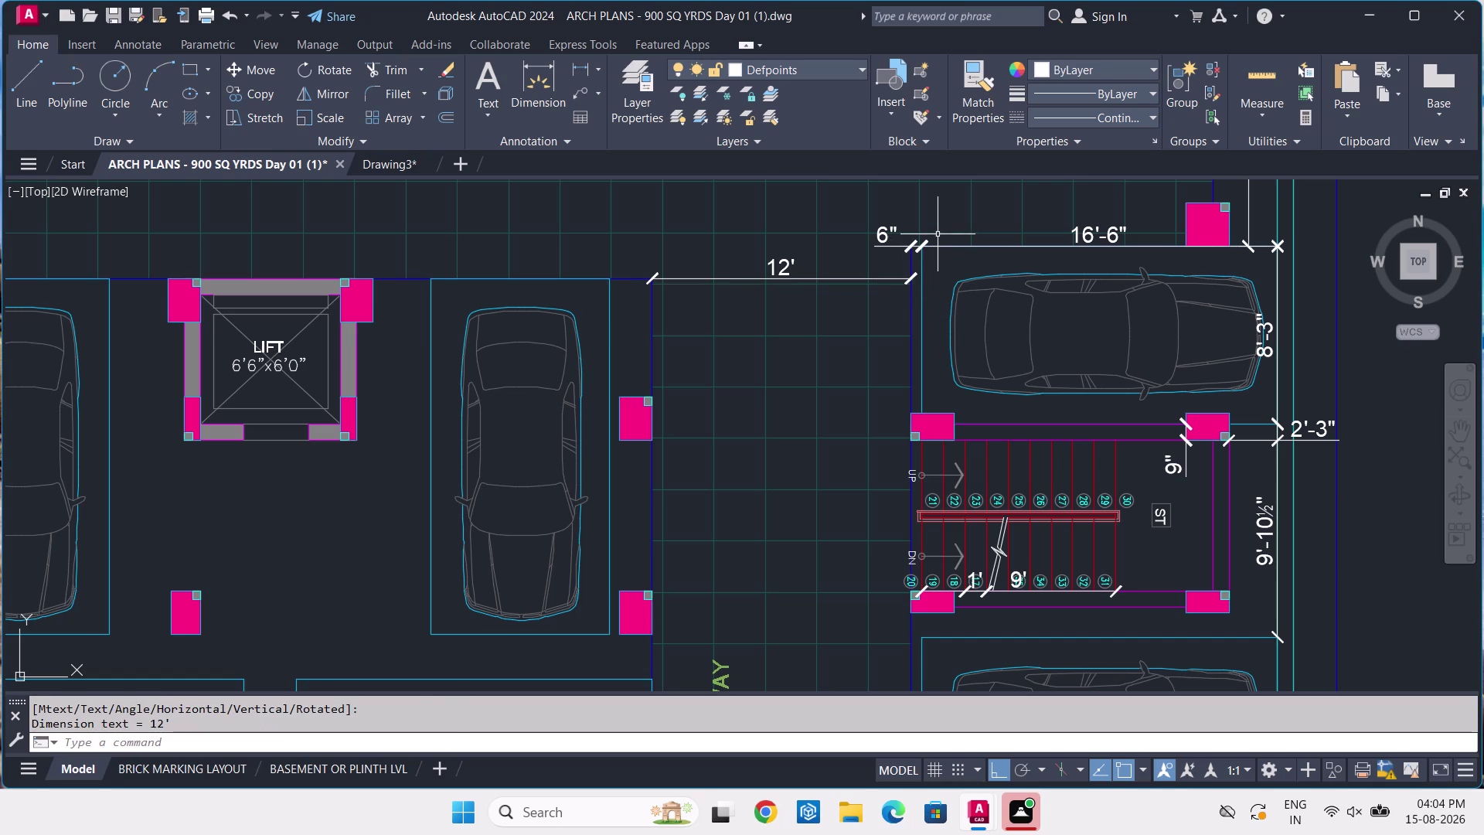
click(917, 229)
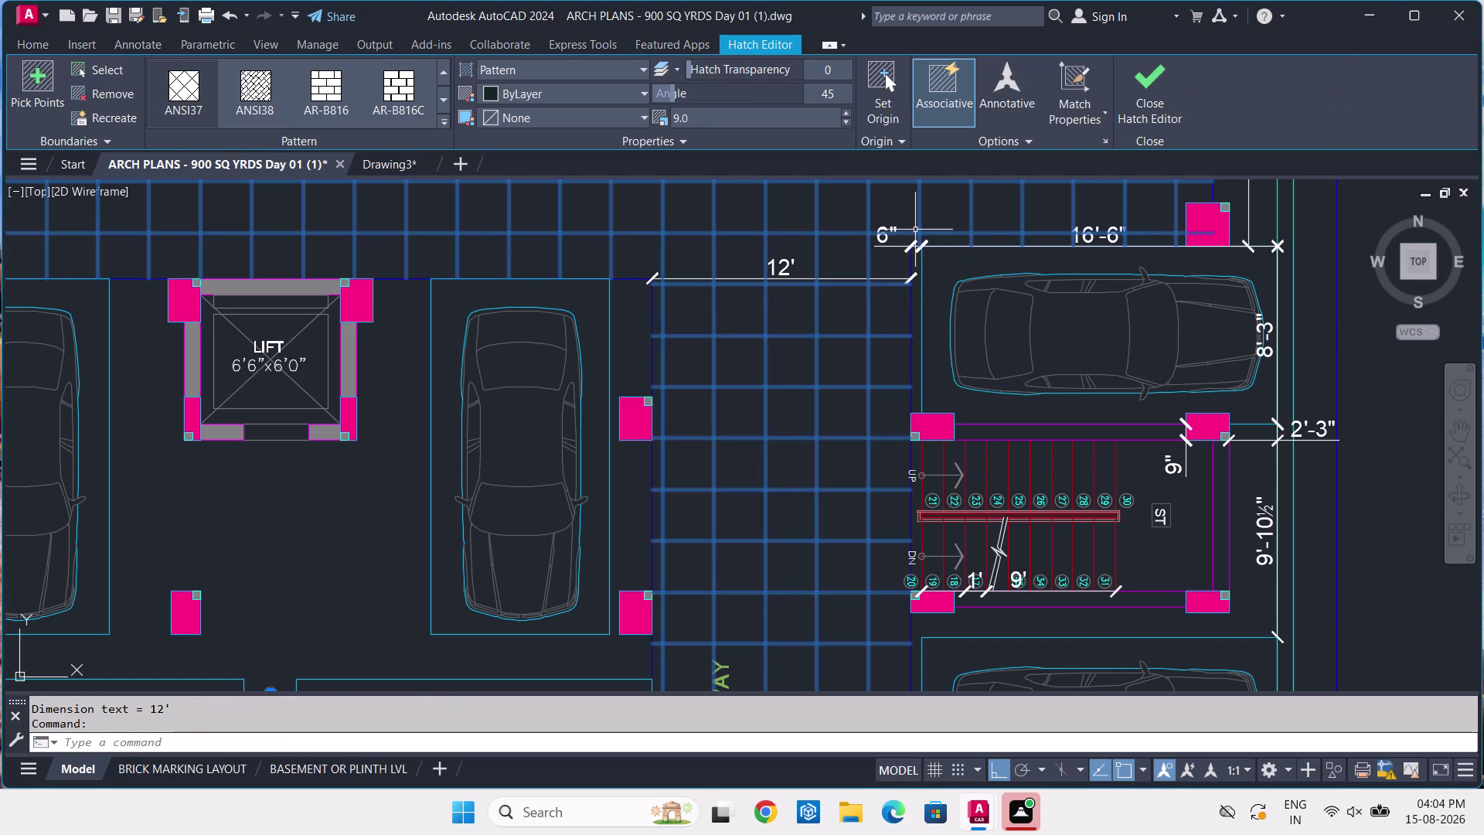
Delete the 6" dimension and abandon a trial DLI dimension at the bay corner.
key(Escape)
click(888, 240)
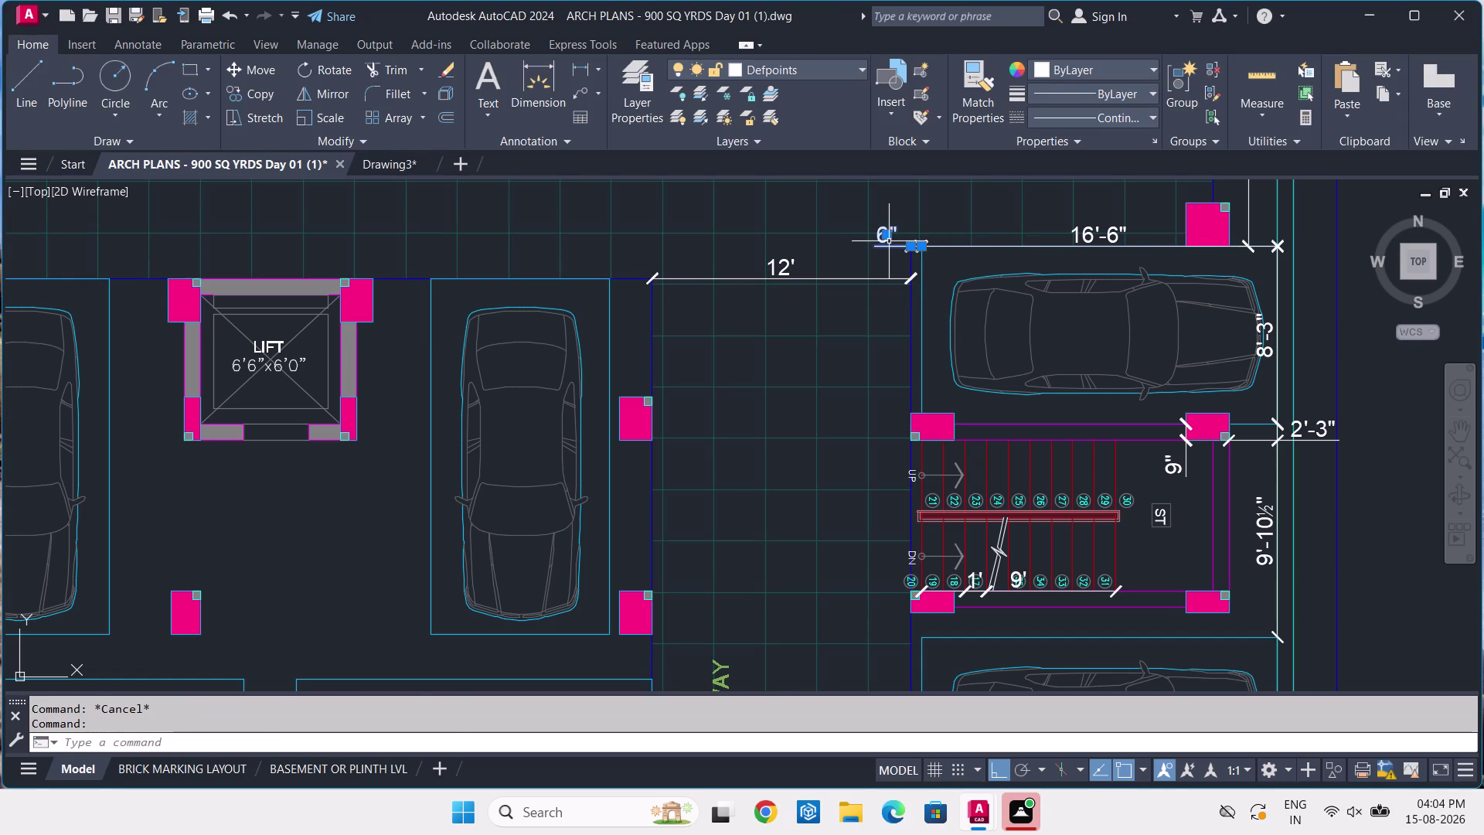
key(Delete)
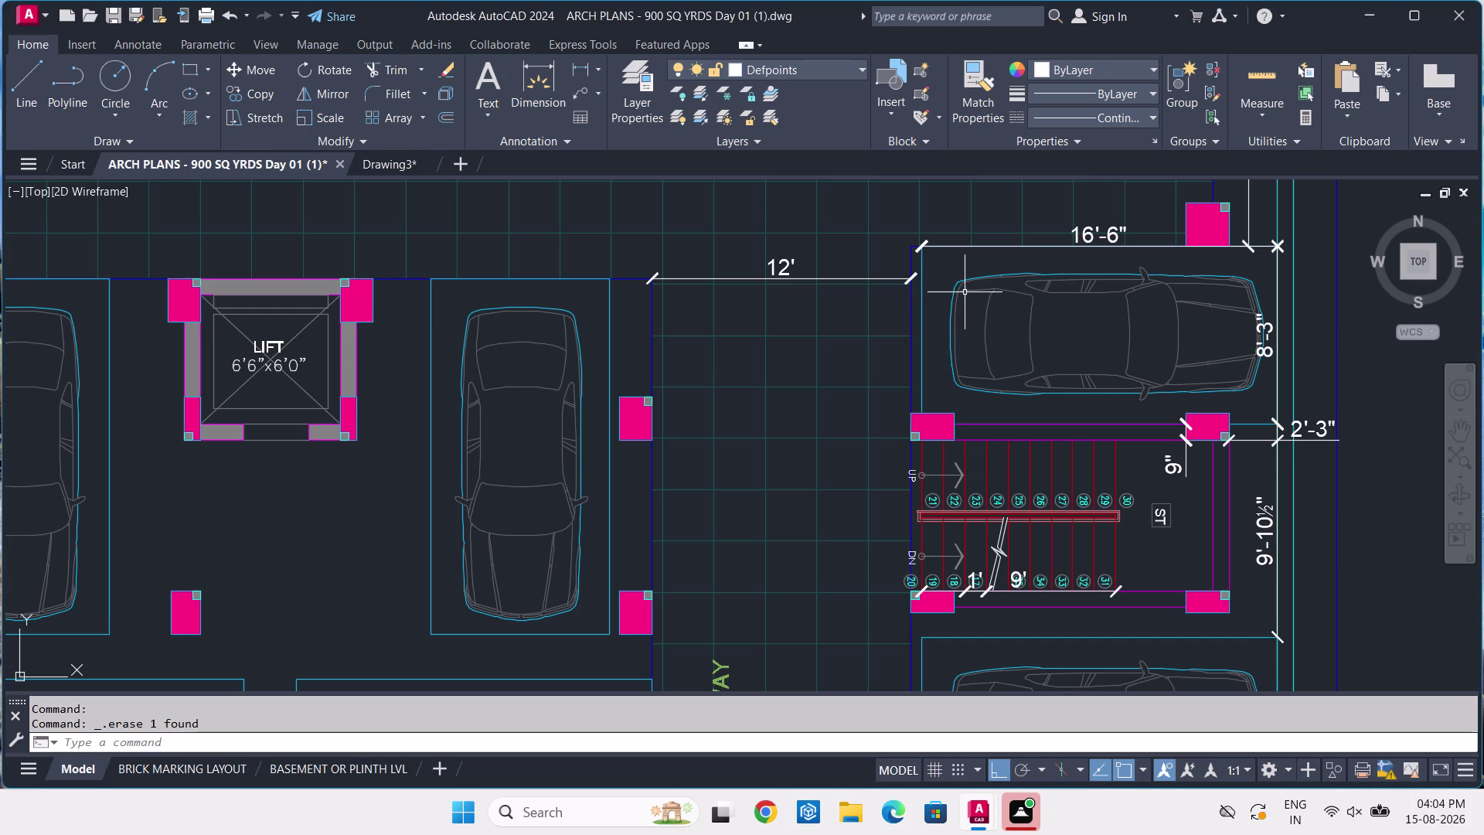
text(DLI)
key(space)
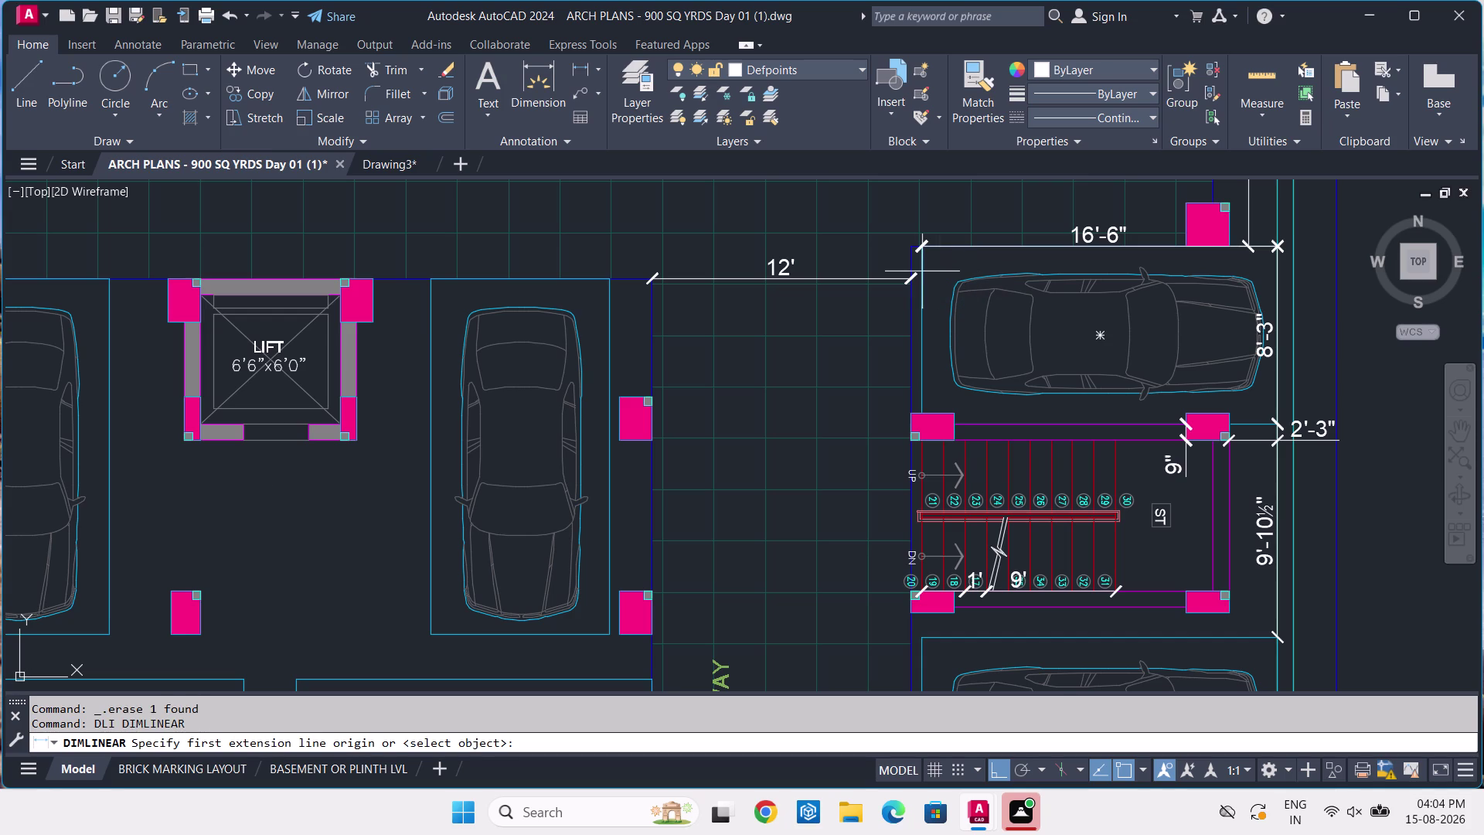
click(912, 251)
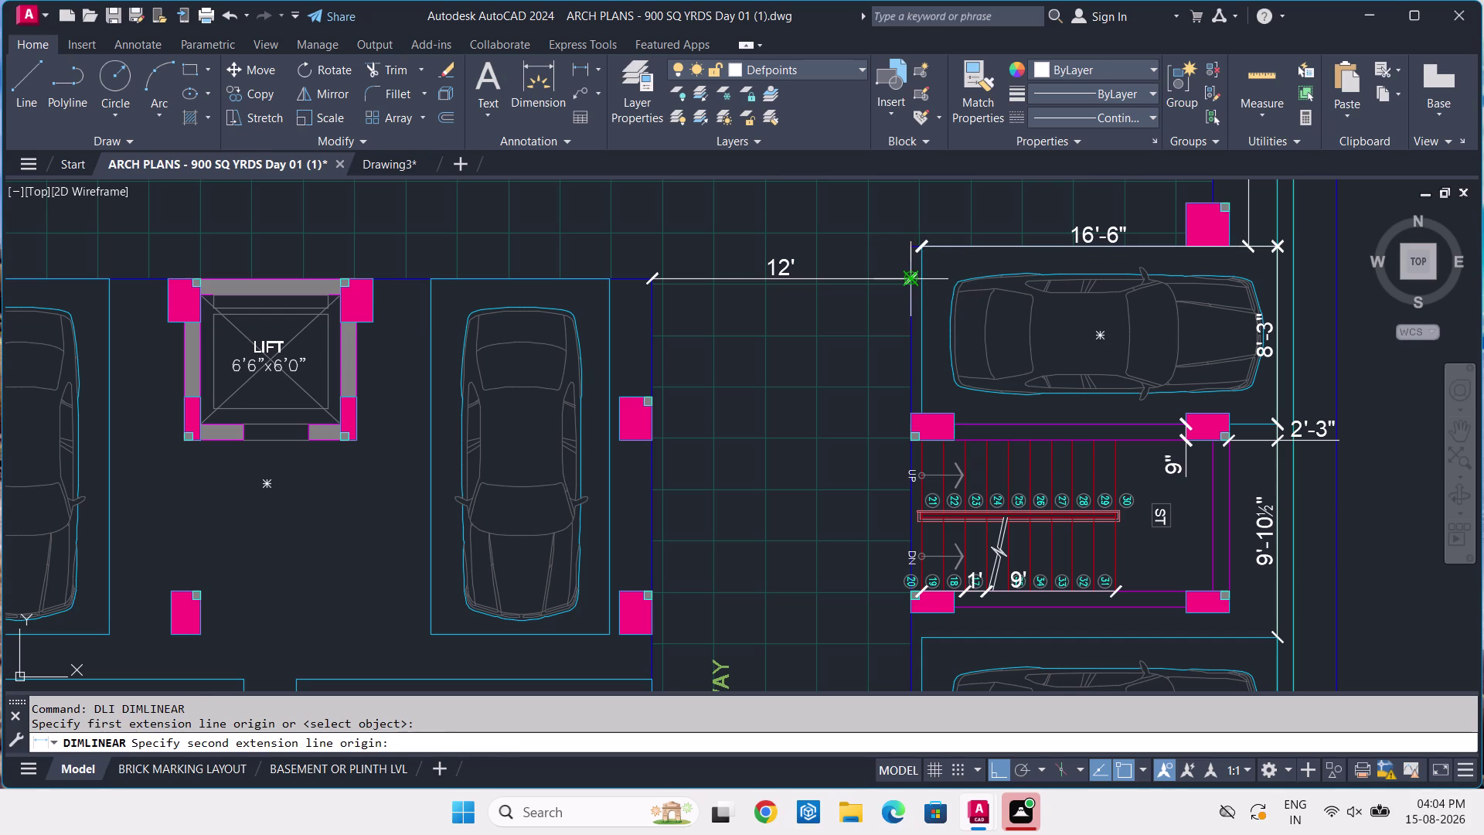
click(916, 283)
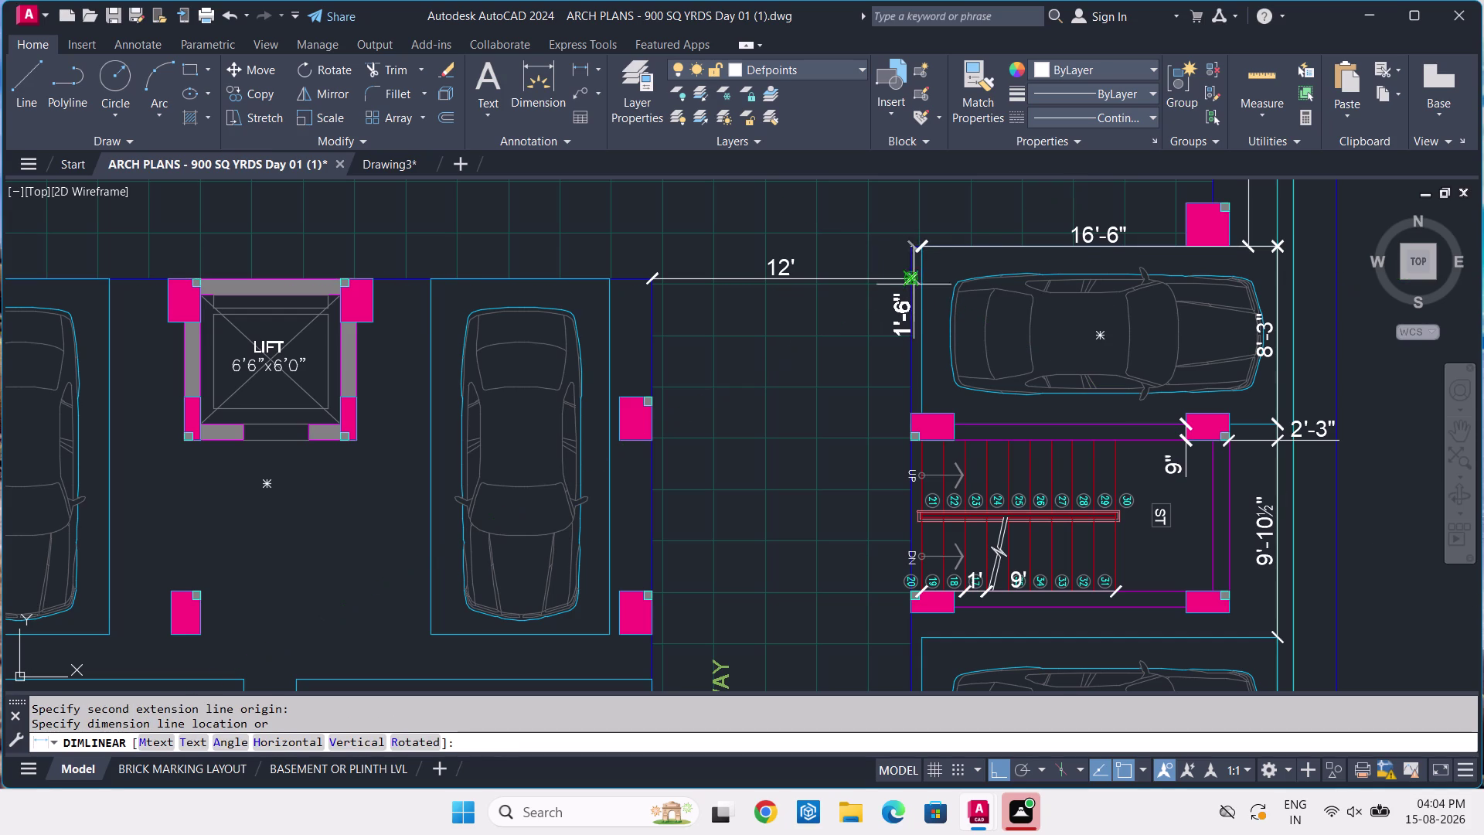
key(Escape)
Delete the 12' dimension beside the car bay.
click(885, 269)
click(870, 290)
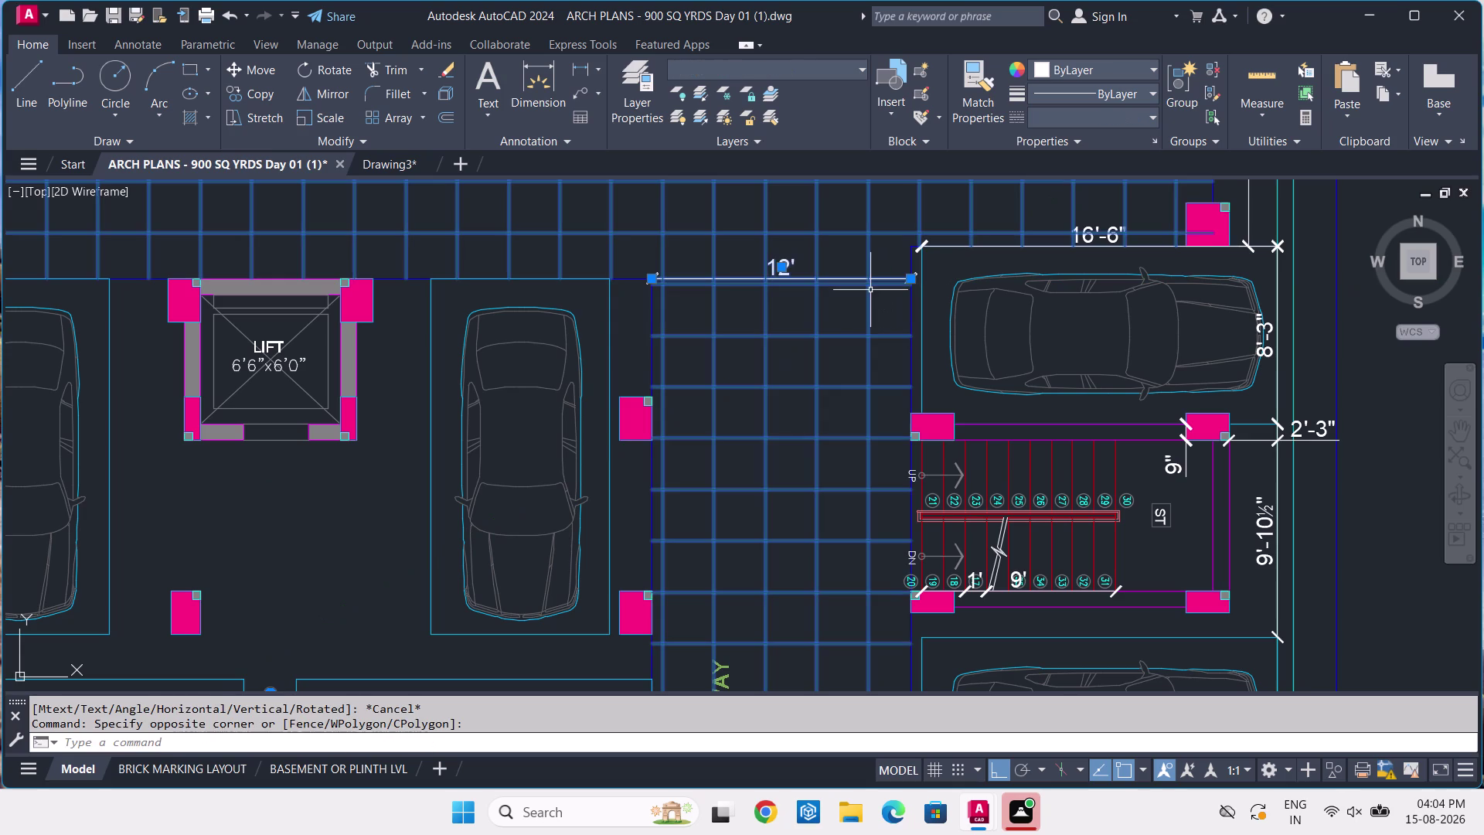
key(Escape)
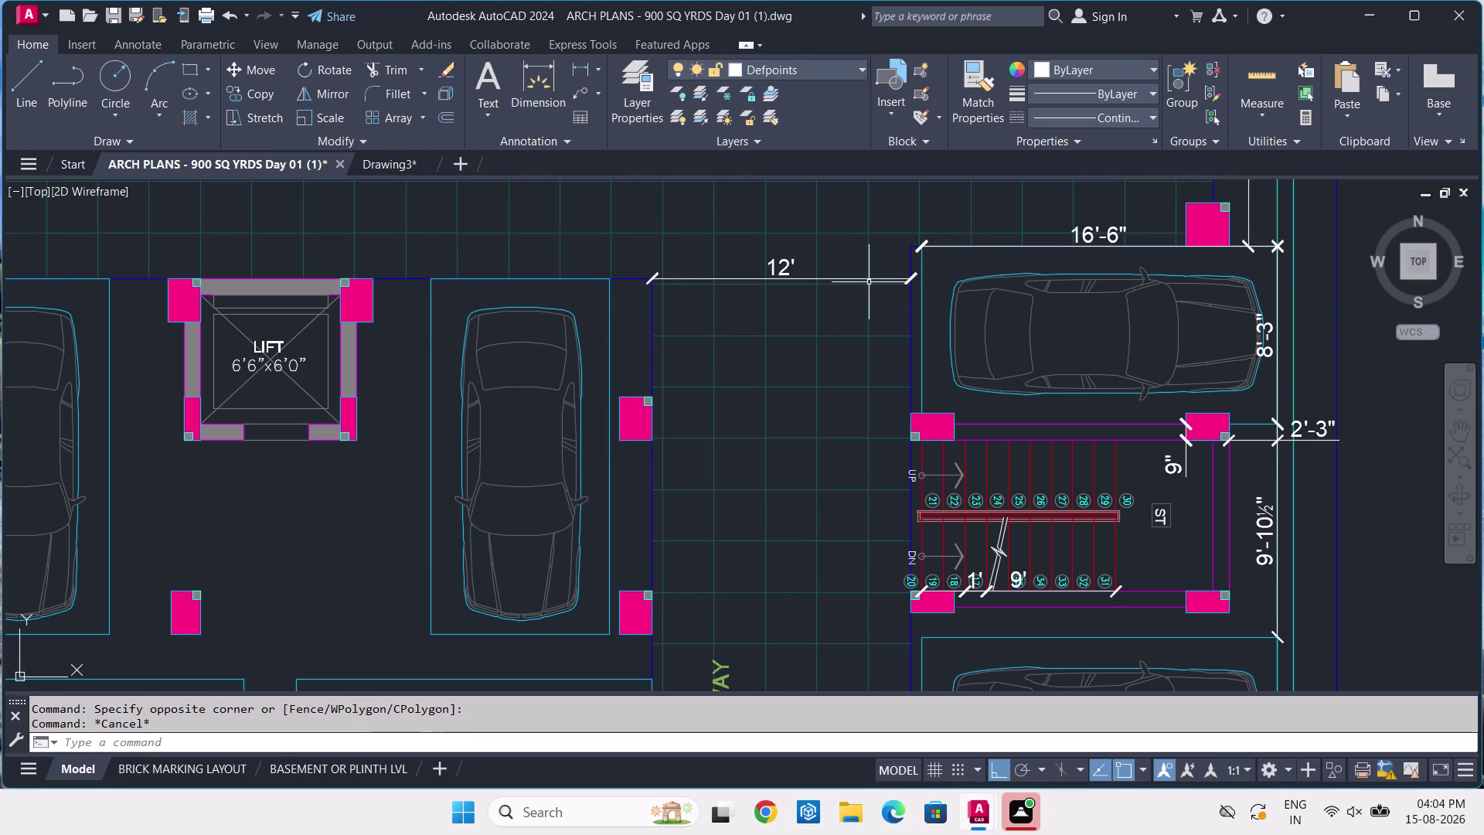
click(860, 278)
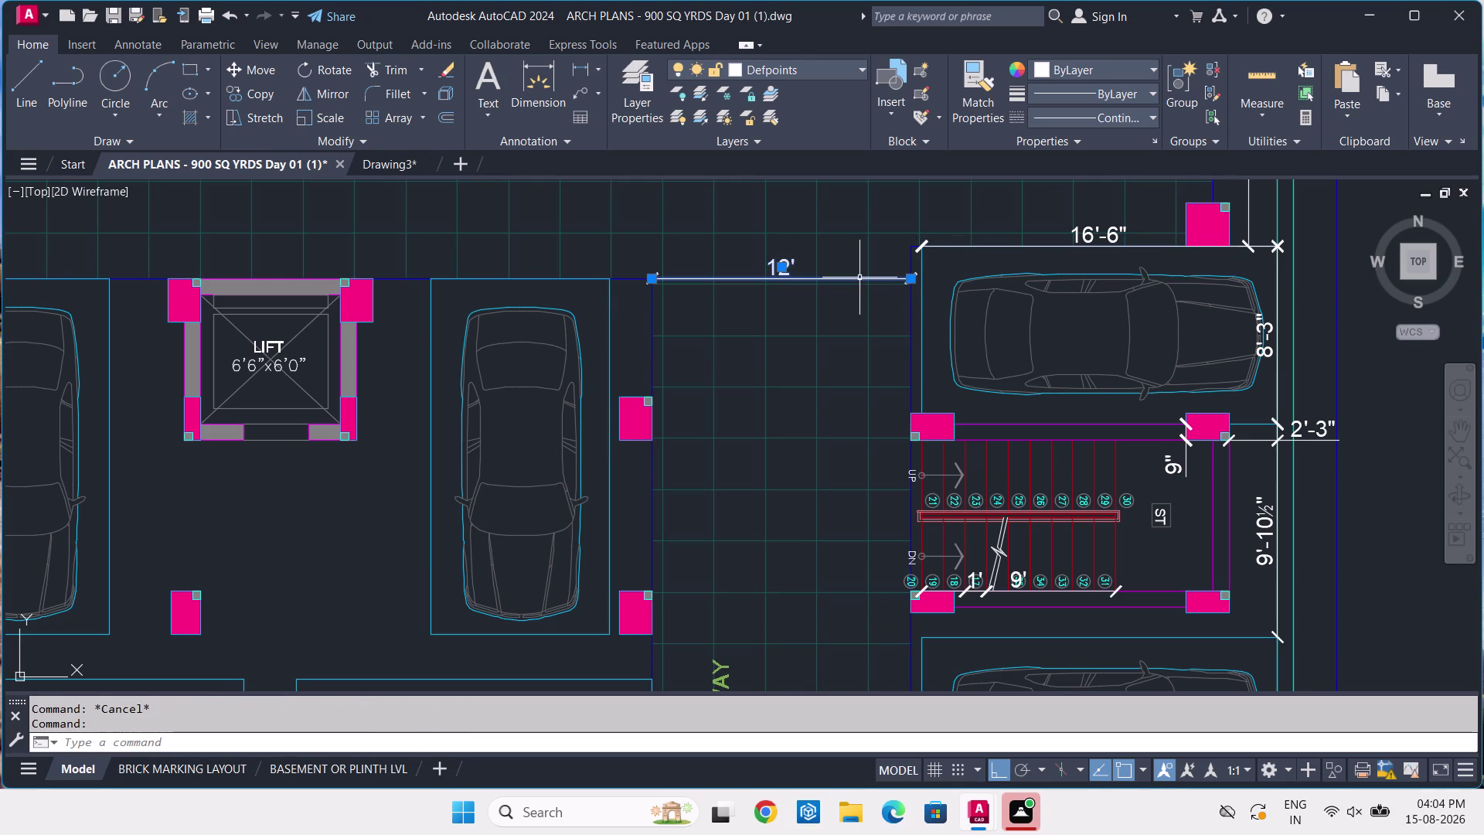
key(Delete)
Attempt a linear dimension from the car bay corner to the column edge, then cancel.
text(DL)
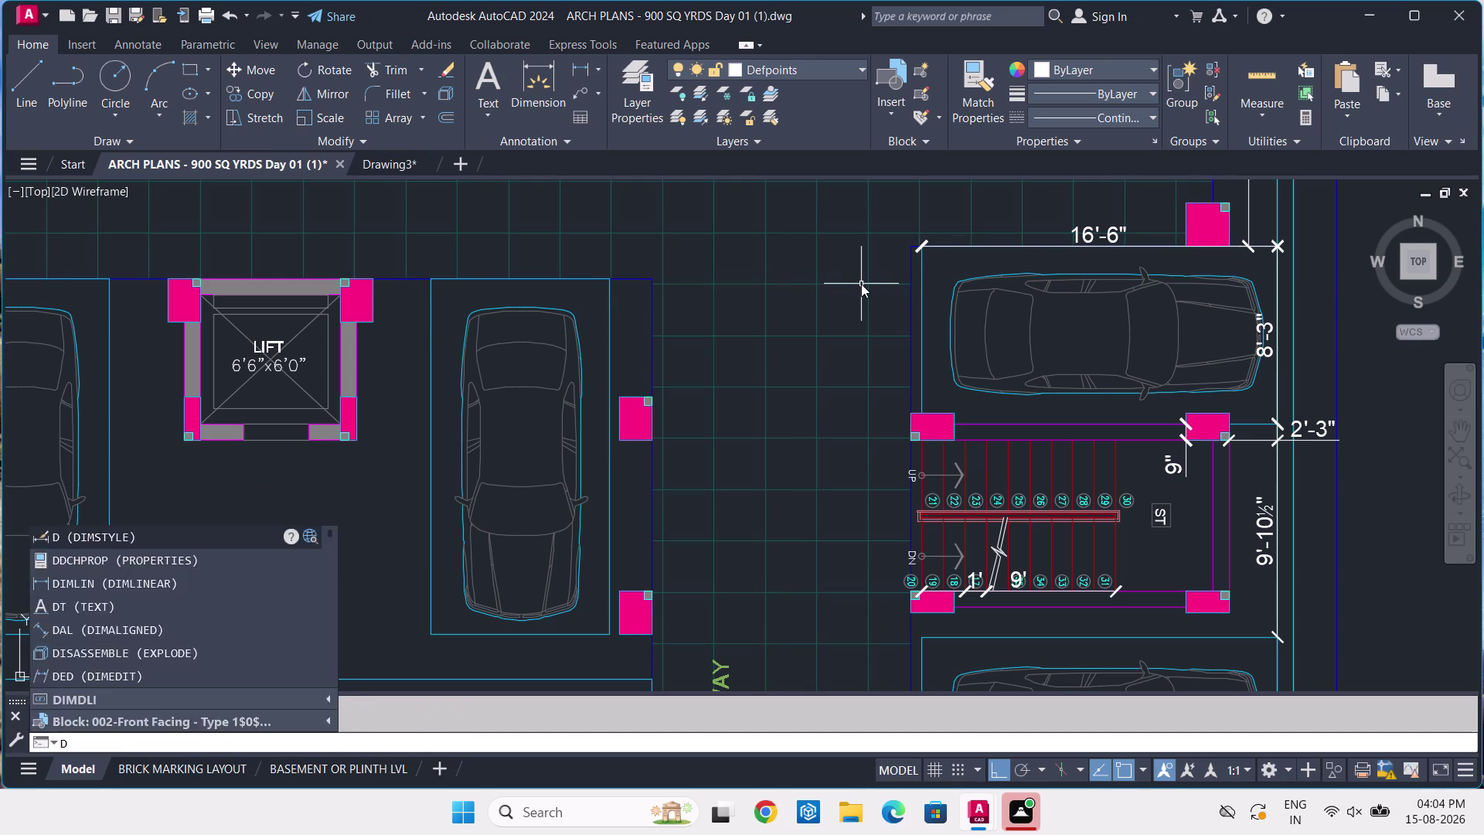
text(I)
key(space)
scroll(up, 3)
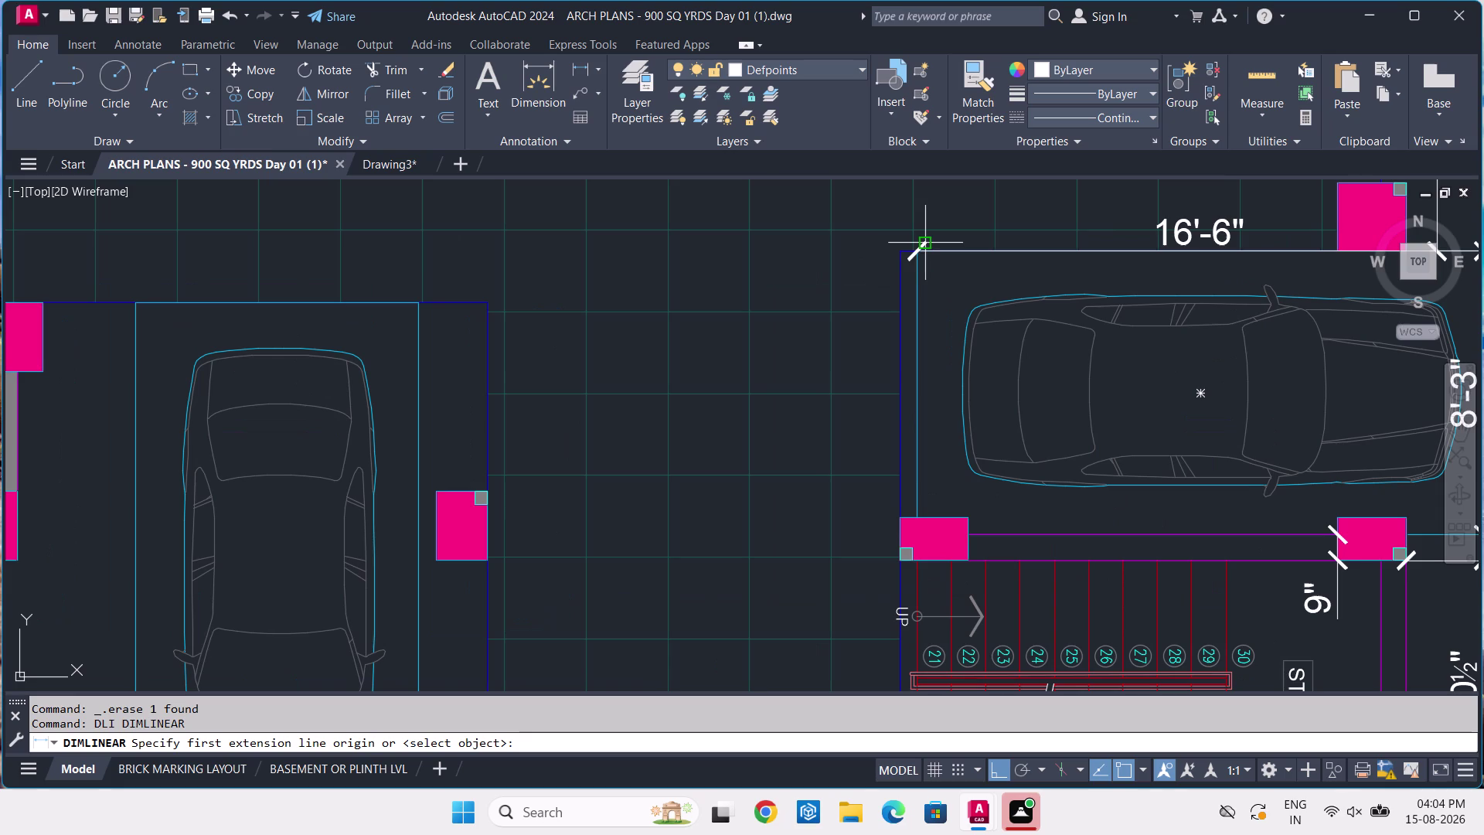
click(490, 299)
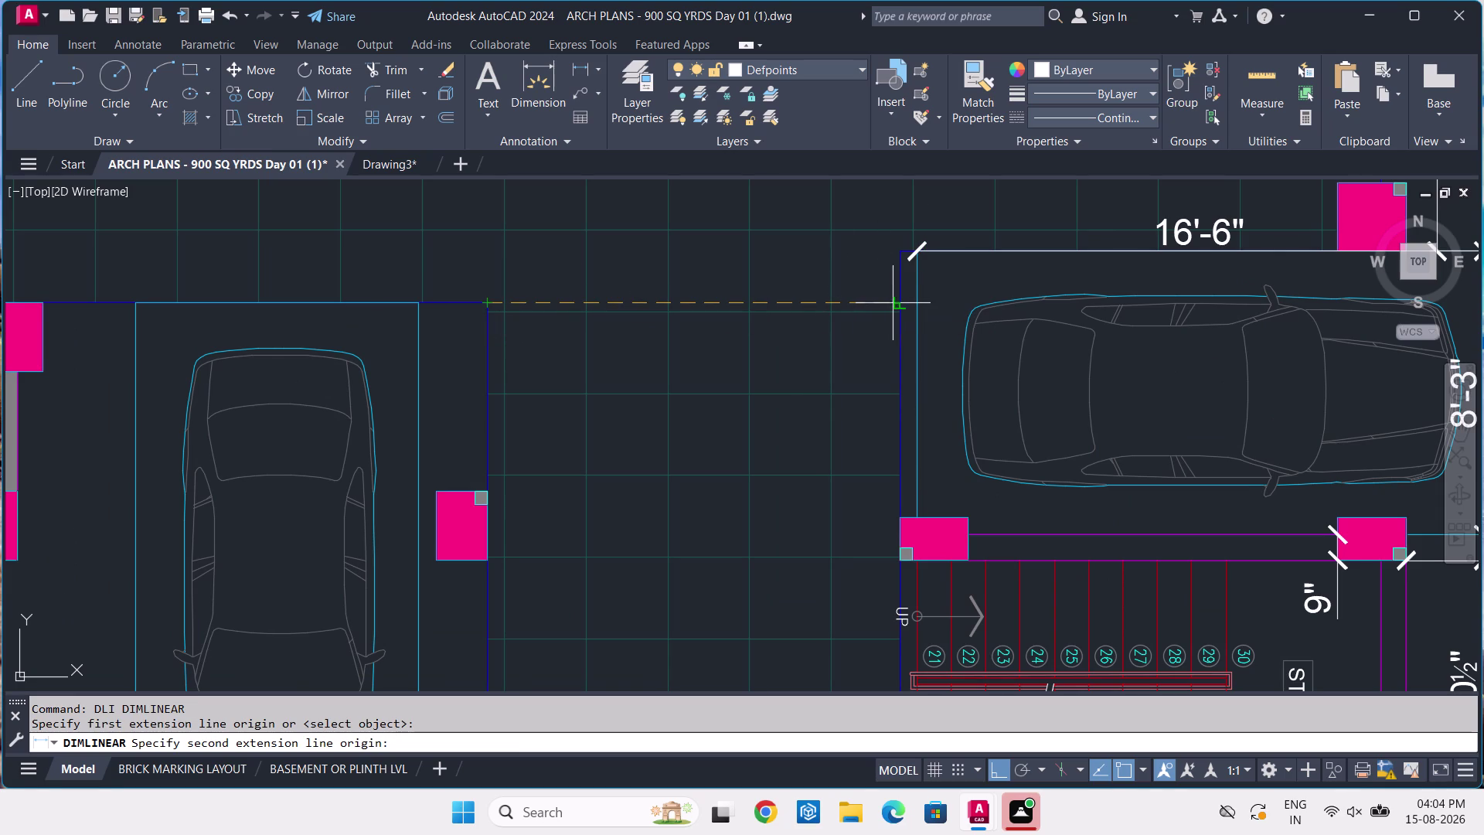
click(896, 302)
click(895, 302)
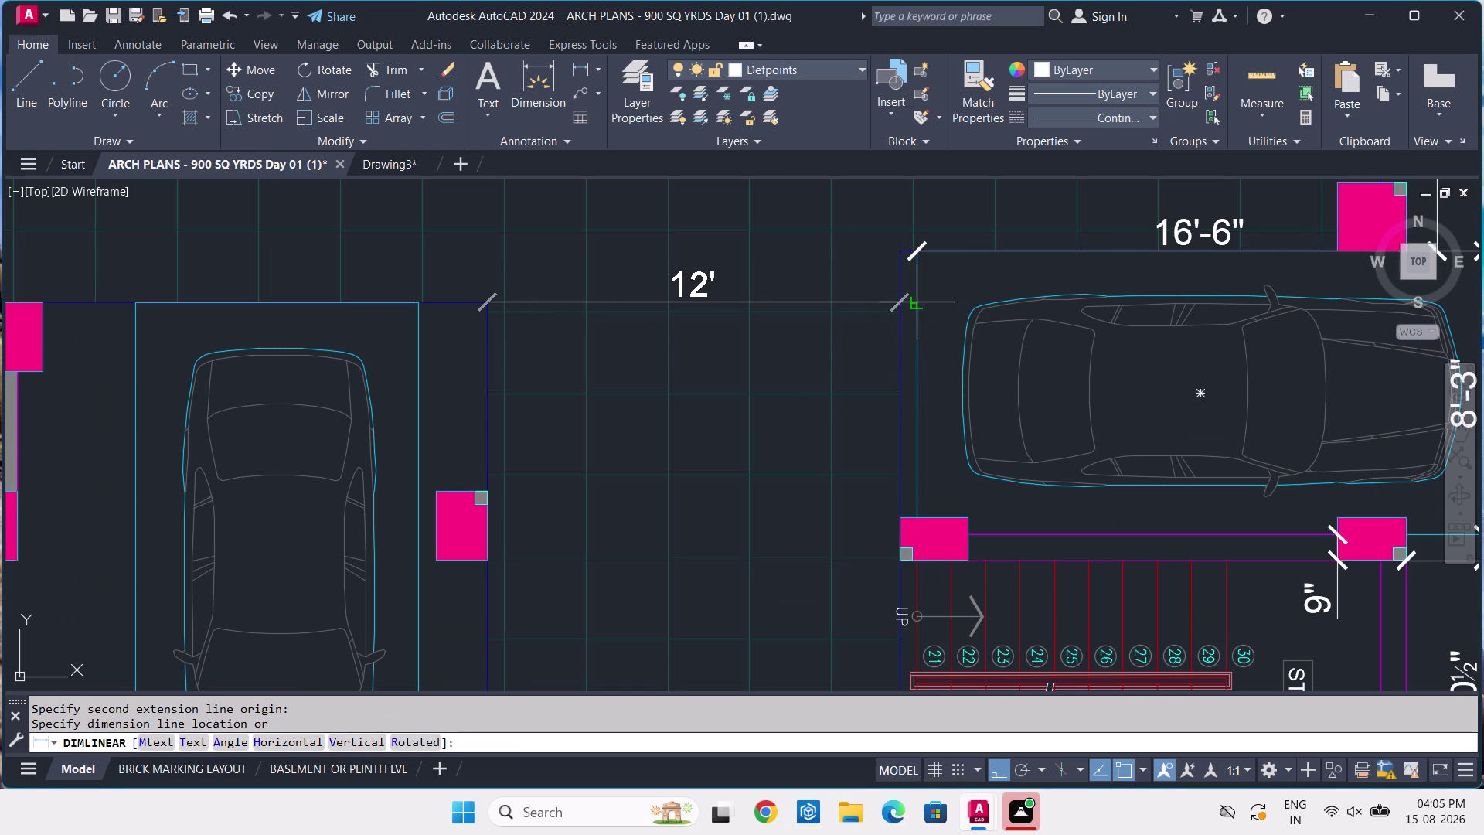
key(space)
Dimension the 1'-6" vertical offset at the bay edge and switch to Drawing3.
key(space)
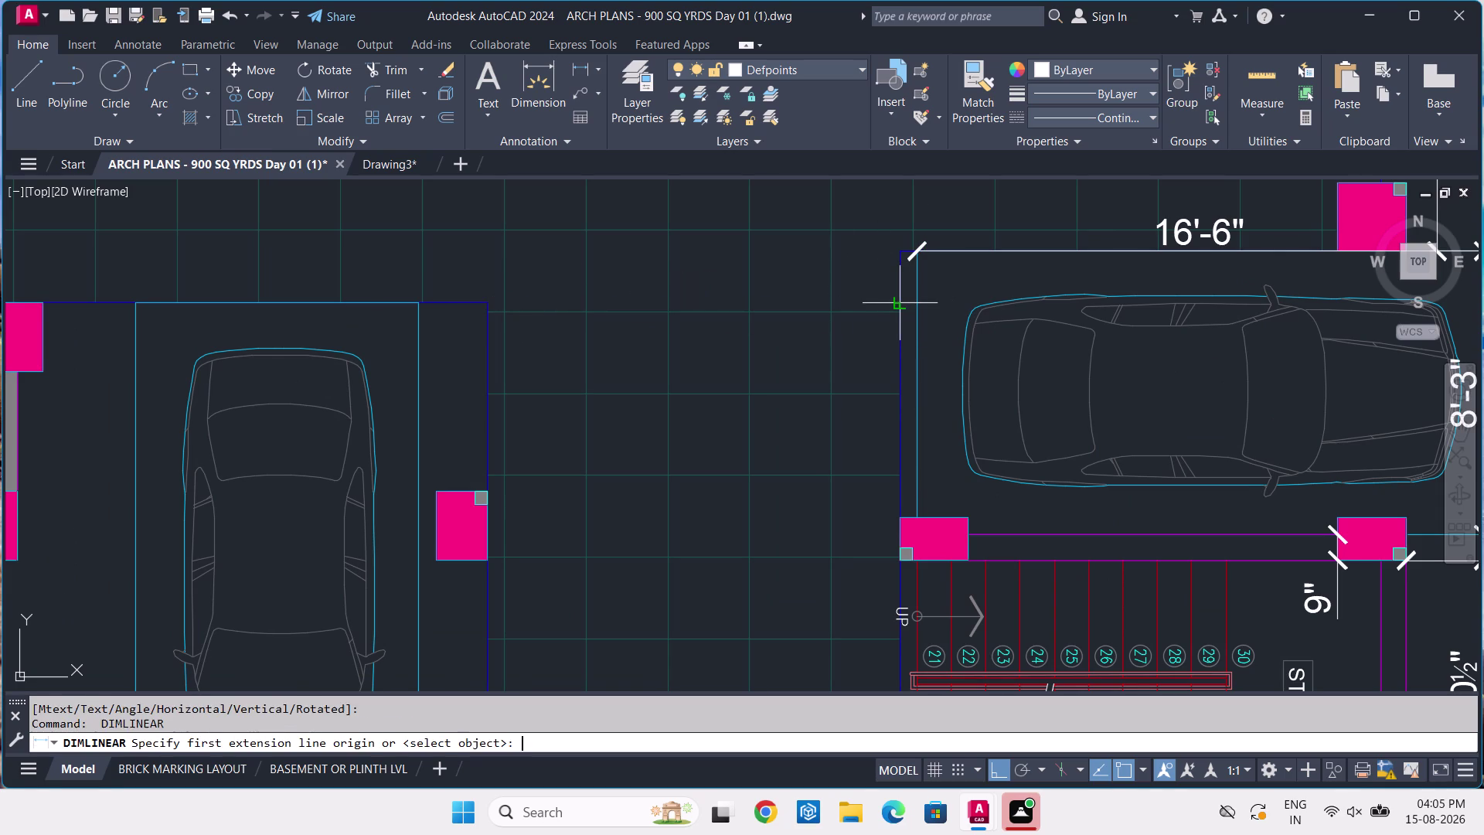
click(901, 300)
click(896, 252)
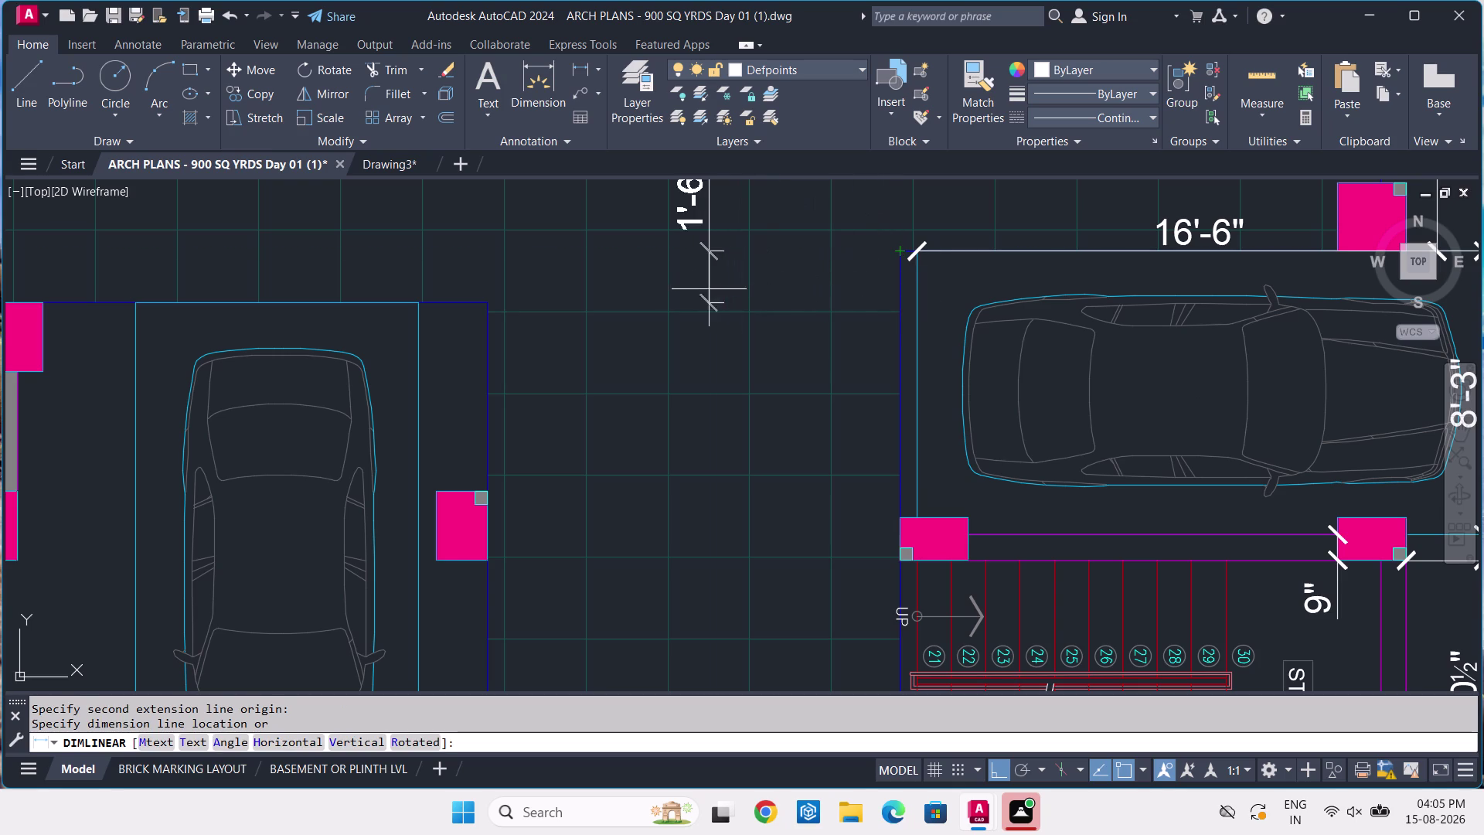
middle_drag(522, 298, 517, 427)
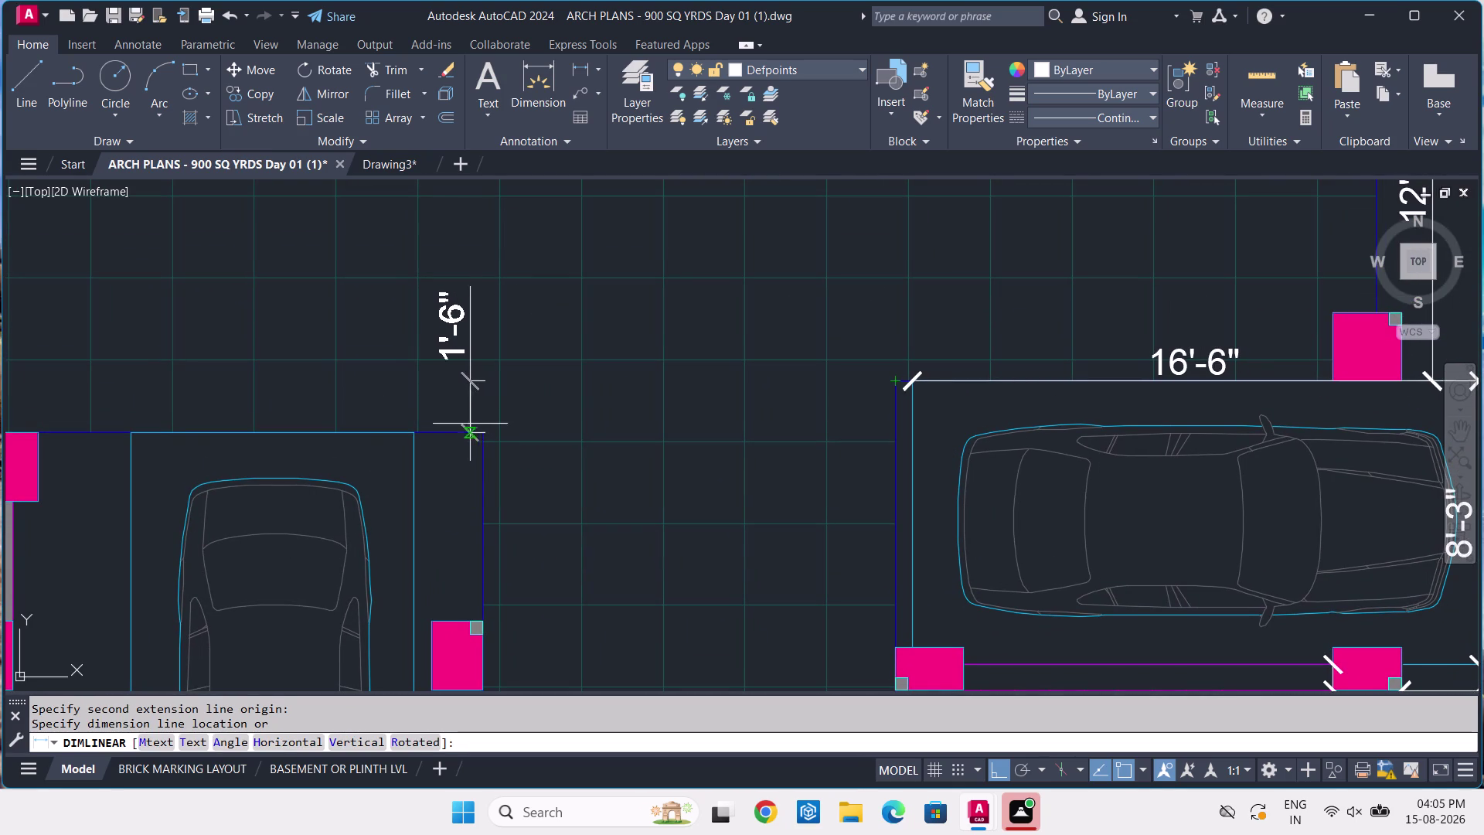
click(484, 433)
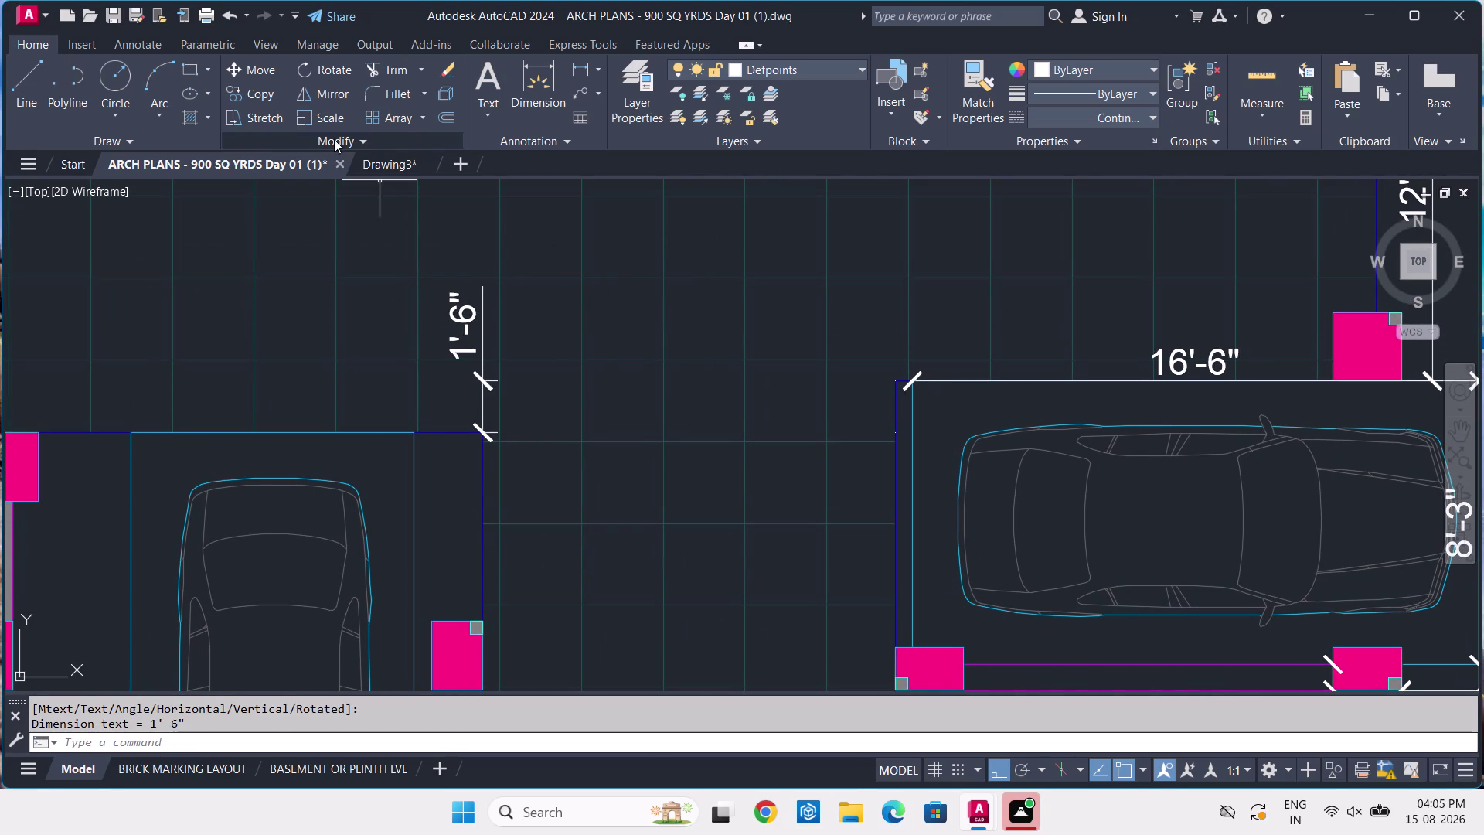
click(374, 160)
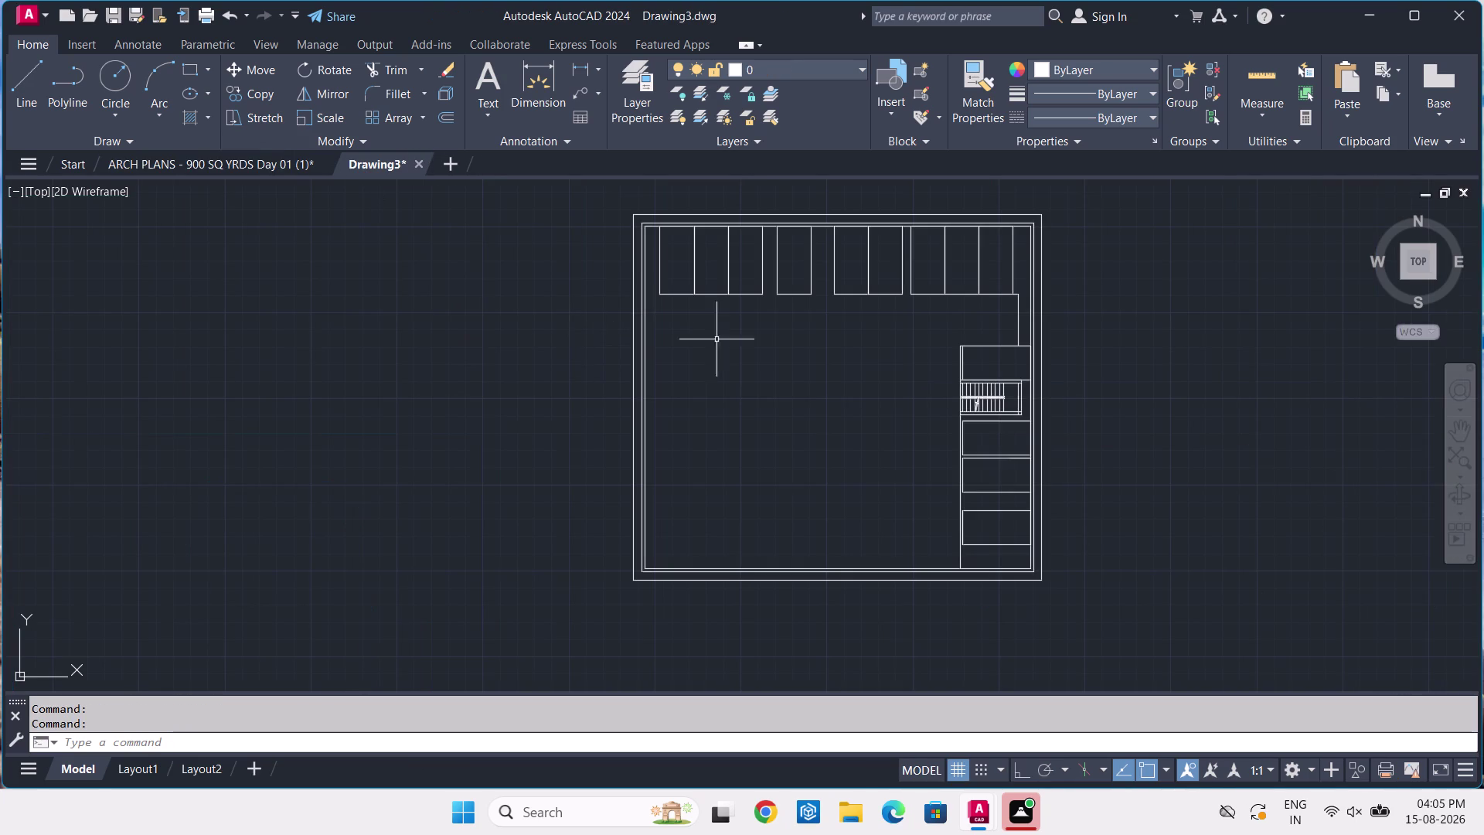
Start a line tracked 1'-6" from the stair box corner.
key(l)
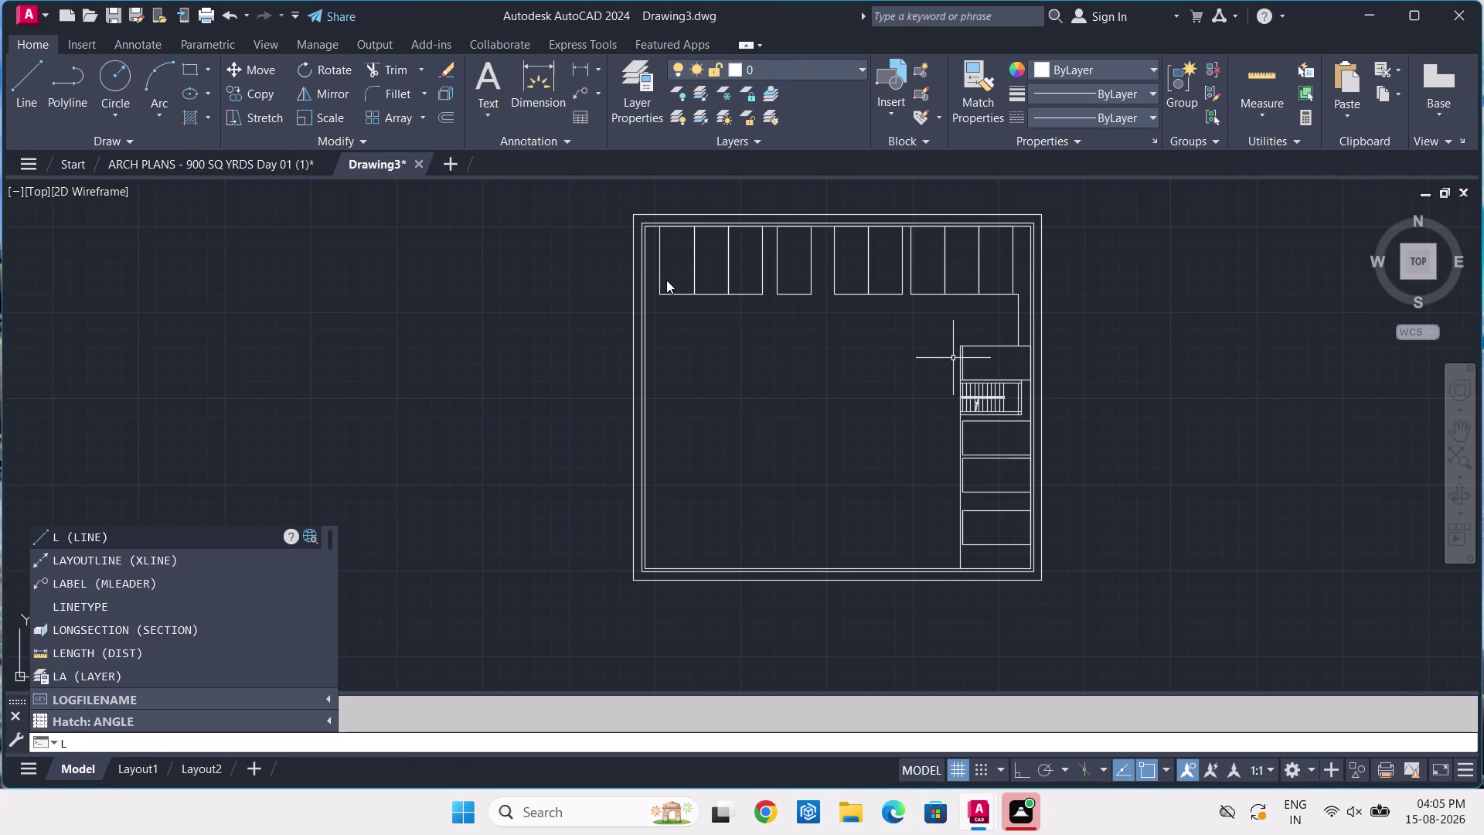
key(space)
text(TK)
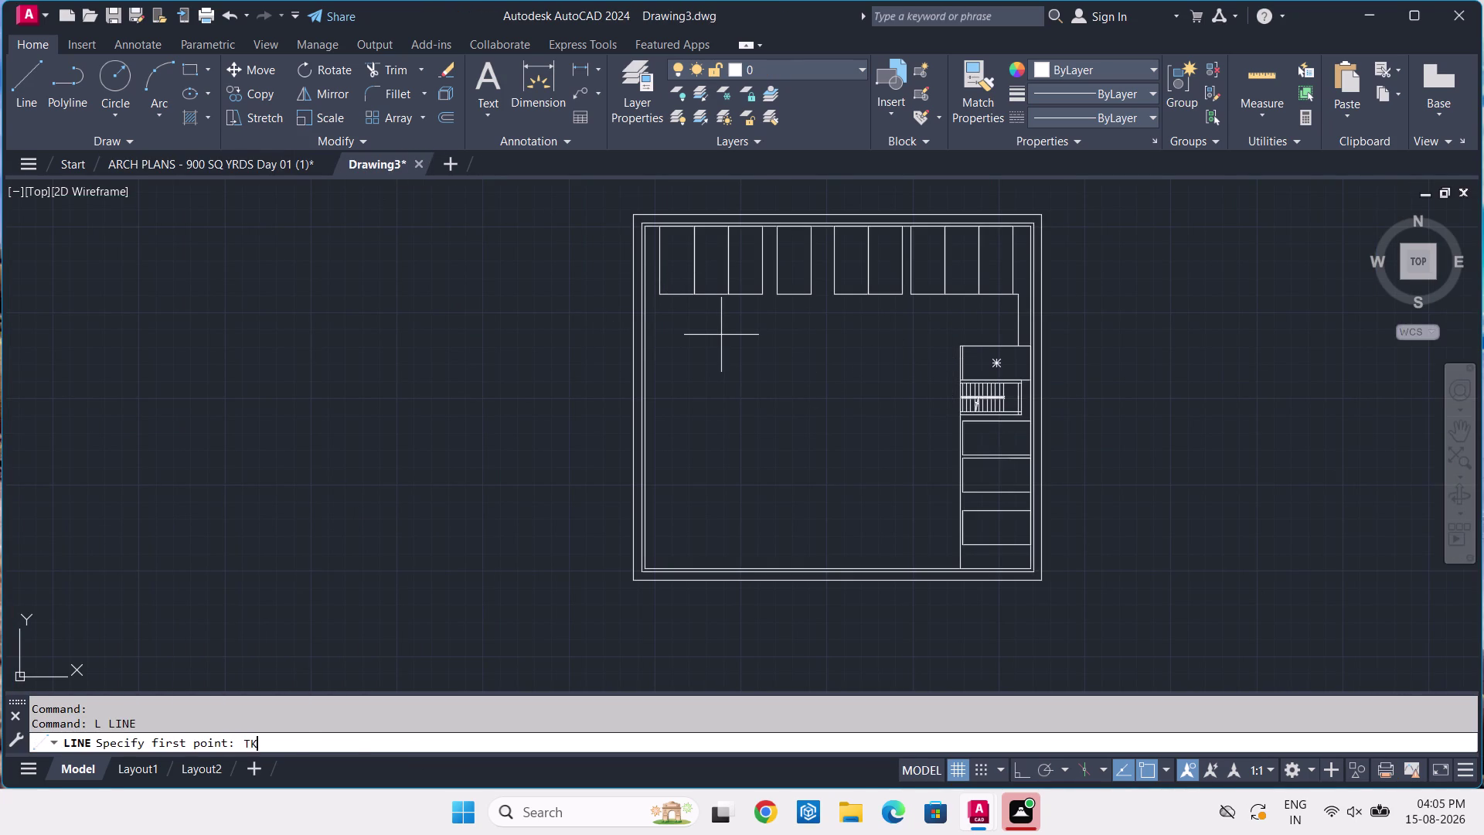
key(space)
scroll(up, 3)
scroll(up, 3)
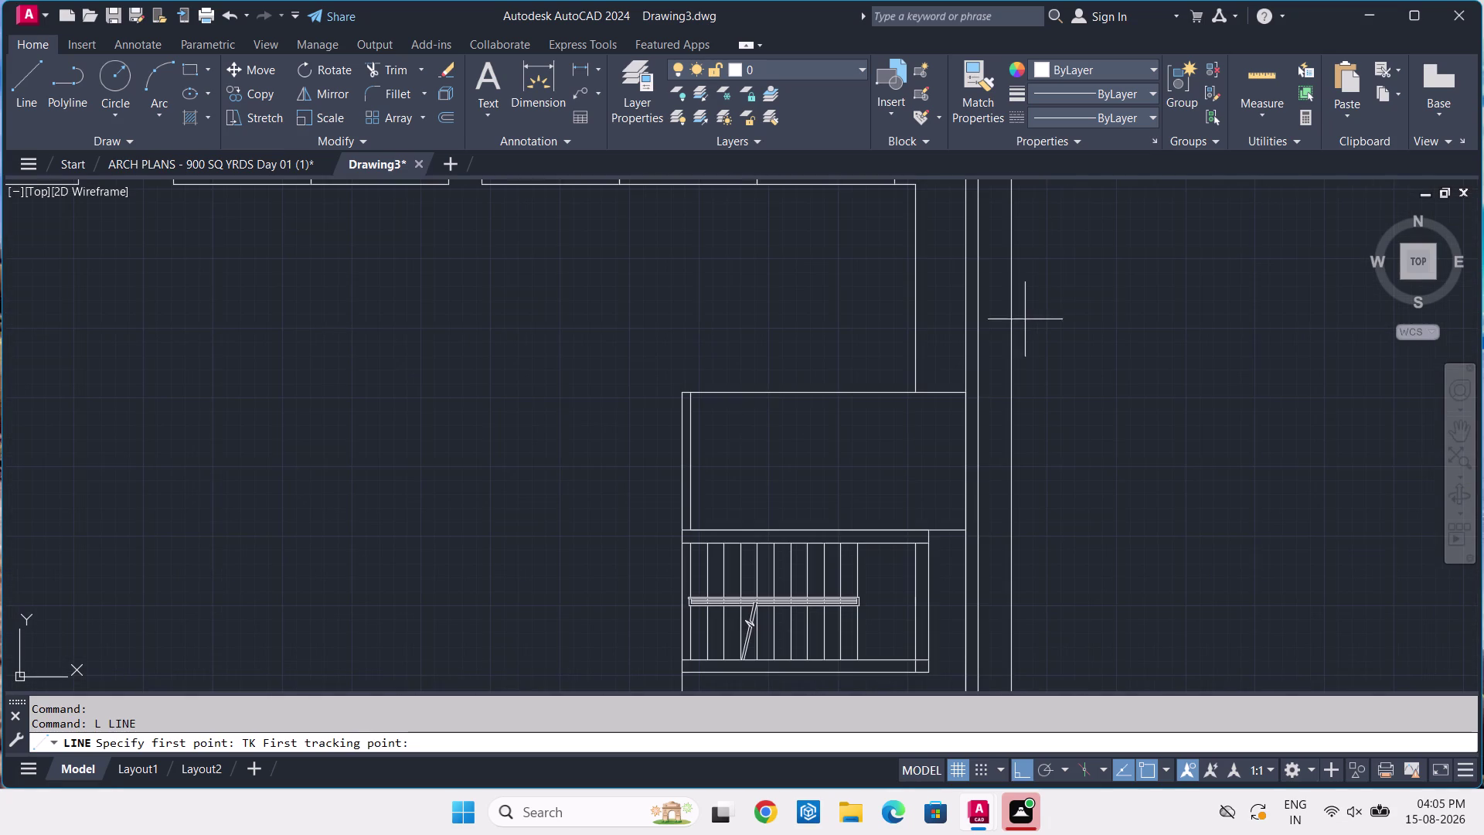
click(687, 390)
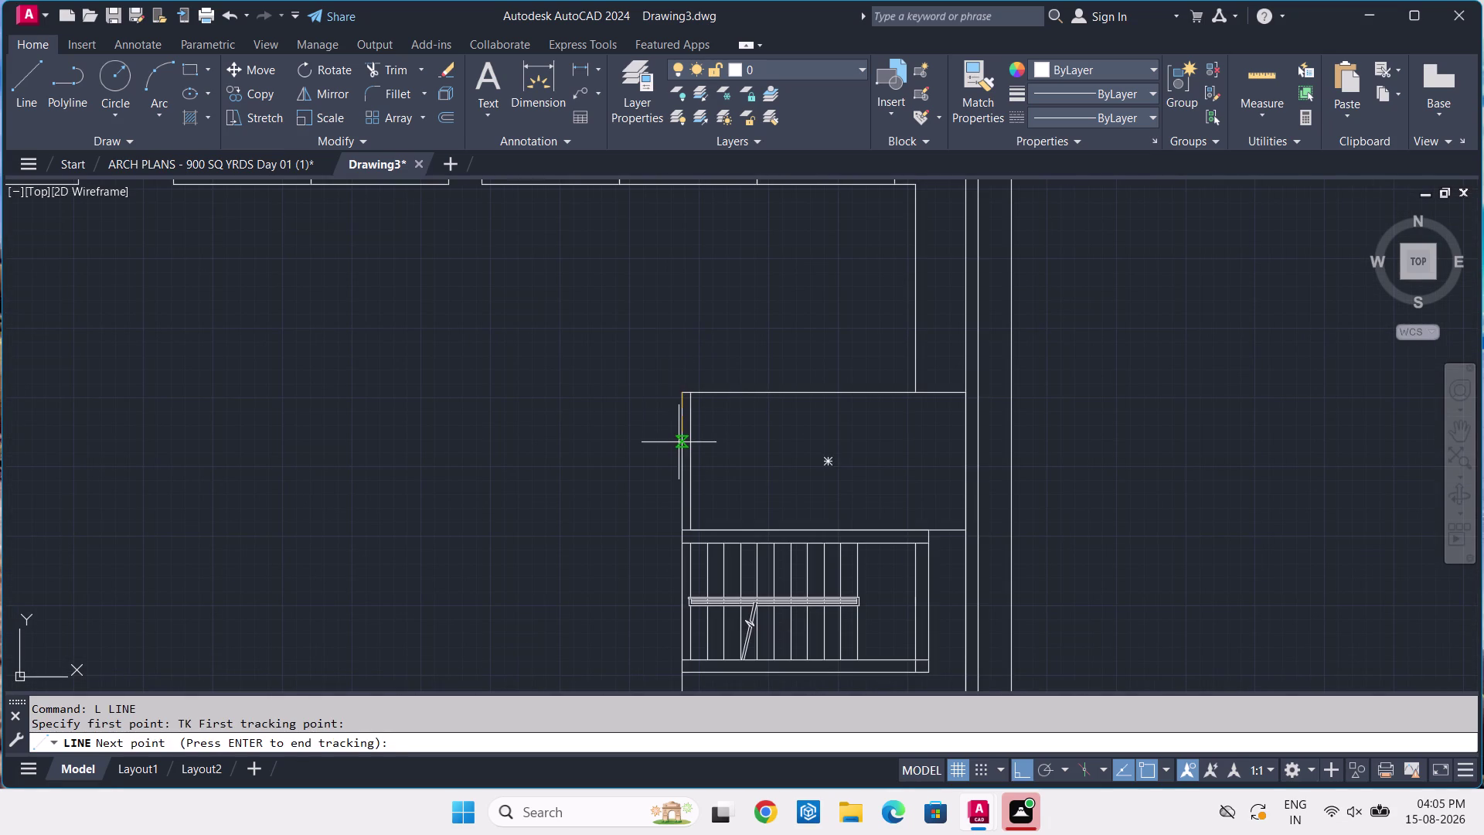
text(1')
key(minus)
key(6)
key(Return)
key(Return)
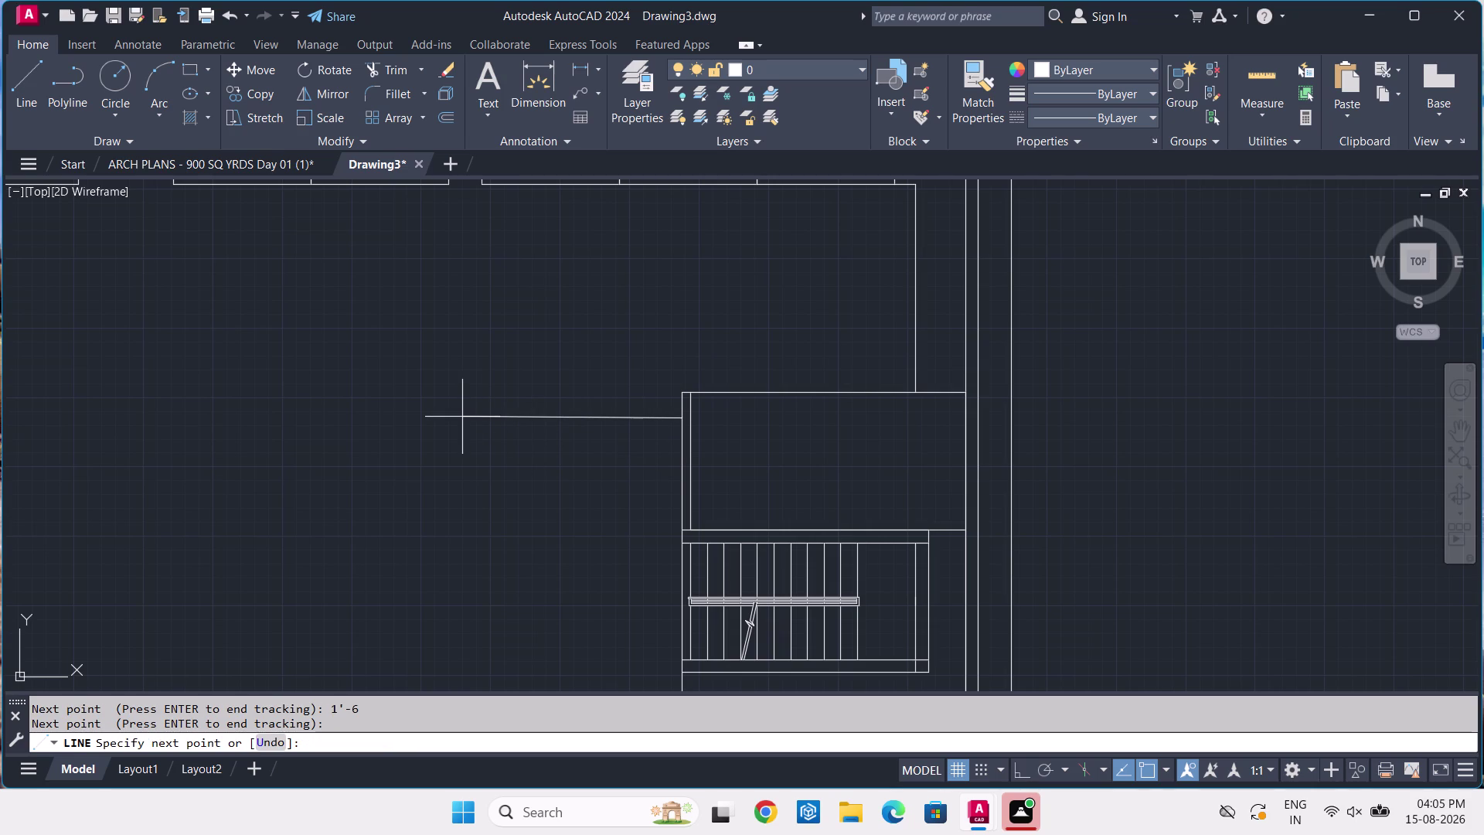
Turn on ortho and draw the line 12' across.
key(F8)
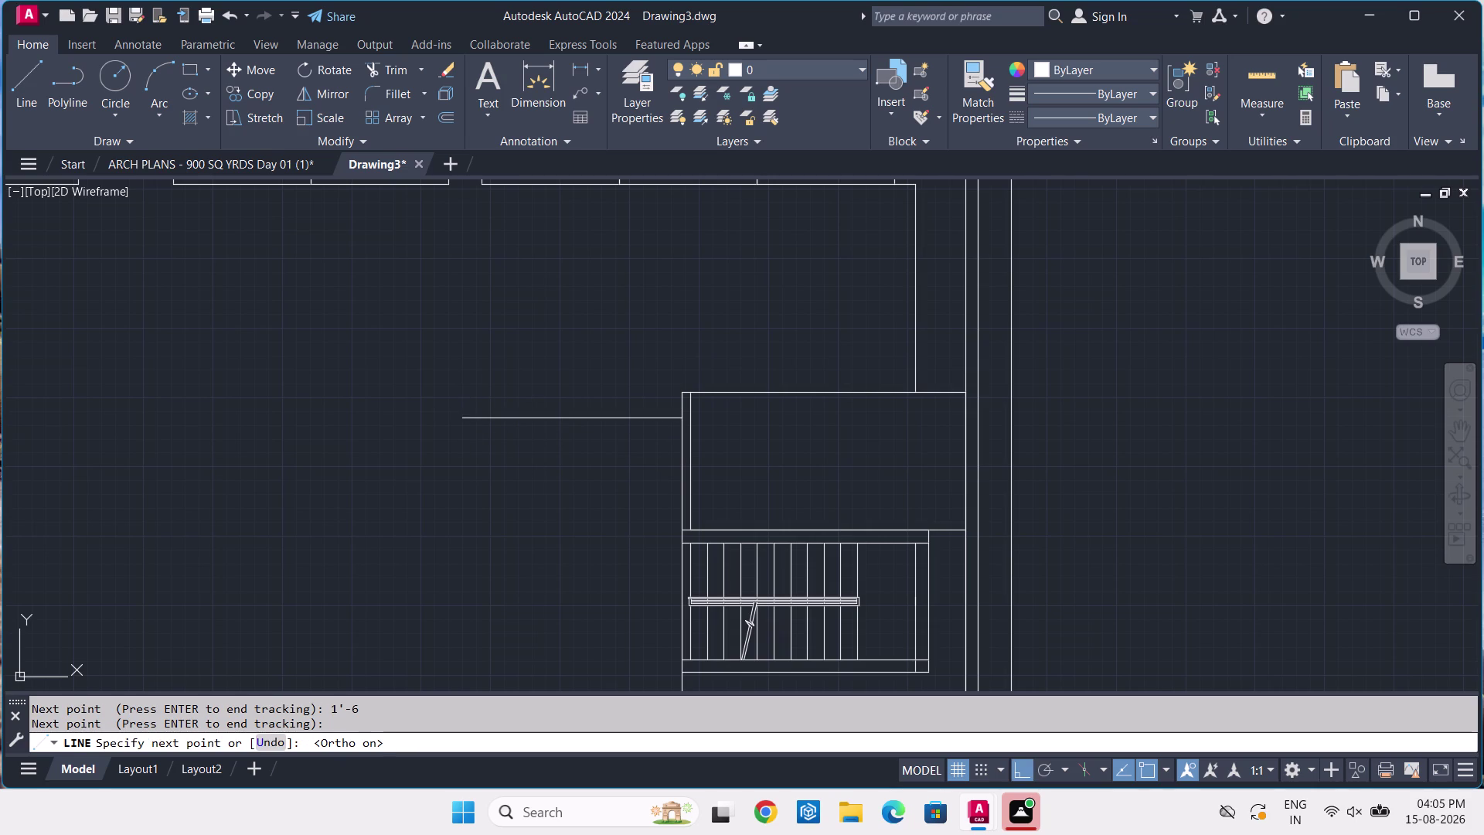
text(1)
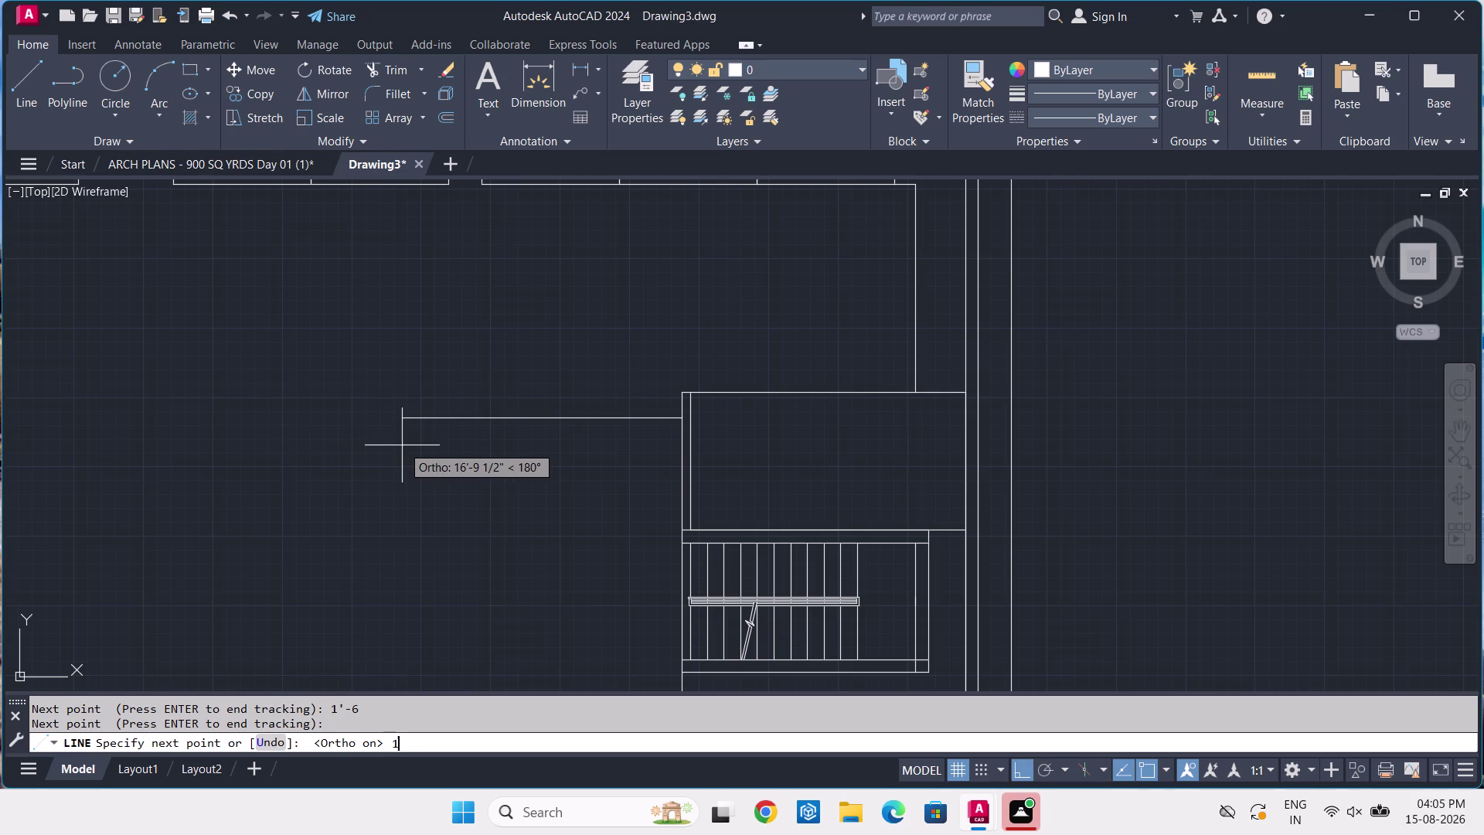
text(2')
key(Return)
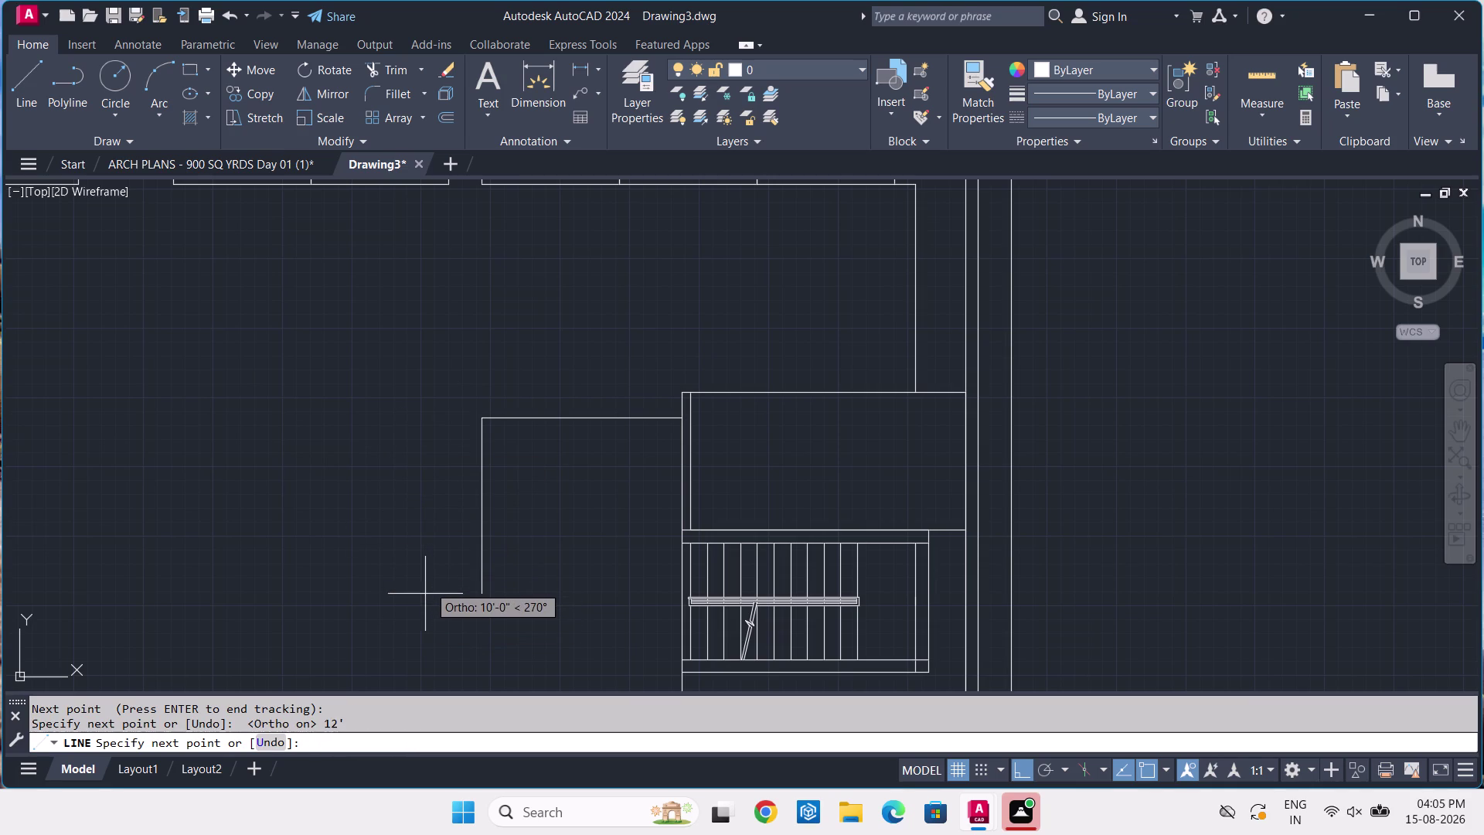
Continue the line to the bottom wall and the neighbouring bay's edge, then return to the reference plan.
scroll(down, 3)
middle_drag(420, 600, 468, 483)
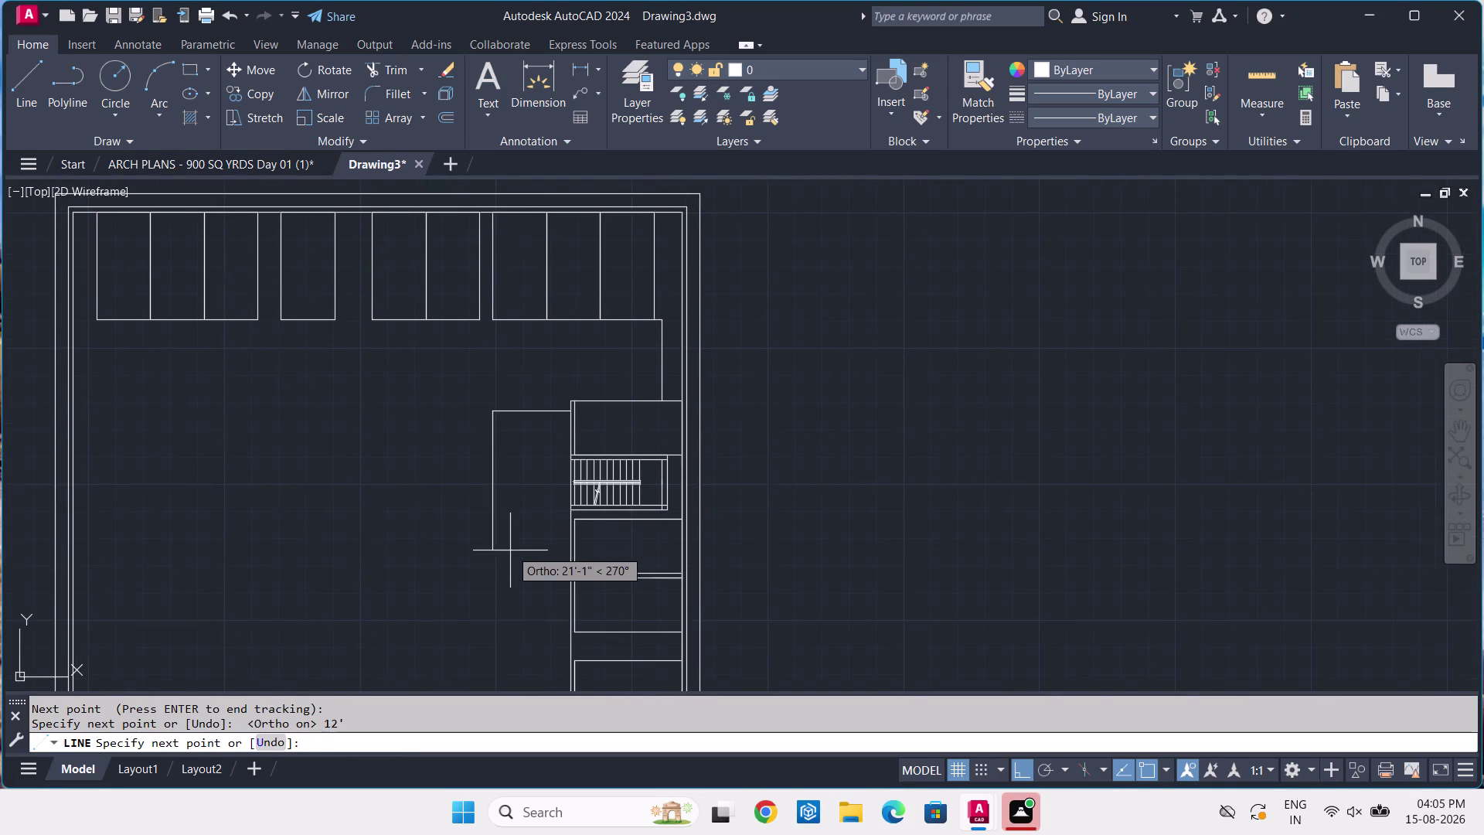
scroll(down, 3)
middle_drag(510, 551, 532, 485)
scroll(up, 3)
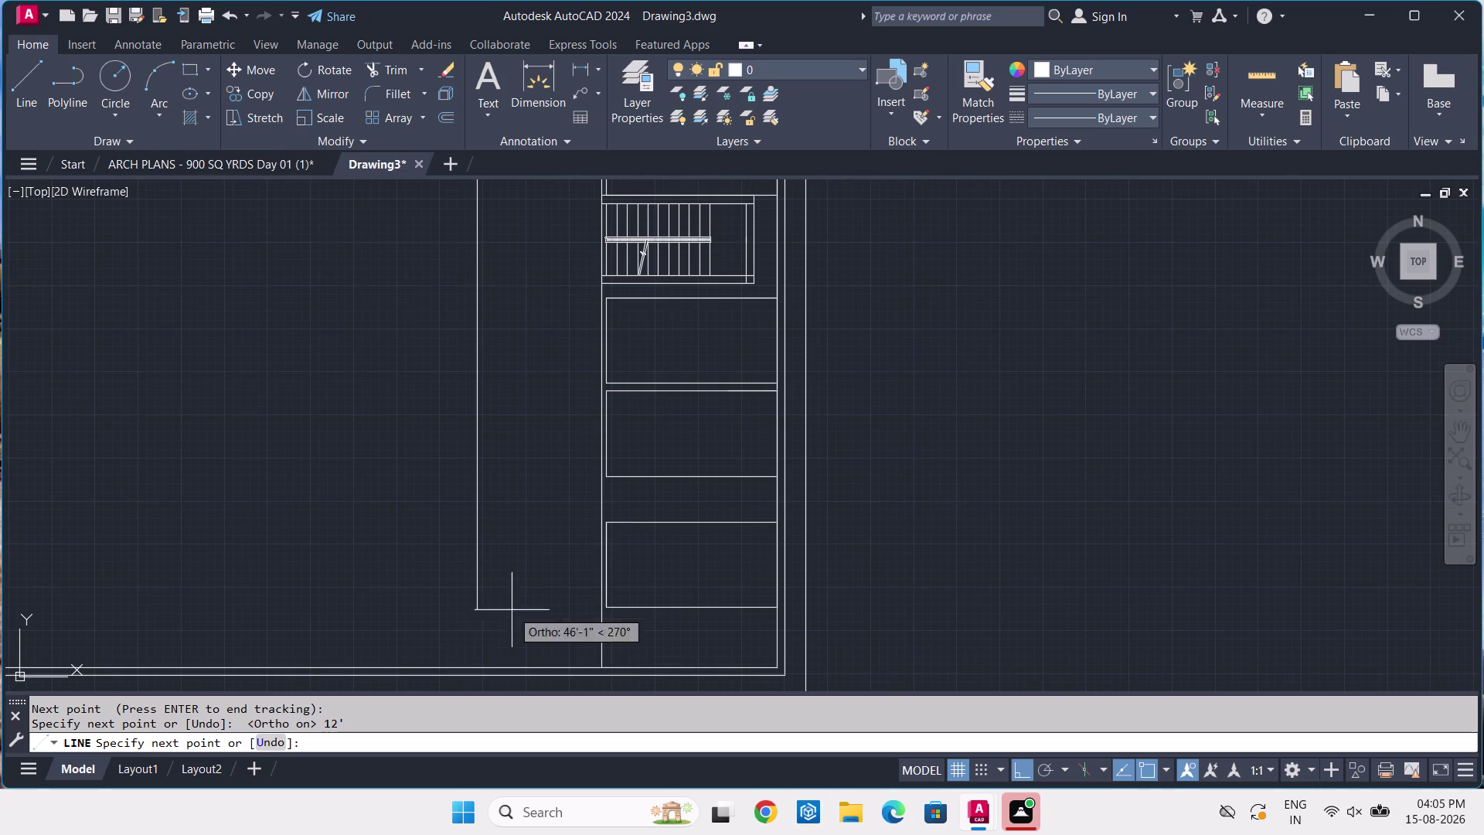
scroll(up, 3)
middle_drag(446, 647, 426, 561)
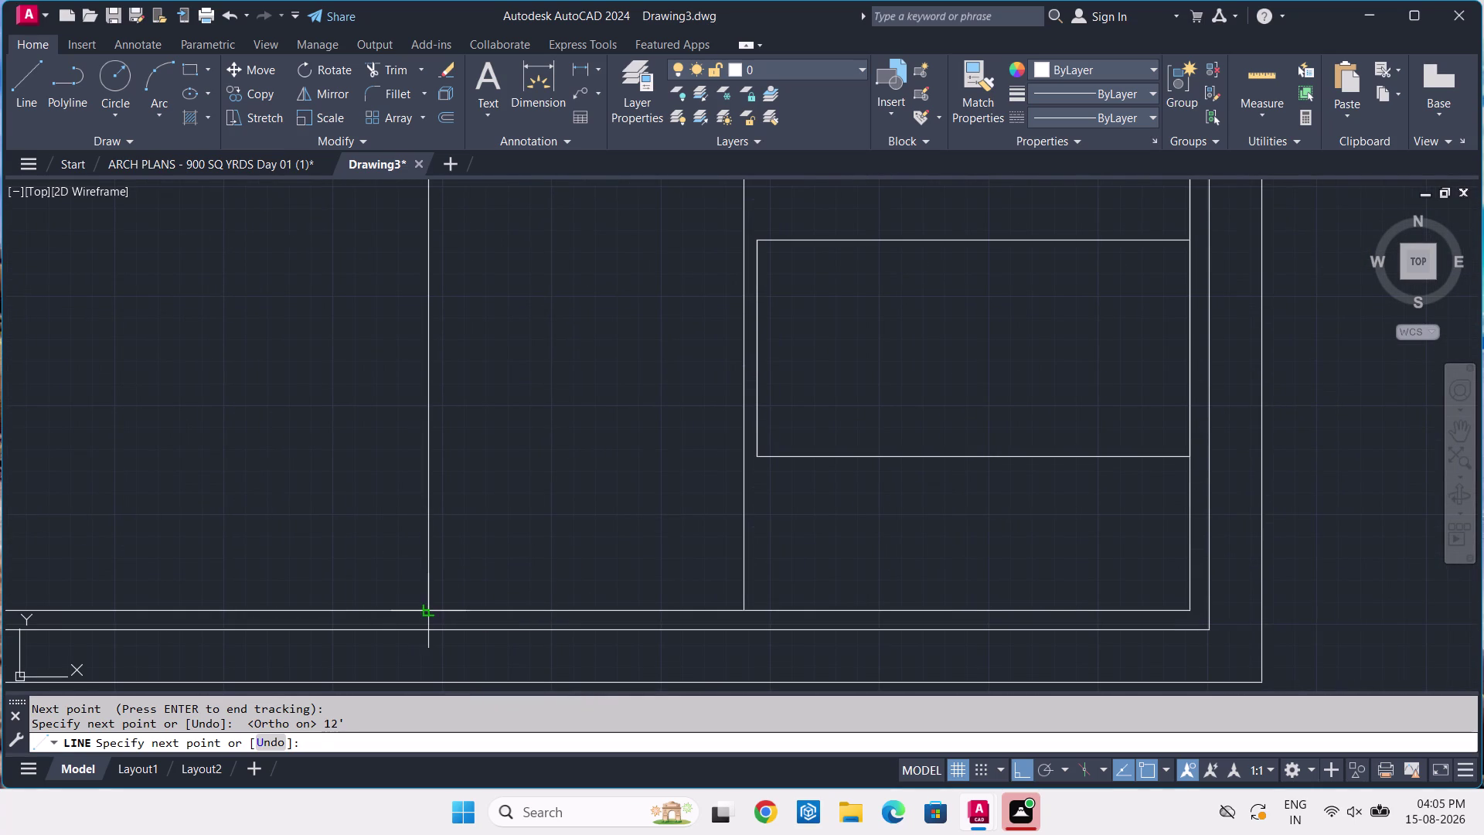
click(426, 614)
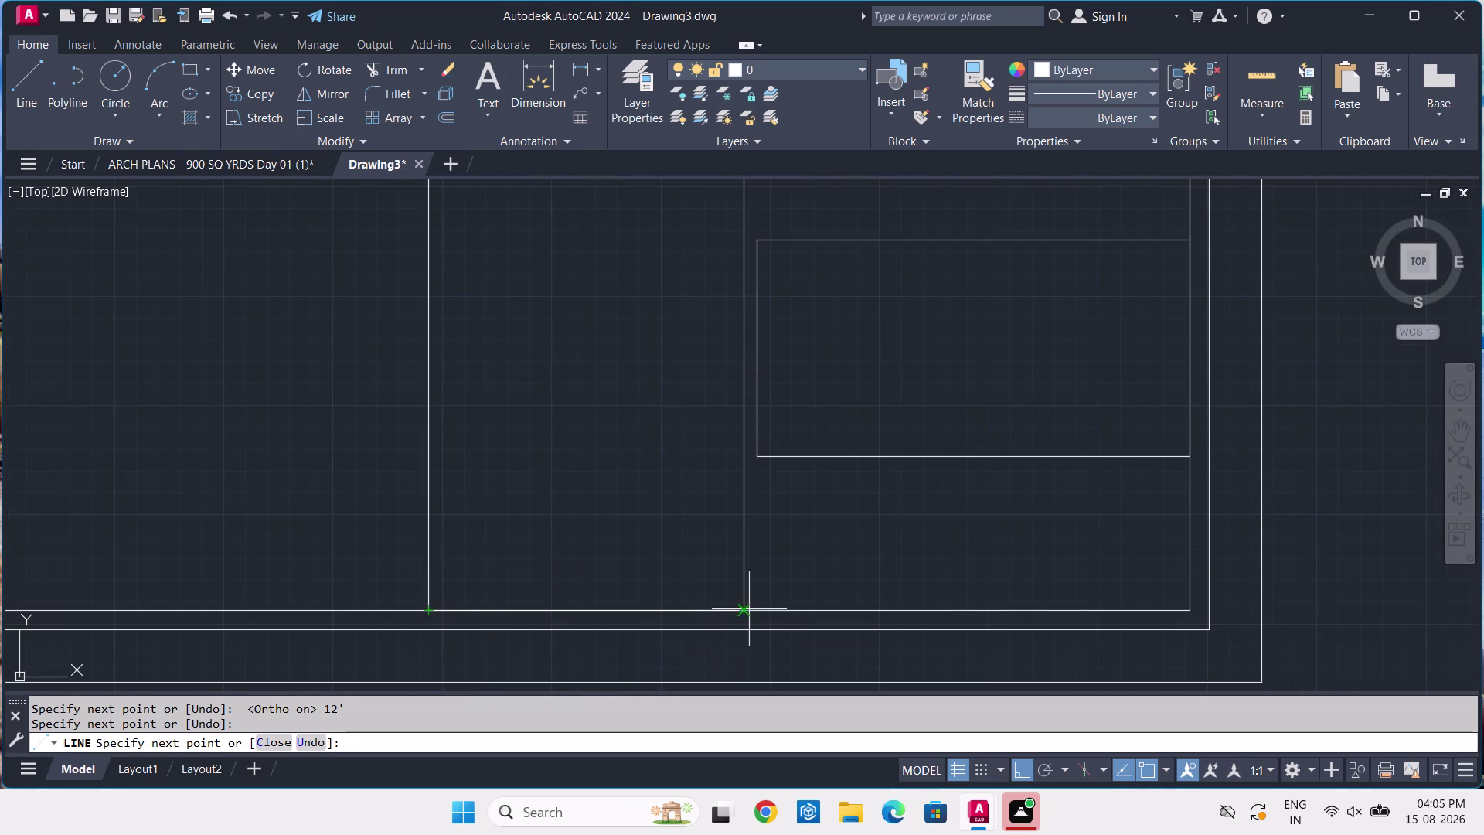
click(744, 609)
key(space)
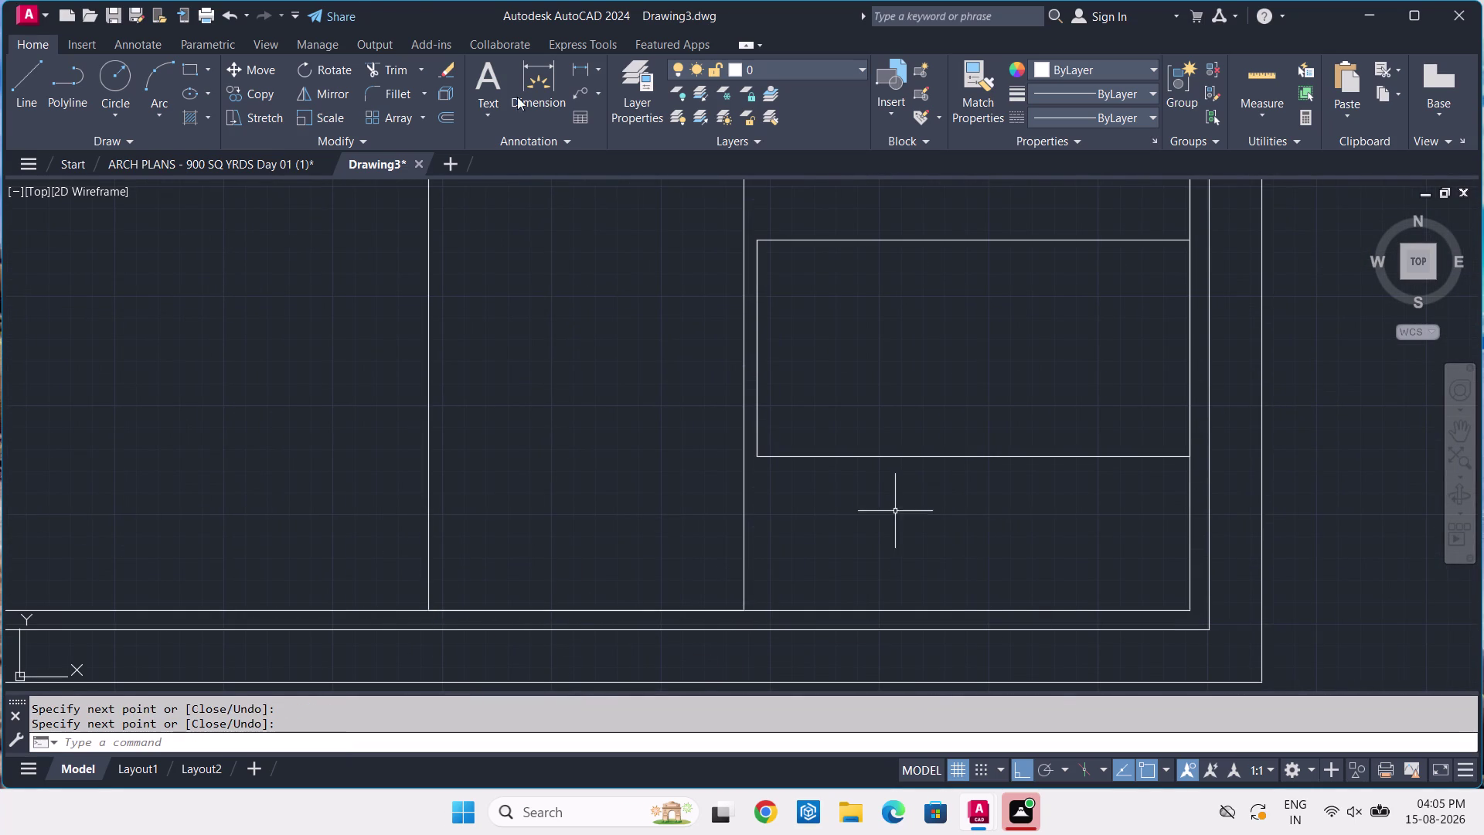
click(290, 157)
scroll(down, 3)
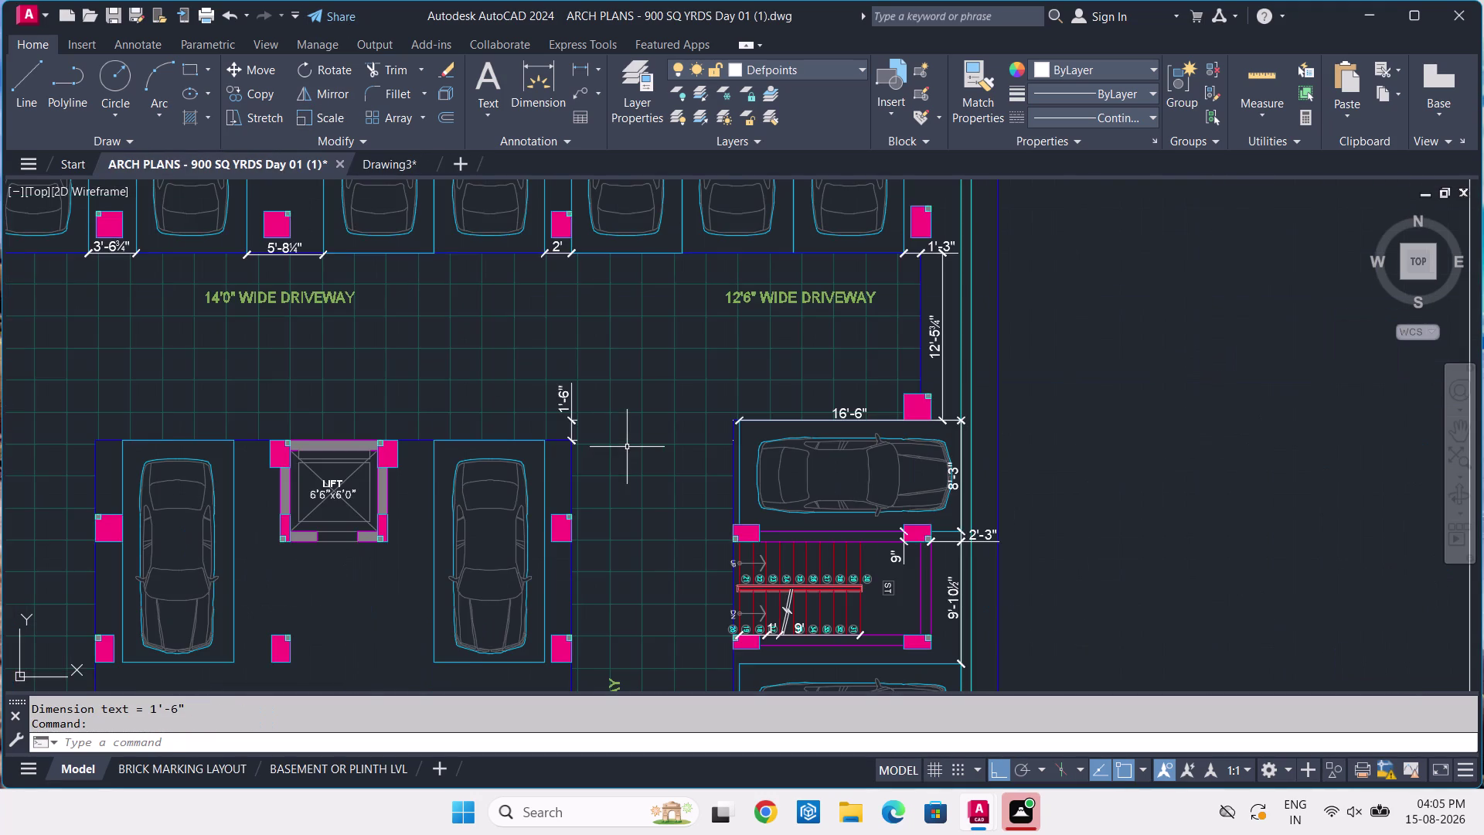
Pan over the reference floor toward the lift and cancel a started linear dimension.
scroll(down, 3)
scroll(down, 3)
middle_drag(640, 507, 709, 202)
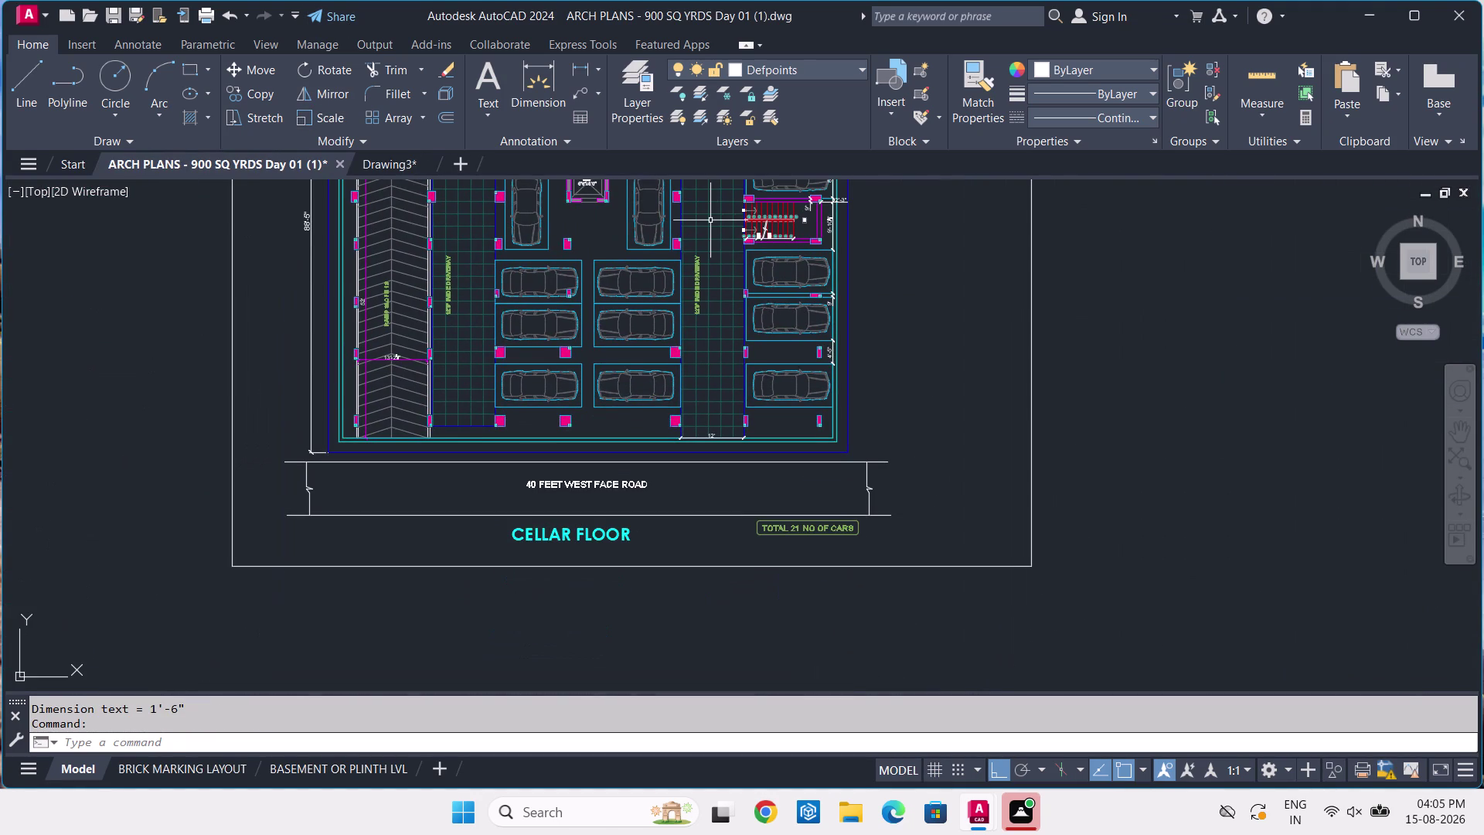
middle_drag(701, 230, 696, 354)
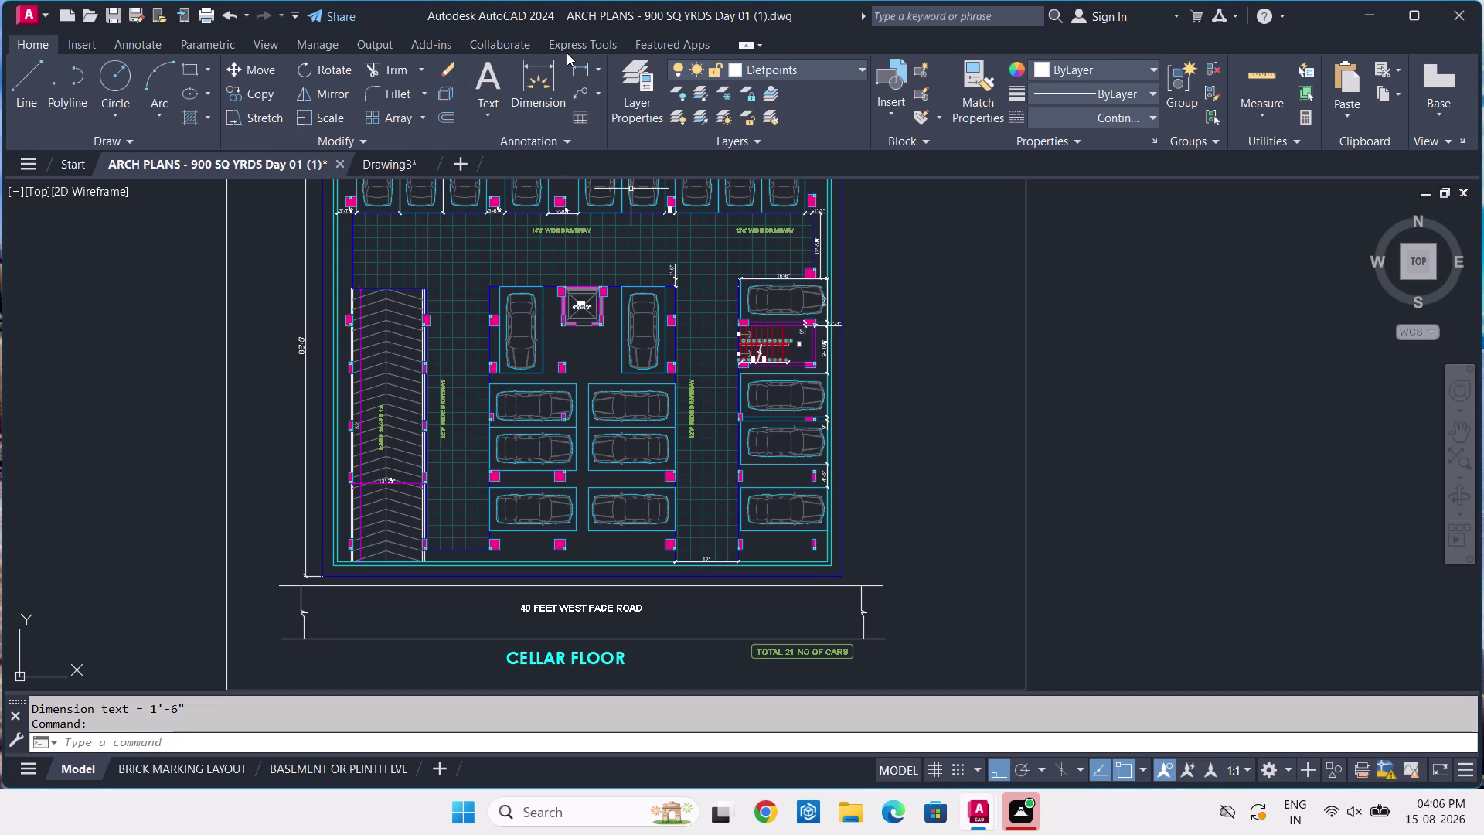
click(582, 65)
scroll(up, 3)
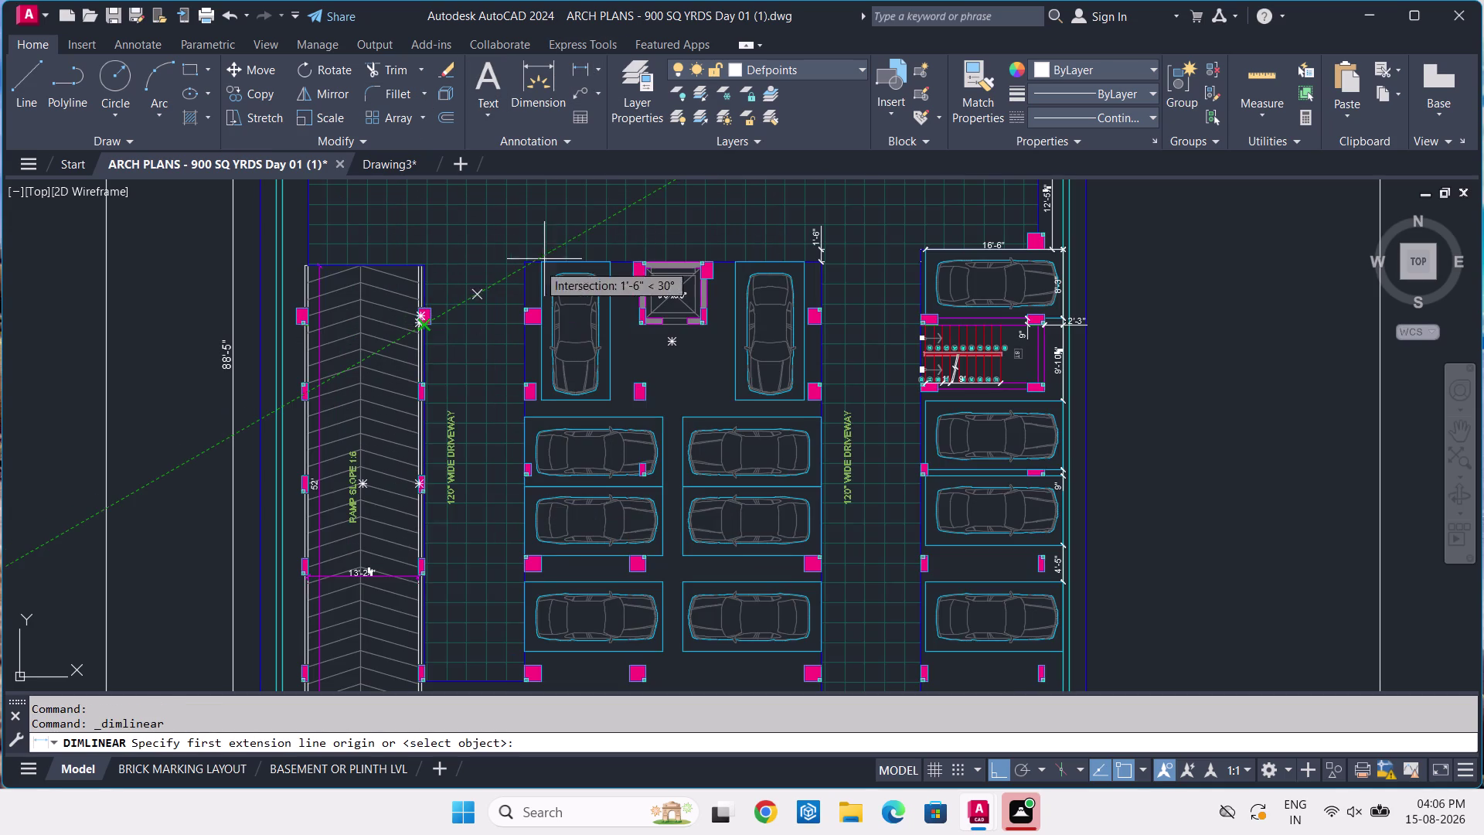
middle_drag(578, 240, 560, 352)
scroll(up, 3)
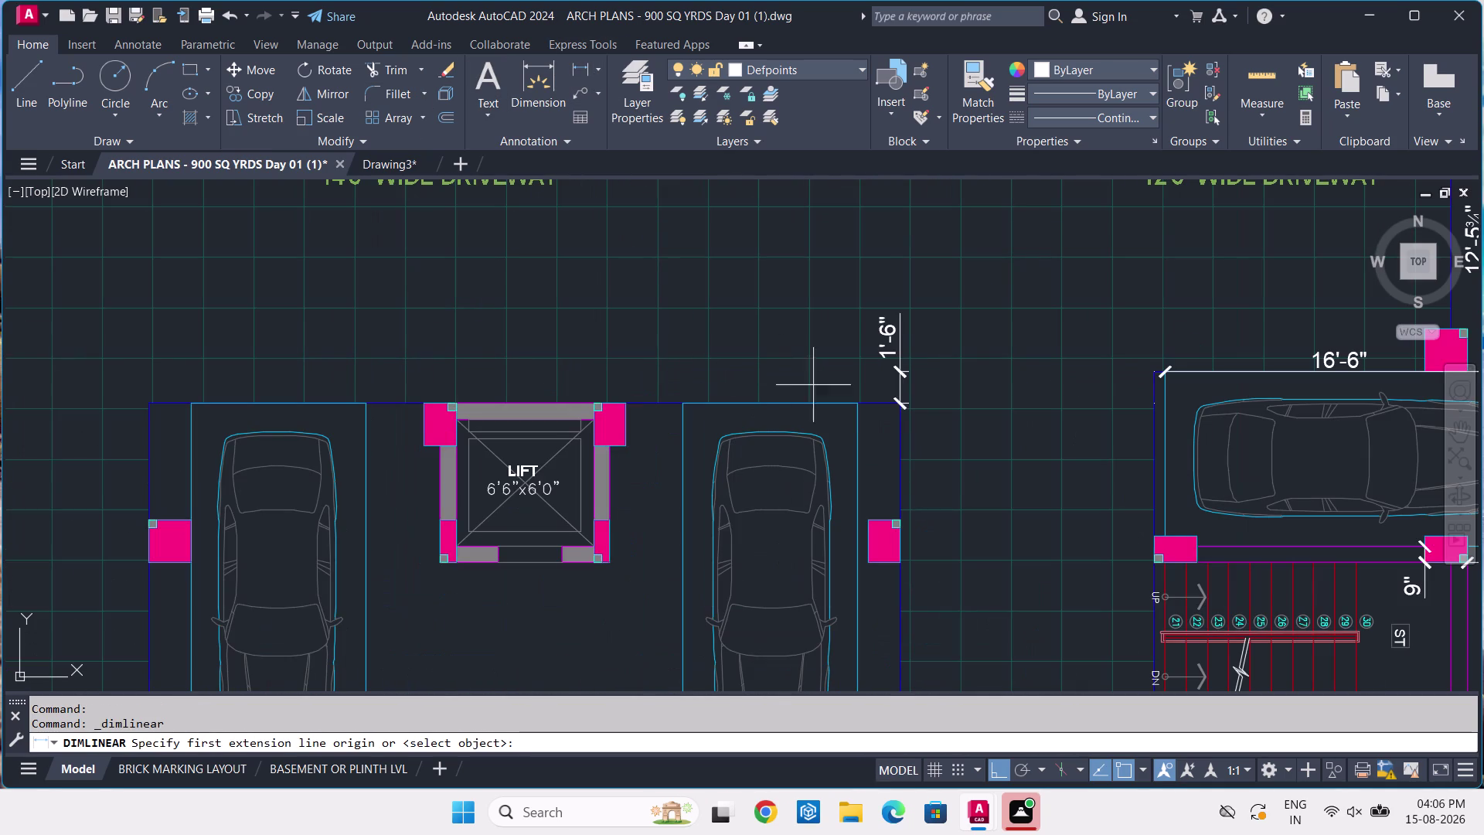
key(Escape)
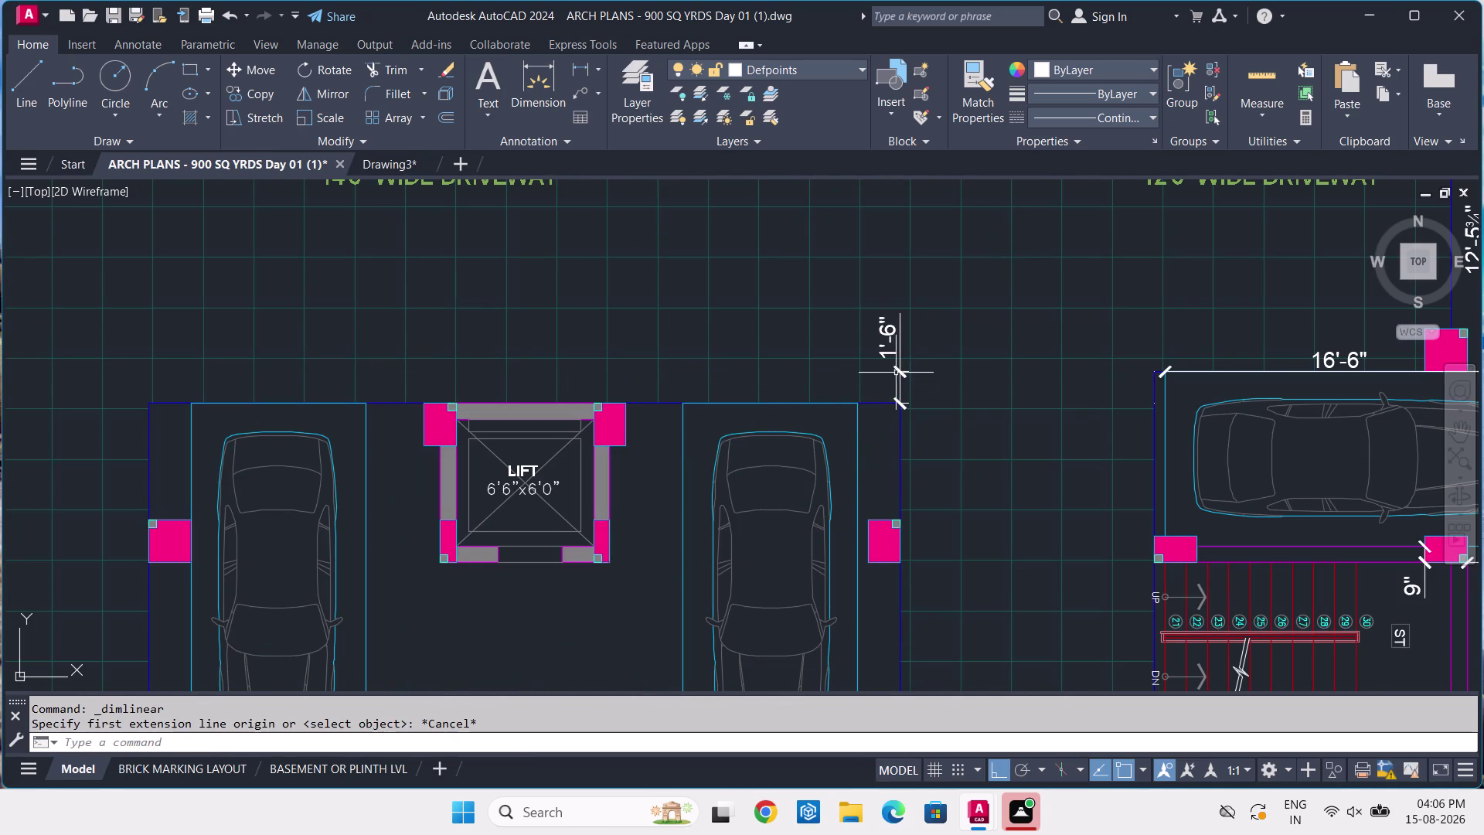
Delete the 1'-6" dimension by the lift and switch to Drawing3.
click(935, 343)
click(842, 333)
key(Escape)
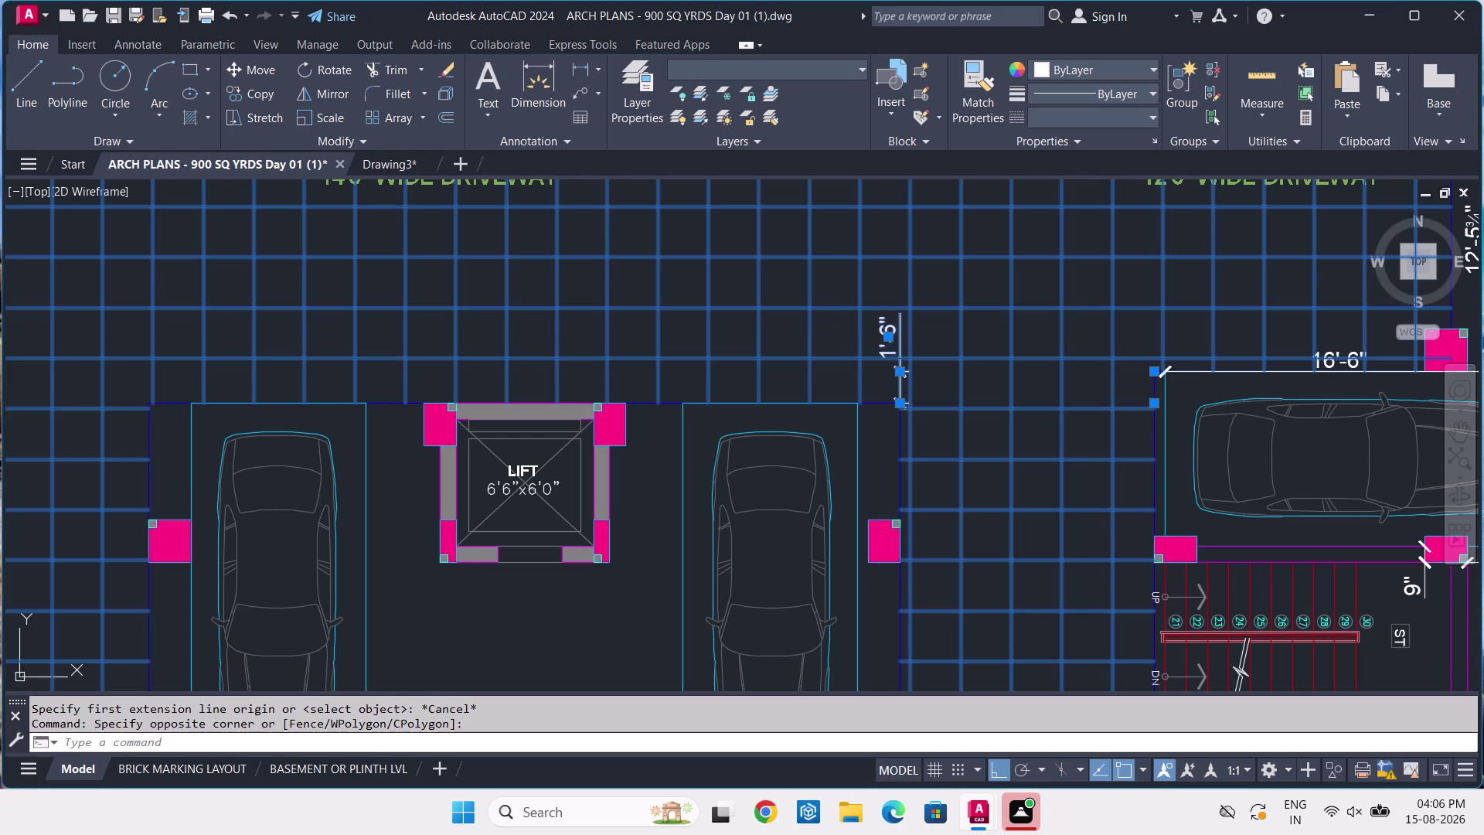
click(878, 328)
key(Delete)
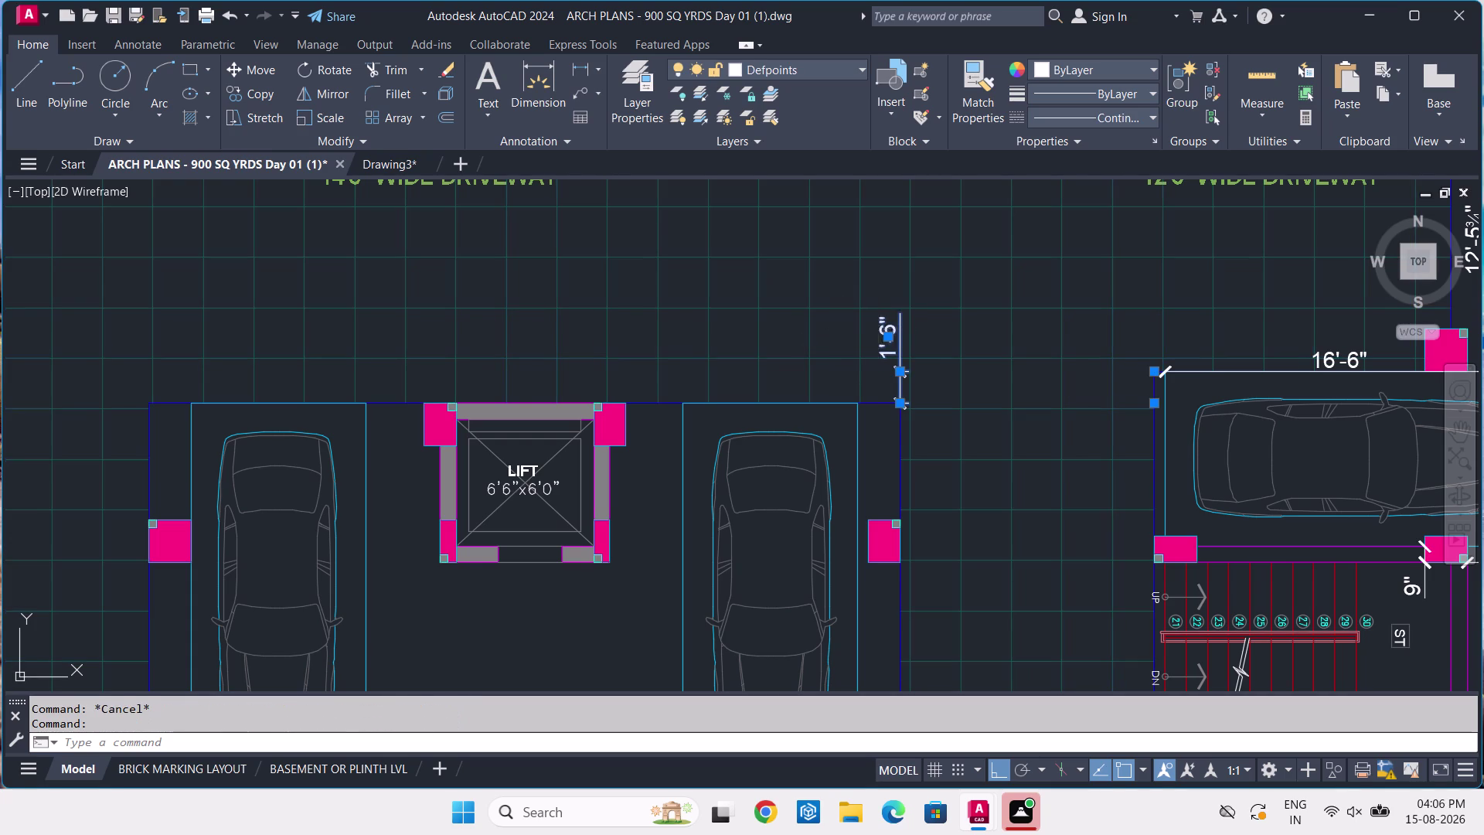
click(375, 164)
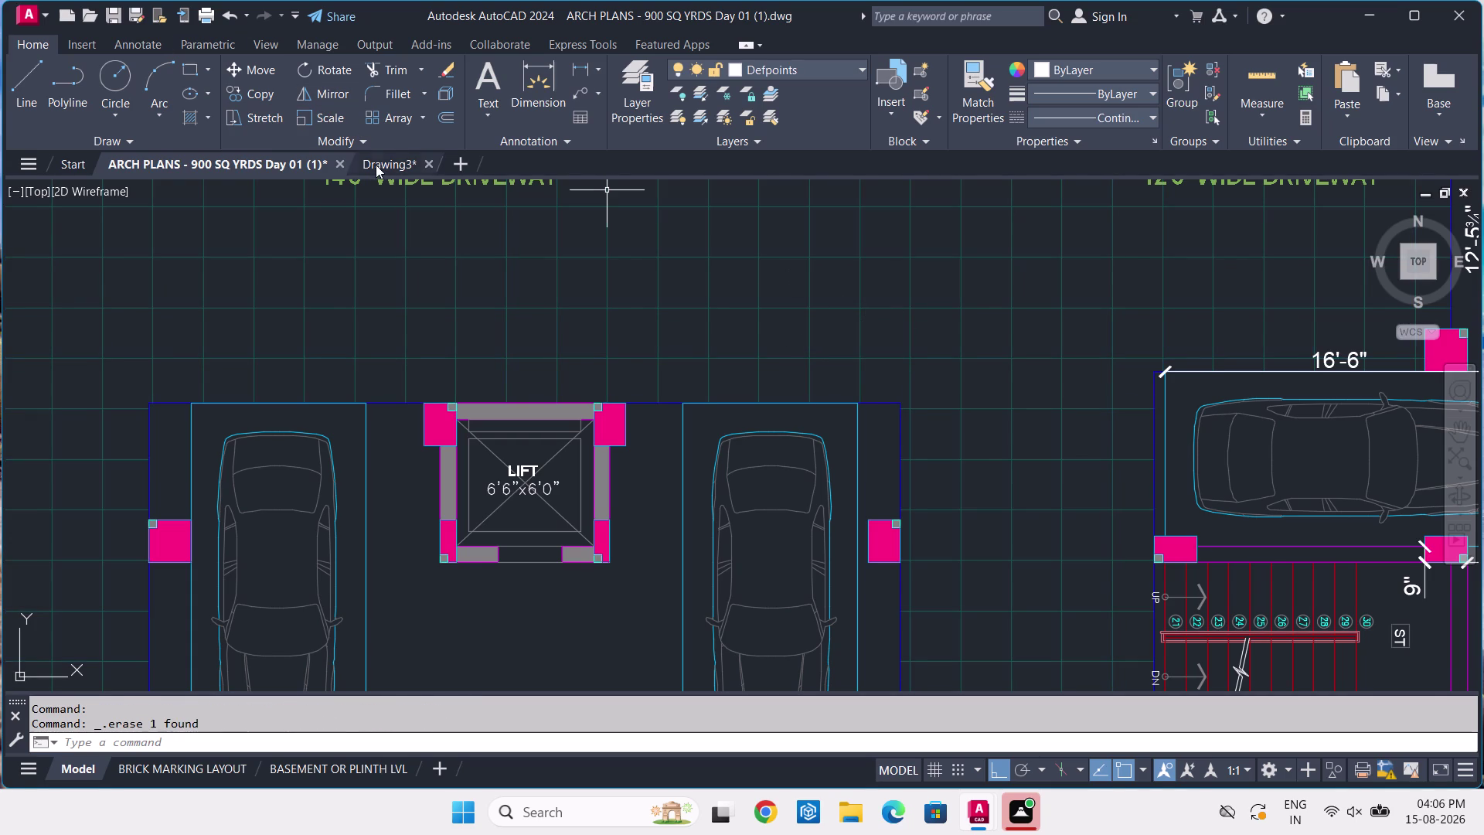
scroll(down, 3)
middle_drag(418, 291, 655, 550)
scroll(down, 3)
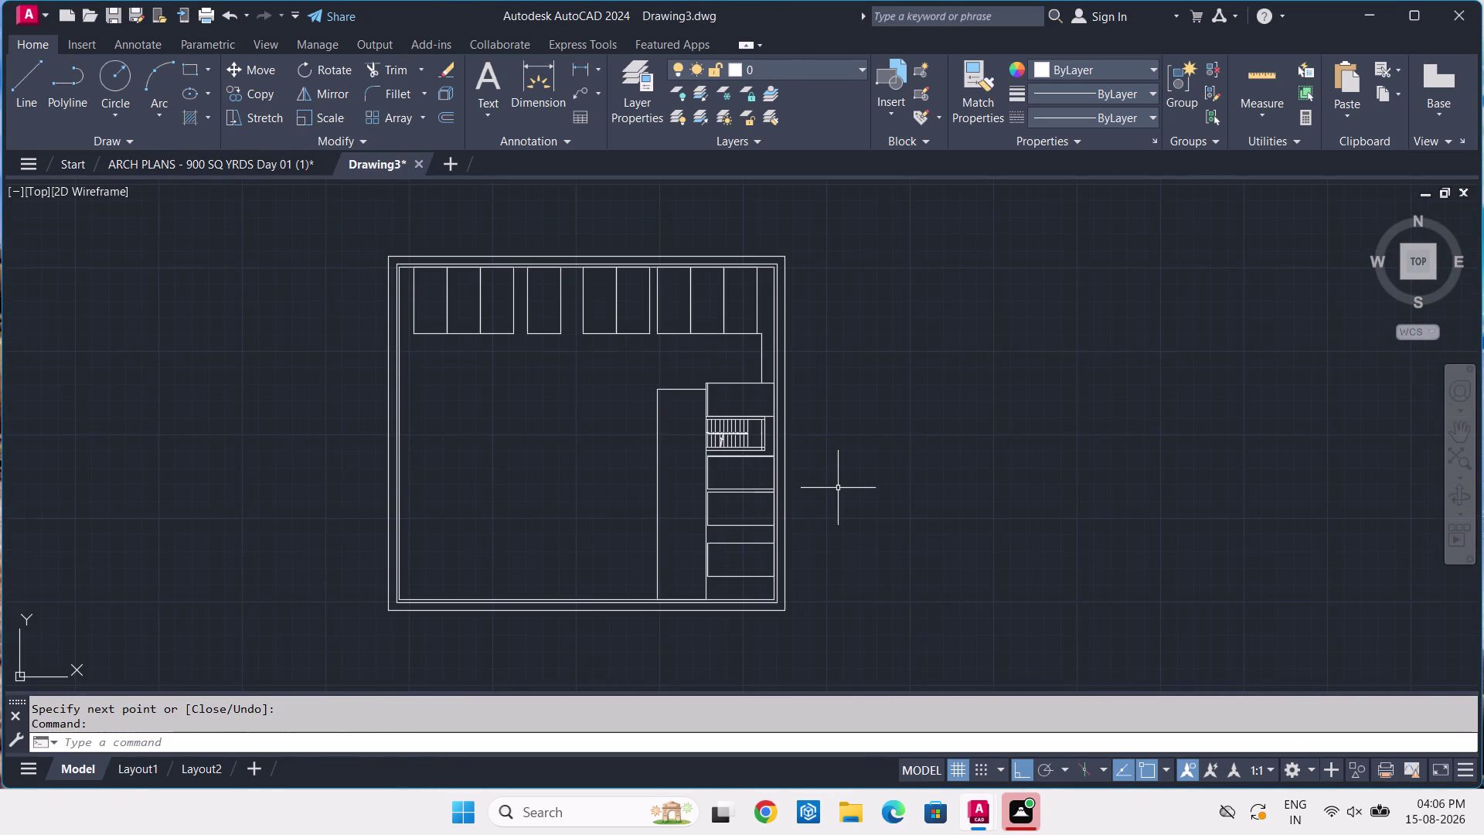
Centre the Drawing3 layout, then go back to the ARCH PLANS drawing.
middle_drag(843, 485, 985, 461)
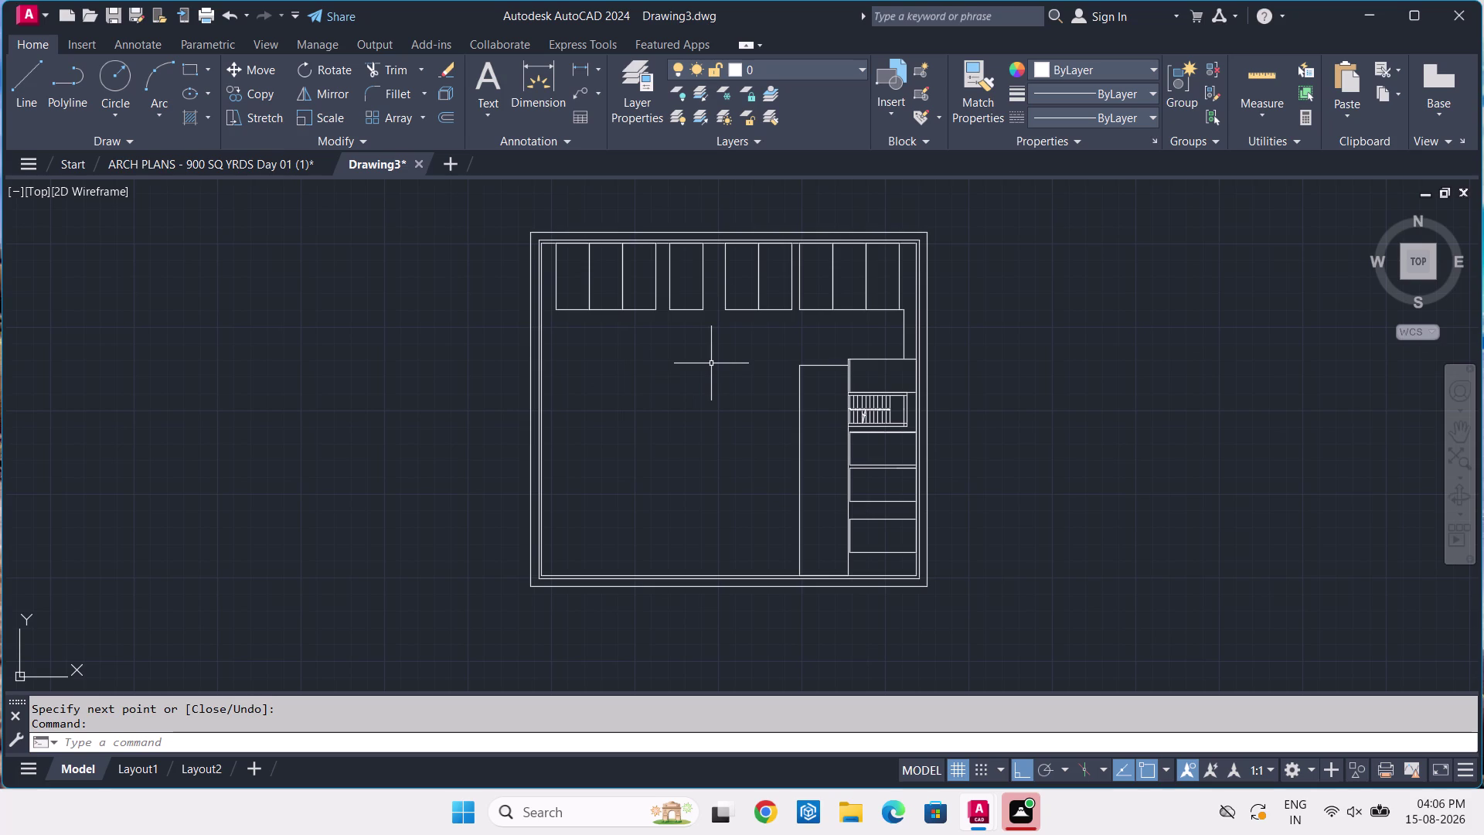
click(246, 161)
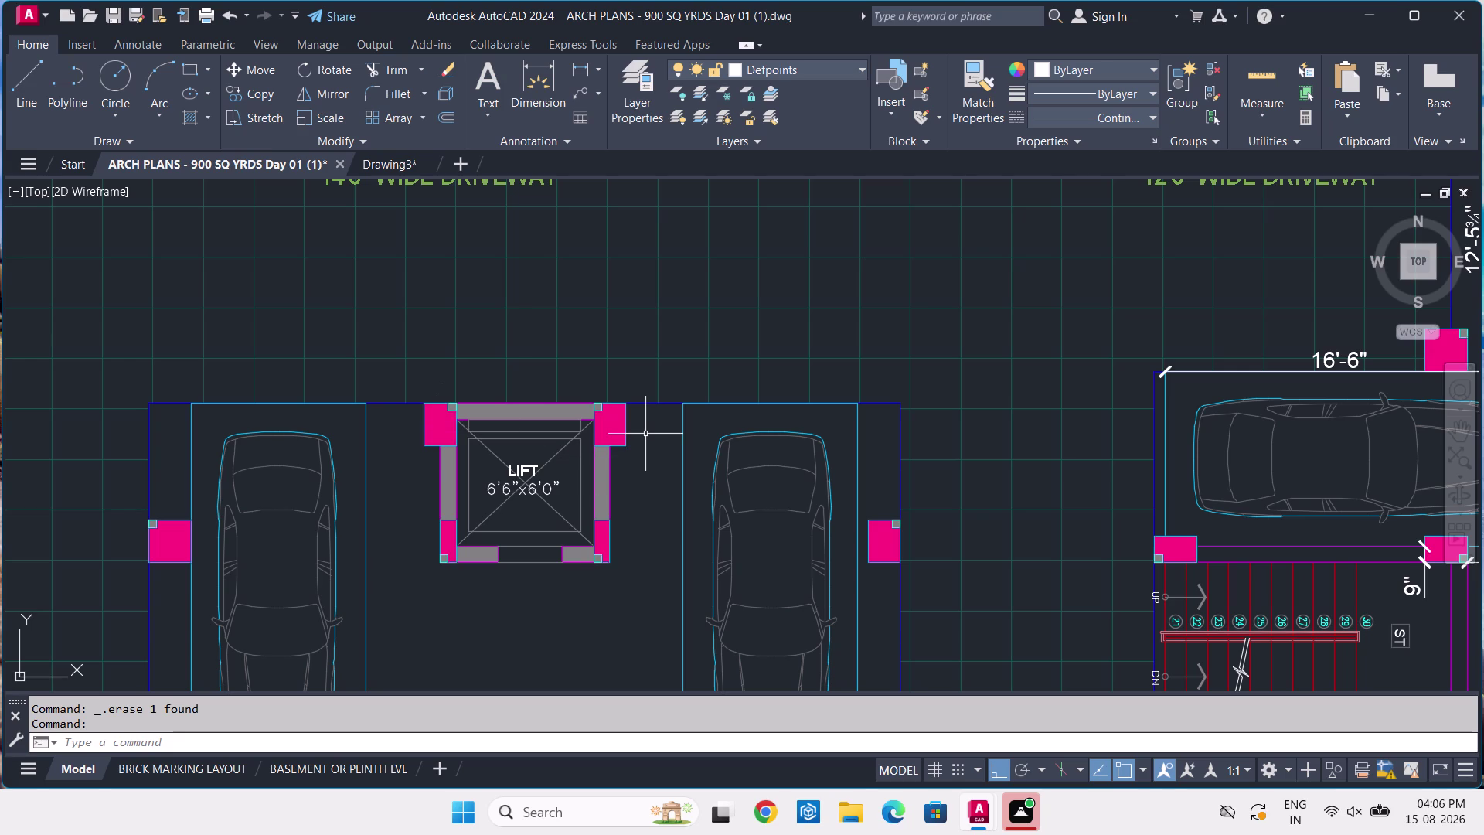
Frame the lift and stair bay, then start a linear dimension.
middle_drag(1119, 554, 803, 464)
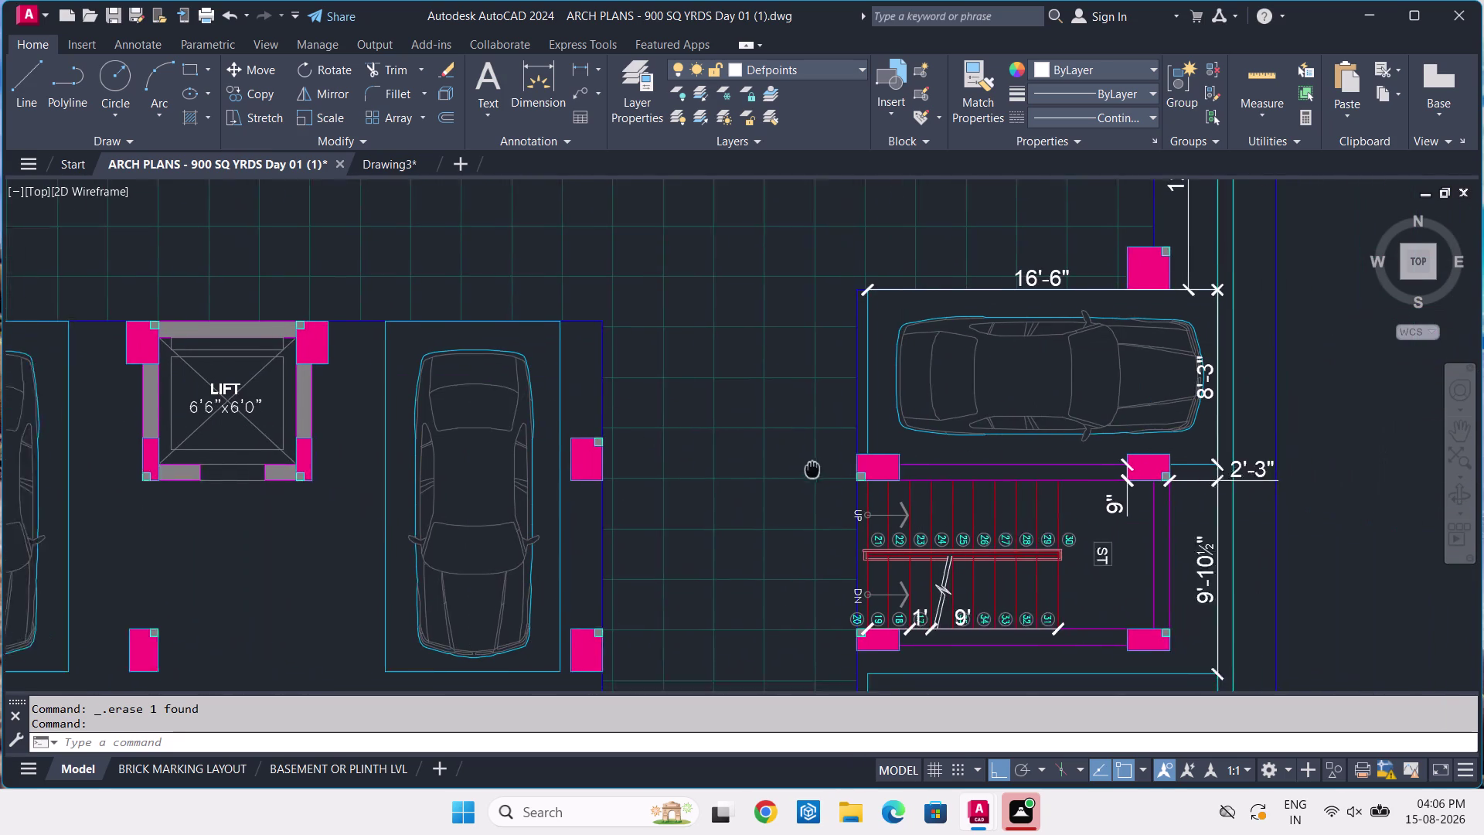
middle_drag(803, 464, 769, 455)
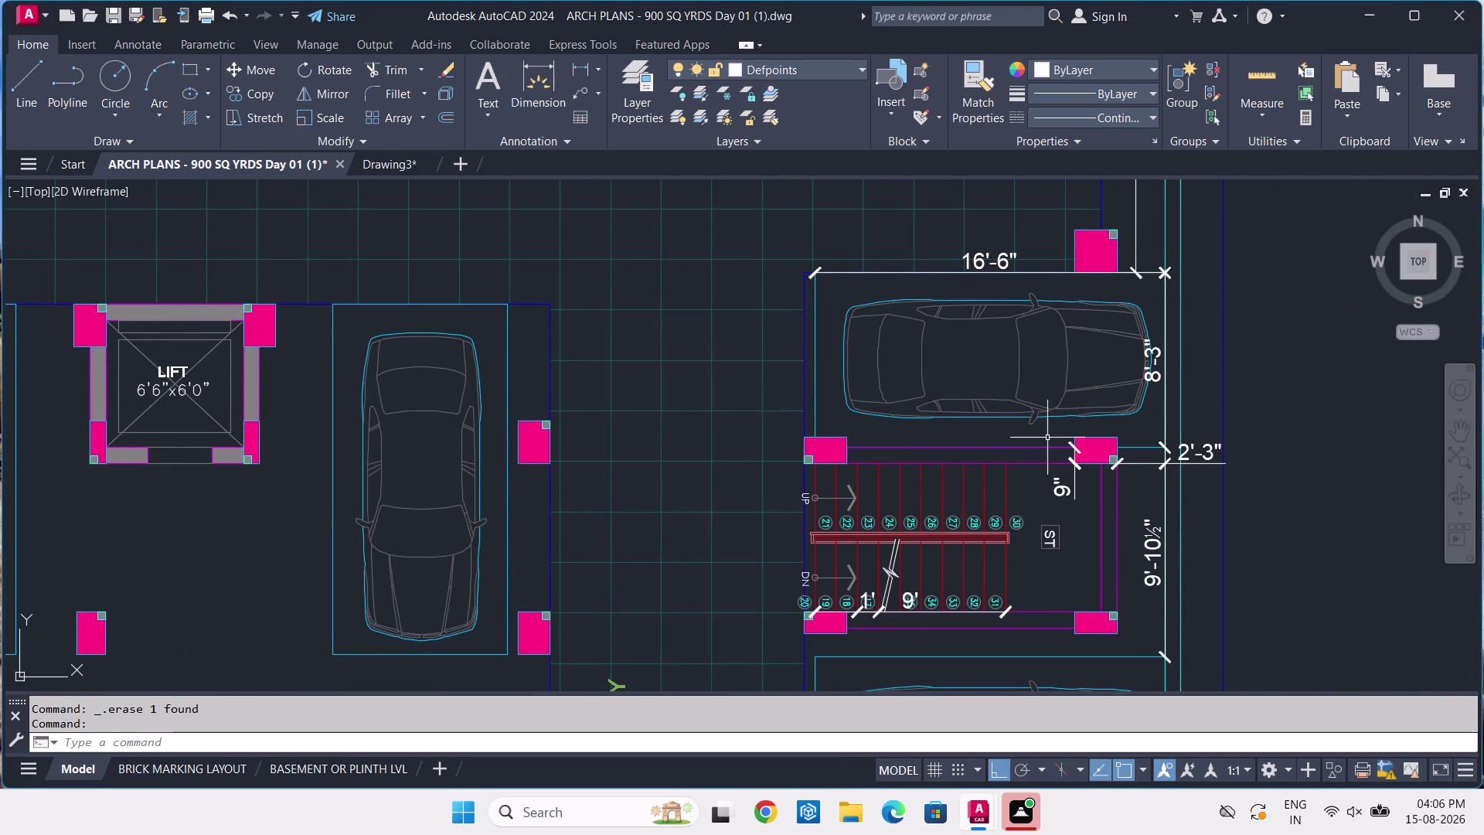
scroll(down, 3)
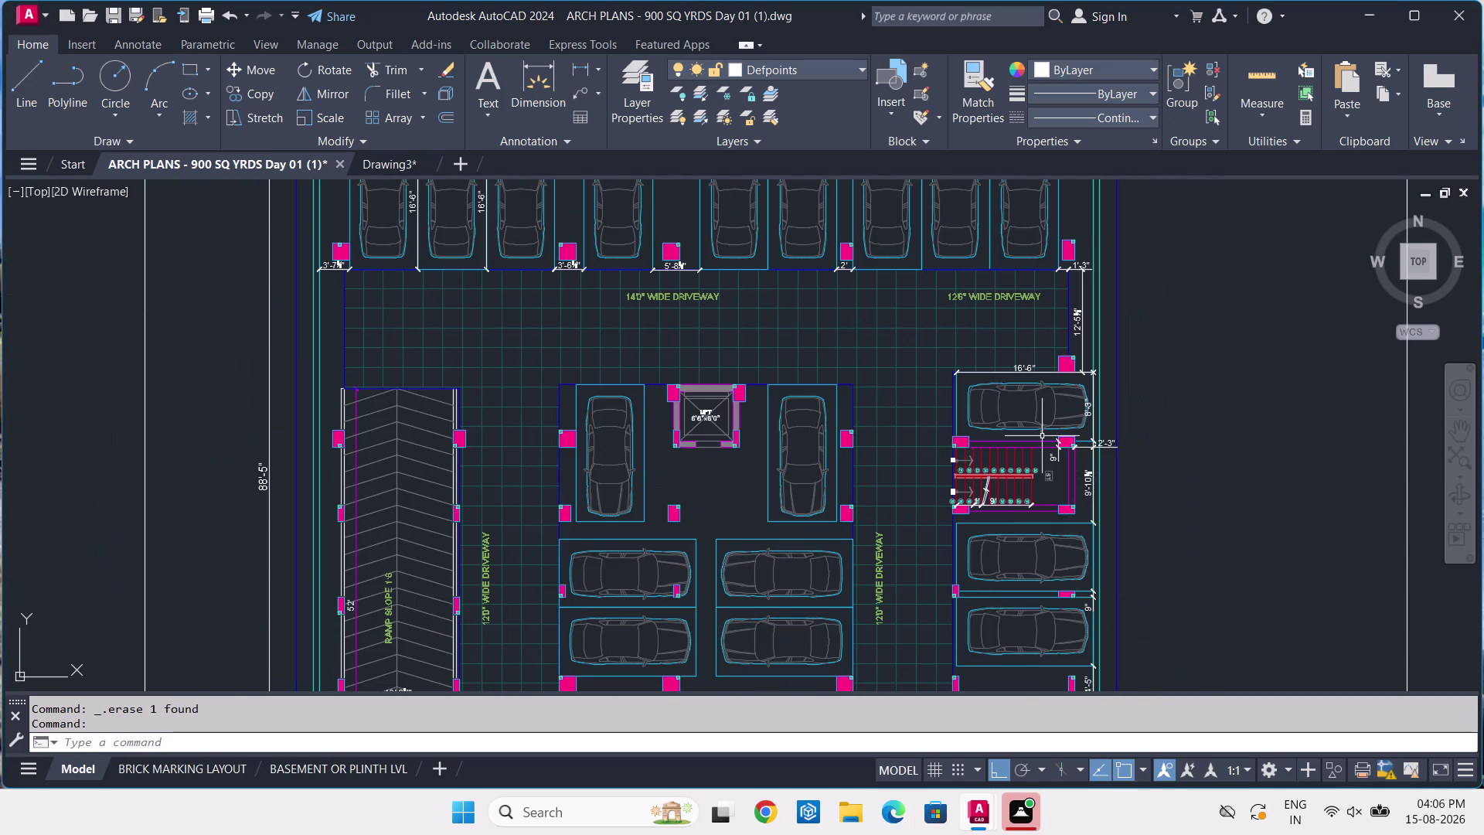
scroll(down, 3)
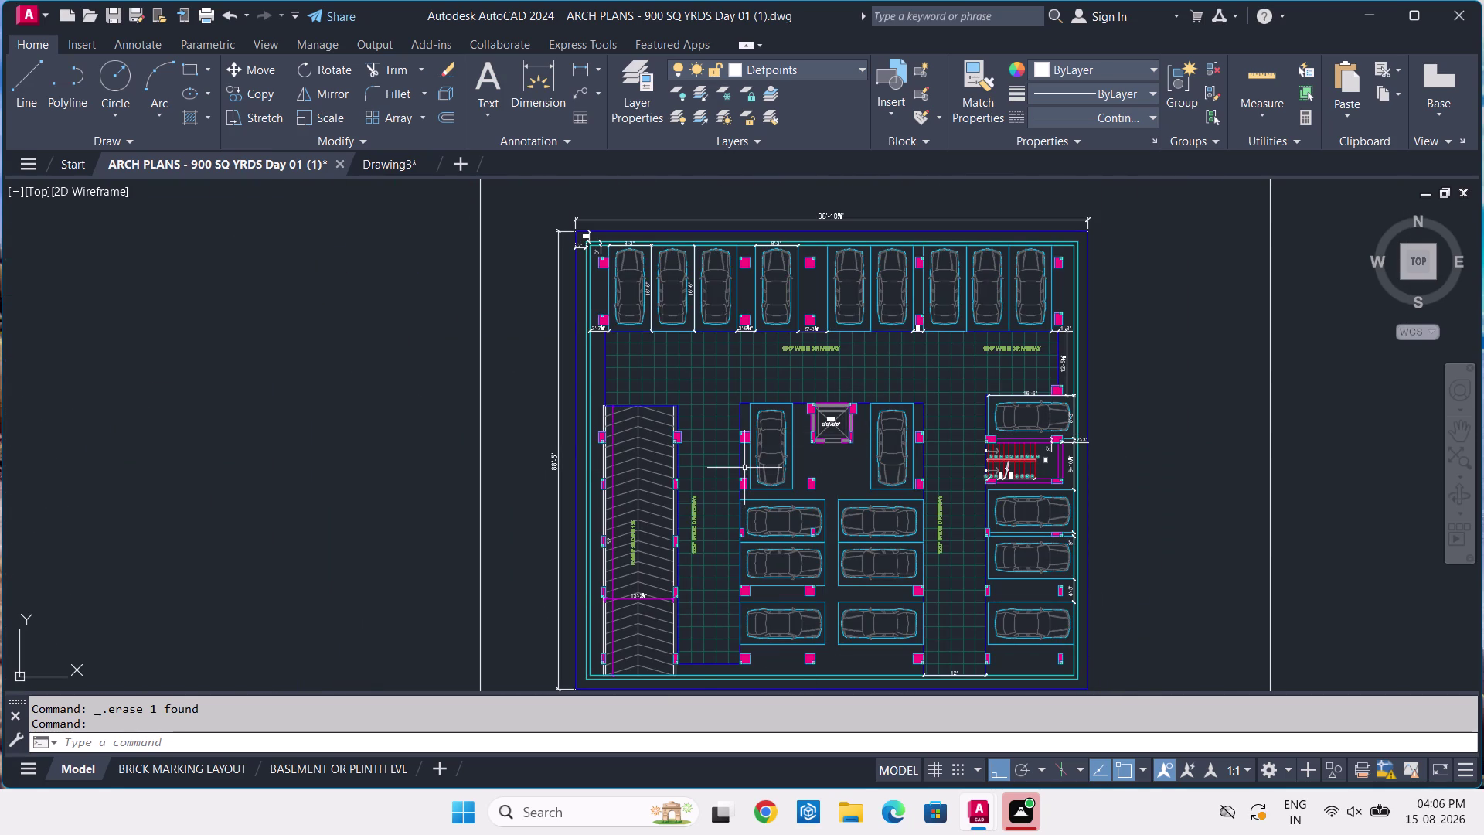
scroll(up, 3)
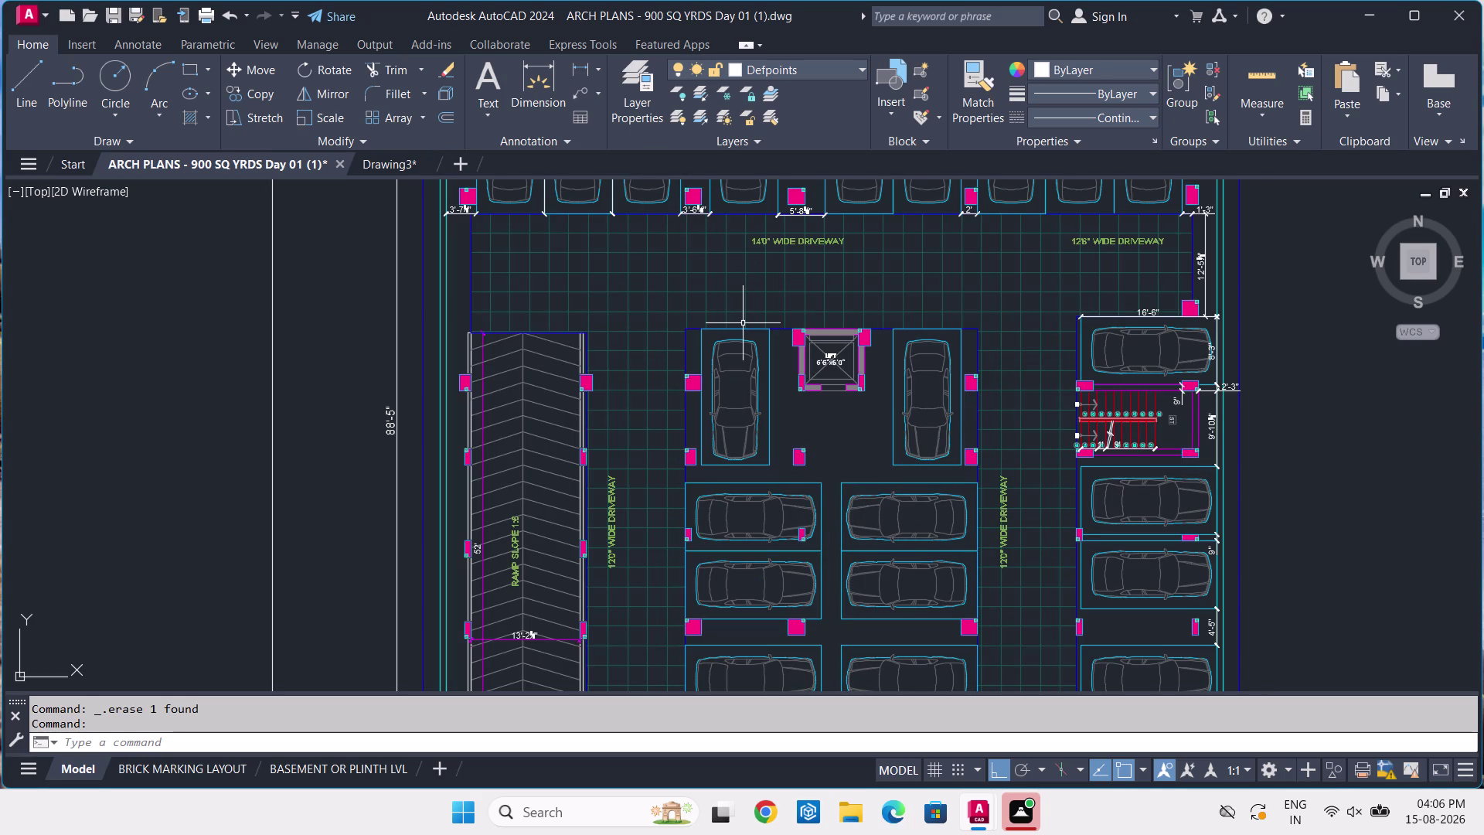
click(578, 72)
scroll(up, 3)
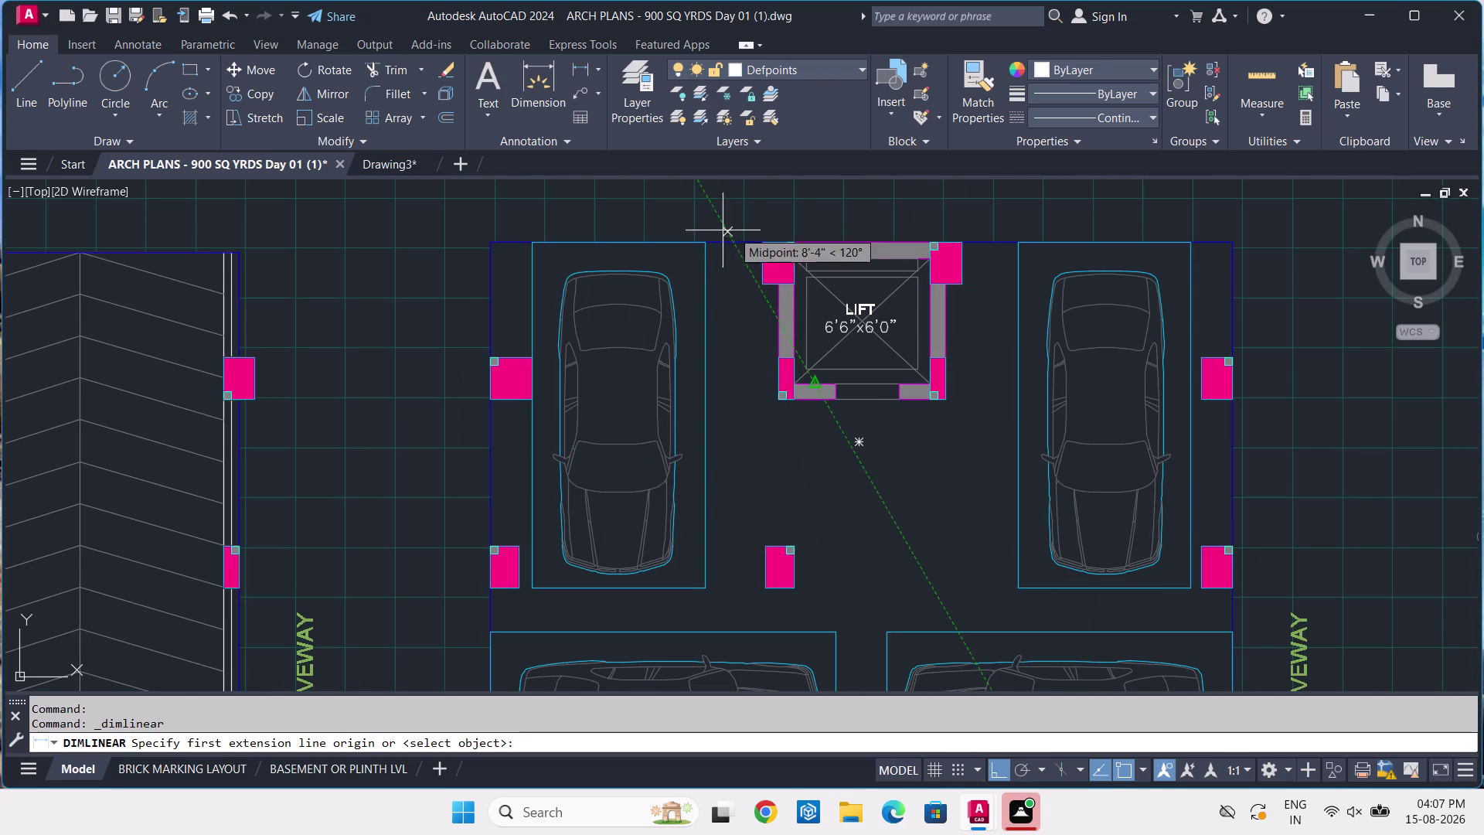
Dimension the bay left of the lift: 8'-3" width and 16'-6" length.
click(706, 239)
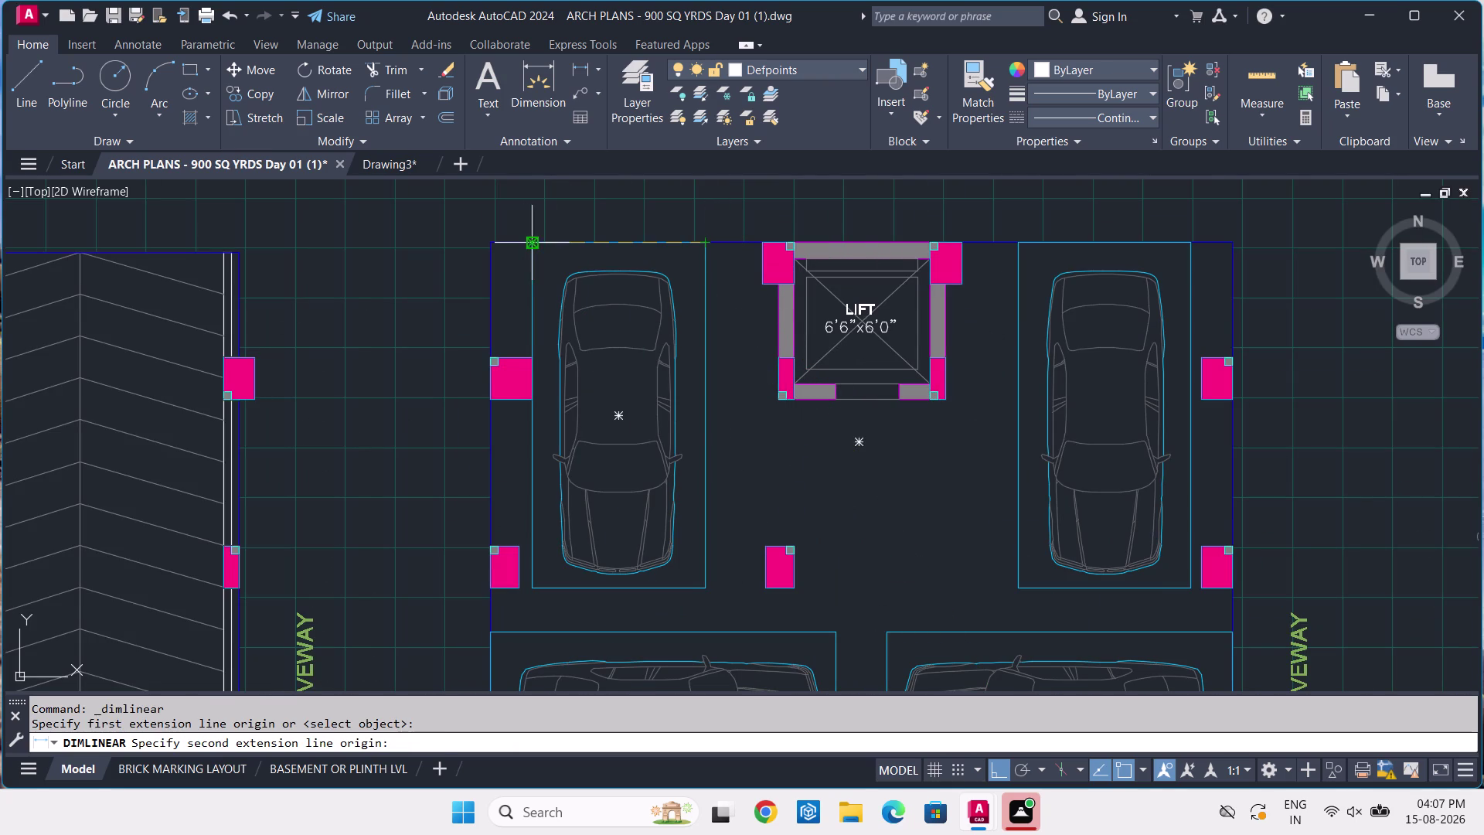
click(533, 239)
click(536, 238)
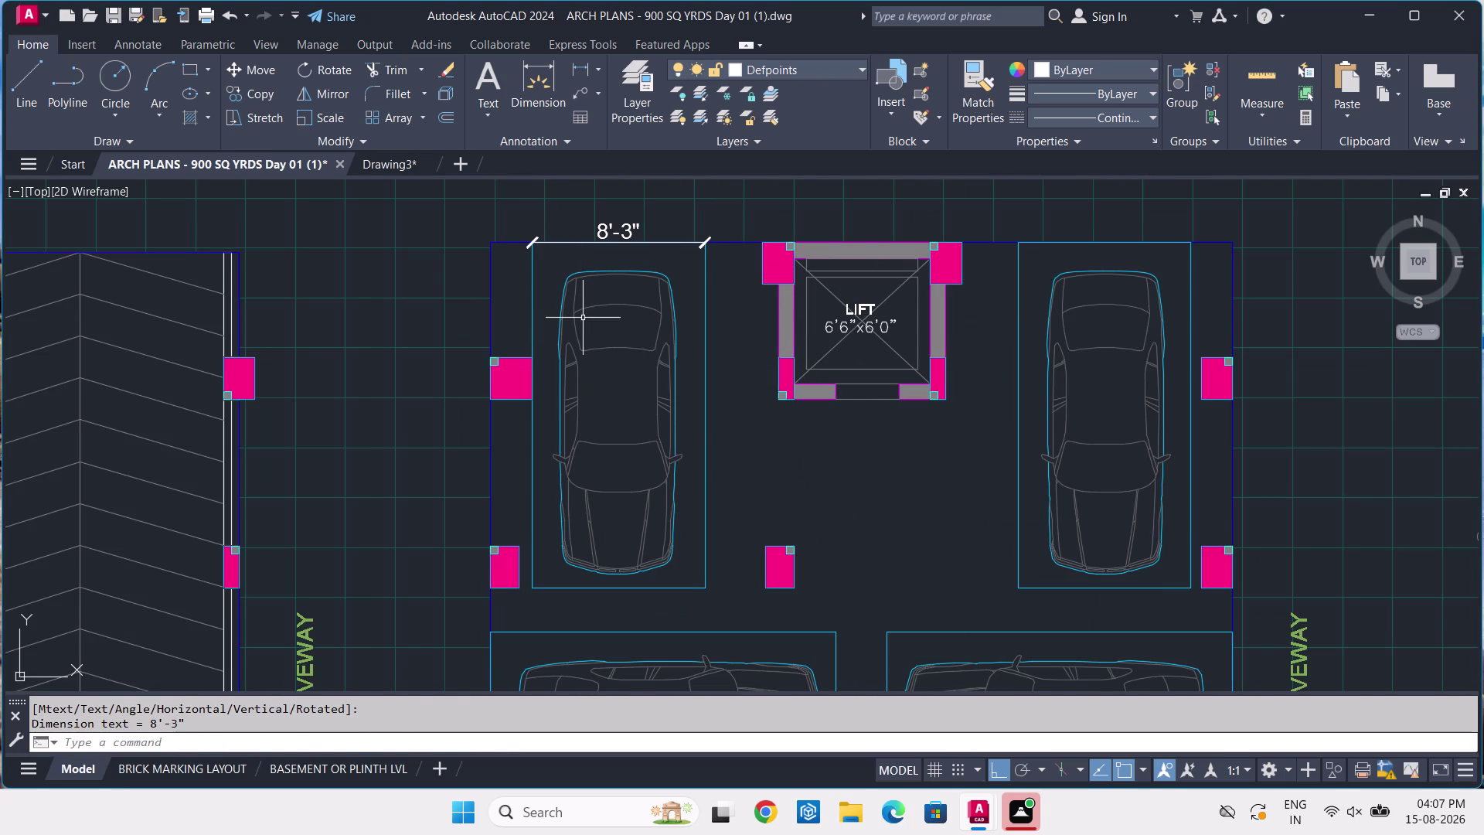
key(space)
click(704, 243)
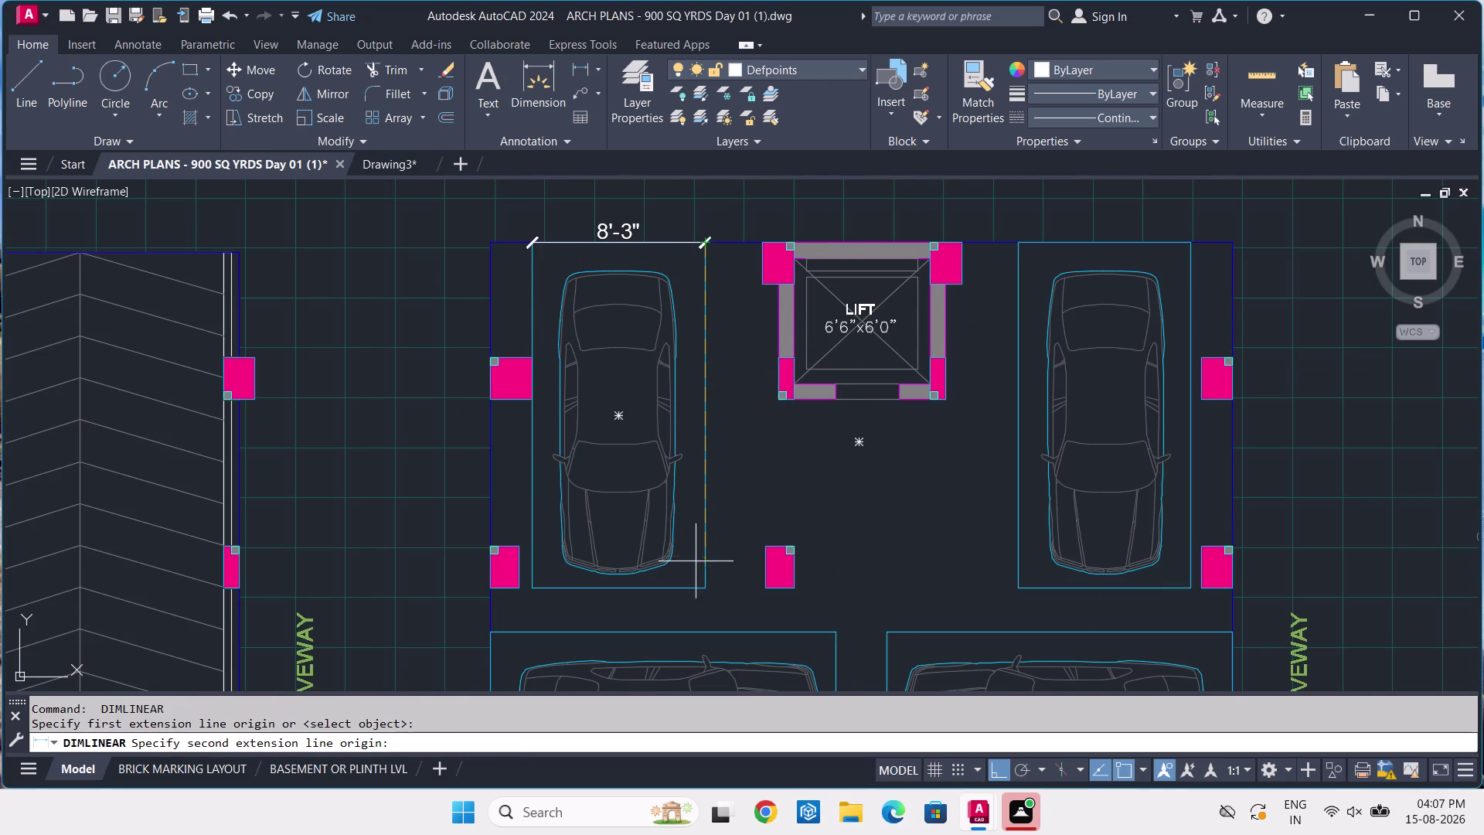
click(701, 585)
click(705, 586)
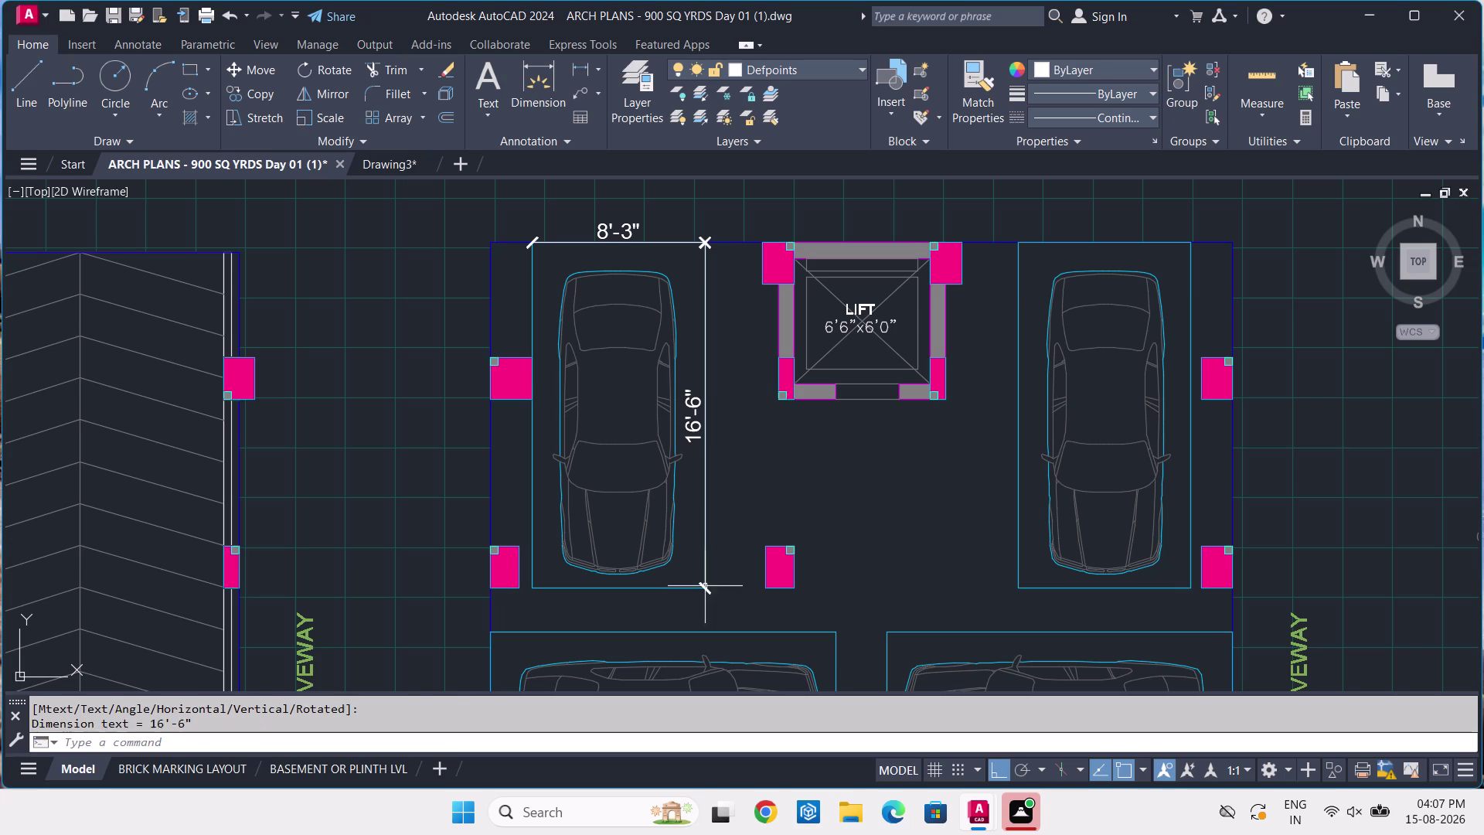
Dimension the central block's top edge as 35'-5¼", then switch to Drawing3.
scroll(down, 3)
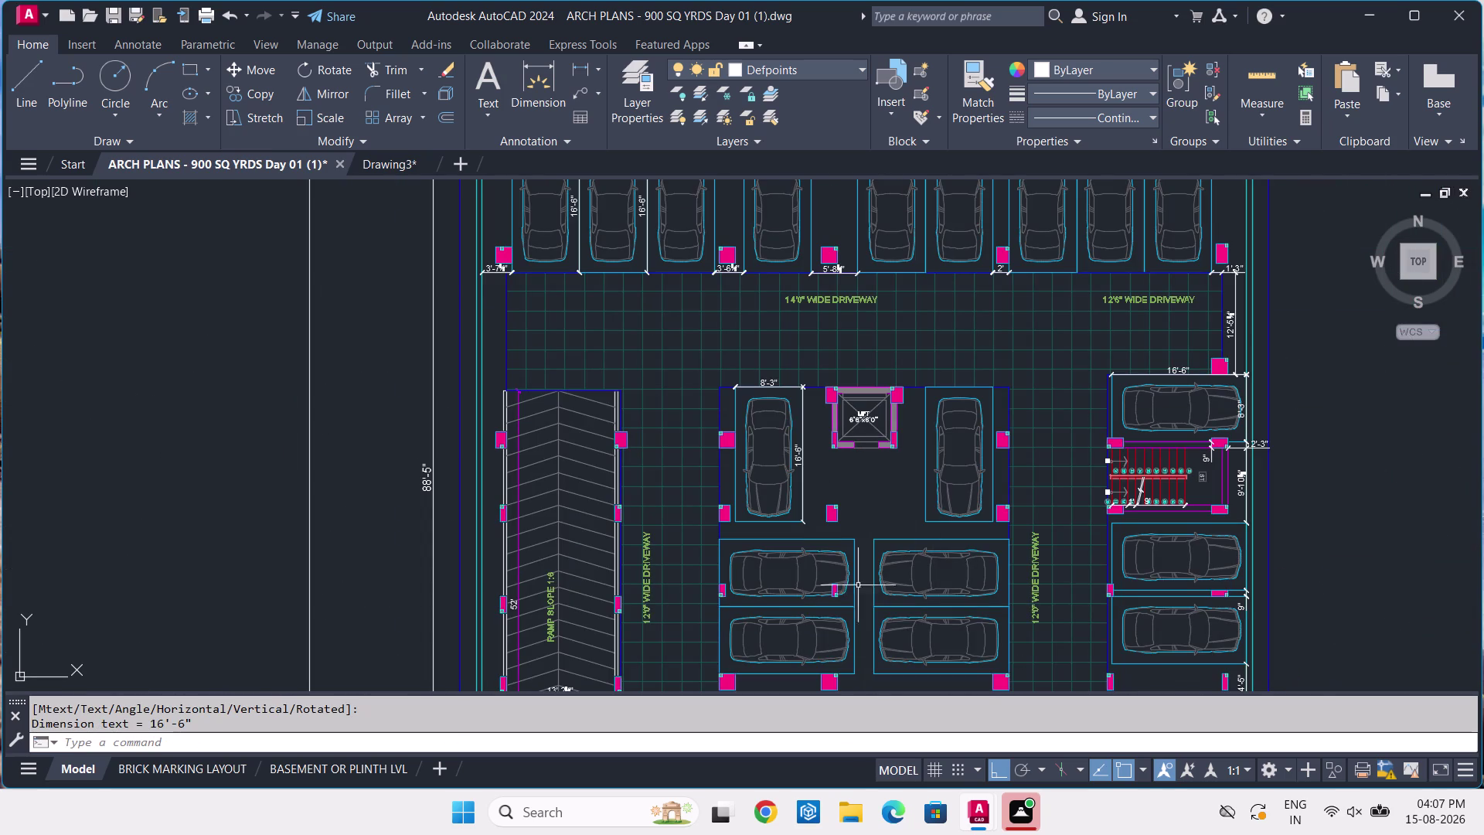
scroll(down, 3)
middle_drag(884, 605, 866, 544)
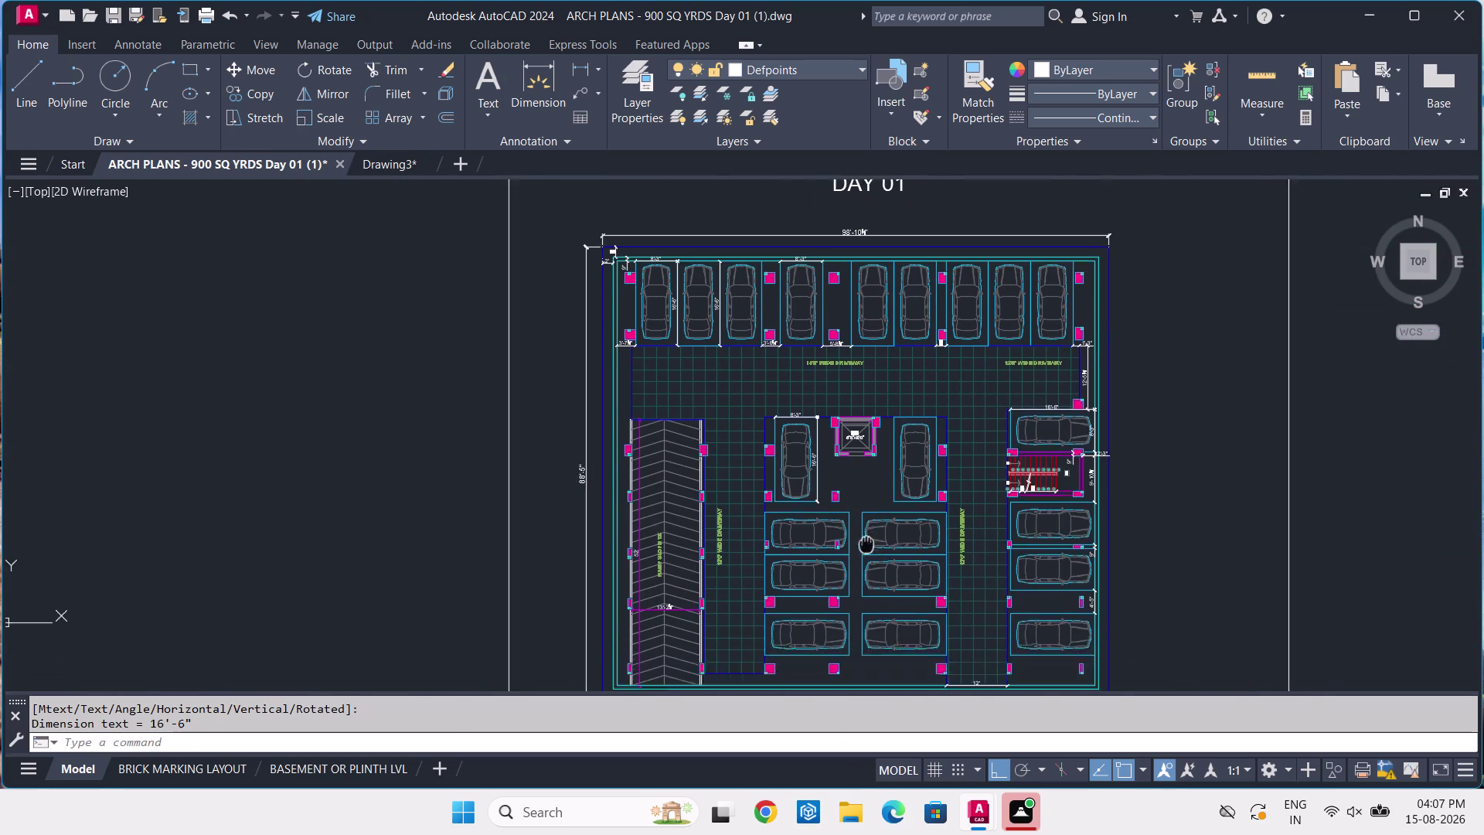
middle_drag(866, 544, 851, 484)
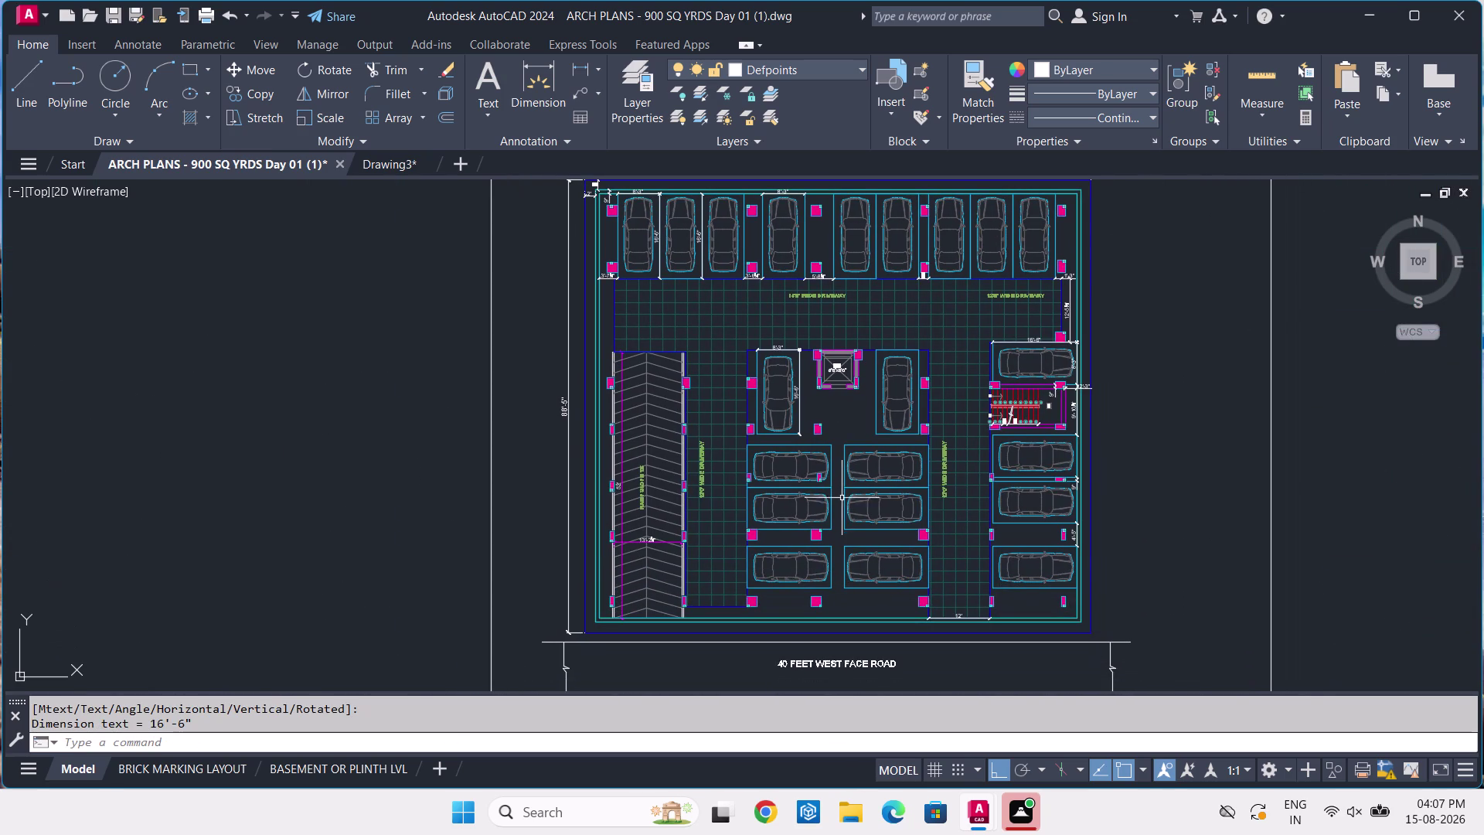
middle_drag(804, 545, 797, 505)
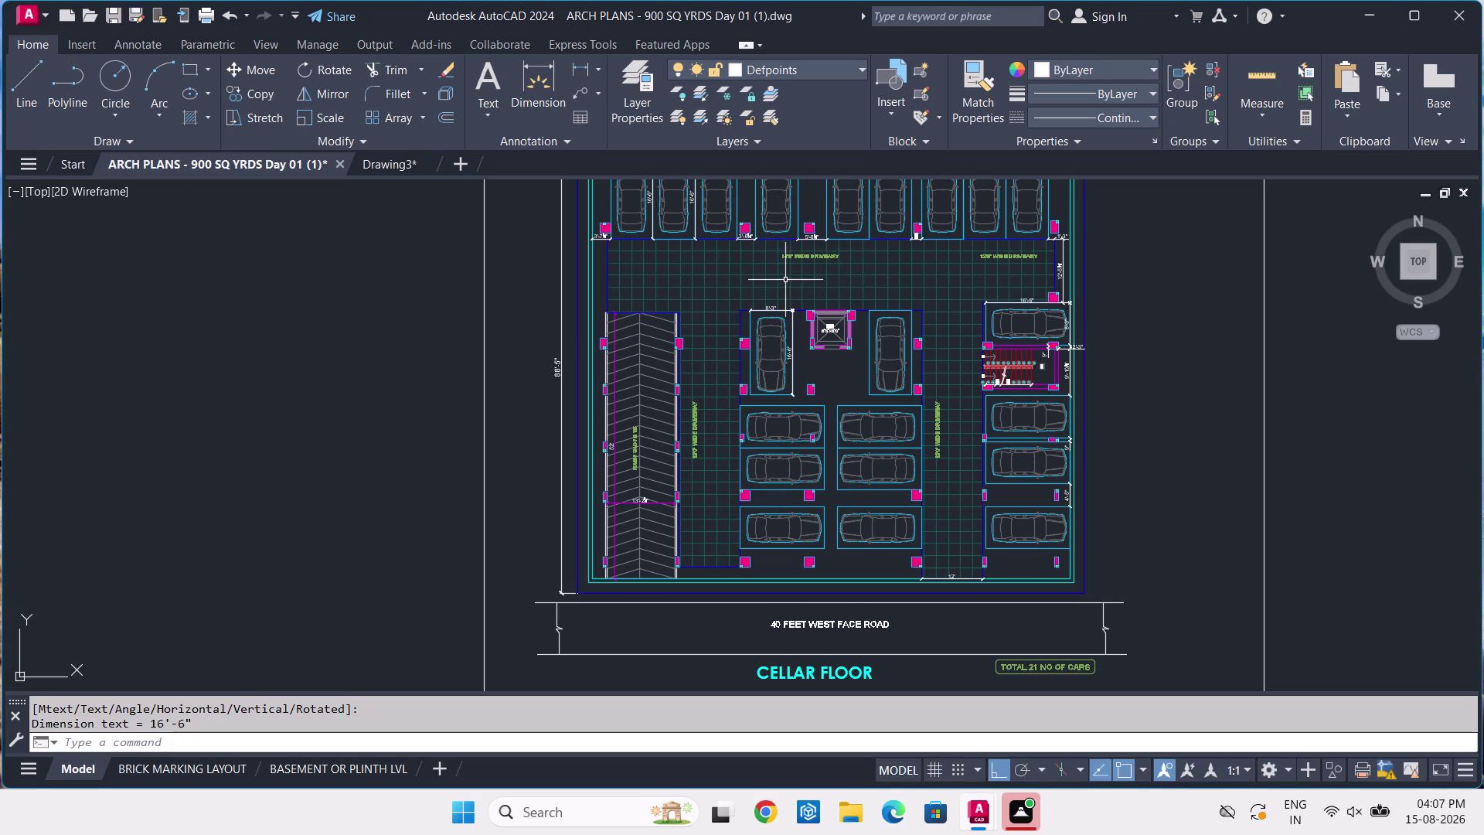
click(588, 73)
scroll(up, 3)
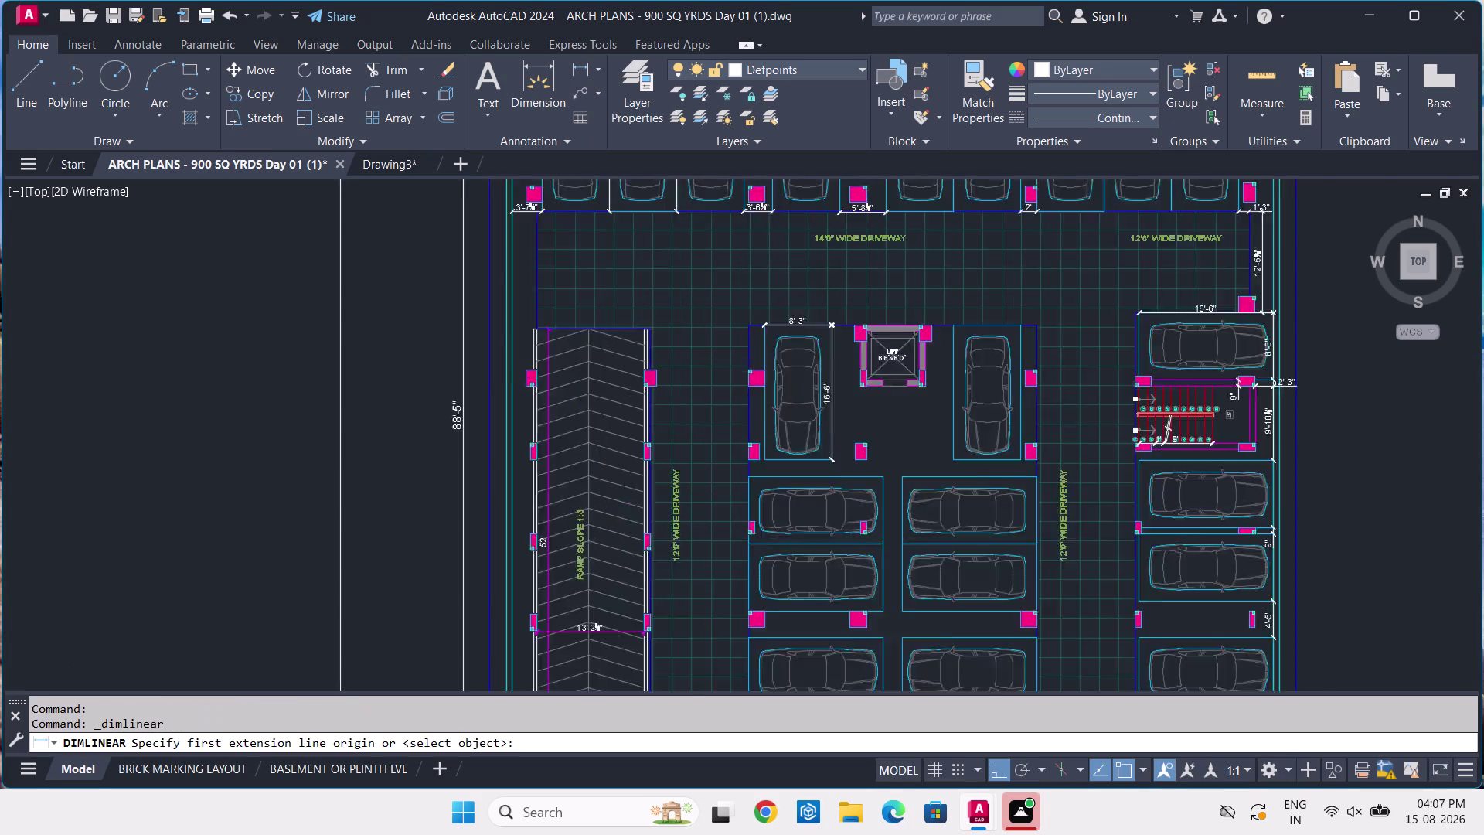
click(764, 350)
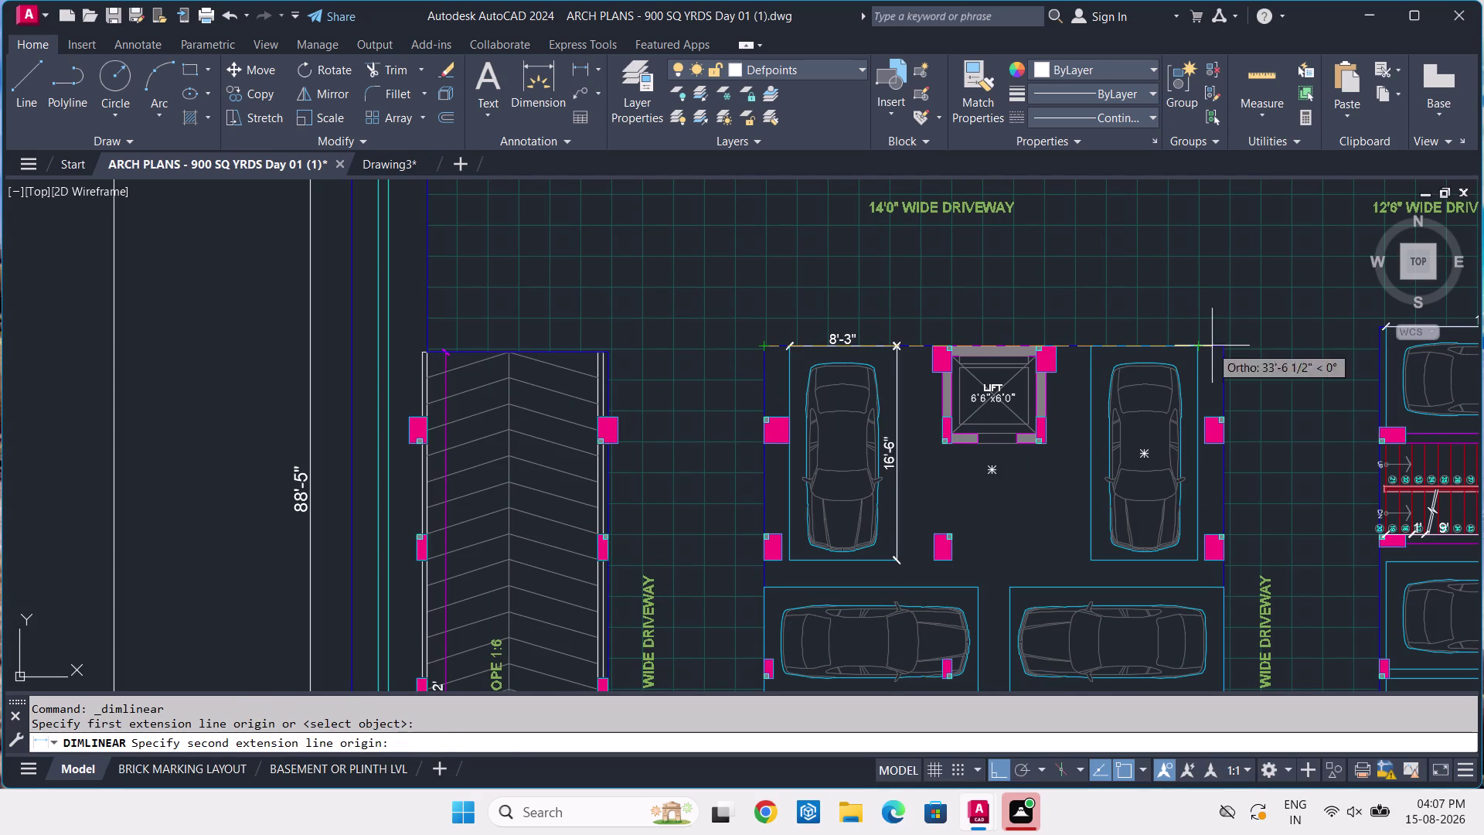
click(1228, 346)
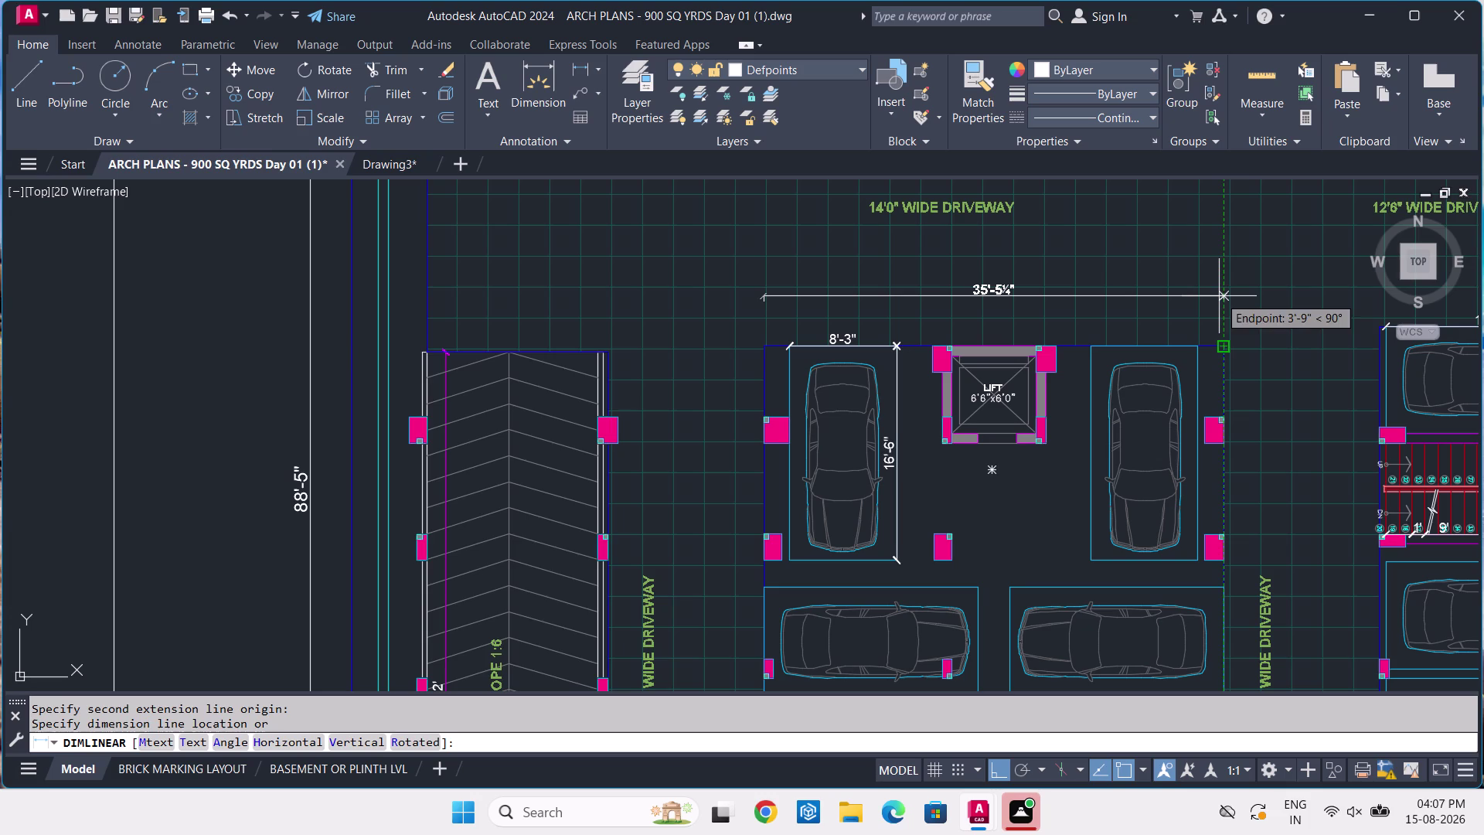
click(1219, 296)
scroll(up, 3)
scroll(up, 3)
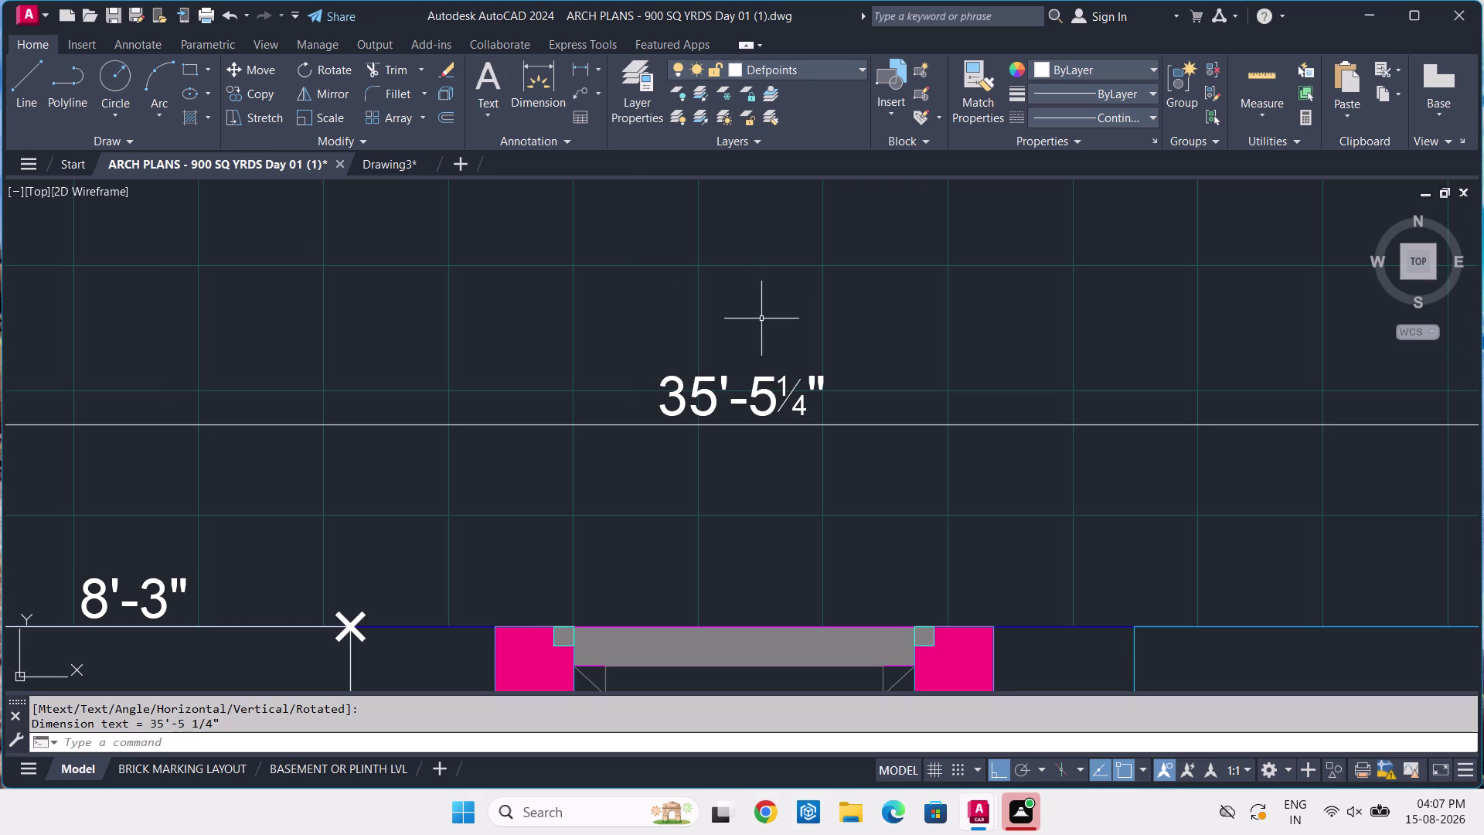
click(399, 168)
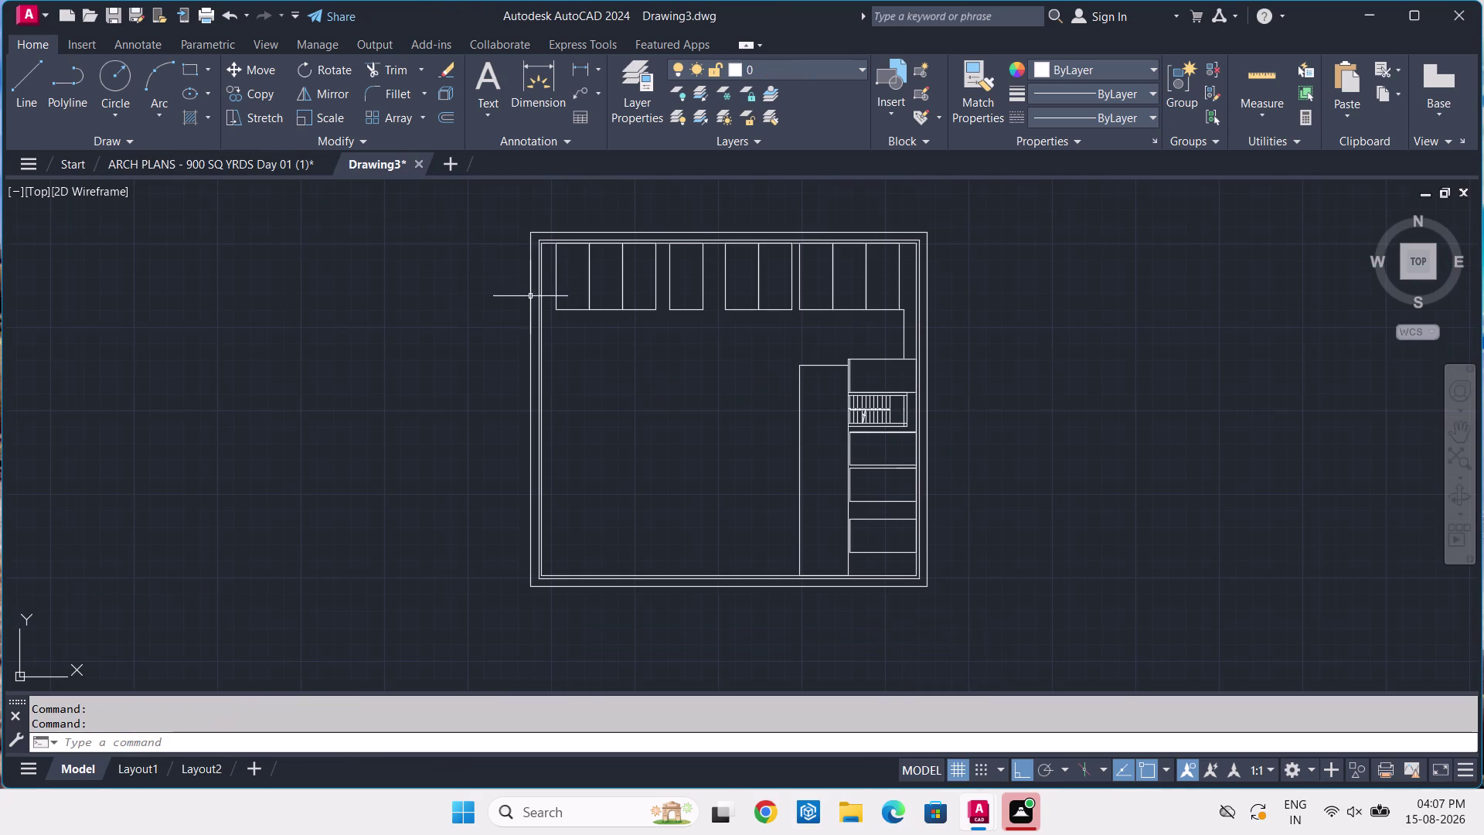
Start a line at the partition corner and draw a 35'-5 1/4" run.
text(L)
key(space)
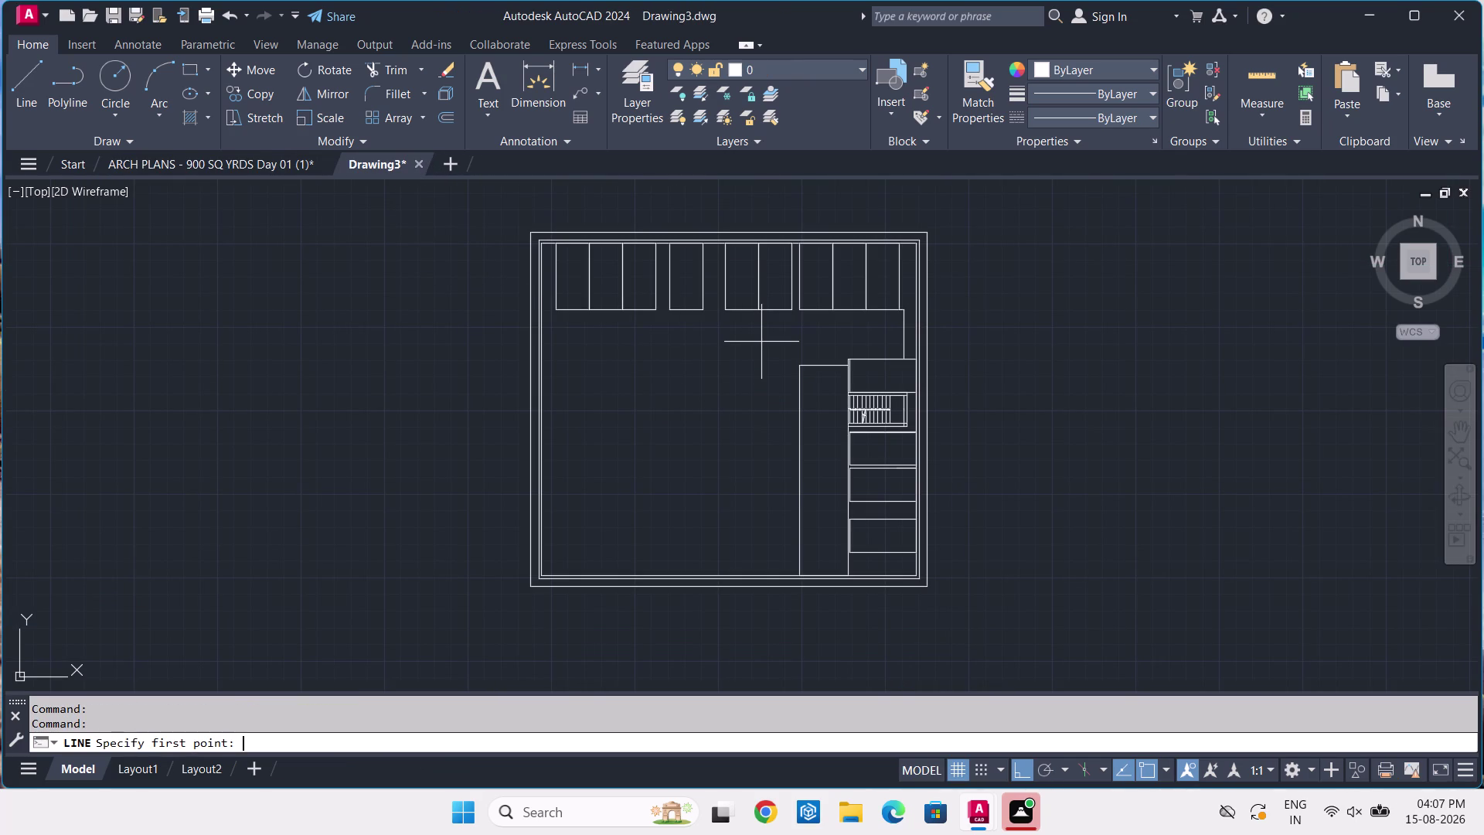
click(797, 369)
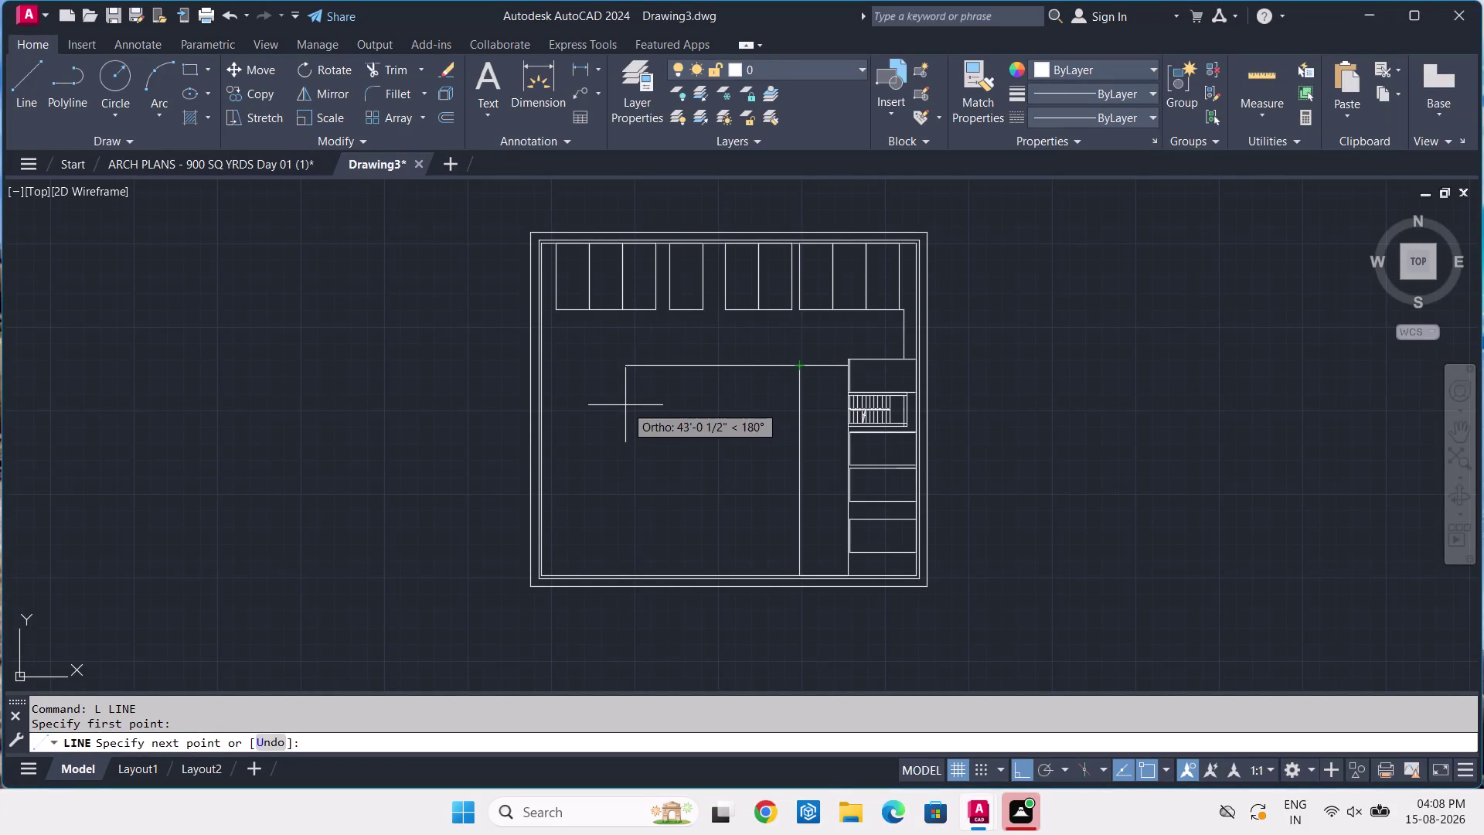
text(35')
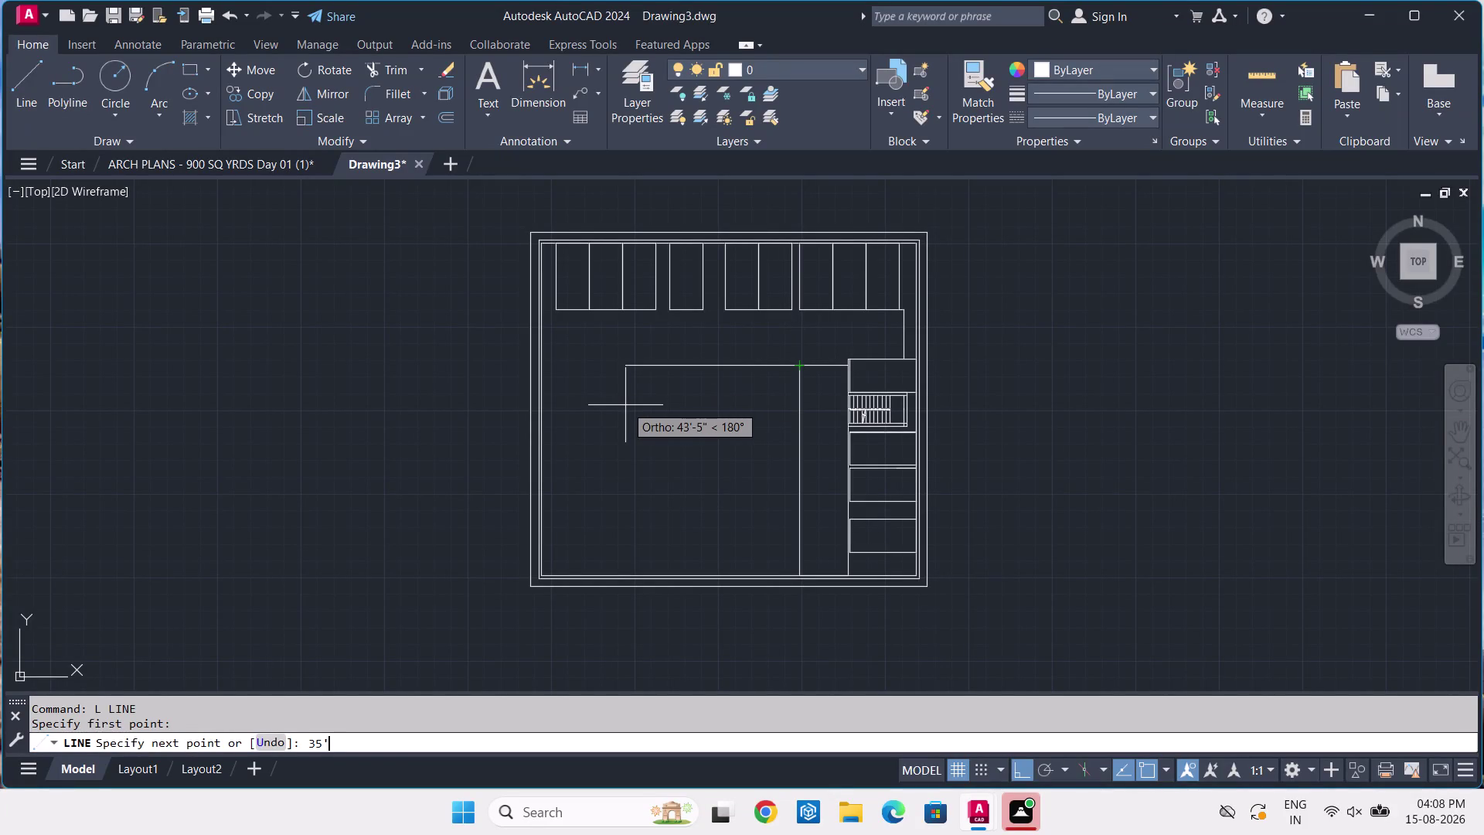
key(minus)
text(5)
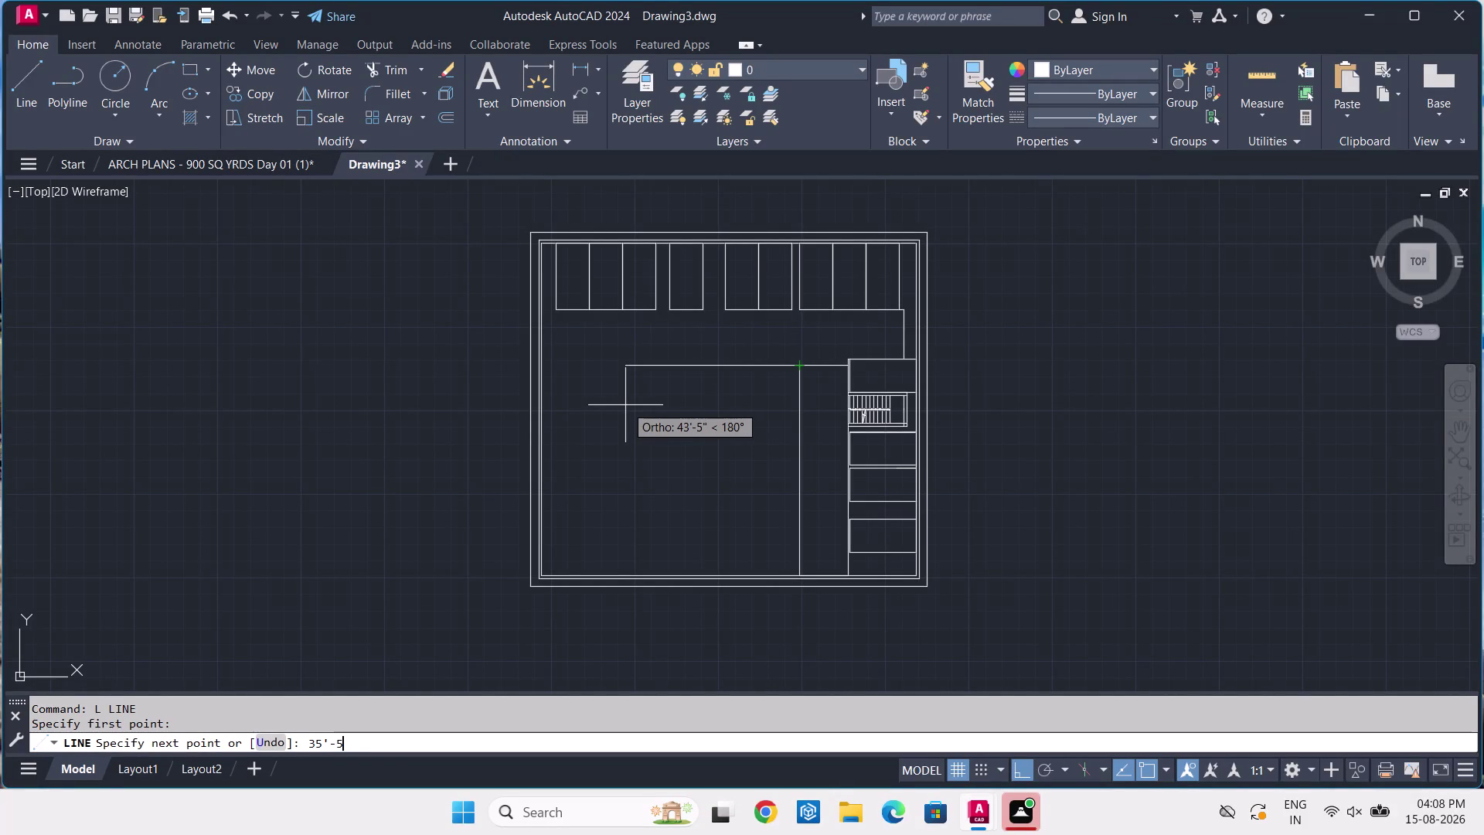
text(-)
text(1/4)
key(Return)
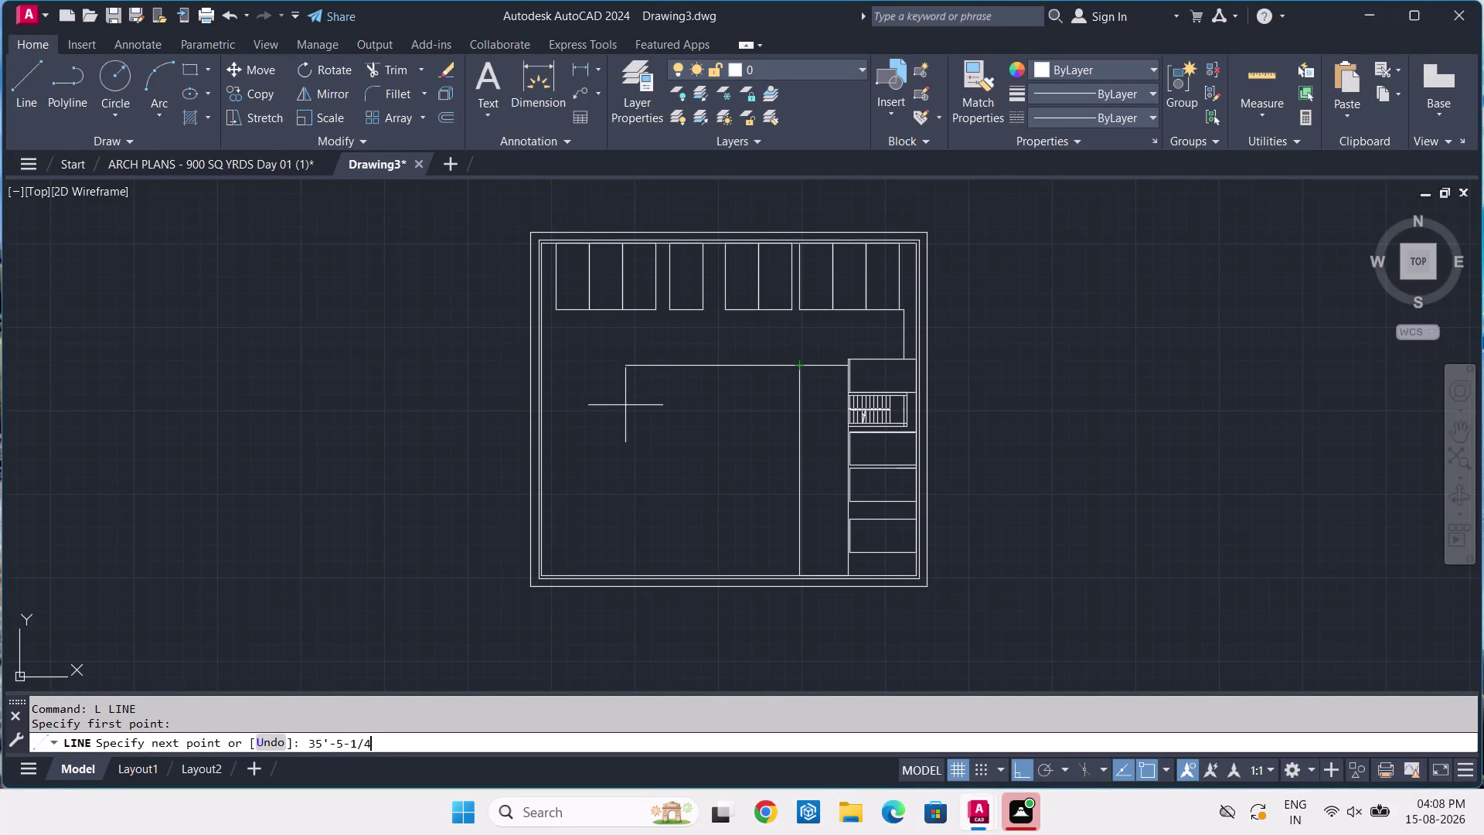
Continue the line down to the bottom wall and along it, then end it.
scroll(up, 3)
click(633, 659)
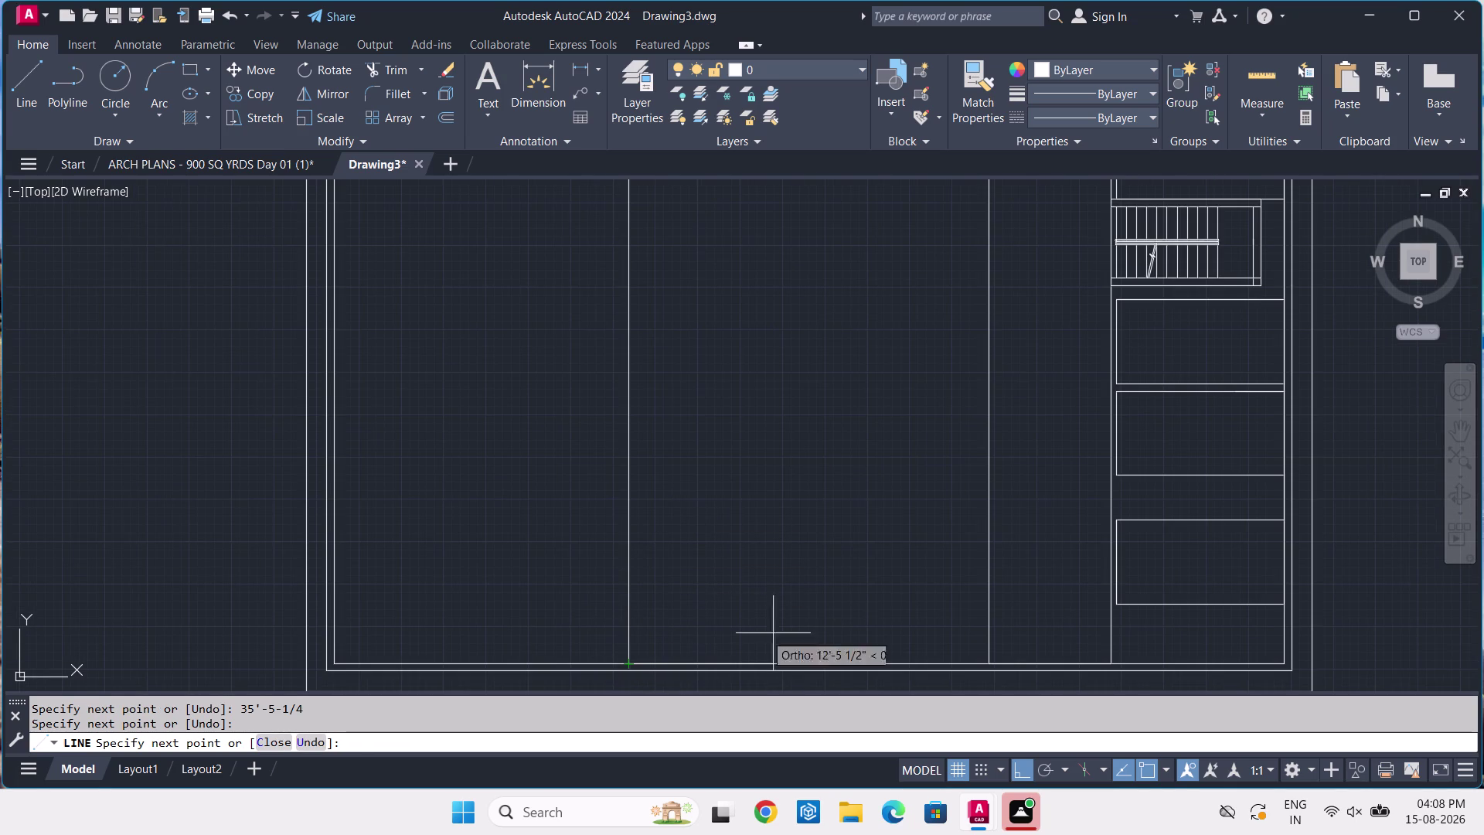
click(991, 666)
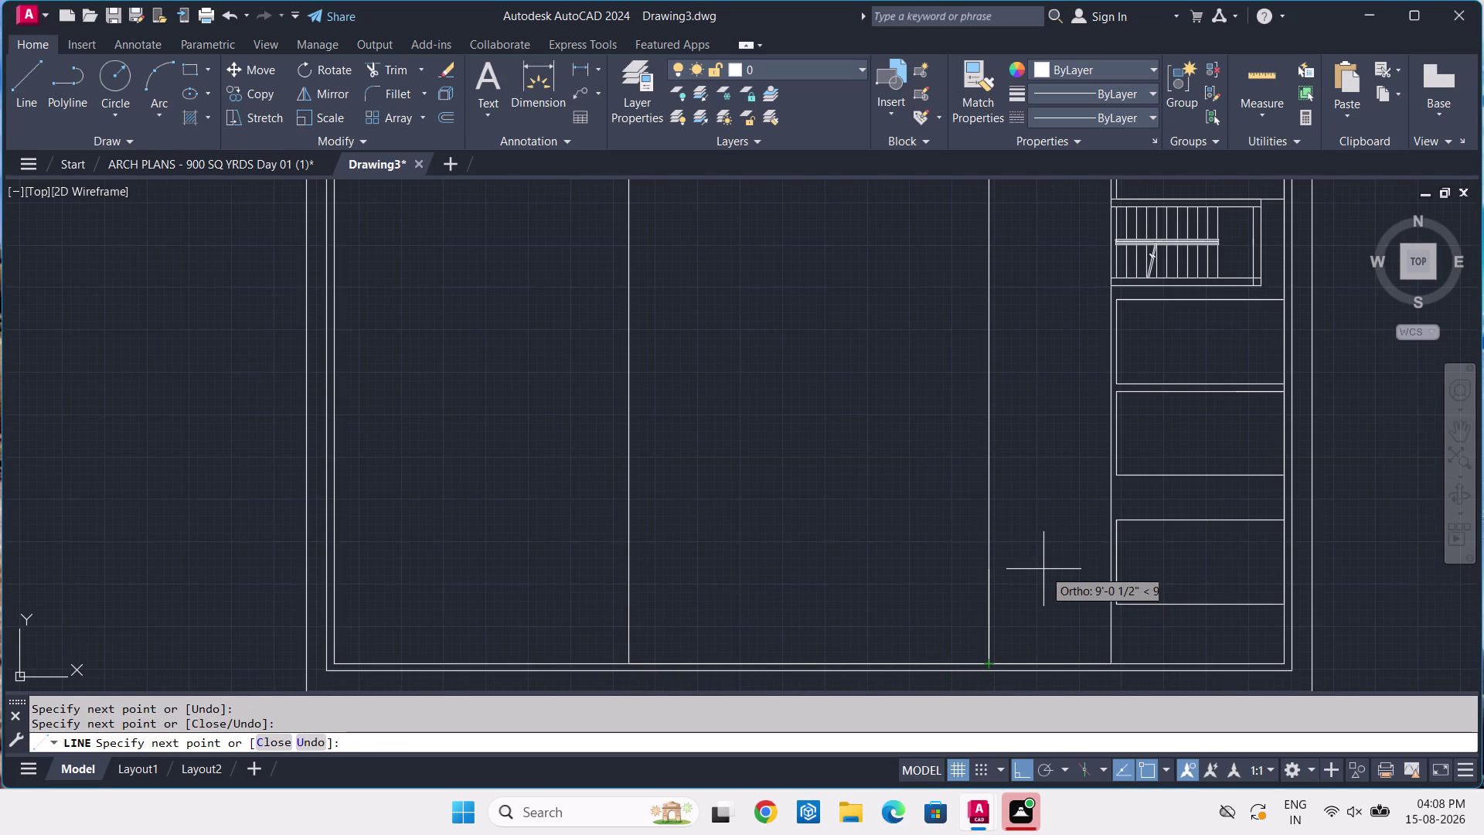
key(Return)
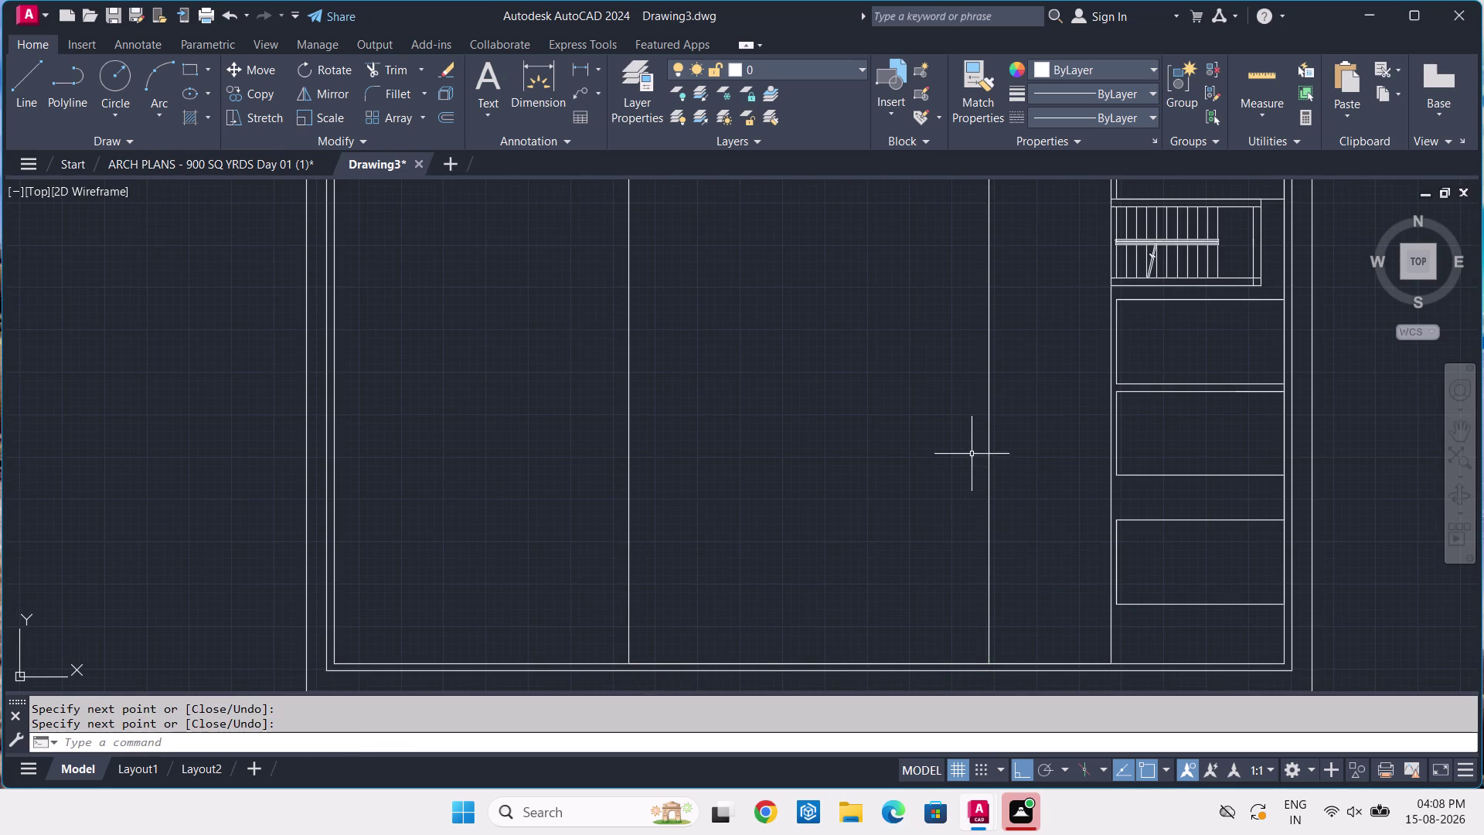
Try selecting the stray line pieces around the bay outline, then clear the selection.
middle_drag(1047, 408, 957, 616)
click(995, 298)
click(919, 411)
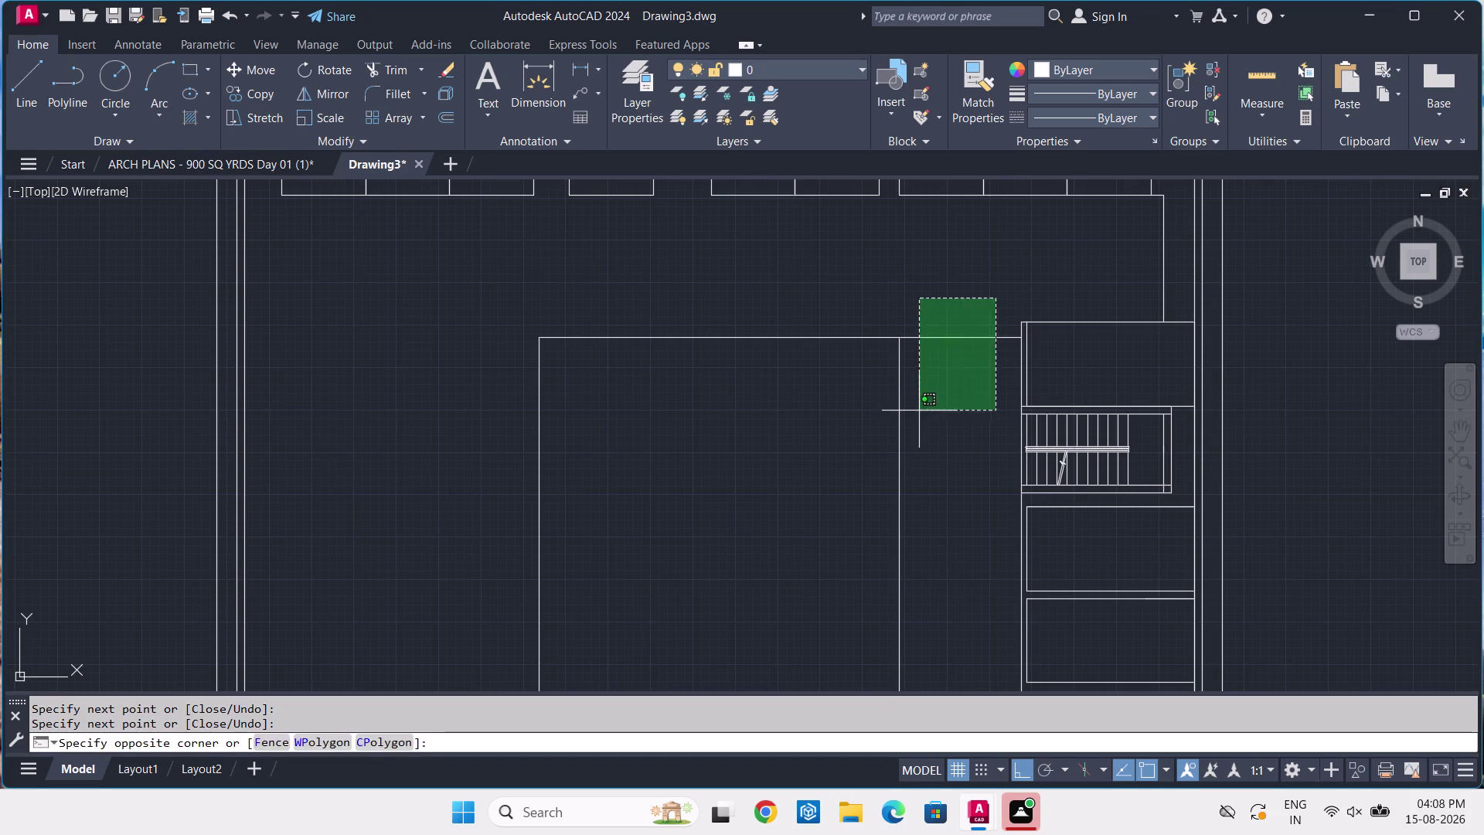
scroll(down, 3)
middle_drag(945, 554, 944, 420)
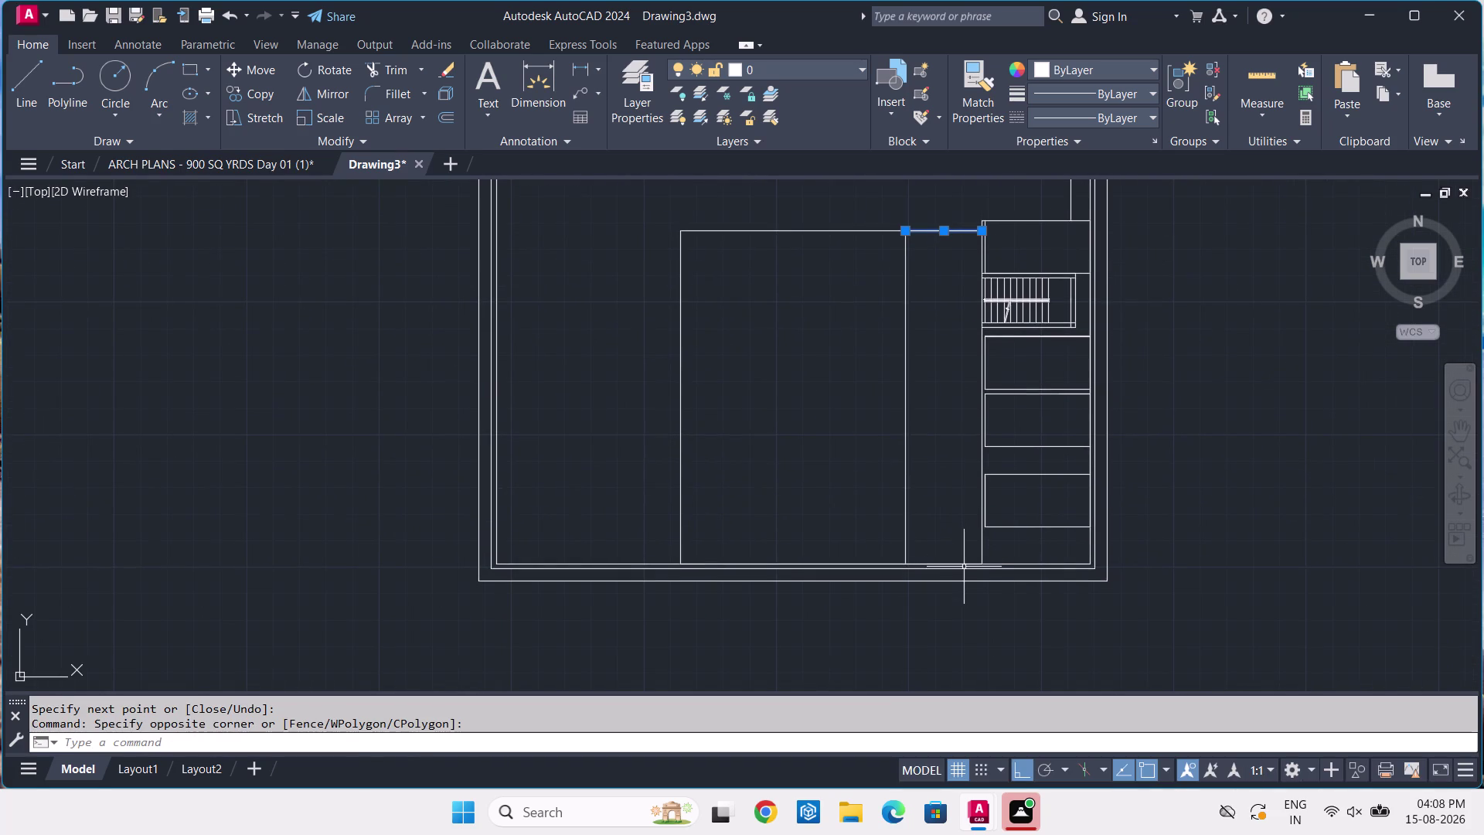
click(960, 563)
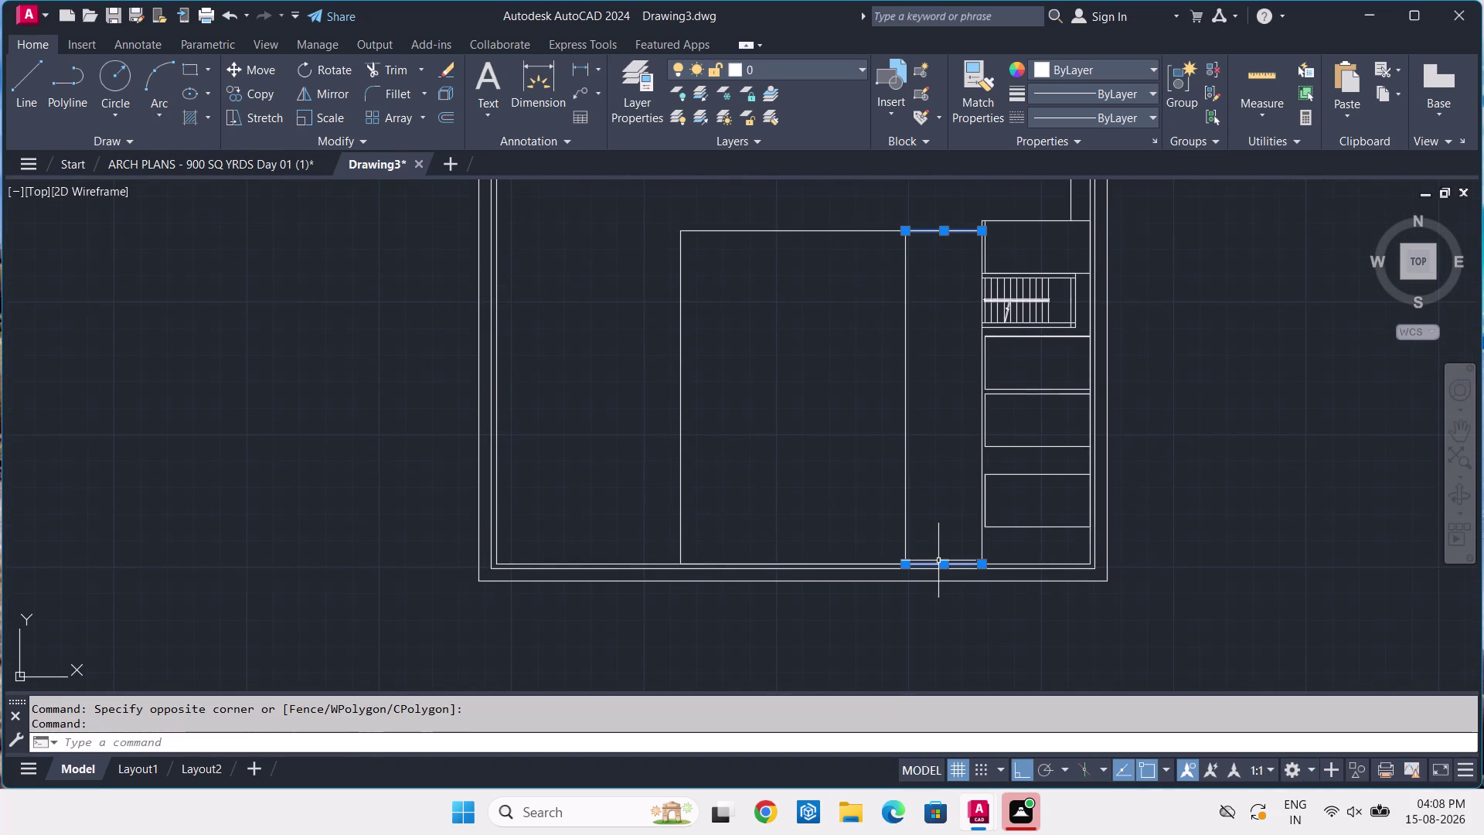
click(902, 293)
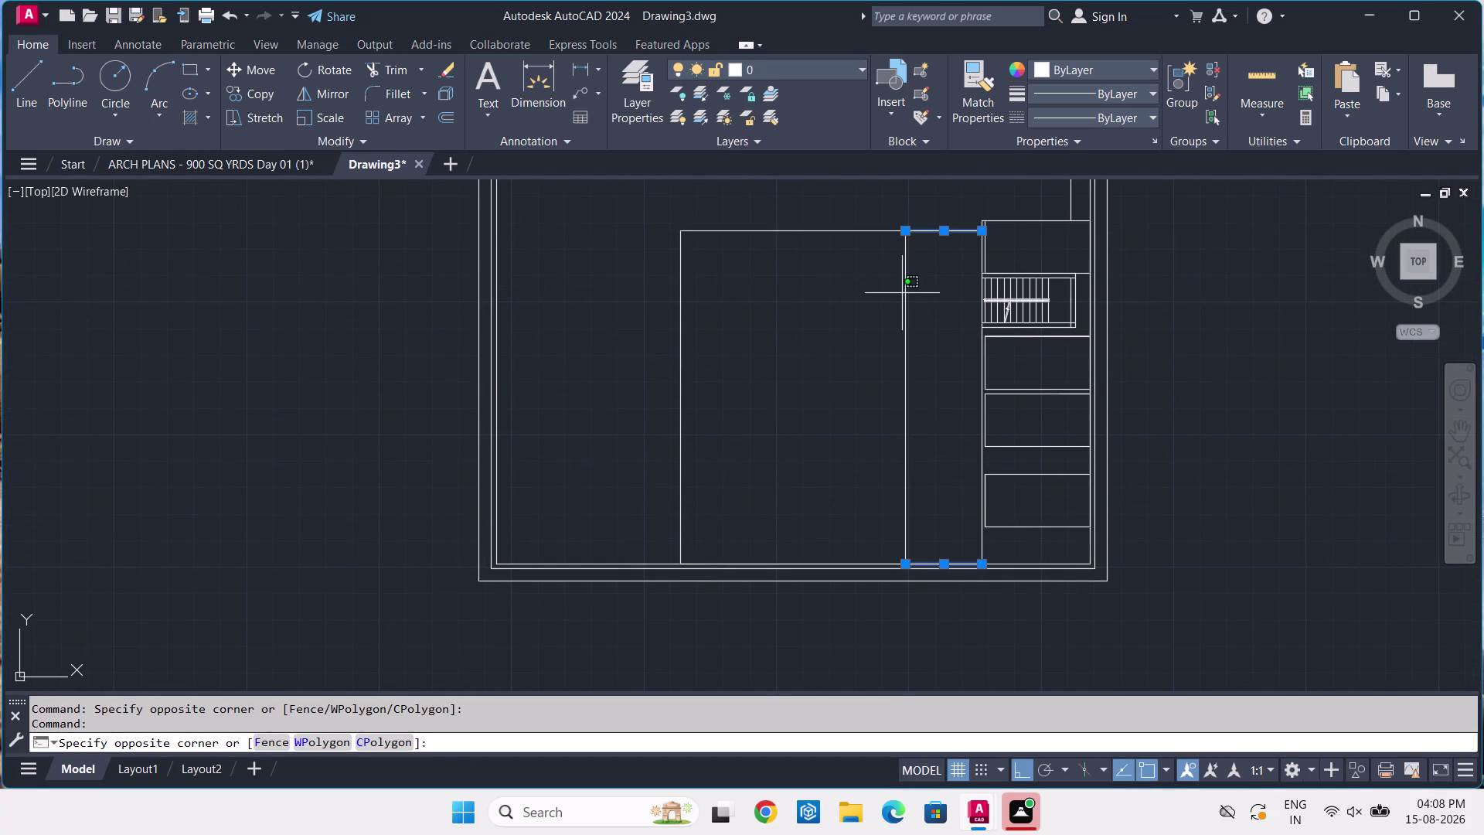
double_click(907, 292)
click(922, 313)
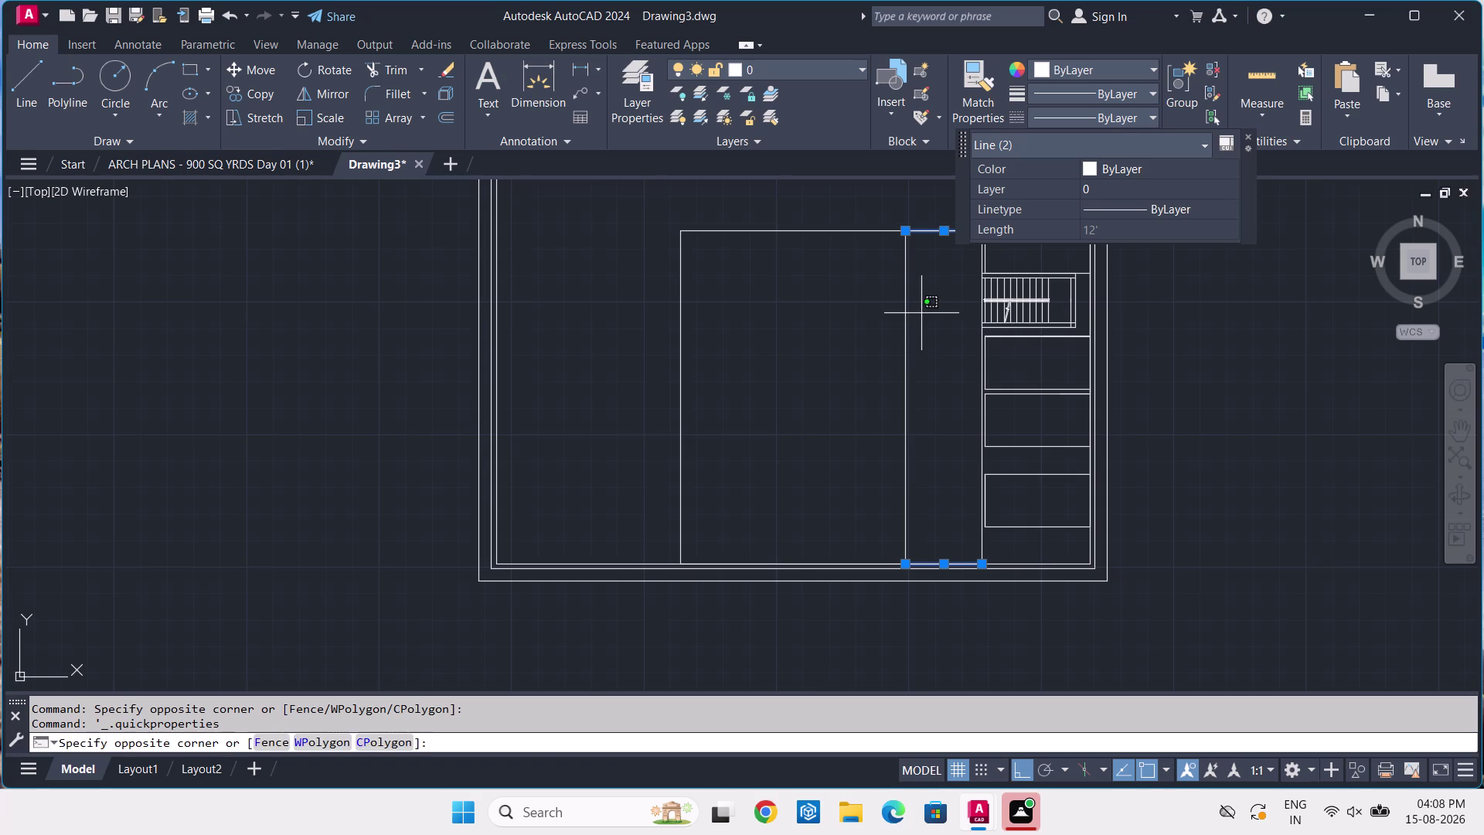
click(914, 301)
key(Escape)
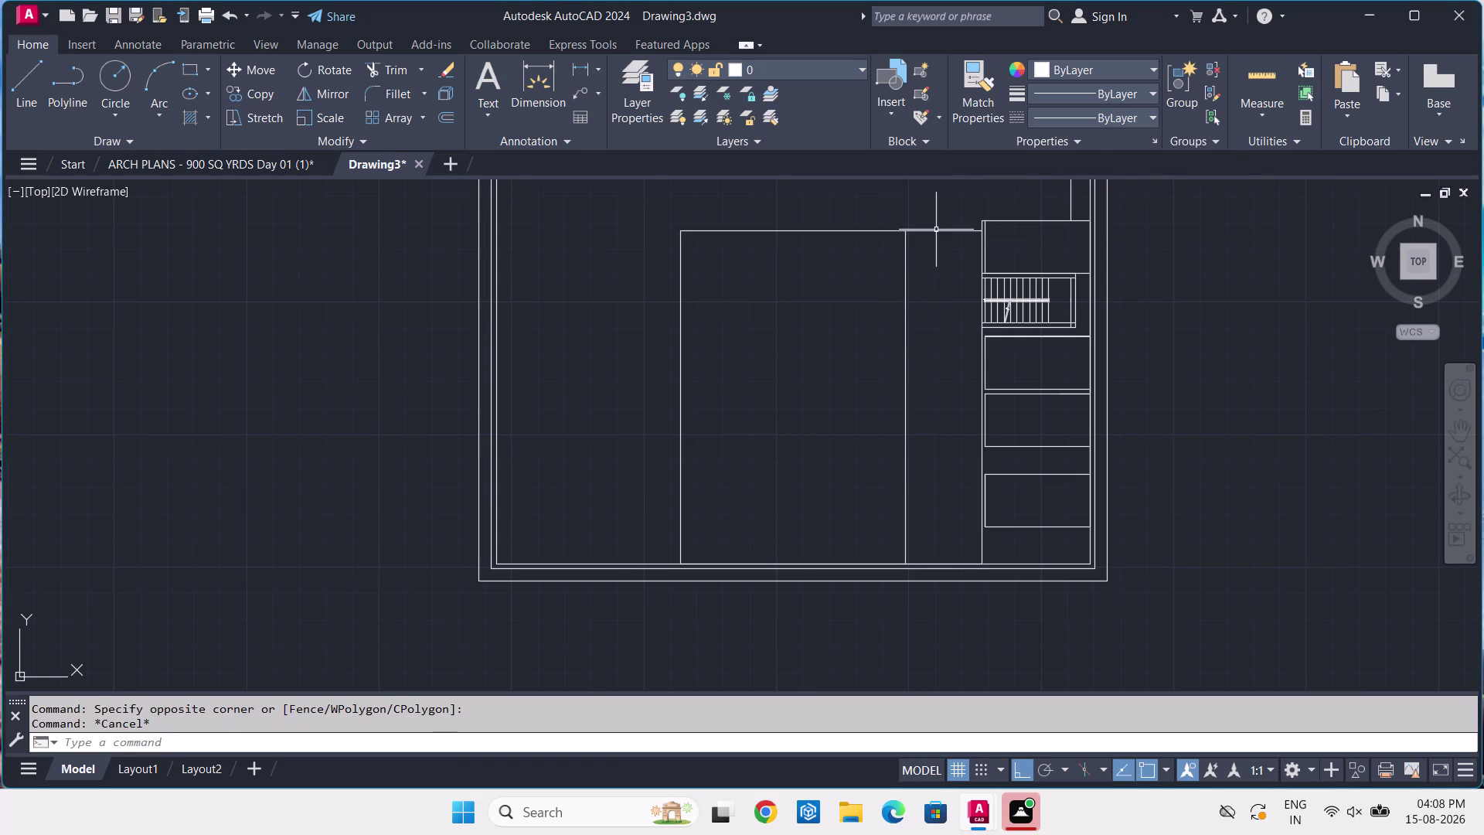
Erase the short top, short bottom and remaining stray line pieces.
click(936, 229)
click(957, 563)
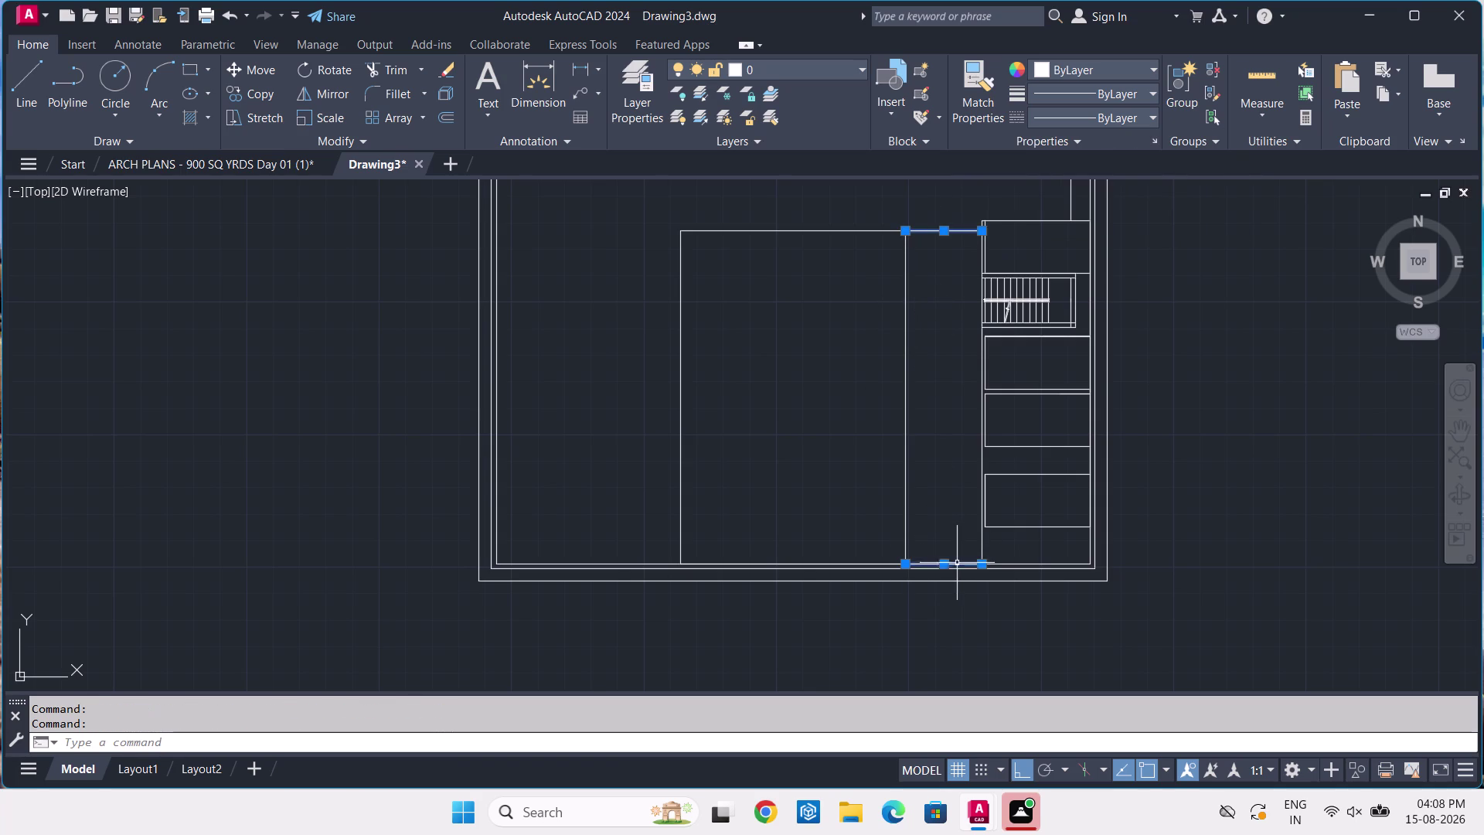
click(906, 460)
key(Delete)
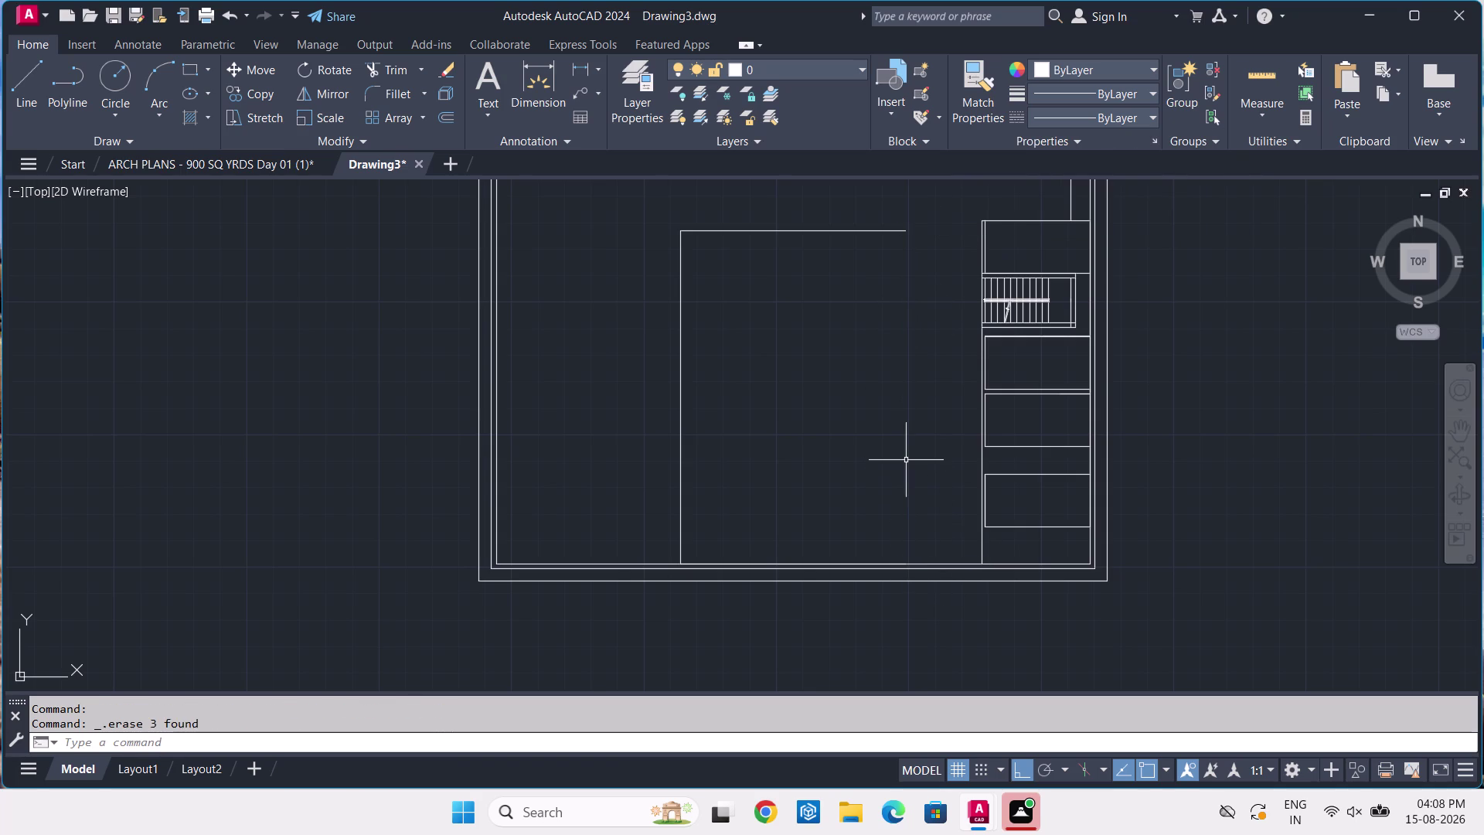
Draw one vertical line from the bay's top corner to the bottom wall, then switch to the reference plan.
text(L)
key(space)
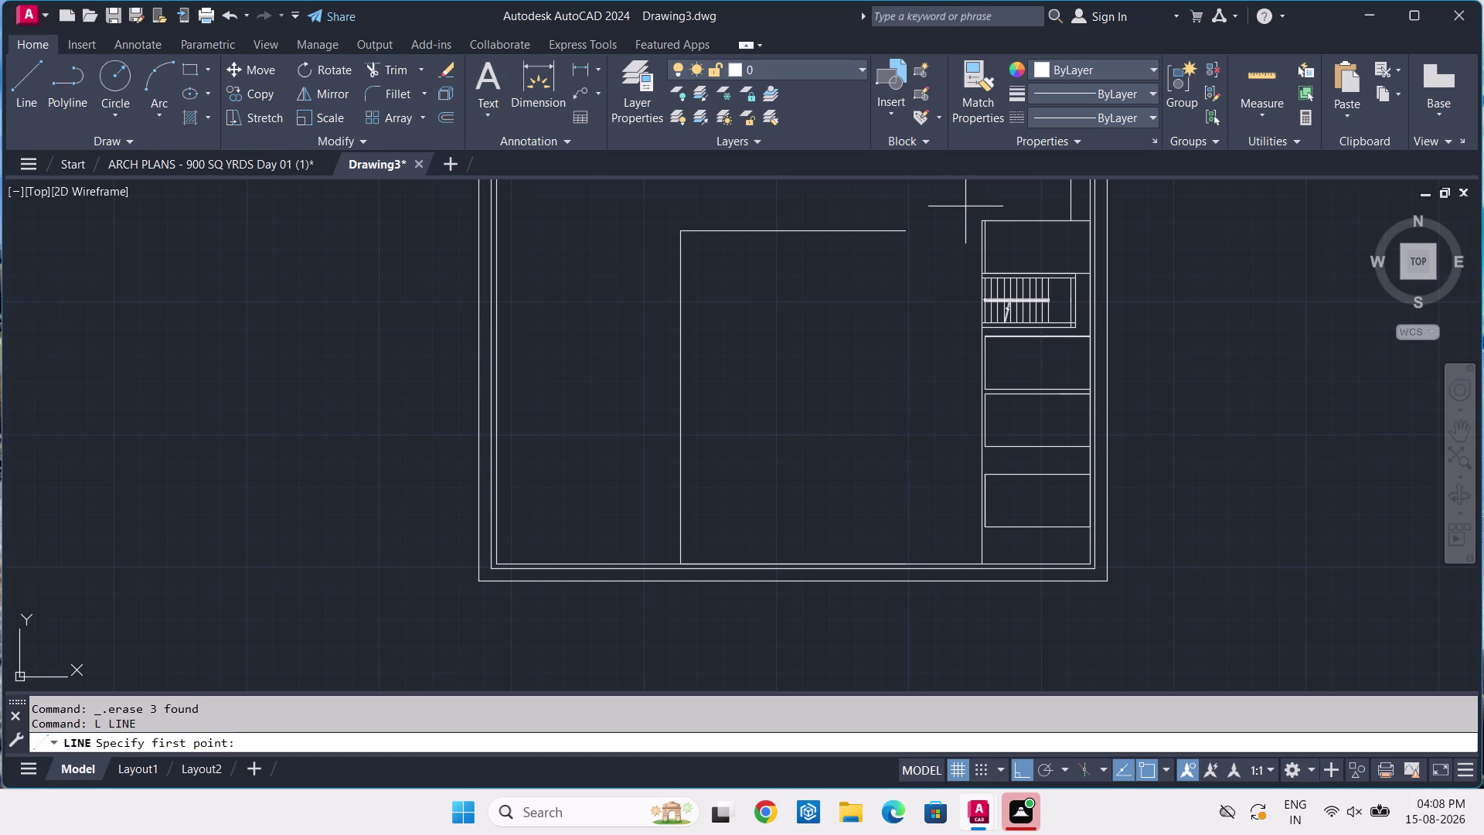
click(903, 233)
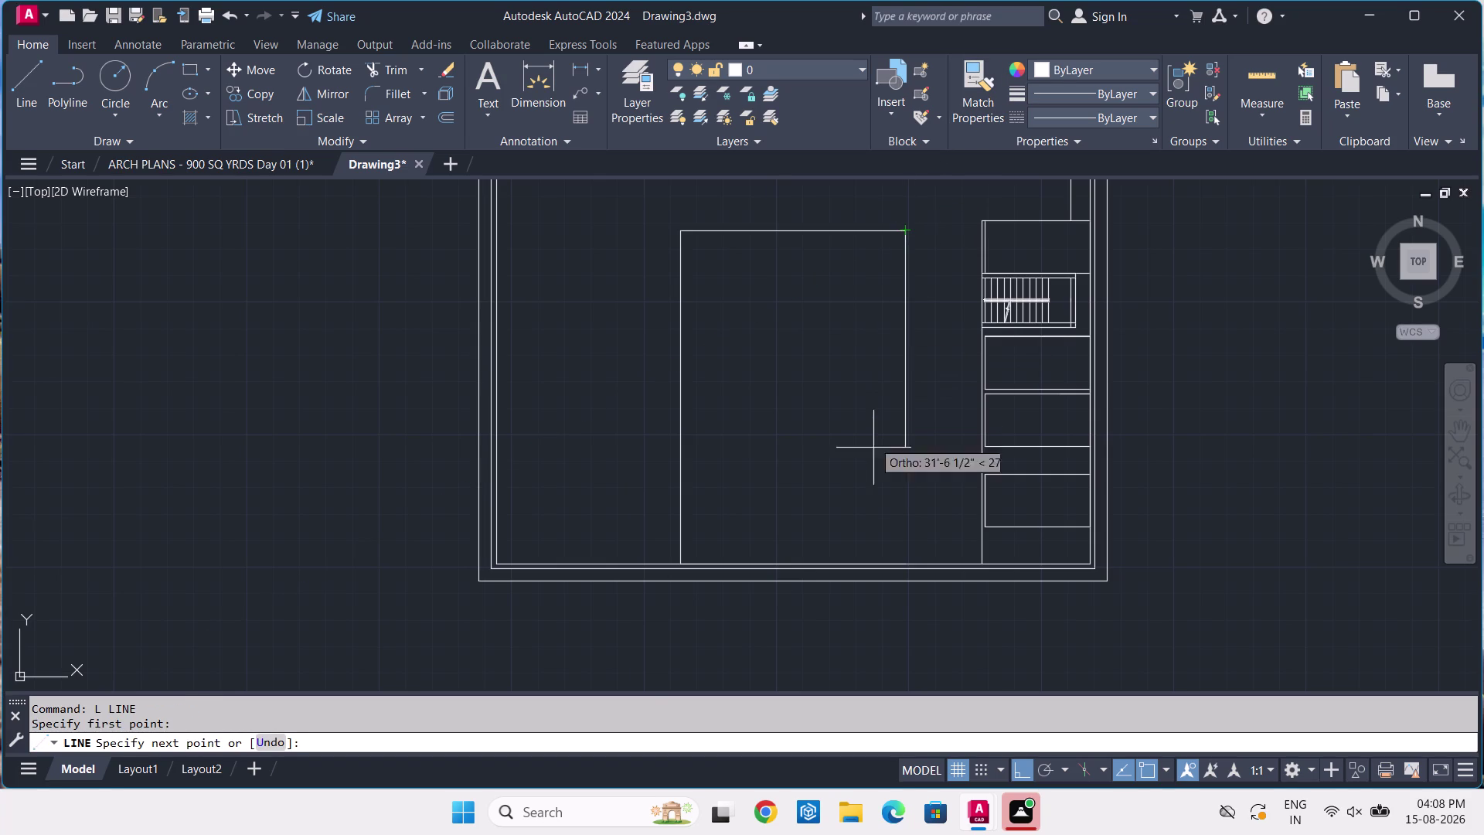
click(907, 561)
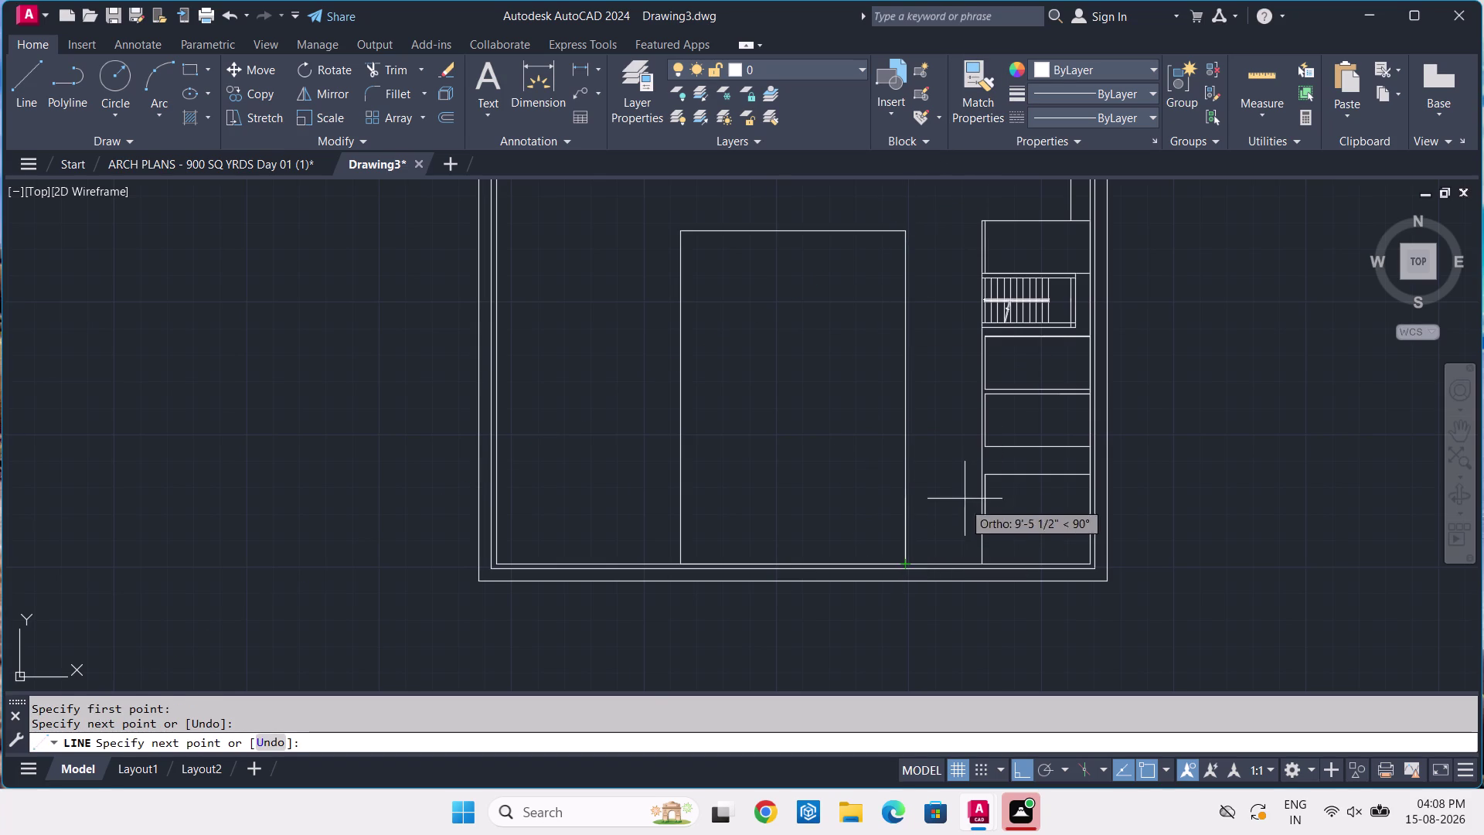
key(space)
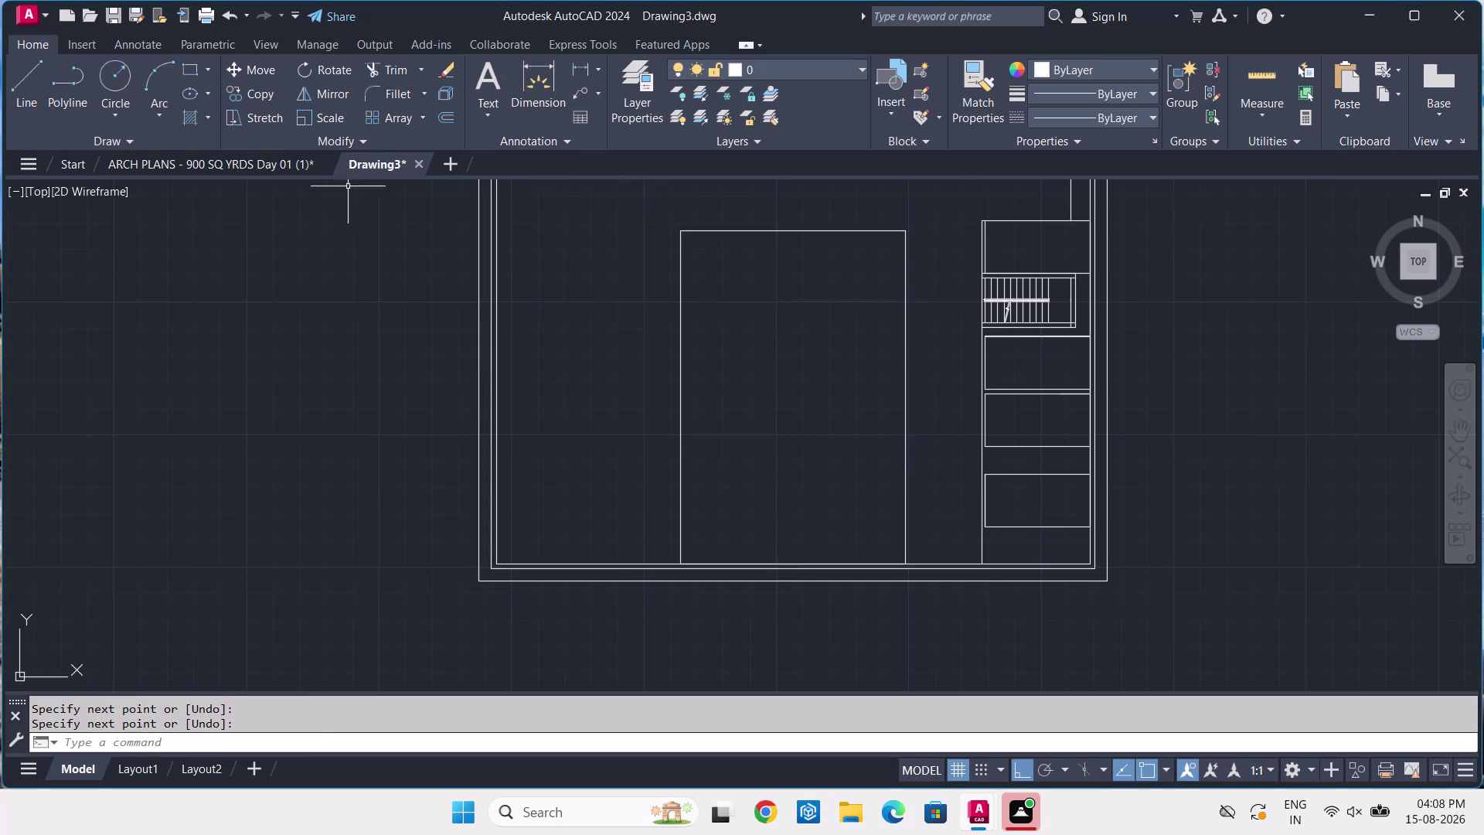
click(294, 167)
Dimension the 2' gap at the right car bay, then return to Drawing3.
scroll(down, 3)
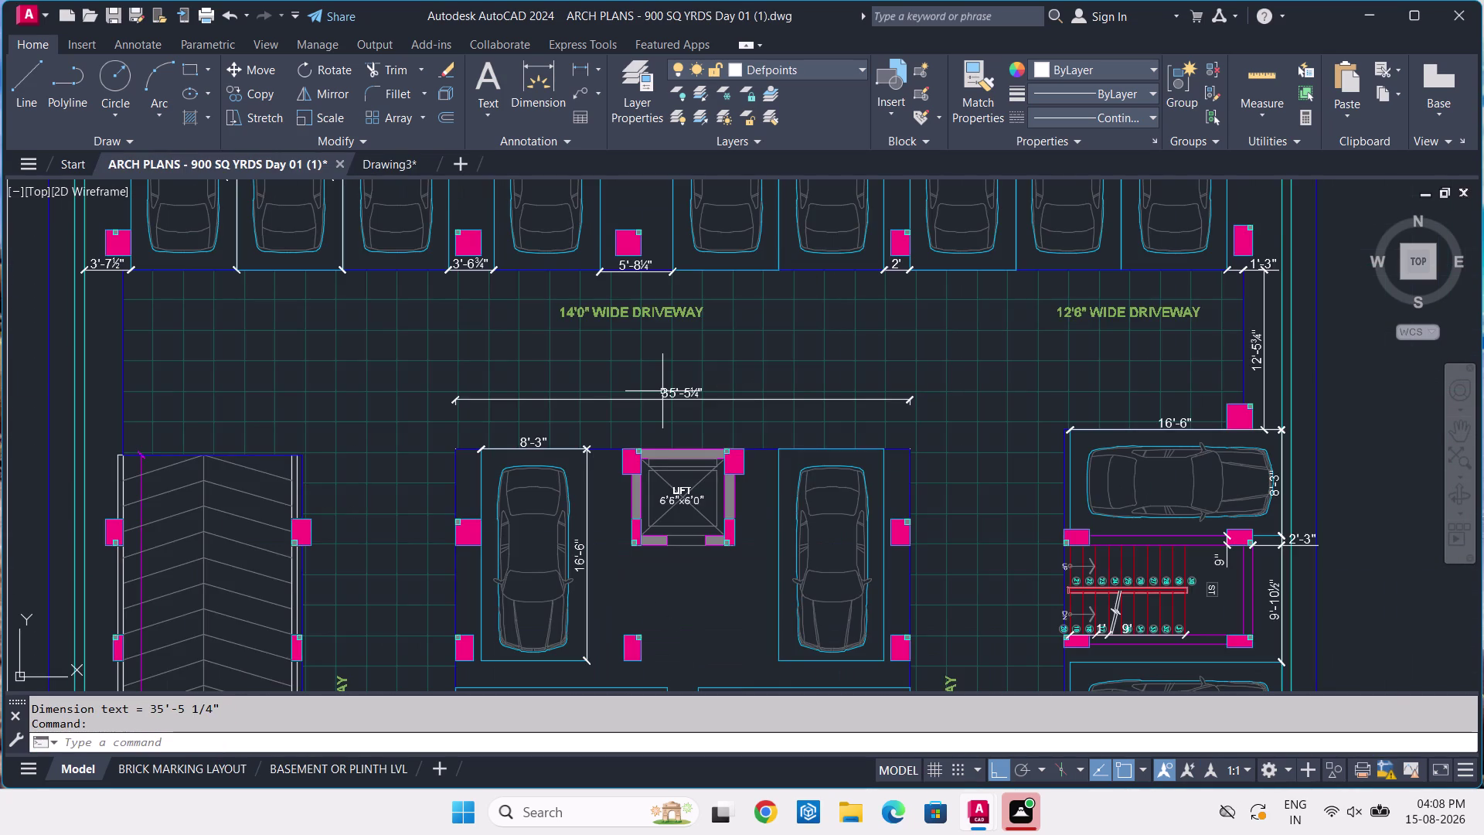
scroll(down, 3)
middle_drag(762, 491, 742, 397)
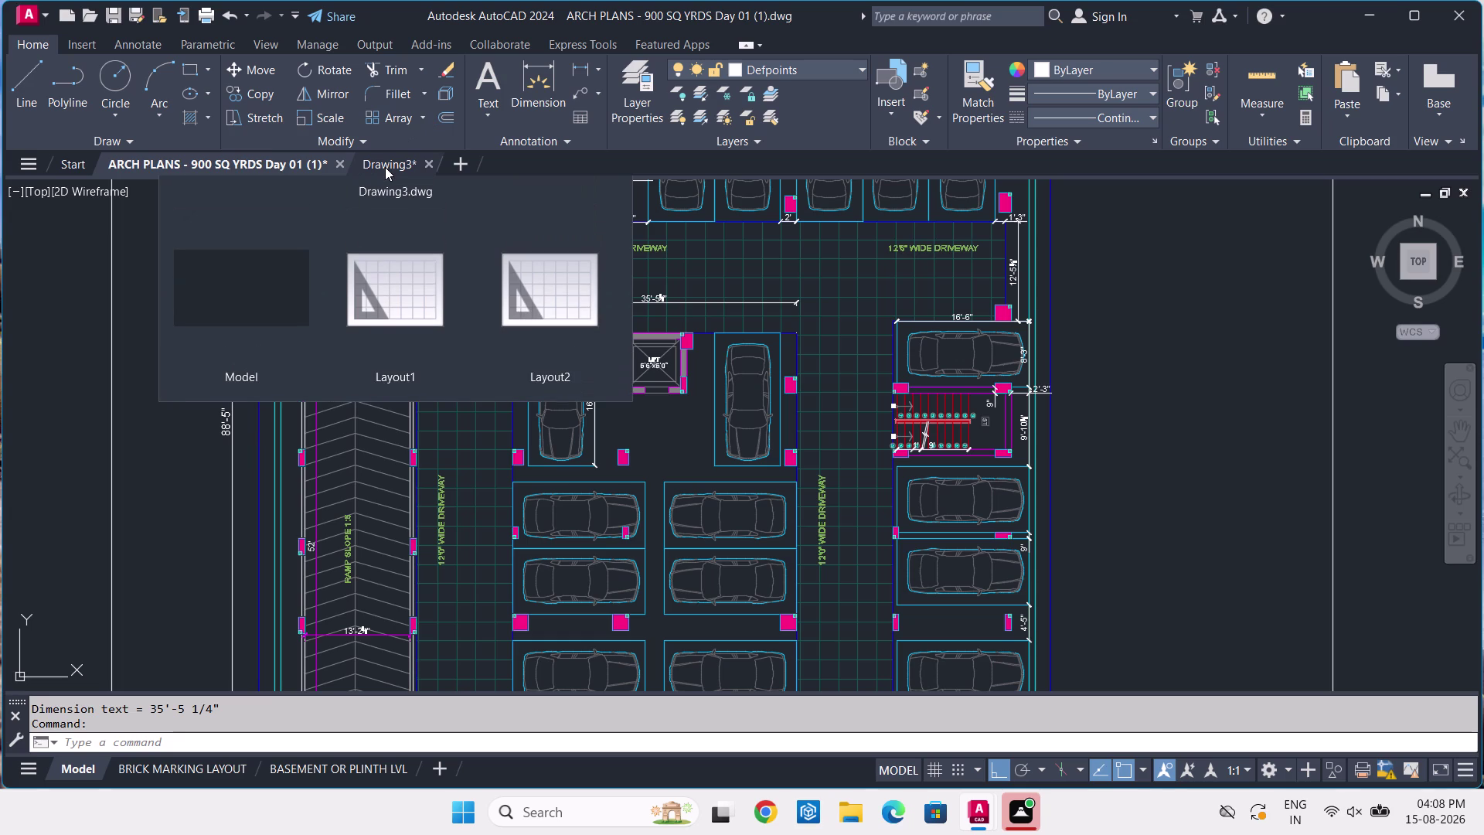
click(551, 75)
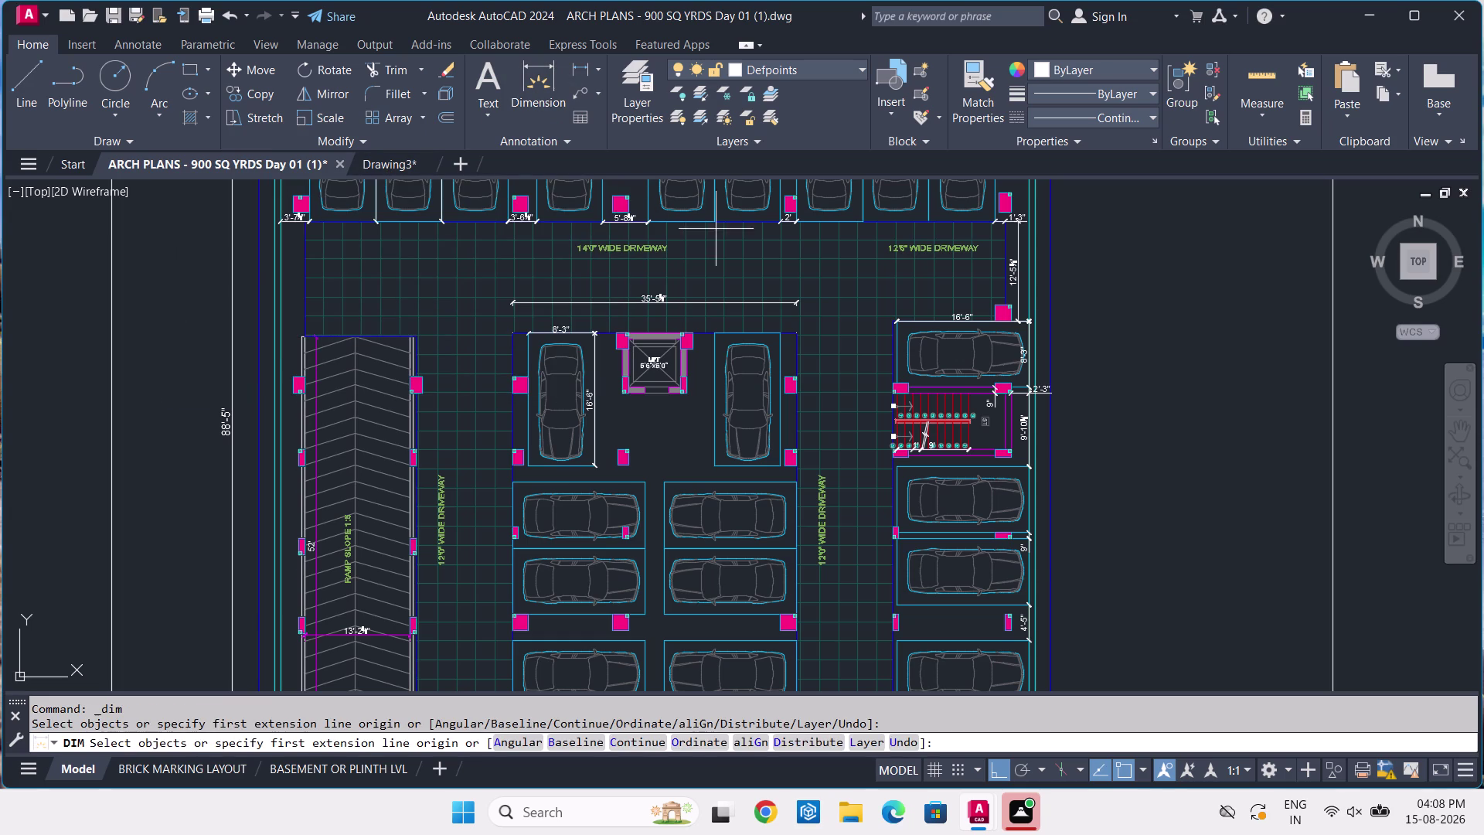
scroll(up, 3)
scroll(up, 3)
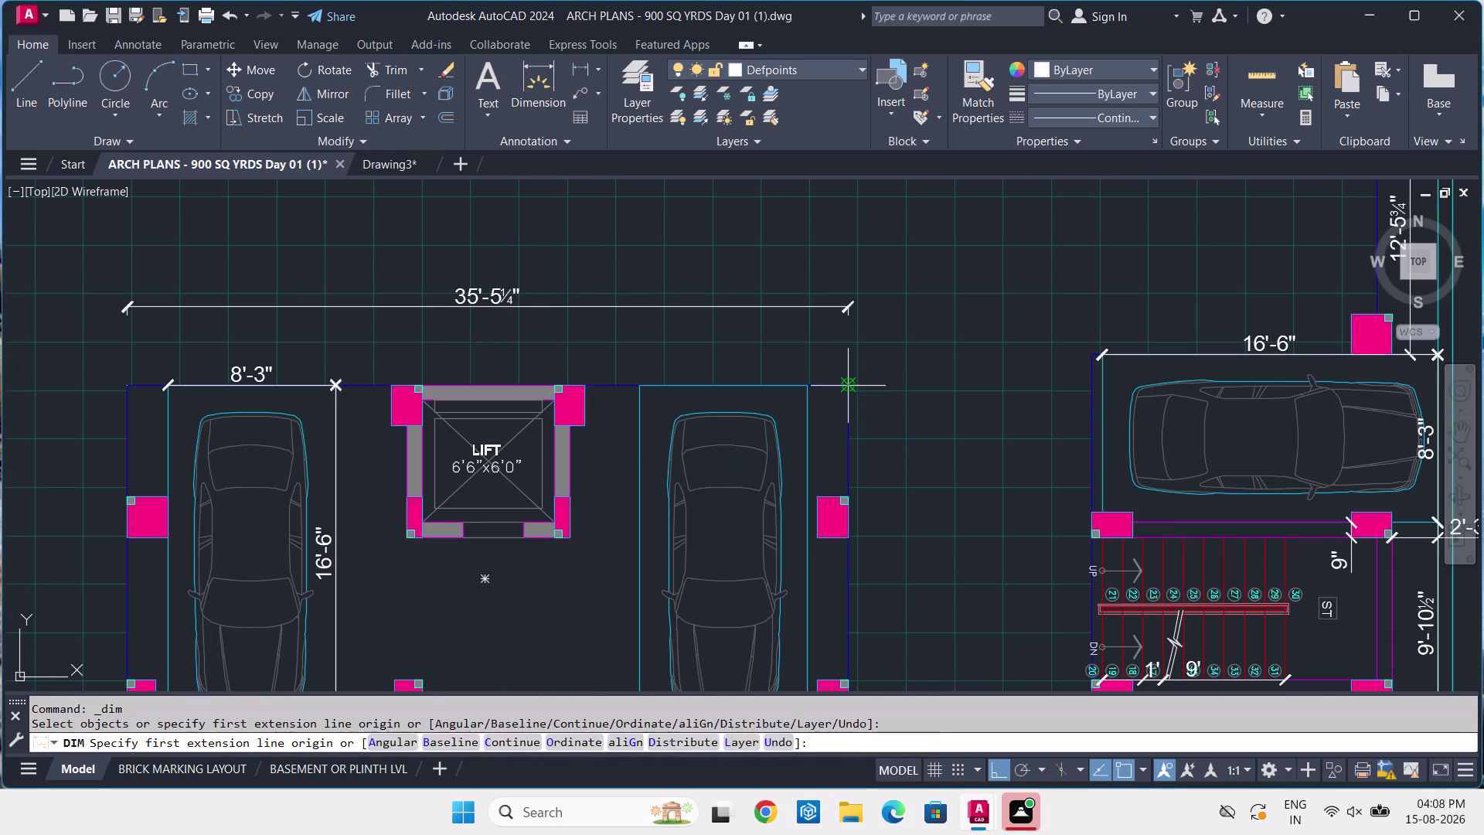
click(848, 386)
click(810, 382)
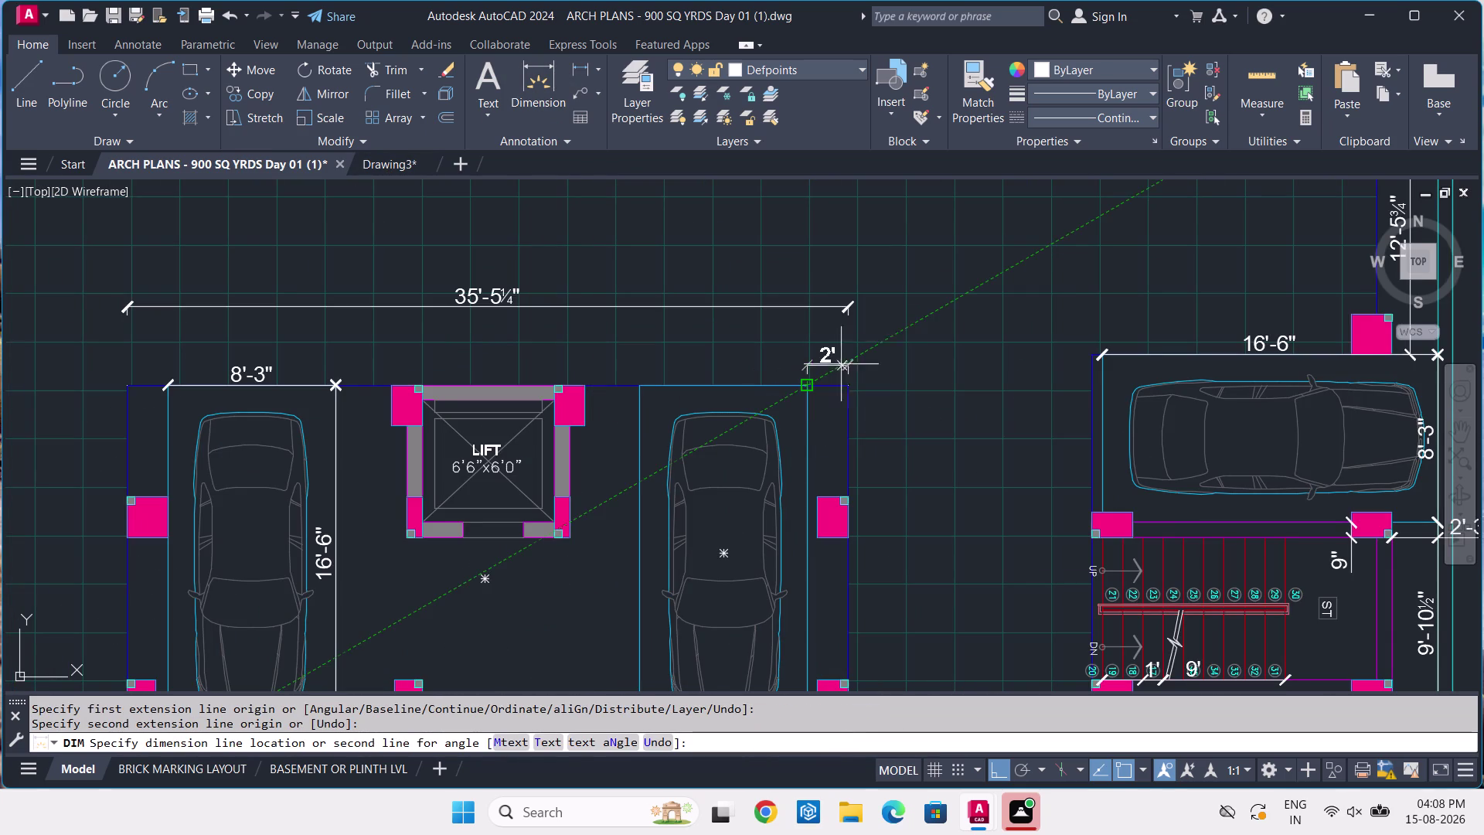
click(883, 386)
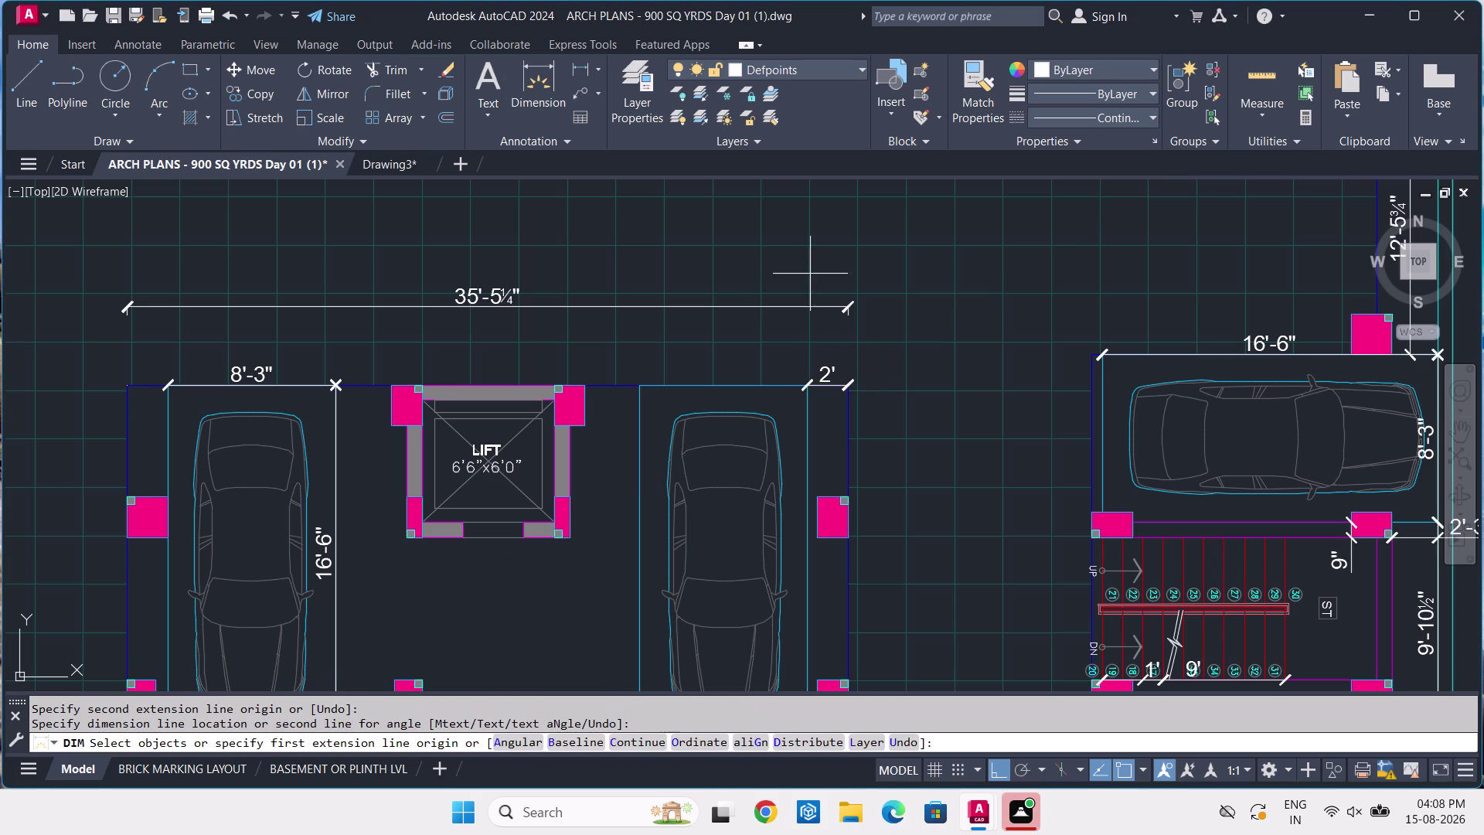
click(382, 157)
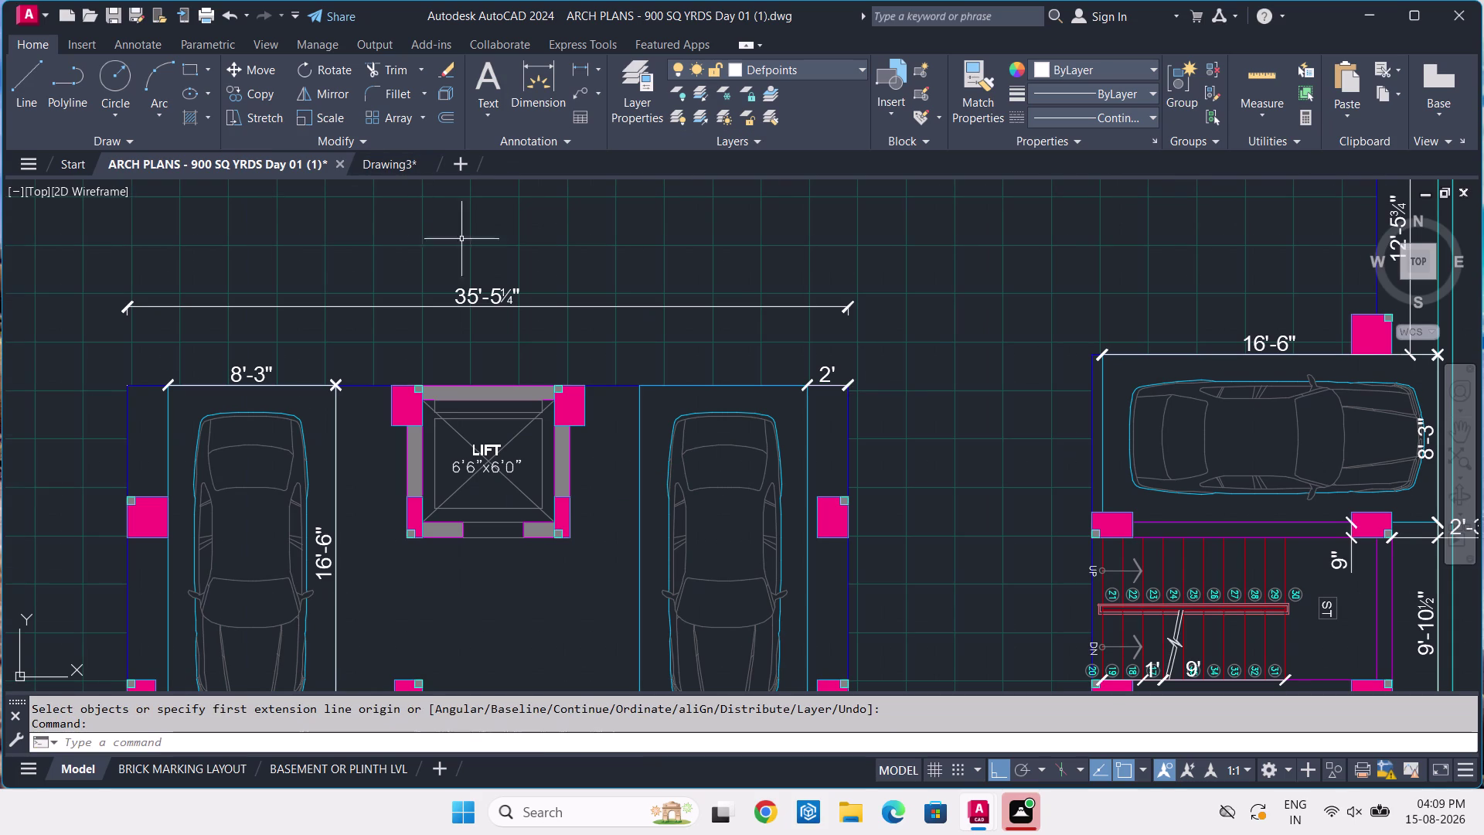
click(412, 158)
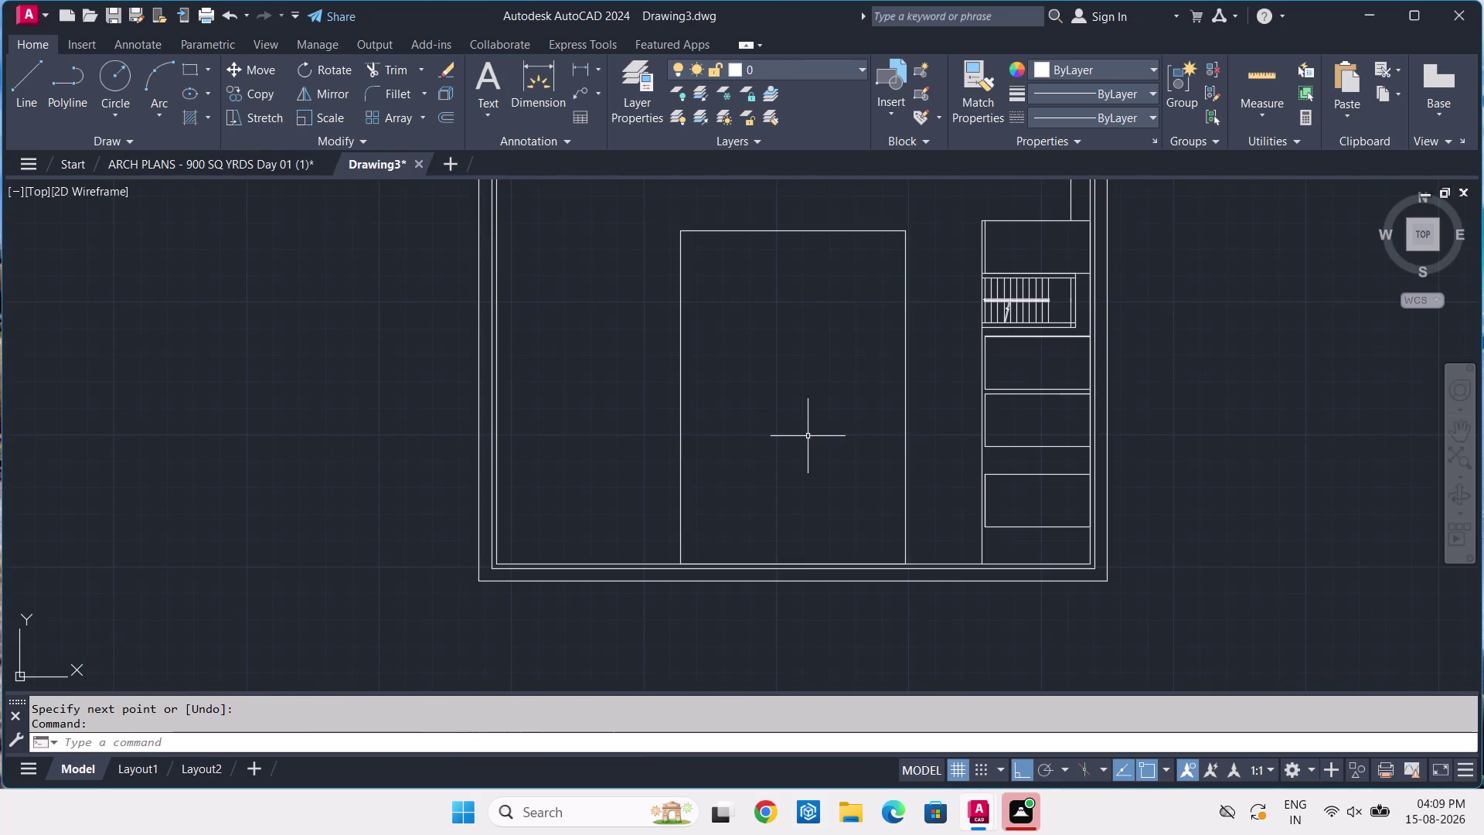
Place a point tracked 2' from the bay's top-right corner, then pick a car-bay rectangle.
scroll(down, 3)
middle_drag(880, 283, 873, 371)
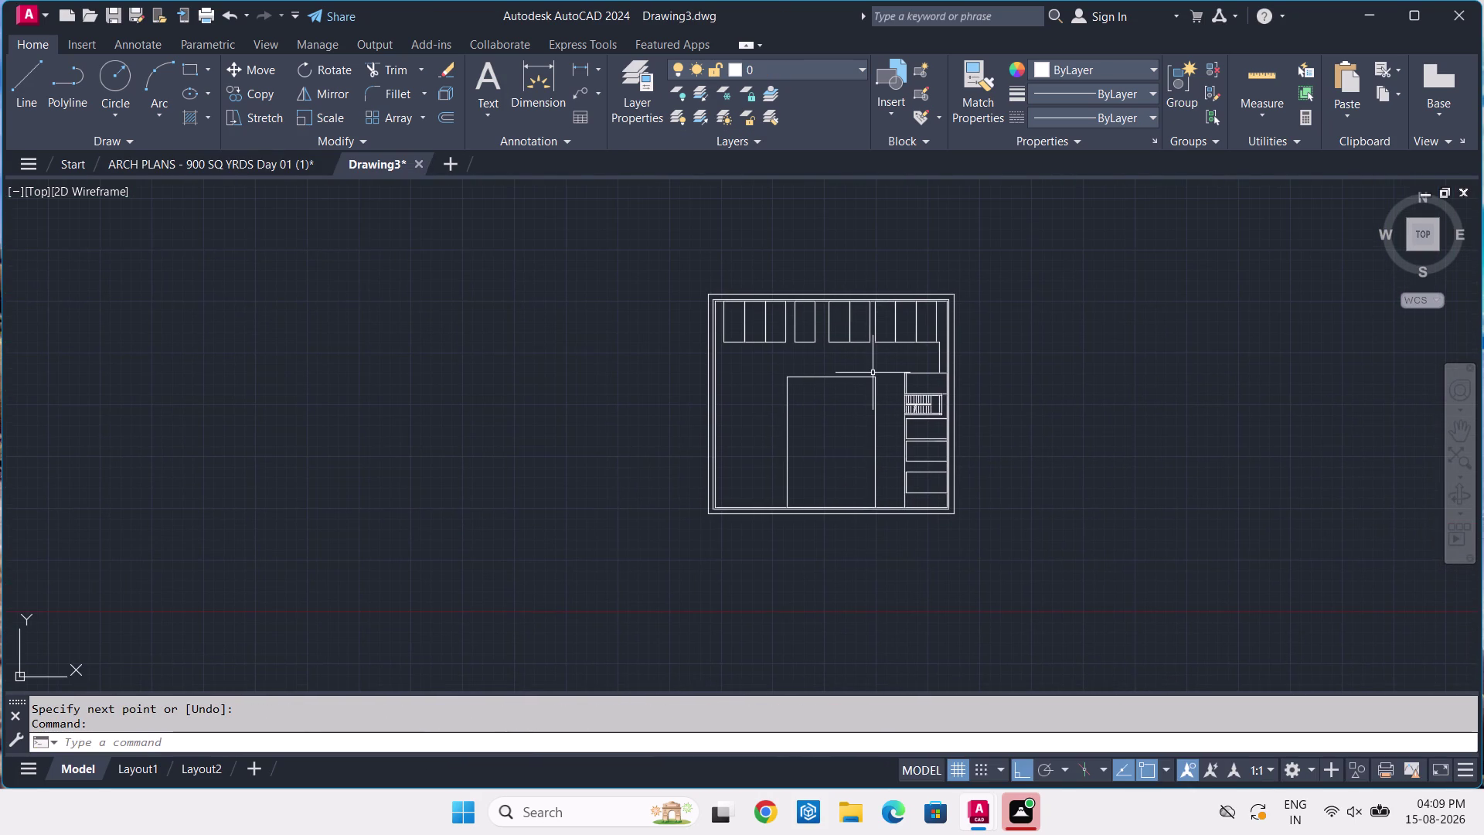
text(PO)
key(space)
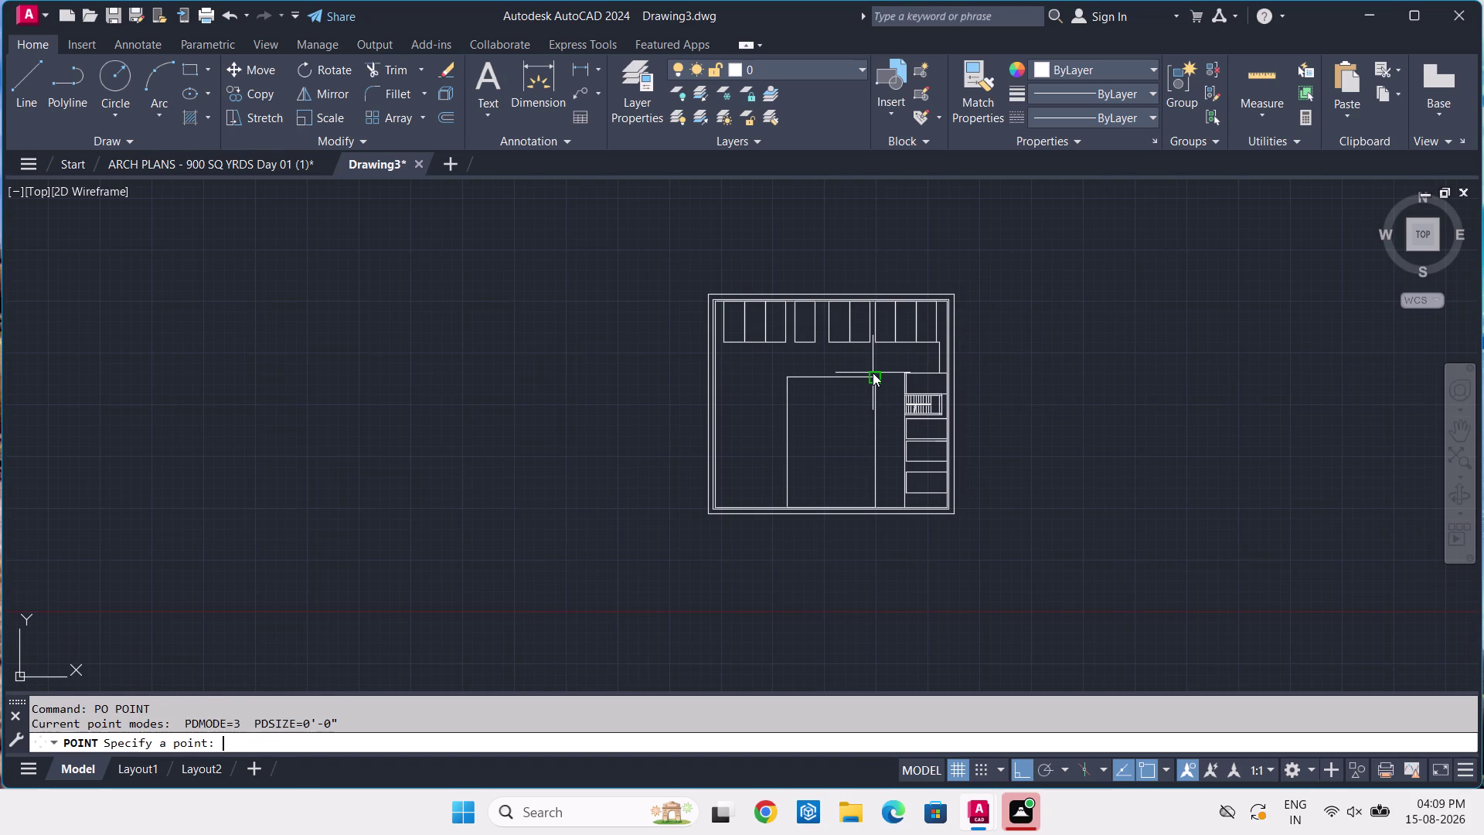
text(TK)
key(space)
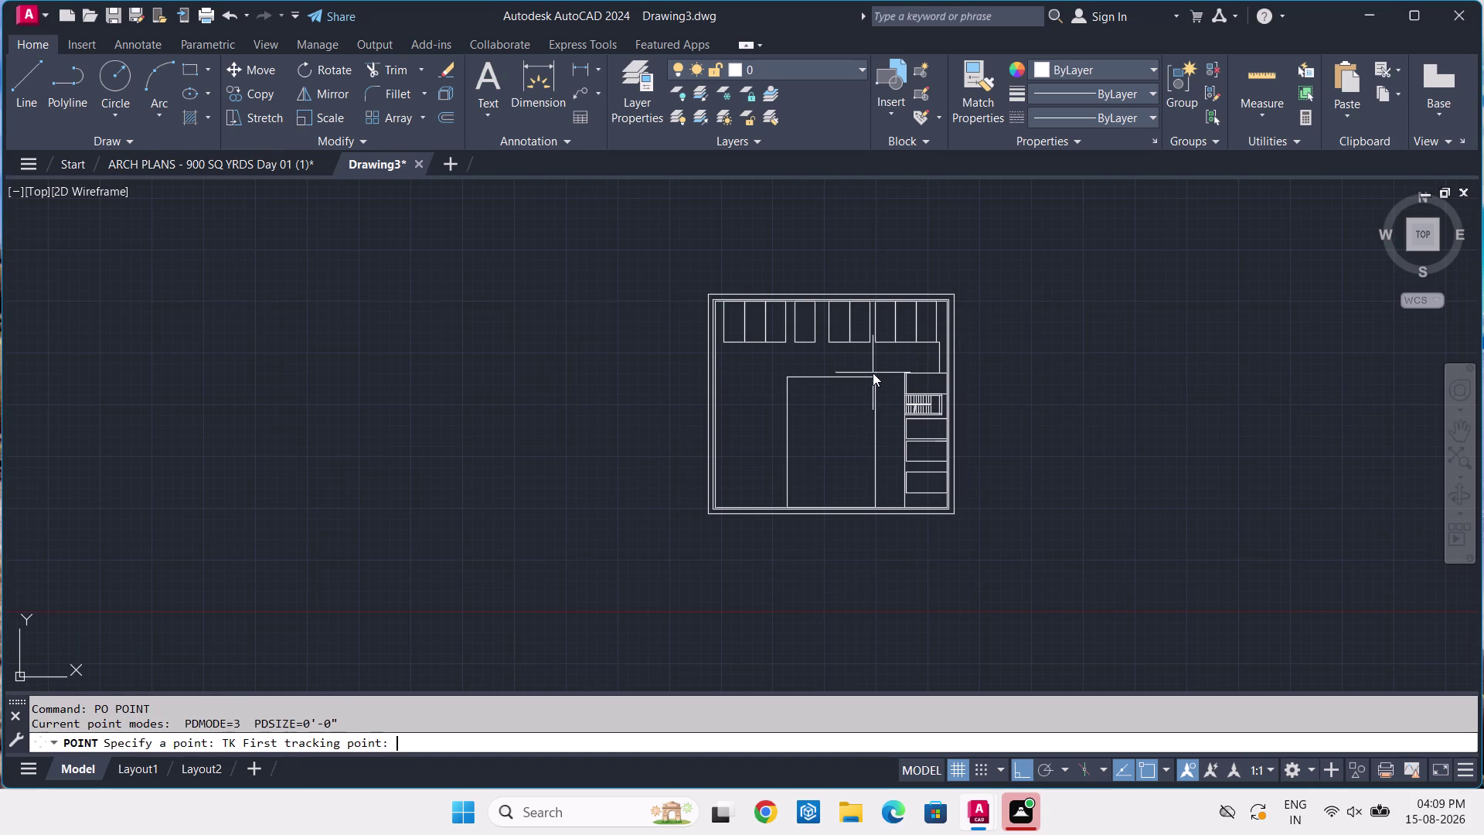
scroll(up, 3)
scroll(up, 3)
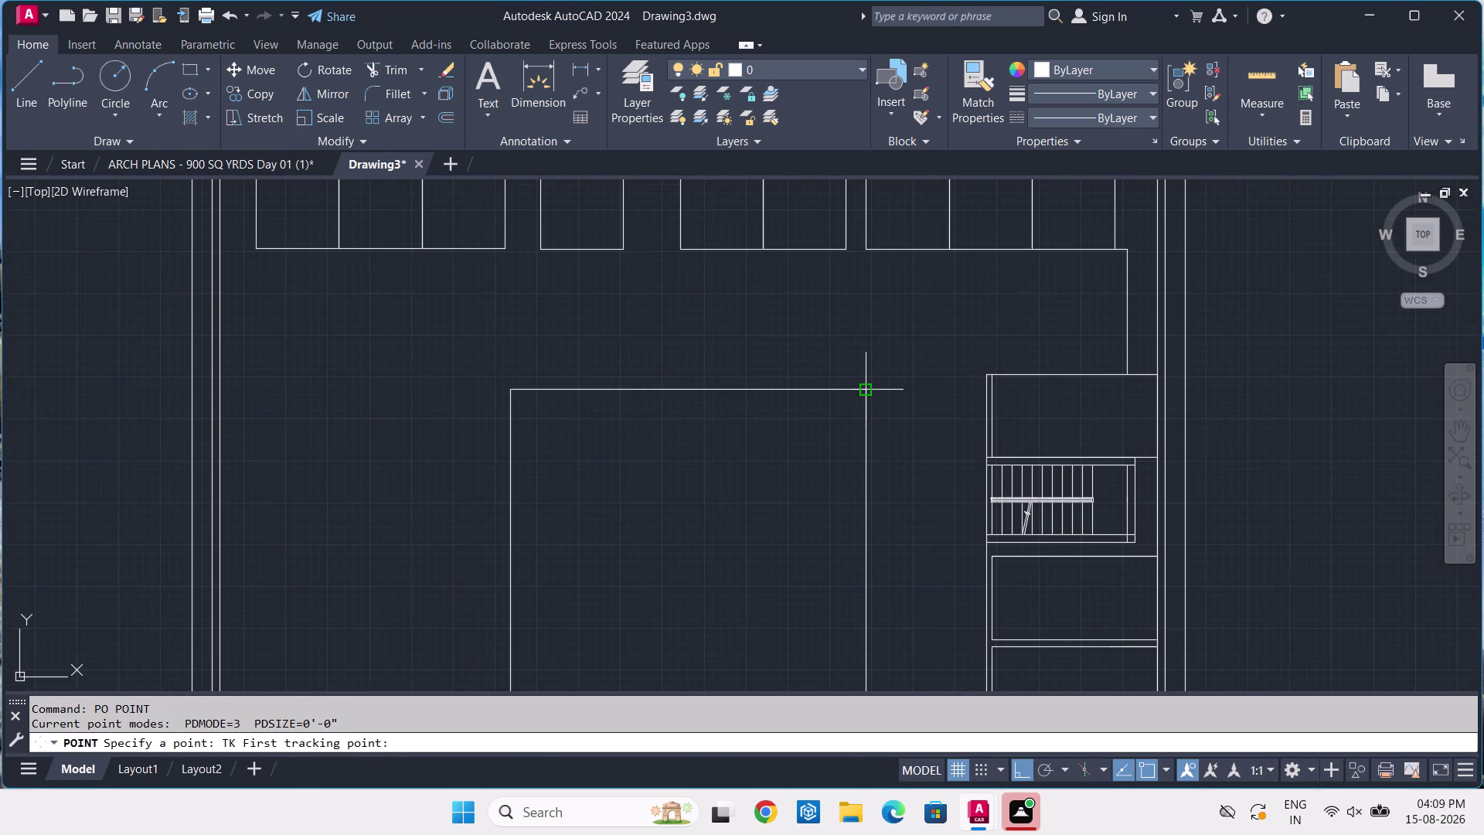
click(870, 385)
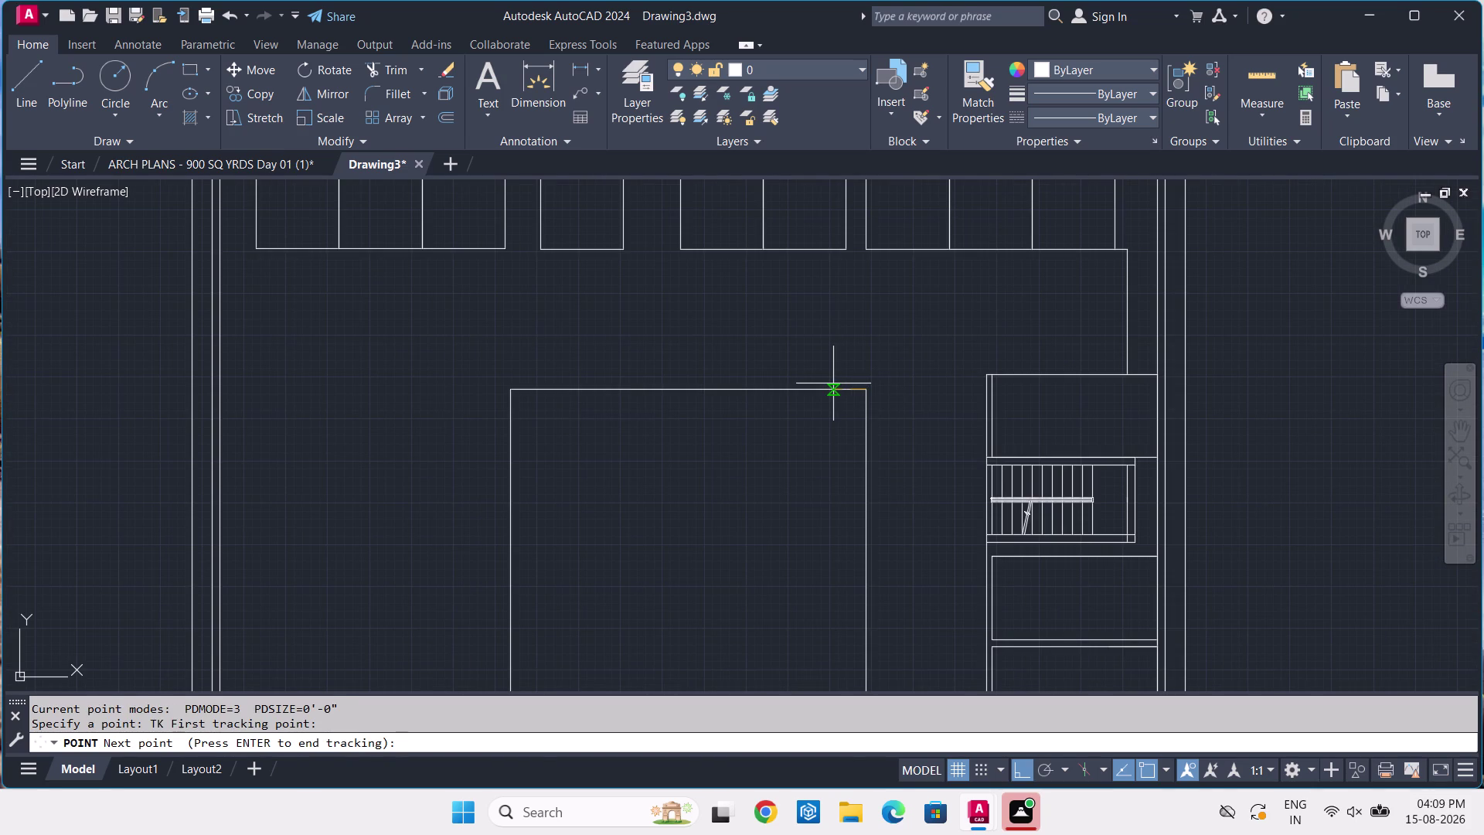
text(2')
key(Return)
key(Return)
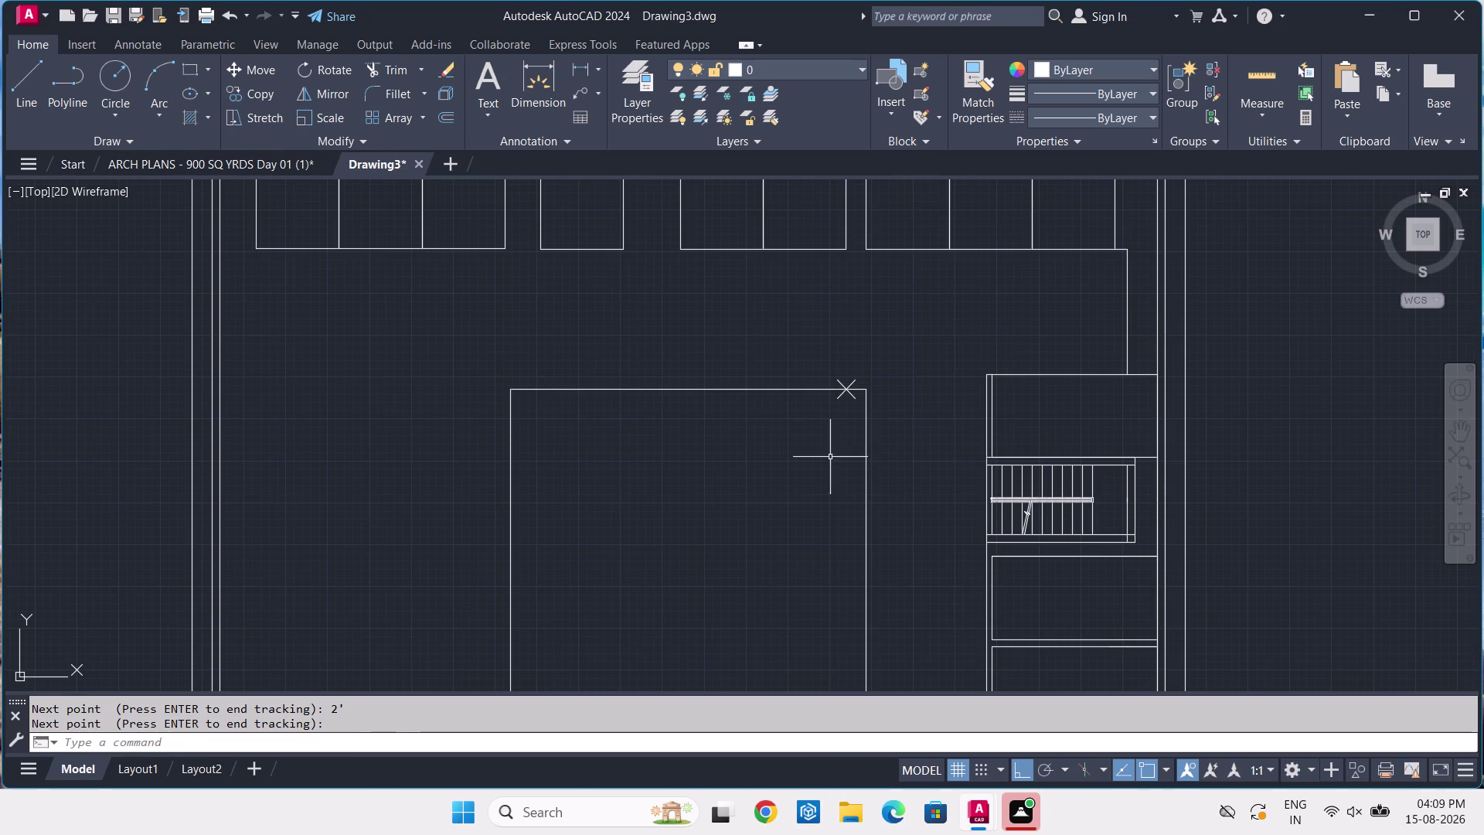
click(688, 242)
click(676, 257)
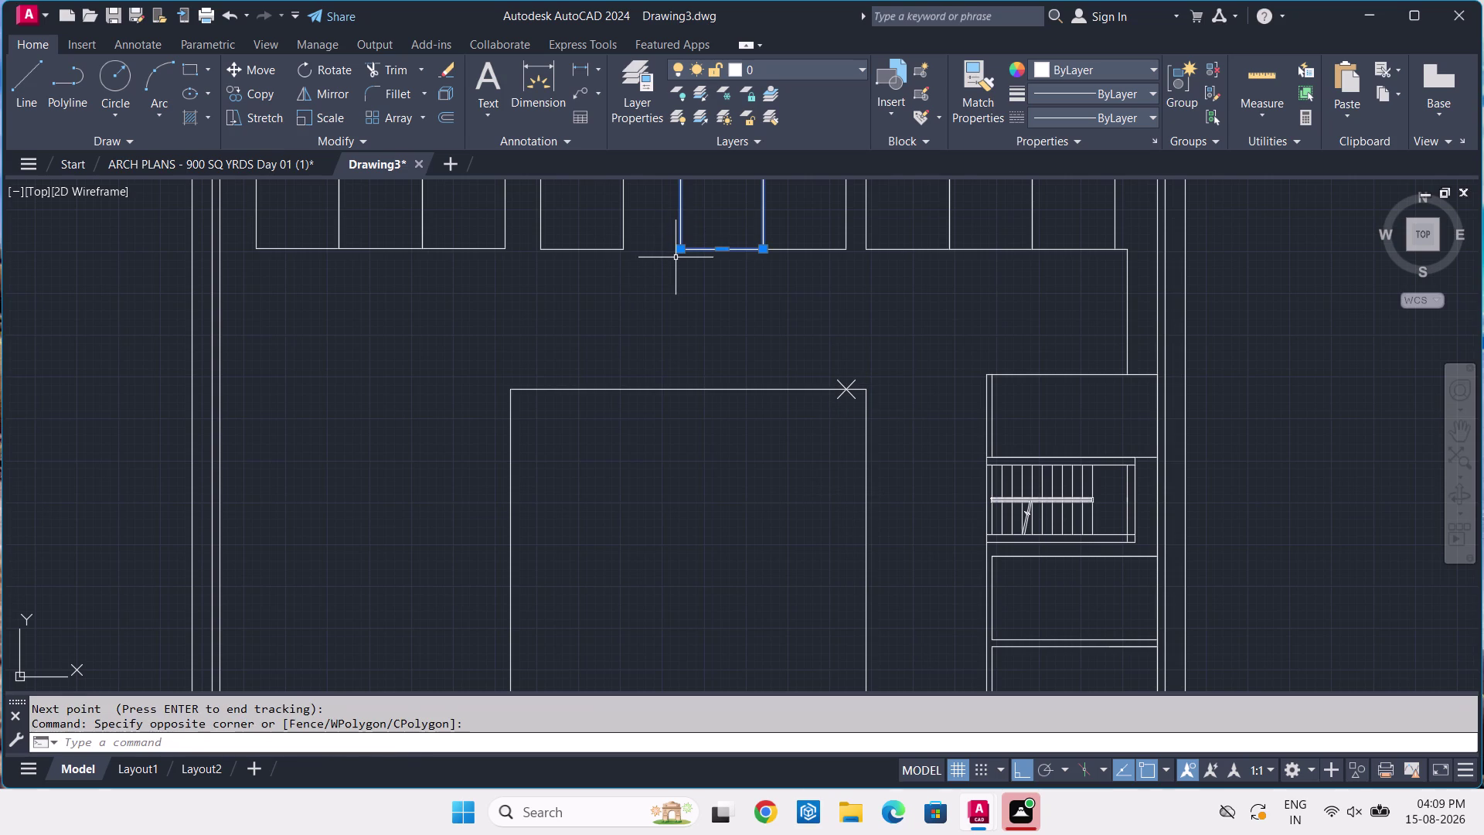
Copy the car-bay rectangle onto the tracked reference point with Ortho off.
key(c)
key(o)
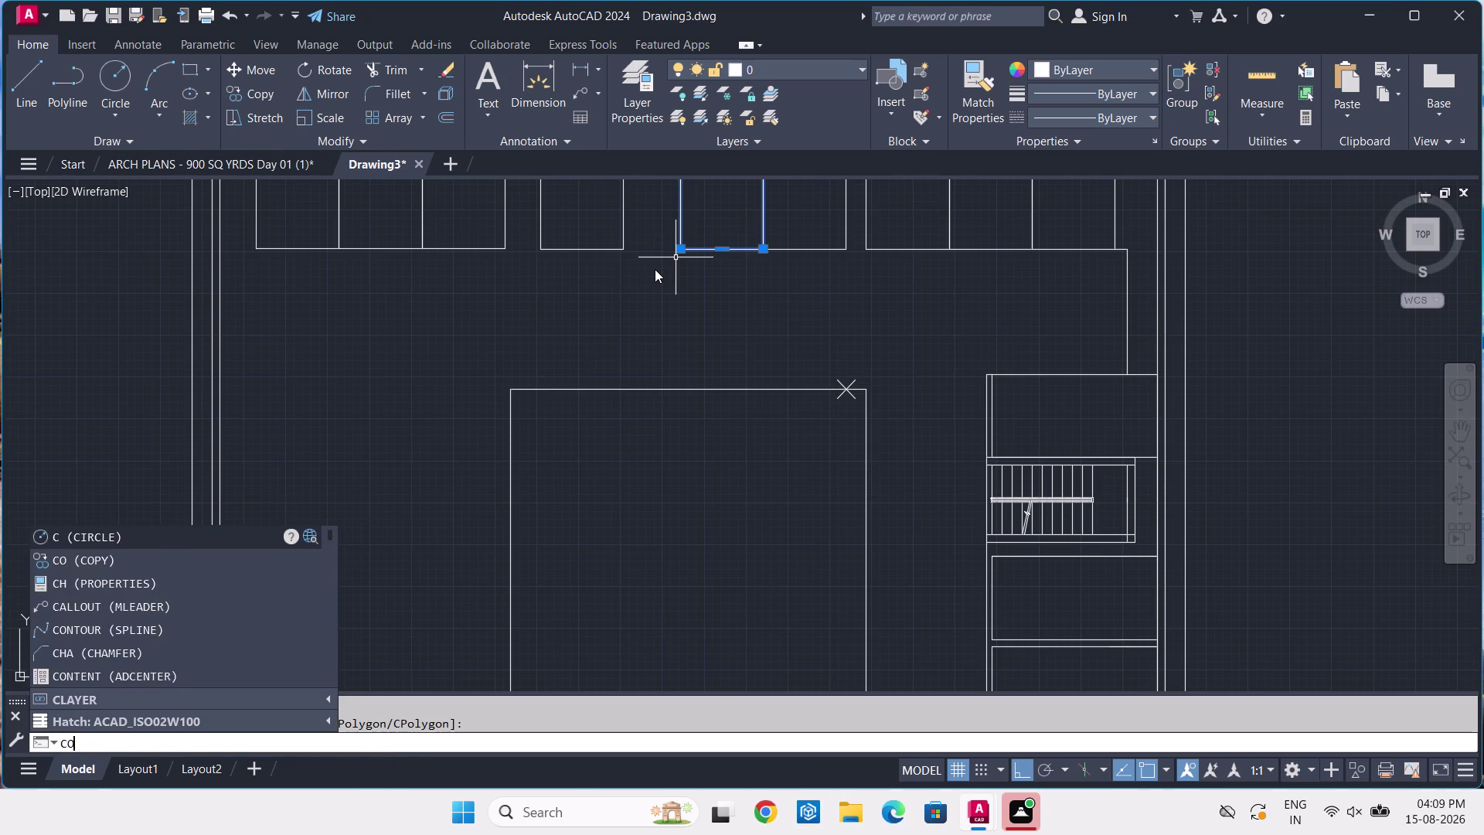
key(space)
middle_drag(762, 209, 728, 514)
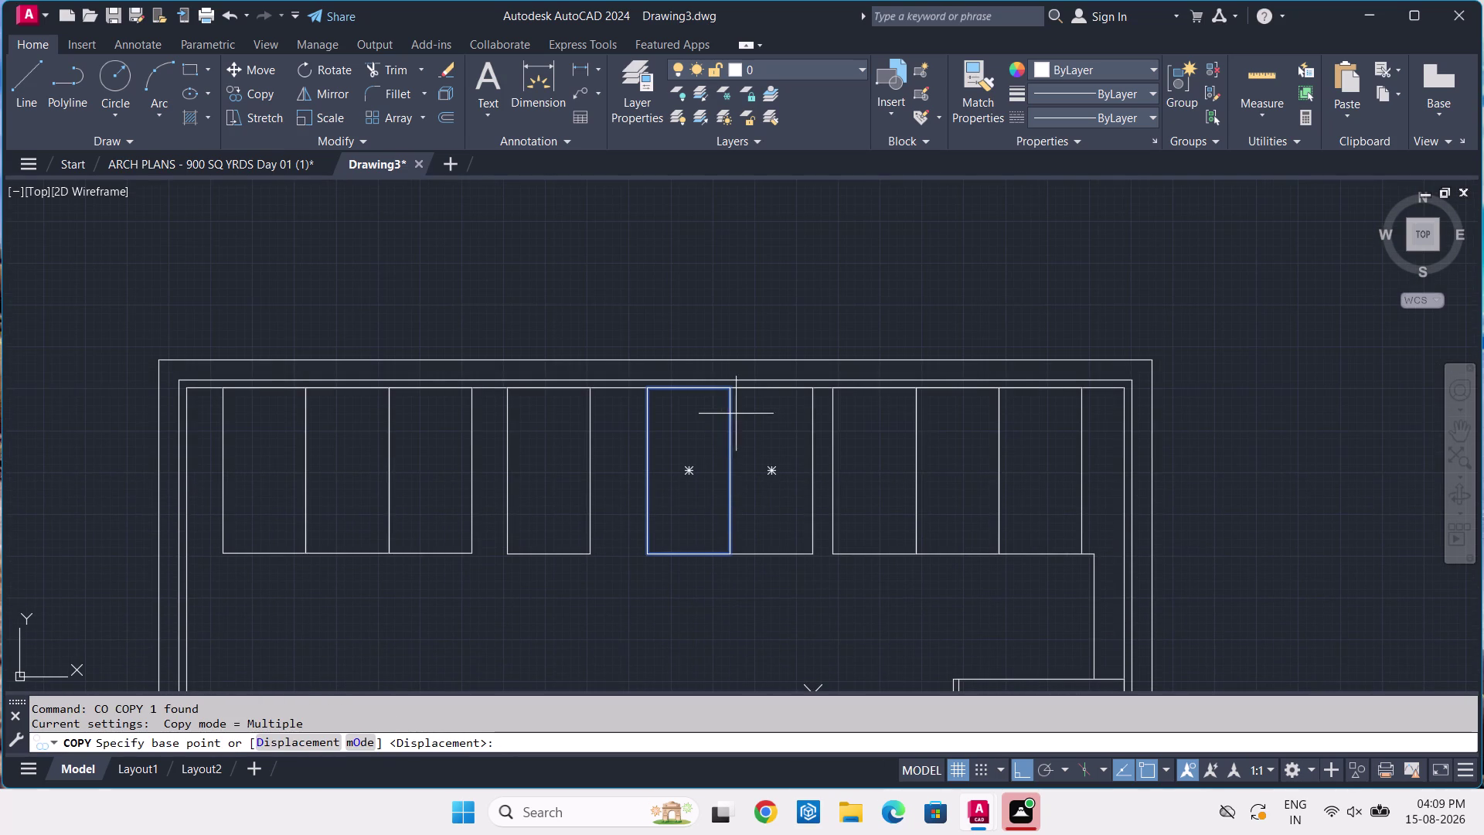
click(732, 390)
scroll(down, 3)
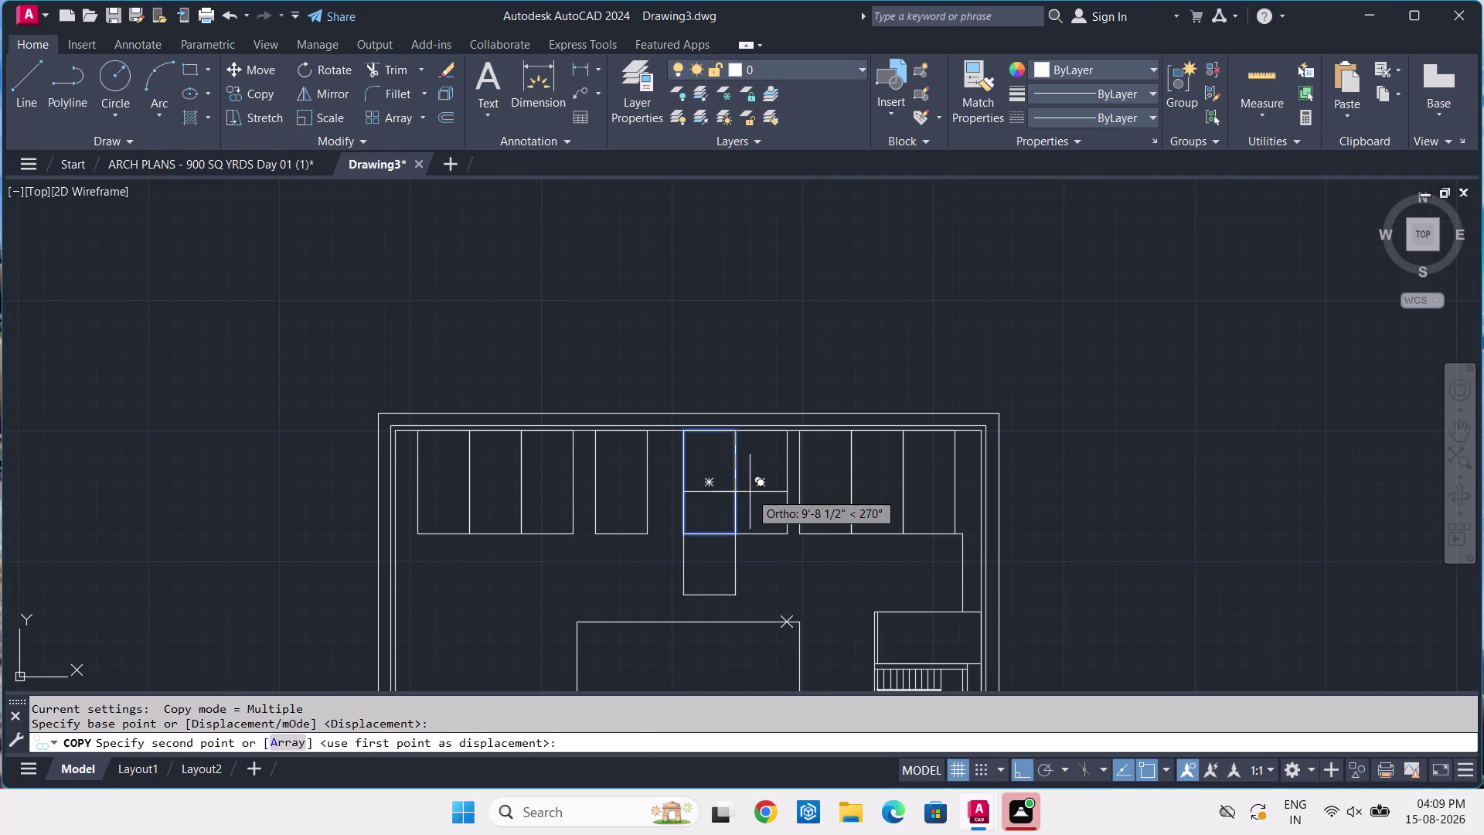
key(F8)
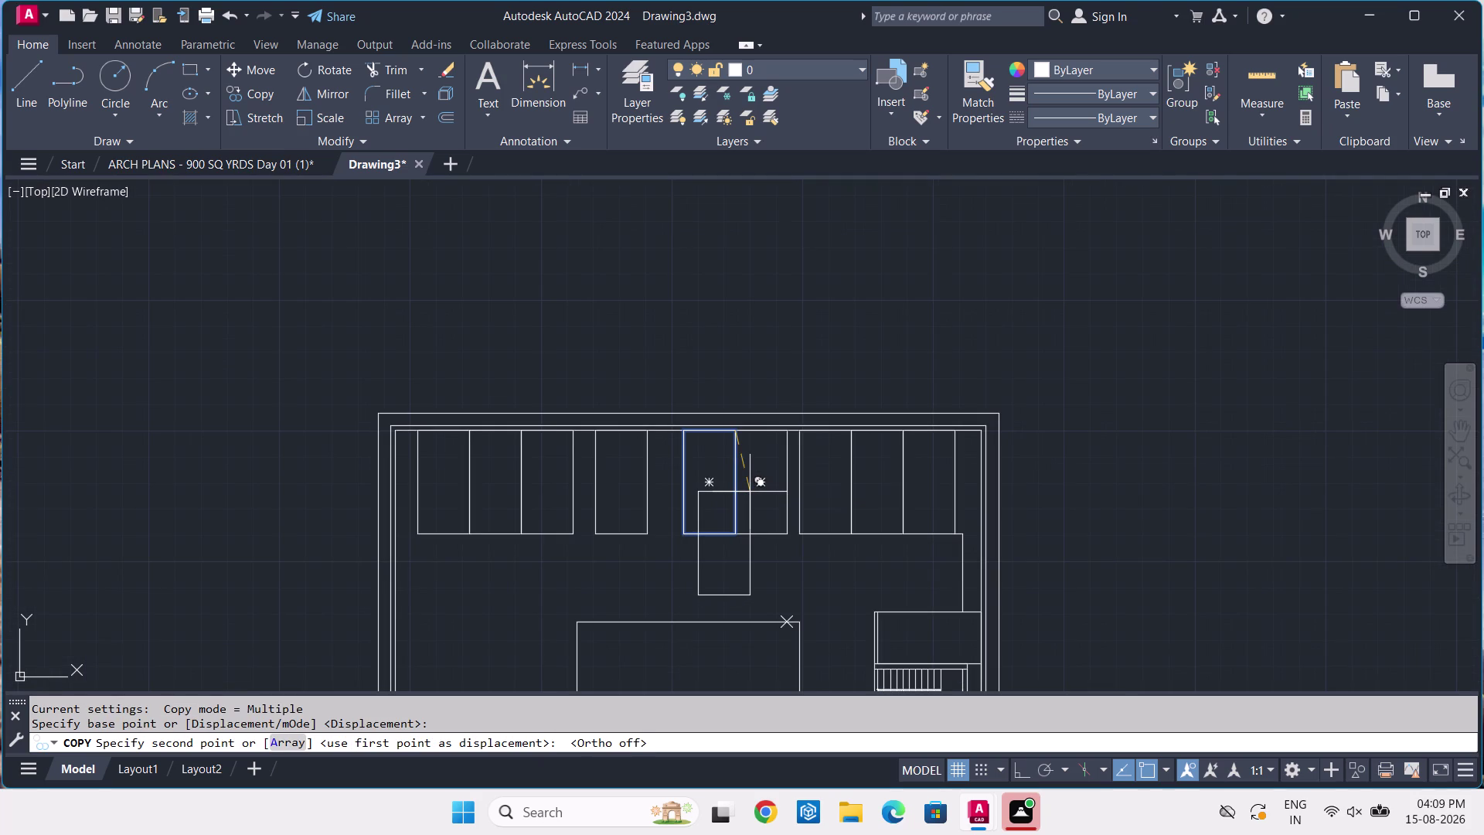
scroll(down, 3)
scroll(up, 3)
scroll(up, 3)
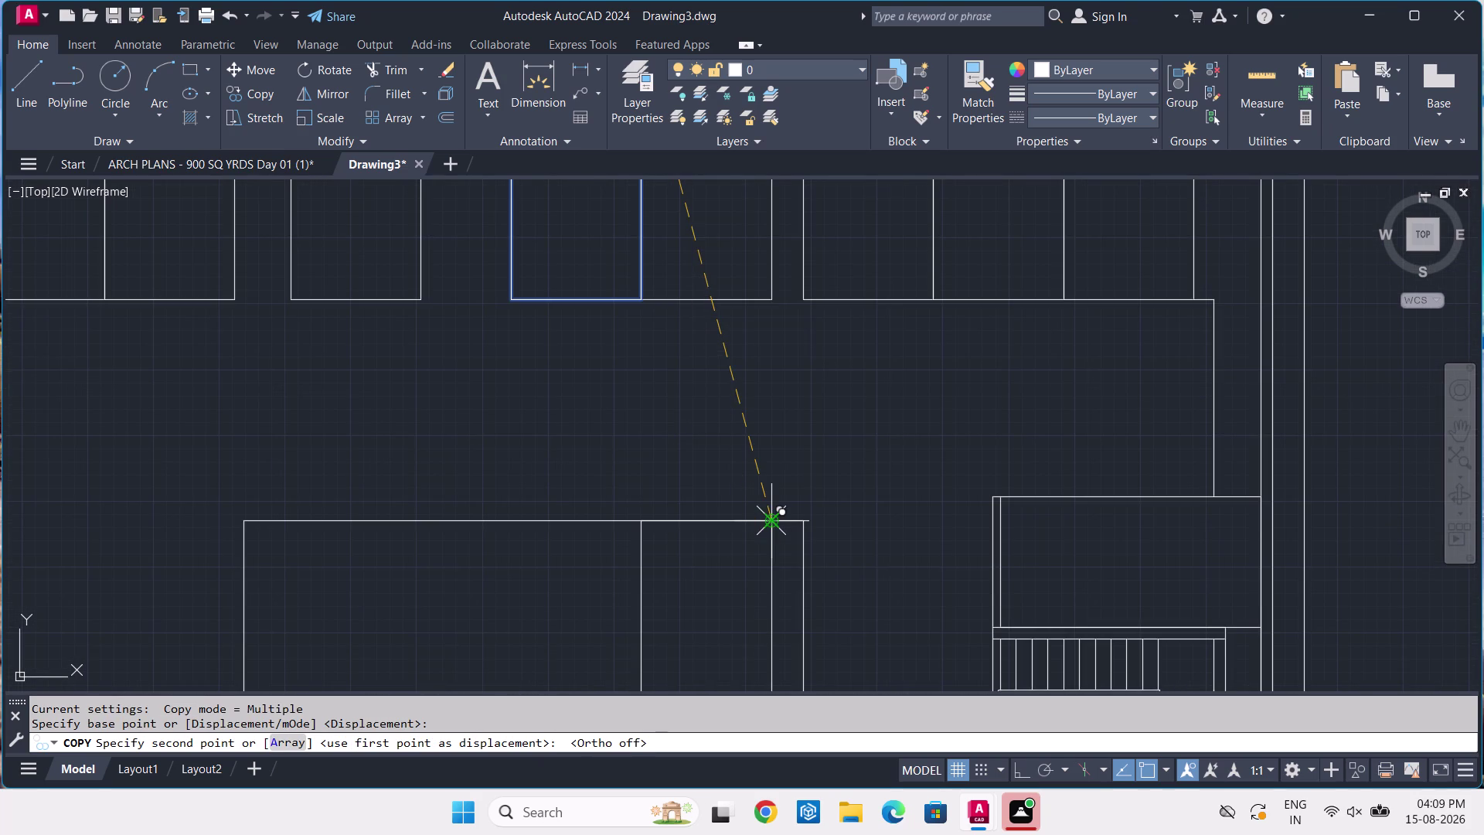
click(774, 518)
key(space)
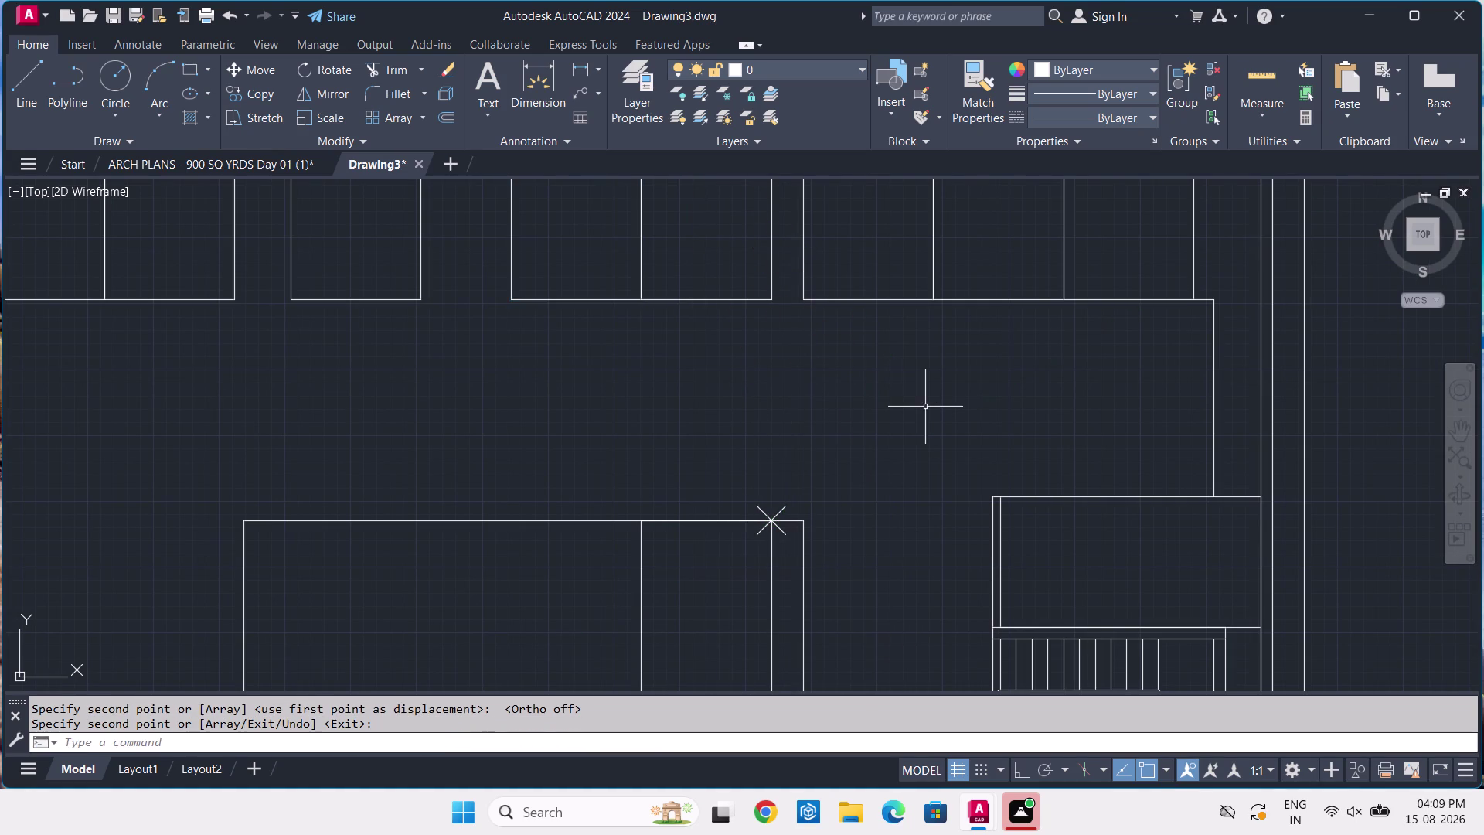
Delete the reference point marker and switch to the ARCH PLANS drawing.
click(776, 509)
click(775, 512)
click(781, 511)
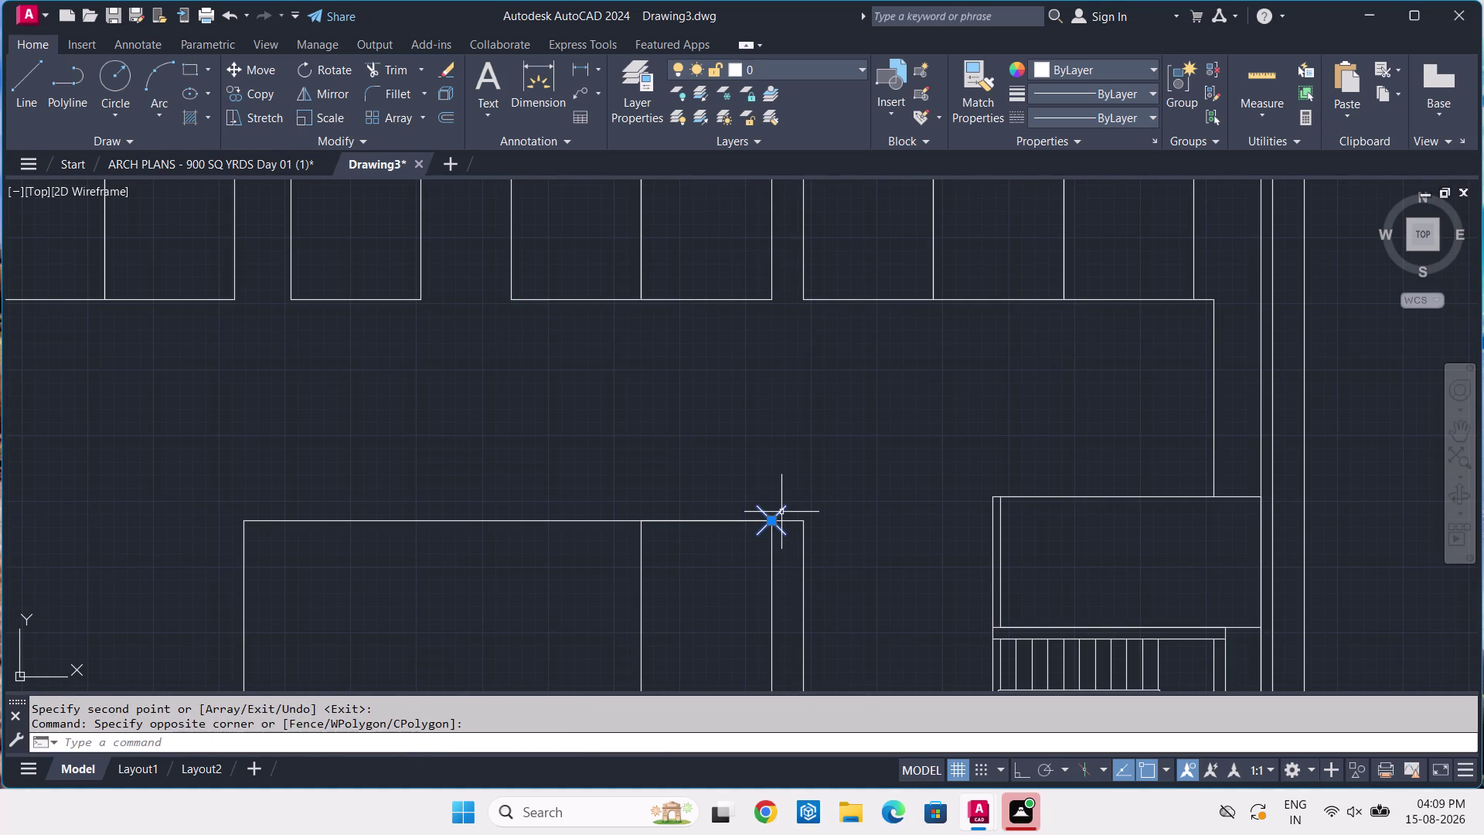
key(Delete)
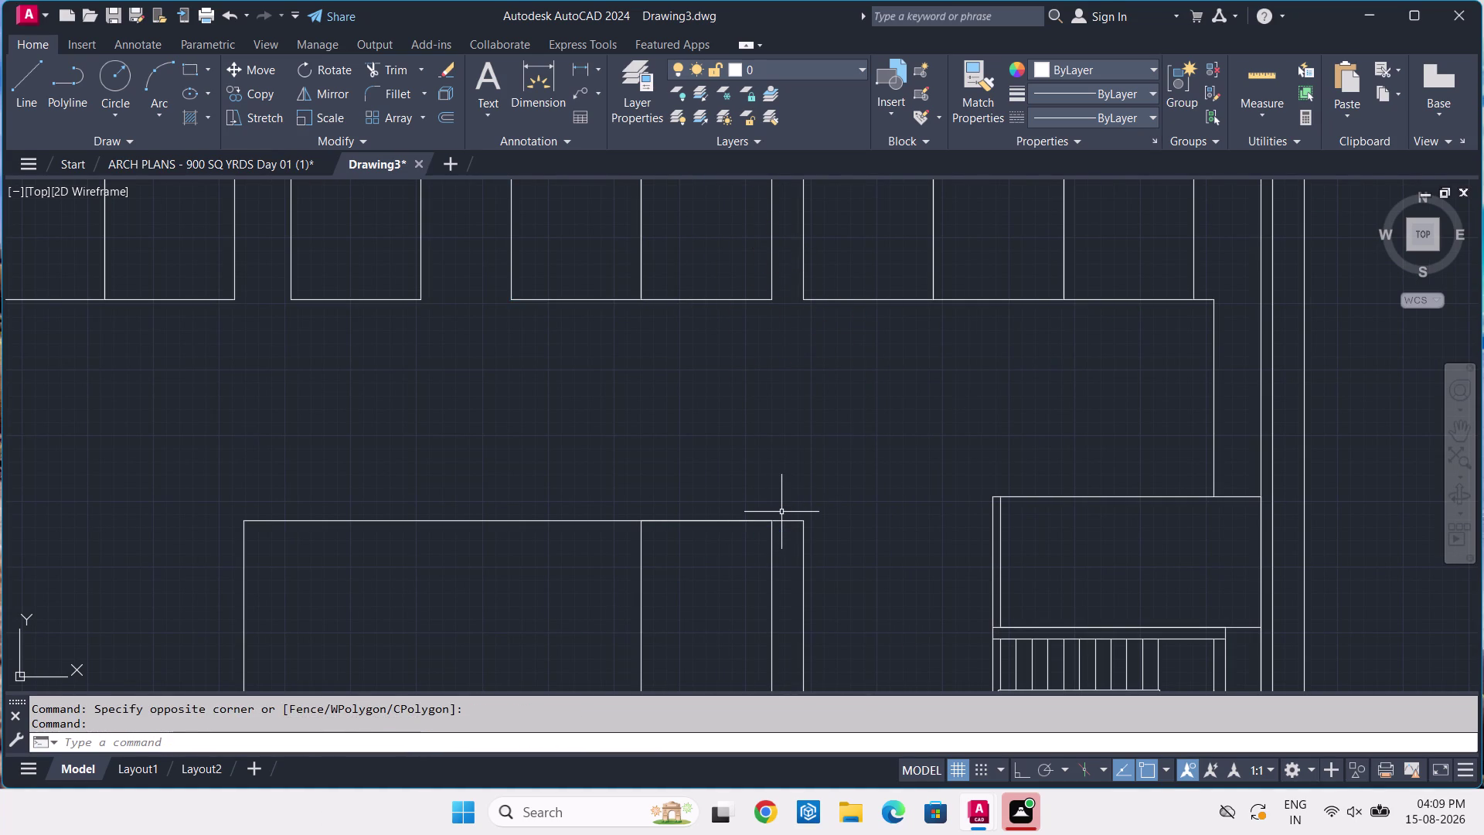
click(170, 155)
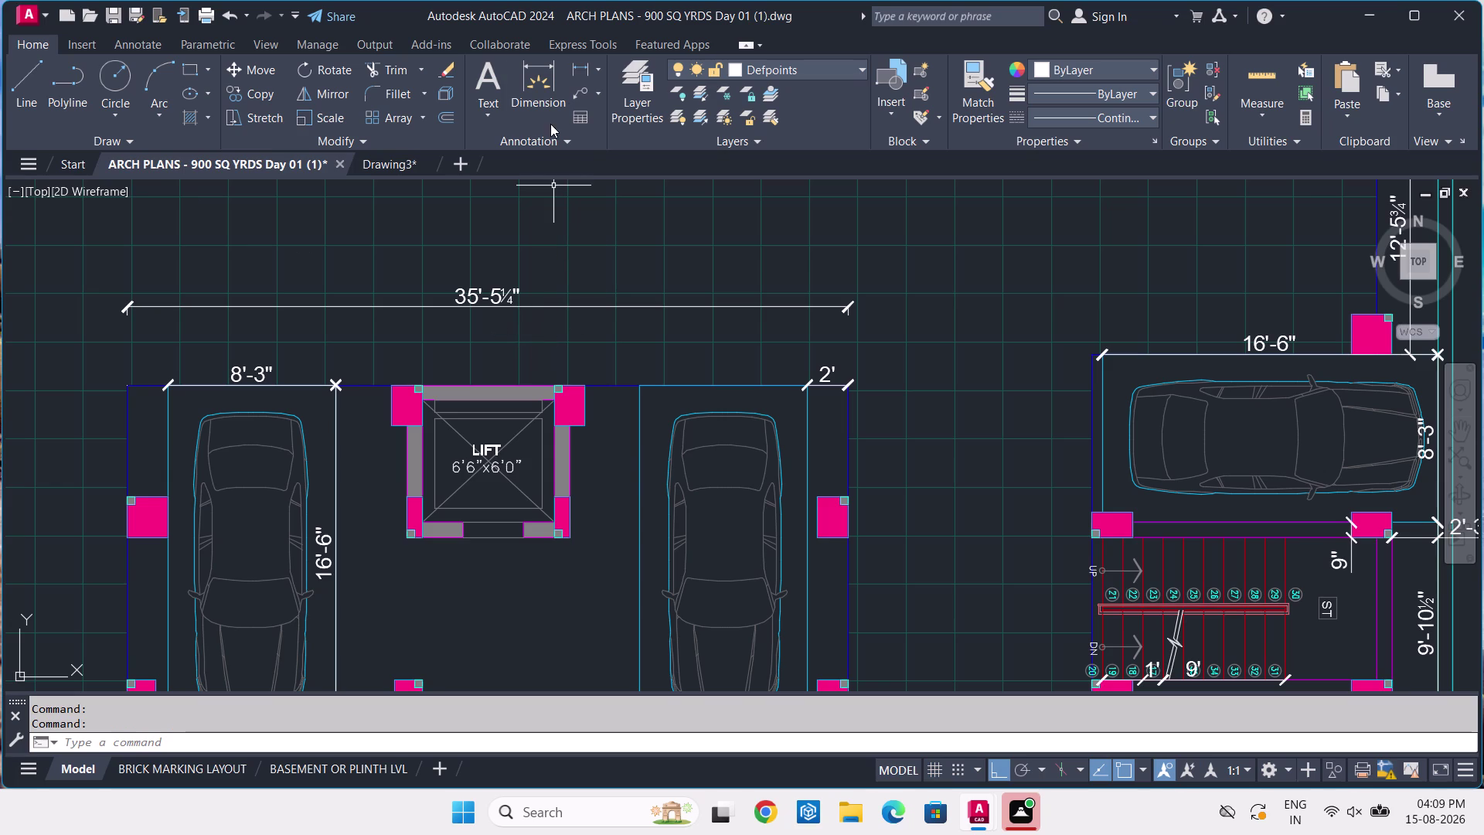
Dimension the 14'-11¼" gap between the car bays, cancelling an accidental second measurement.
click(512, 94)
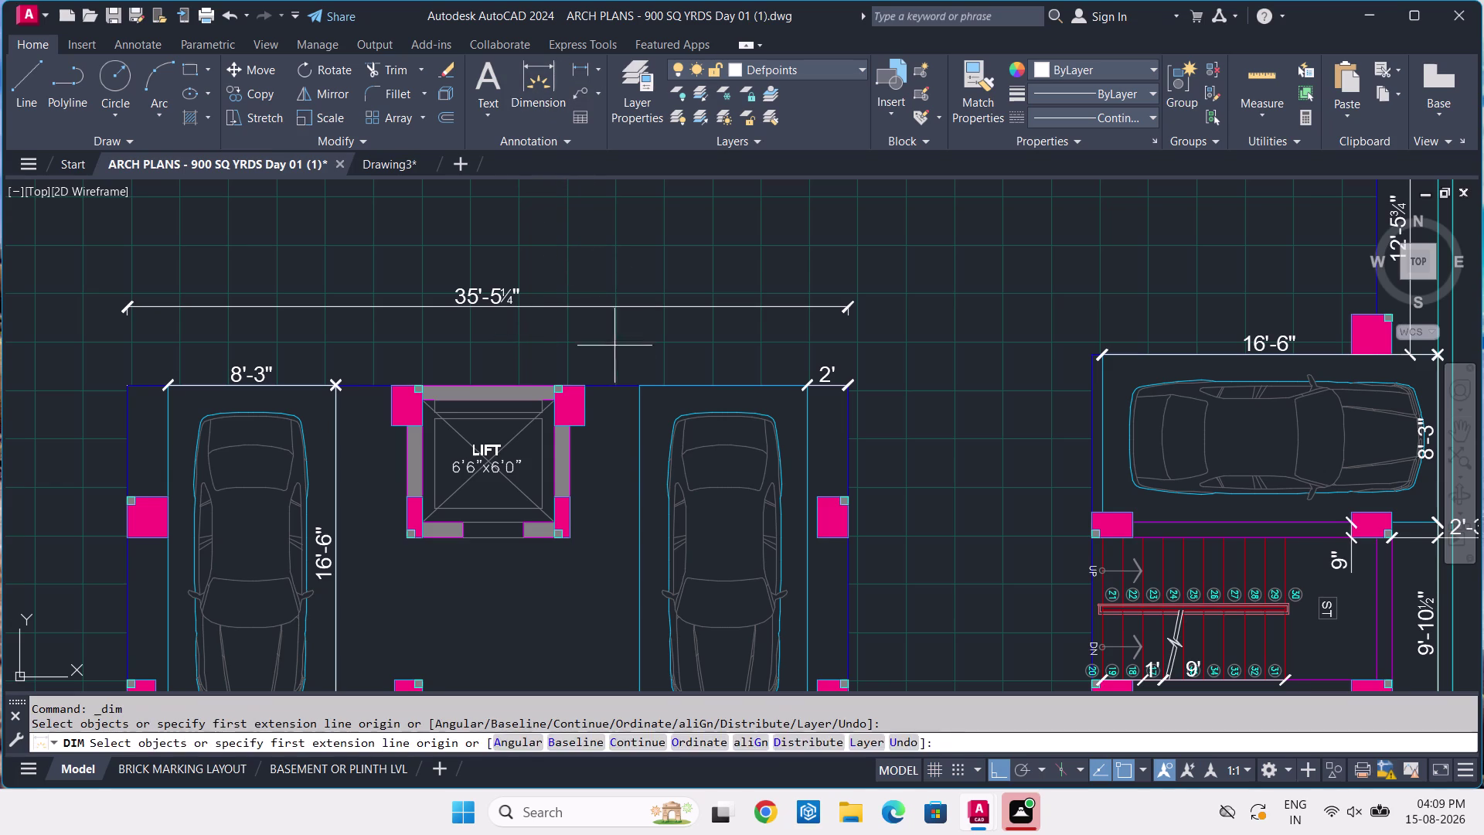
scroll(up, 3)
scroll(down, 3)
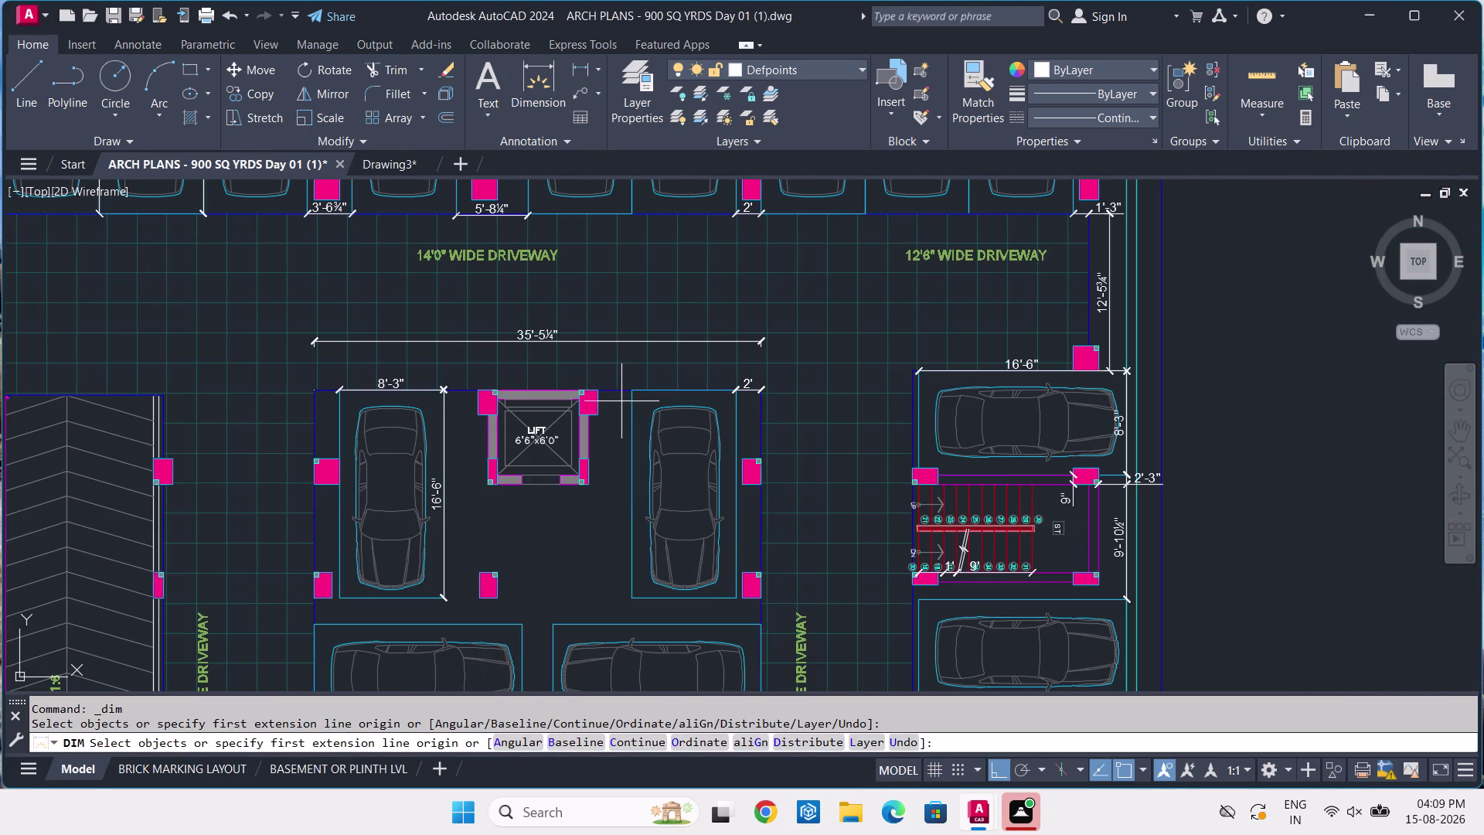
click(635, 389)
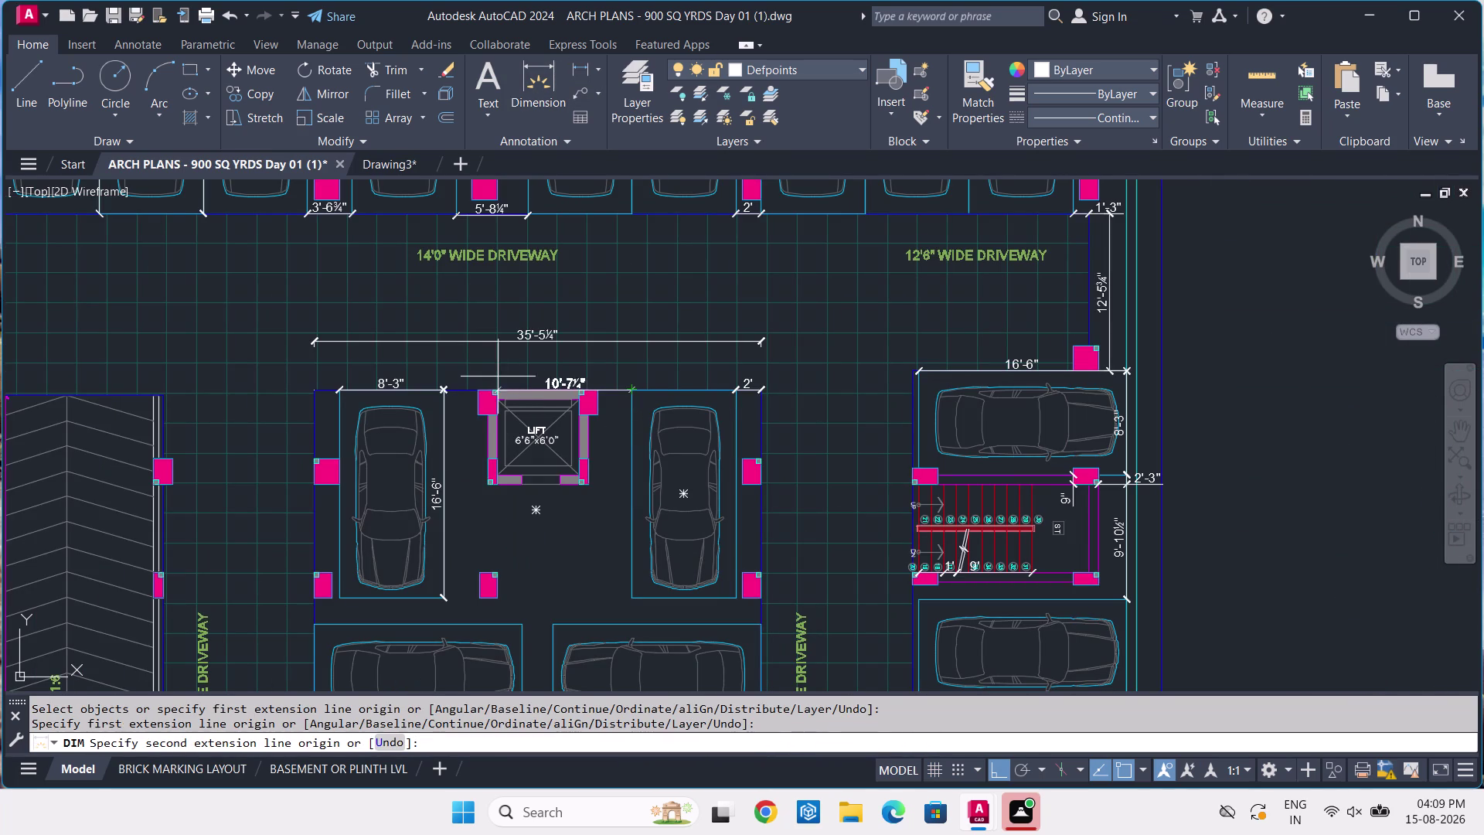
scroll(up, 3)
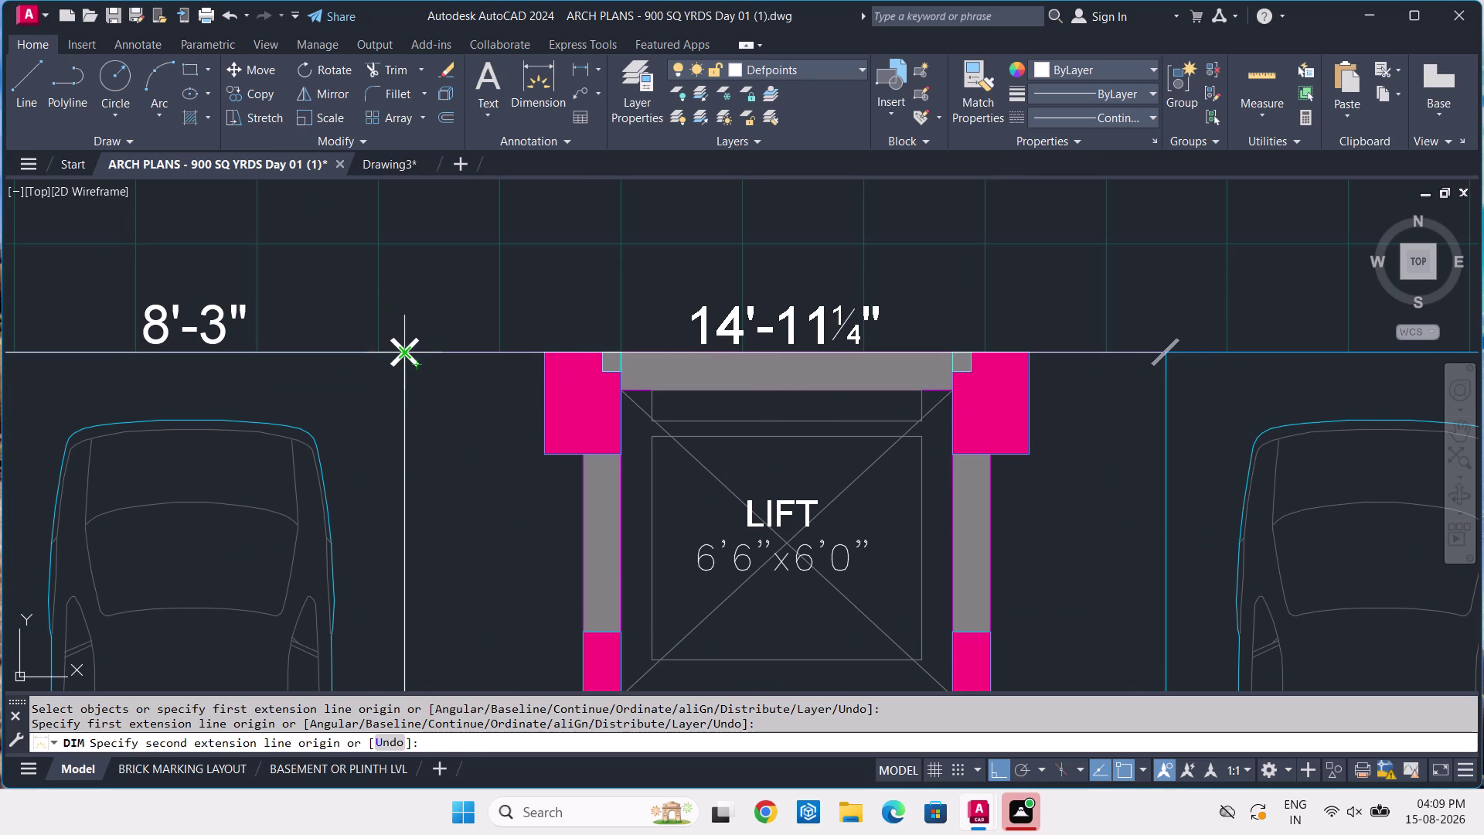
click(405, 354)
click(411, 282)
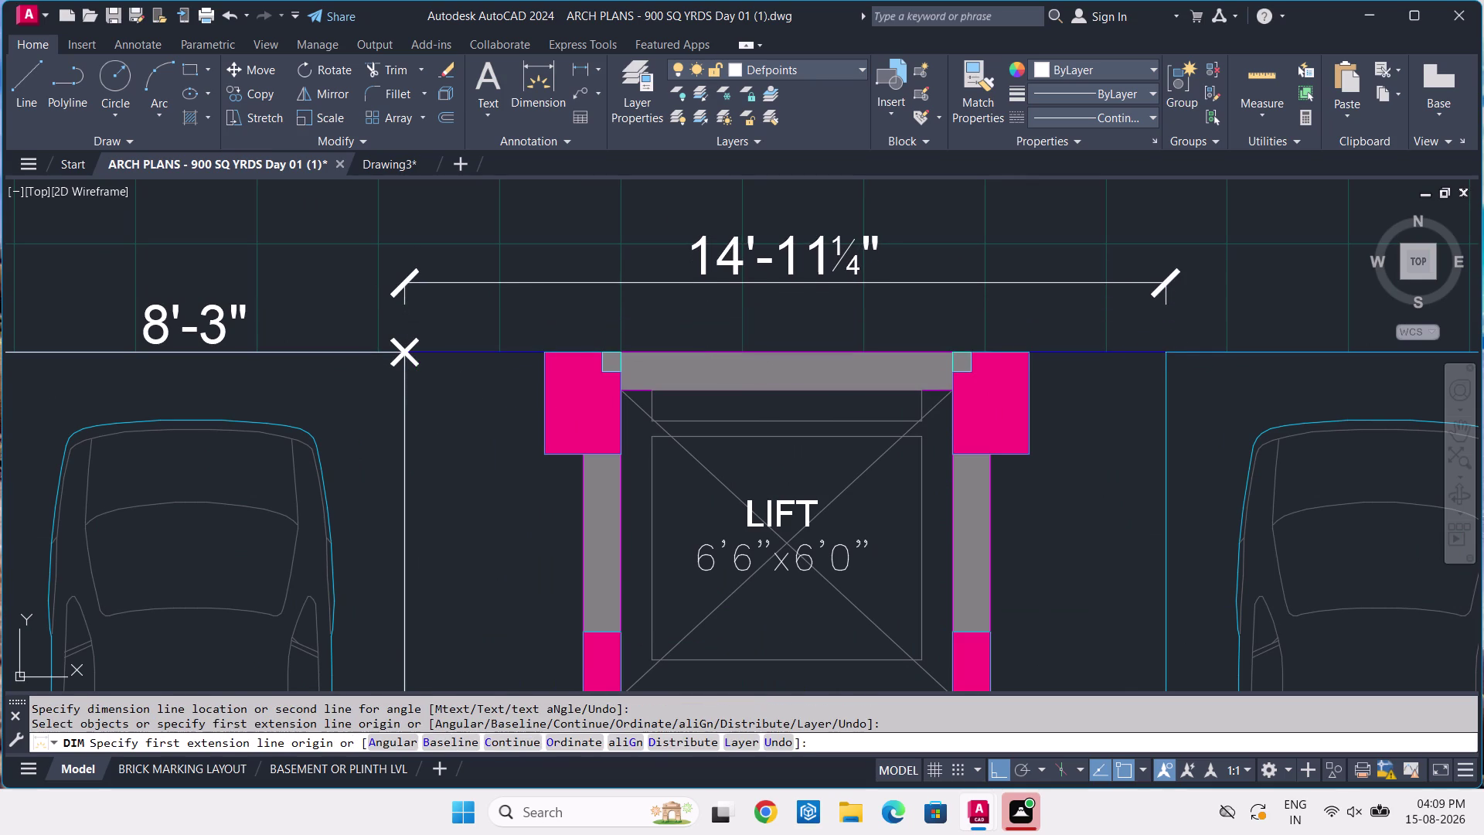
click(307, 296)
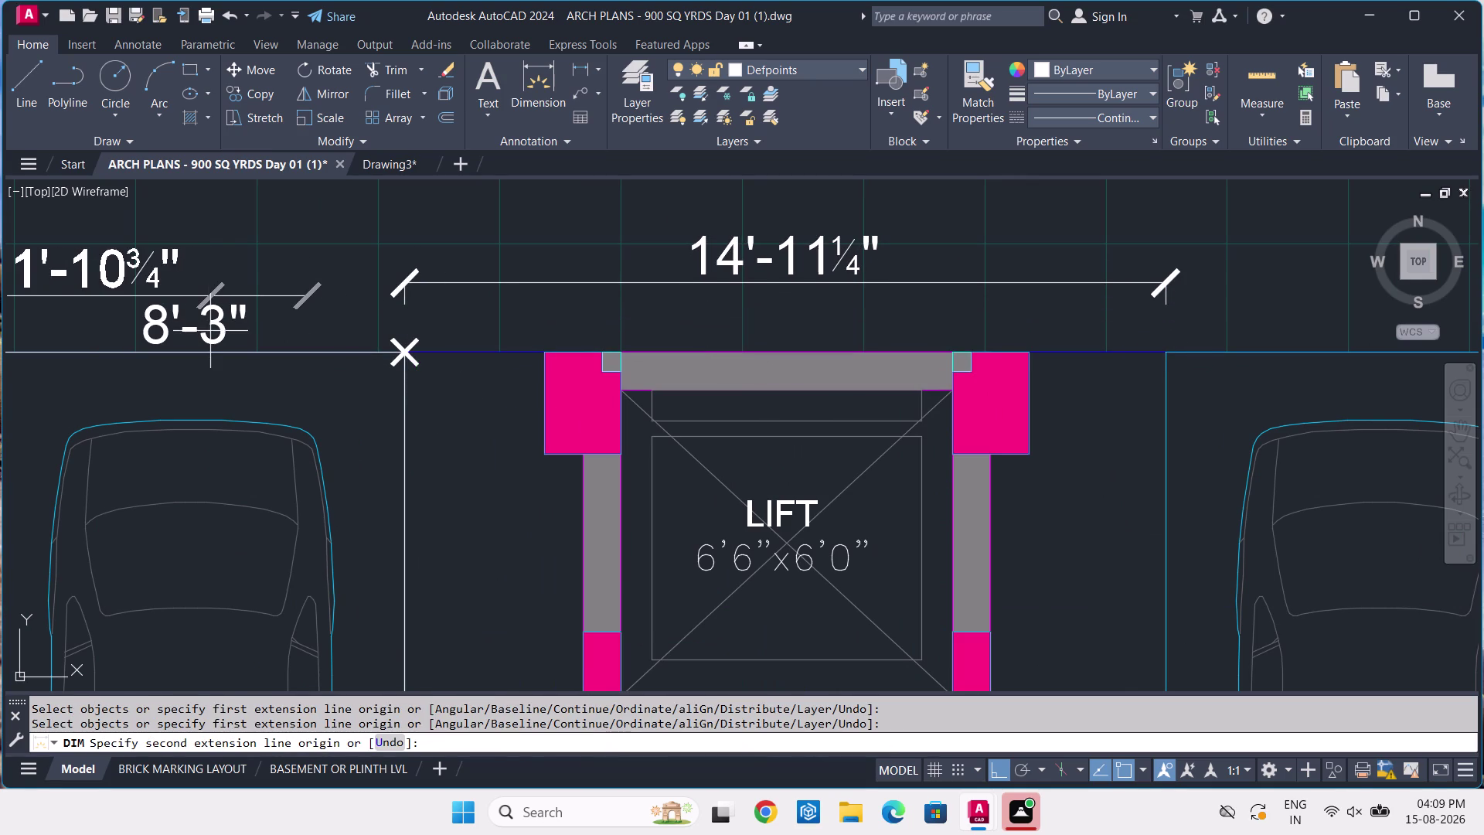
key(Escape)
Select and delete the 8'-3" dimension and a selected bay edge.
click(210, 330)
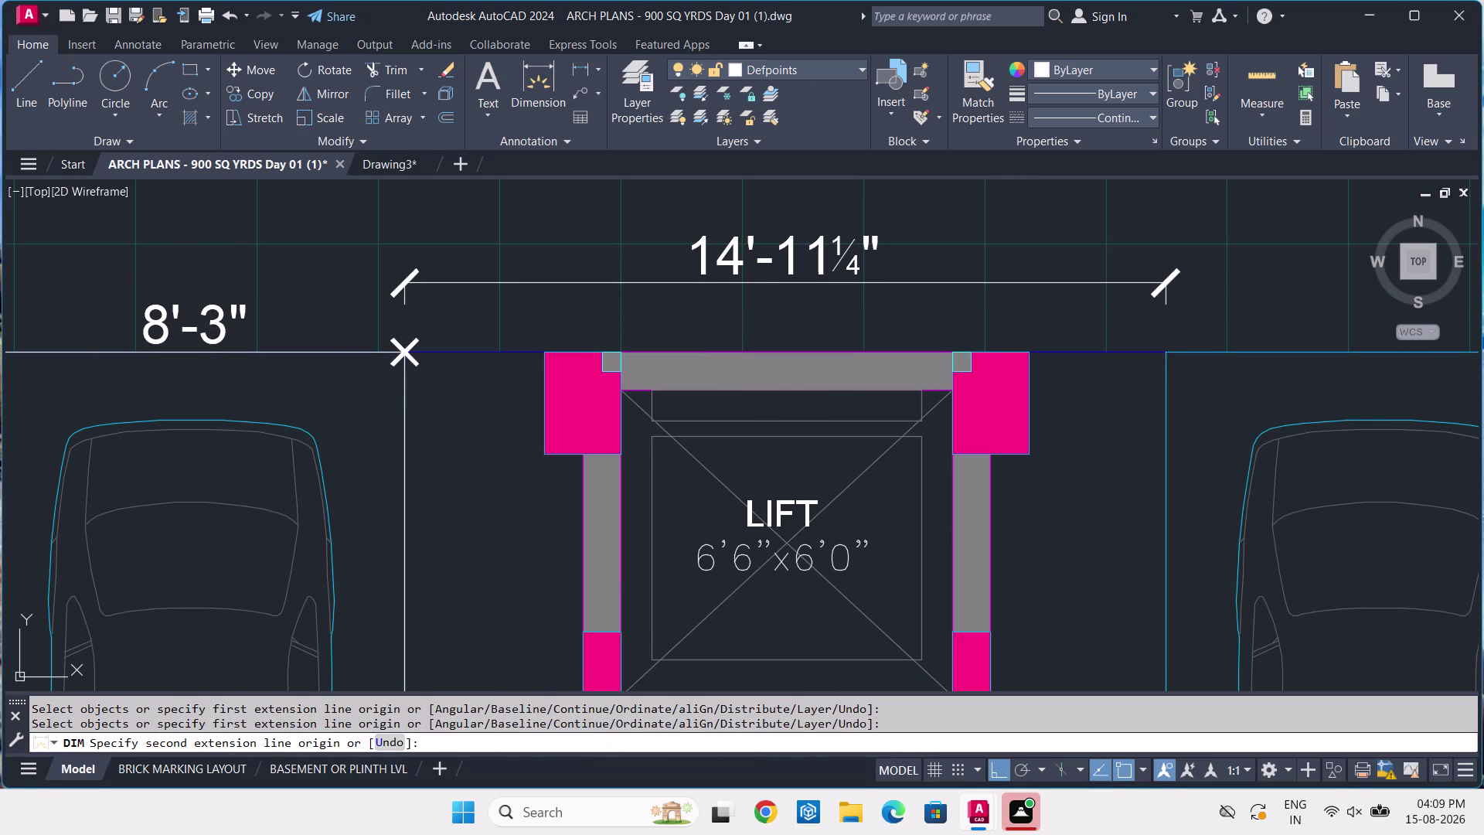
click(321, 266)
click(278, 287)
click(186, 324)
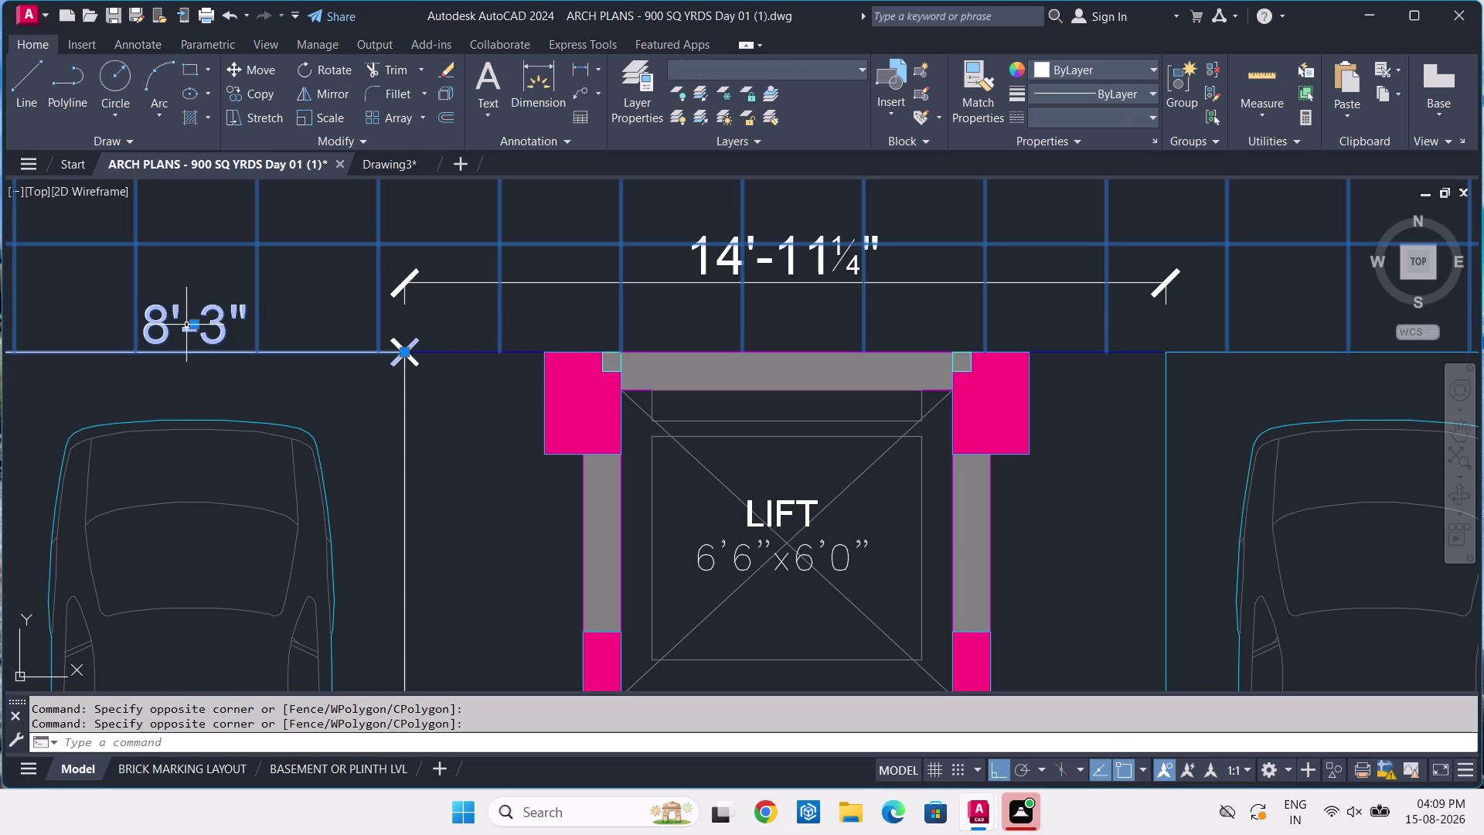
key(Escape)
click(205, 328)
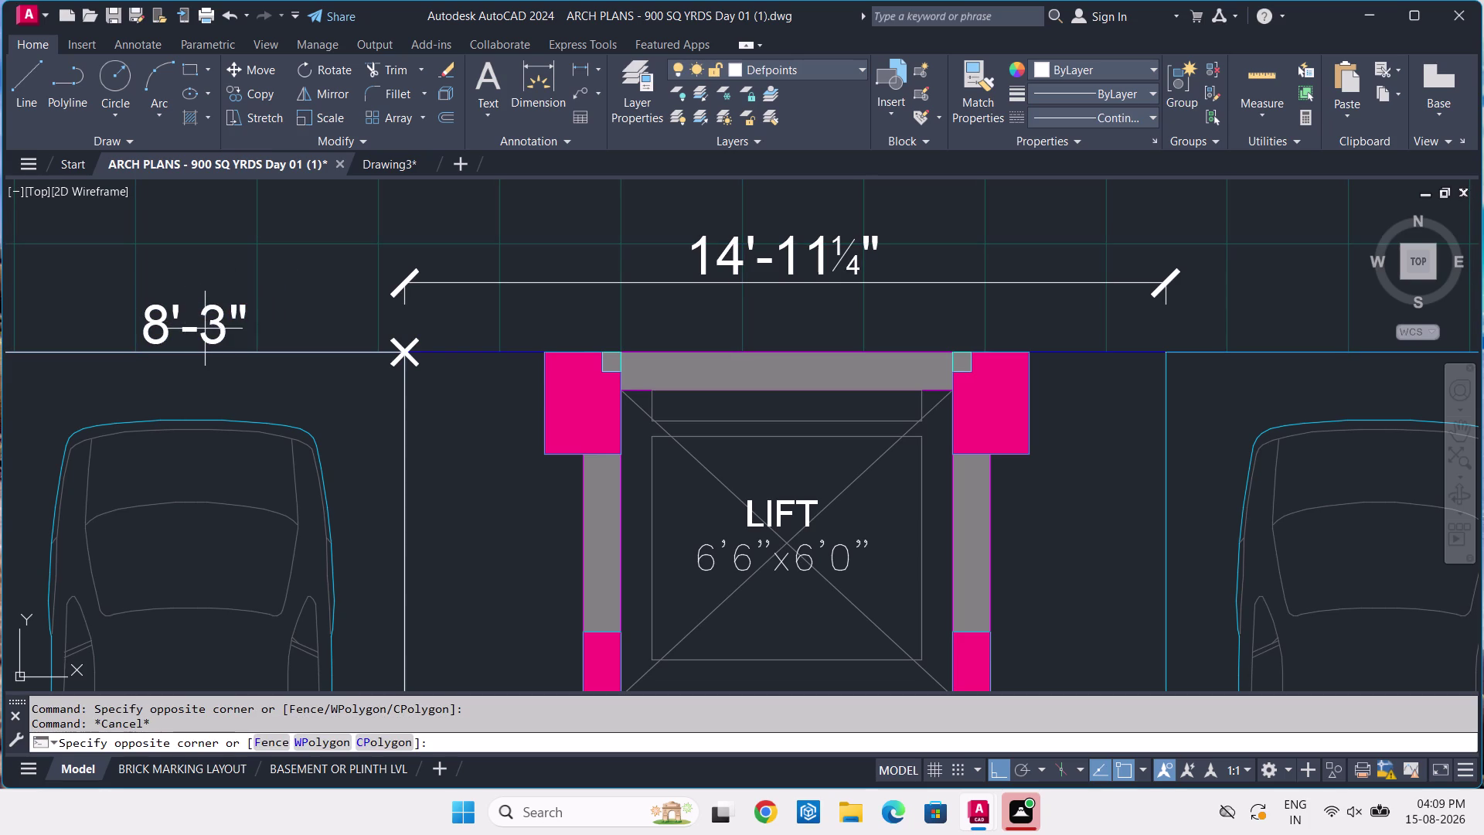
click(194, 328)
key(Escape)
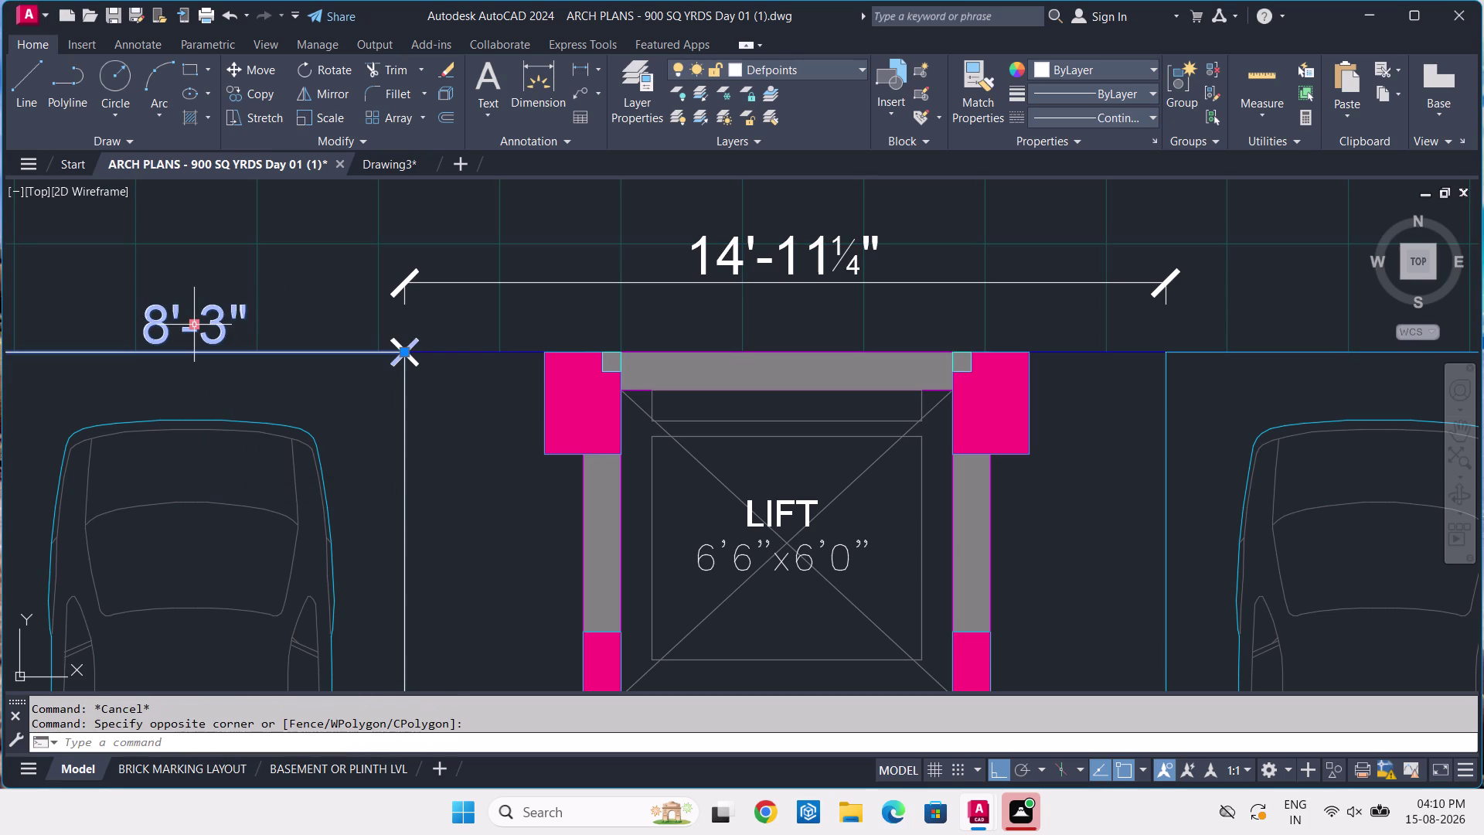
key(Delete)
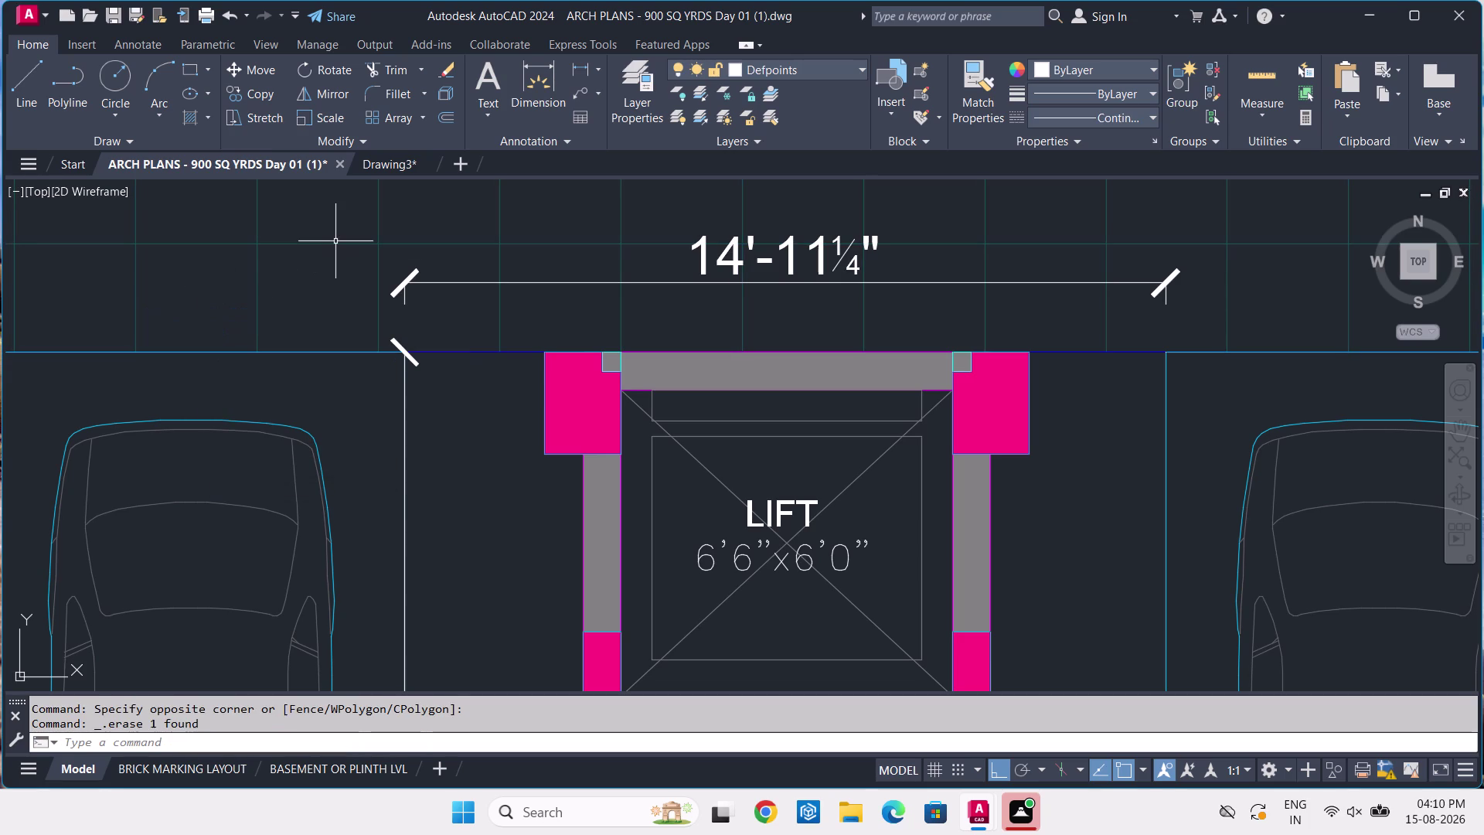
click(400, 347)
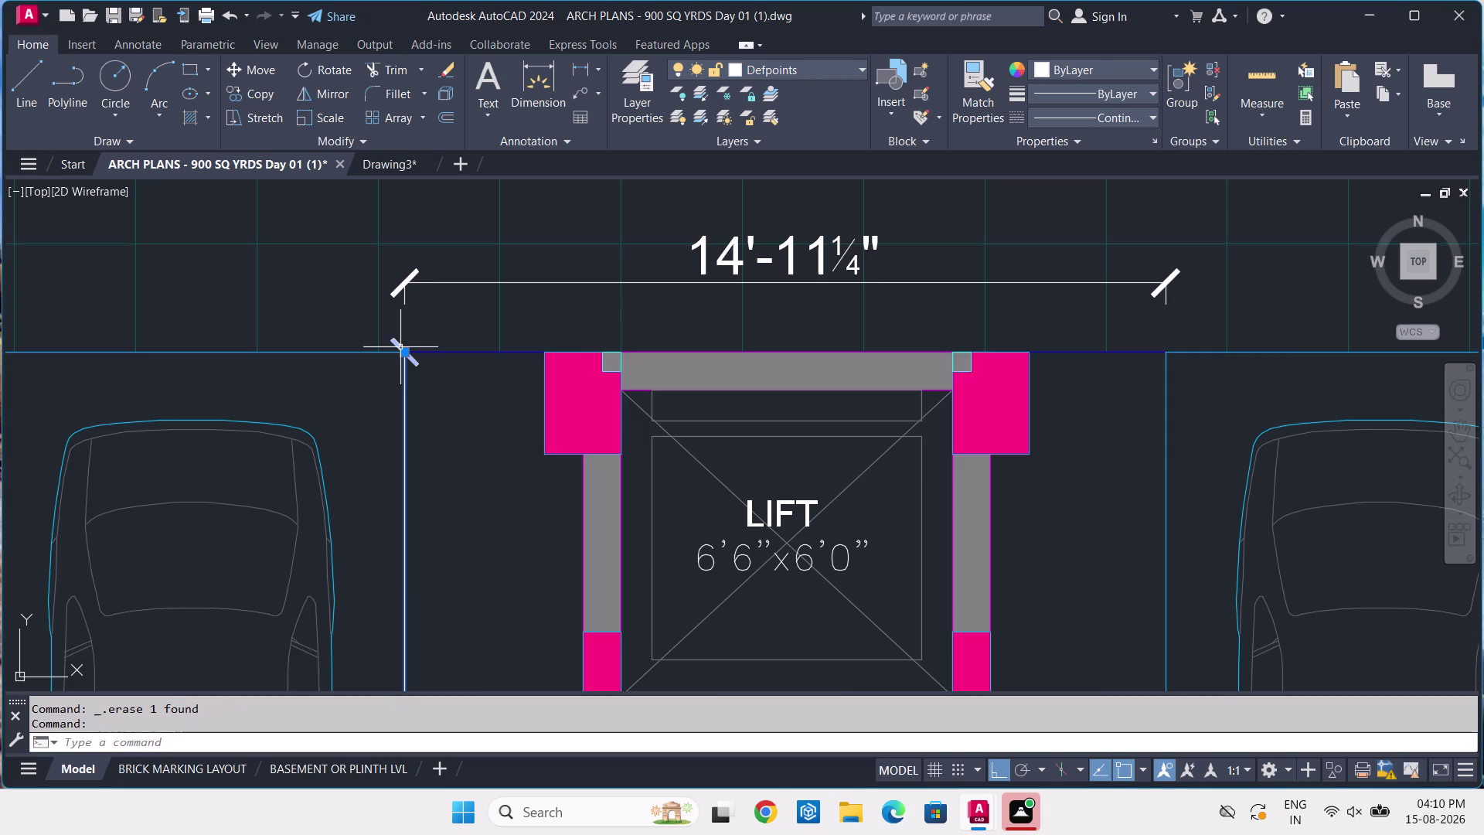
scroll(down, 3)
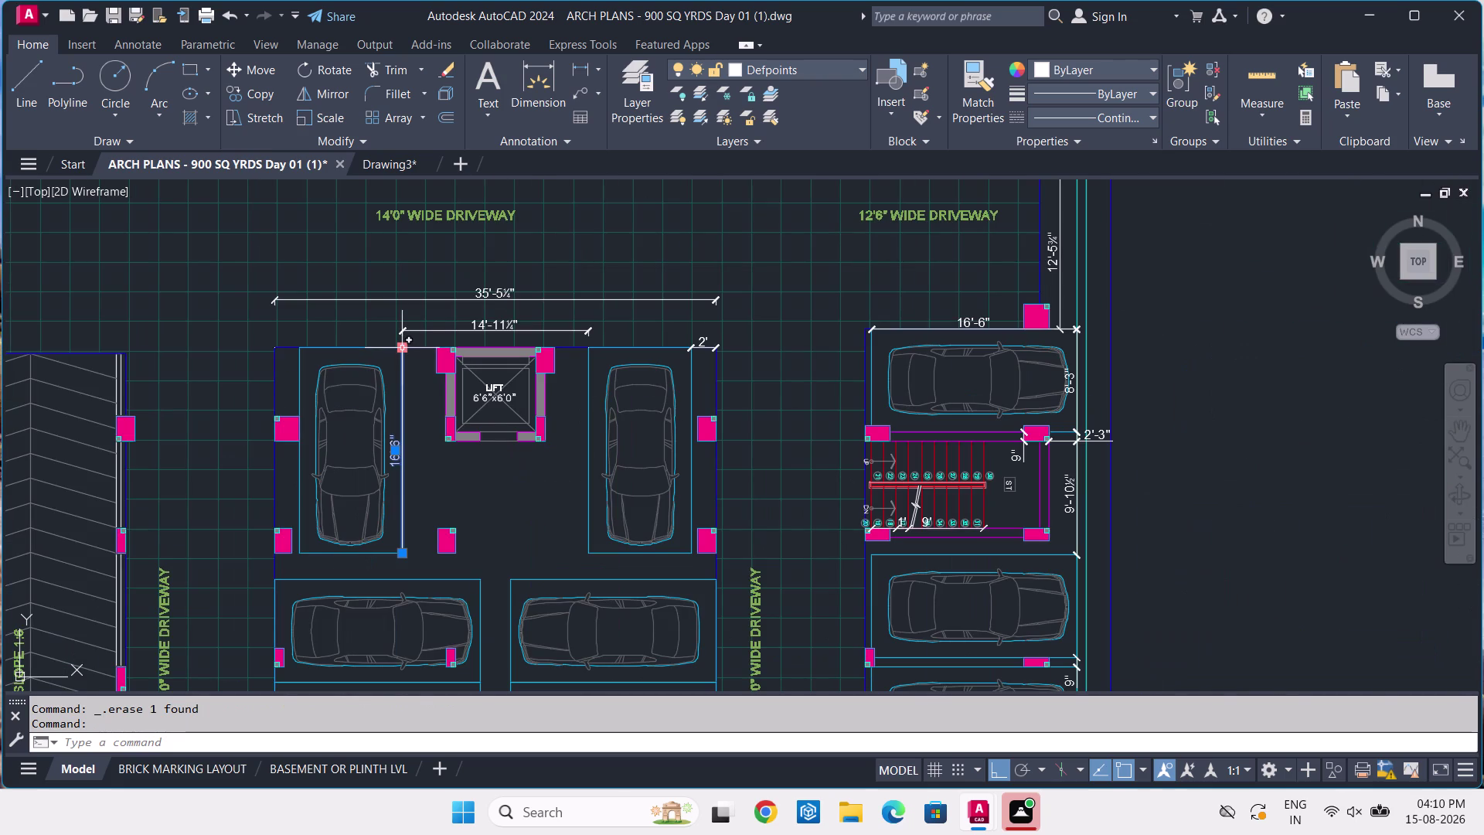
key(Delete)
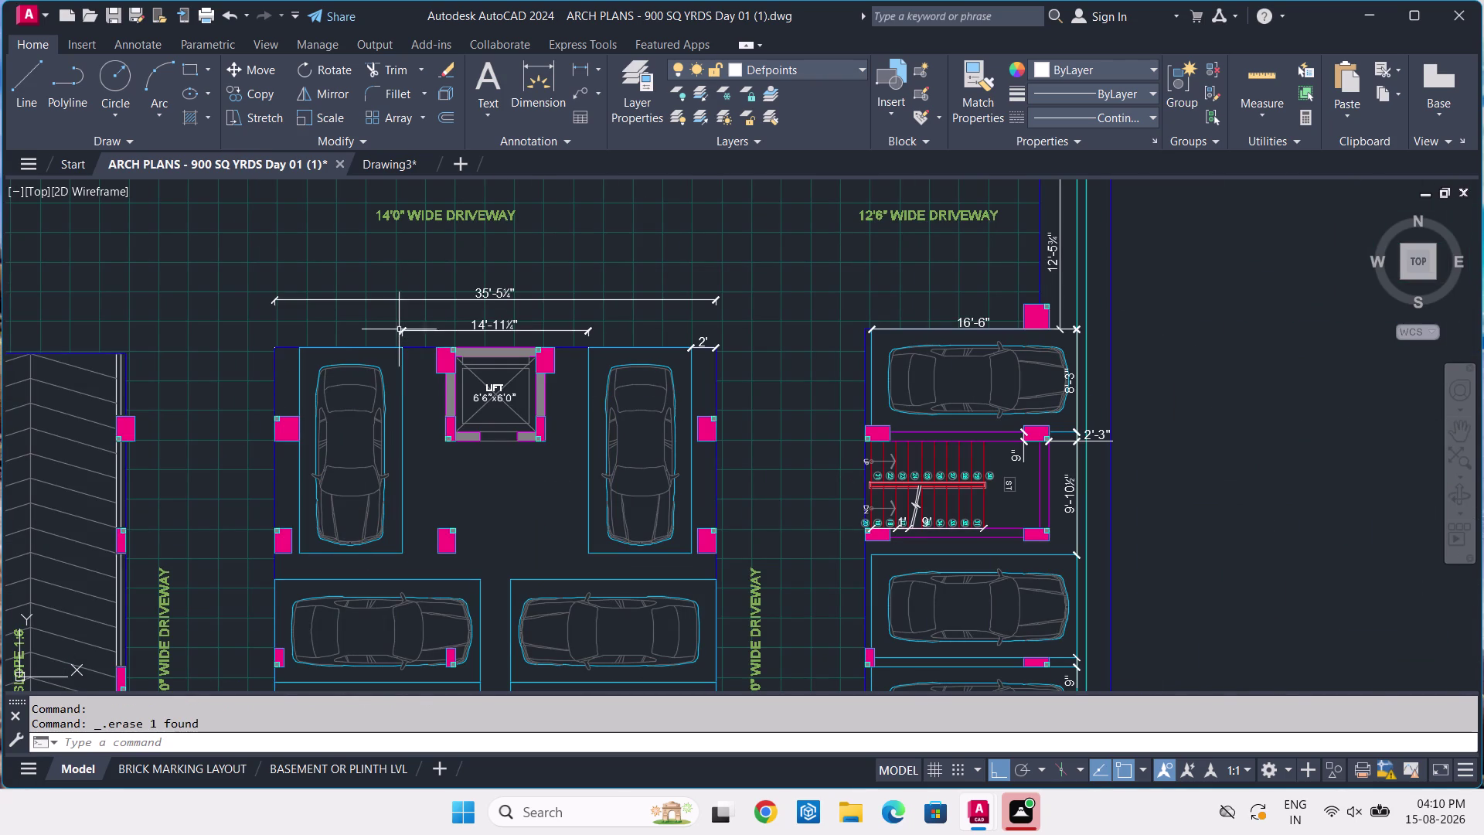
Begin a duplicate measurement between the bay corners, cancel it, and return to Drawing3.
click(534, 80)
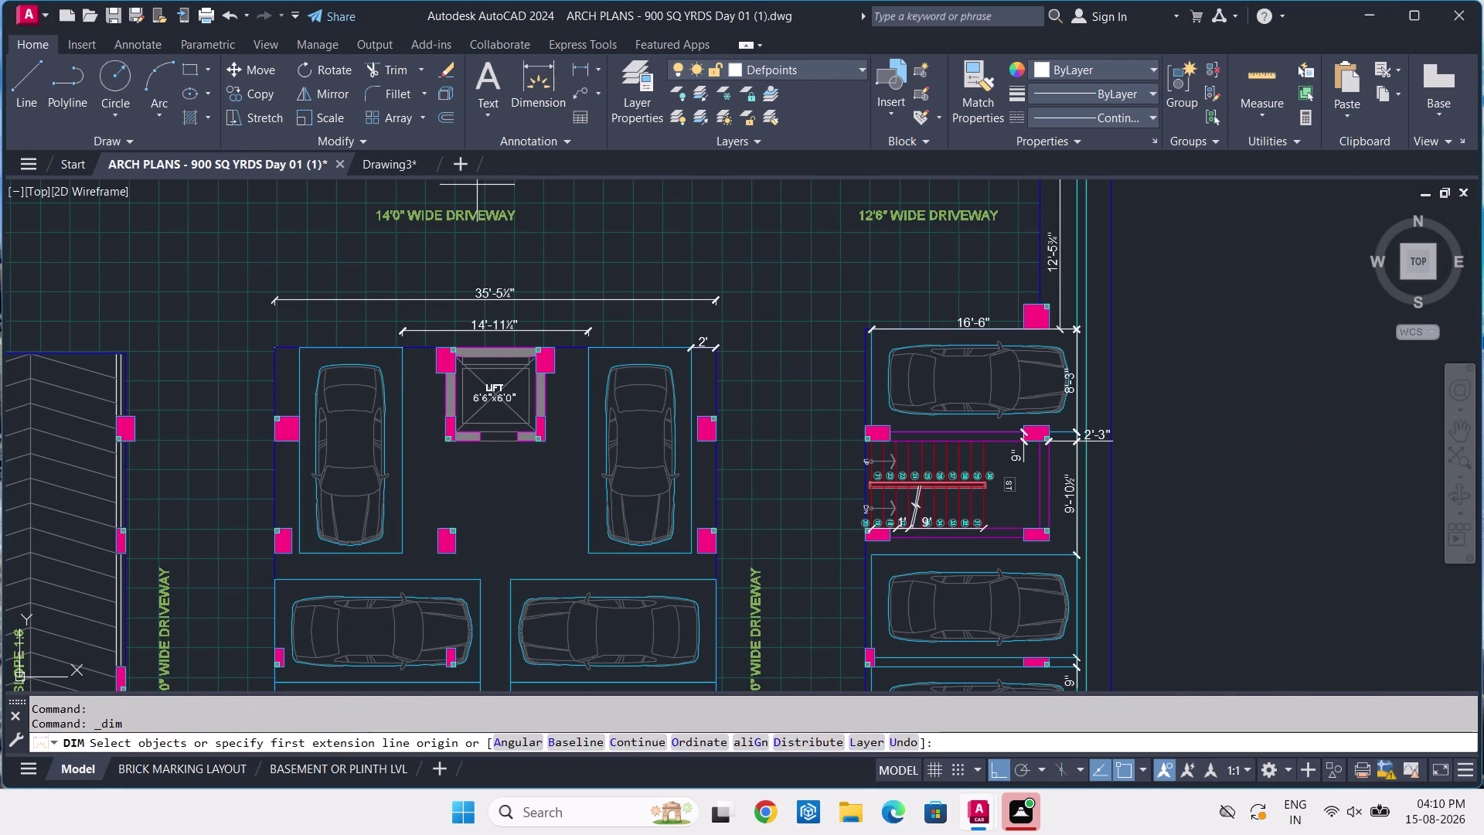
scroll(up, 3)
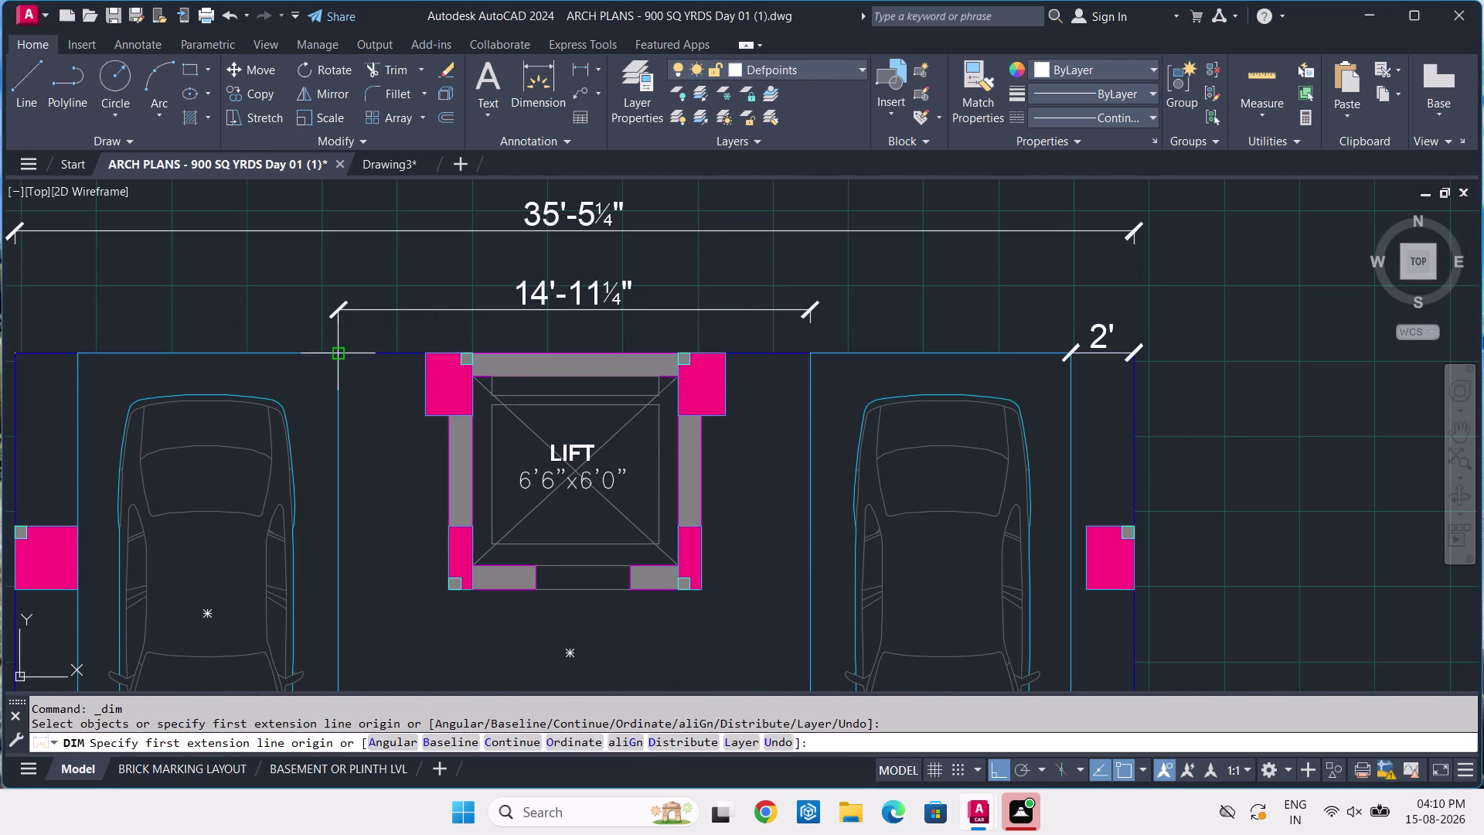
click(336, 355)
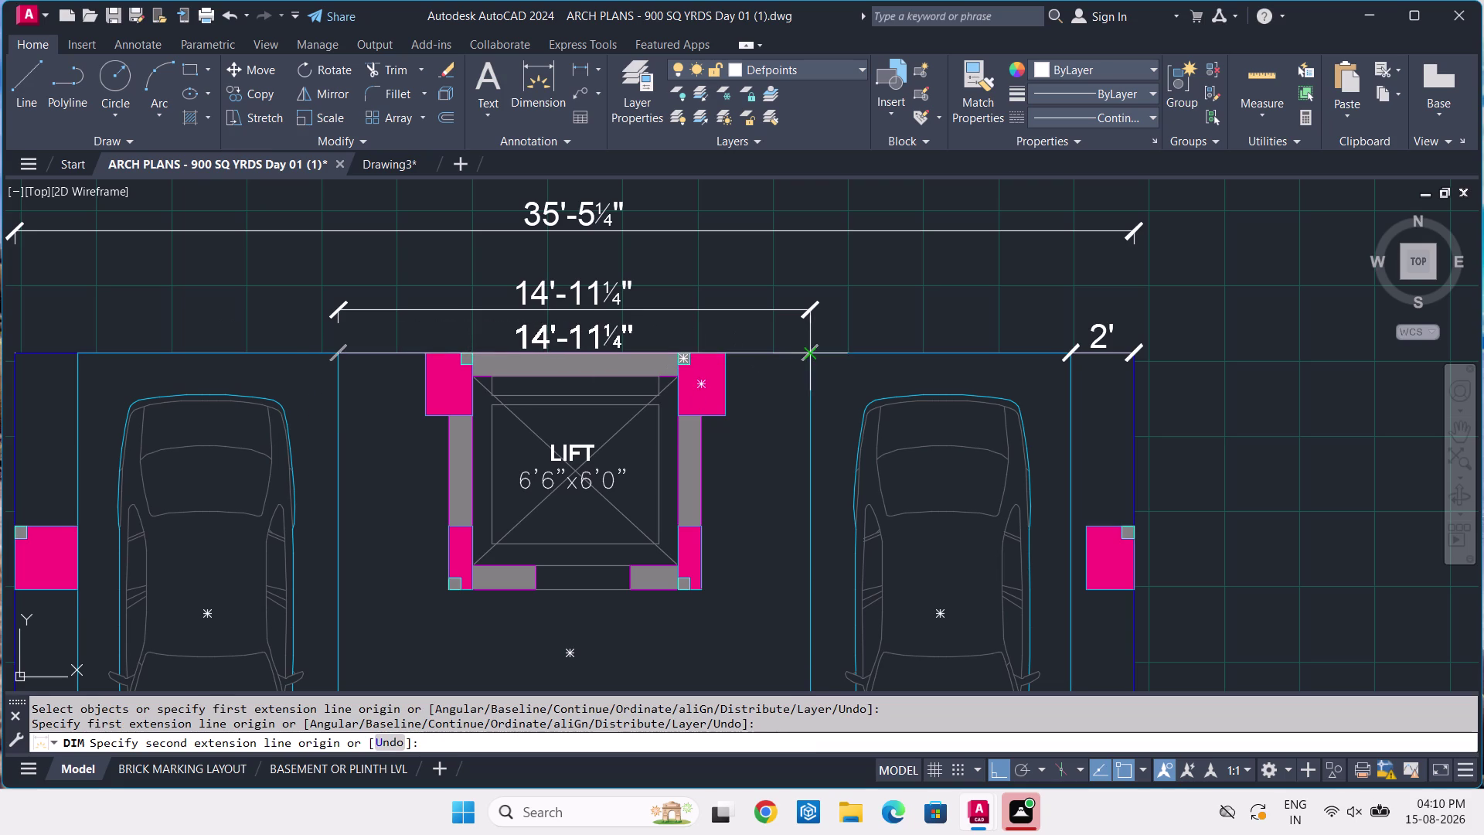
click(811, 349)
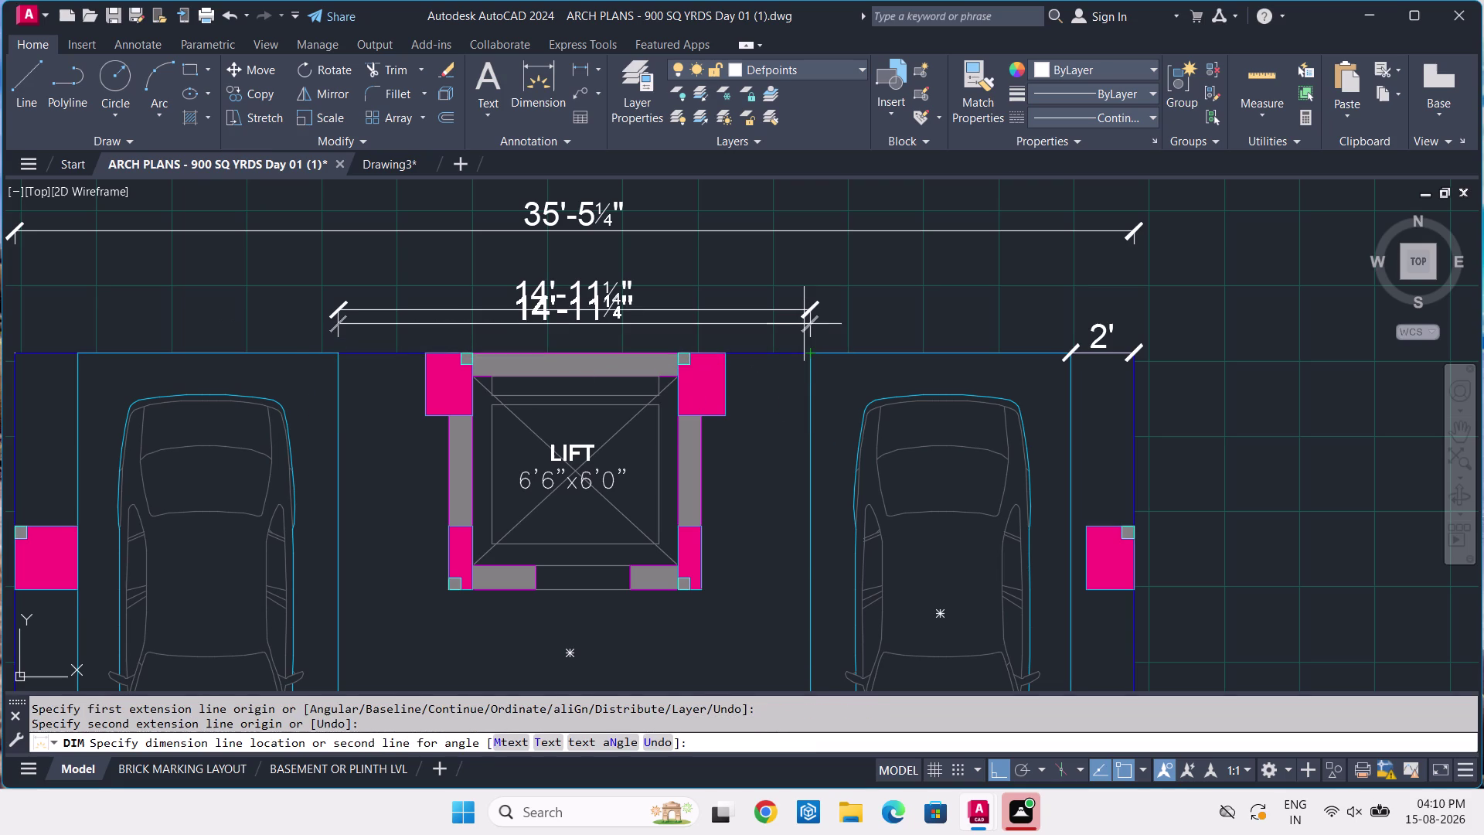
key(Escape)
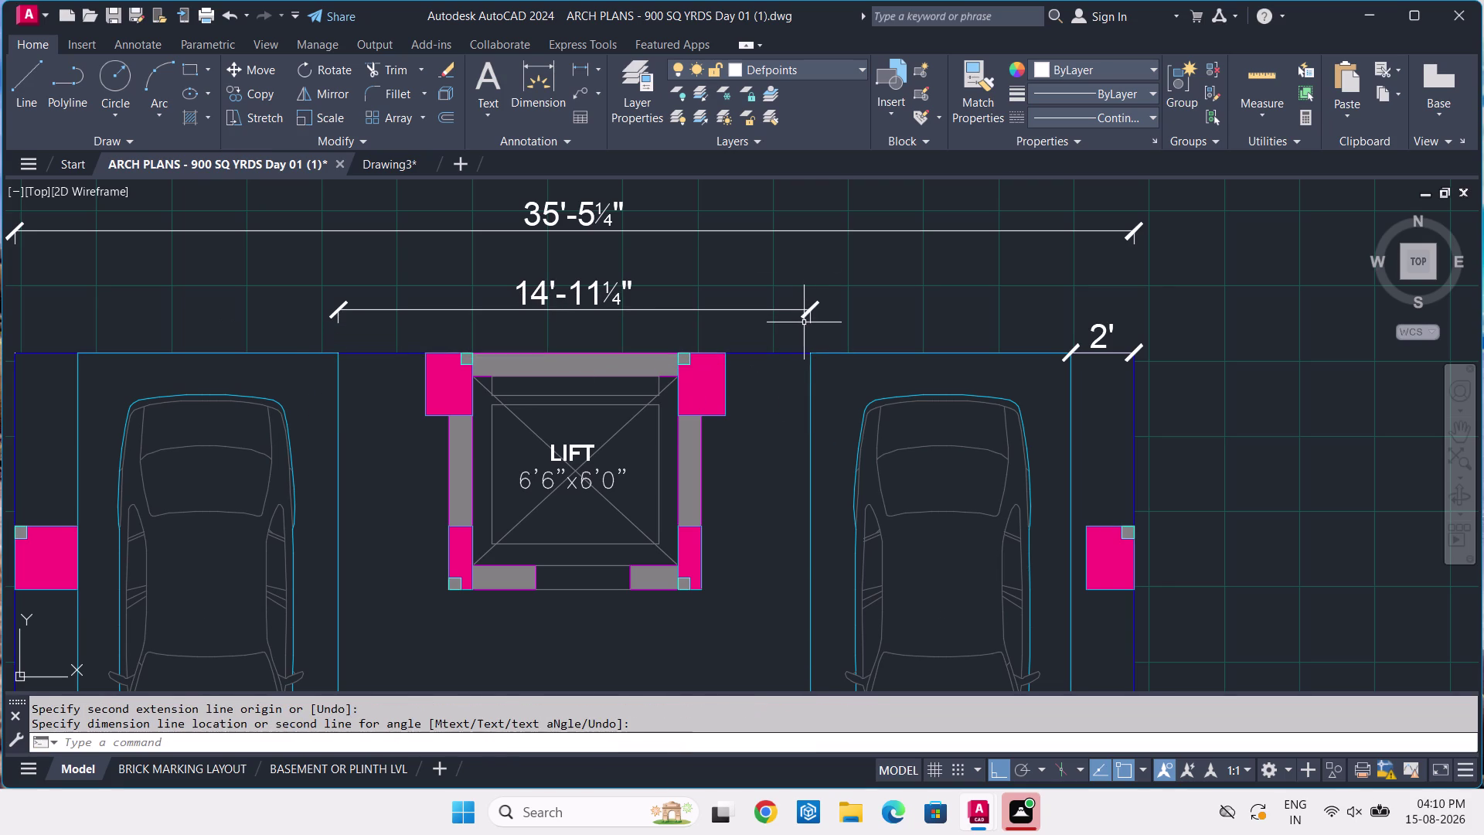
click(379, 173)
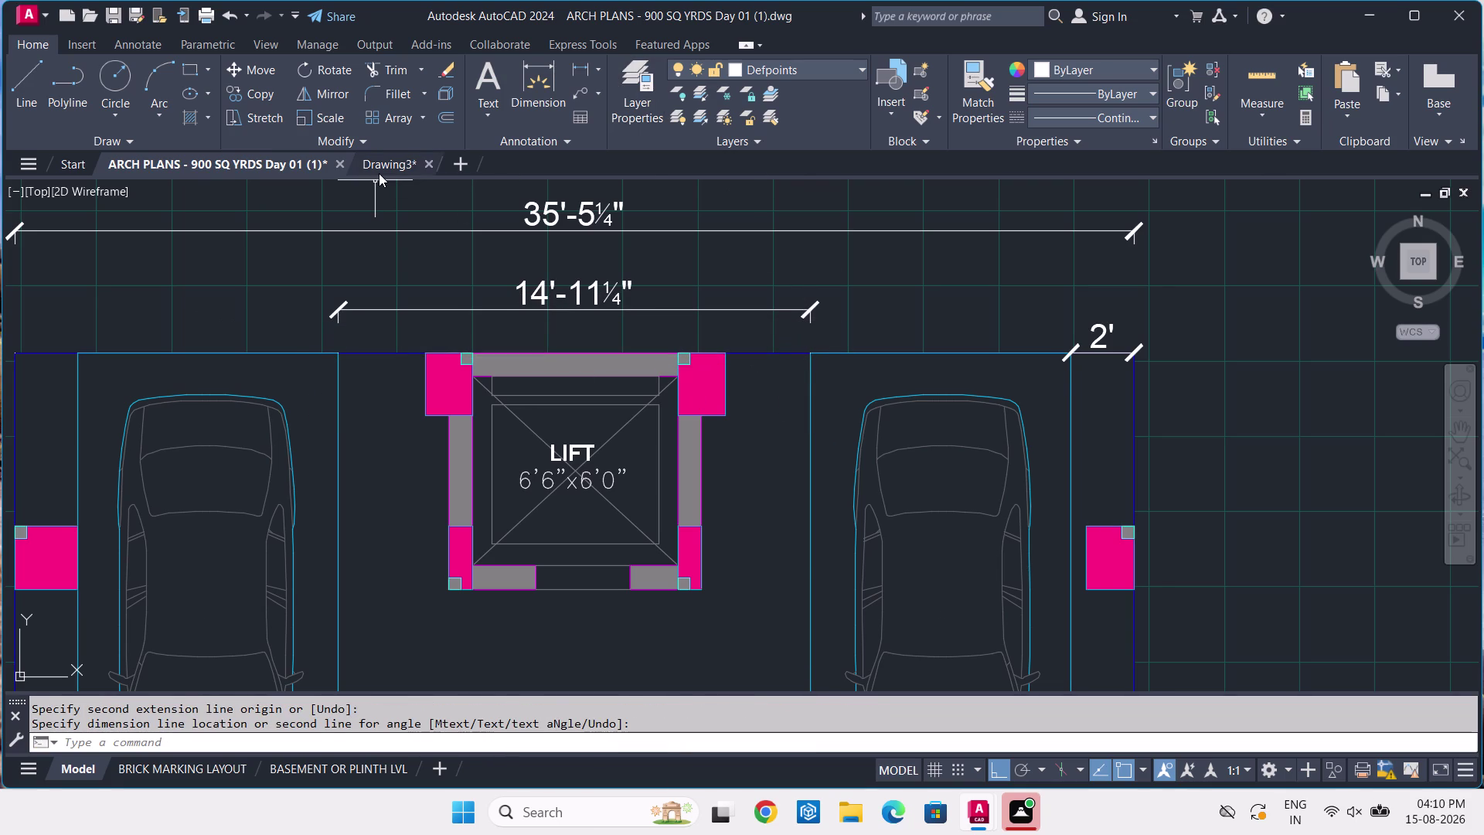
Cancel the unfinished line command.
key(l)
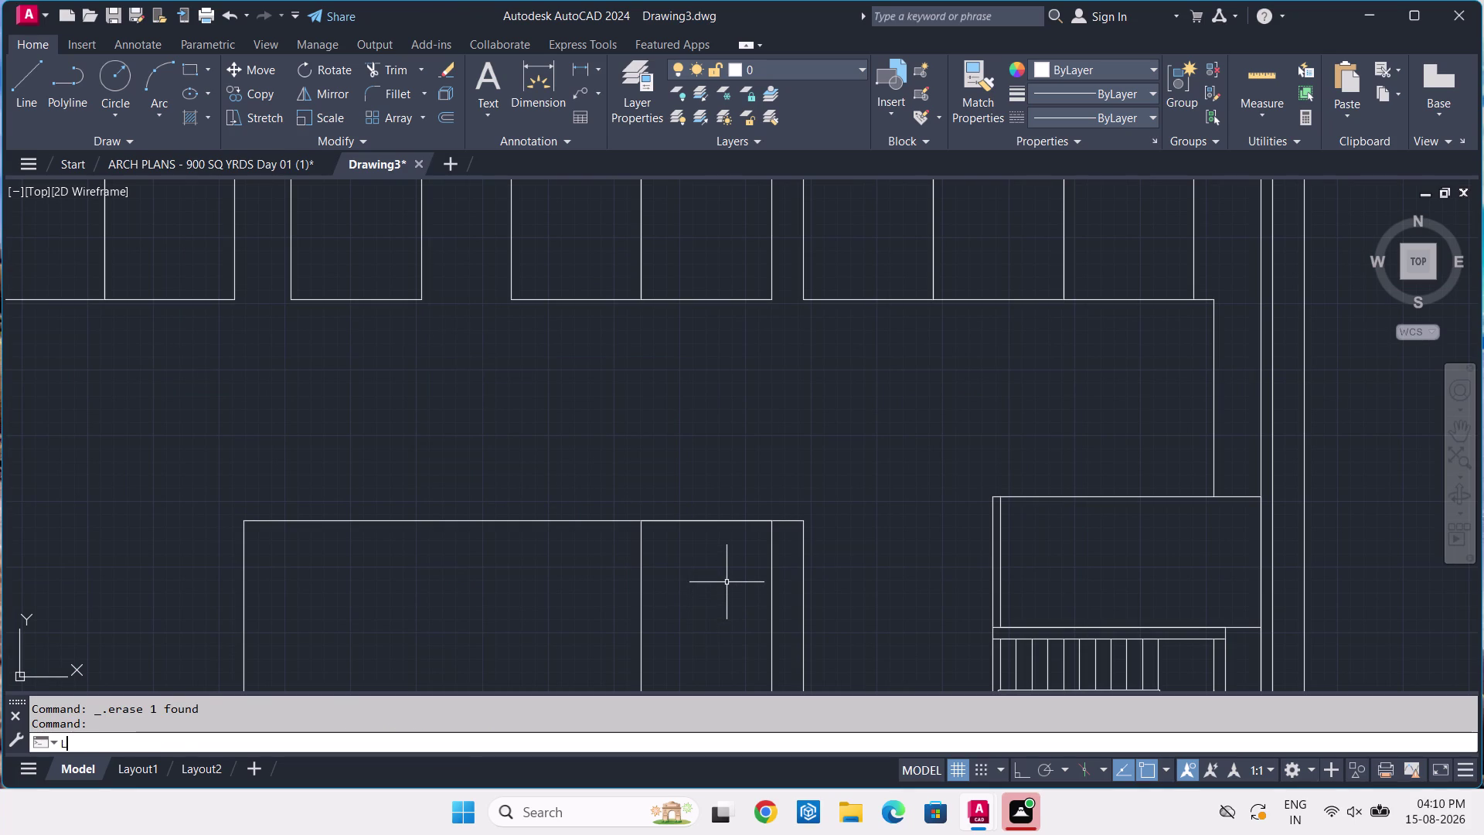
key(space)
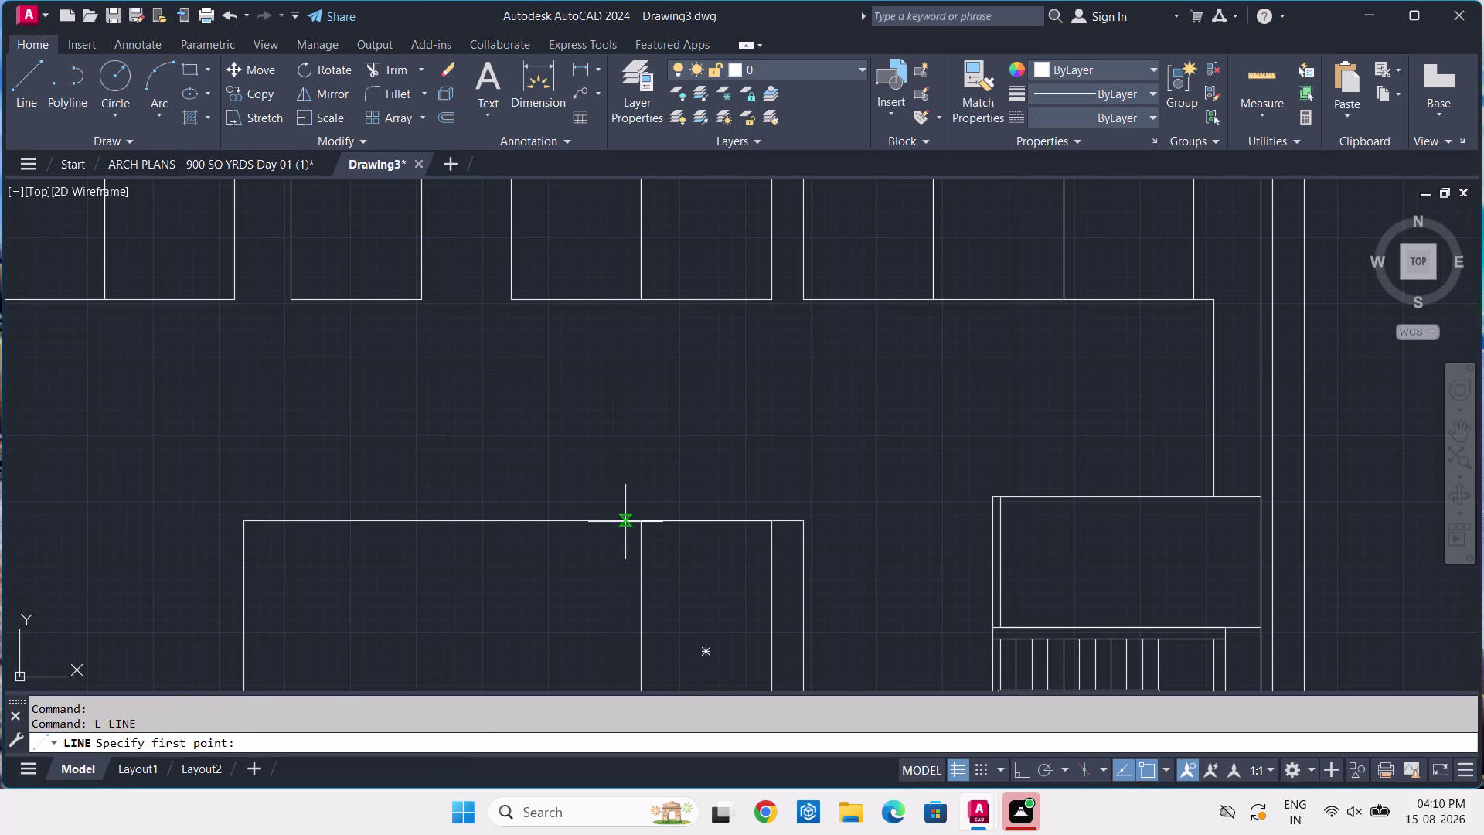
key(Escape)
key(o)
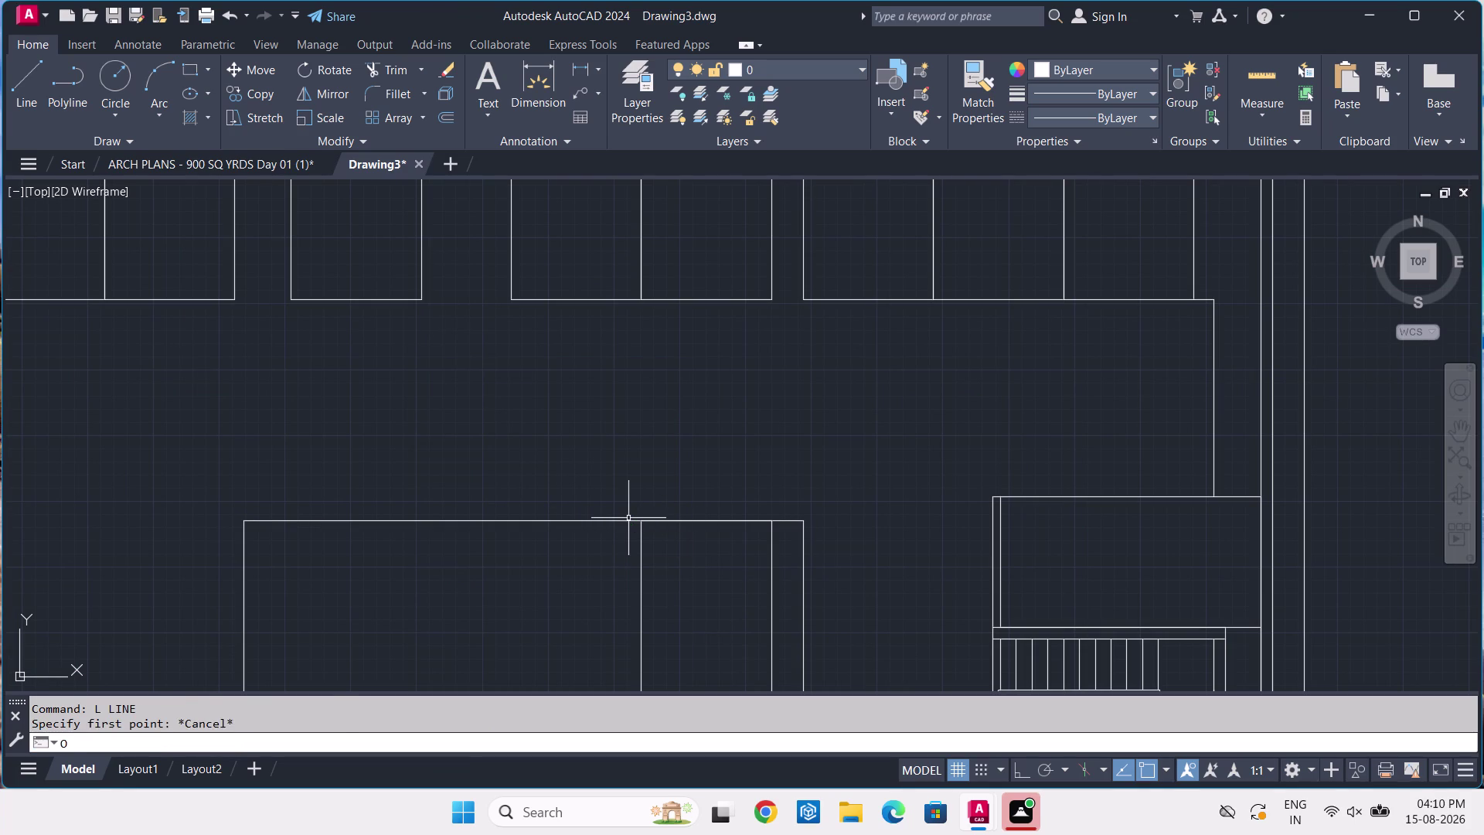
key(BackSpace)
Place a point tracked 14'-11-1/4" left of the edge junction.
text(PO)
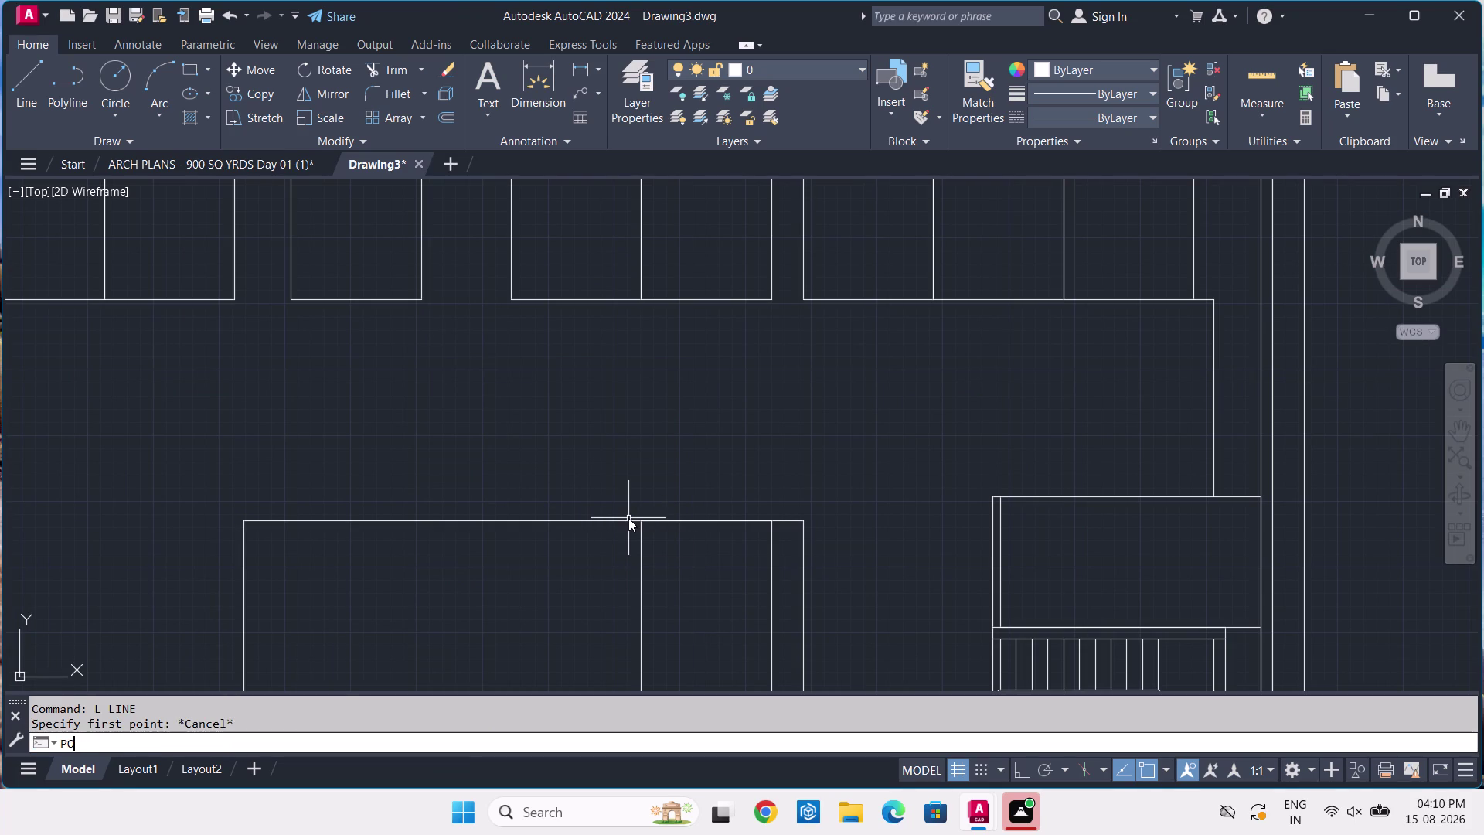
key(space)
text(TK)
key(space)
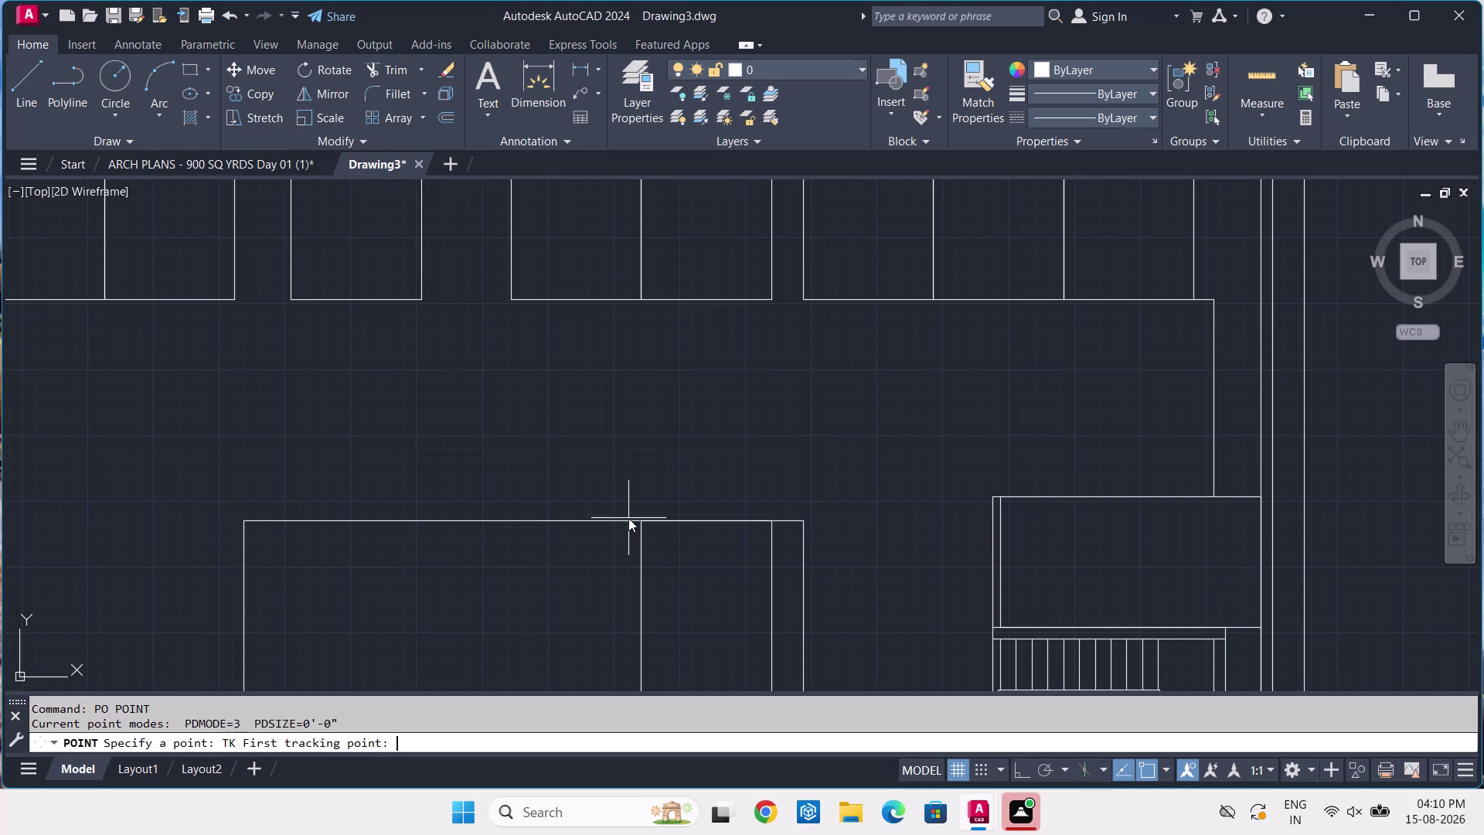
click(638, 518)
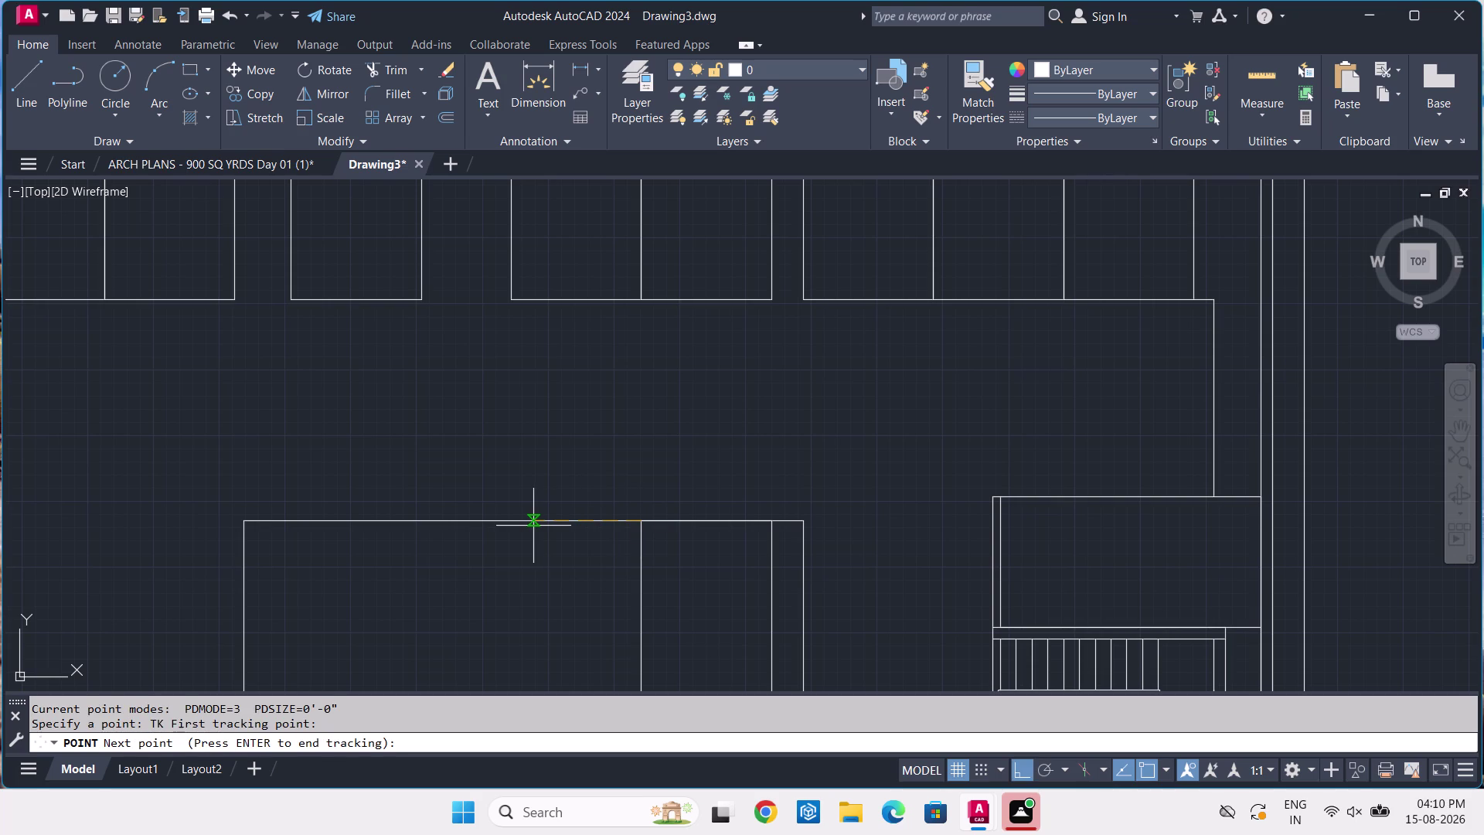
text(14'-)
text(11-1)
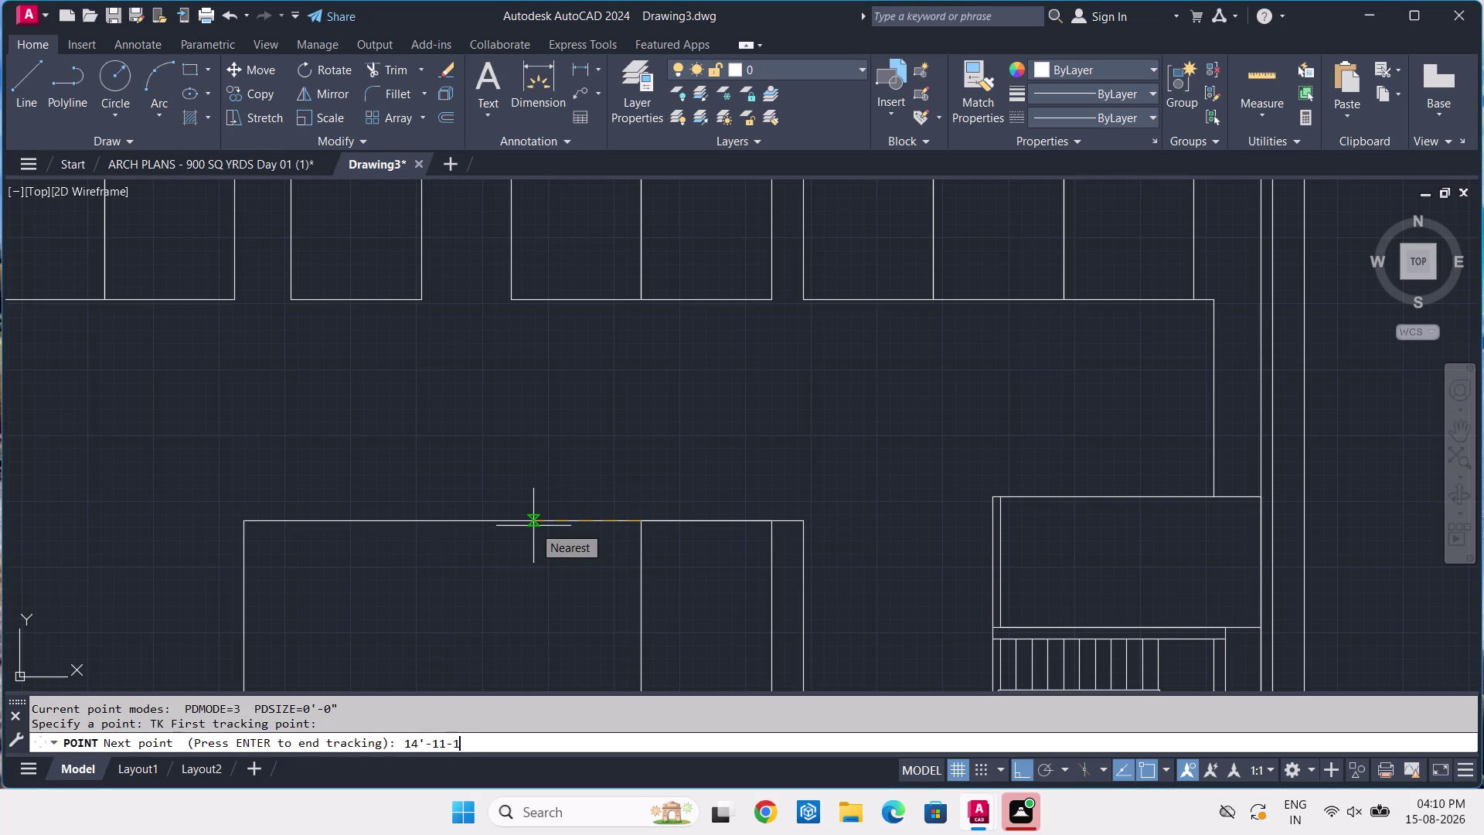
text(/4)
key(Return)
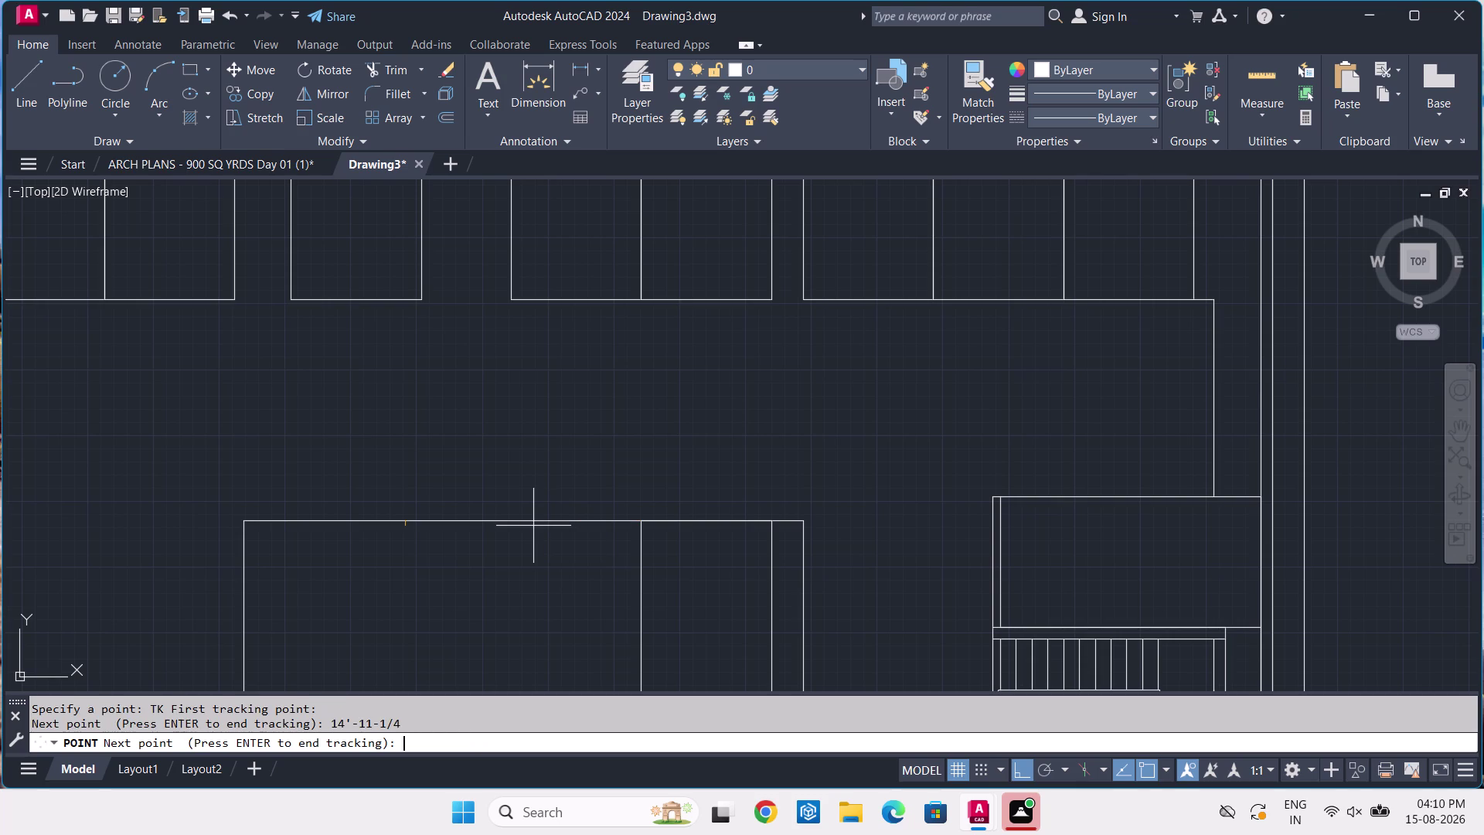
key(Return)
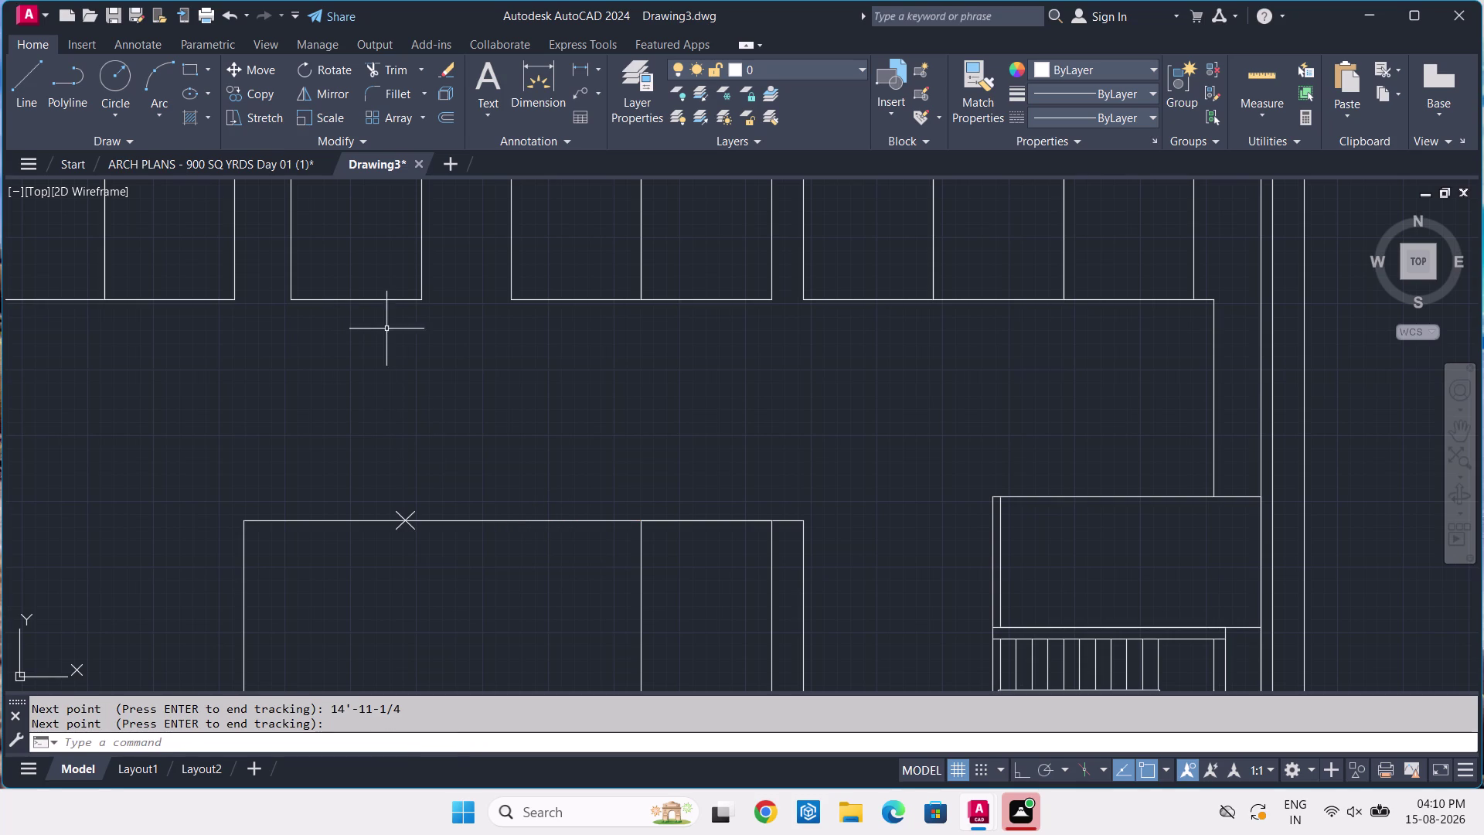
Copy the right car-bay rectangle from its top corner onto the reference point.
click(664, 591)
click(620, 607)
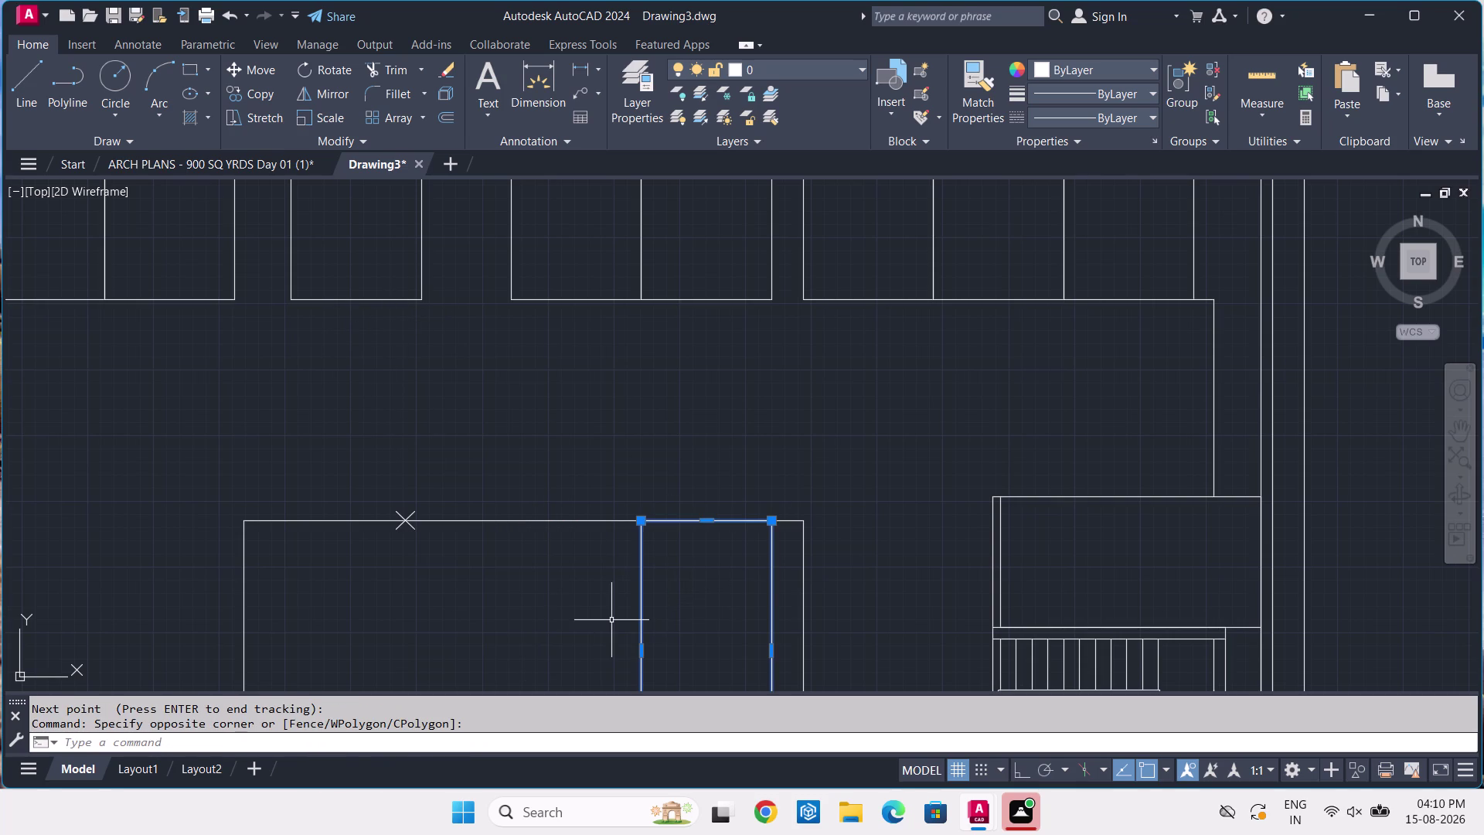
text(CO)
key(space)
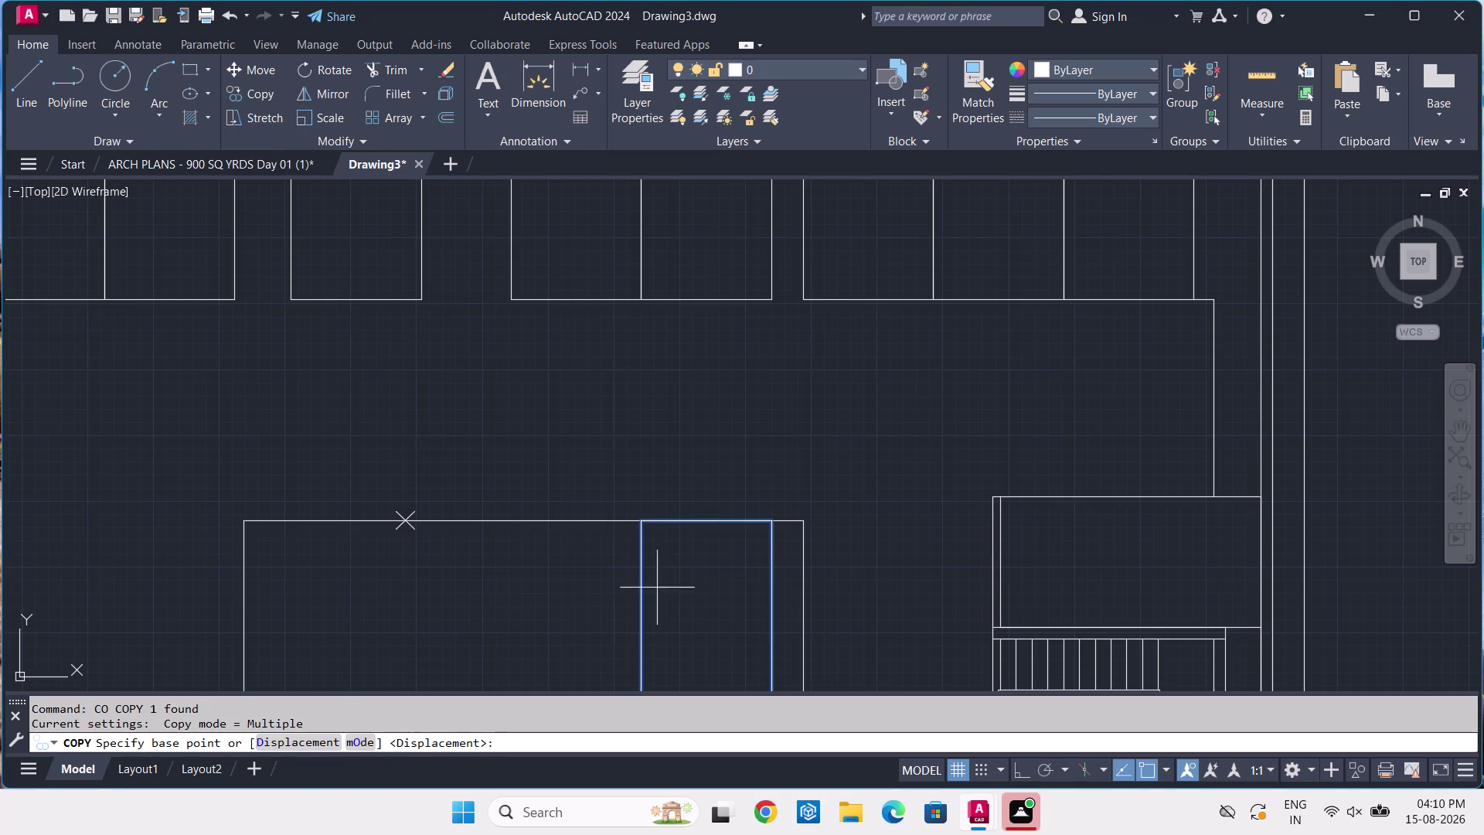
click(767, 520)
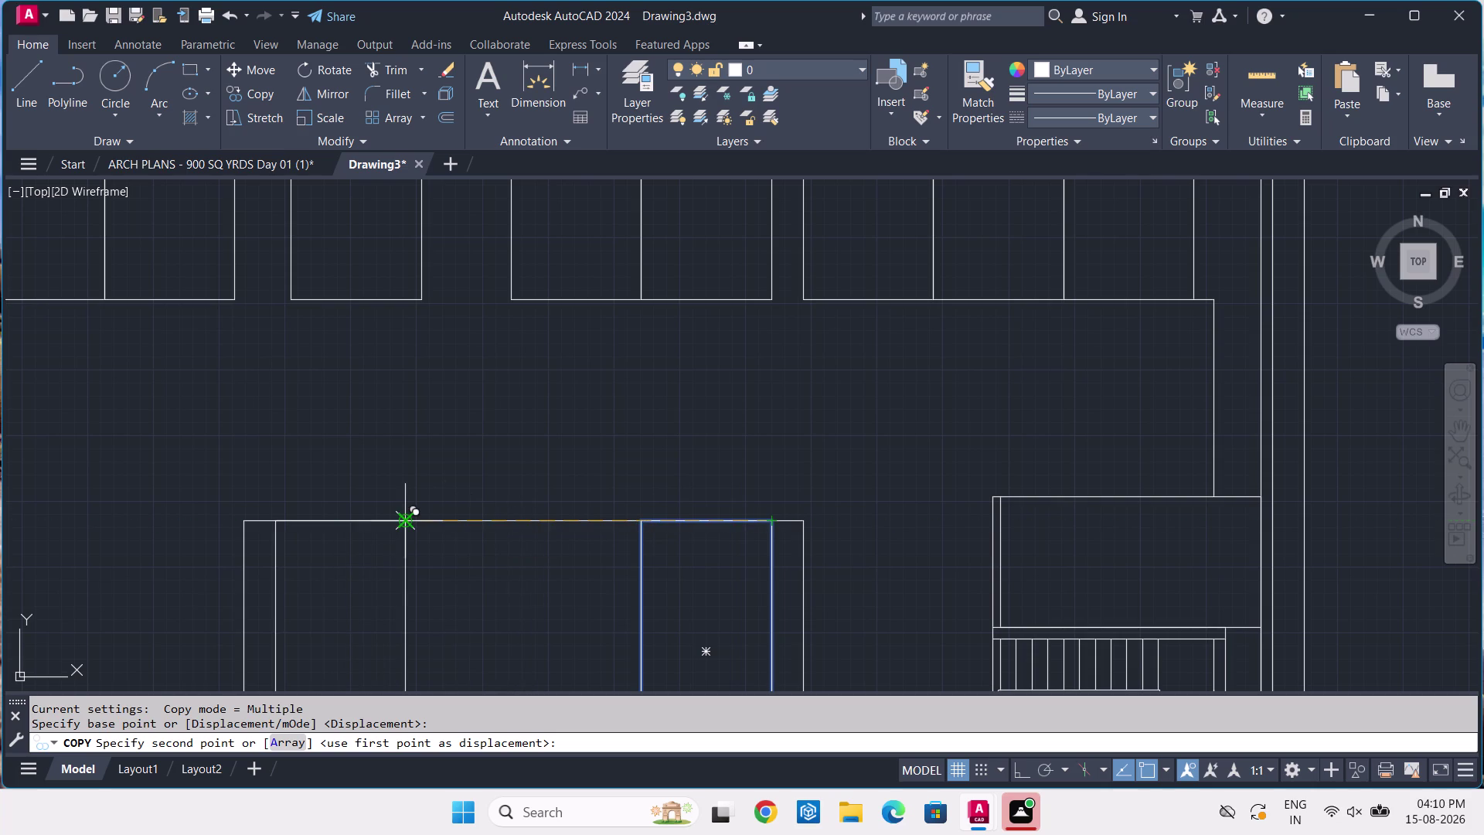
click(407, 518)
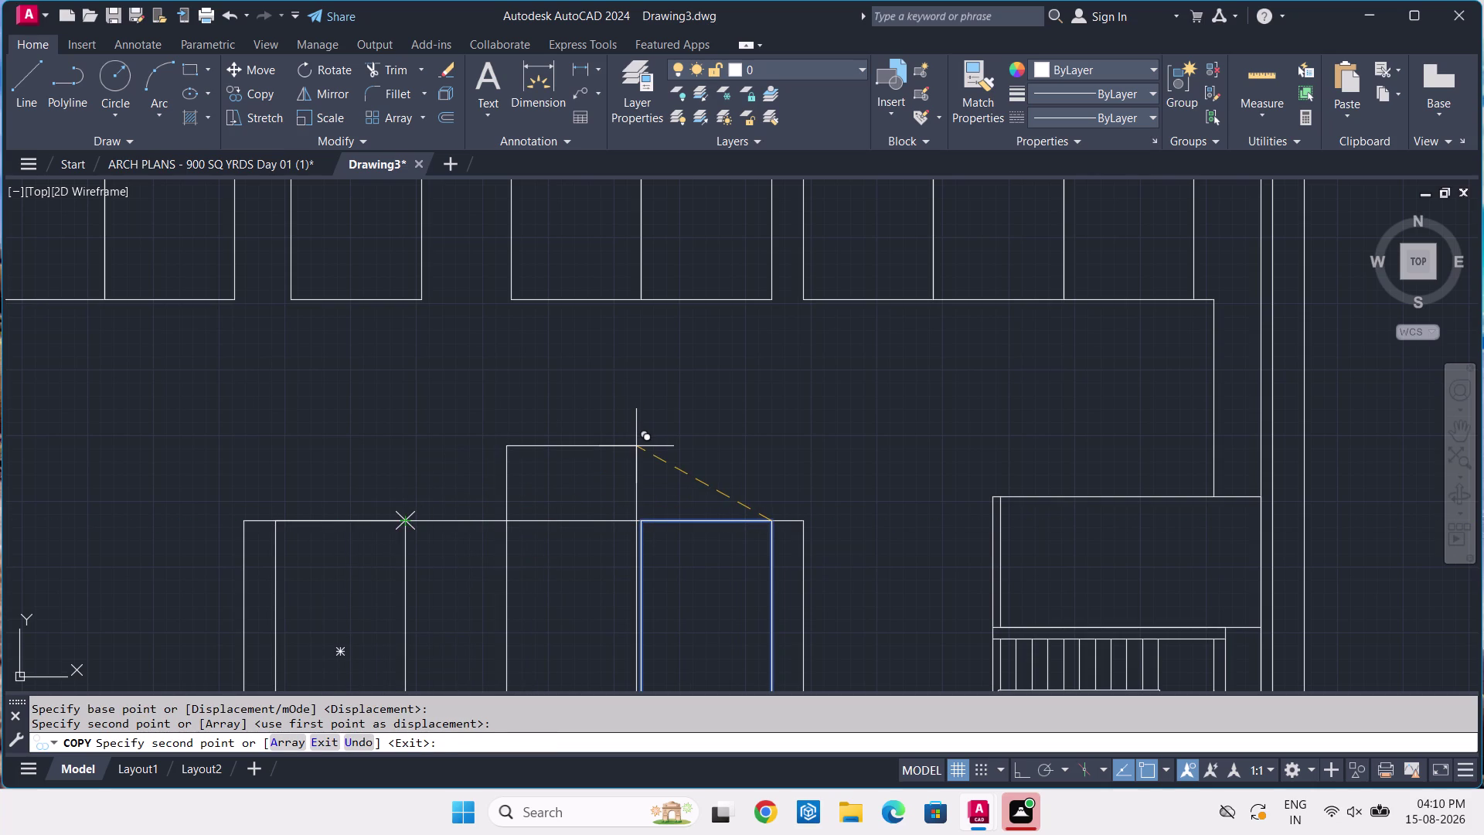
key(space)
Delete the helper point marker and switch to the ARCH PLANS drawing.
scroll(up, 3)
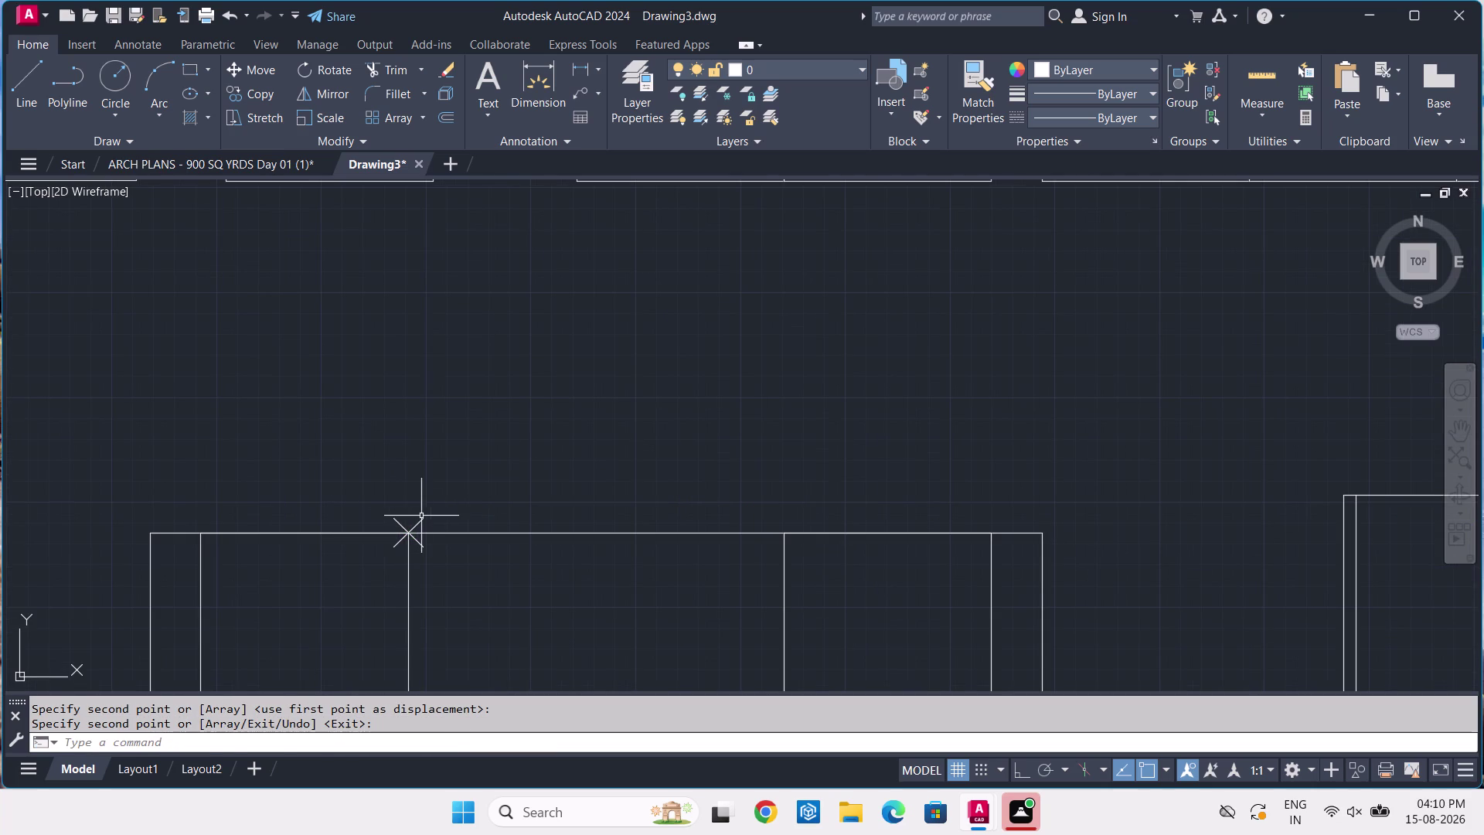
click(413, 520)
click(386, 516)
key(Delete)
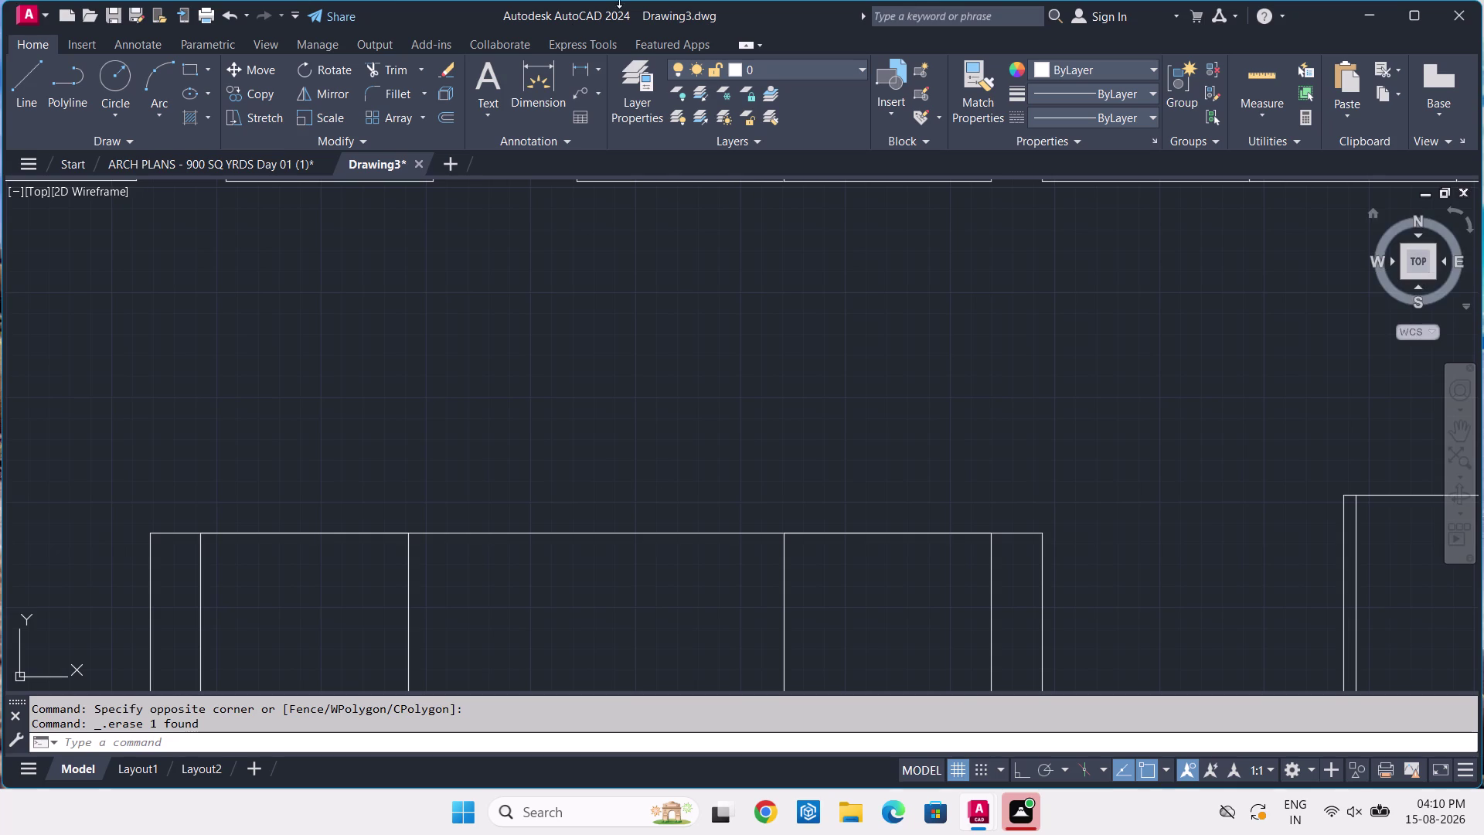
click(273, 160)
scroll(down, 3)
middle_drag(475, 429, 489, 353)
scroll(down, 3)
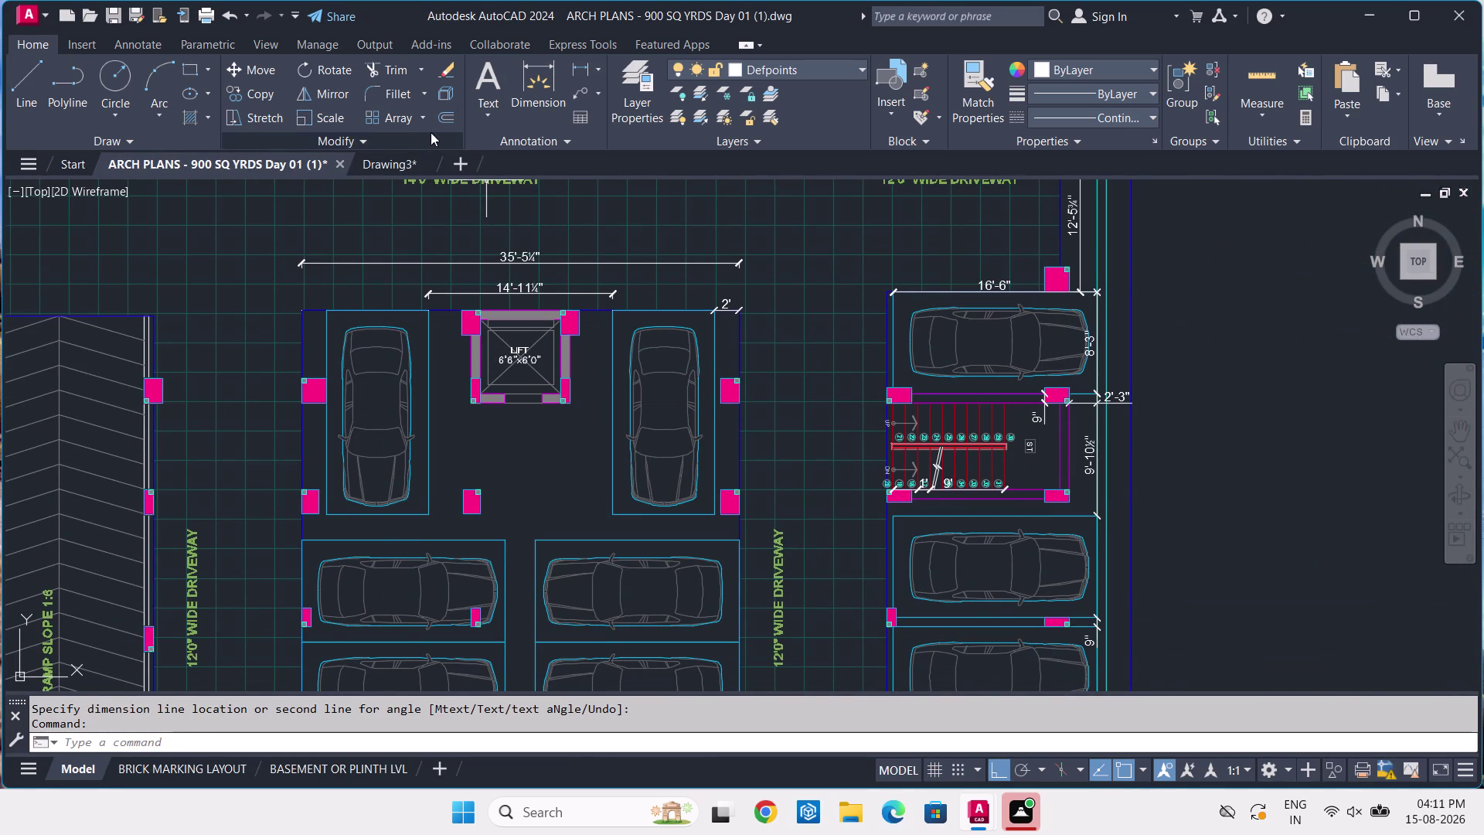
In ARCH PLANS, dimension the first 2'-1" gap between the upper and lower car bays.
click(398, 170)
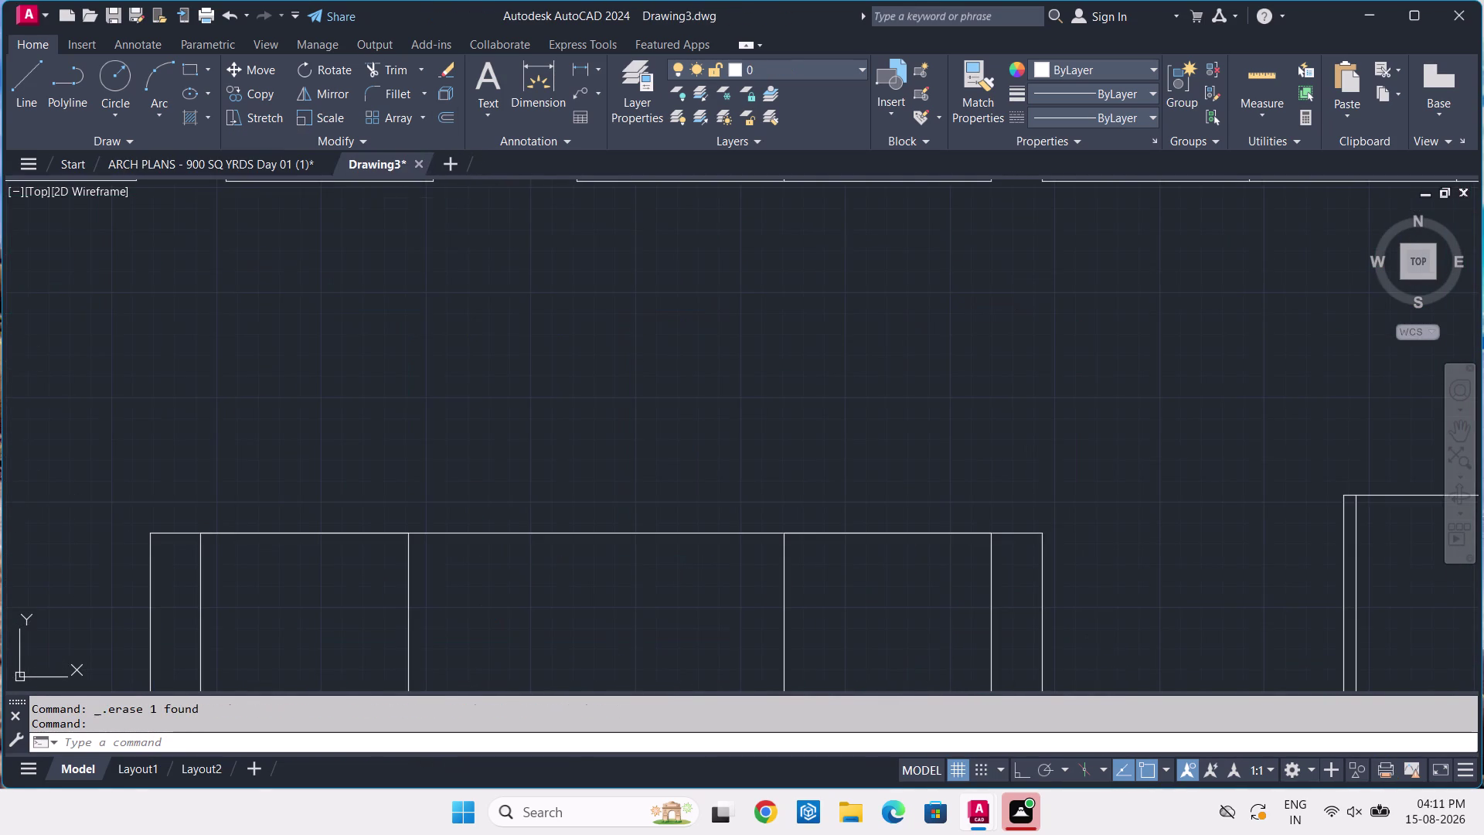
scroll(down, 3)
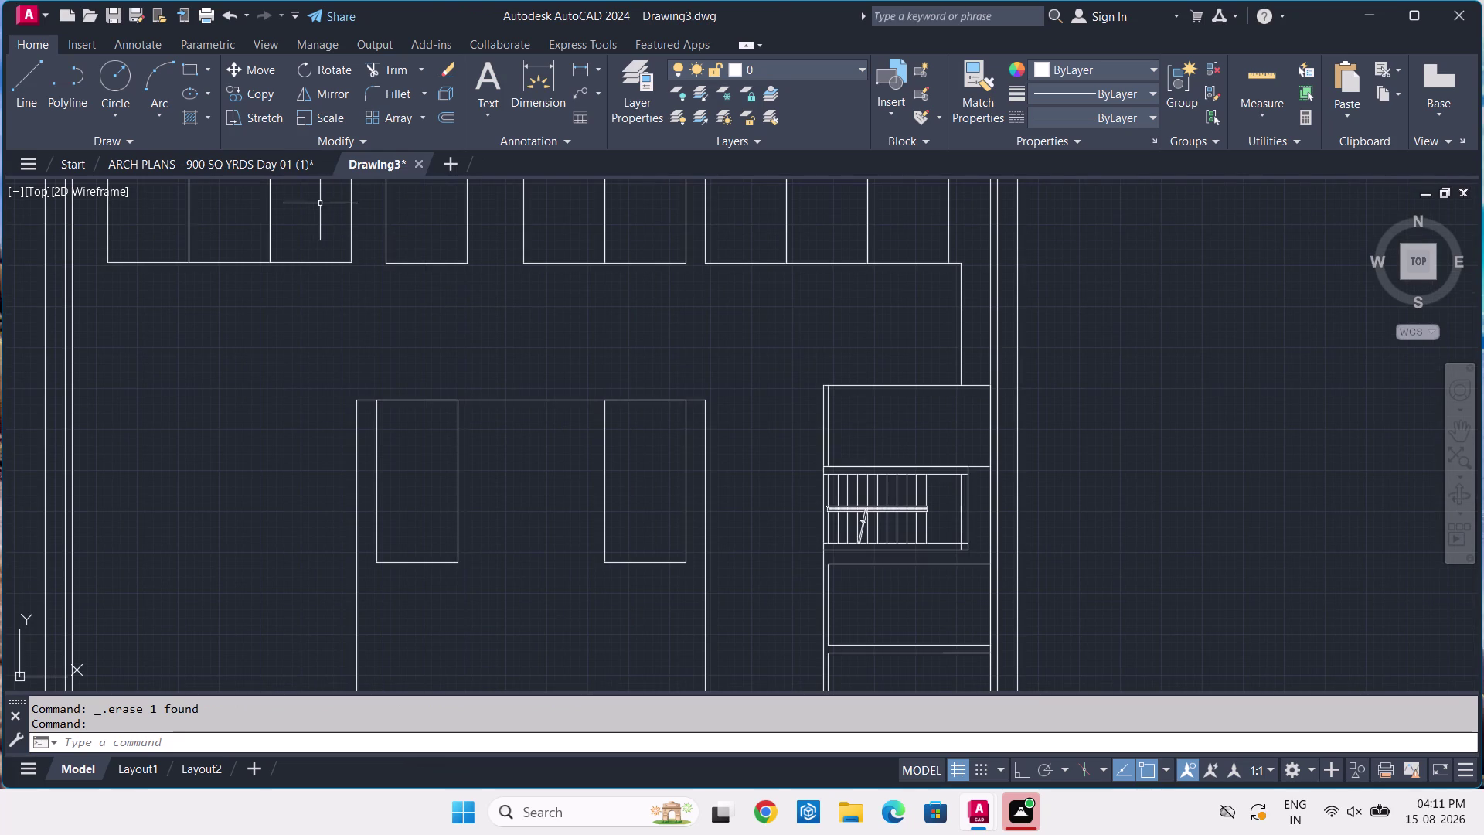
click(290, 158)
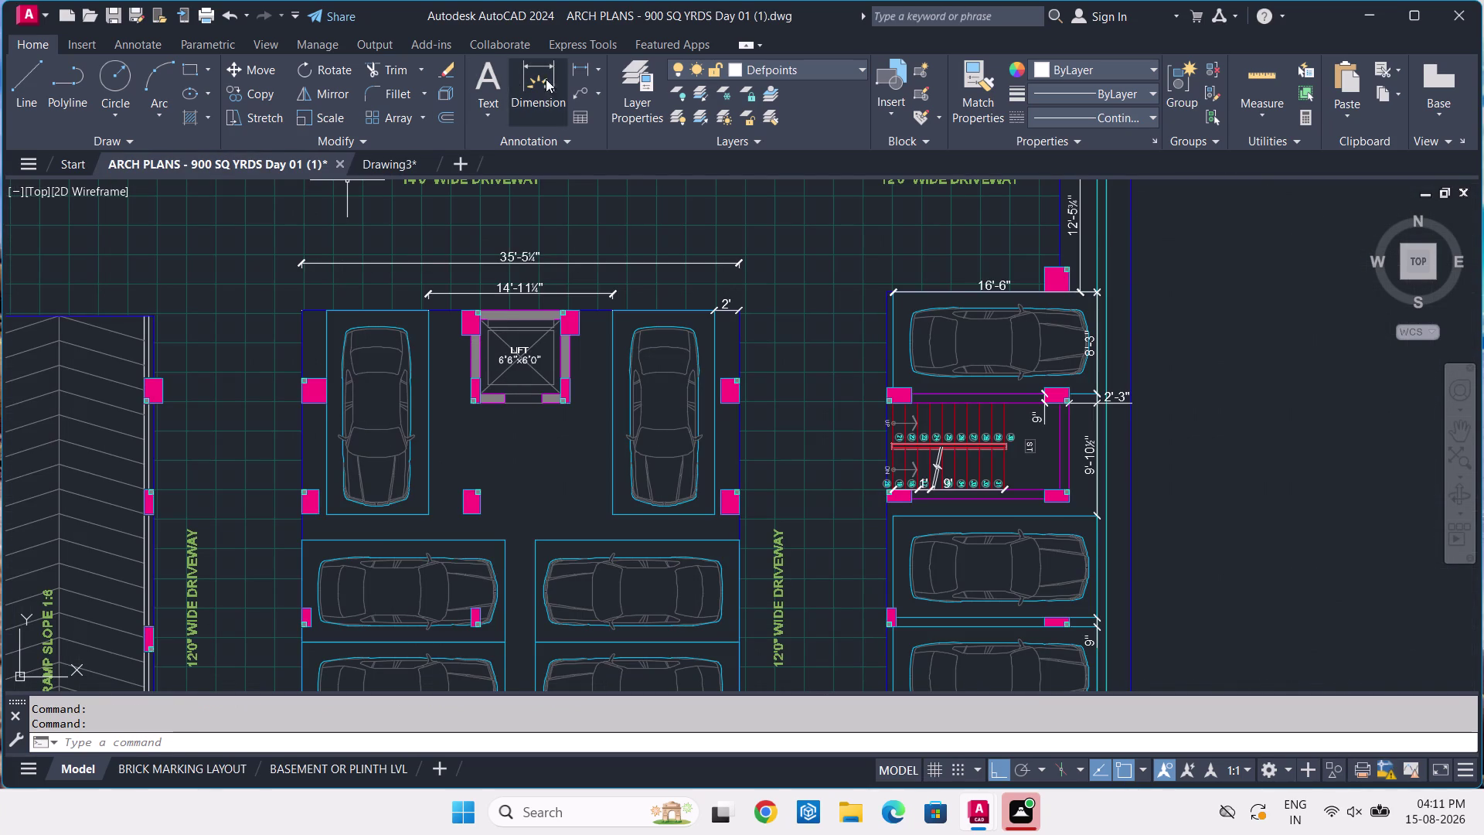
click(551, 64)
middle_drag(394, 452, 433, 364)
scroll(up, 3)
click(367, 426)
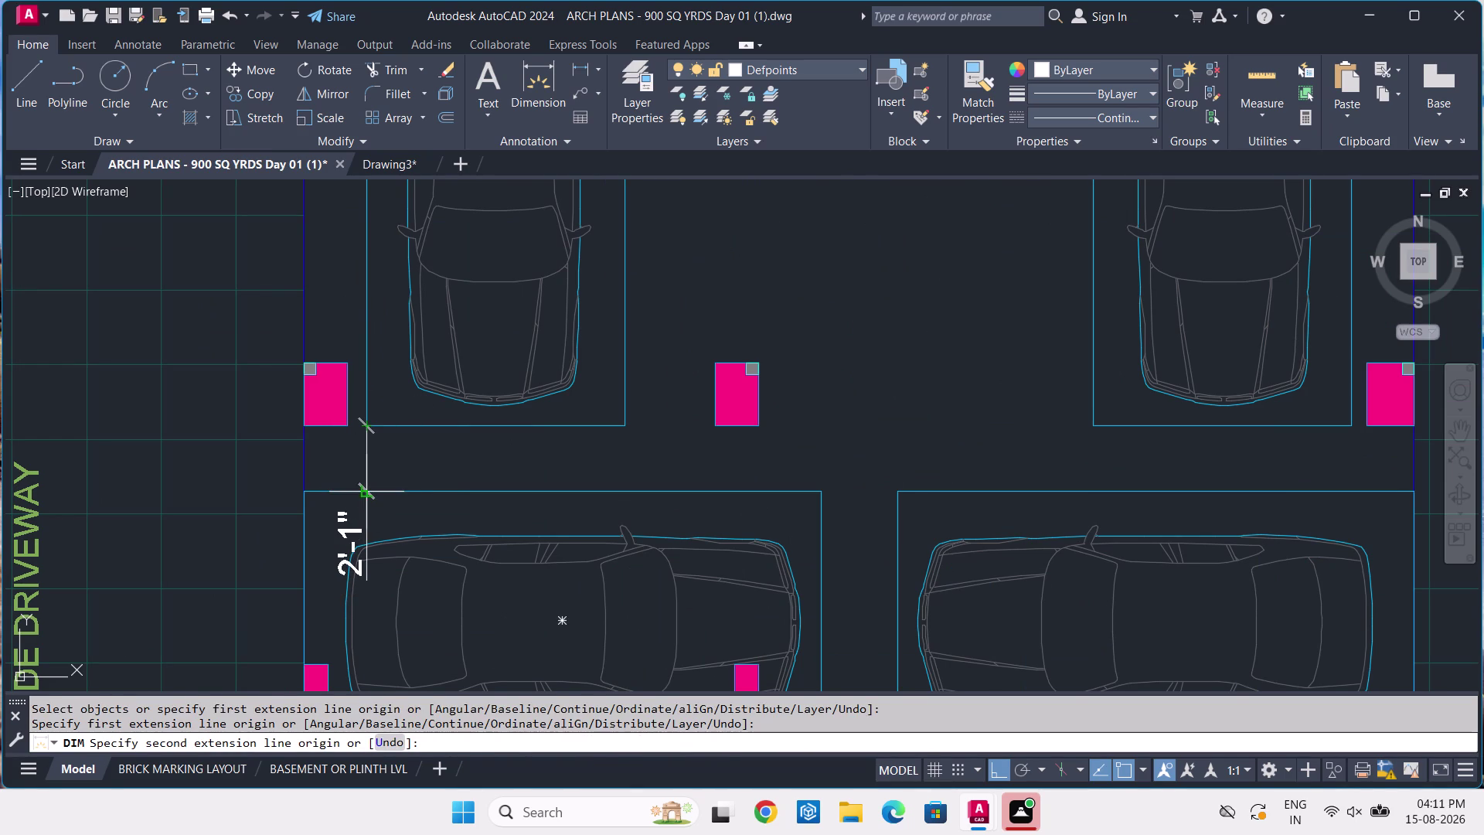
click(369, 488)
click(369, 476)
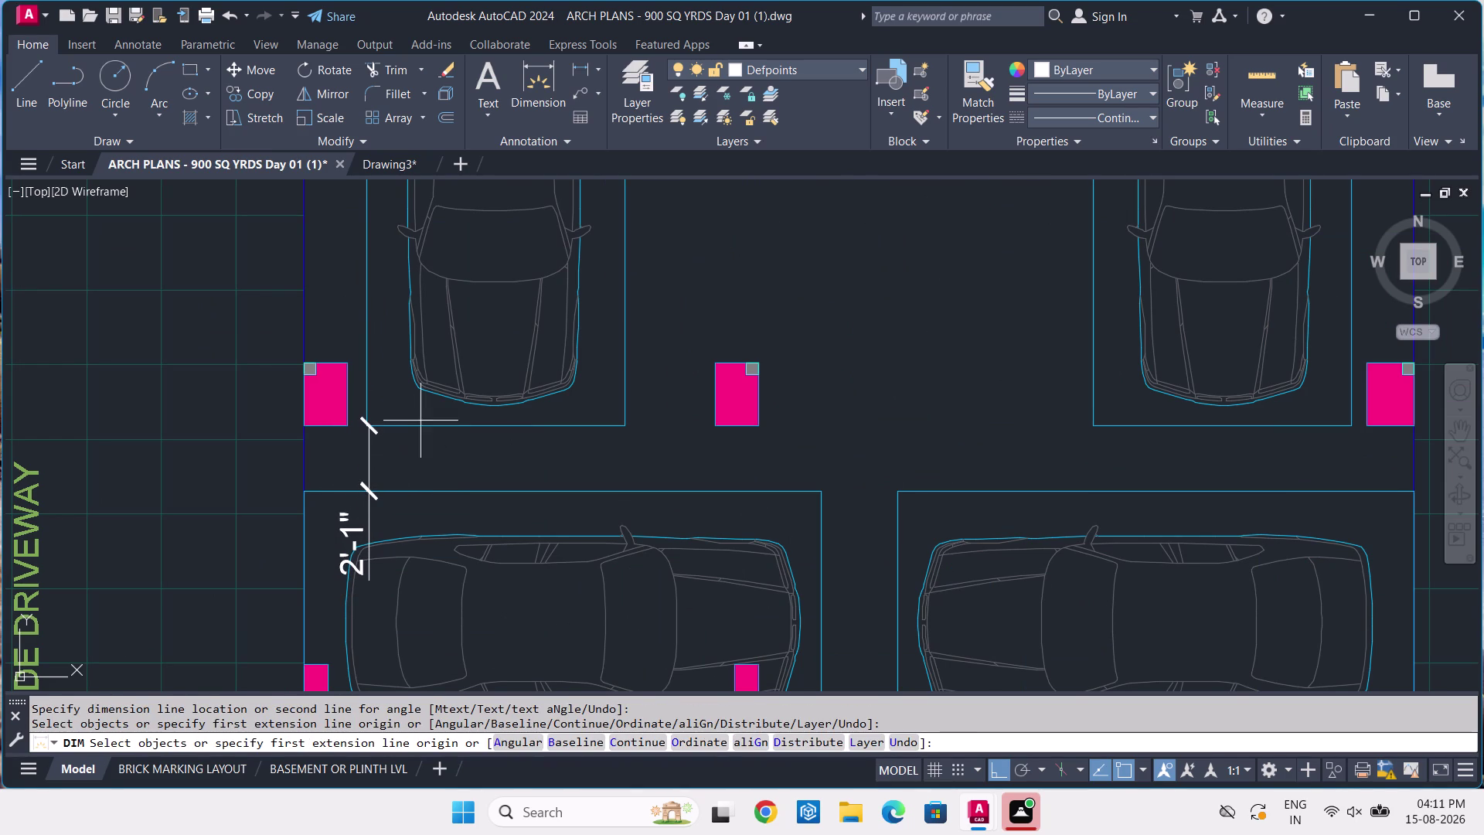
Dimension the second 2'-1" gap between the bay rows further right.
key(space)
key(space)
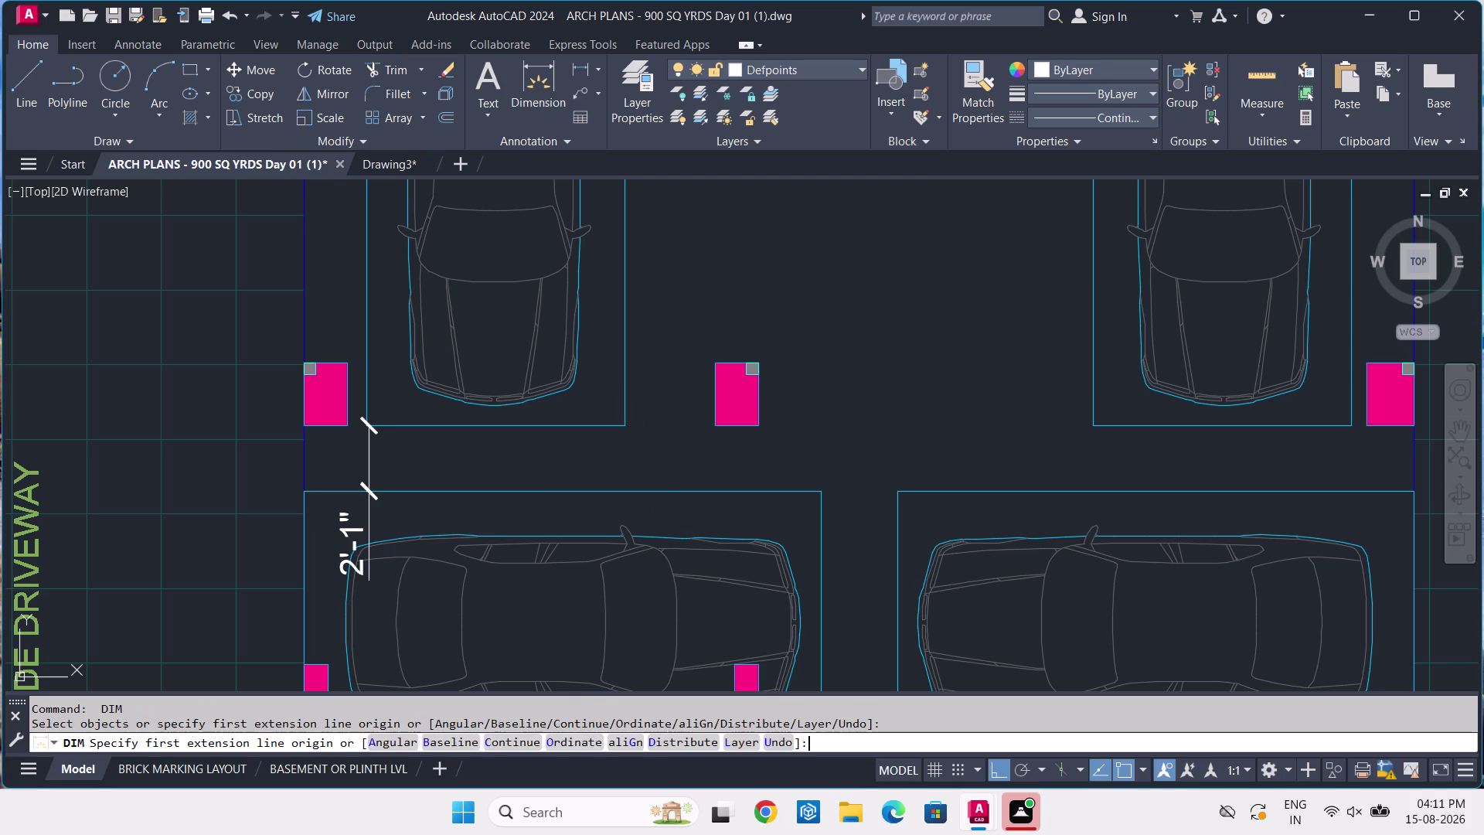
click(624, 429)
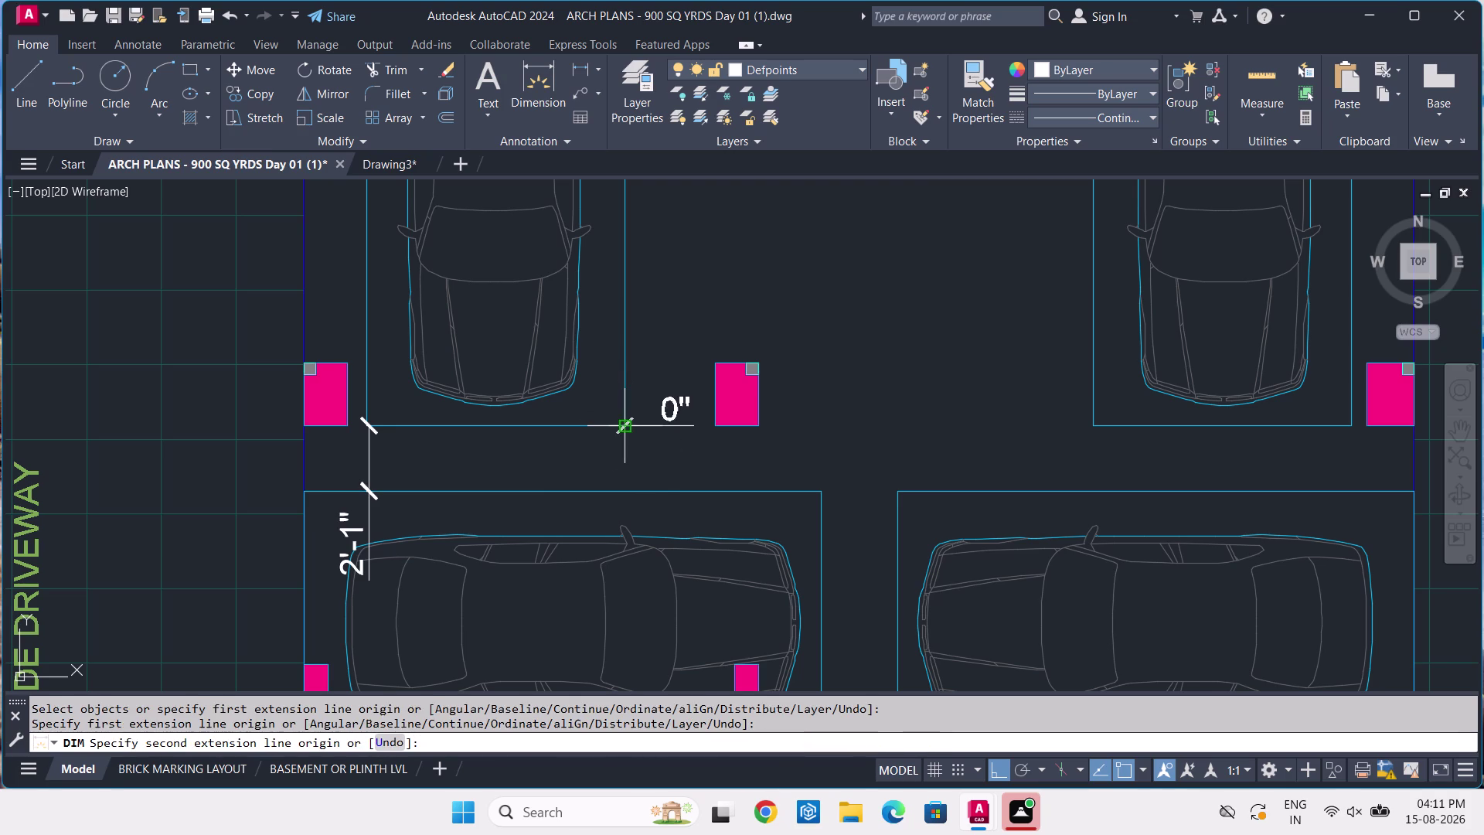
click(626, 491)
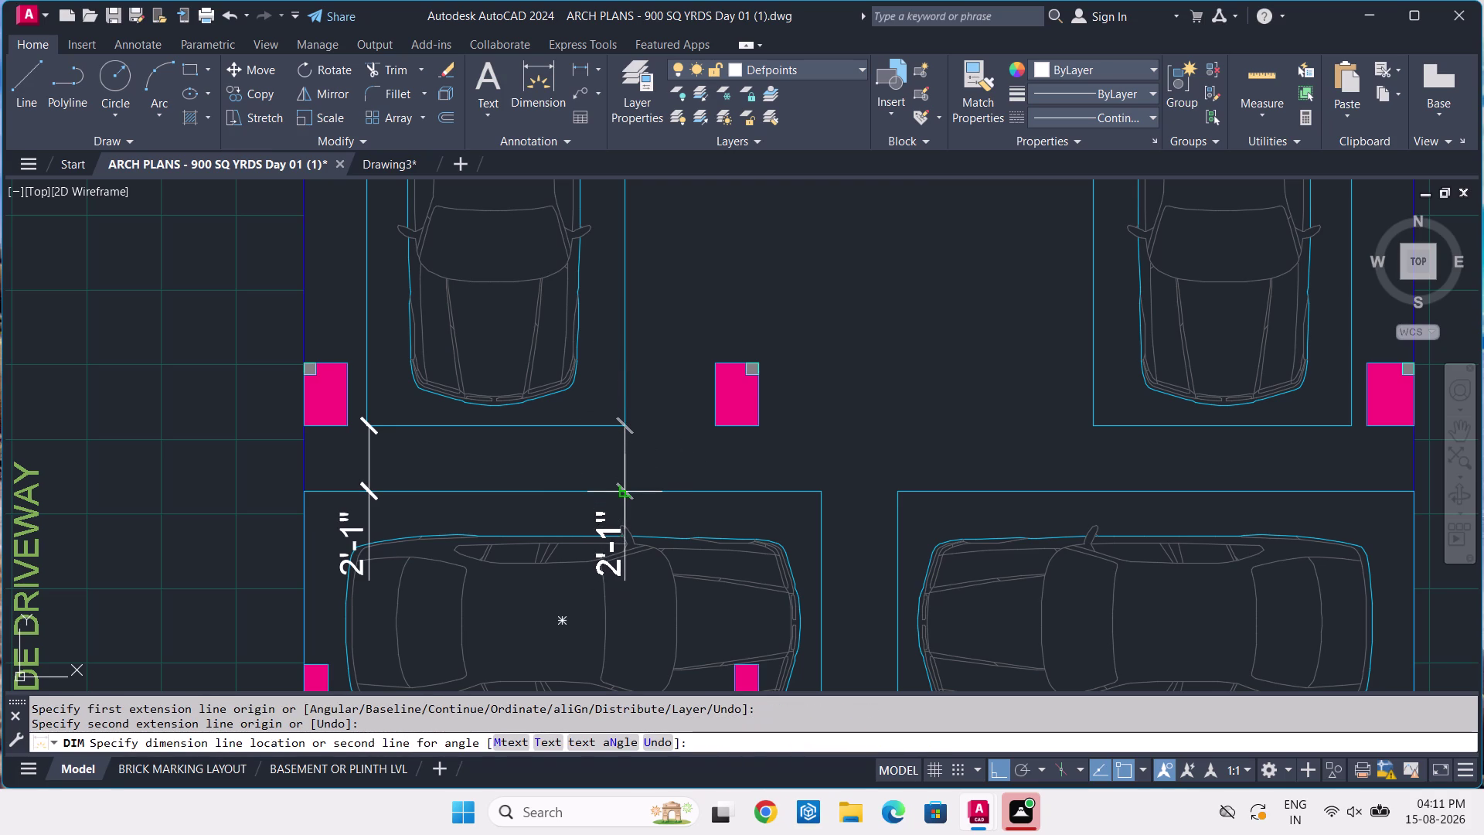
click(626, 491)
Cancel a mistyped PO command and switch back to Drawing3.
scroll(down, 3)
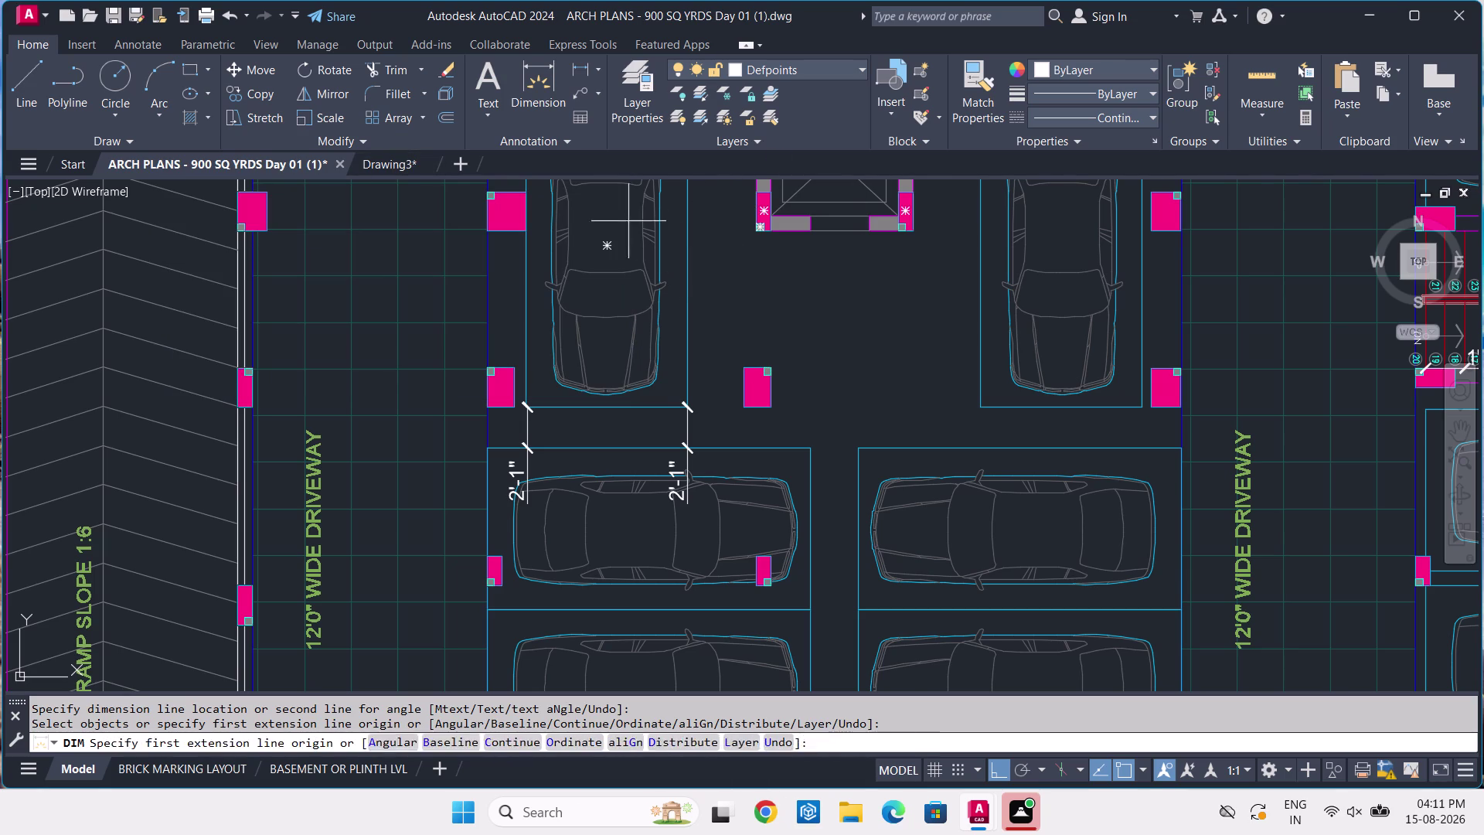
click(414, 161)
text(P)
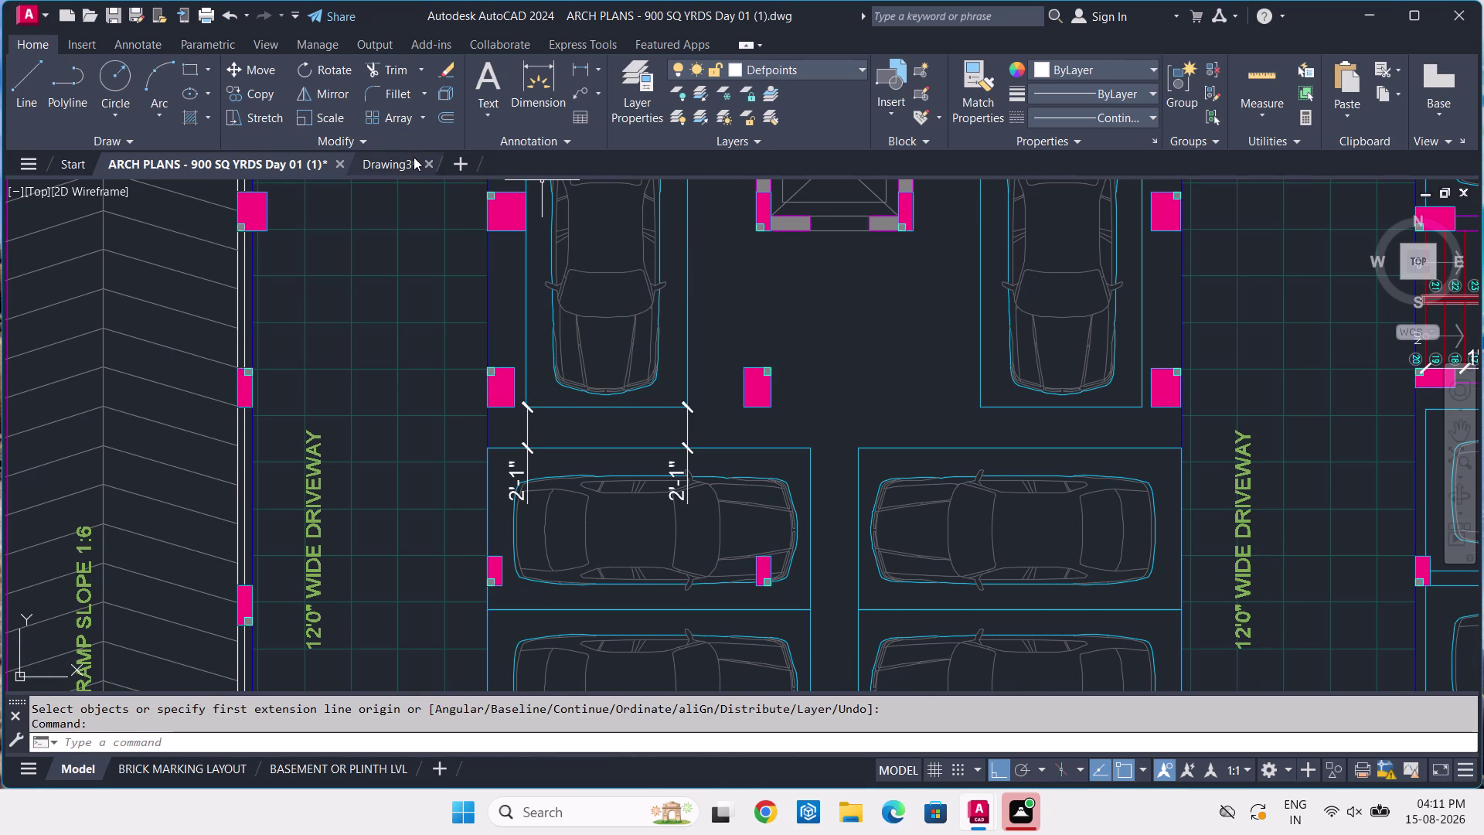
text(O)
key(Escape)
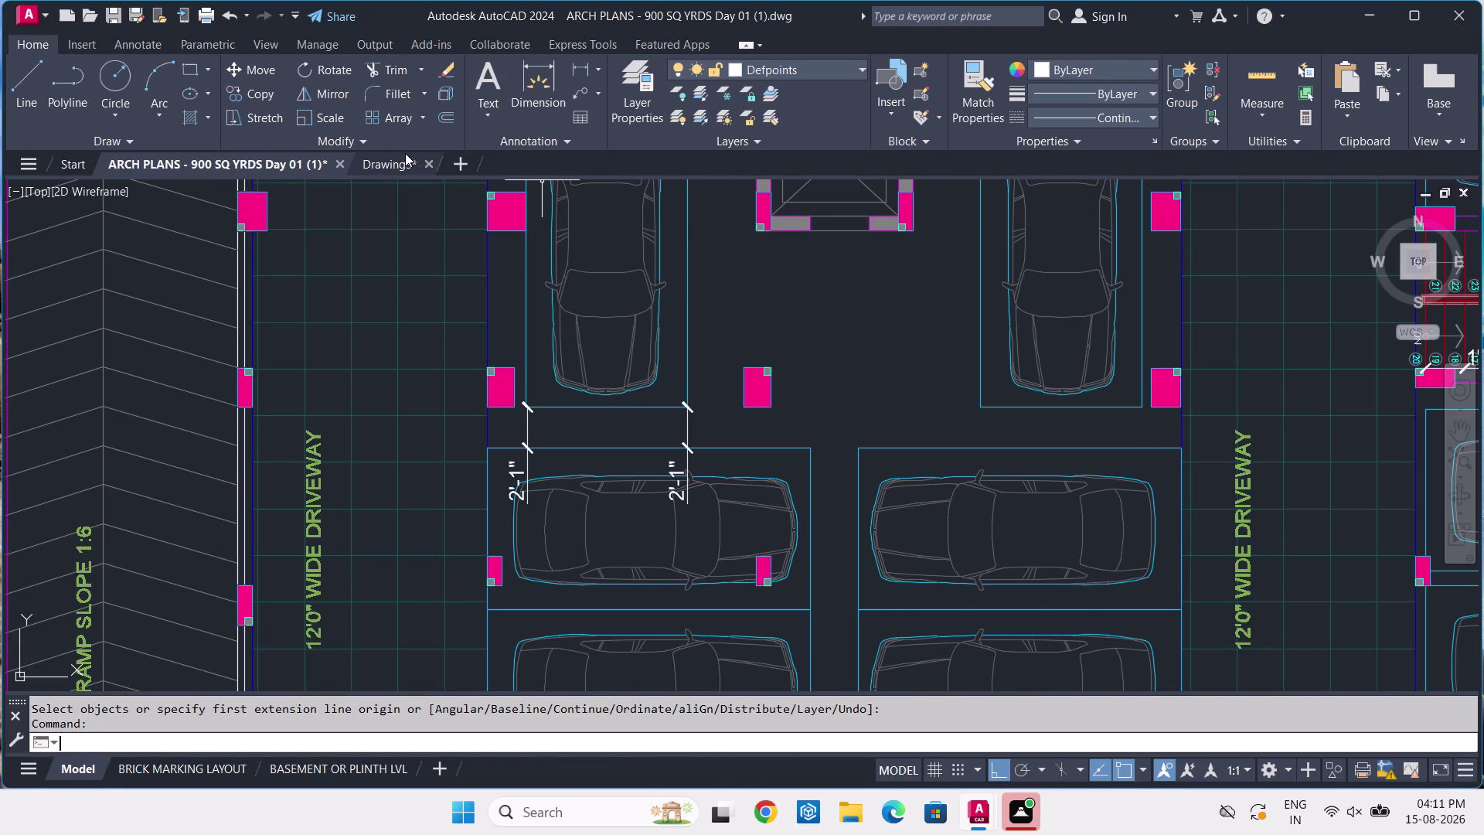
click(412, 168)
Start a tracked point with PO and TK, cancel it, and reselect Drawing3.
key(o)
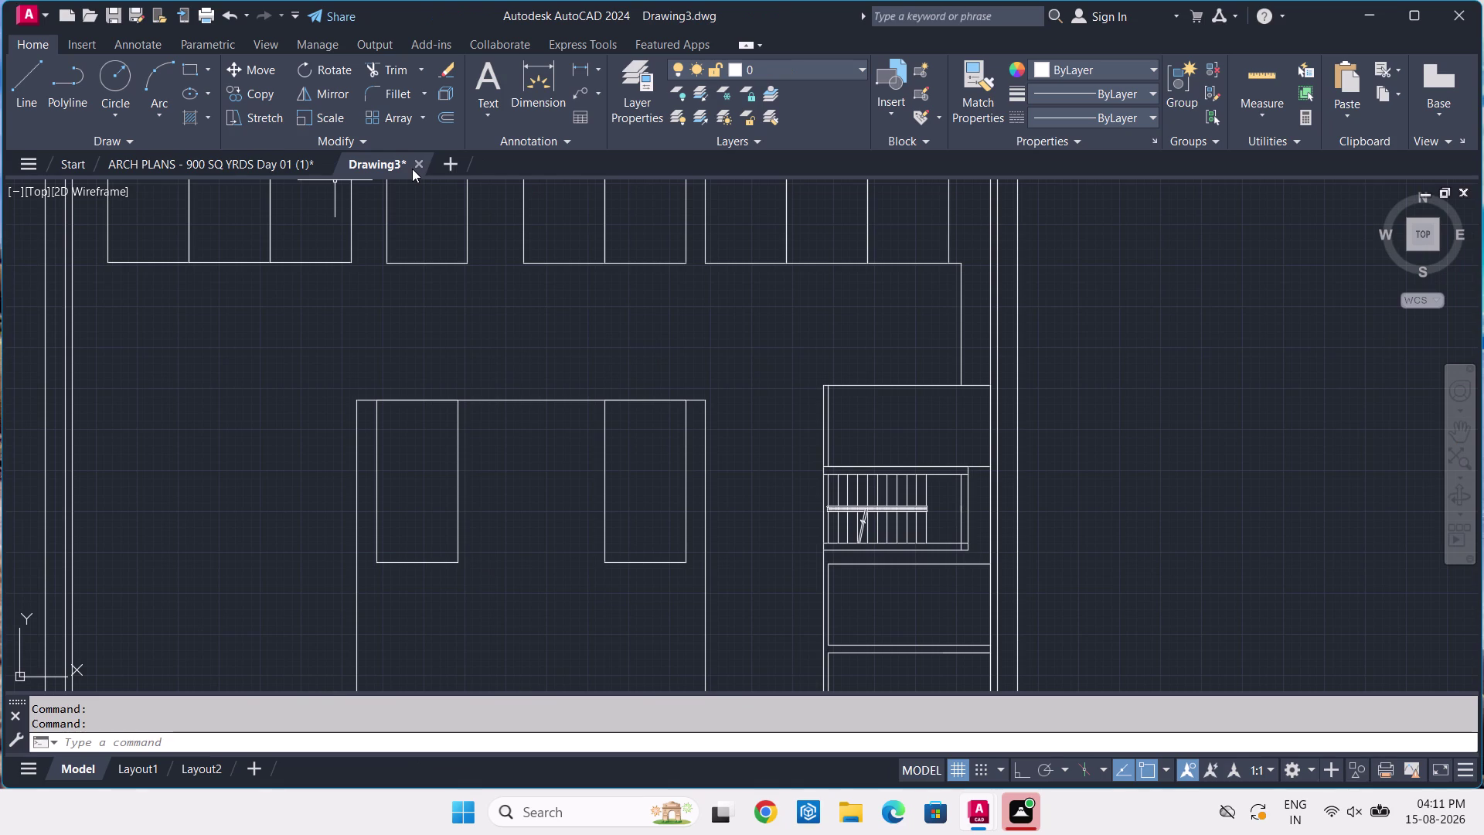
key(BackSpace)
text(PO)
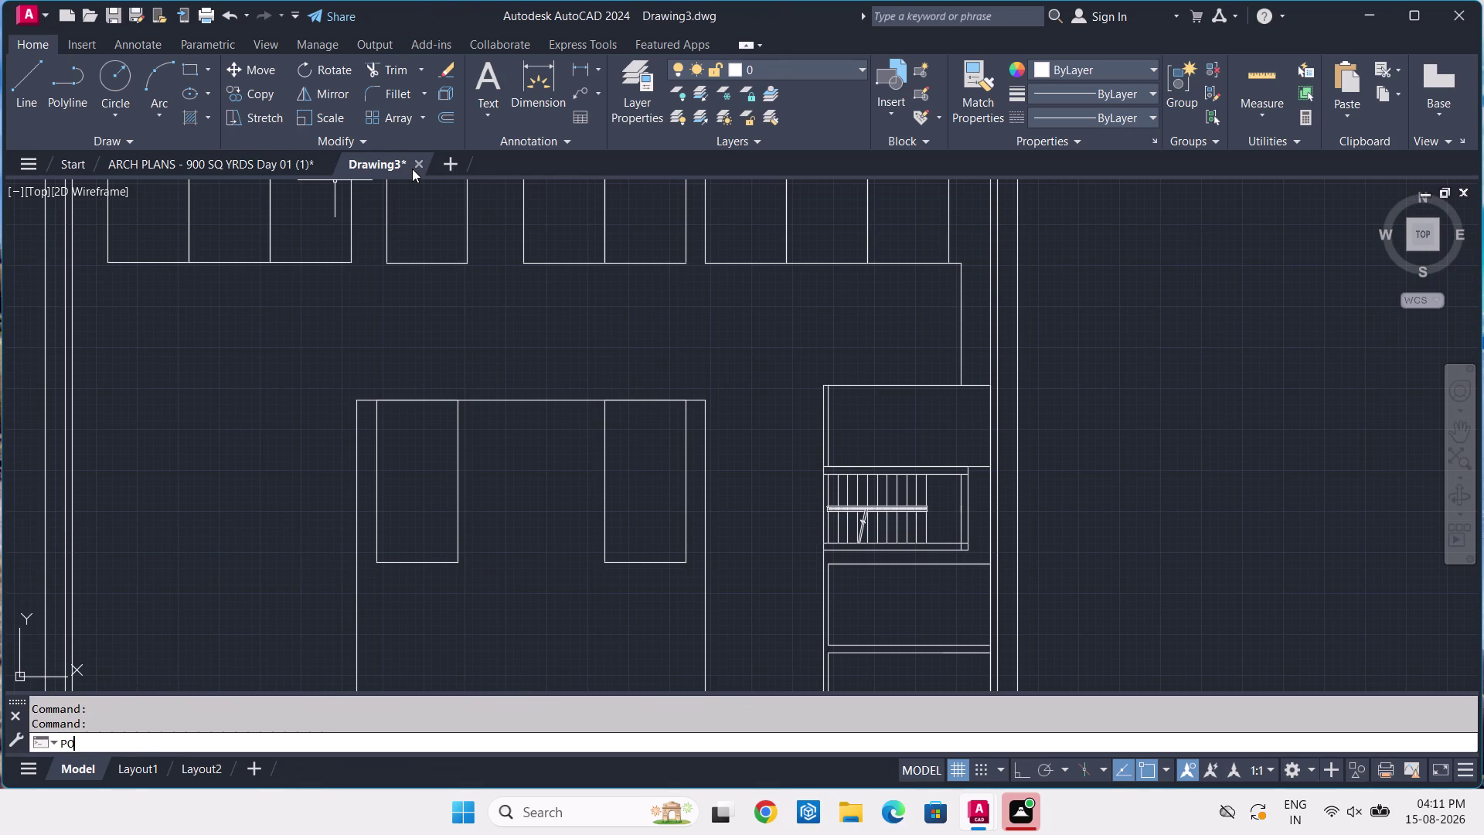
key(space)
text(TK)
key(space)
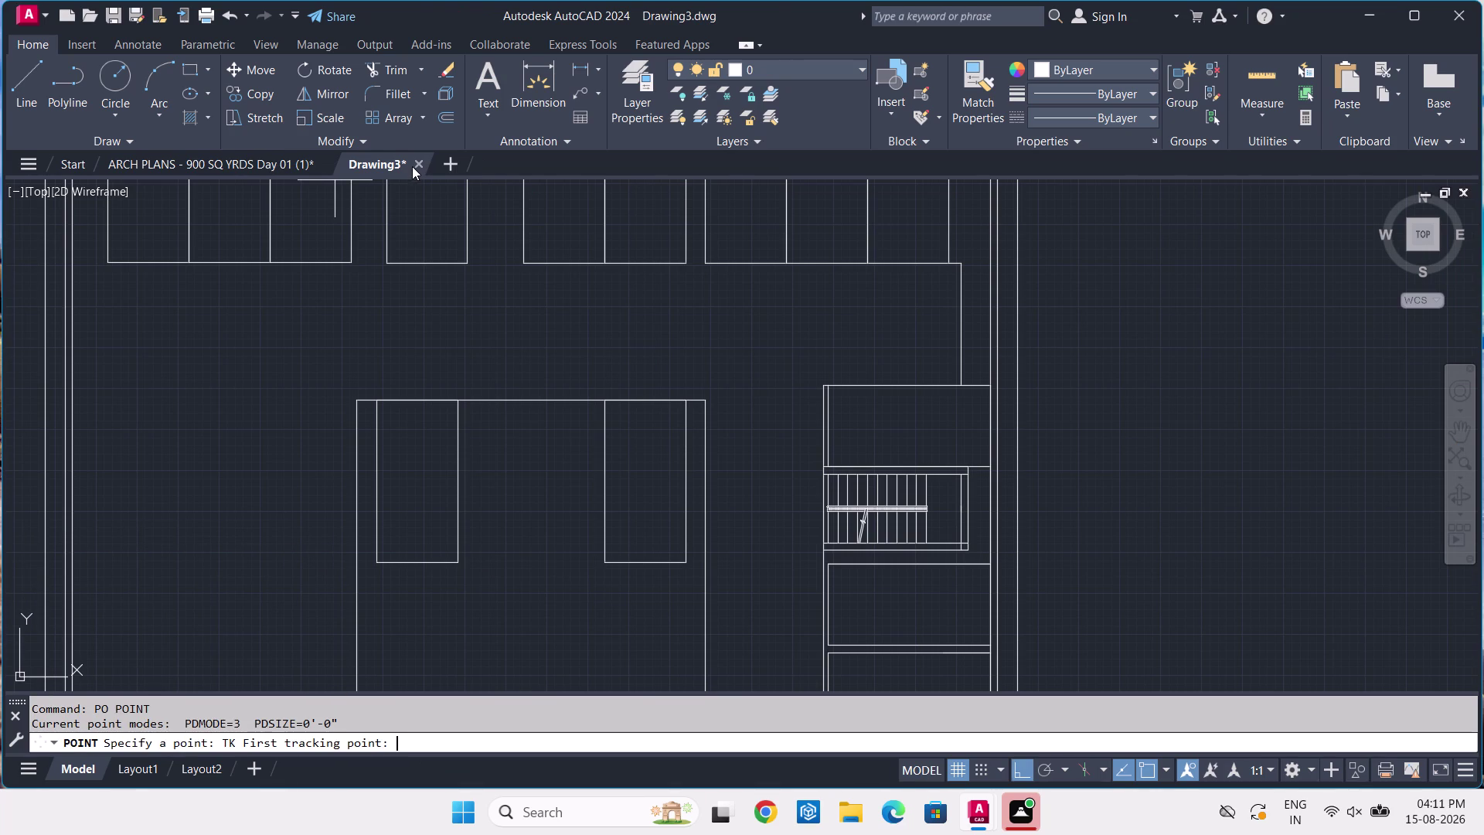
scroll(down, 3)
middle_drag(698, 527, 663, 465)
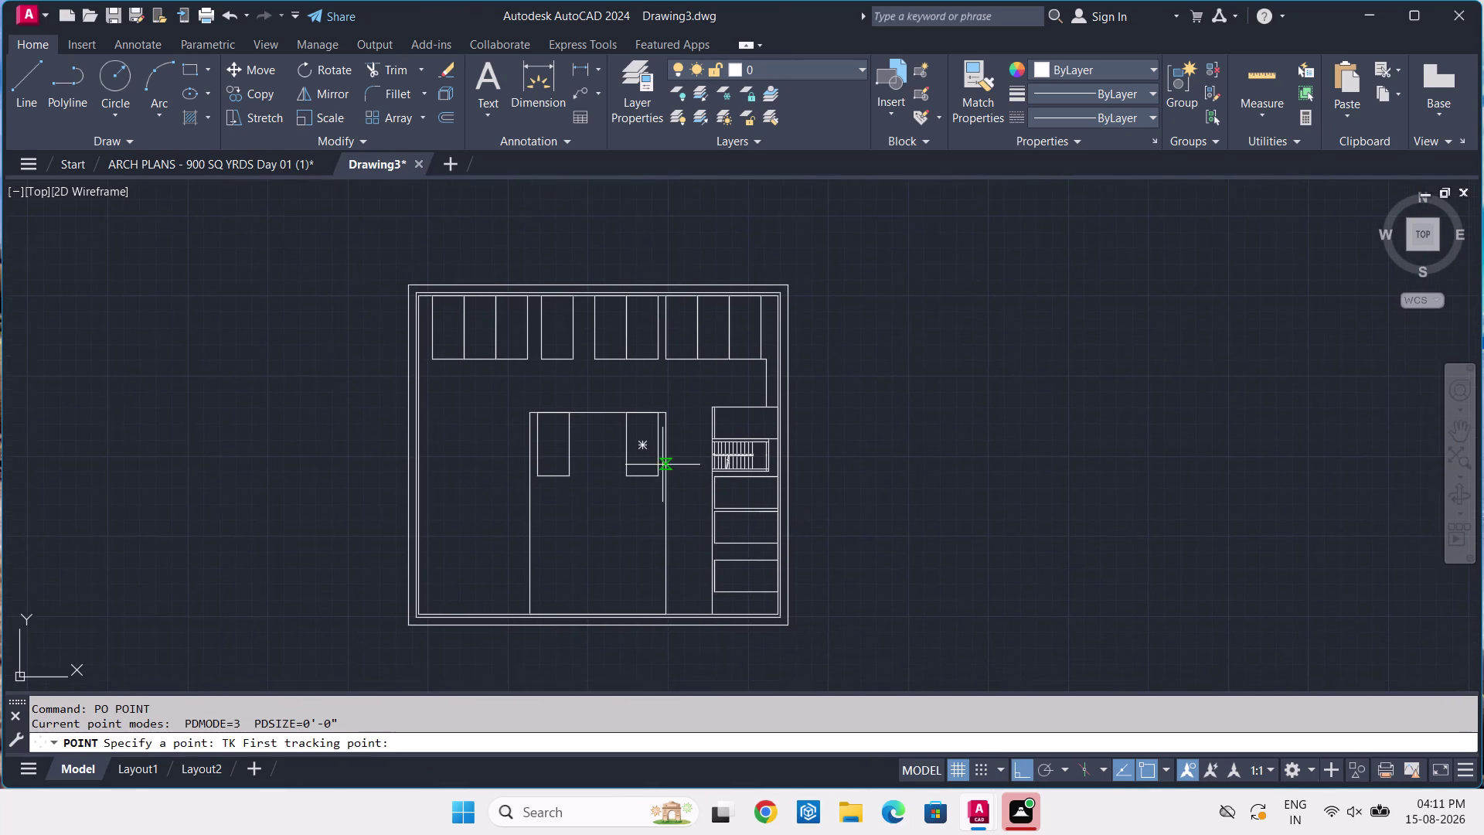
scroll(up, 3)
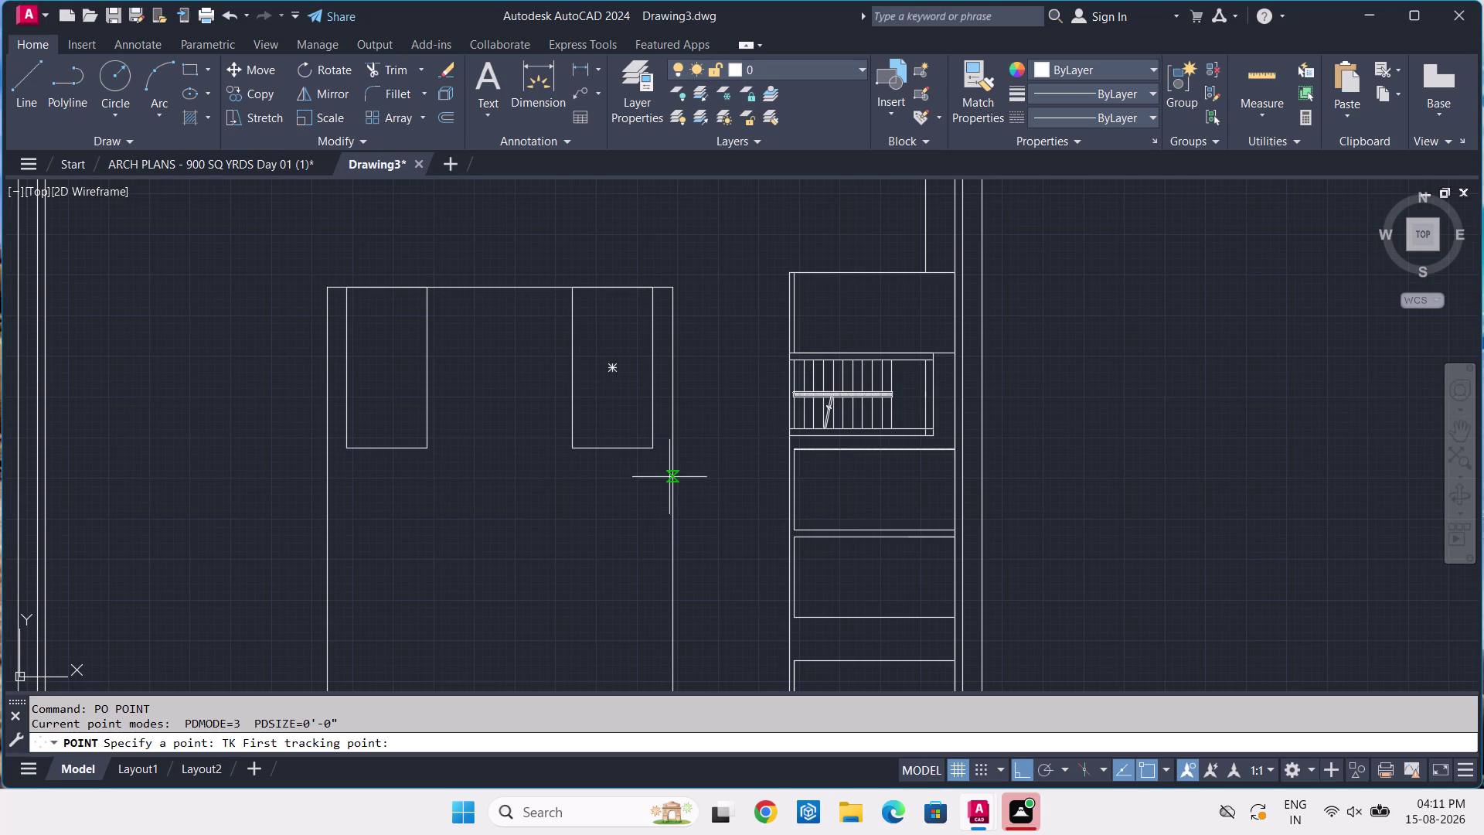
key(Escape)
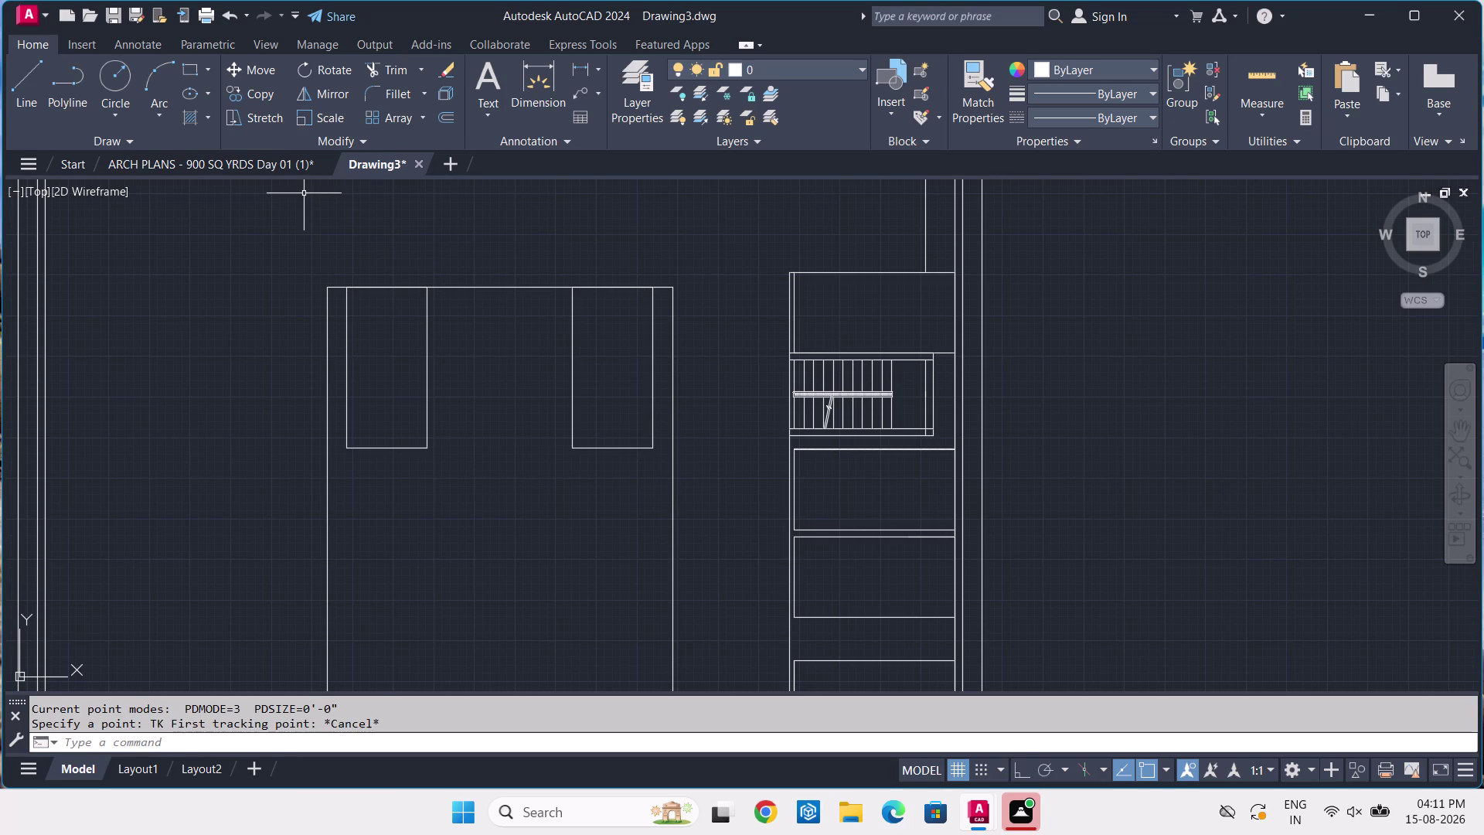
click(313, 158)
scroll(down, 3)
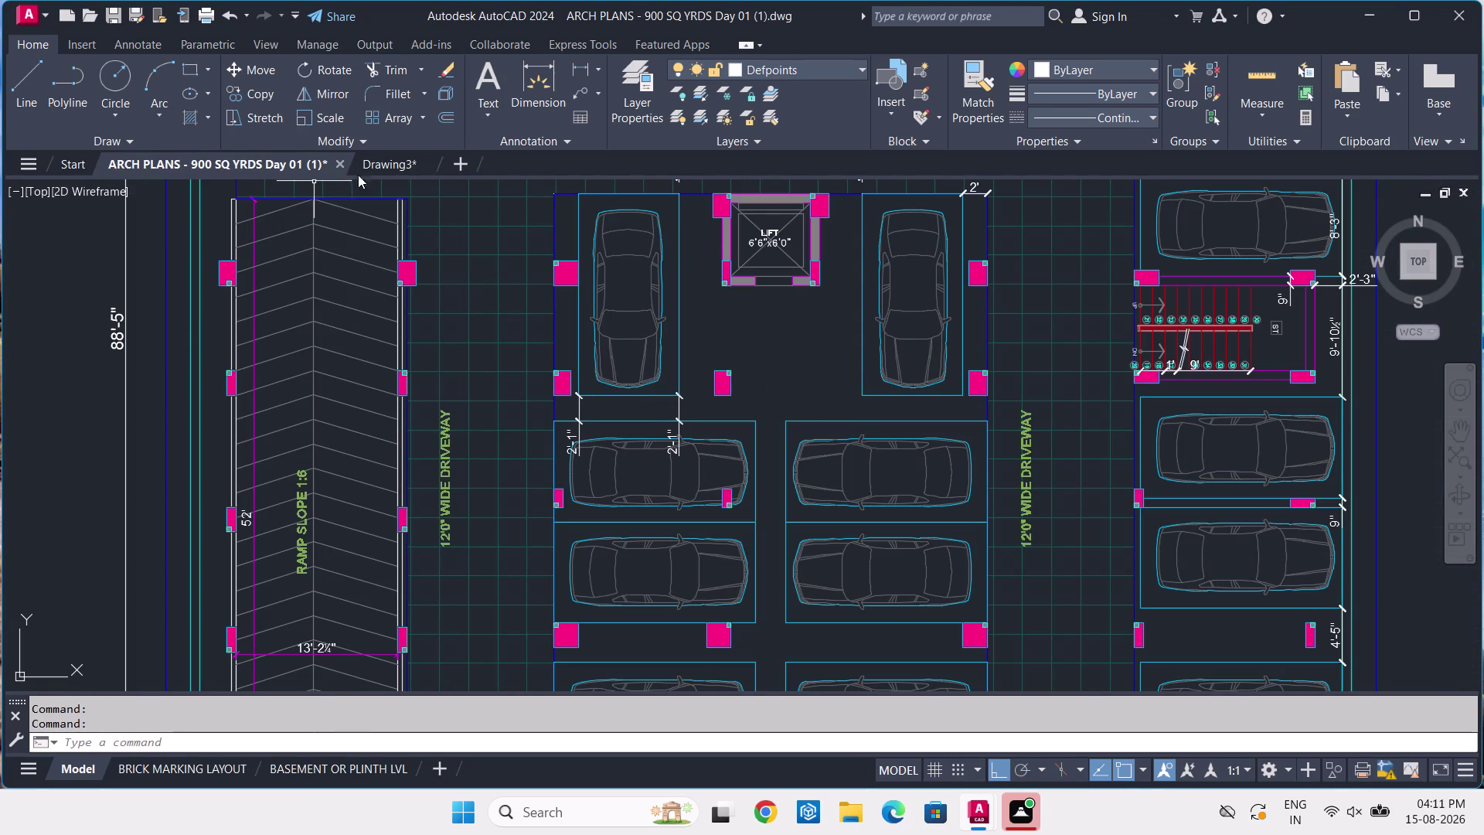
click(378, 167)
Place a point tracked 2'-1" from the car-bay corner along the driveway line.
text(PO)
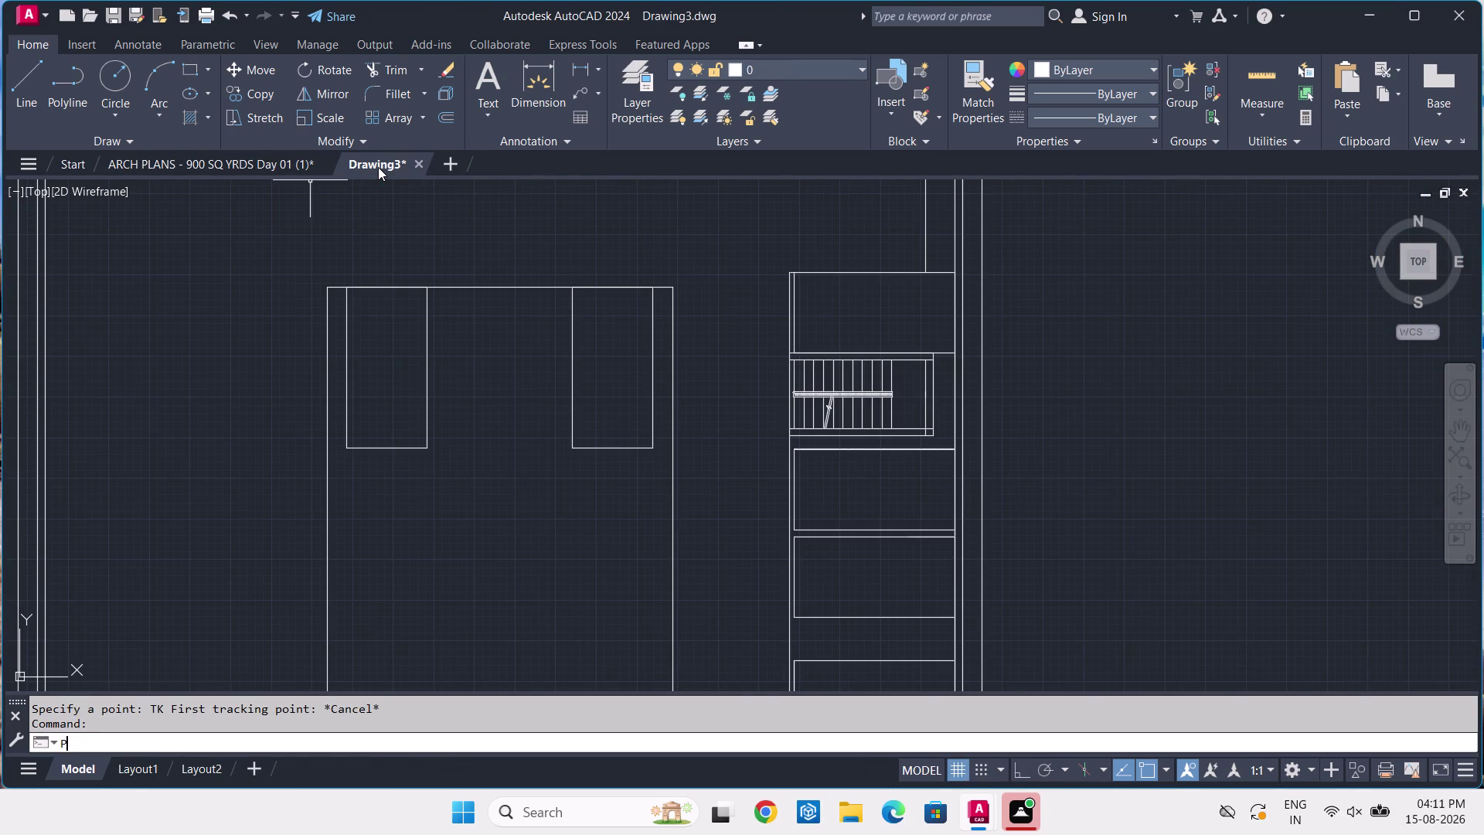
key(space)
text(TK)
key(space)
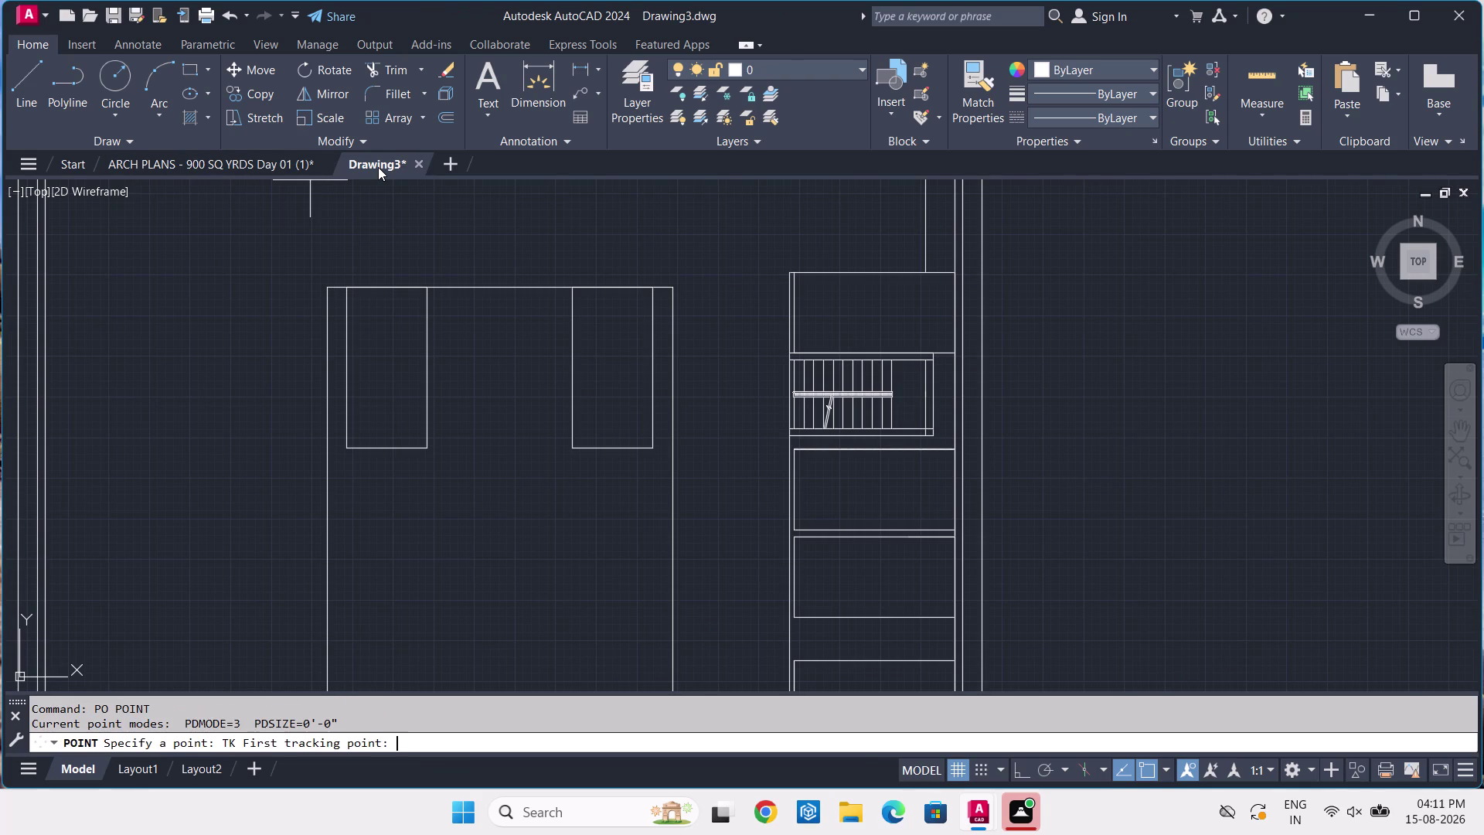
scroll(up, 3)
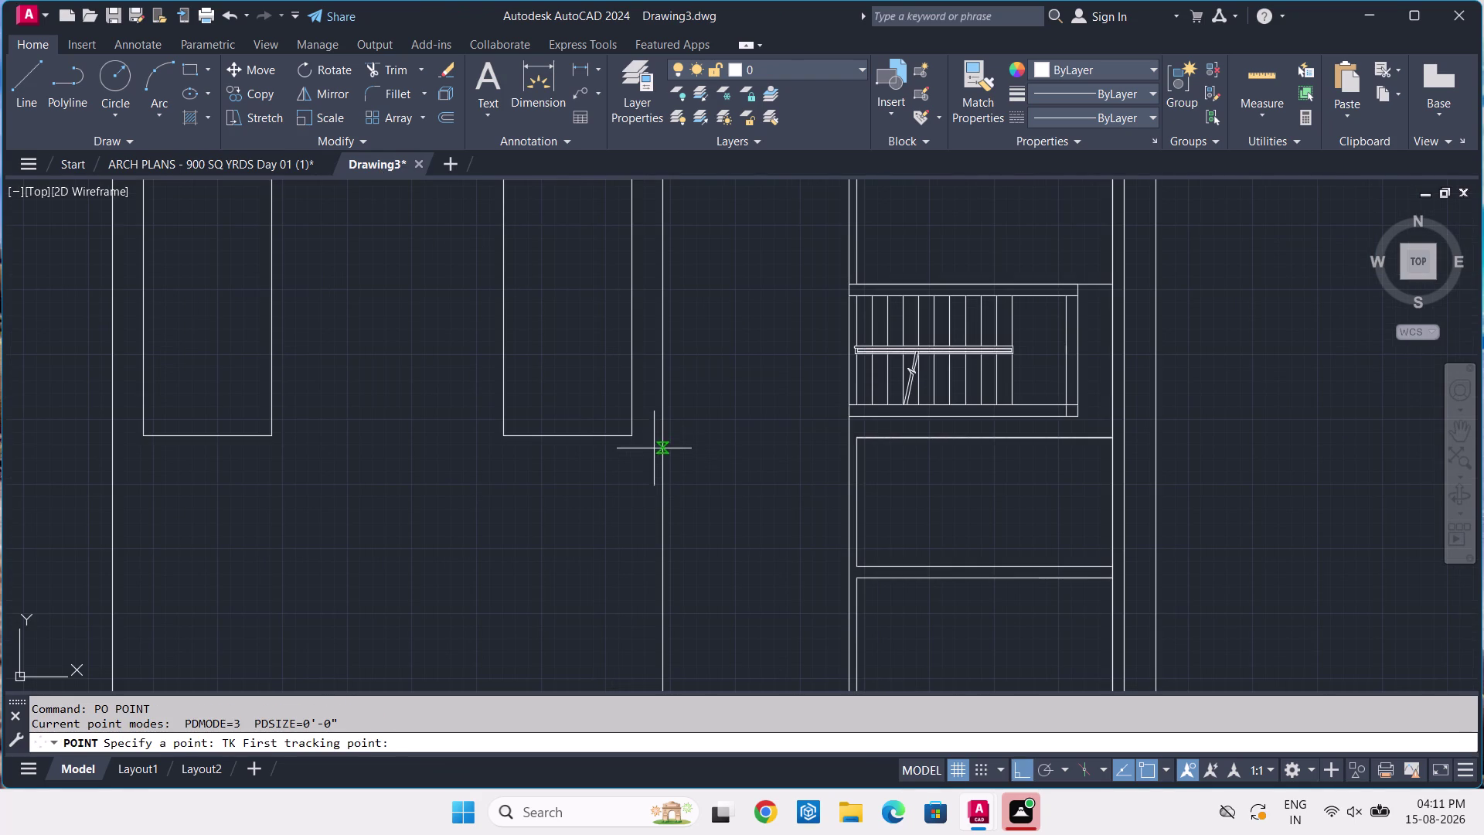
scroll(up, 3)
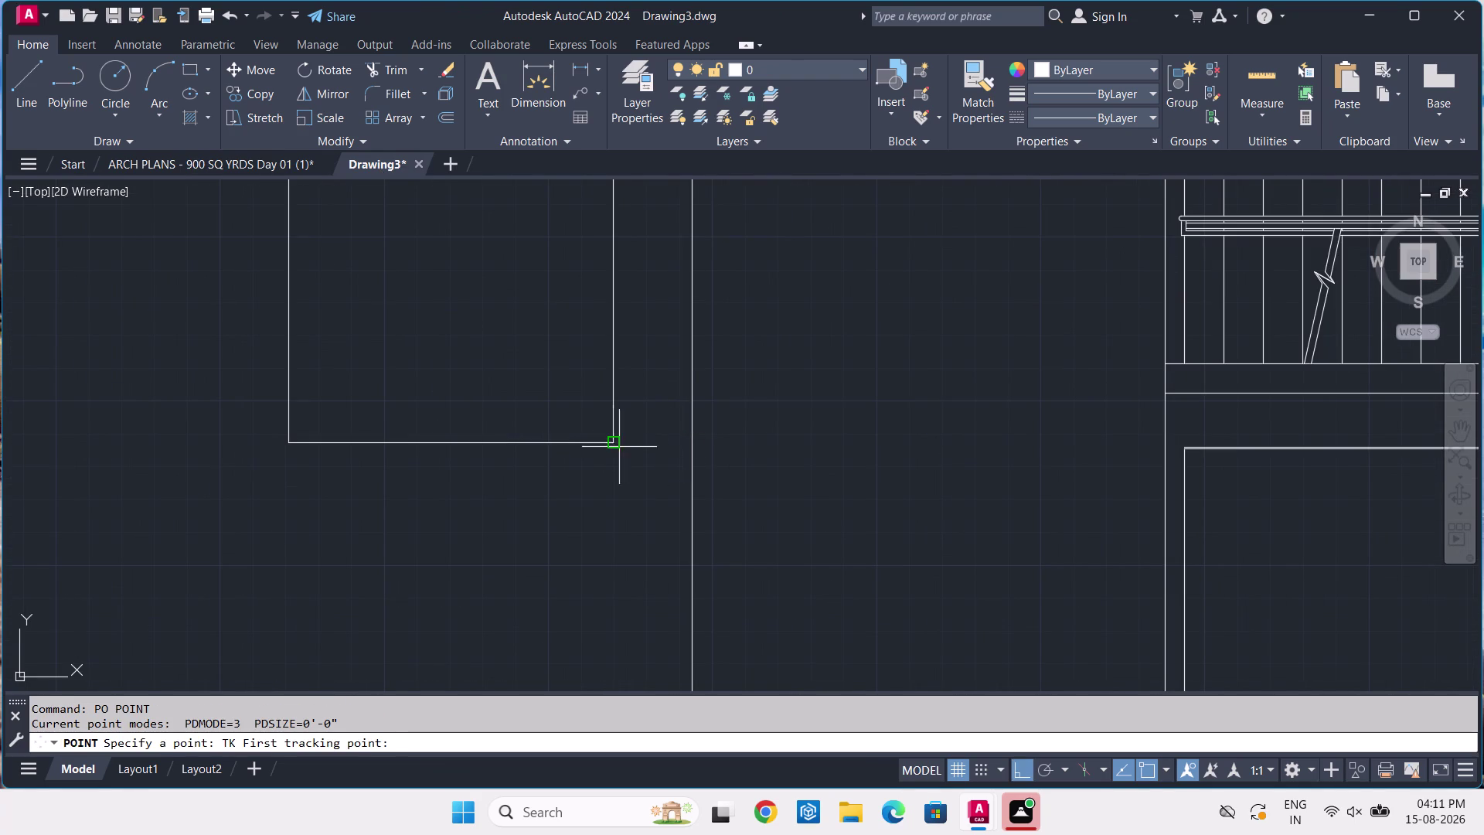
click(614, 442)
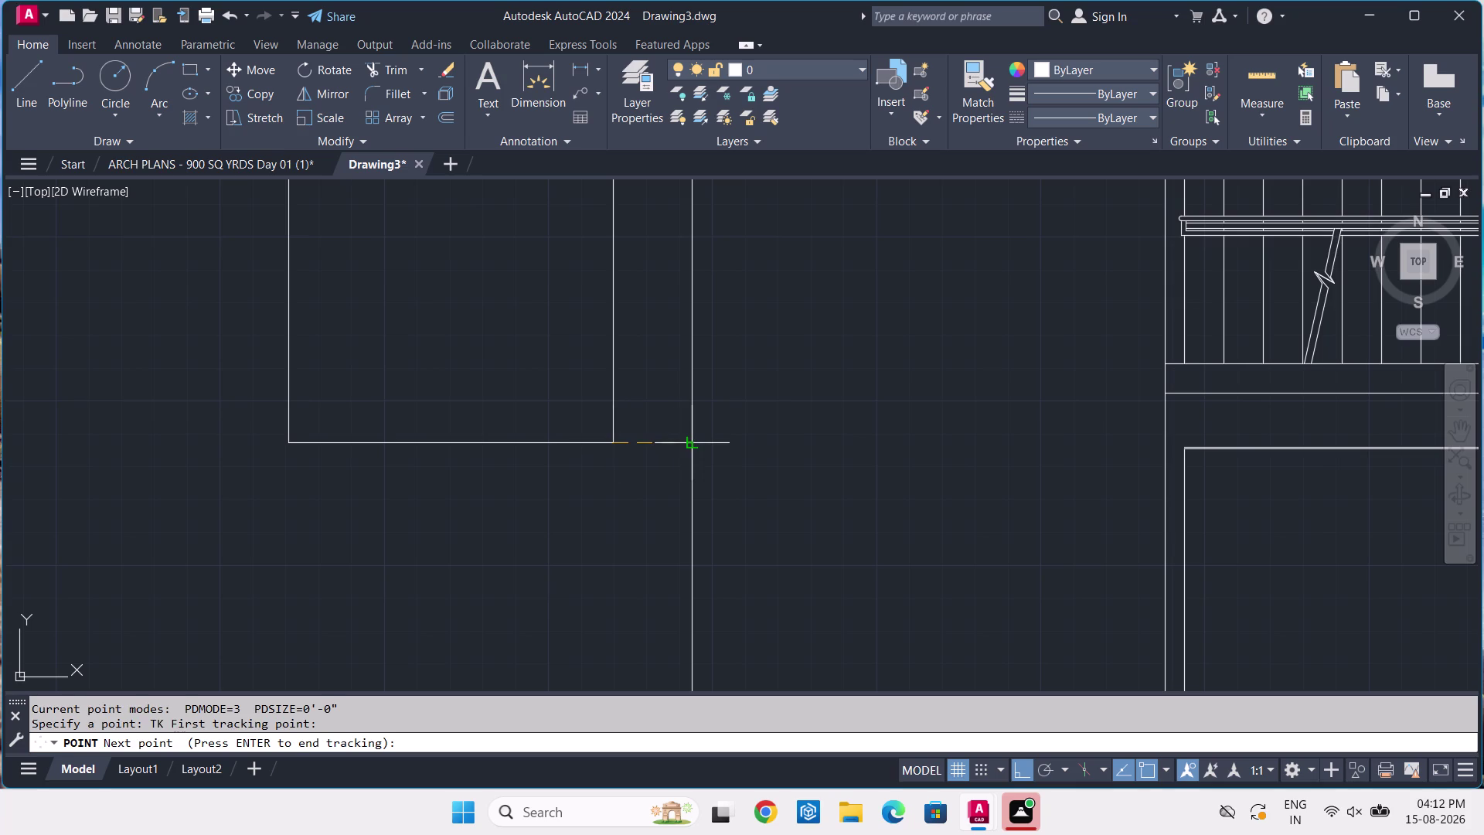
click(691, 442)
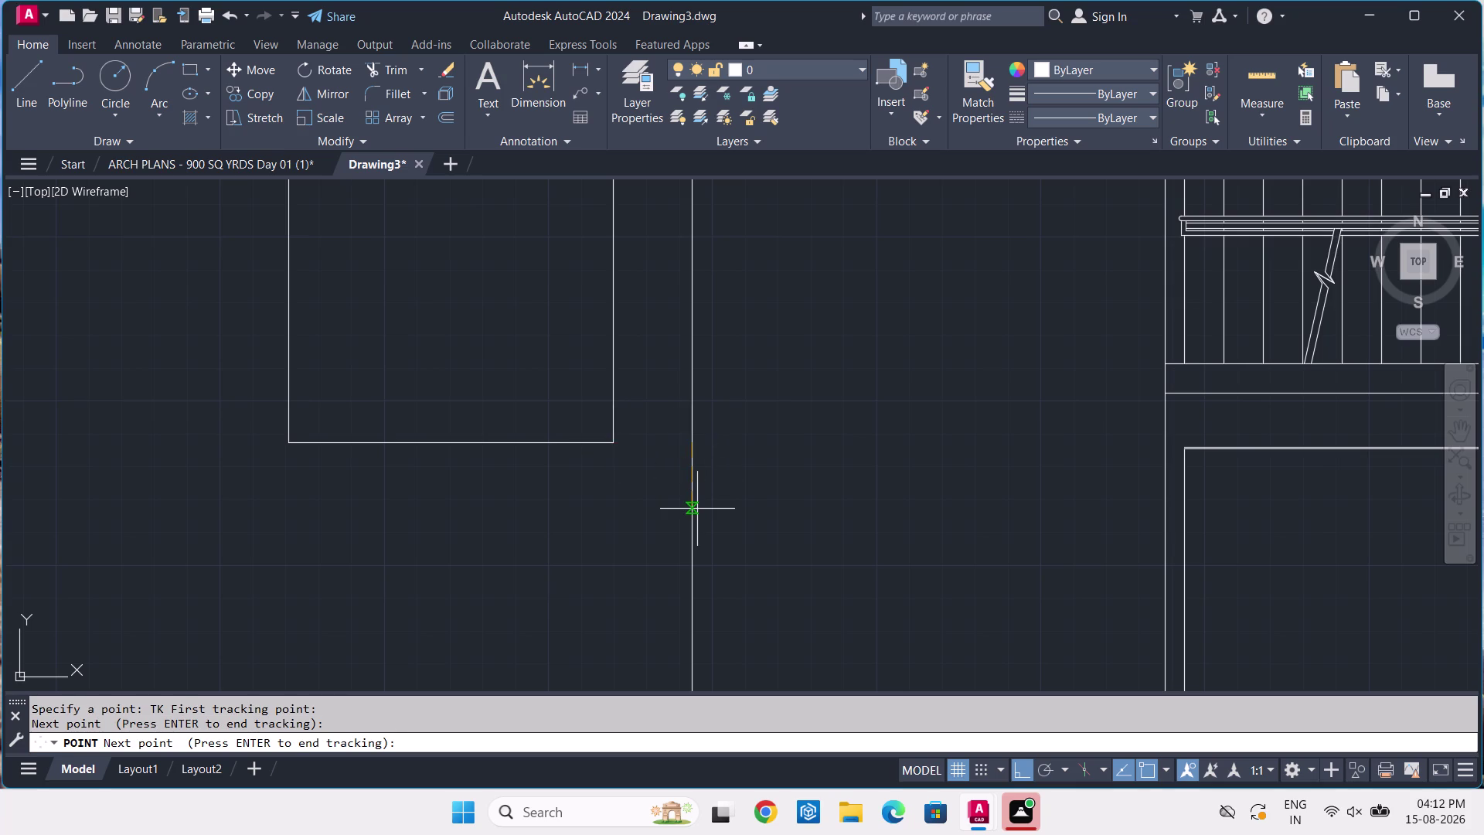
key(2)
key(apostrophe)
text(-)
text(1)
key(Return)
key(Return)
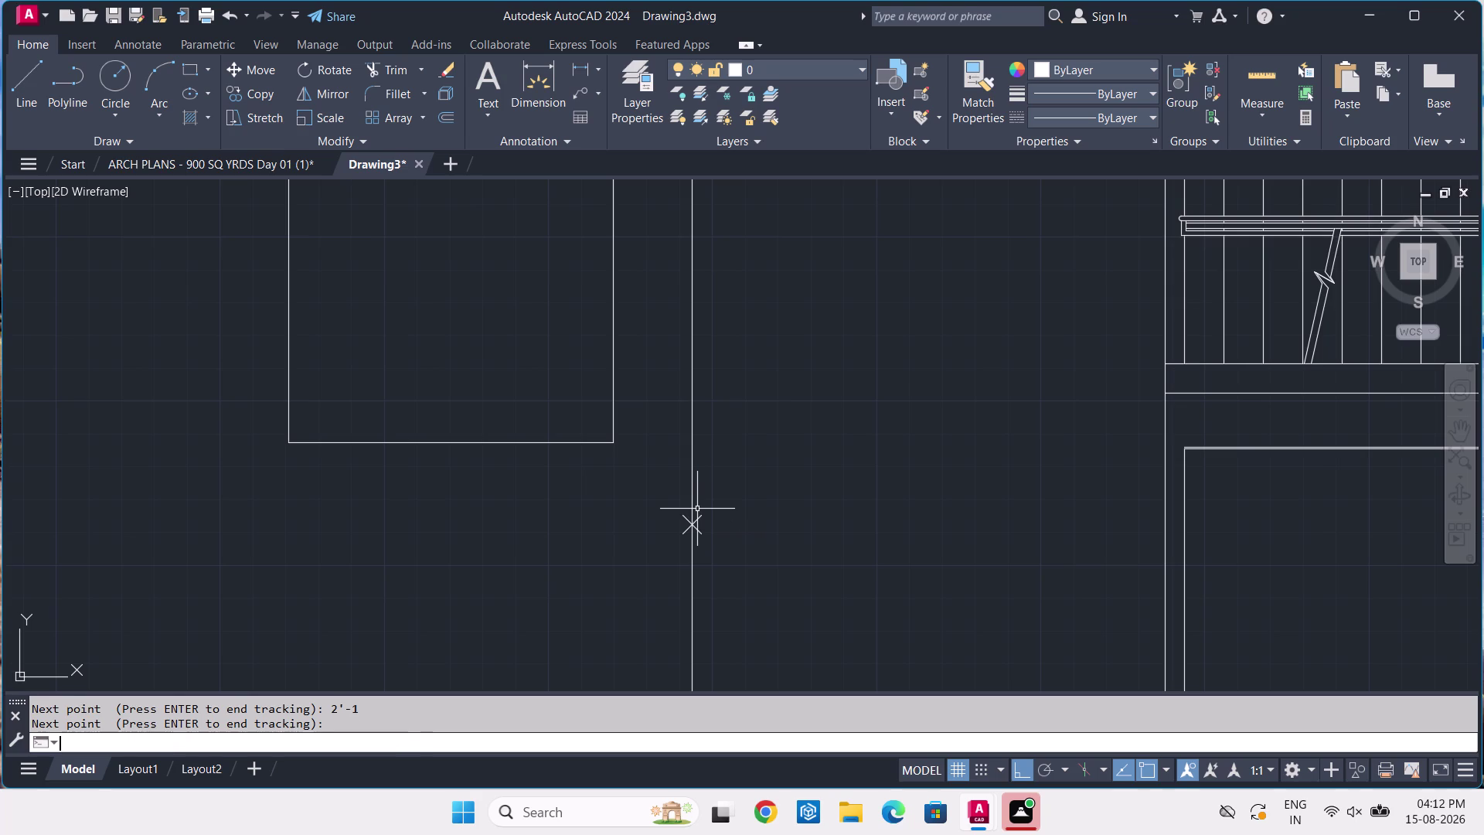
Select the lower right car-bay rectangle for copying.
scroll(down, 3)
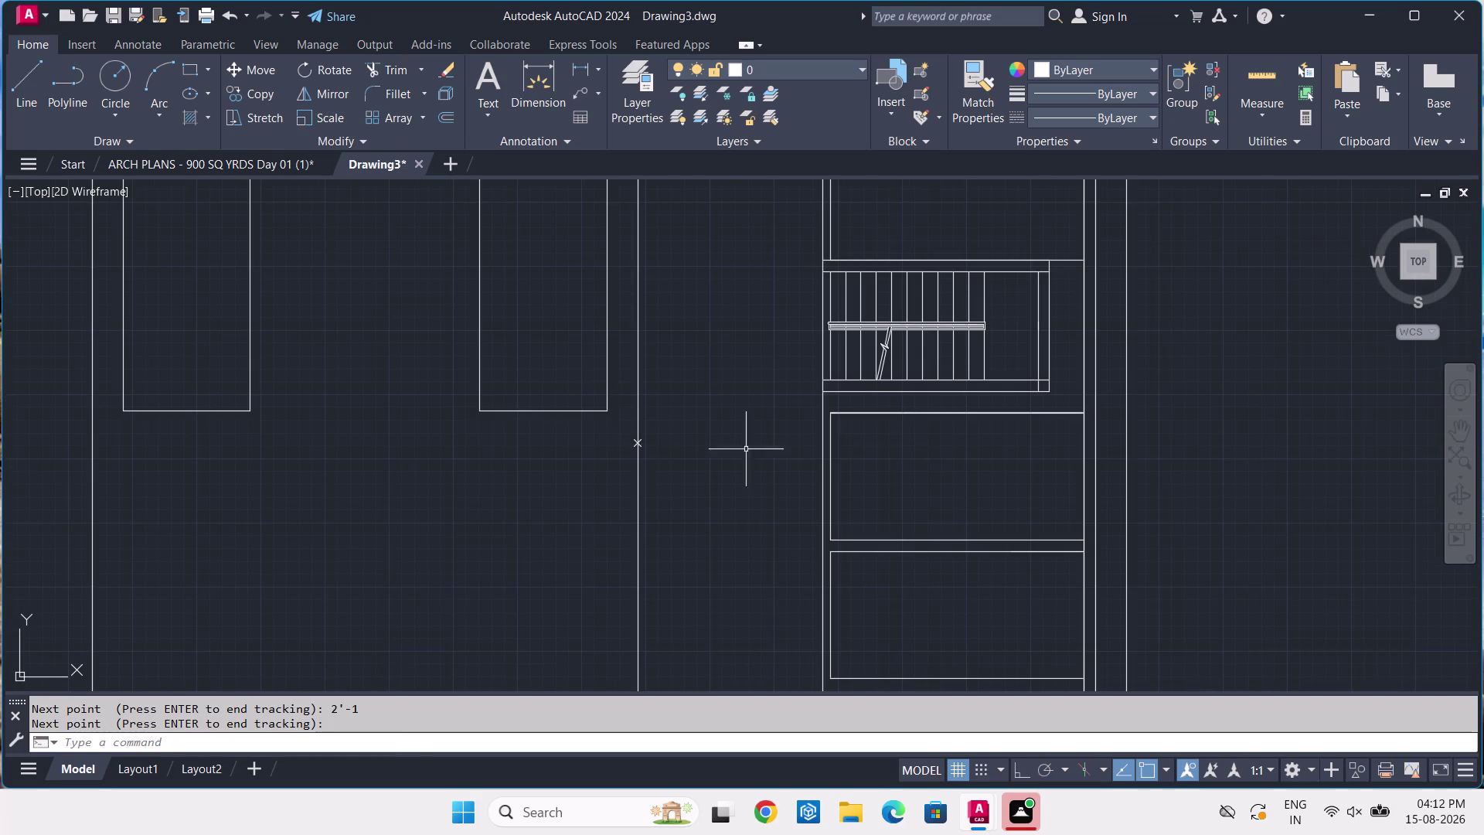
click(895, 554)
key(c)
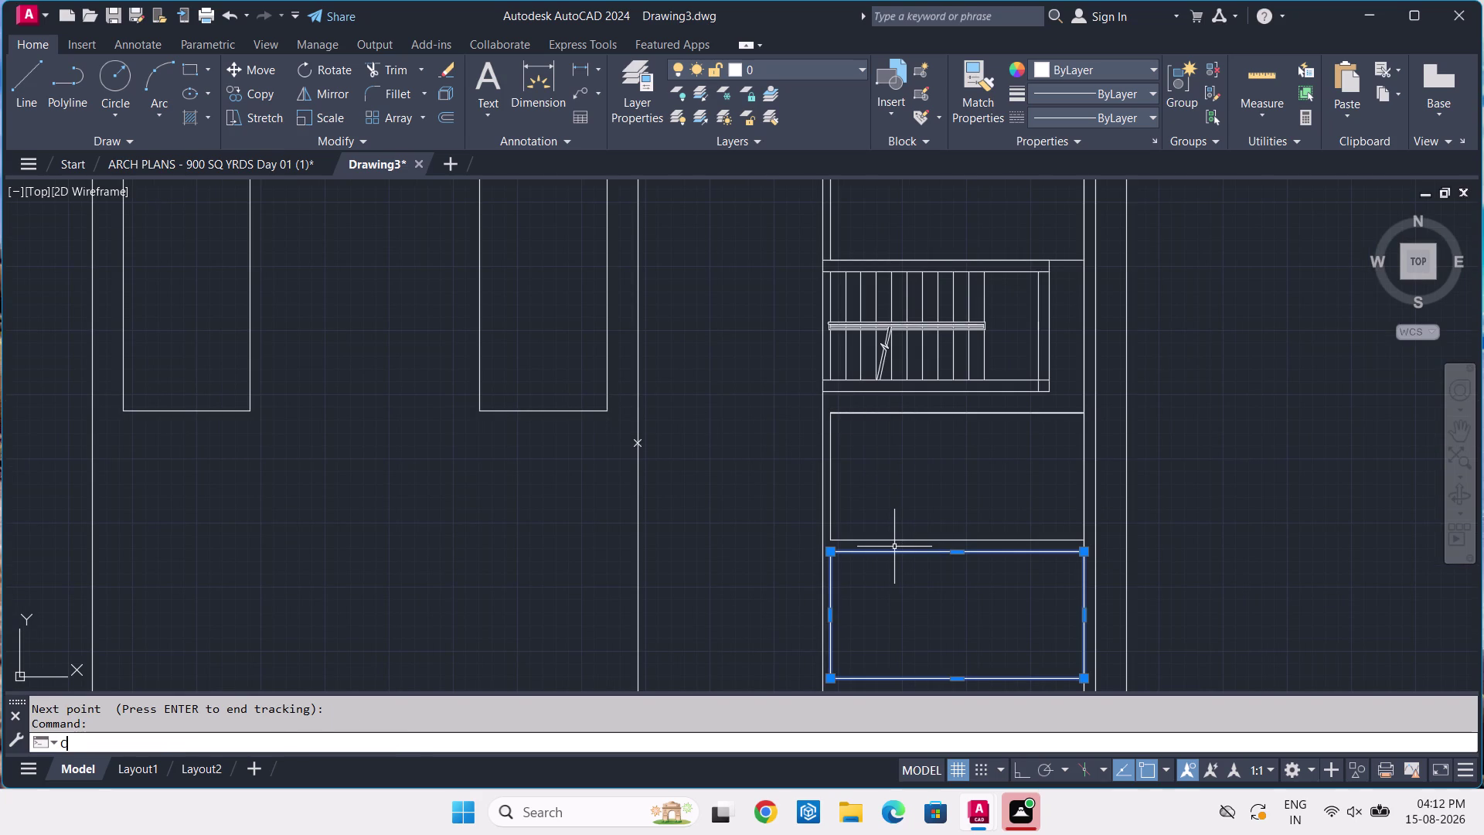
Copy the bay rectangle from its top-right corner, then undo the misplaced copy.
text(O)
key(space)
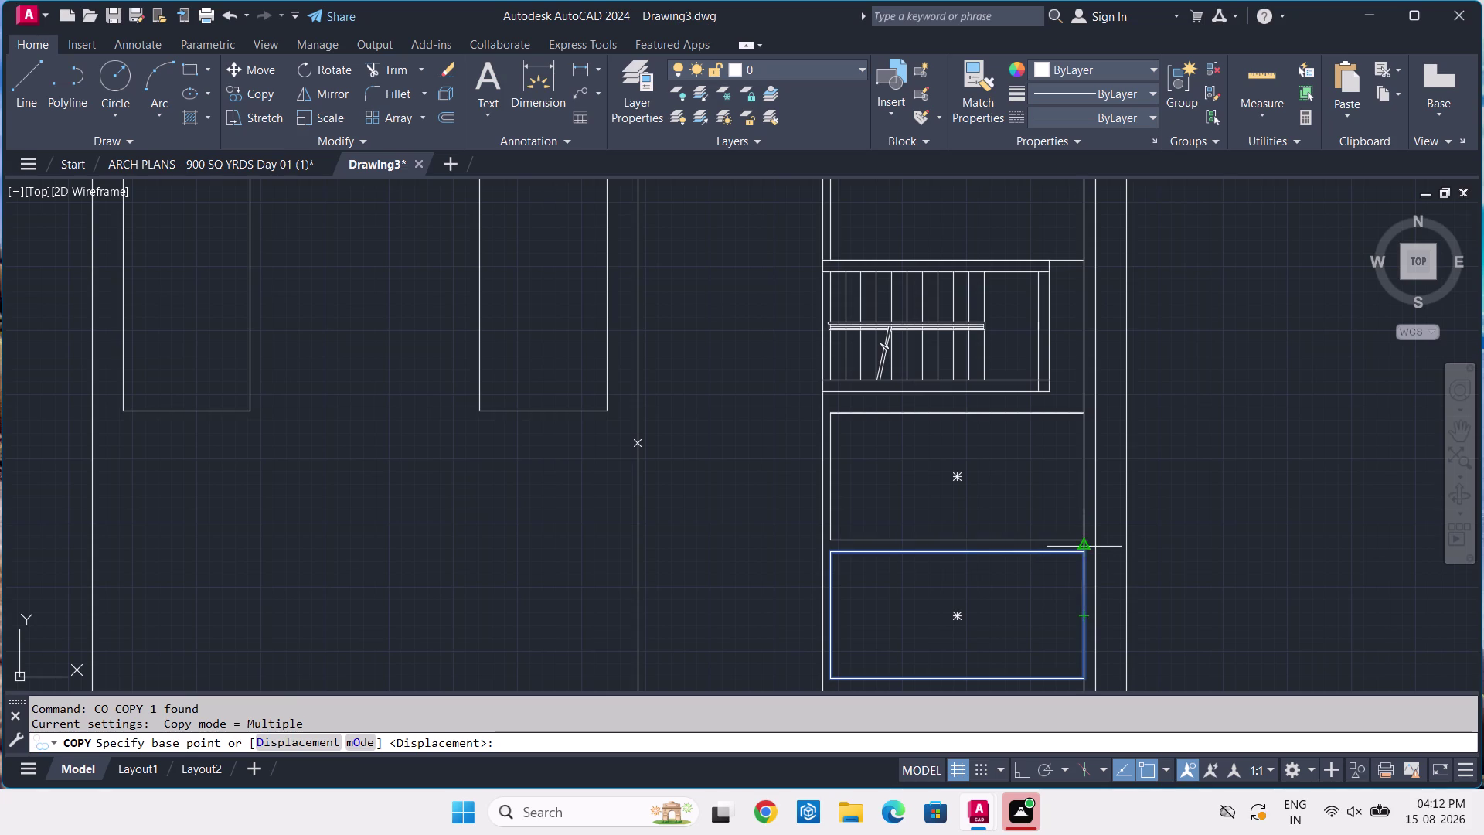
click(1084, 555)
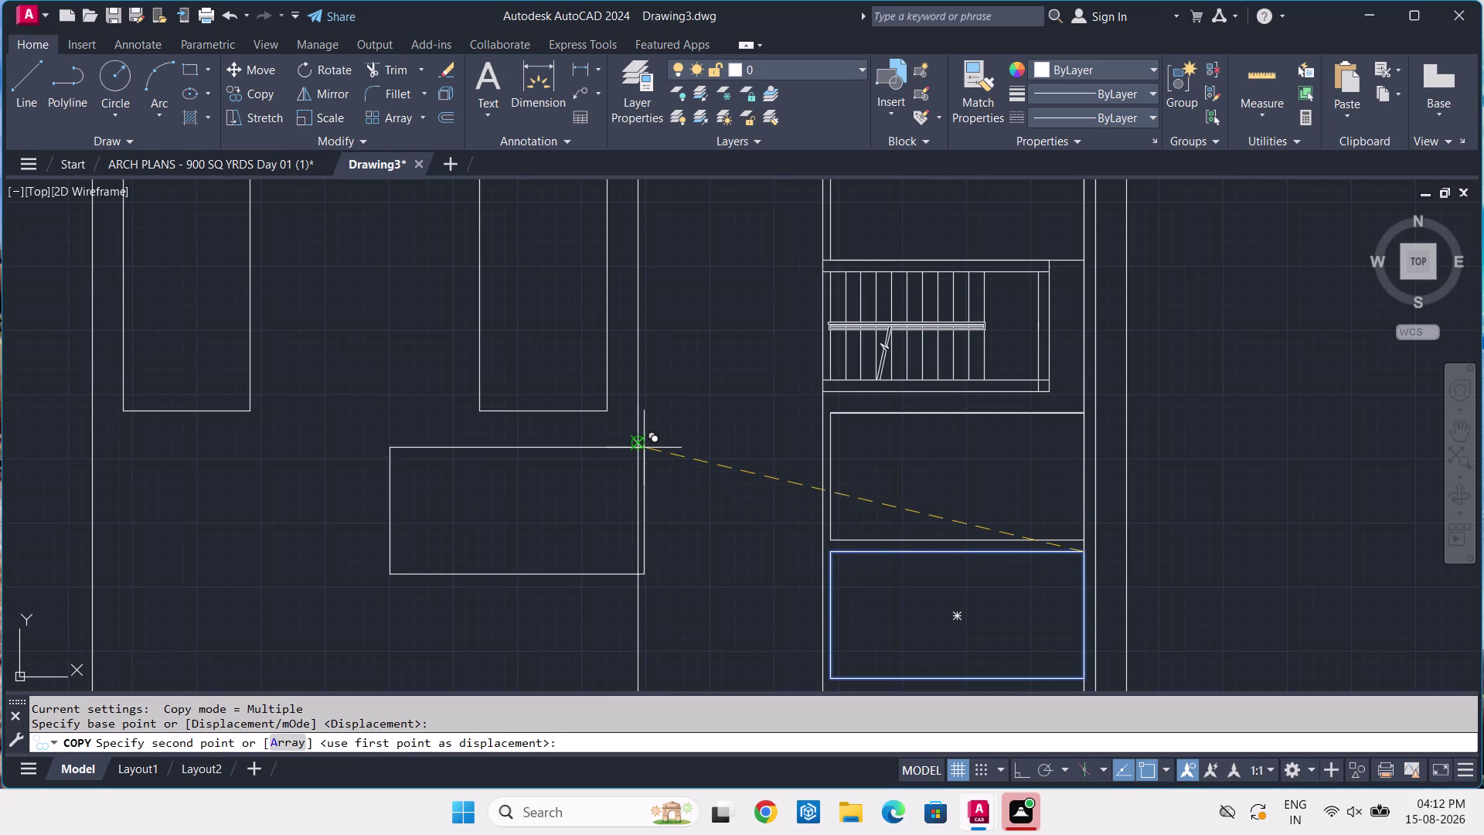
scroll(up, 3)
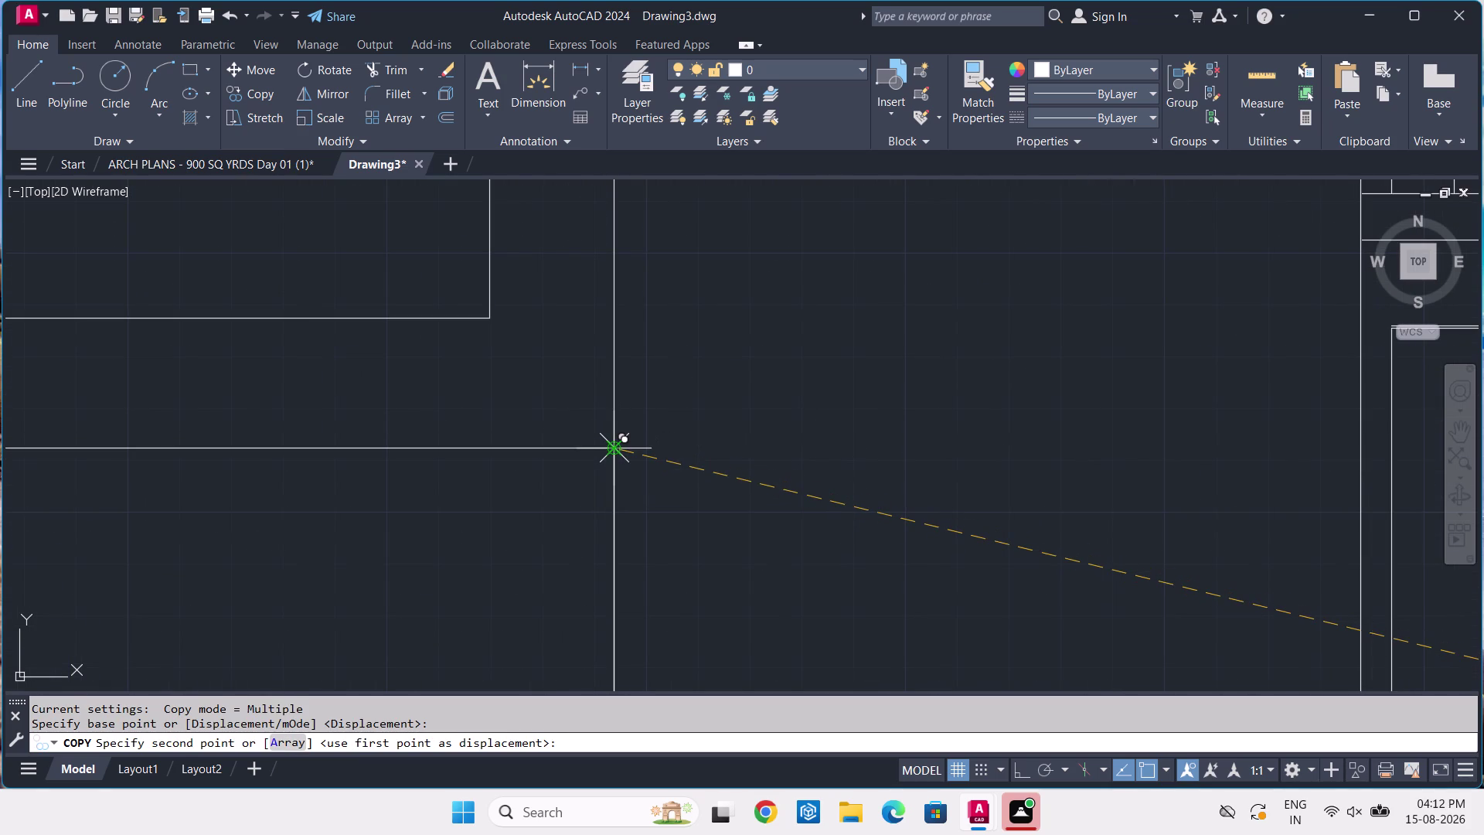
click(611, 447)
click(358, 592)
key(space)
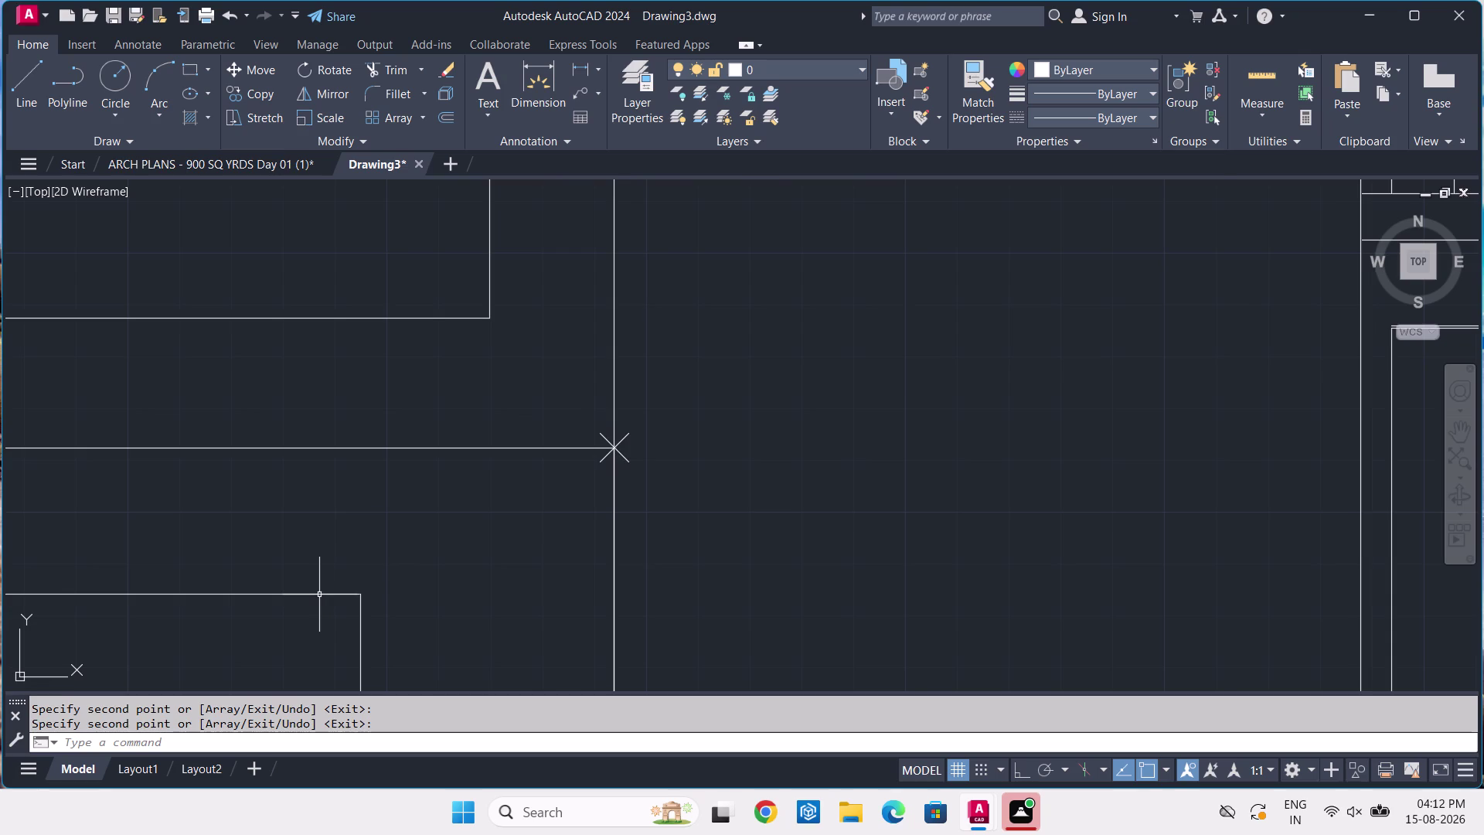
key(ctrl+z)
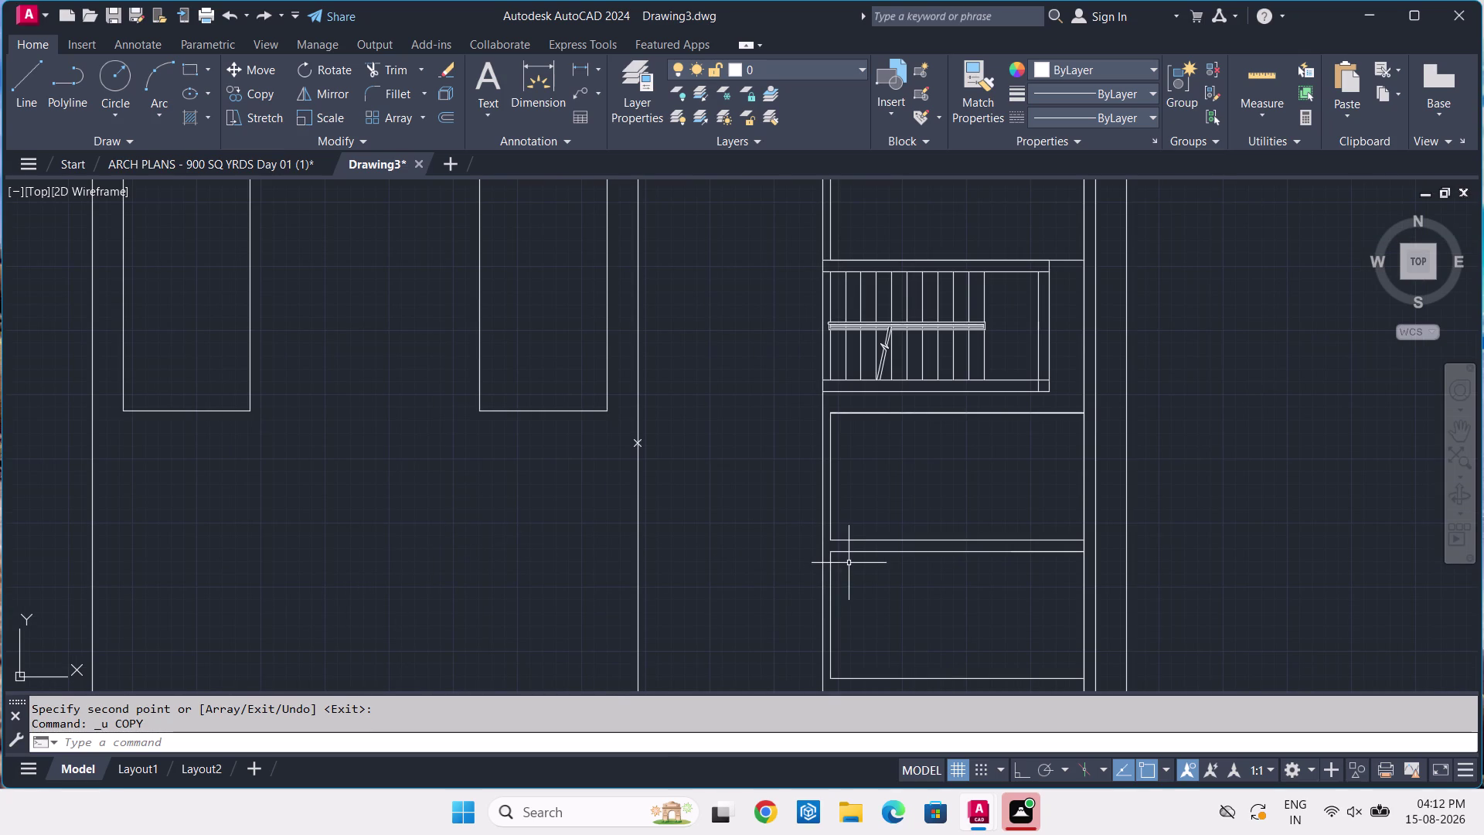
Copy the bay rectangle again, snapping its top-right corner onto the reference point.
click(854, 555)
key(c)
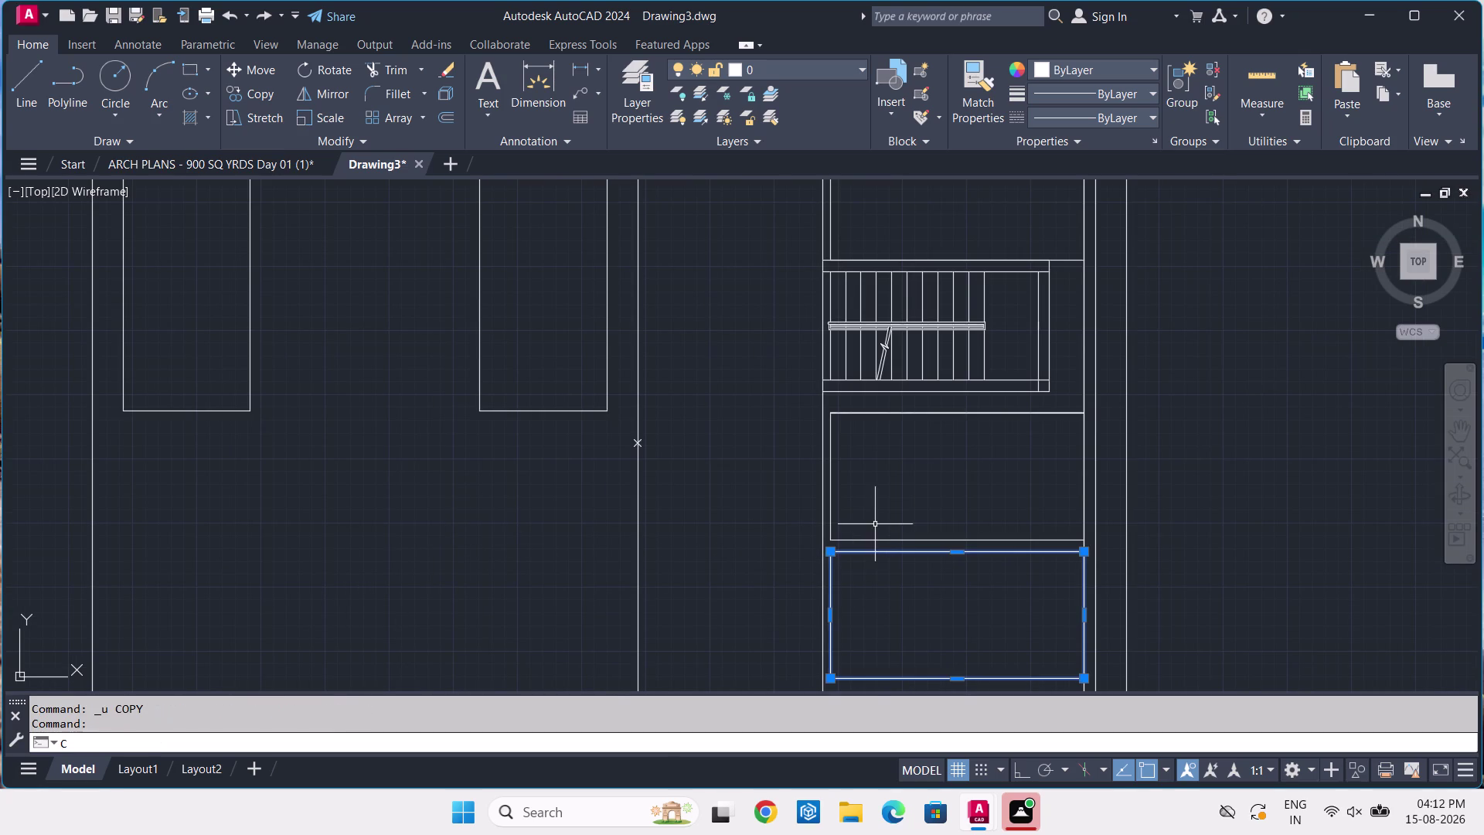
text(O)
key(space)
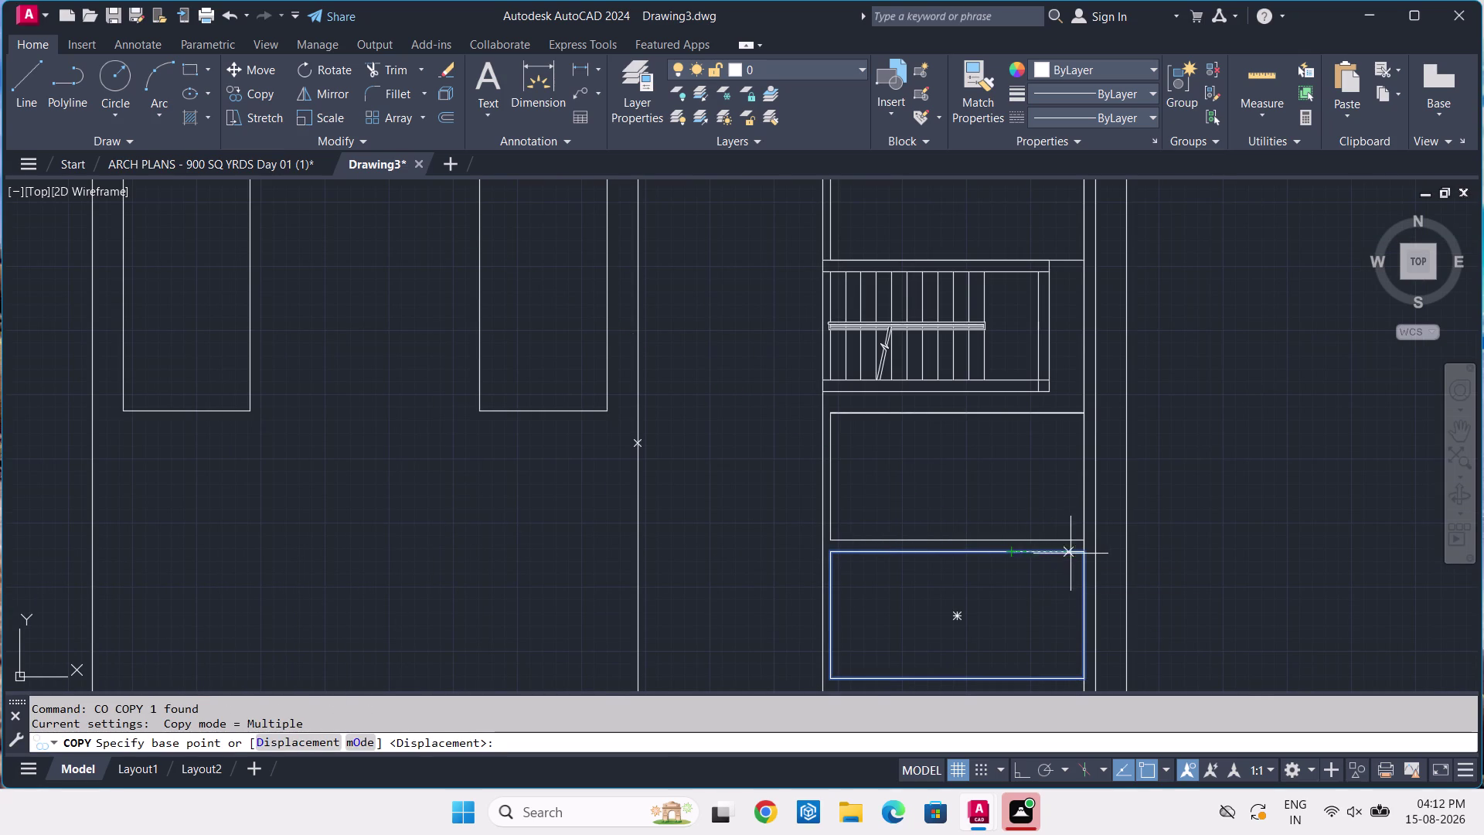
click(1082, 553)
scroll(up, 3)
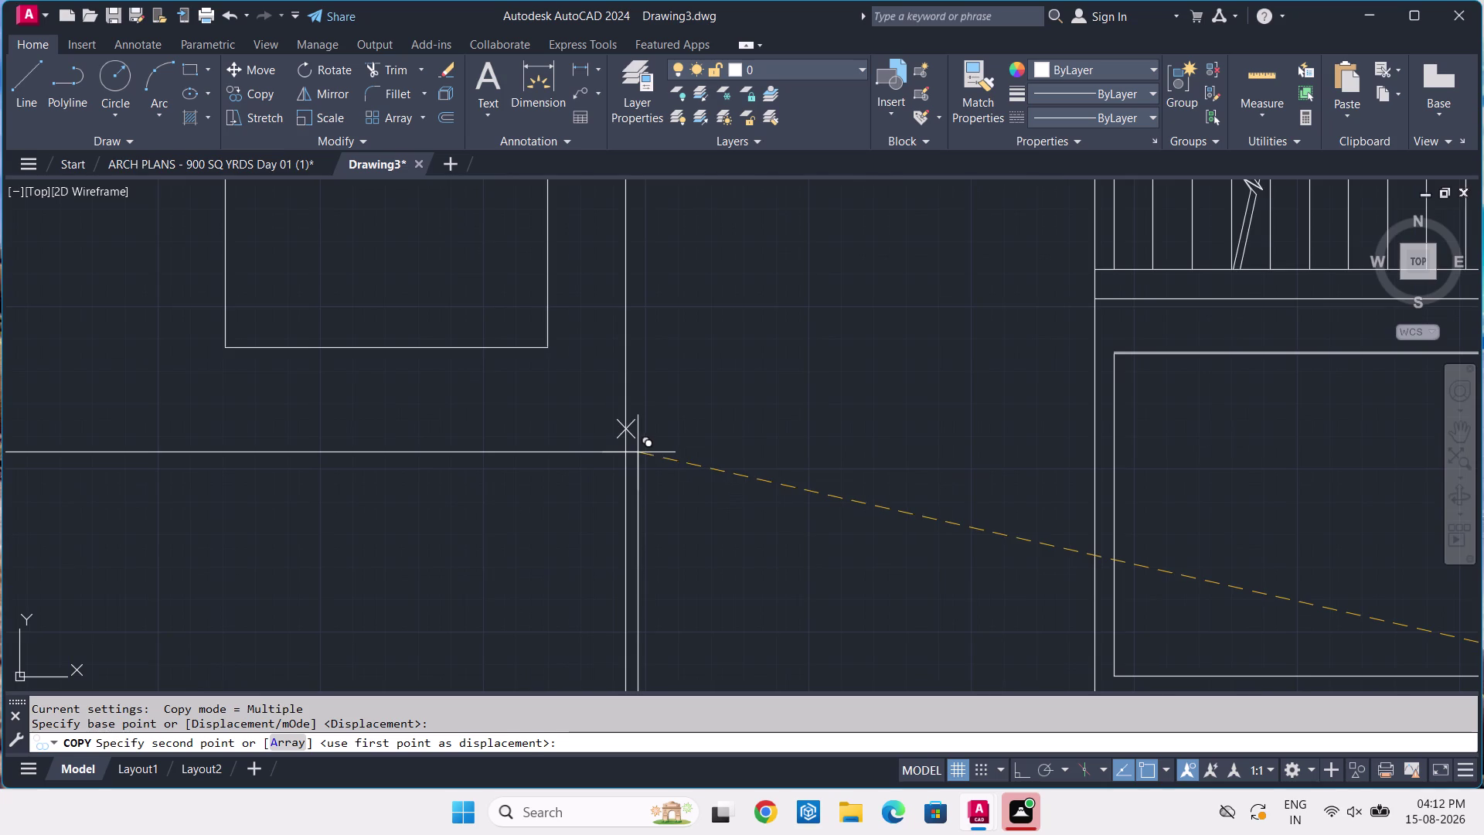
scroll(up, 3)
click(604, 400)
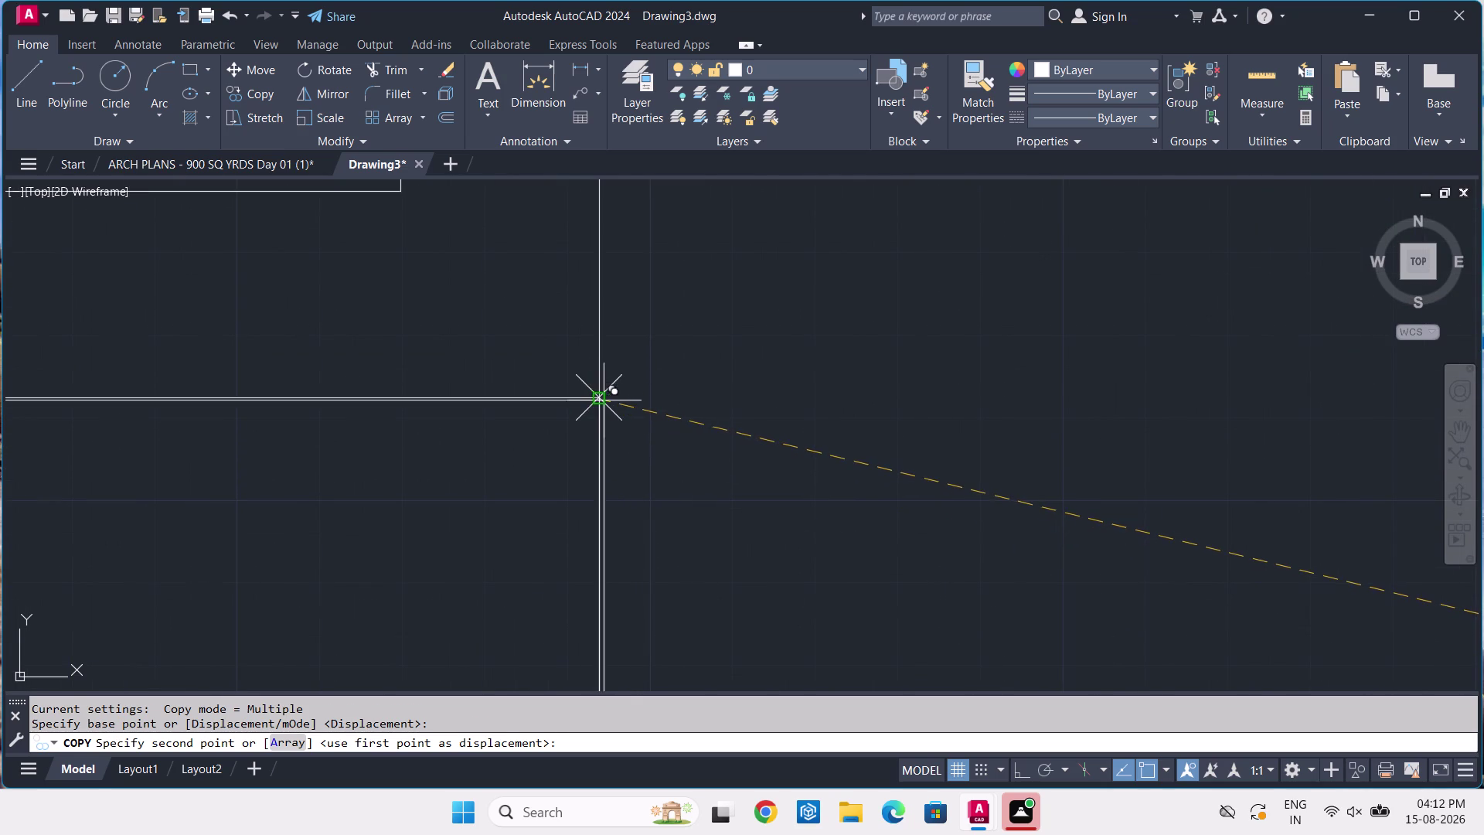
key(Return)
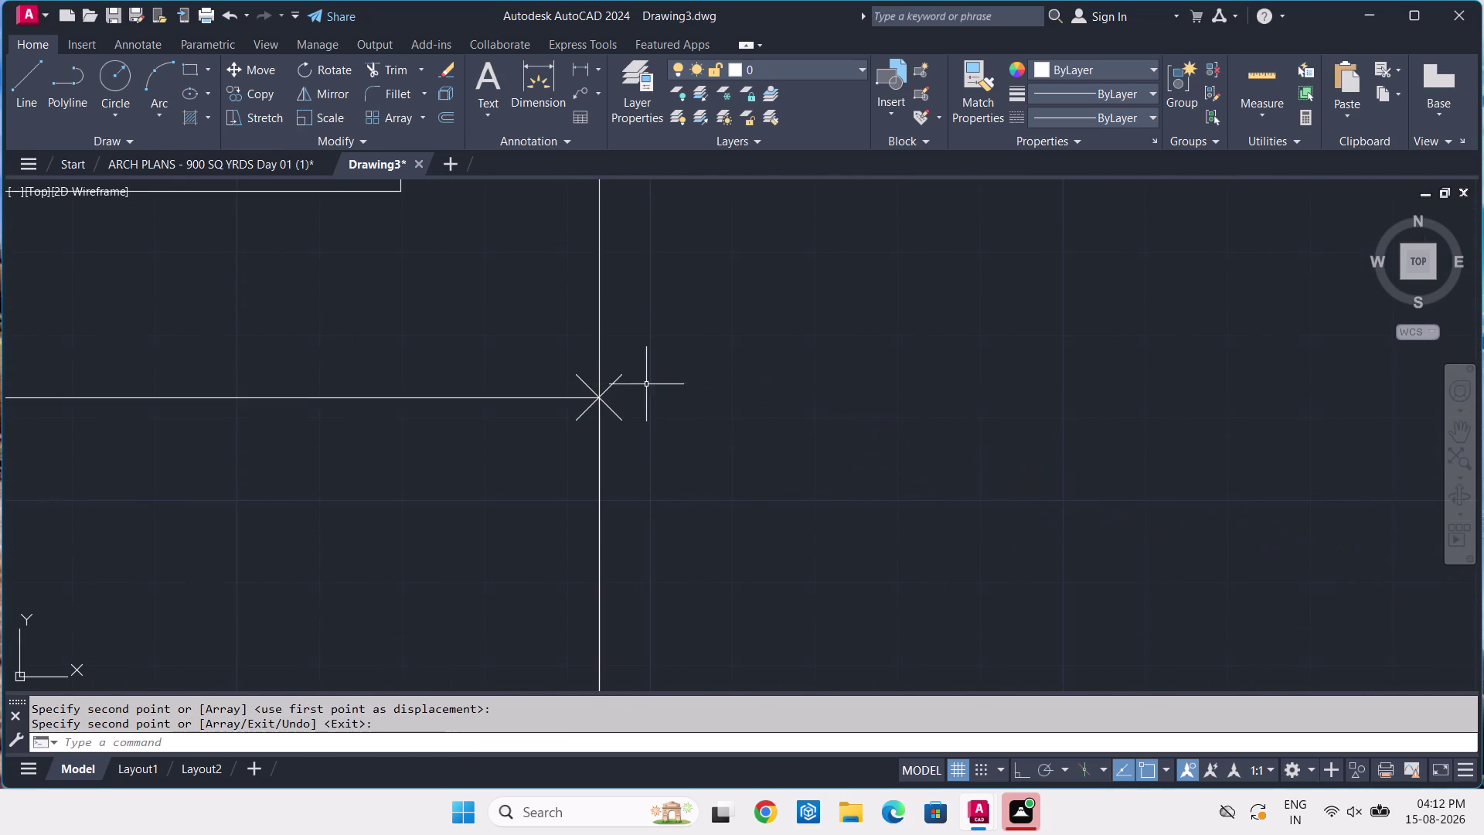
Zoom out and switch back to the ARCH PLANS reference plan.
scroll(down, 3)
scroll(down, 3)
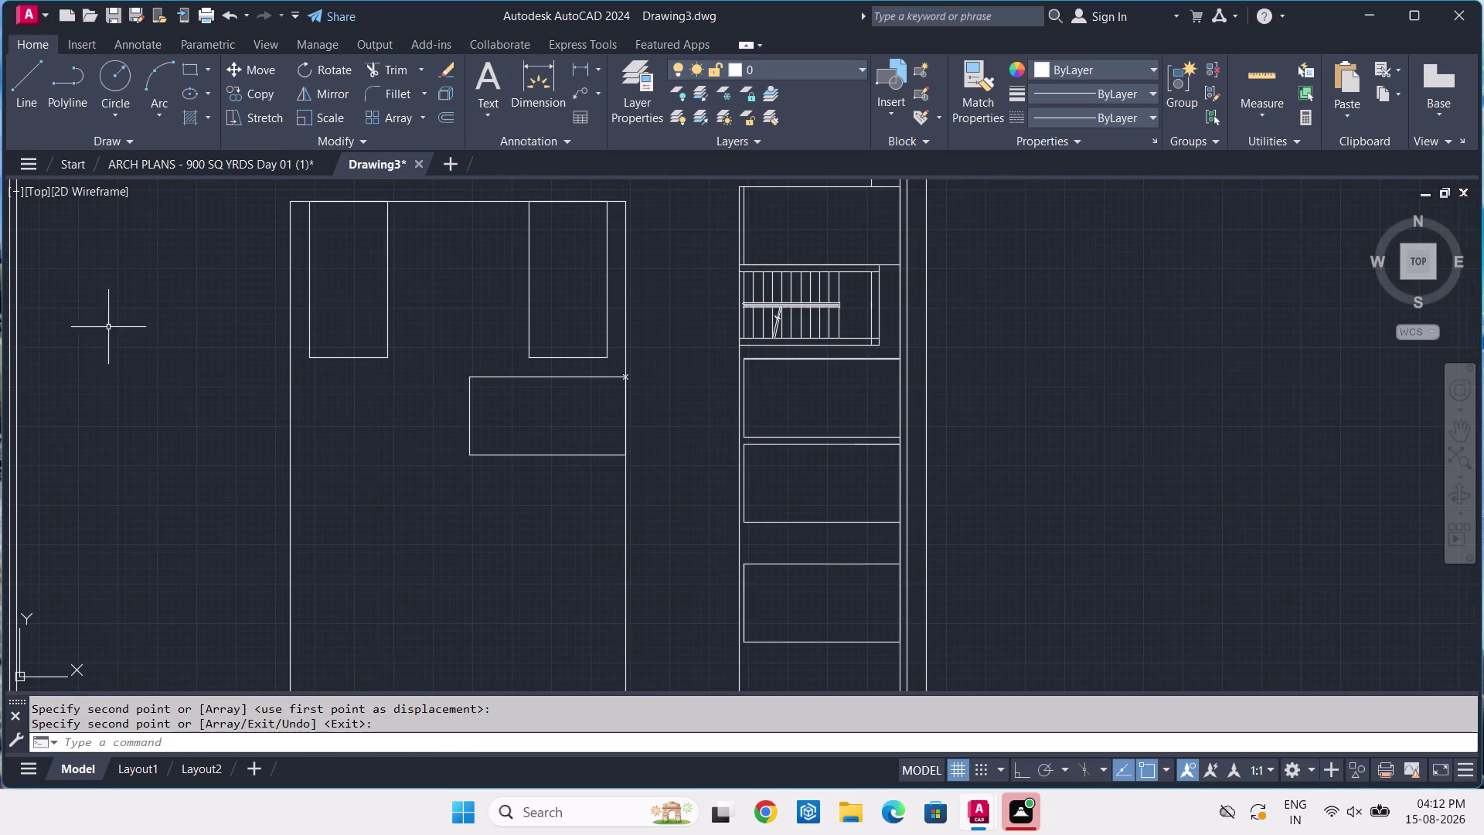
click(164, 160)
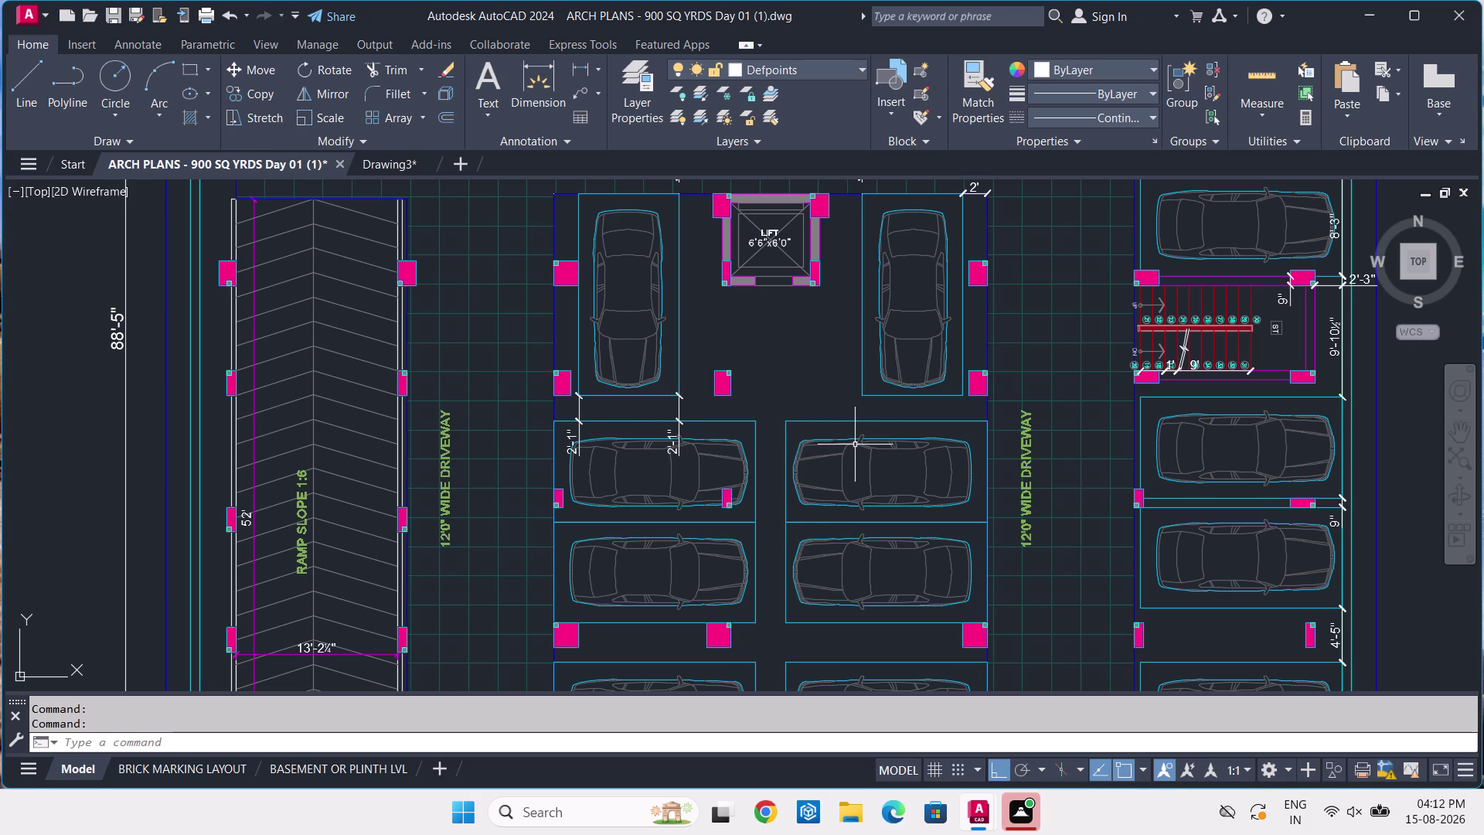
Dimension the edges of the two car bays below the lift, previewing 2'-5¼".
scroll(down, 3)
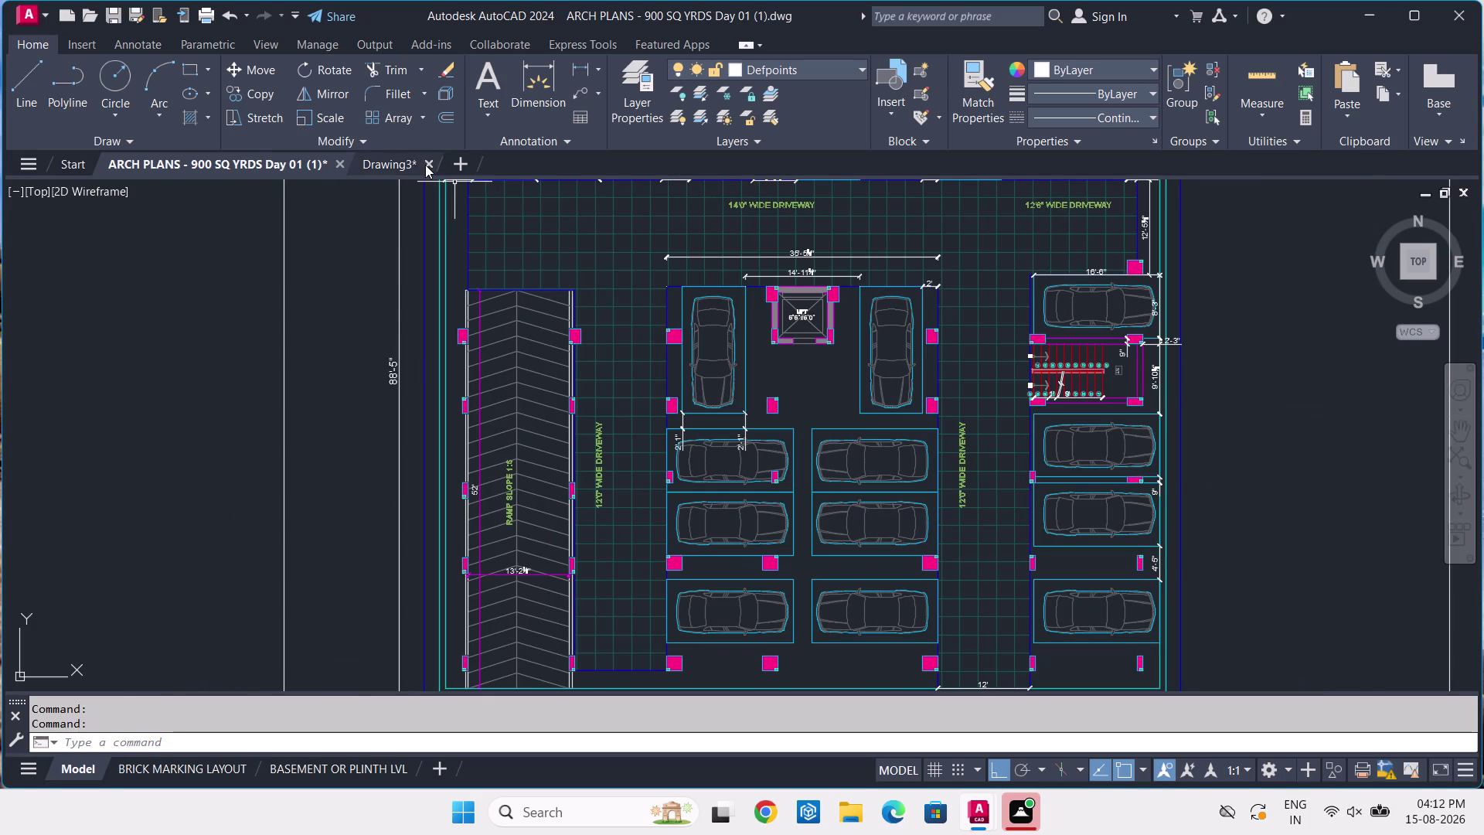
click(530, 82)
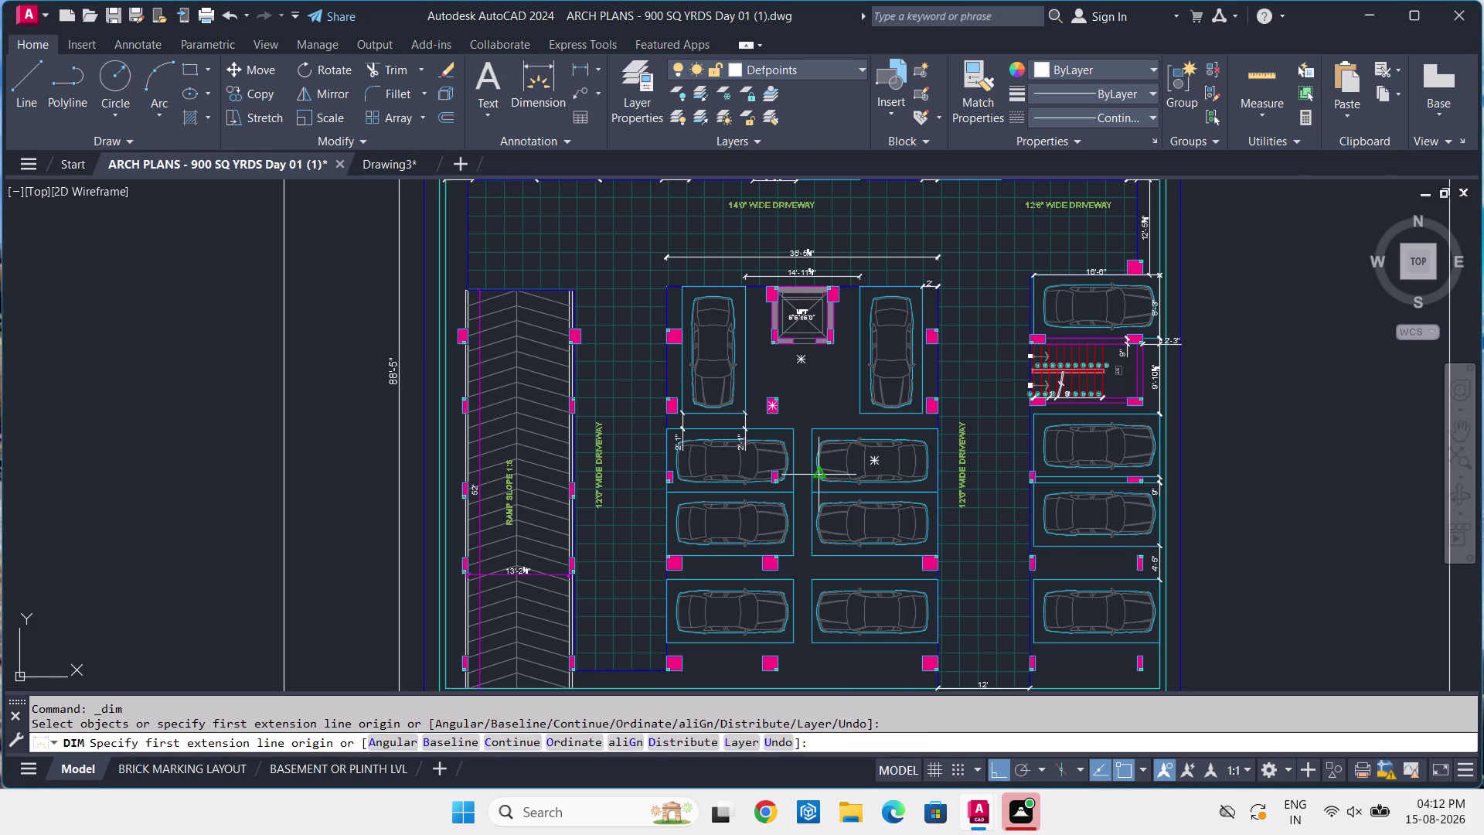
scroll(up, 3)
click(892, 440)
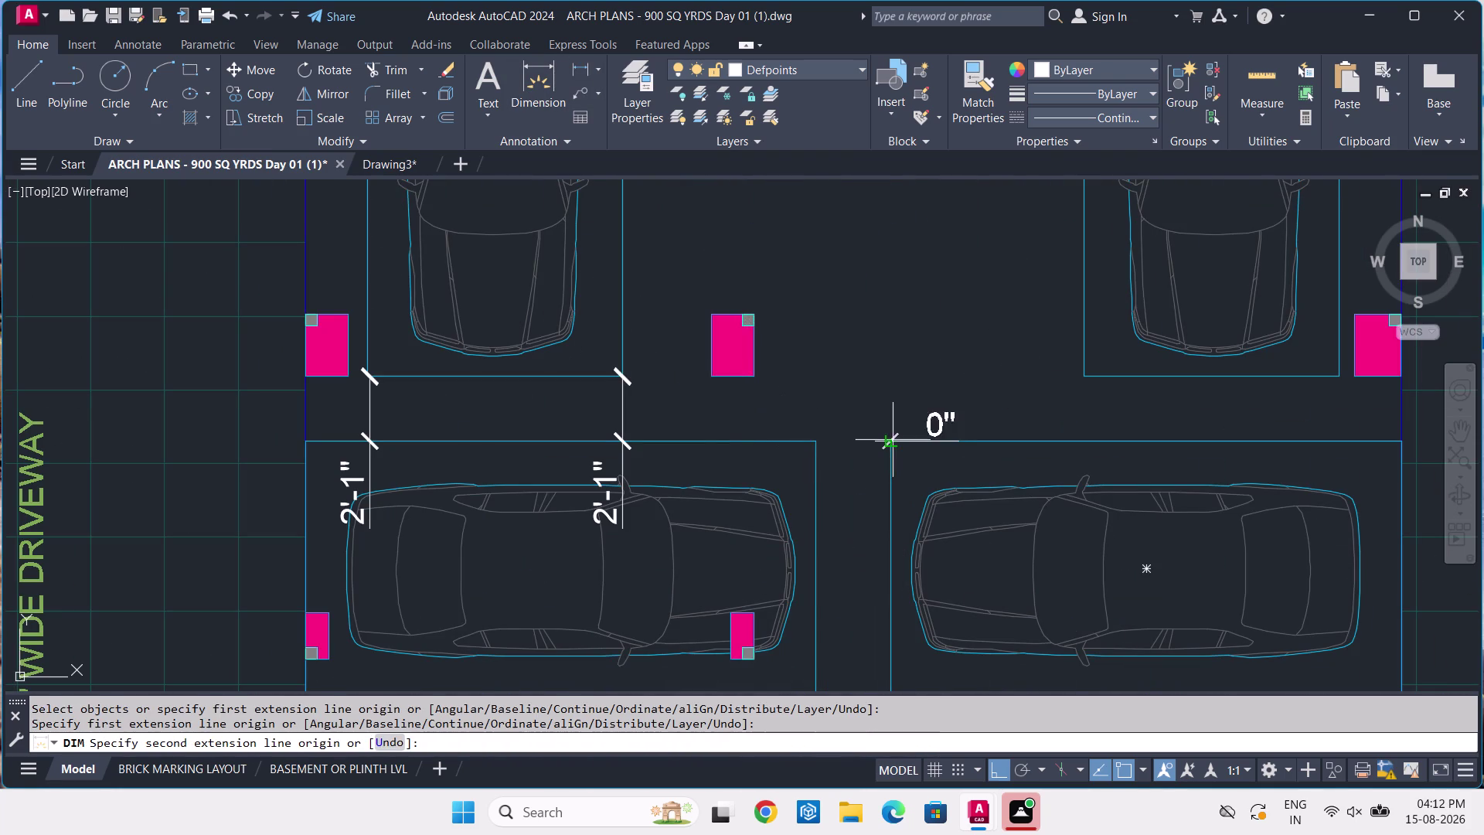
click(818, 443)
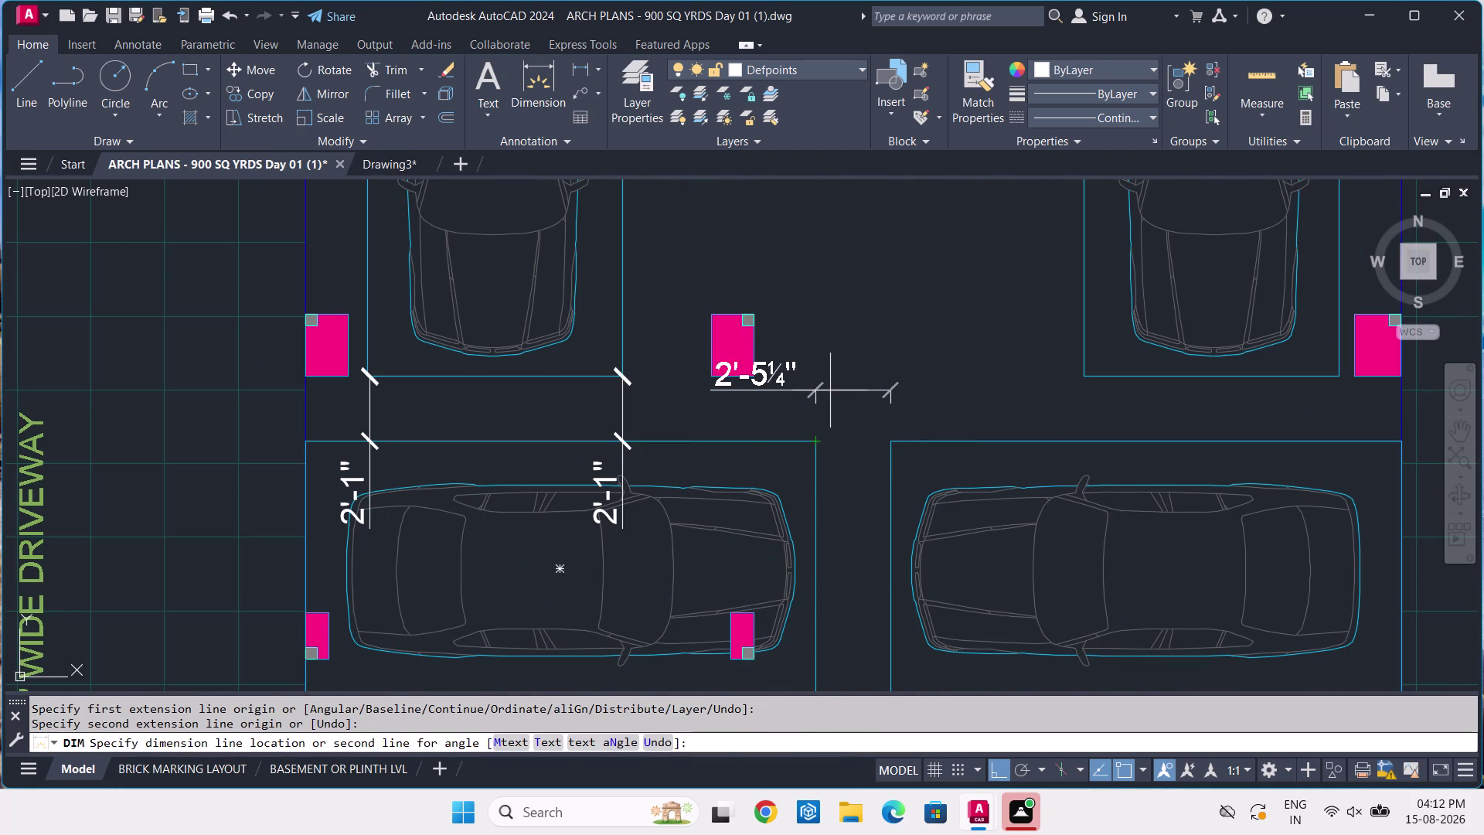